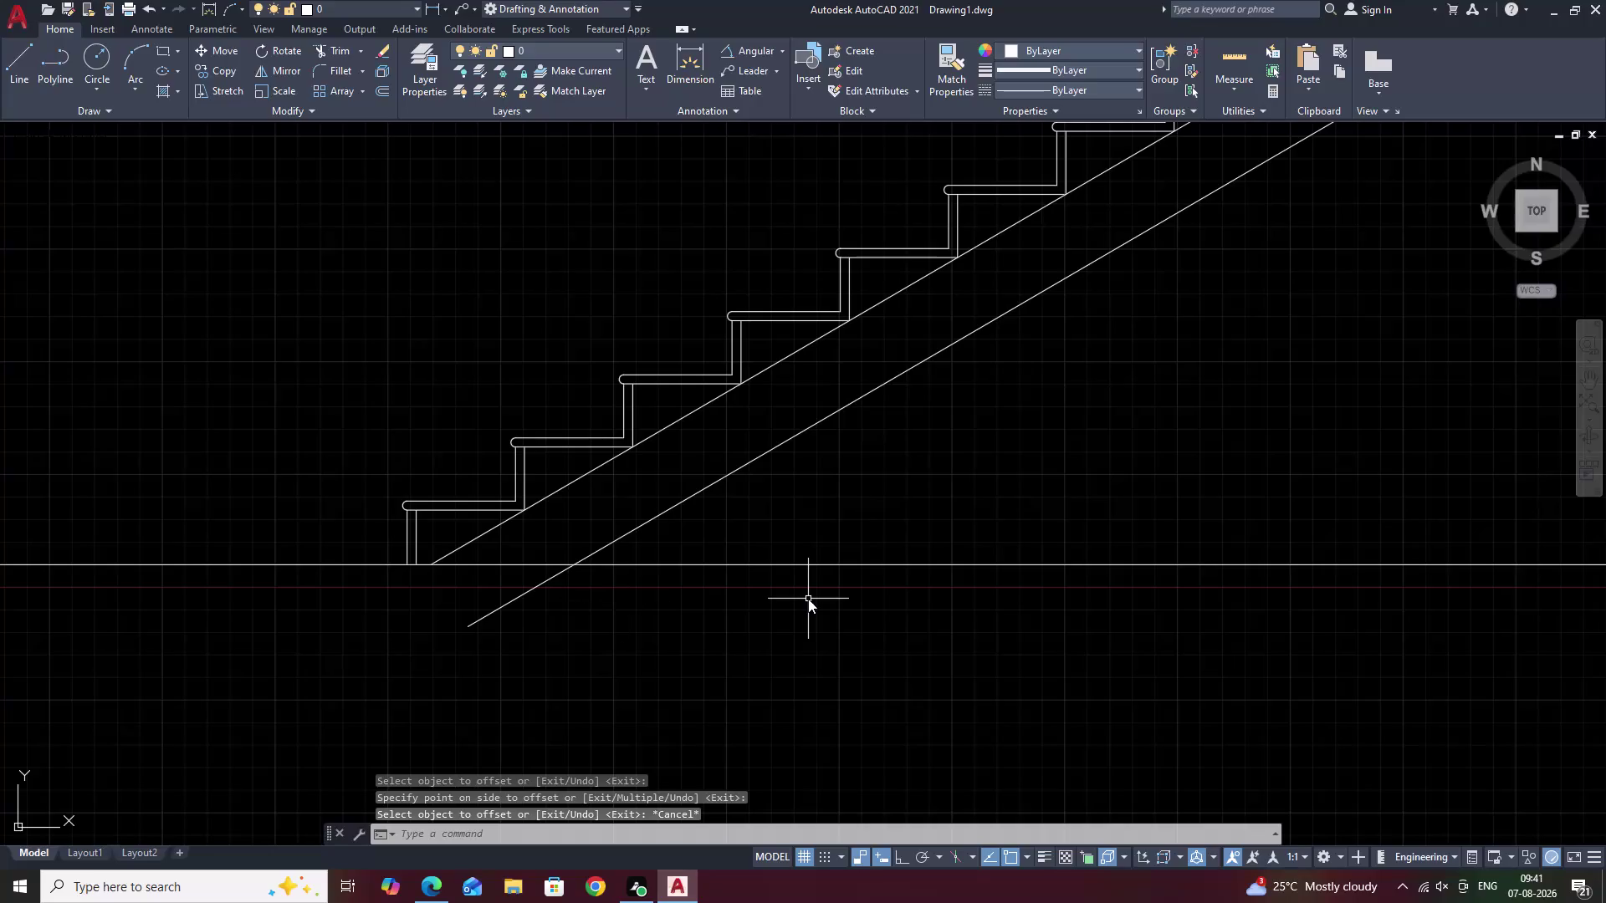
Offset the lower sloped line 0.75 to place a parallel copy below it.
key(space)
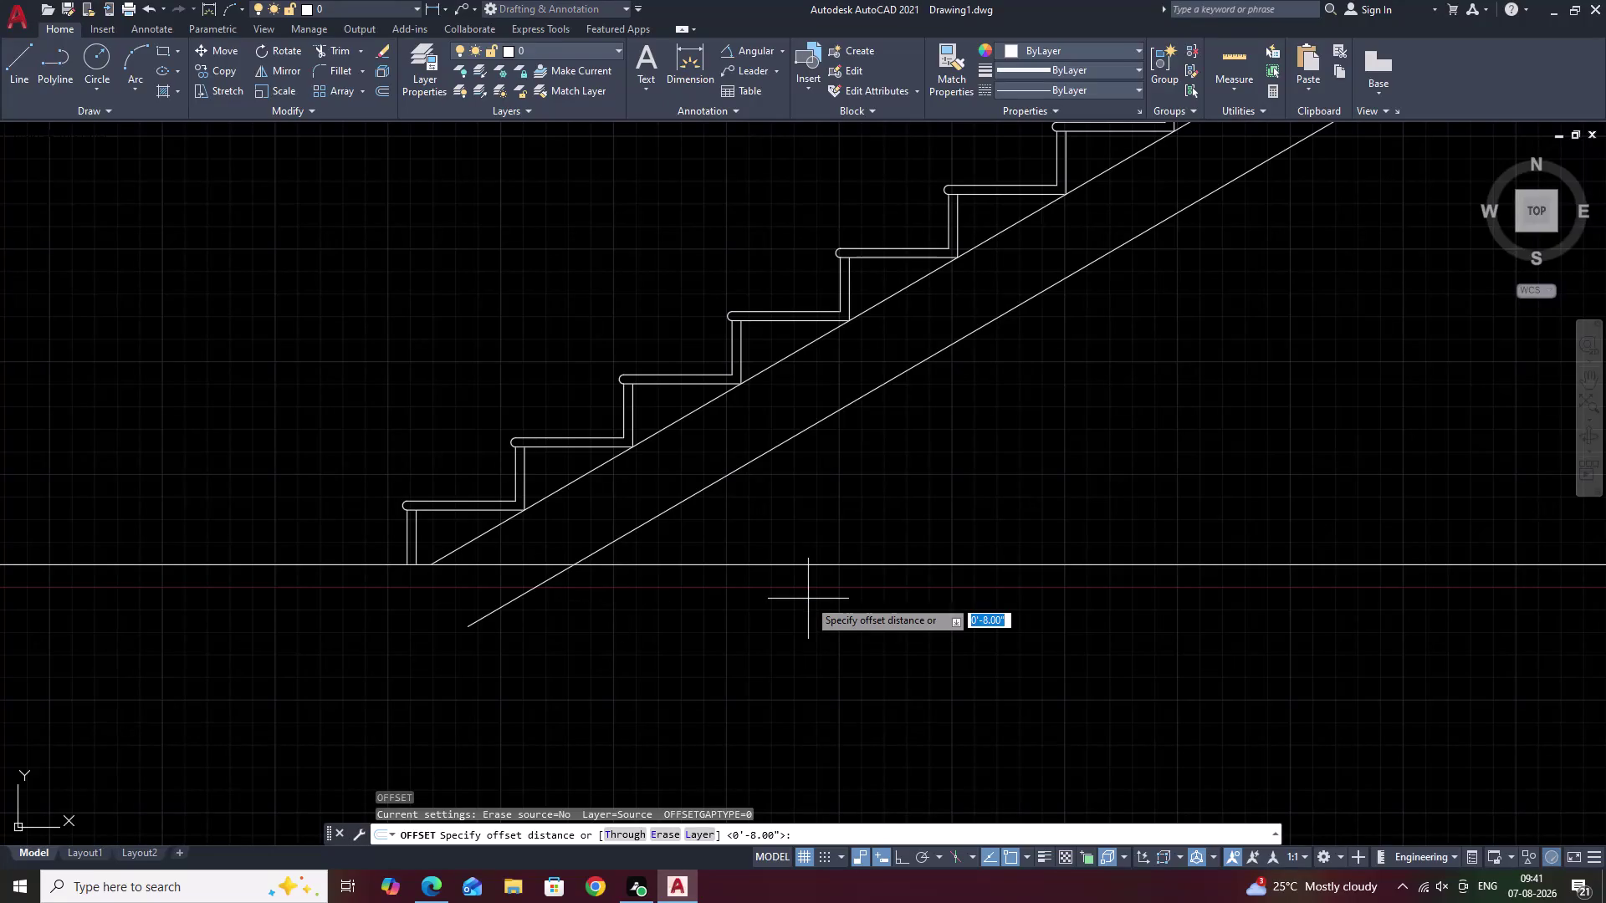
text(.75)
key(space)
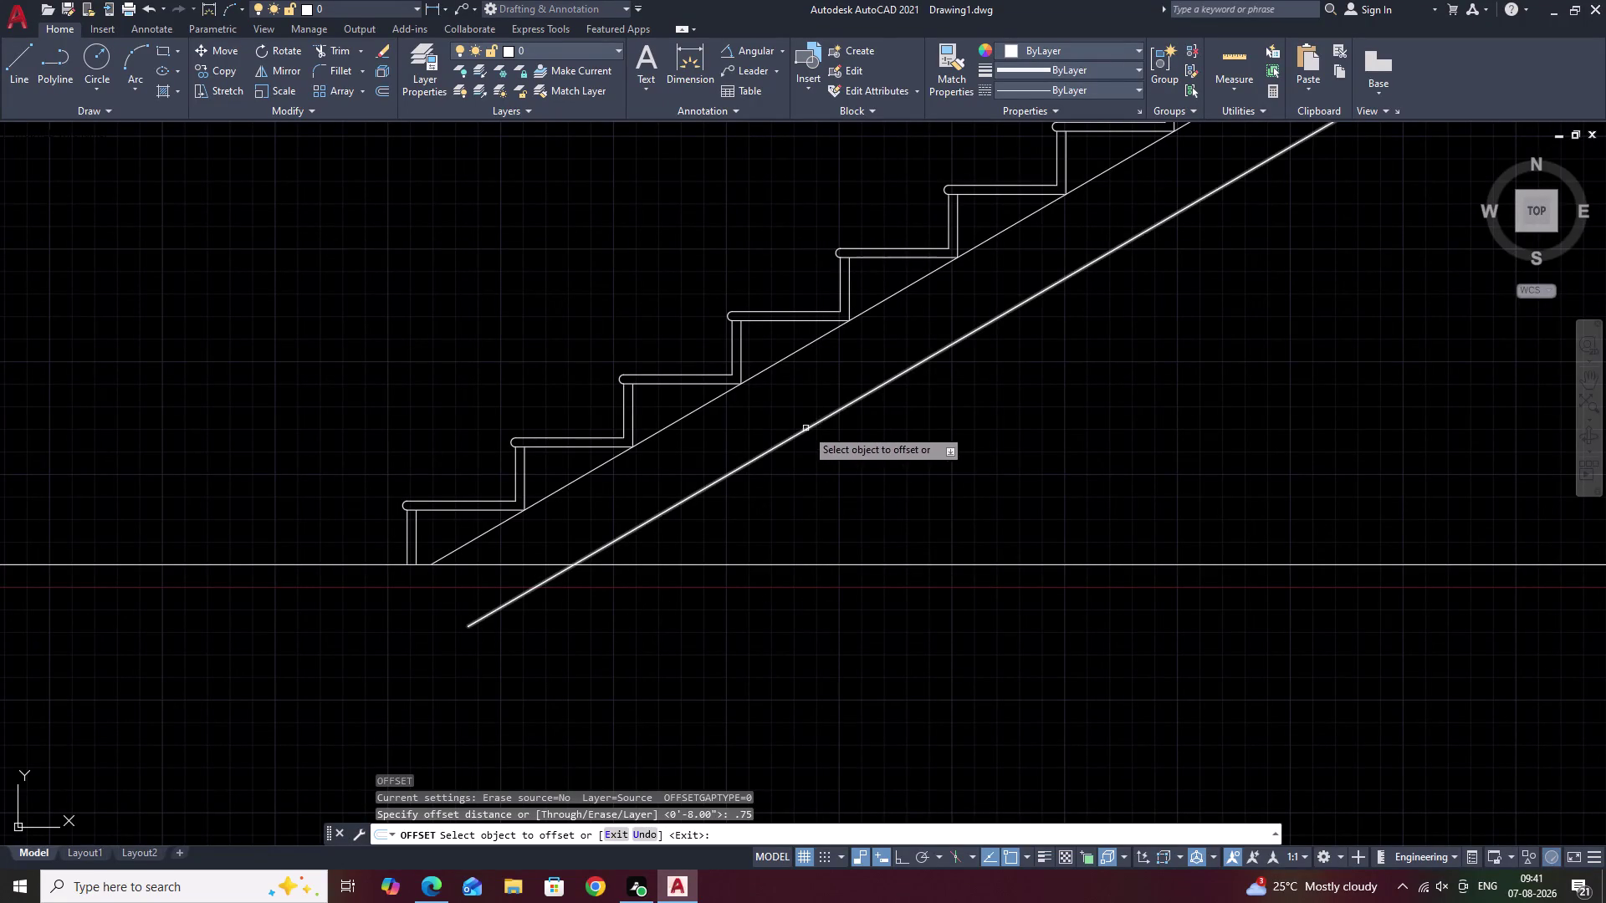
click(805, 428)
click(823, 449)
key(Escape)
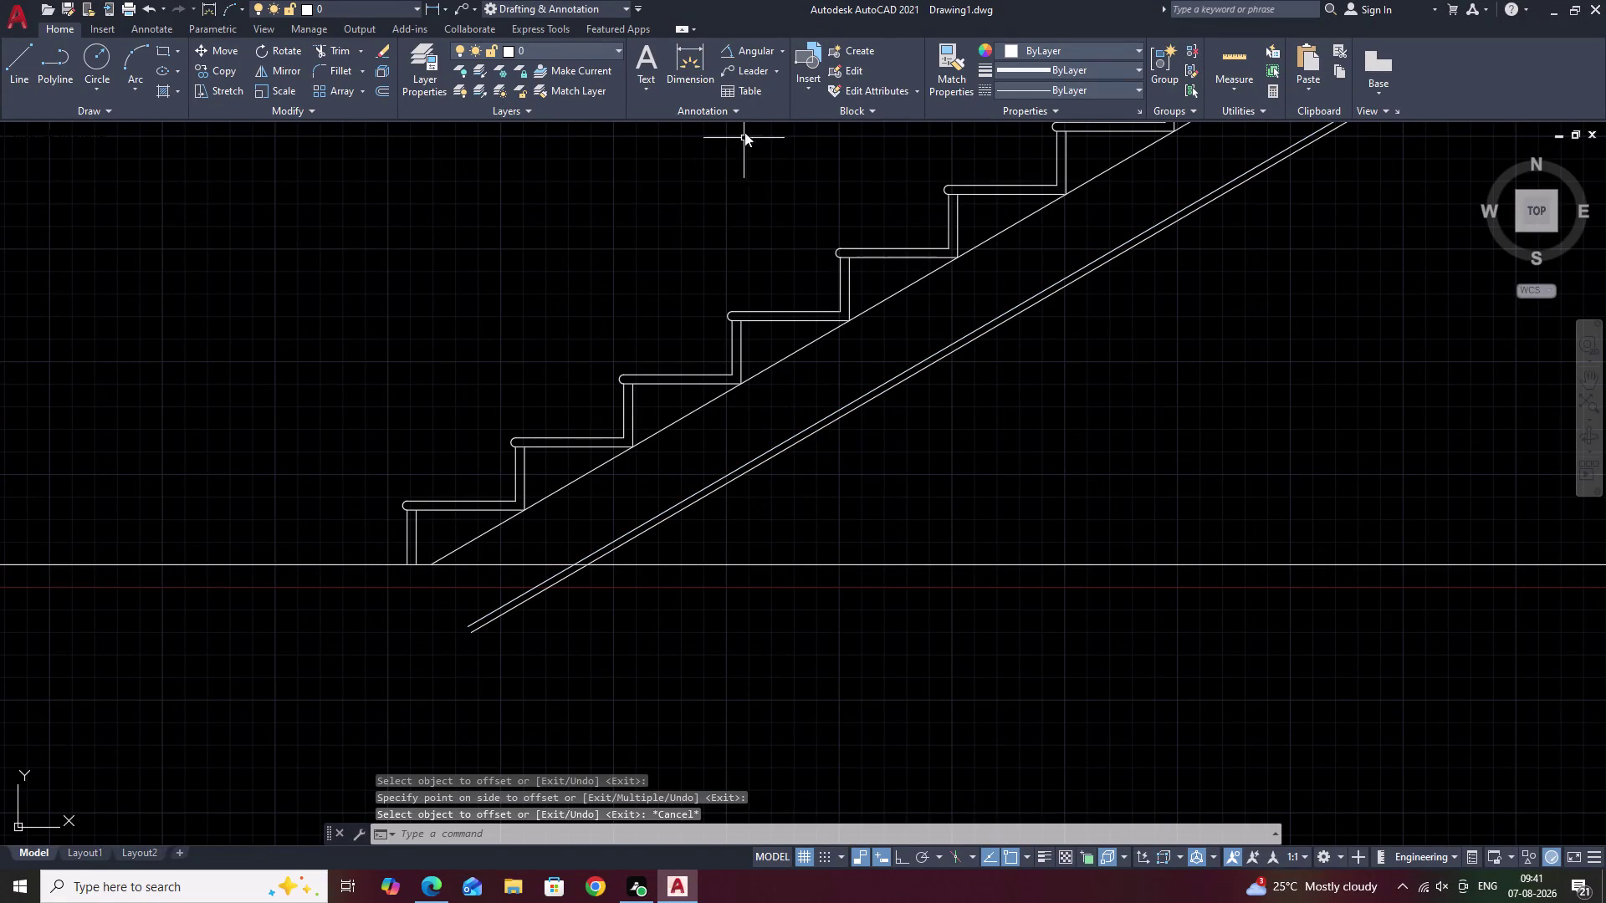
Try a 30° angular dimension between the soffit and ground line, then cancel.
click(752, 46)
click(713, 566)
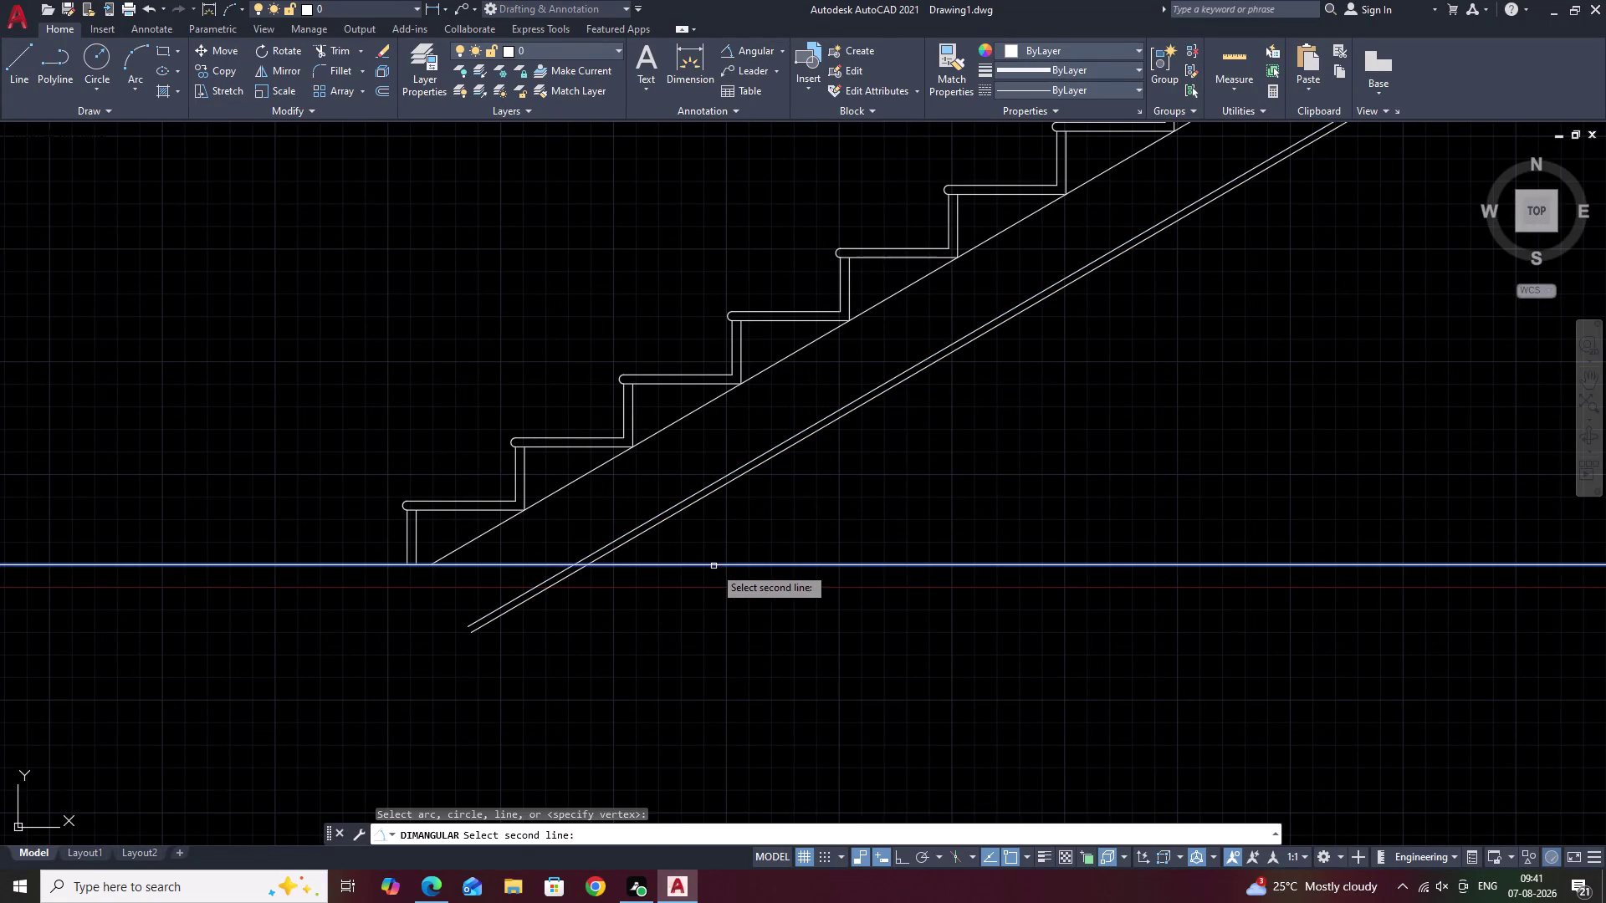
click(717, 488)
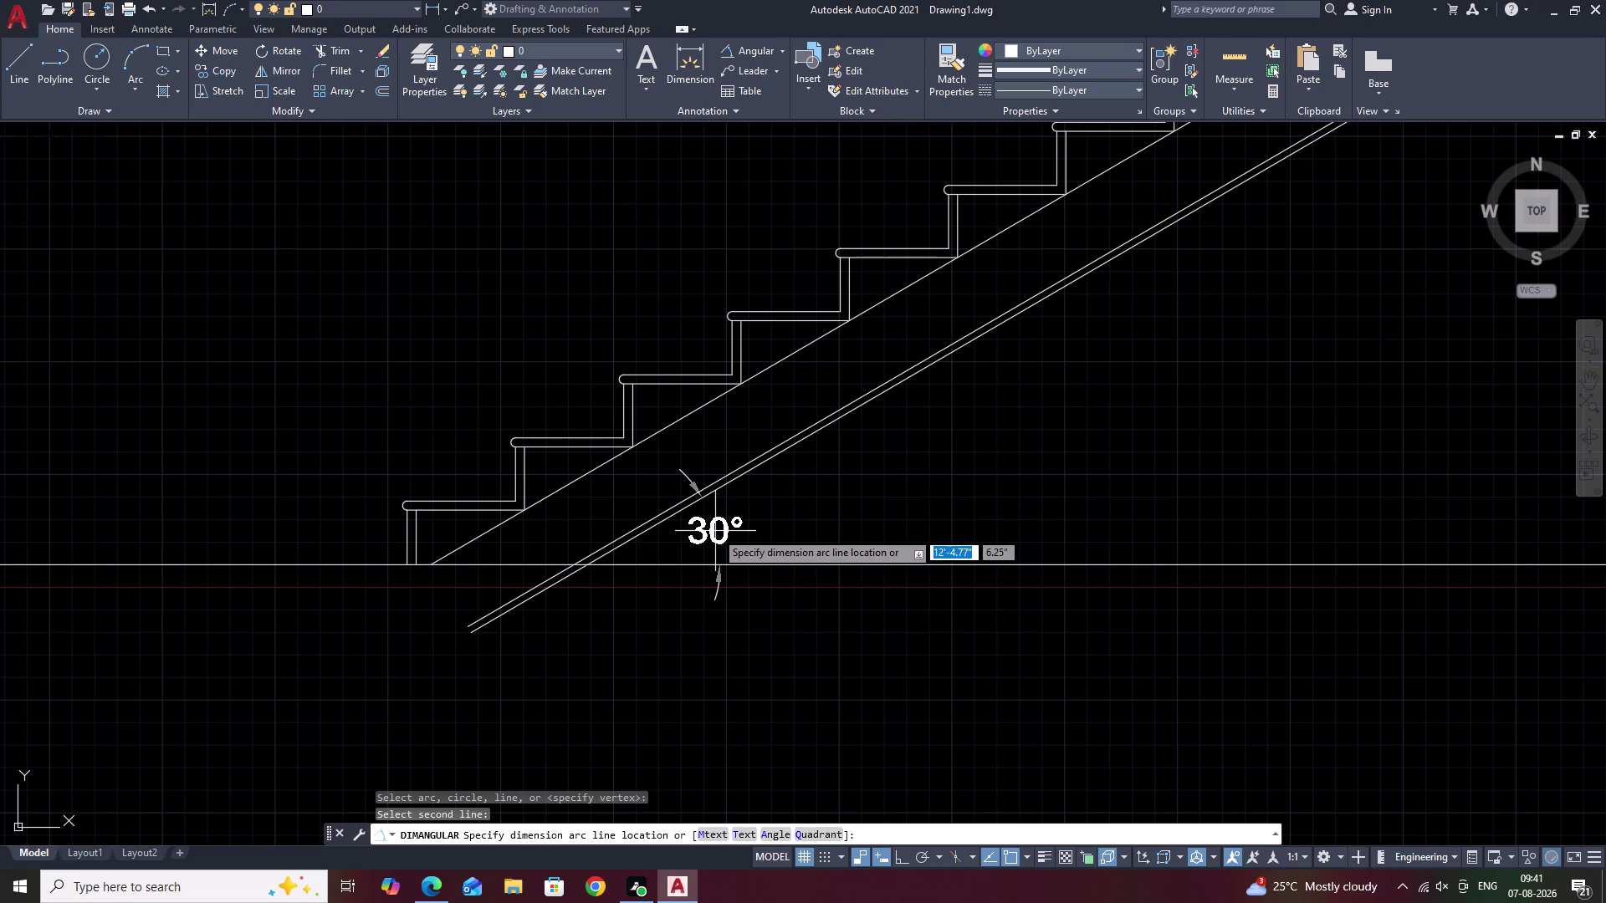
key(ctrl+z)
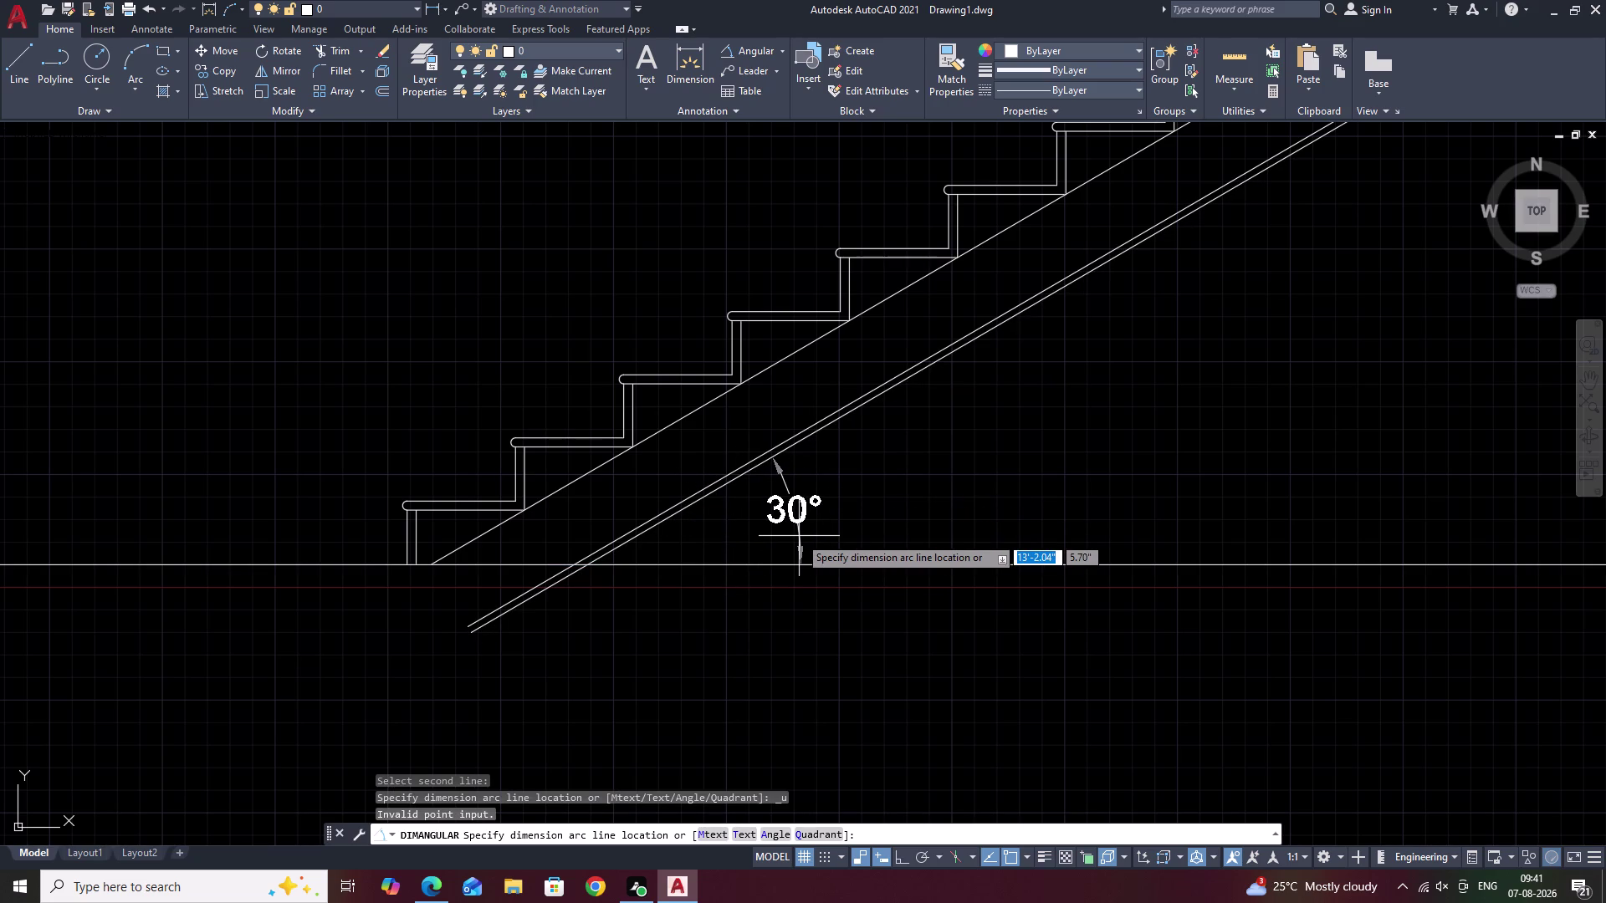
key(Escape)
Undo the dimension and both offset lines, then zoom out.
key(ctrl+z)
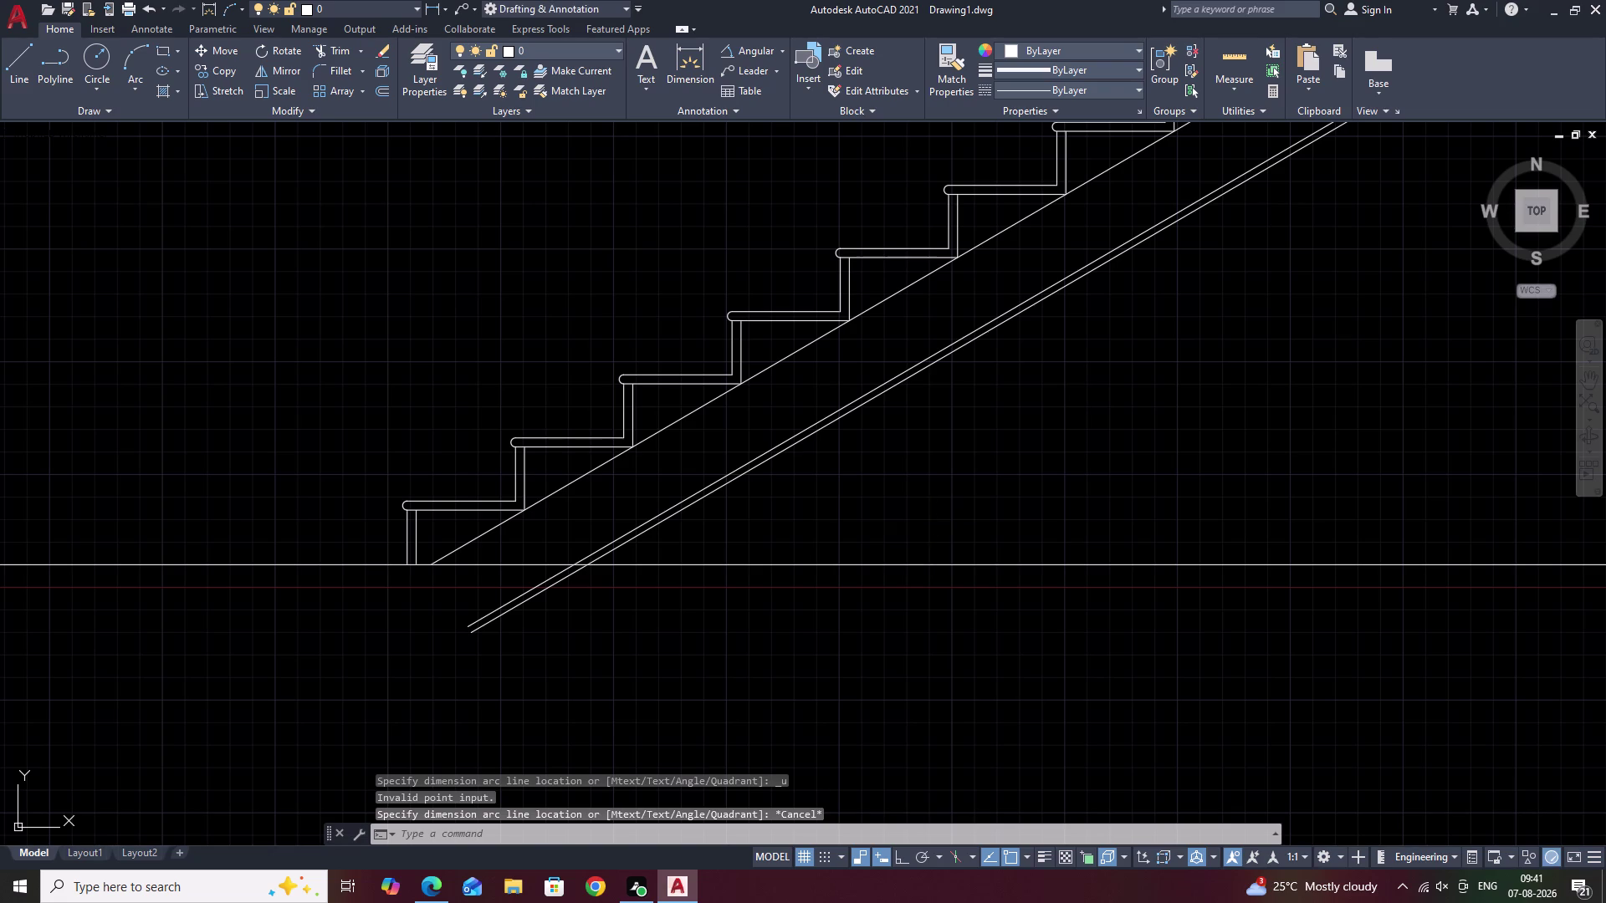
key(ctrl+z)
key(ctrl+z)
scroll(down, 3)
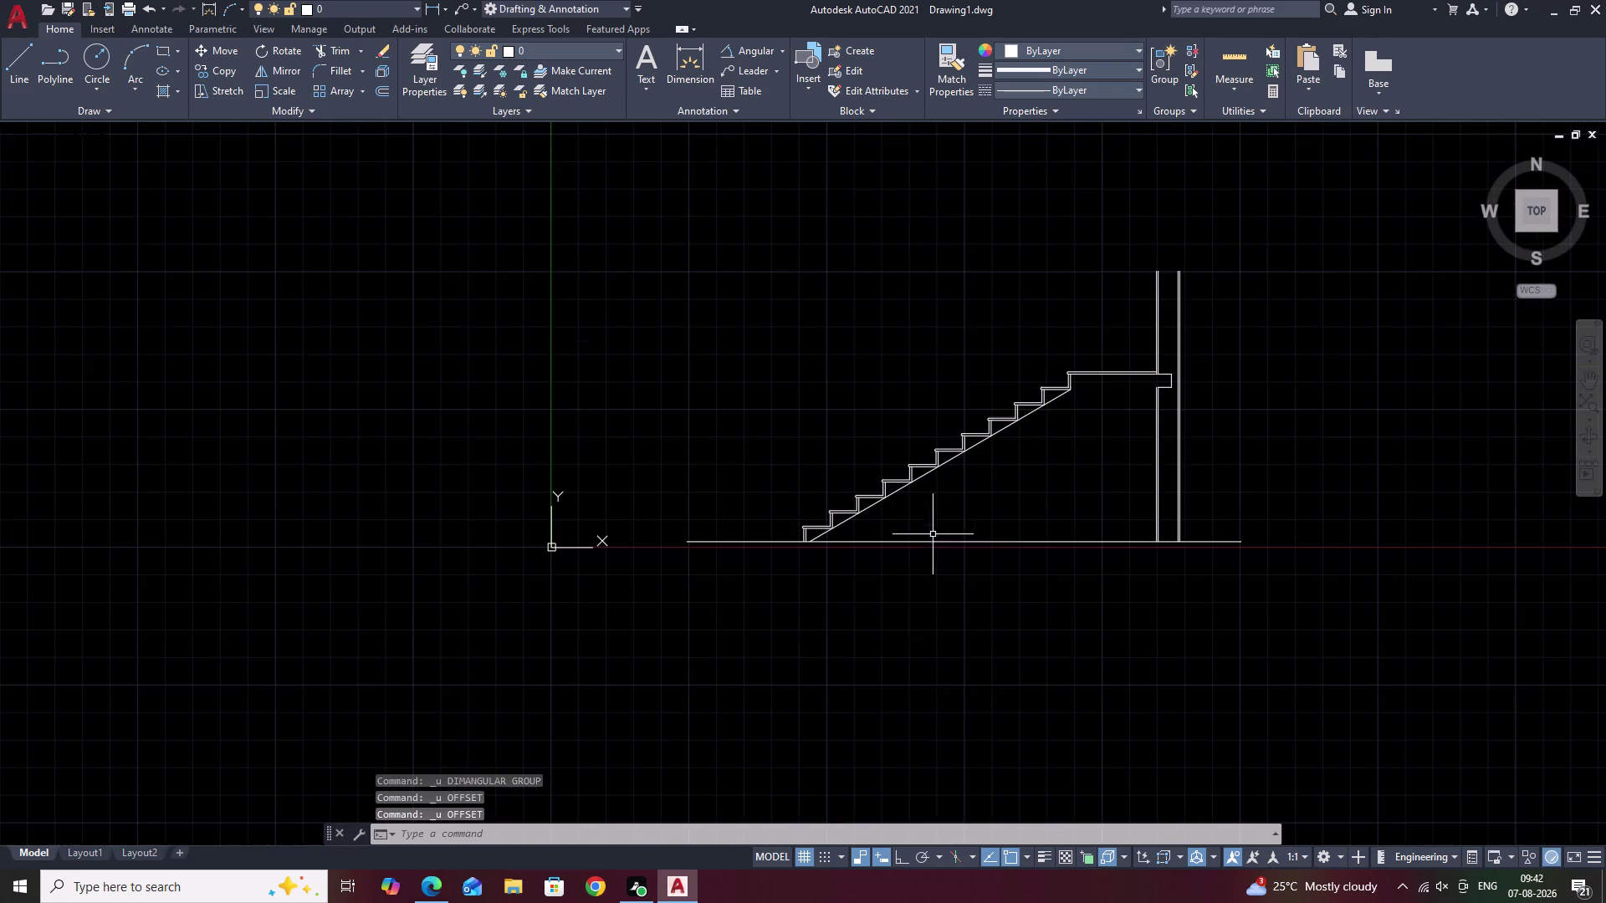
Draw a short line from the ground line, parallel to the stair slope.
middle_drag(1016, 511, 880, 533)
scroll(up, 3)
middle_drag(806, 545, 904, 464)
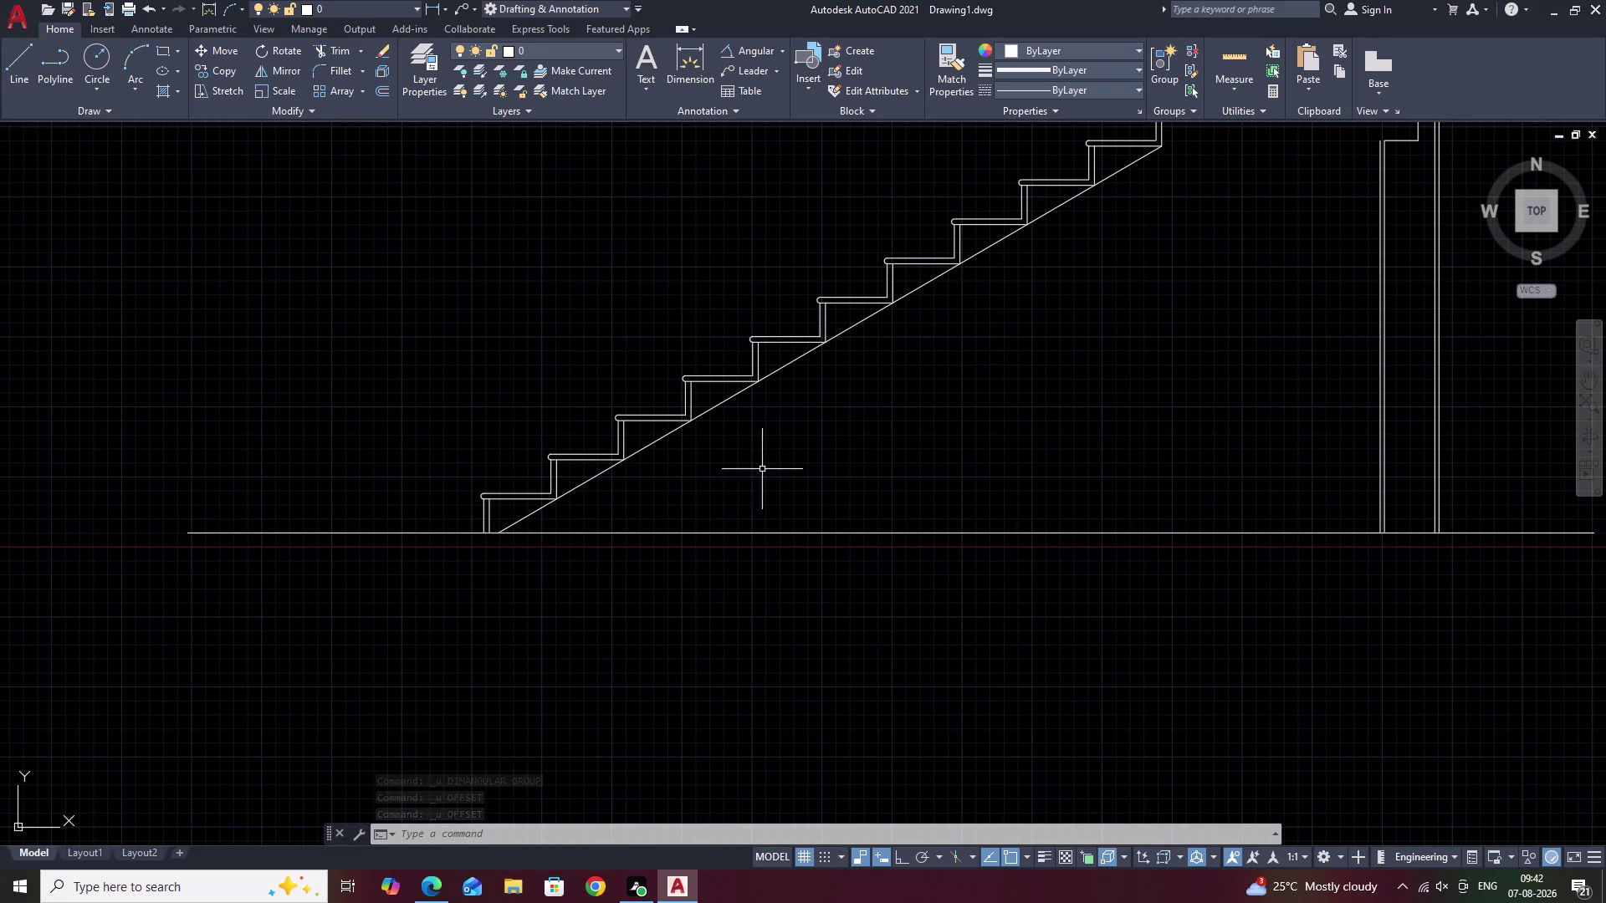
text(L)
key(space)
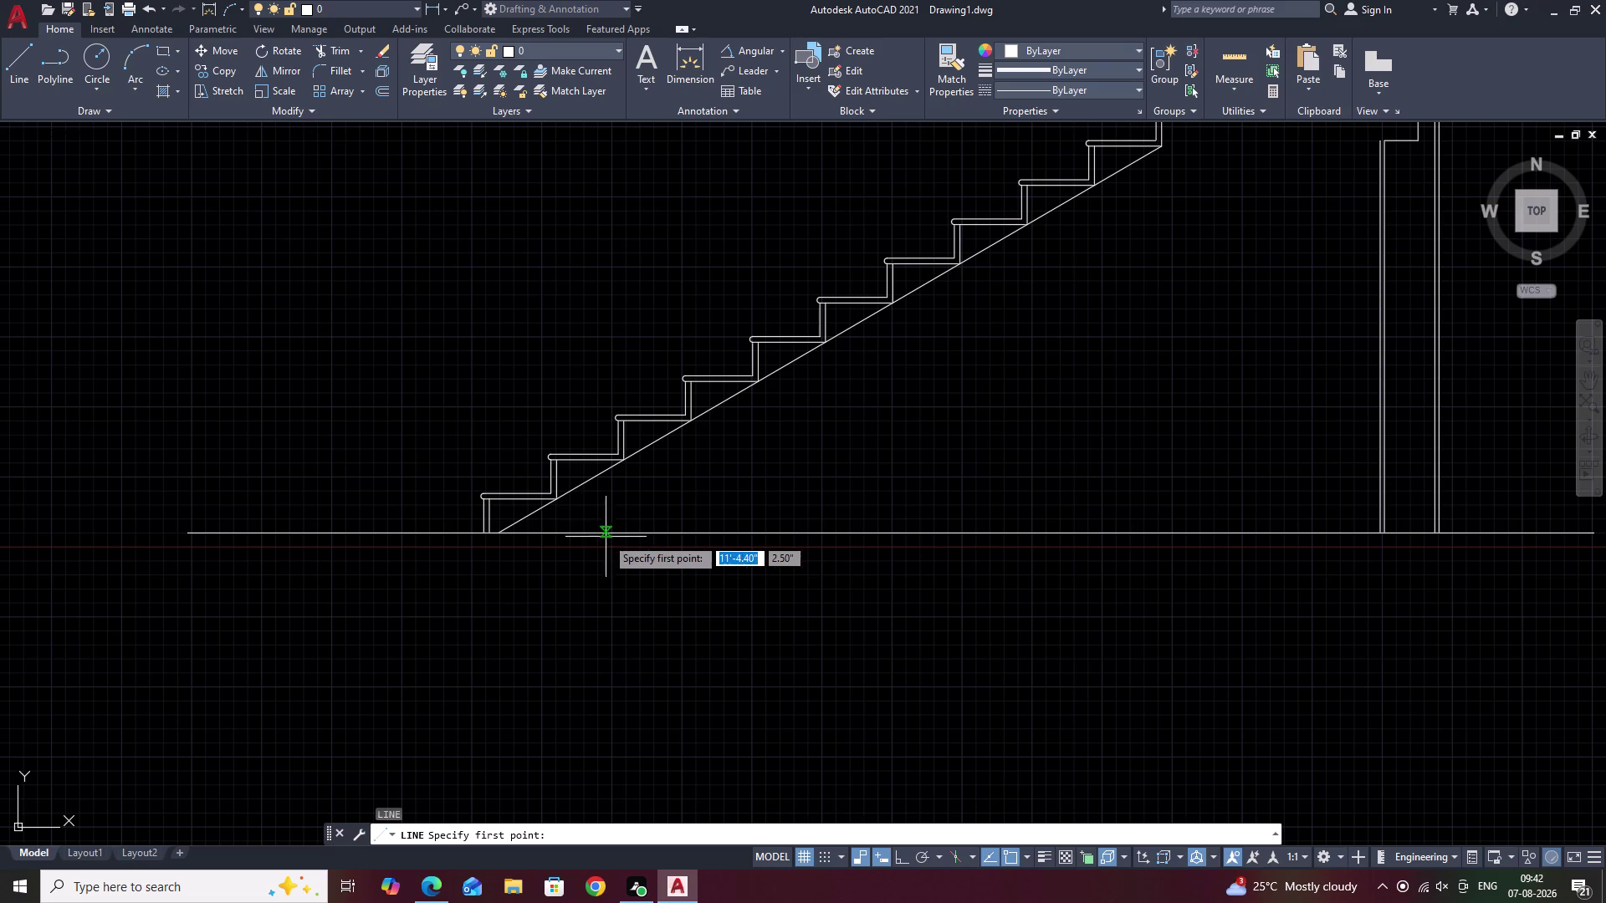
click(587, 536)
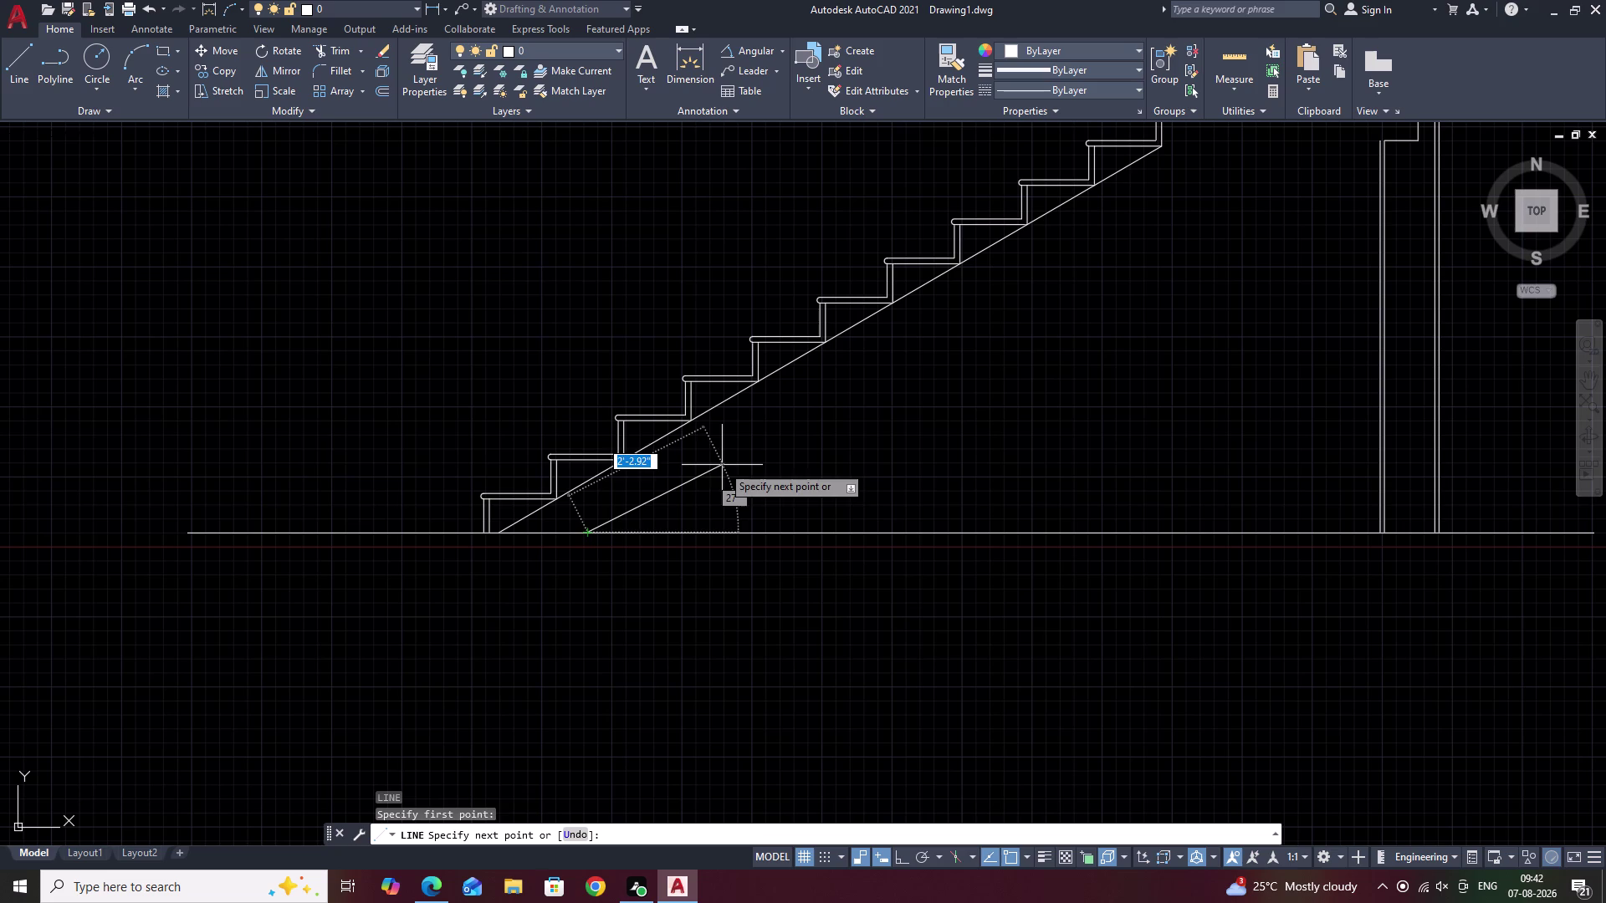
click(722, 465)
key(Escape)
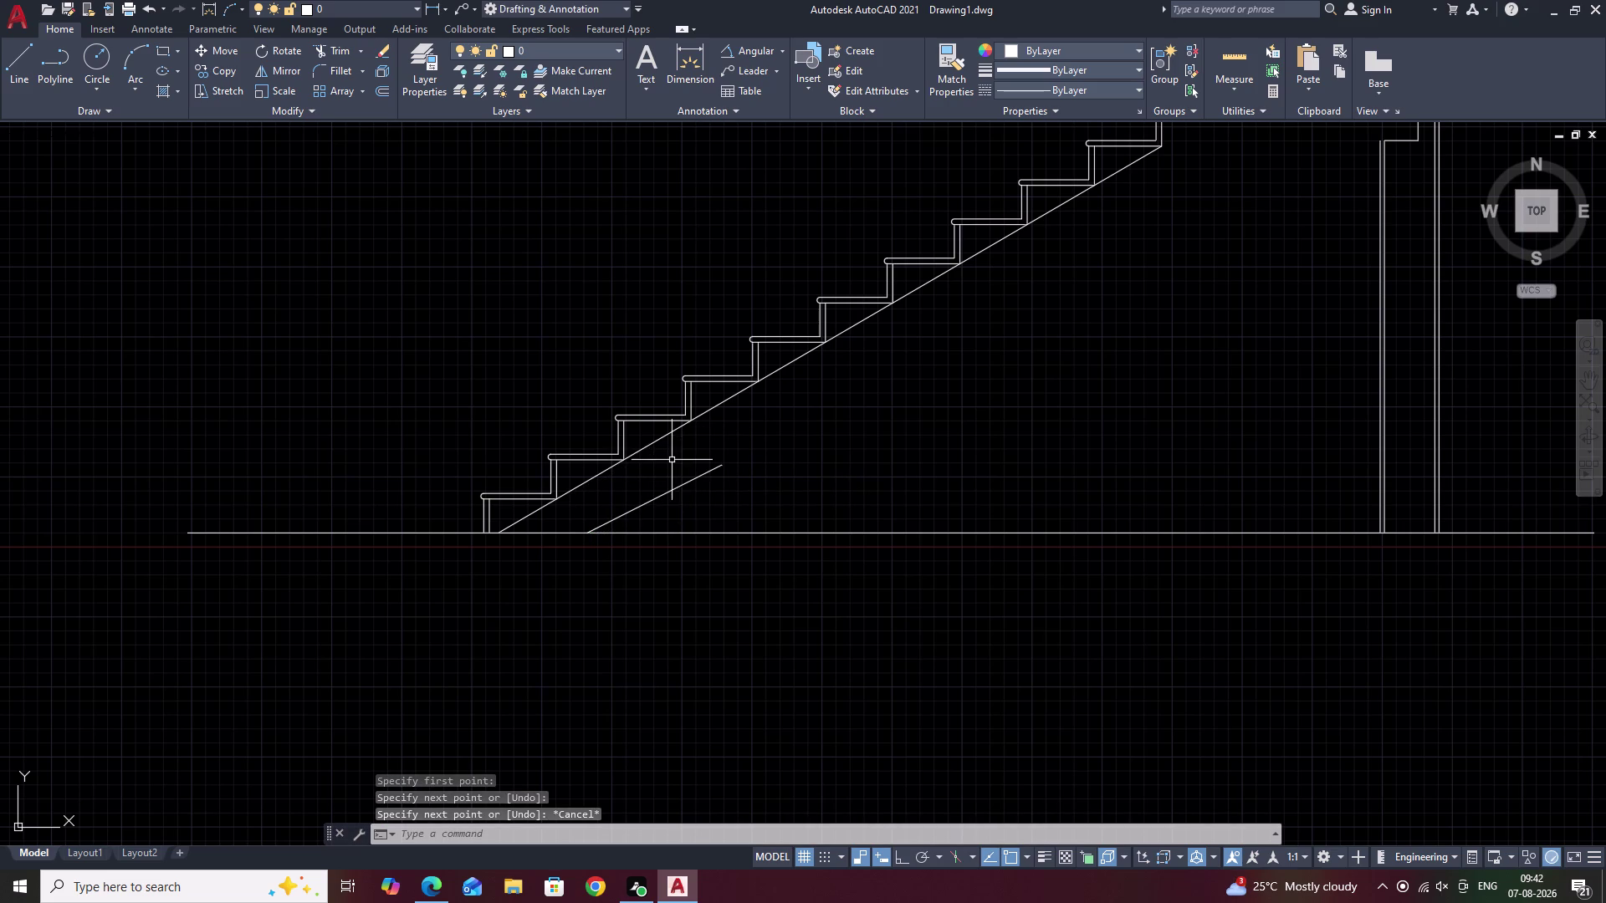
Start a second line on the stair's underside and cancel it.
text(L)
key(space)
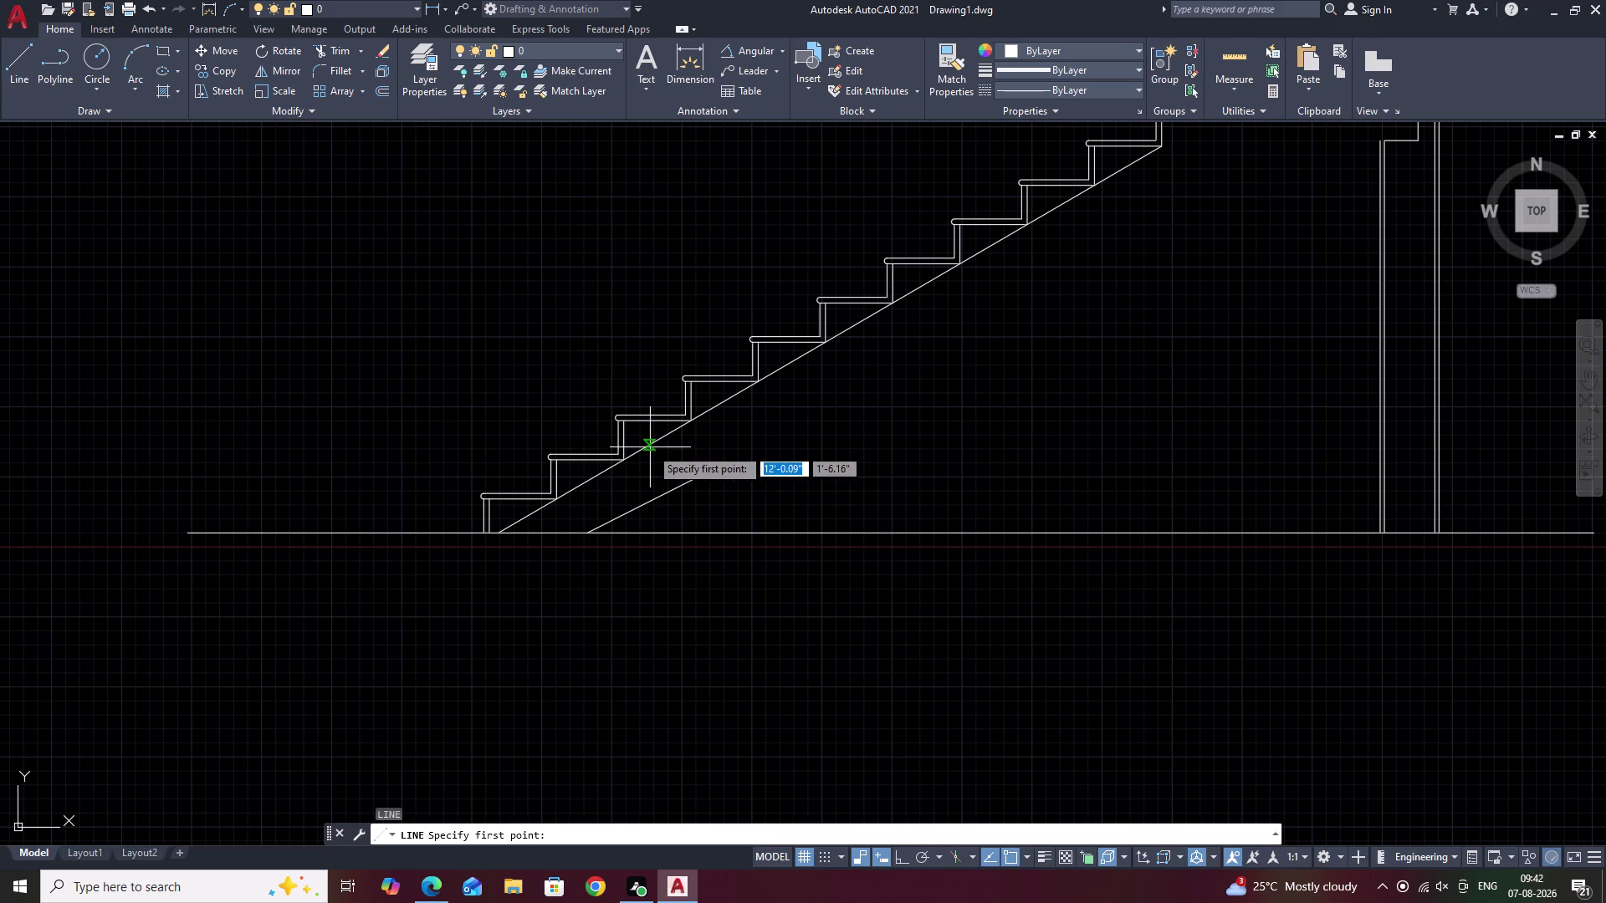
click(649, 447)
key(Escape)
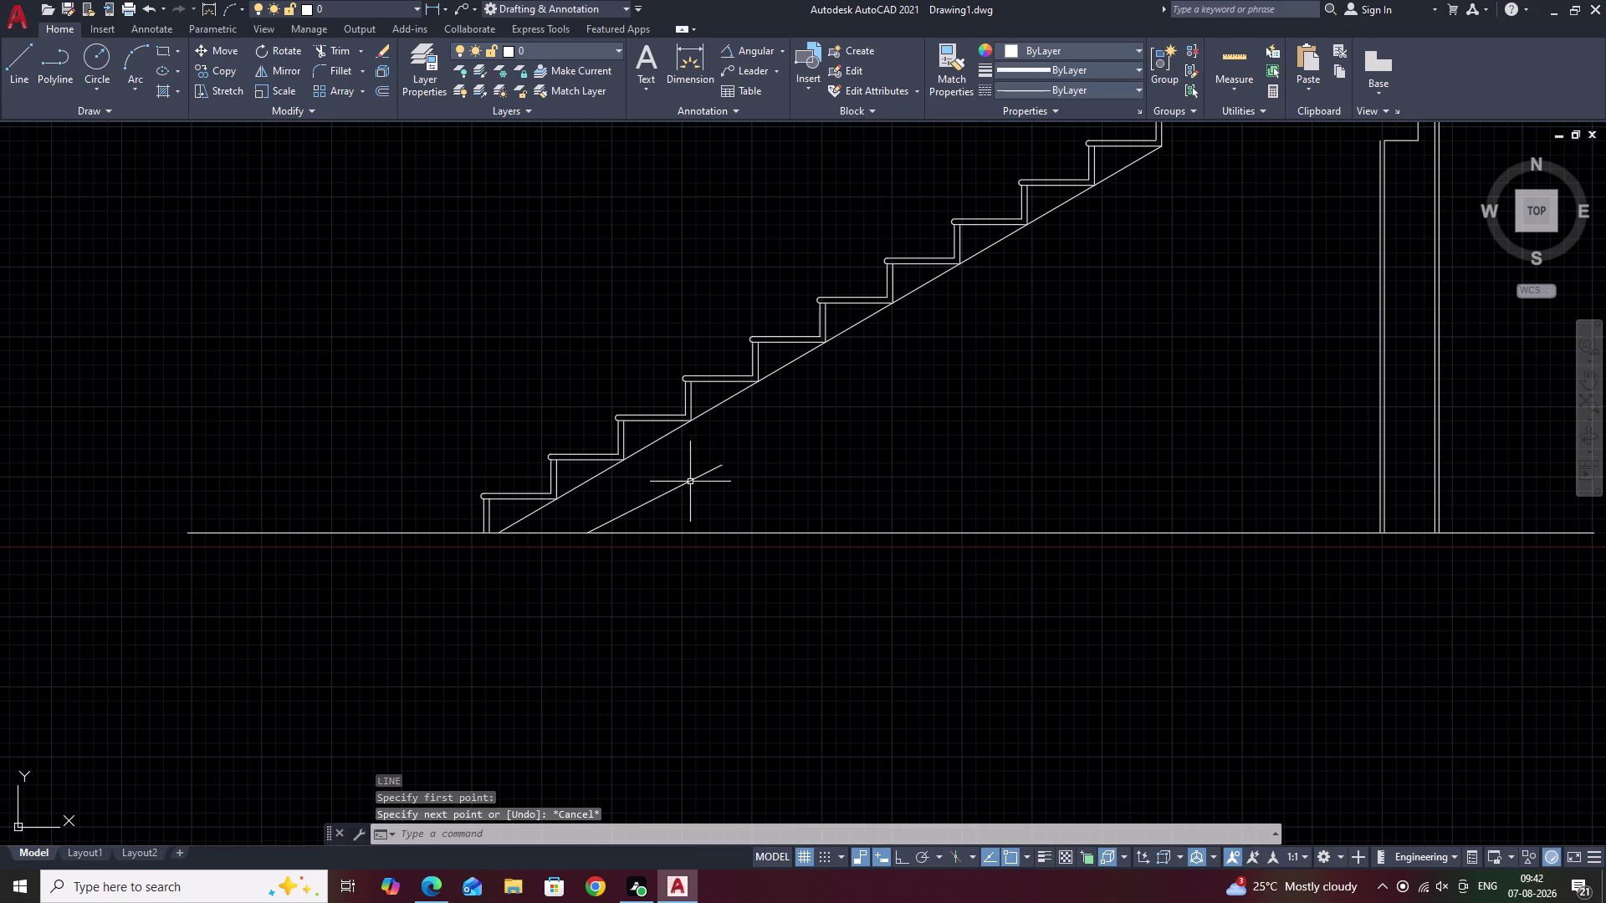
click(672, 52)
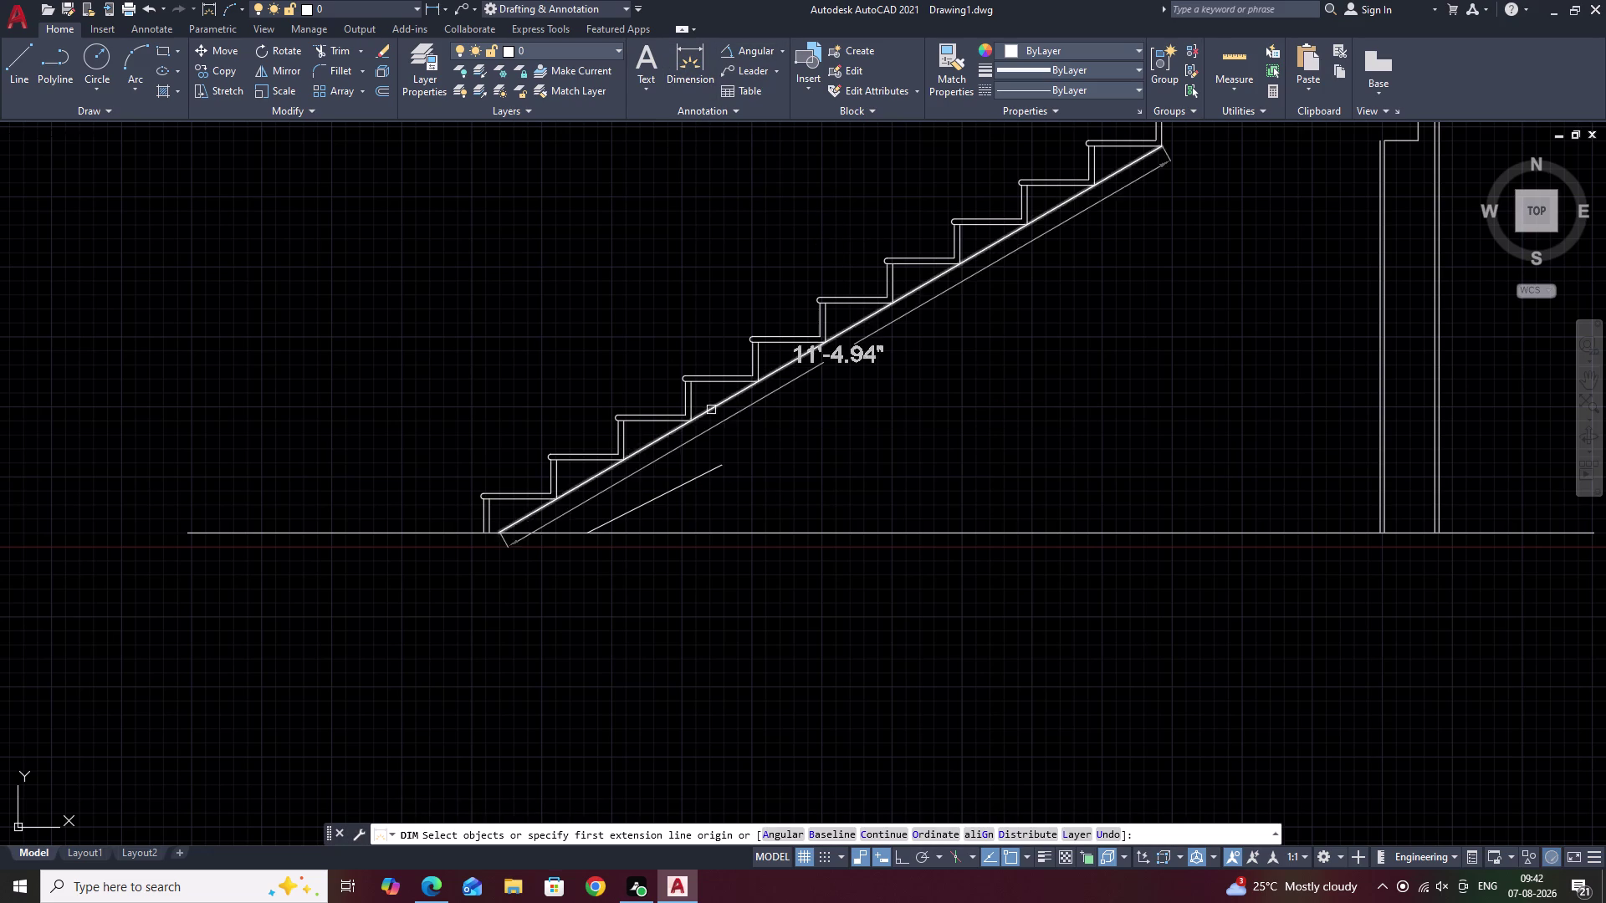
scroll(up, 3)
click(616, 320)
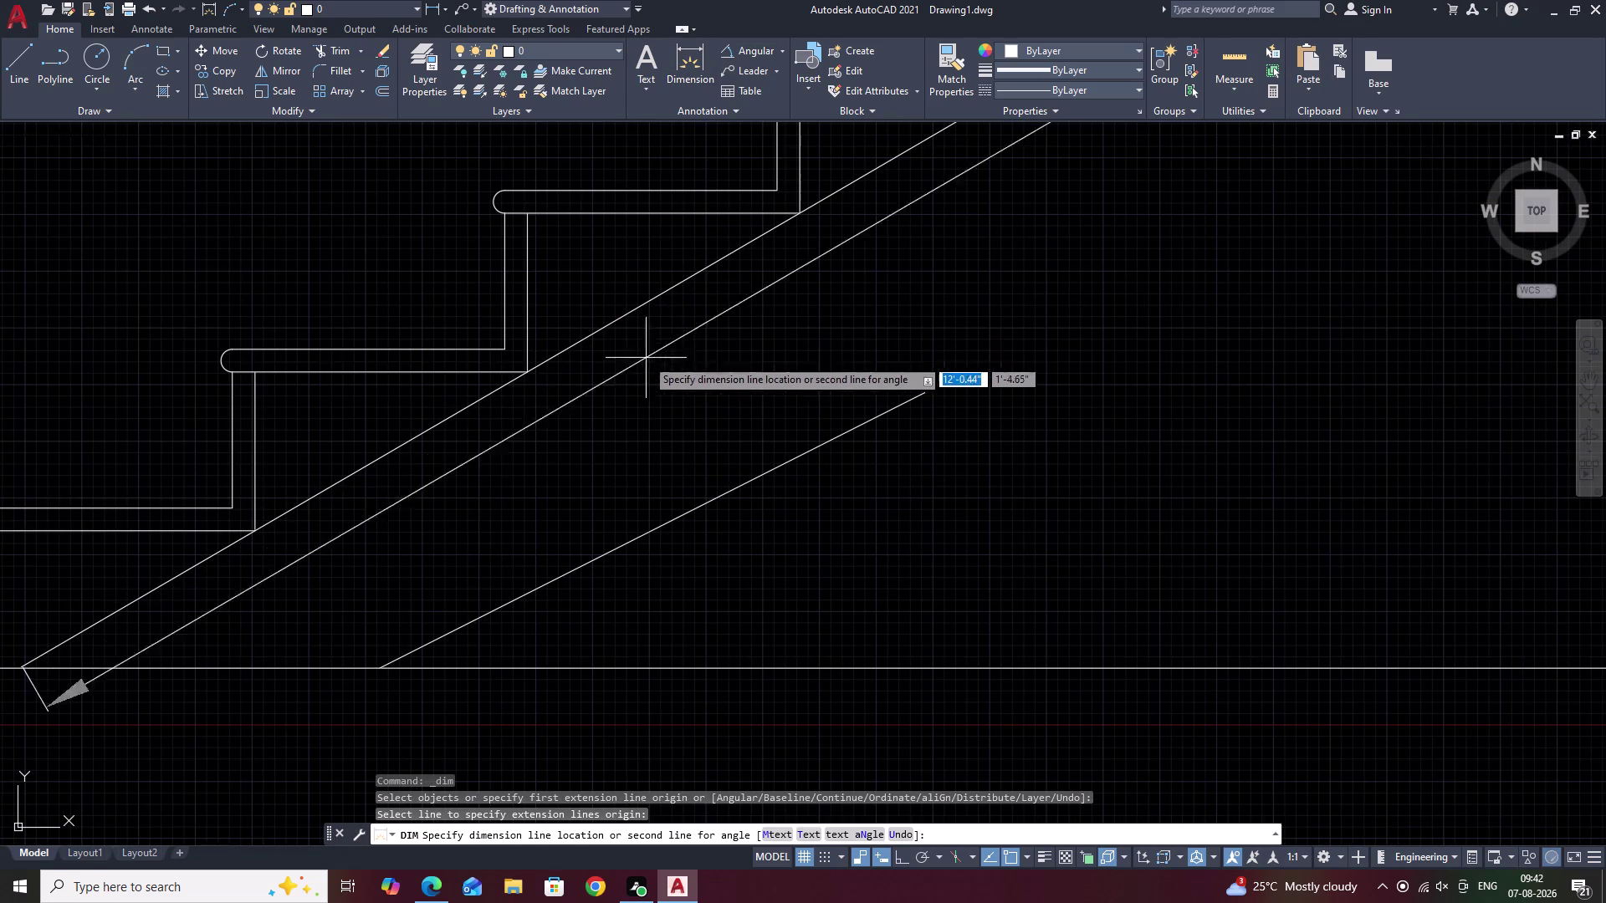
key(Escape)
click(690, 47)
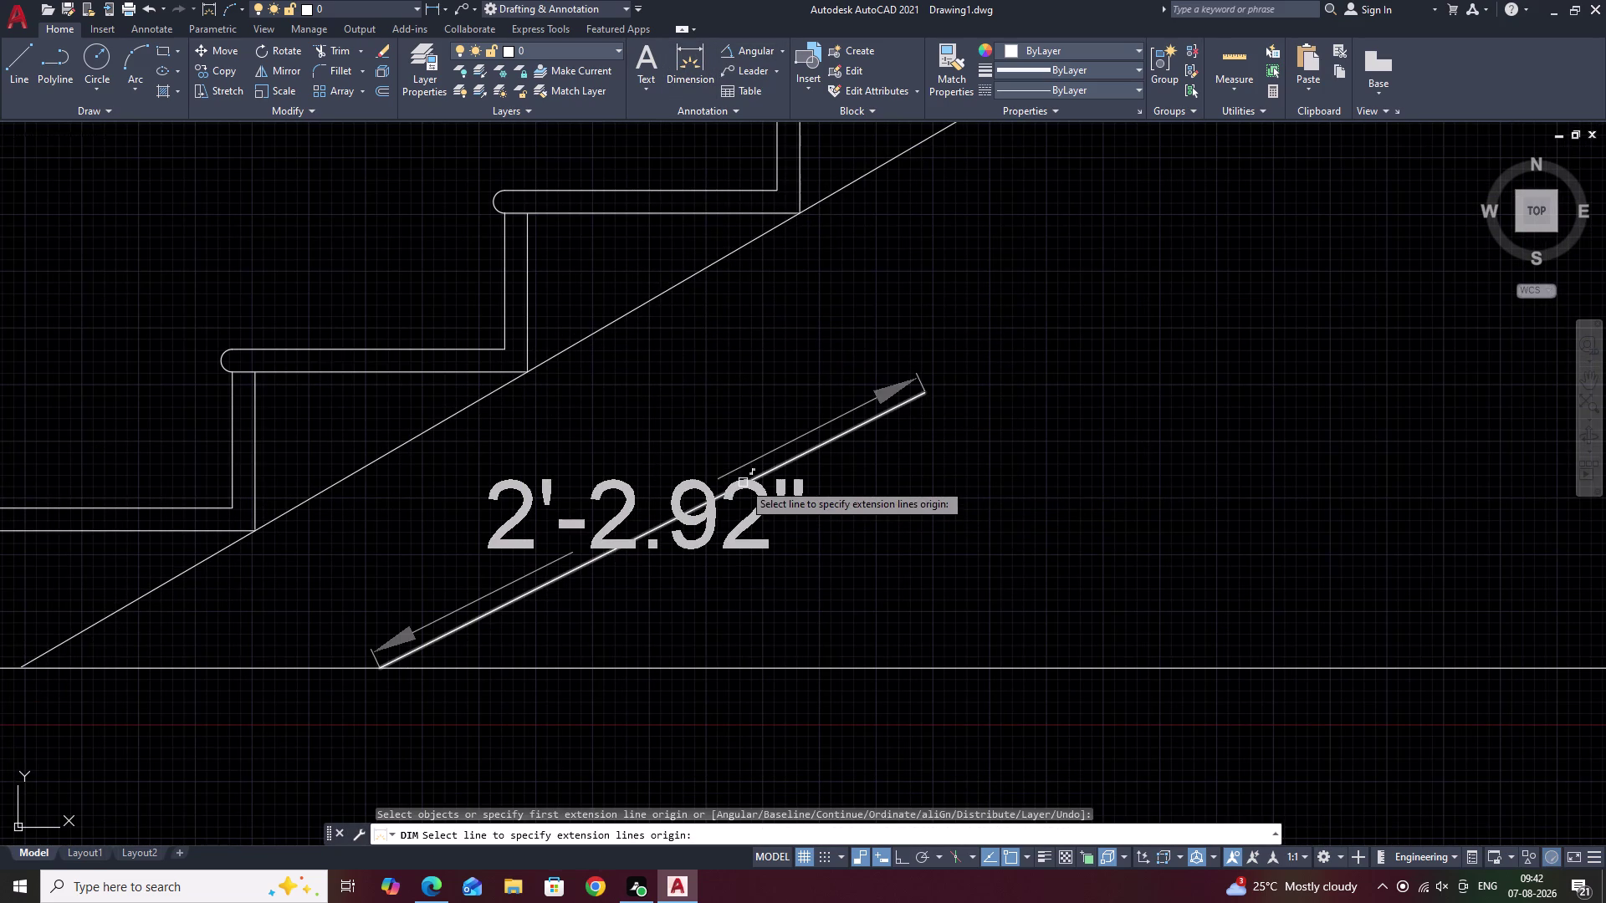
key(Escape)
key(Escape)
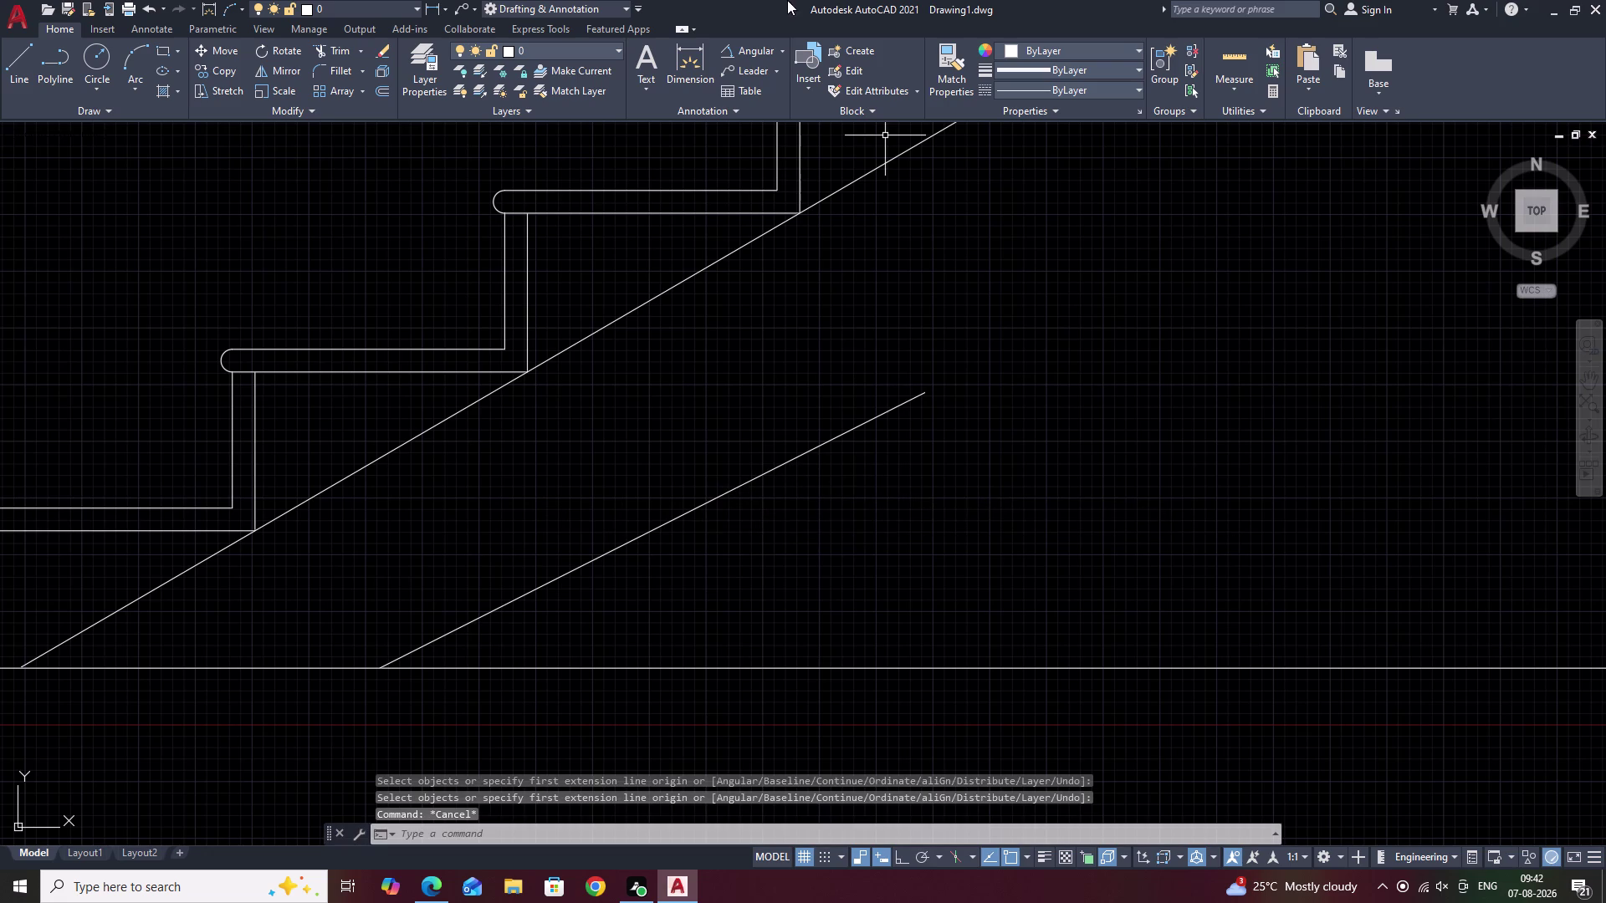
click(779, 50)
click(776, 84)
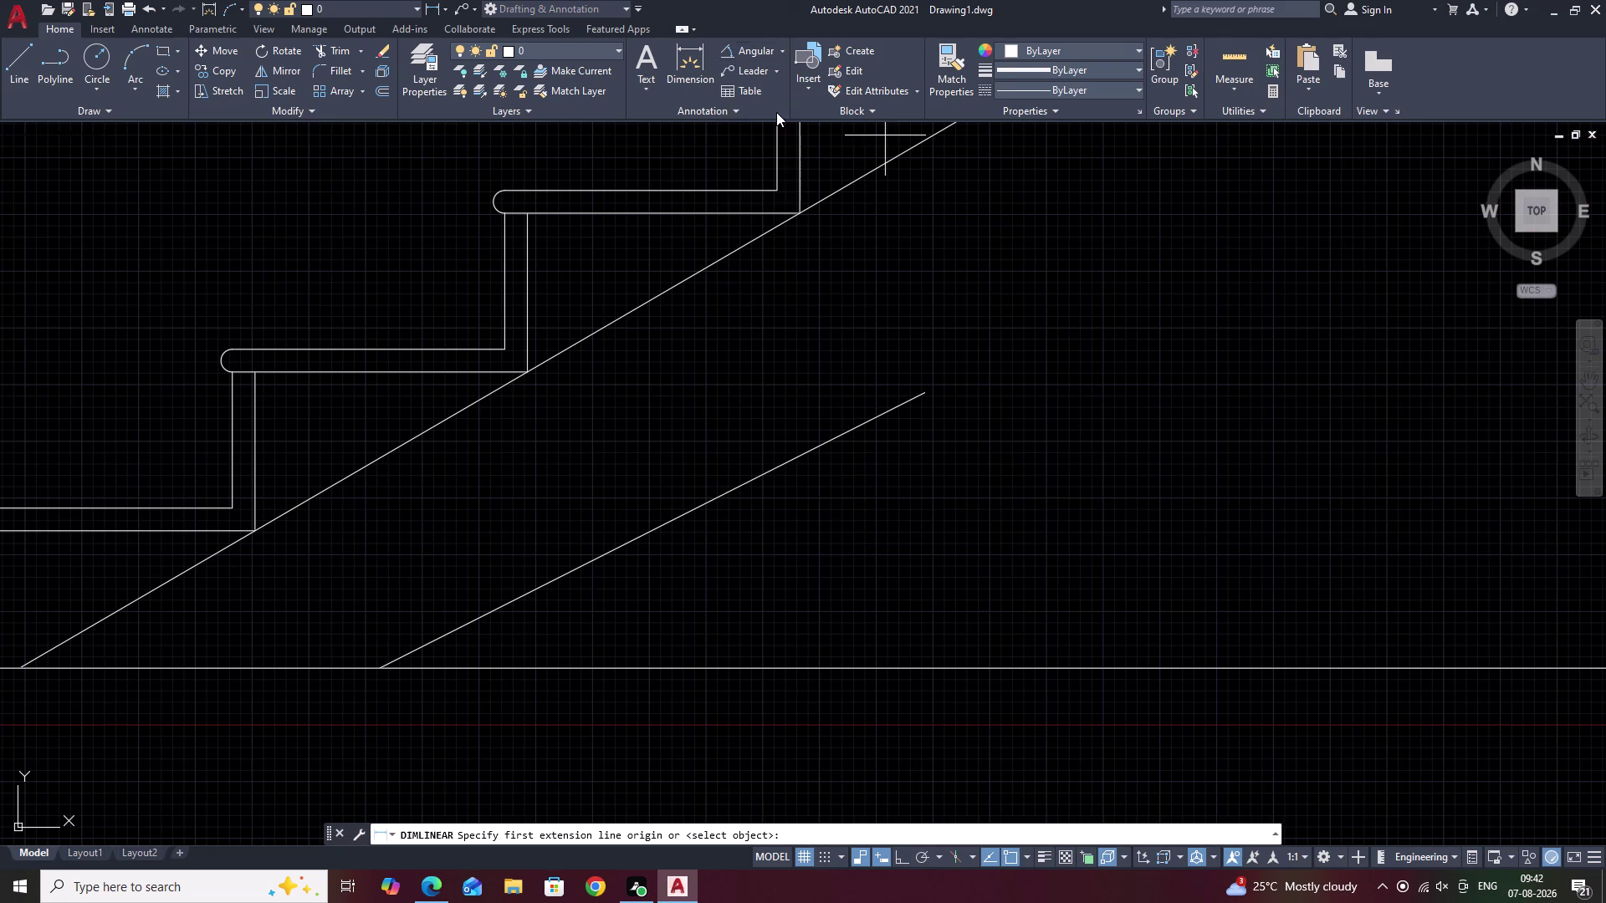
click(765, 474)
click(666, 295)
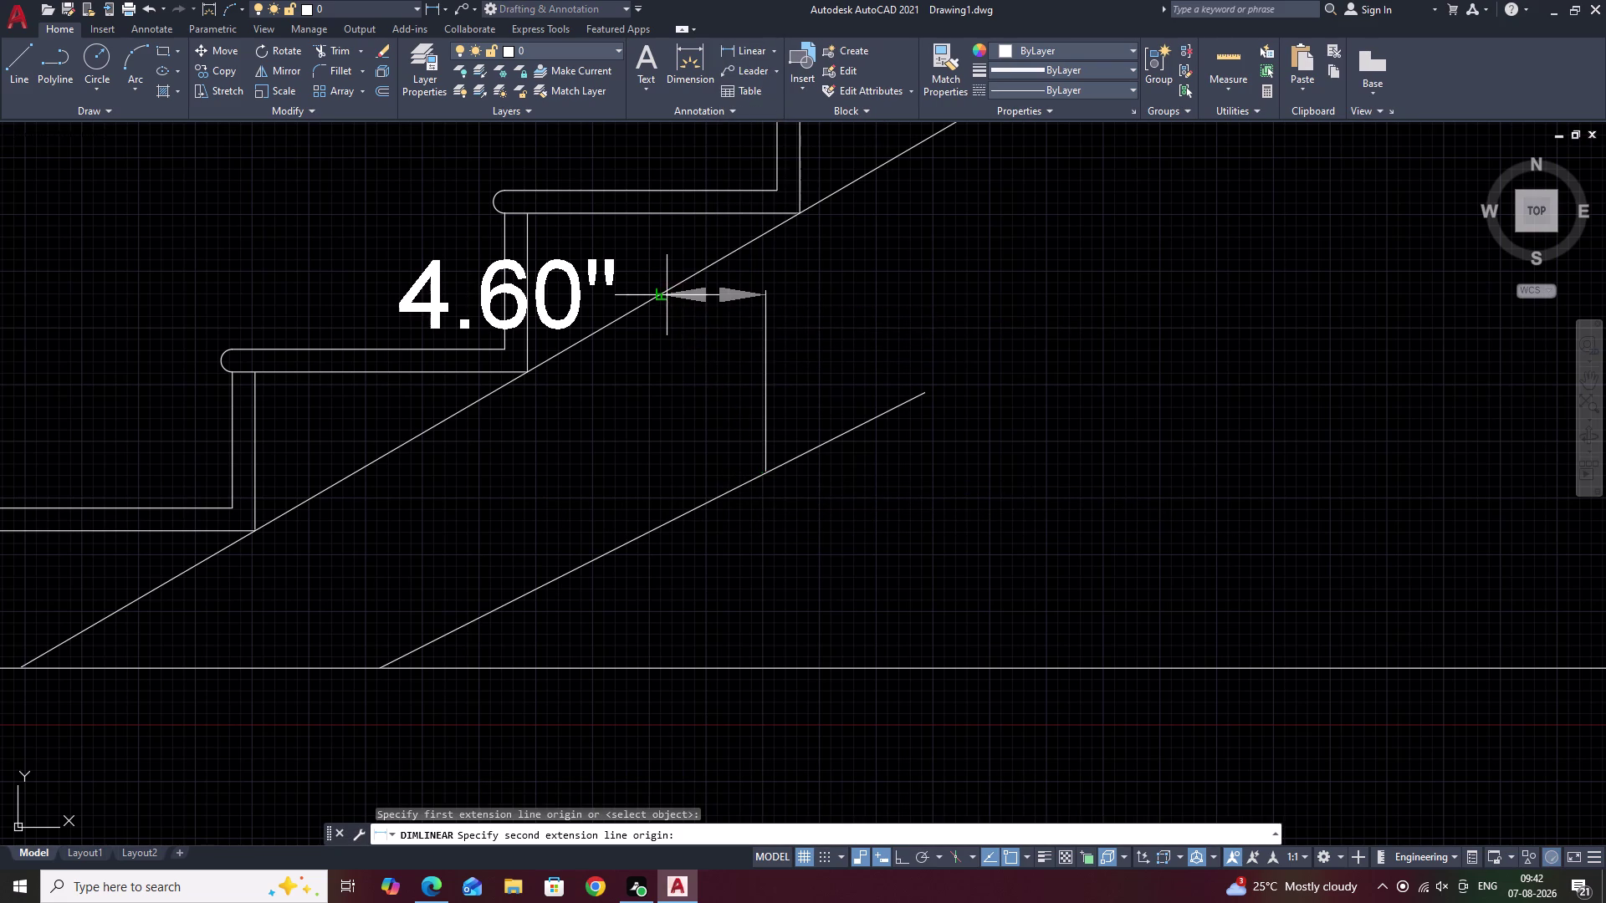
key(Escape)
scroll(down, 3)
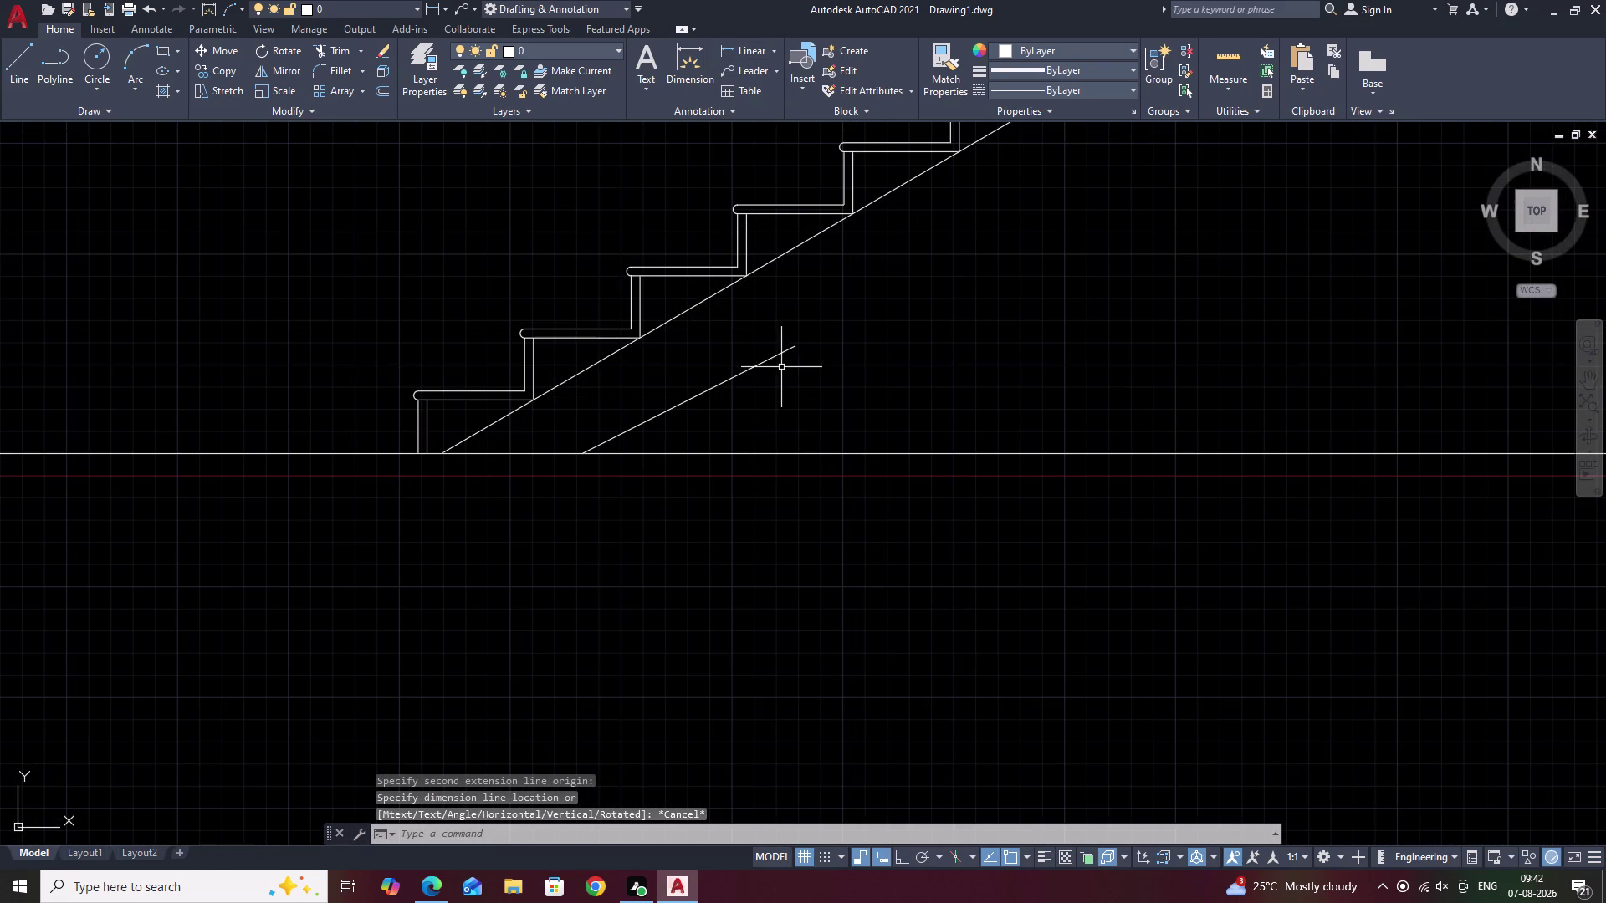
middle_drag(781, 367, 892, 394)
scroll(up, 3)
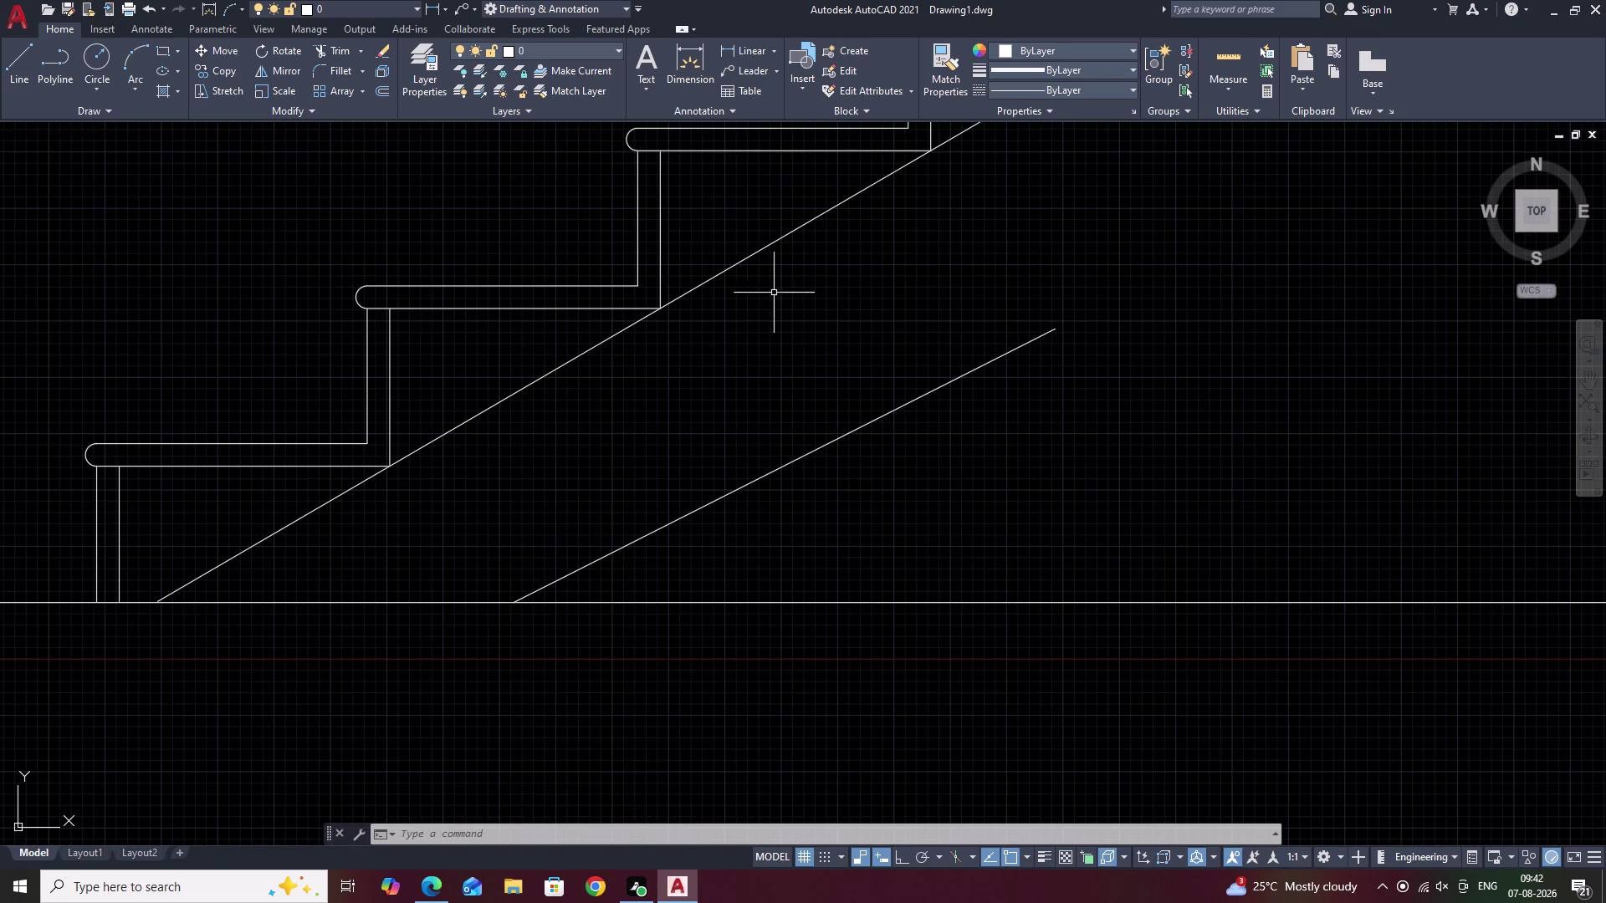
click(890, 412)
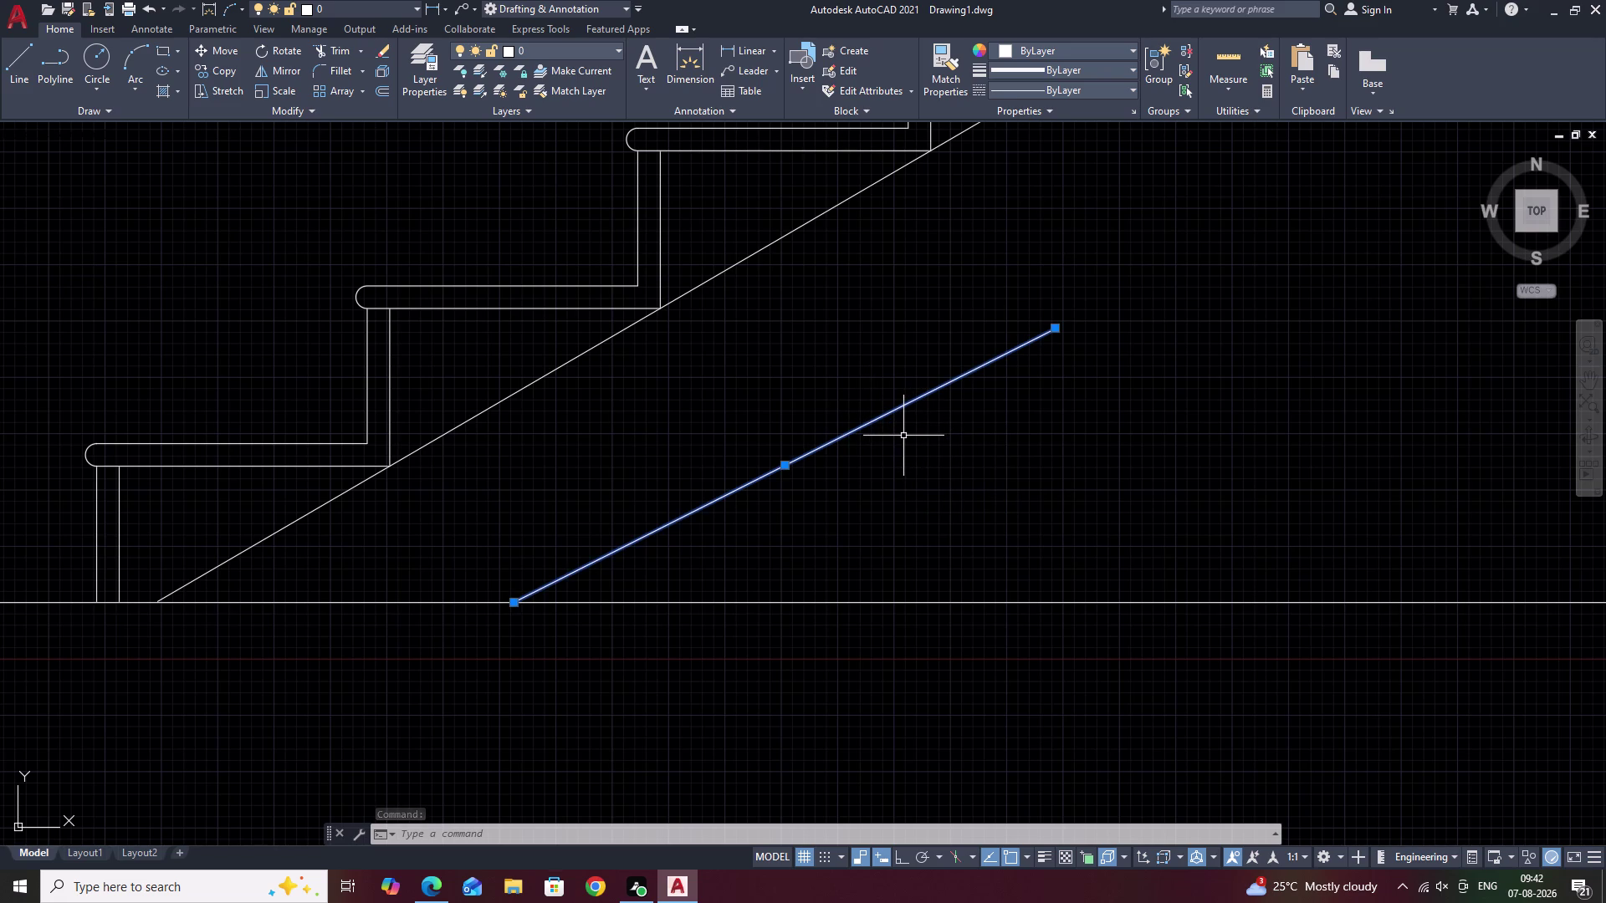
text(M)
key(space)
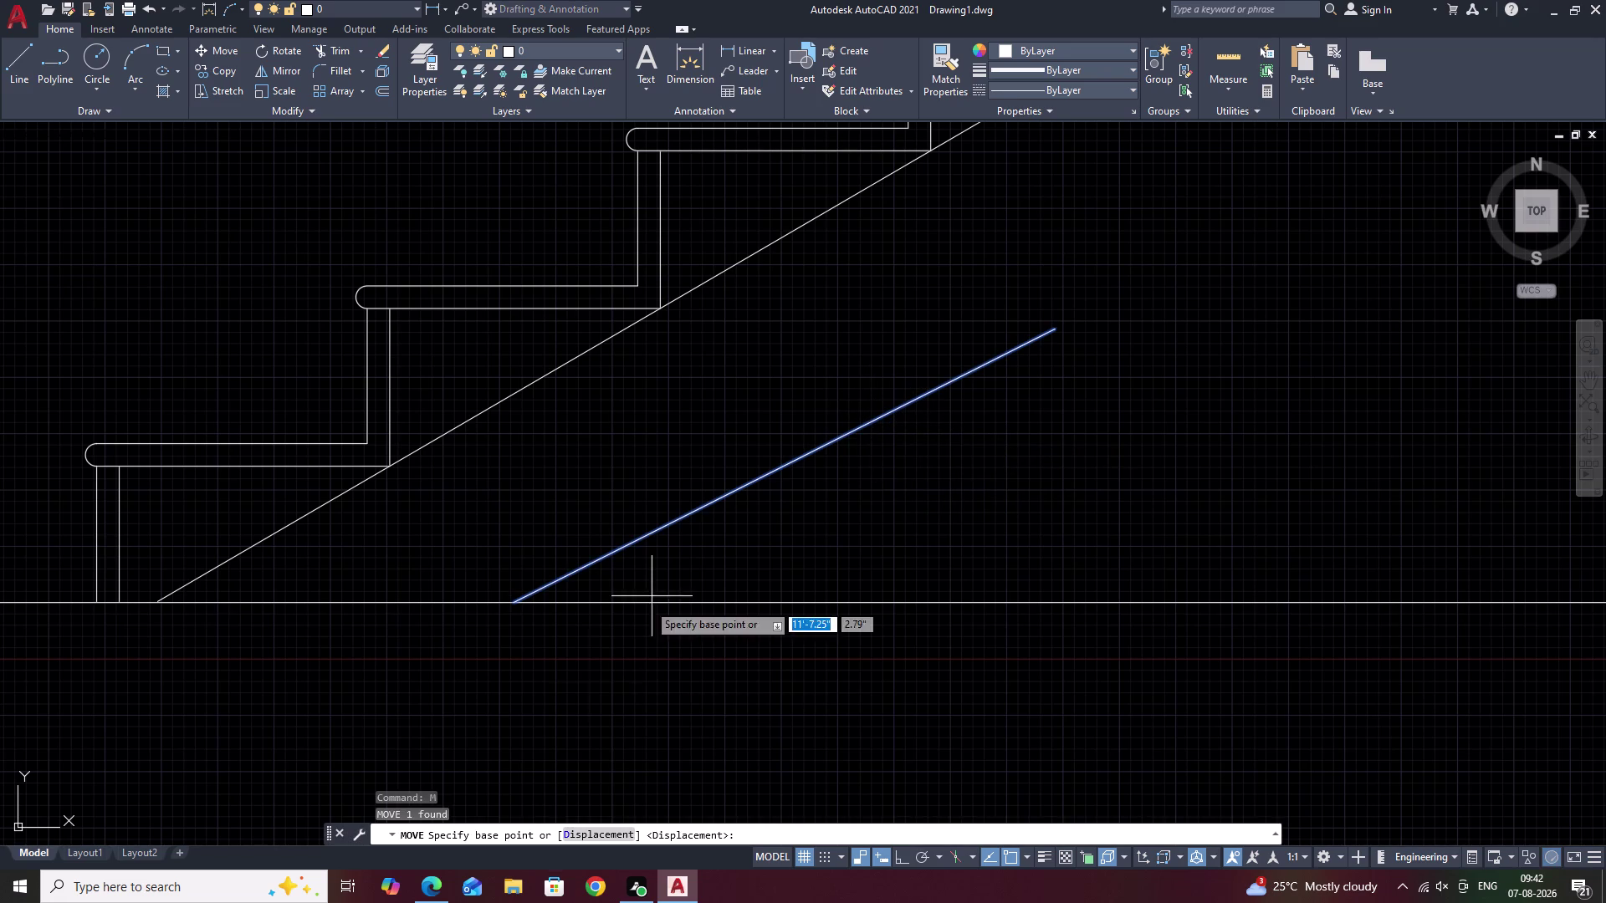
double_click(566, 834)
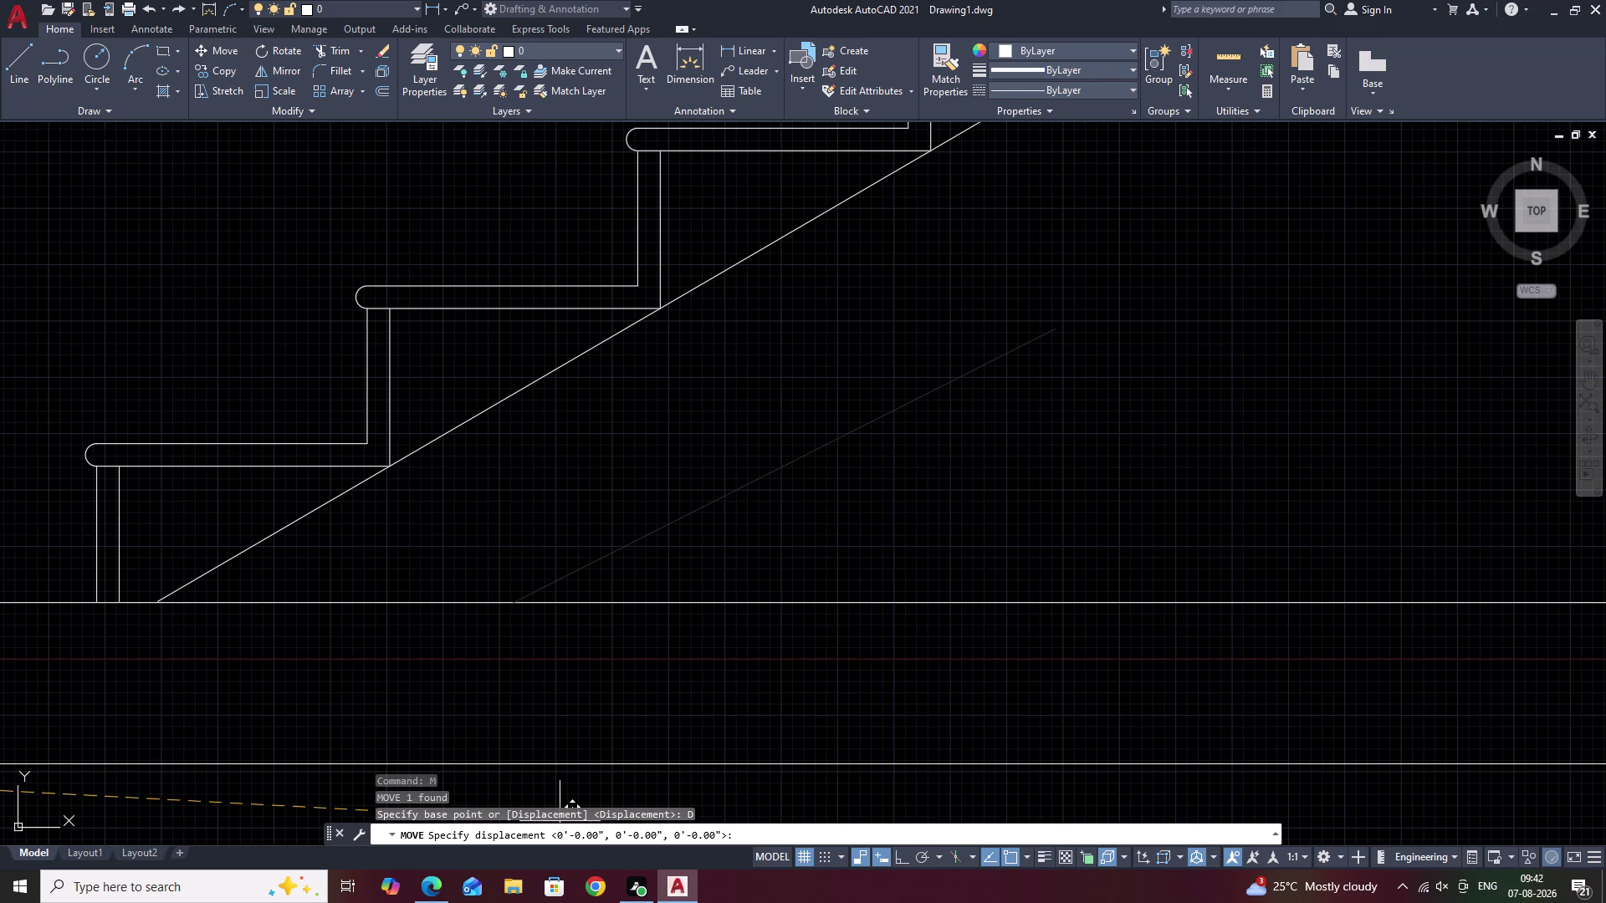
scroll(down, 3)
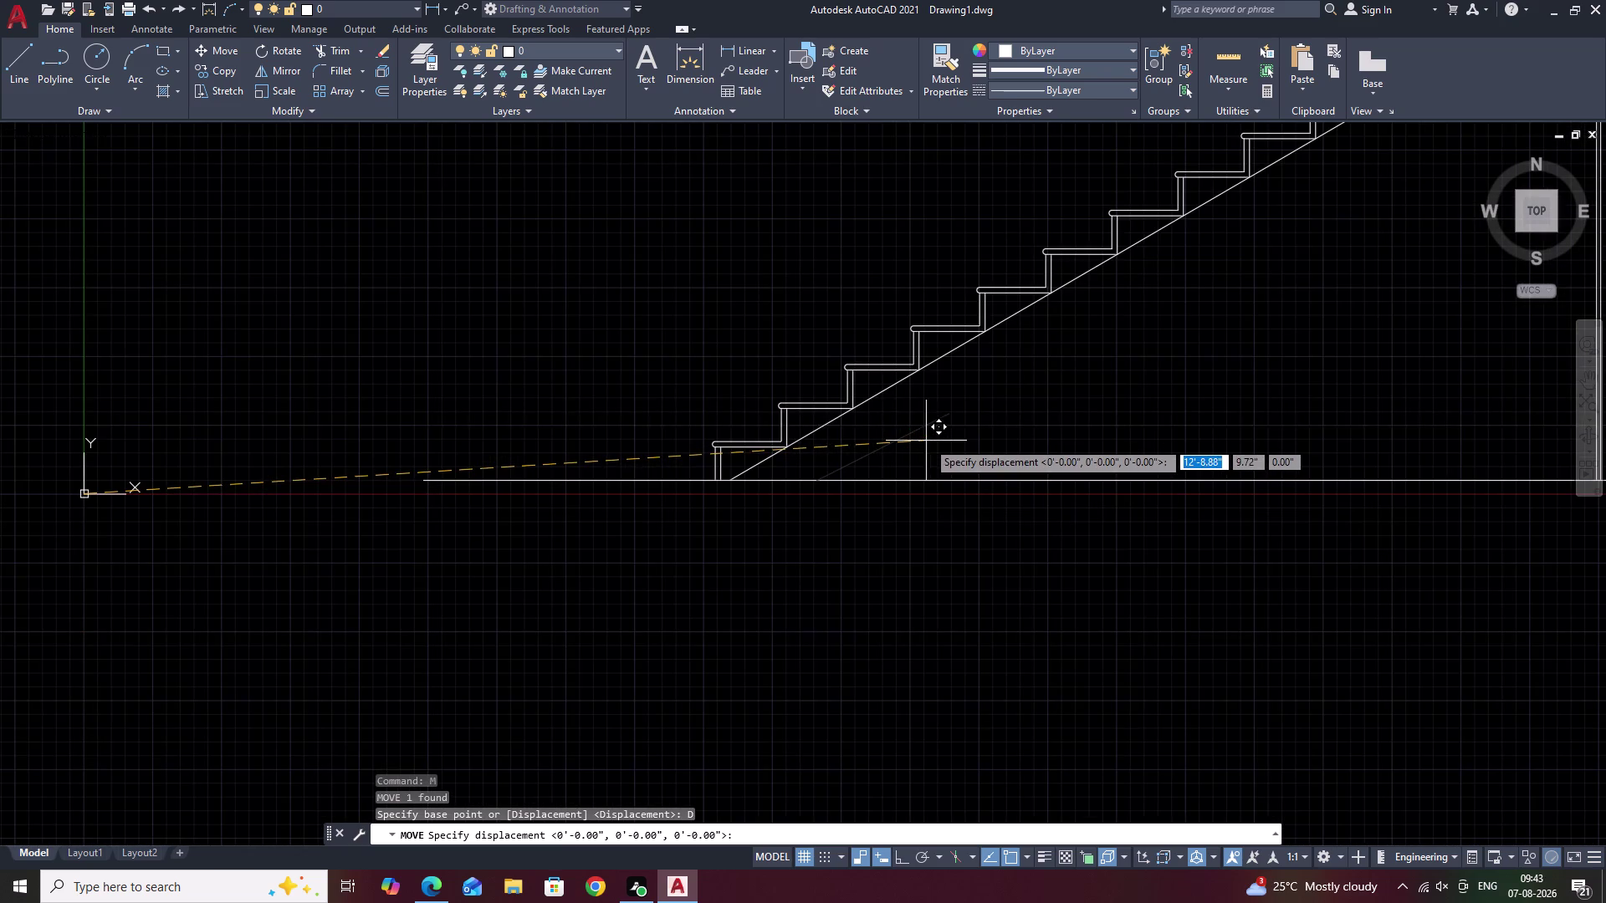
key(Escape)
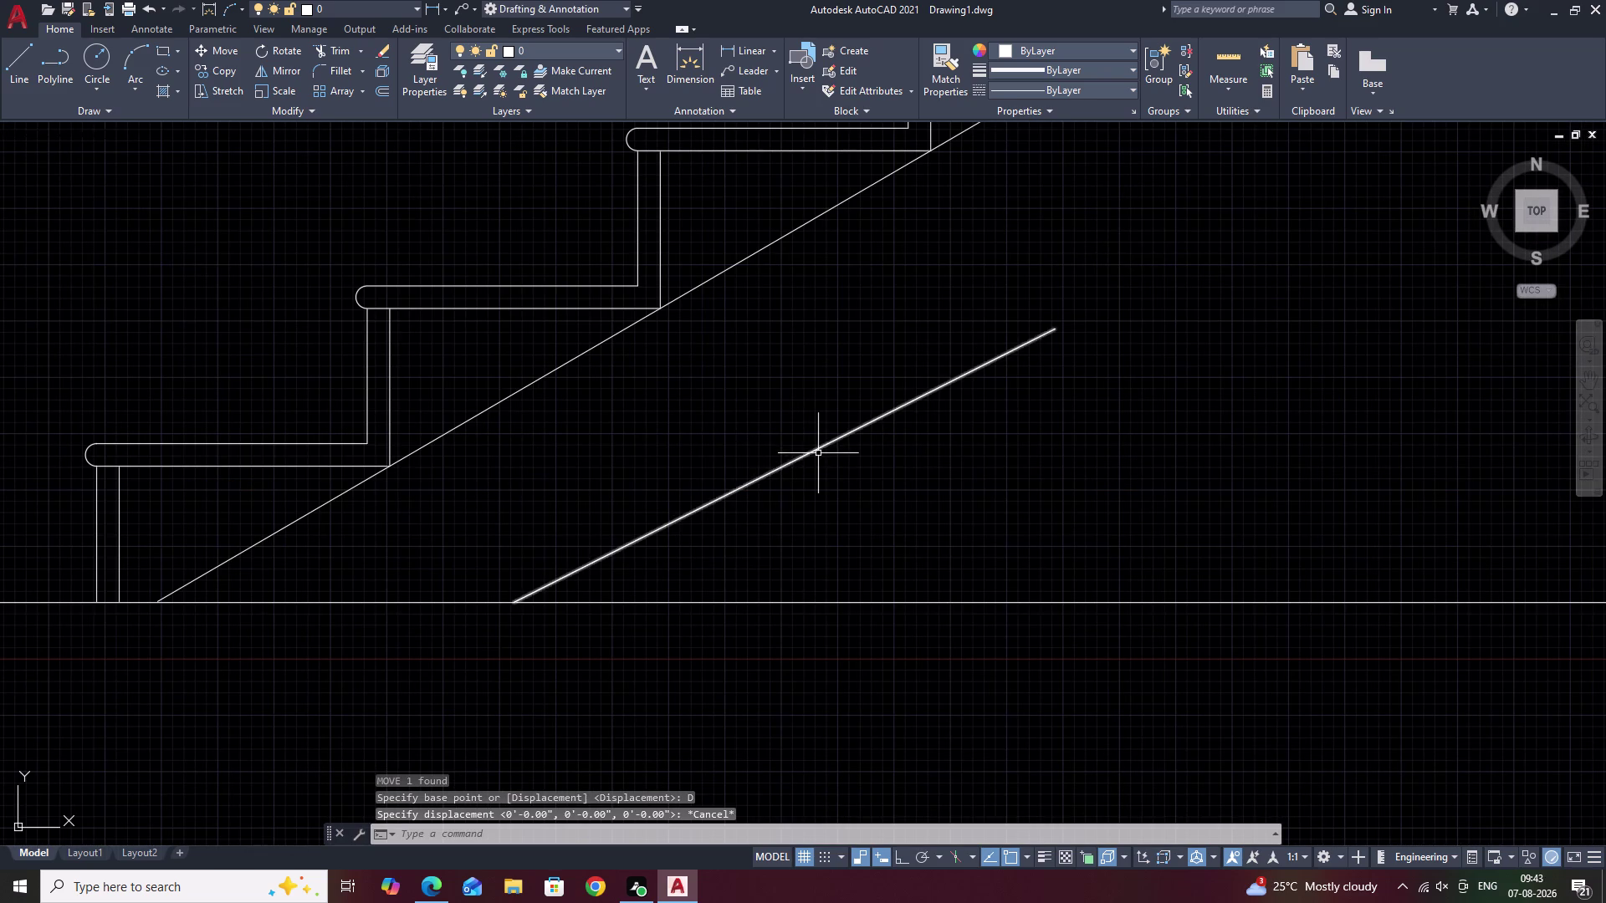
click(812, 451)
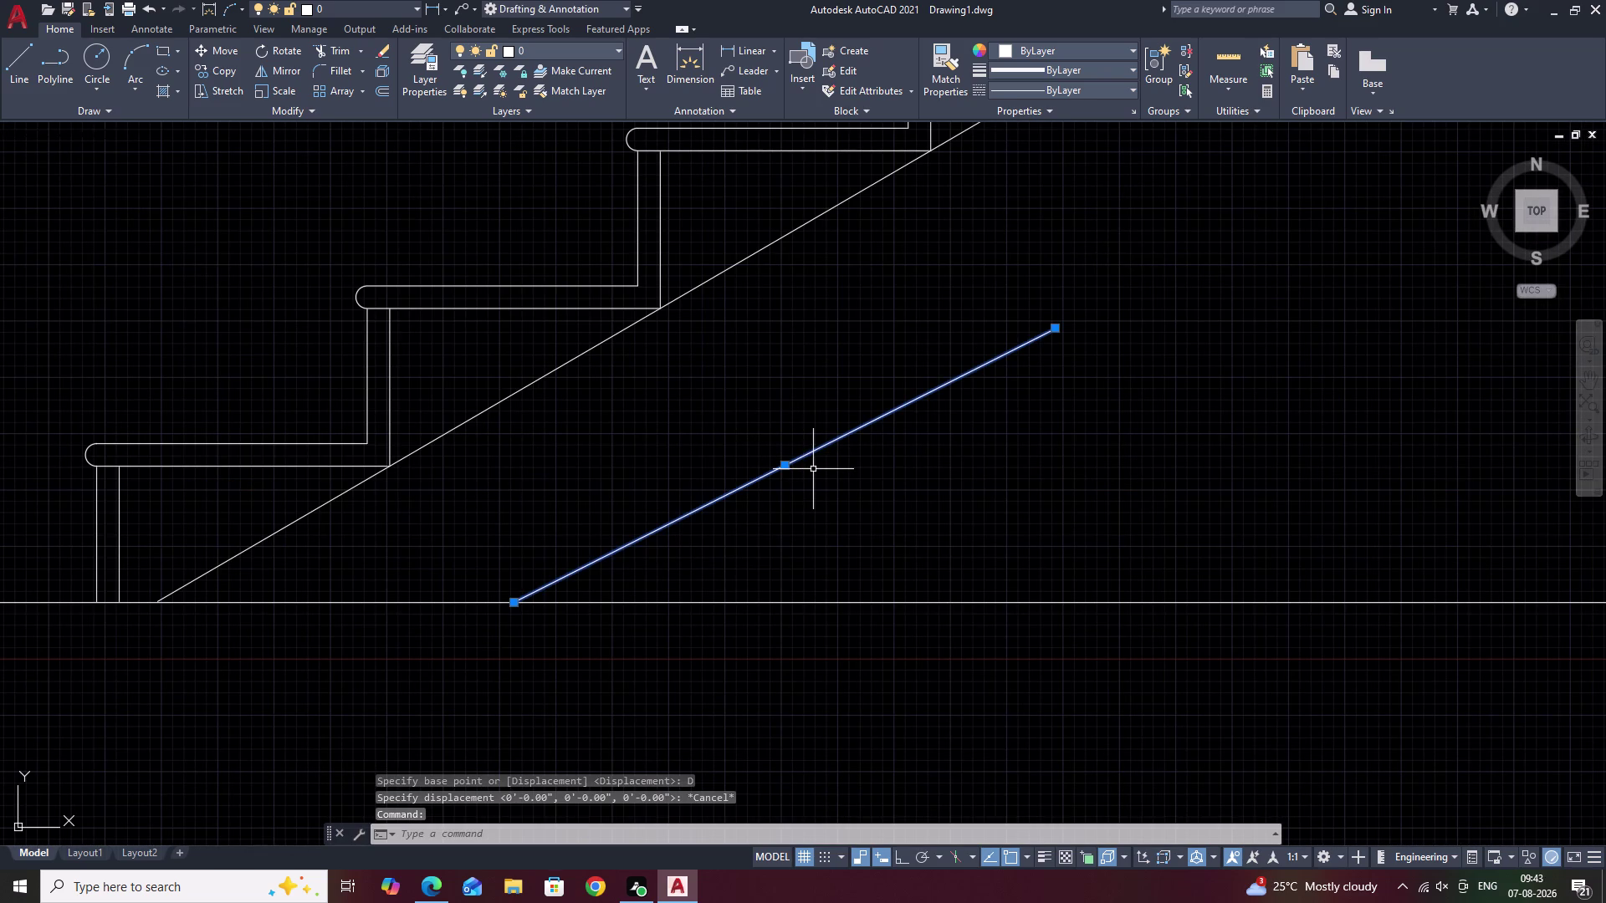
text(M)
key(space)
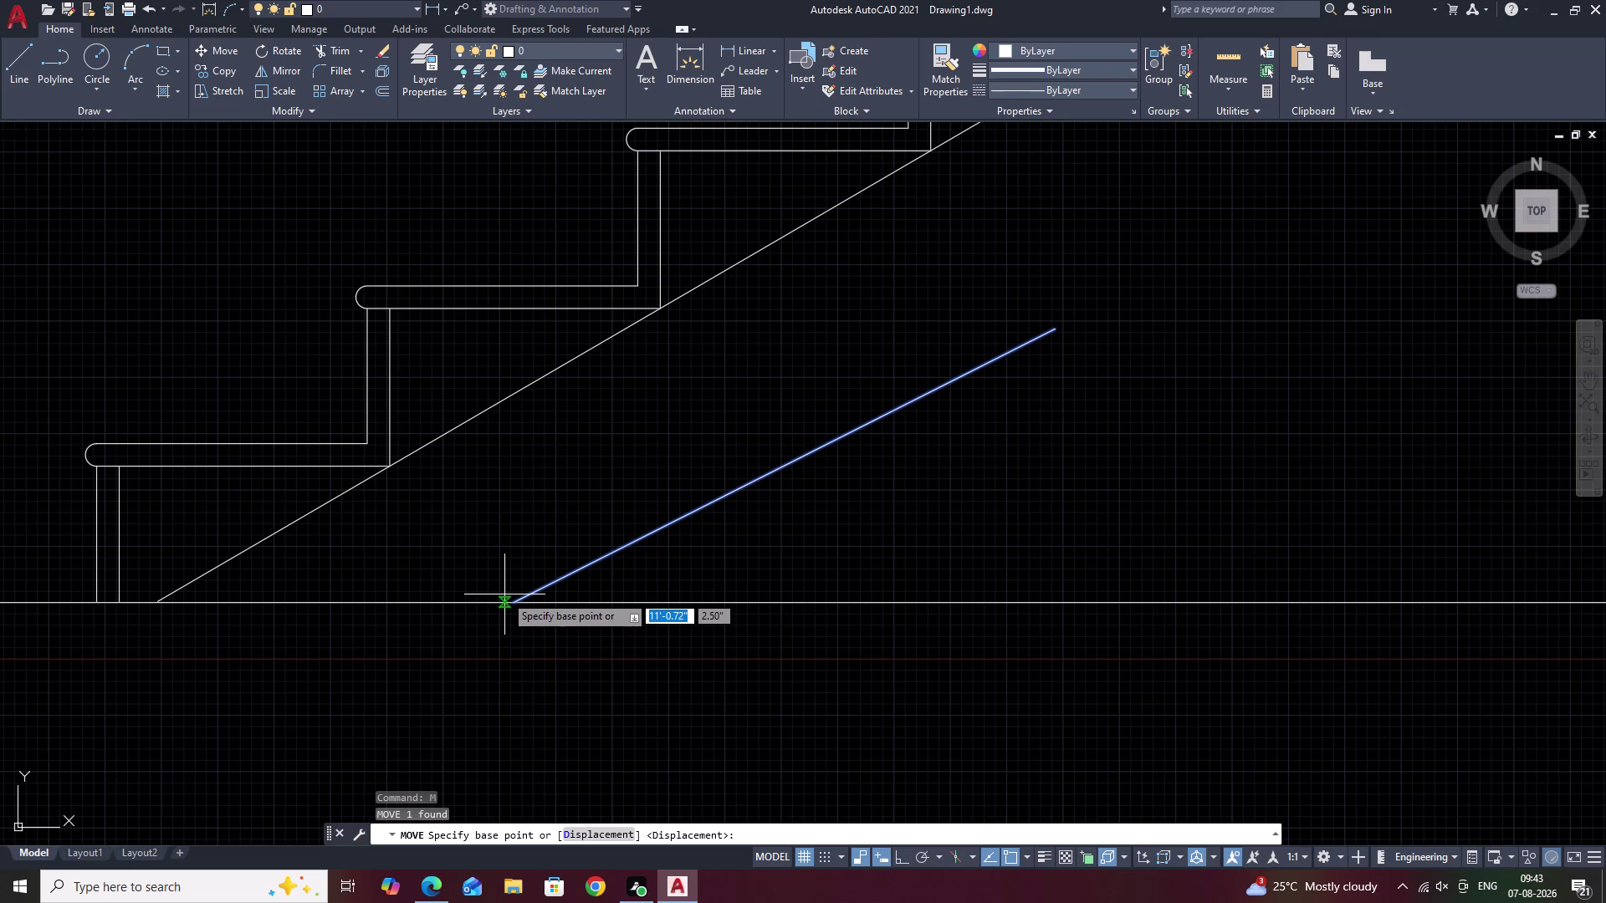
click(513, 600)
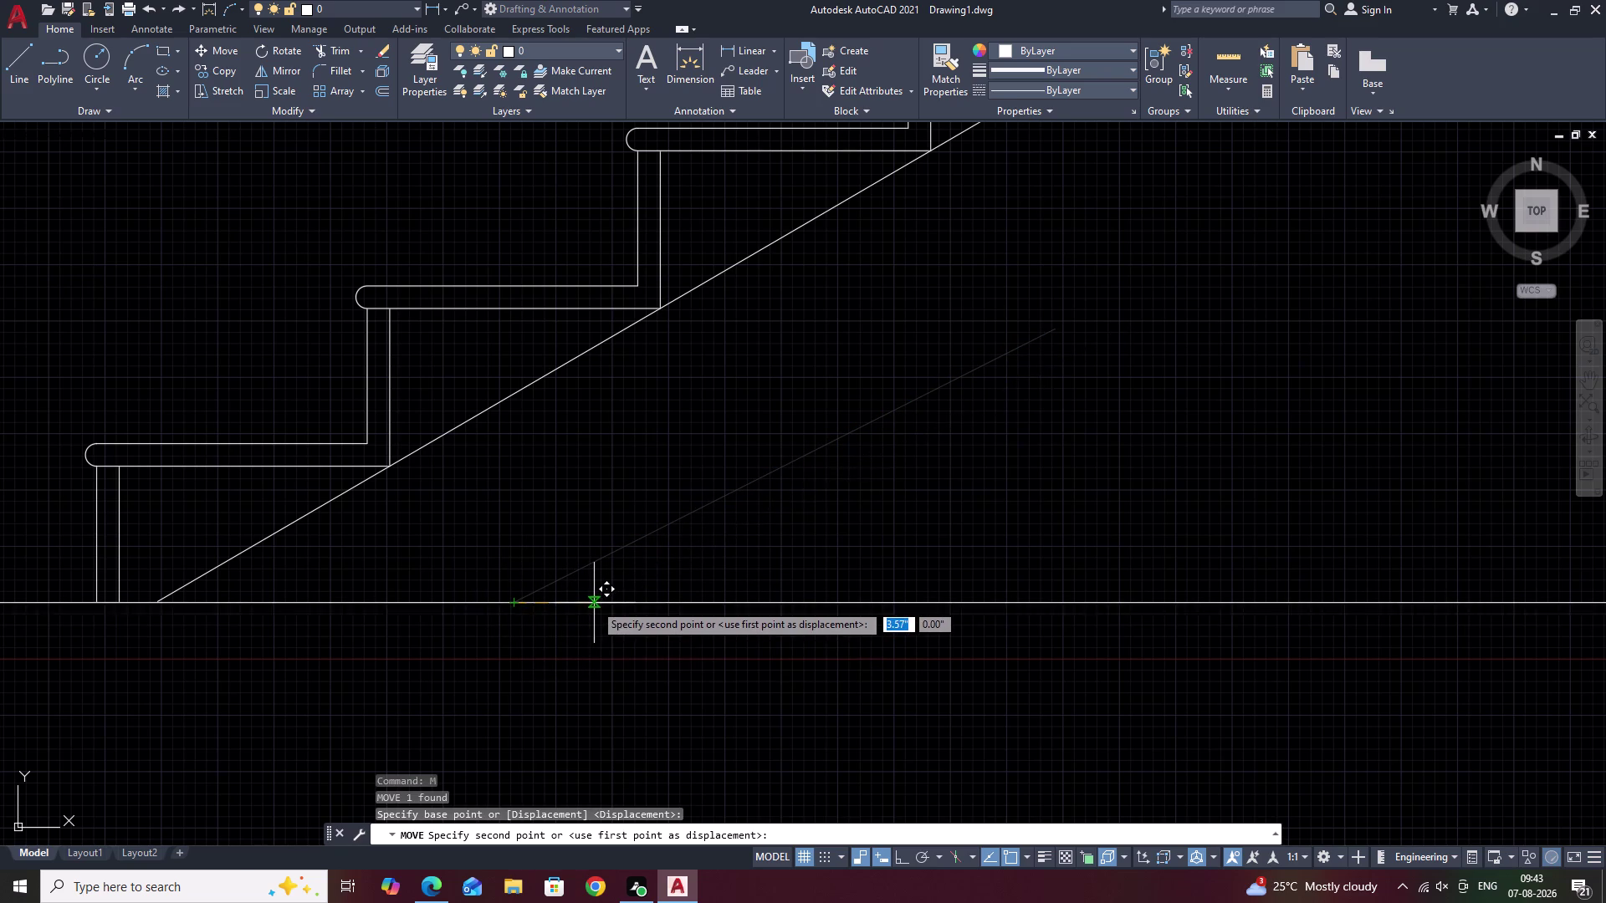
click(593, 603)
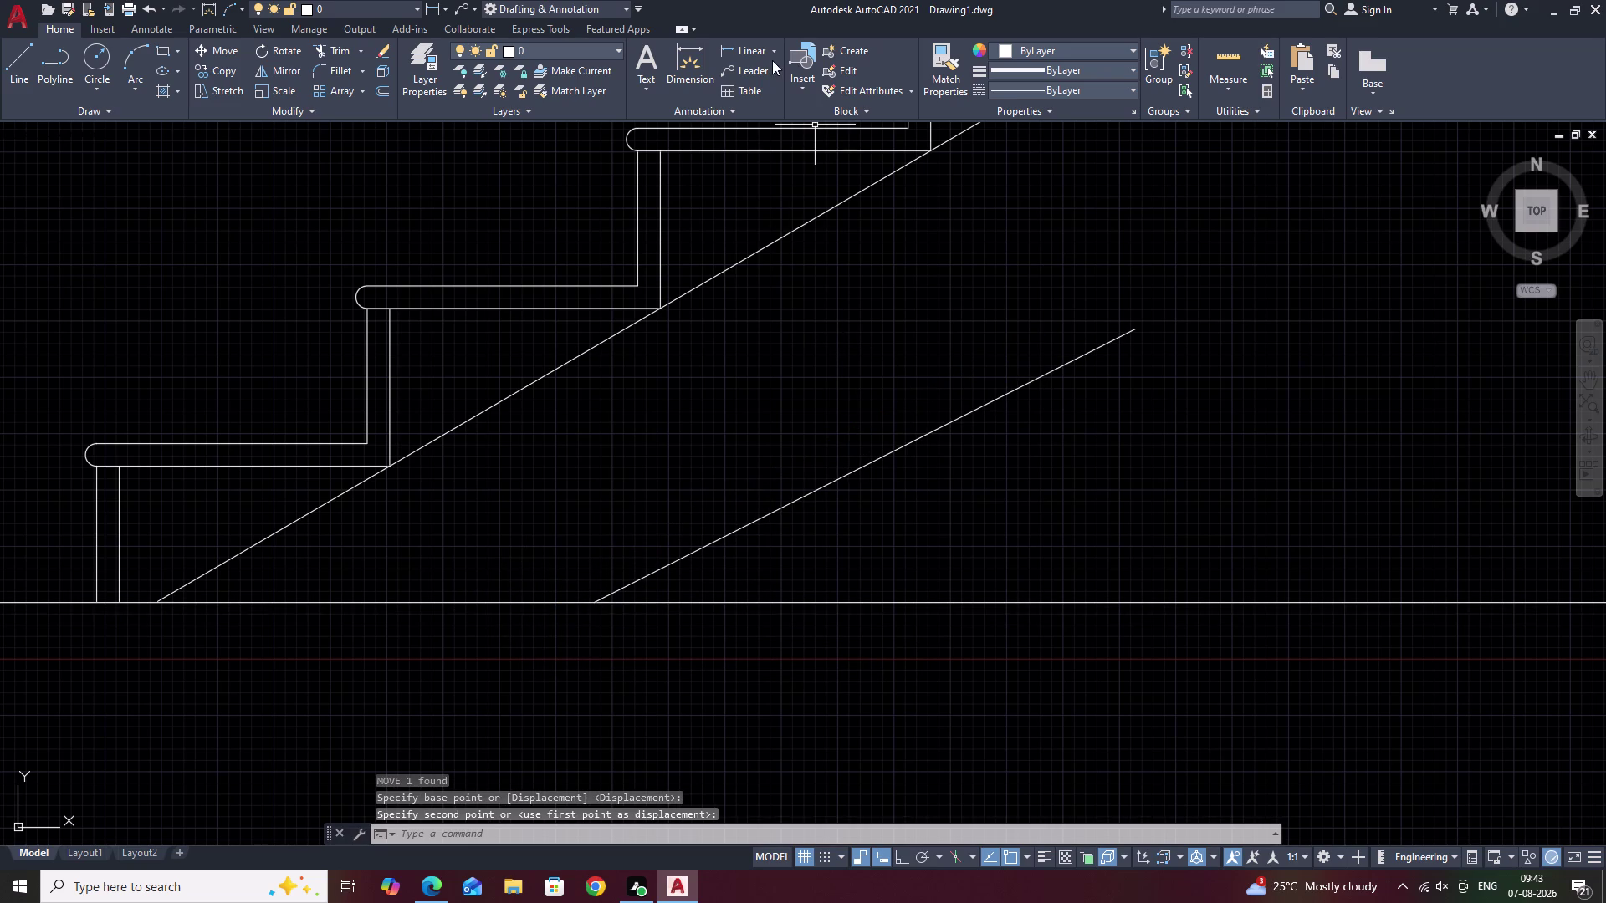
click(730, 52)
click(690, 55)
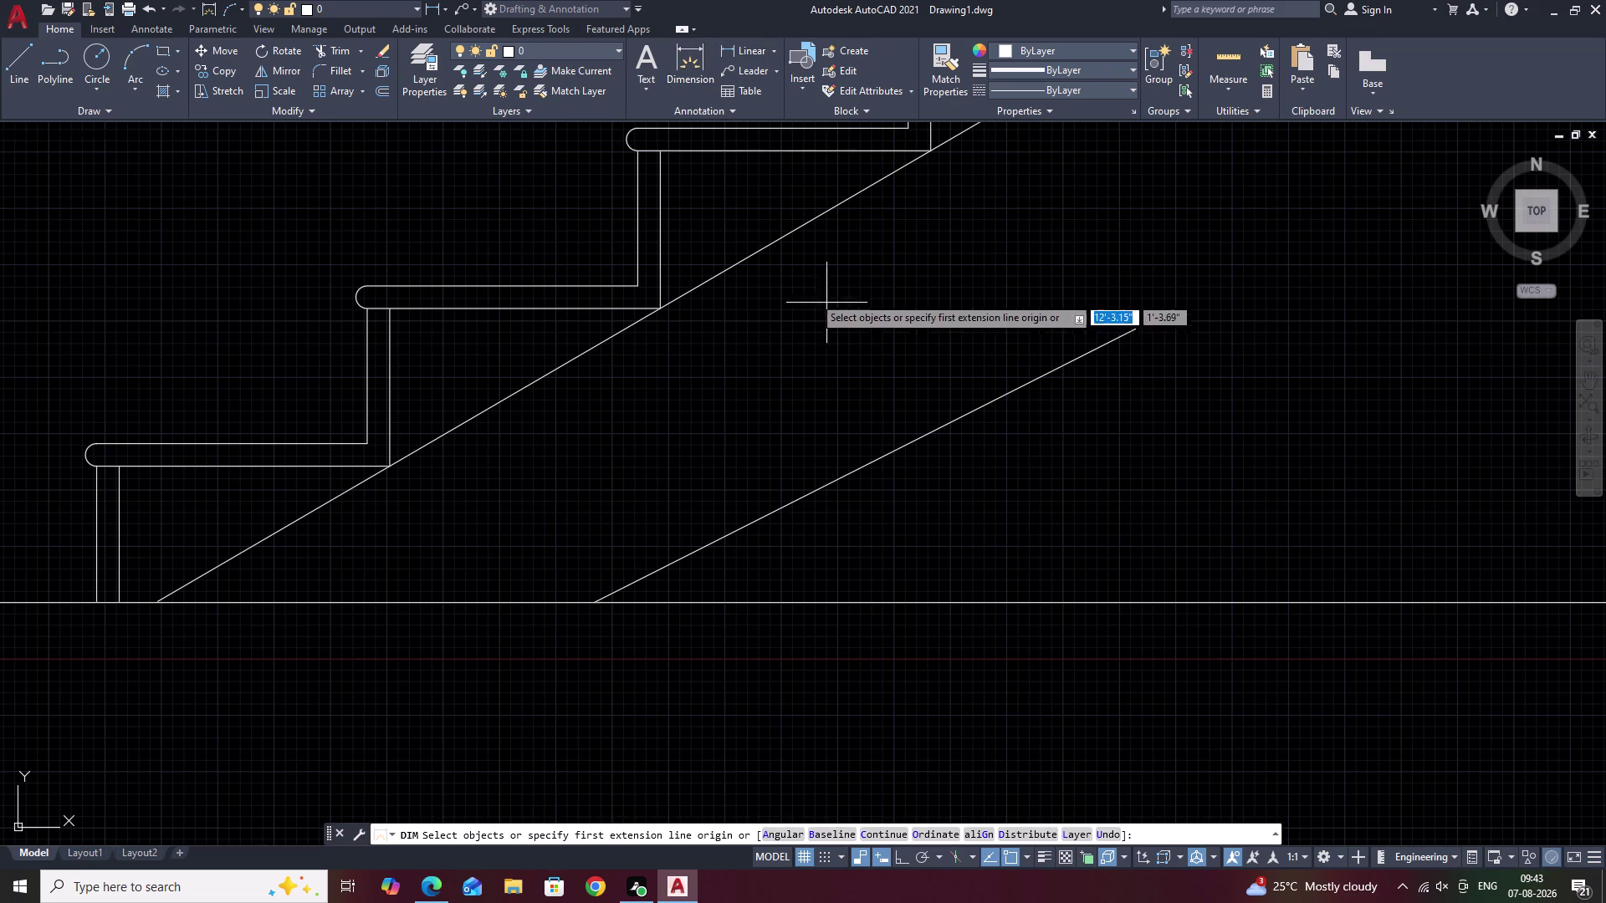
key(Escape)
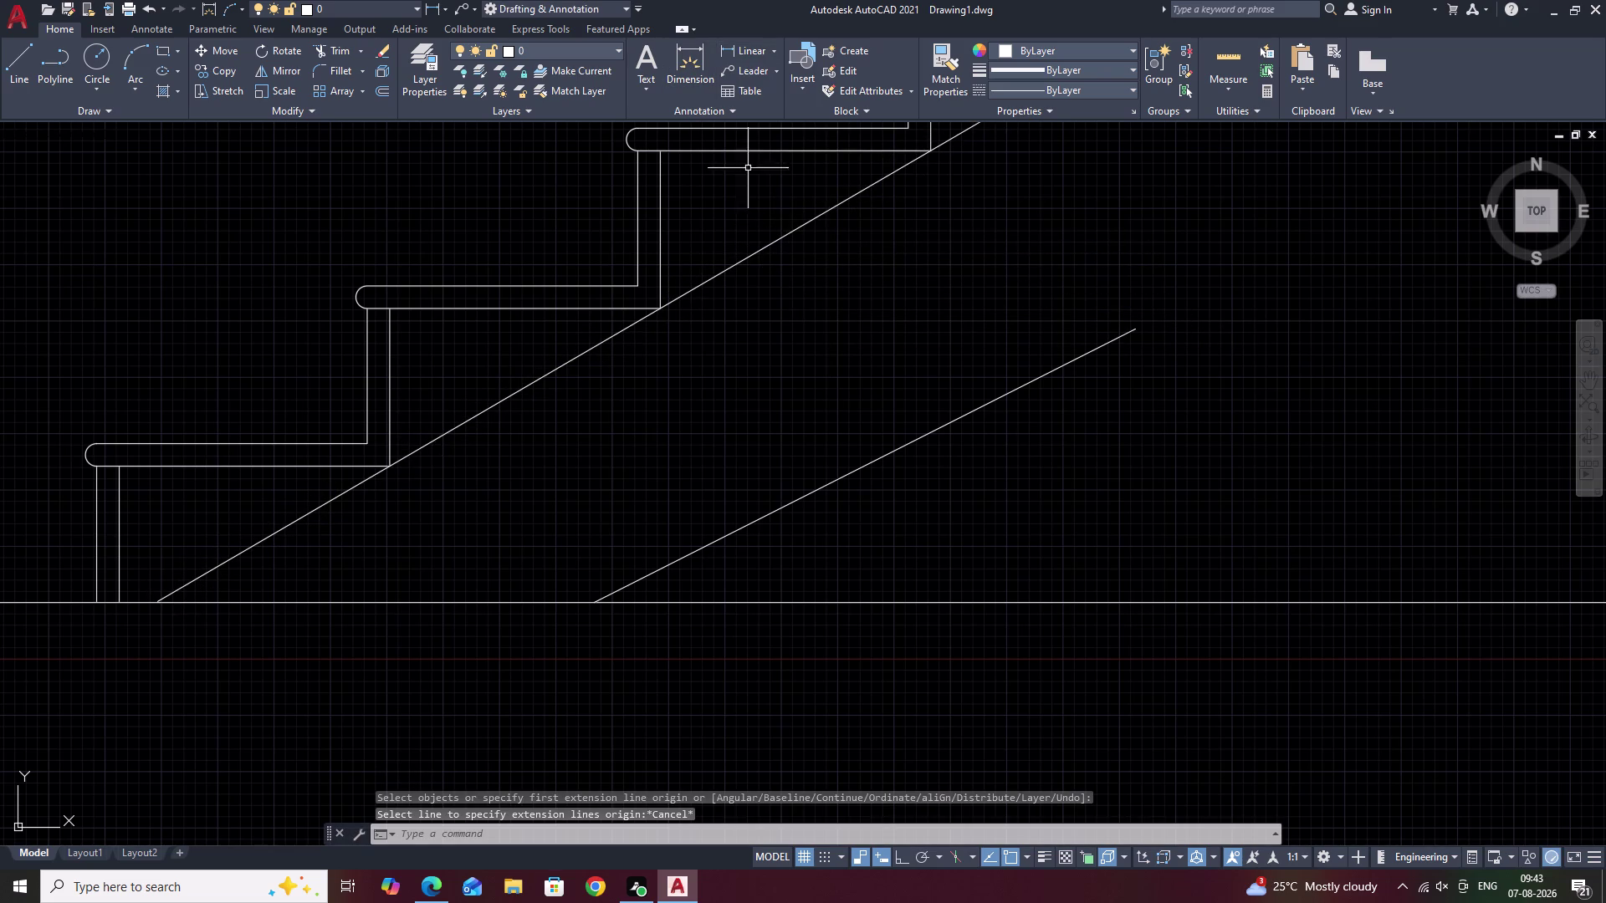
click(741, 53)
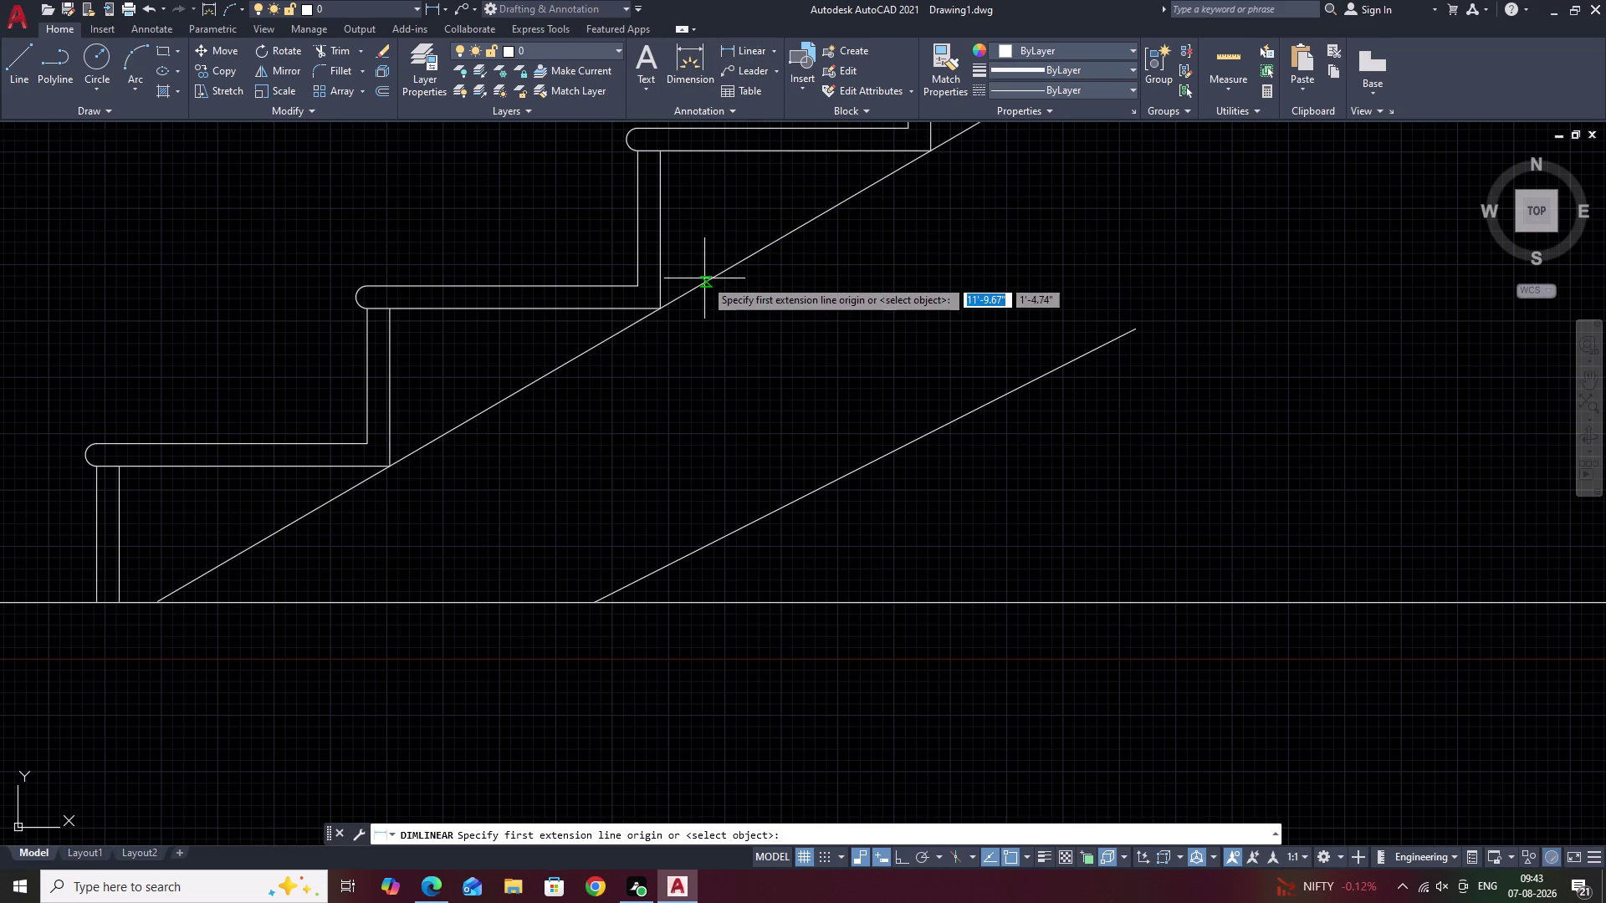
click(704, 279)
click(885, 457)
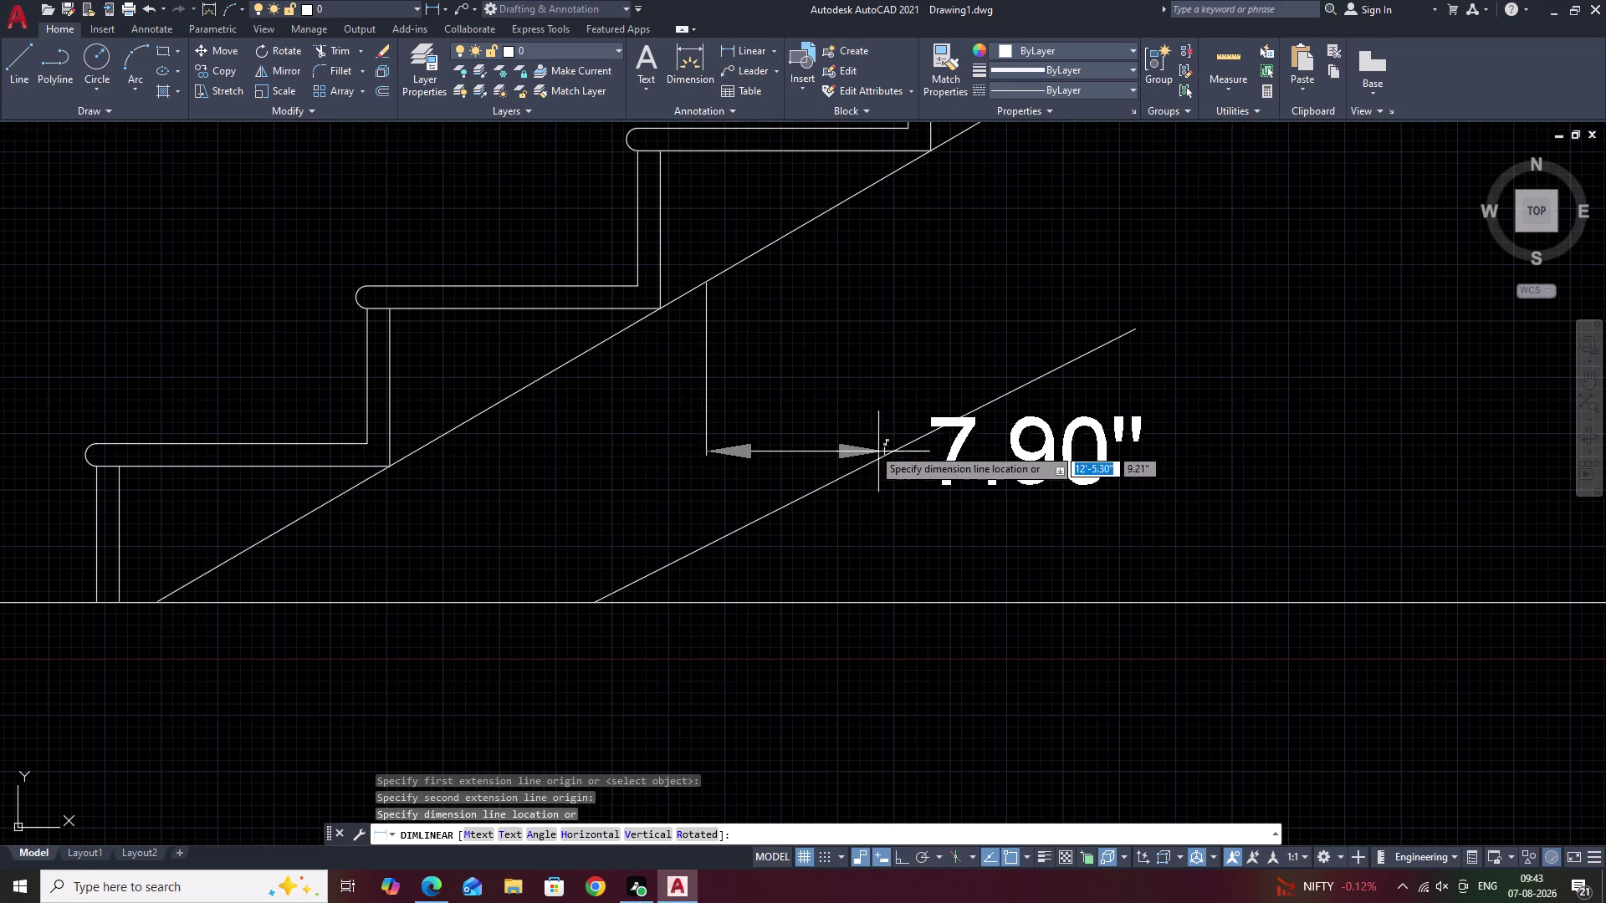
key(Escape)
click(771, 53)
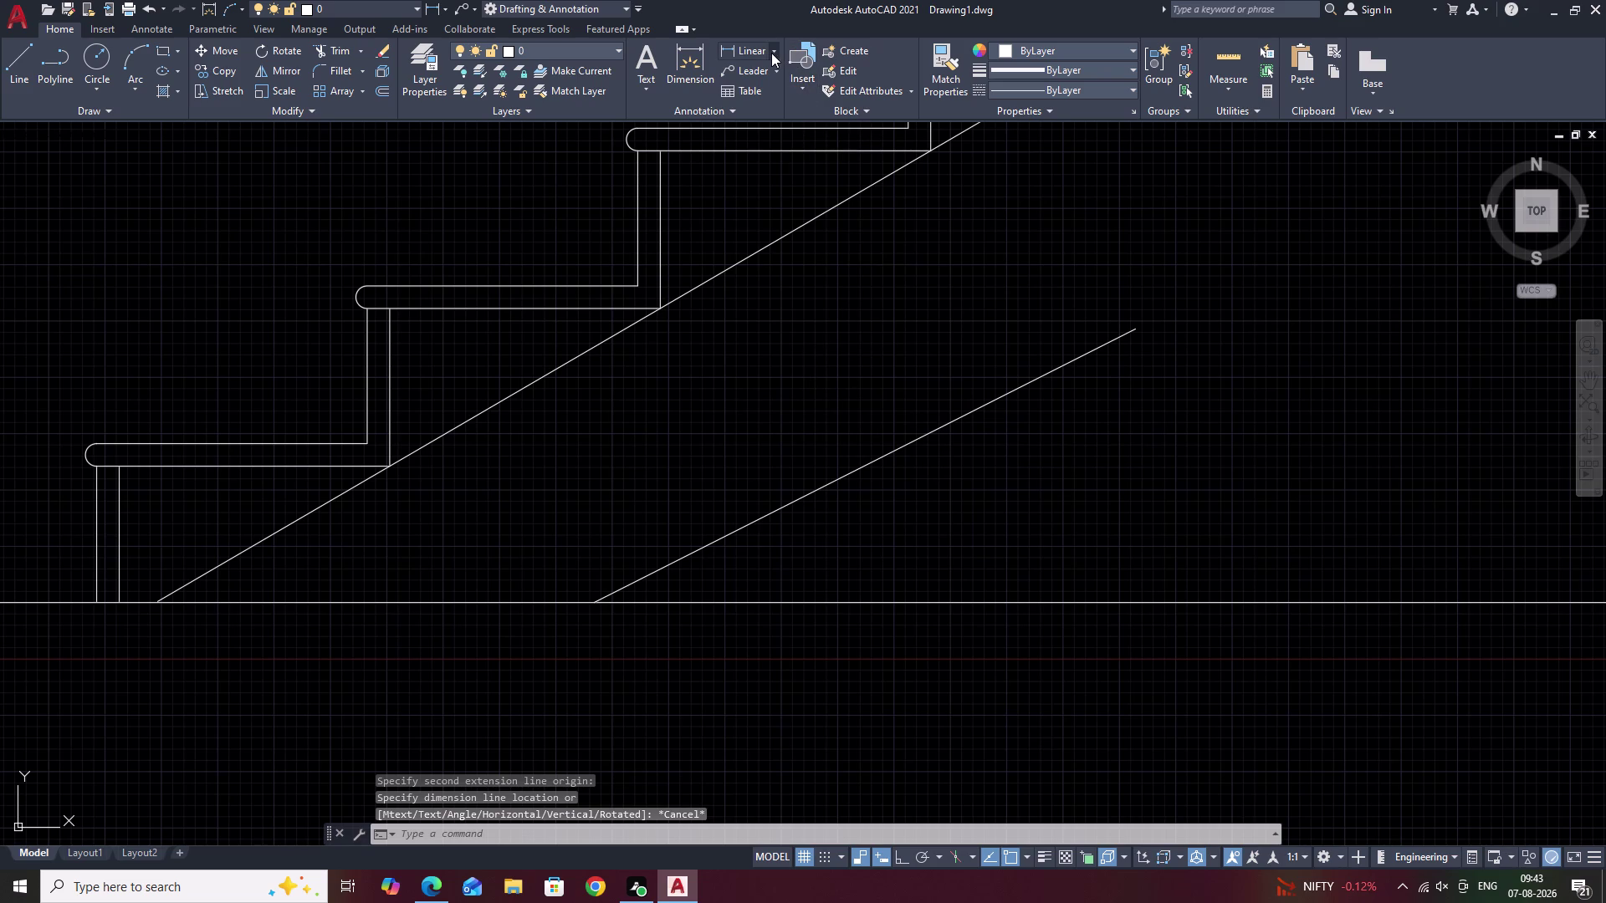
click(767, 107)
click(774, 241)
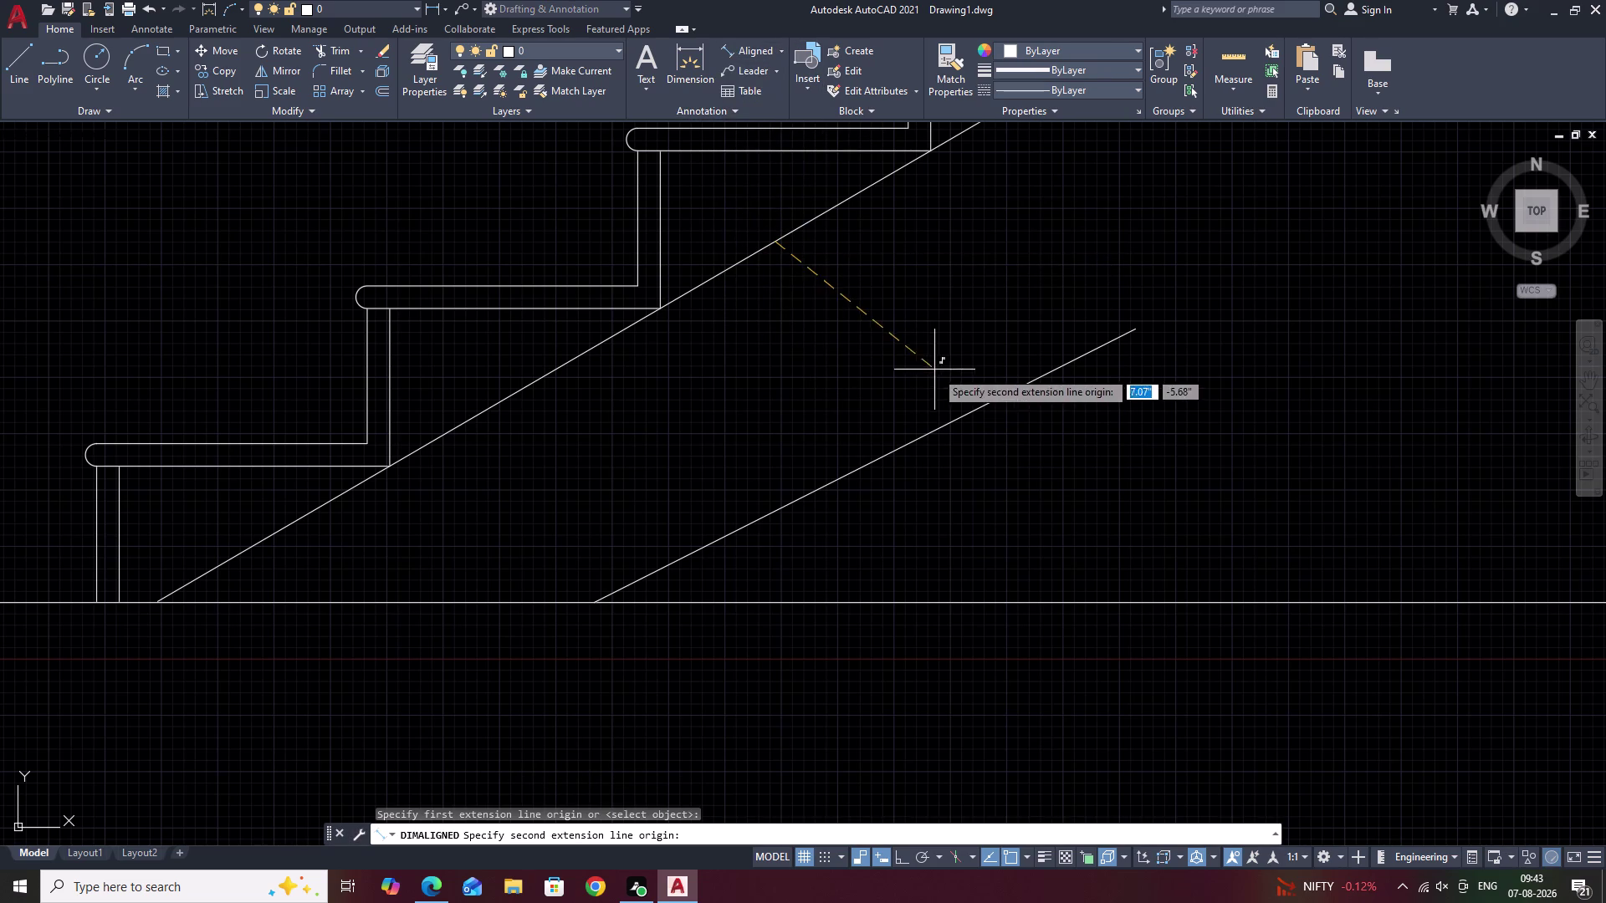
click(957, 419)
key(Escape)
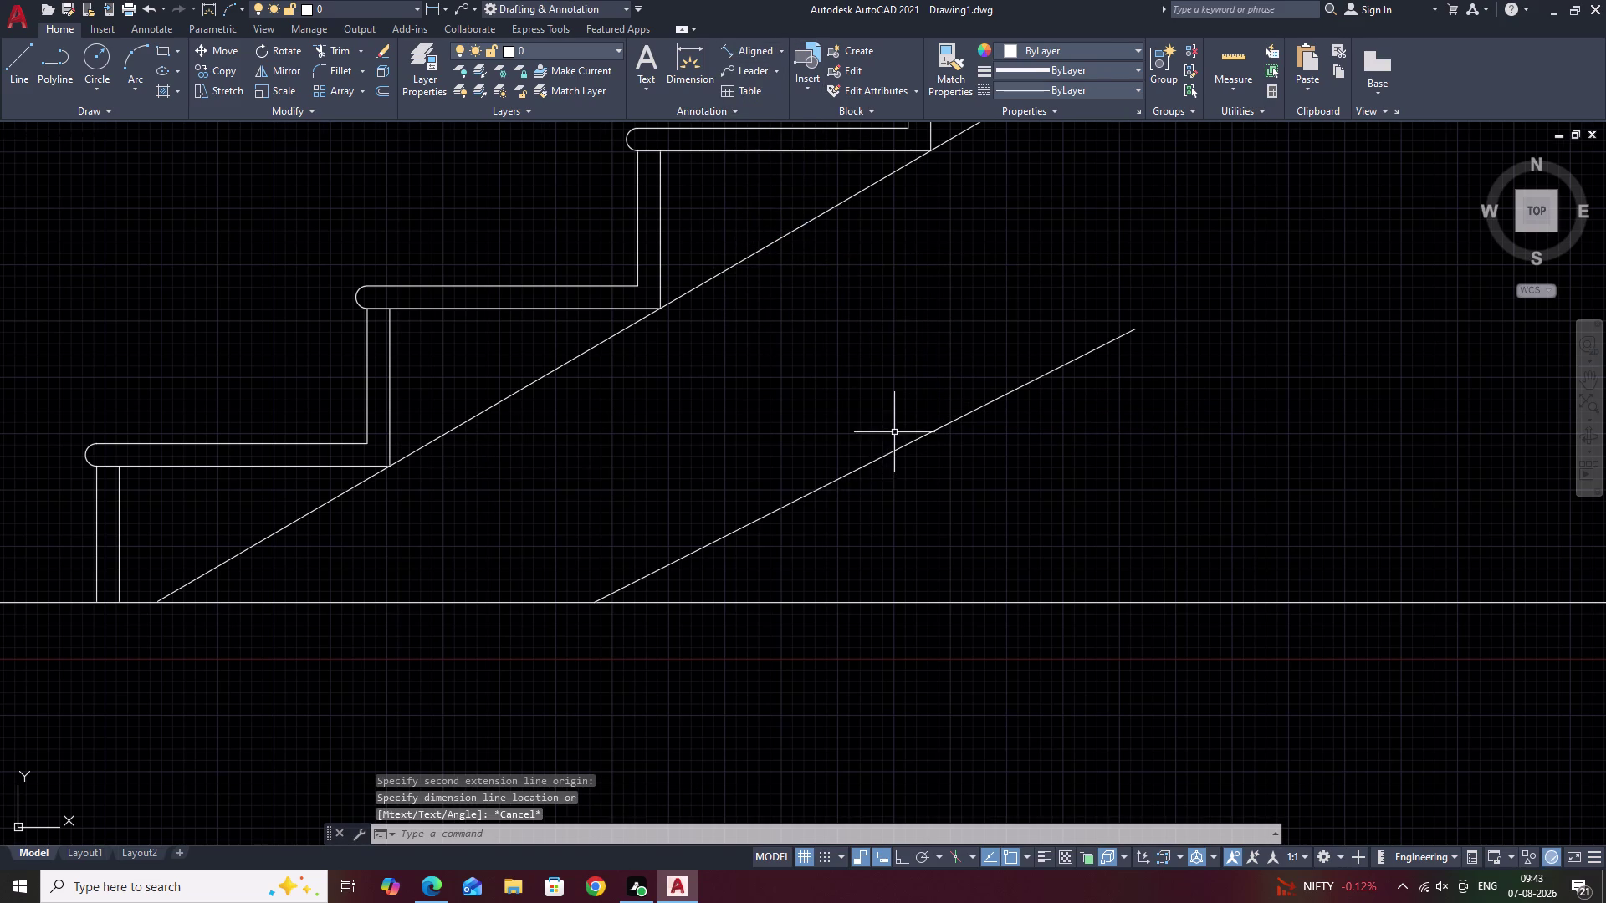
scroll(down, 3)
scroll(down, 3)
middle_drag(1026, 406, 944, 393)
scroll(up, 3)
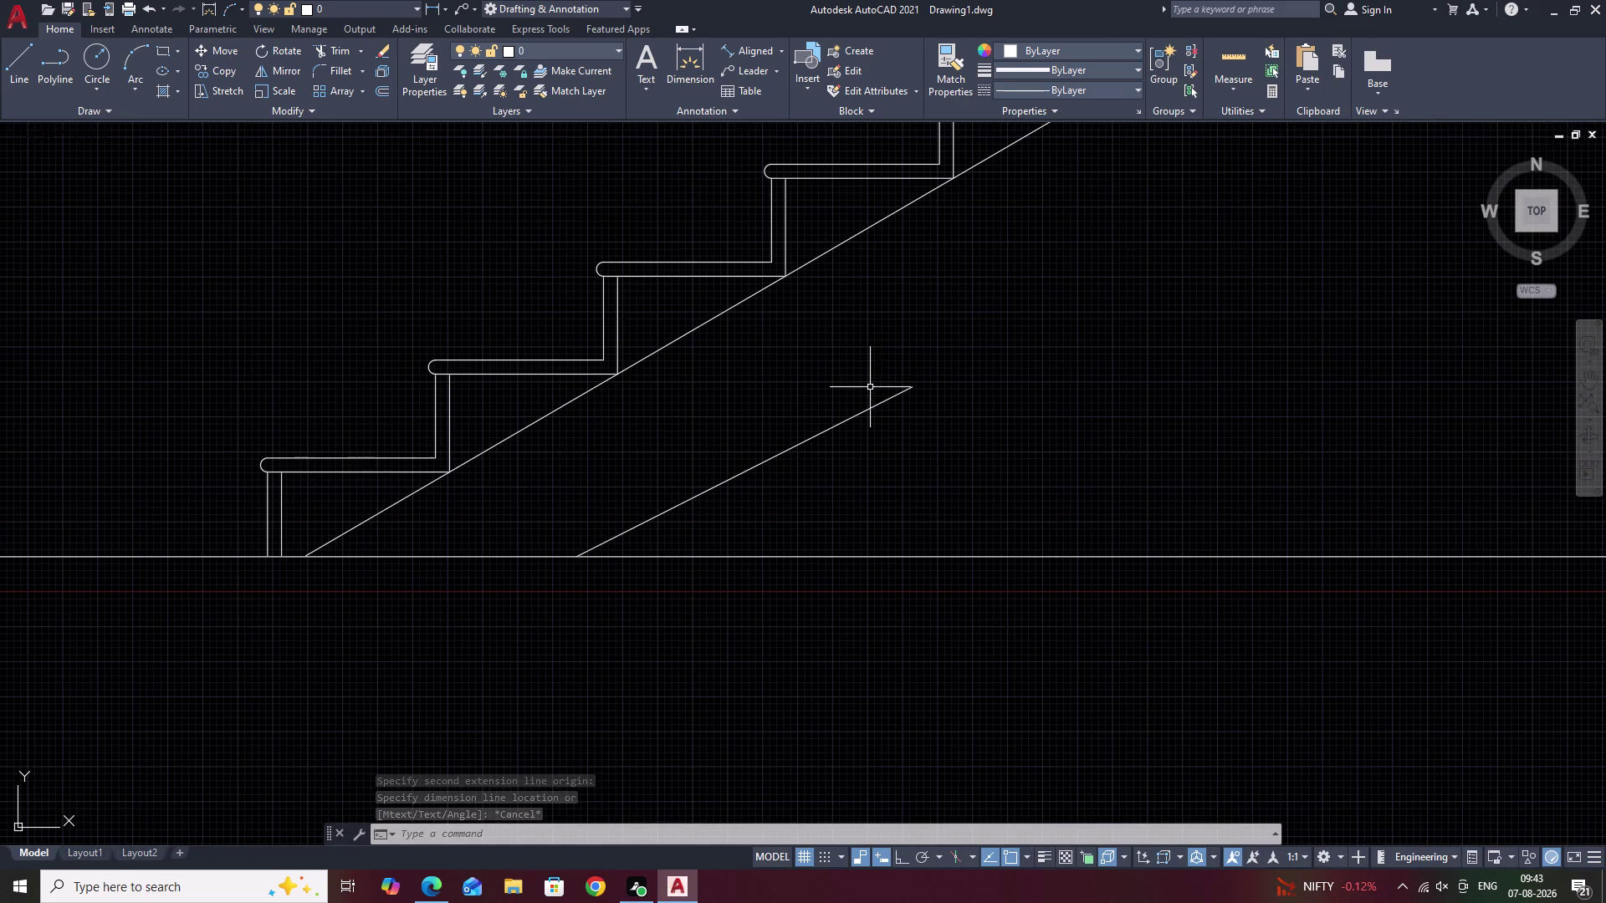
text(O 6)
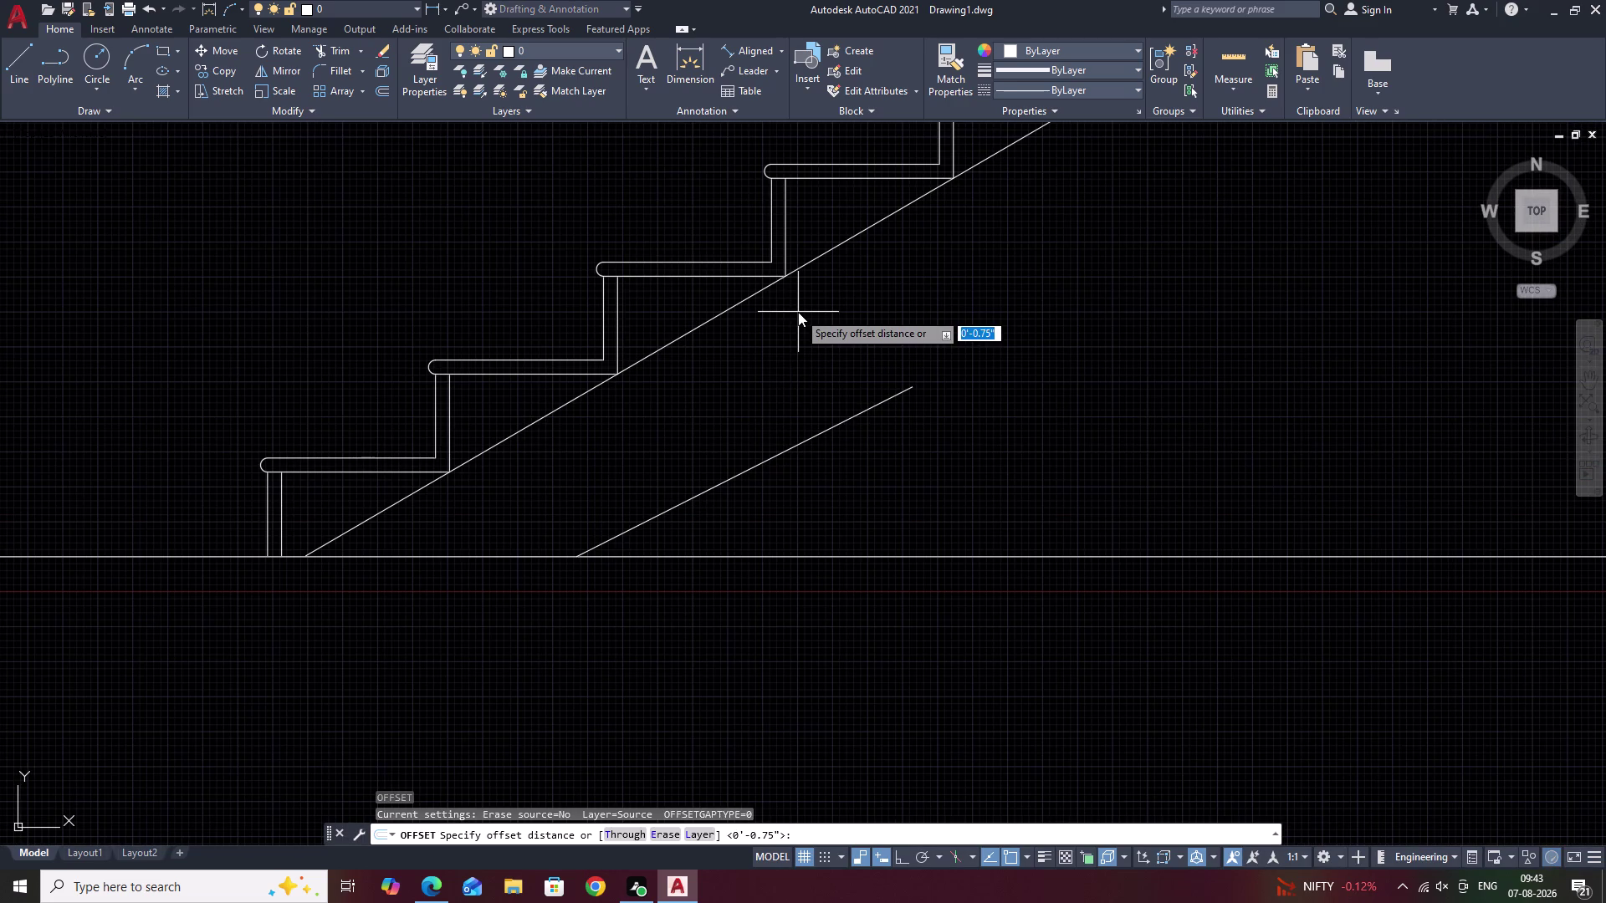
Offset the soffit line 6 inches downward.
key(space)
click(738, 302)
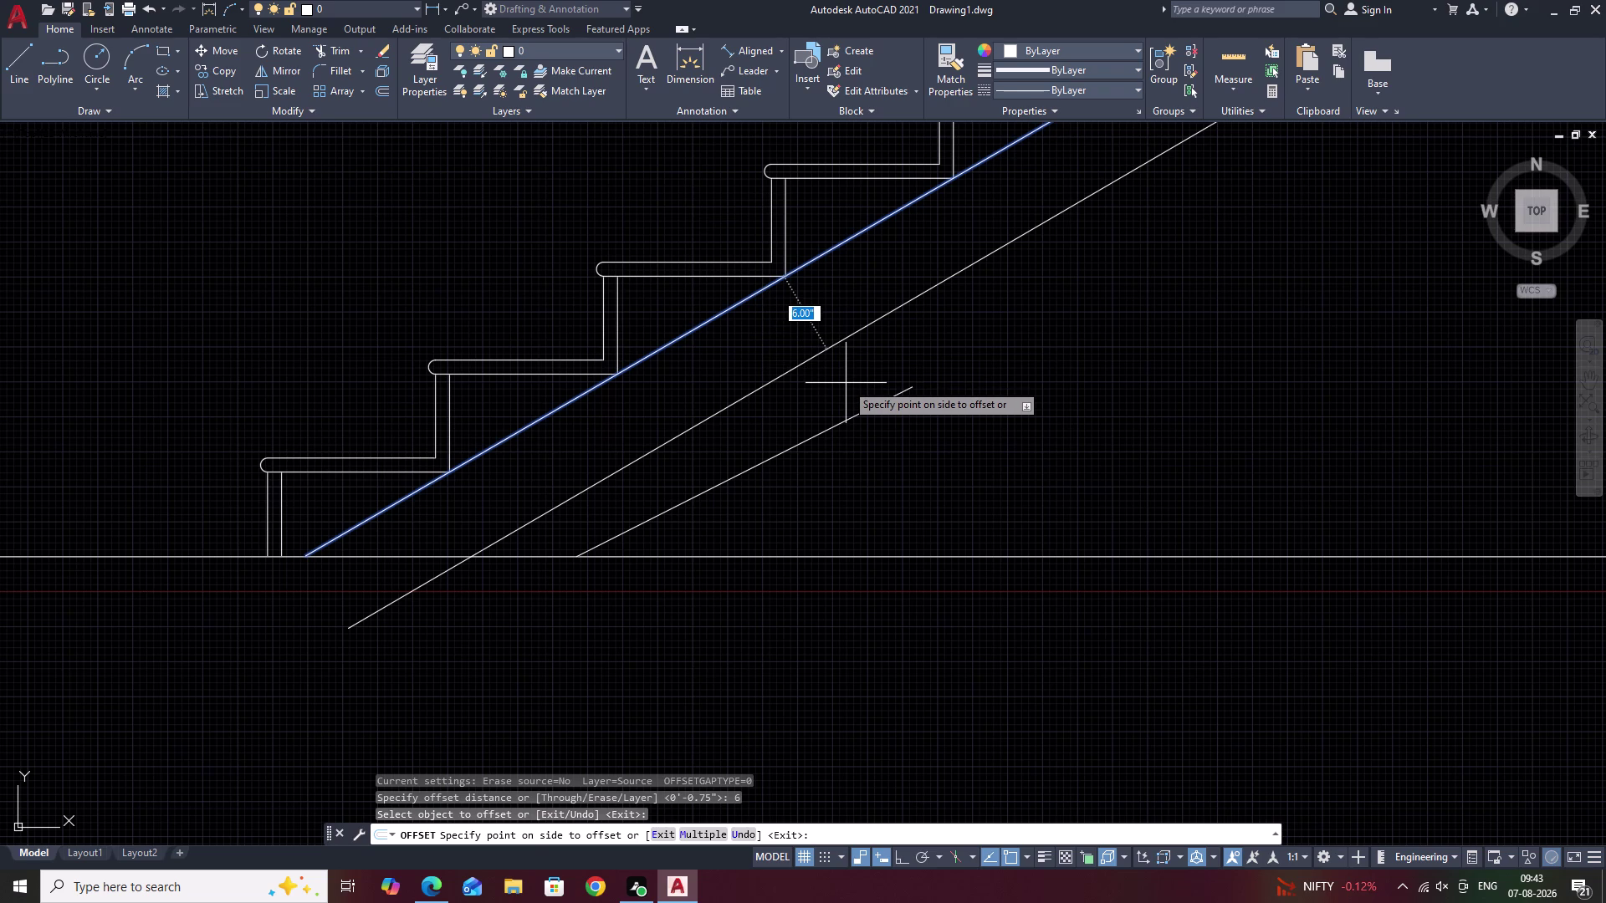
click(845, 383)
key(Escape)
Move the short lower line to where the offset meets the floor.
click(858, 418)
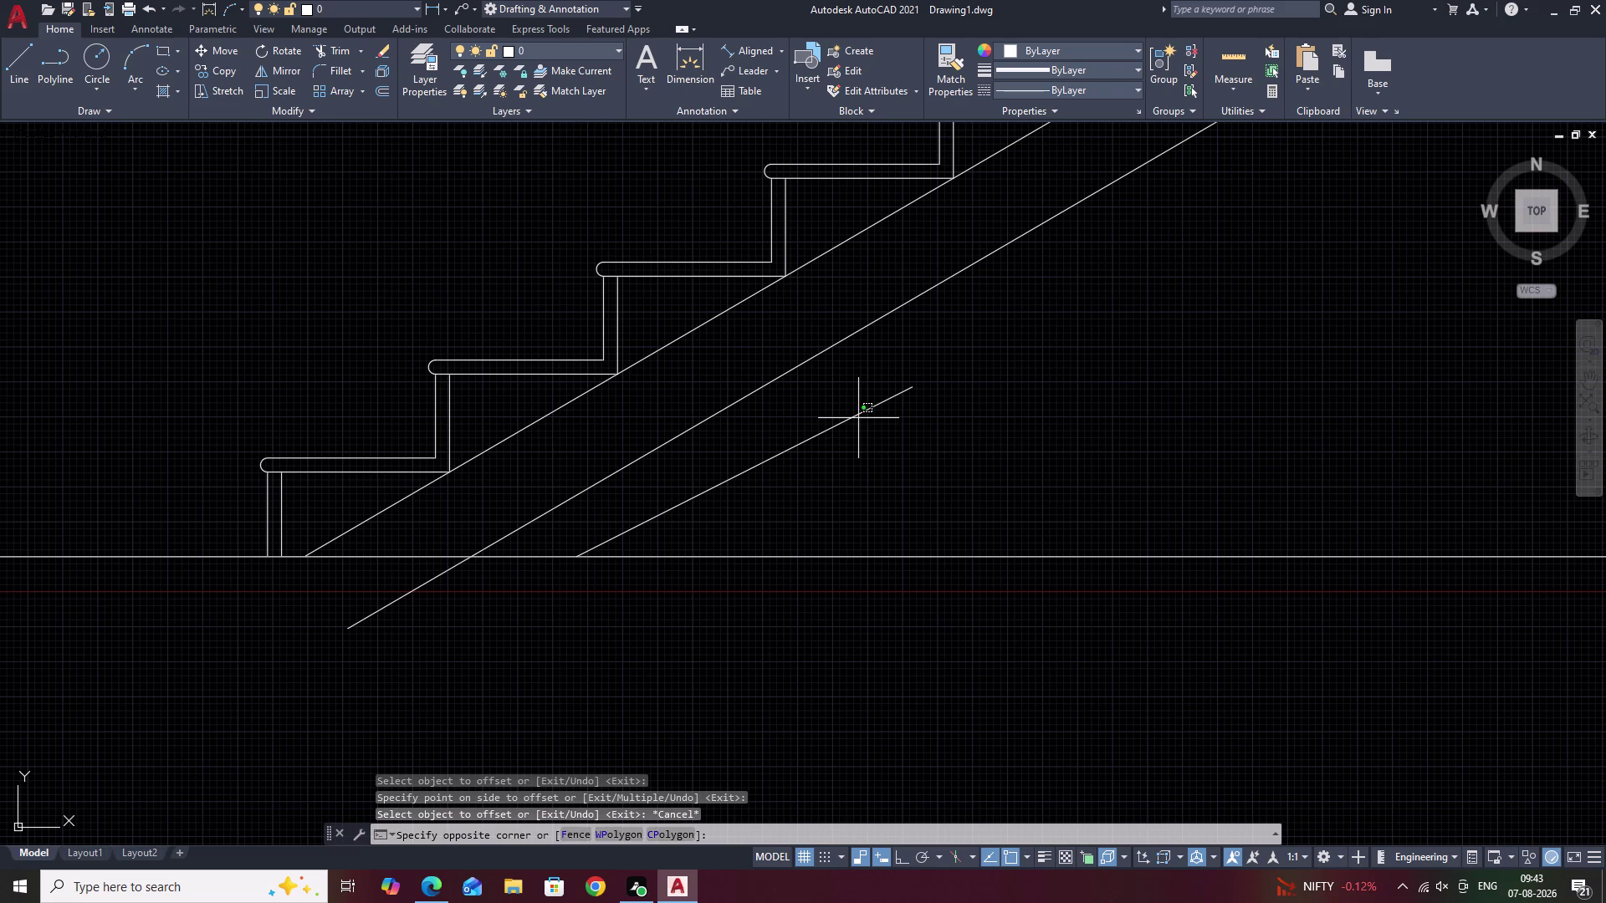
click(848, 420)
text(M)
key(space)
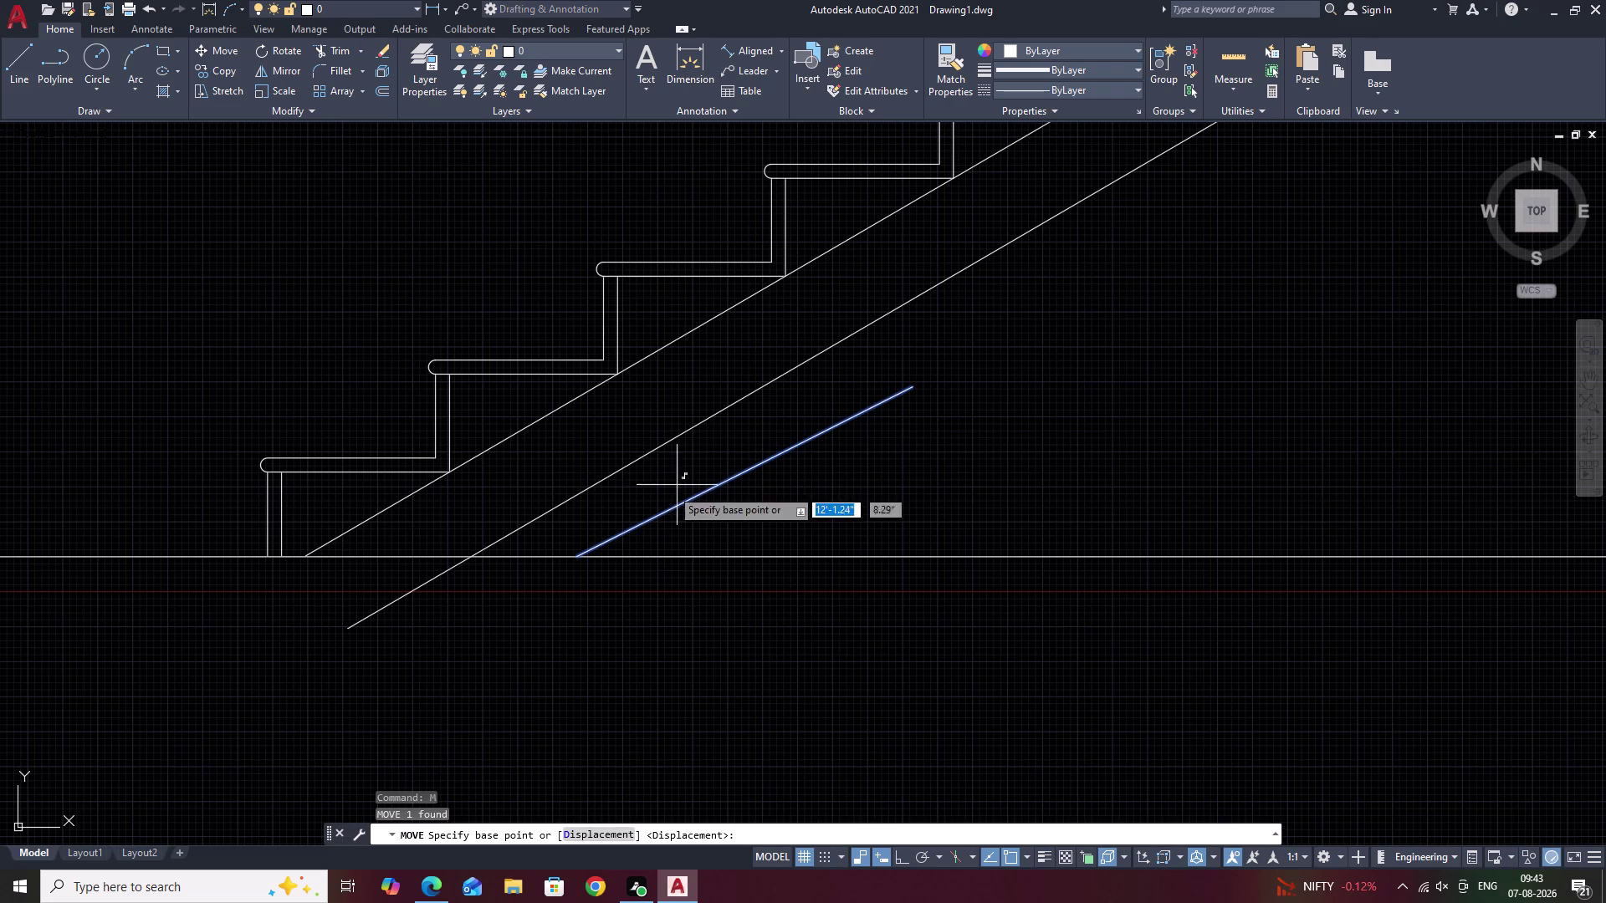
click(576, 559)
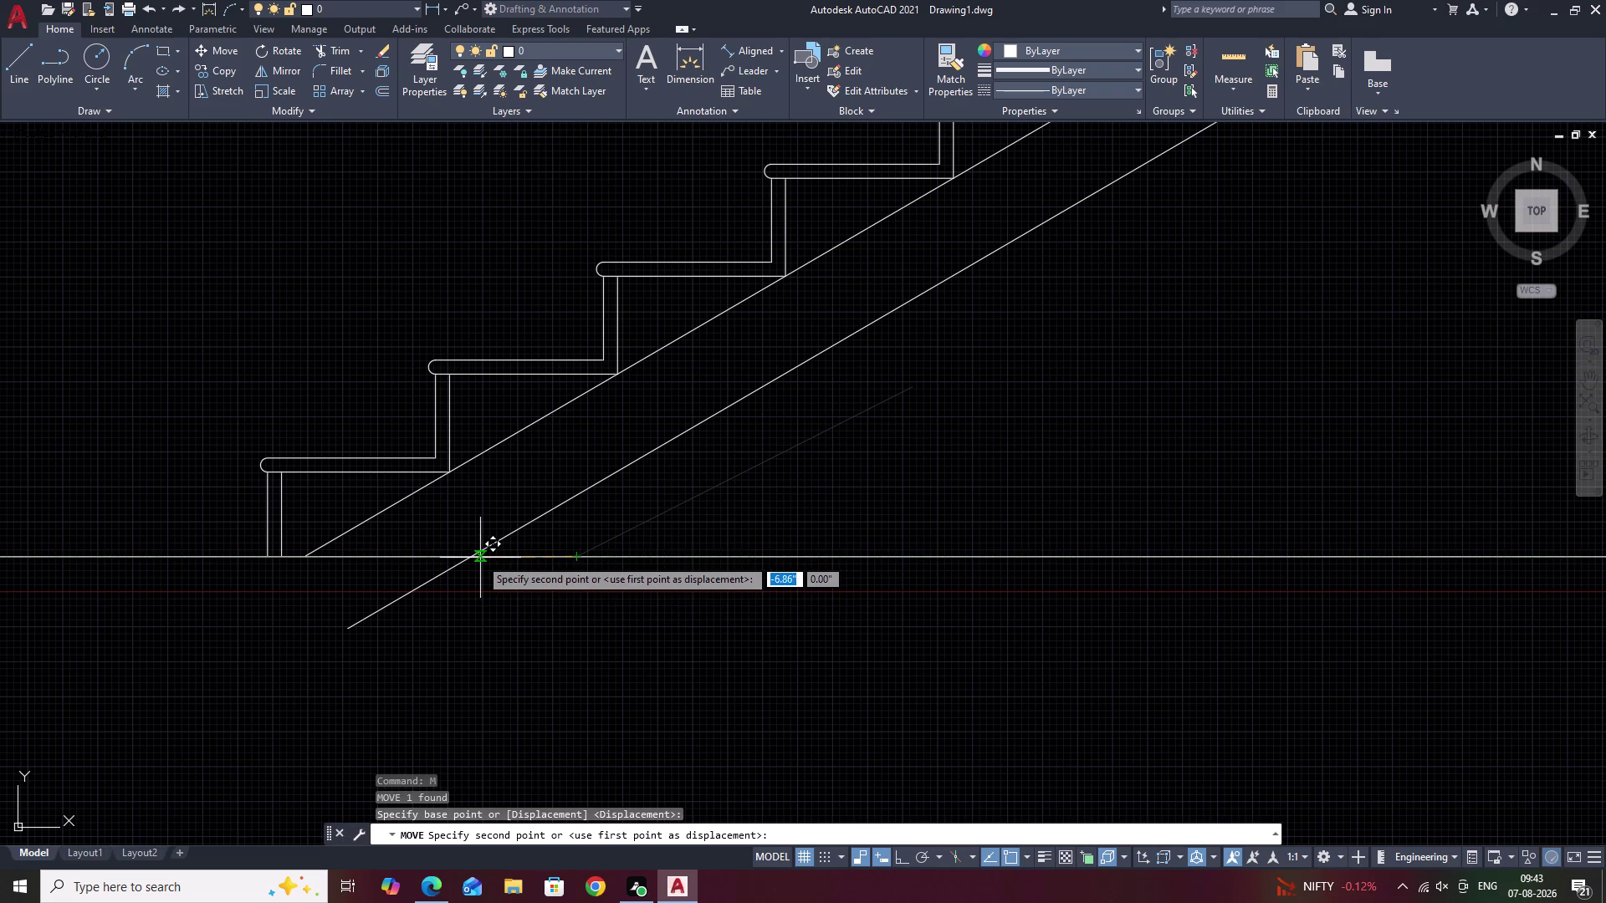
click(467, 557)
key(Escape)
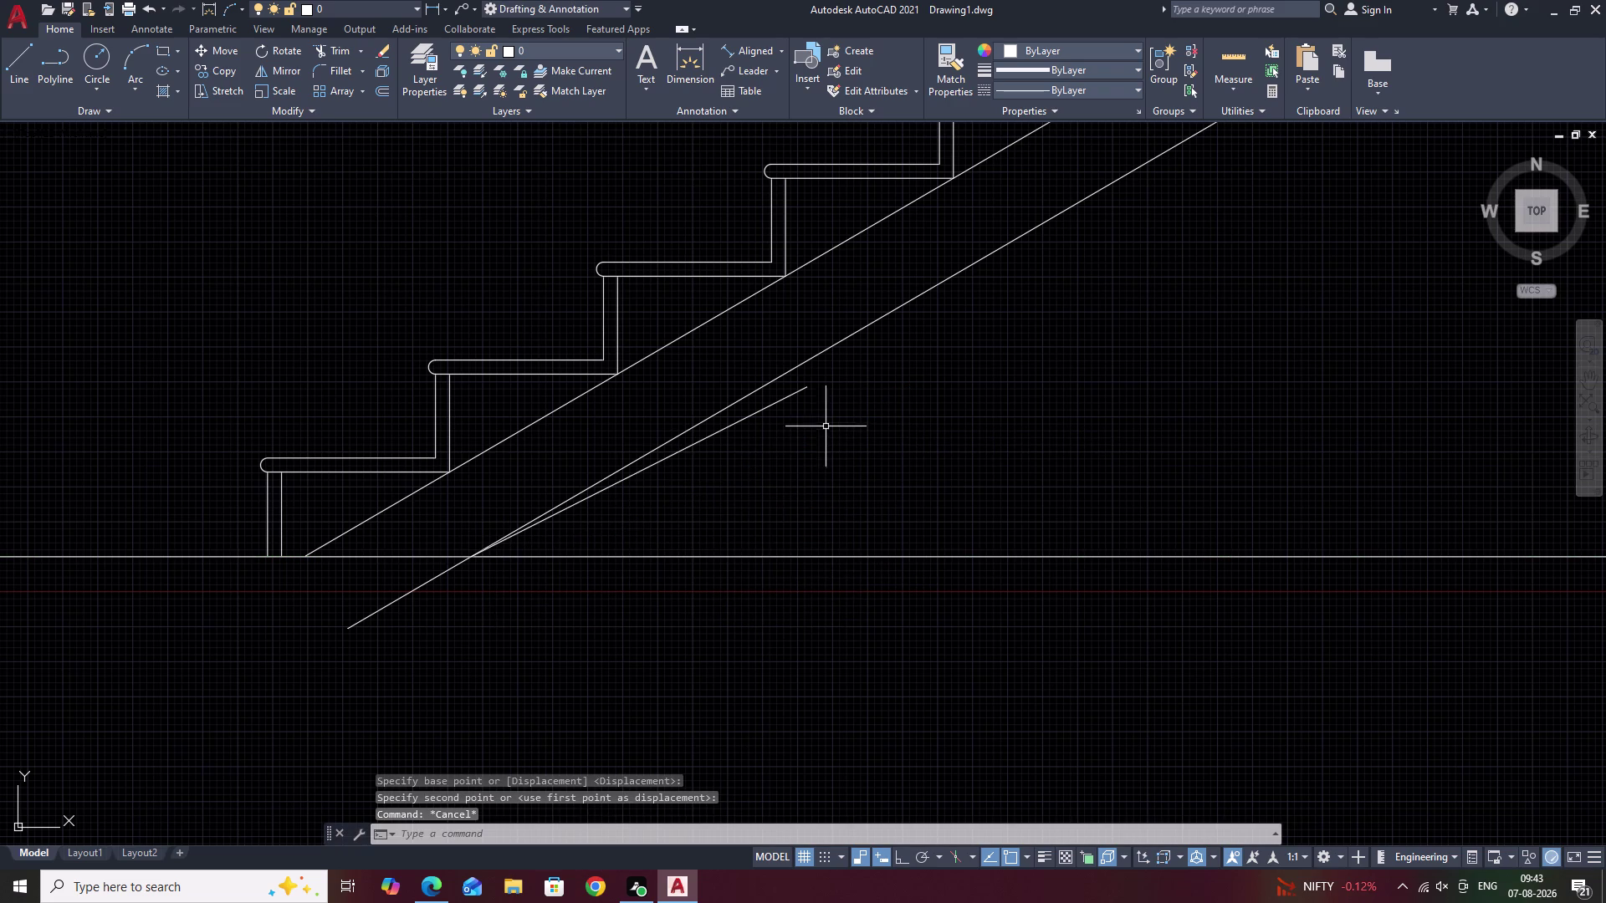
Erase the long offset guide line.
click(842, 340)
text(E)
key(space)
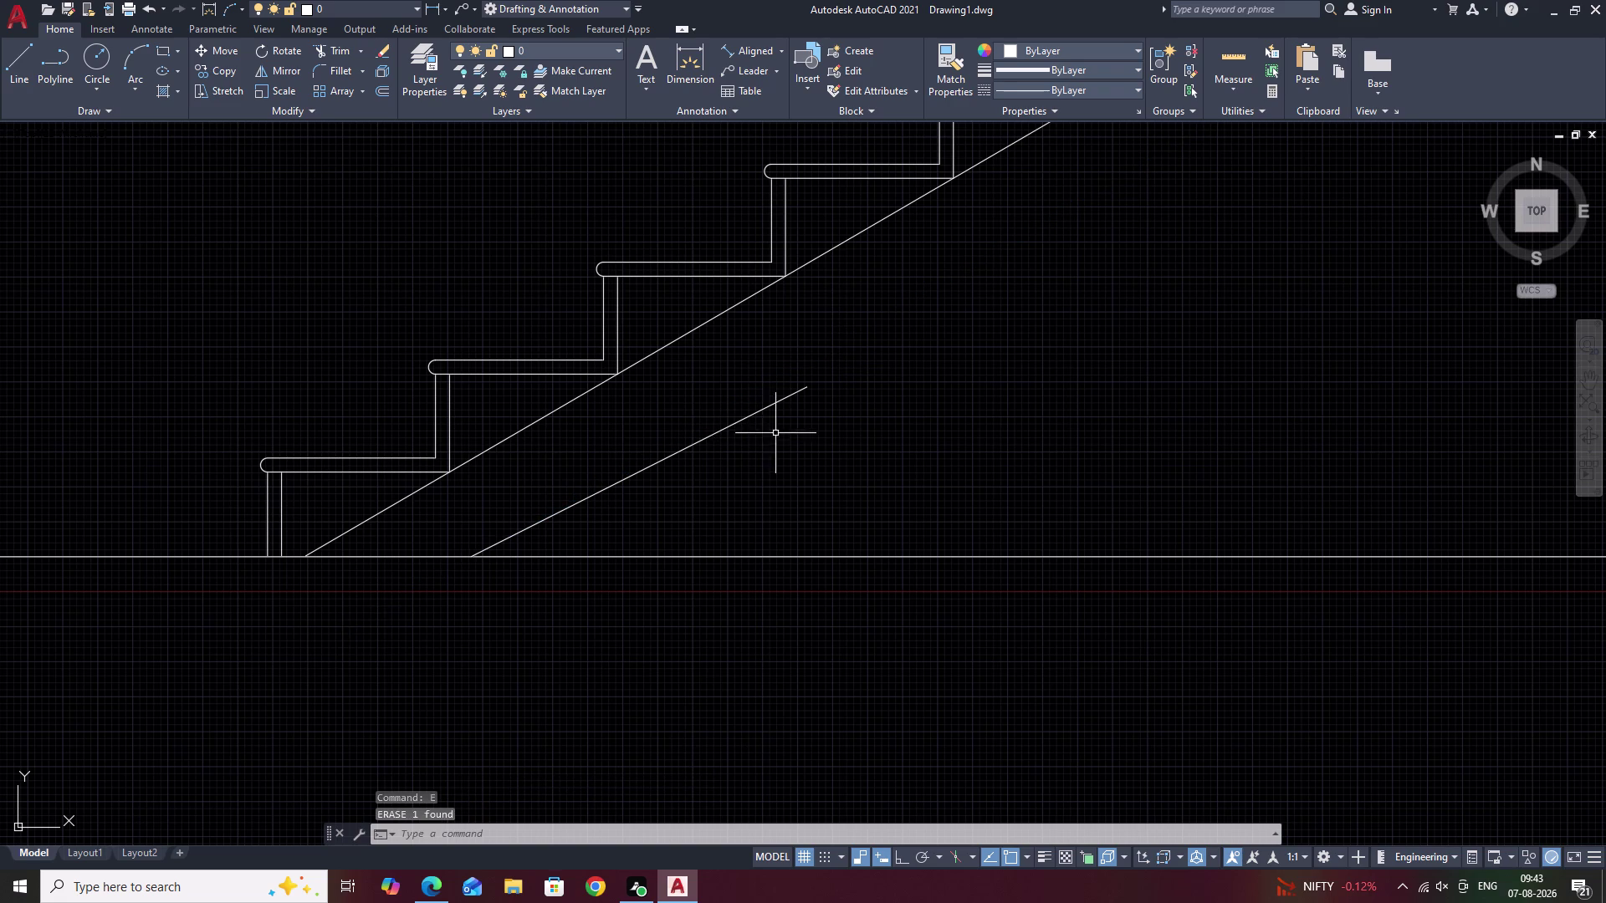
click(762, 405)
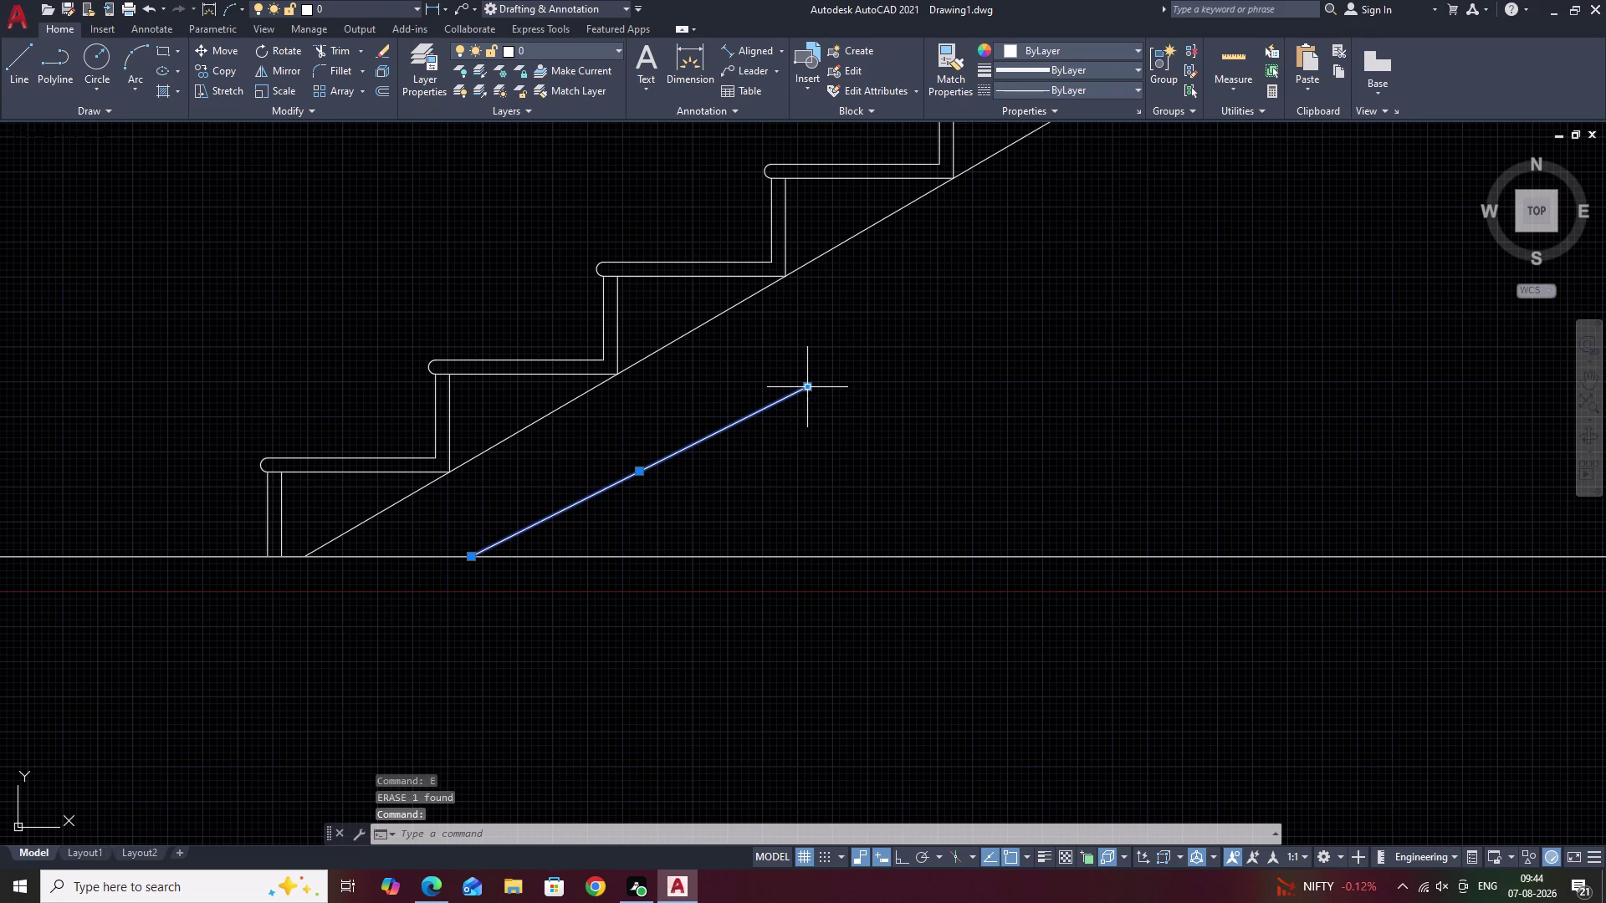
Grip-stretch the short line's upper endpoint further up.
click(811, 387)
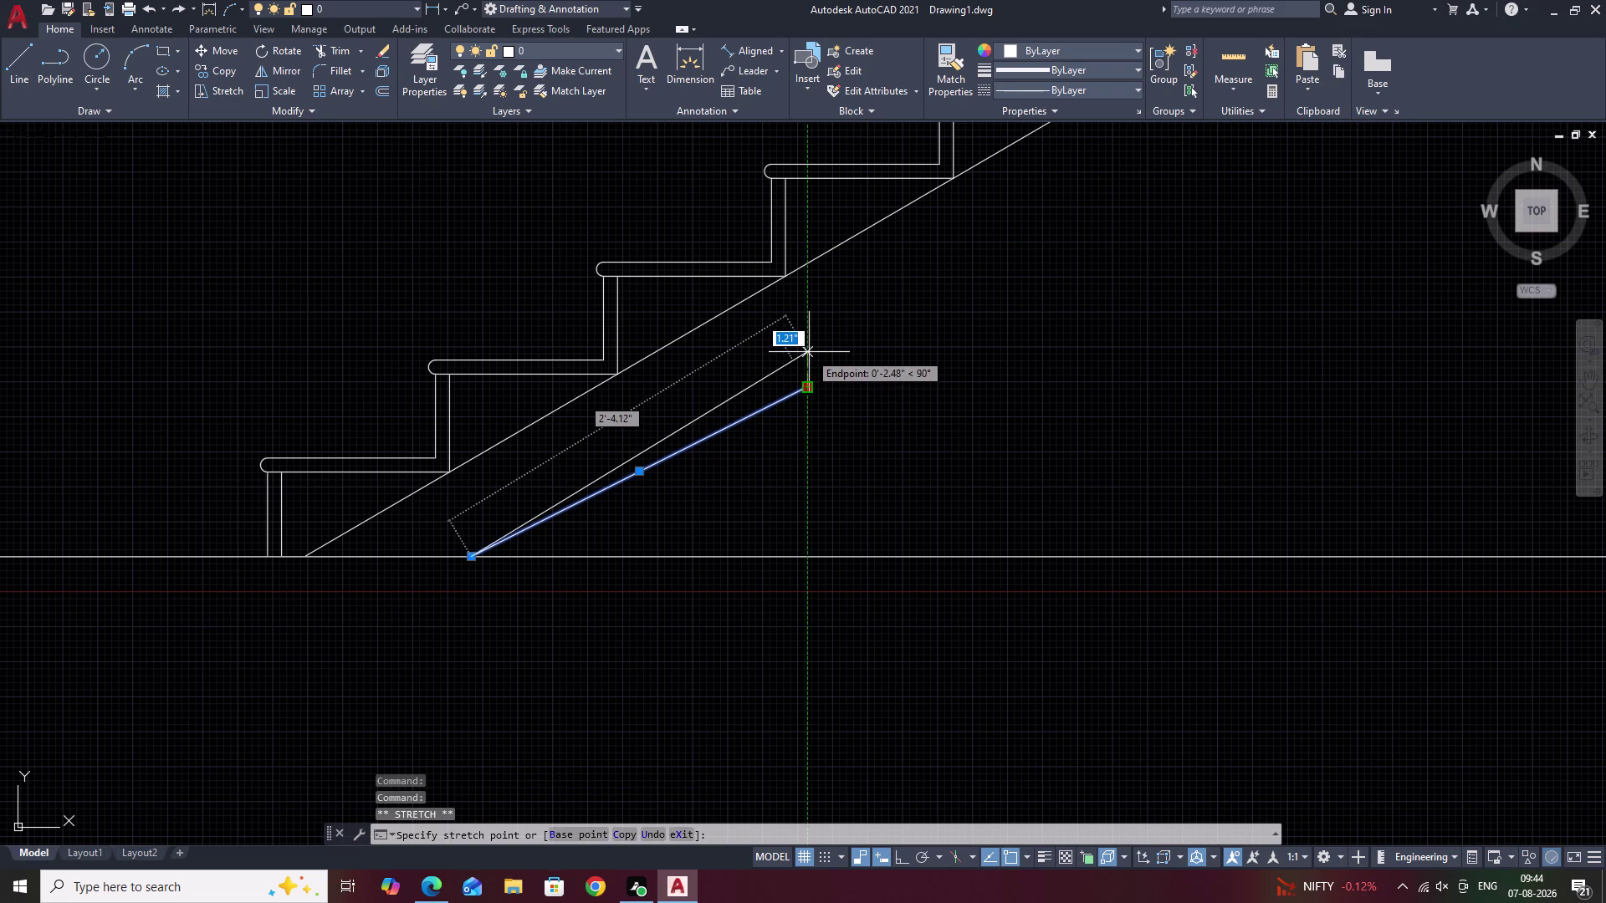
click(809, 352)
key(Escape)
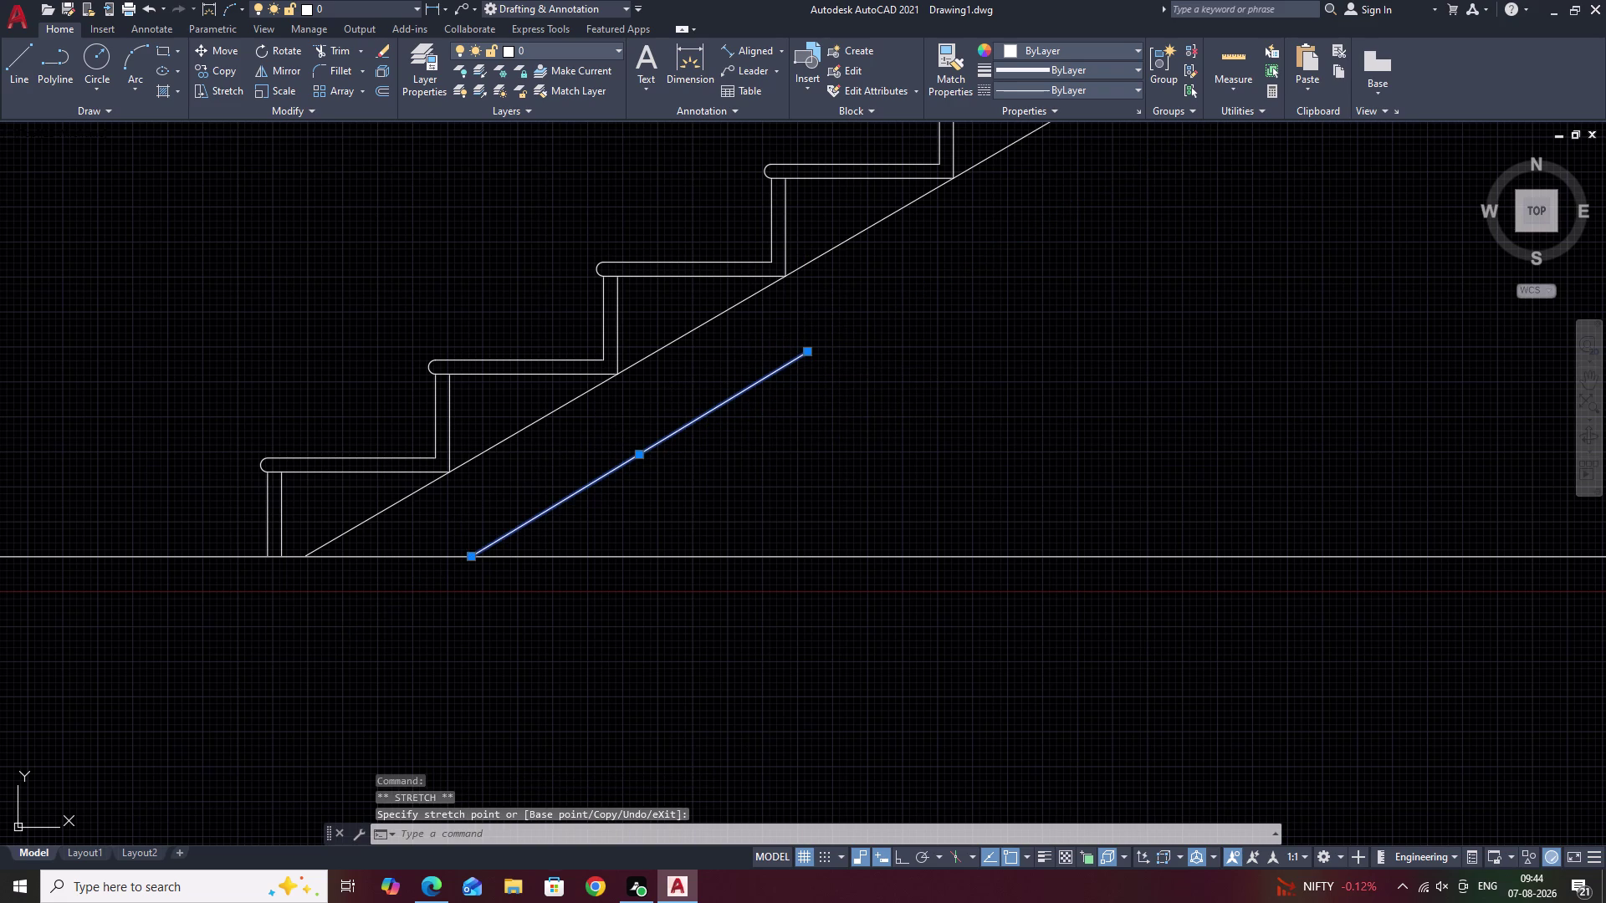
Try an angular dimension between the short line and floor, then cancel.
click(780, 54)
click(753, 142)
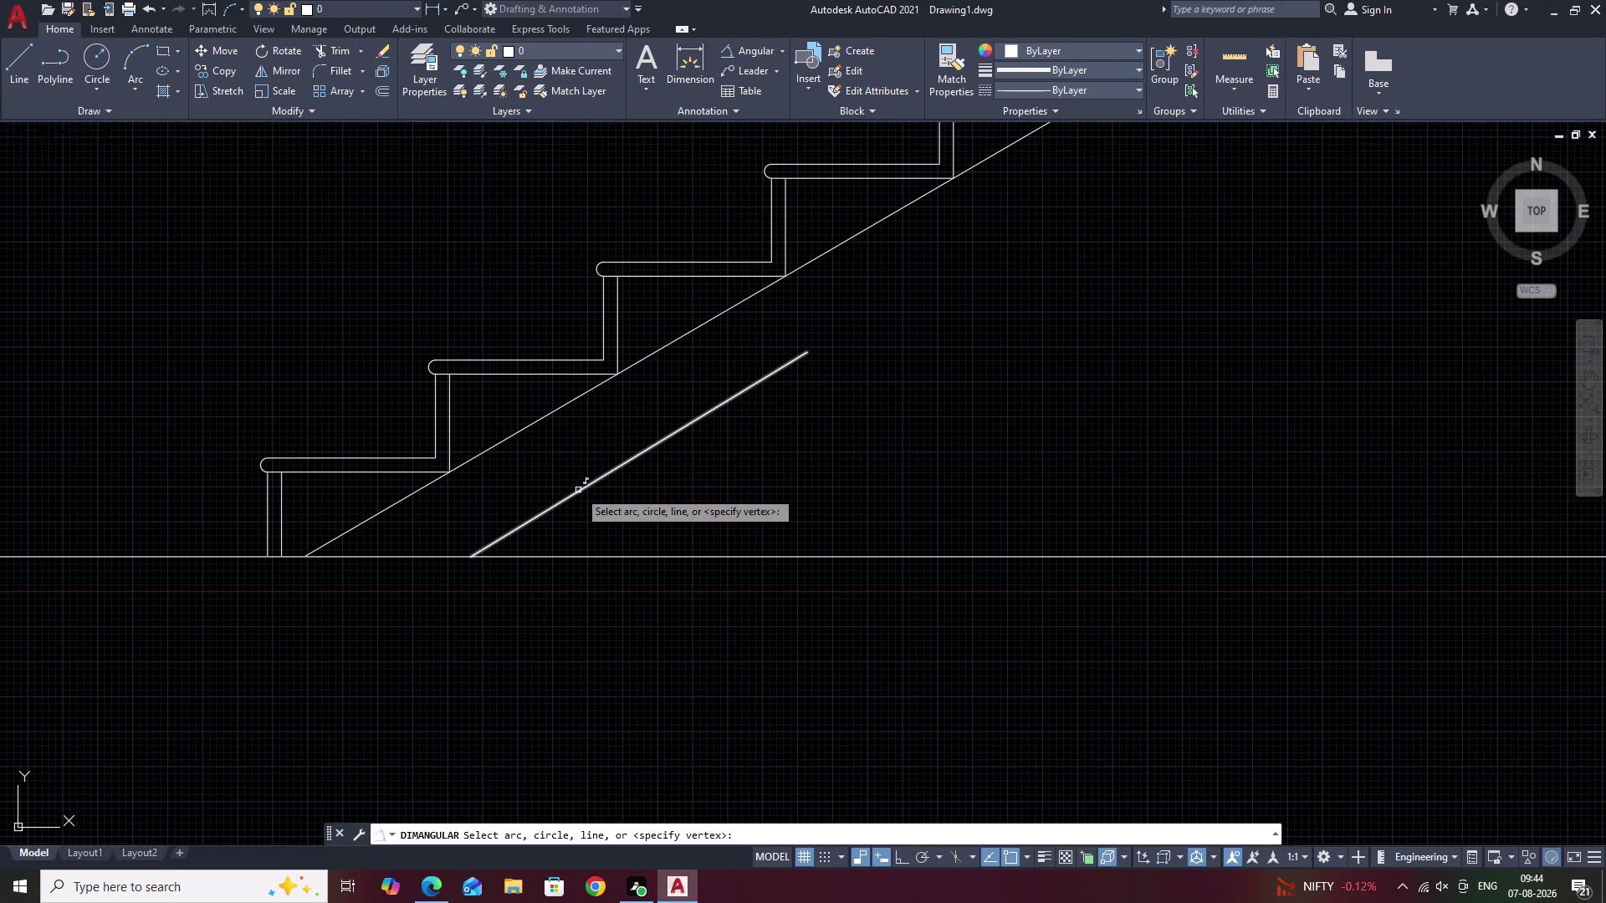
click(578, 489)
click(599, 555)
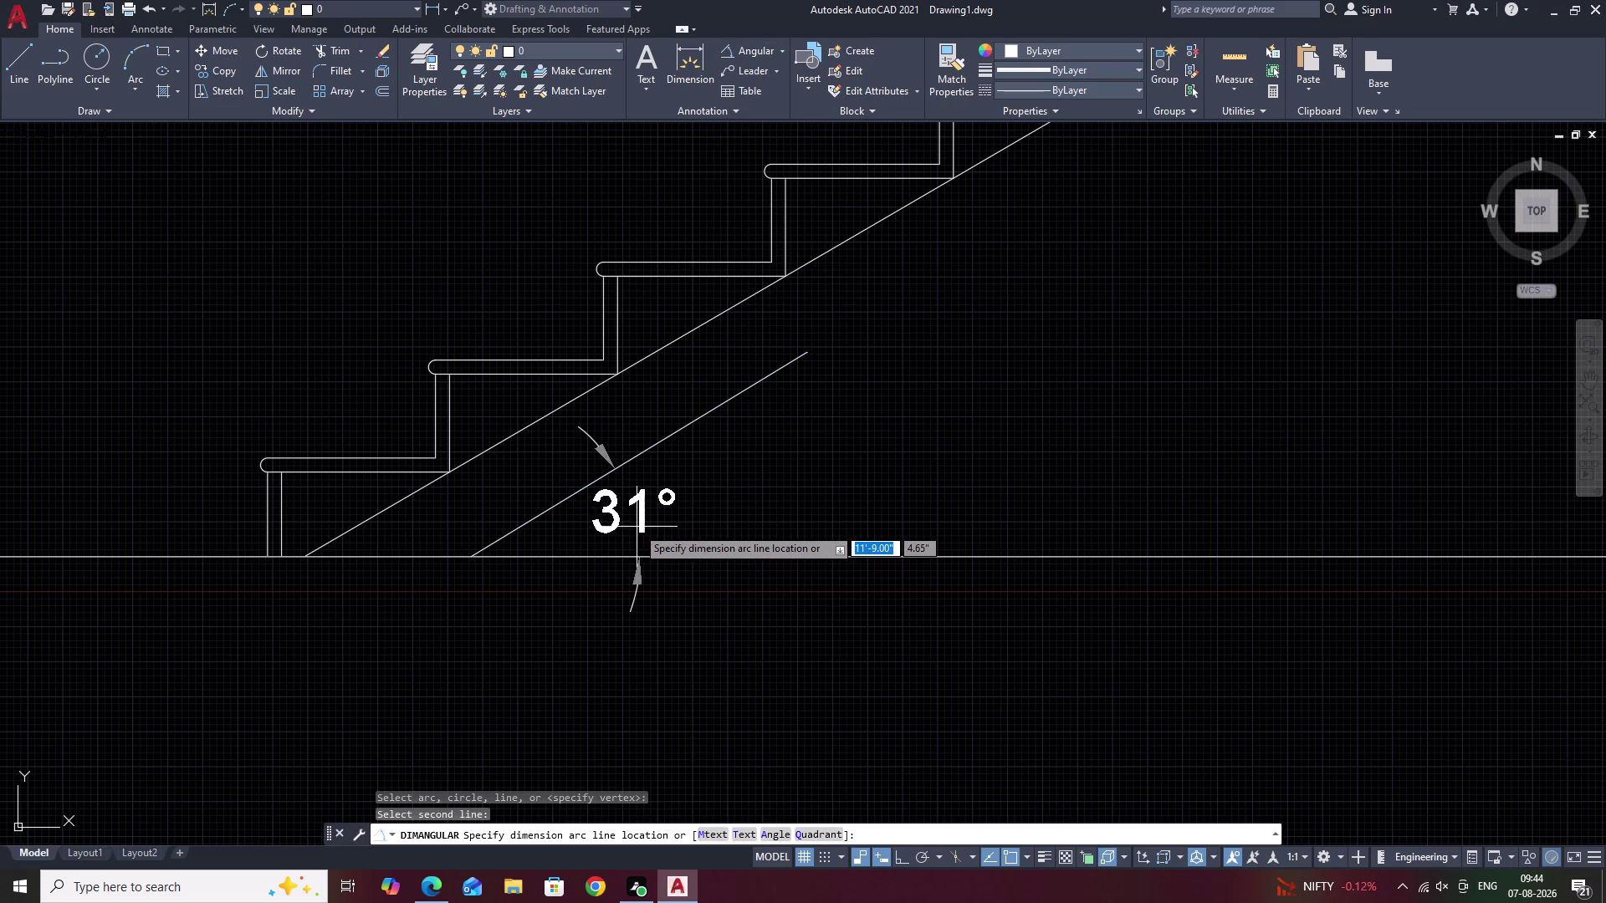
key(Escape)
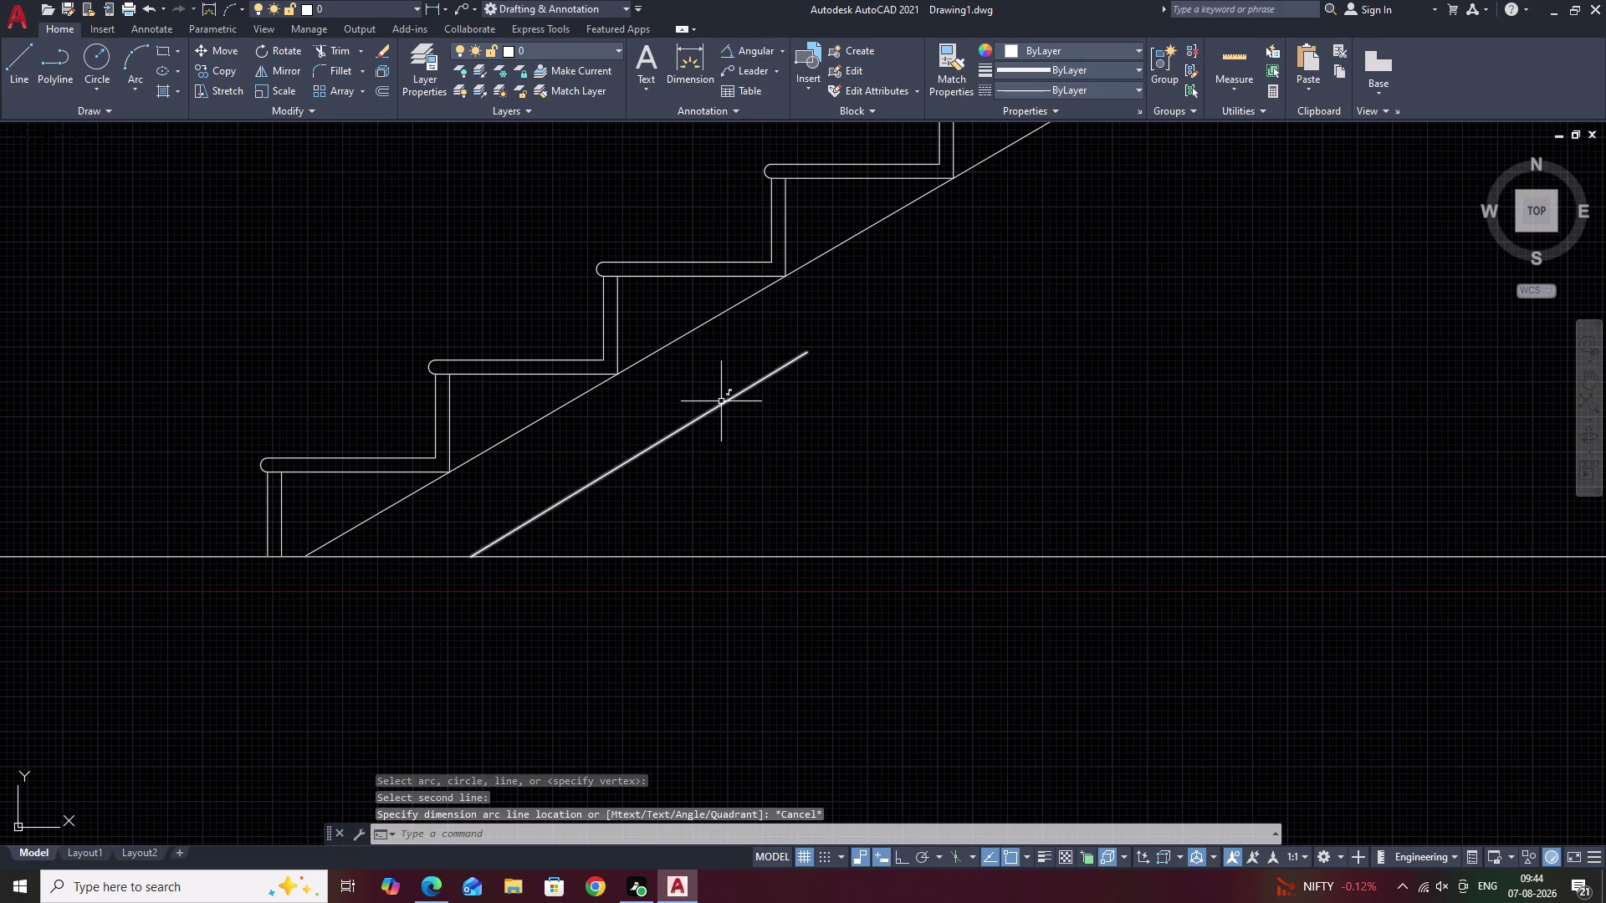
Select the short lower line and erase it.
click(720, 402)
text(L)
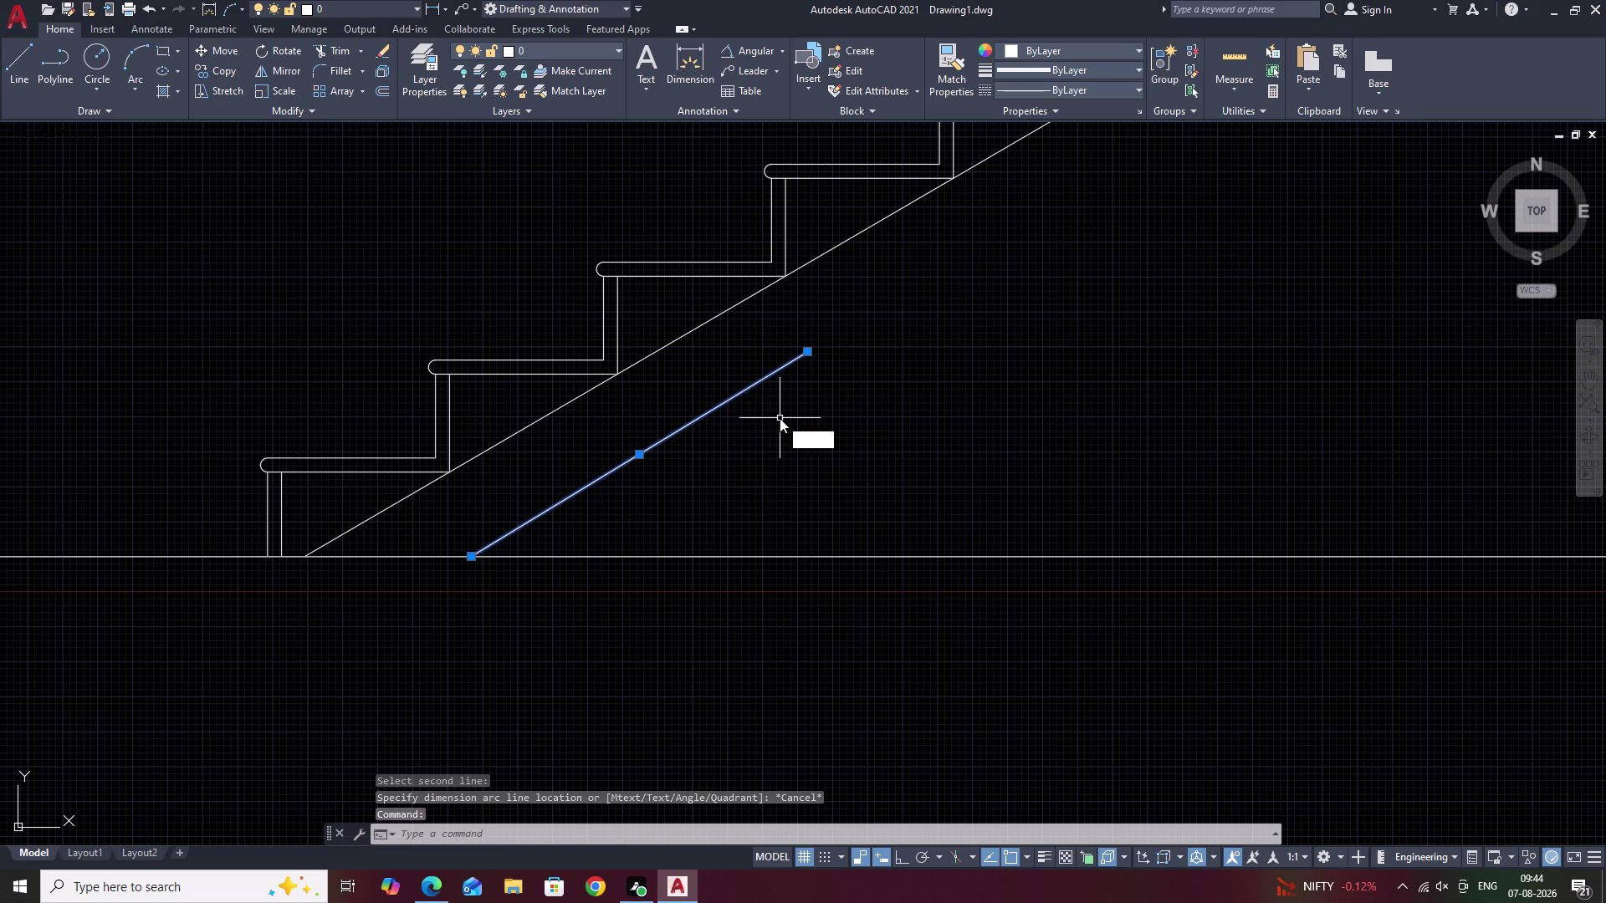
key(space)
key(Escape)
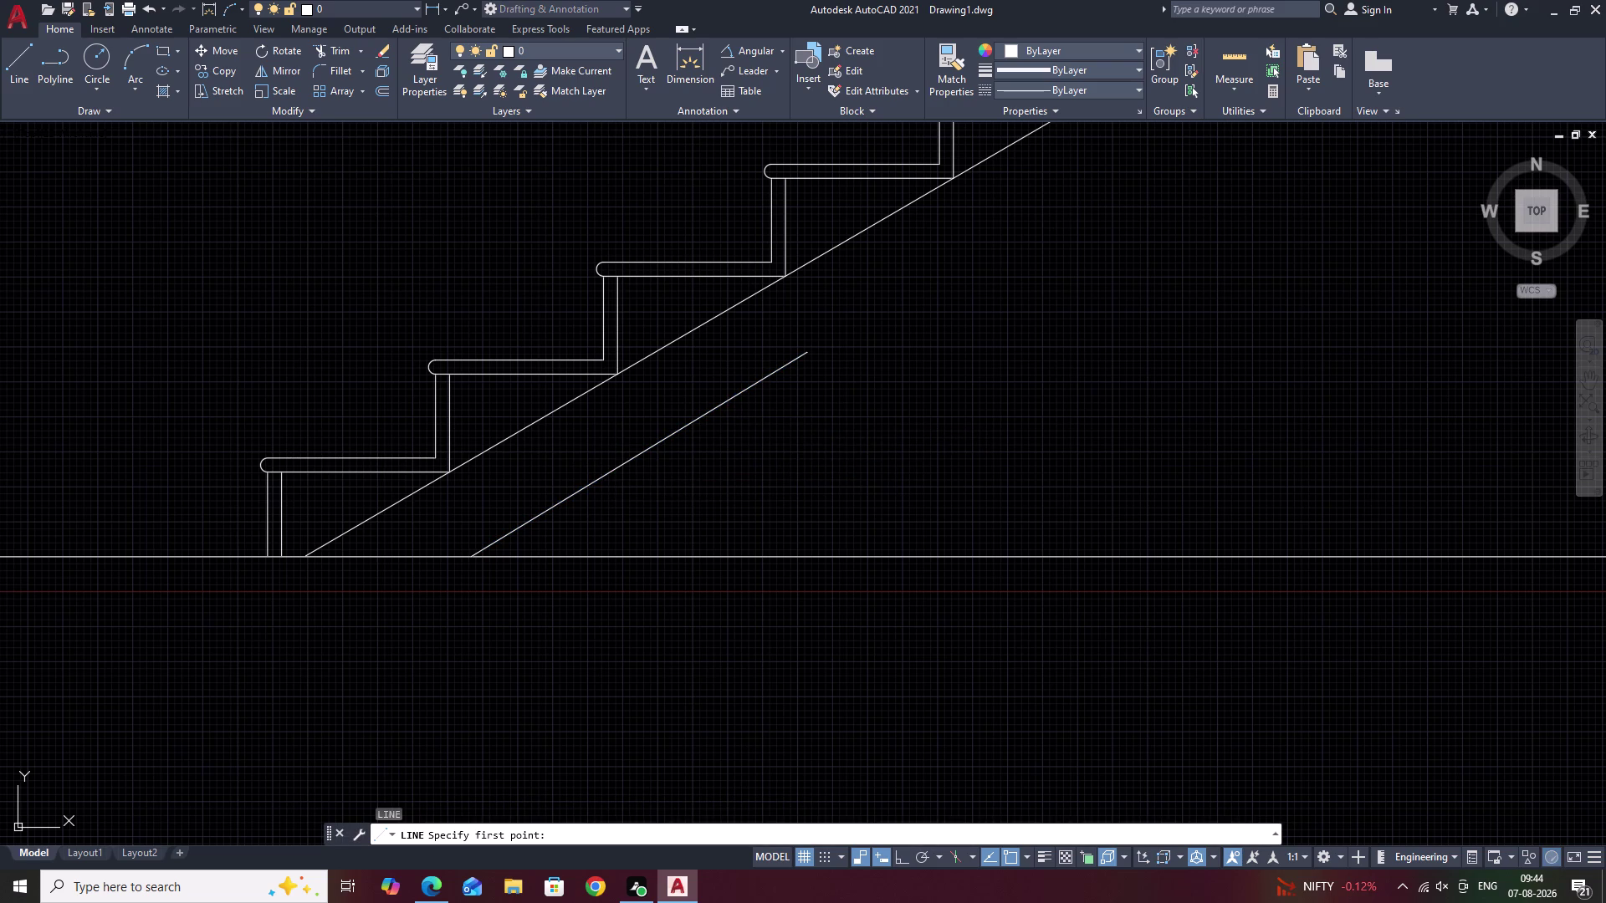
click(645, 452)
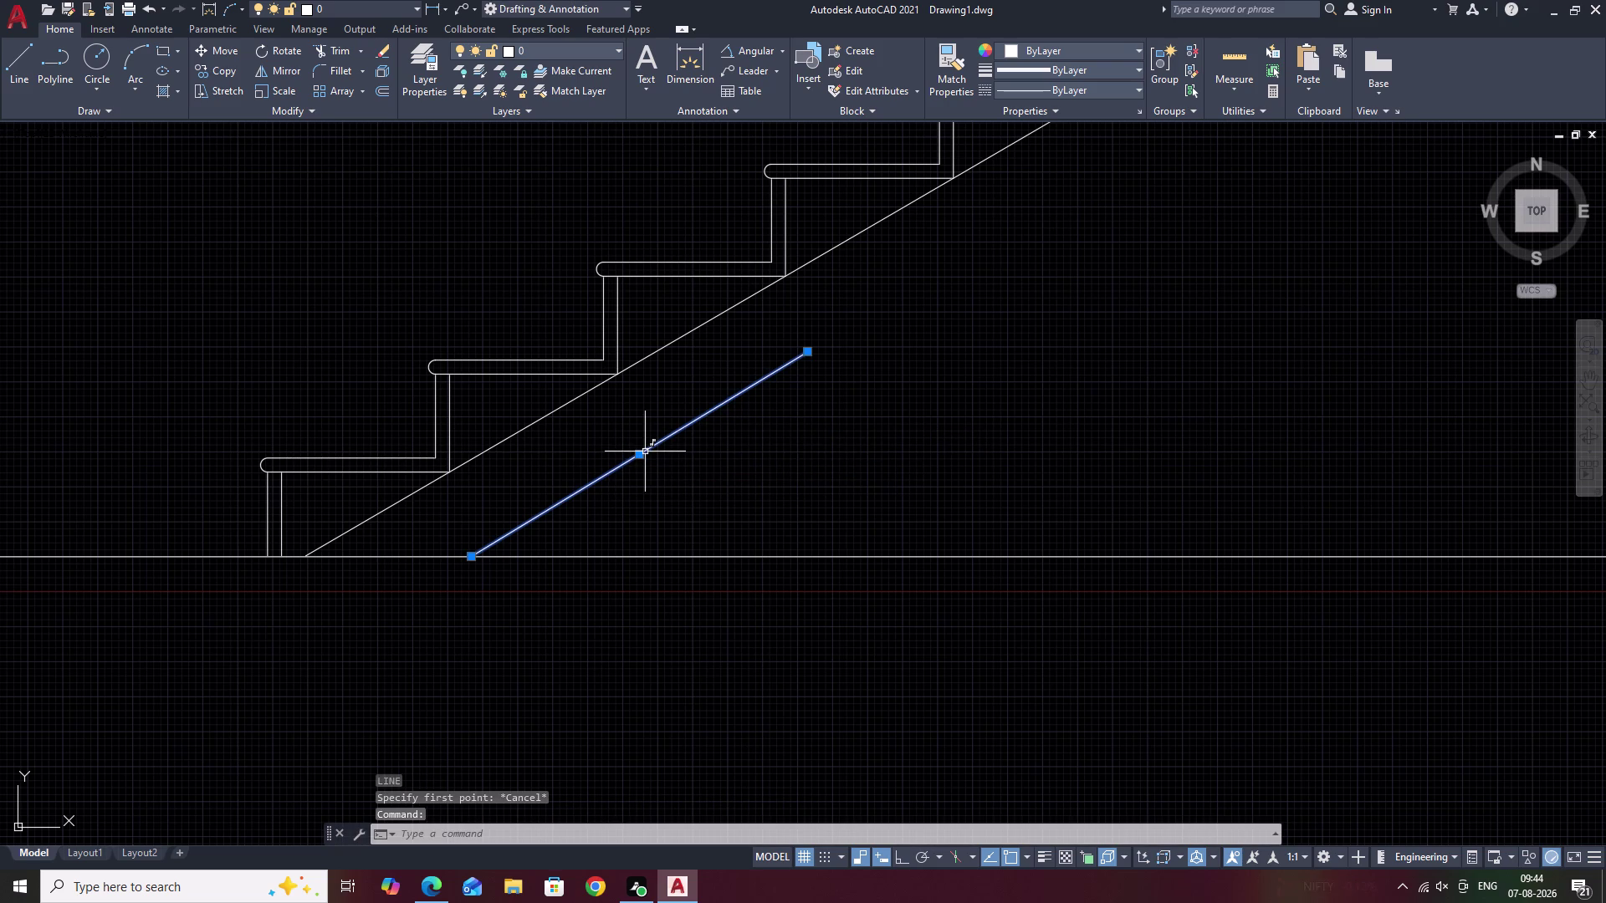
text(E)
key(space)
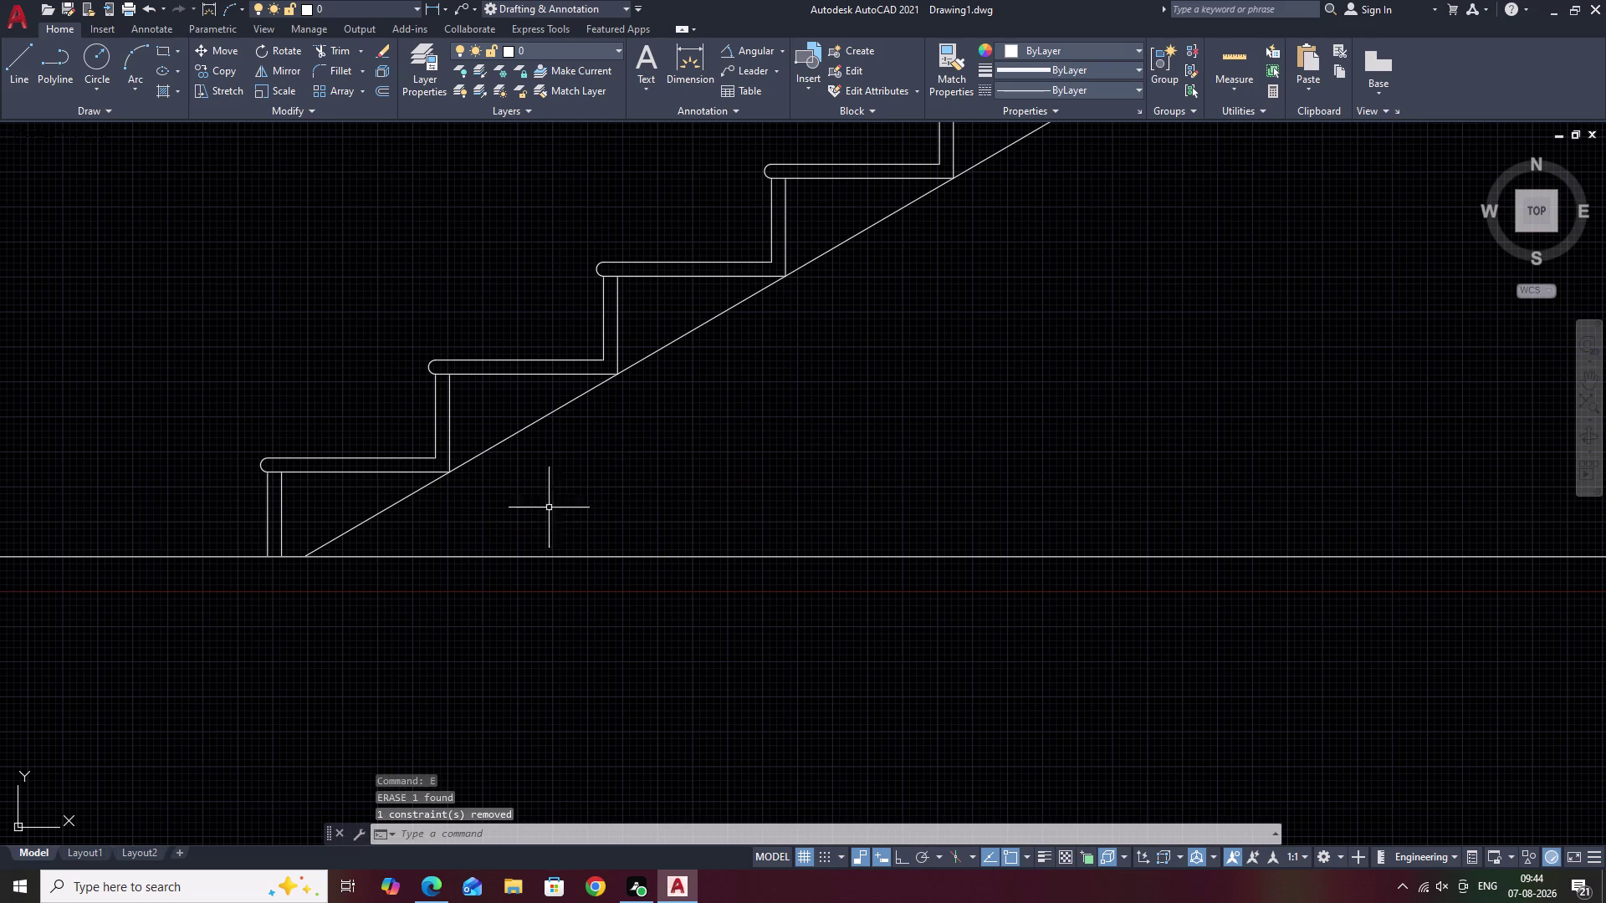
Draw a short line from the floor at @6"<27 beneath the soffit.
text(L)
key(space)
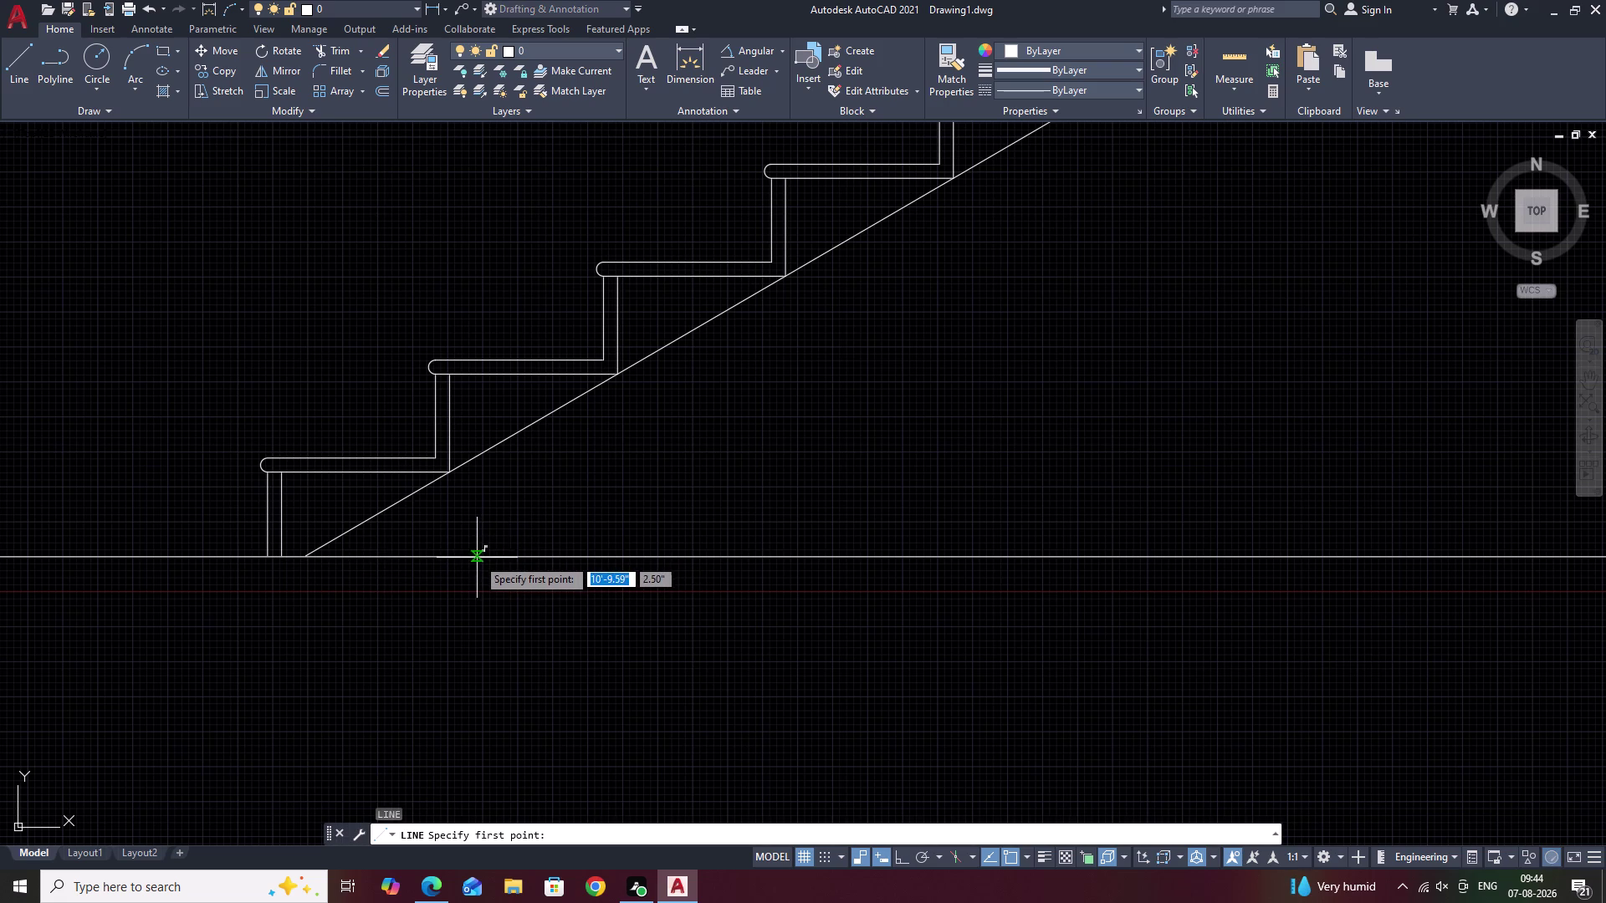
click(481, 557)
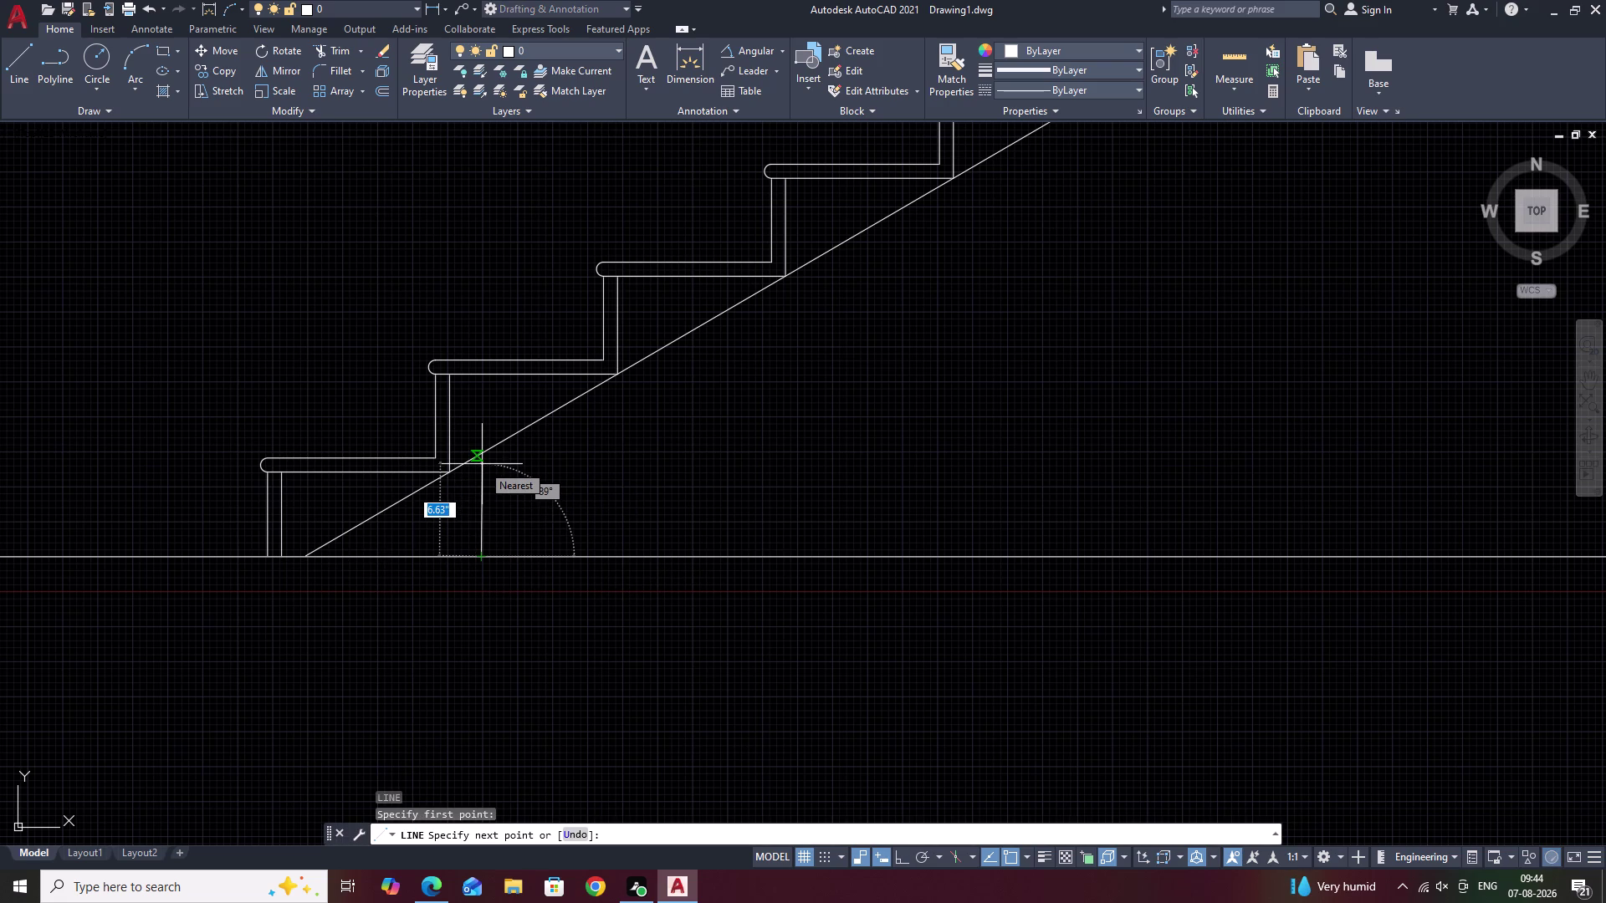
key(shift+at)
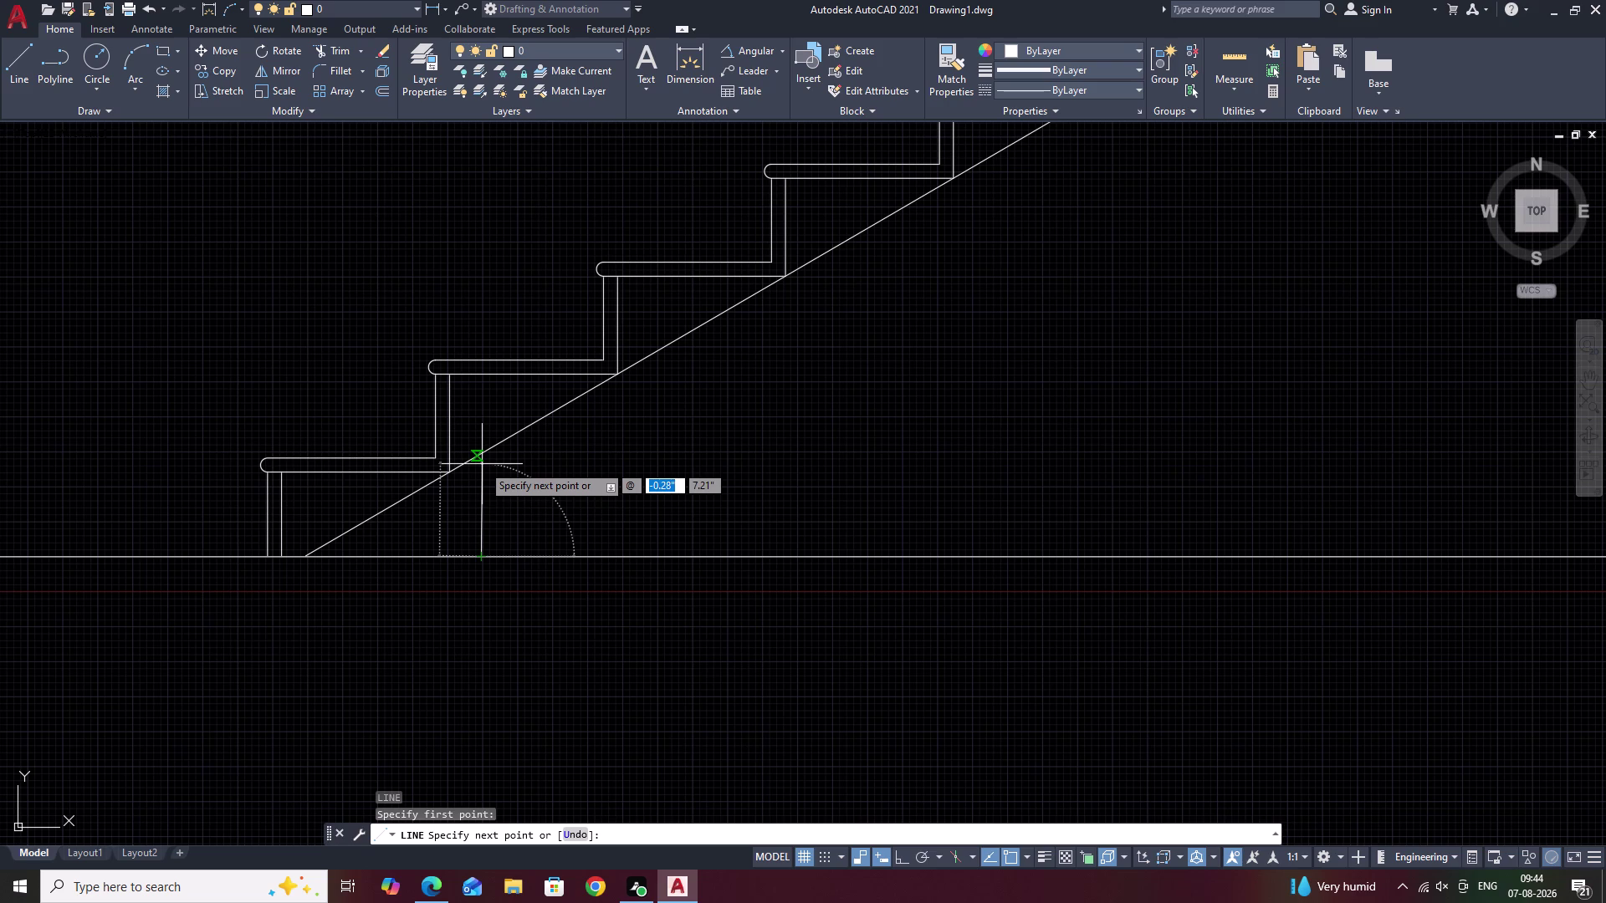
key(6)
key(shift+plus)
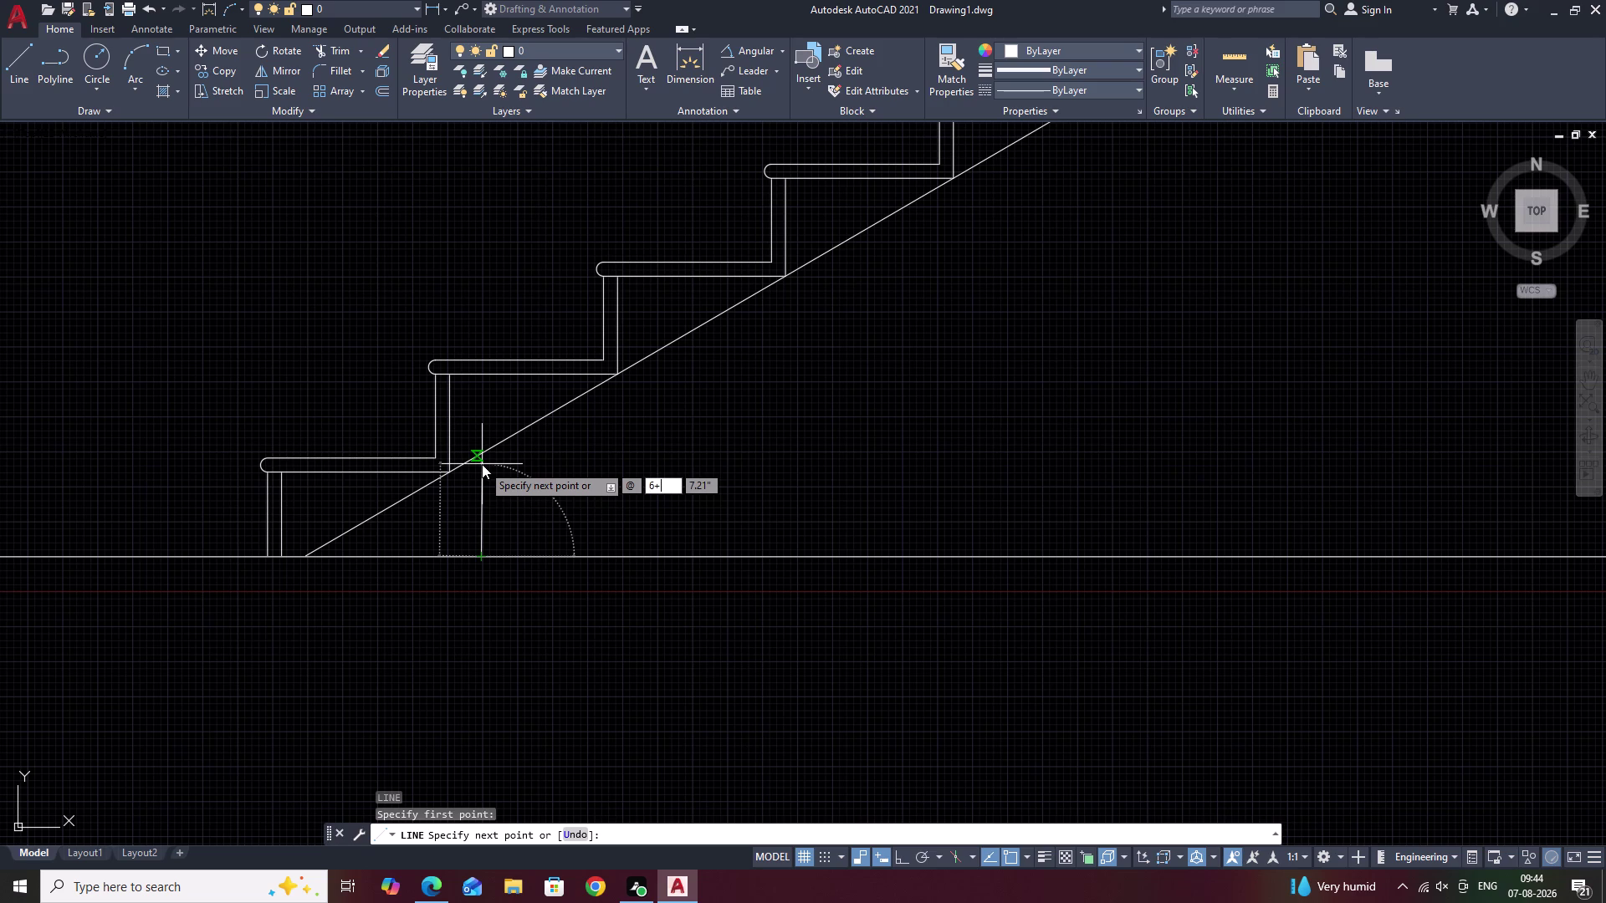
key(BackSpace)
key(shift+quotedbl)
key(shift+less)
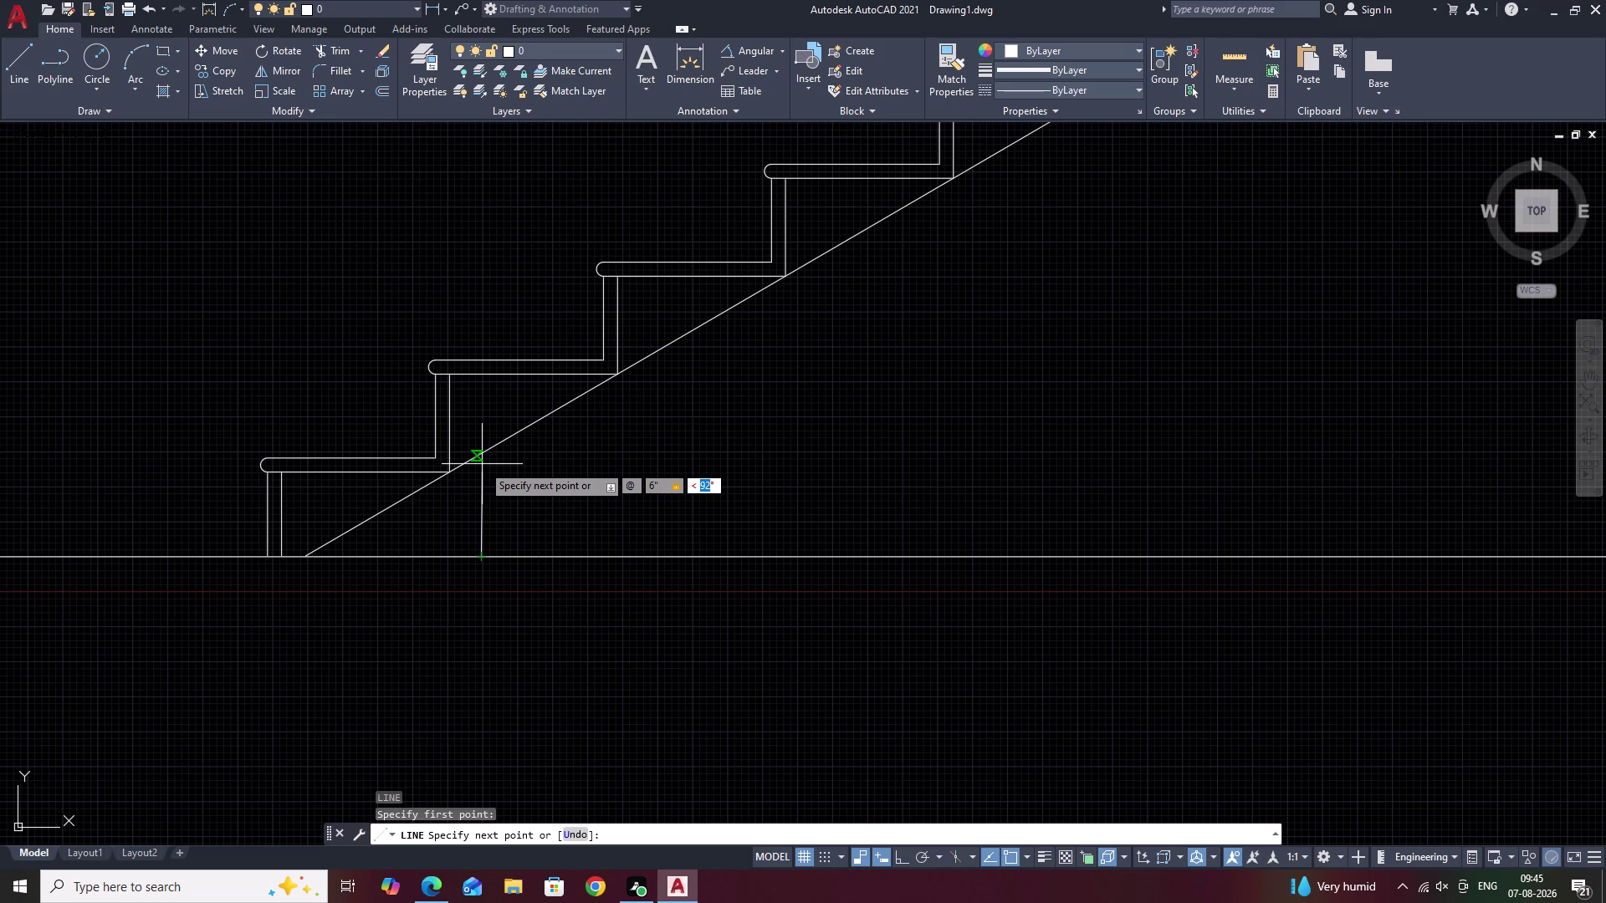
text(2)
text(7)
key(space)
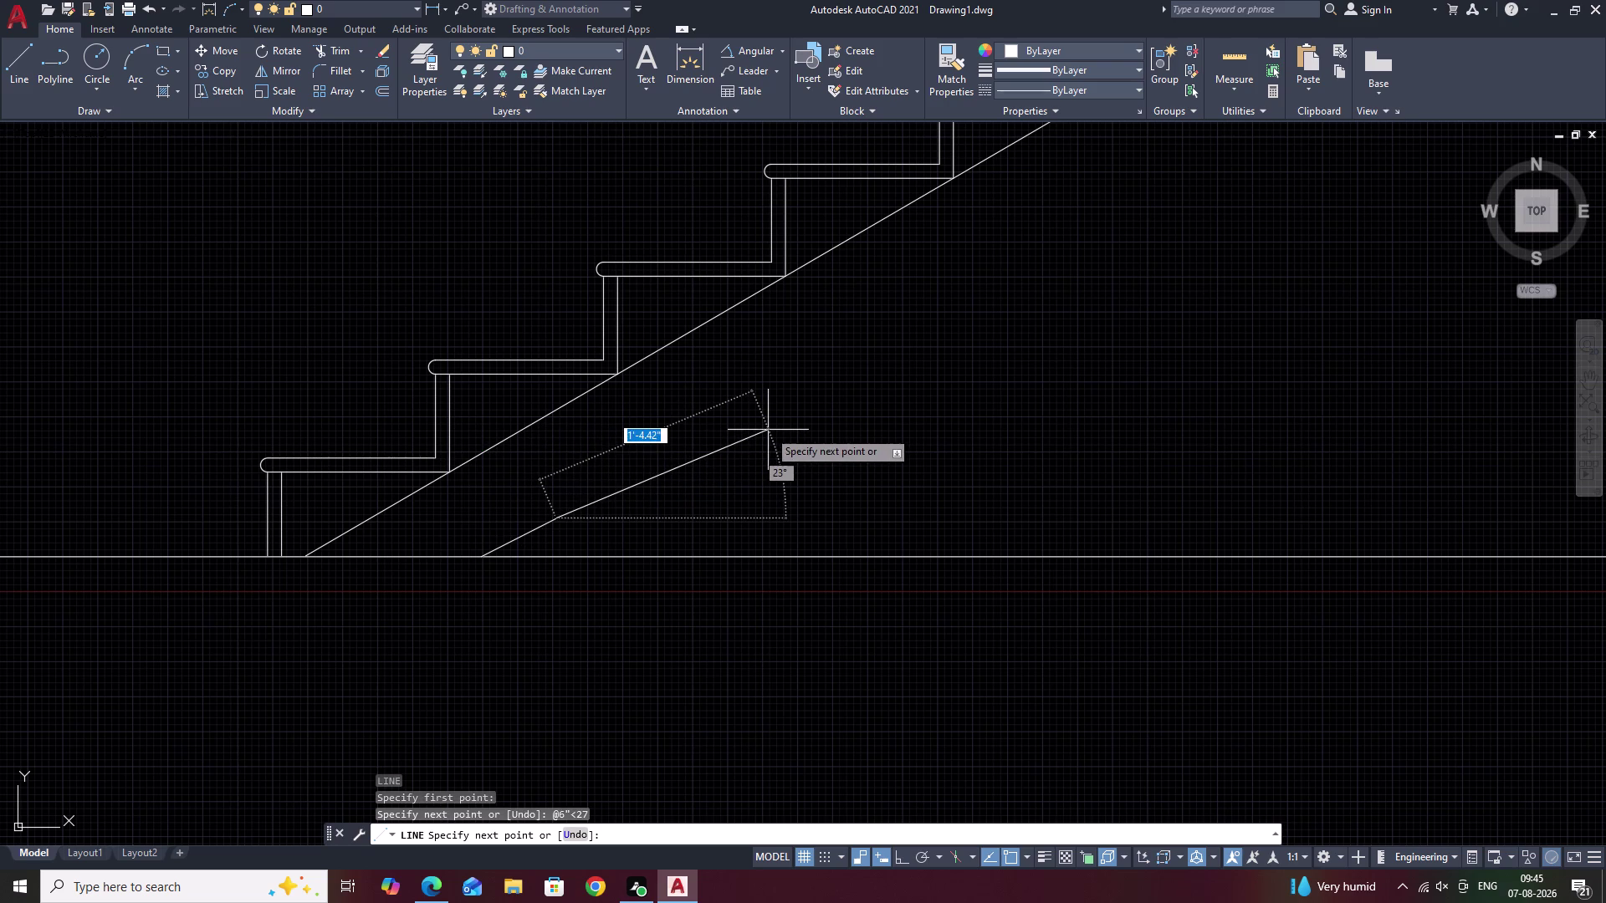
key(Escape)
text(EX)
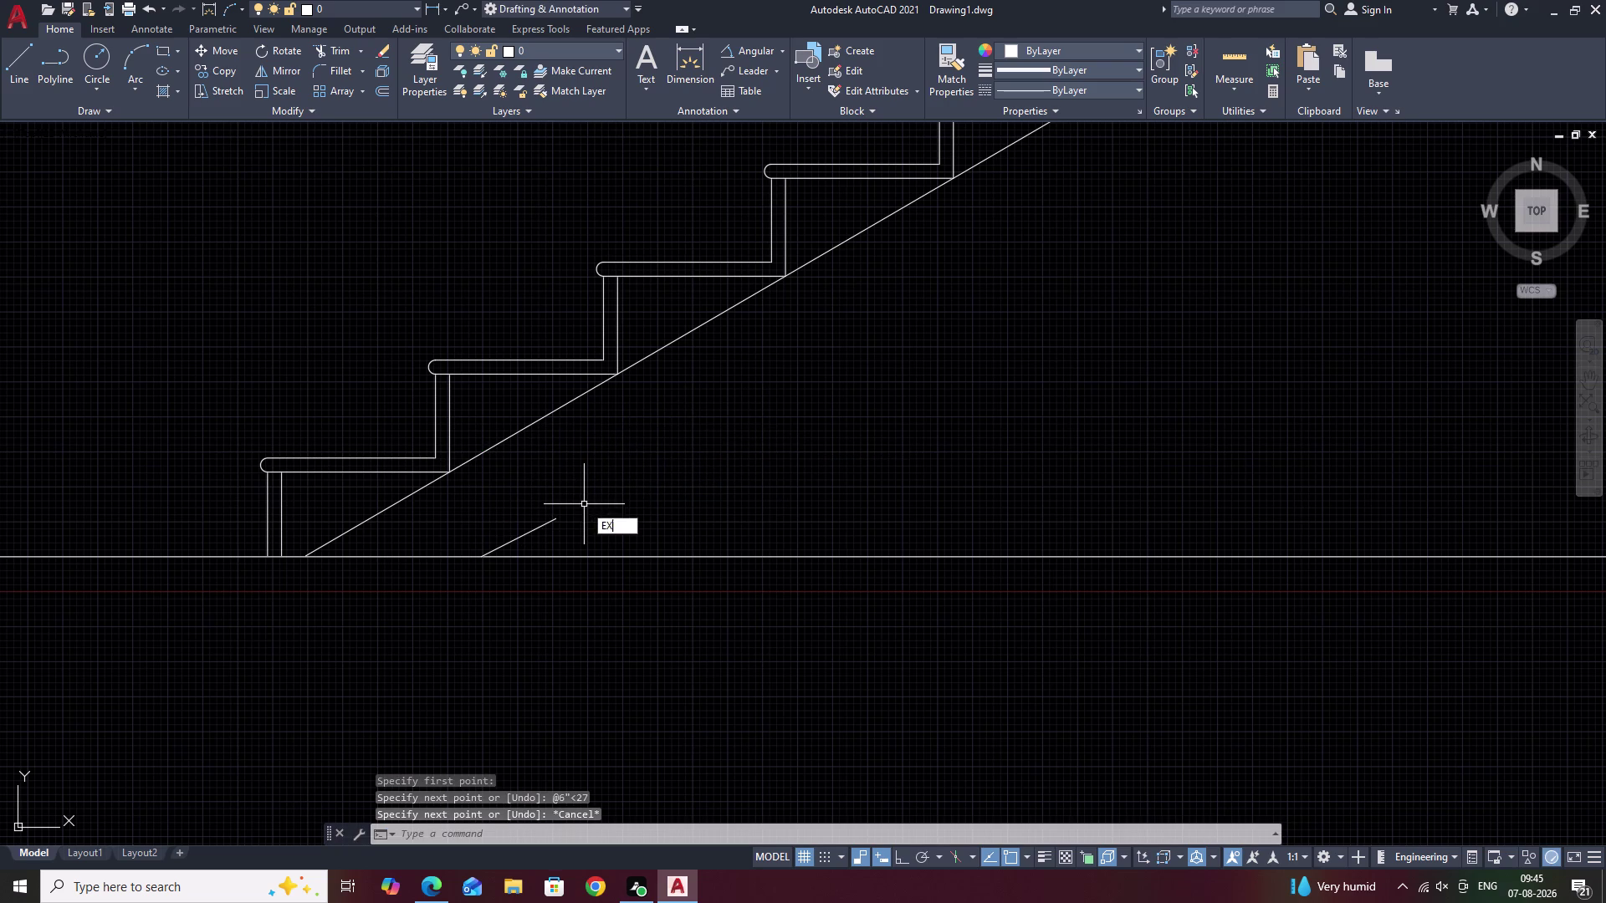
key(space)
scroll(down, 3)
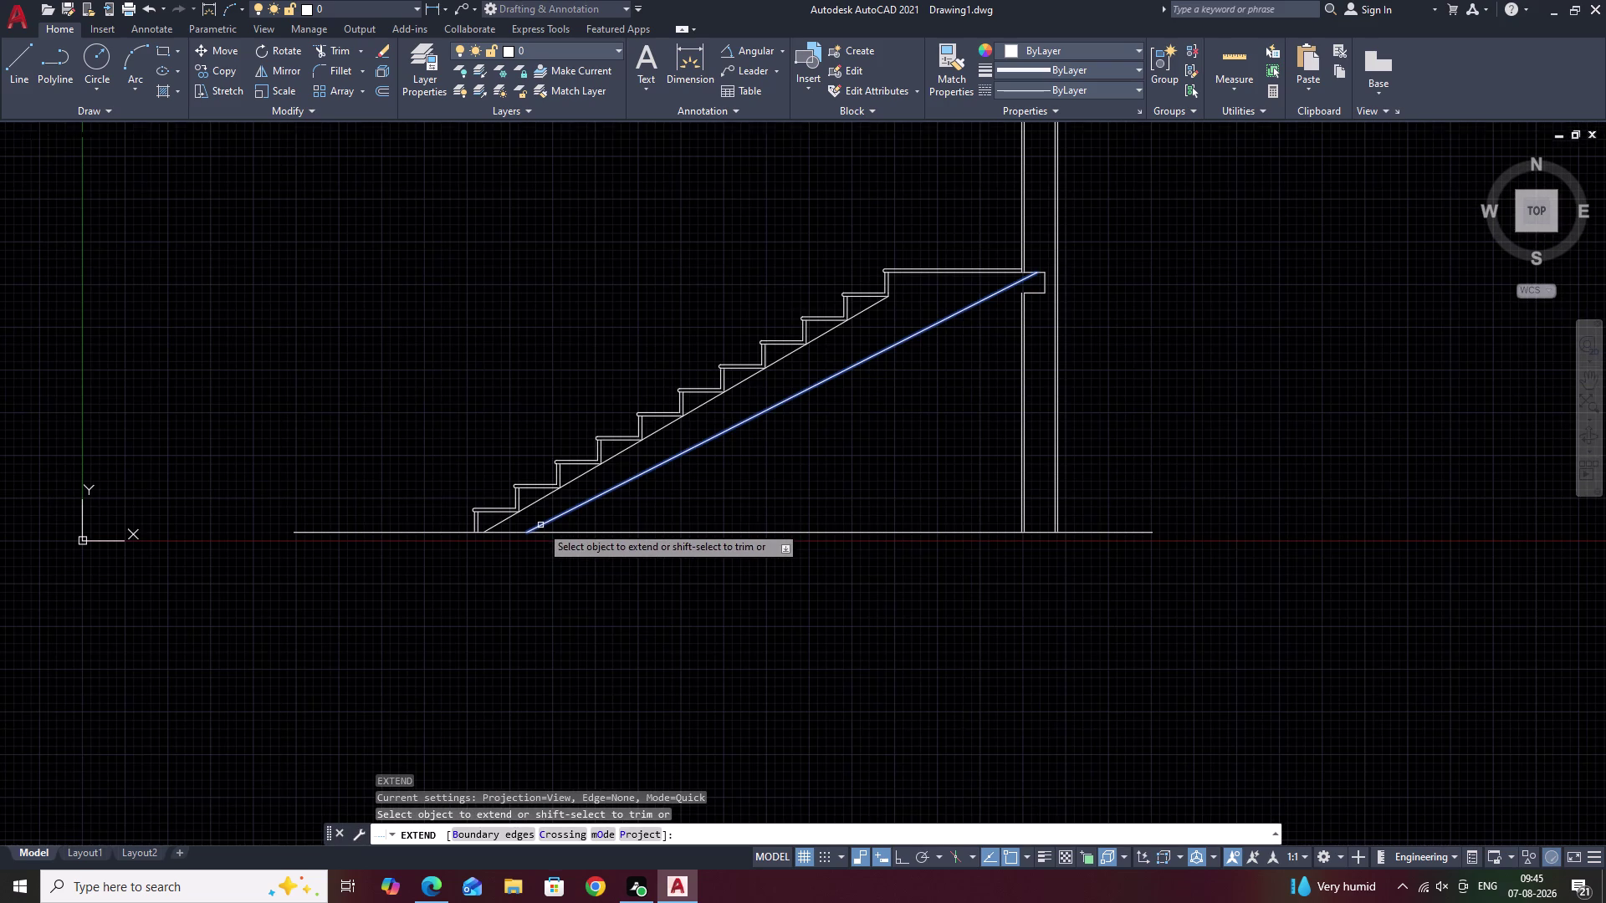
click(540, 525)
key(Escape)
scroll(down, 3)
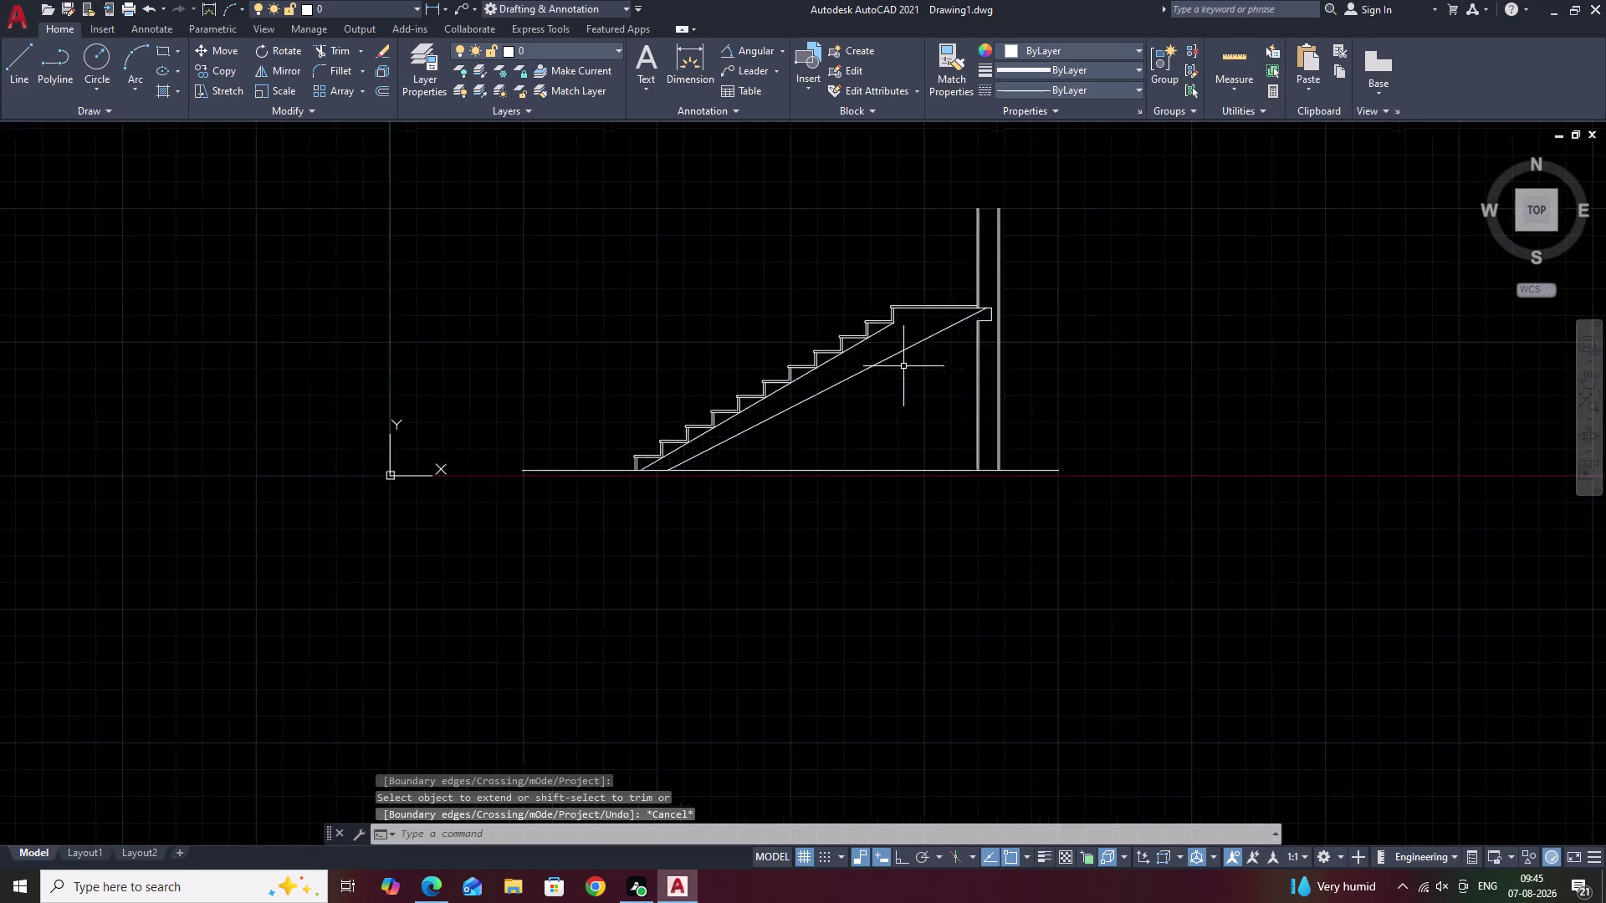
middle_drag(905, 366, 785, 405)
scroll(up, 3)
scroll(up, 3)
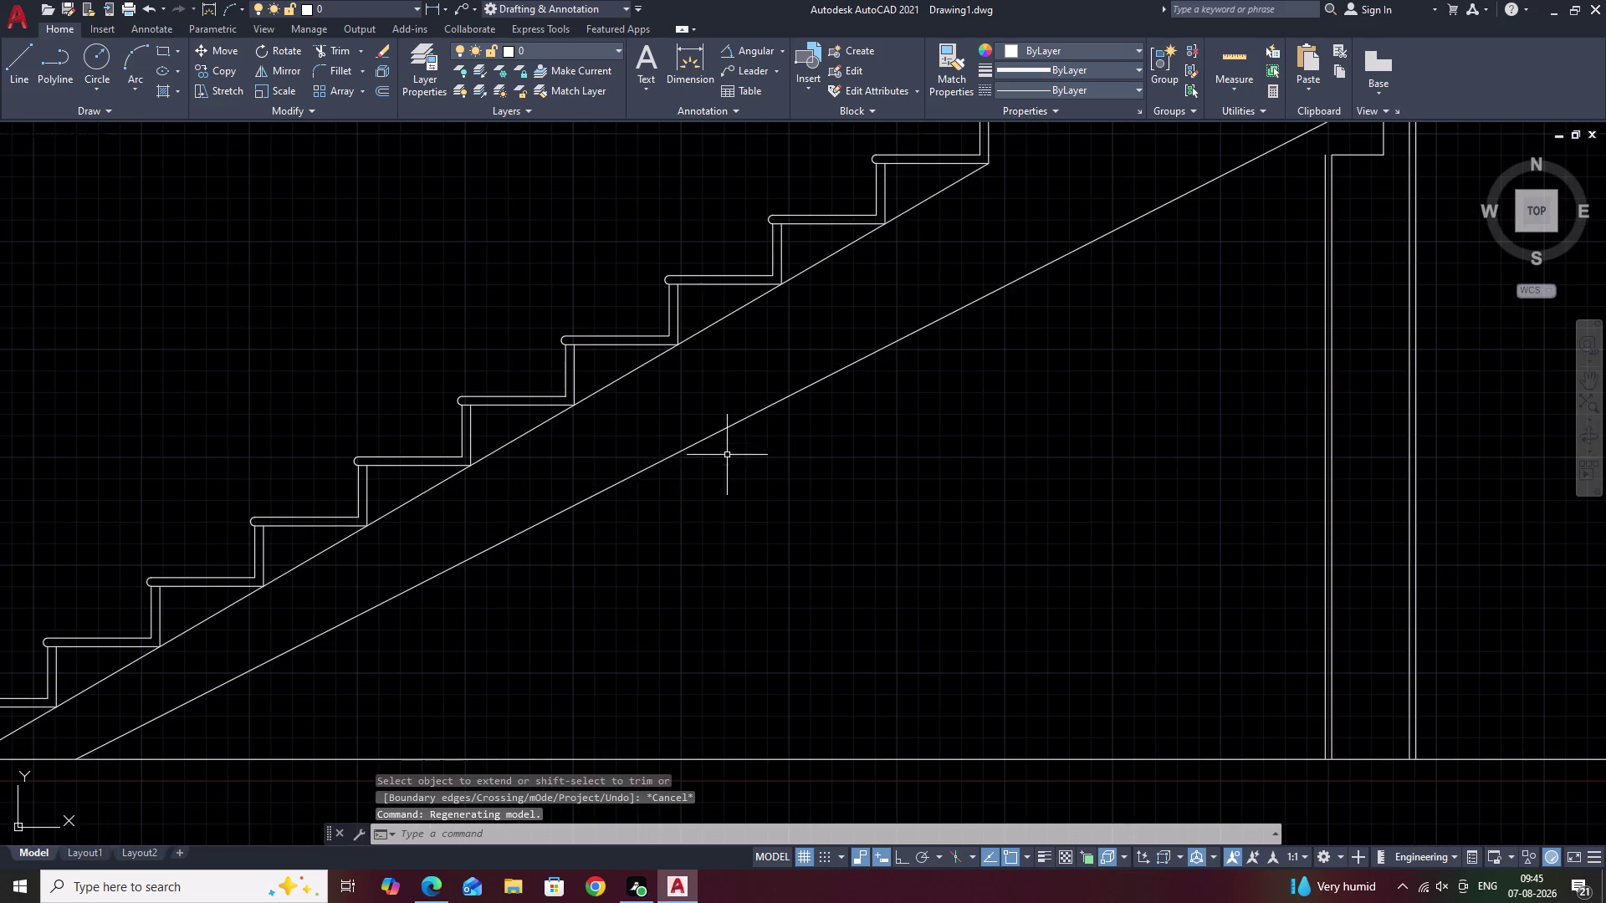
click(888, 344)
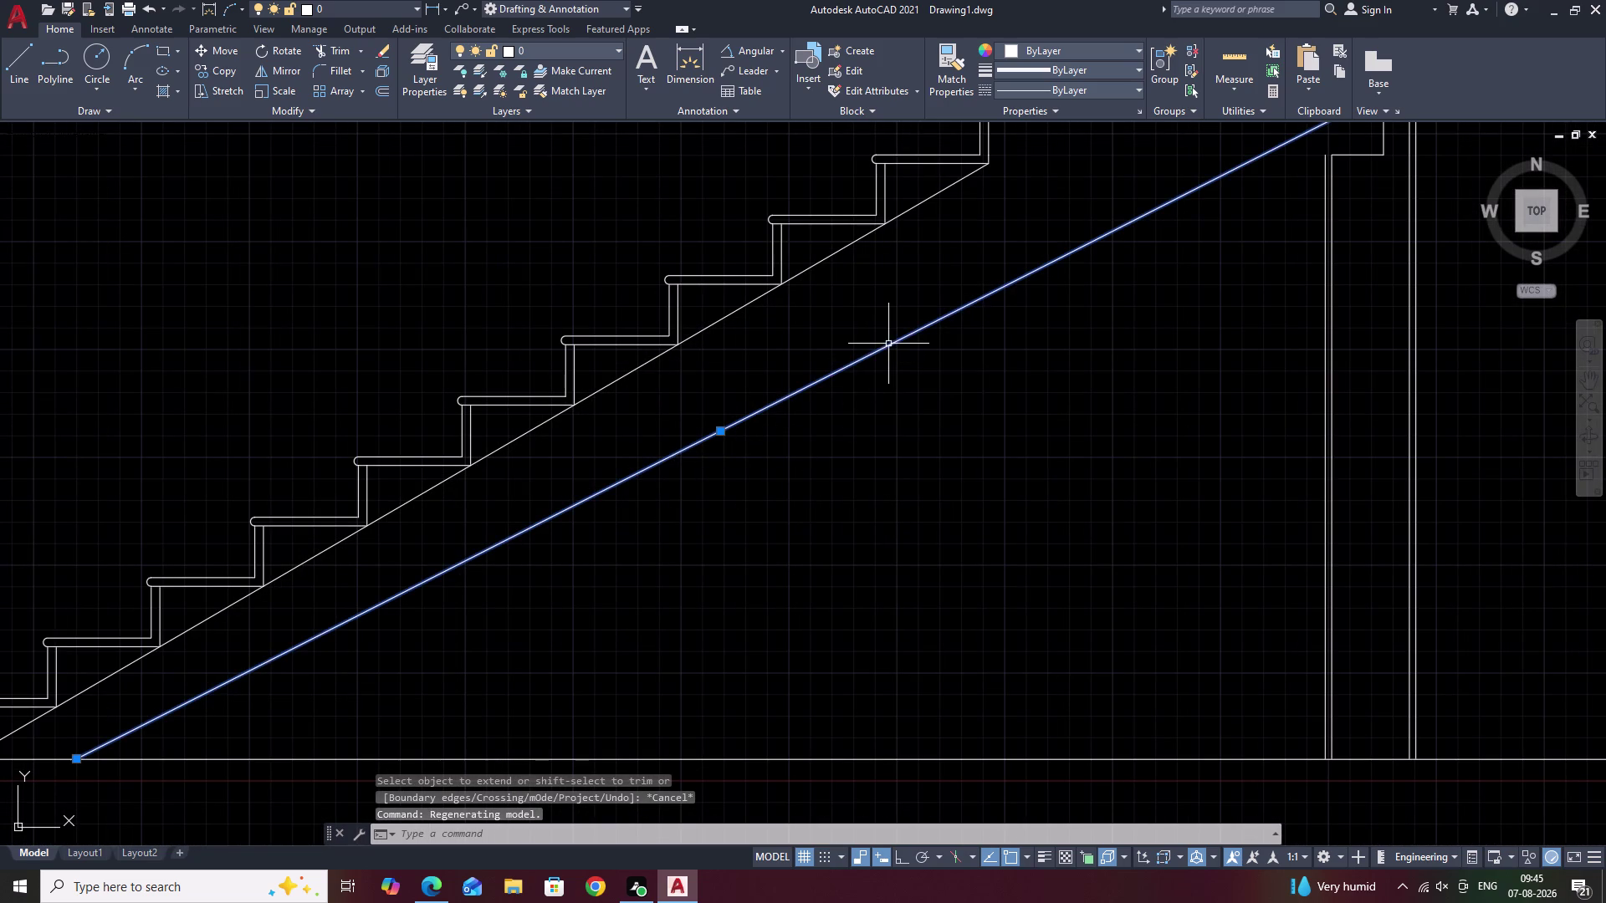
scroll(down, 3)
middle_drag(965, 363, 832, 389)
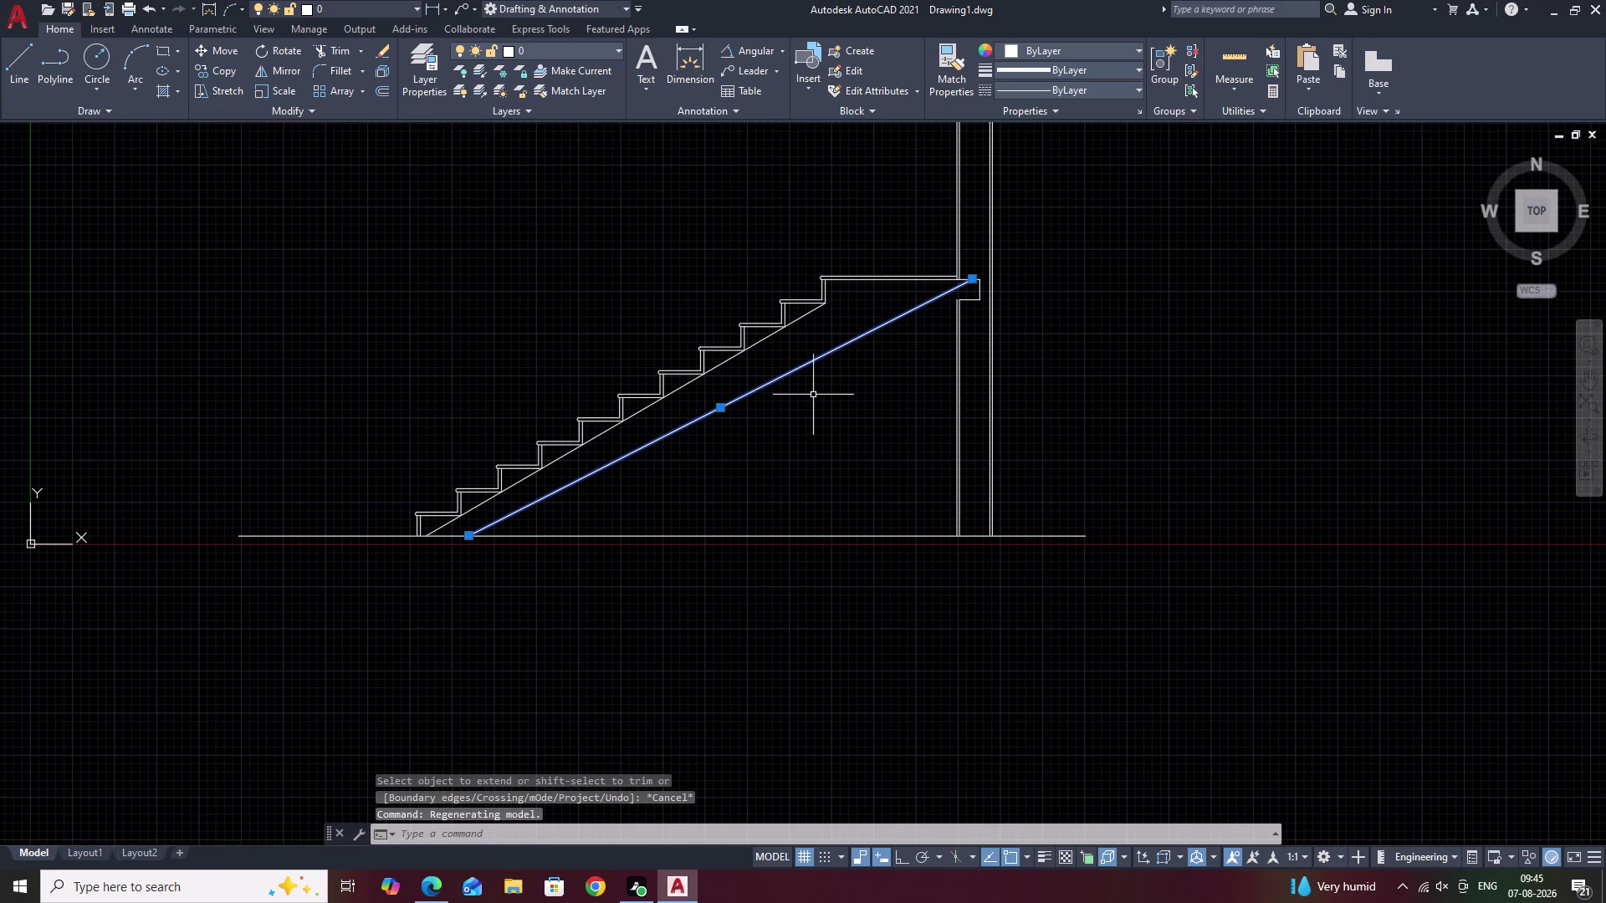
click(975, 280)
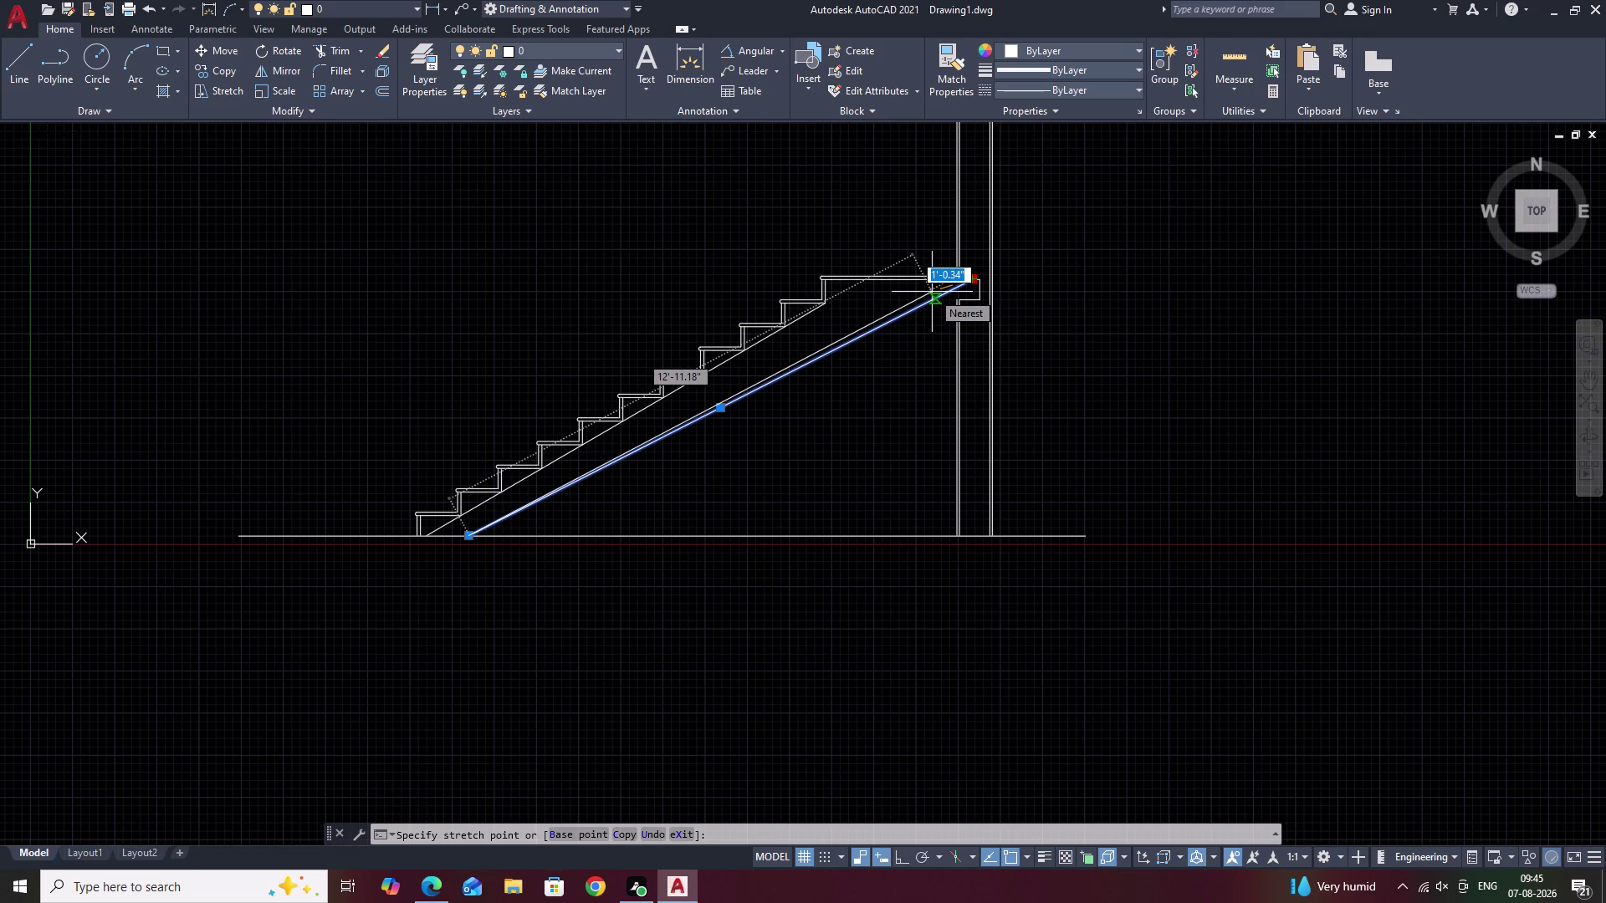
key(Escape)
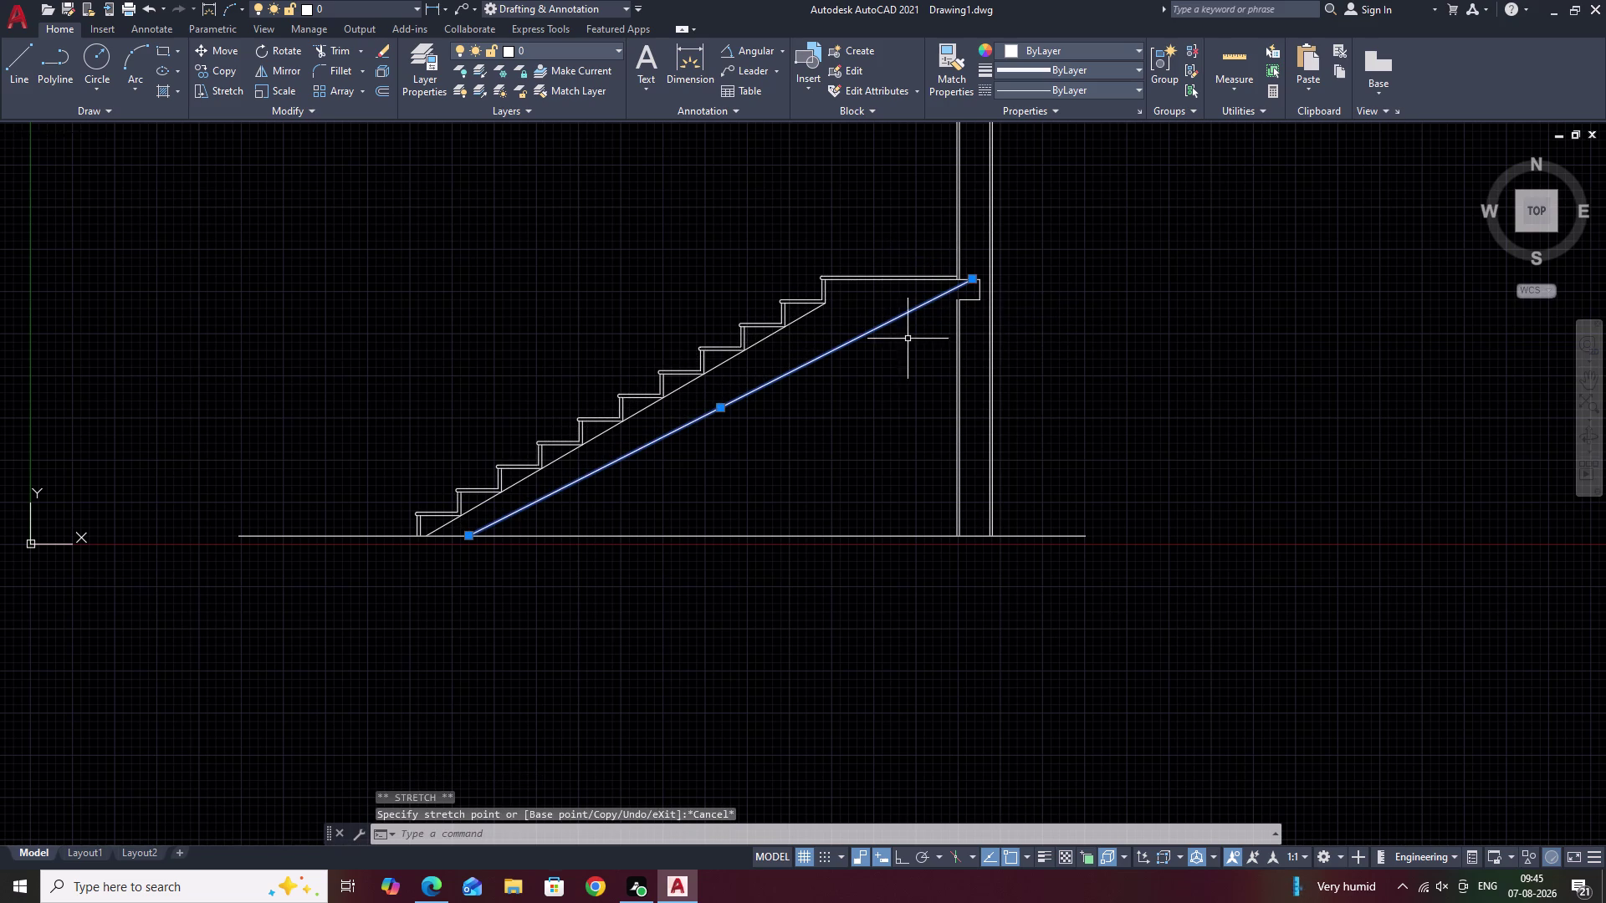
key(ctrl+z)
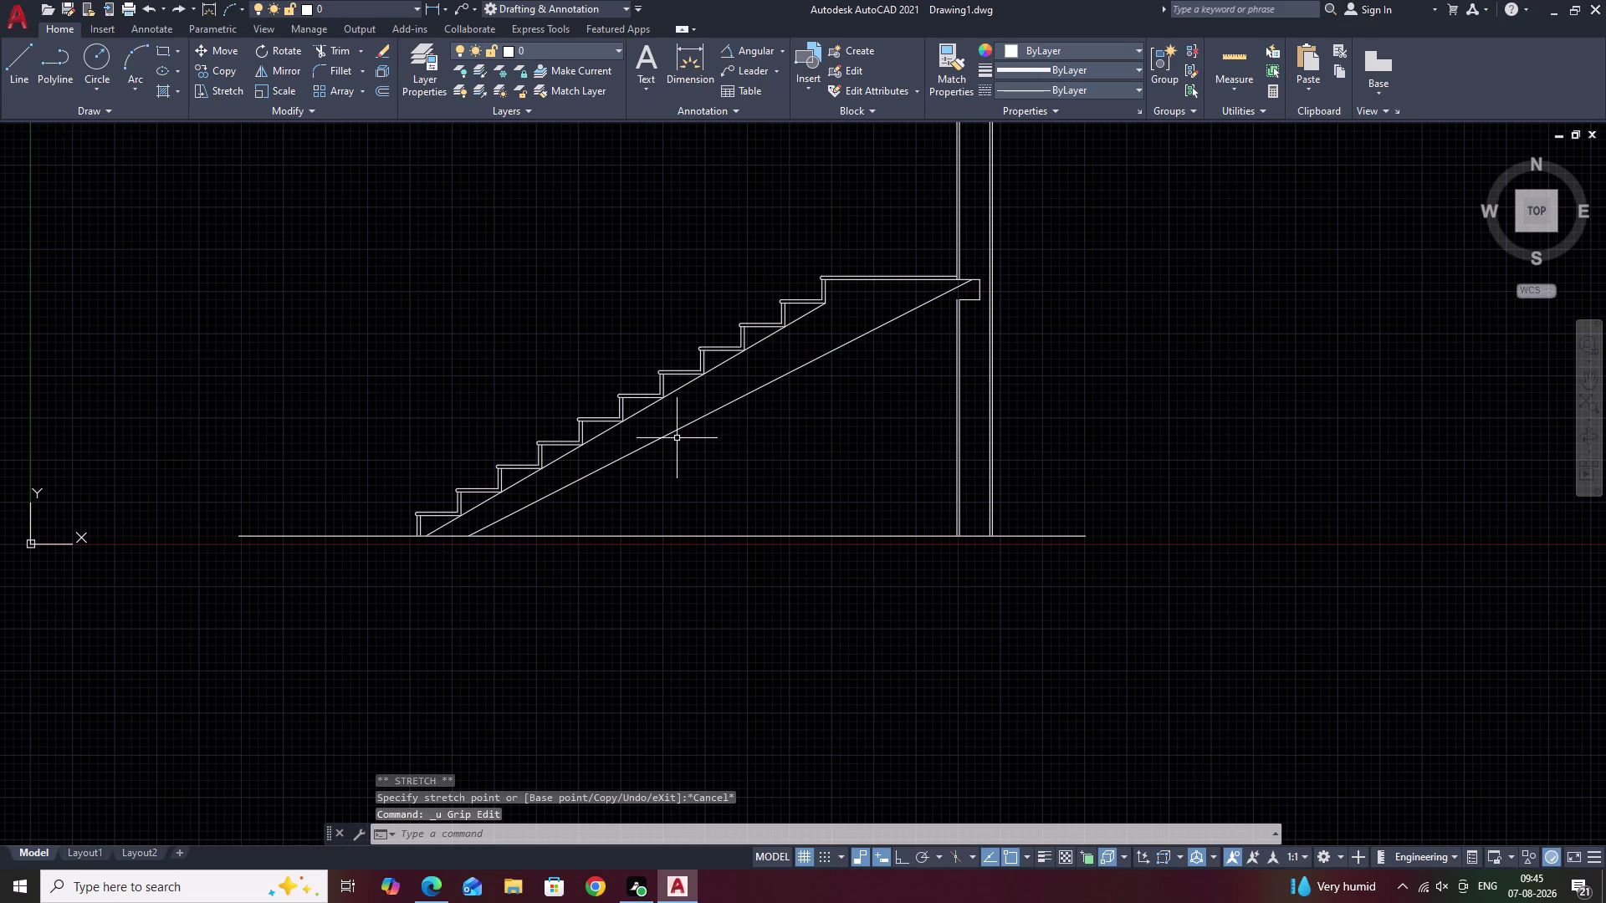
key(ctrl+z)
key(ctrl+z)
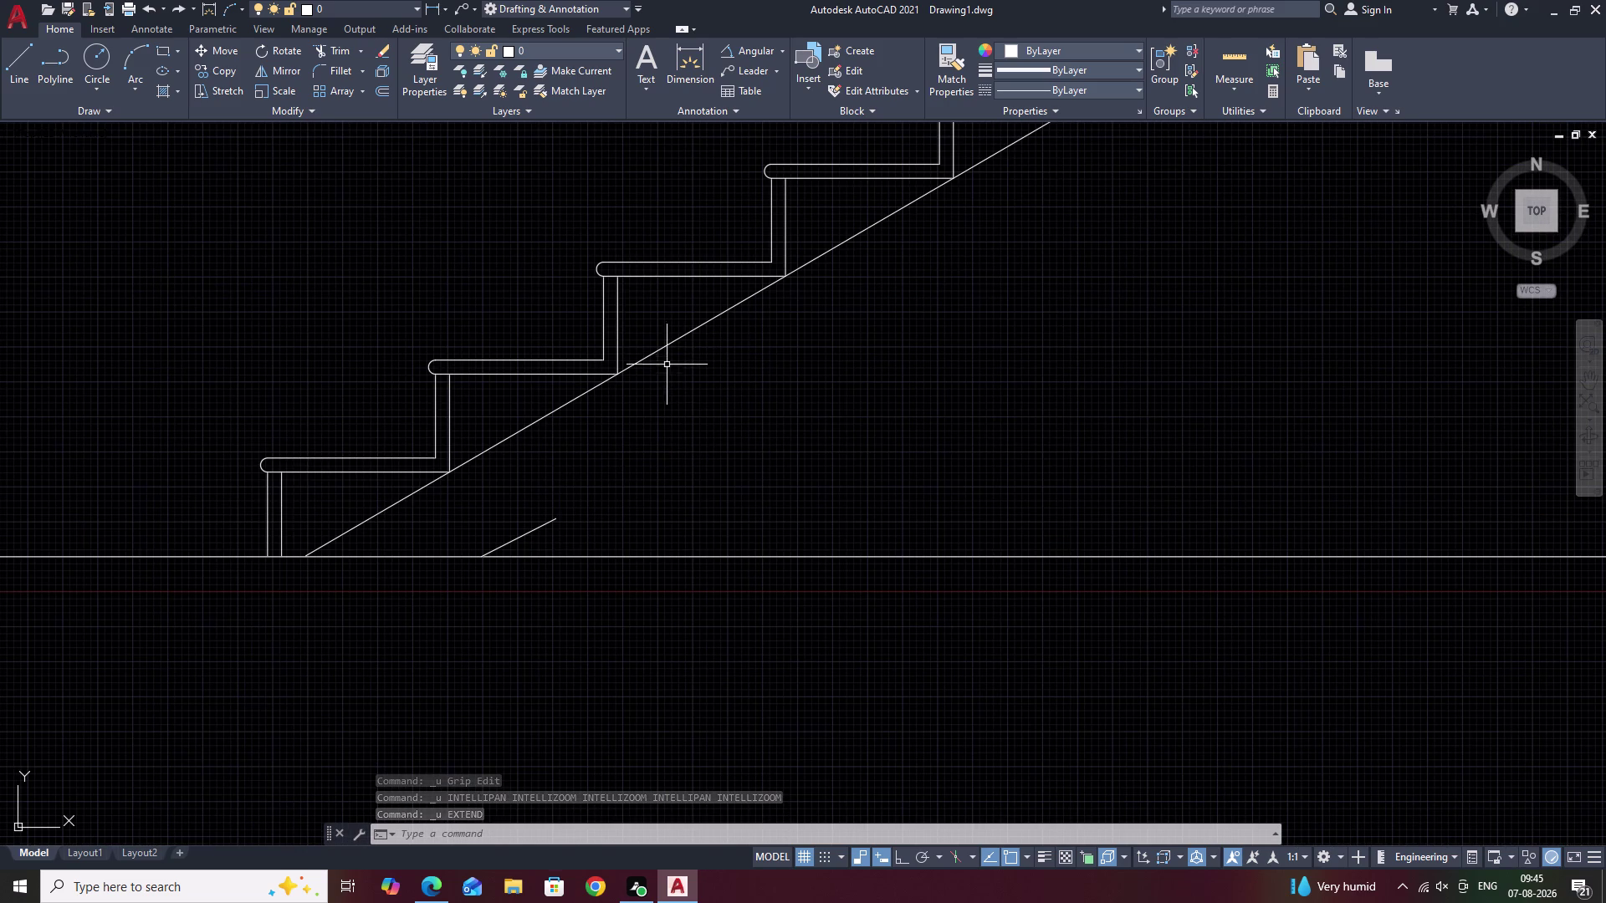
click(784, 49)
click(749, 80)
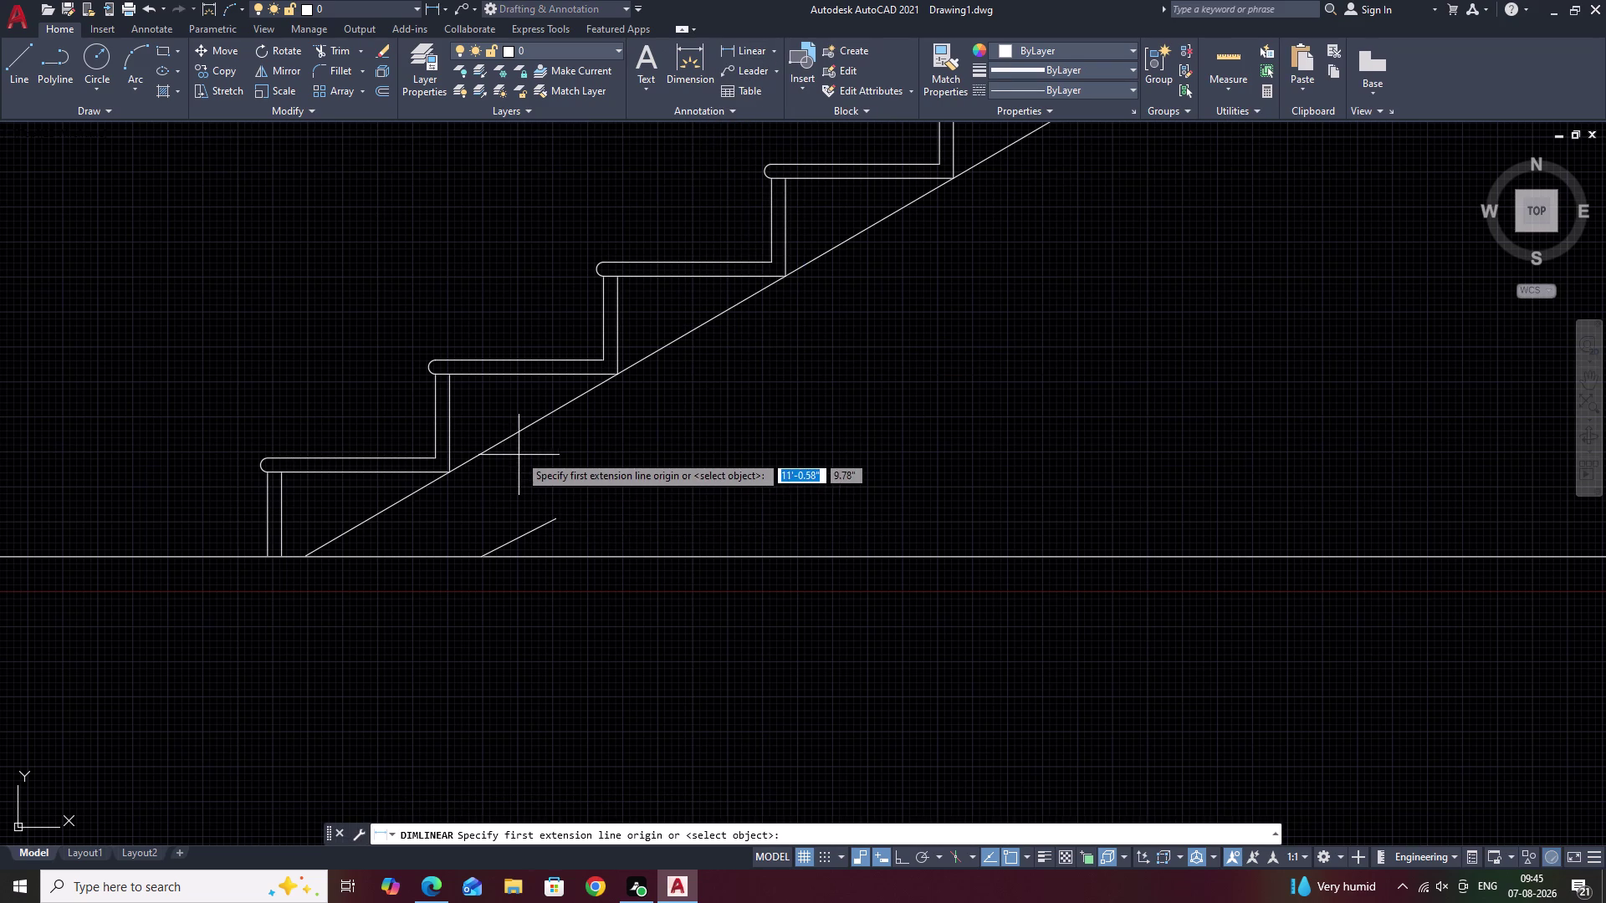
click(520, 437)
click(555, 517)
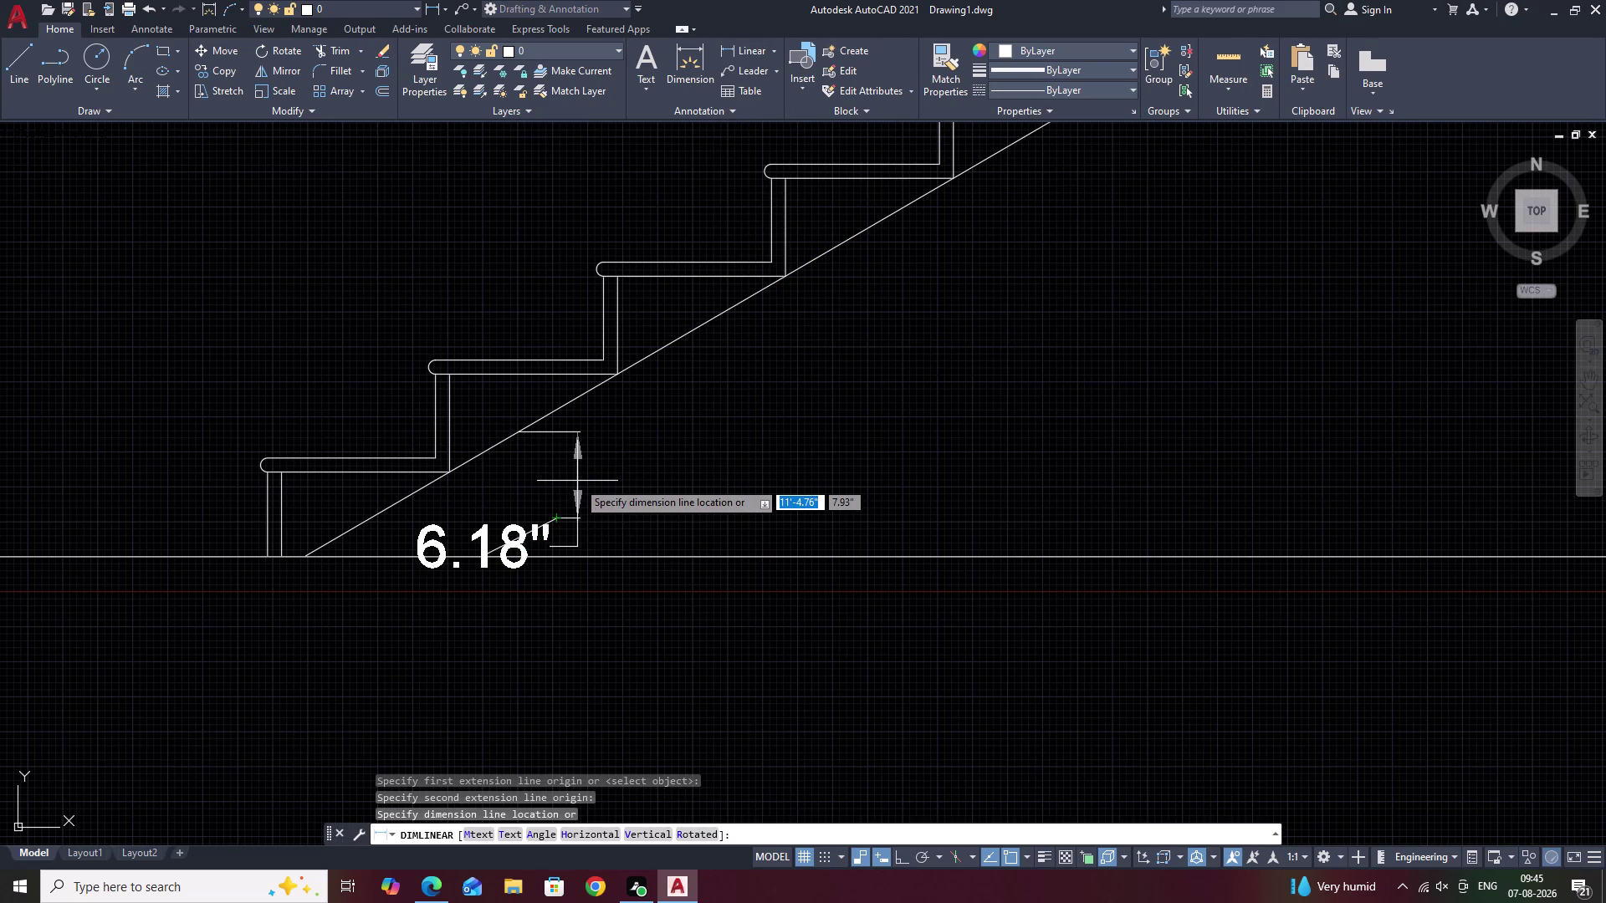
key(Escape)
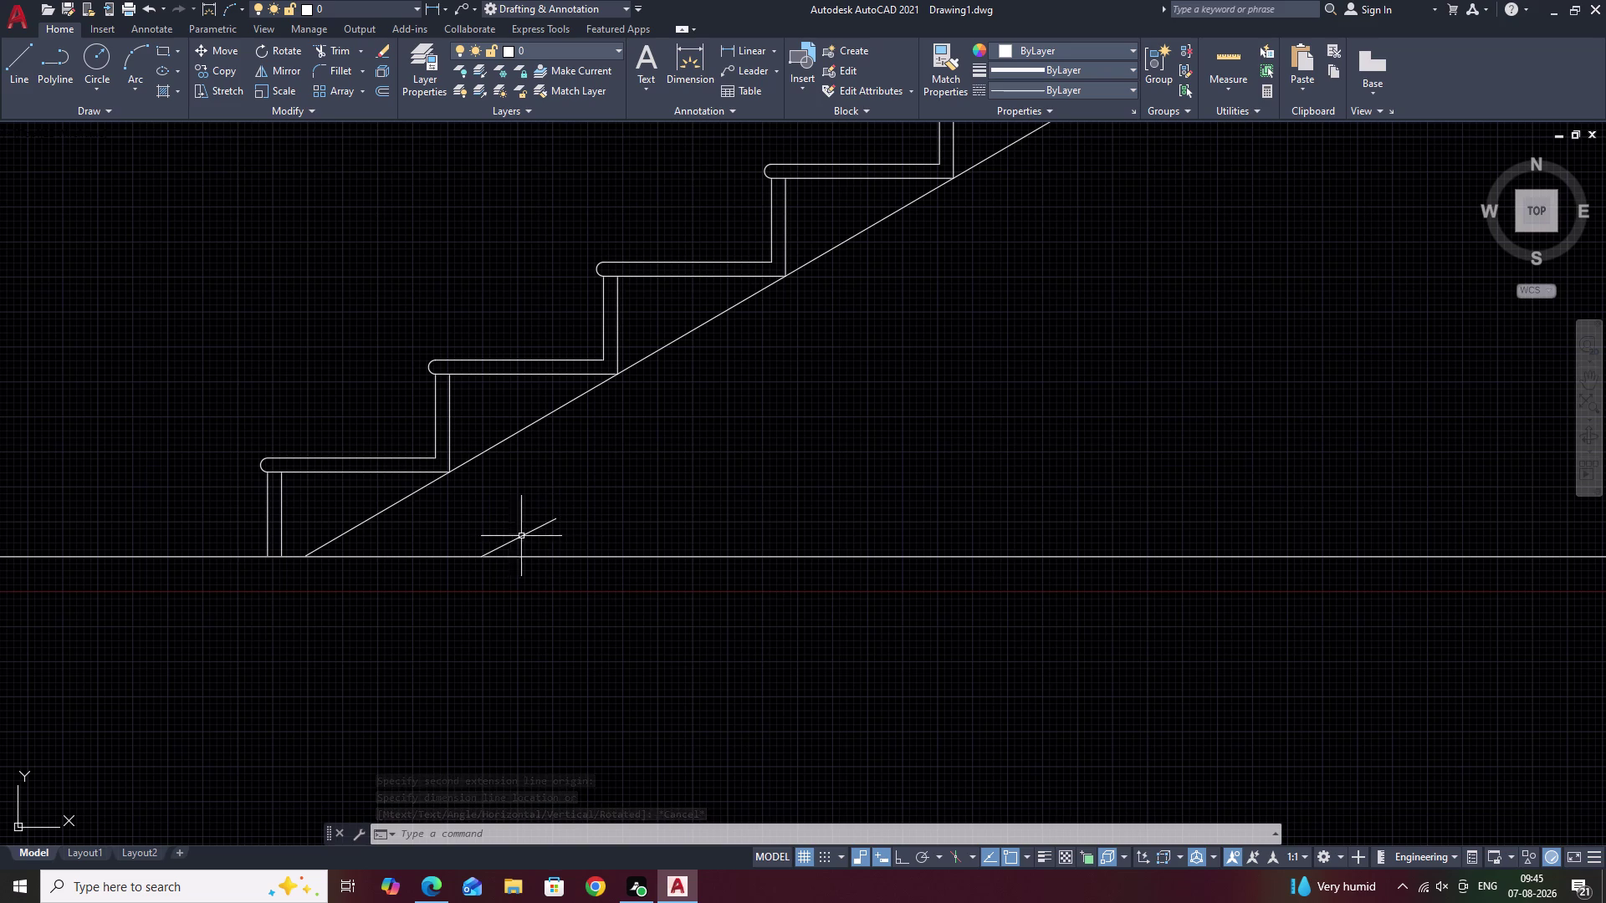
scroll(down, 3)
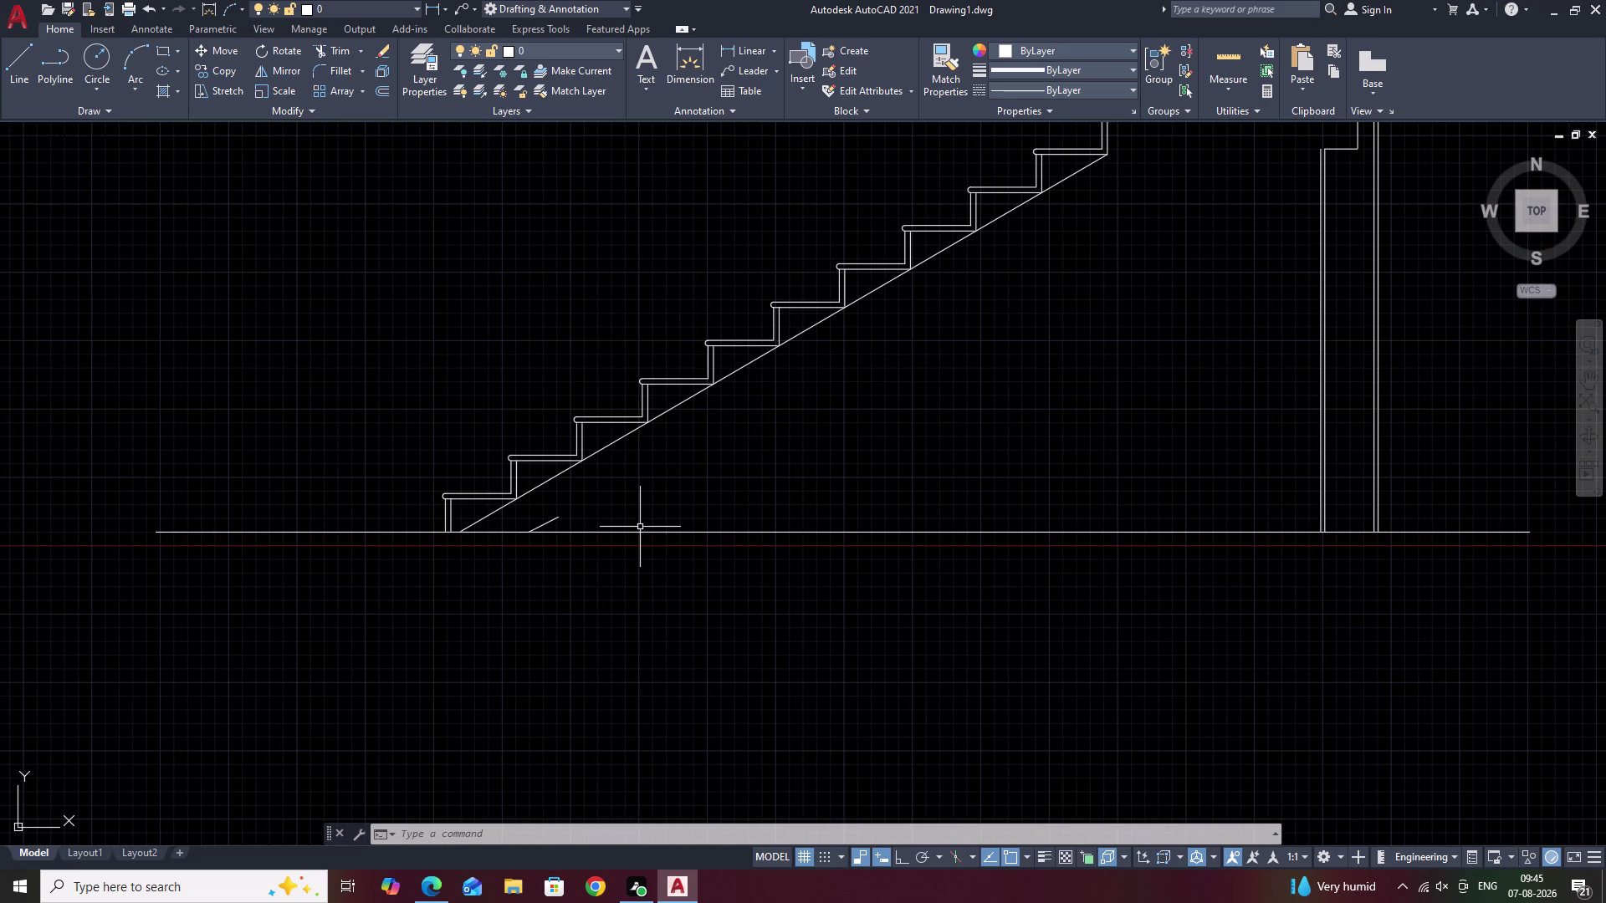
text(L)
key(space)
Abandon a line attempt and erase the short lower sloped line.
click(556, 515)
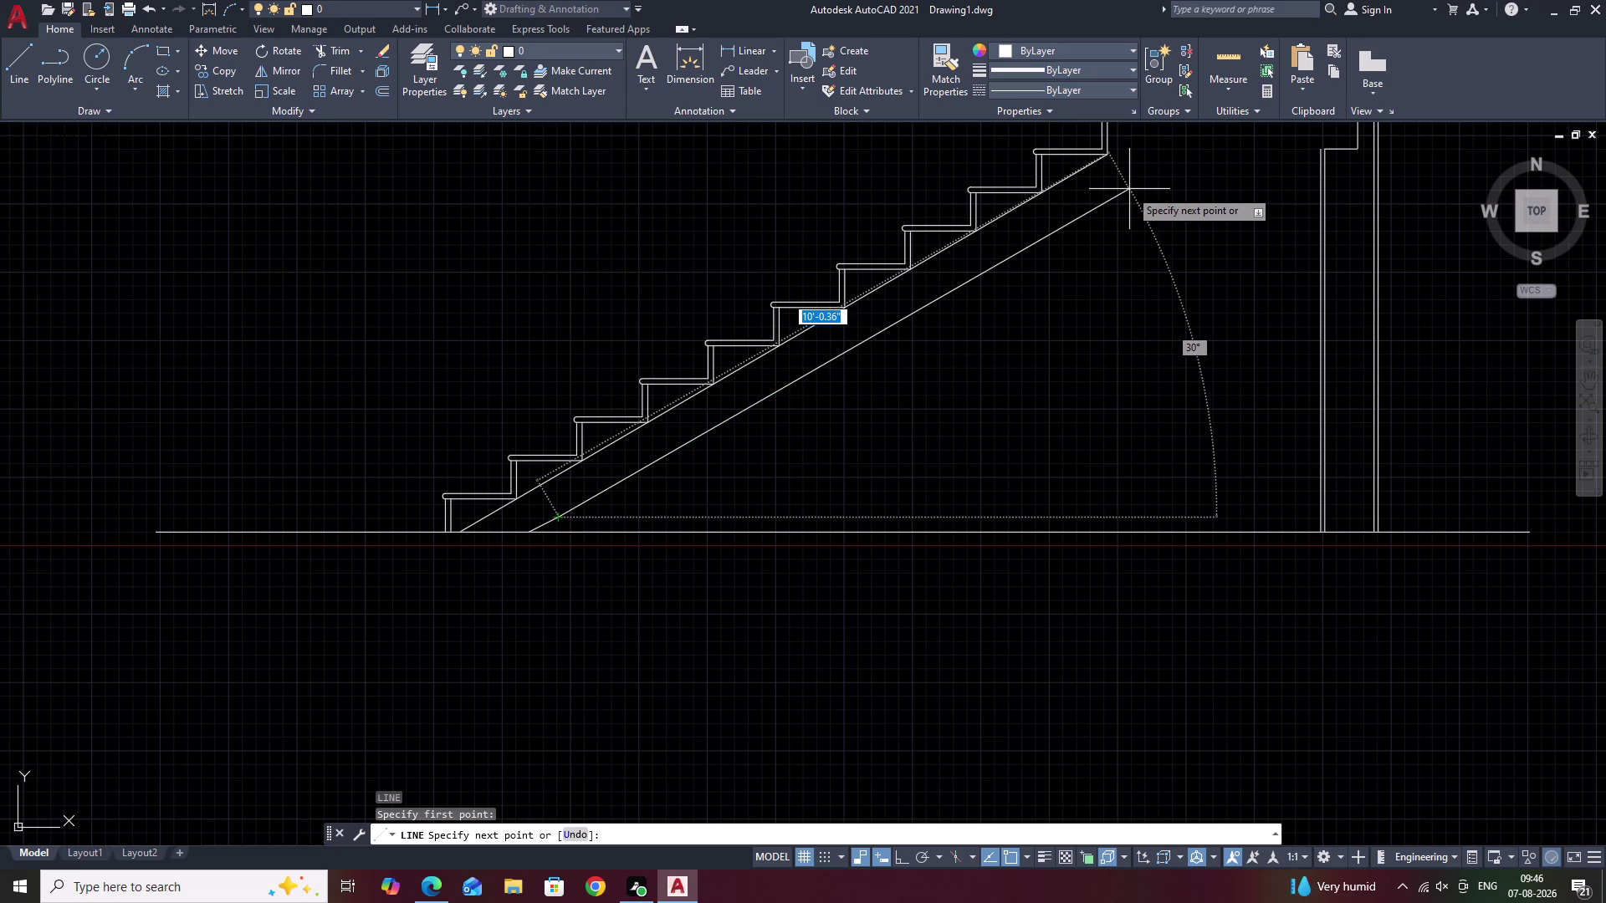
key(Escape)
click(552, 521)
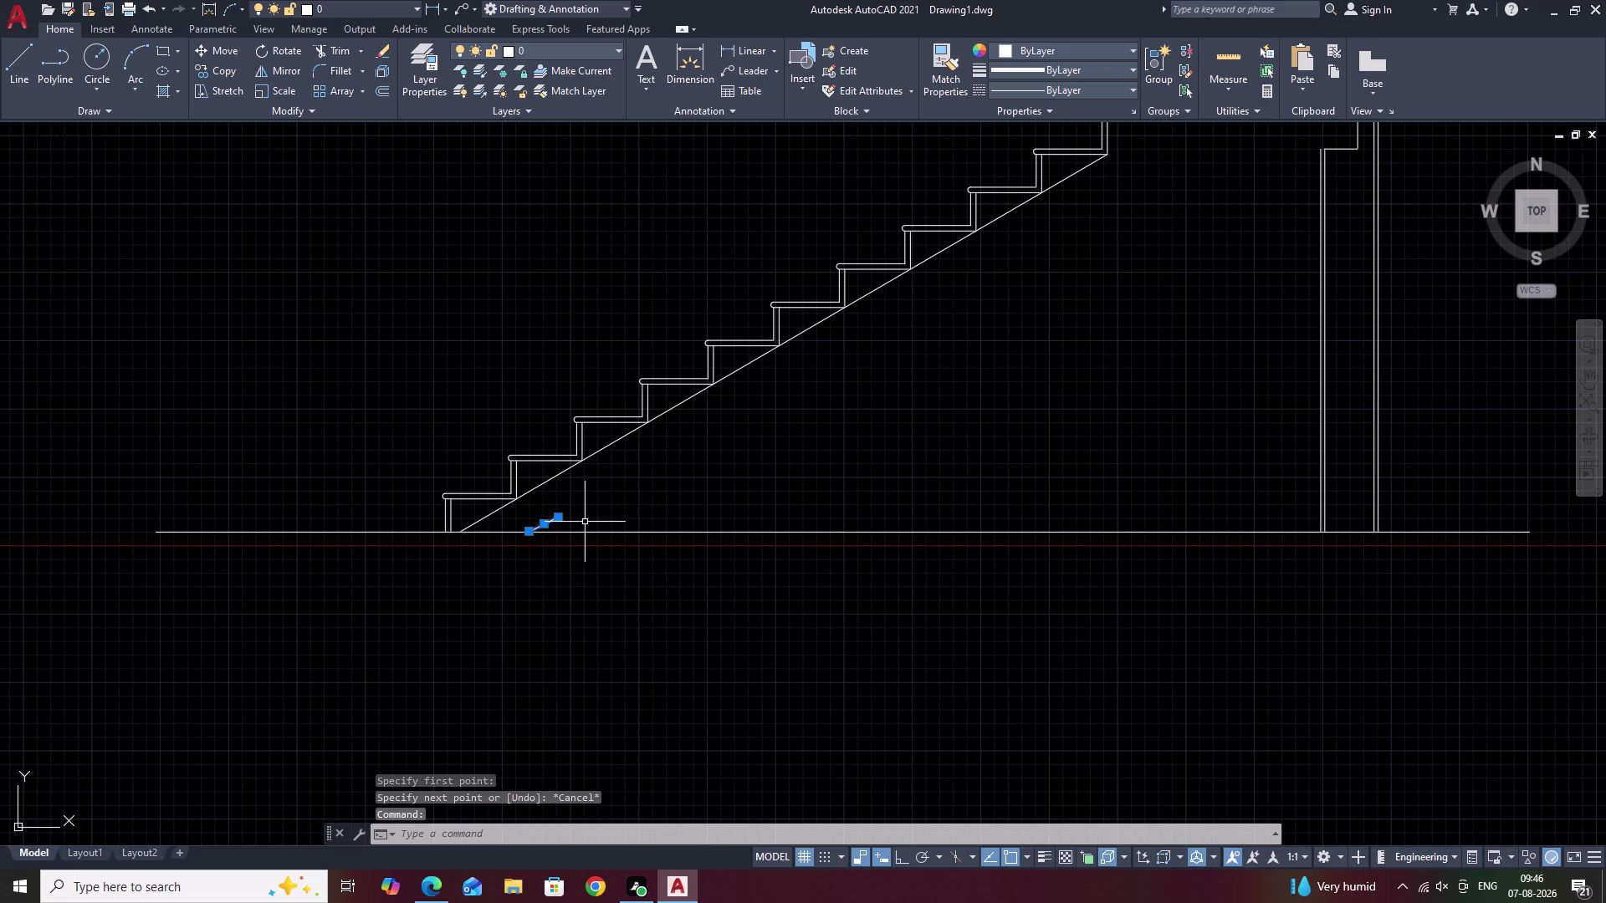
text(E)
key(space)
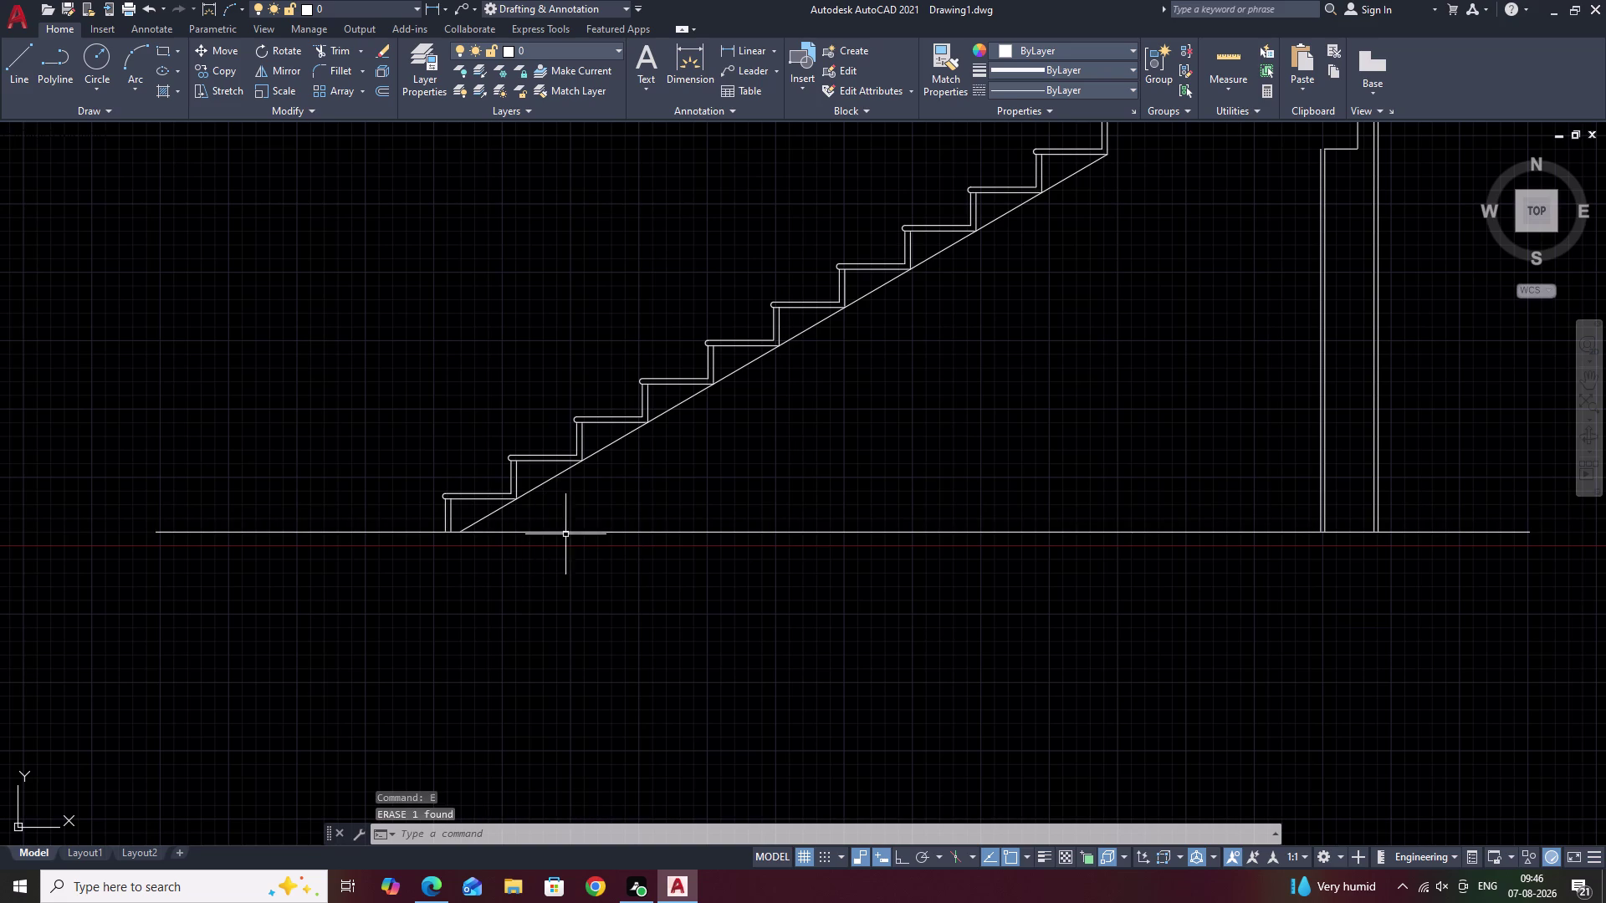
Start a line at the landing's lower corner, then abandon it.
middle_drag(1226, 289, 1058, 409)
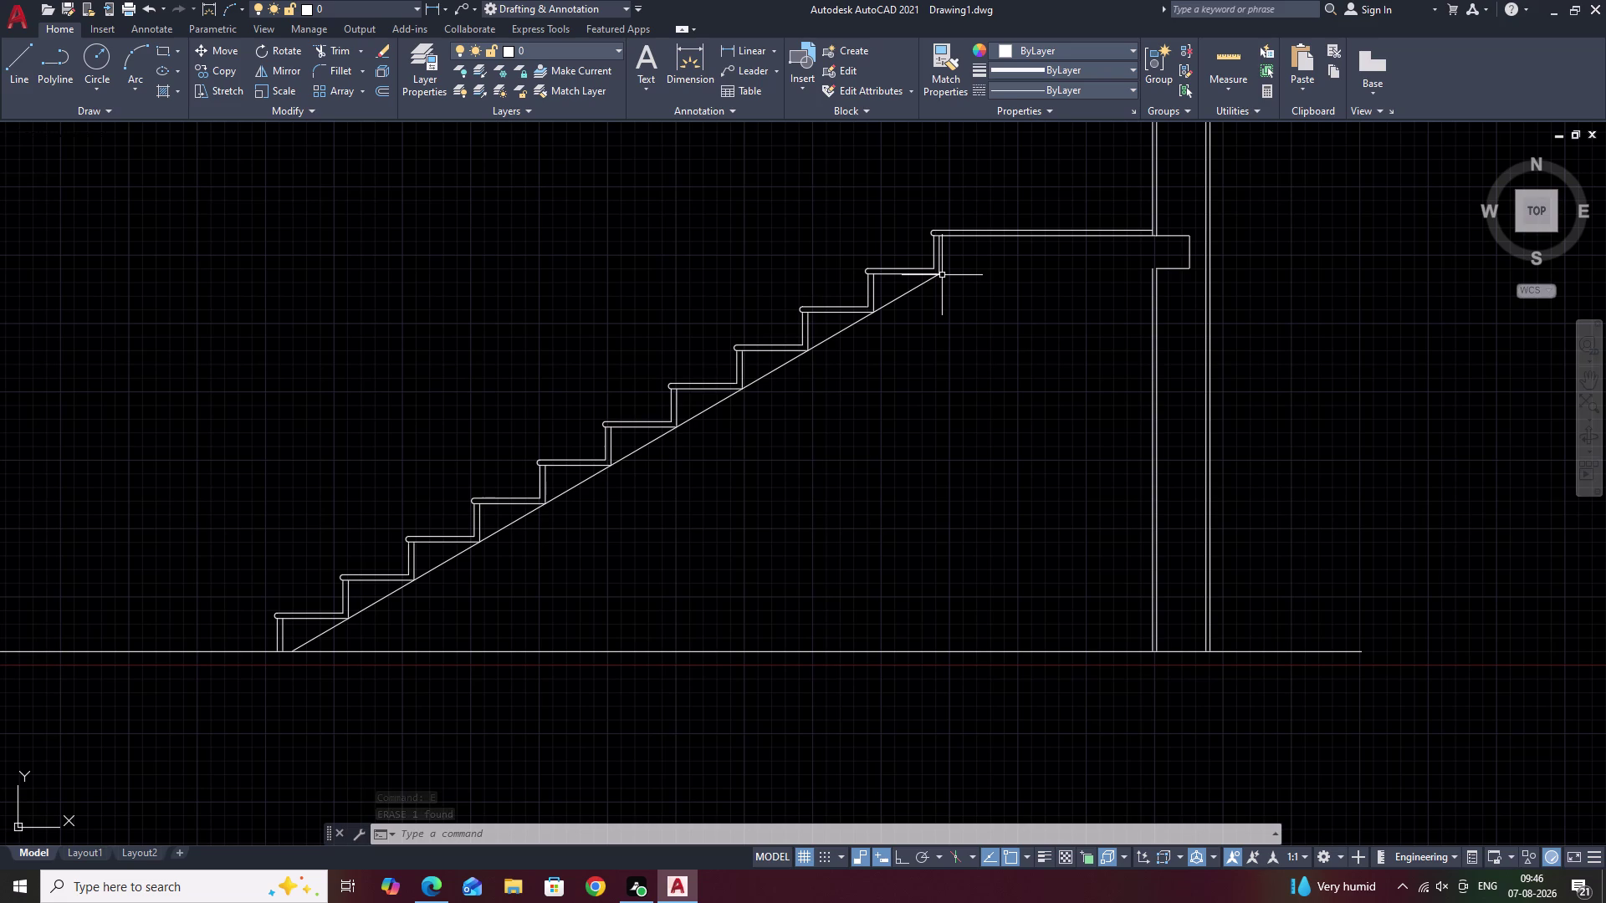
text(L)
key(space)
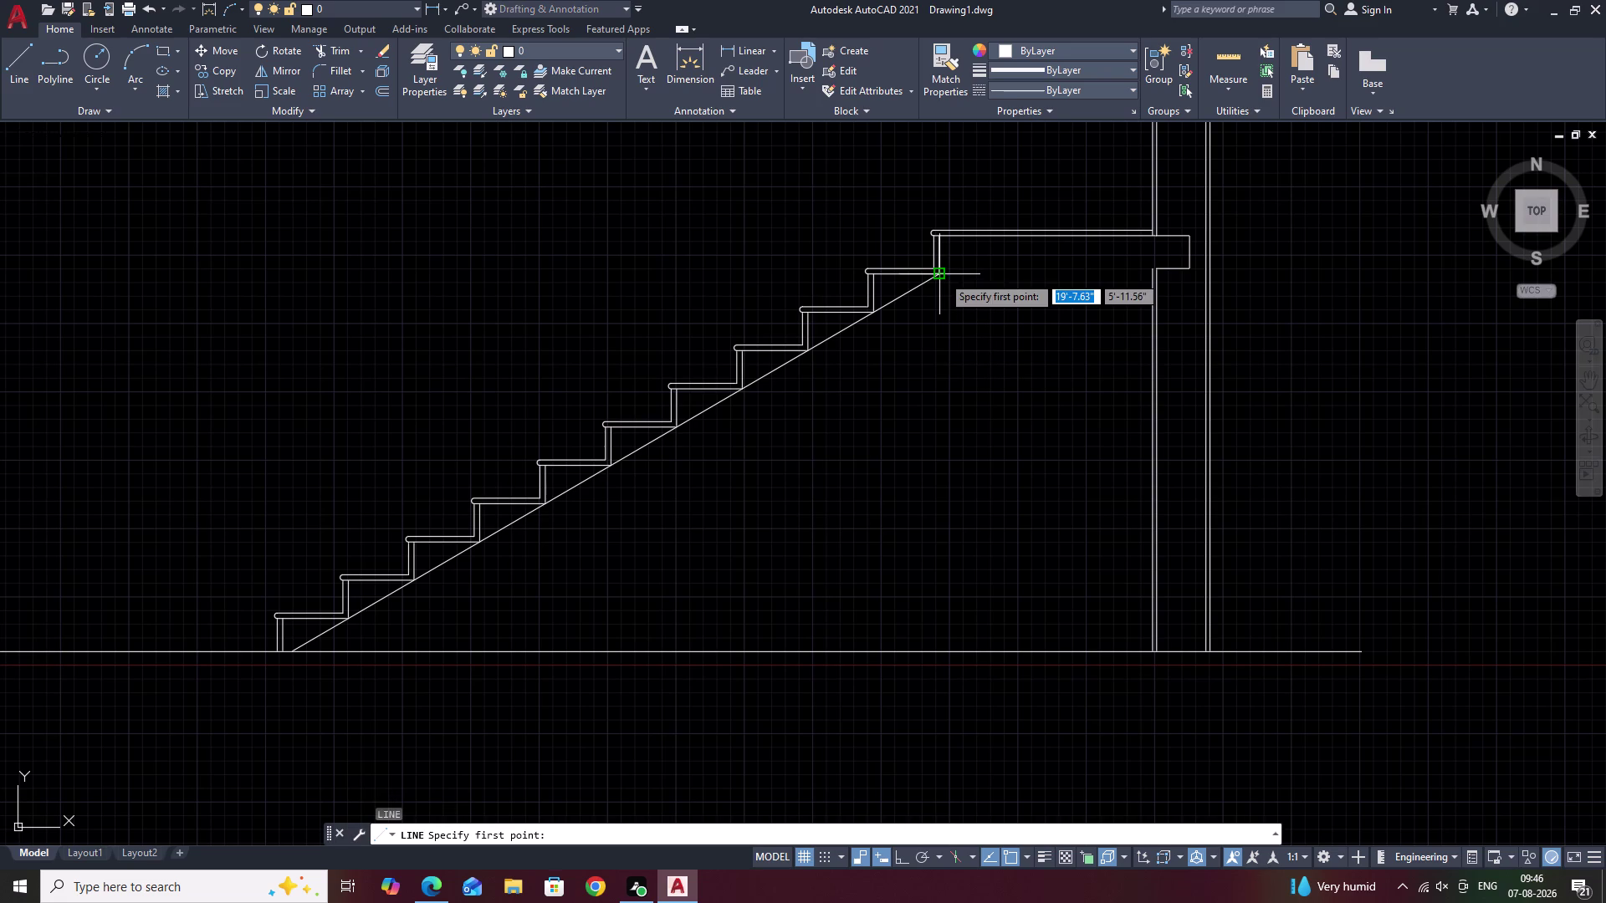
click(941, 275)
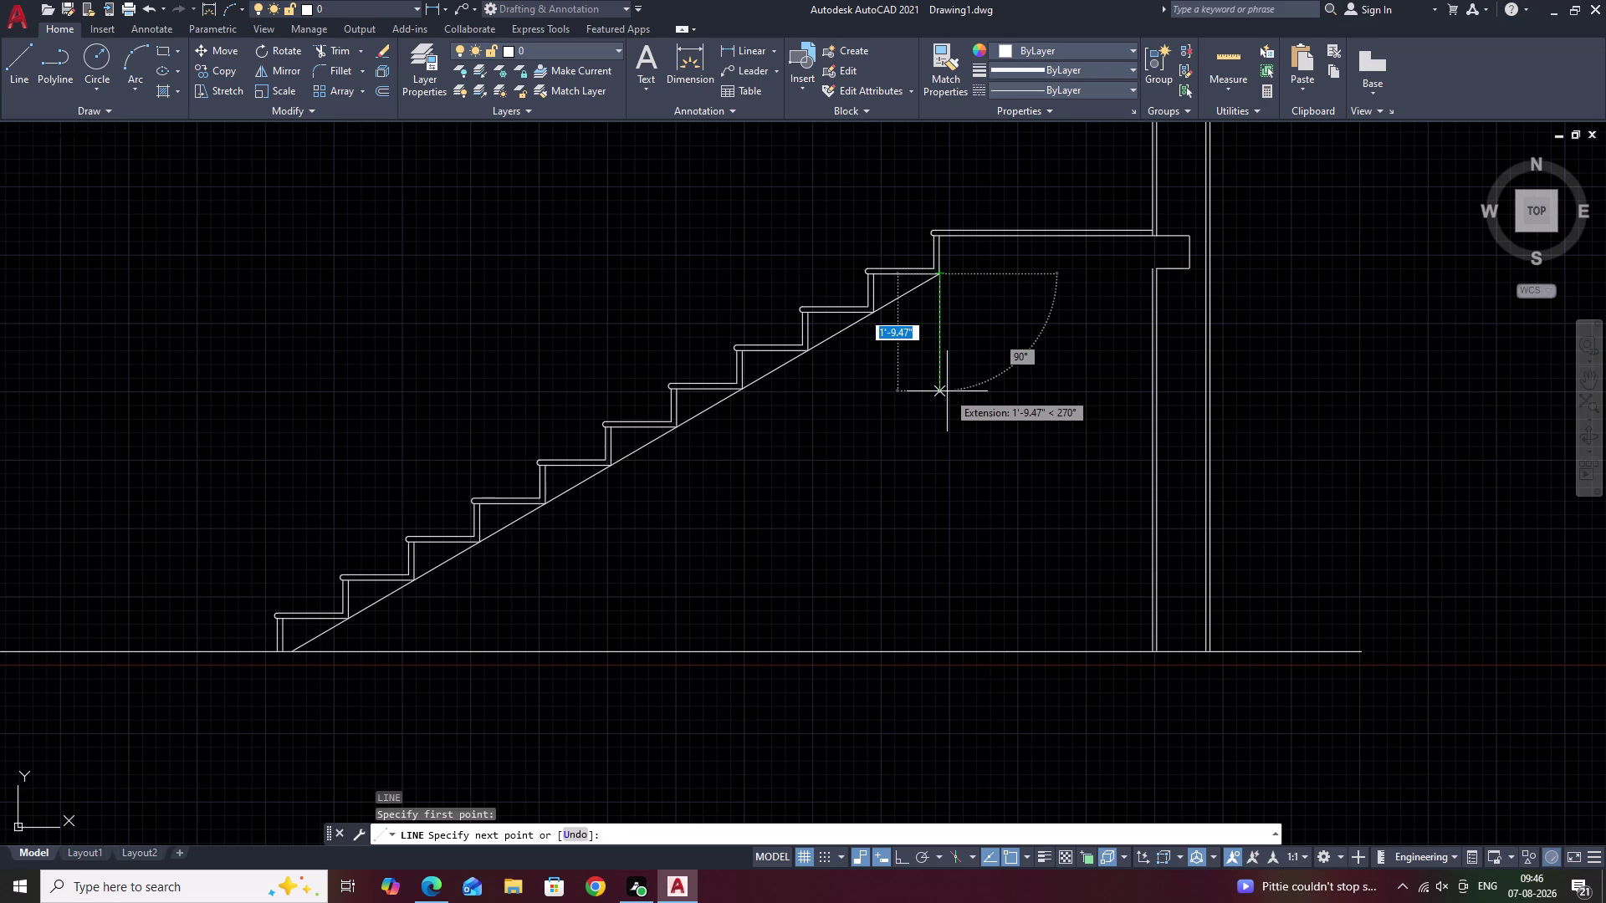
key(Escape)
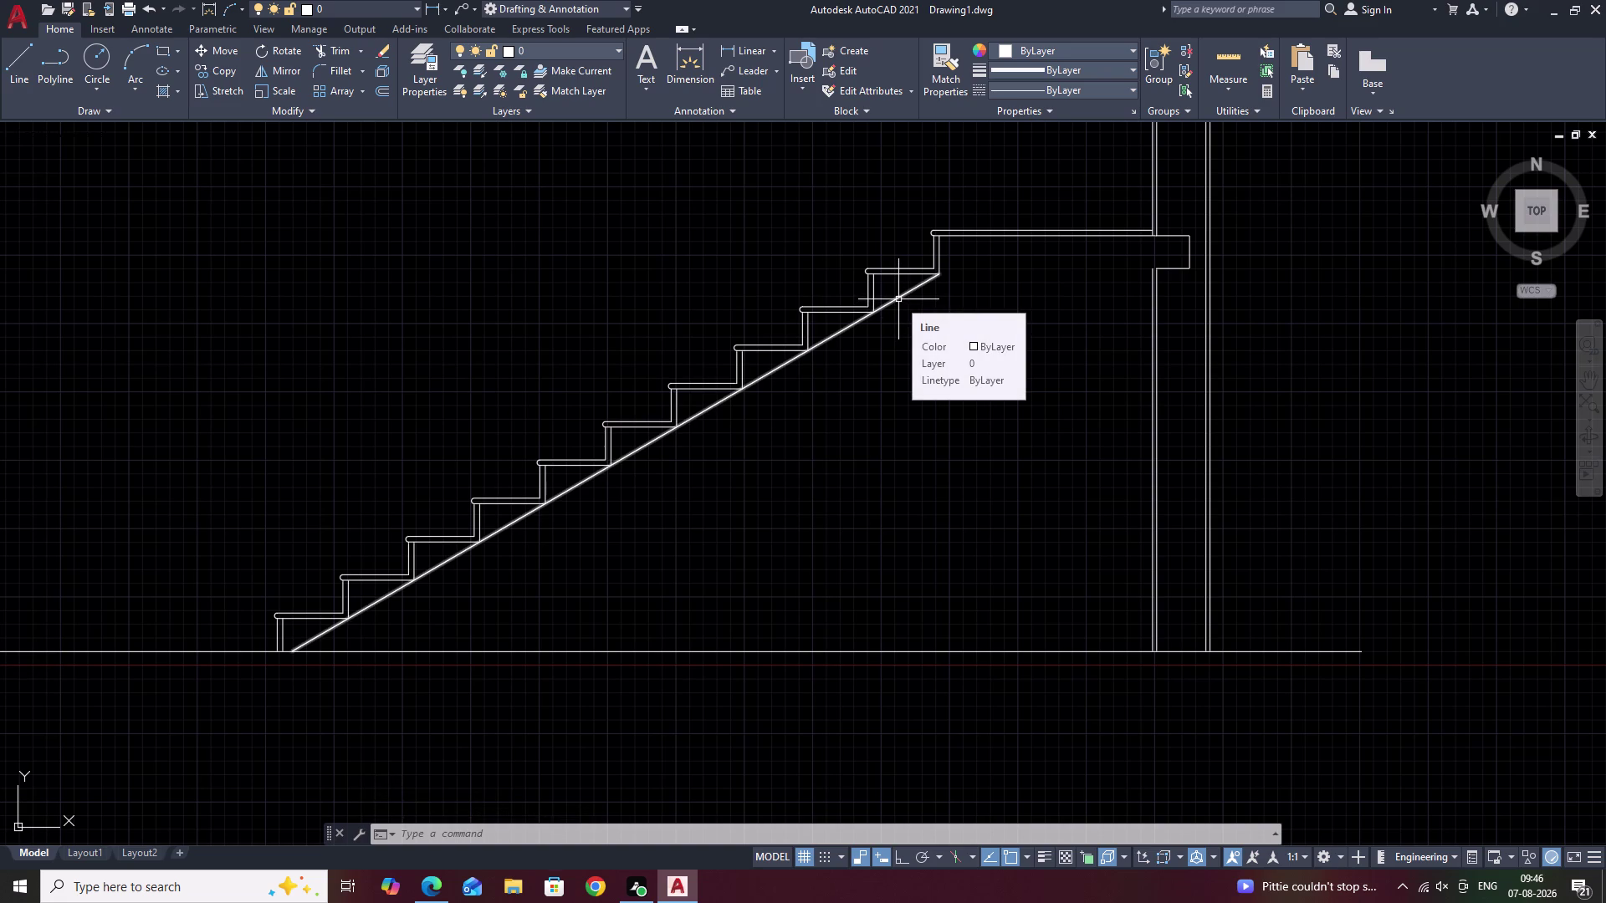
scroll(down, 3)
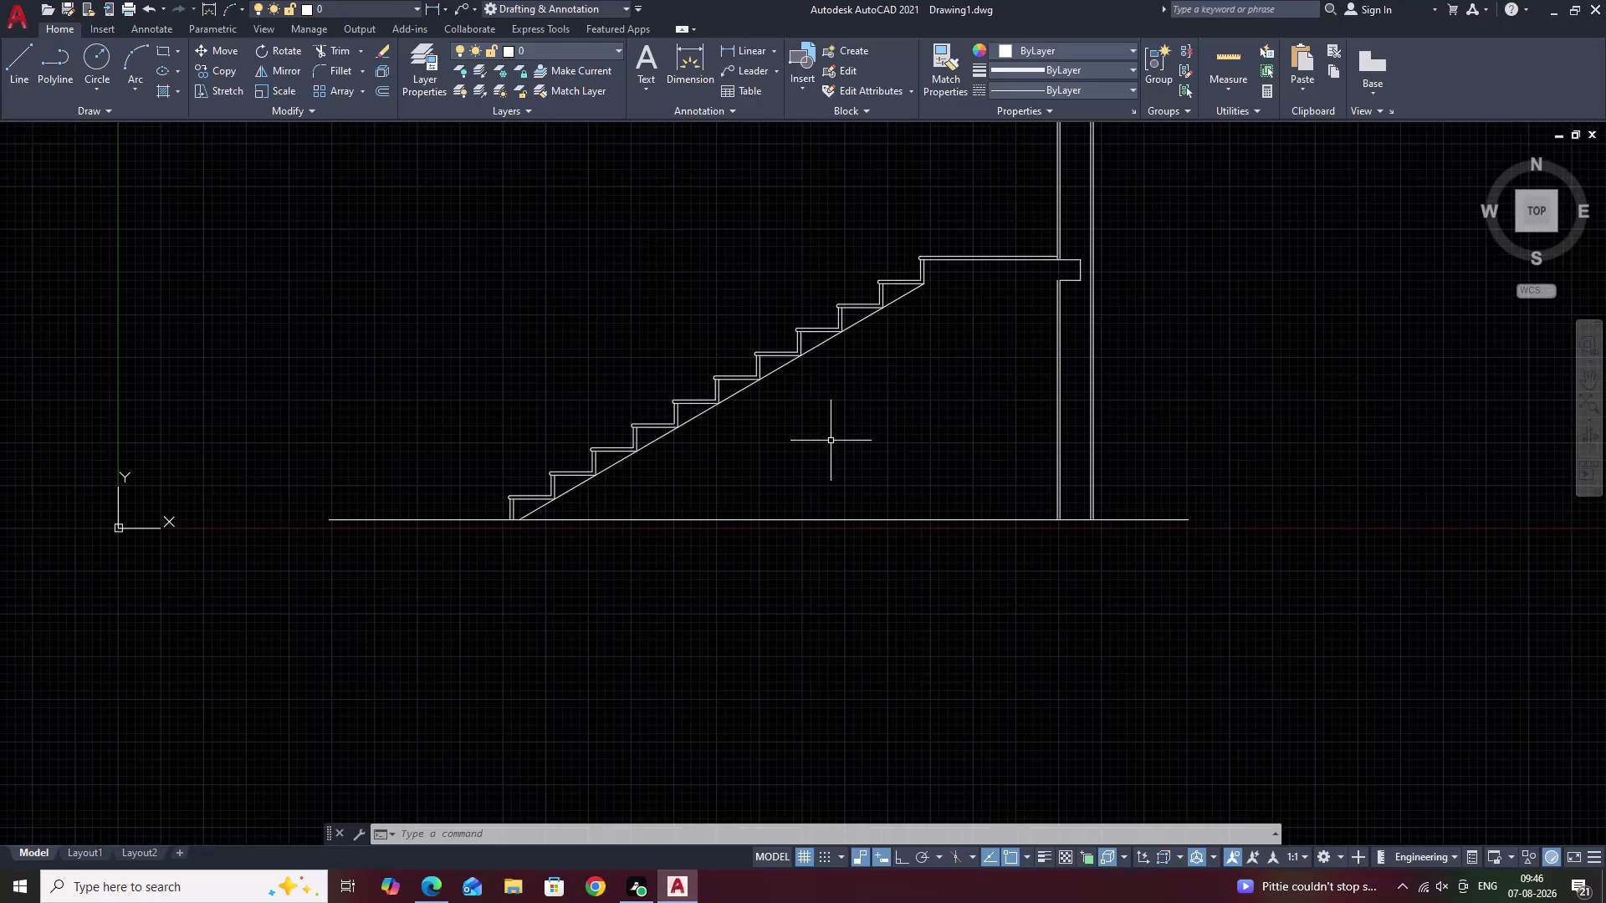
middle_drag(833, 438, 899, 388)
scroll(up, 3)
middle_drag(686, 434, 702, 394)
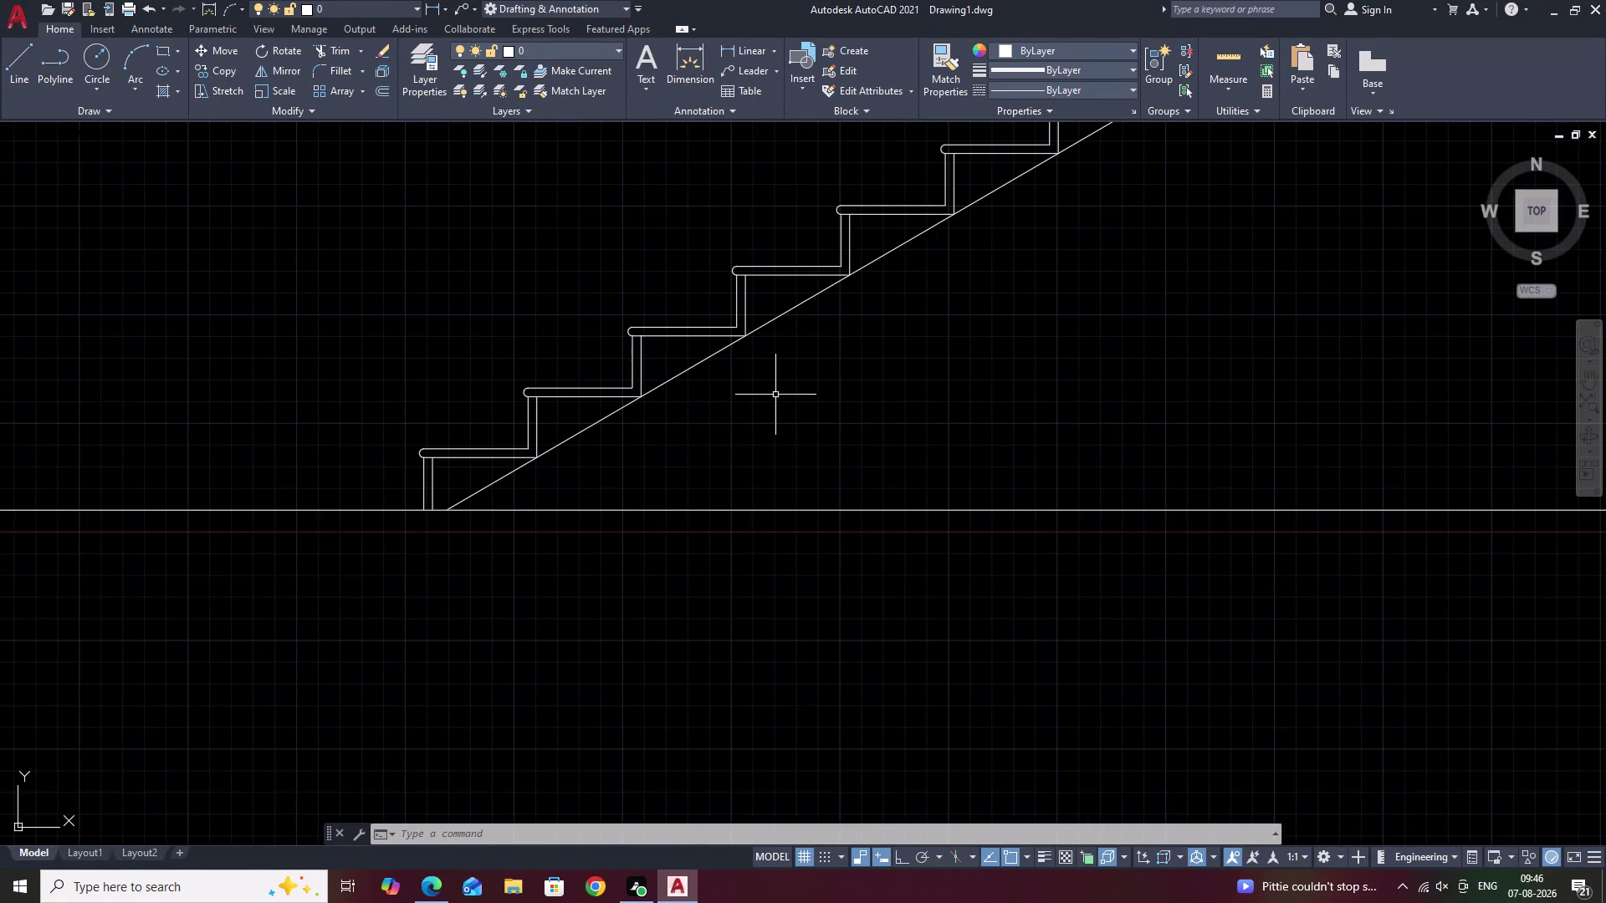
middle_drag(777, 395, 573, 444)
scroll(down, 3)
middle_drag(839, 355, 724, 468)
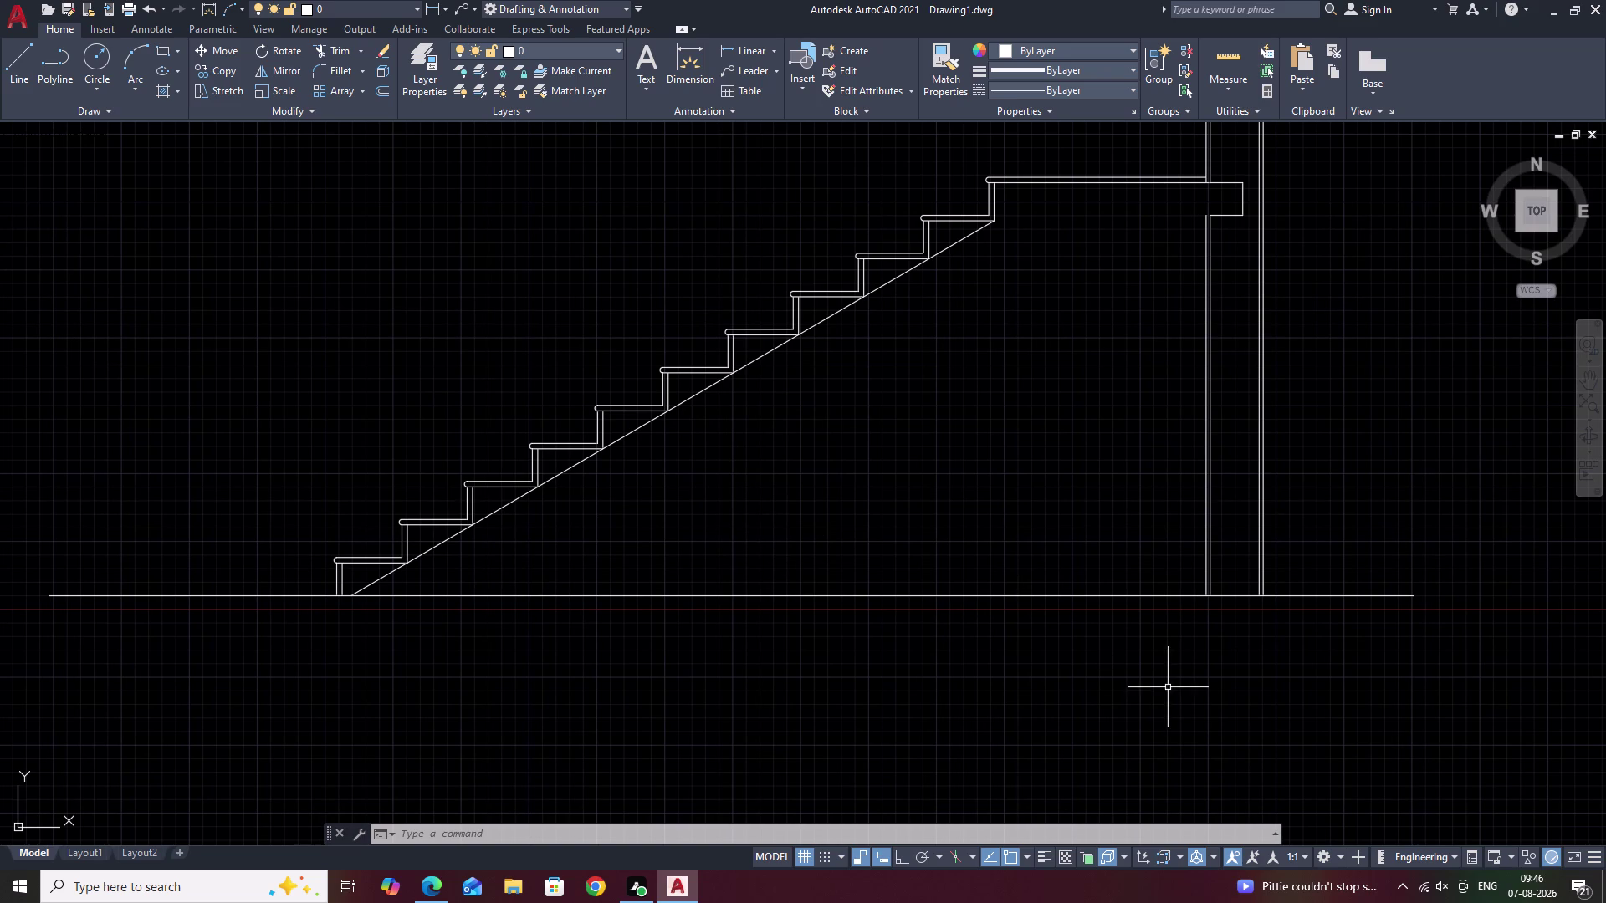
key(Escape)
middle_drag(595, 435, 644, 425)
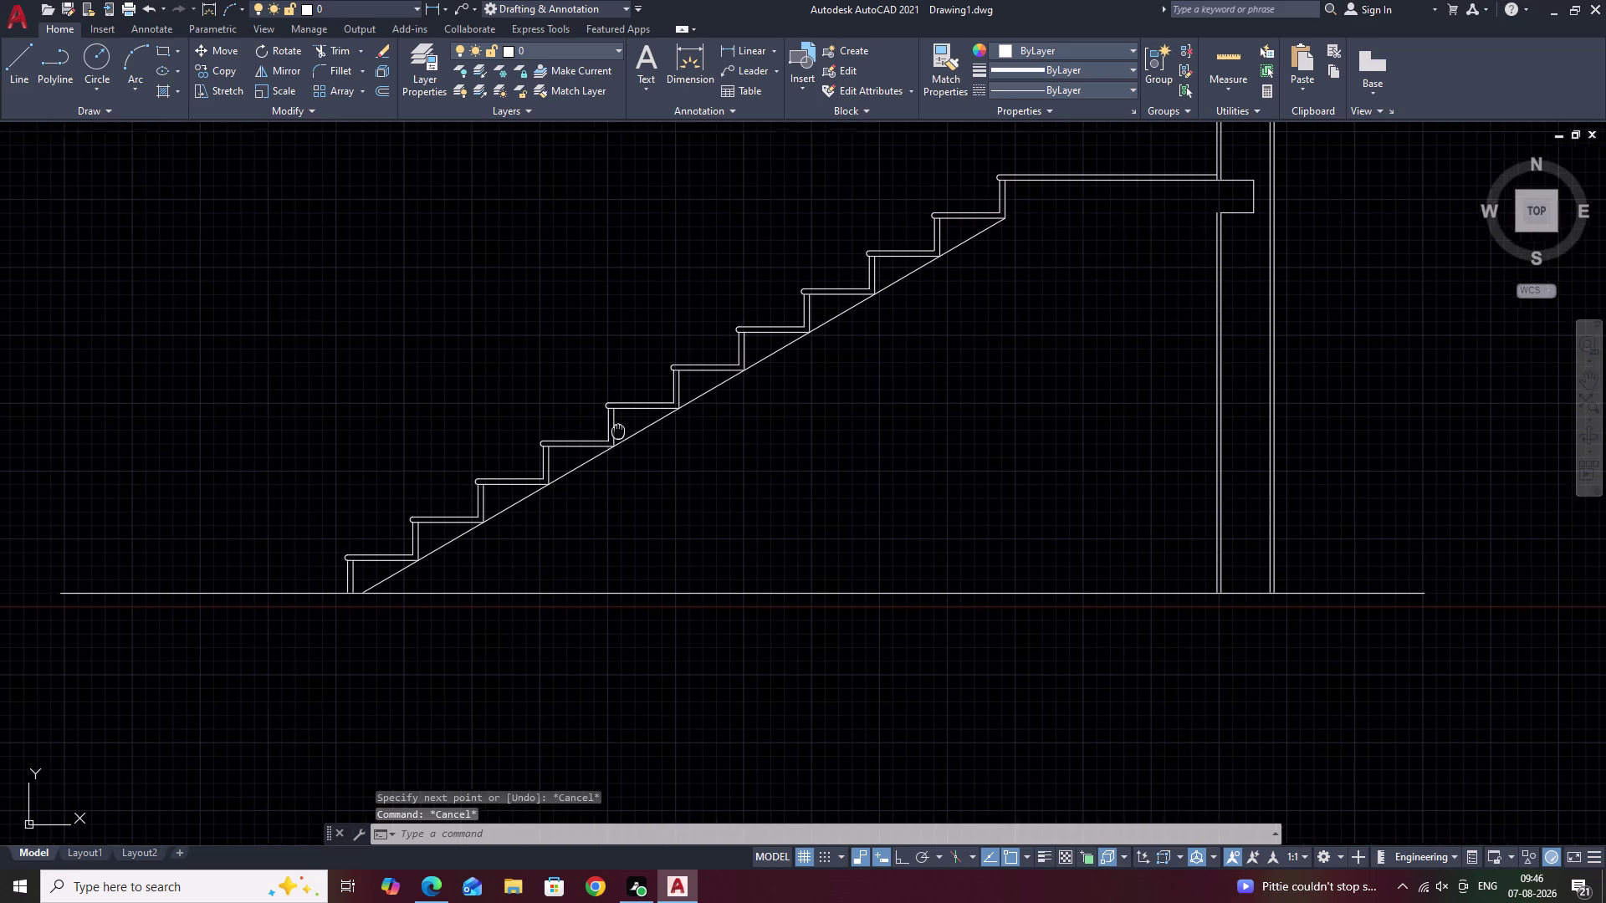
middle_drag(644, 425, 758, 395)
scroll(up, 3)
scroll(down, 3)
middle_drag(679, 494, 696, 457)
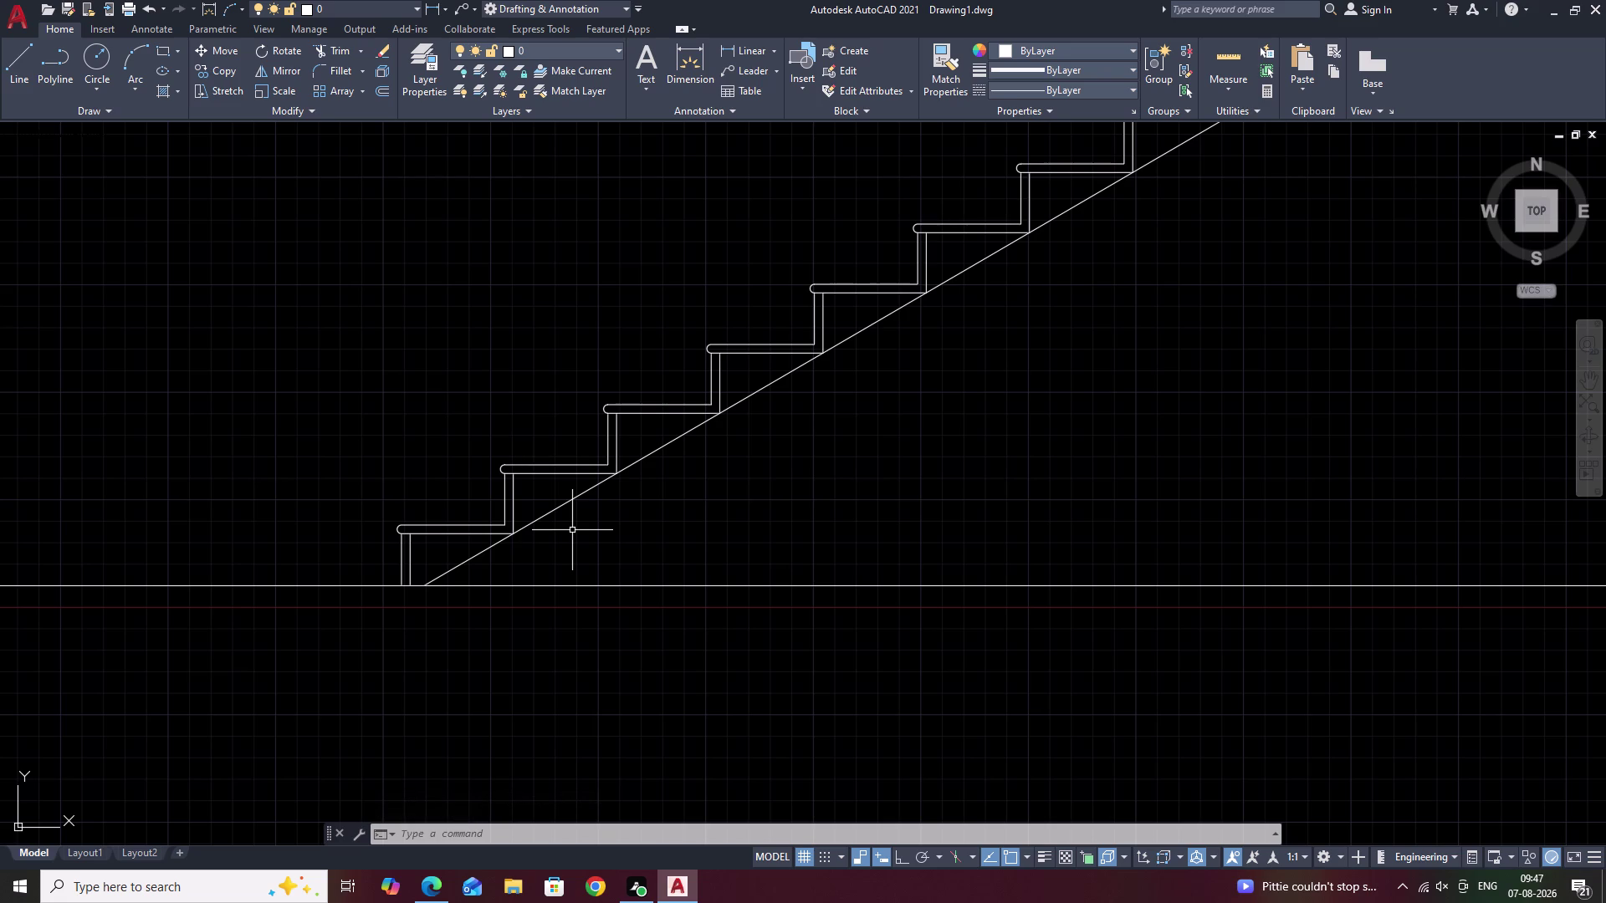
scroll(down, 3)
middle_drag(926, 429, 860, 488)
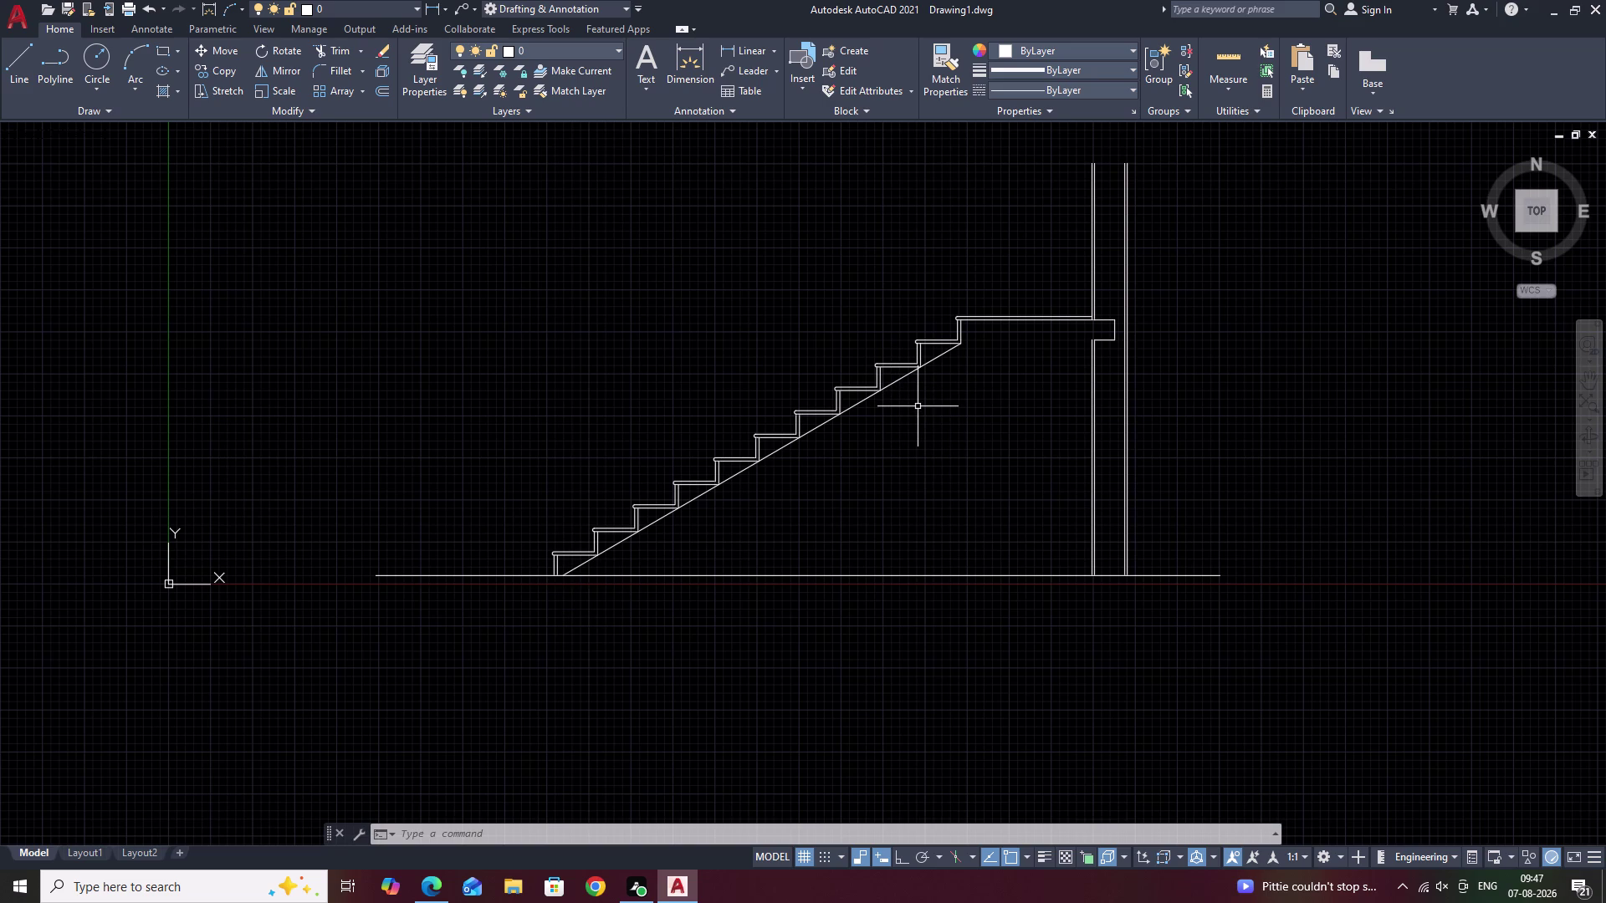
Offset the soffit line 6 units to make a parallel copy below.
text(O 6)
key(space)
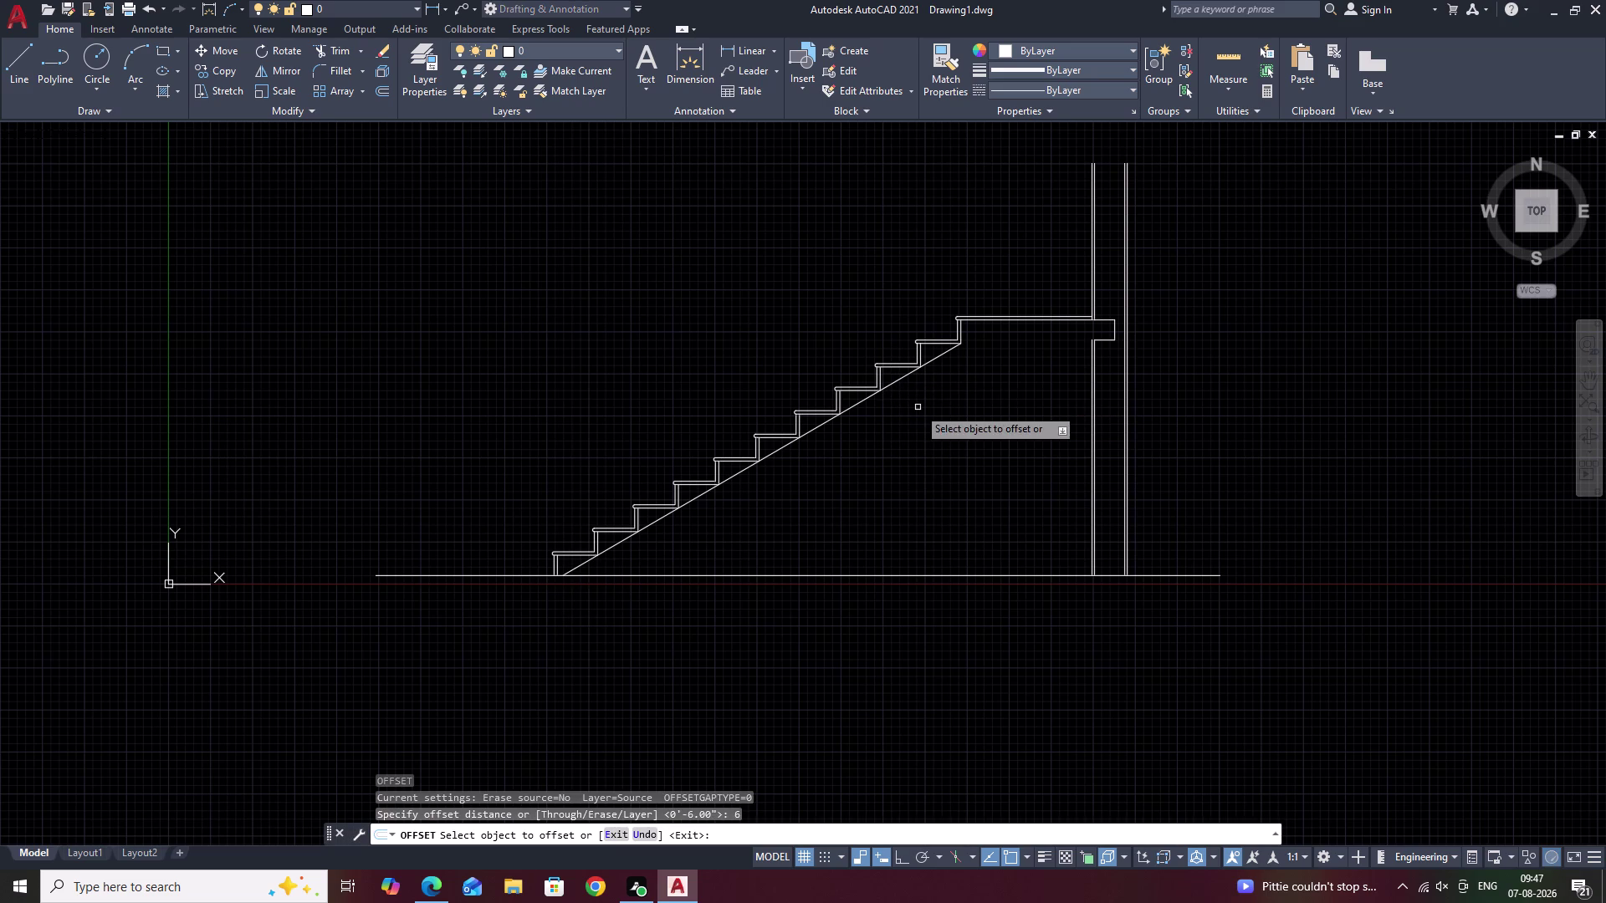
click(864, 402)
click(903, 440)
key(Escape)
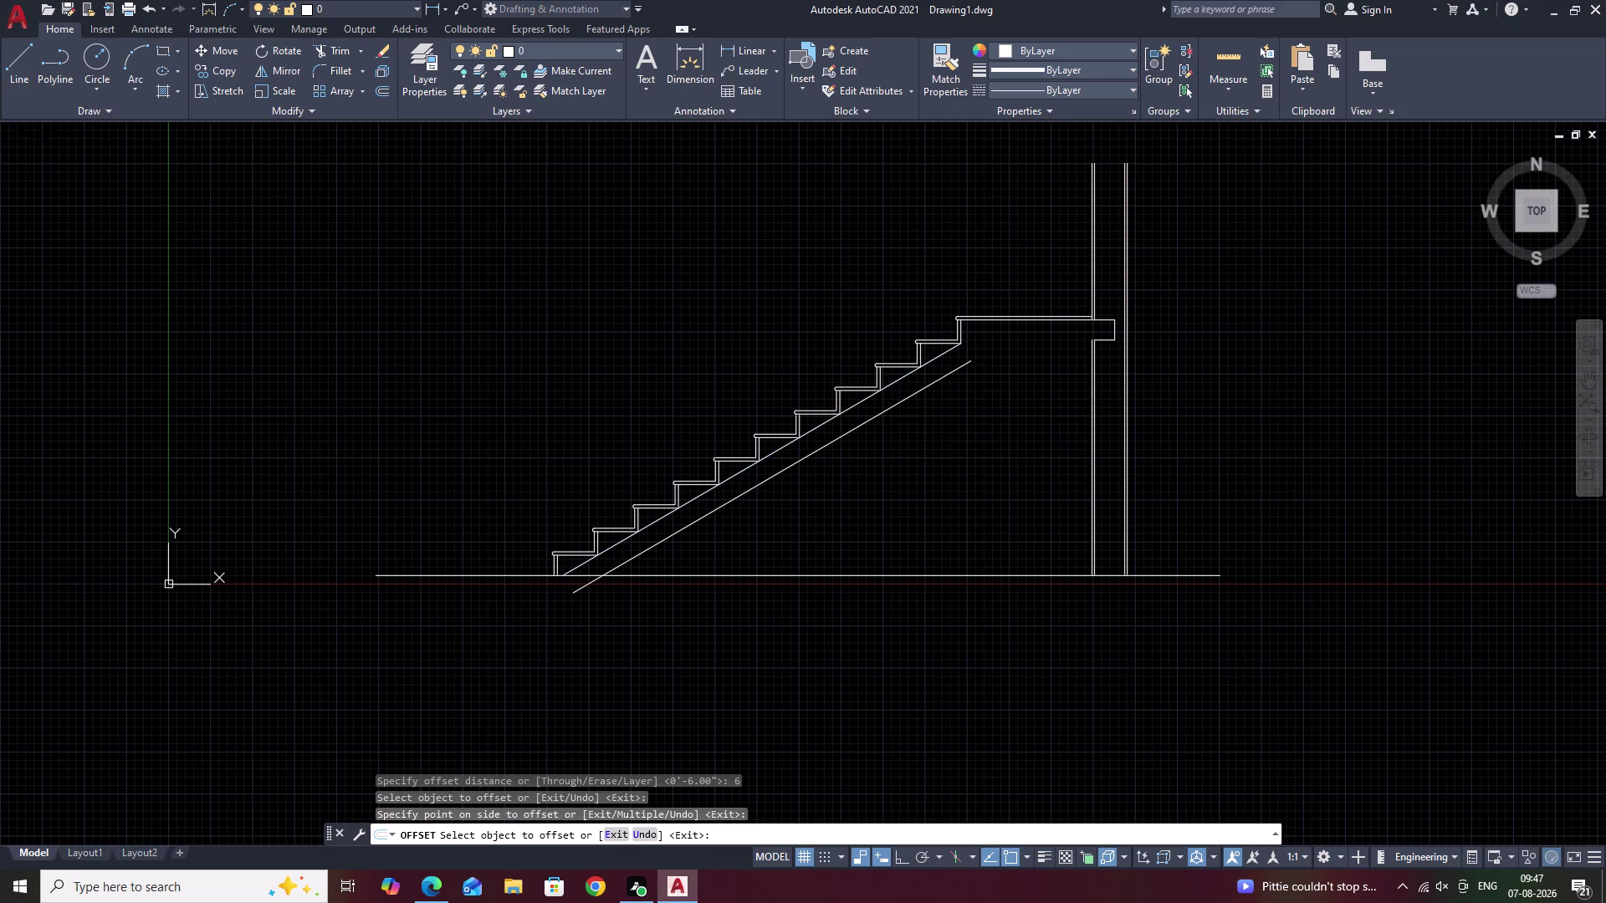
middle_drag(686, 548, 926, 500)
key(Escape)
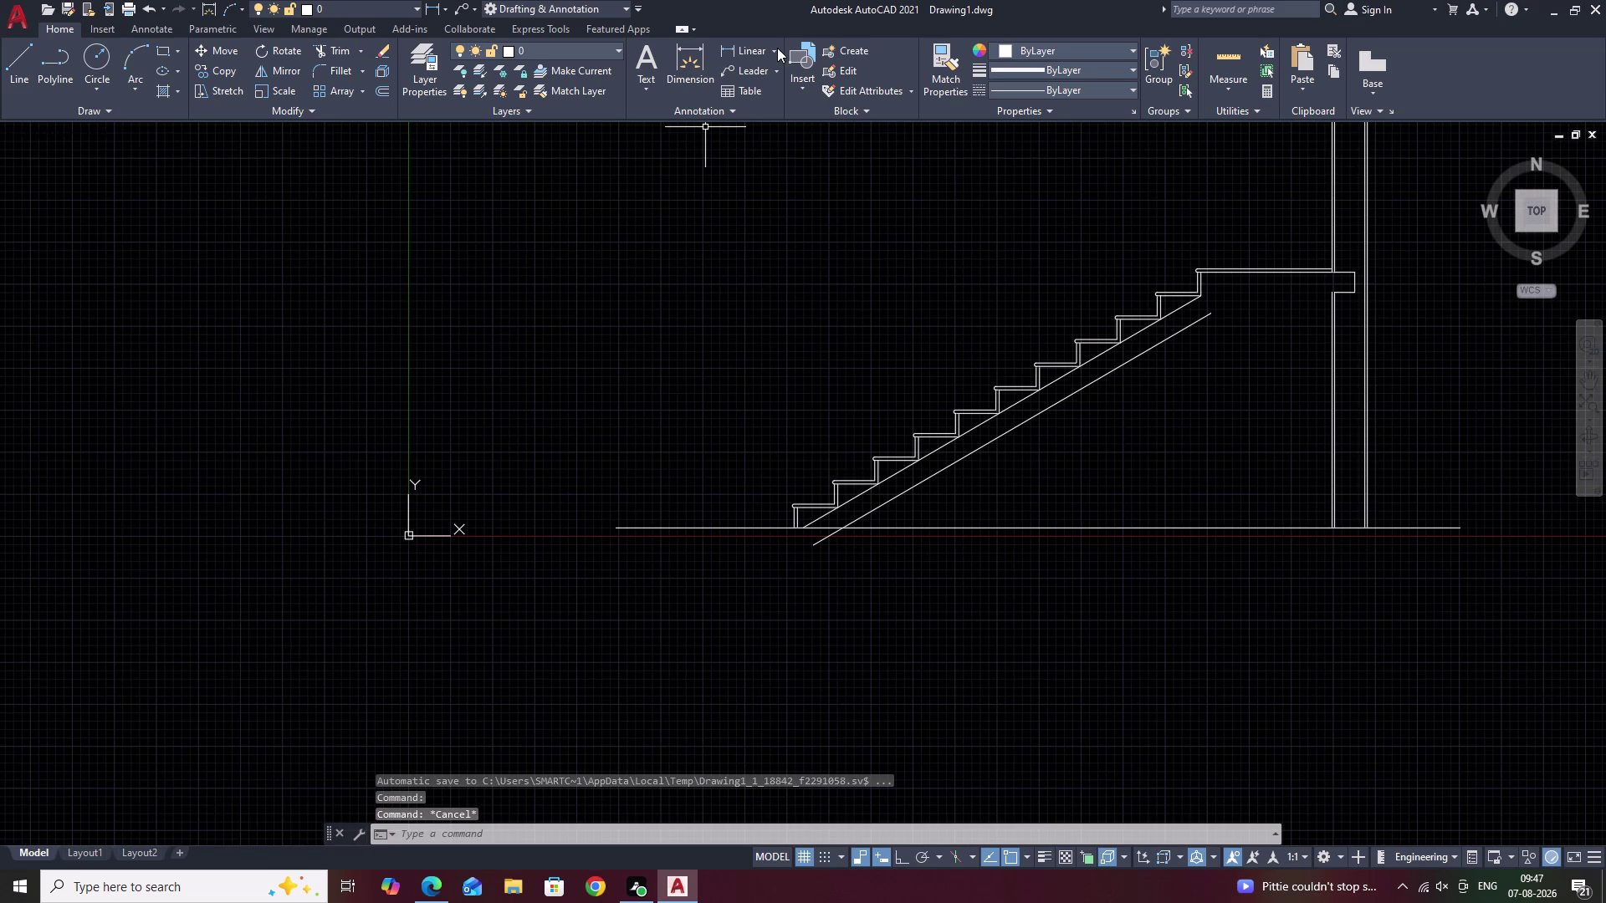
Start a linear dimension from the soffit foot along the floor, then cancel.
click(751, 53)
scroll(up, 3)
scroll(up, 3)
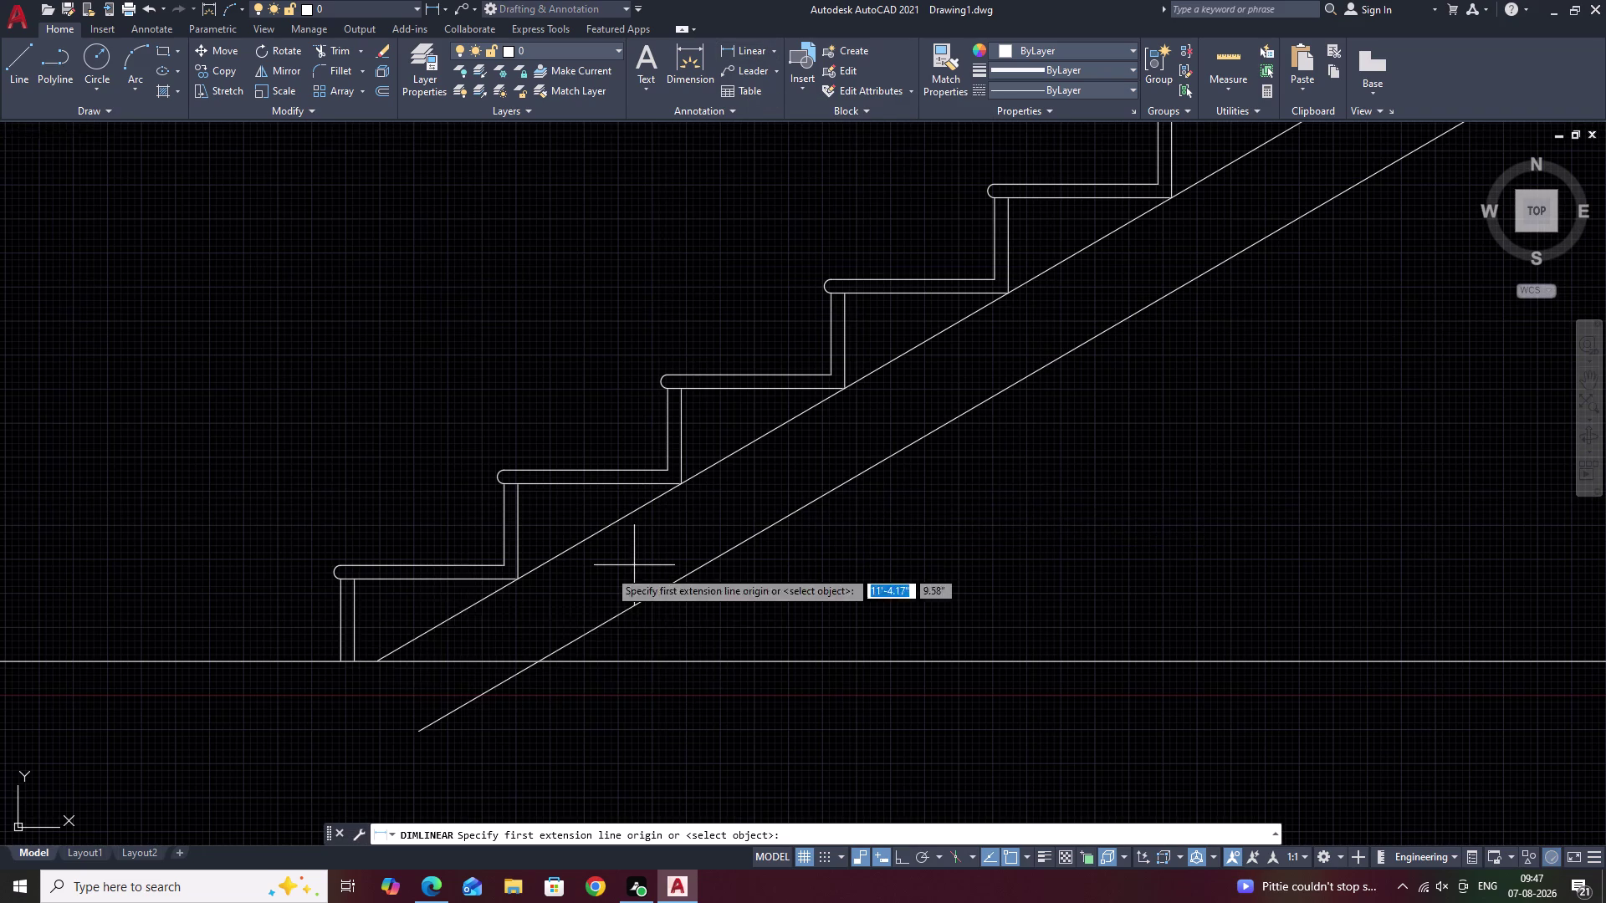
click(379, 659)
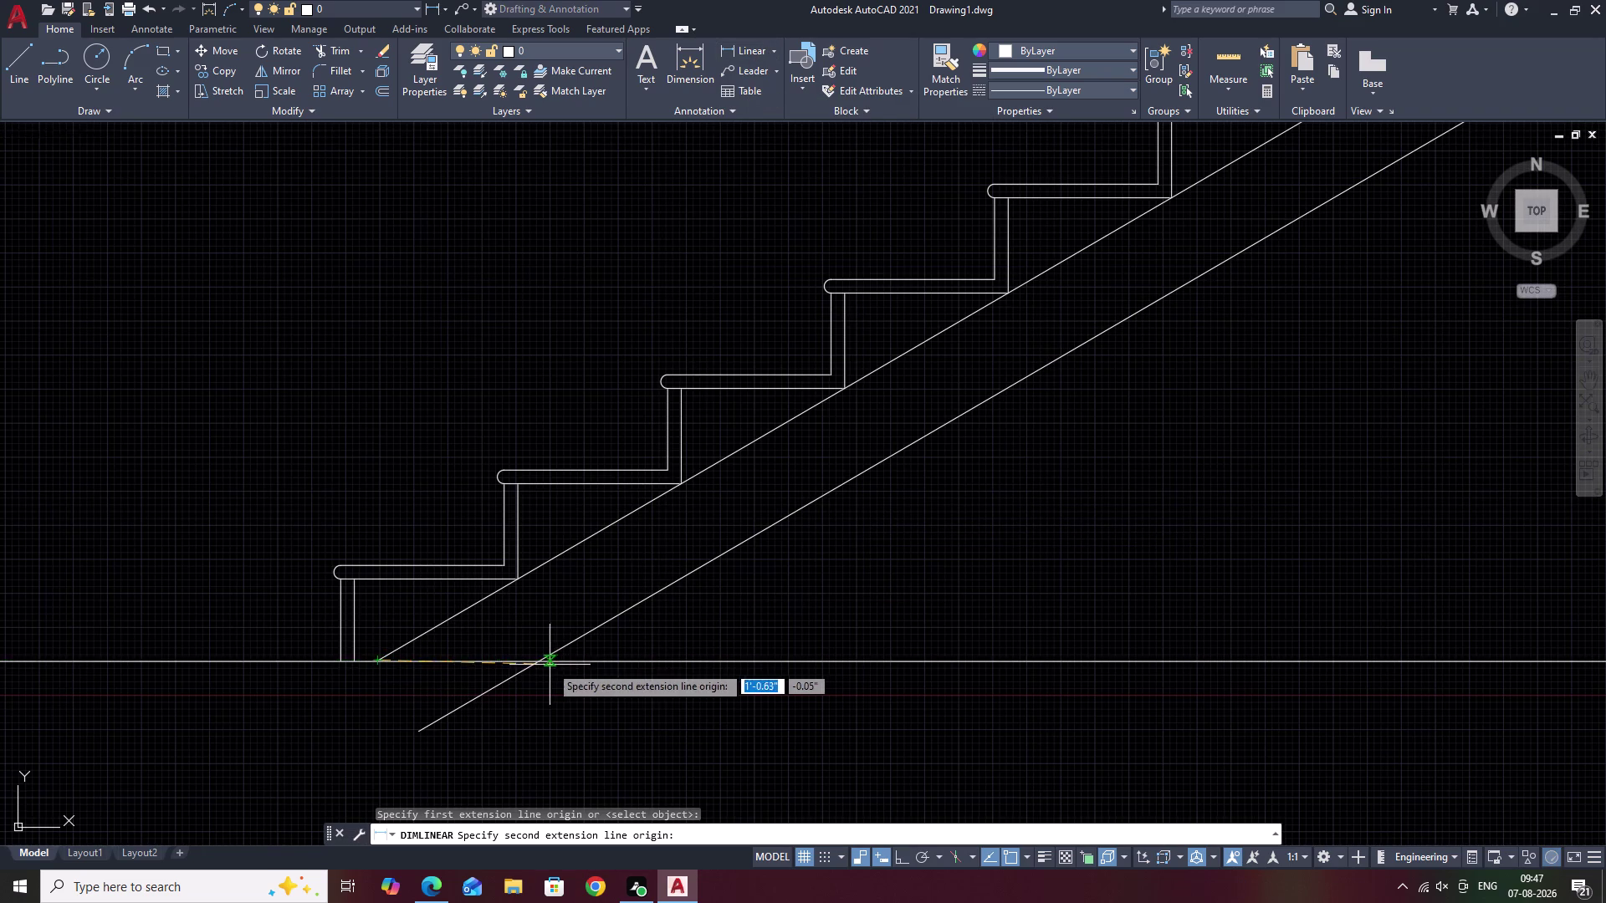
click(534, 665)
key(Escape)
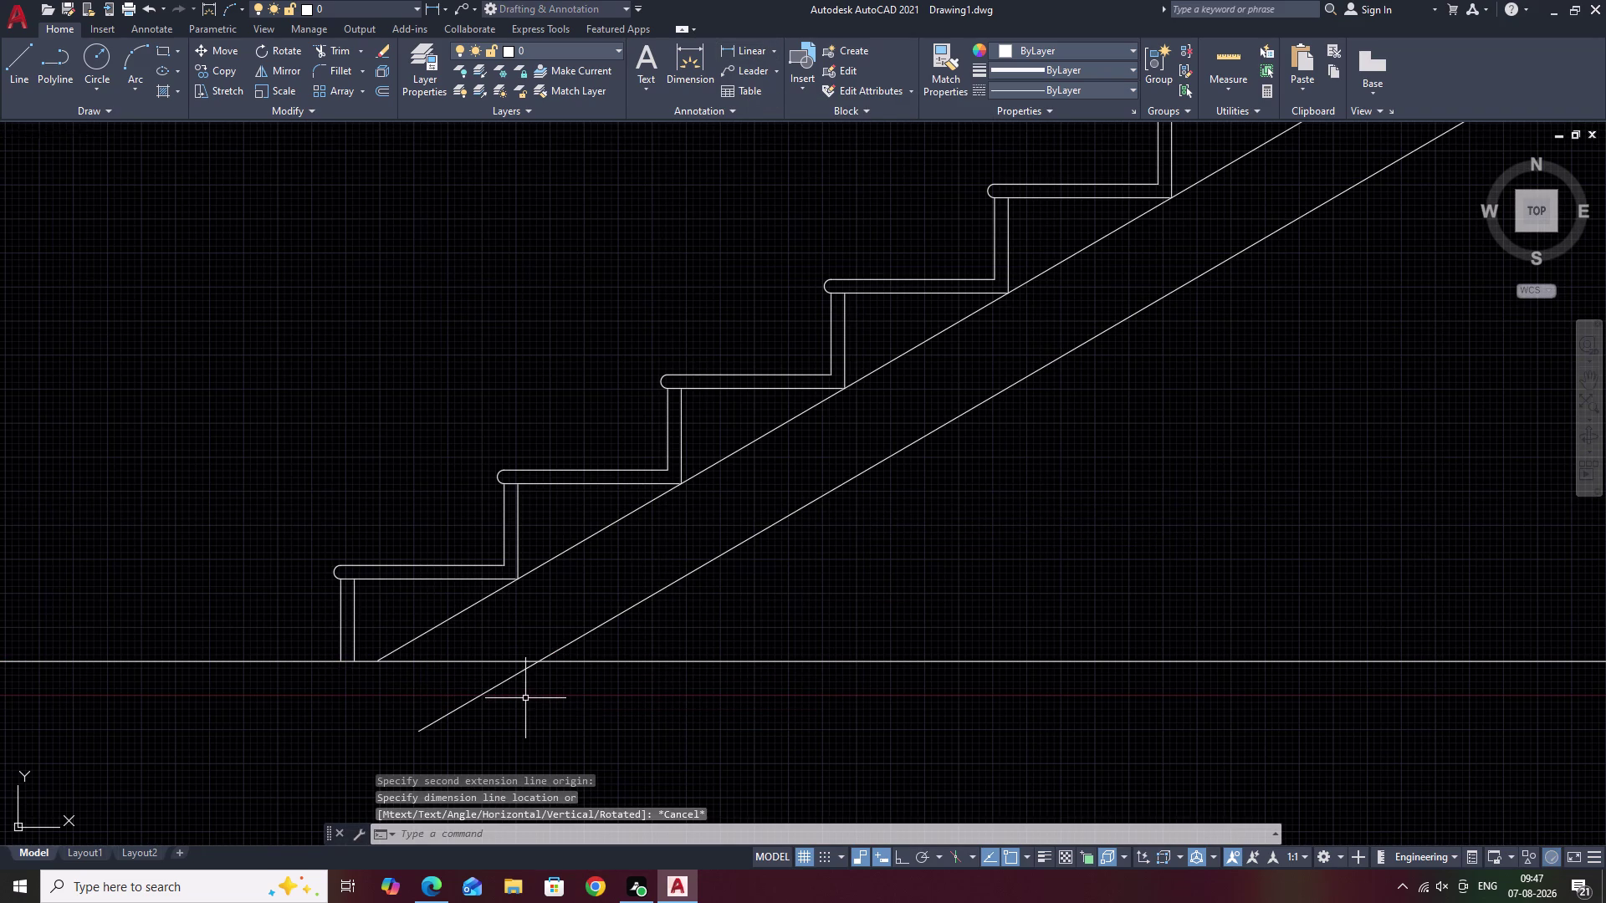
Erase the lower soffit line and pan to the stair's foot.
click(609, 622)
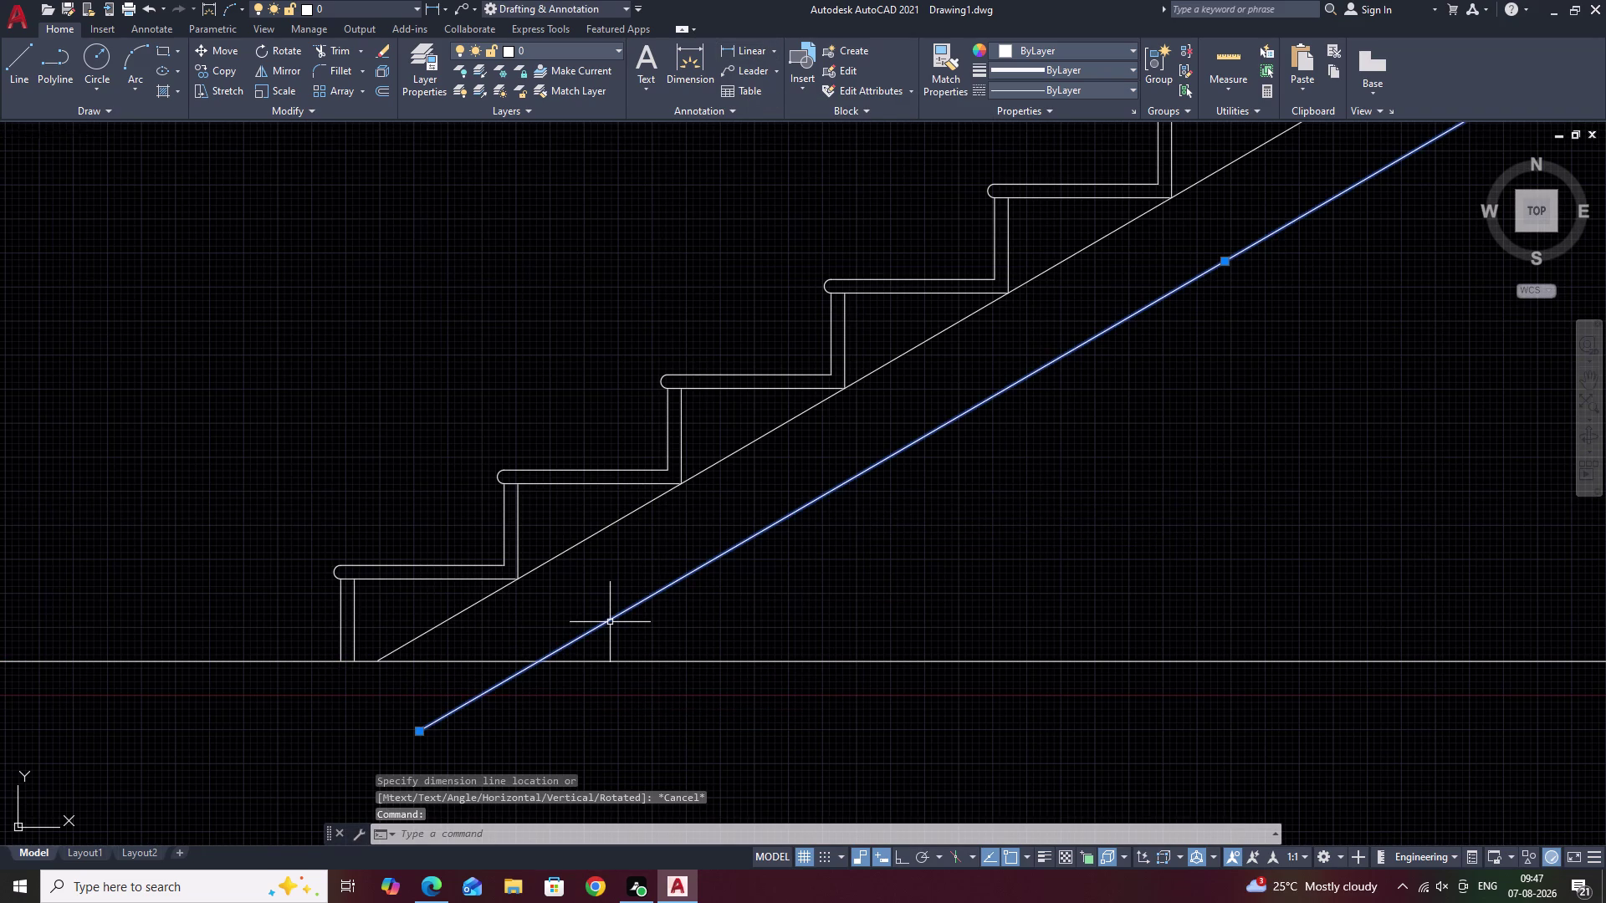
text(E)
key(space)
middle_drag(610, 623, 888, 546)
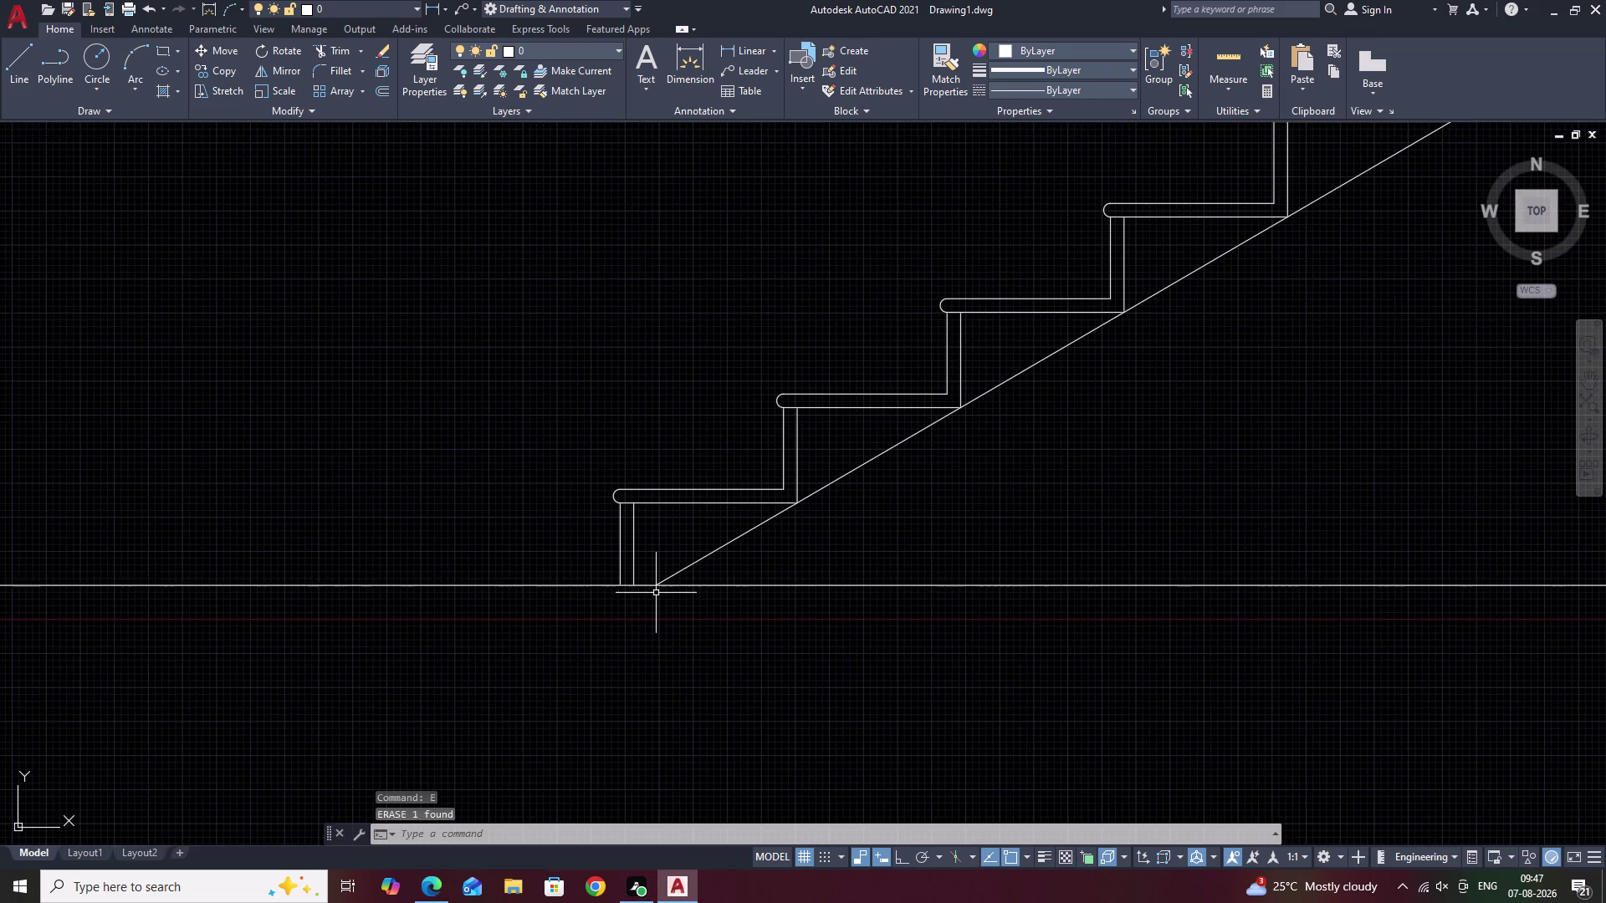
text(L)
key(space)
text(T)
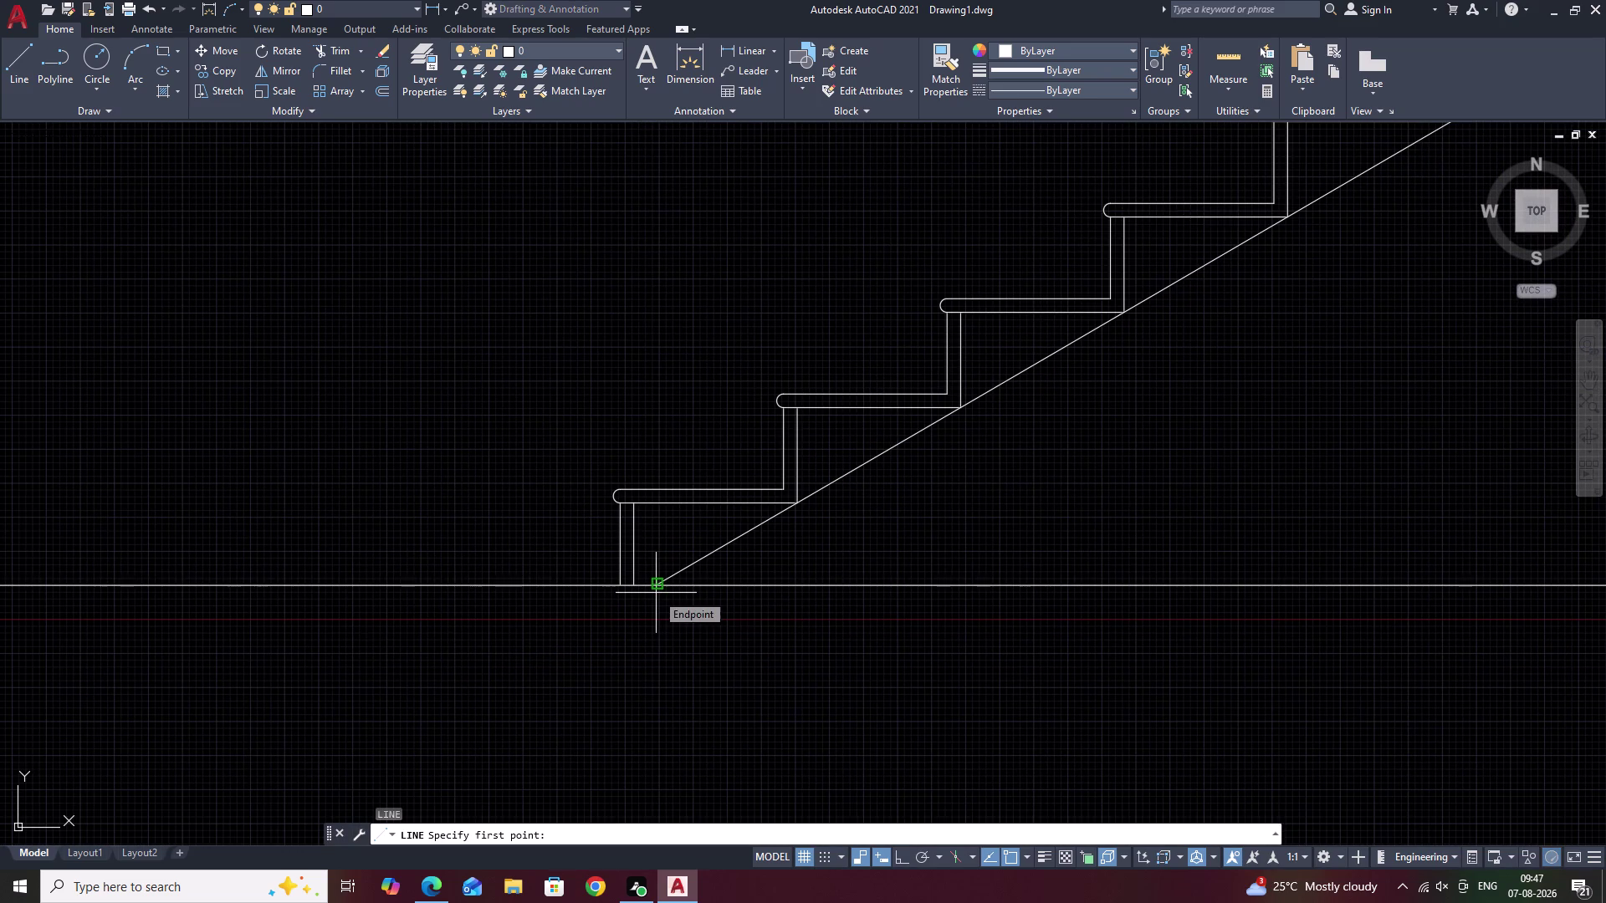
text(K)
key(space)
click(660, 584)
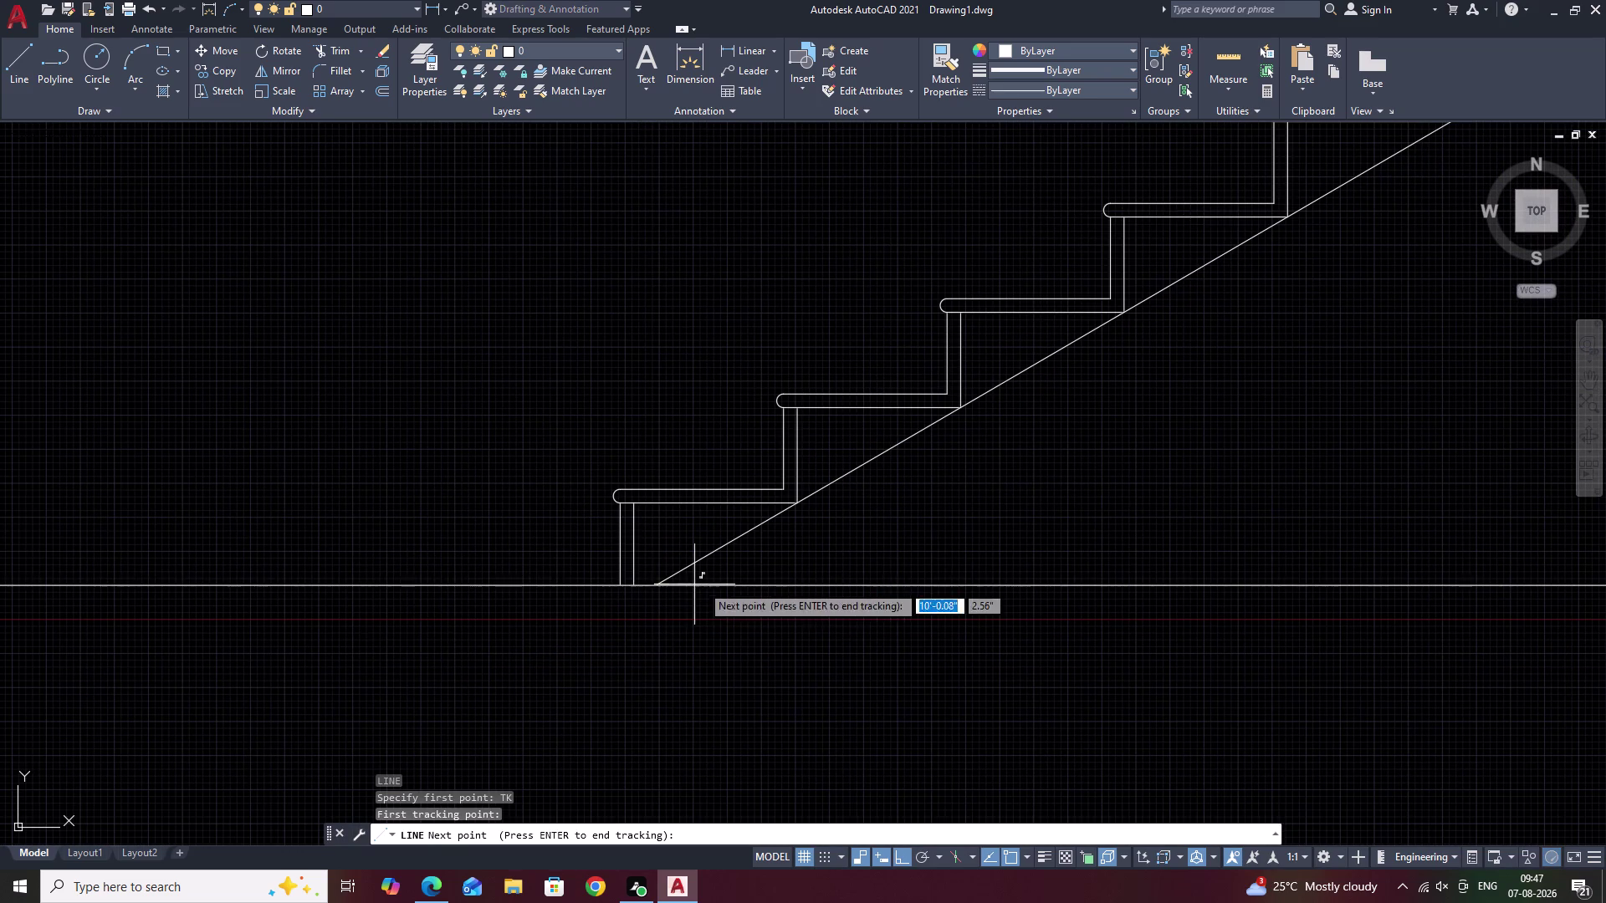
text(11)
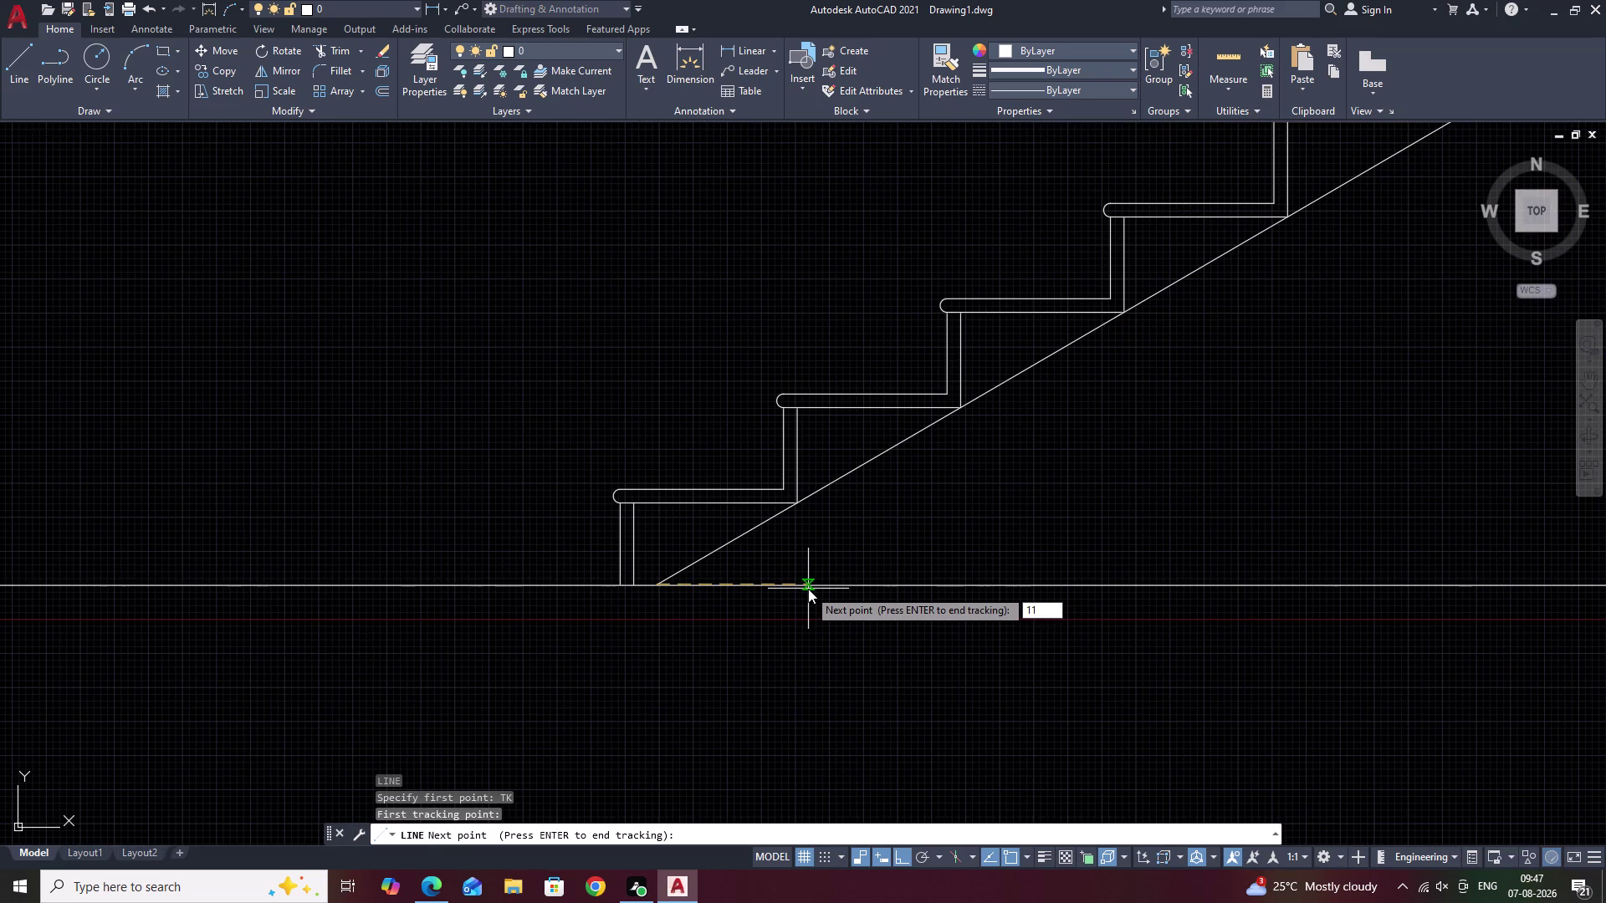
key(space)
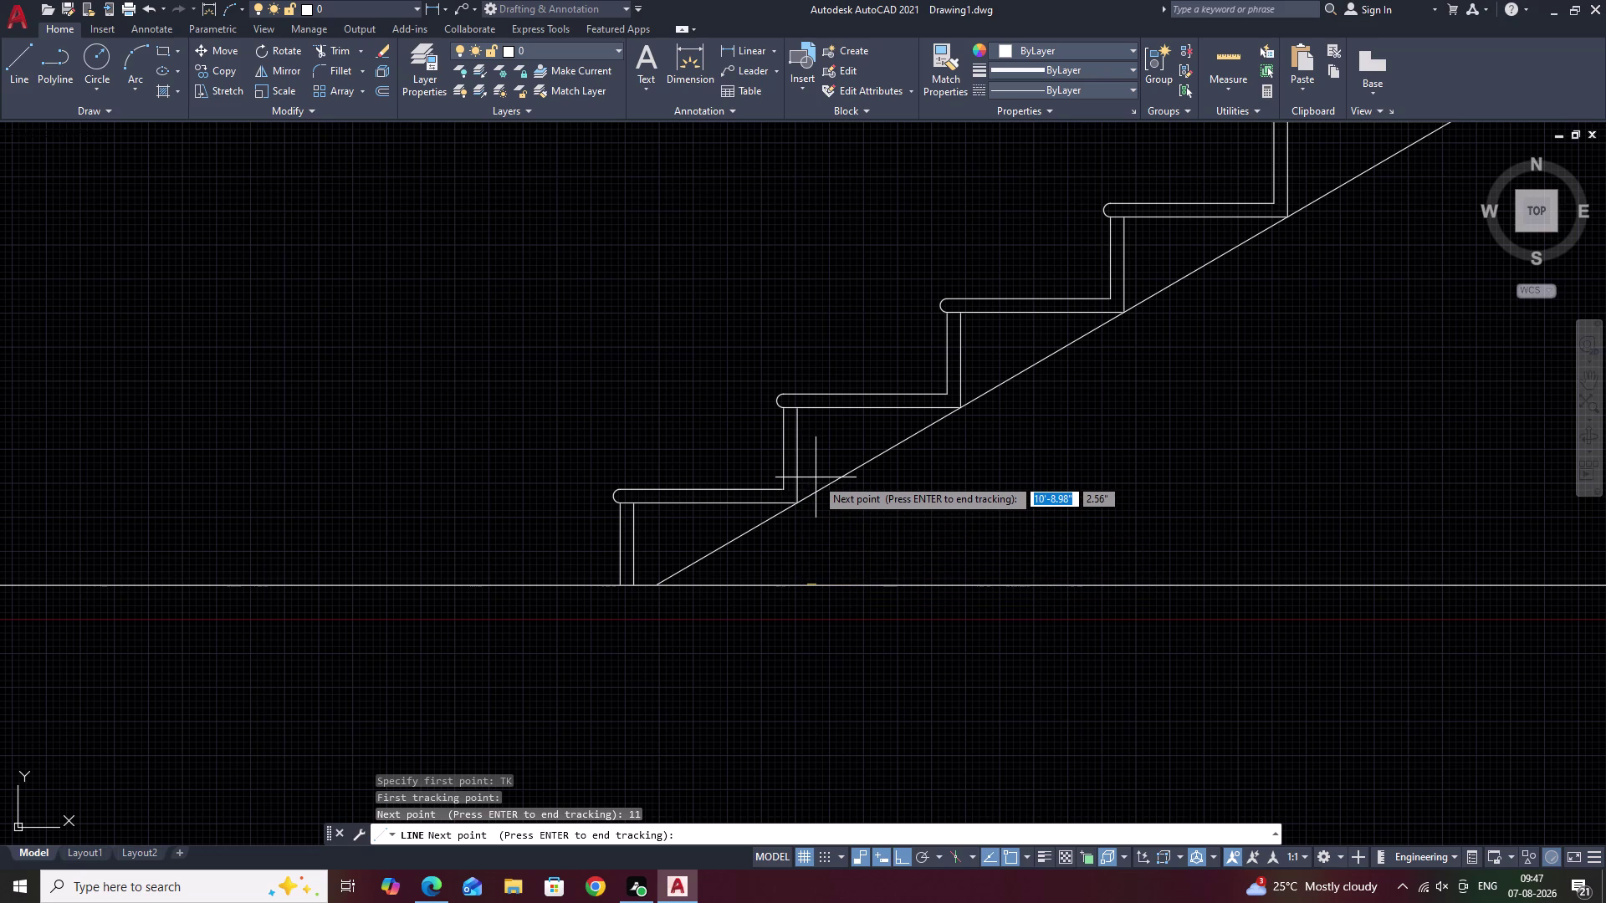
key(F8)
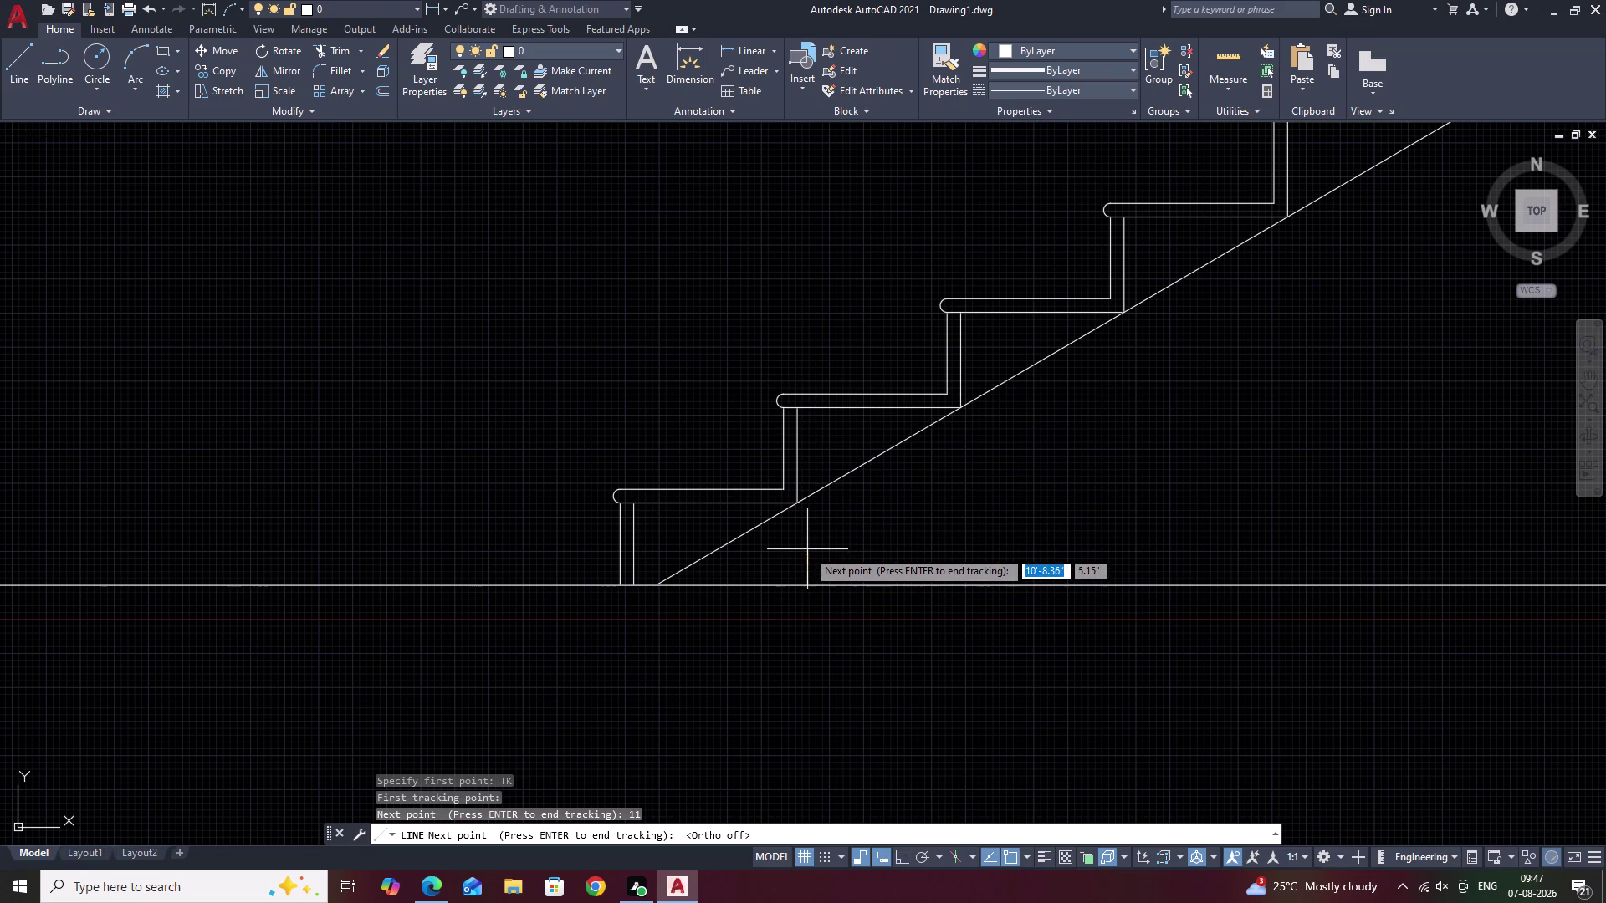
key(space)
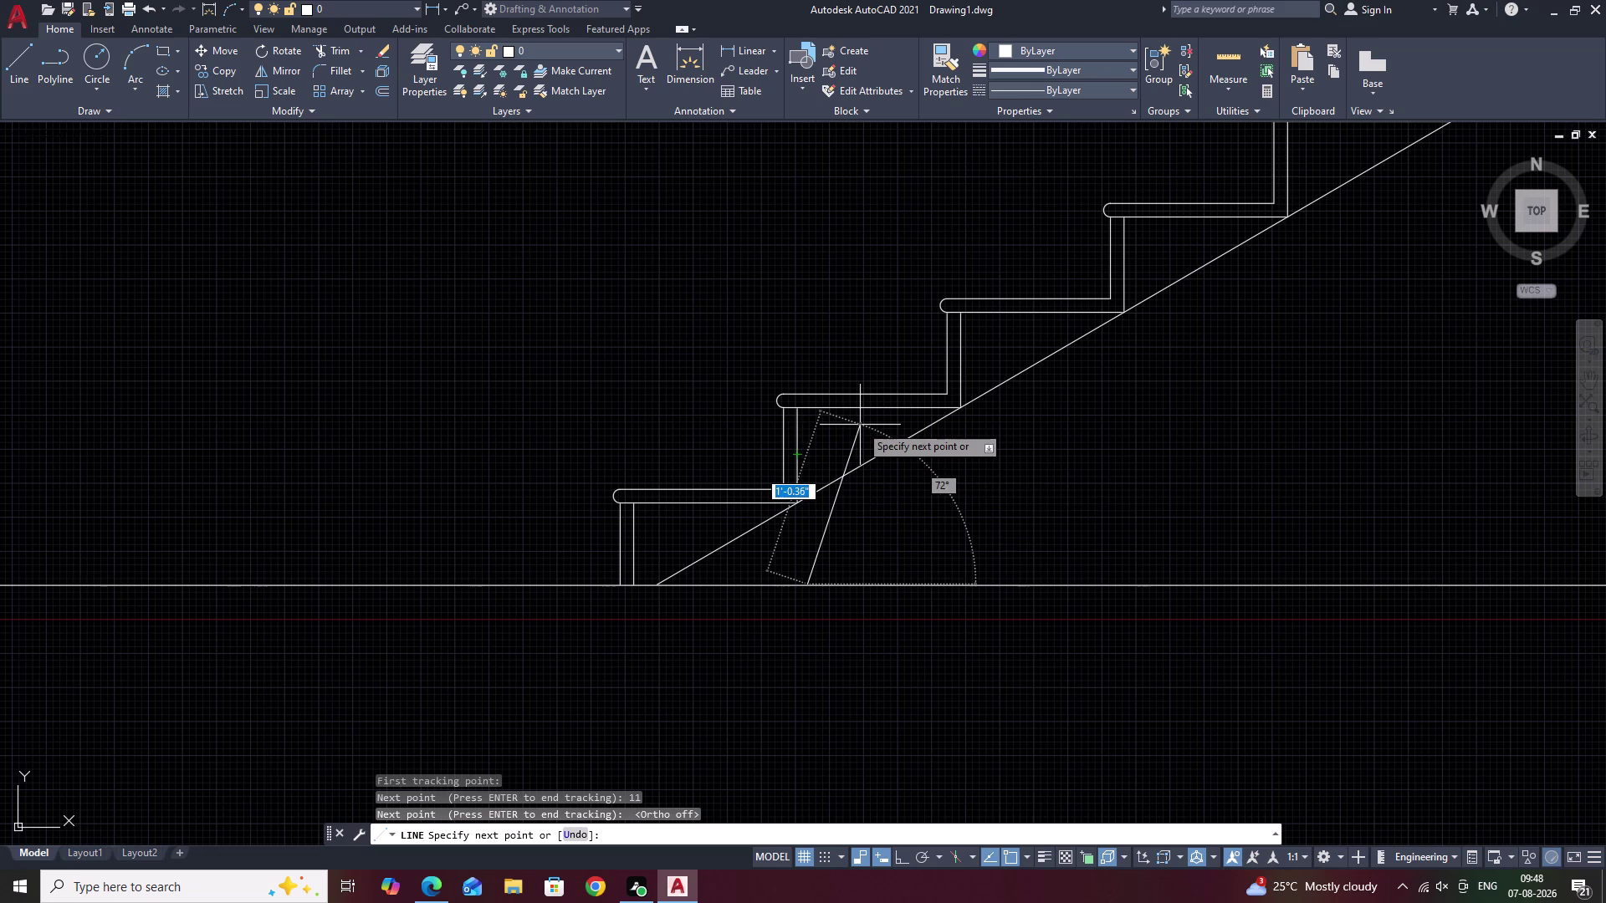
key(shift+at)
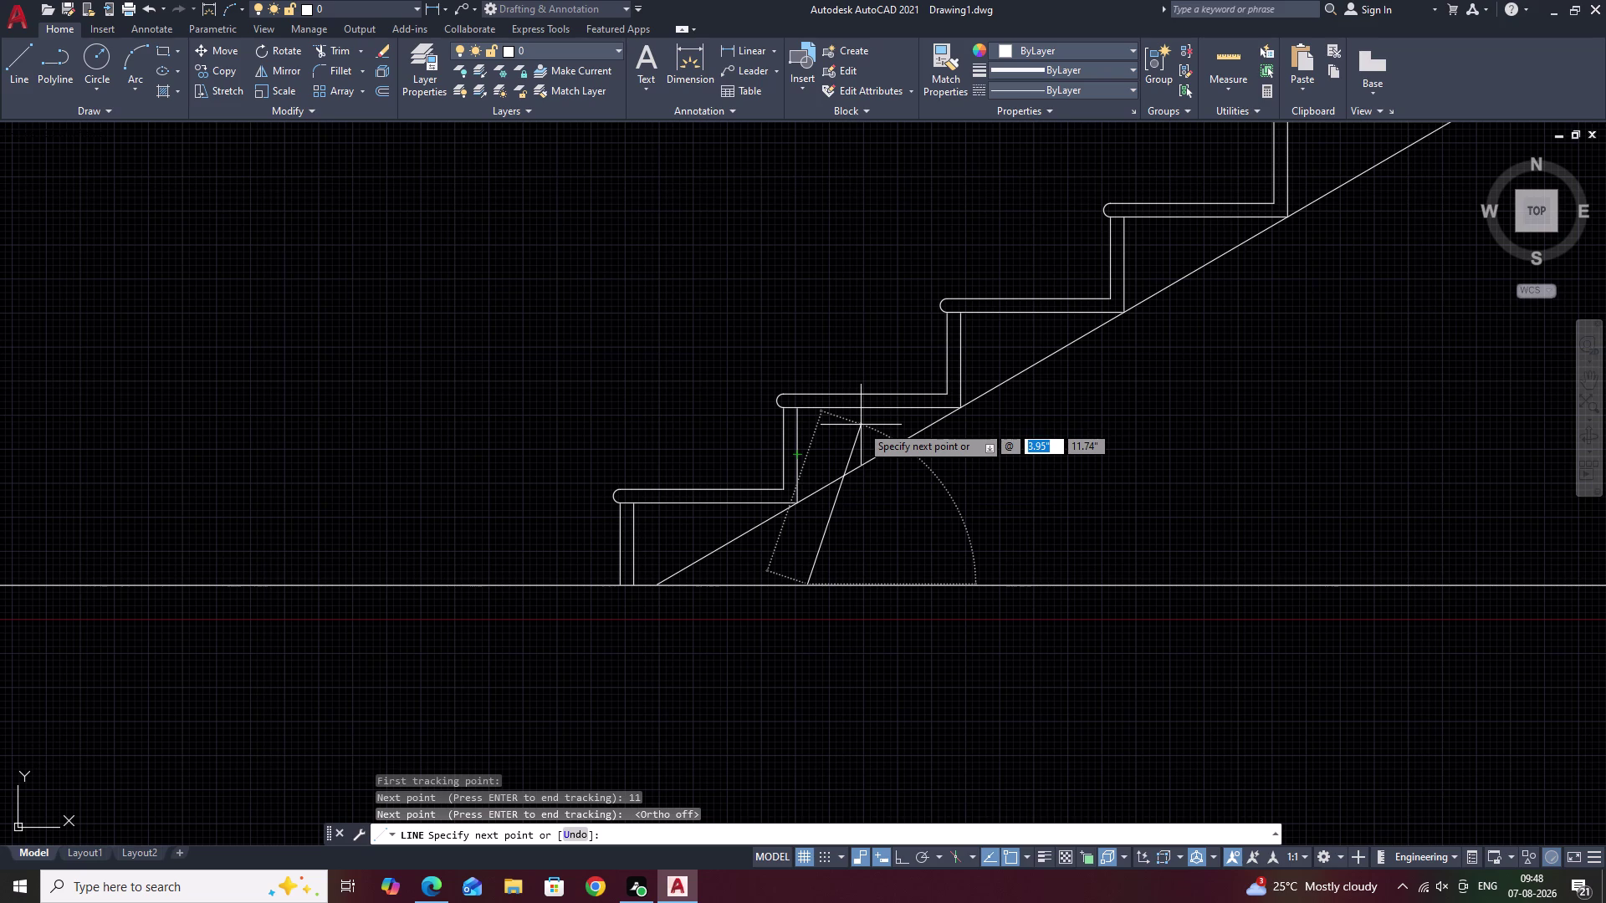
text(11)
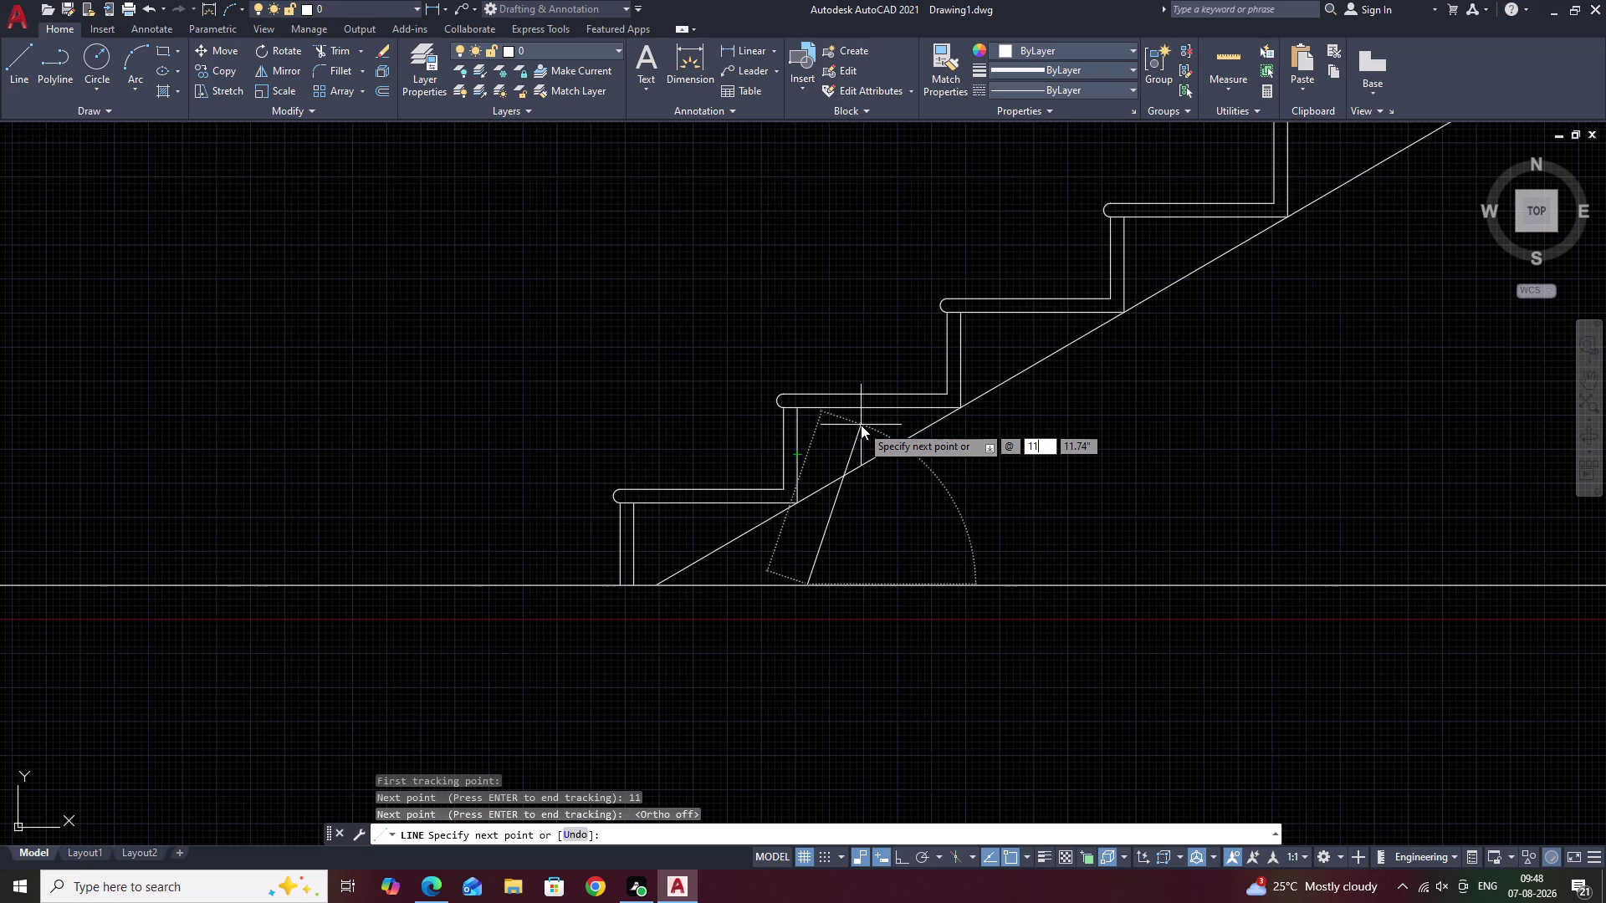
text(,)
key(space)
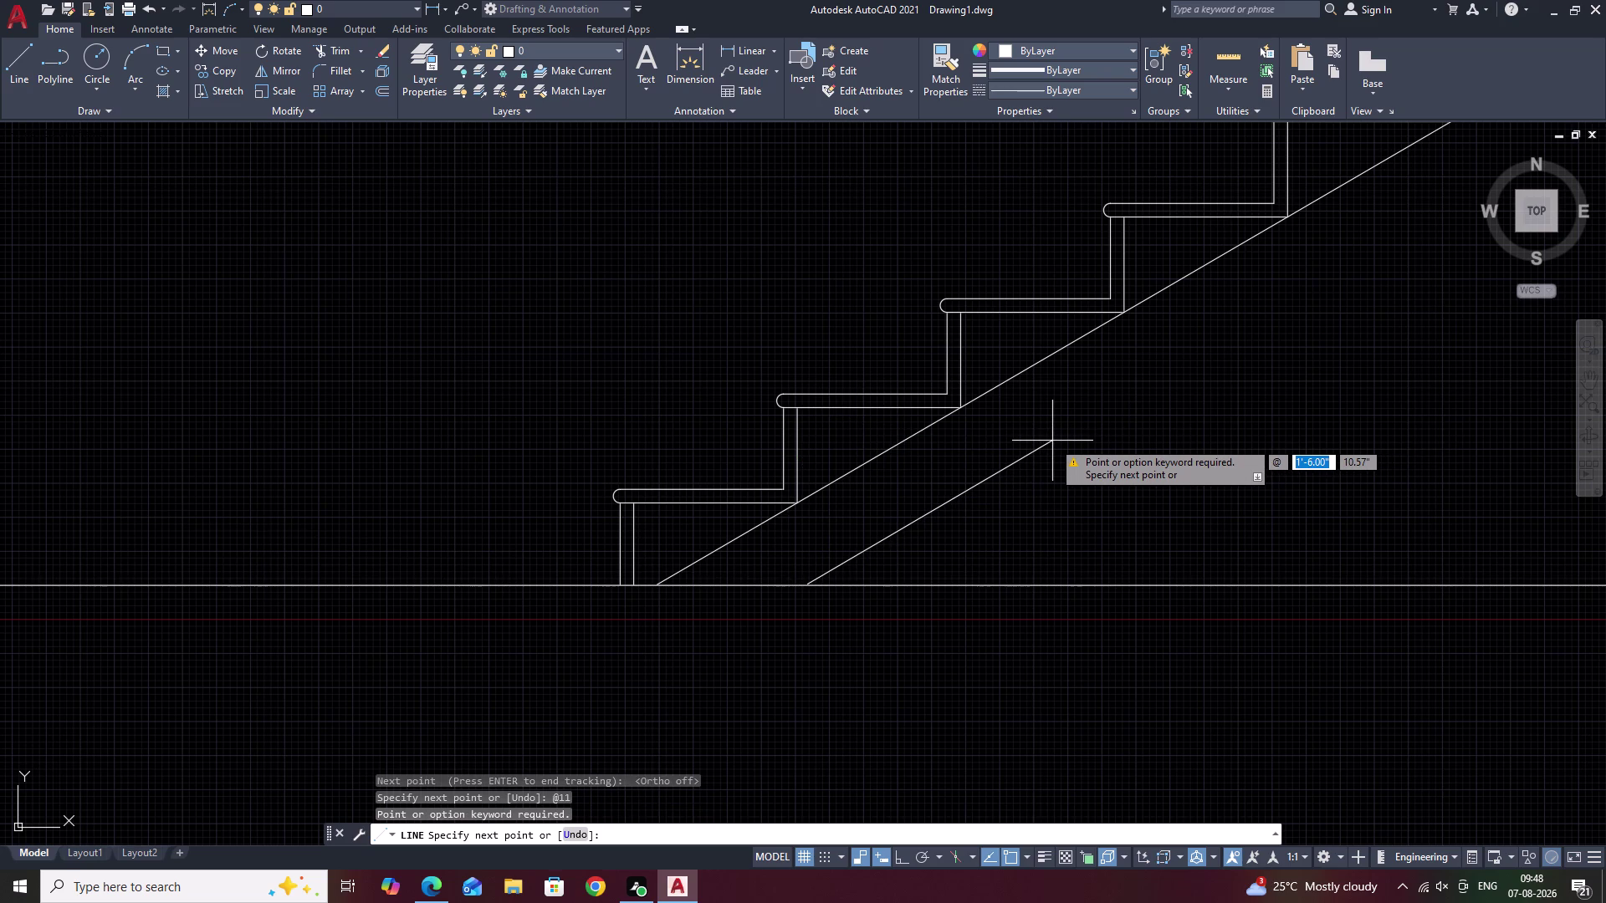
text(11)
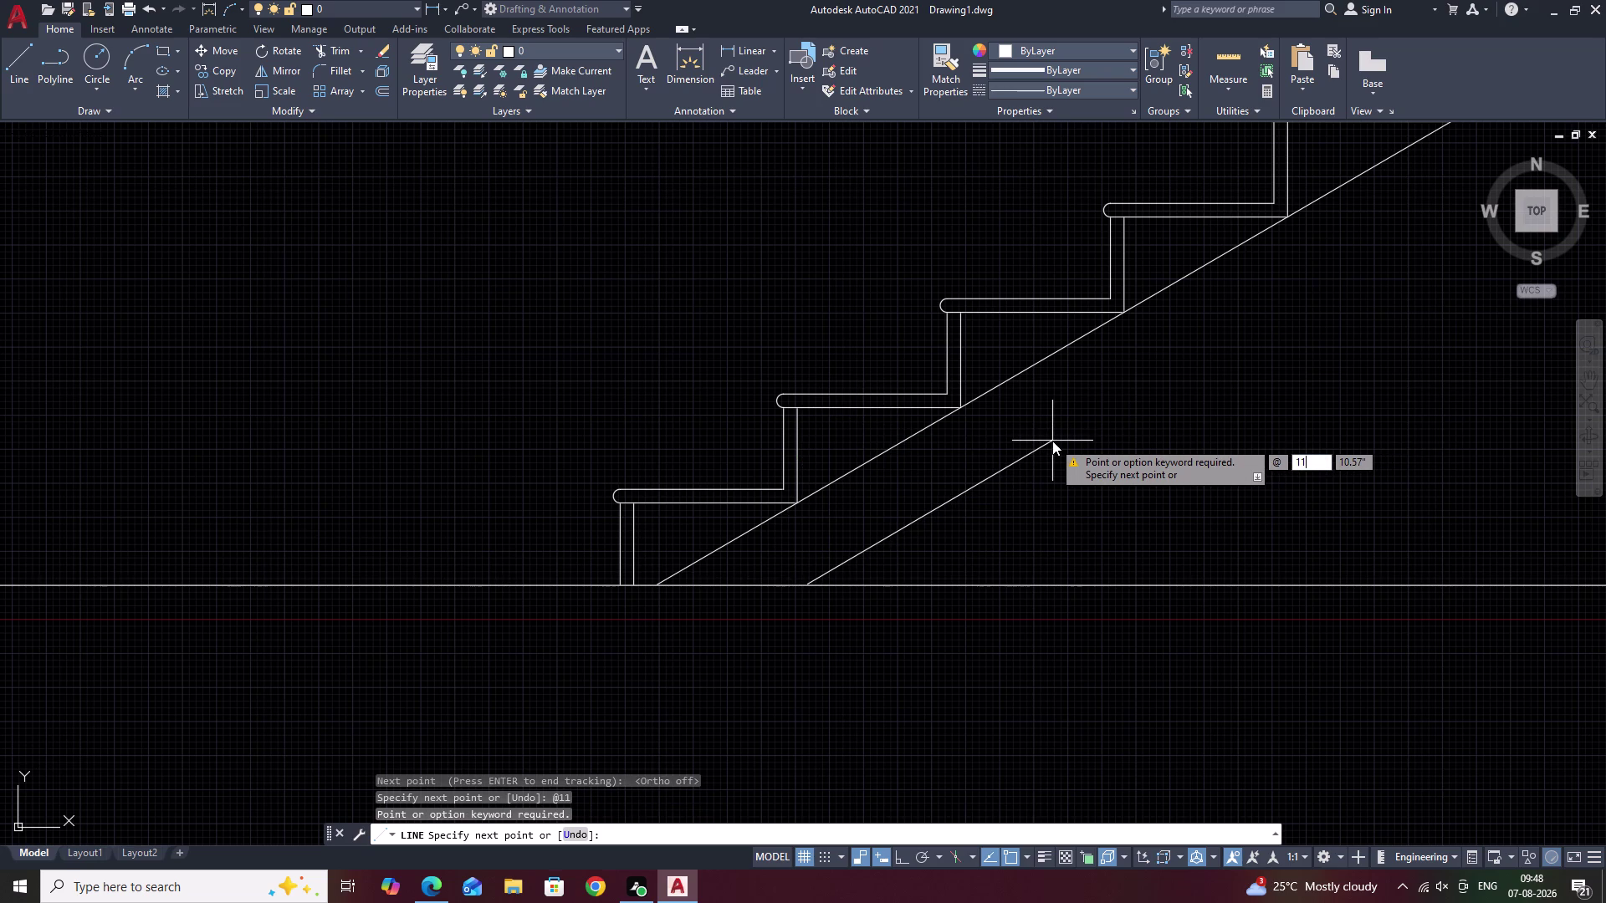
key(space)
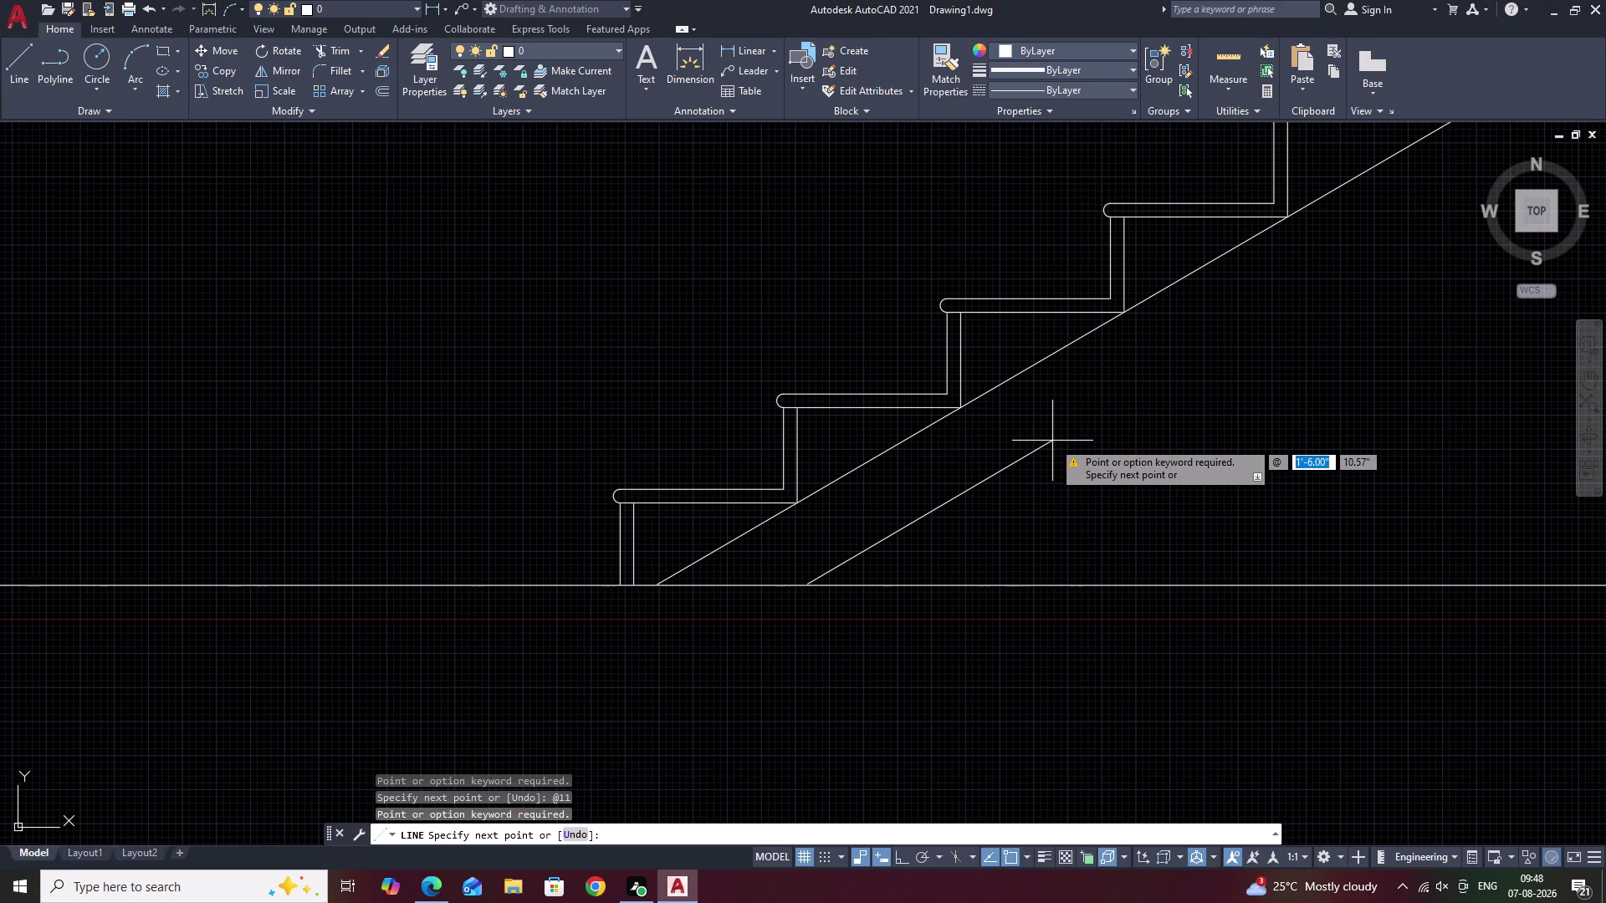
key(Escape)
text(L)
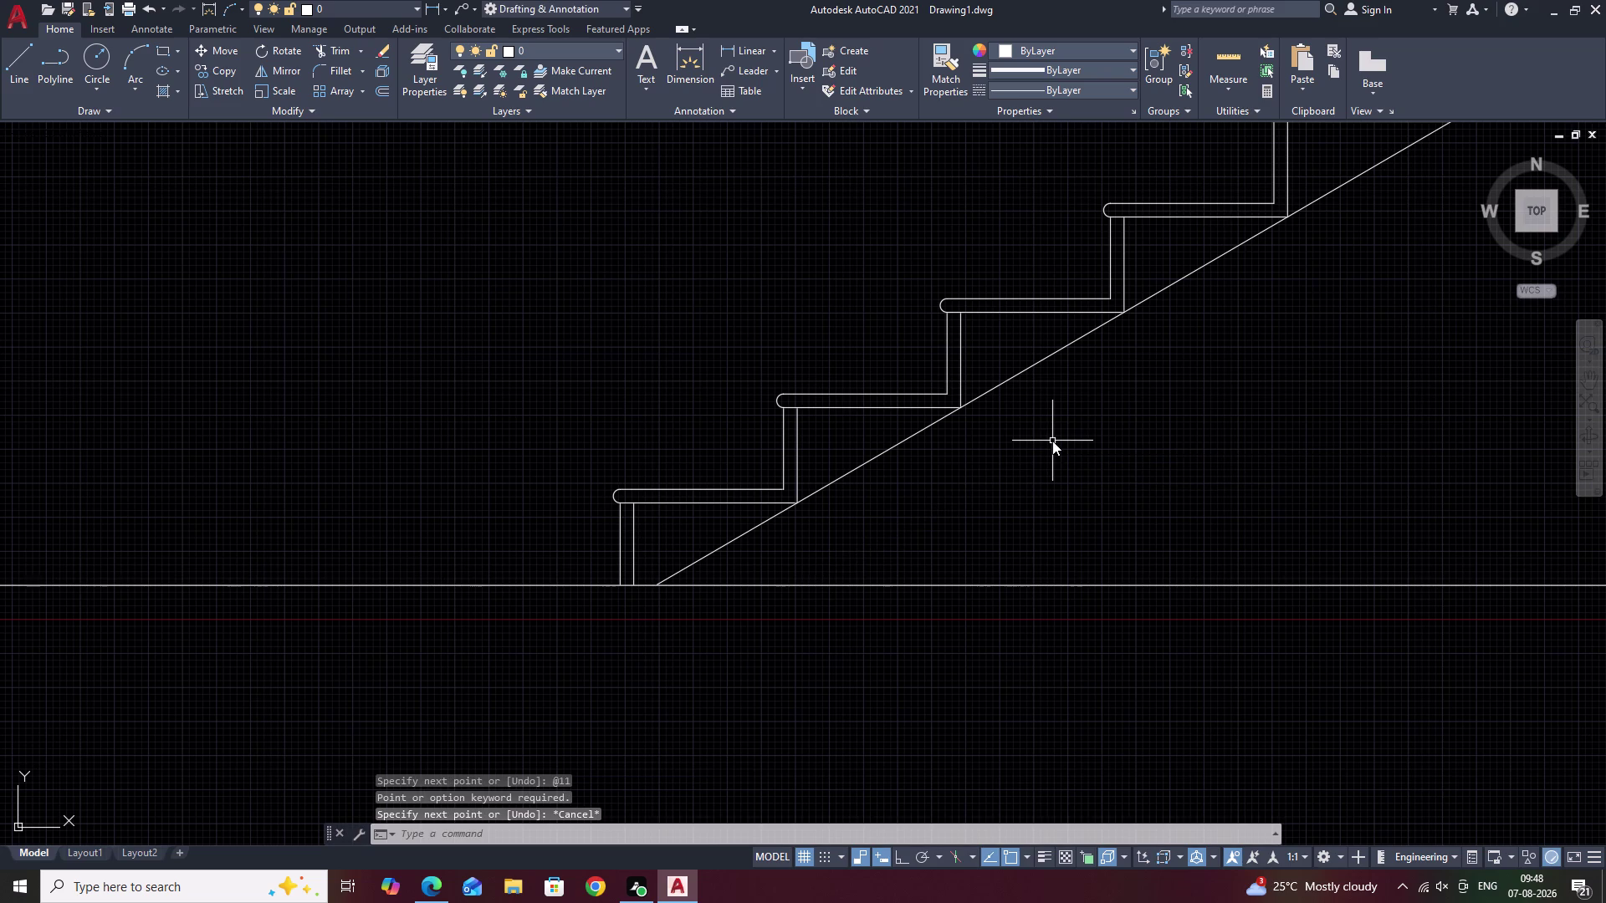
key(space)
Track 11 units along the floor from the soffit foot to start the line.
text(T)
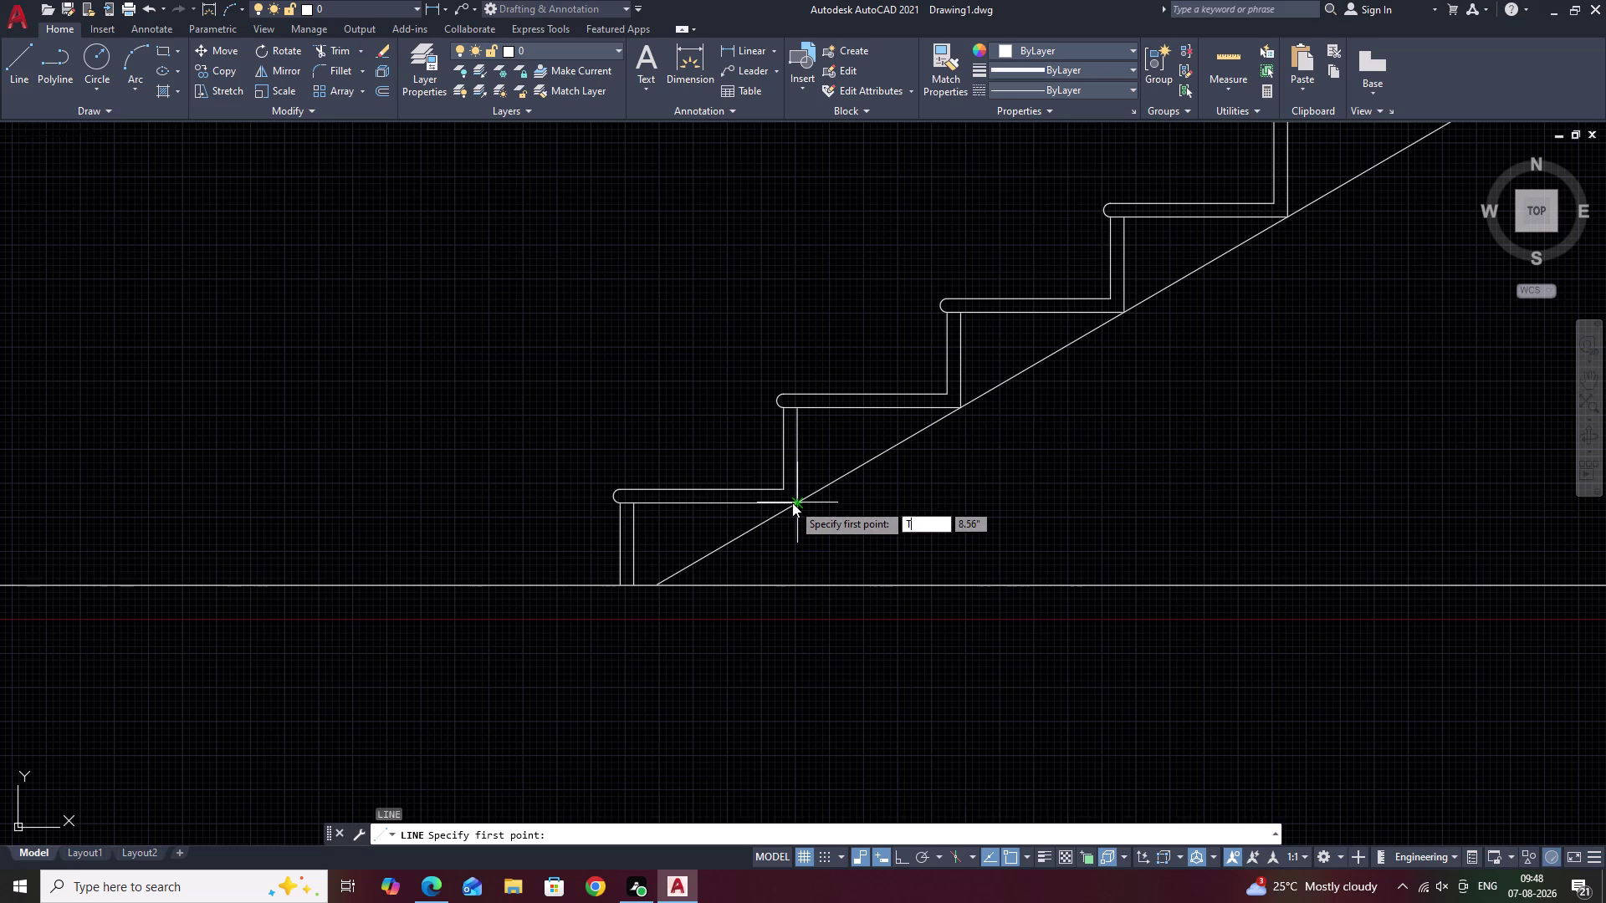
text(K)
key(space)
click(660, 582)
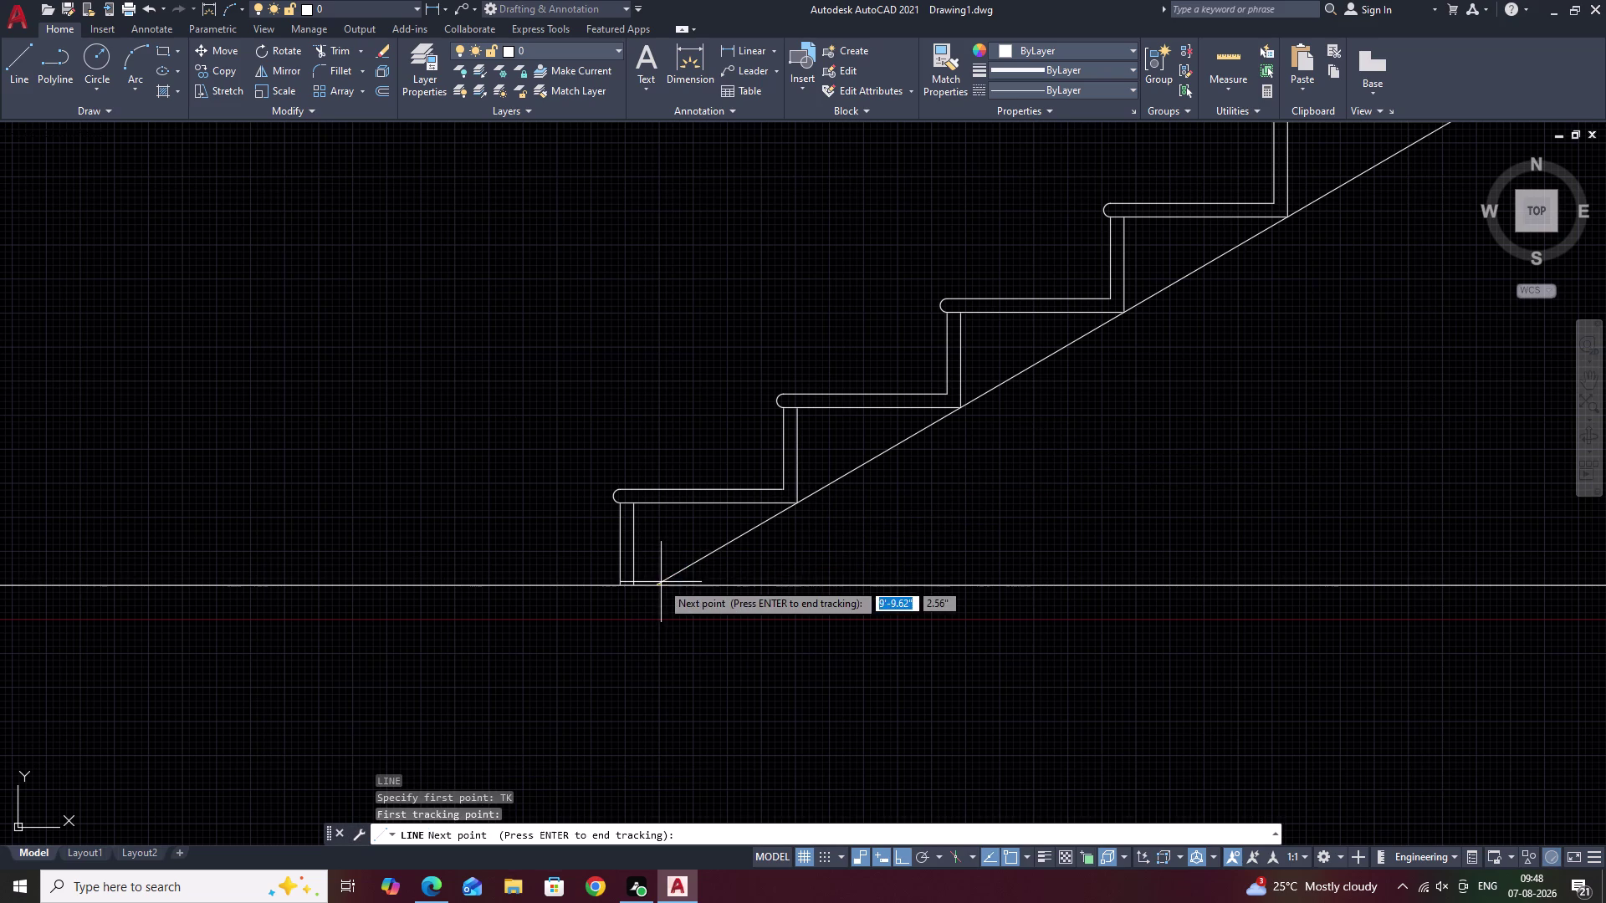
text(11)
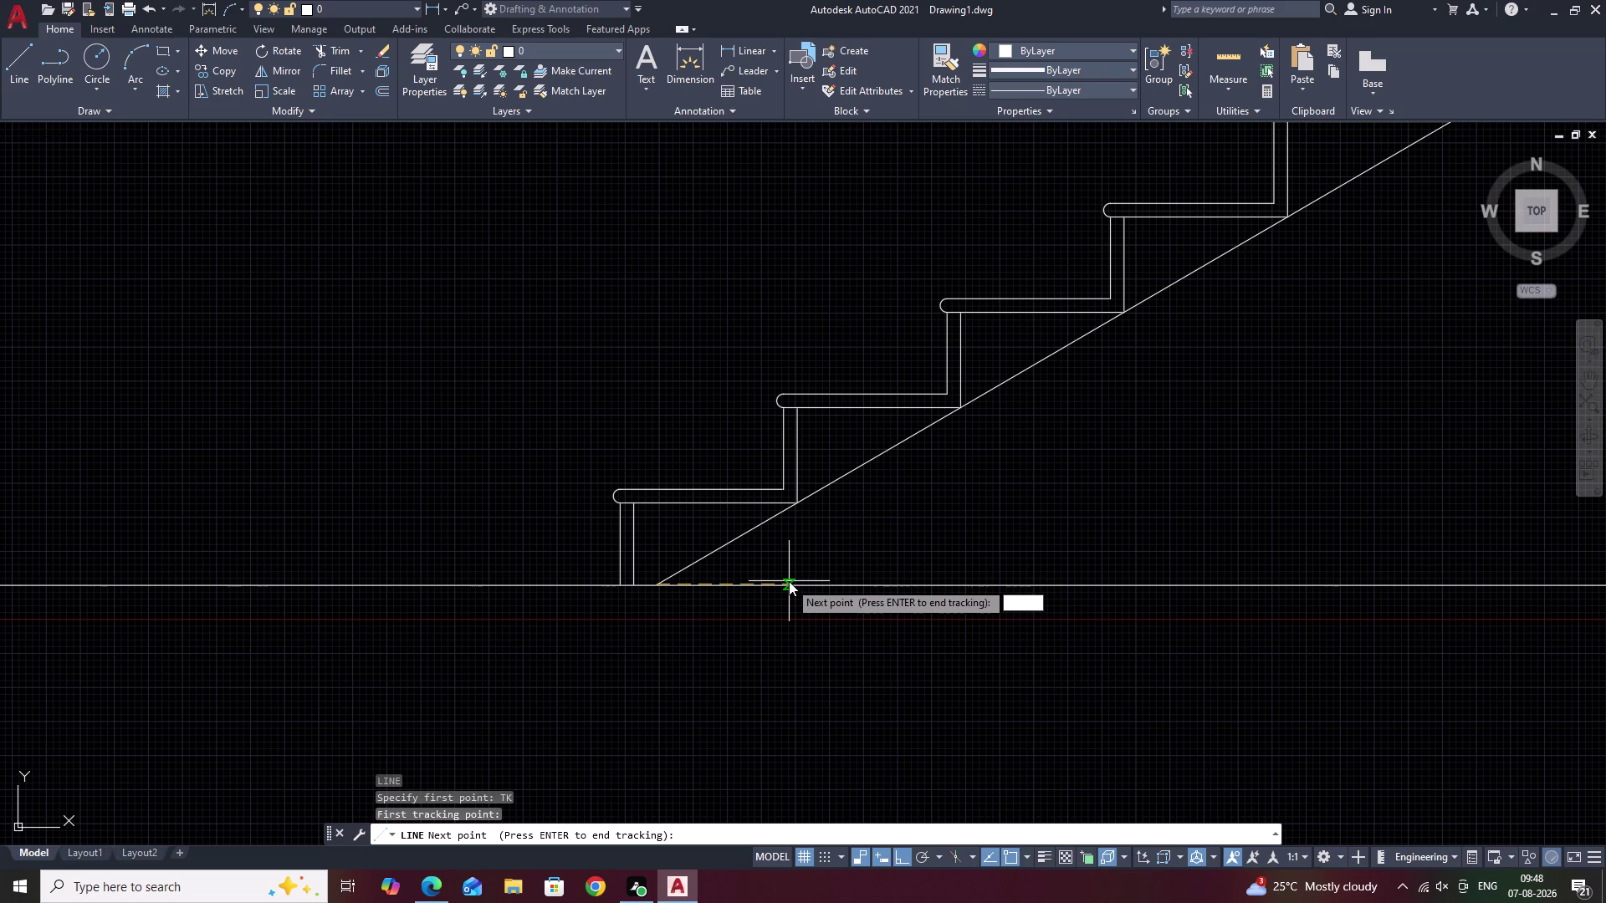
key(space)
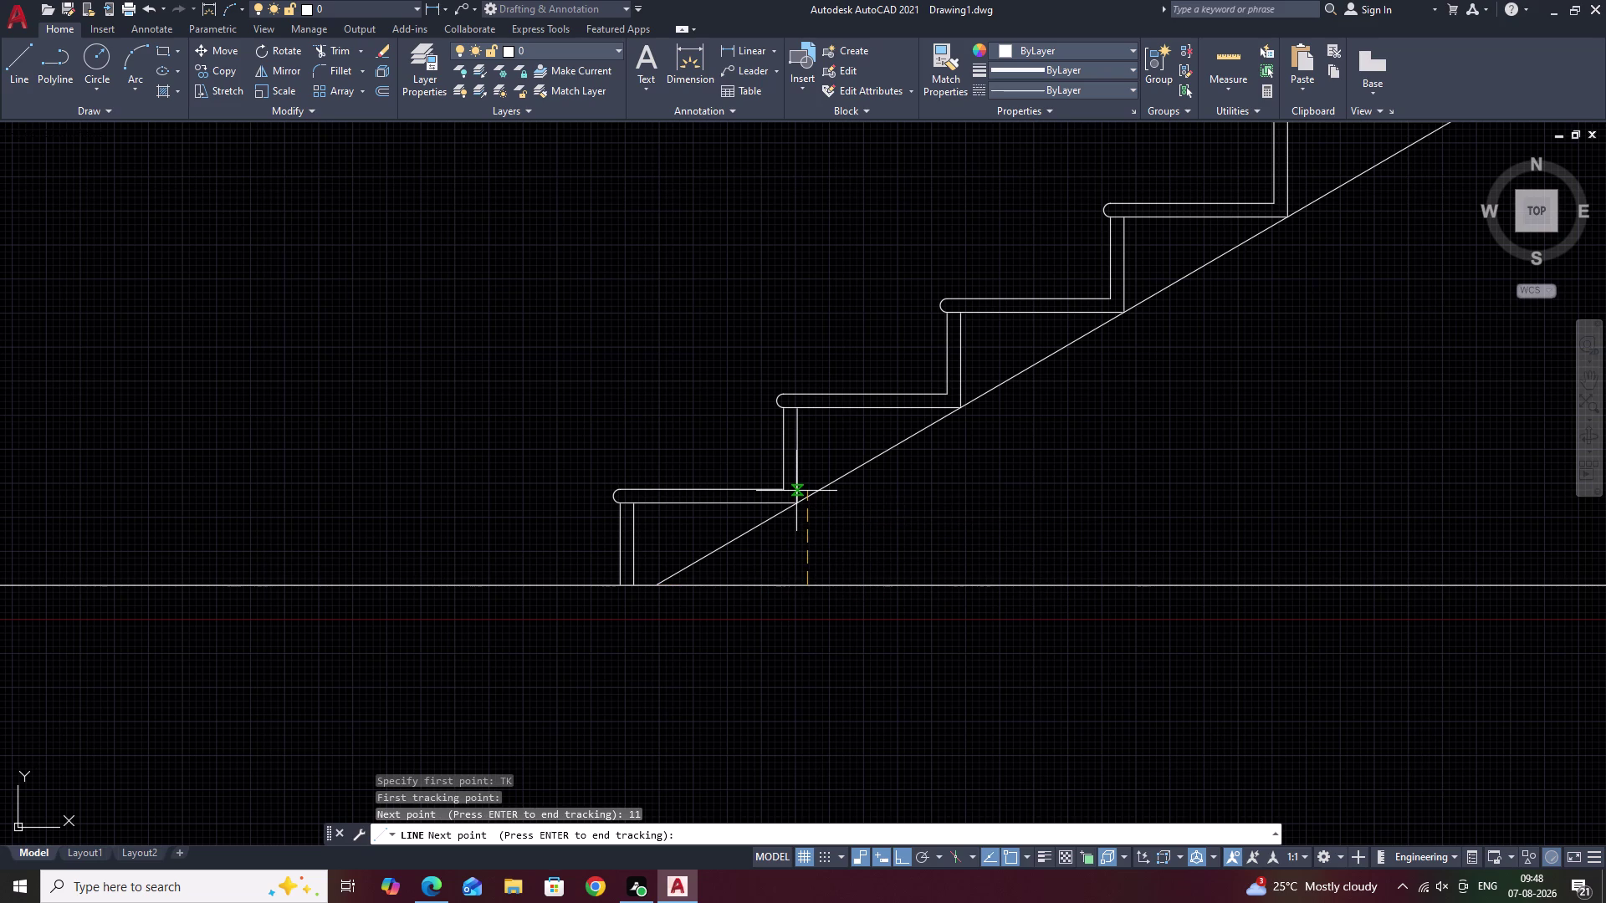
key(space)
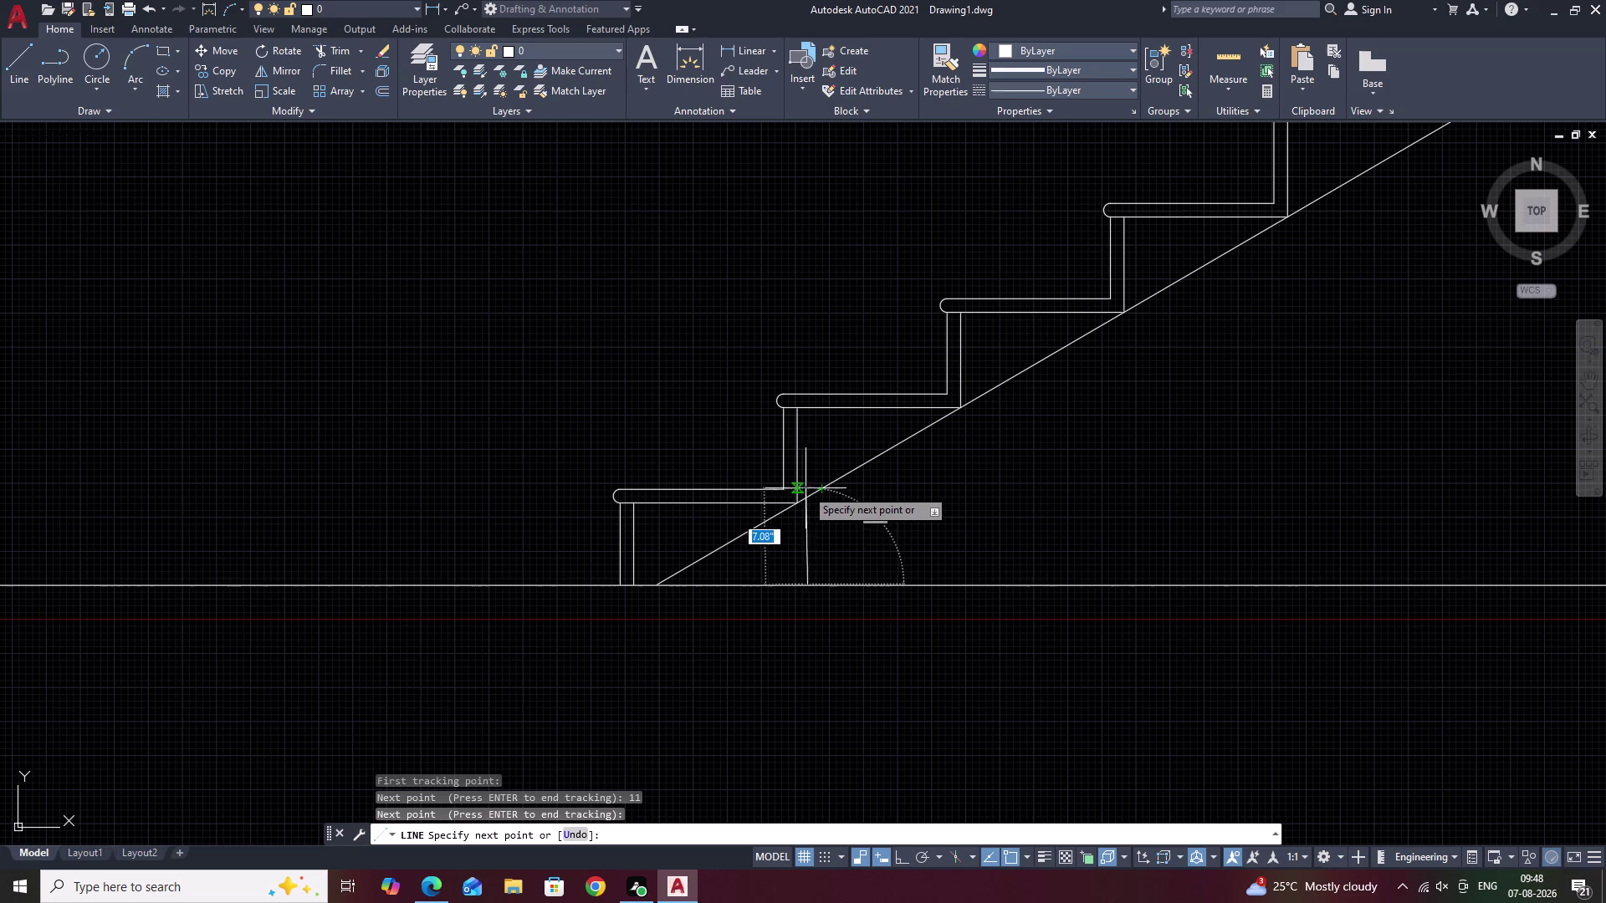
End the line at @3'<27 and pan up along the stair.
key(shift+at)
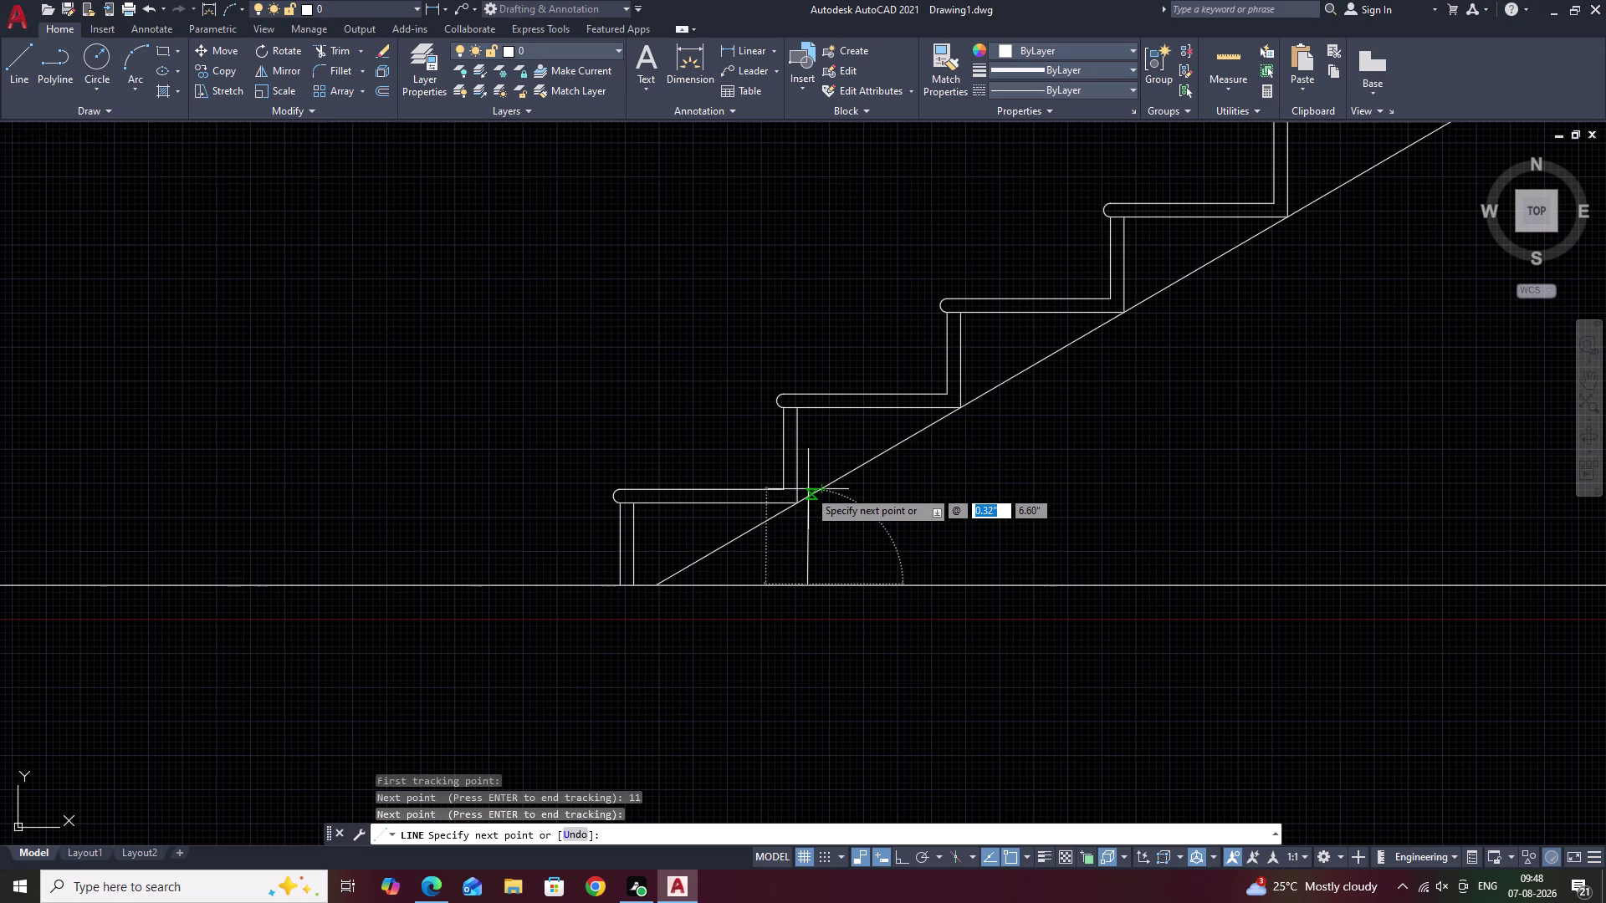
key(3)
key(apostrophe)
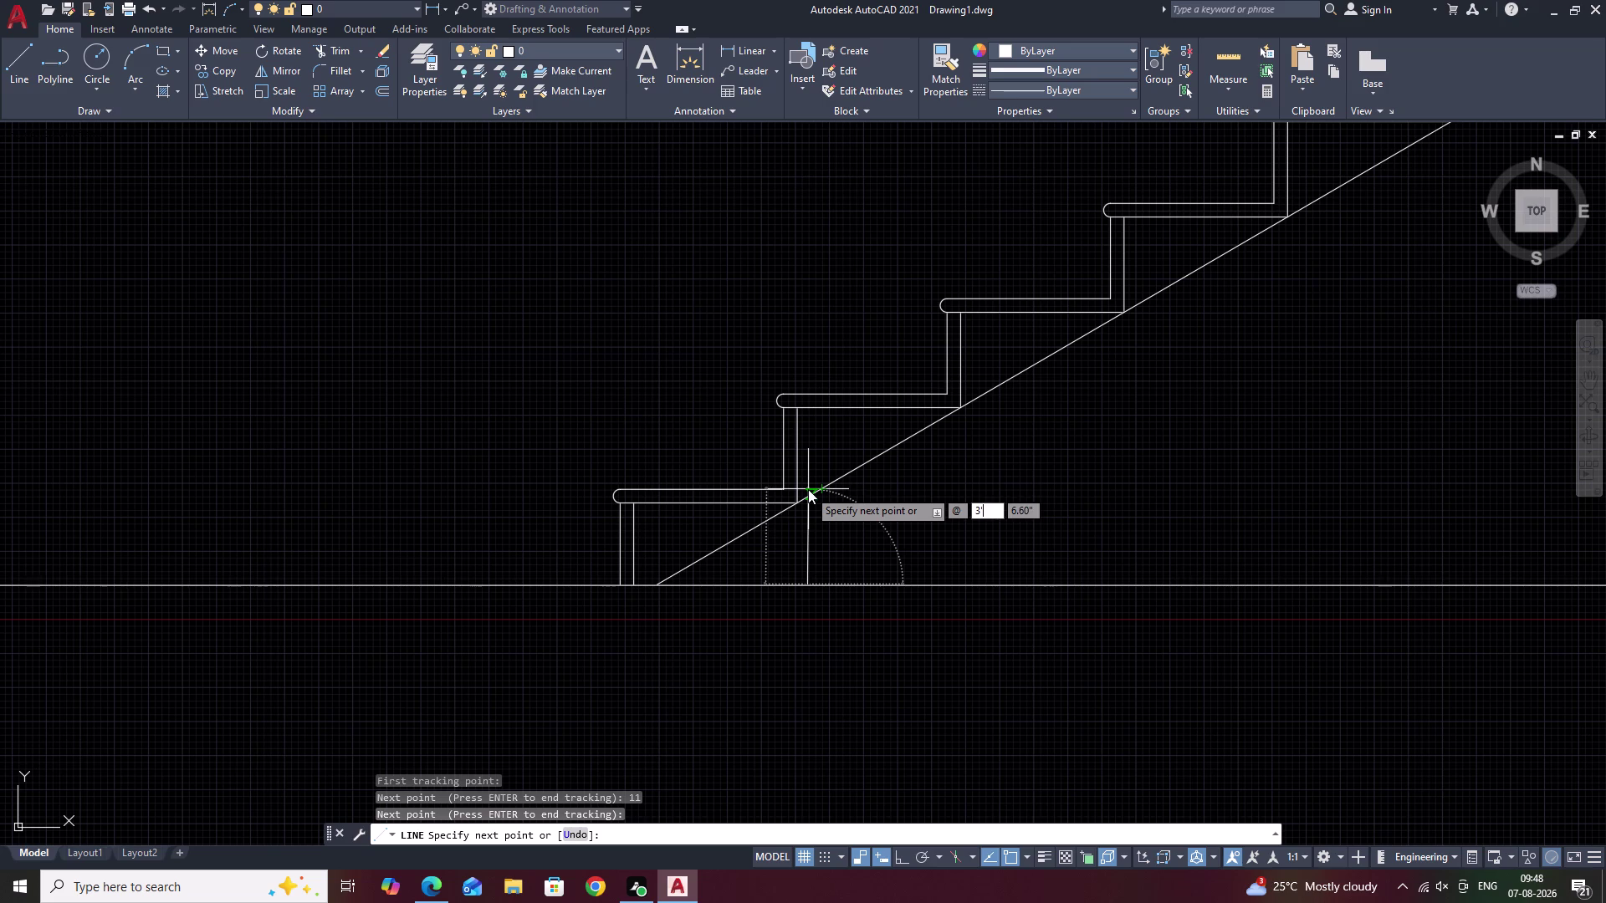
key(shift+less)
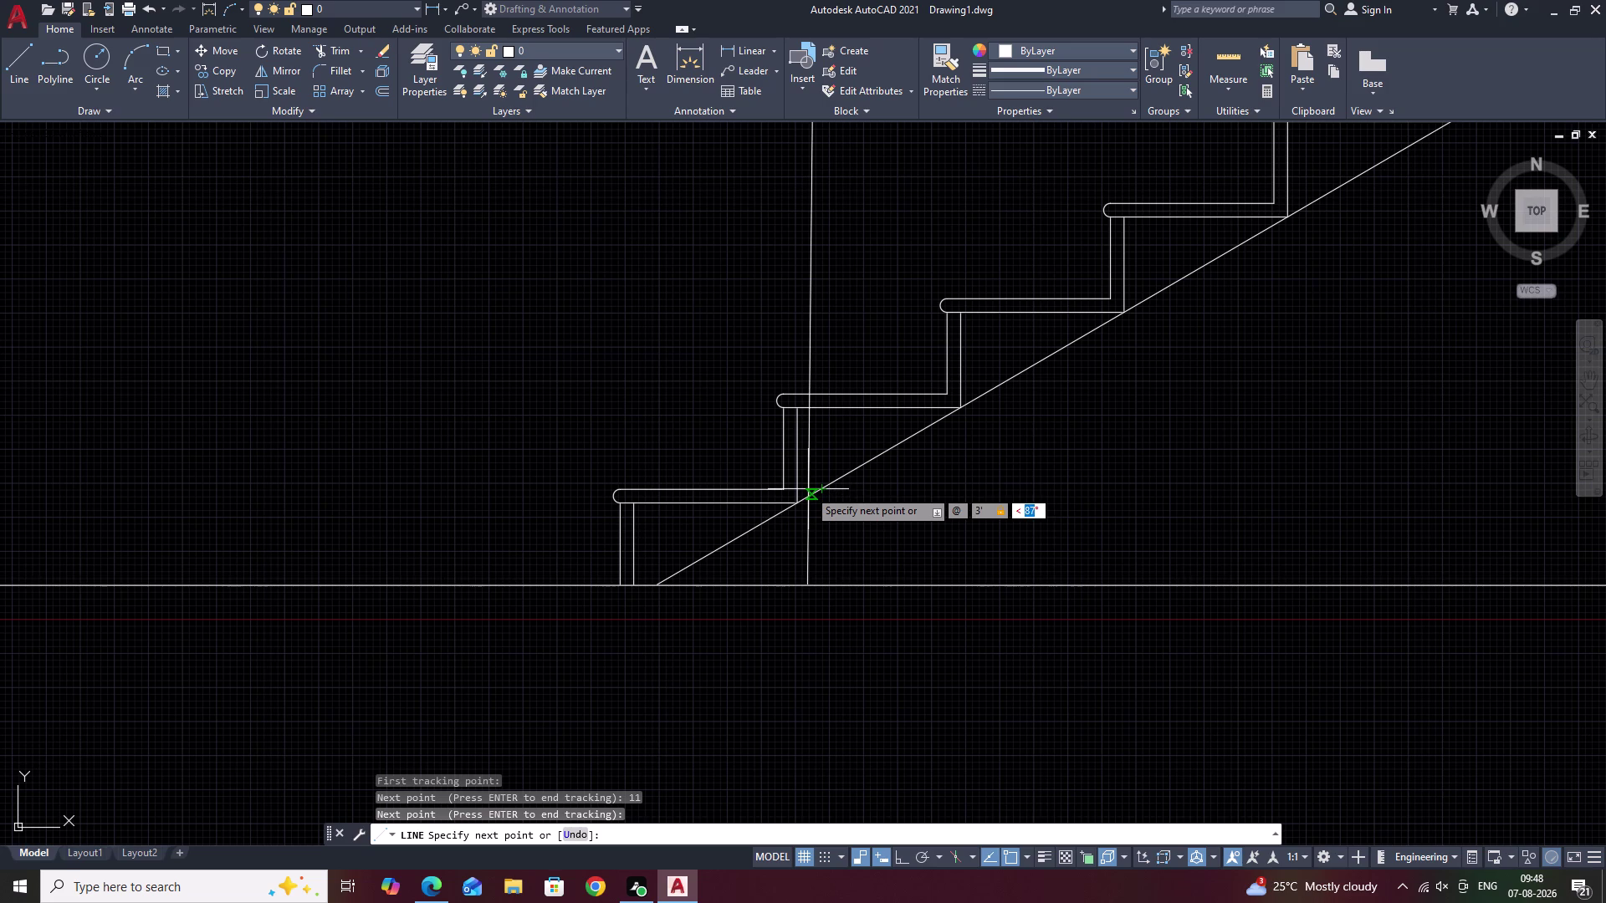
key(2)
text(7)
key(space)
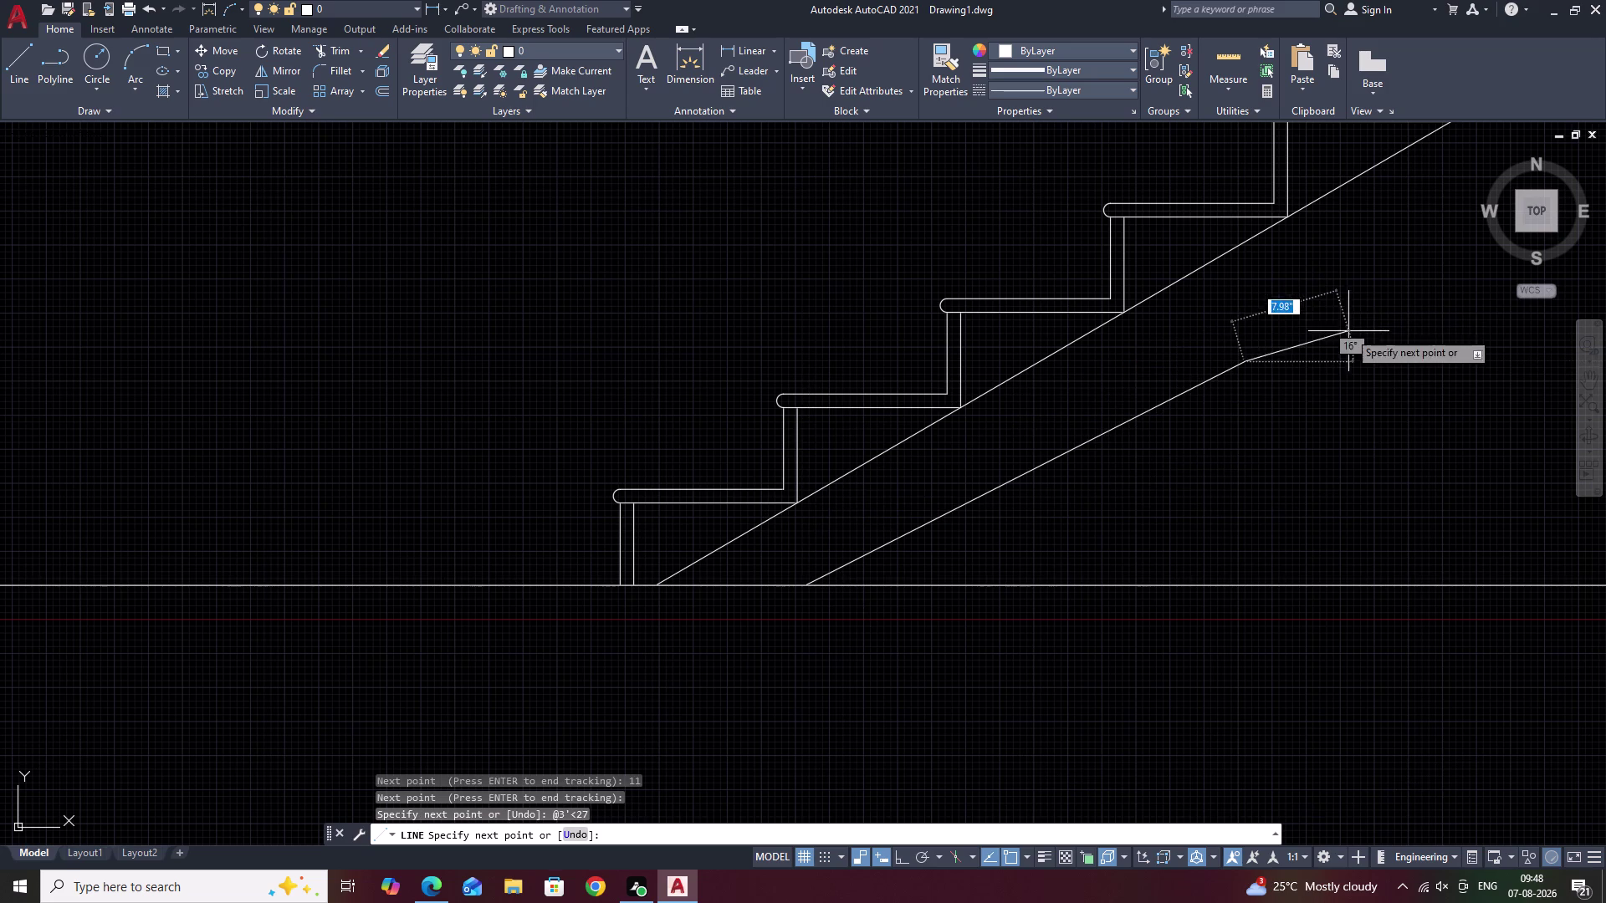
middle_drag(1348, 331, 880, 607)
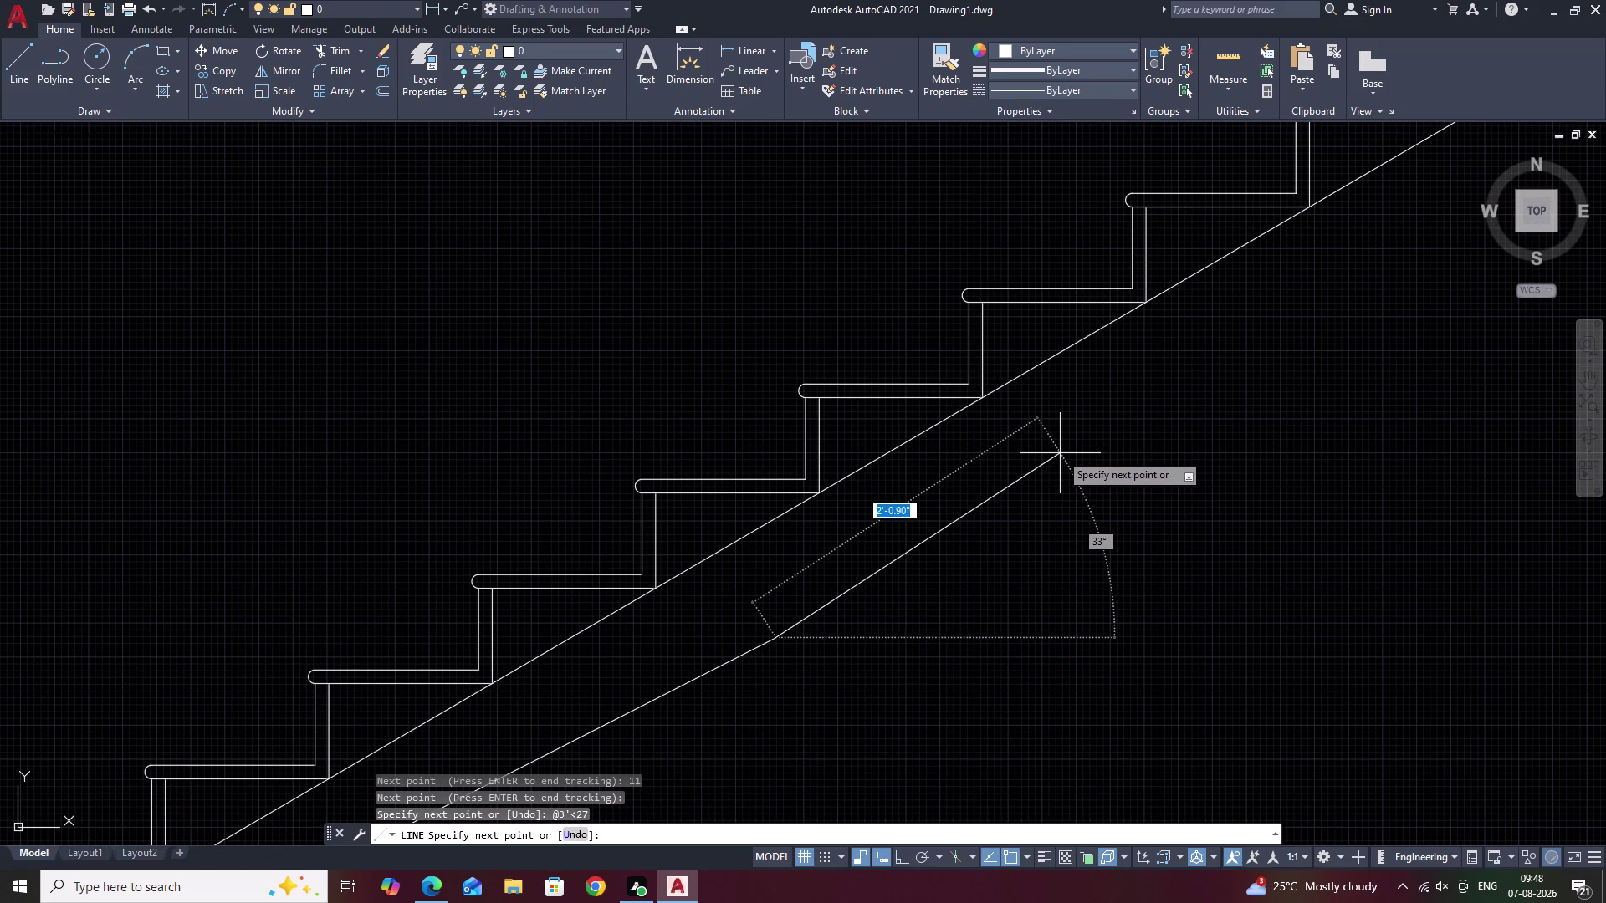
key(Escape)
text(EX)
key(space)
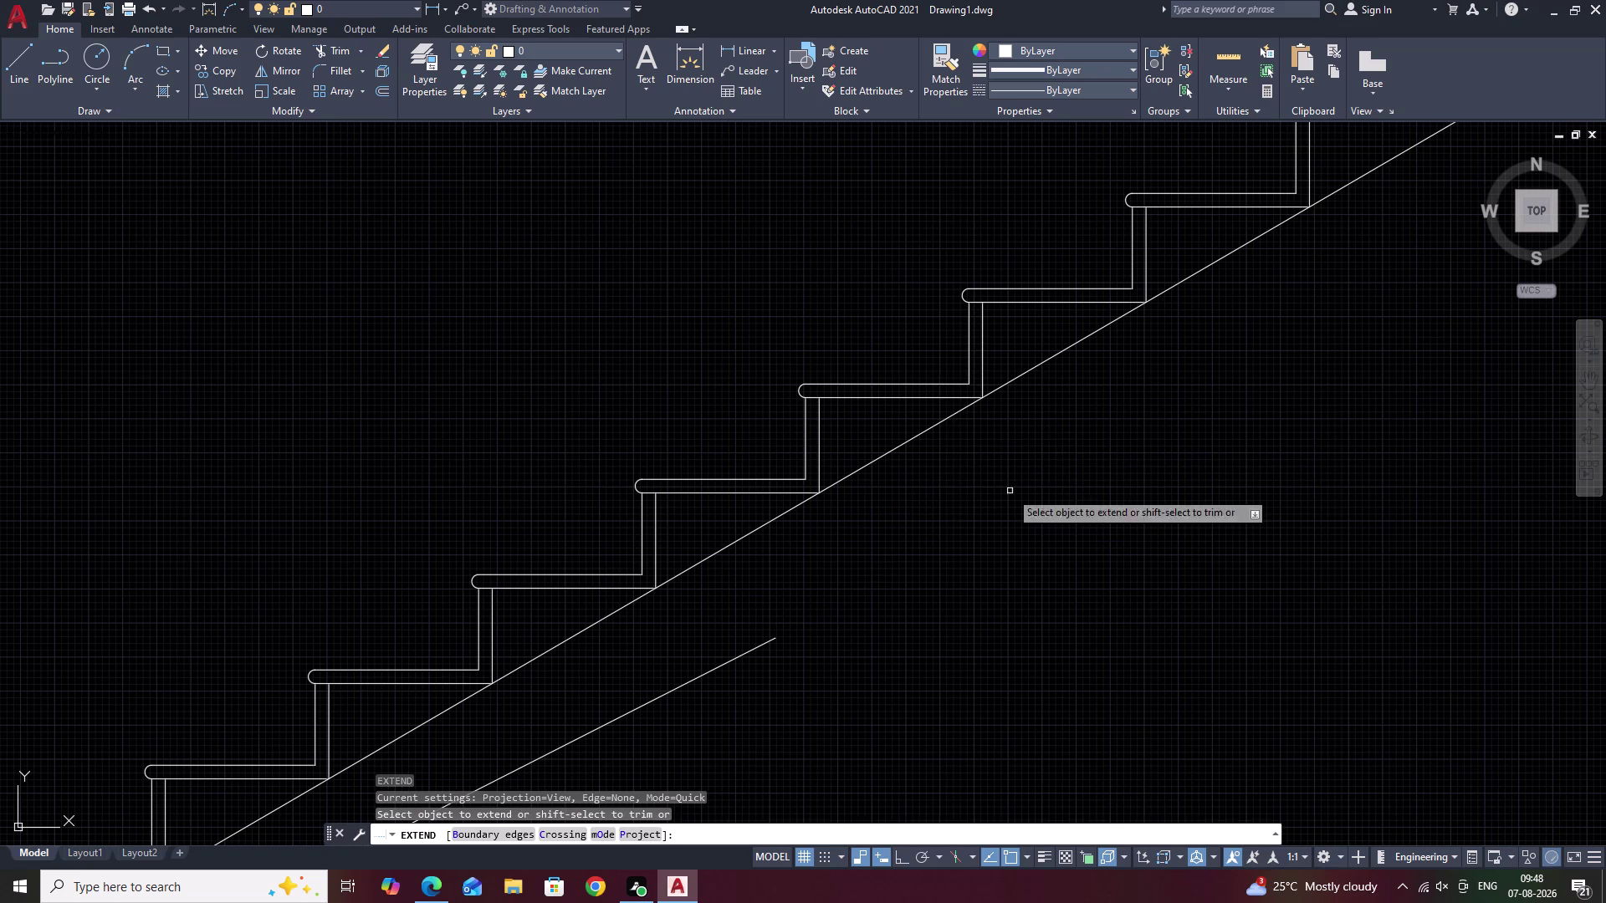
scroll(down, 3)
middle_drag(762, 676, 776, 639)
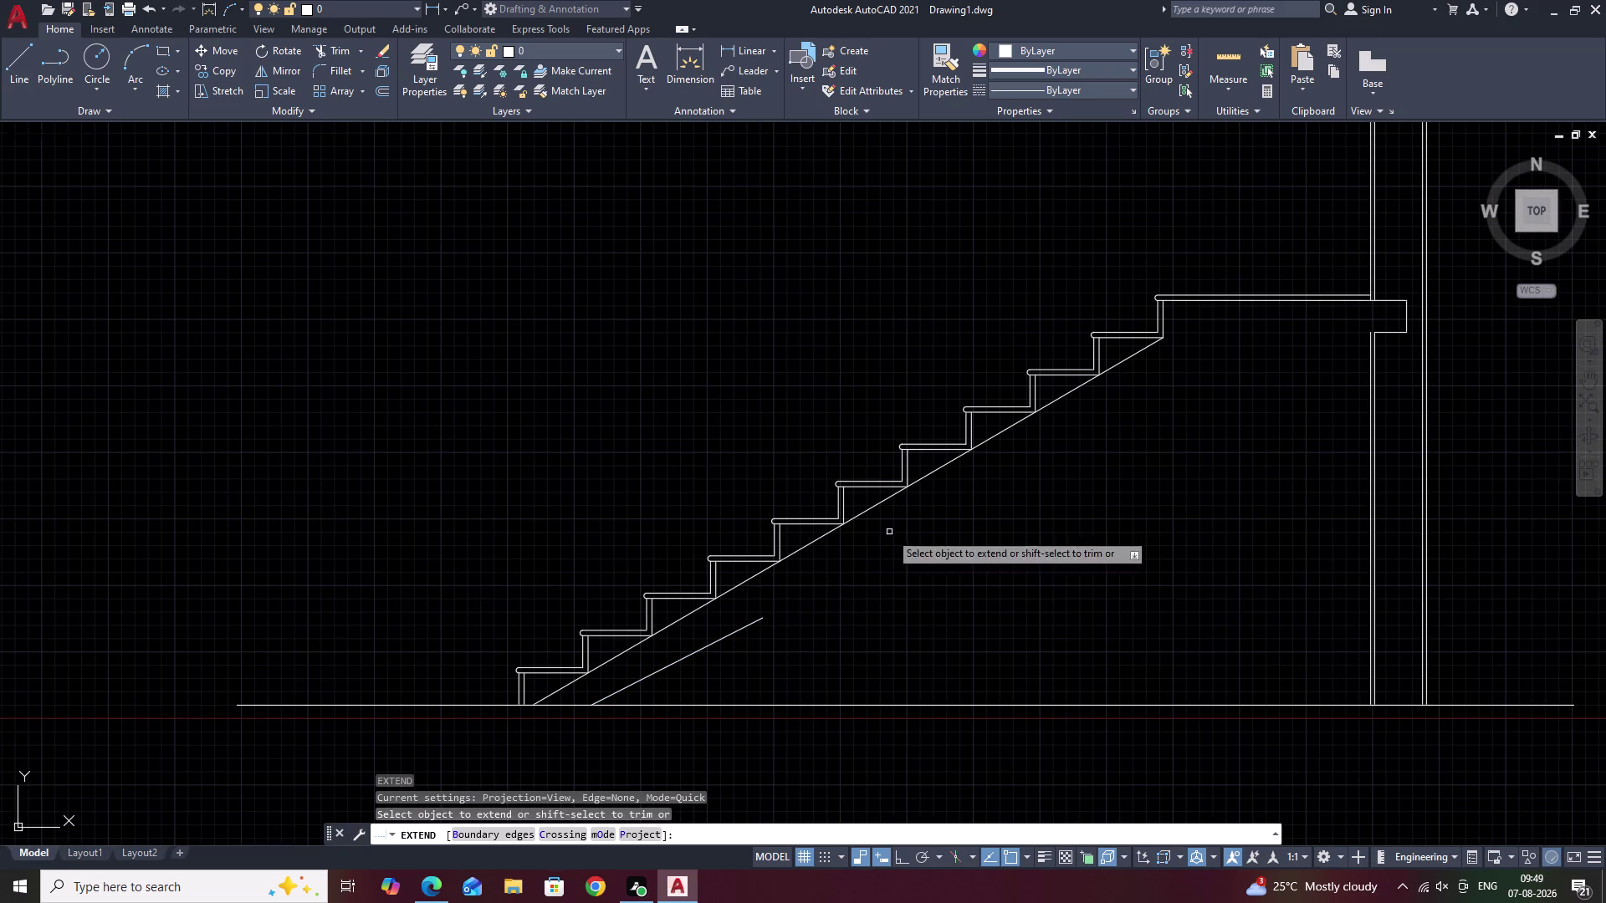
scroll(up, 3)
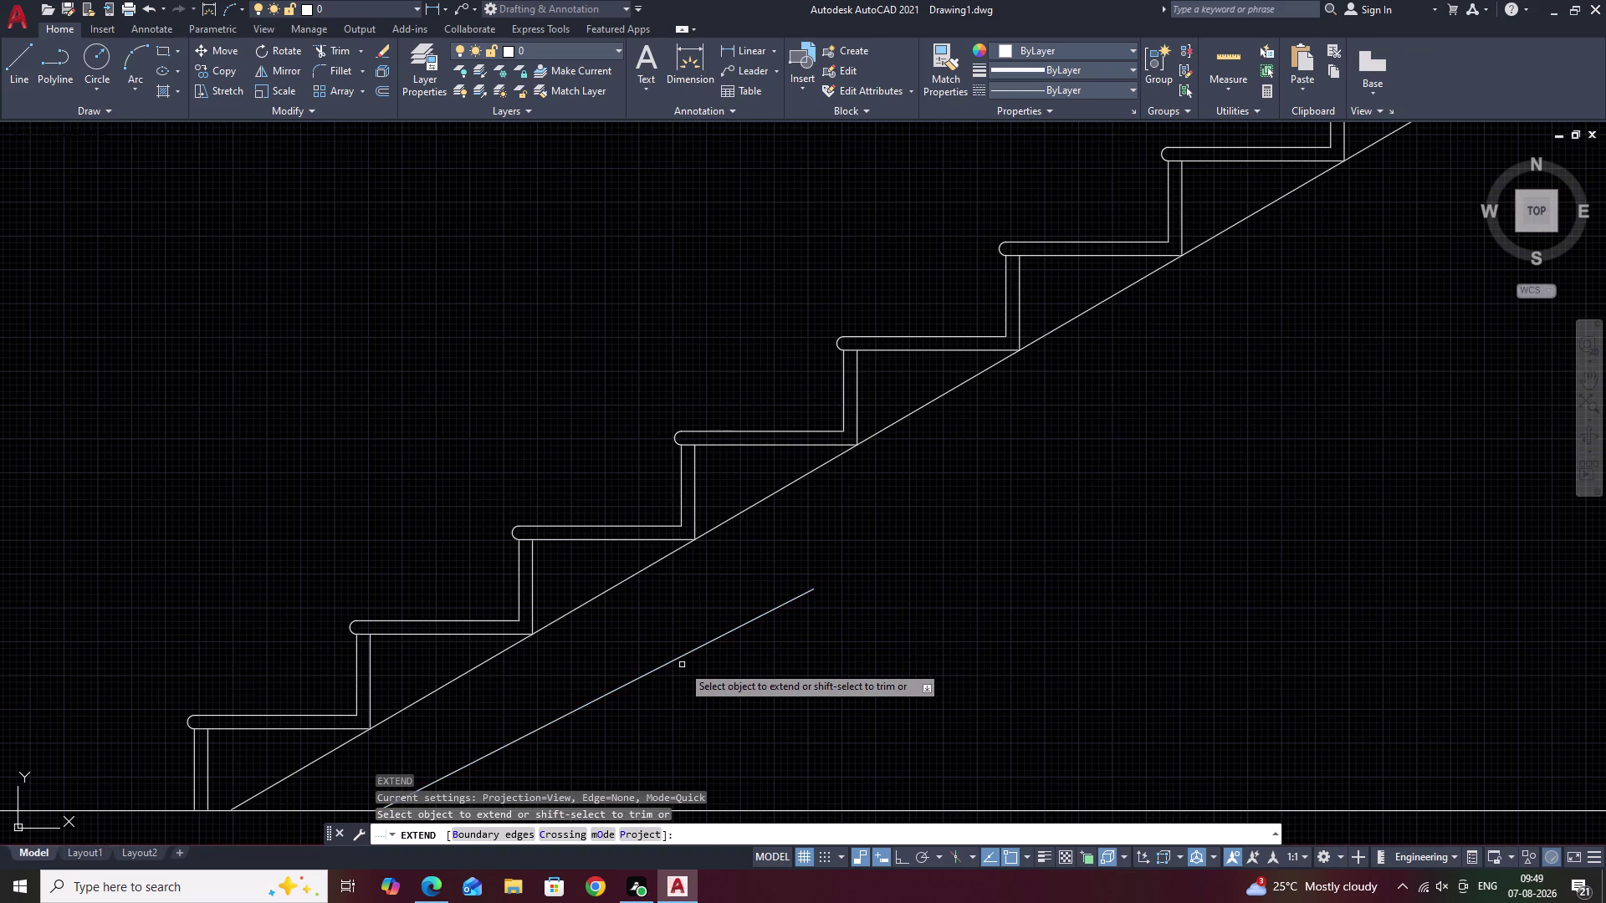
scroll(down, 3)
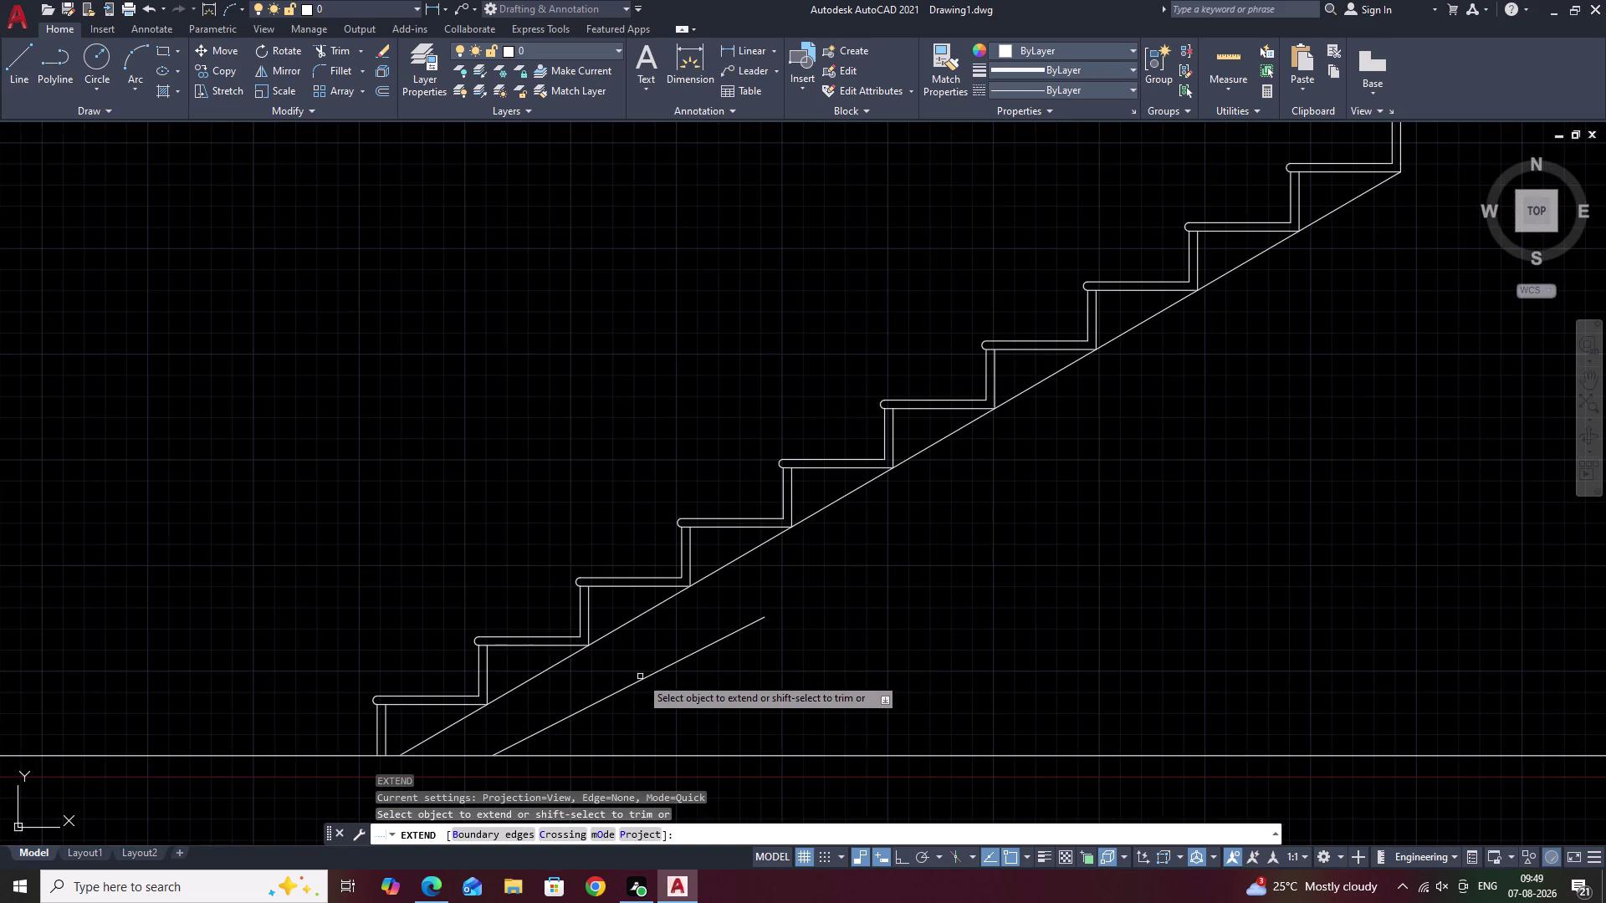
key(Escape)
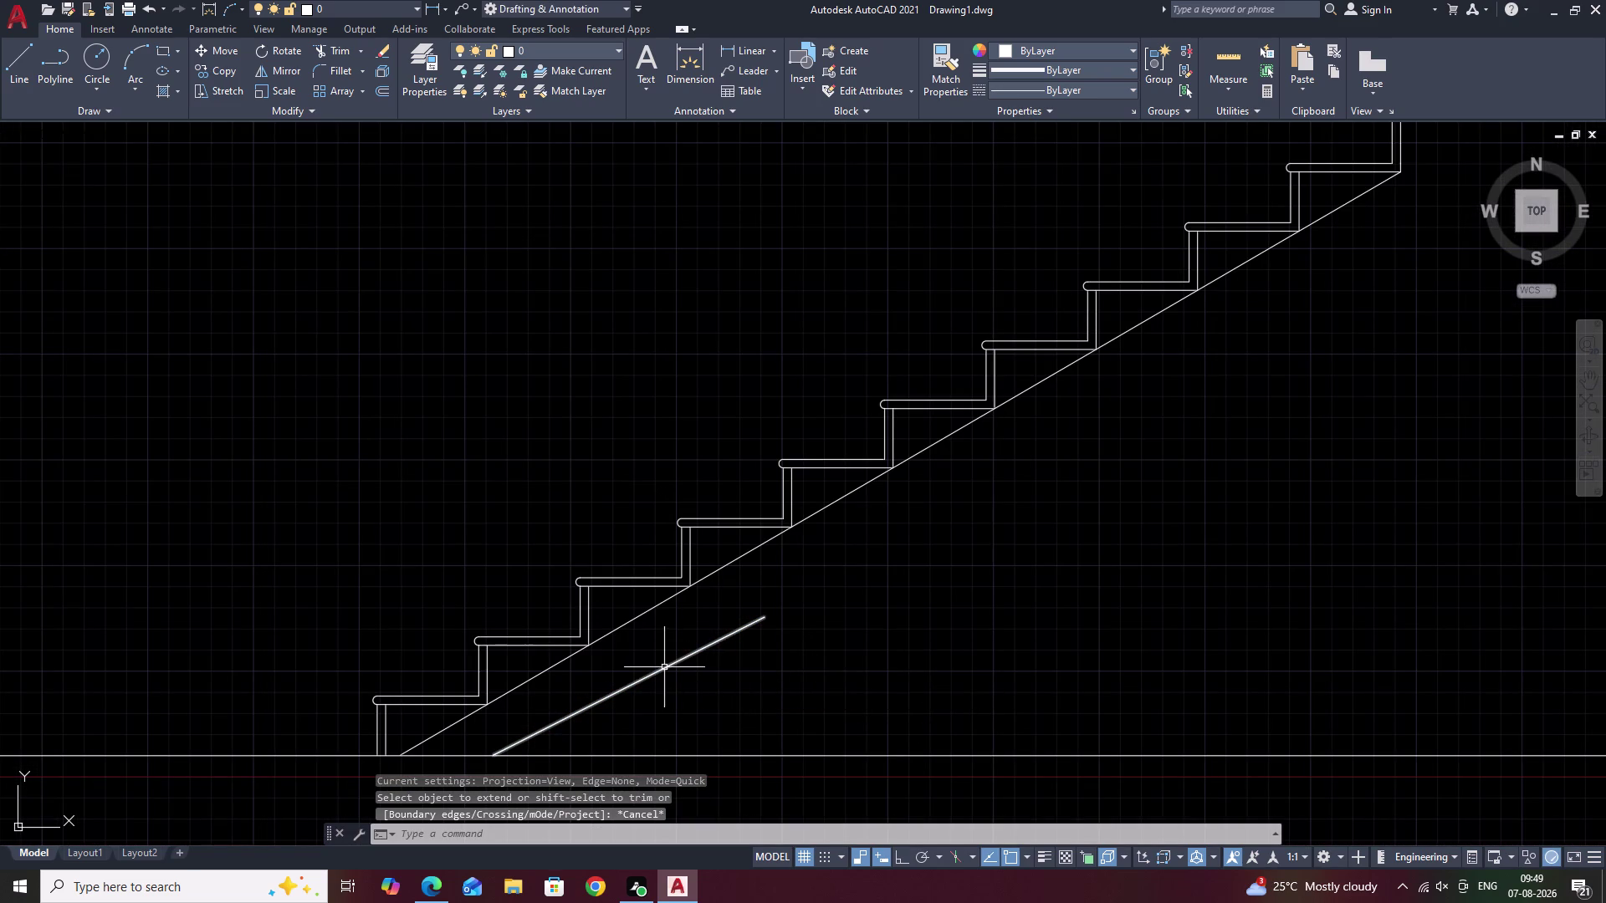
click(664, 667)
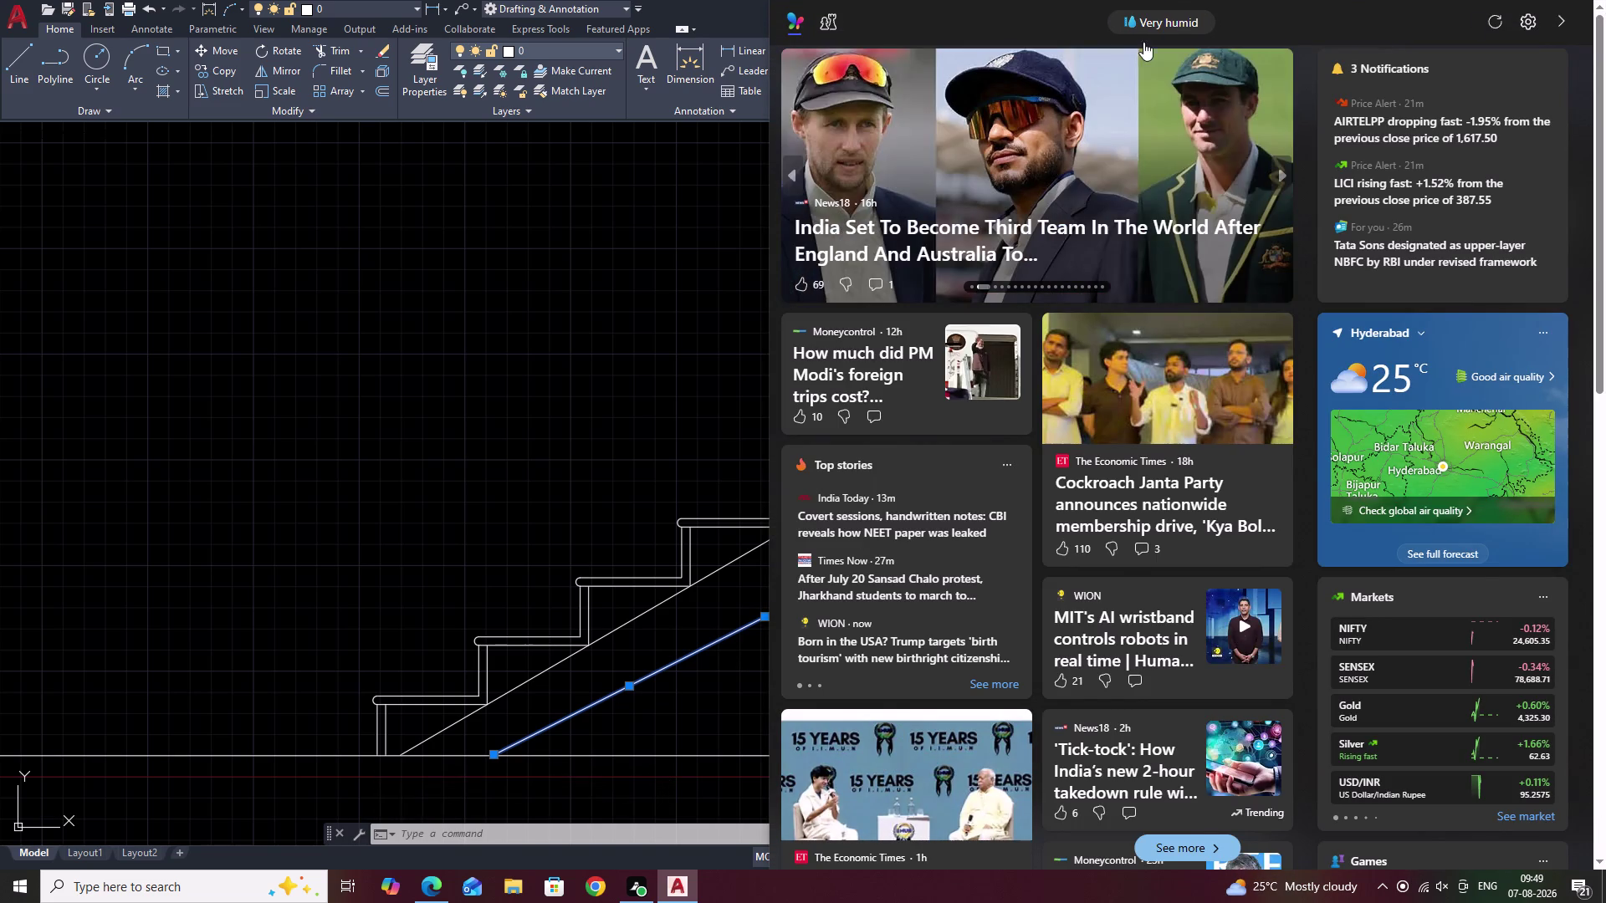
click(633, 209)
key(Escape)
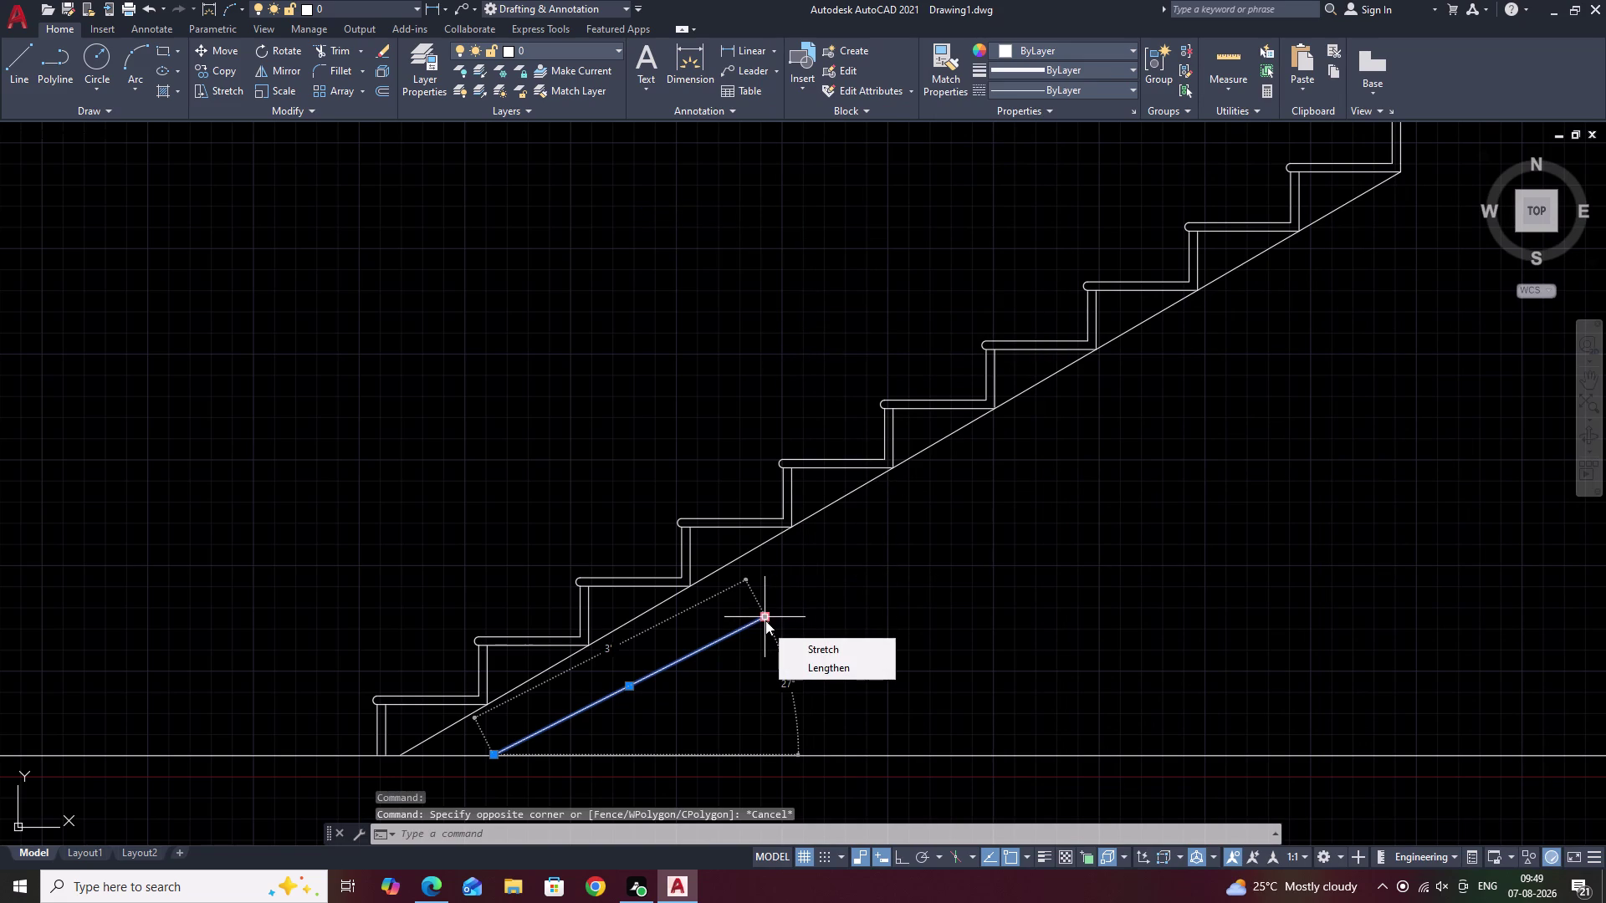
key(Escape)
key(Escape)
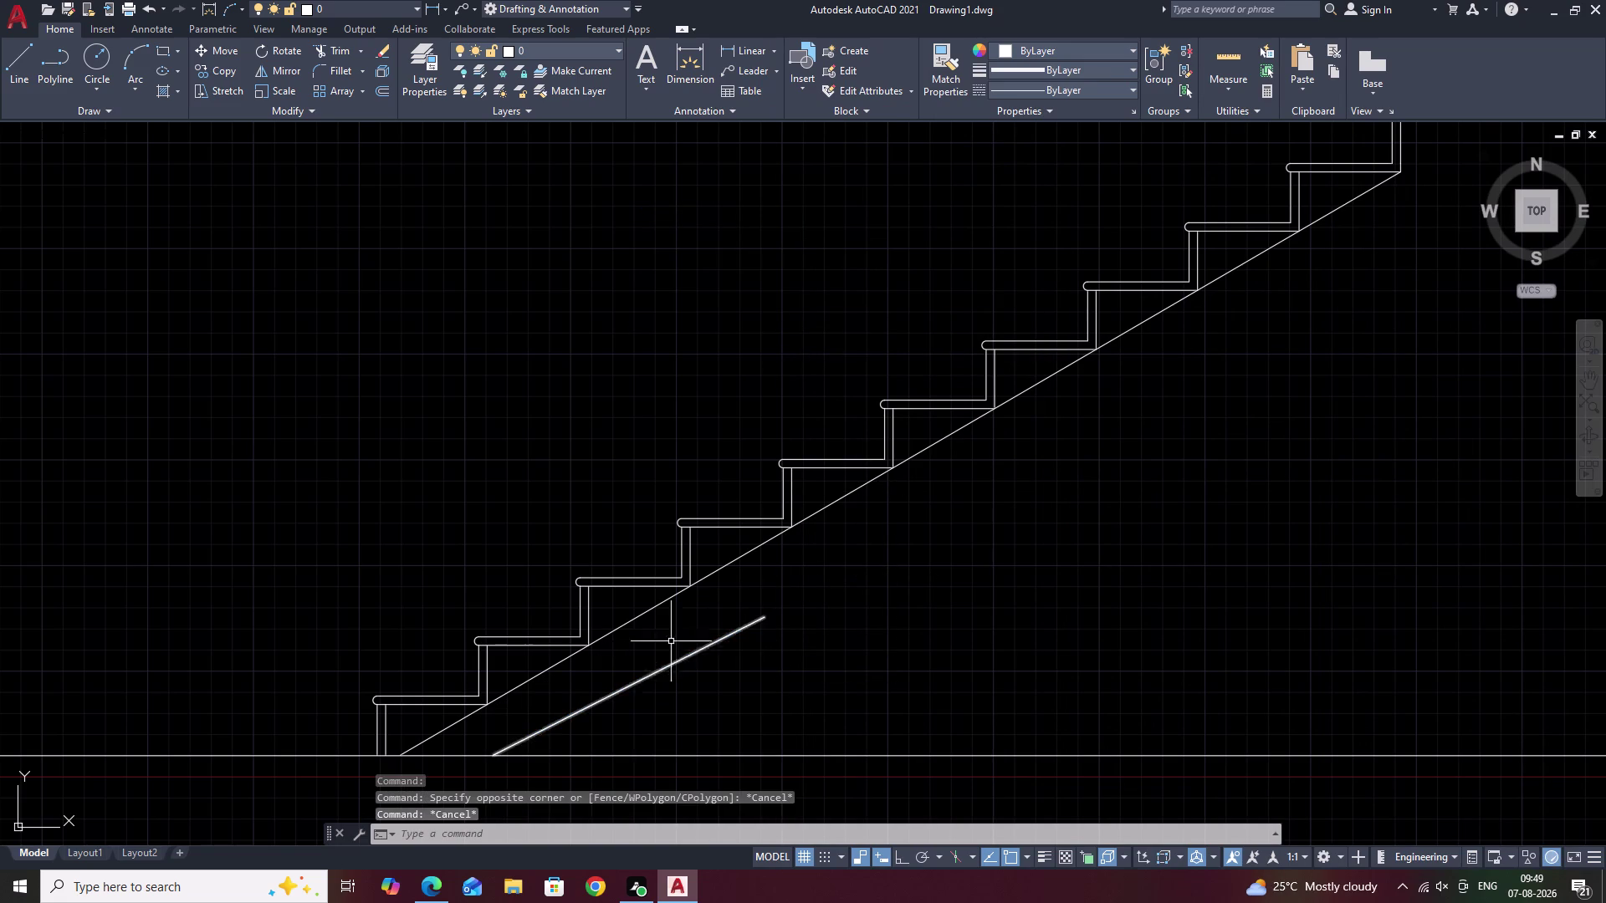
middle_drag(552, 712, 611, 612)
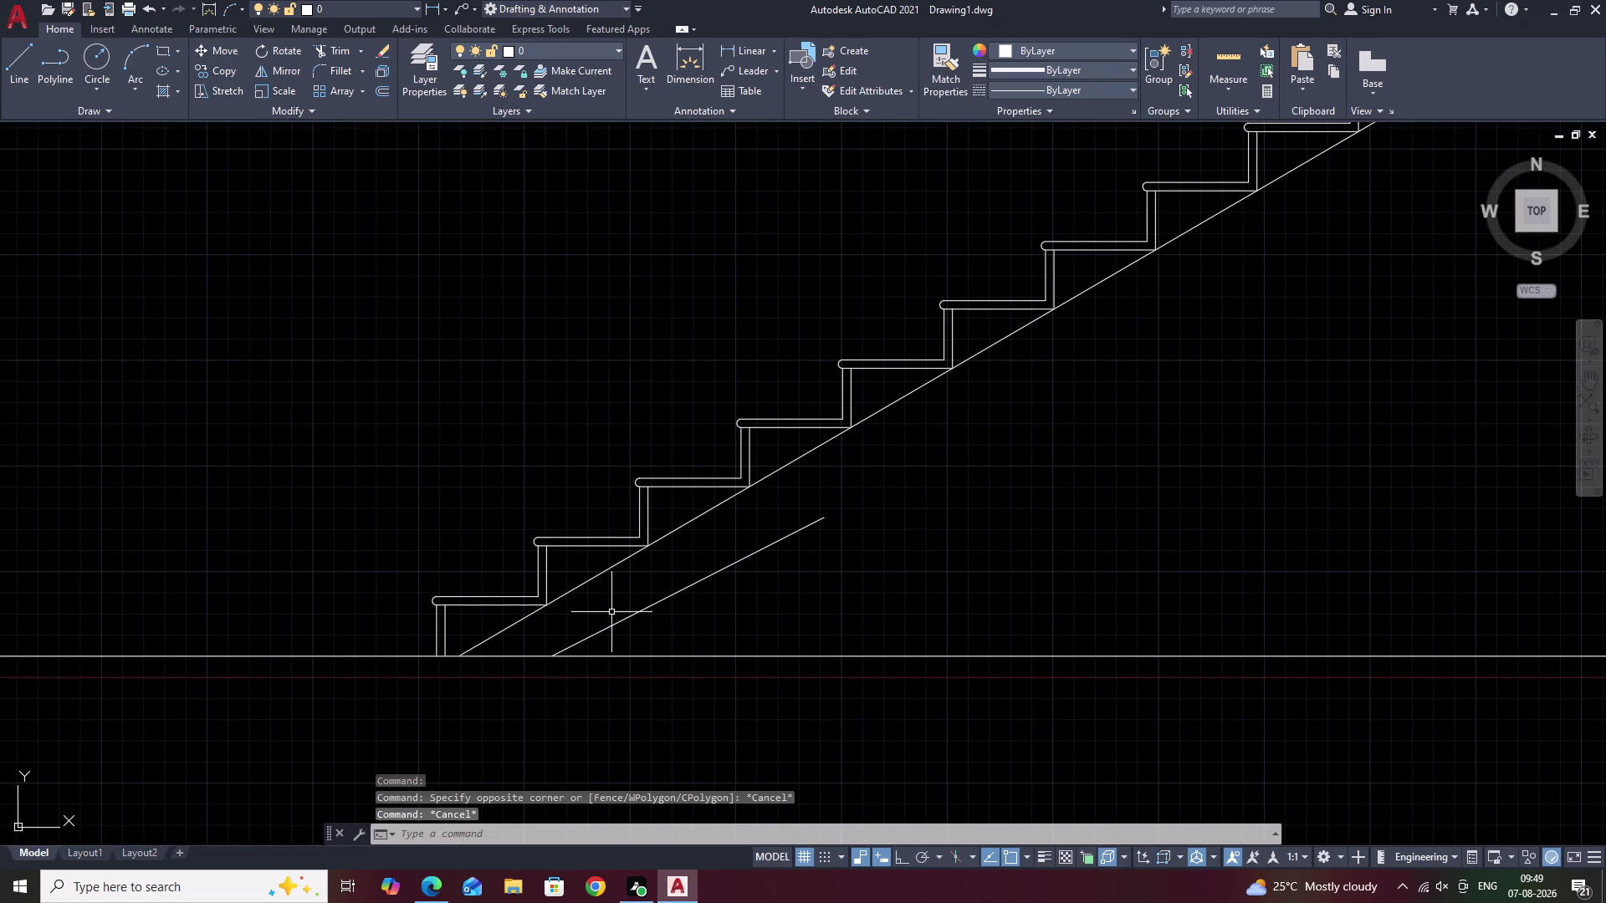
click(742, 50)
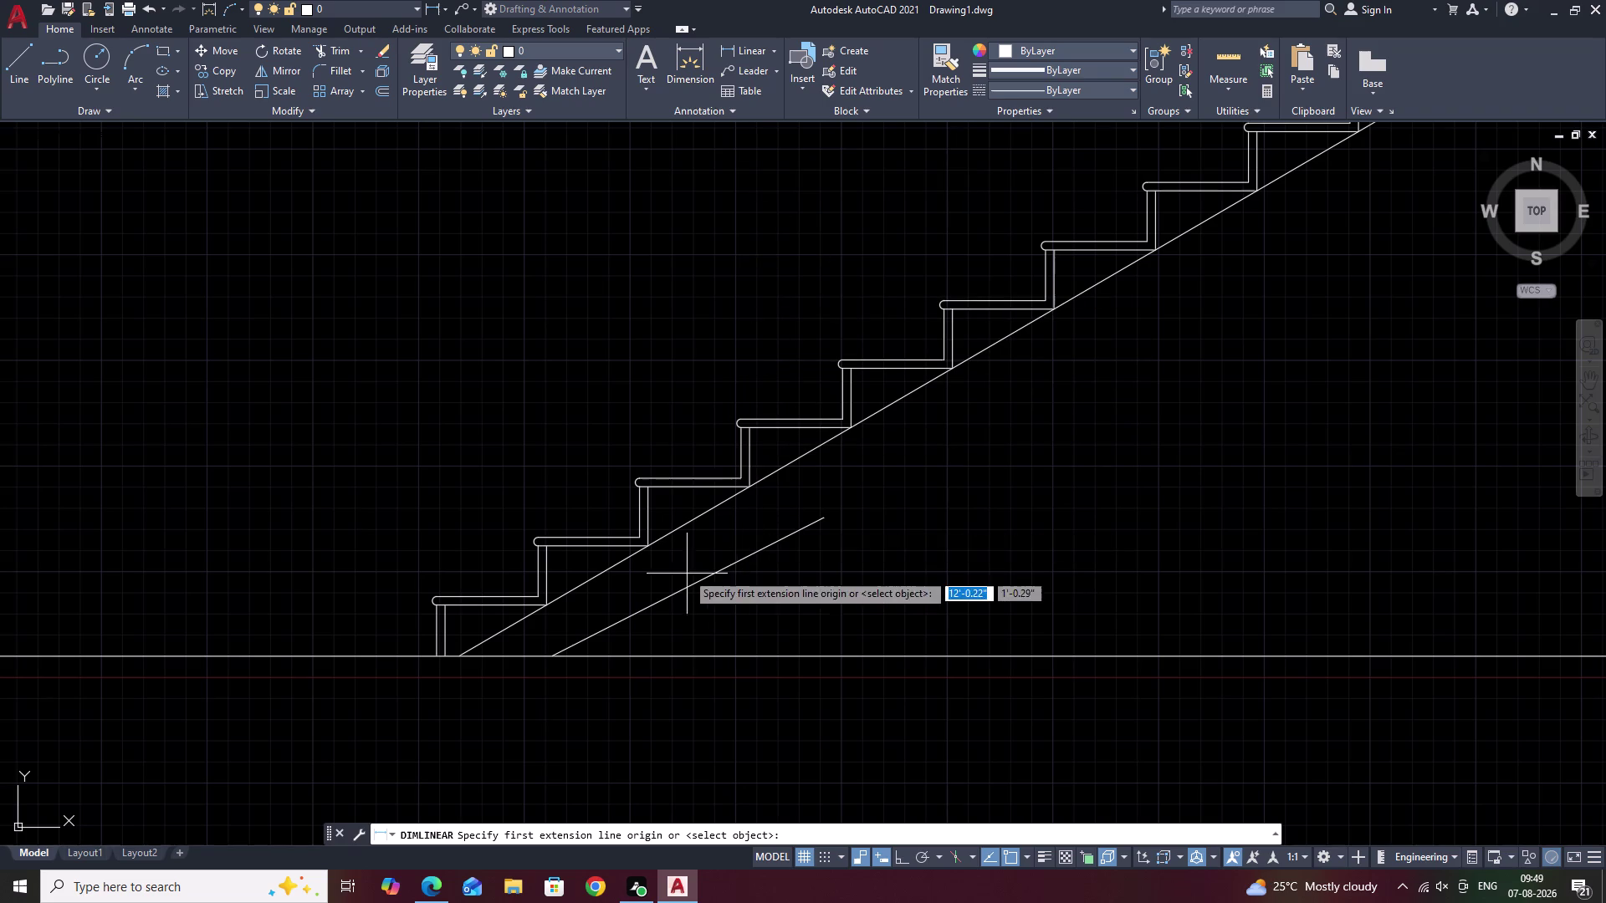
Measure the aligned gap between the soffit and lower line, reading 6.44.
click(773, 50)
click(758, 121)
scroll(up, 3)
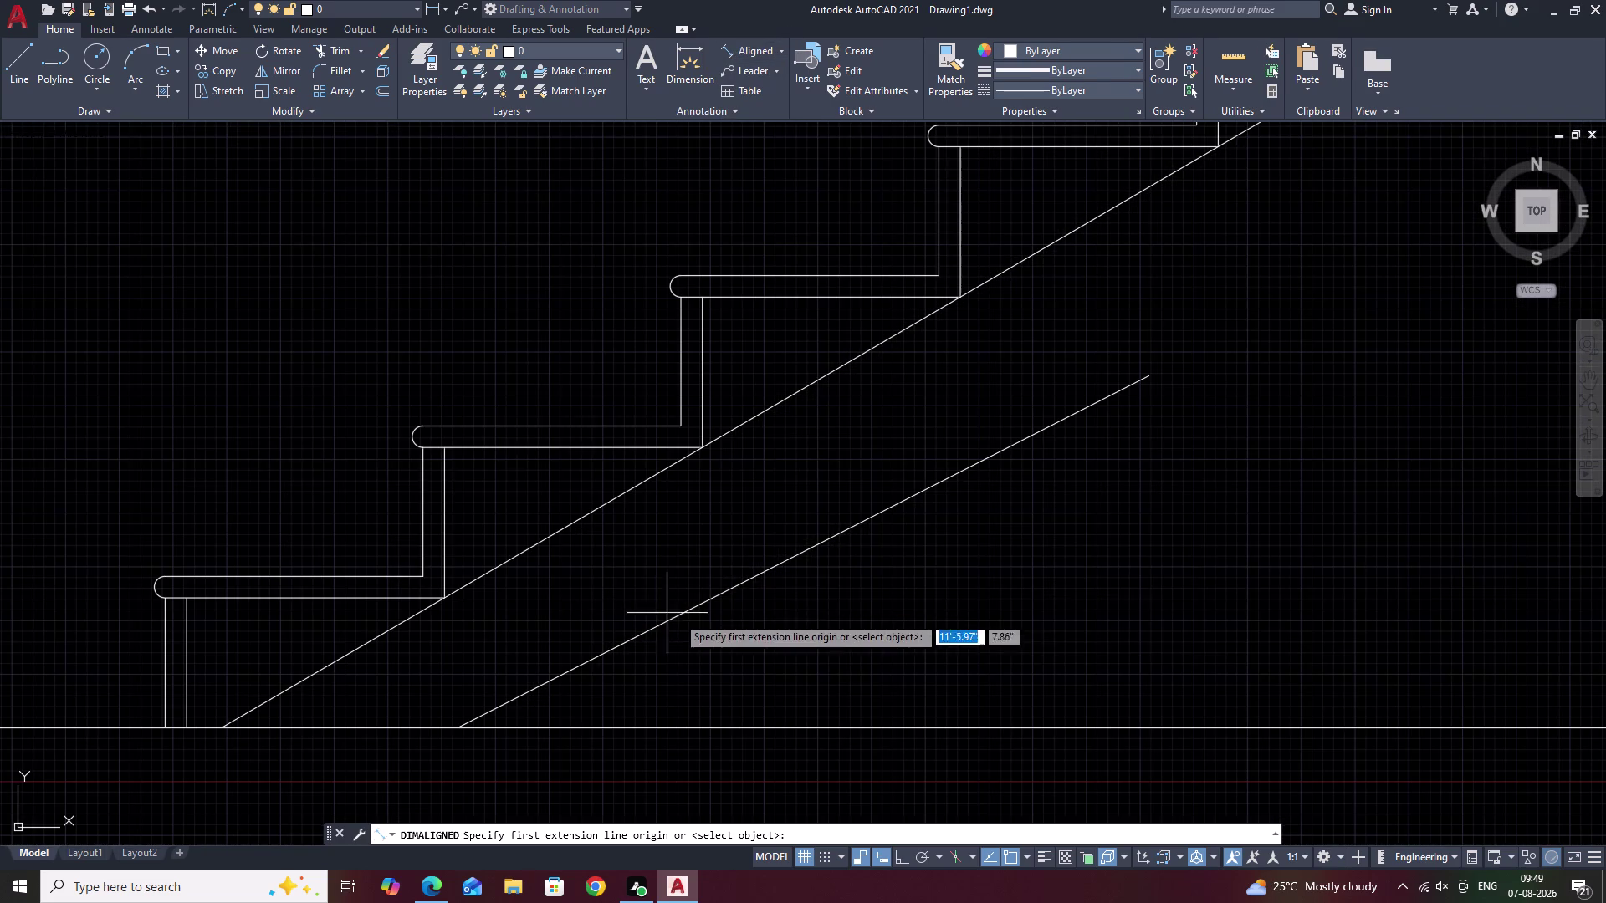
click(617, 497)
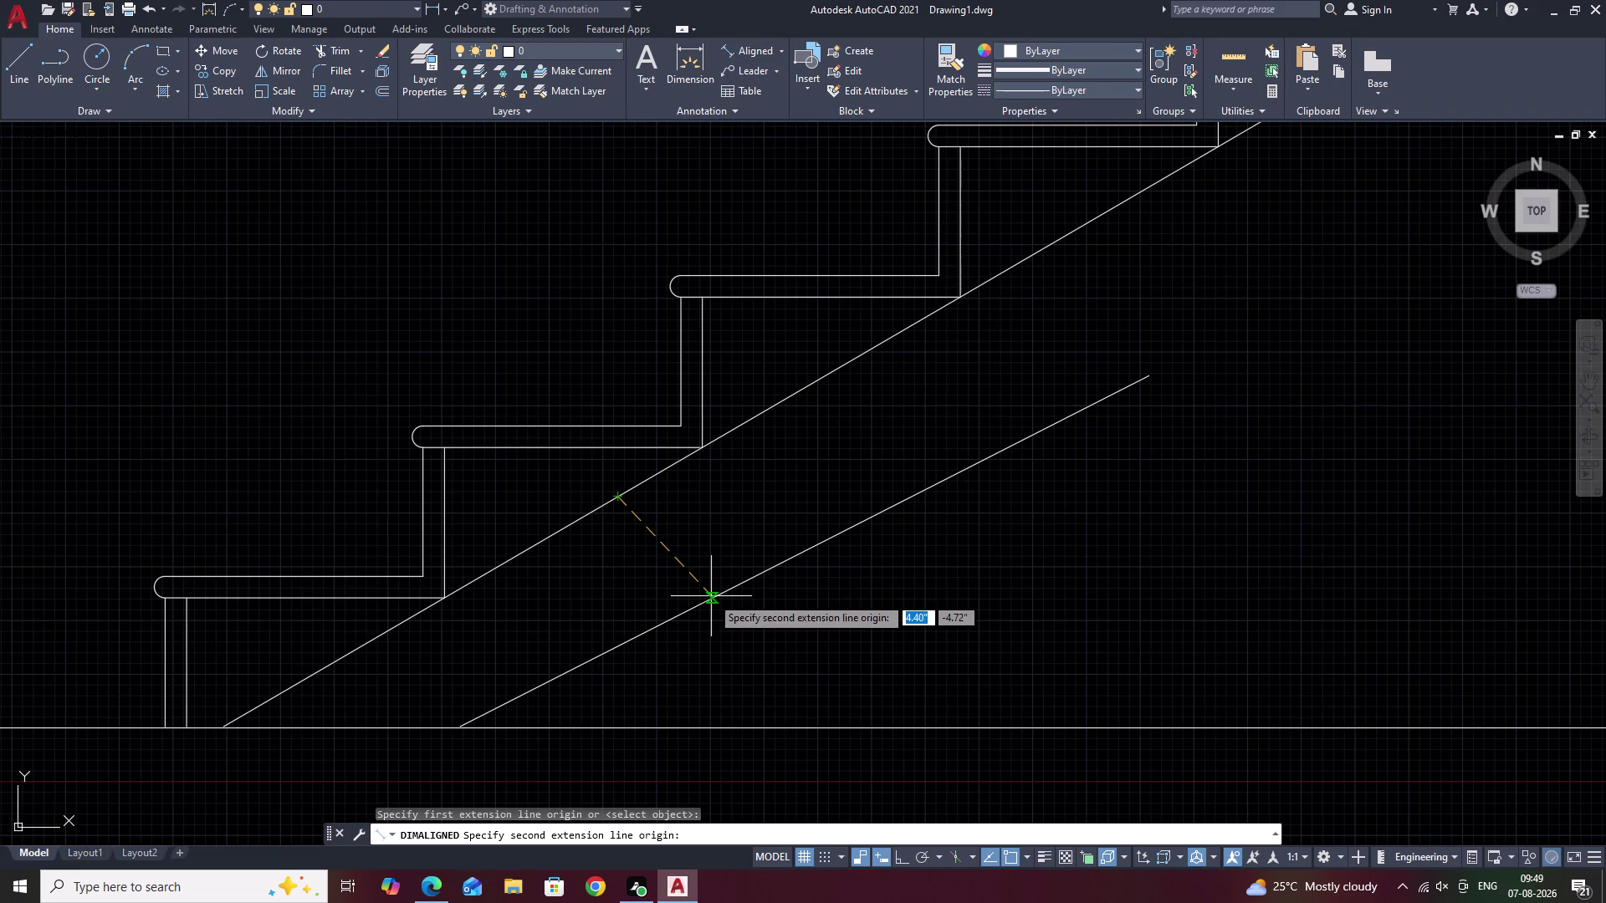
click(709, 595)
key(Escape)
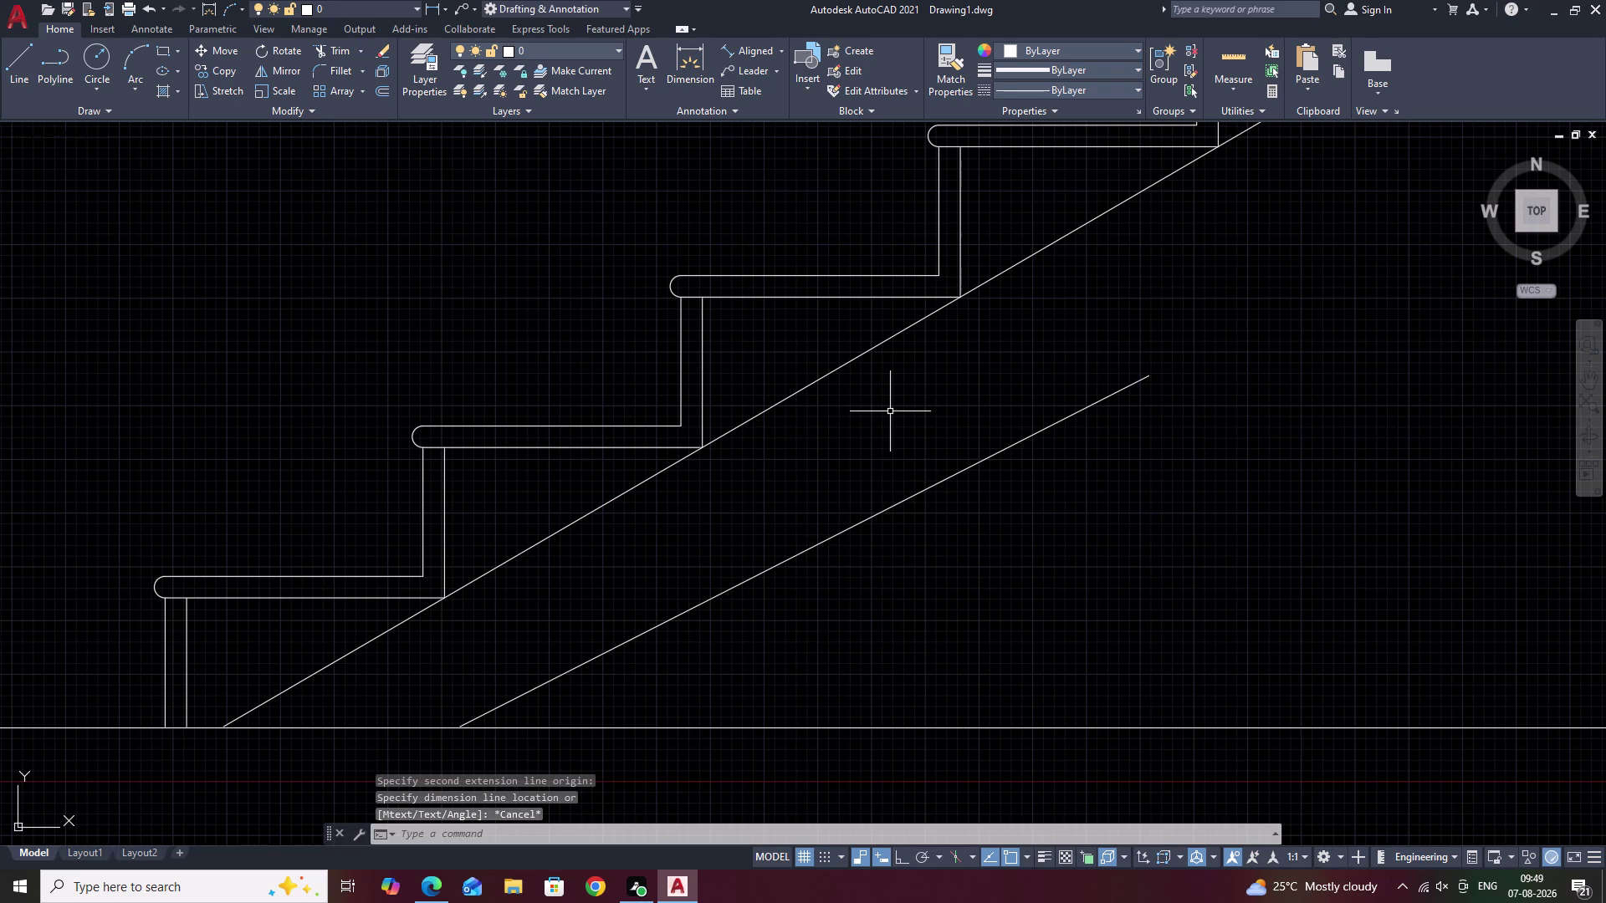
Restart aligned dimensioning, enter 6.44, and cancel it.
key(space)
key(6)
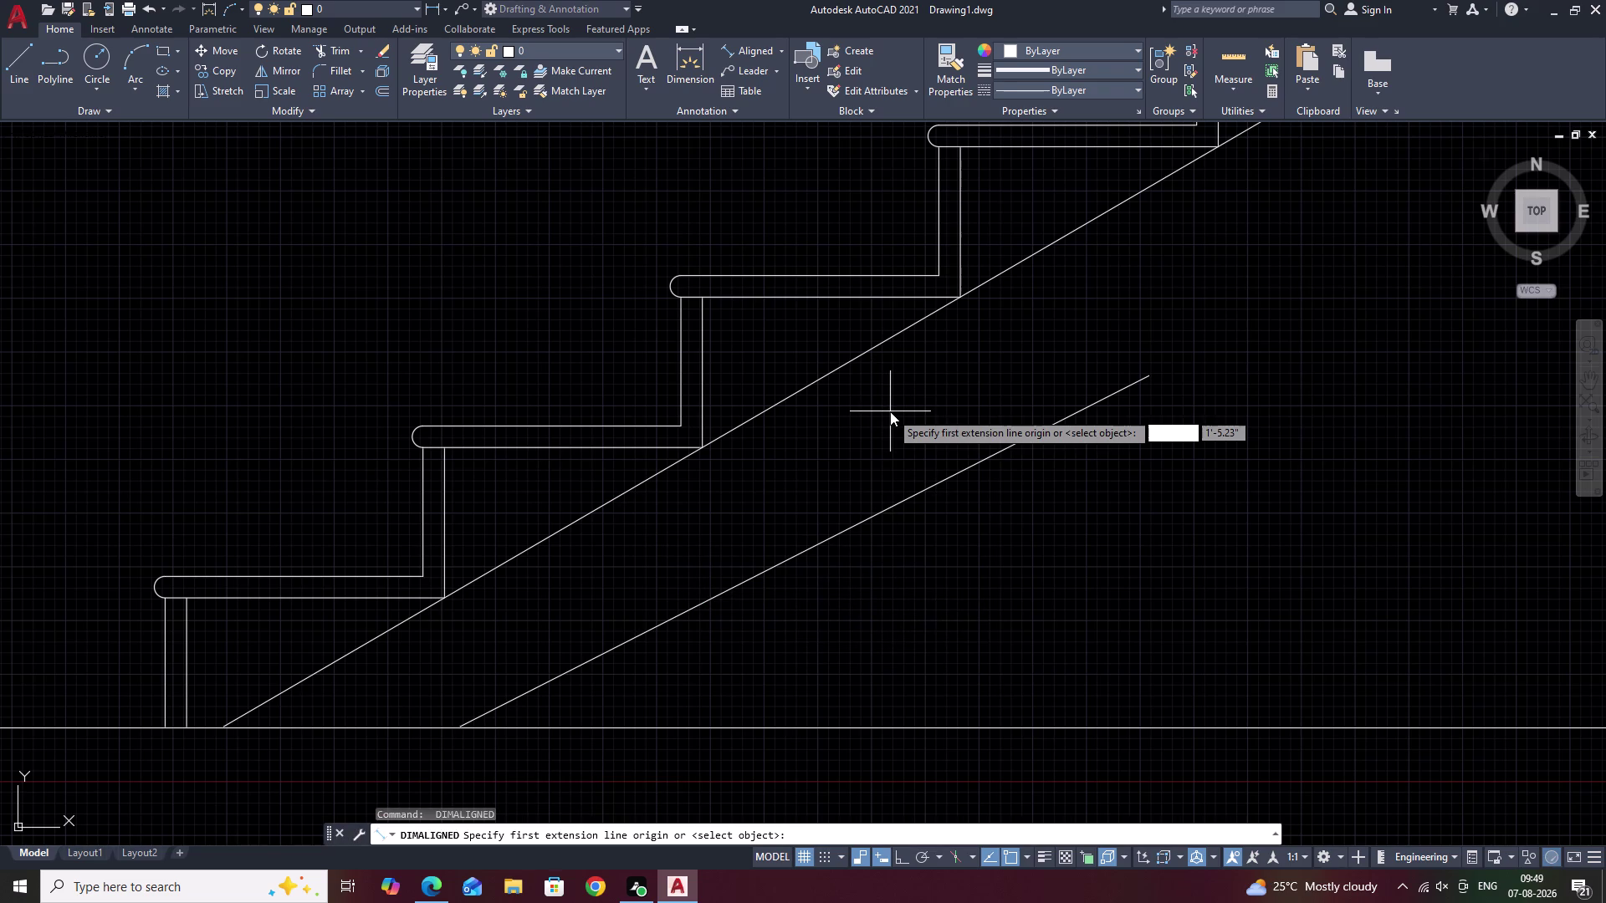
key(period)
text(44)
key(space)
key(Escape)
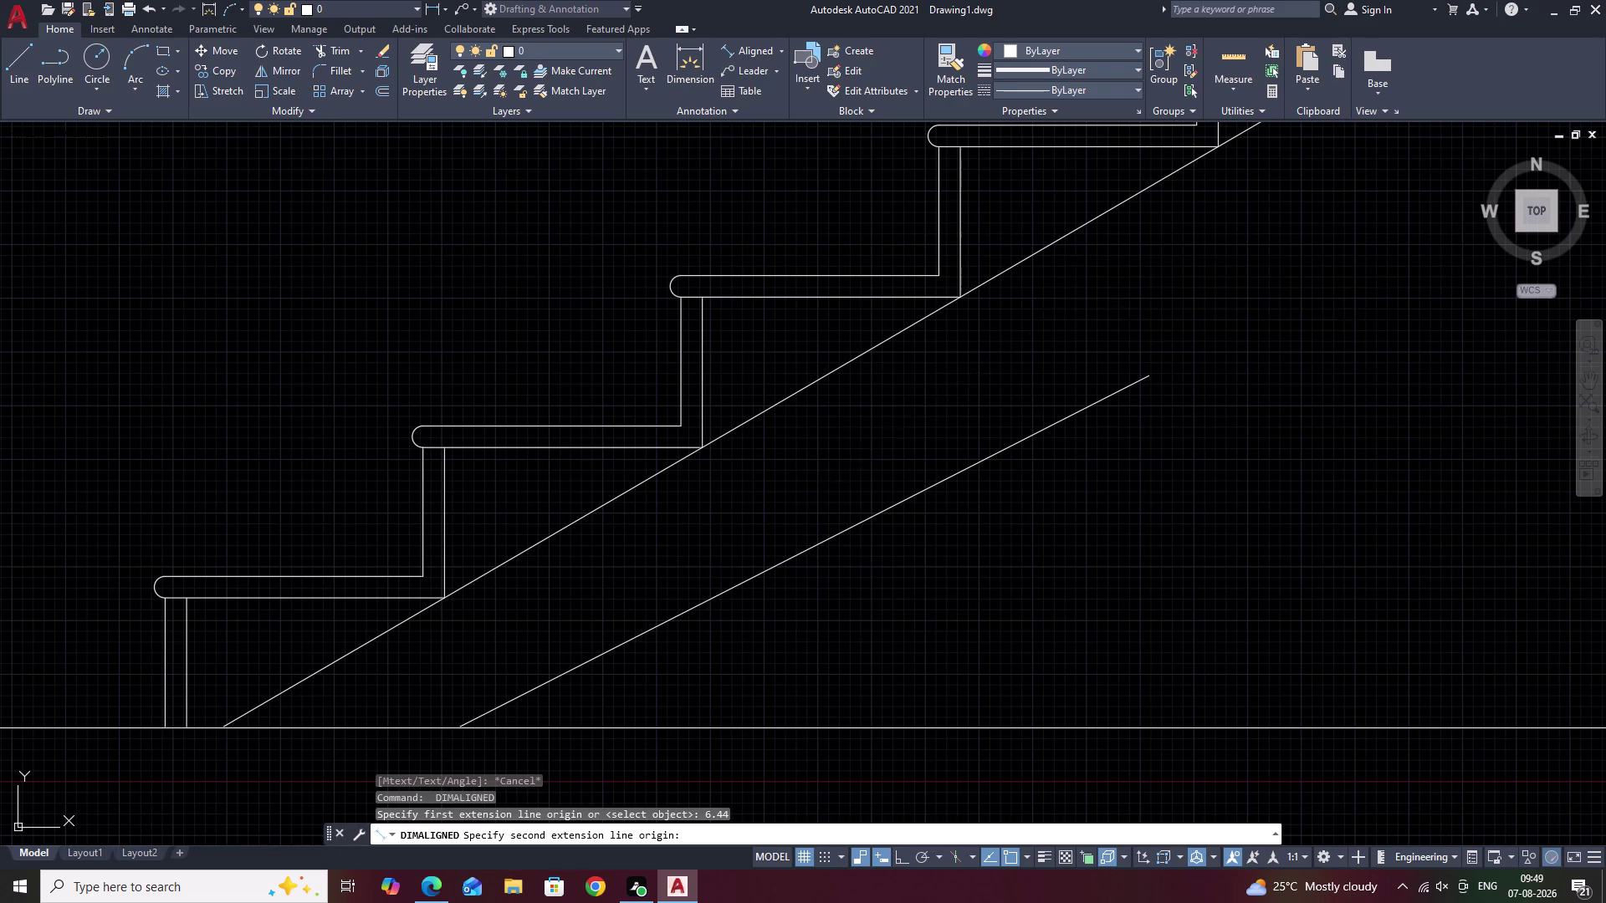
text(O 6)
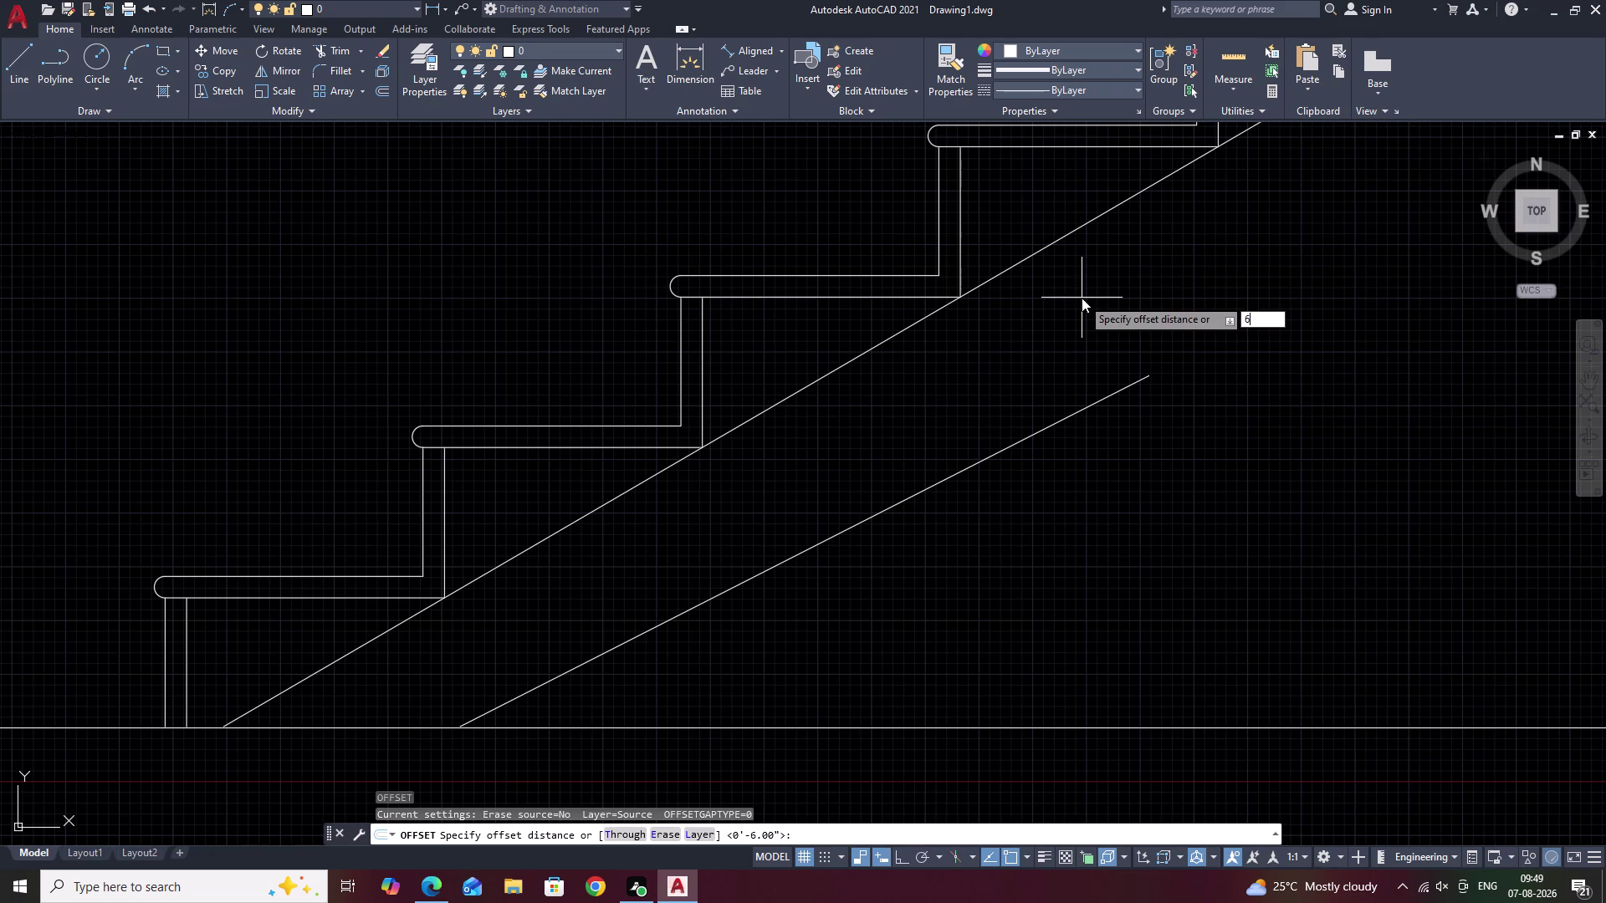
key(period)
key(1)
key(BackSpace)
text(44)
key(space)
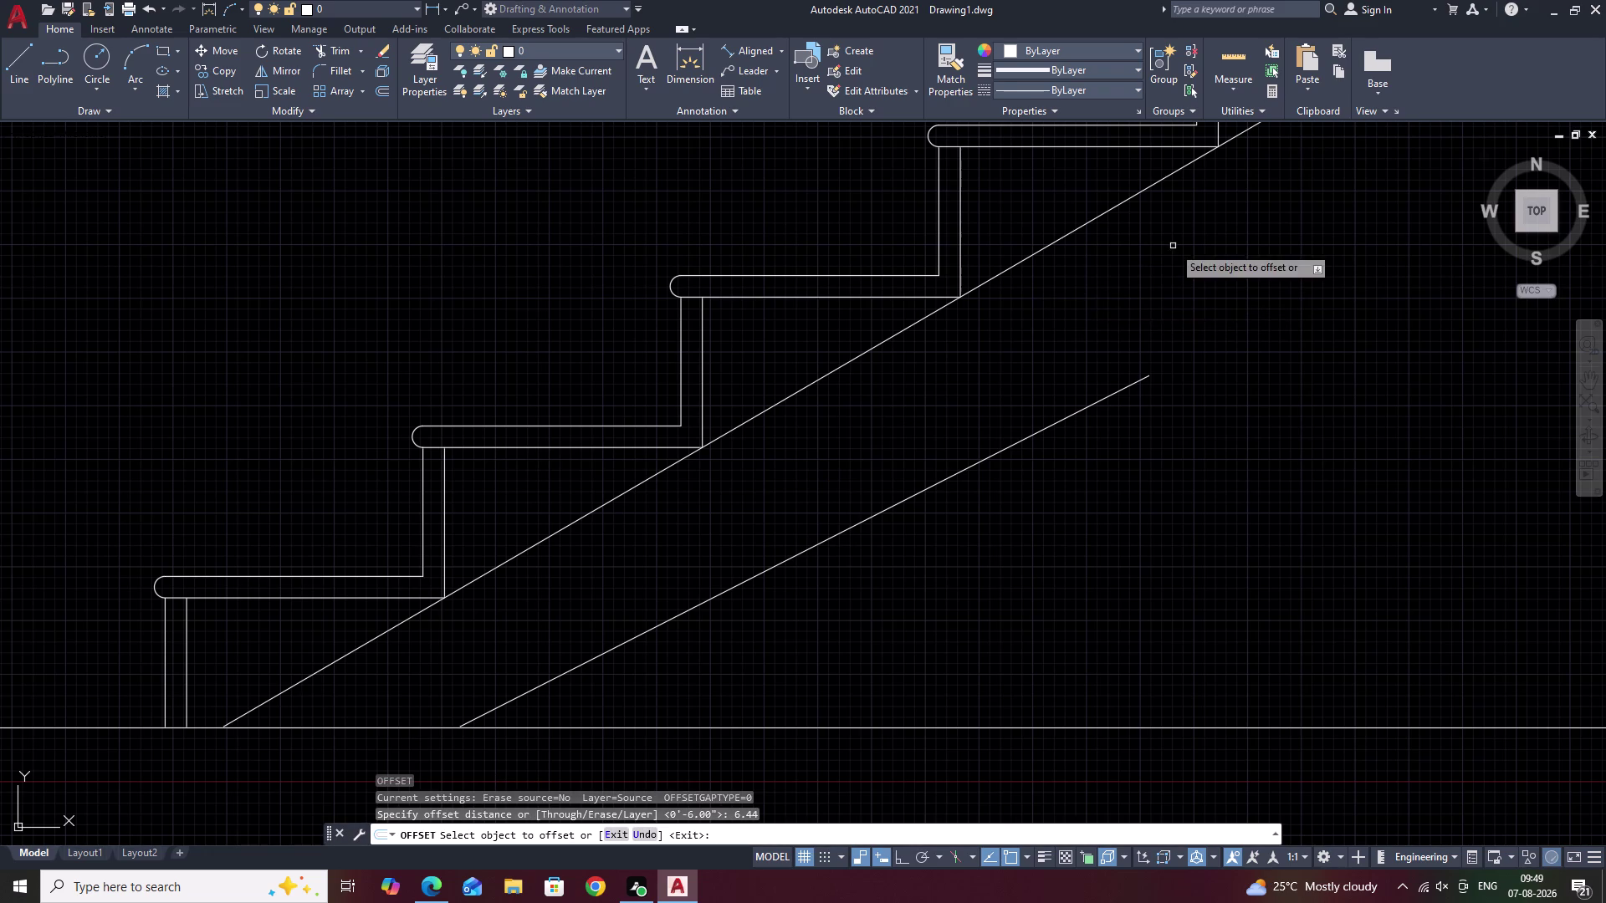
click(1135, 196)
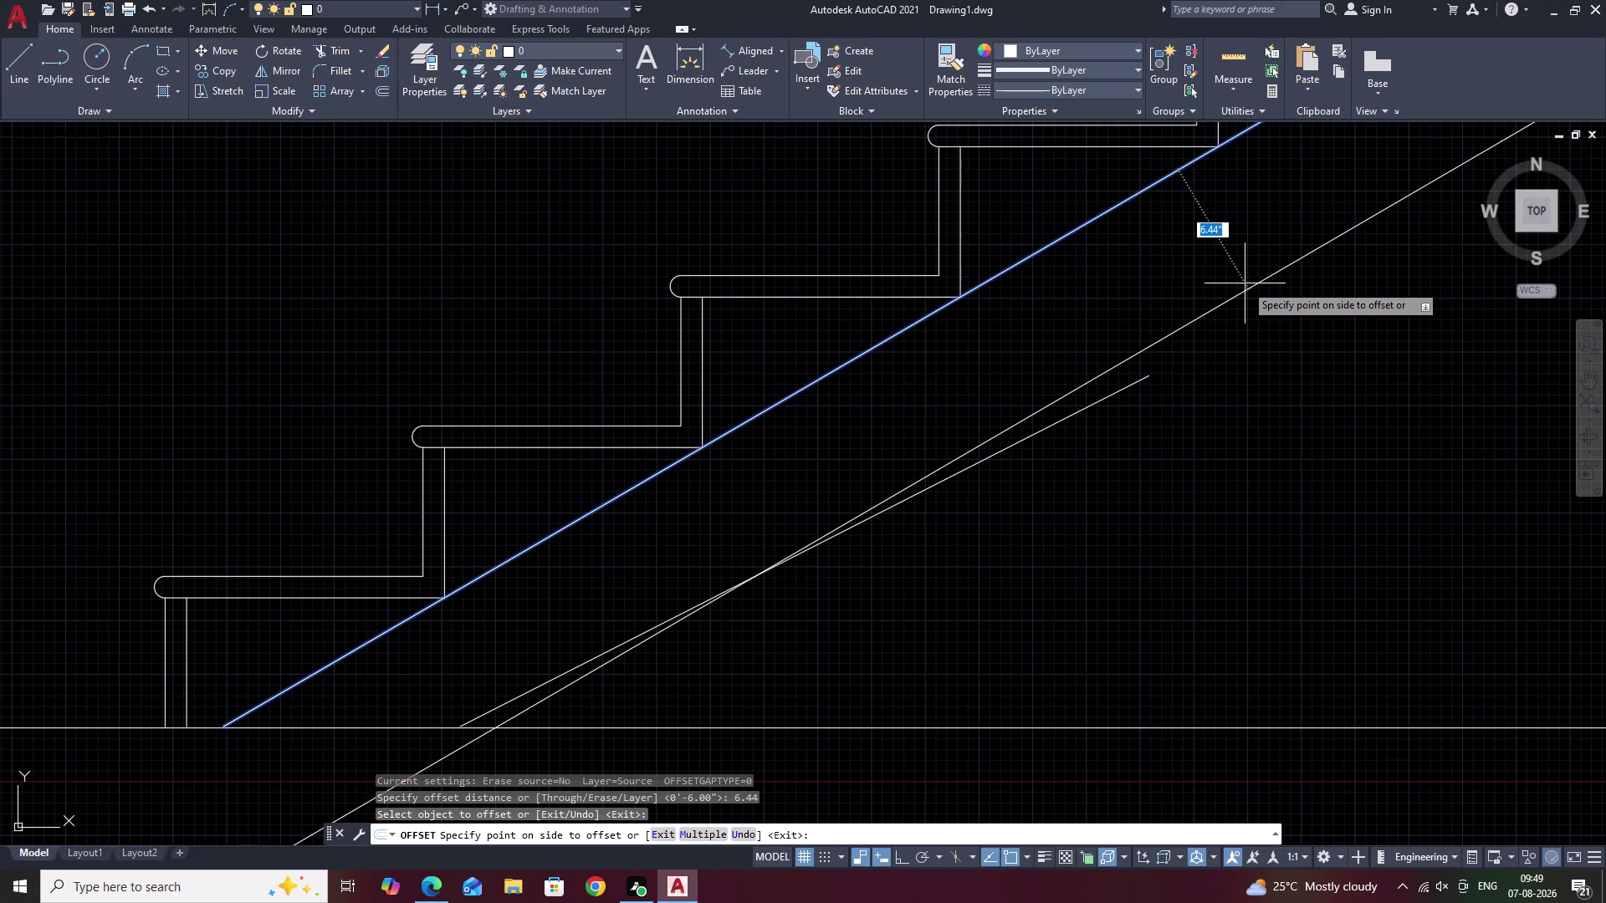
key(Escape)
middle_drag(636, 606, 680, 581)
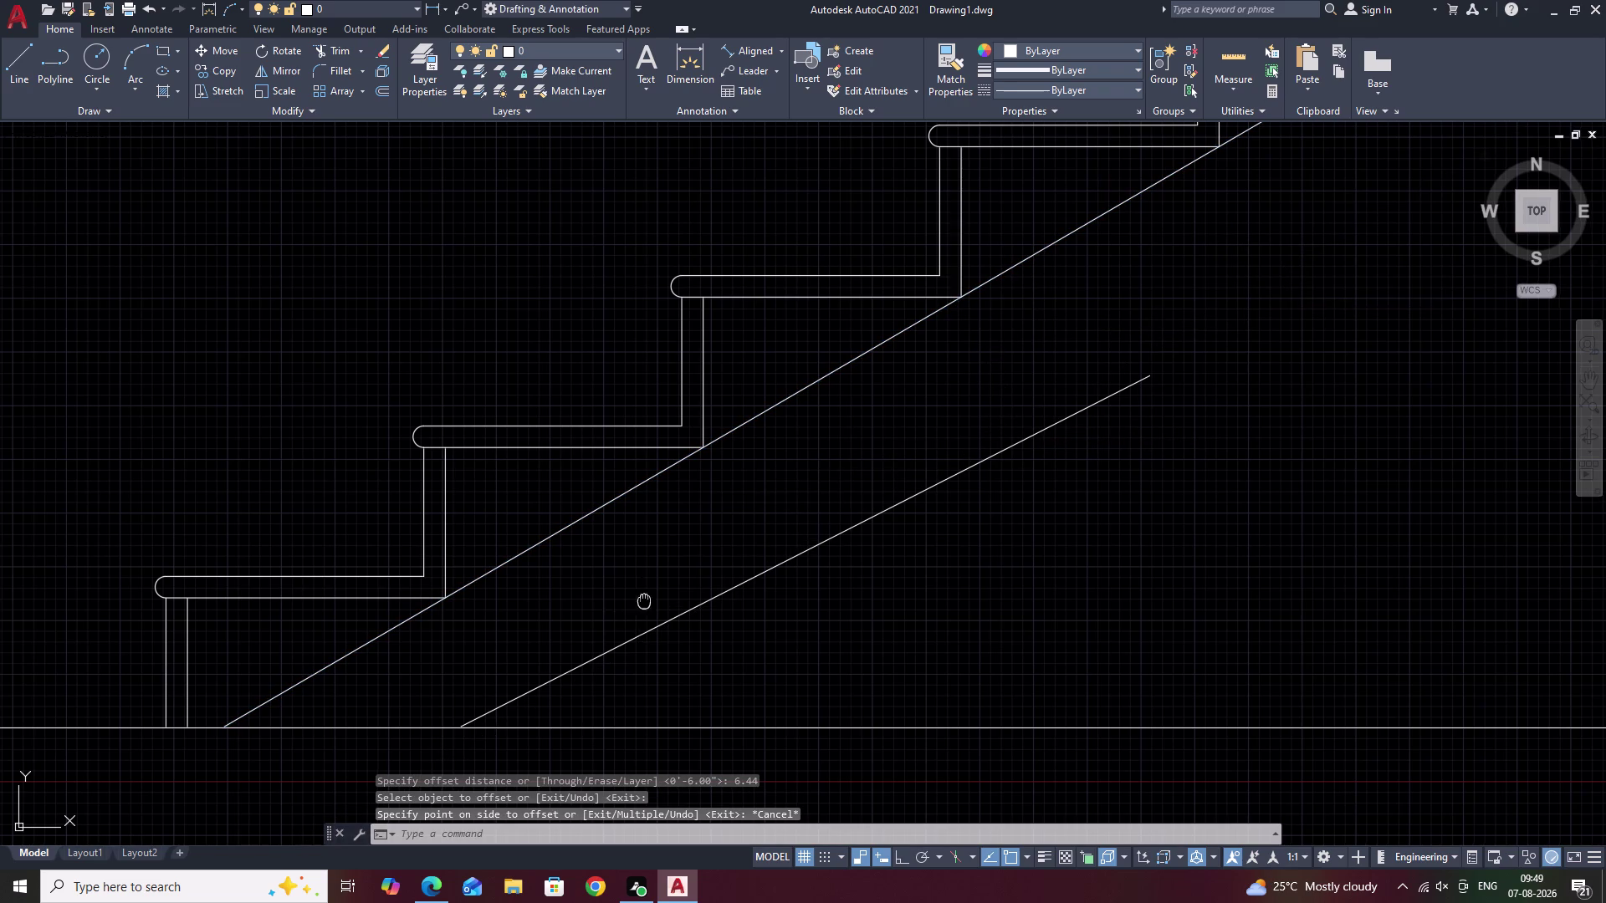
middle_drag(681, 581, 813, 508)
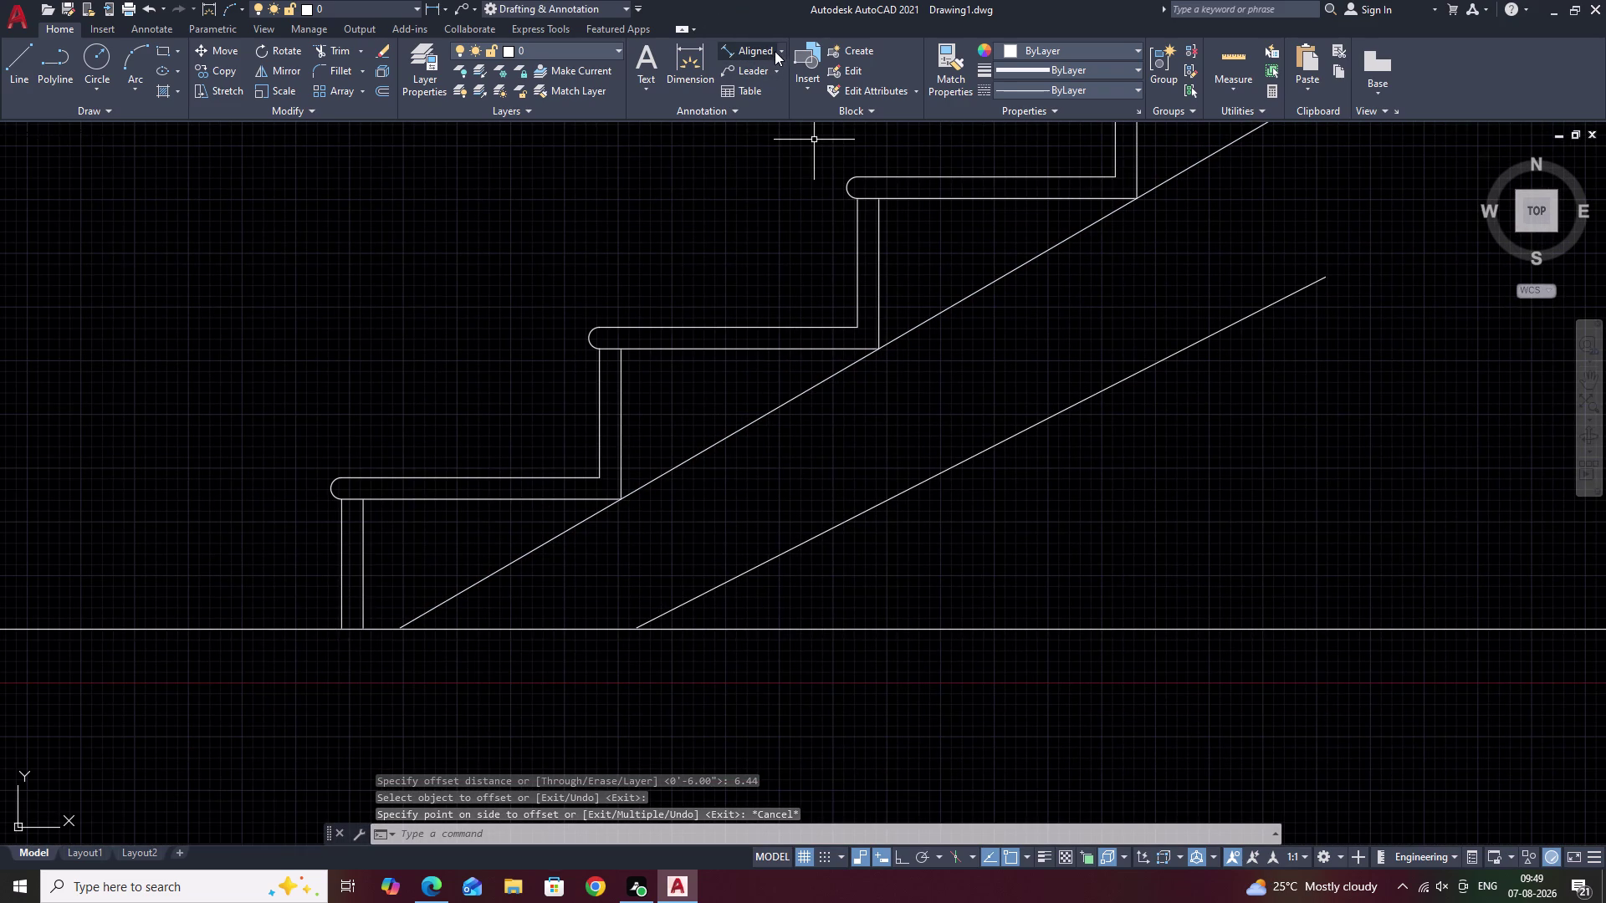
click(776, 51)
click(782, 52)
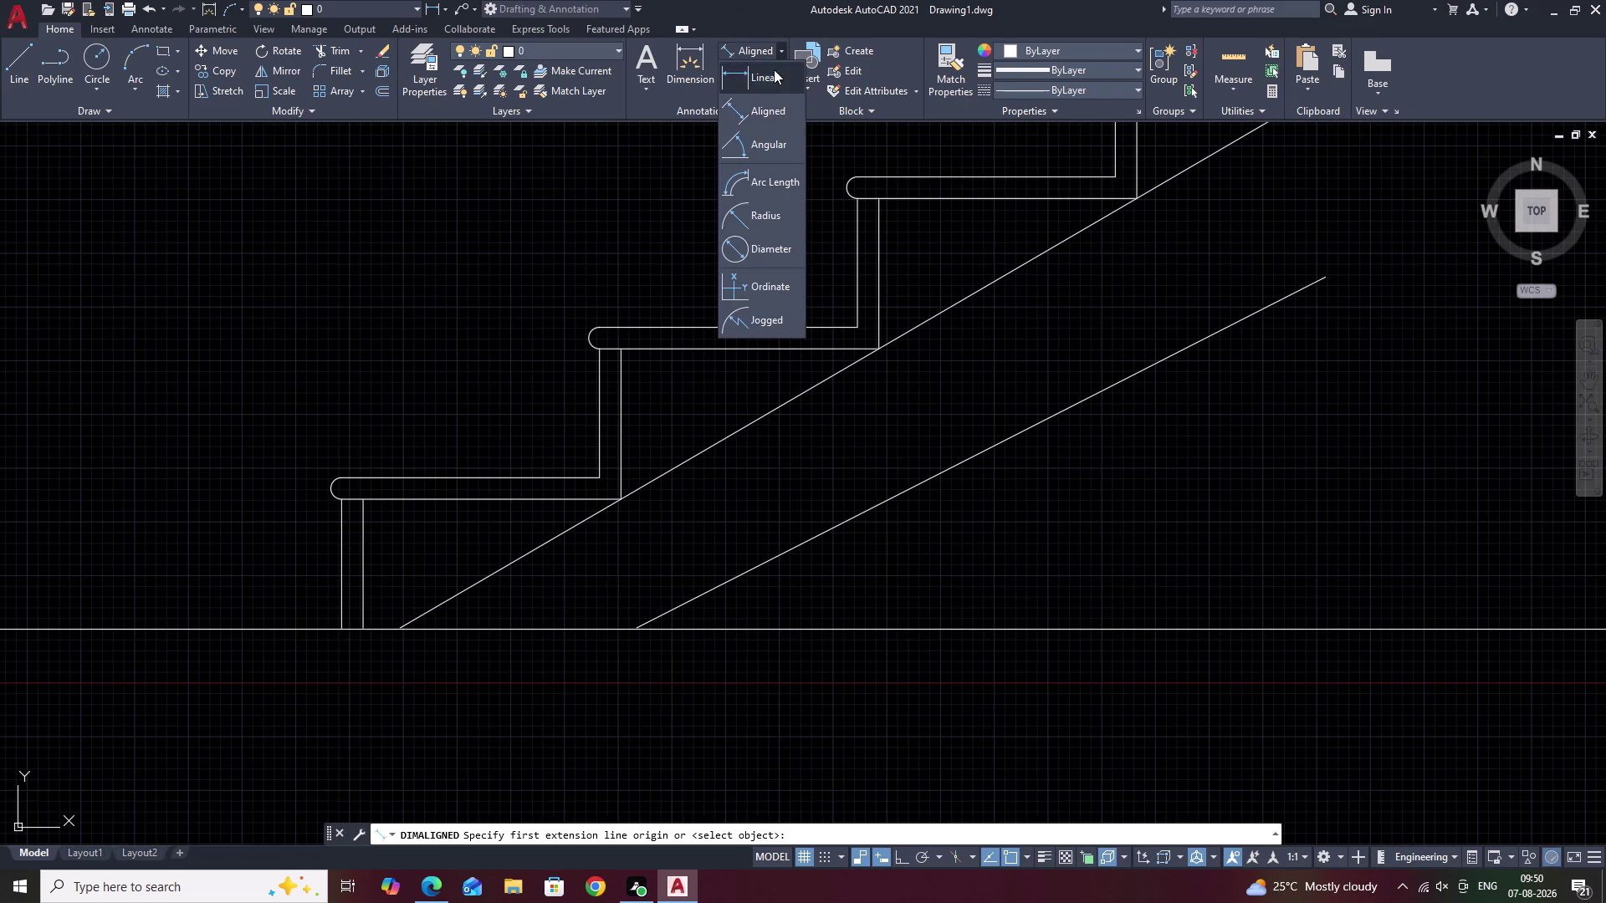
click(774, 69)
Attempt a linear dimension between the lower line and soffit, cancelling the zero-length result.
click(729, 583)
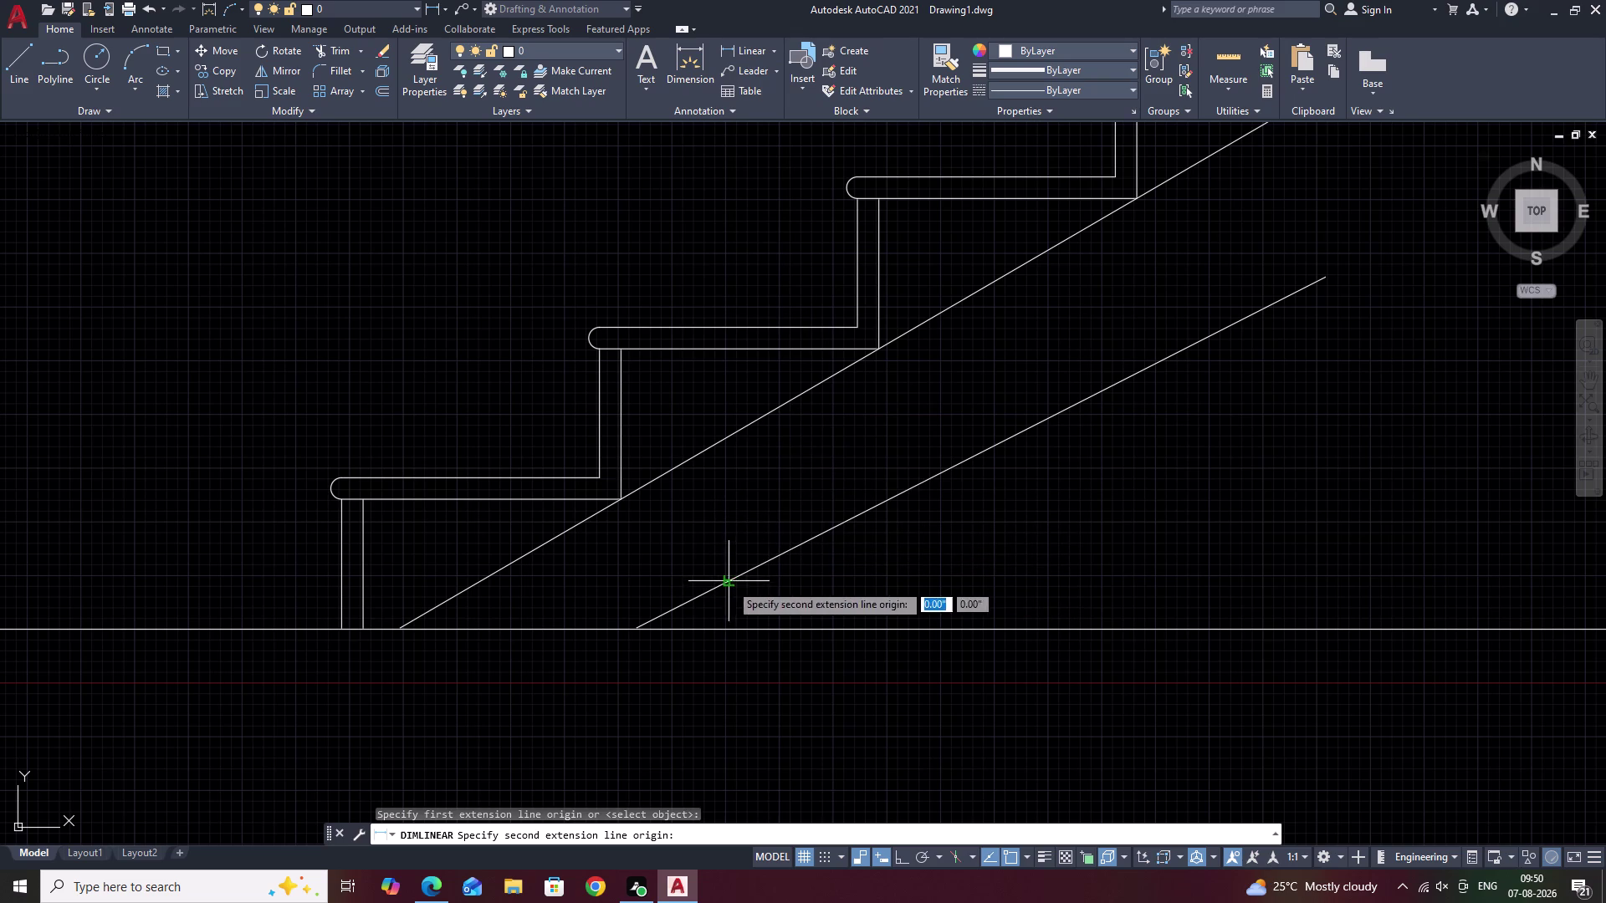
click(729, 437)
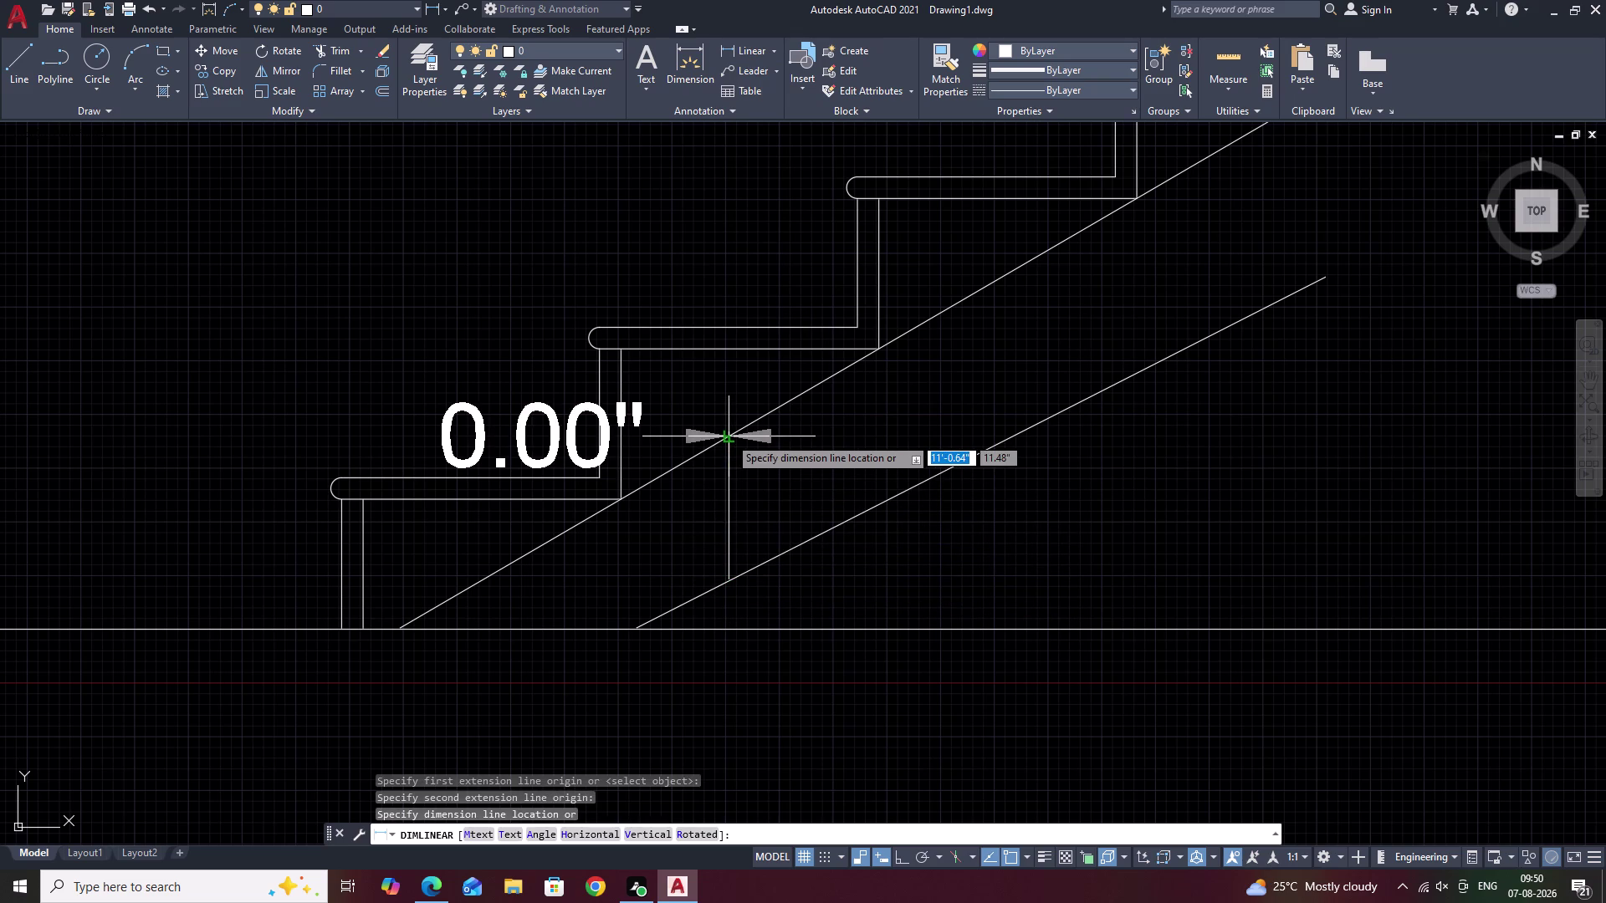
key(Escape)
key(space)
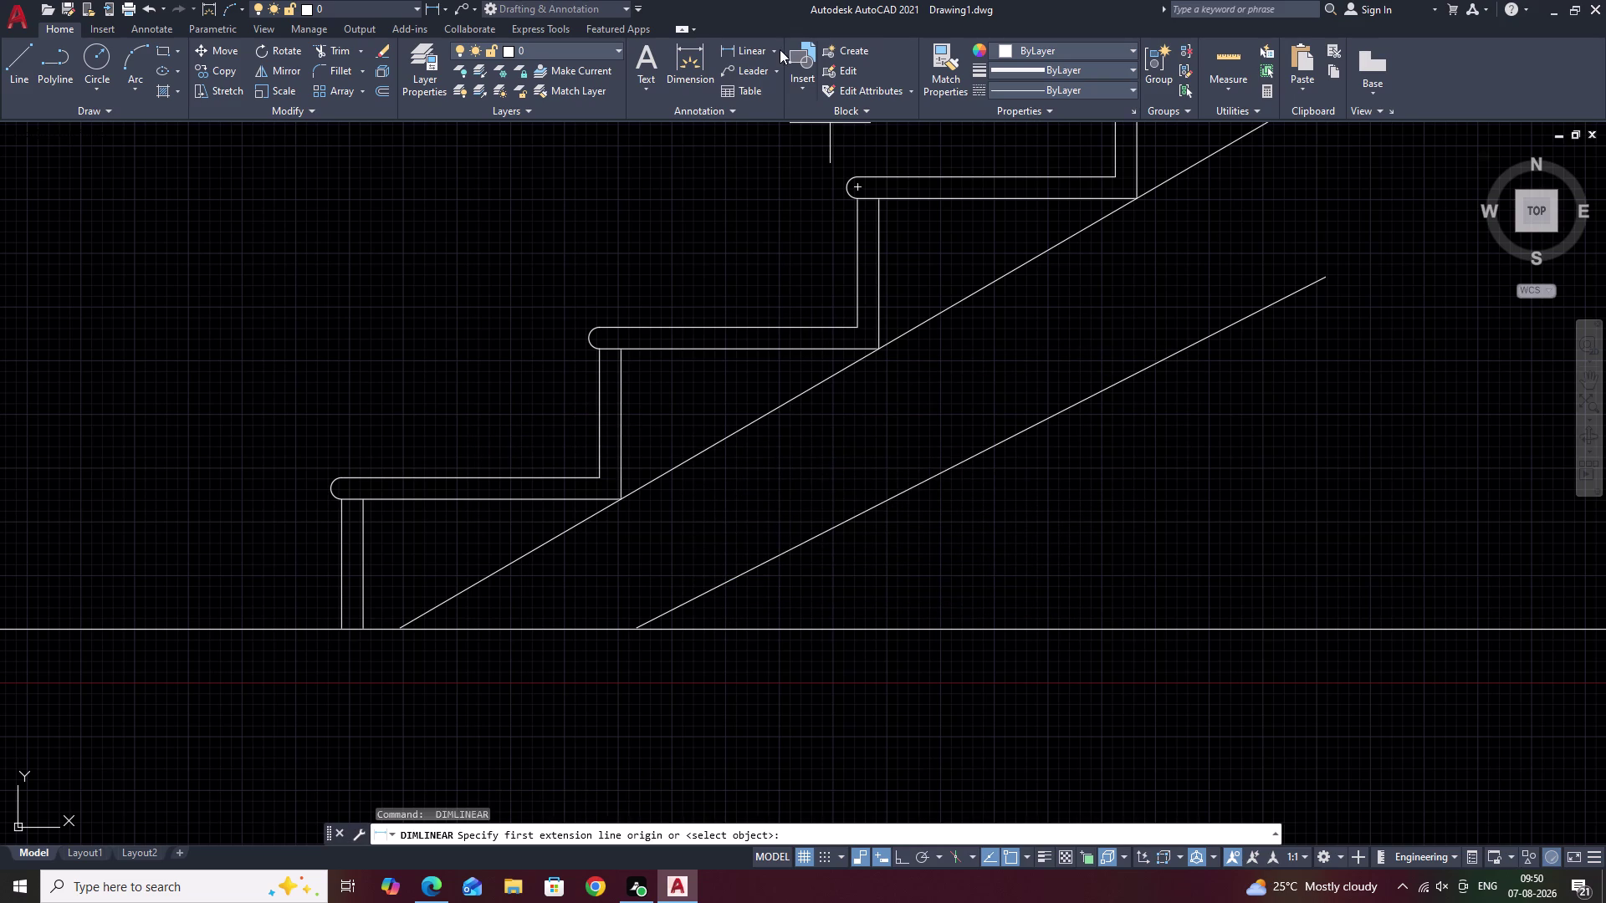
Read the 0.45-inch distance from the soffit line to the line below with Linear dimension.
click(771, 52)
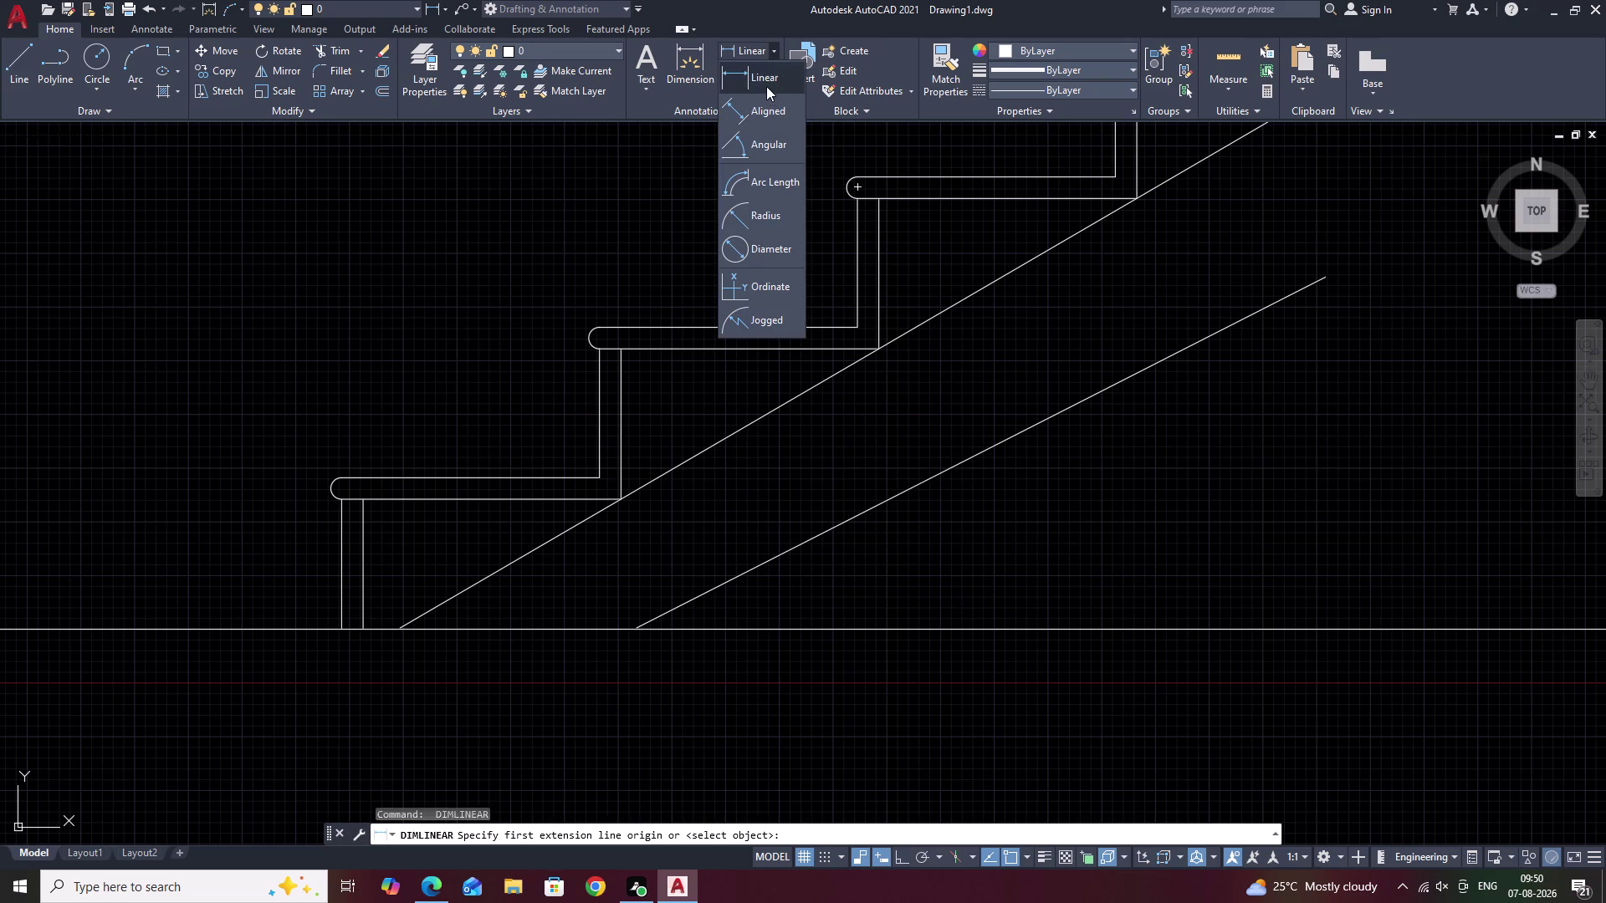
click(766, 86)
click(877, 344)
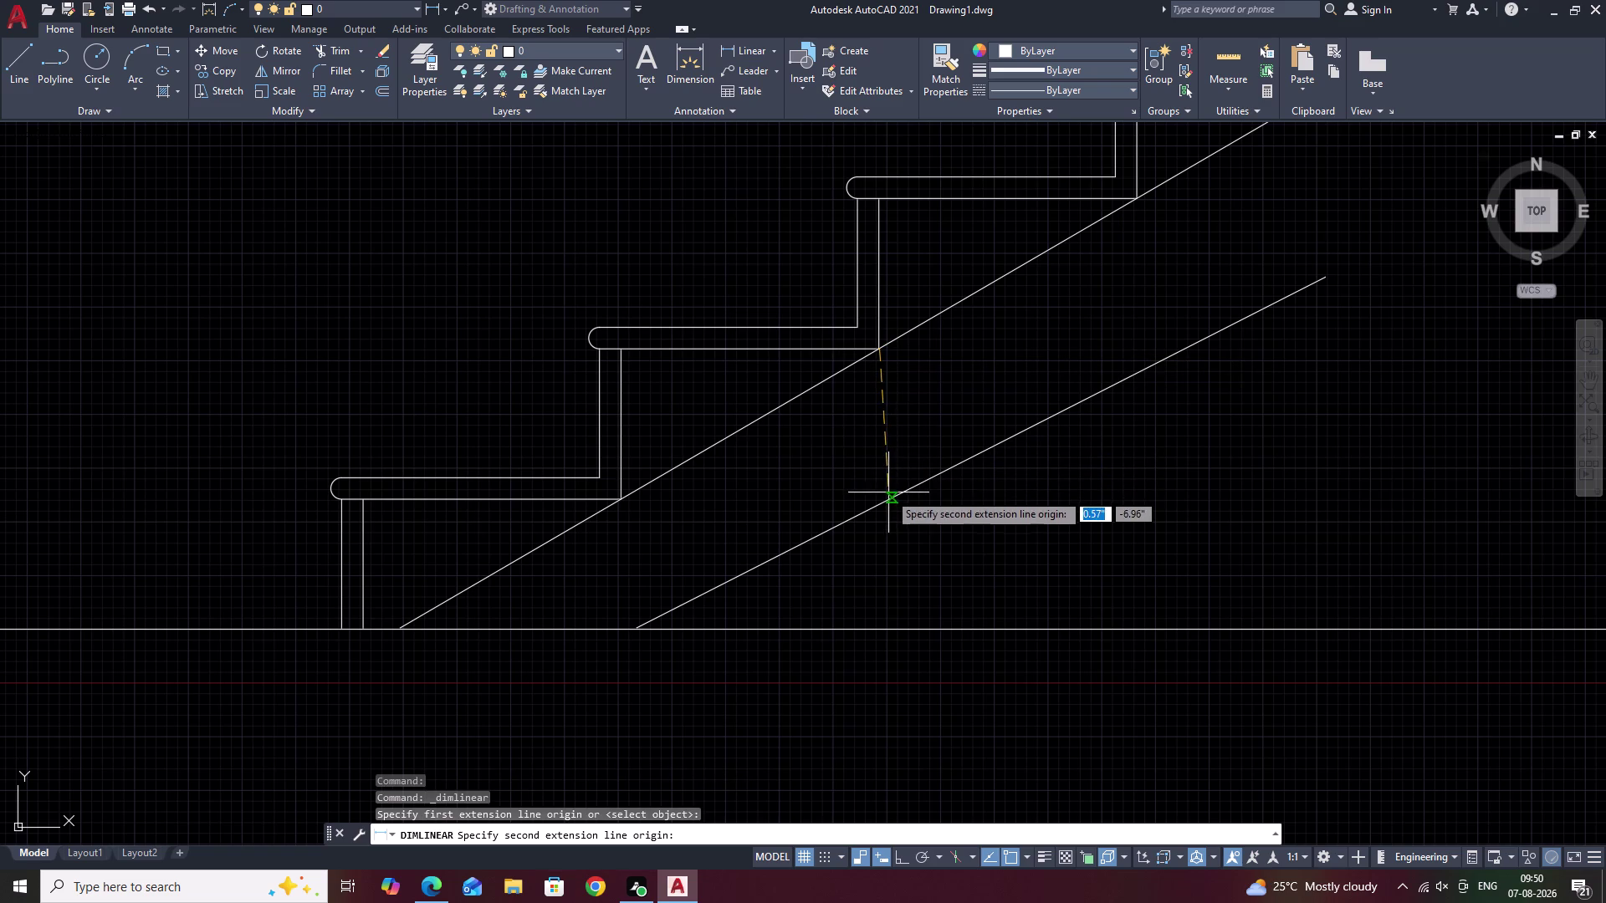
click(888, 499)
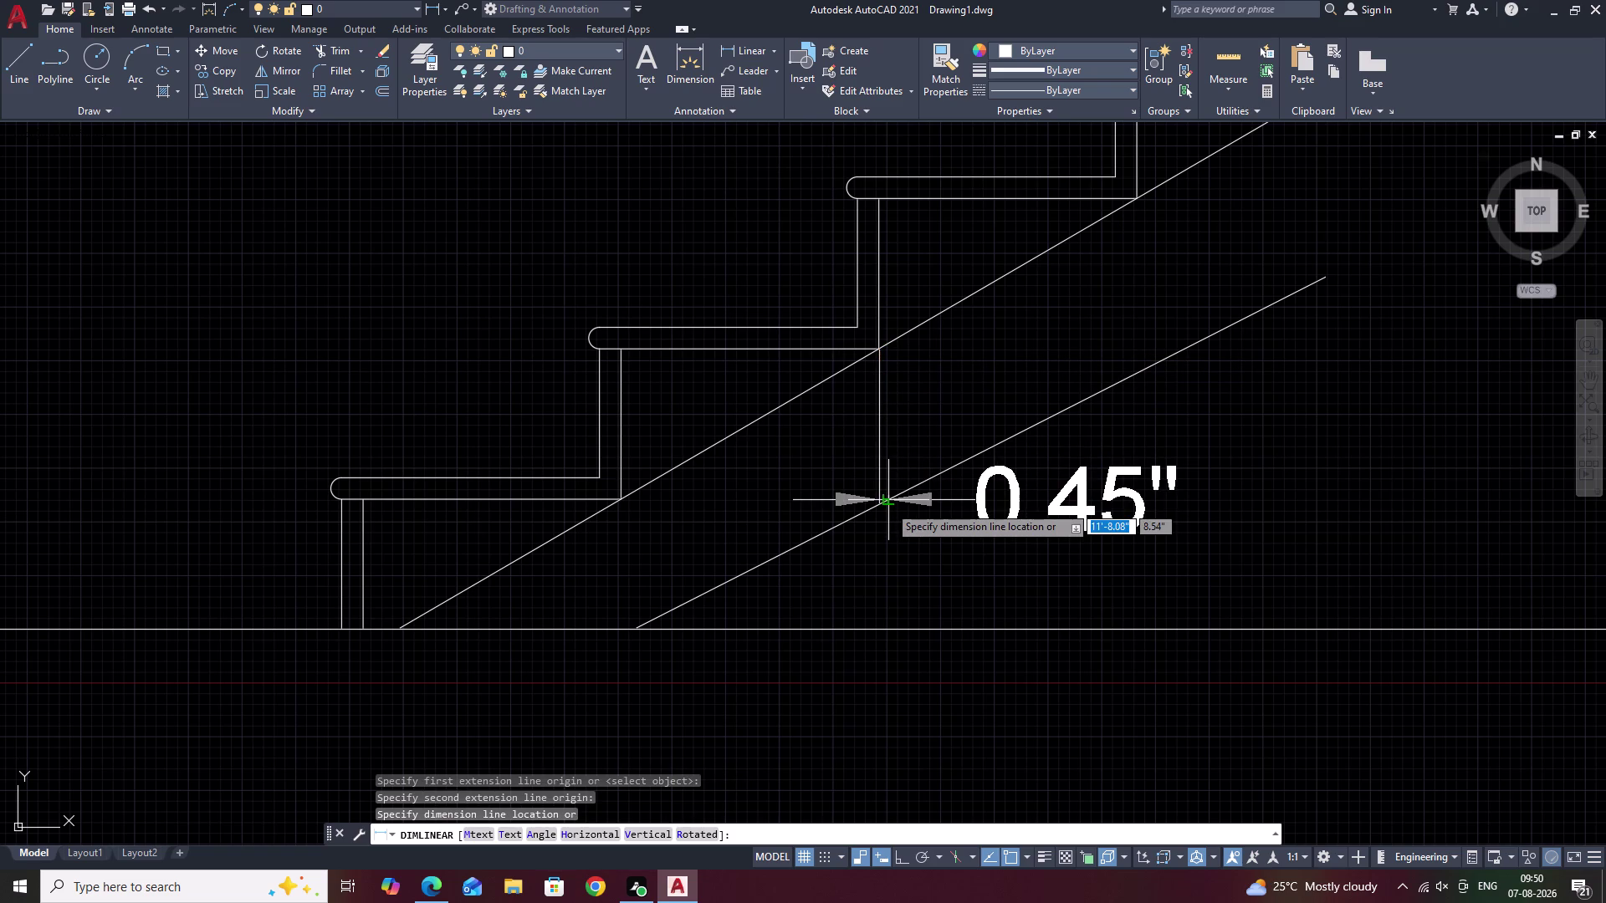
key(Escape)
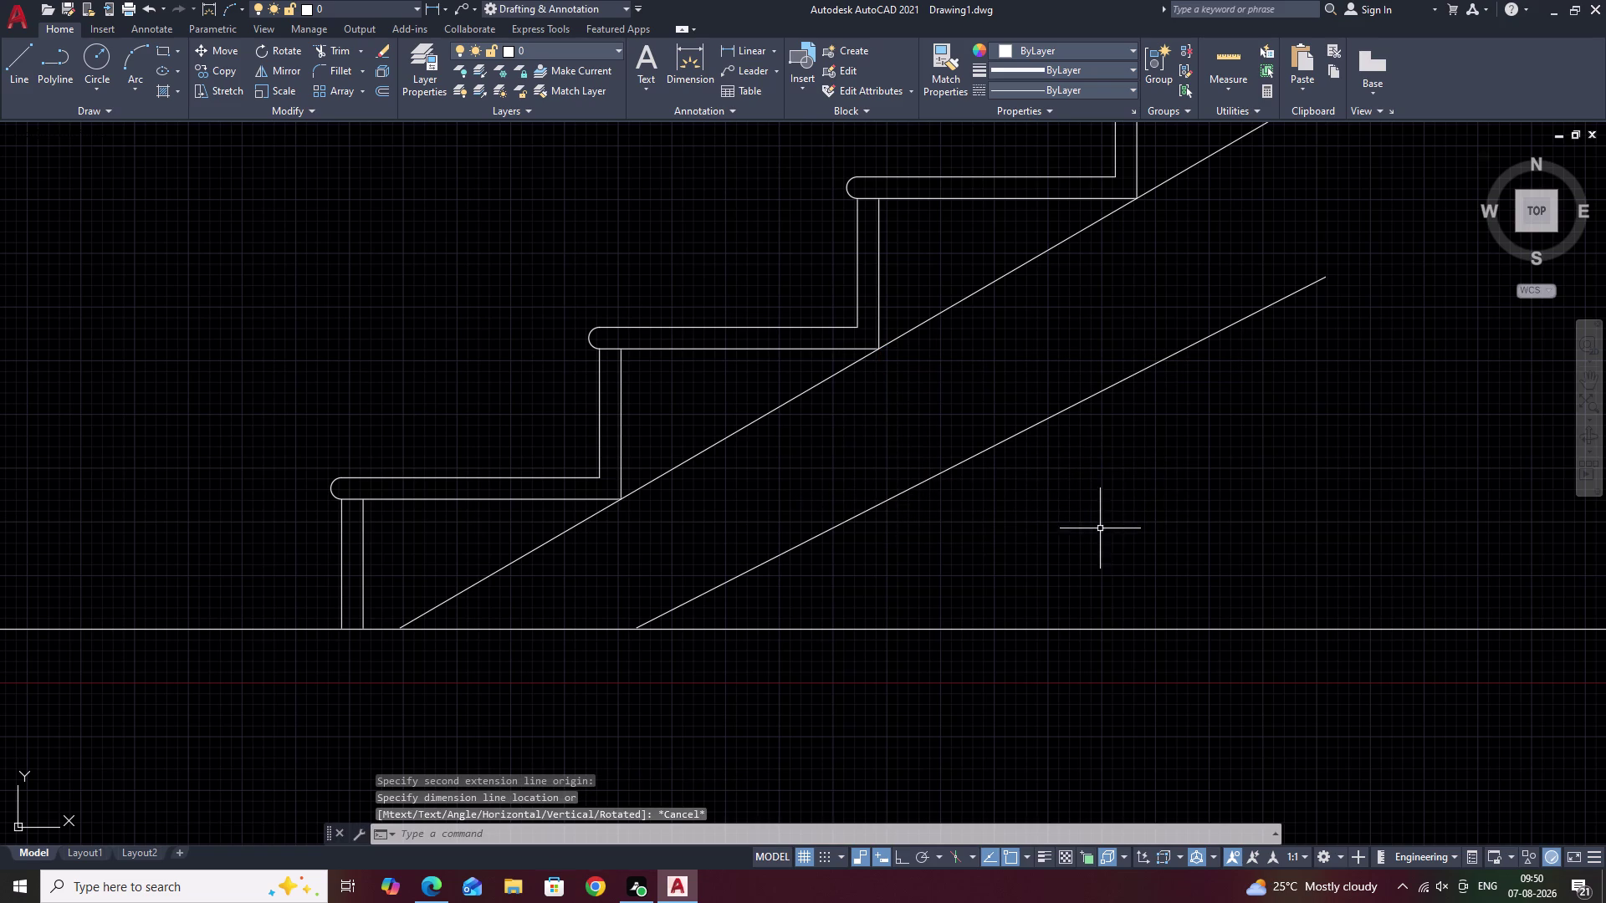
key(space)
text(.)
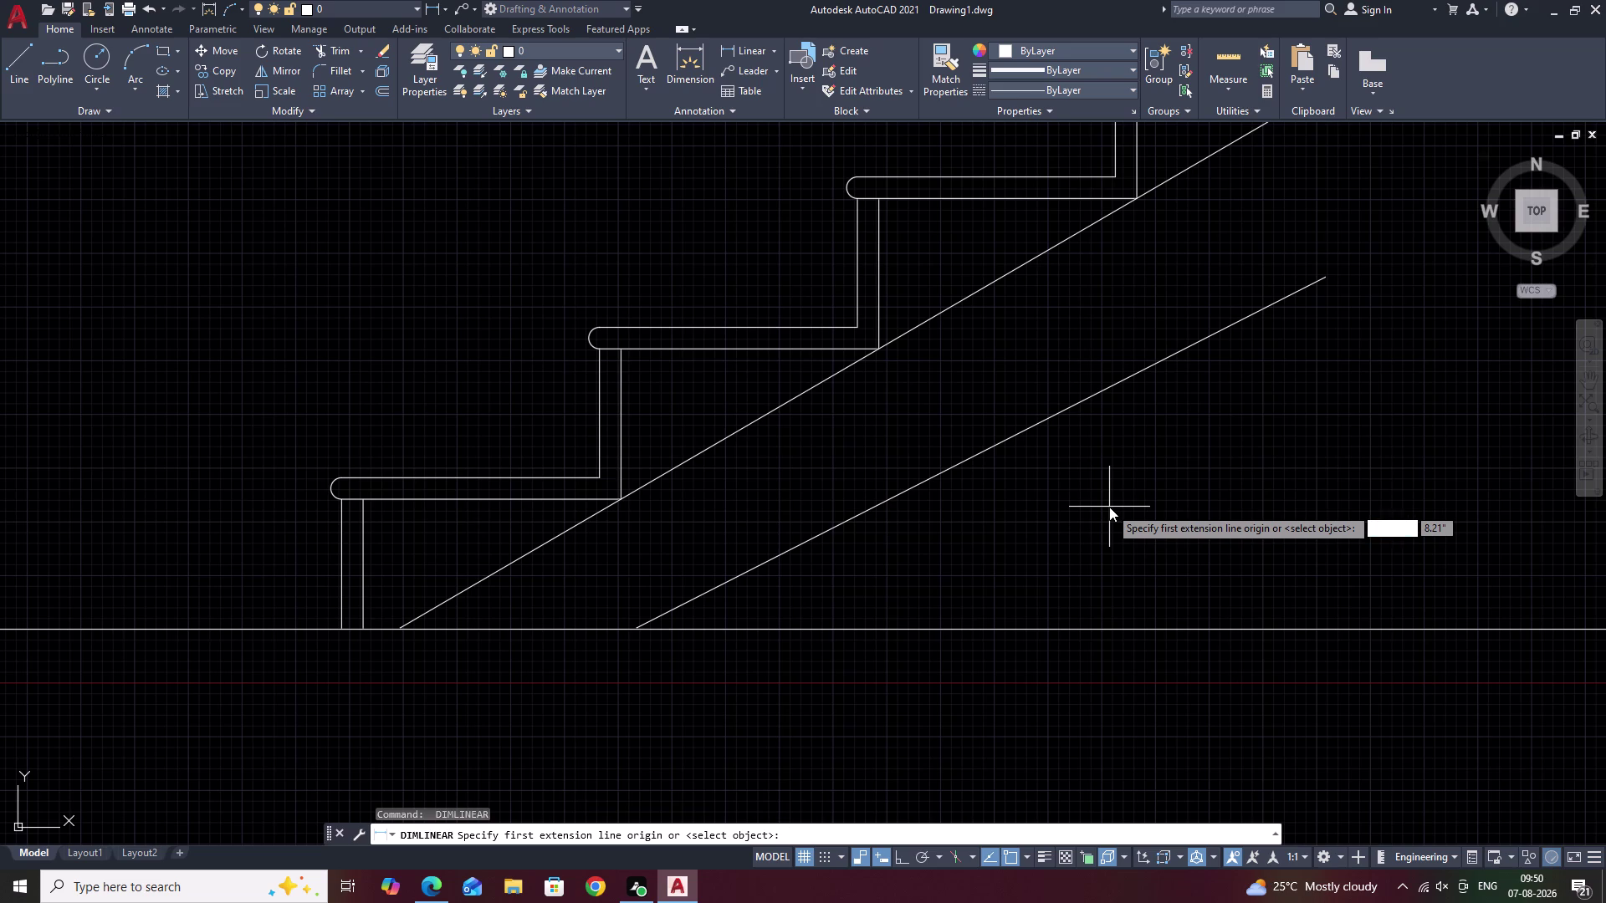
text(45)
key(space)
key(Escape)
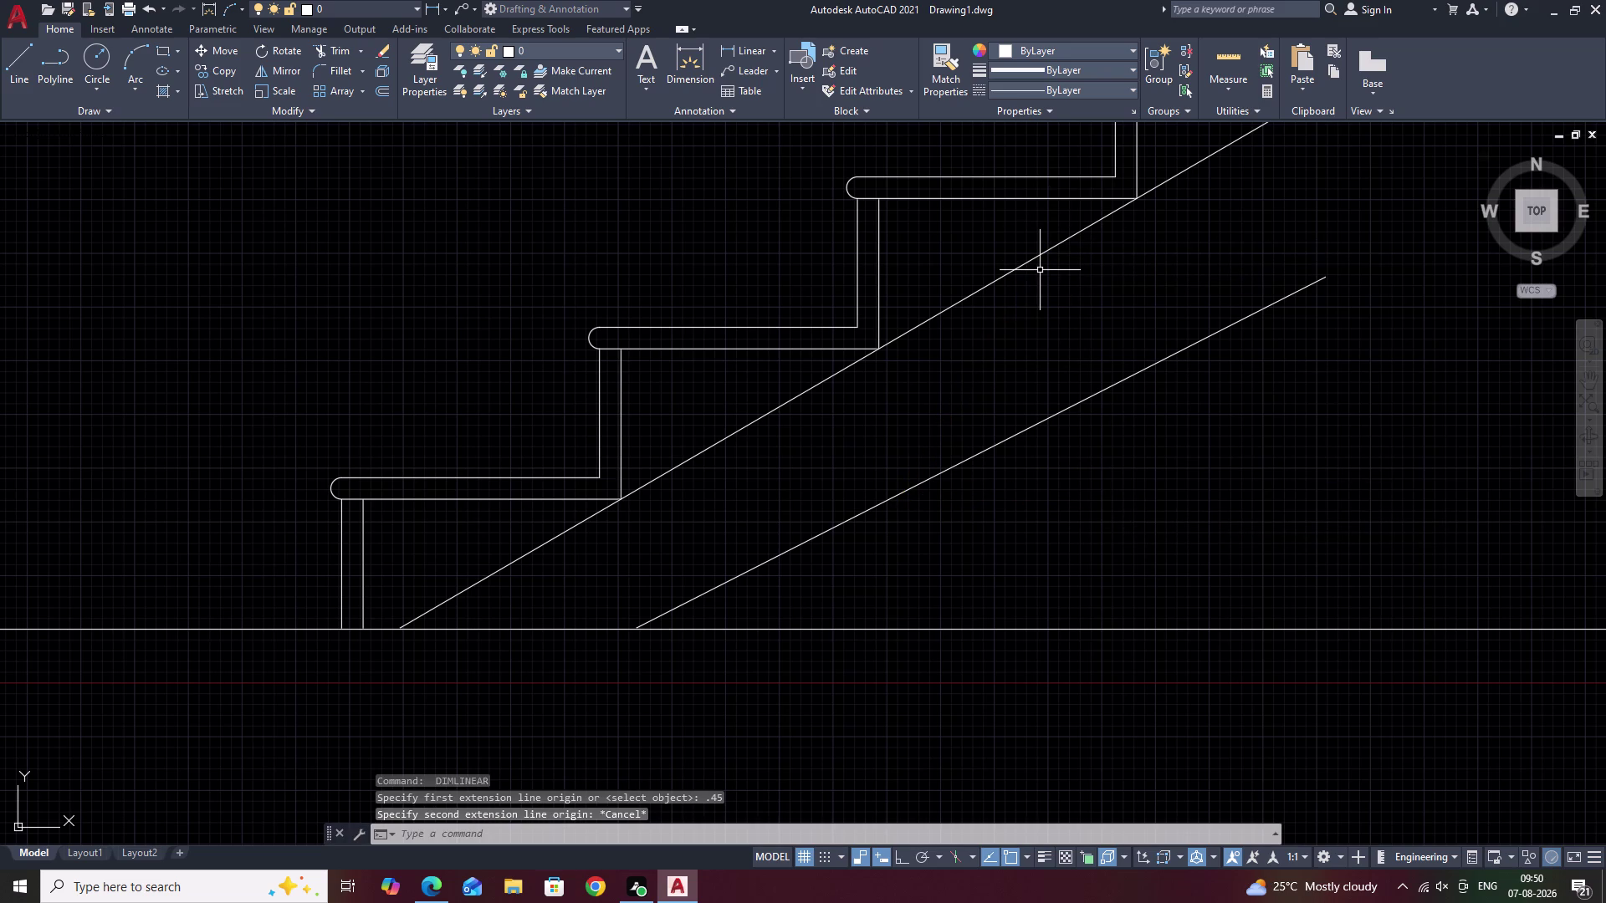
Try a 0.45 offset of the soffit line, cancel it, and pan the stair into view.
text(O .4)
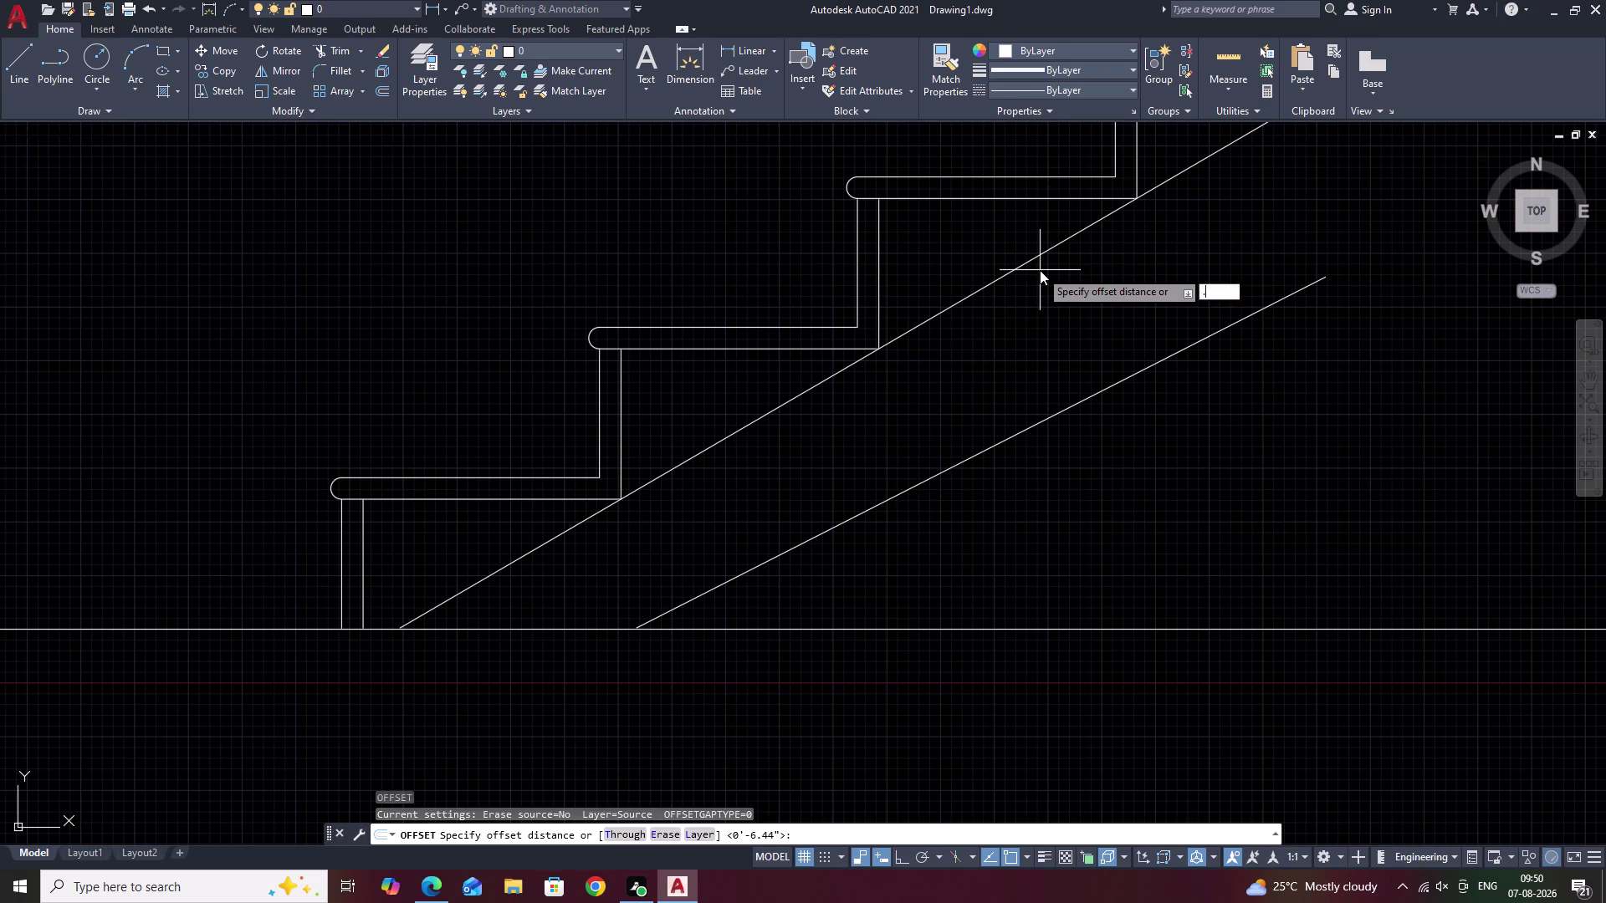
text(5)
key(space)
click(1028, 260)
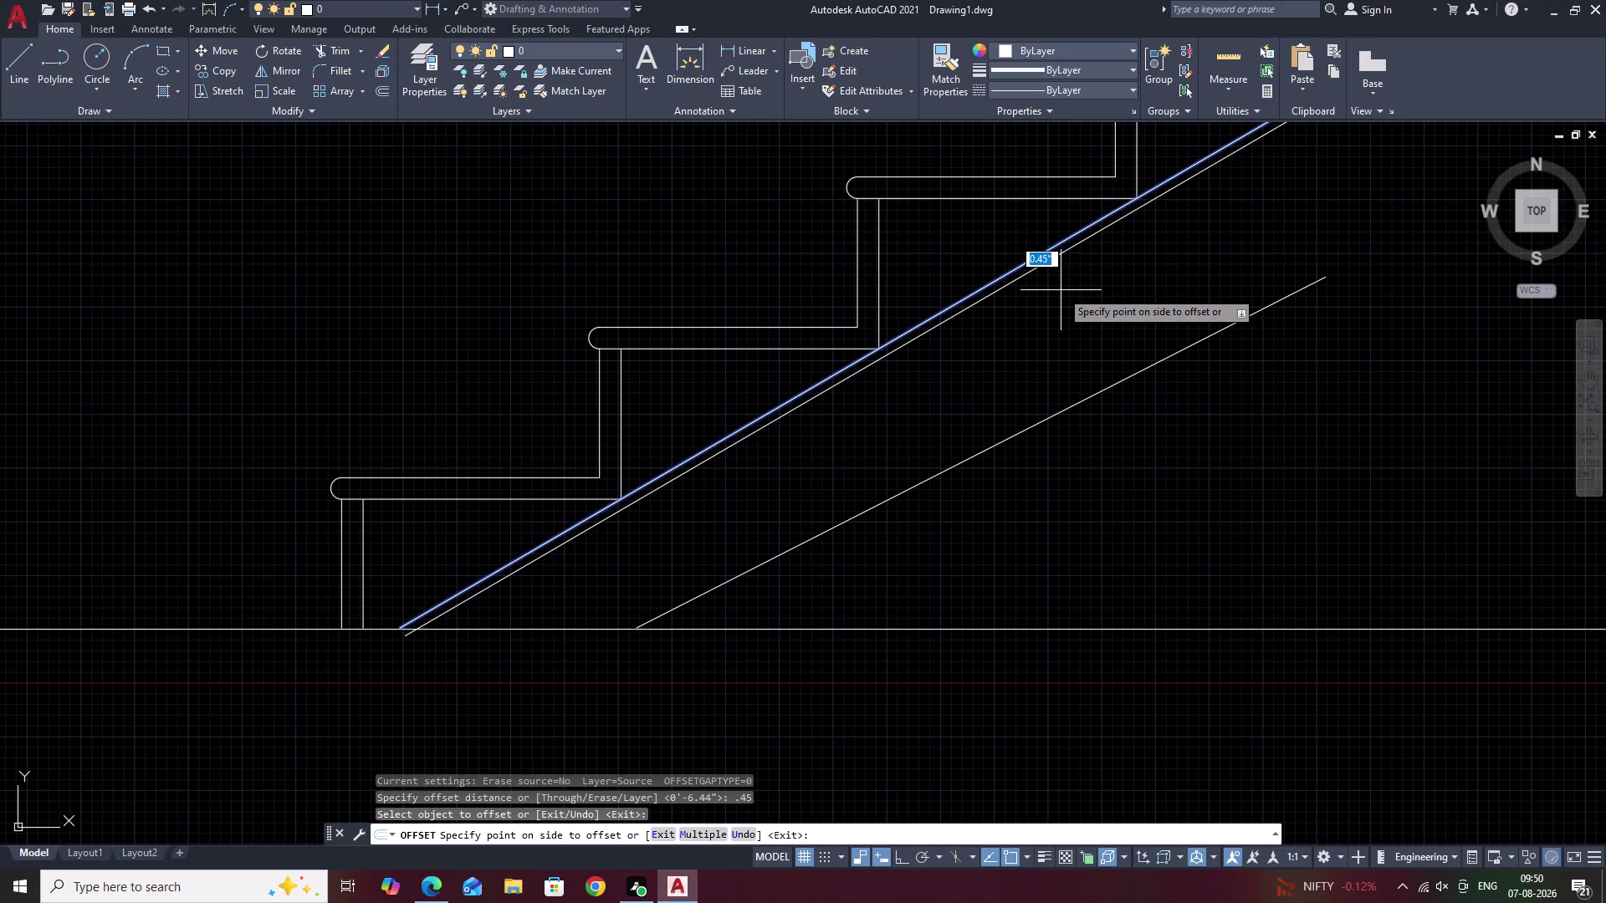
key(Escape)
scroll(down, 3)
middle_drag(1017, 389, 877, 390)
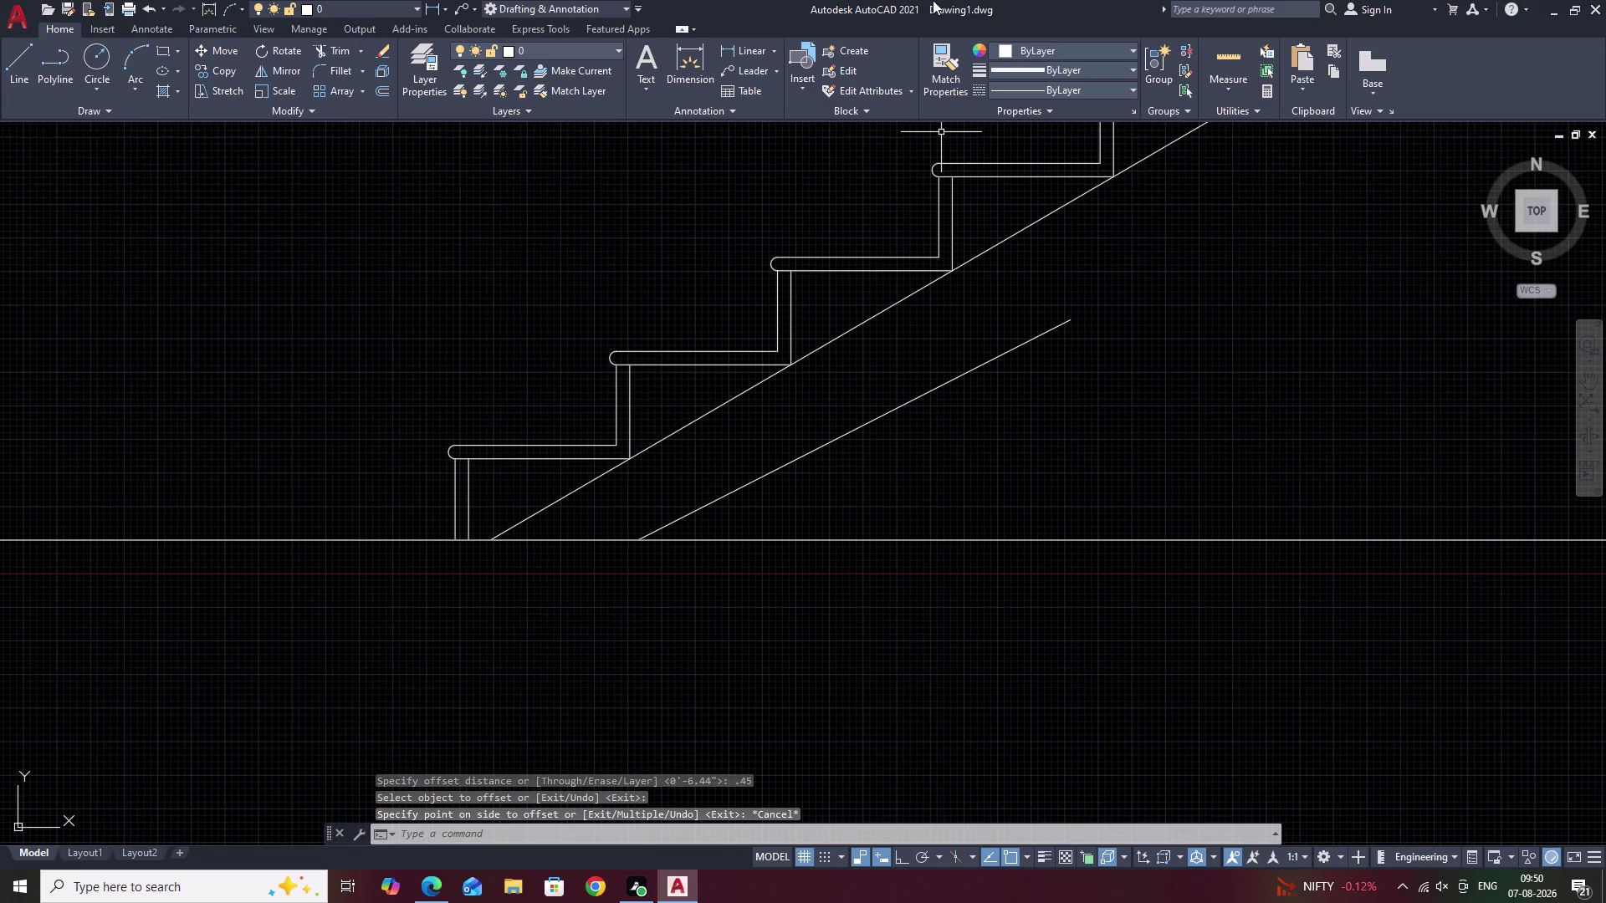
click(777, 47)
click(754, 107)
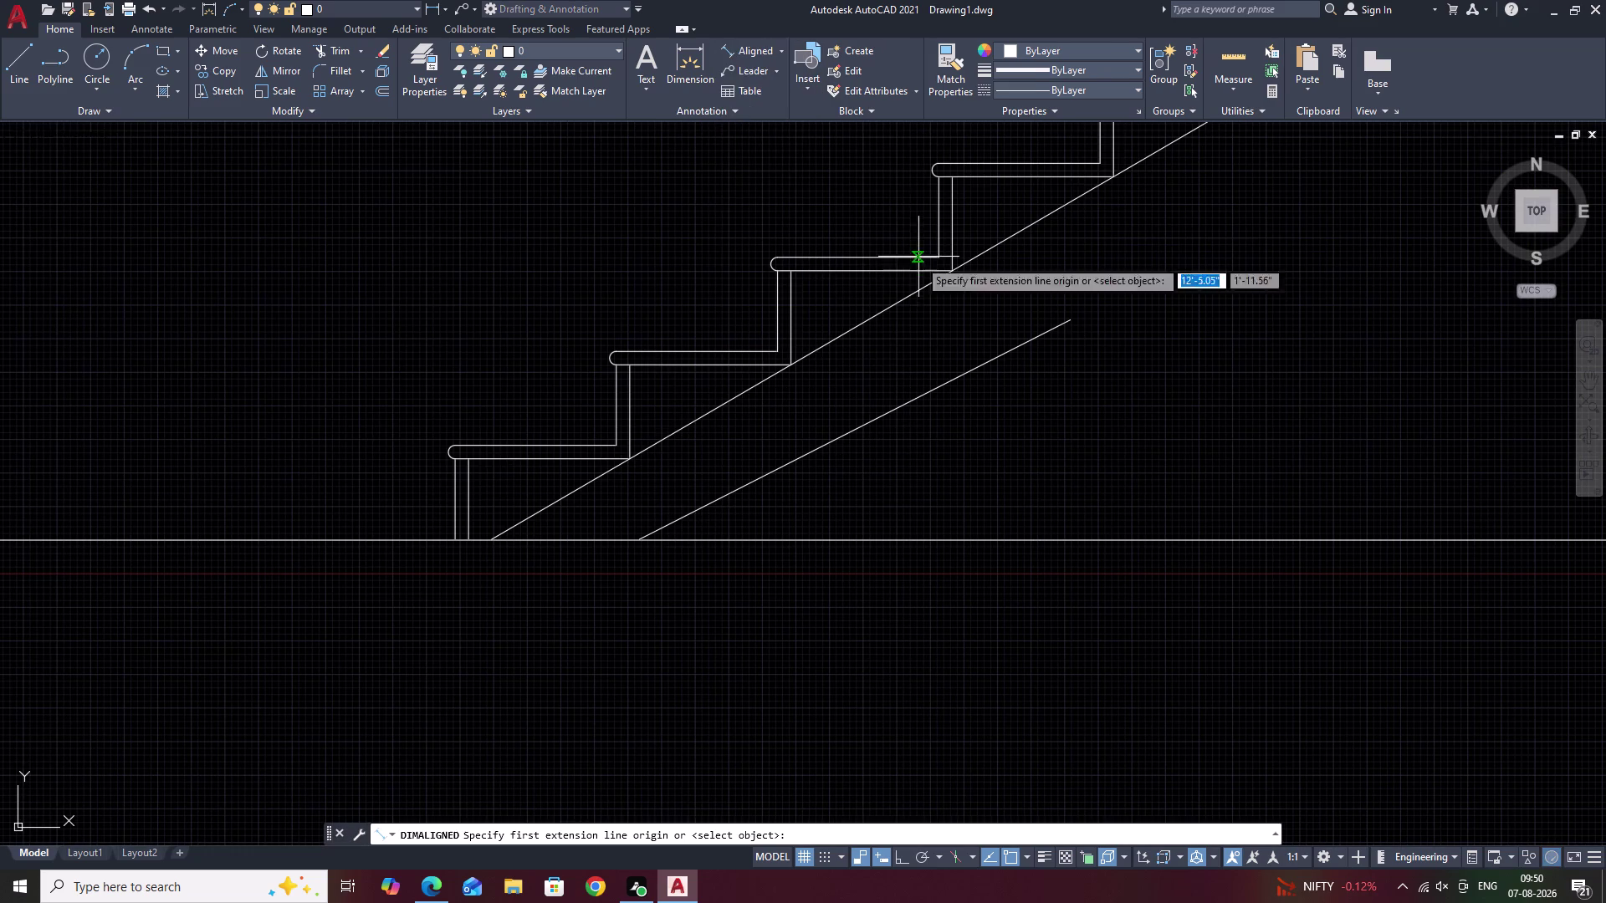
scroll(up, 3)
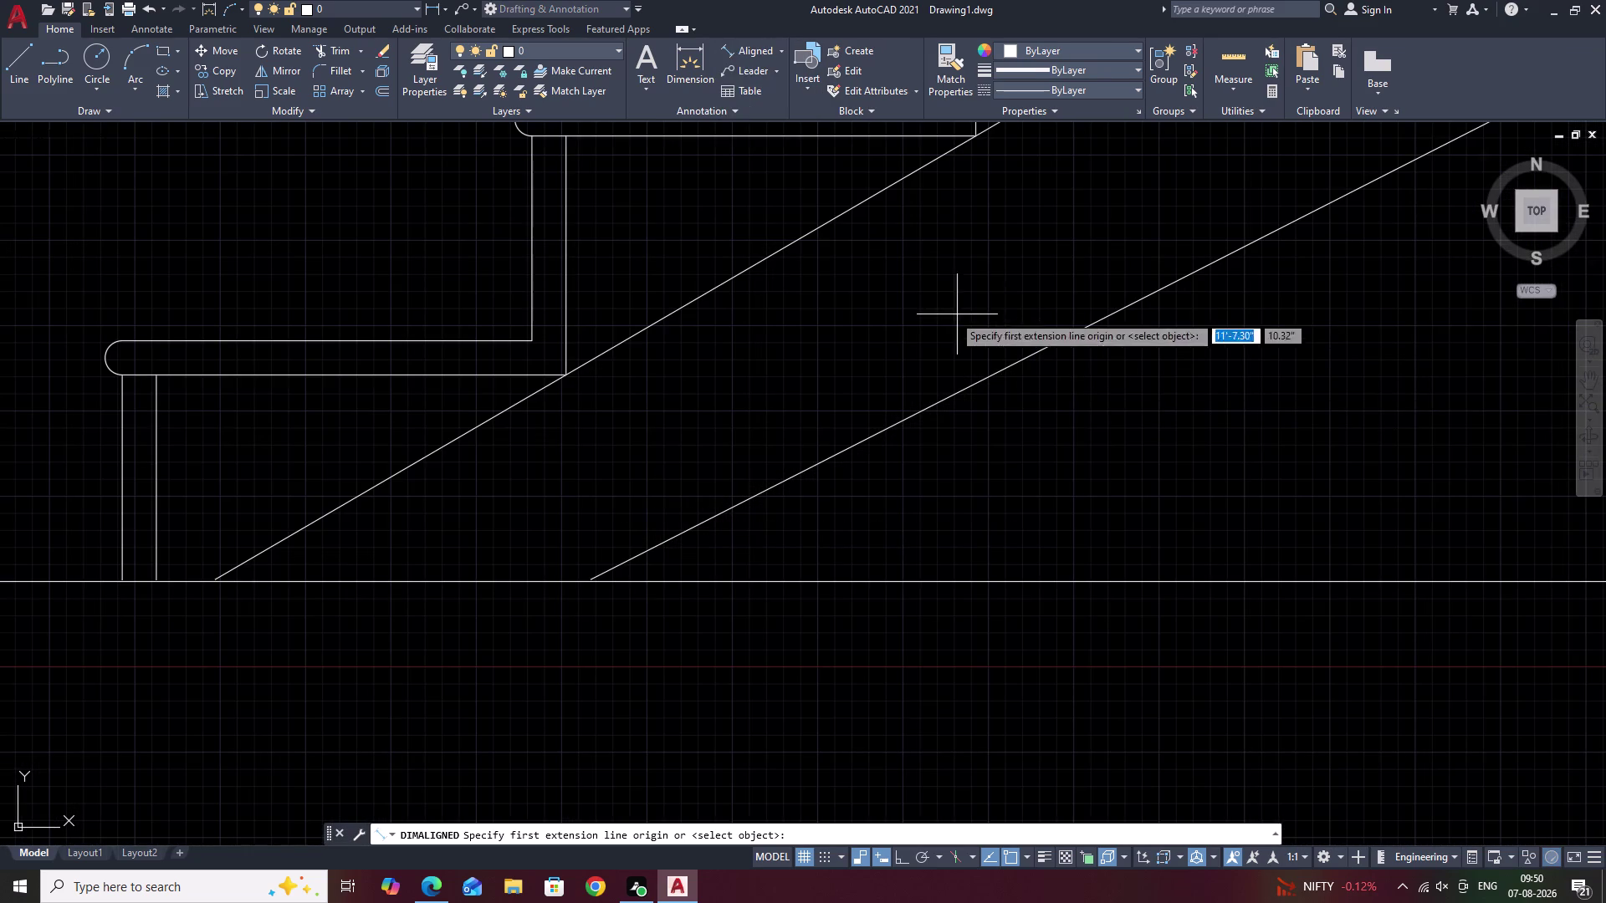
scroll(down, 3)
middle_drag(996, 262, 769, 370)
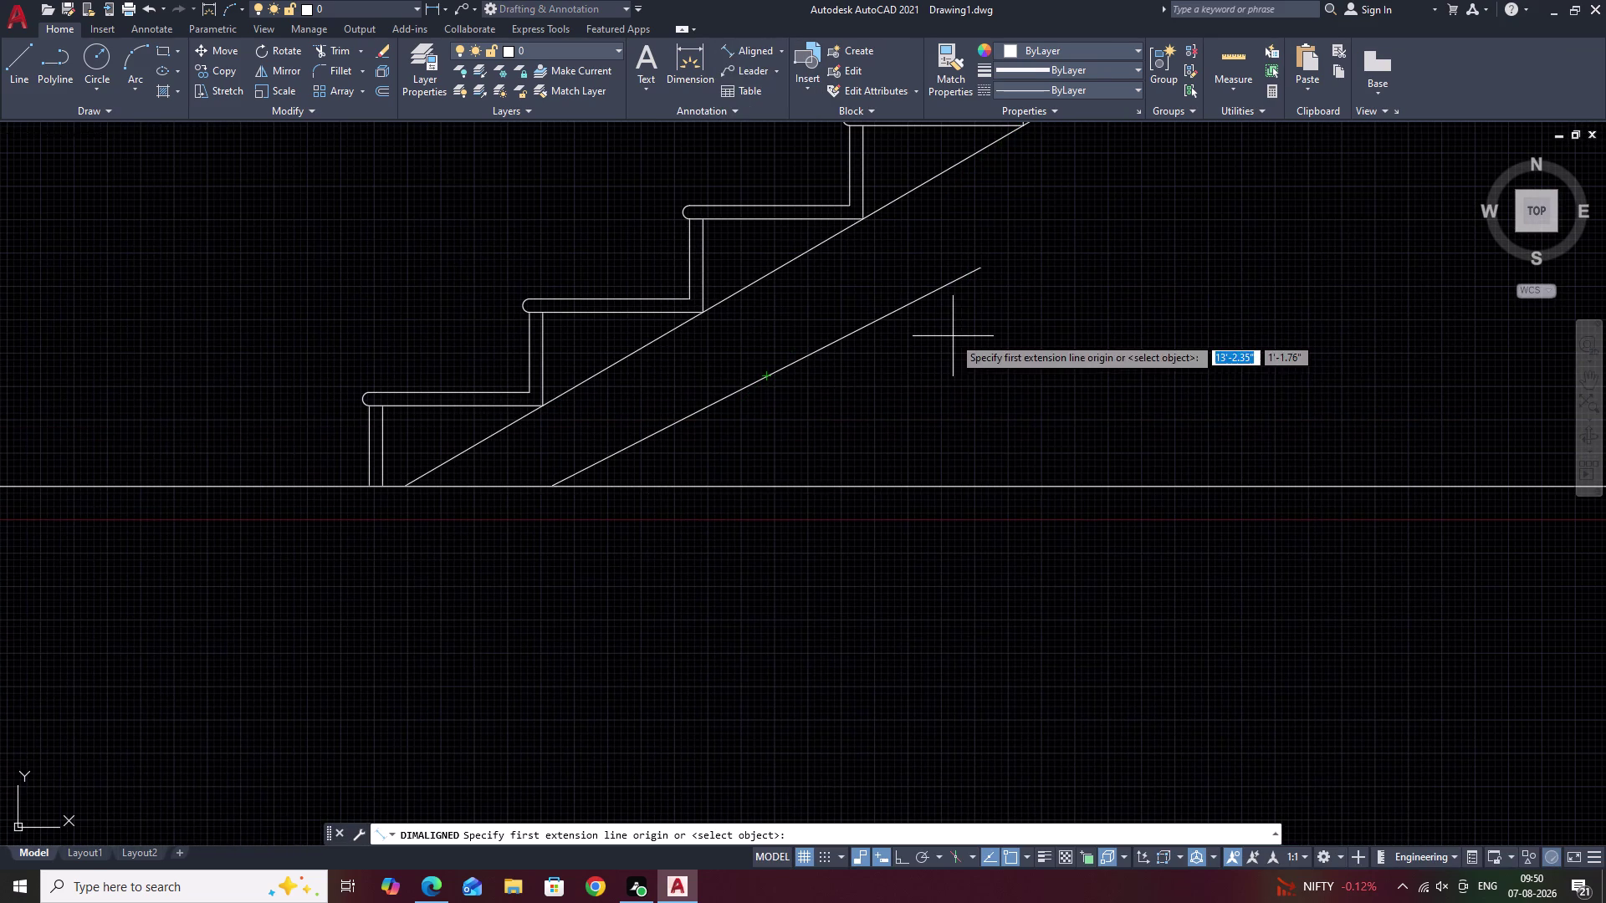
key(Escape)
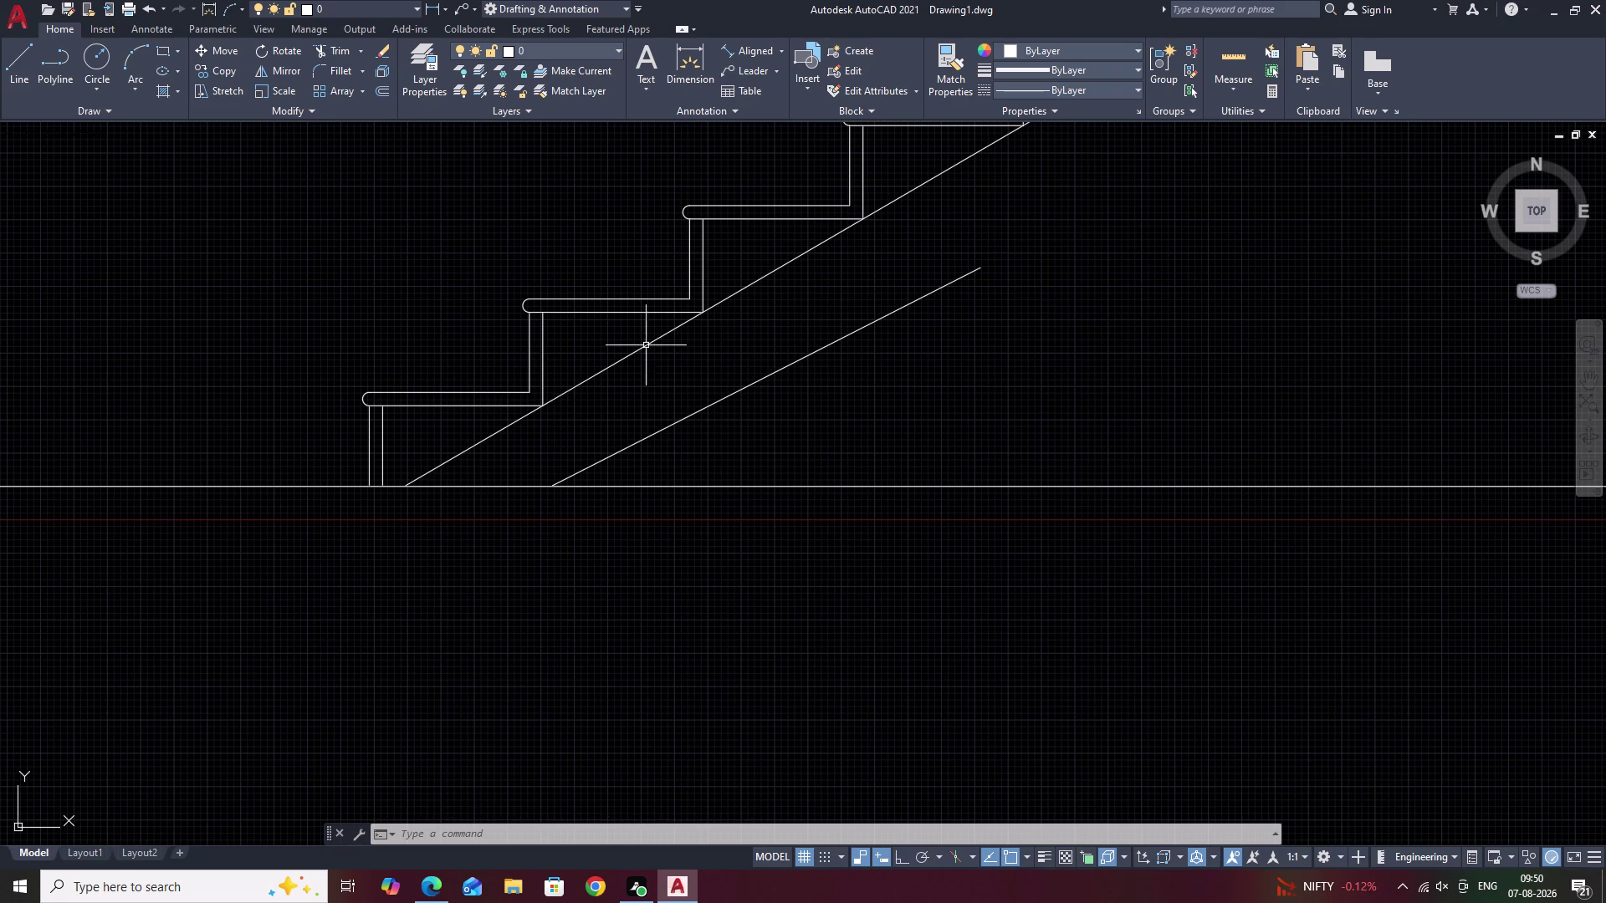
key(space)
click(749, 55)
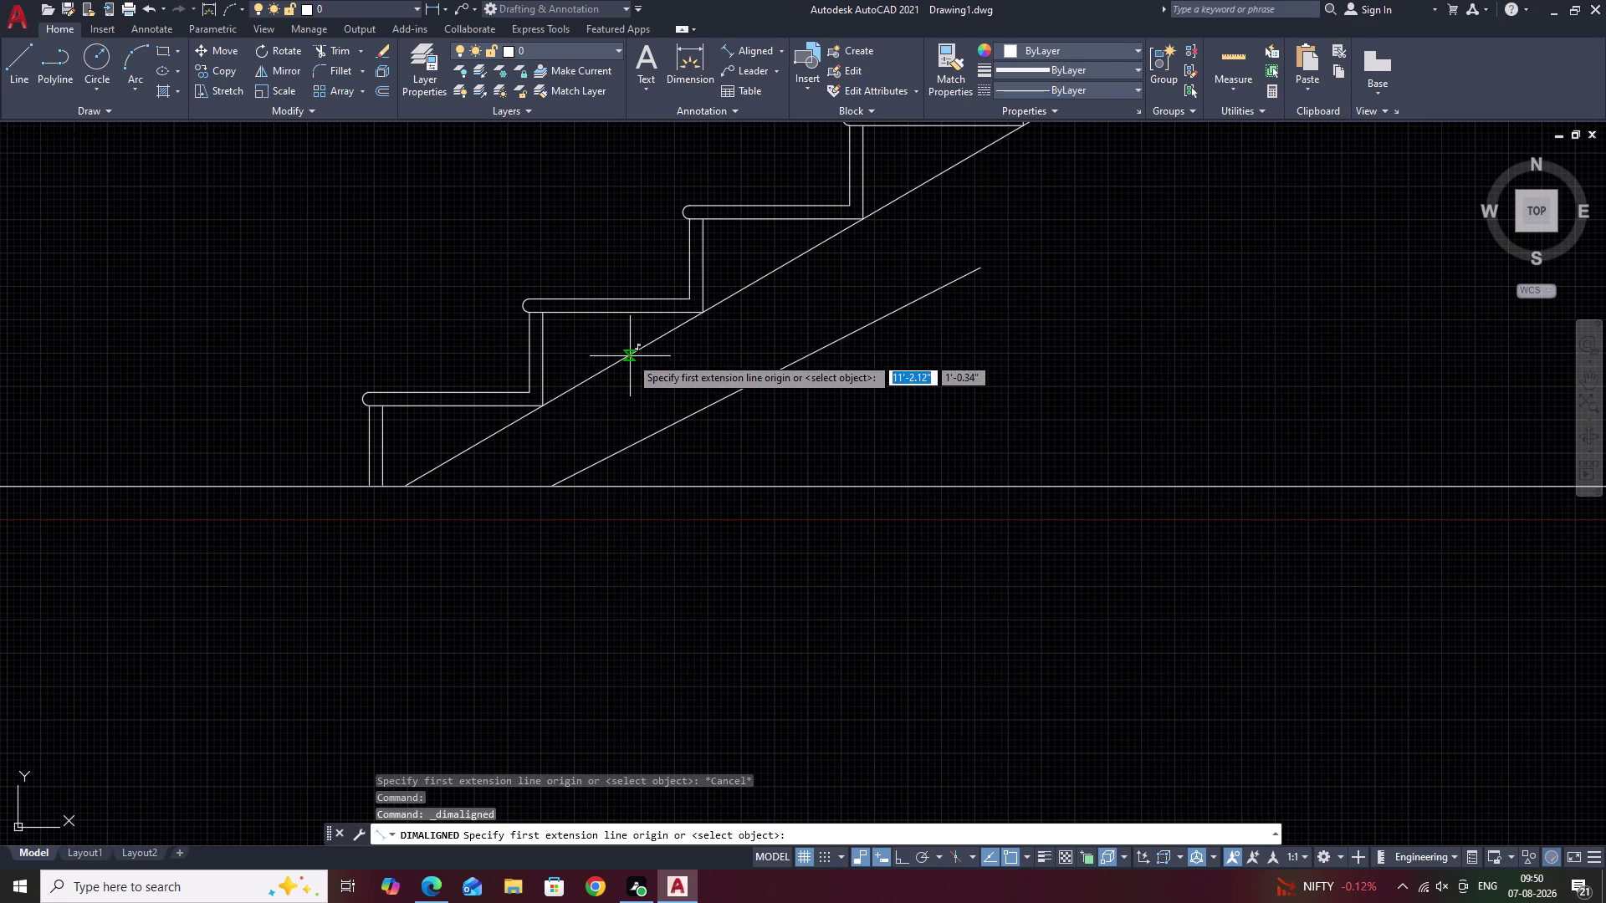
click(628, 357)
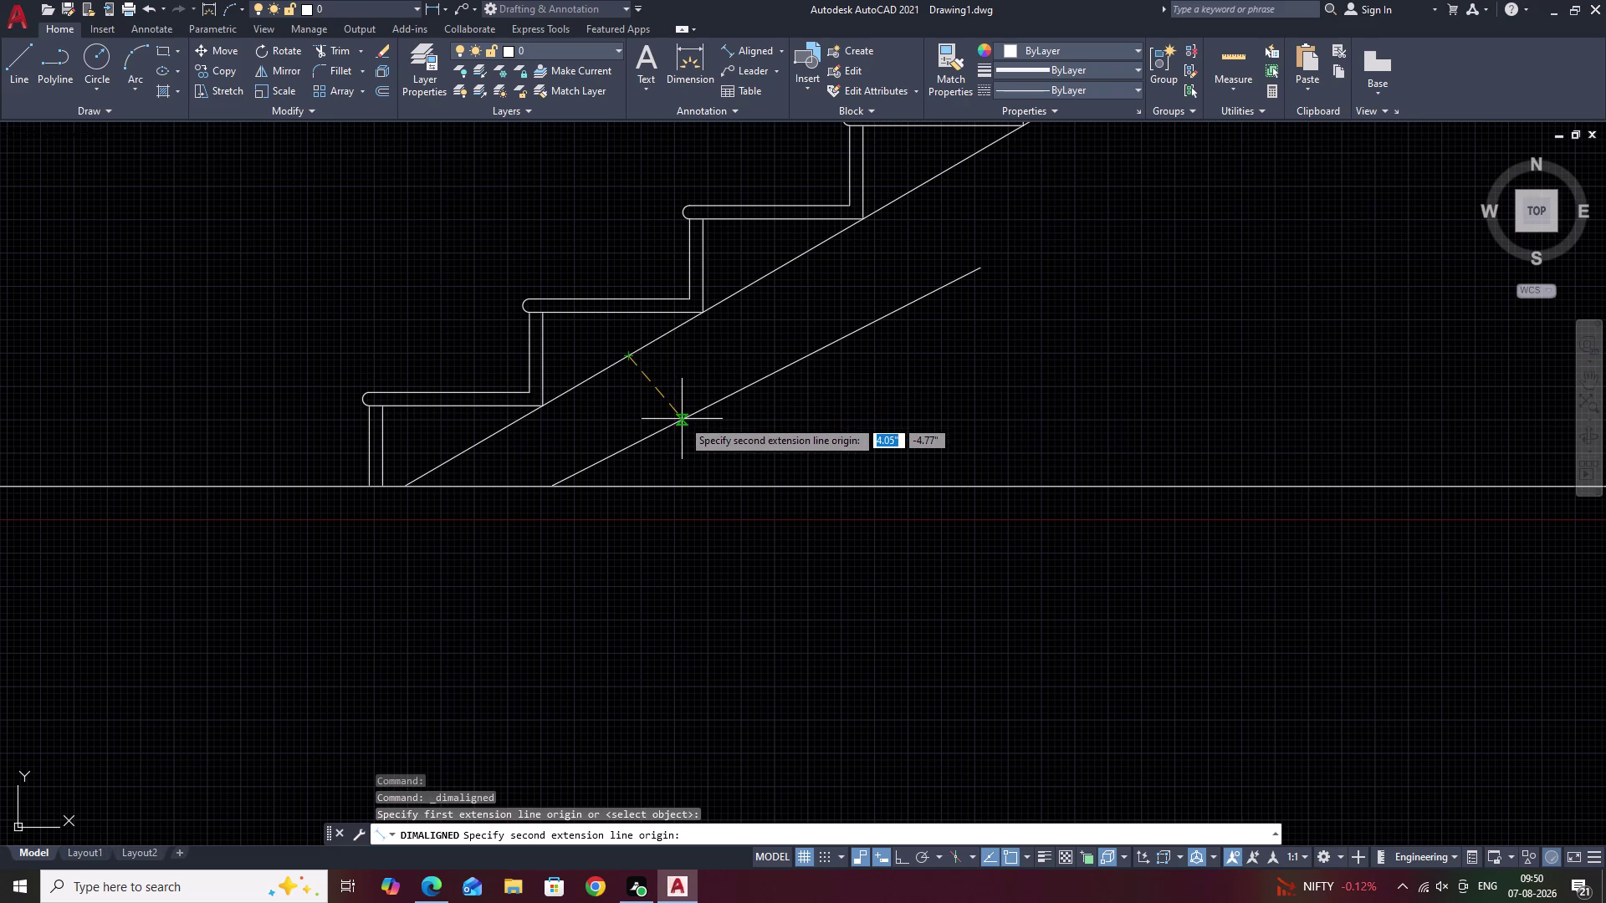
click(682, 420)
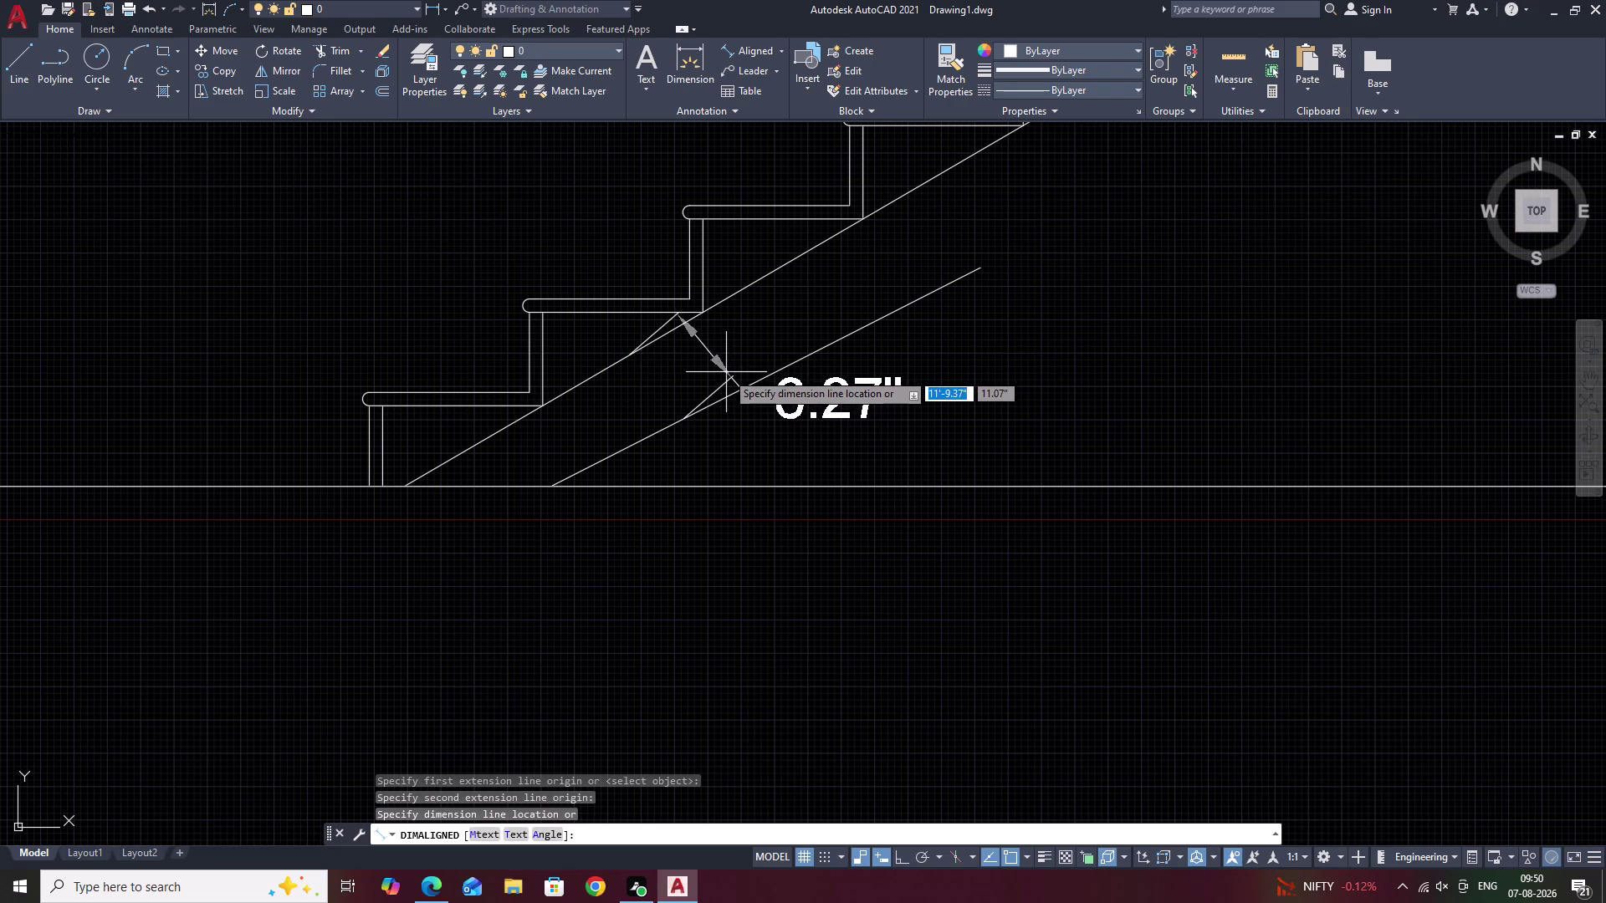
key(Escape)
click(801, 360)
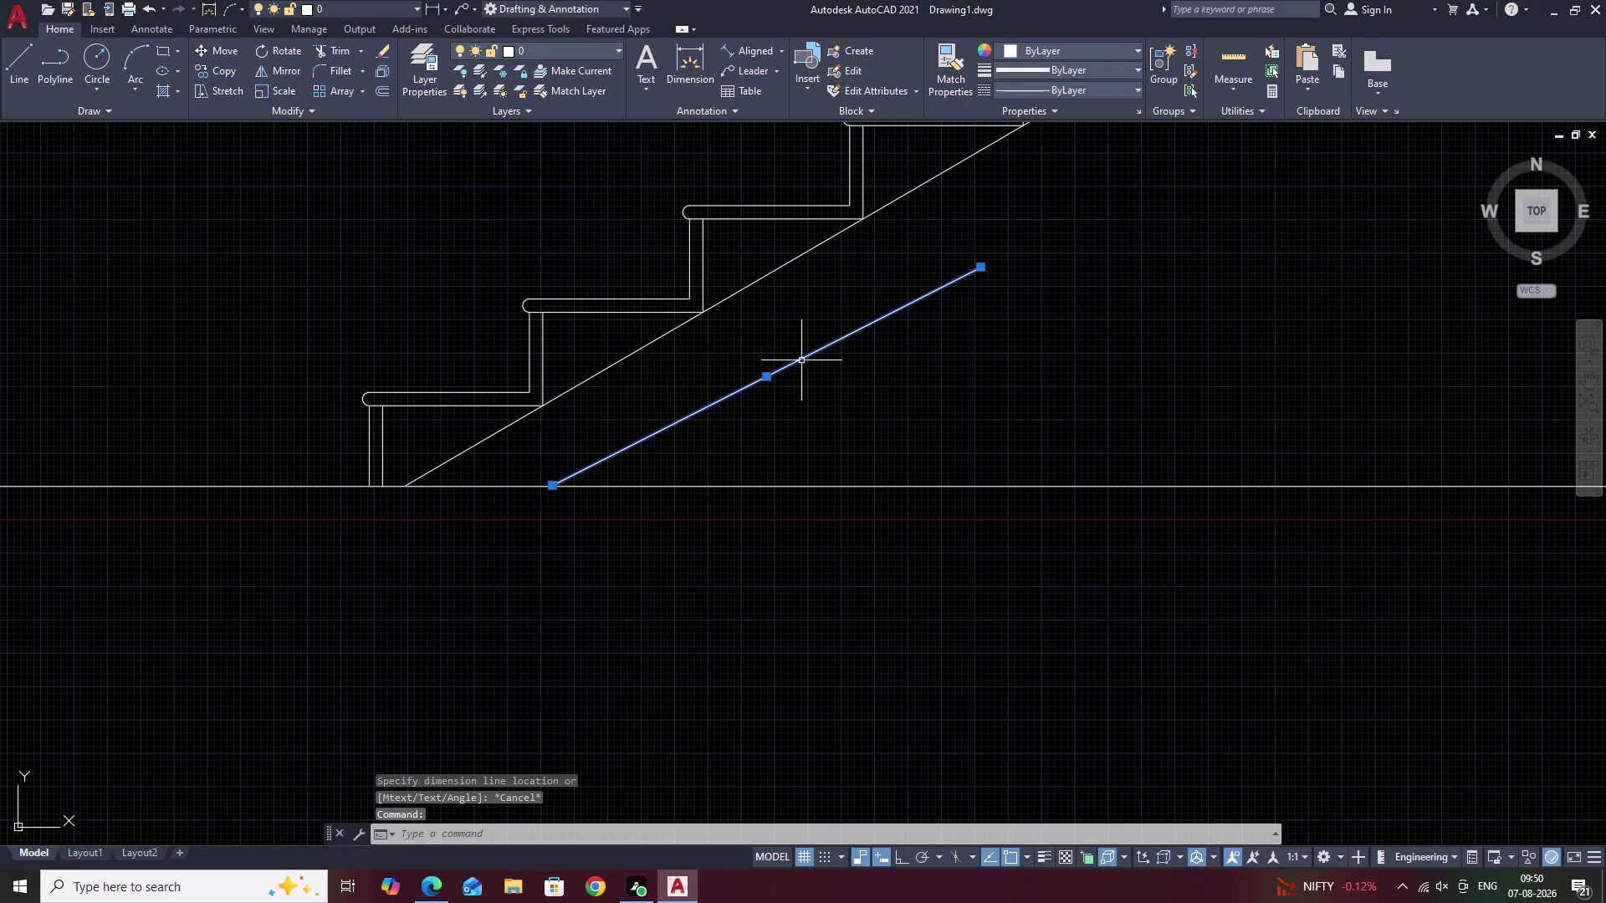
Erase the lower soffit line and begin a 5.27 offset, then cancel it.
text(E)
key(space)
text(O)
key(space)
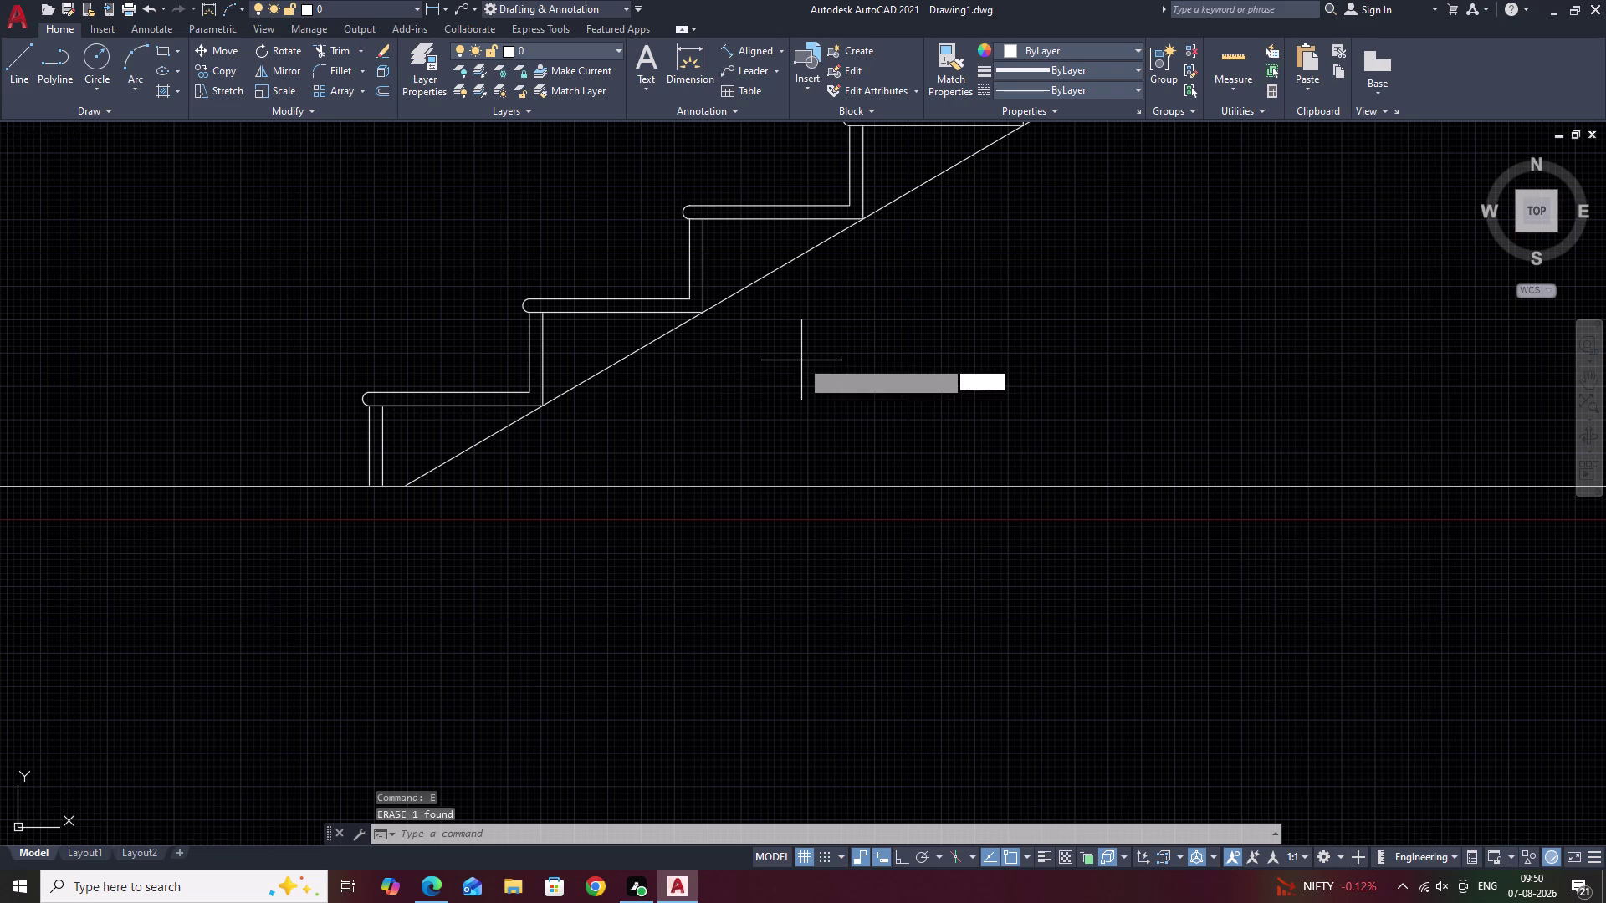
text(5.27)
key(space)
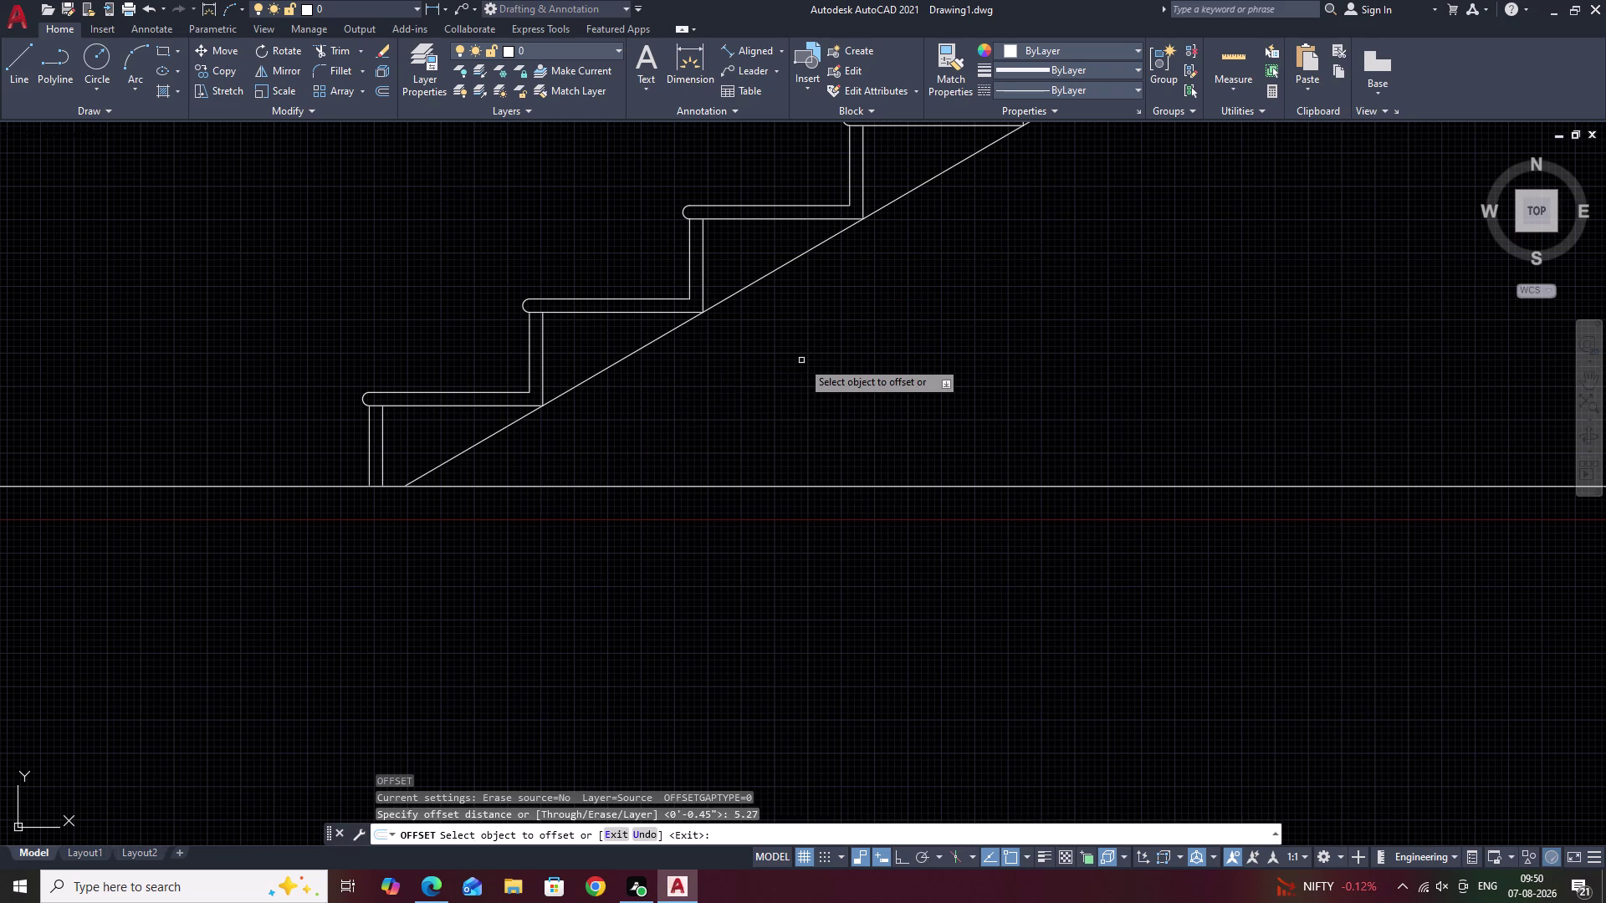
key(Escape)
key(Escape)
Offset the upper sloping line 6.27 inches downward and zoom out to the whole stair.
text(O 6)
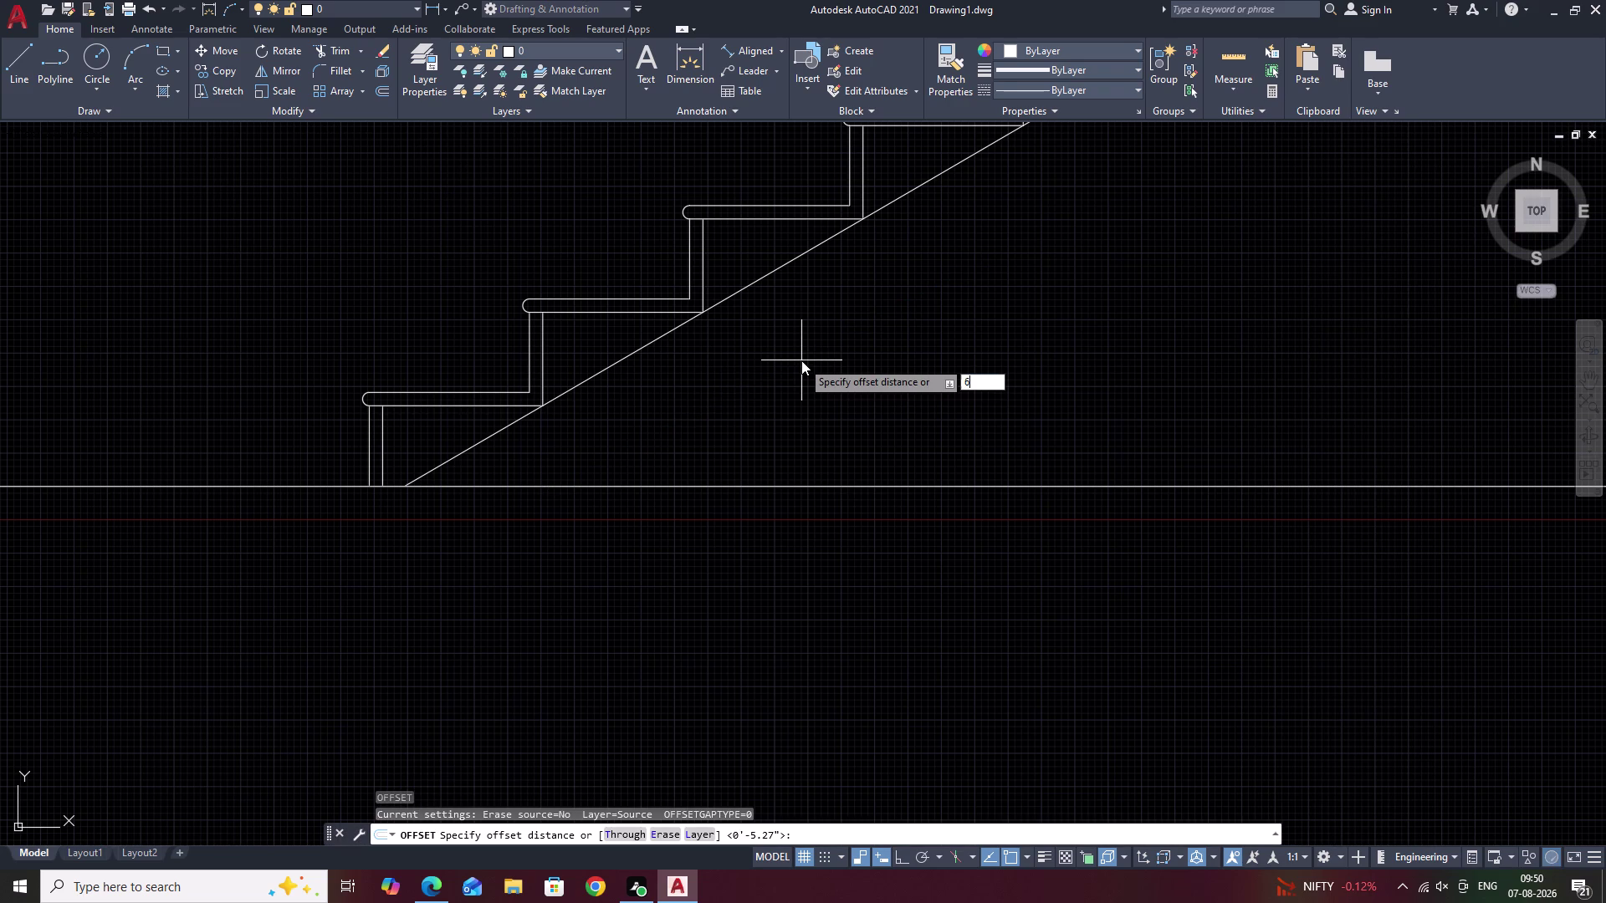
text(.)
text(27)
key(space)
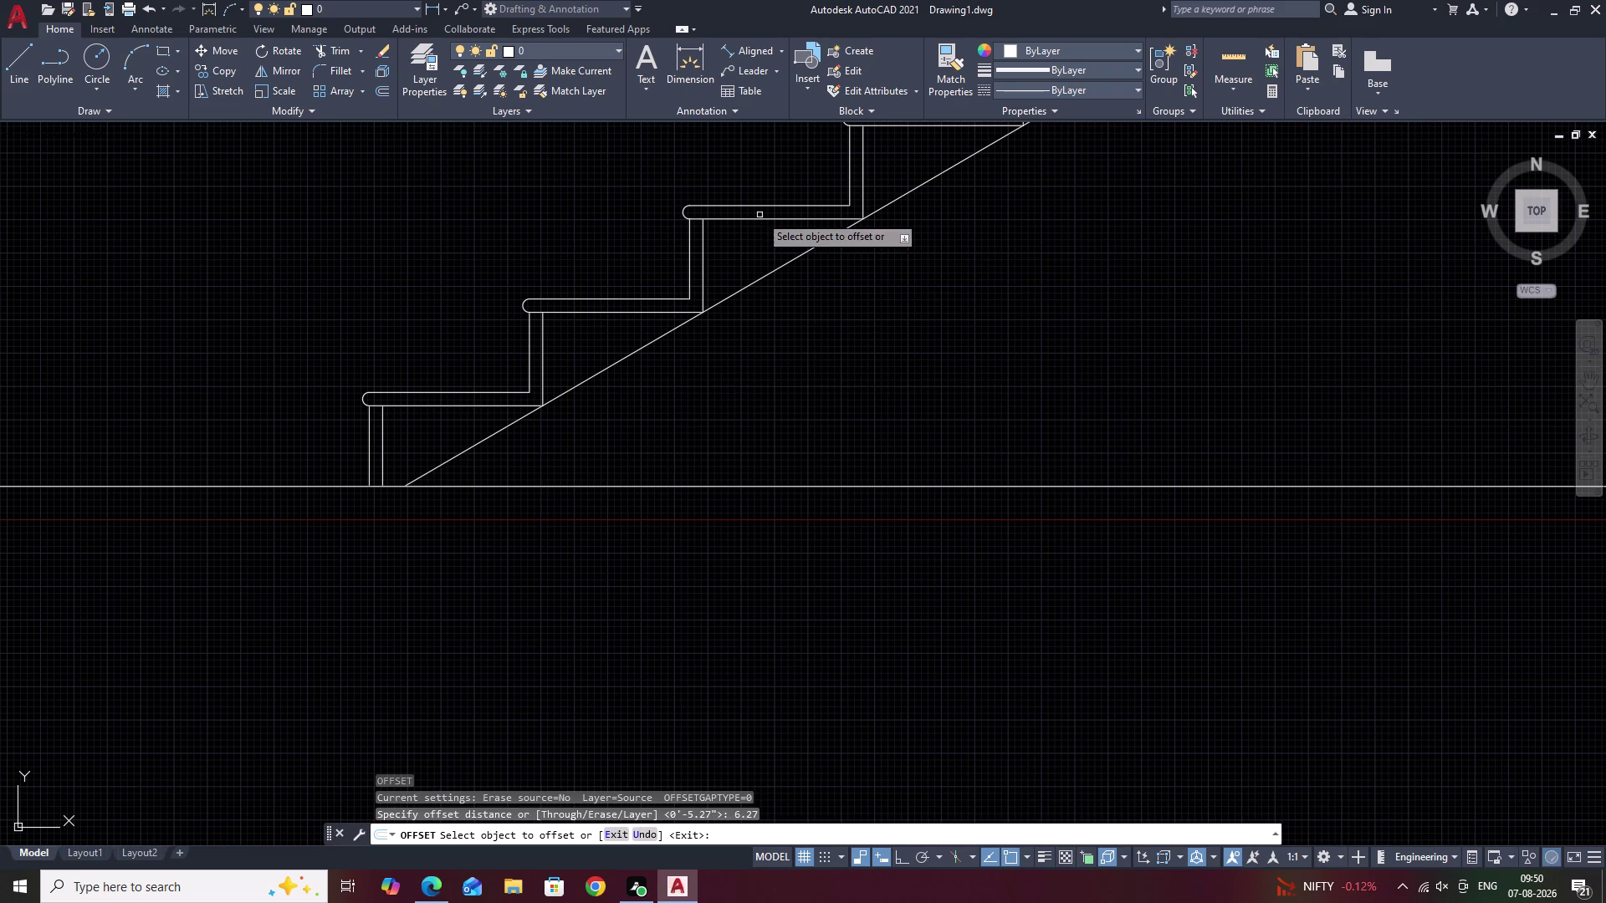
click(803, 254)
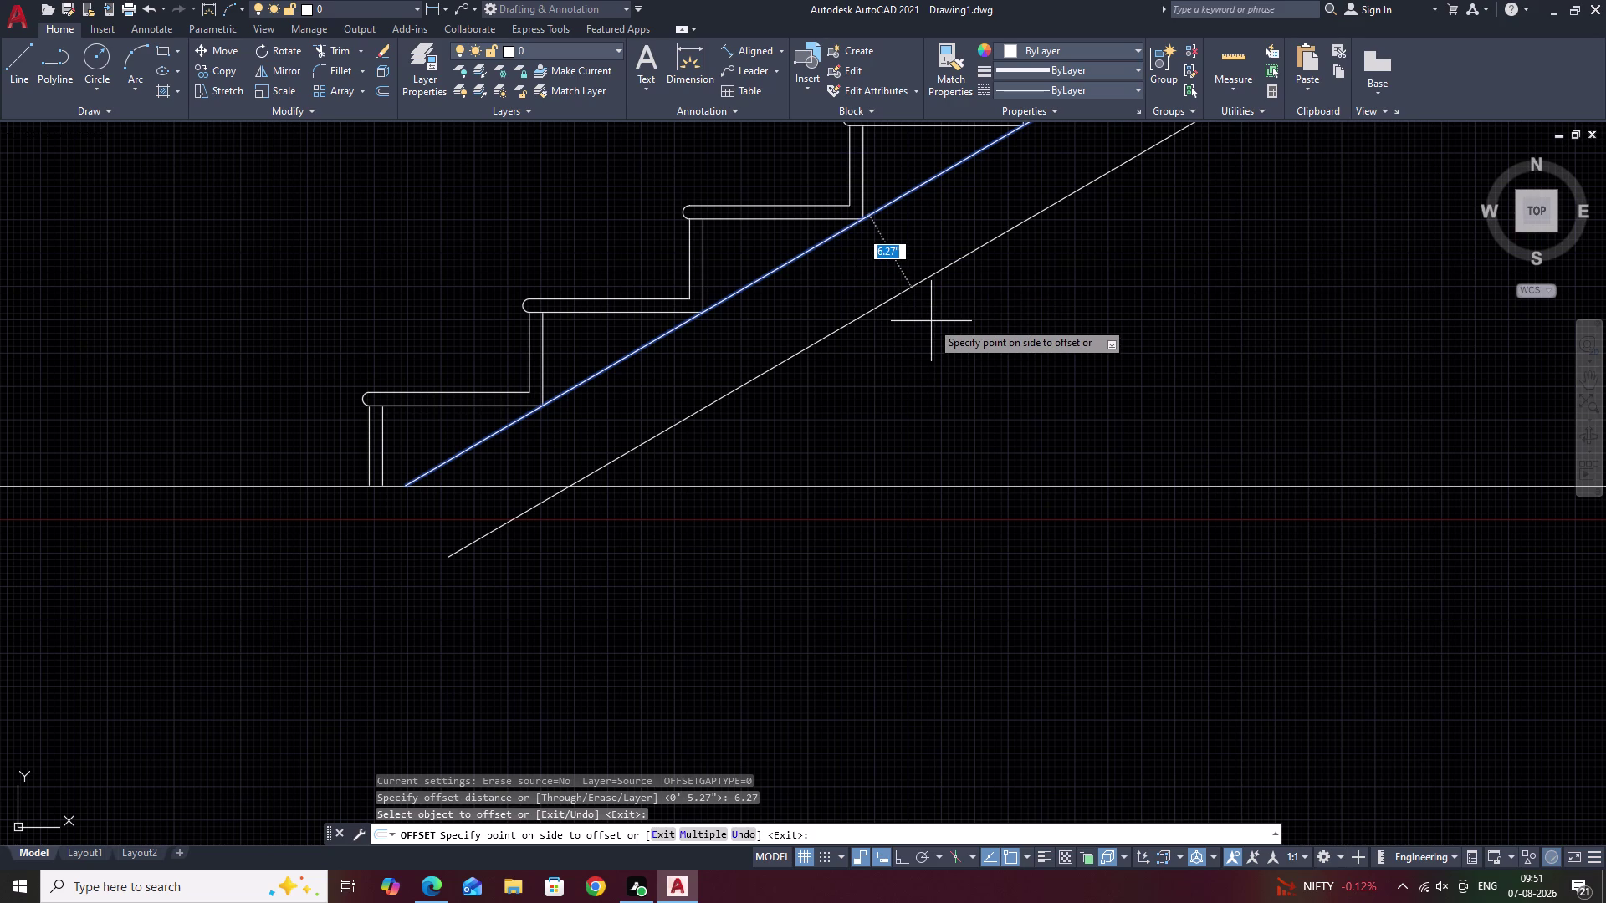
click(931, 321)
scroll(down, 3)
middle_drag(1028, 313, 708, 423)
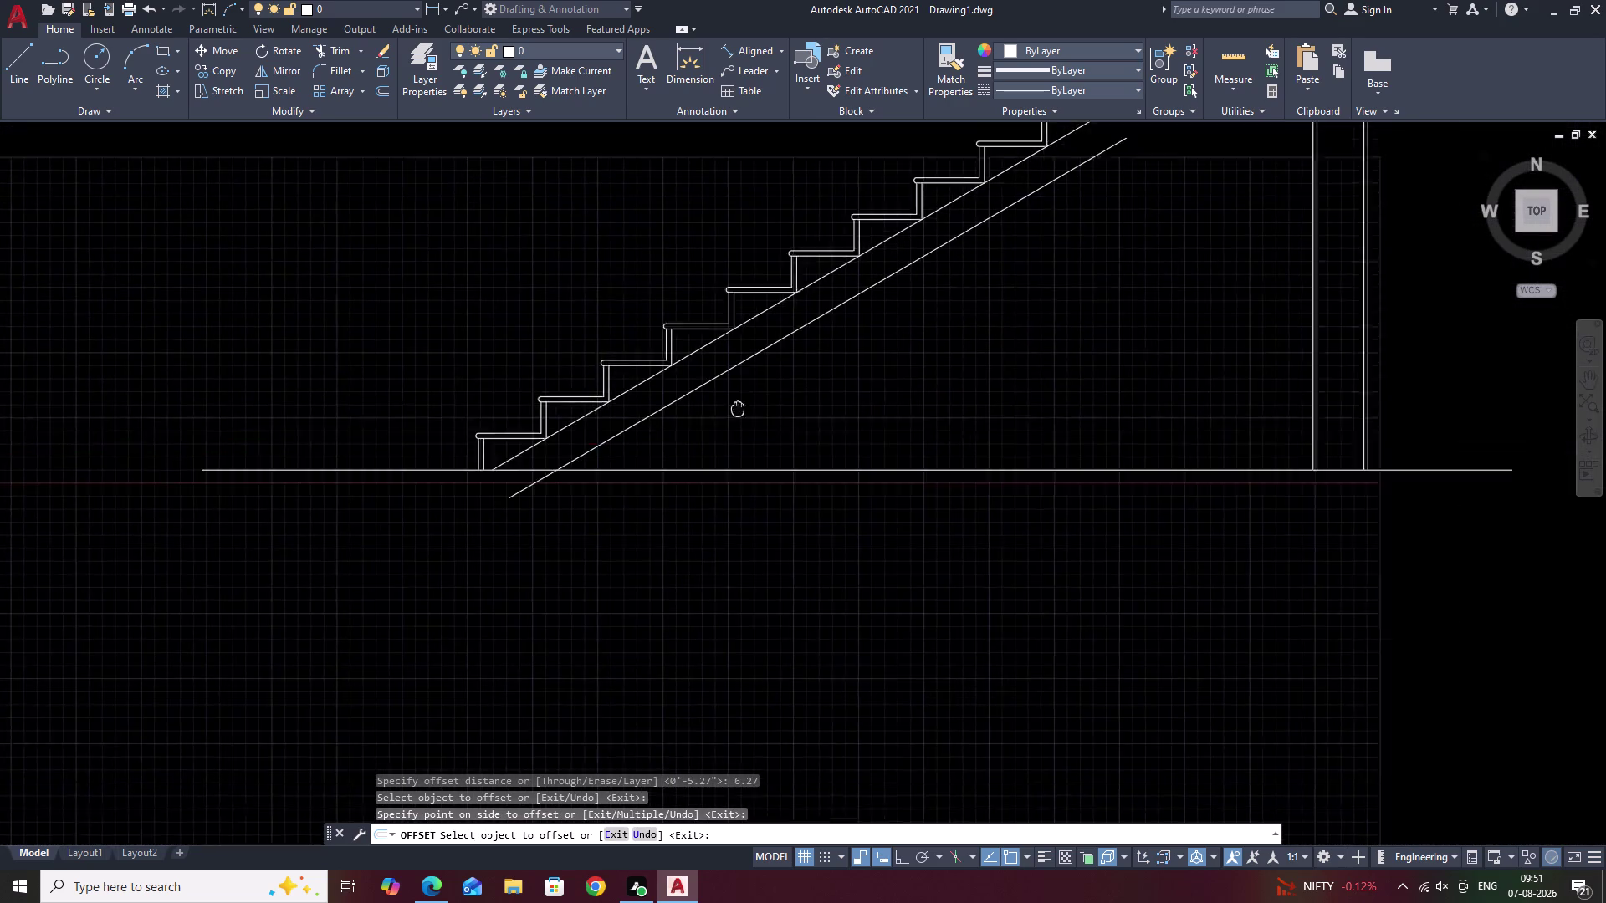
middle_drag(709, 423, 690, 429)
middle_drag(771, 400, 865, 342)
key(space)
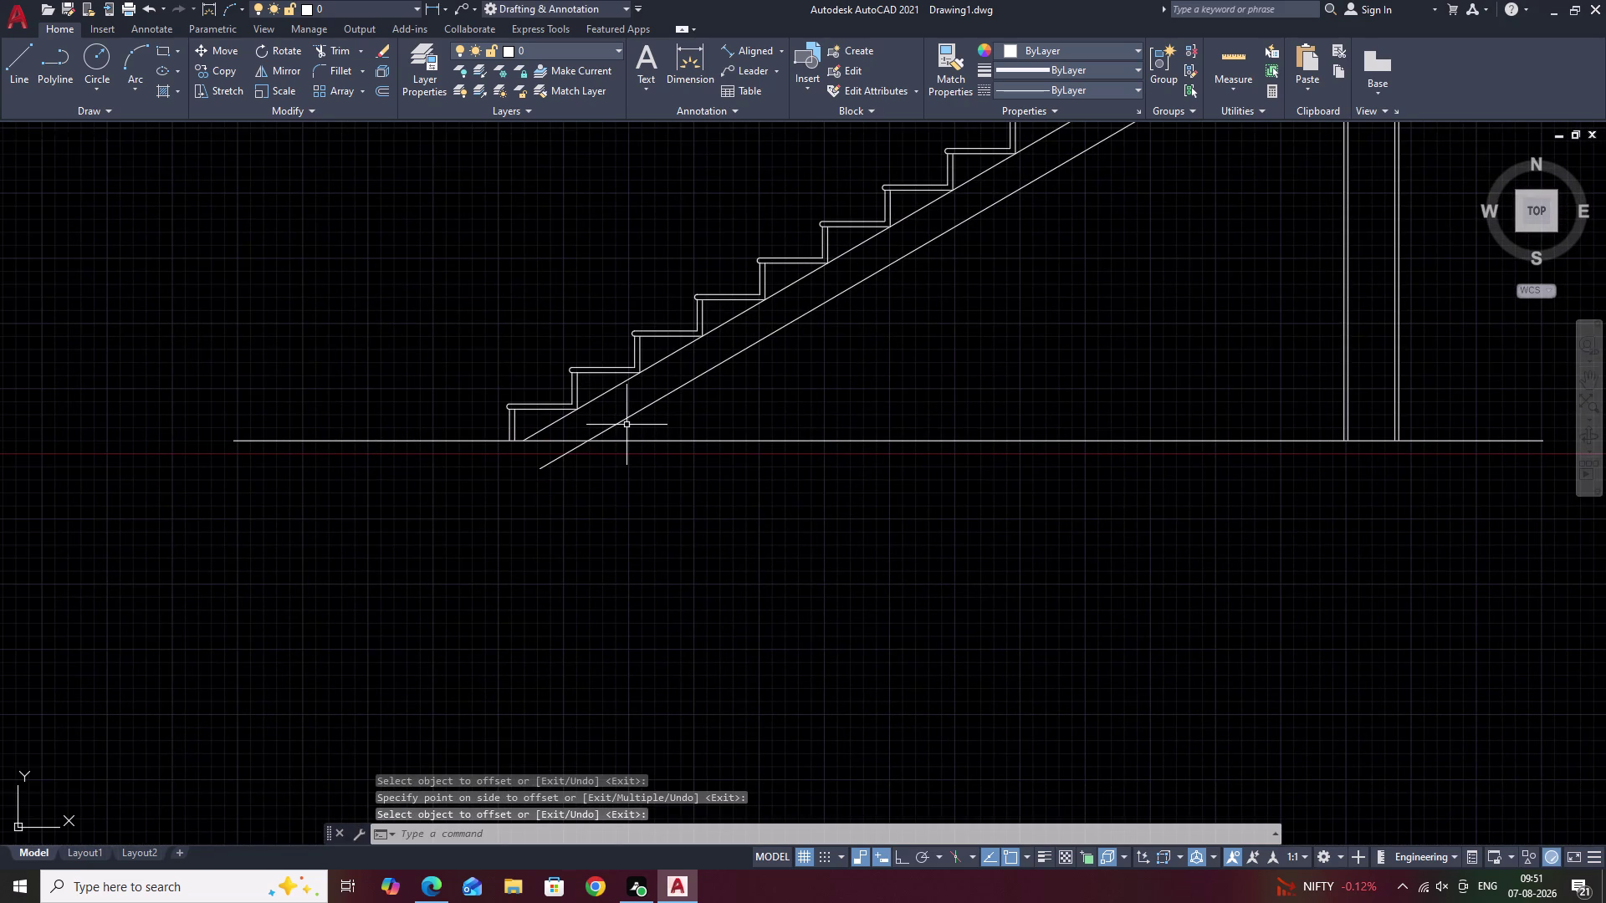
Begin another offset and cancel it.
text(O)
key(space)
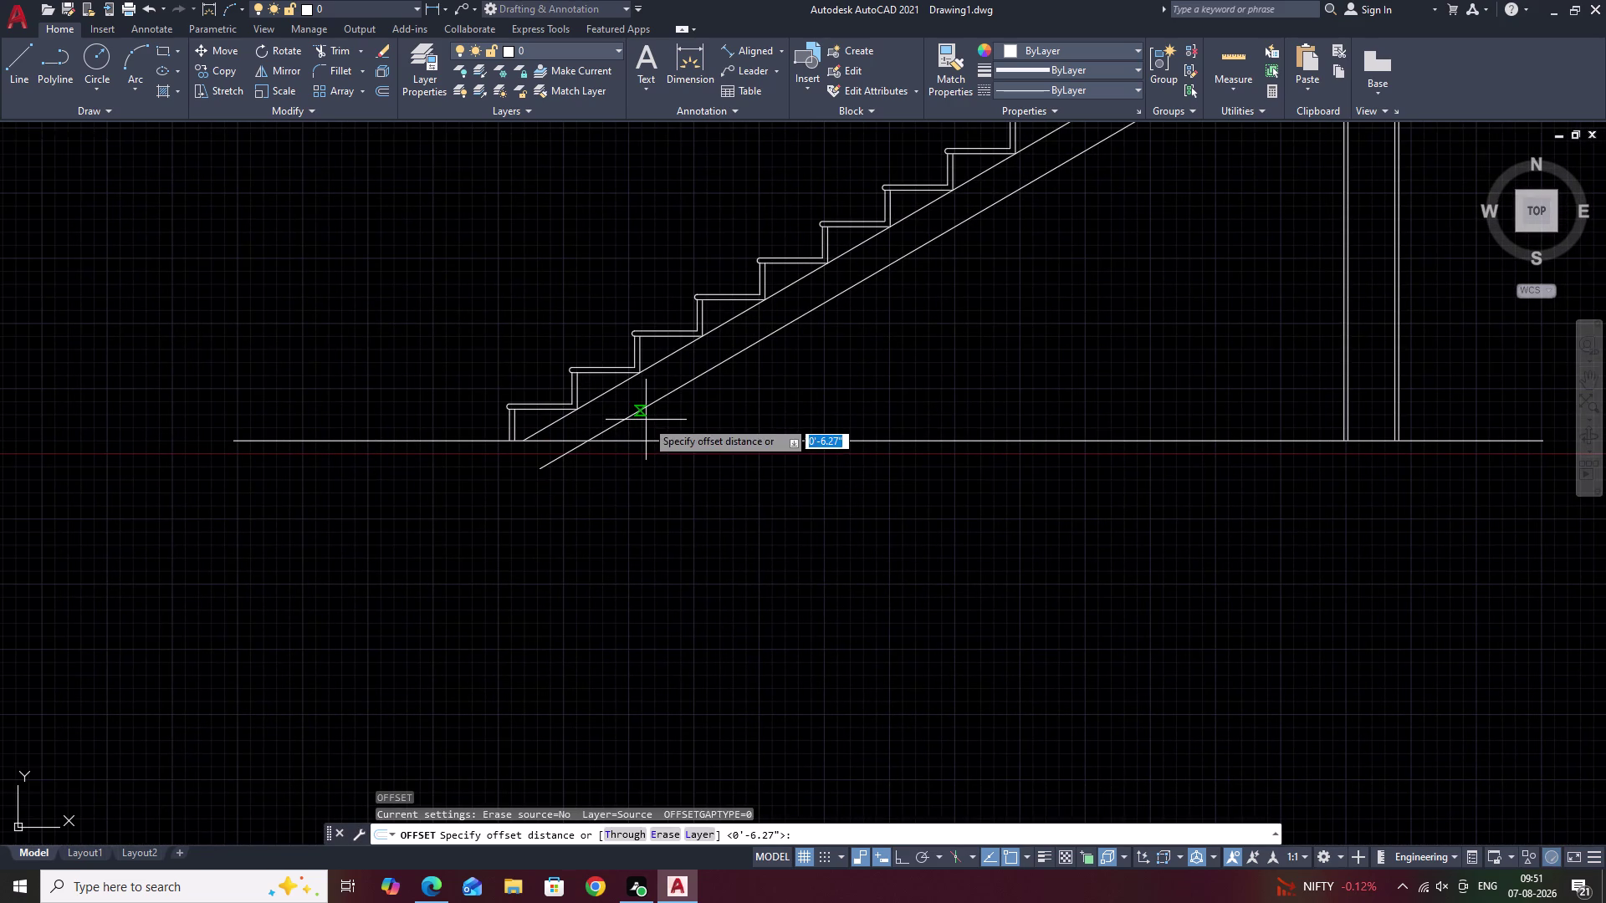
text(.)
key(Escape)
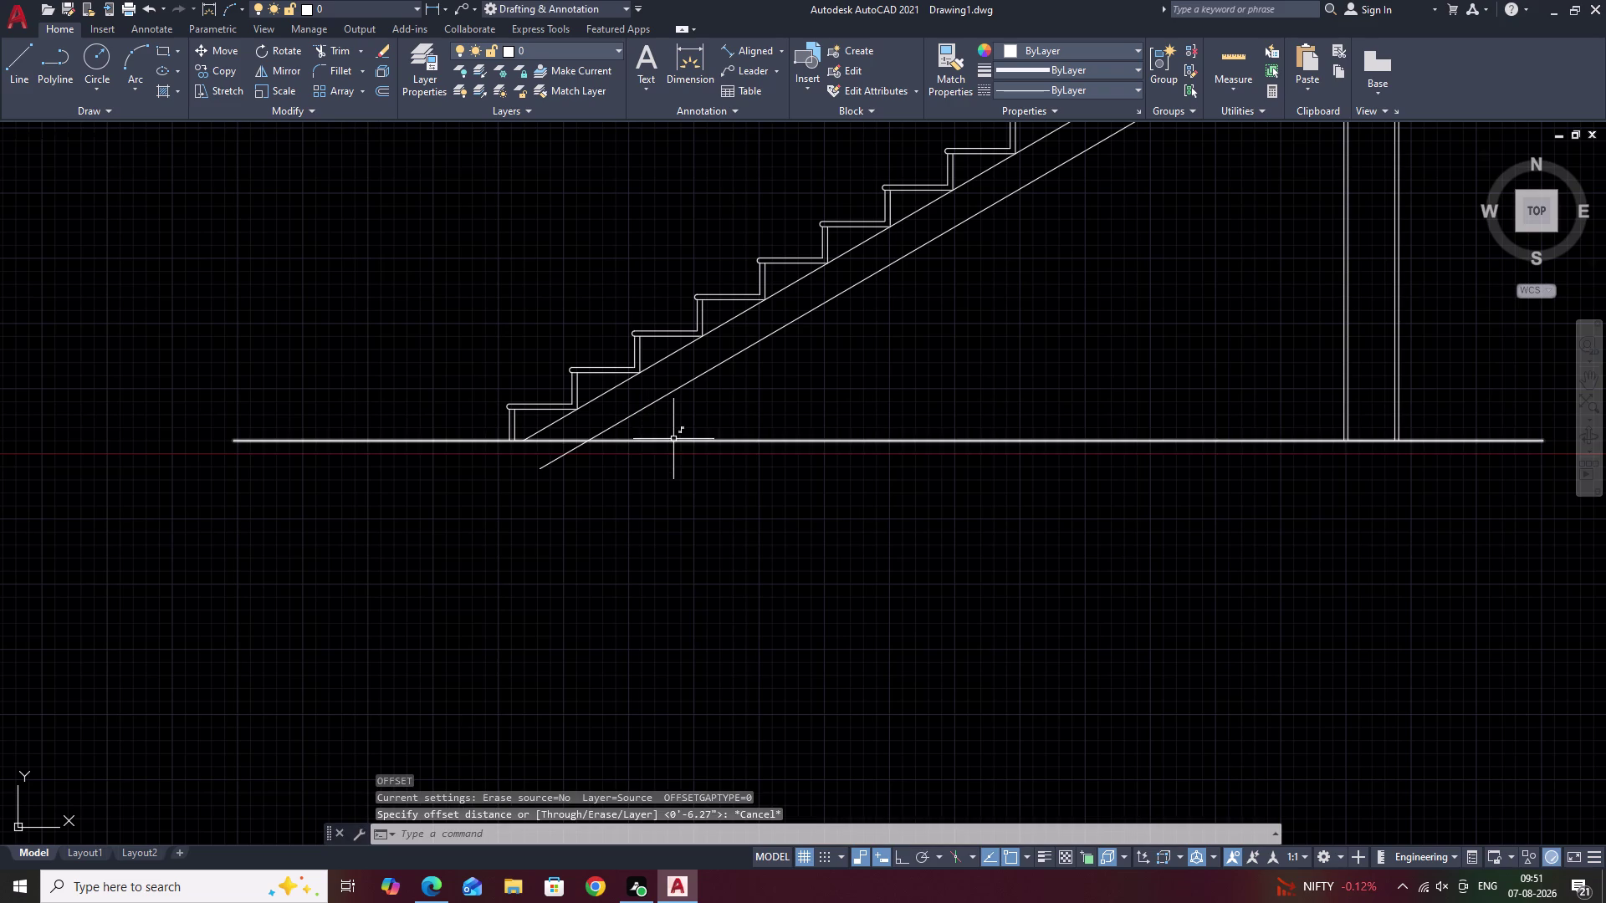
Measure the lower soffit line's angle to the floor with Angular dimension, reading 30°.
scroll(up, 3)
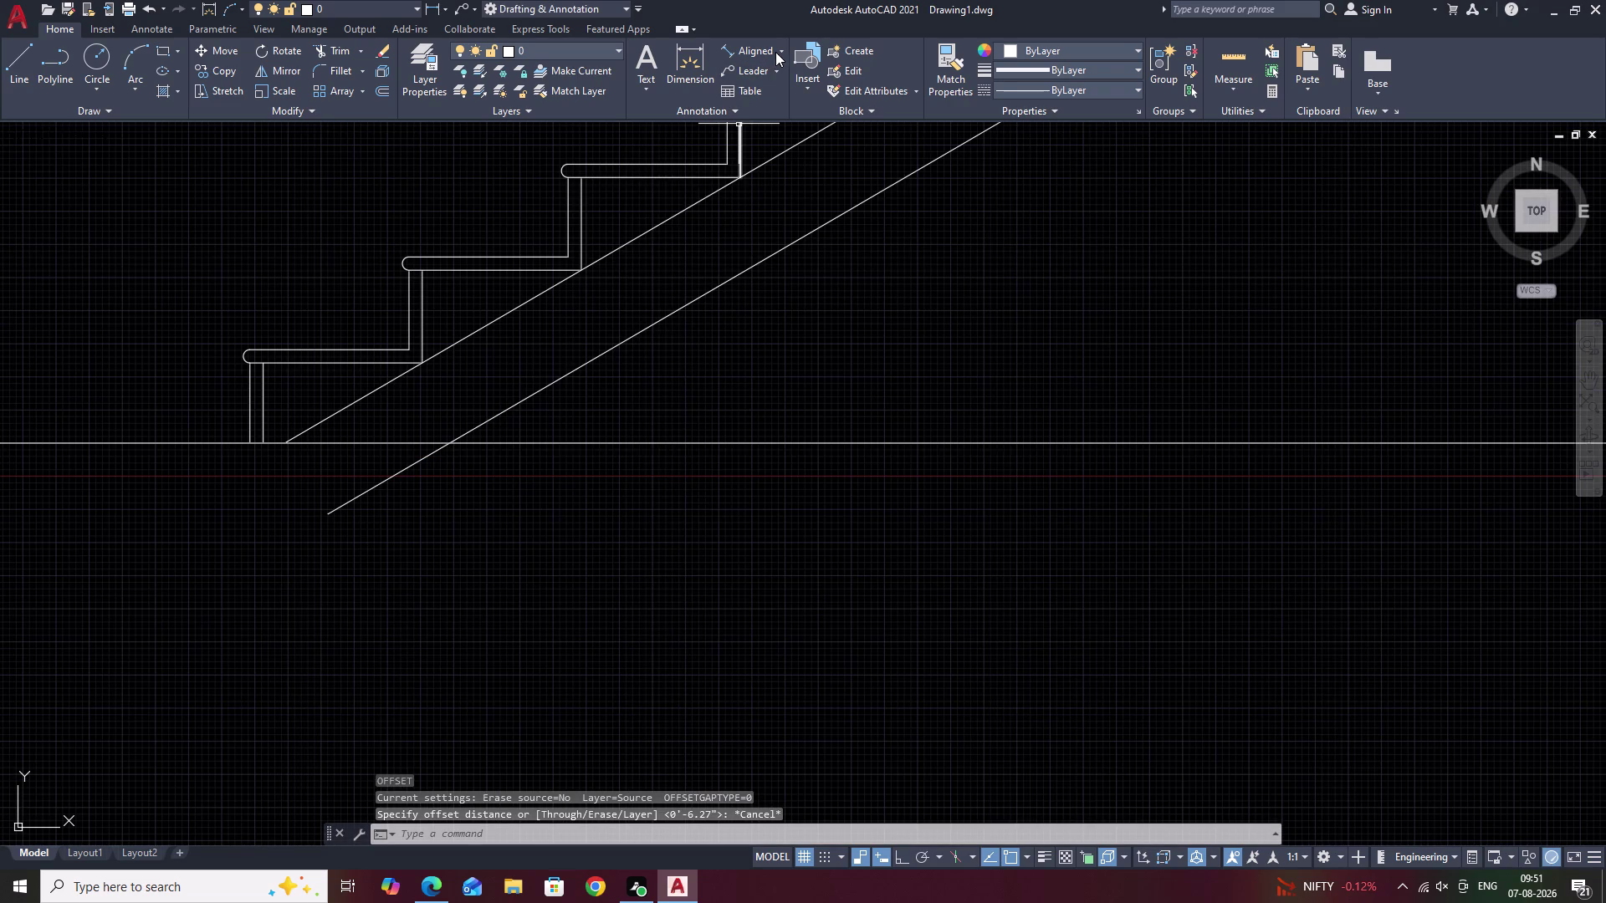
click(776, 52)
click(779, 48)
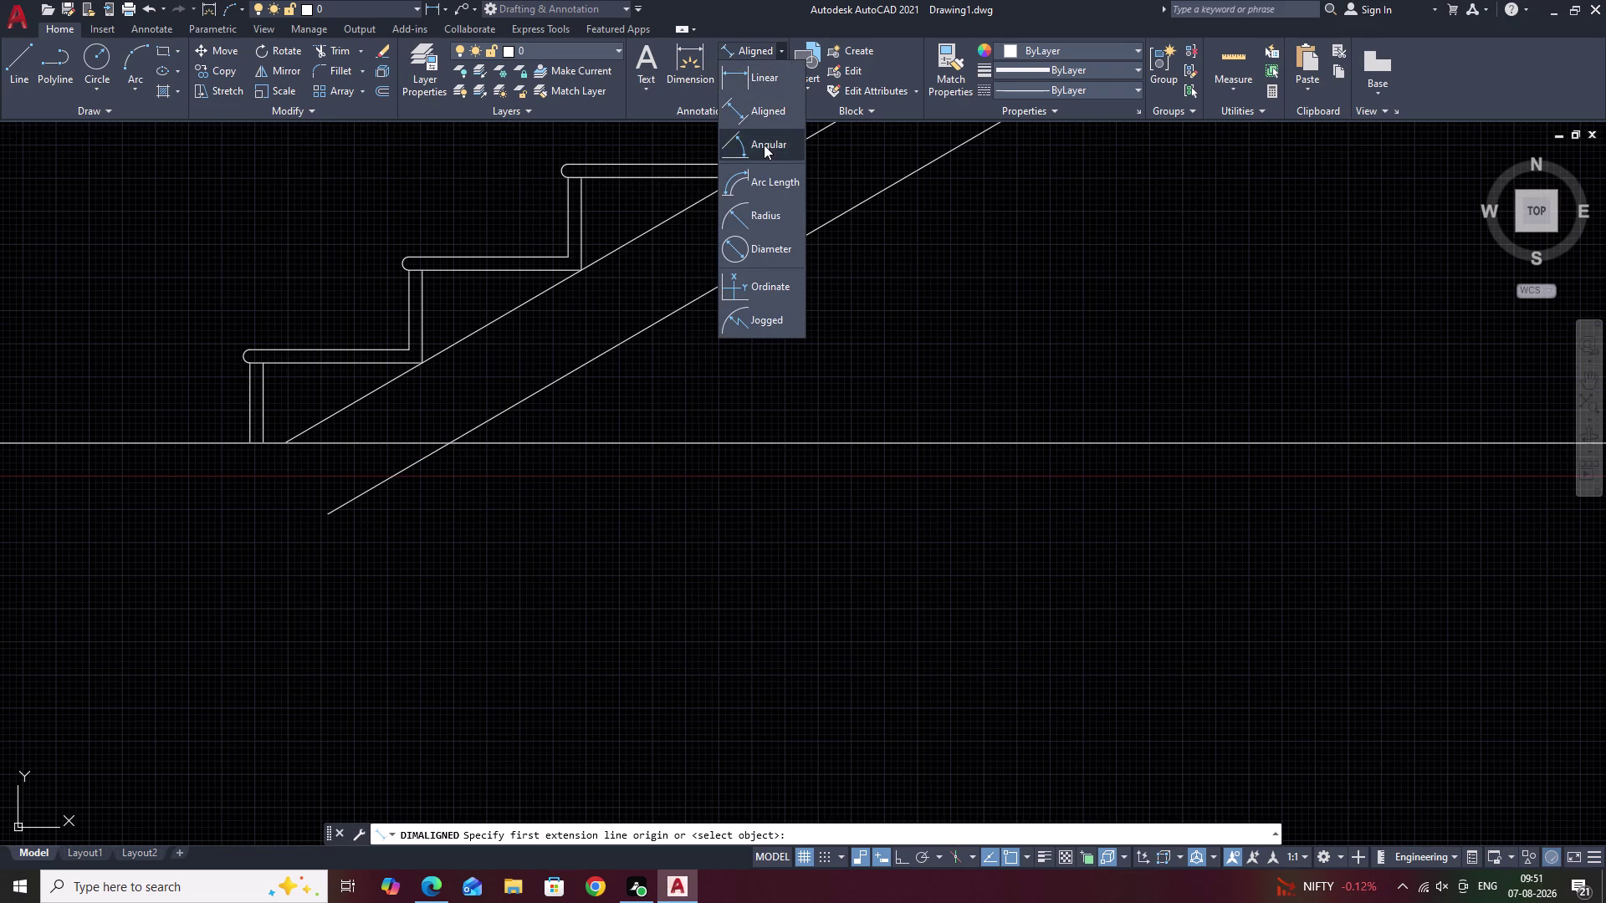
click(763, 145)
click(629, 443)
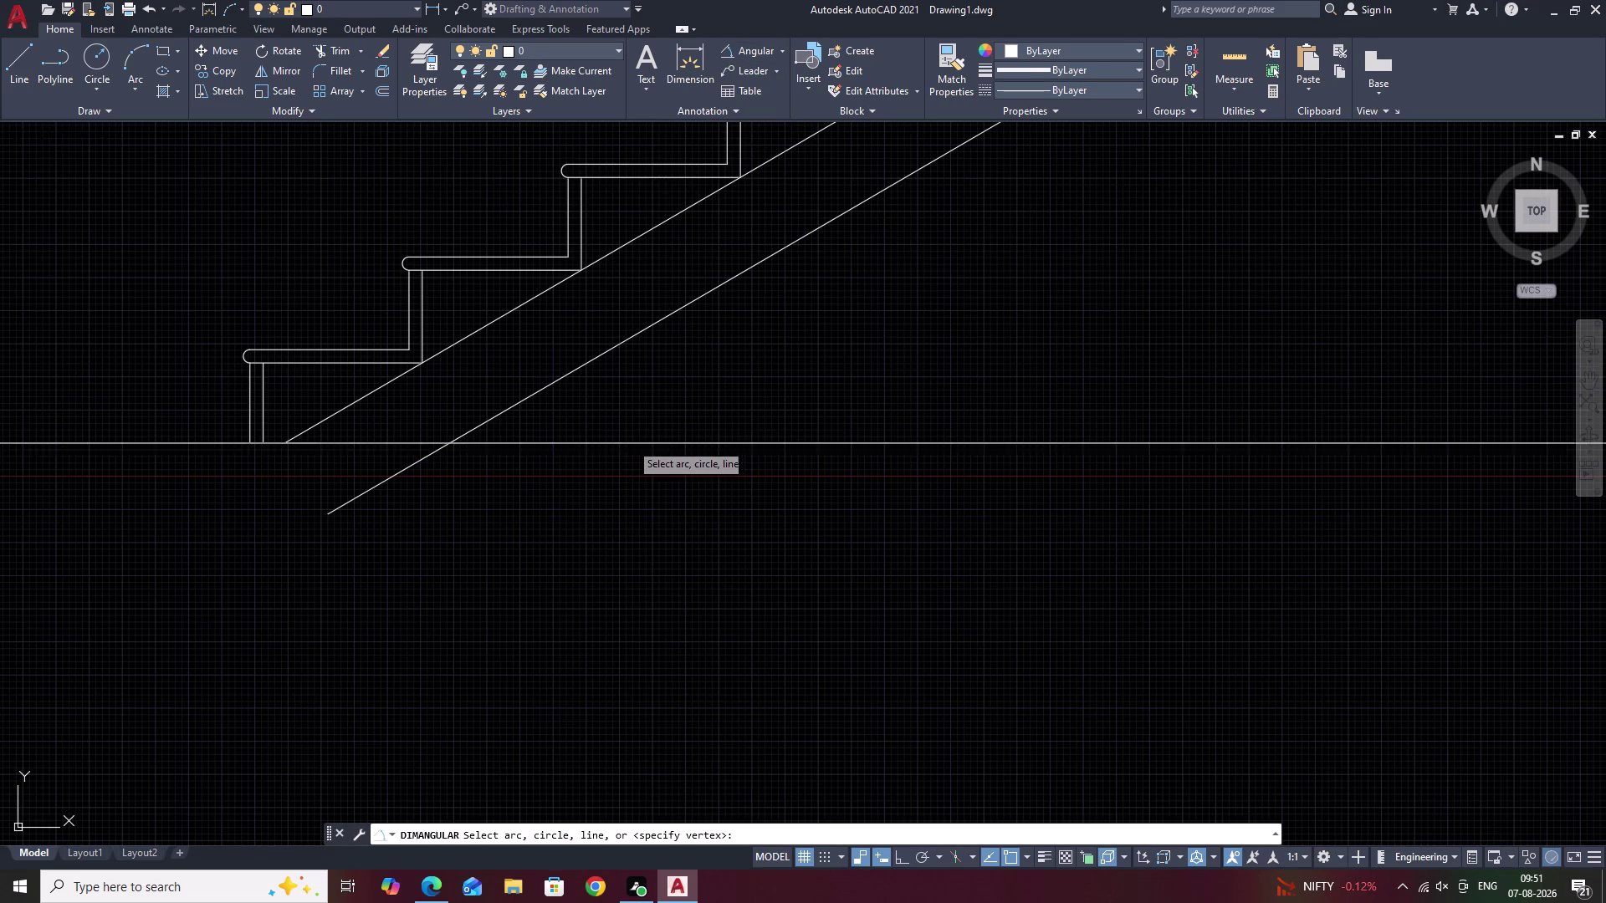
click(615, 343)
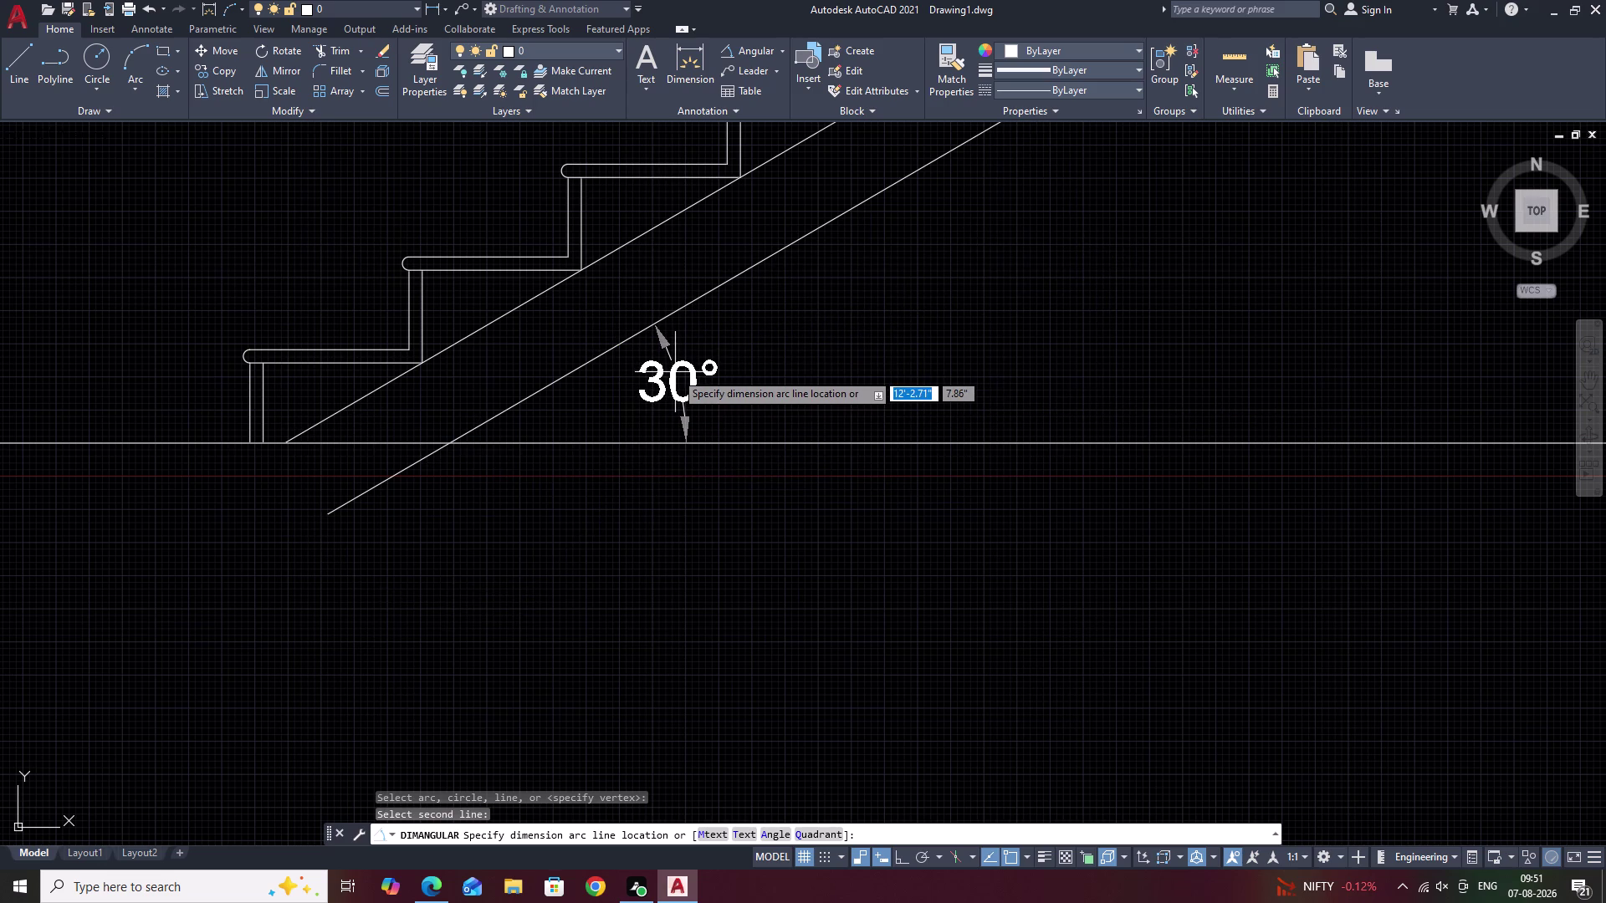
key(Escape)
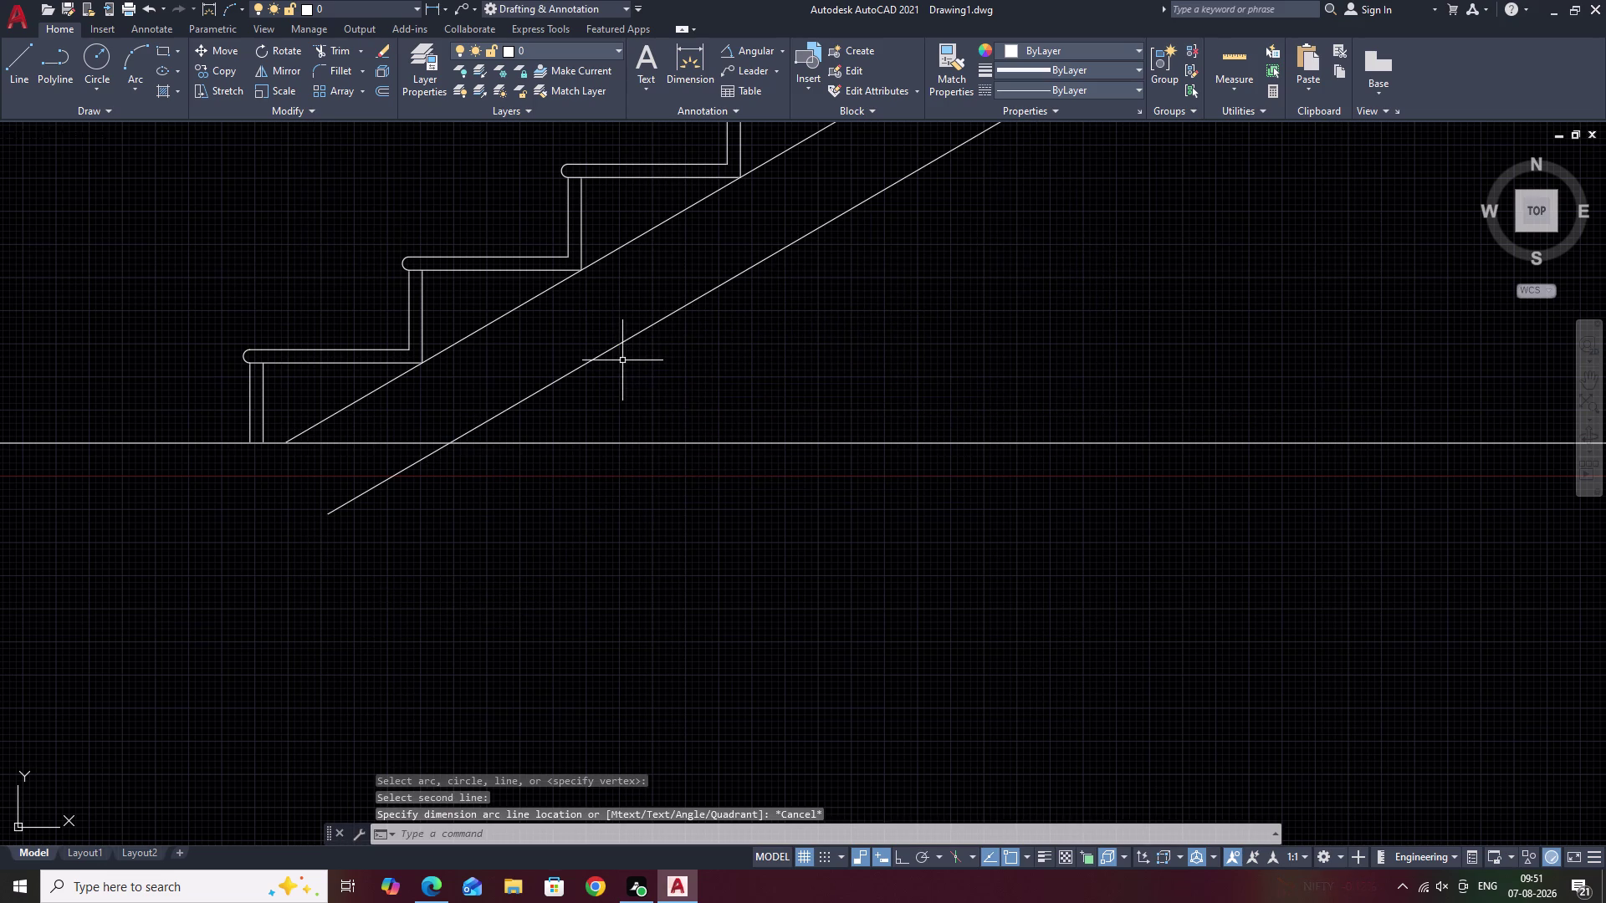
Erase the lower sloping underside line and reframe the stair and walls.
click(605, 357)
click(592, 357)
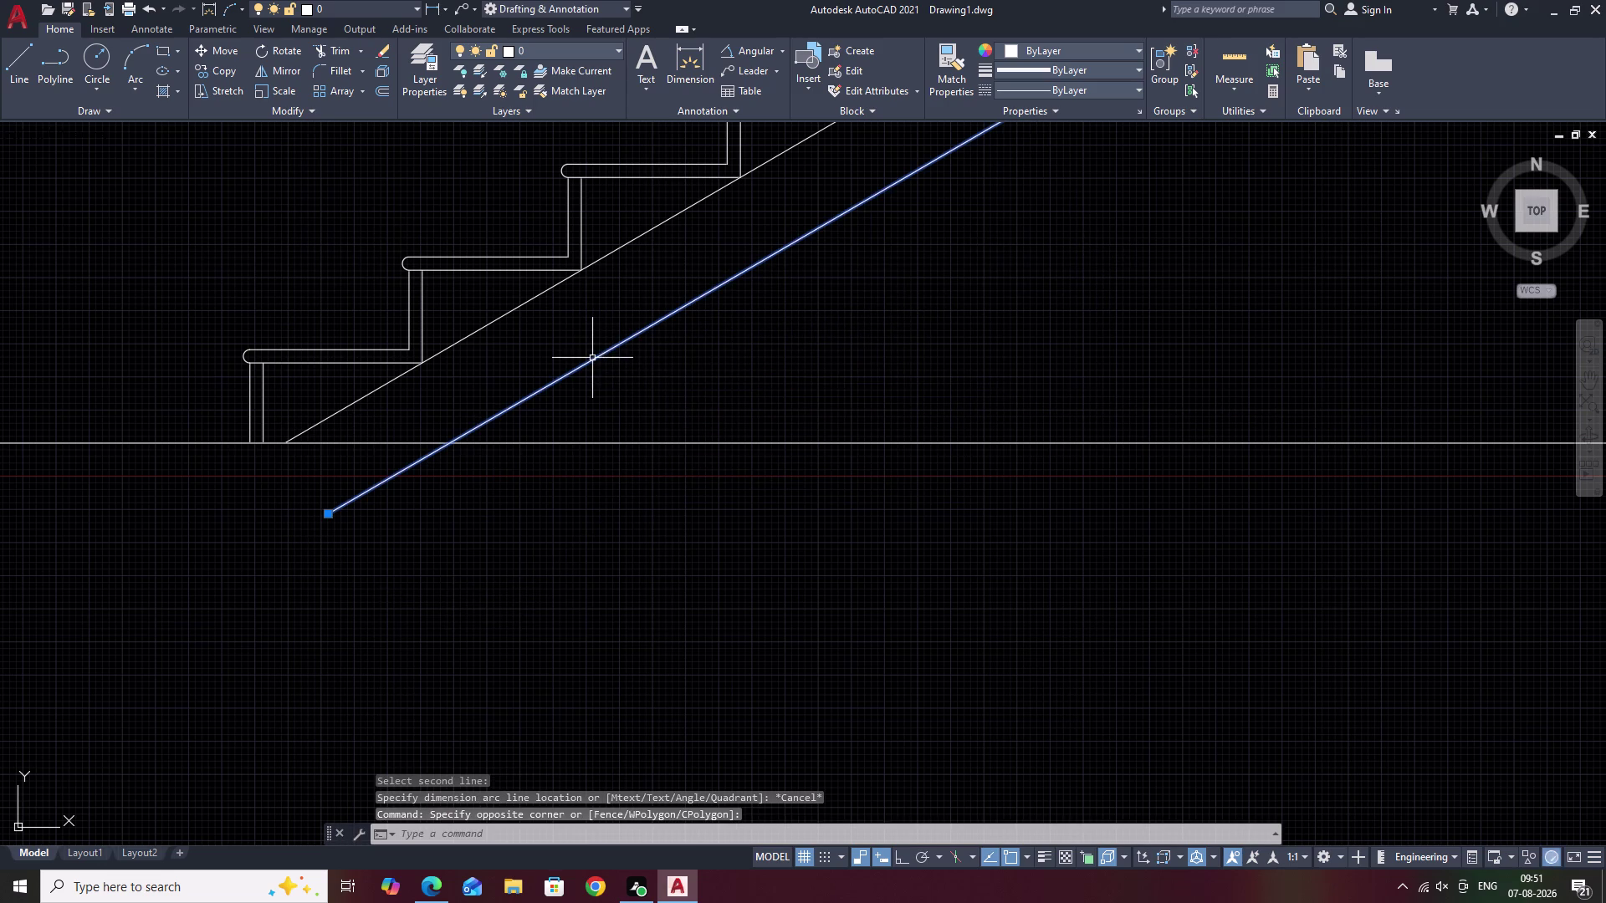
key(o)
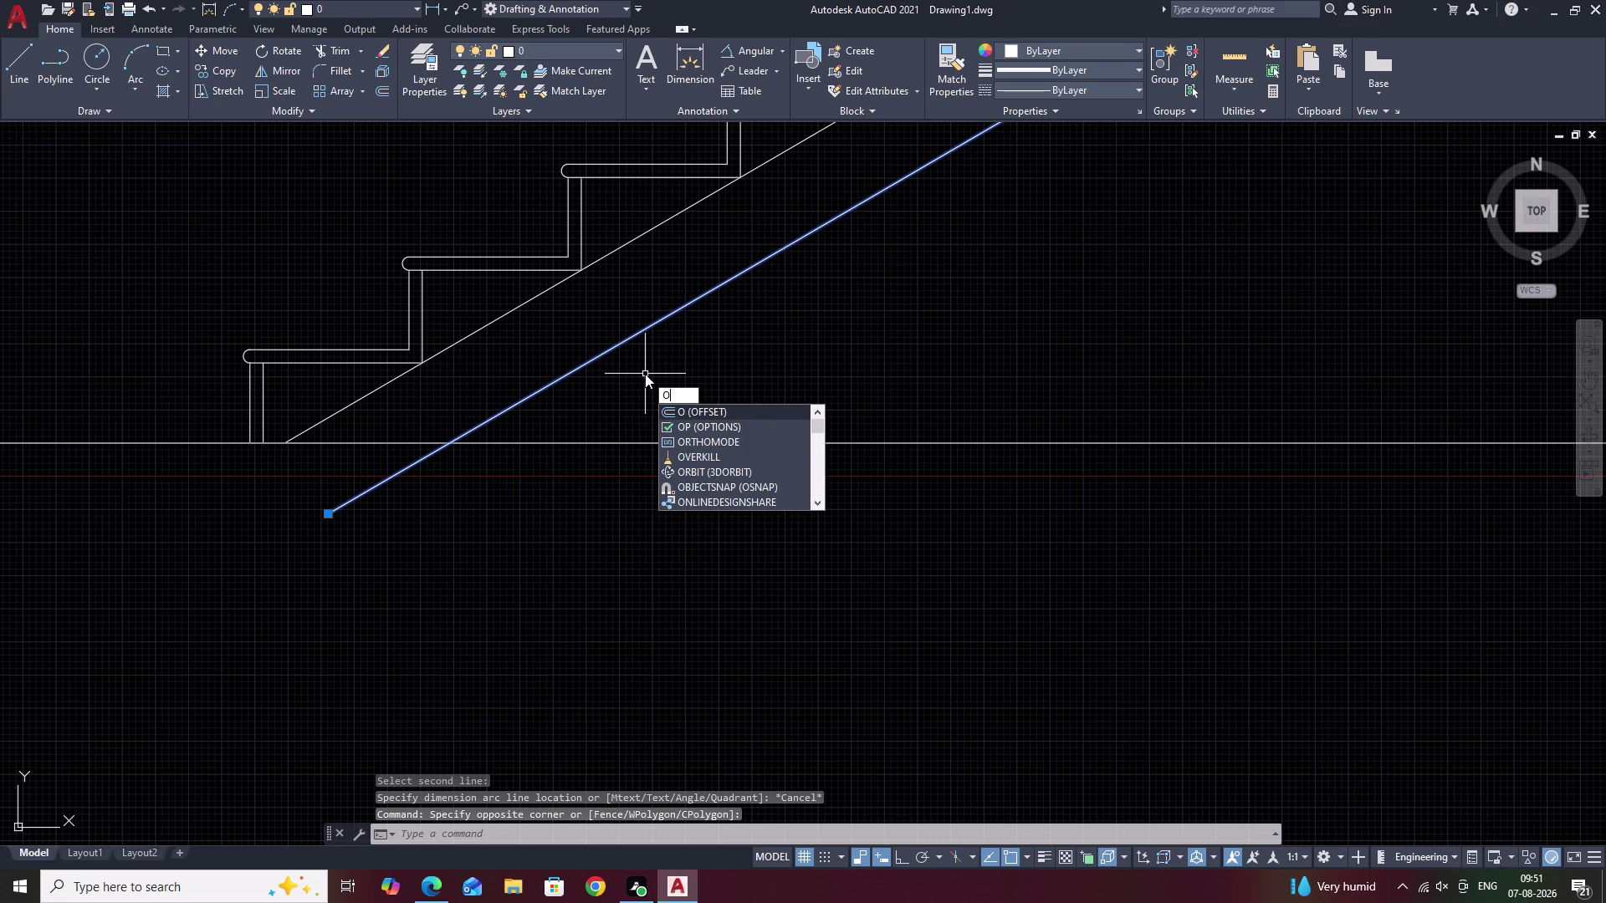
key(Escape)
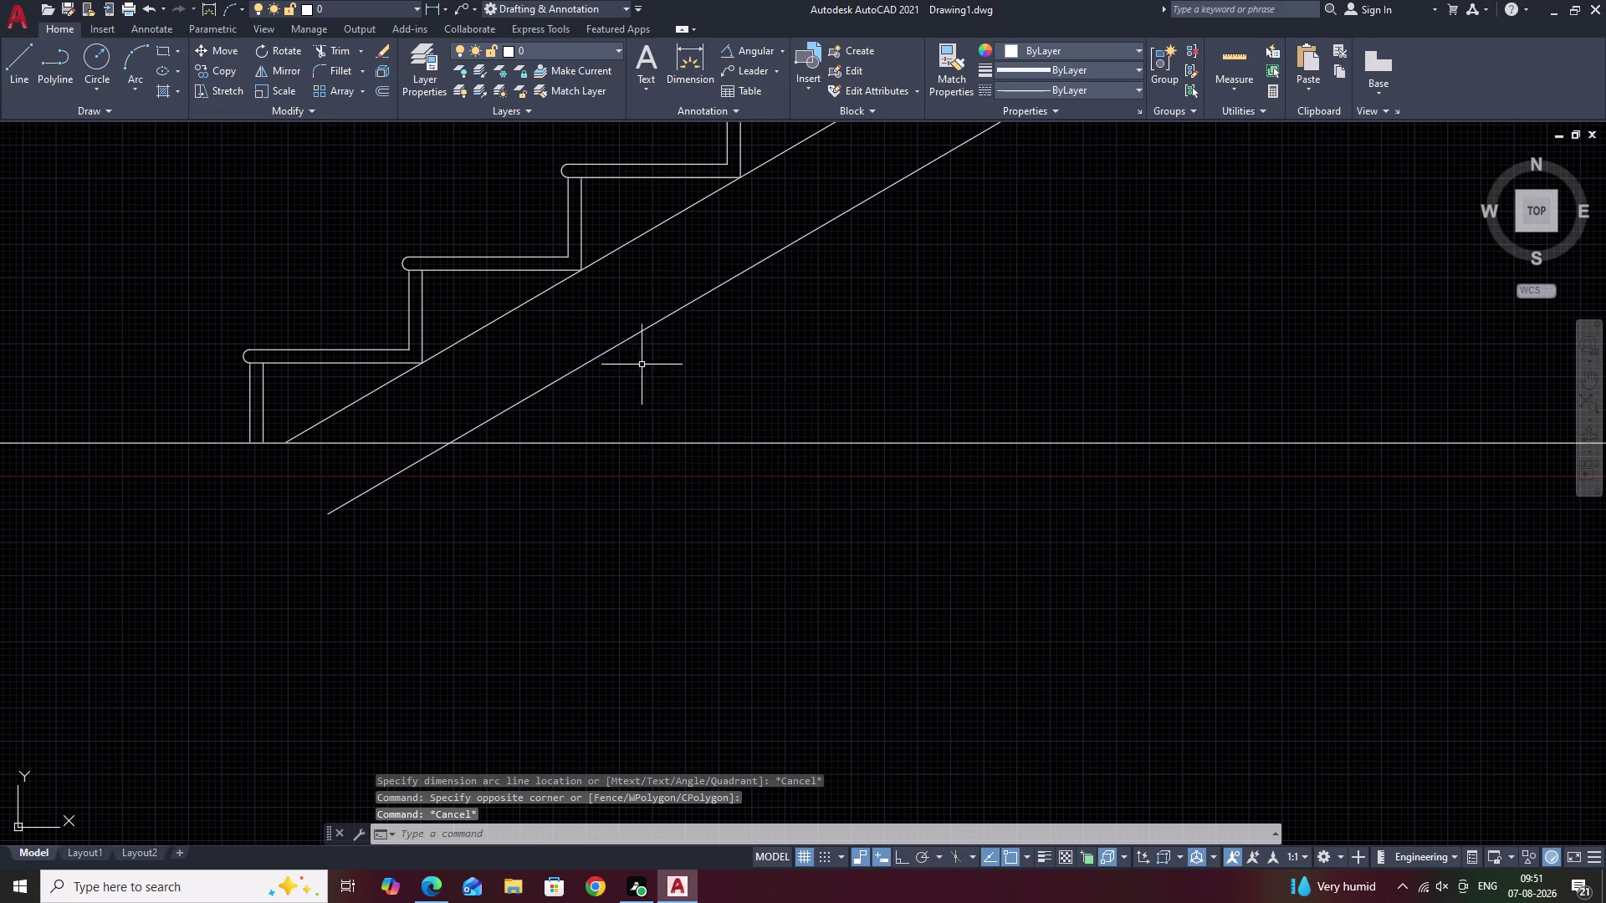
click(634, 333)
text(E)
key(space)
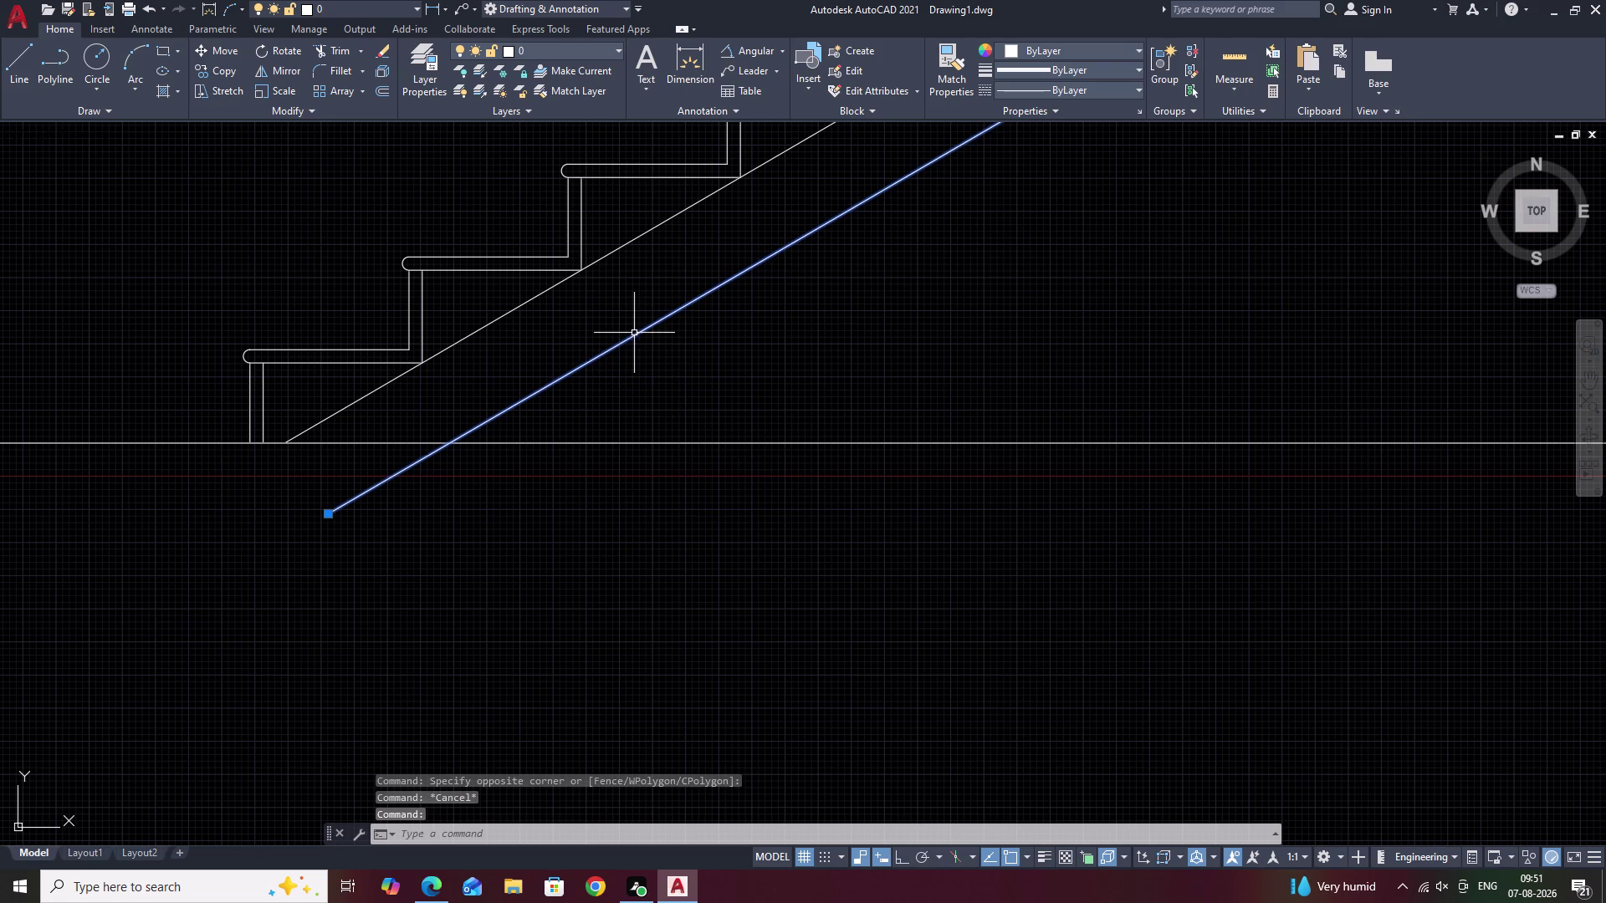
scroll(down, 3)
middle_drag(739, 337, 634, 399)
scroll(up, 3)
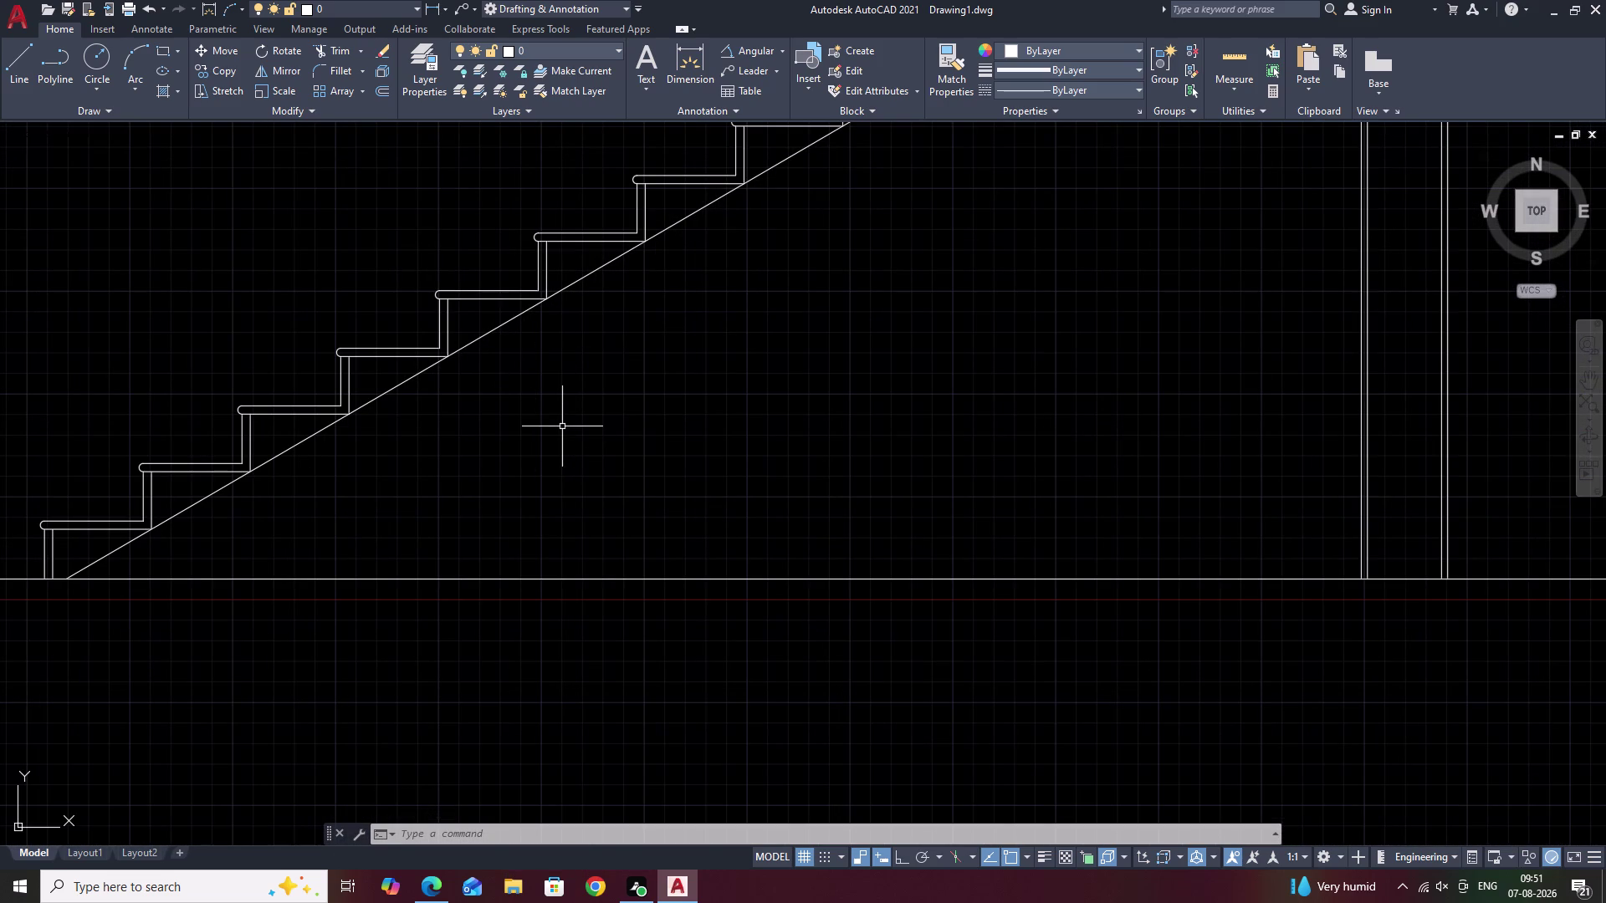
text(L)
key(space)
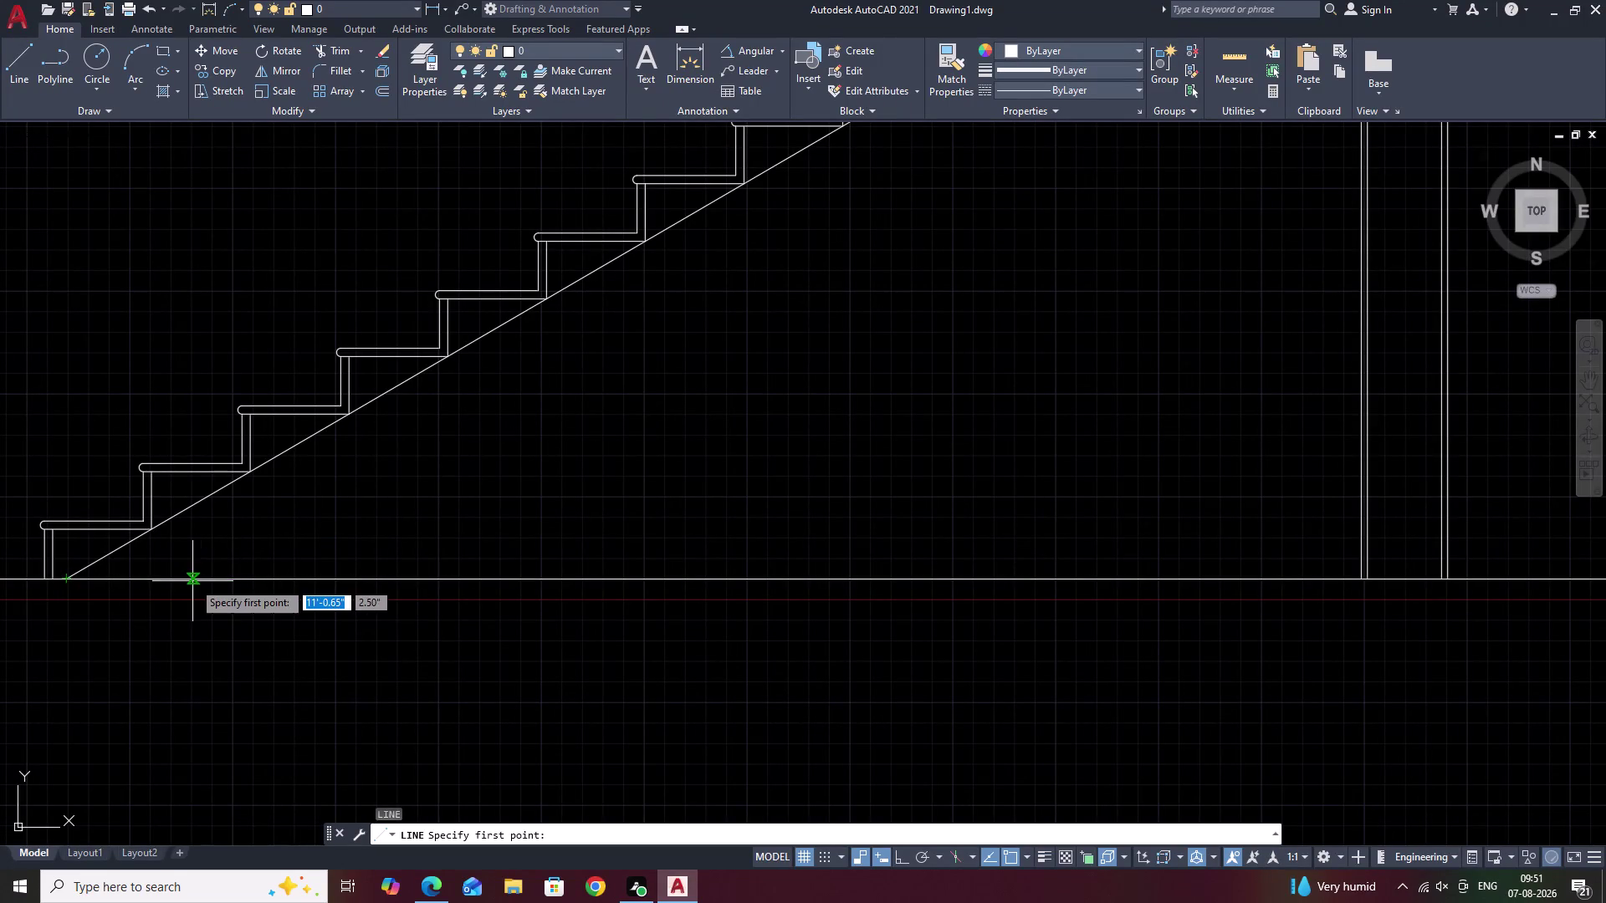
Draw a short line from the floor parallel to the soffit, then reframe the lower stair.
click(195, 581)
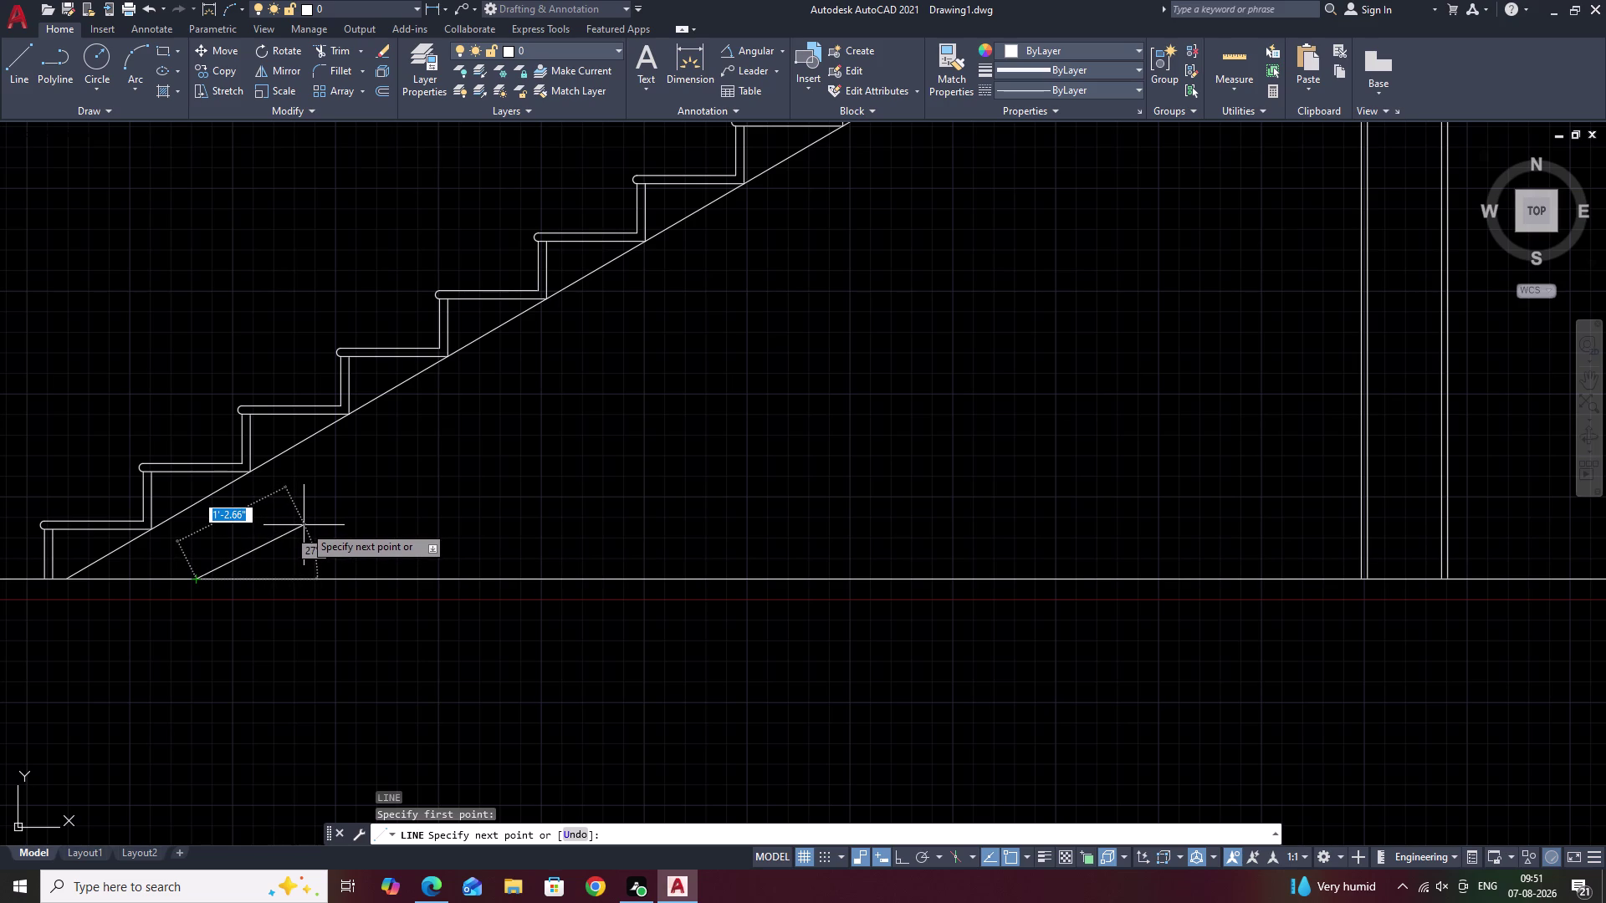
click(303, 525)
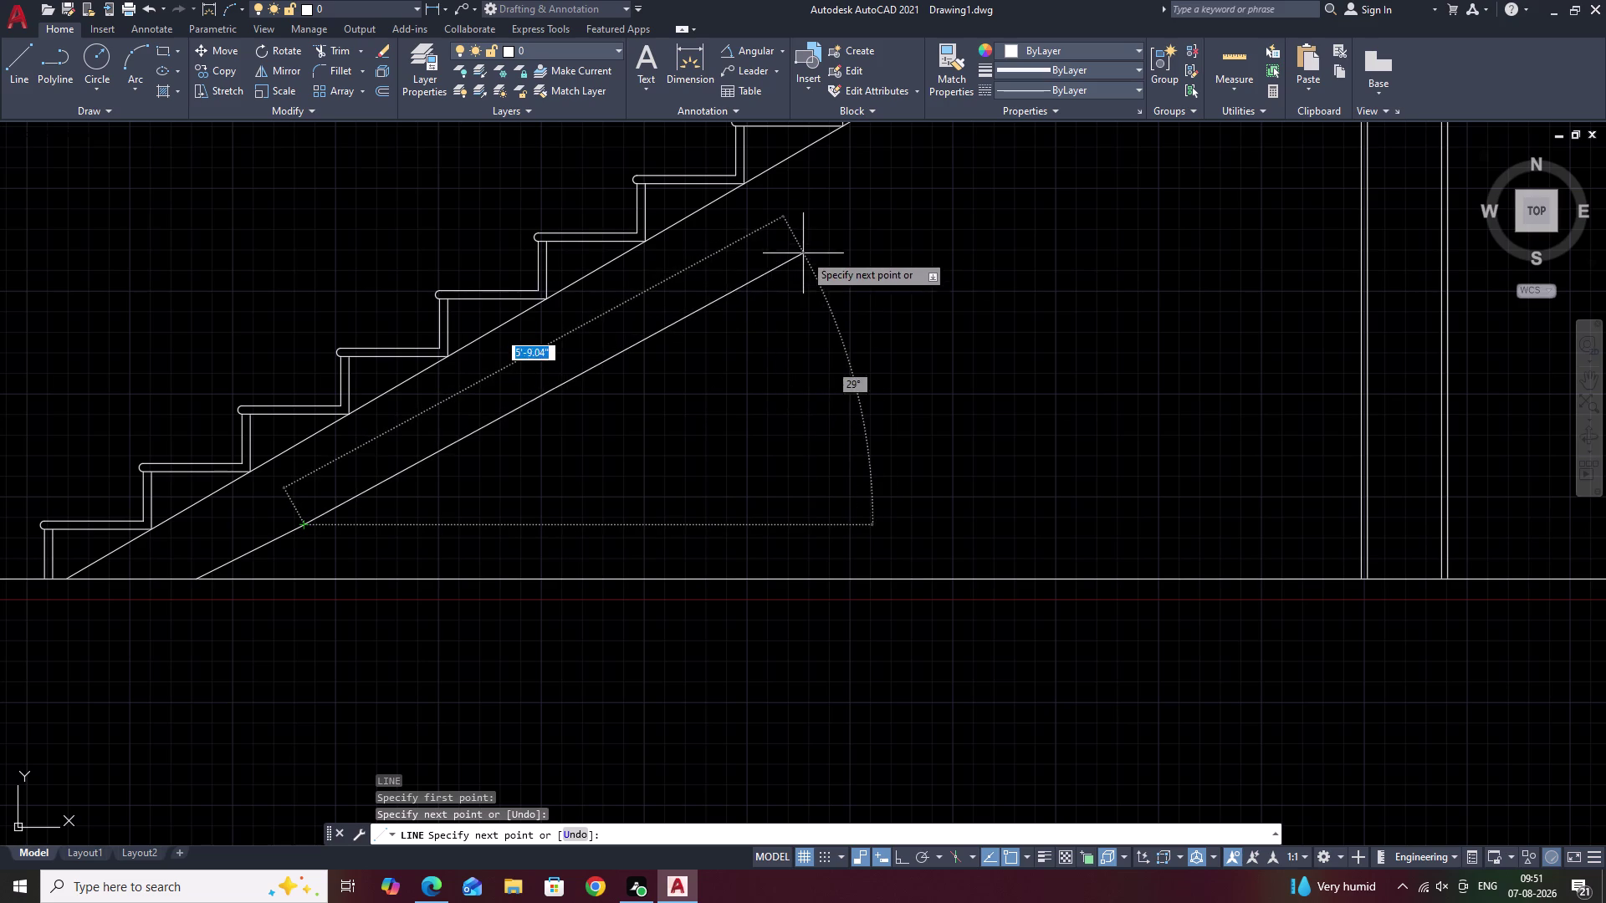
middle_drag(831, 237, 851, 449)
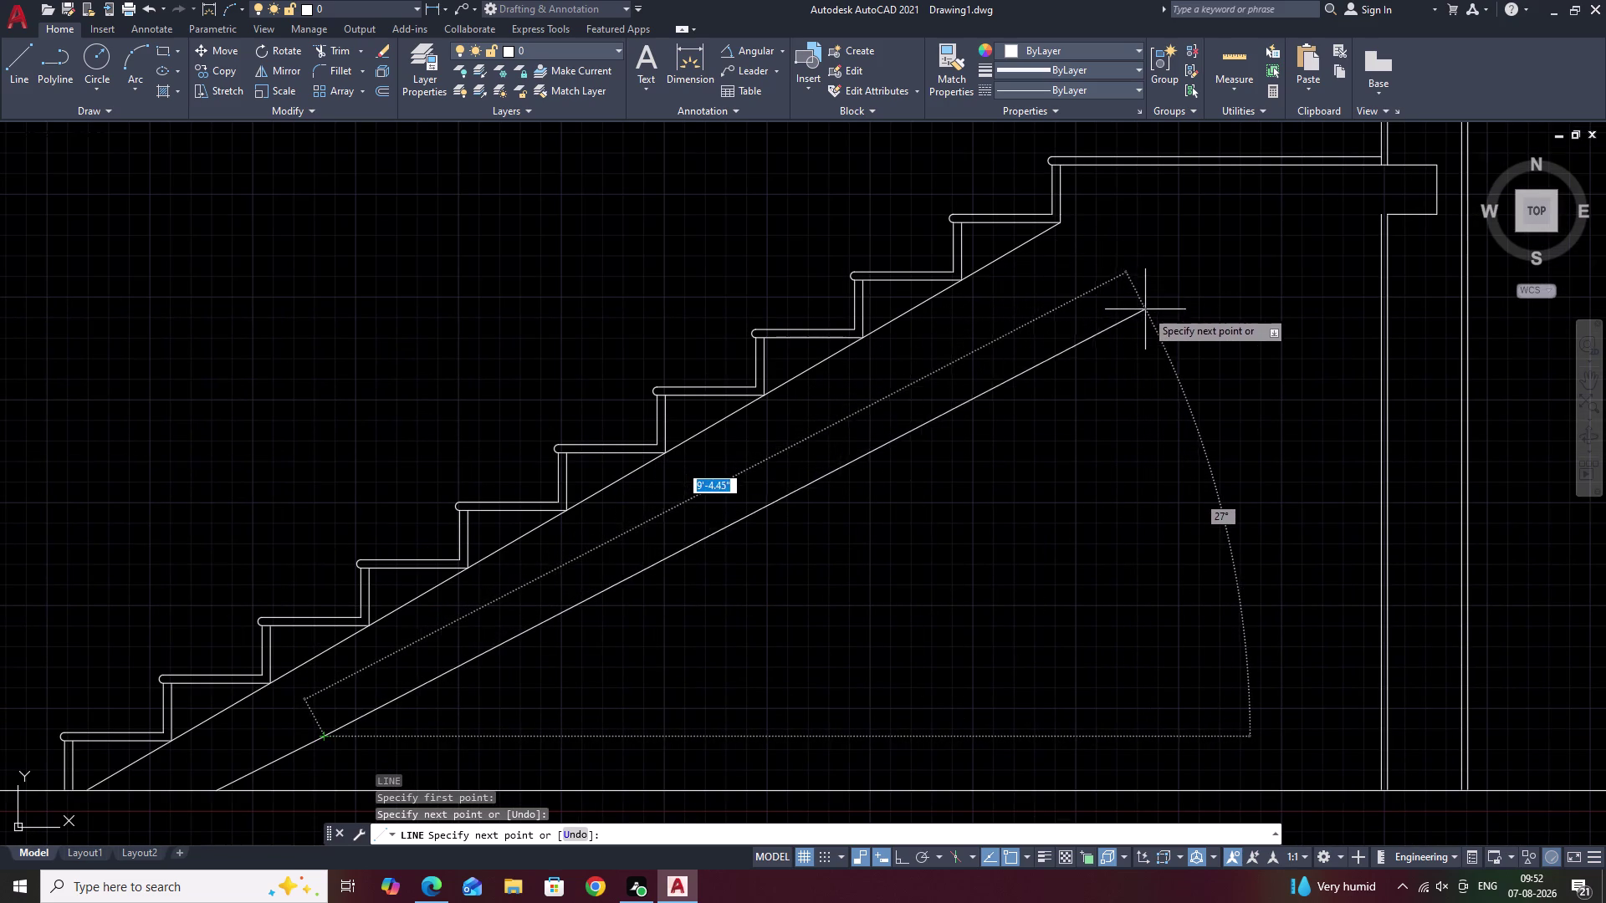
key(Escape)
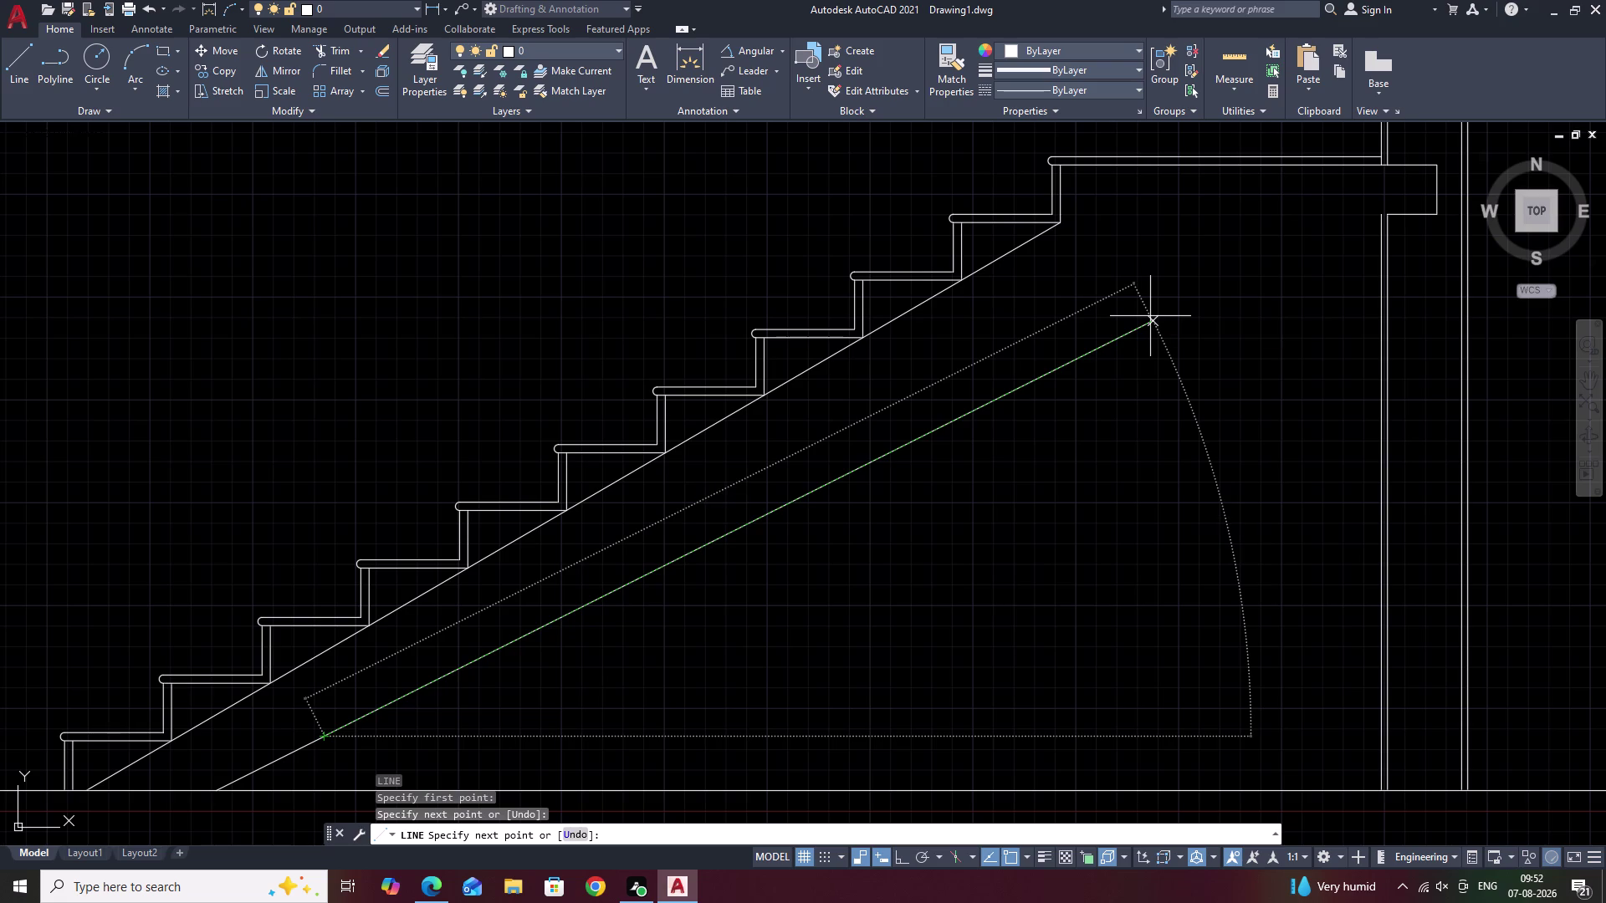
scroll(down, 3)
scroll(up, 3)
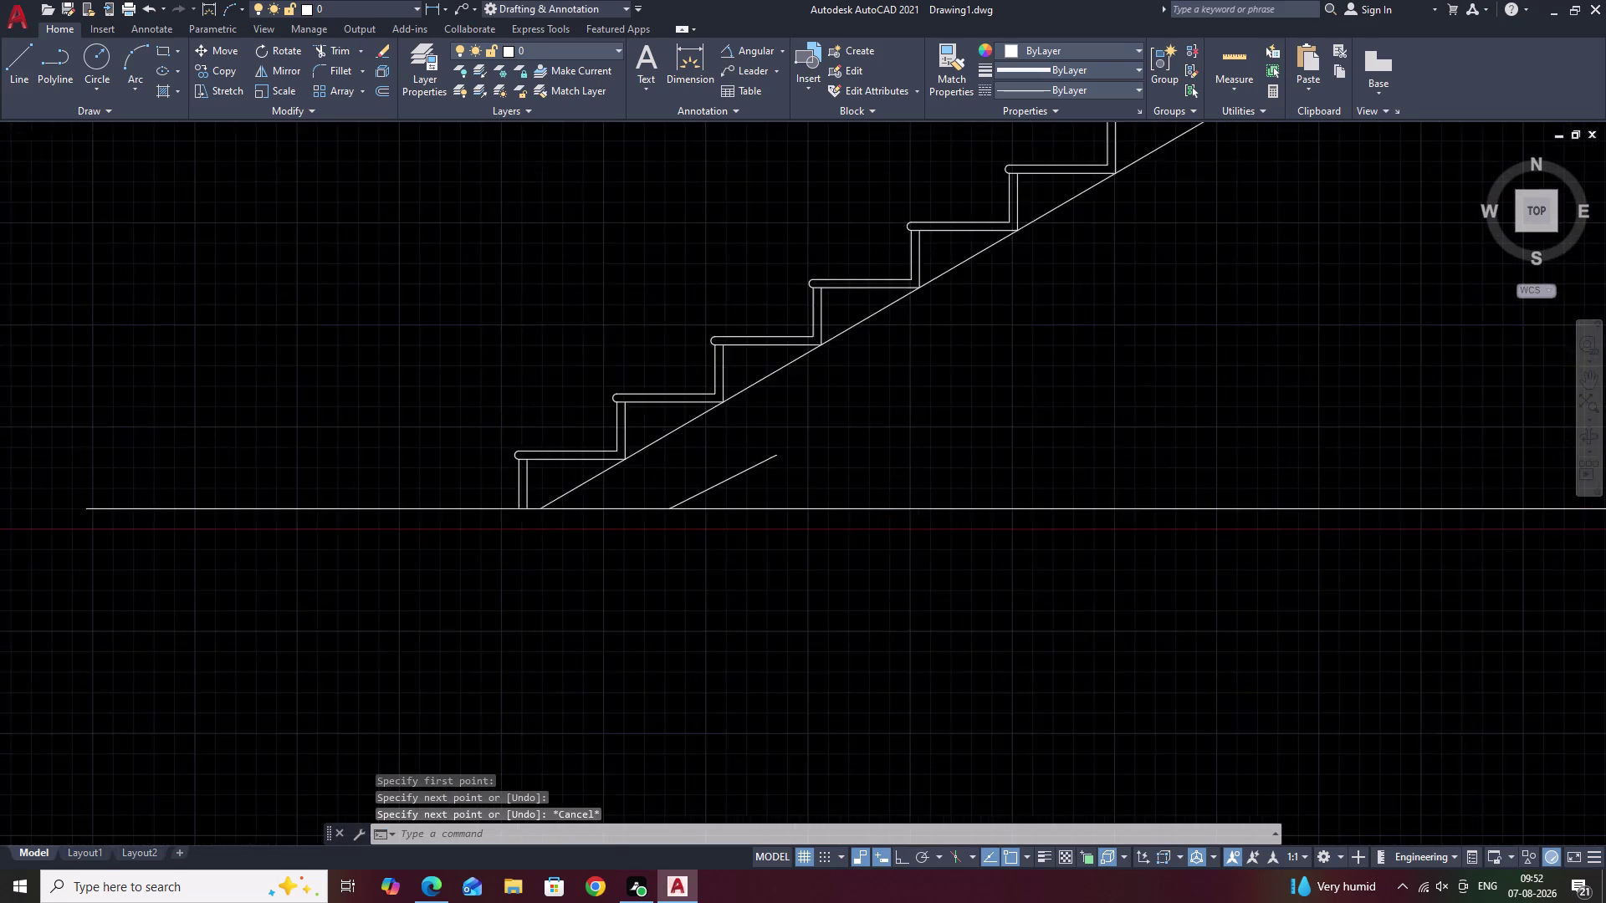
middle_drag(742, 491, 821, 455)
scroll(down, 3)
Select the stepped stair outline, nosings and bottom riser lines with crossing windows.
middle_drag(875, 420, 738, 486)
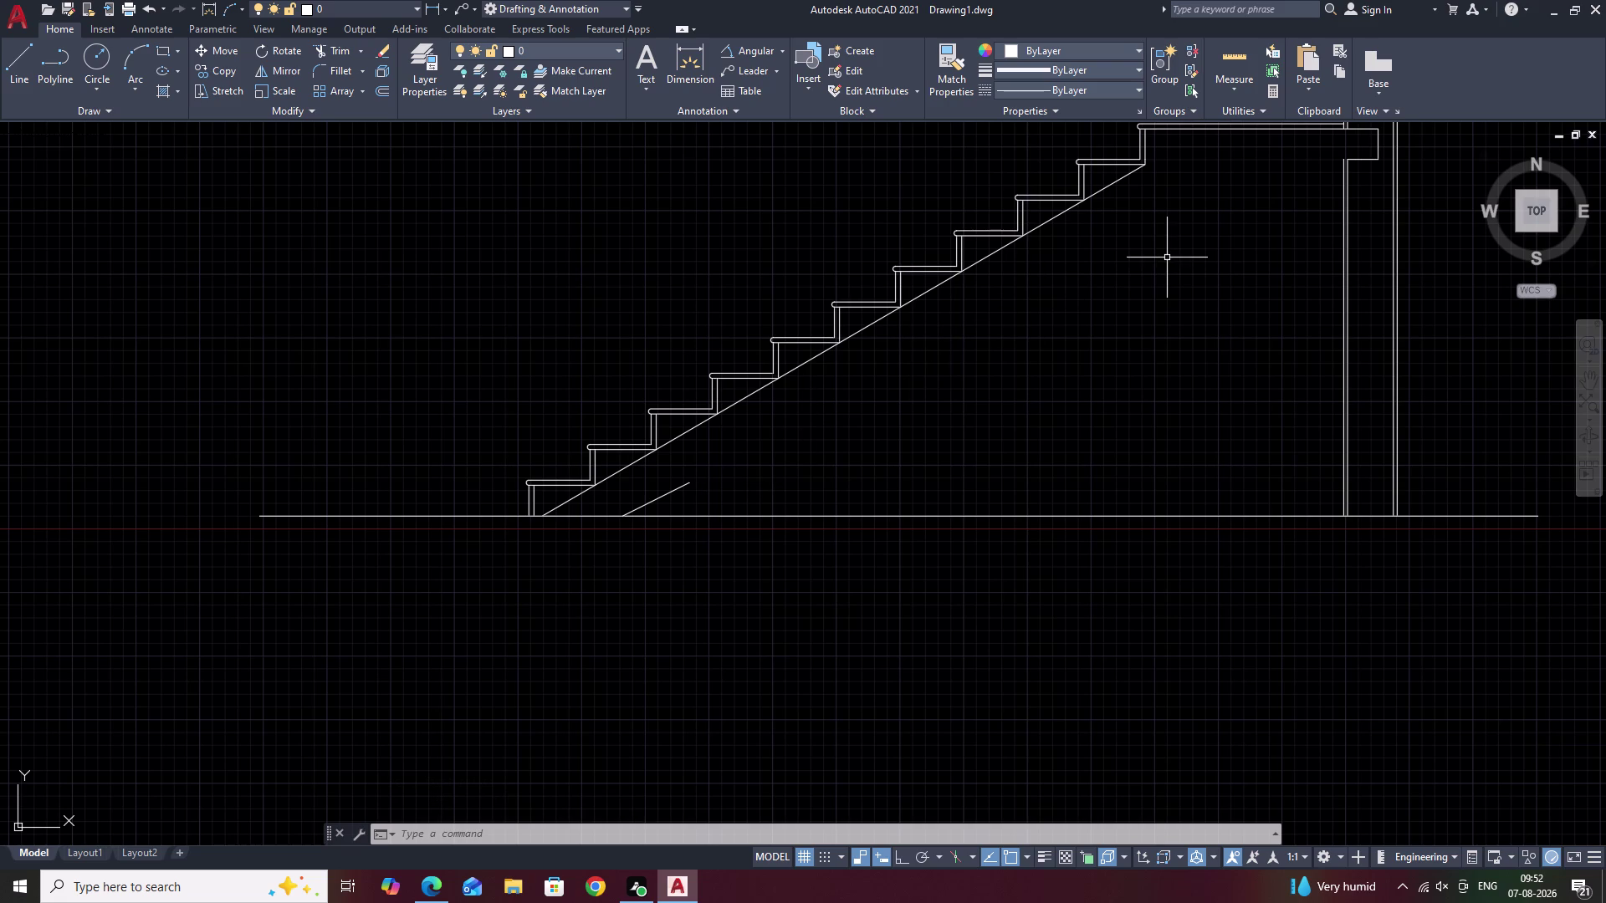
scroll(down, 3)
middle_drag(956, 347, 772, 422)
key(Escape)
drag(833, 288, 619, 475)
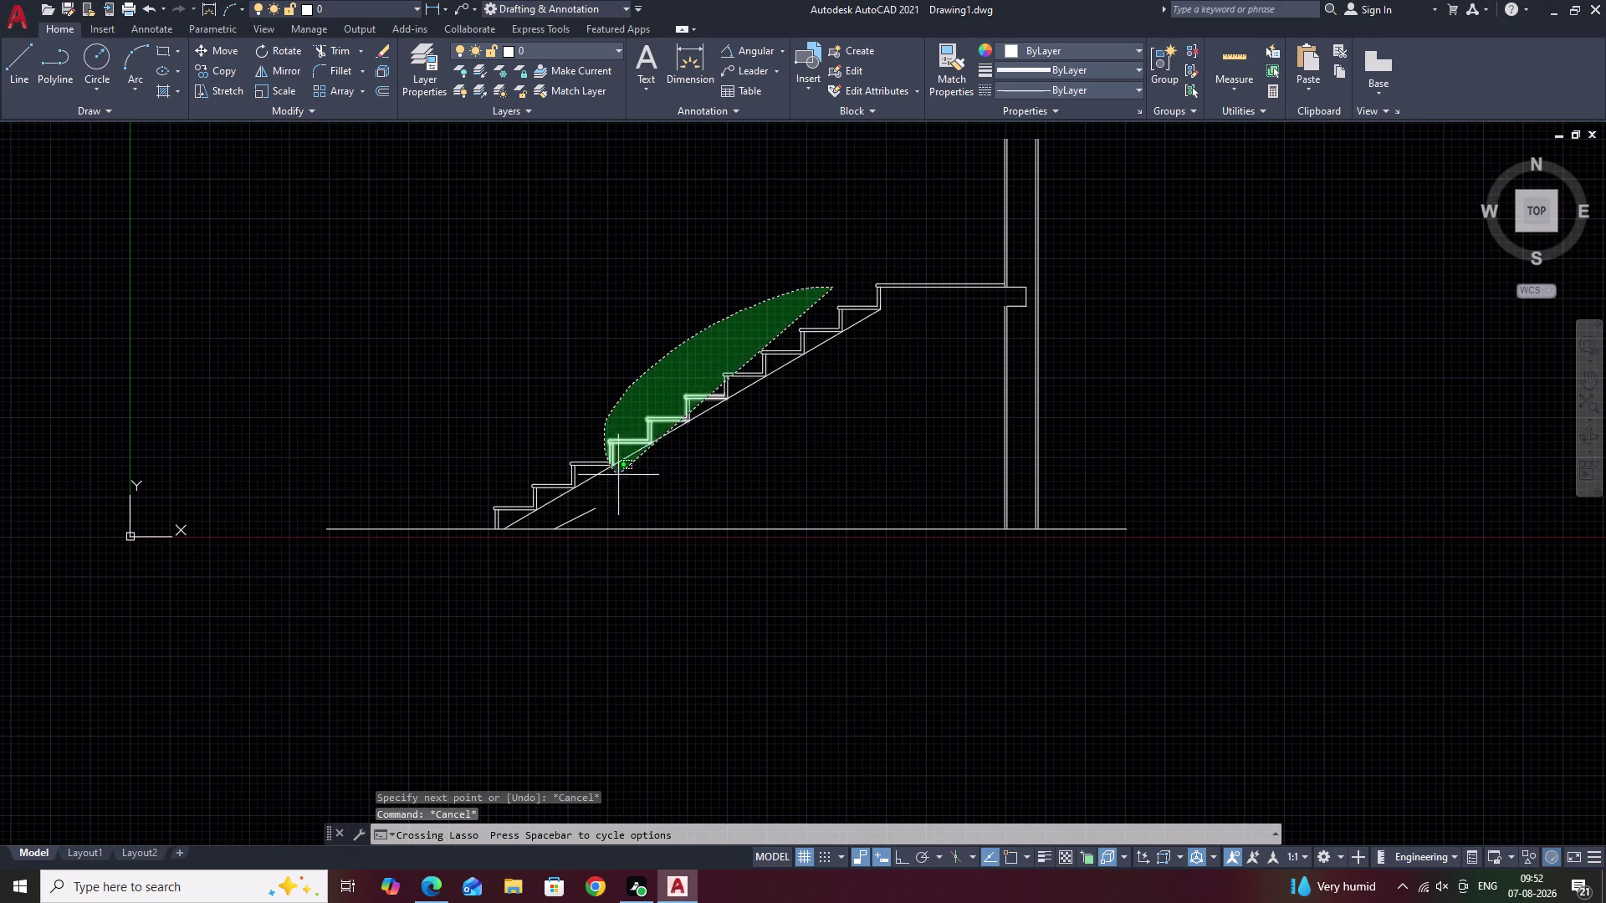
drag(620, 476, 677, 506)
scroll(up, 3)
drag(759, 420, 636, 549)
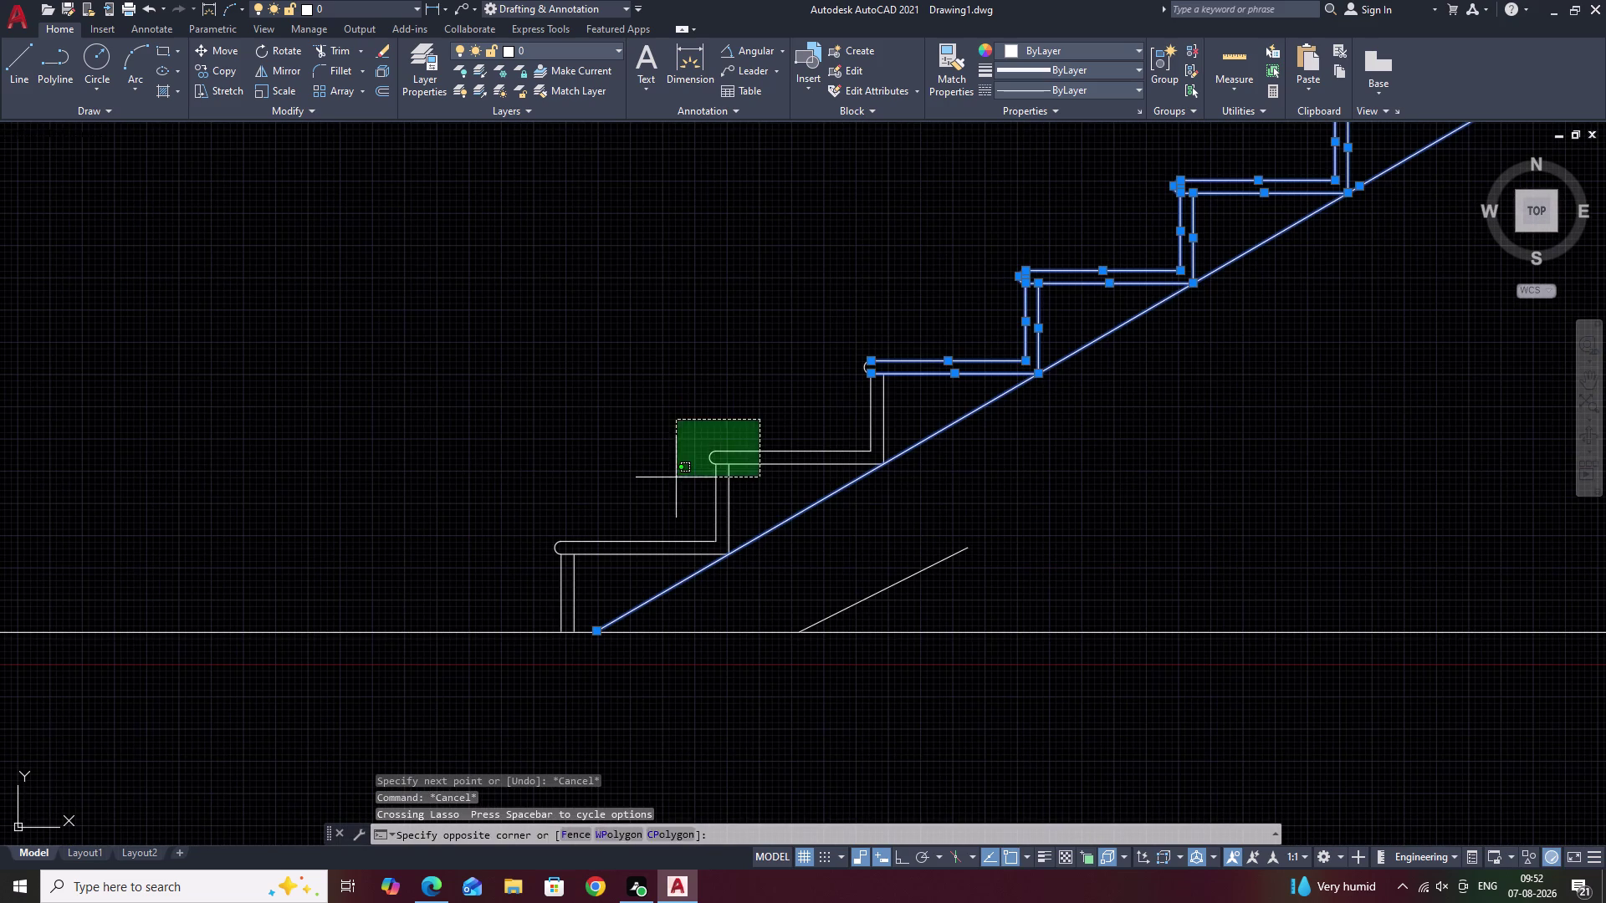
drag(636, 550, 636, 564)
drag(607, 512, 544, 615)
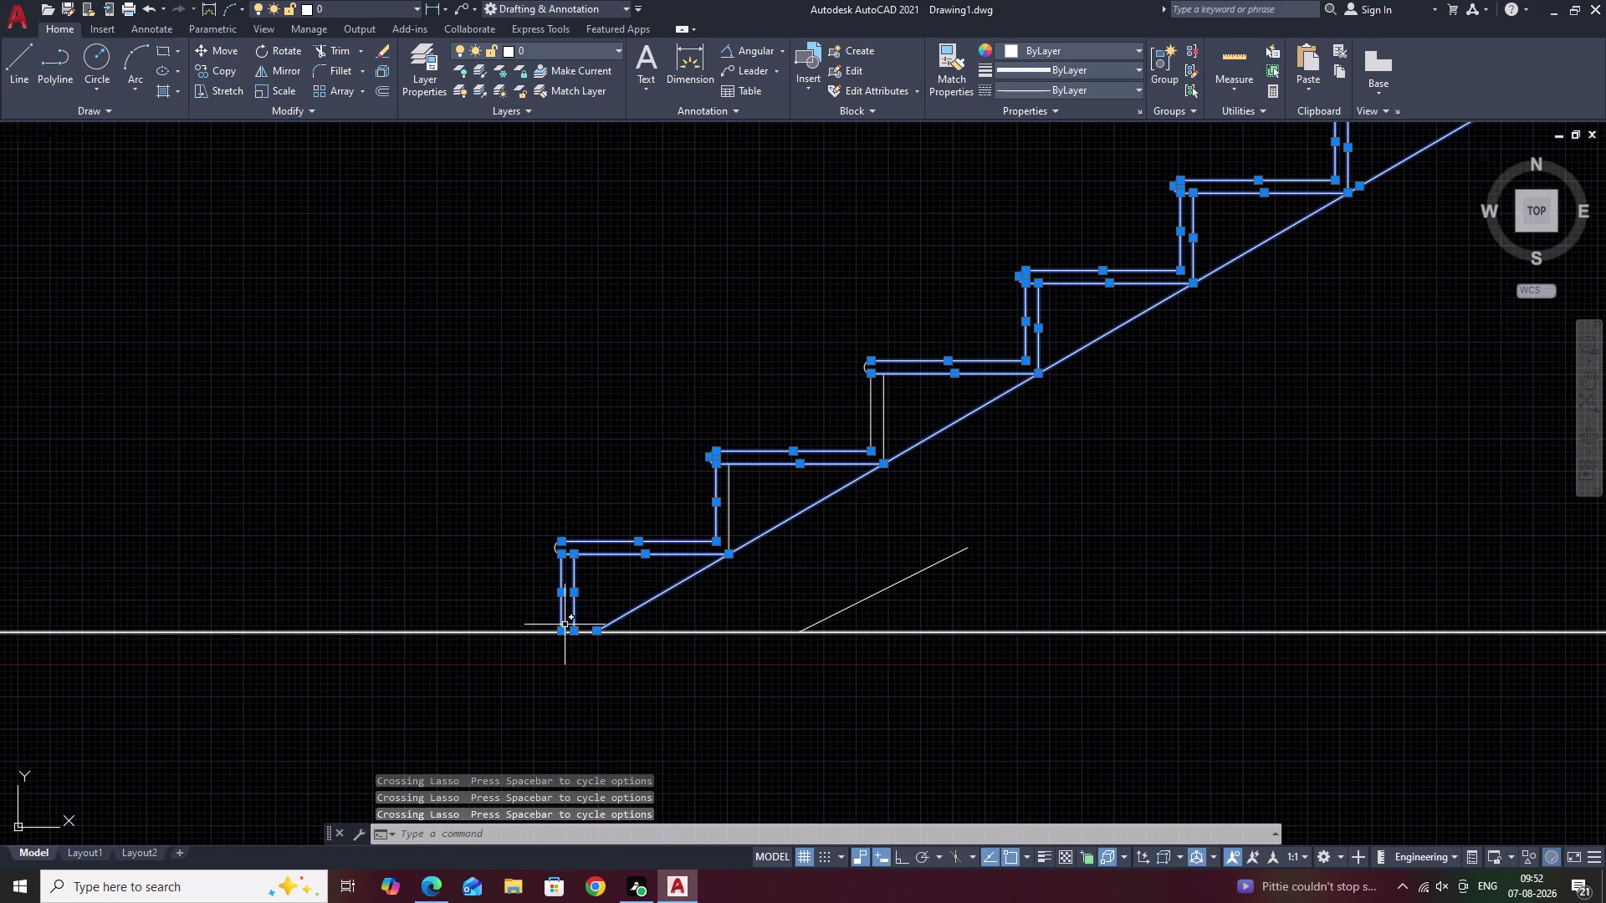
drag(593, 521, 525, 592)
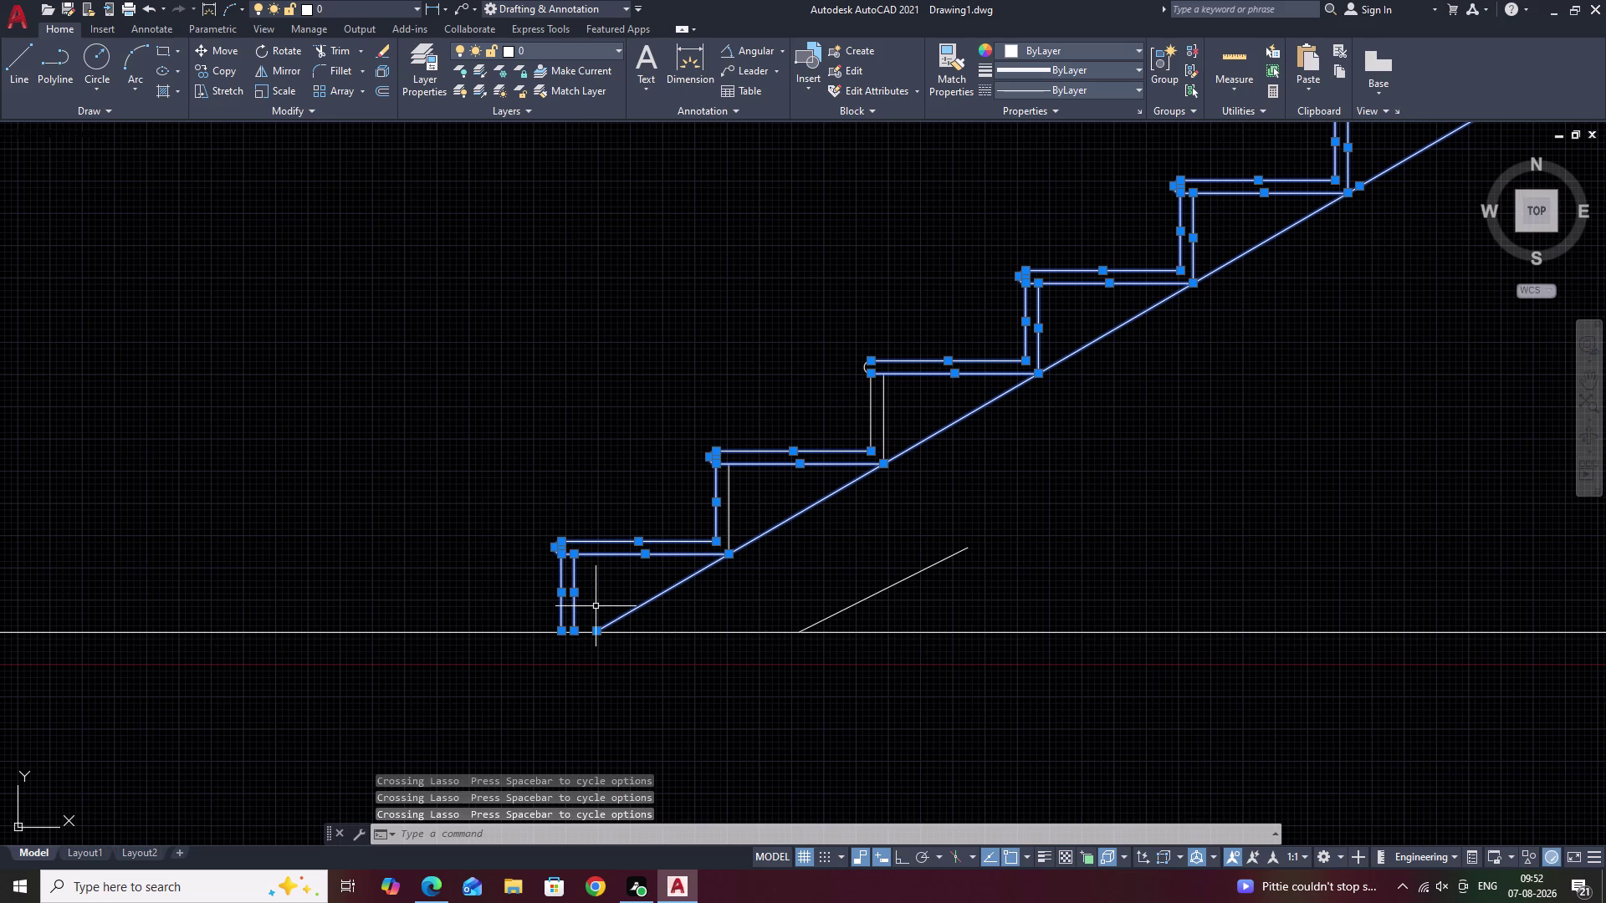
Start moving the selected stair lines from the stair foot, then cancel the move.
text(M)
key(space)
click(560, 631)
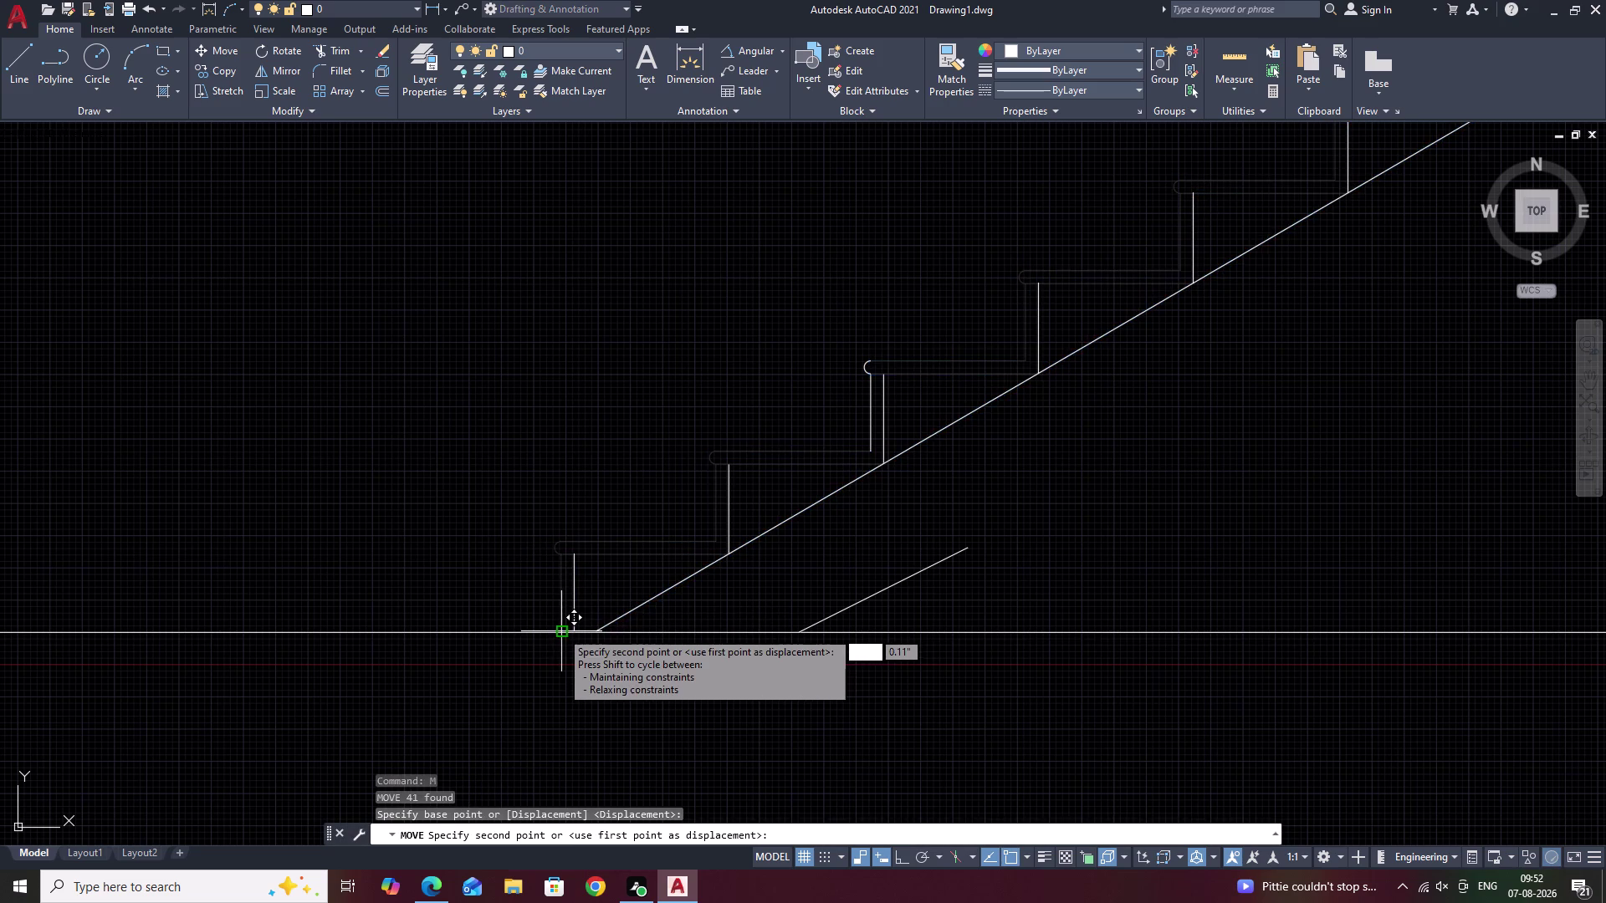
scroll(down, 3)
scroll(down, 3)
middle_drag(473, 280, 607, 529)
click(515, 326)
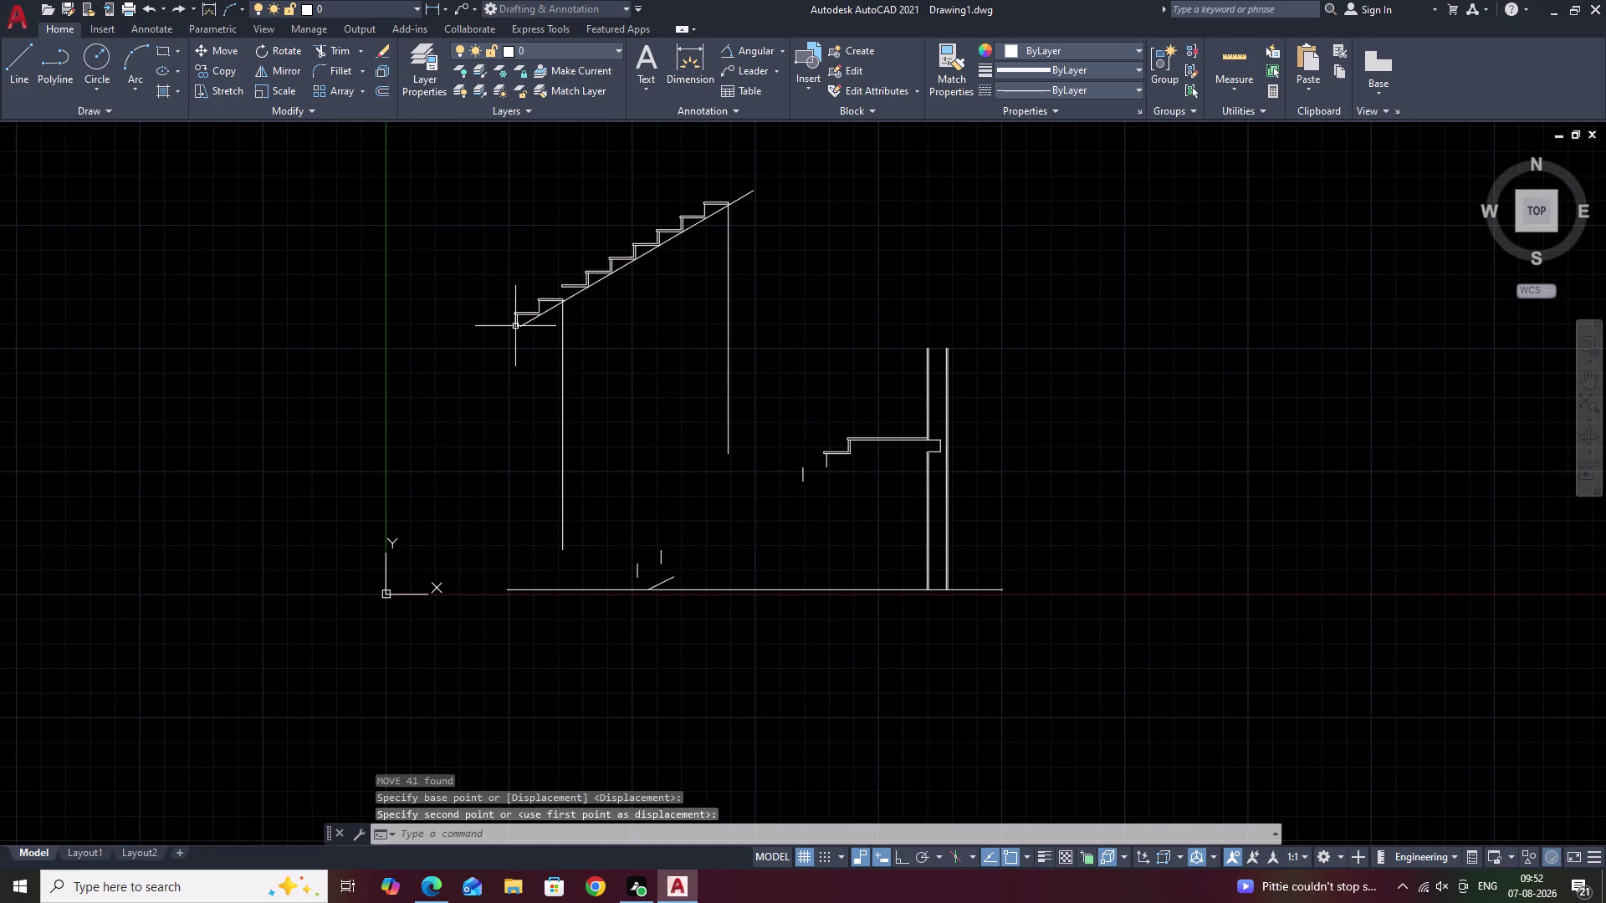
key(Escape)
Erase the landing step lines and the two wall lines.
scroll(up, 3)
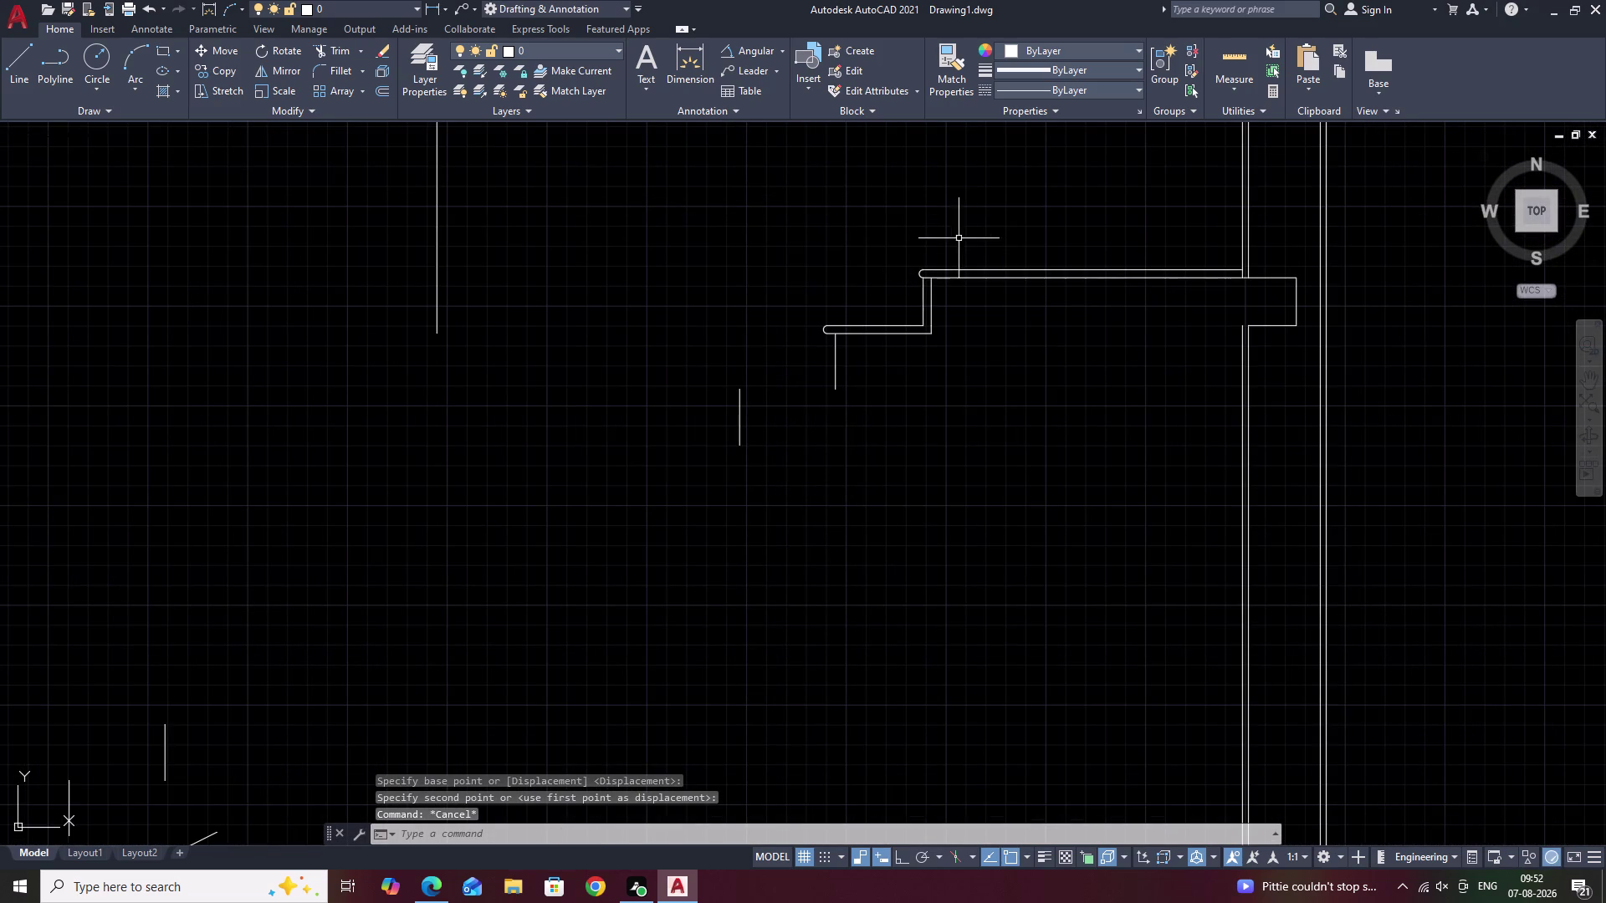
drag(965, 234, 560, 702)
text(E)
key(space)
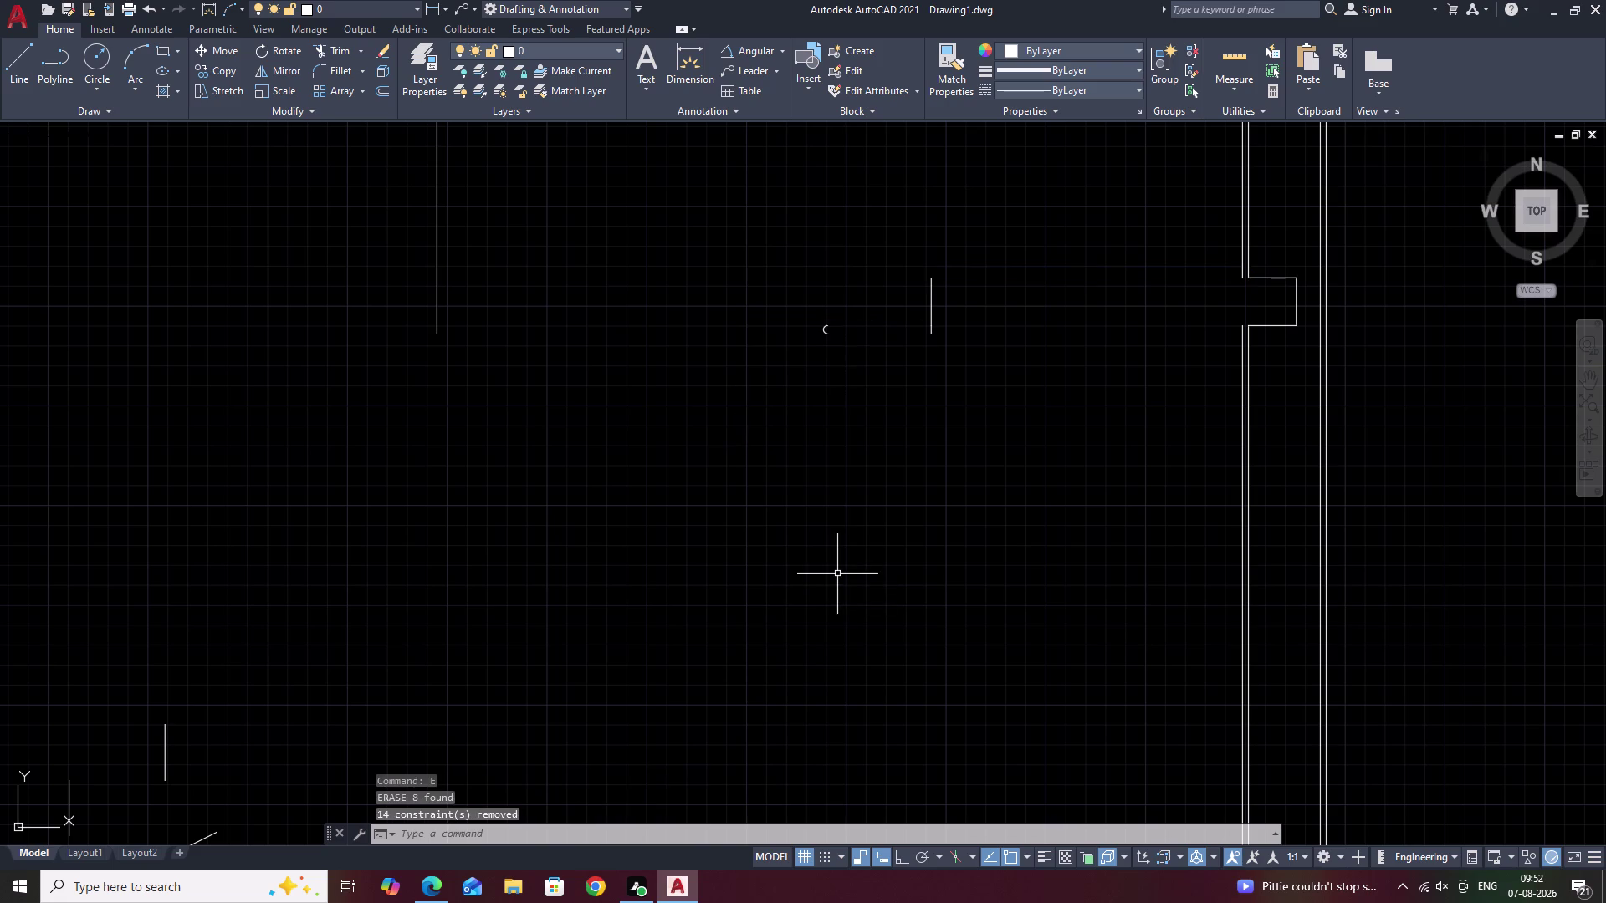
scroll(down, 3)
drag(1140, 342, 1003, 648)
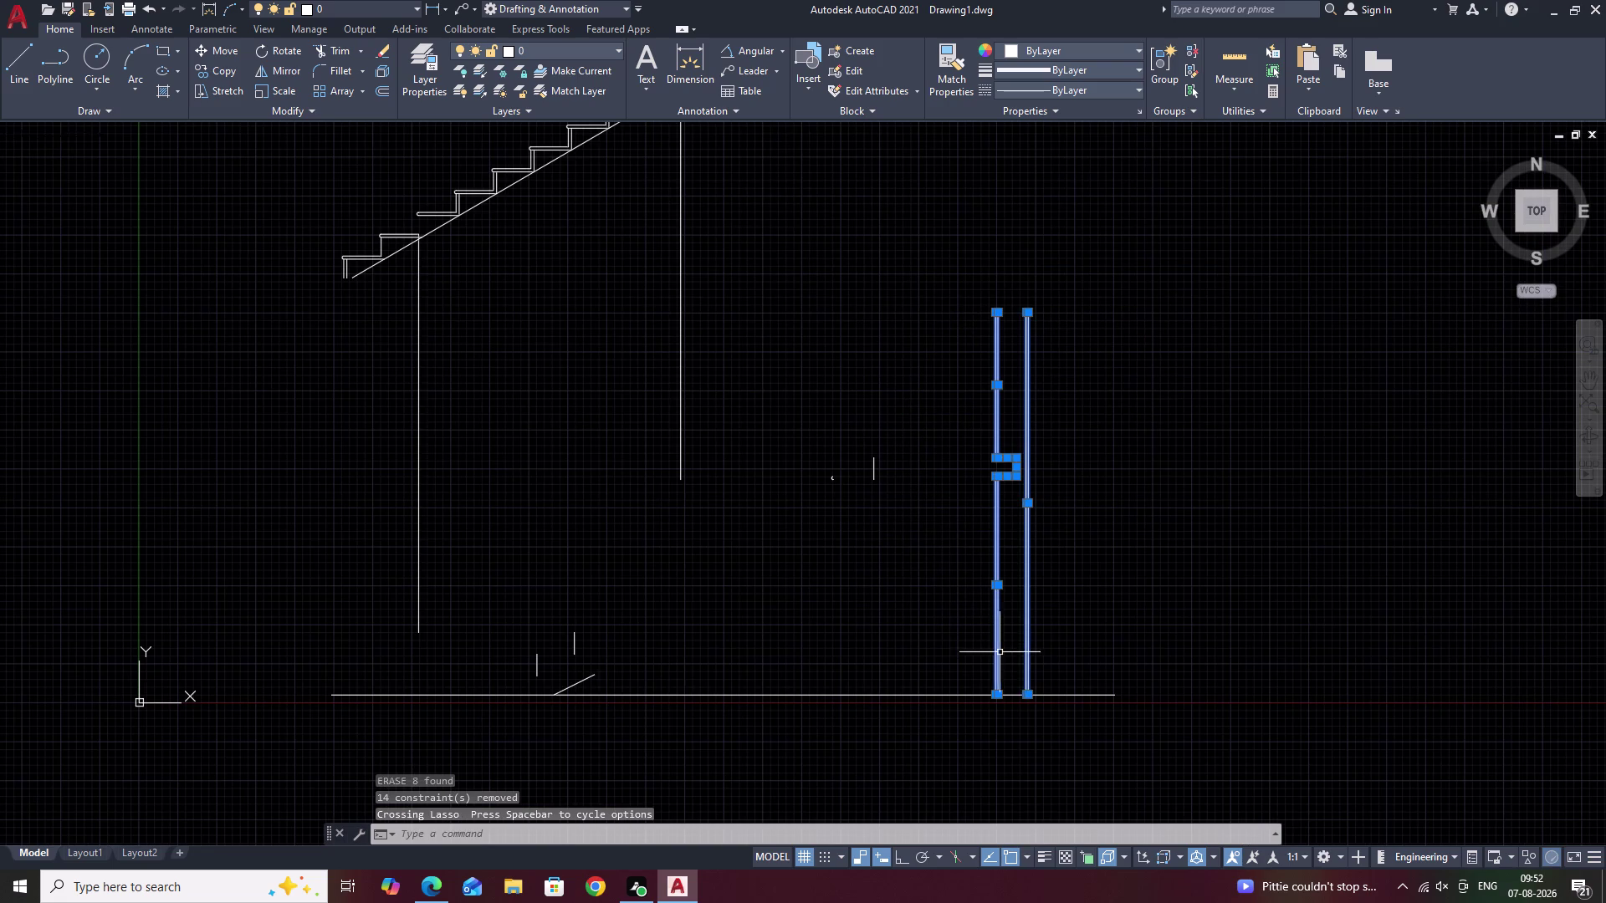
text(E)
key(space)
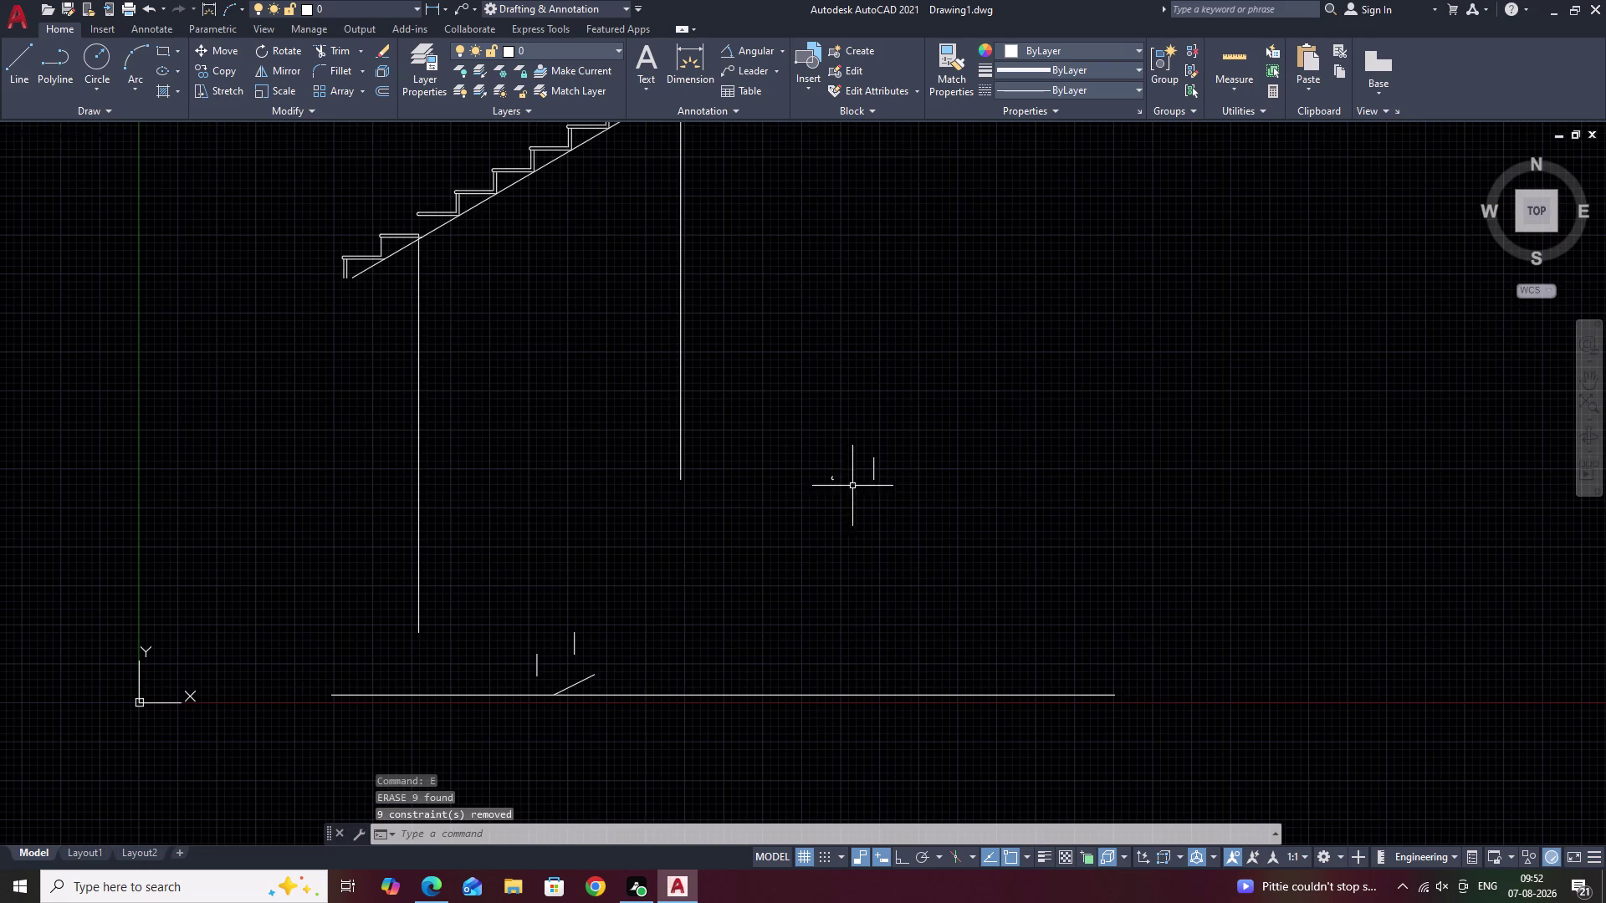
Erase the leftover short fragments in the middle of the drawing.
drag(904, 434, 575, 643)
drag(915, 431, 813, 457)
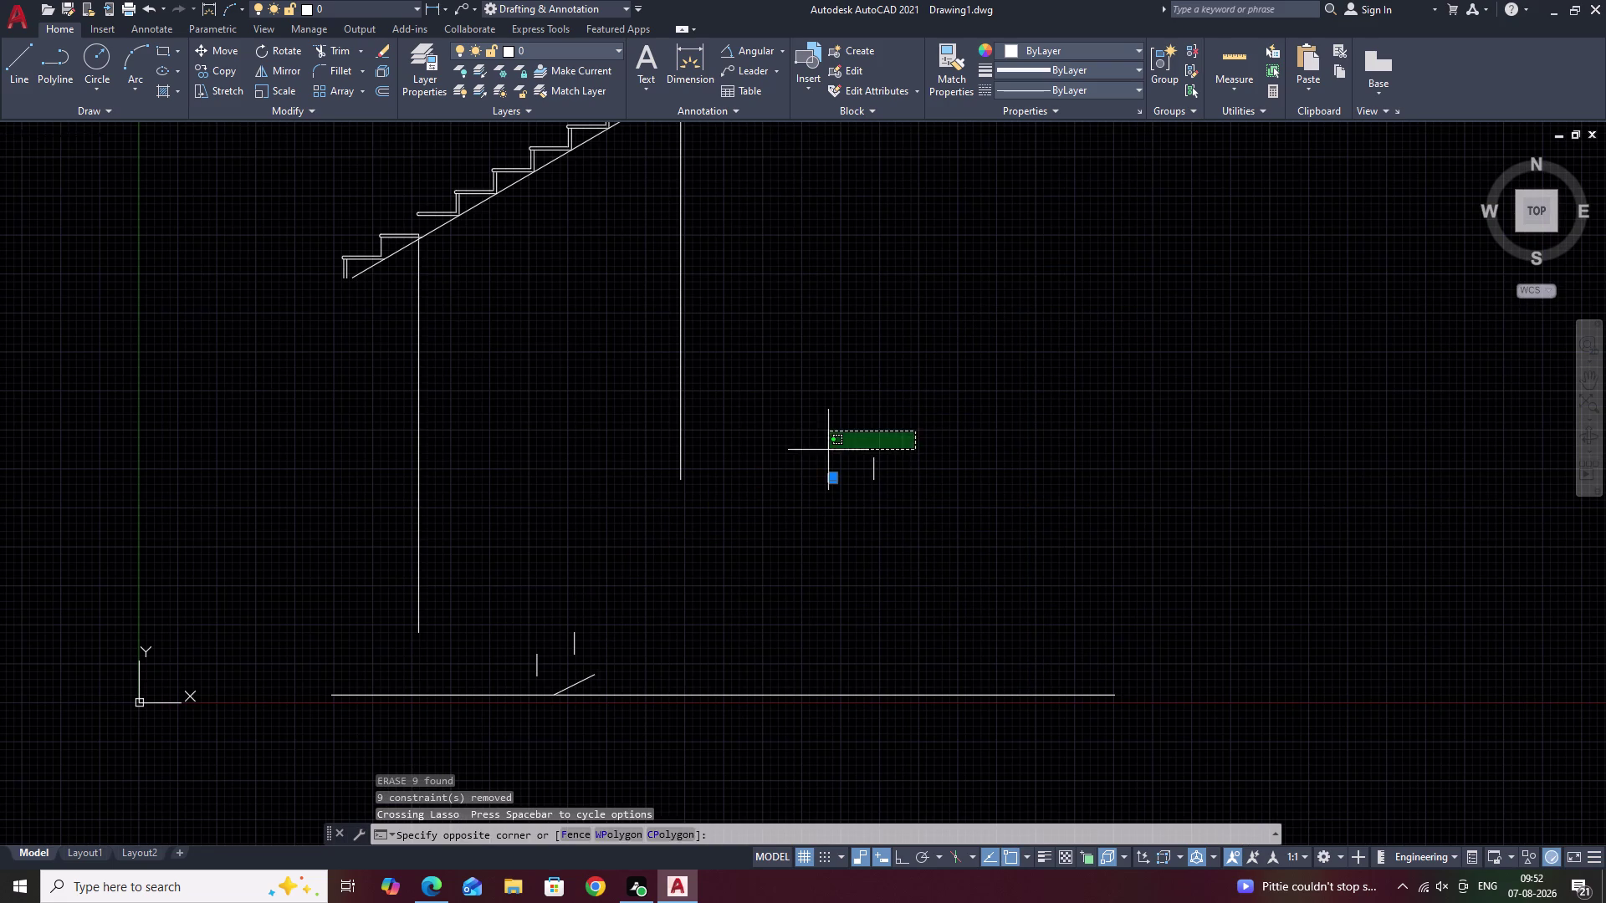
drag(814, 457, 899, 671)
text(E)
key(space)
Erase the ground line and short strokes, then check the drawing for leftovers.
scroll(up, 3)
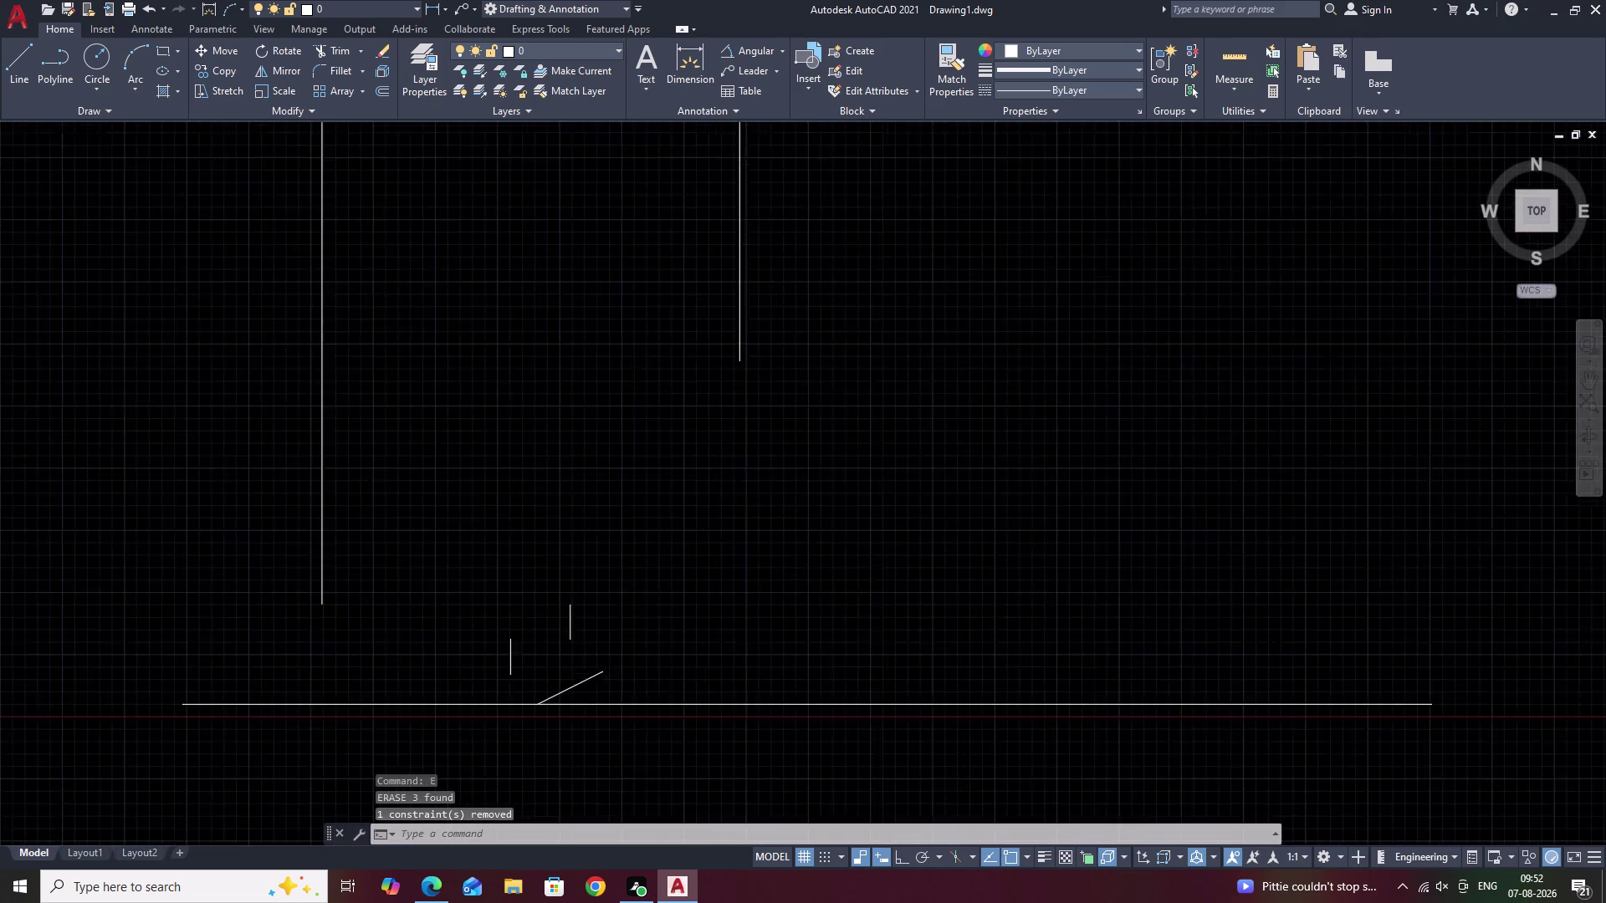
drag(652, 591, 634, 695)
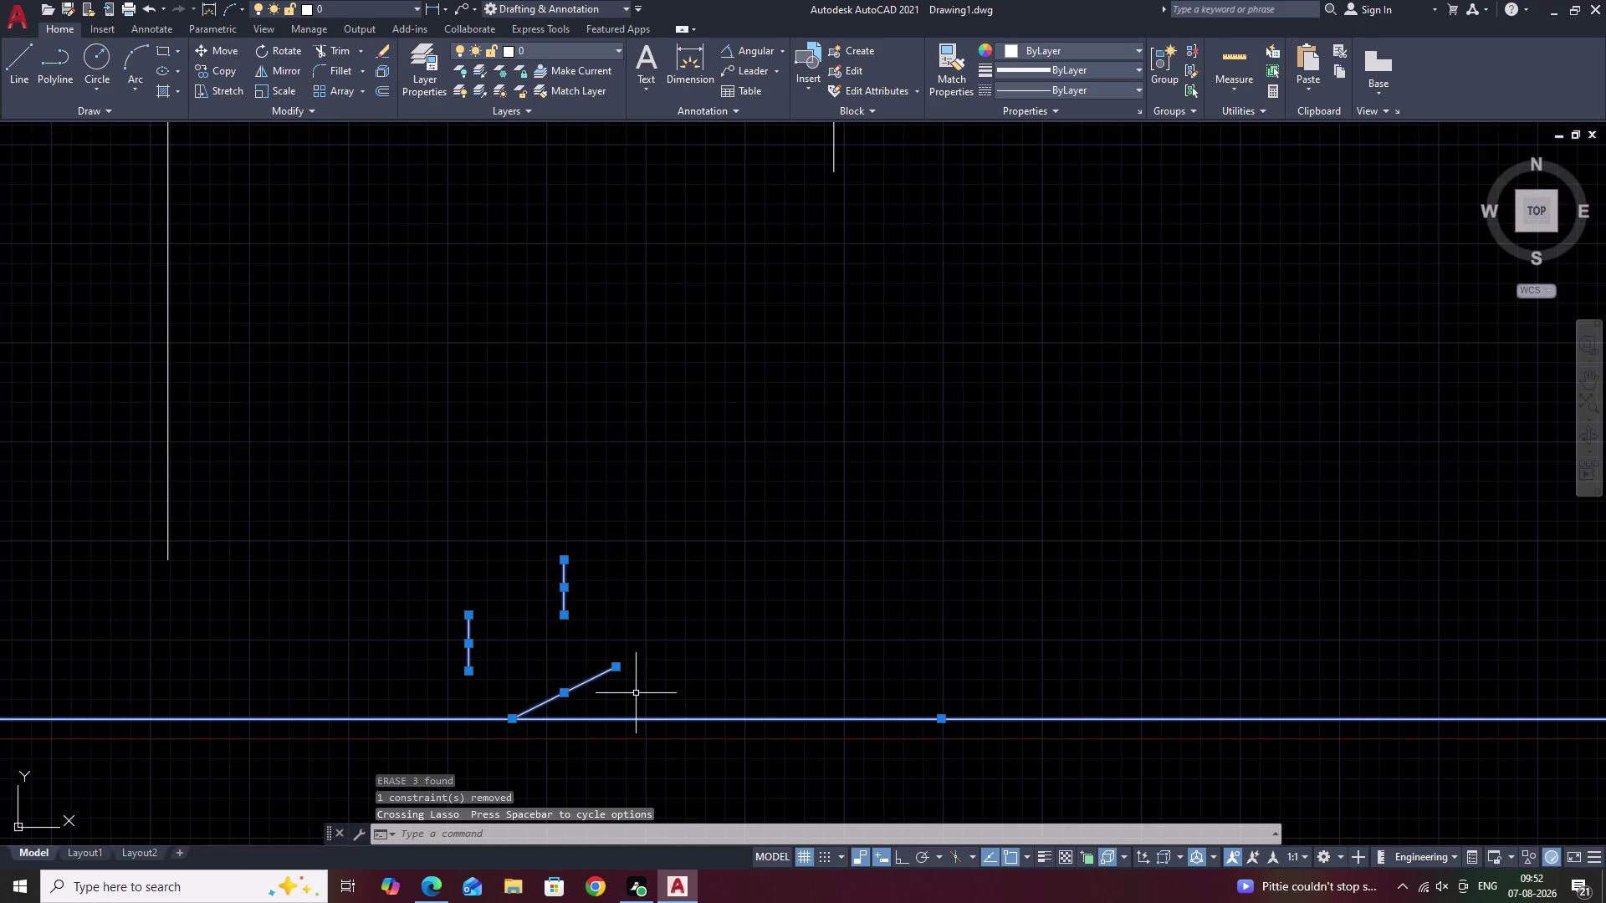
text(E)
key(space)
scroll(down, 3)
middle_drag(689, 668, 502, 681)
scroll(up, 3)
scroll(up, 3)
middle_drag(644, 677, 545, 687)
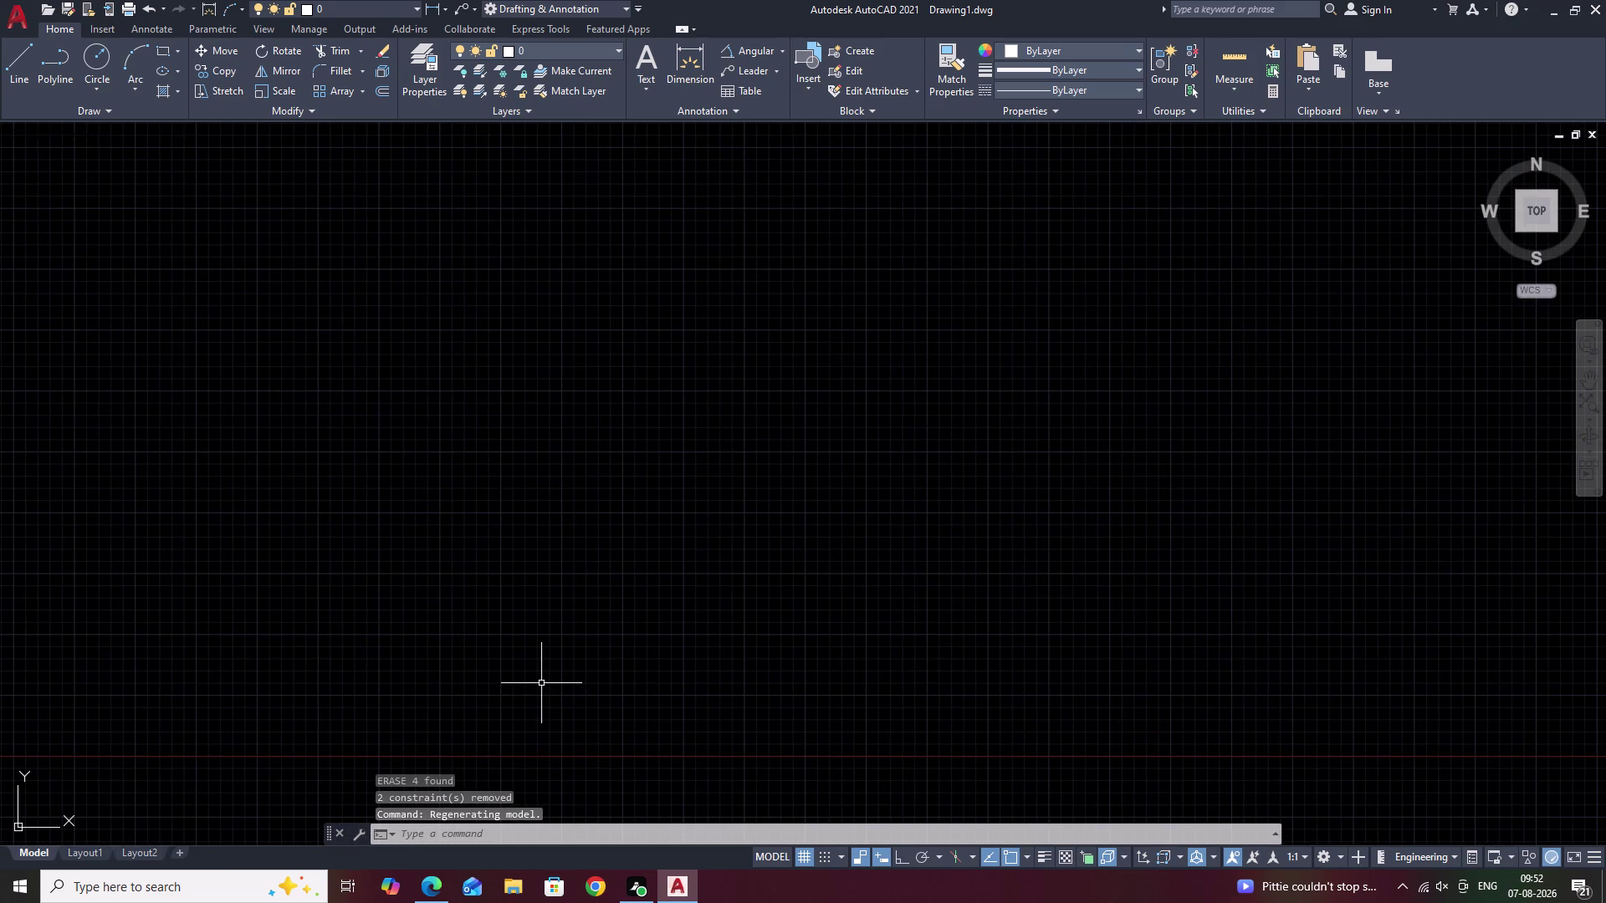
Start and cancel the Line and Hatch commands.
text(L)
key(space)
key(Escape)
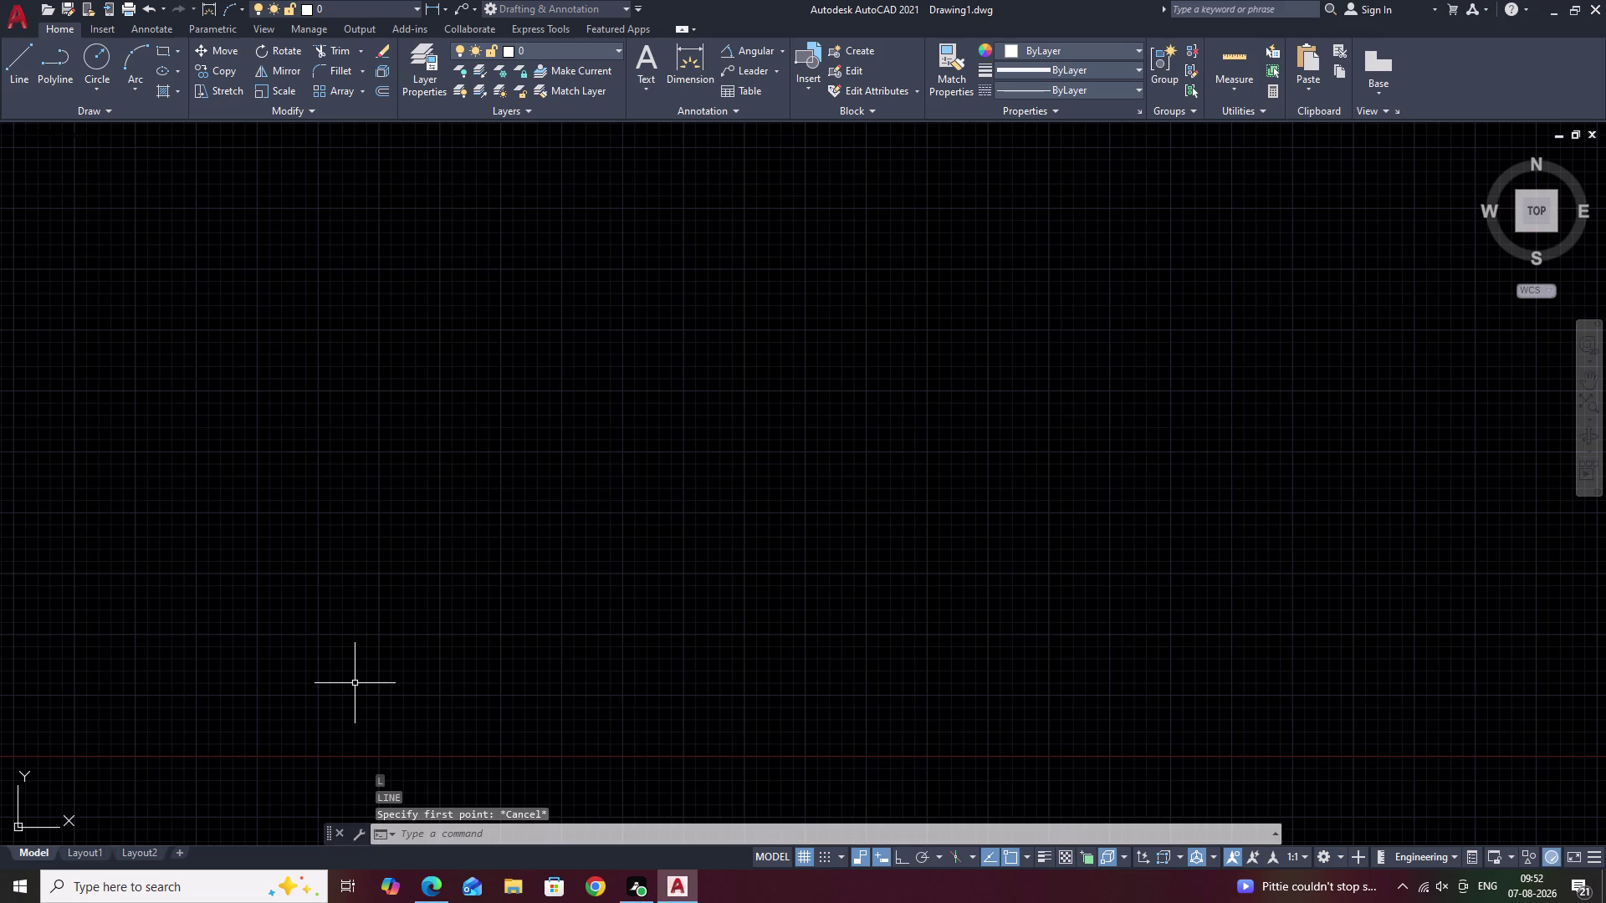
text(H)
key(space)
key(Escape)
key(Escape)
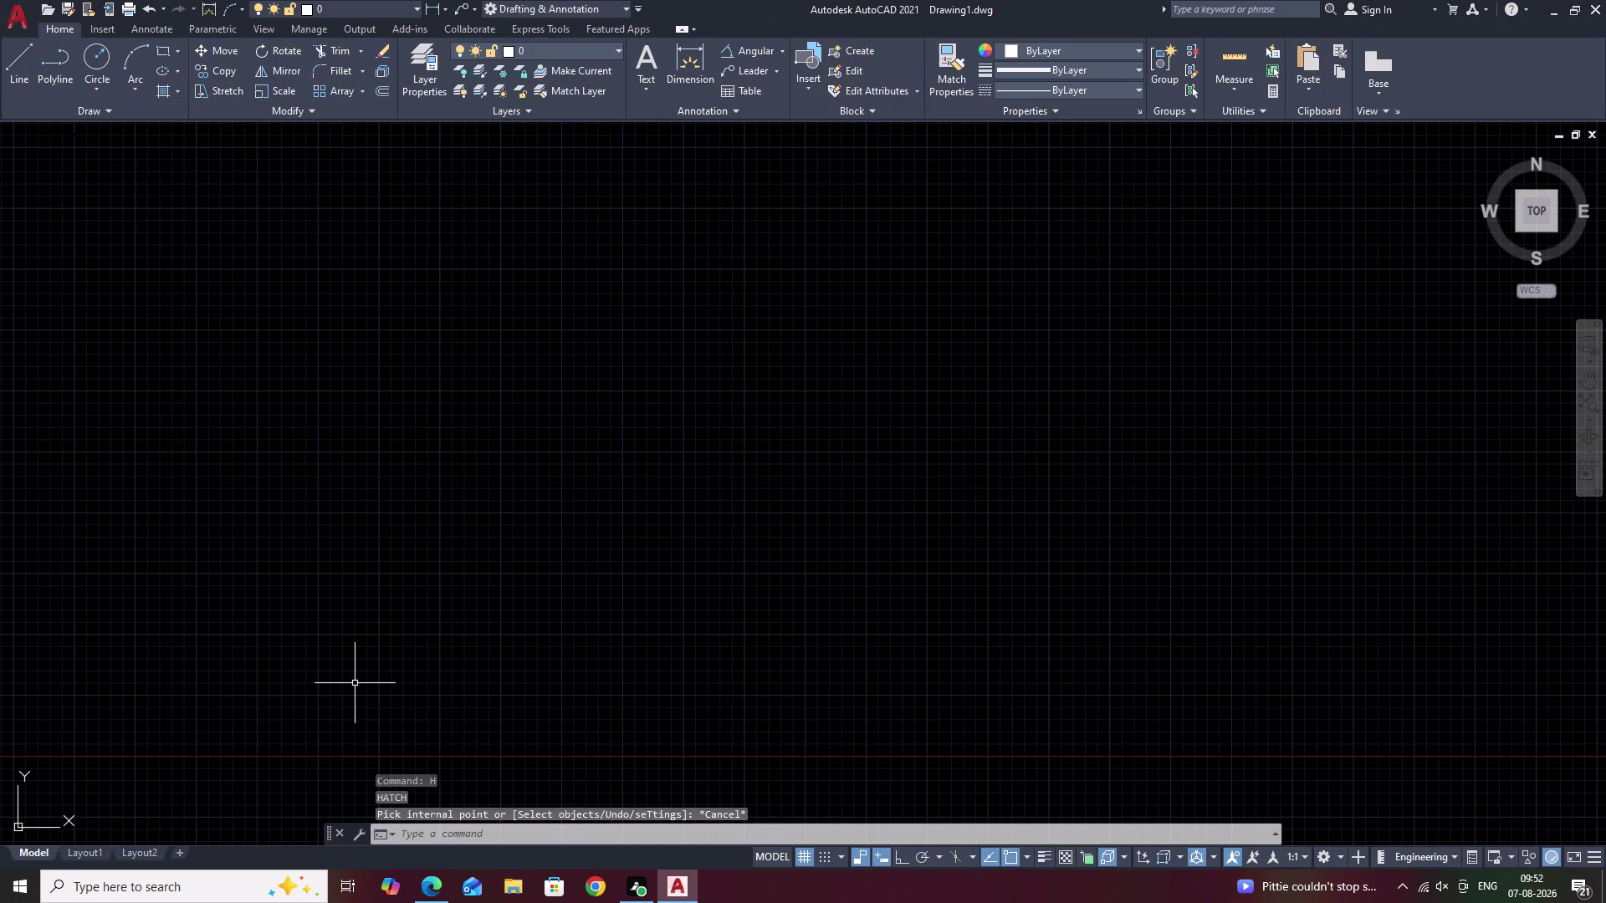
Place a horizontal construction line (XL, Hor) near the bottom of the canvas.
text(XL)
key(space)
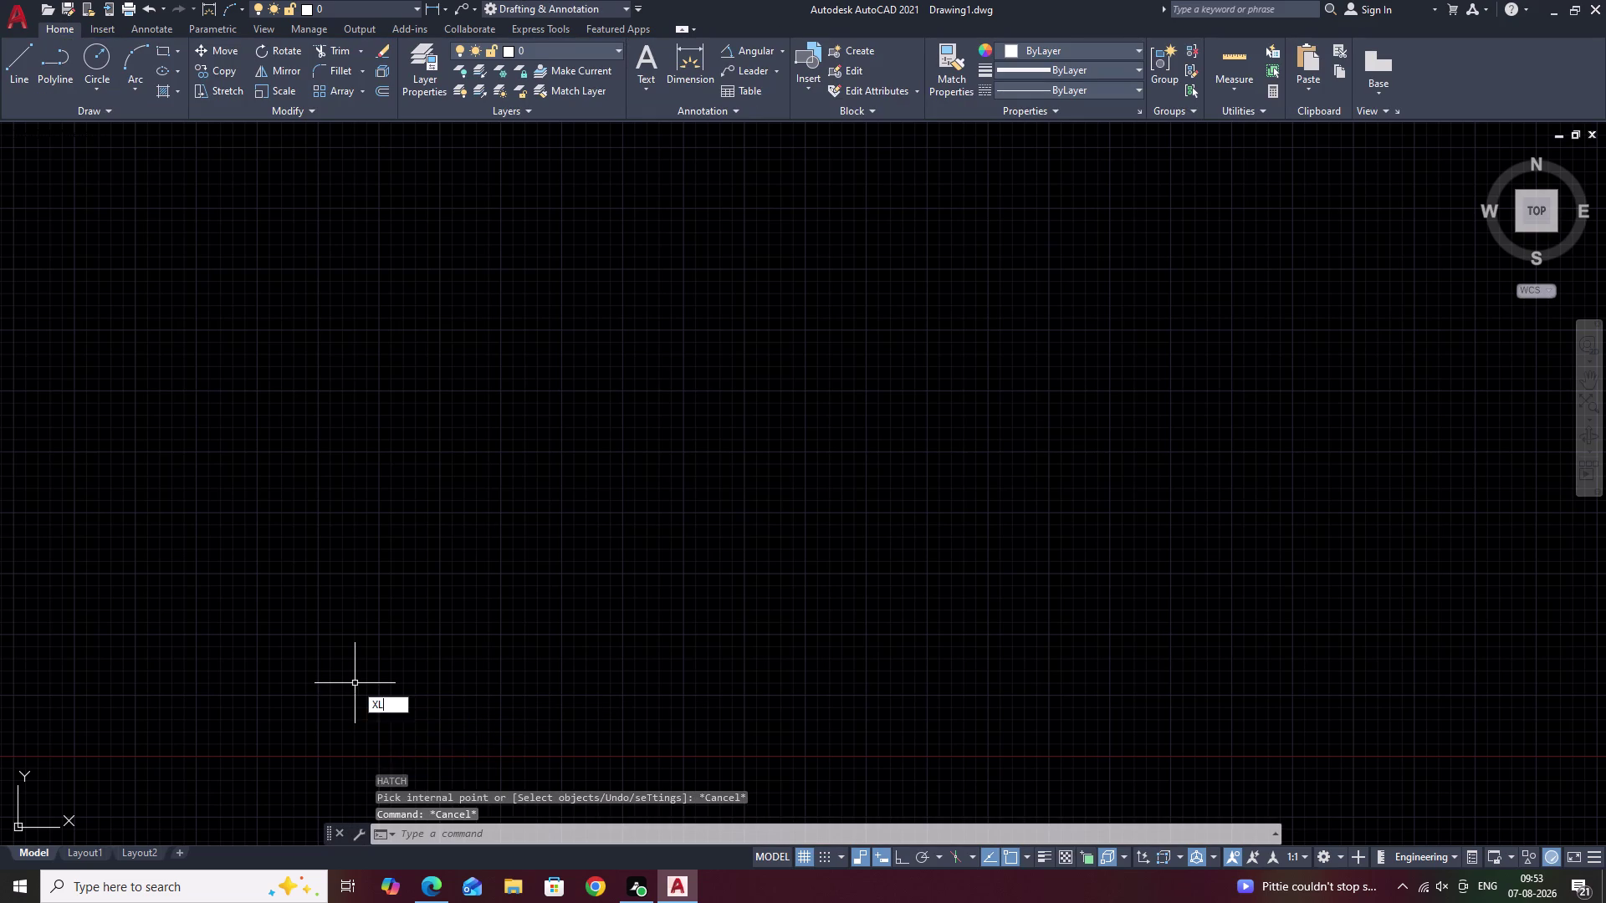
text(H)
key(space)
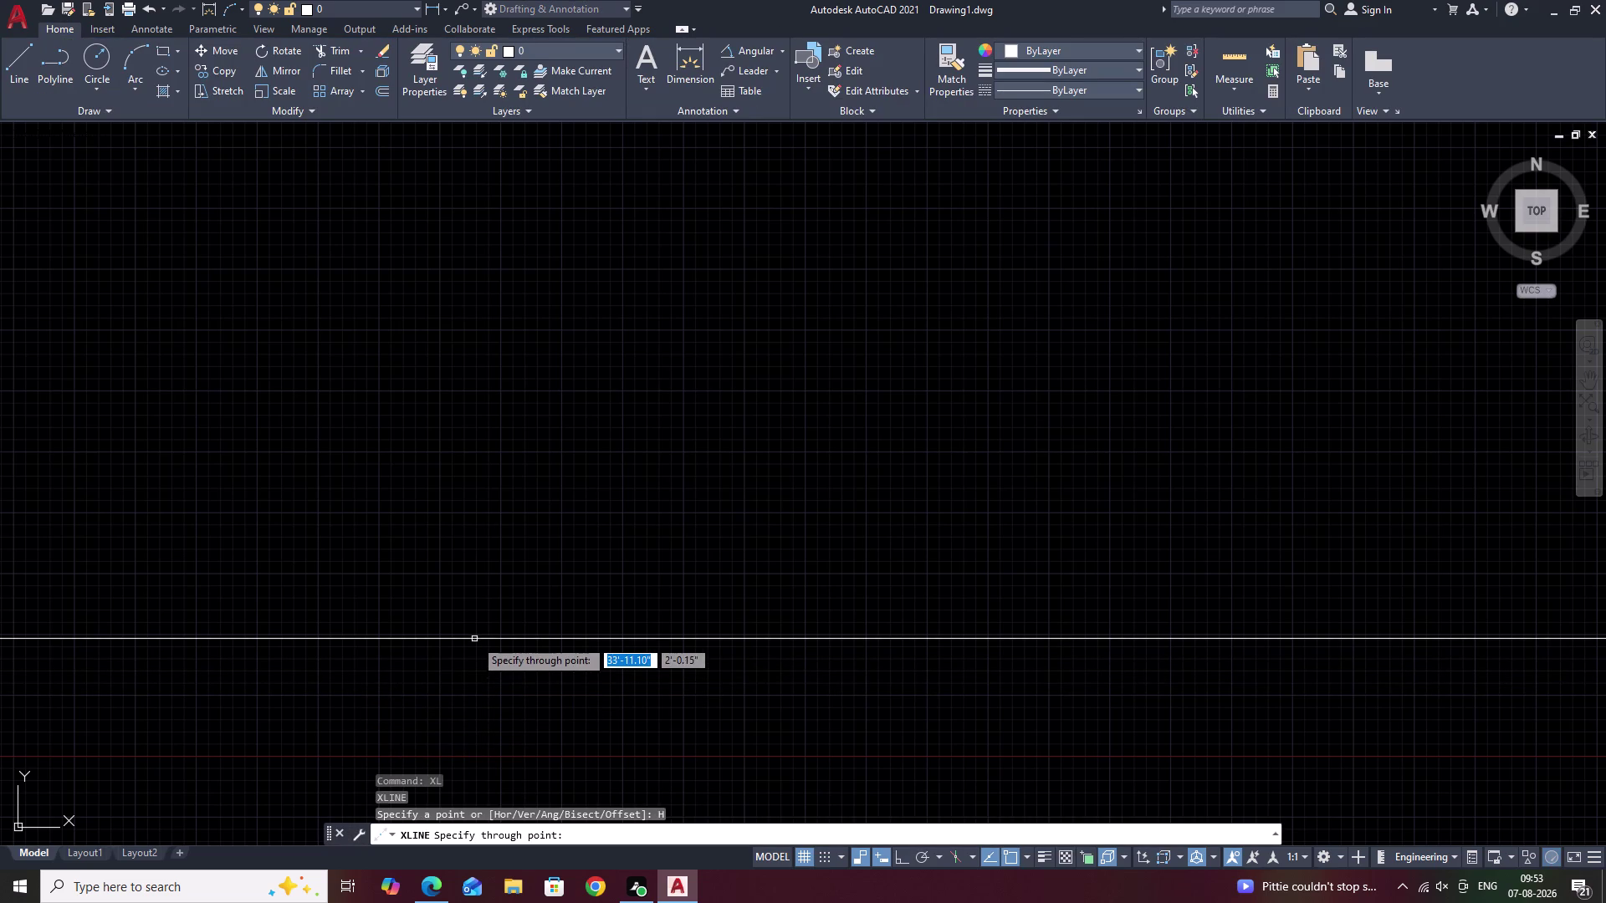
click(492, 638)
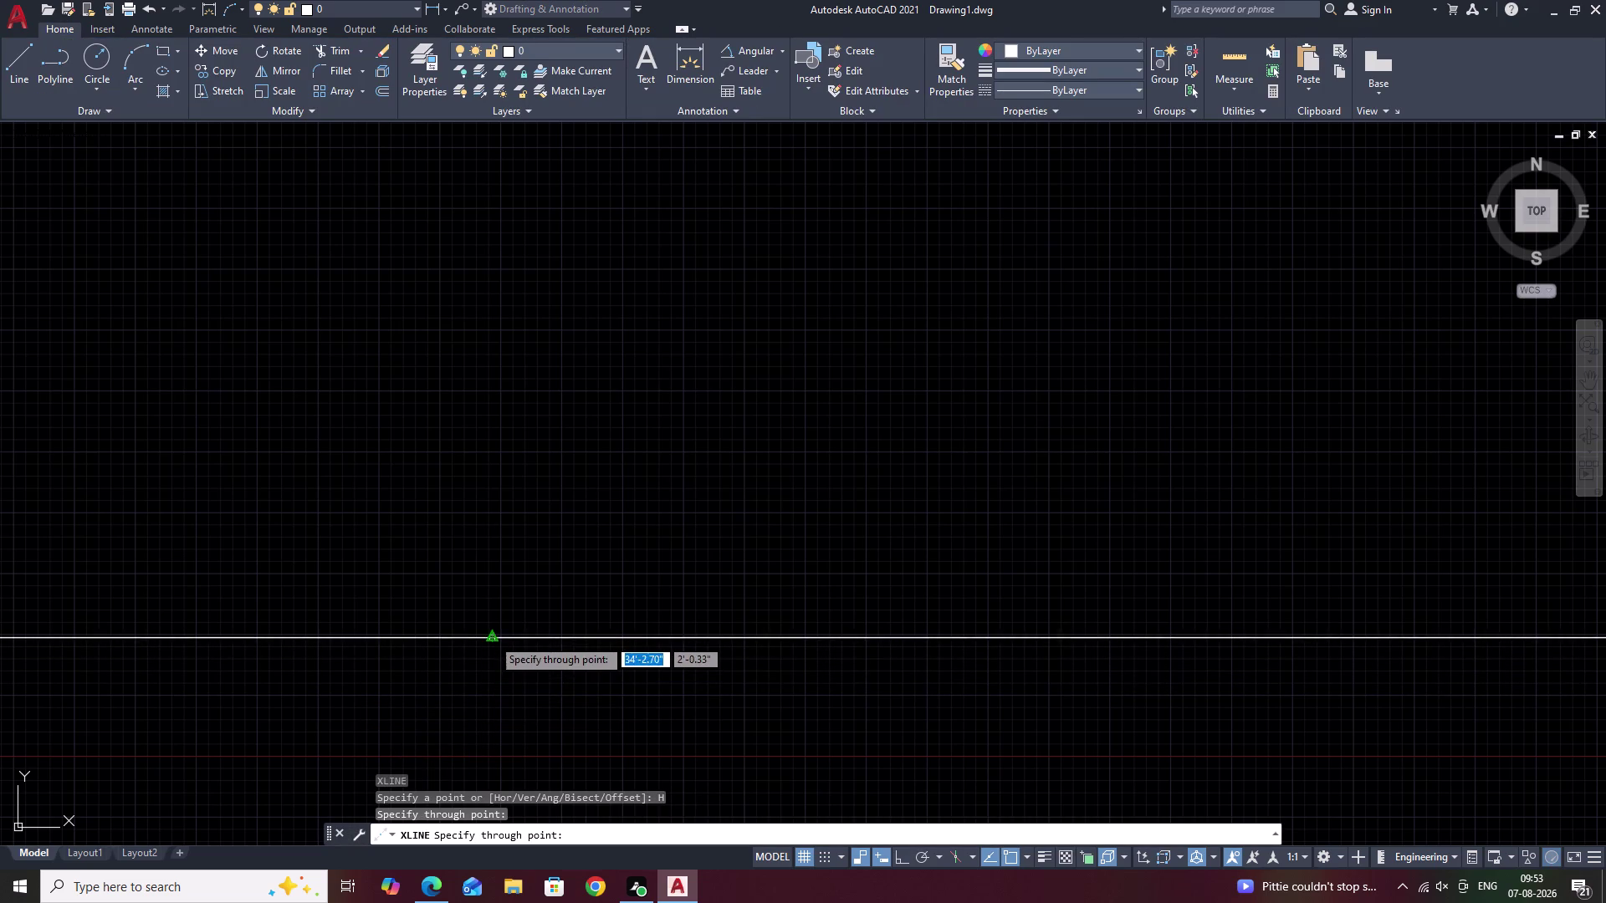
scroll(down, 3)
key(Escape)
middle_drag(520, 693, 603, 669)
scroll(up, 3)
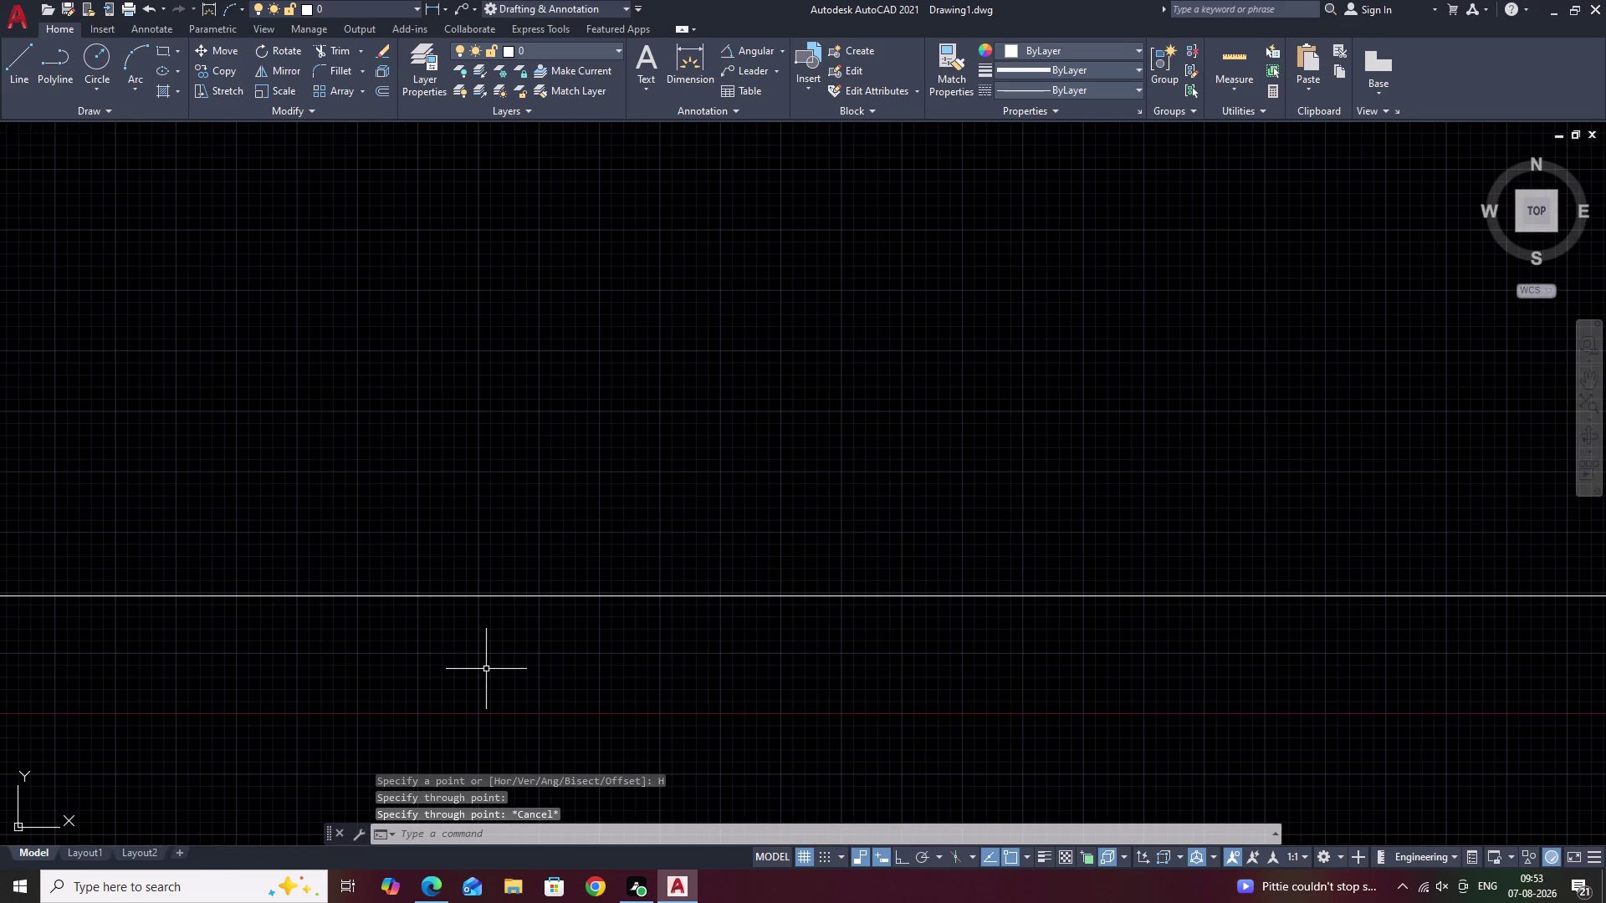
middle_drag(486, 669, 490, 660)
key(l)
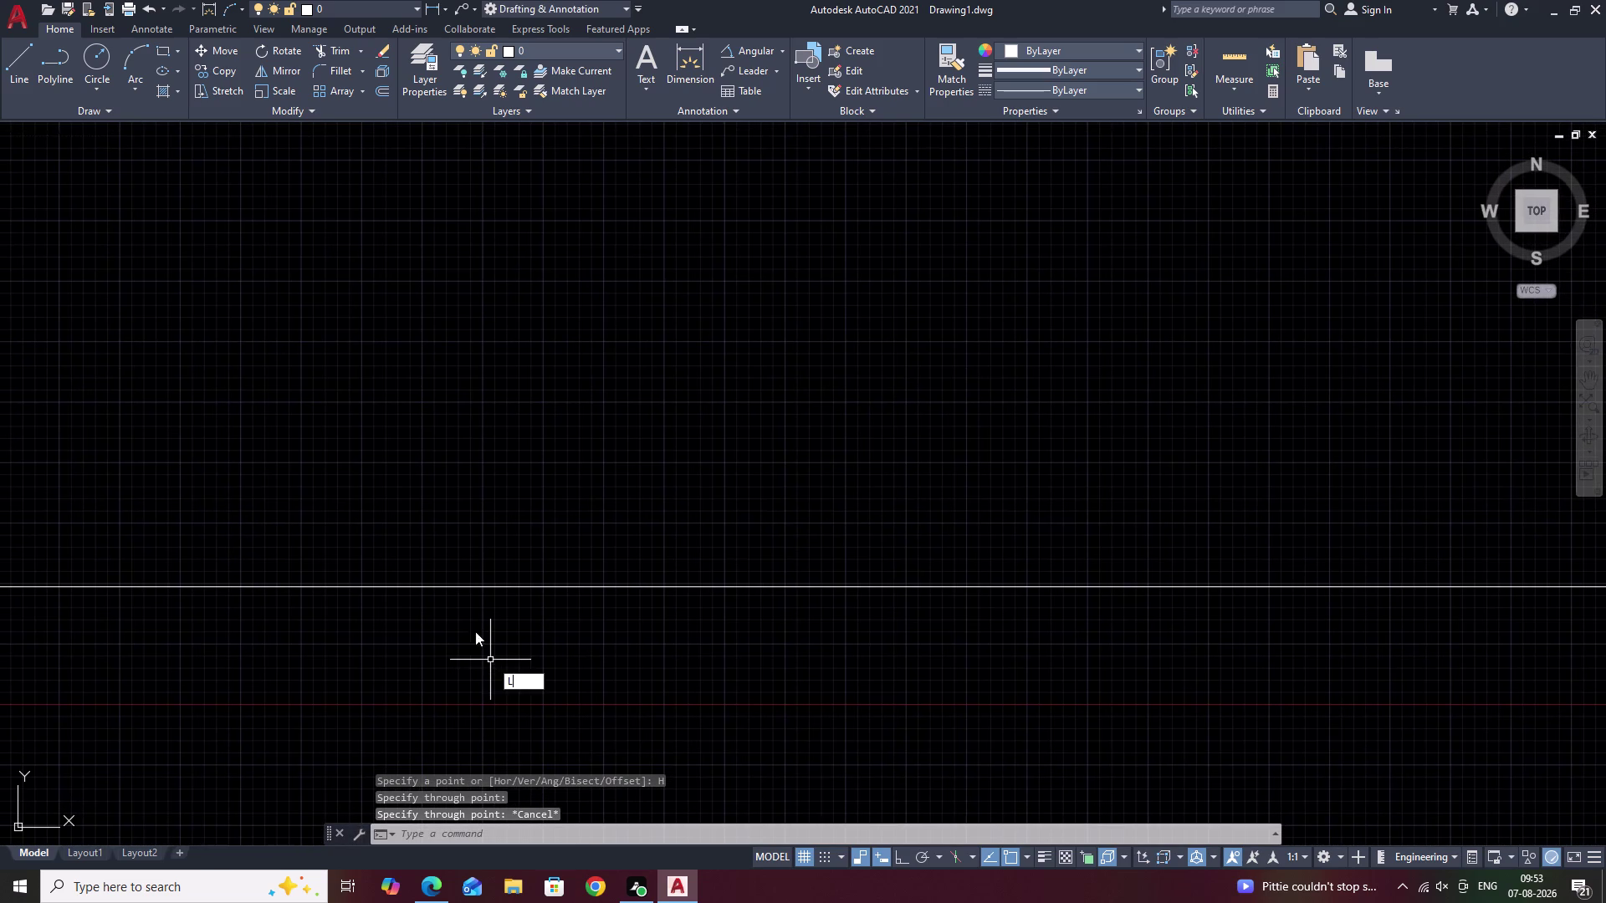
key(space)
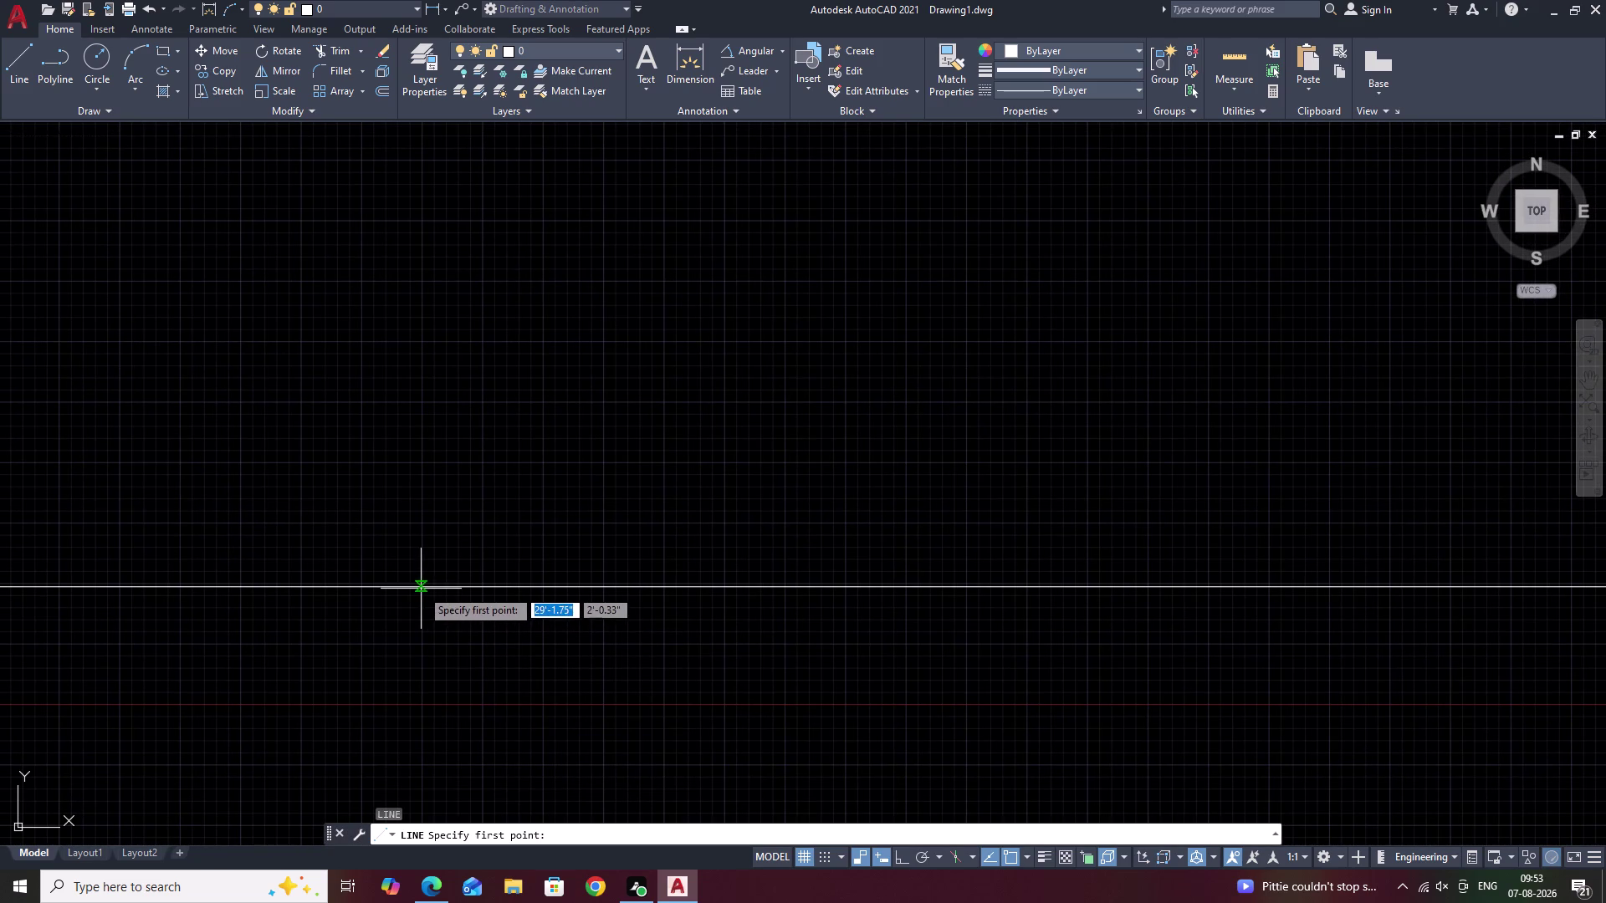
click(420, 588)
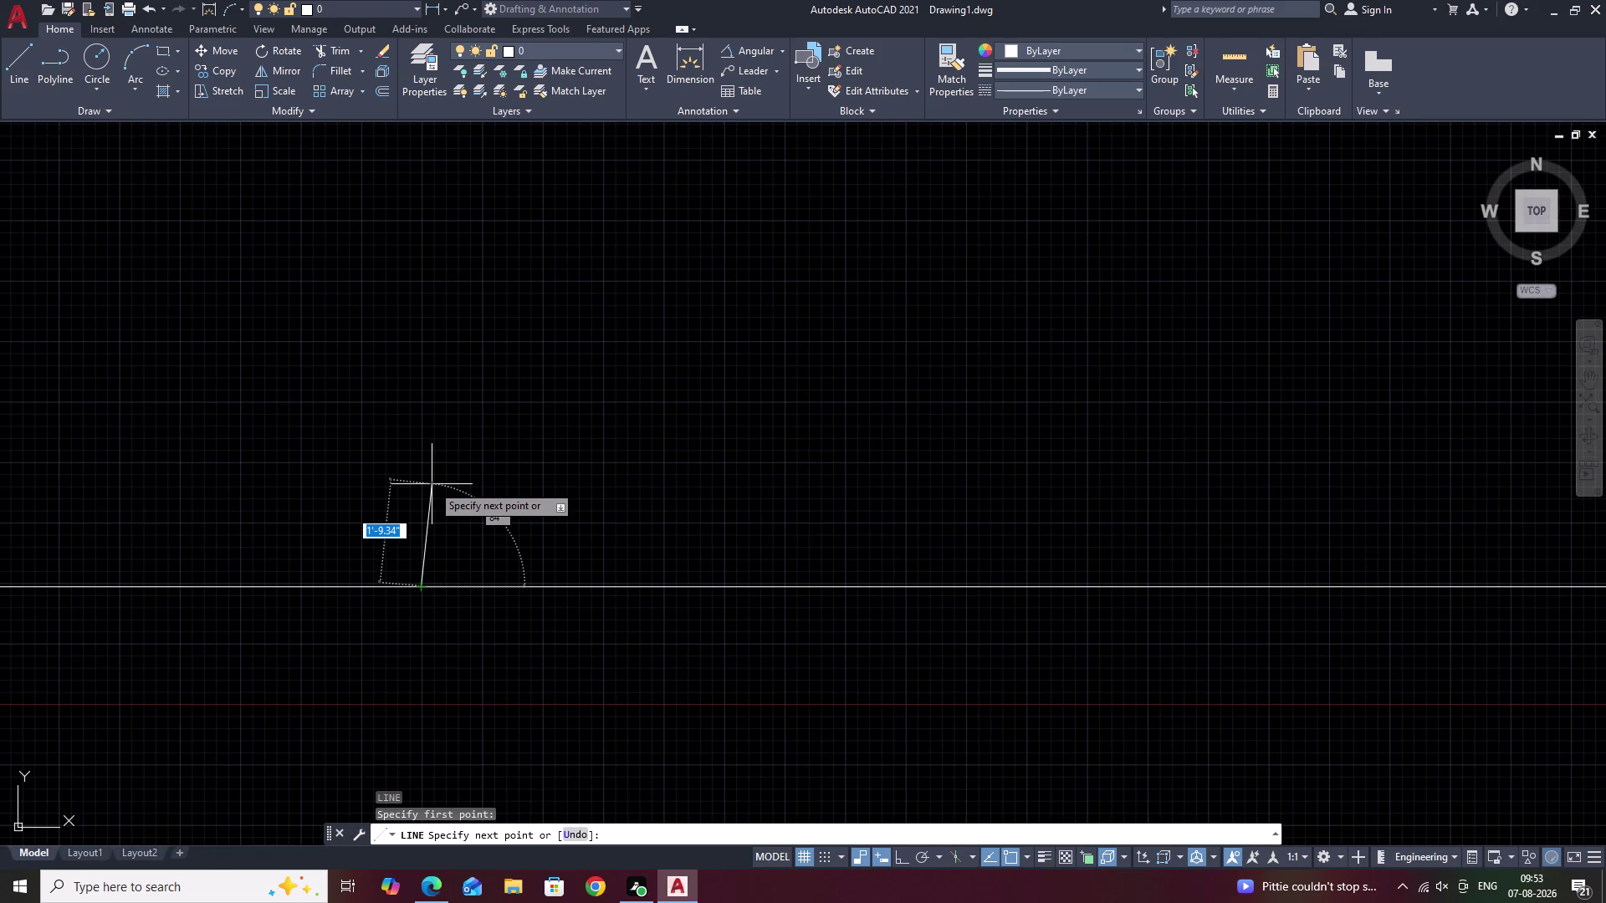
key(shift+at)
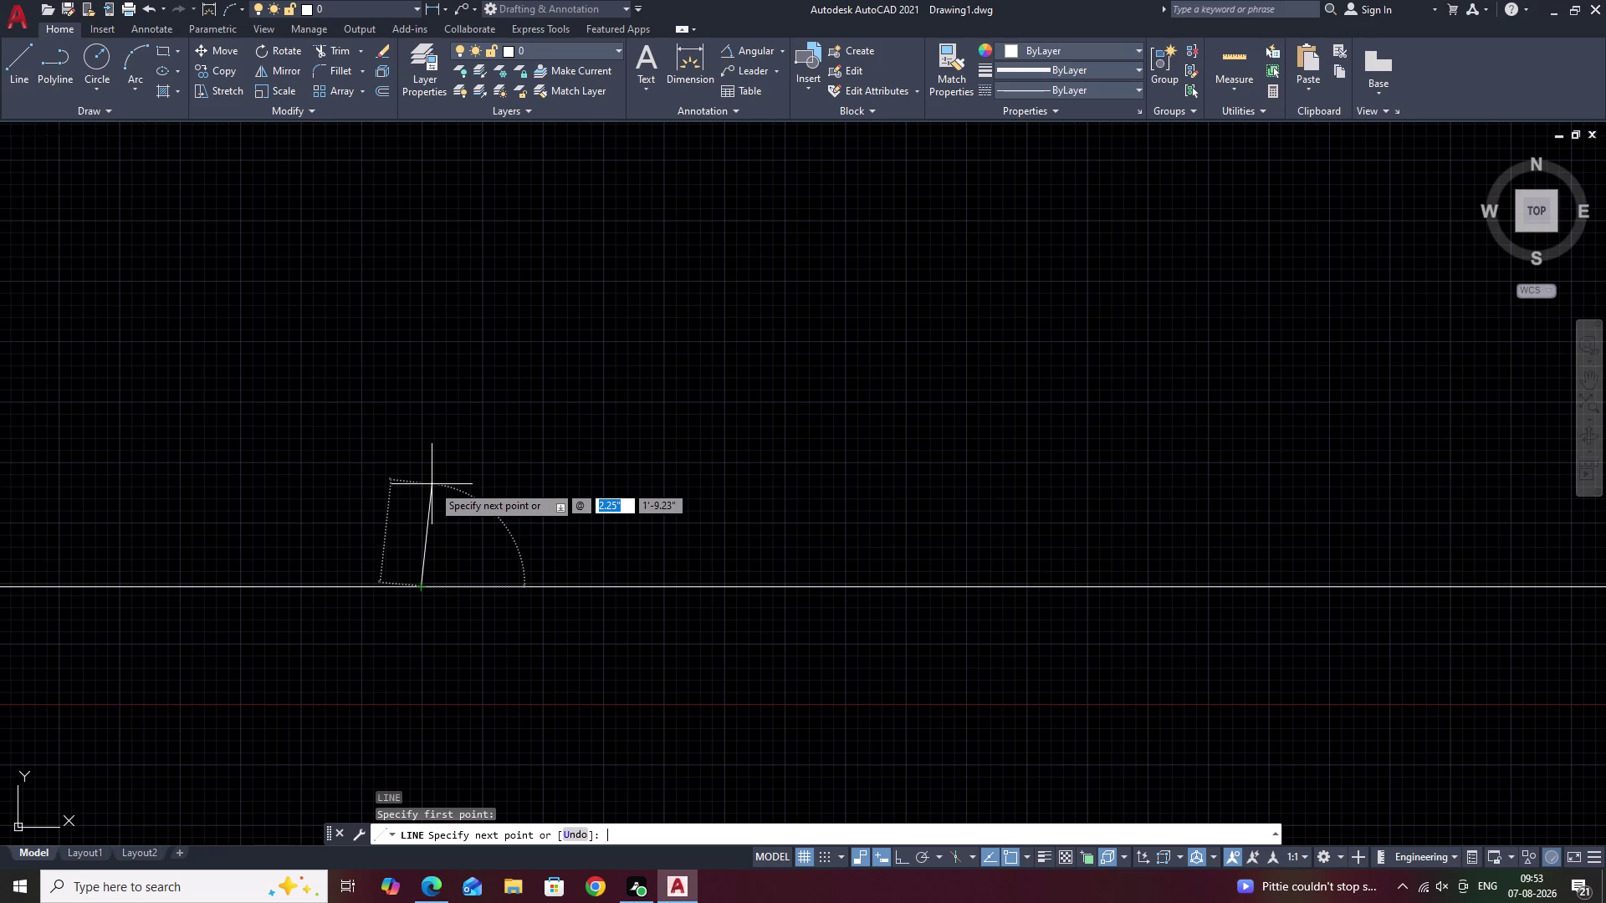
key(6)
key(space)
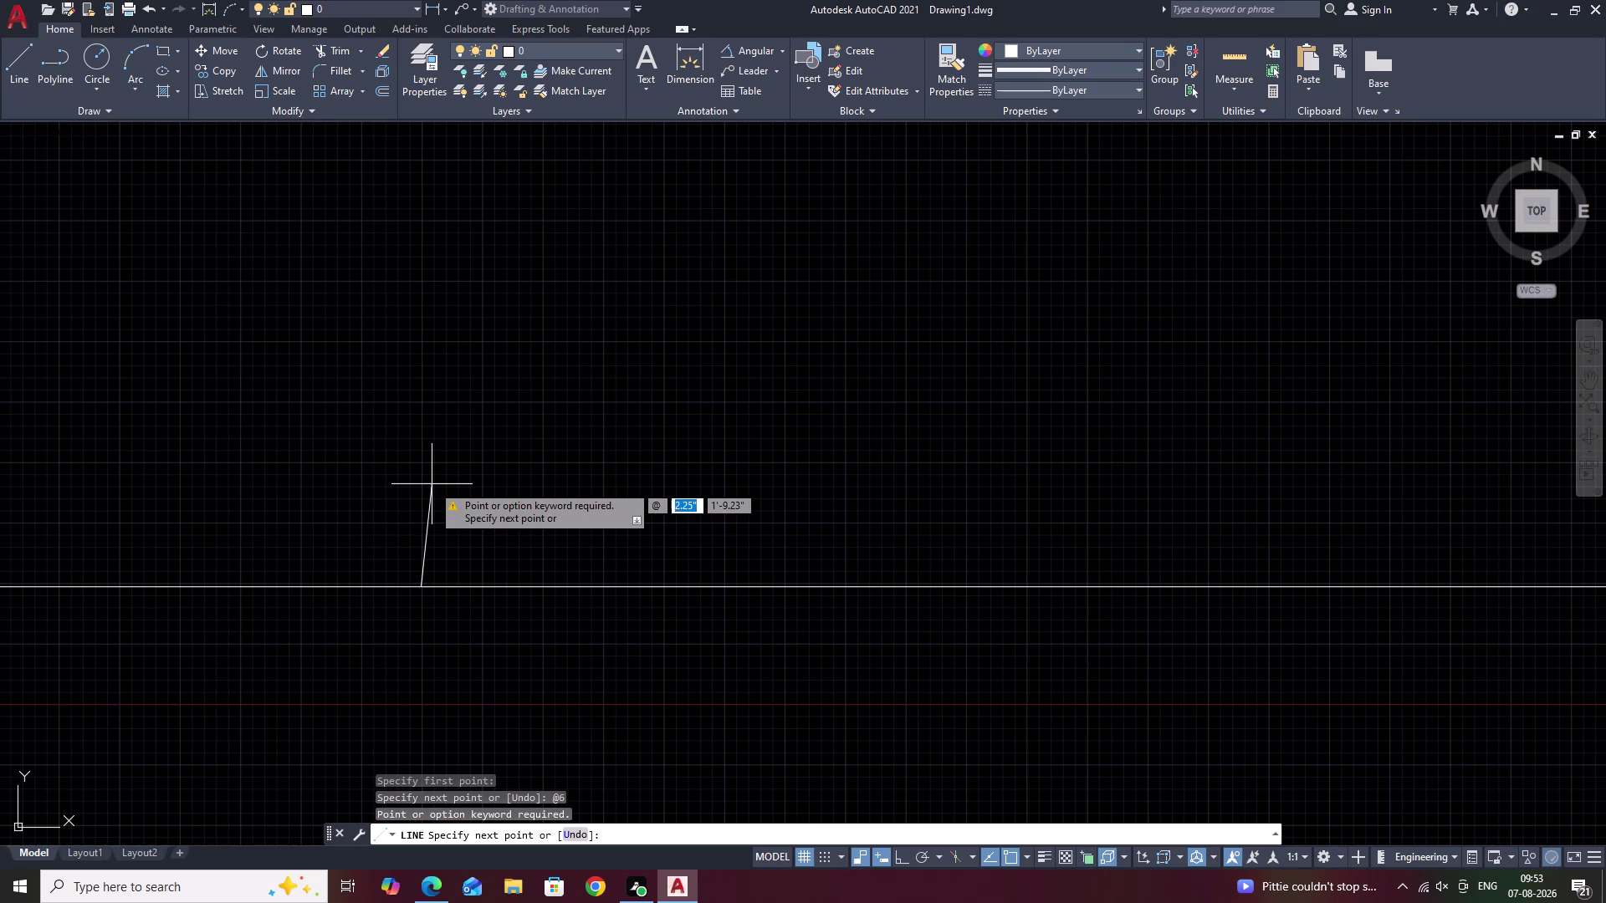
key(comma)
key(BackSpace)
key(shift+less)
key(BackSpace)
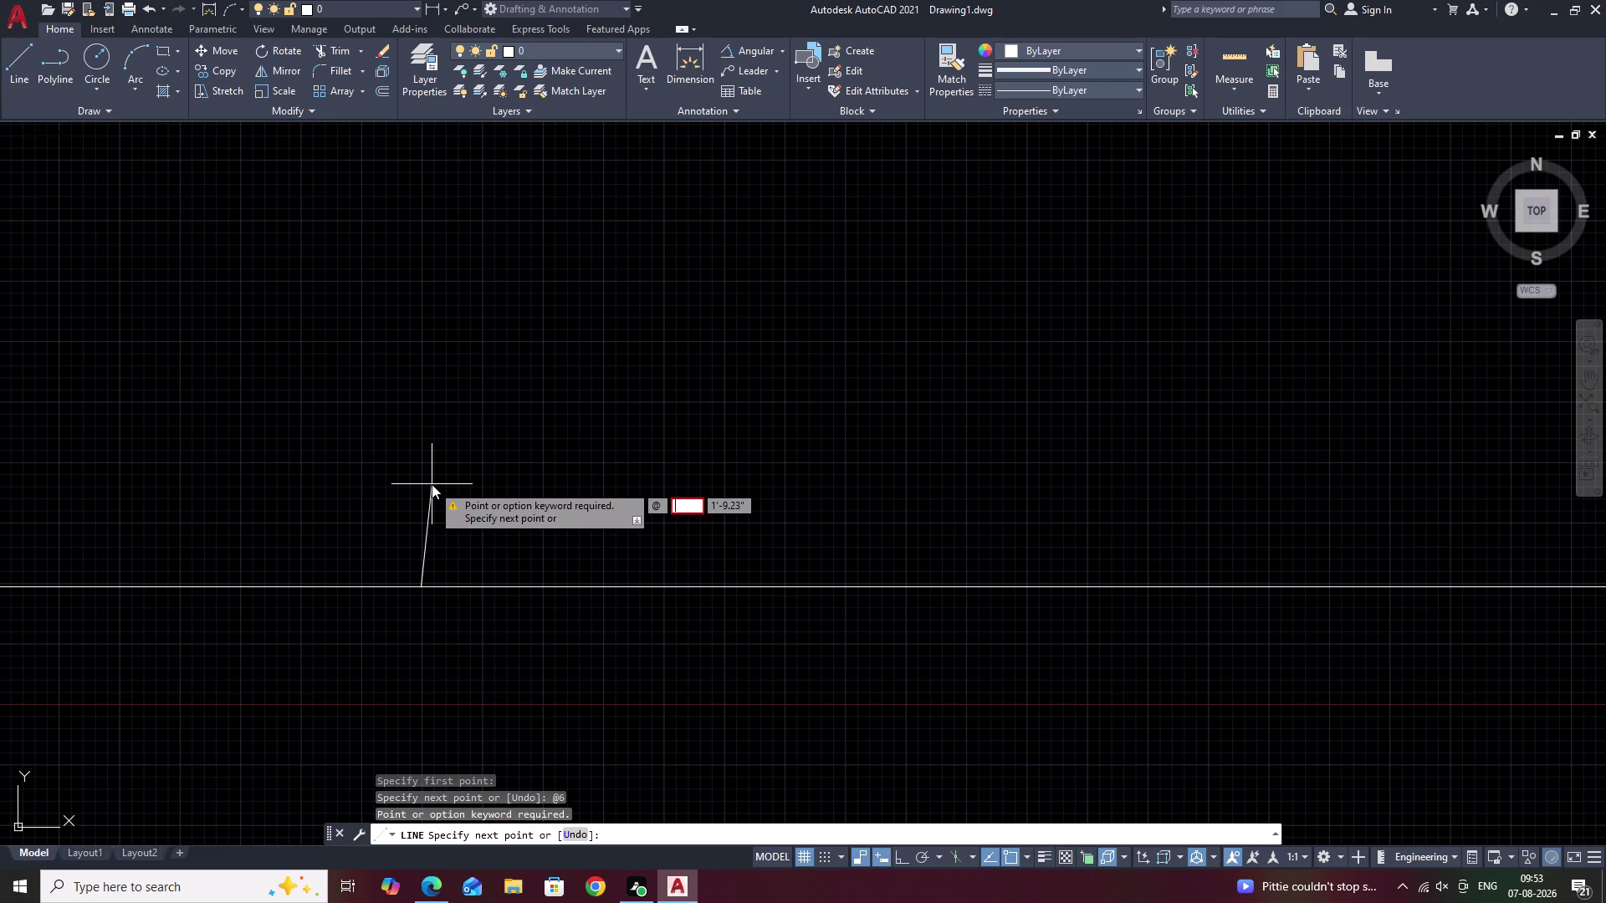
text(6)
key(space)
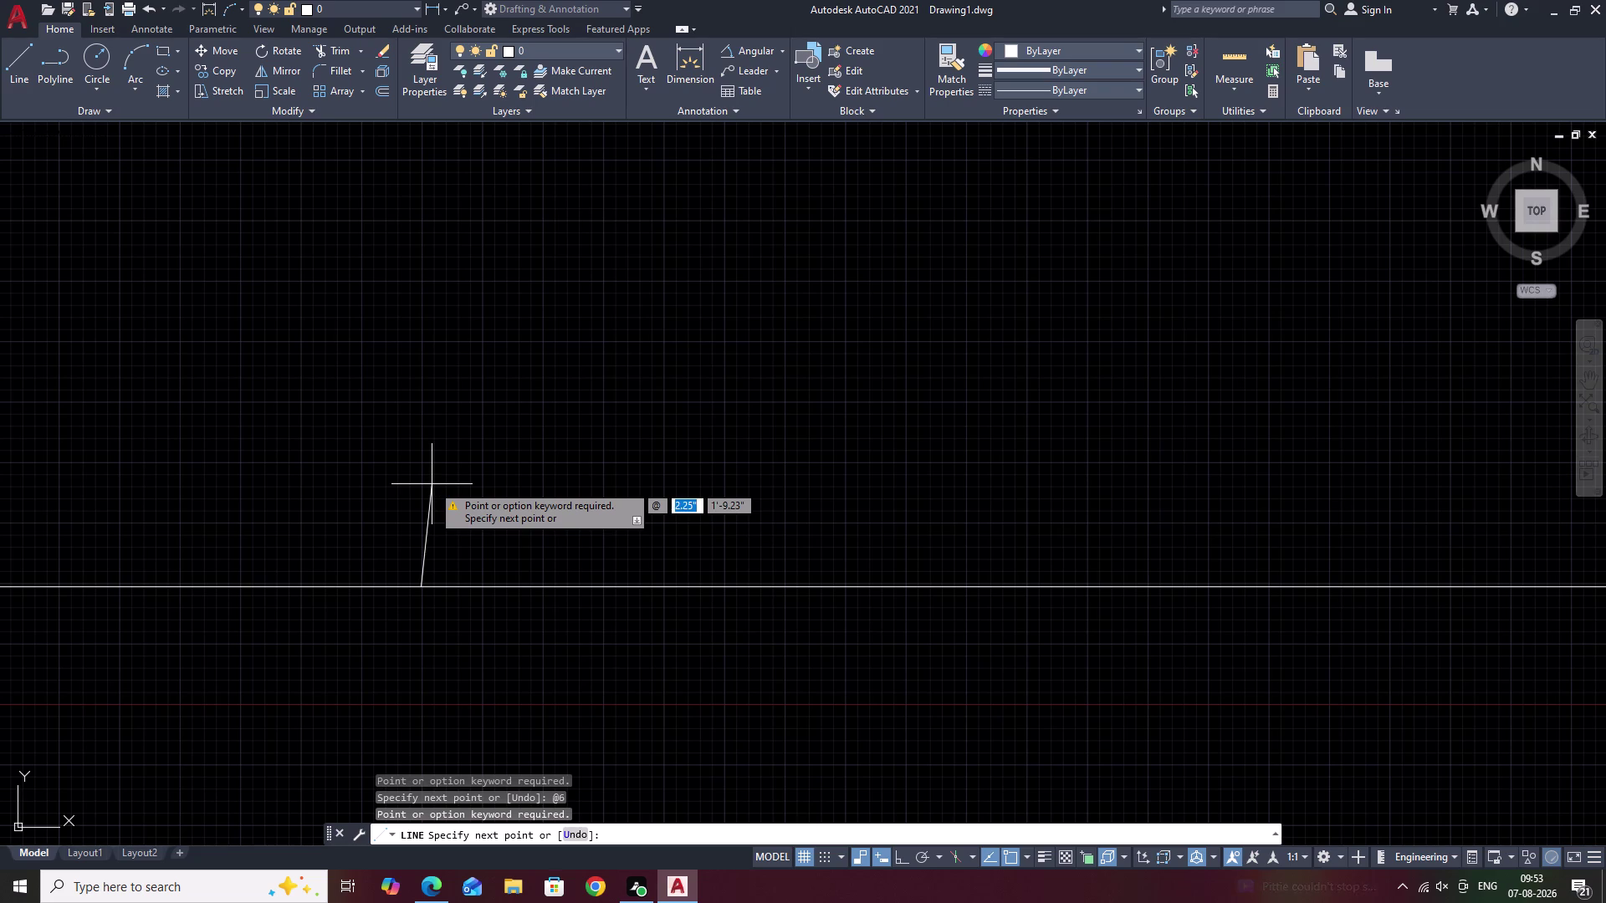
key(shift+less)
text(27)
key(space)
key(Escape)
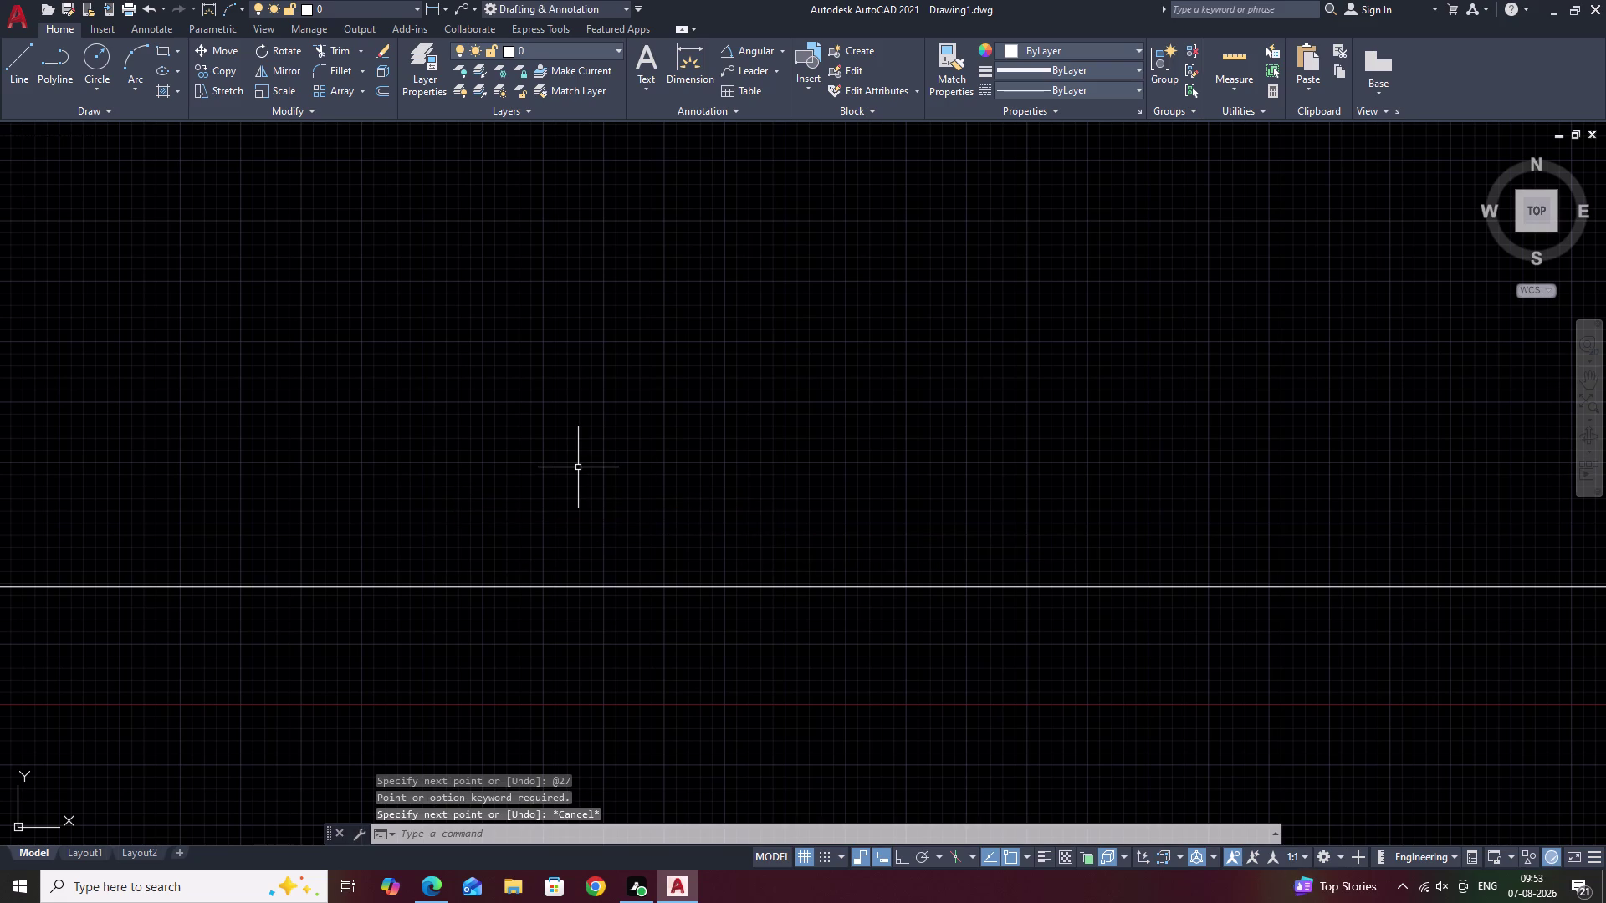
Start a trial line at 27° from the construction line, then cancel it.
text(L)
key(space)
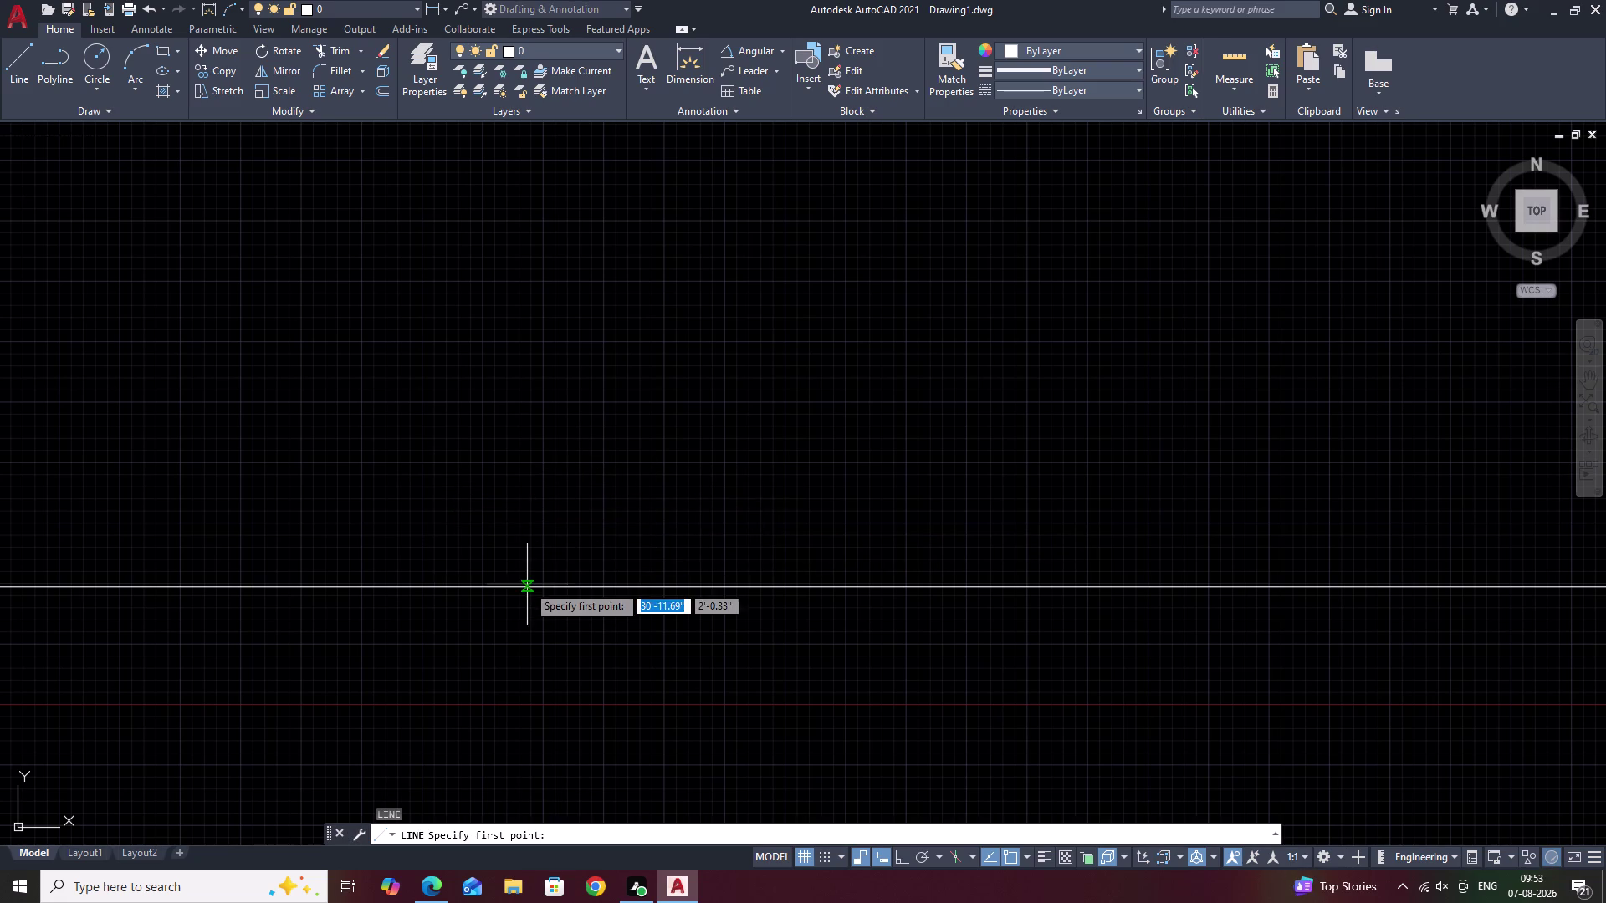
click(527, 584)
key(shift+at)
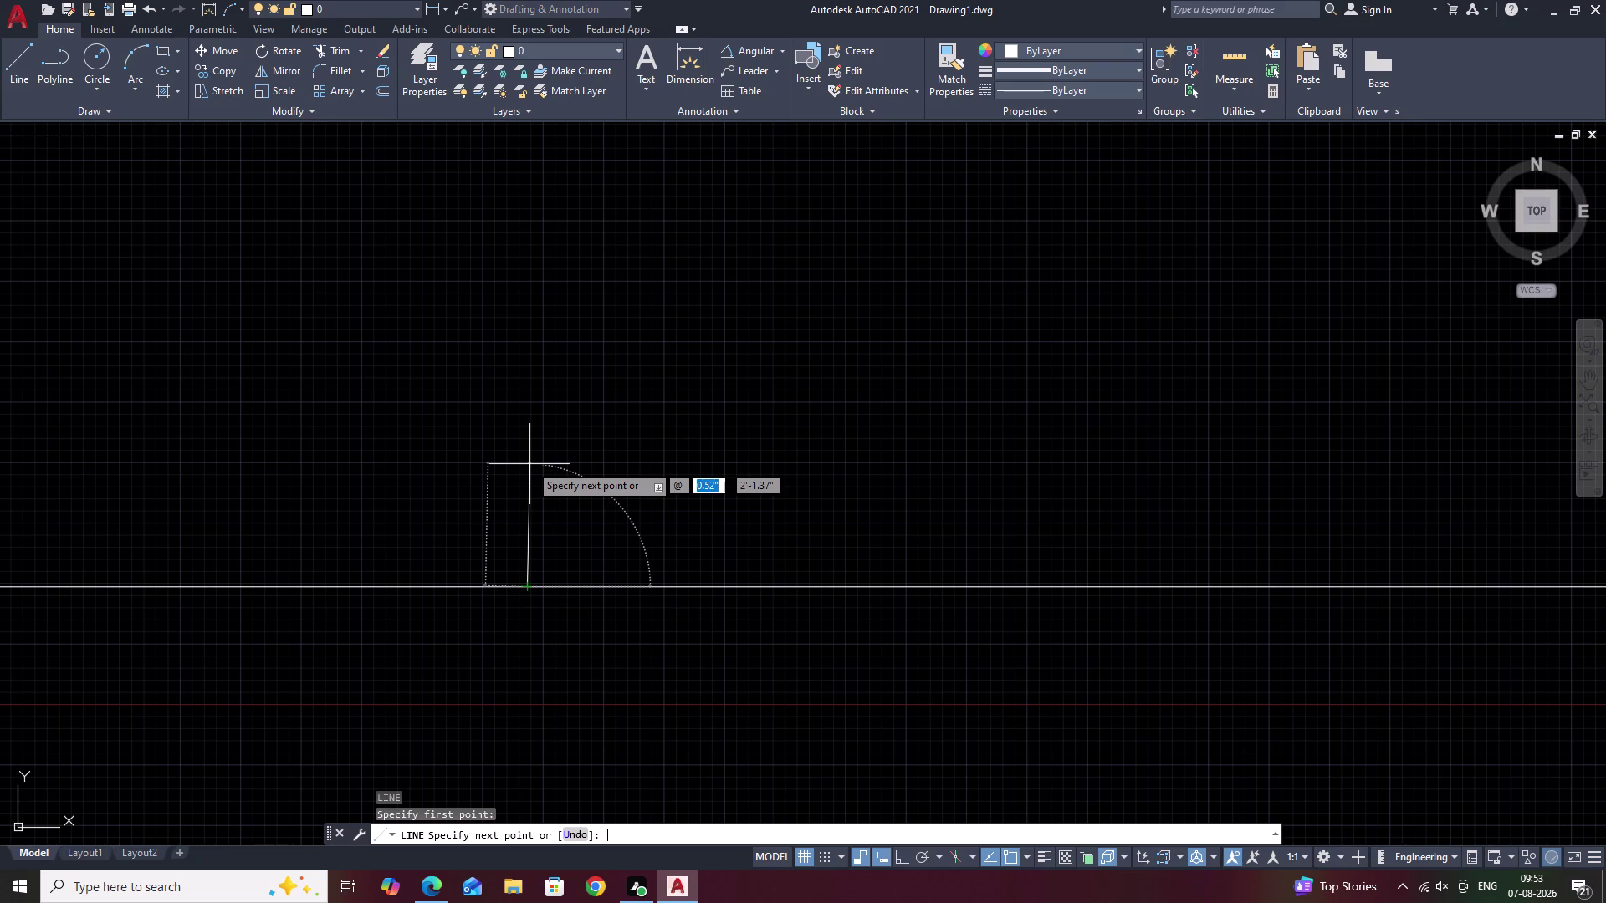
key(6)
key(shift+less)
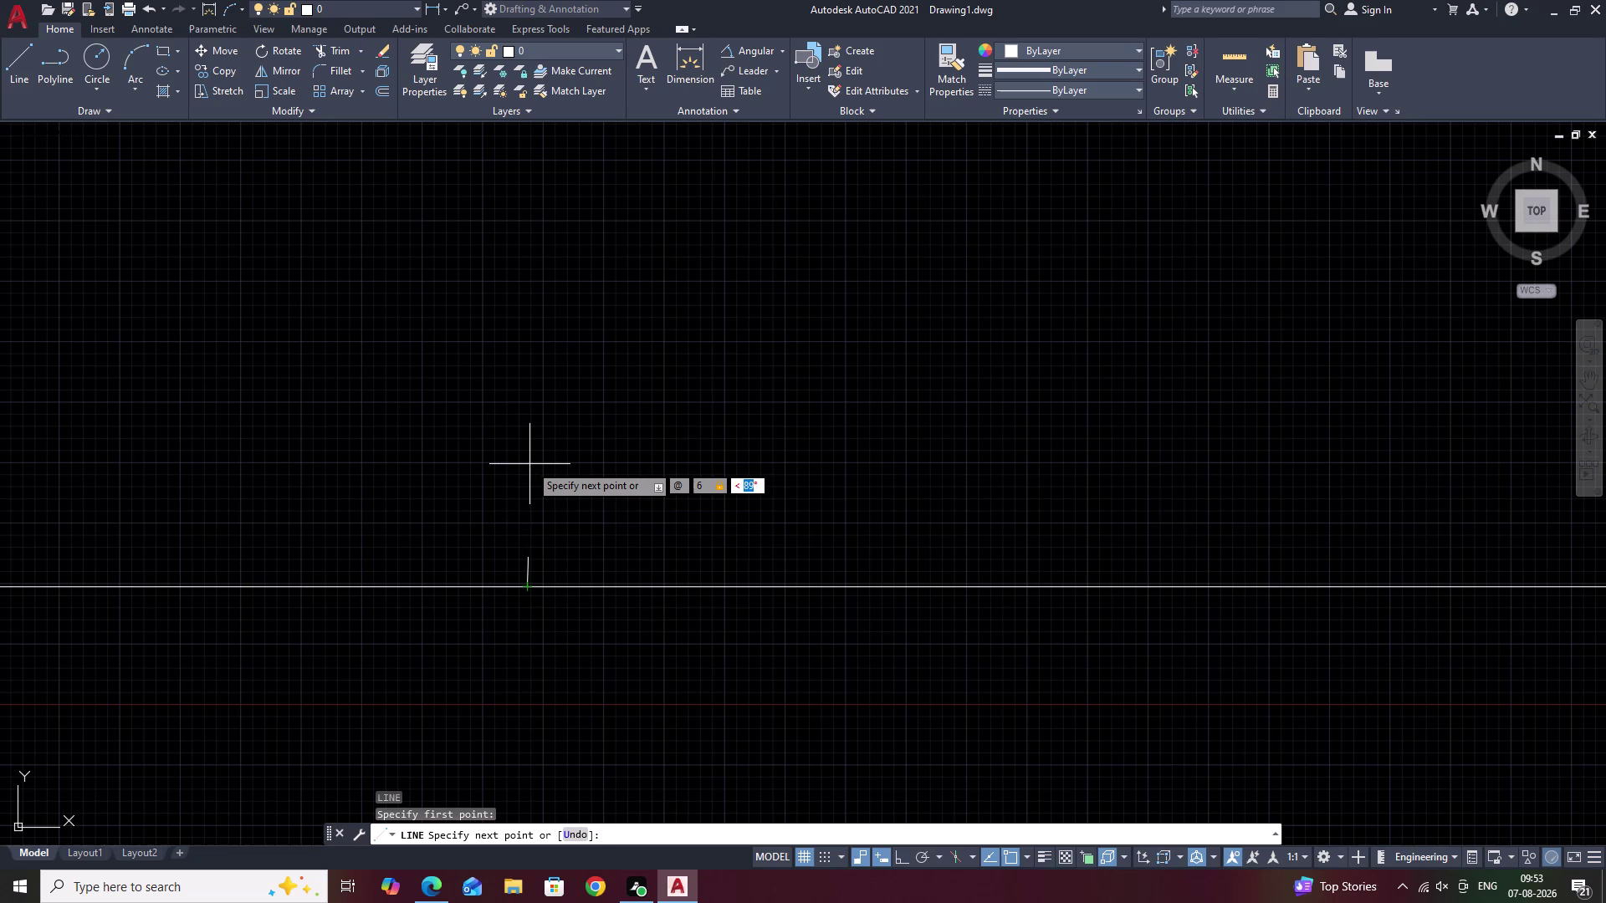
text(27)
key(space)
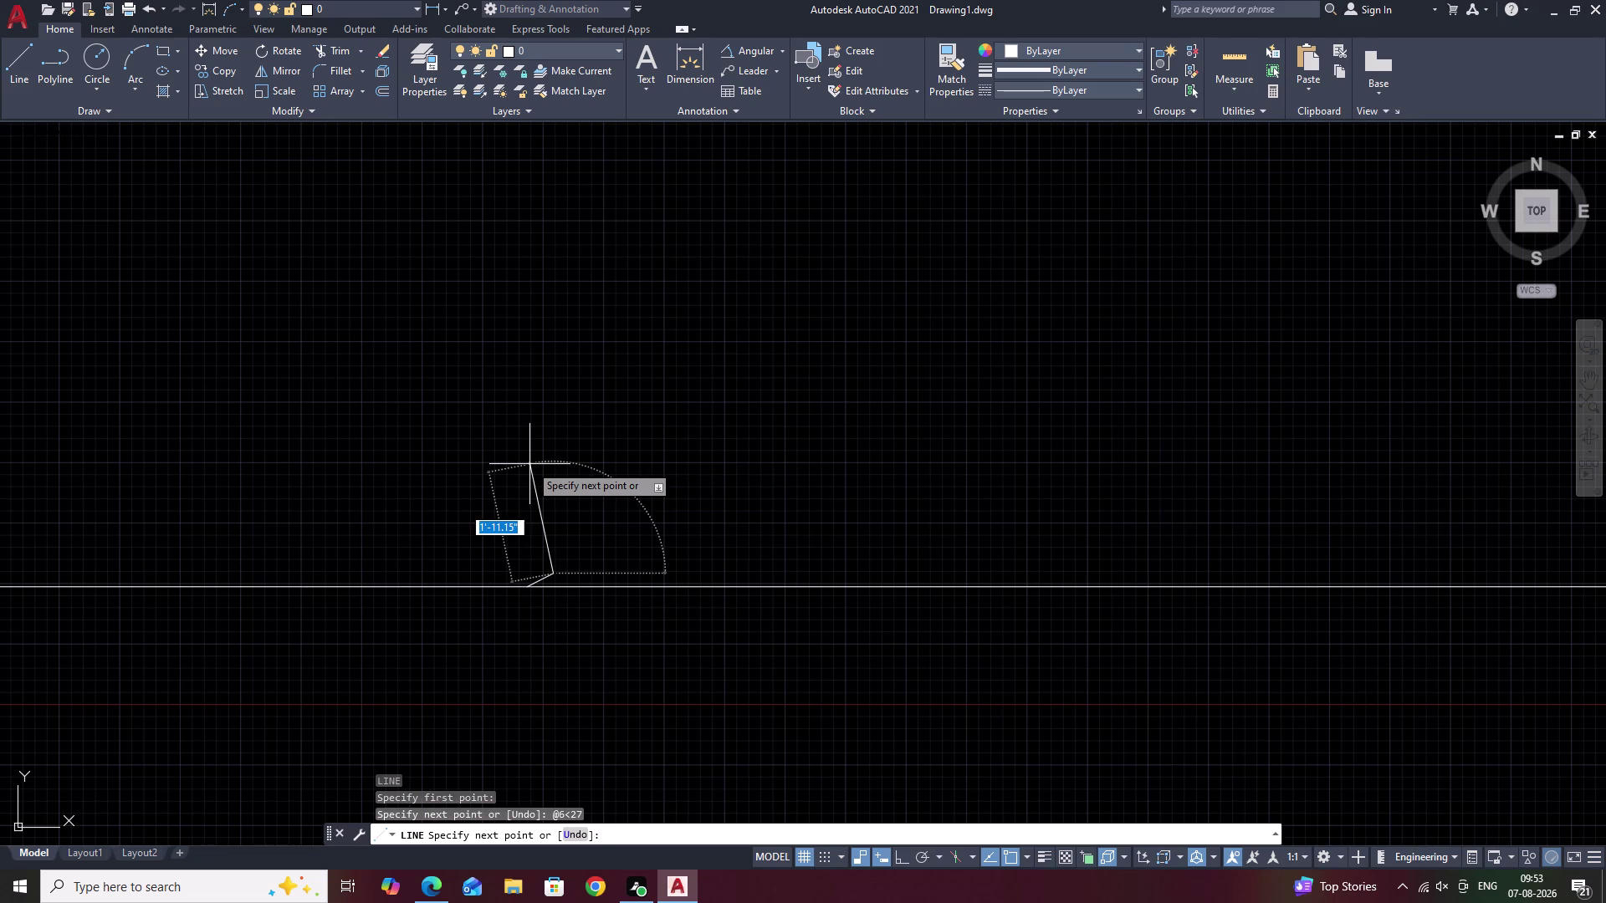
key(Escape)
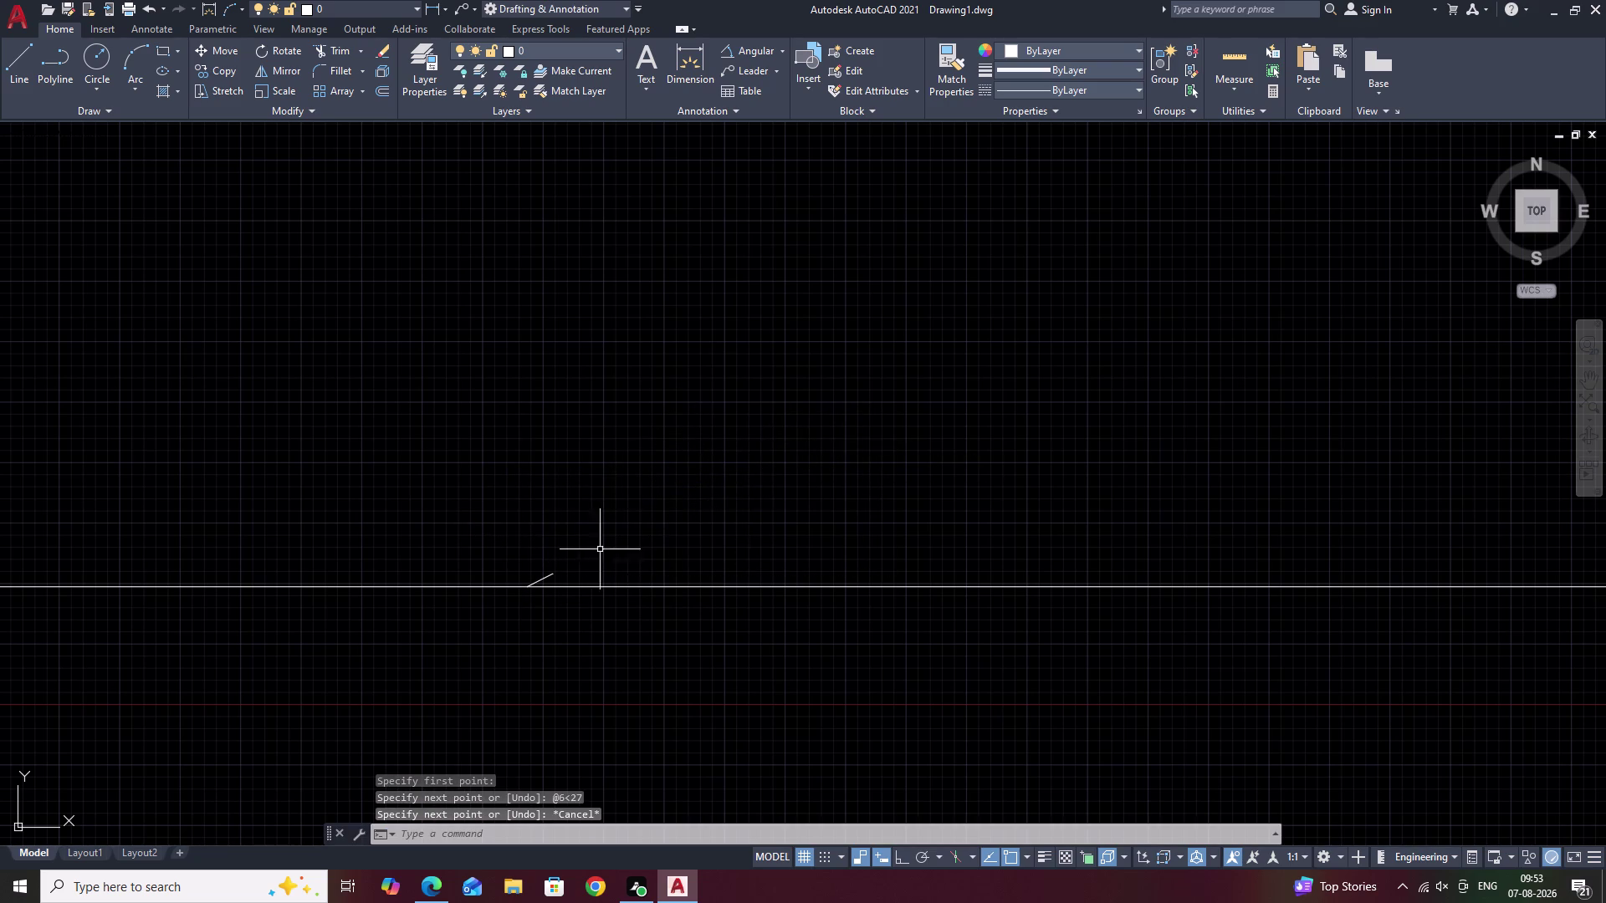
Erase the short trial sloped line.
scroll(up, 3)
scroll(down, 3)
middle_drag(651, 564, 512, 583)
scroll(up, 3)
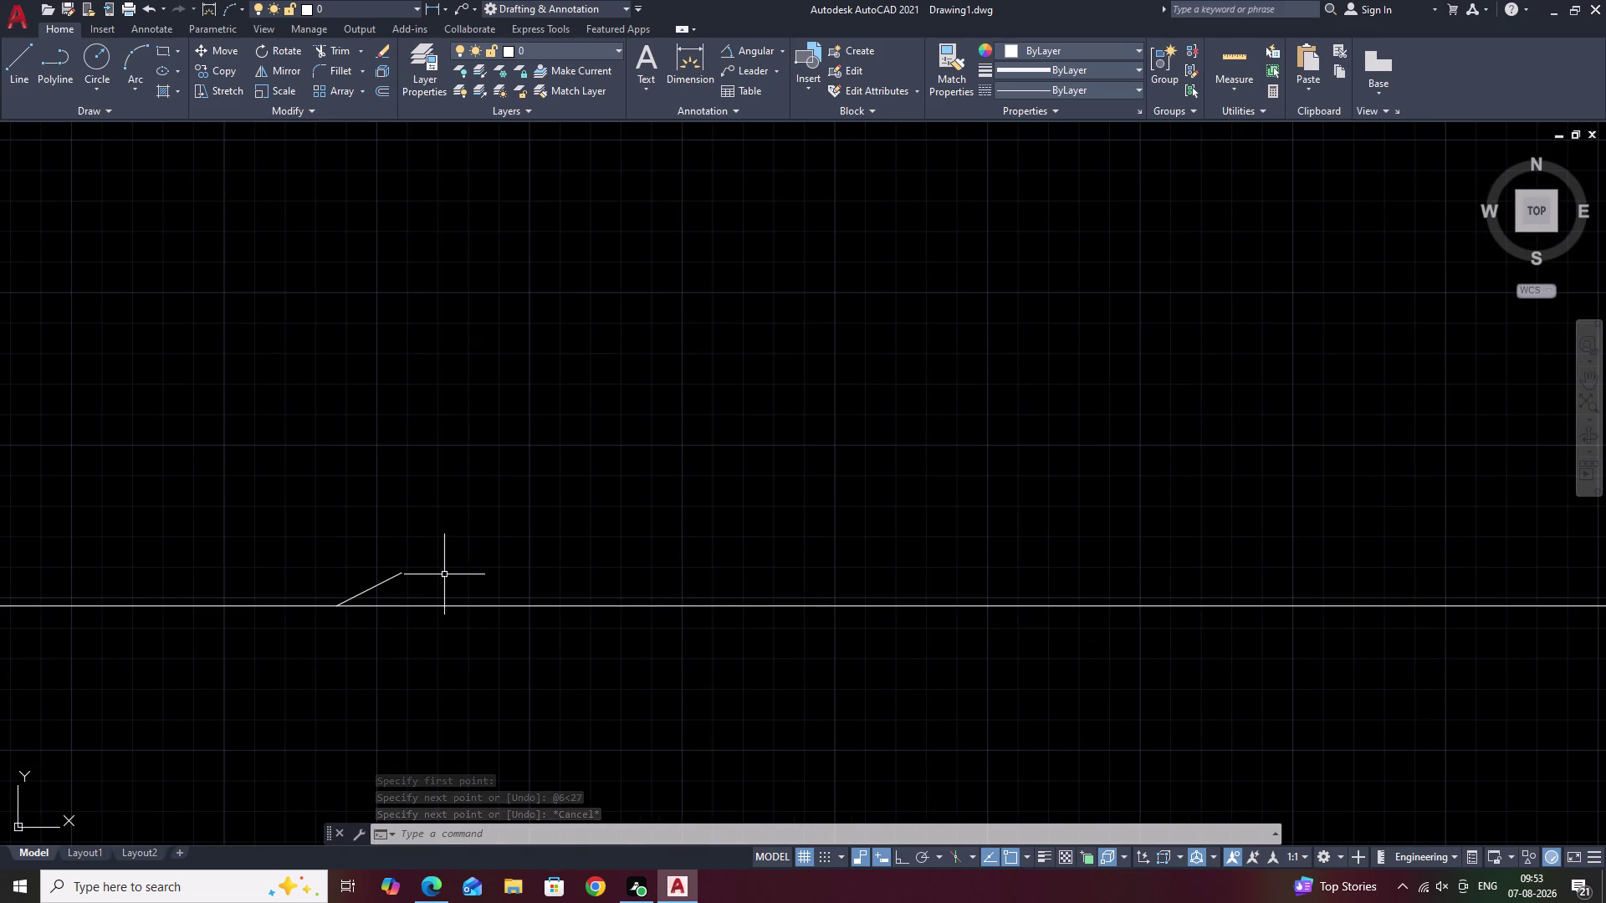
click(386, 581)
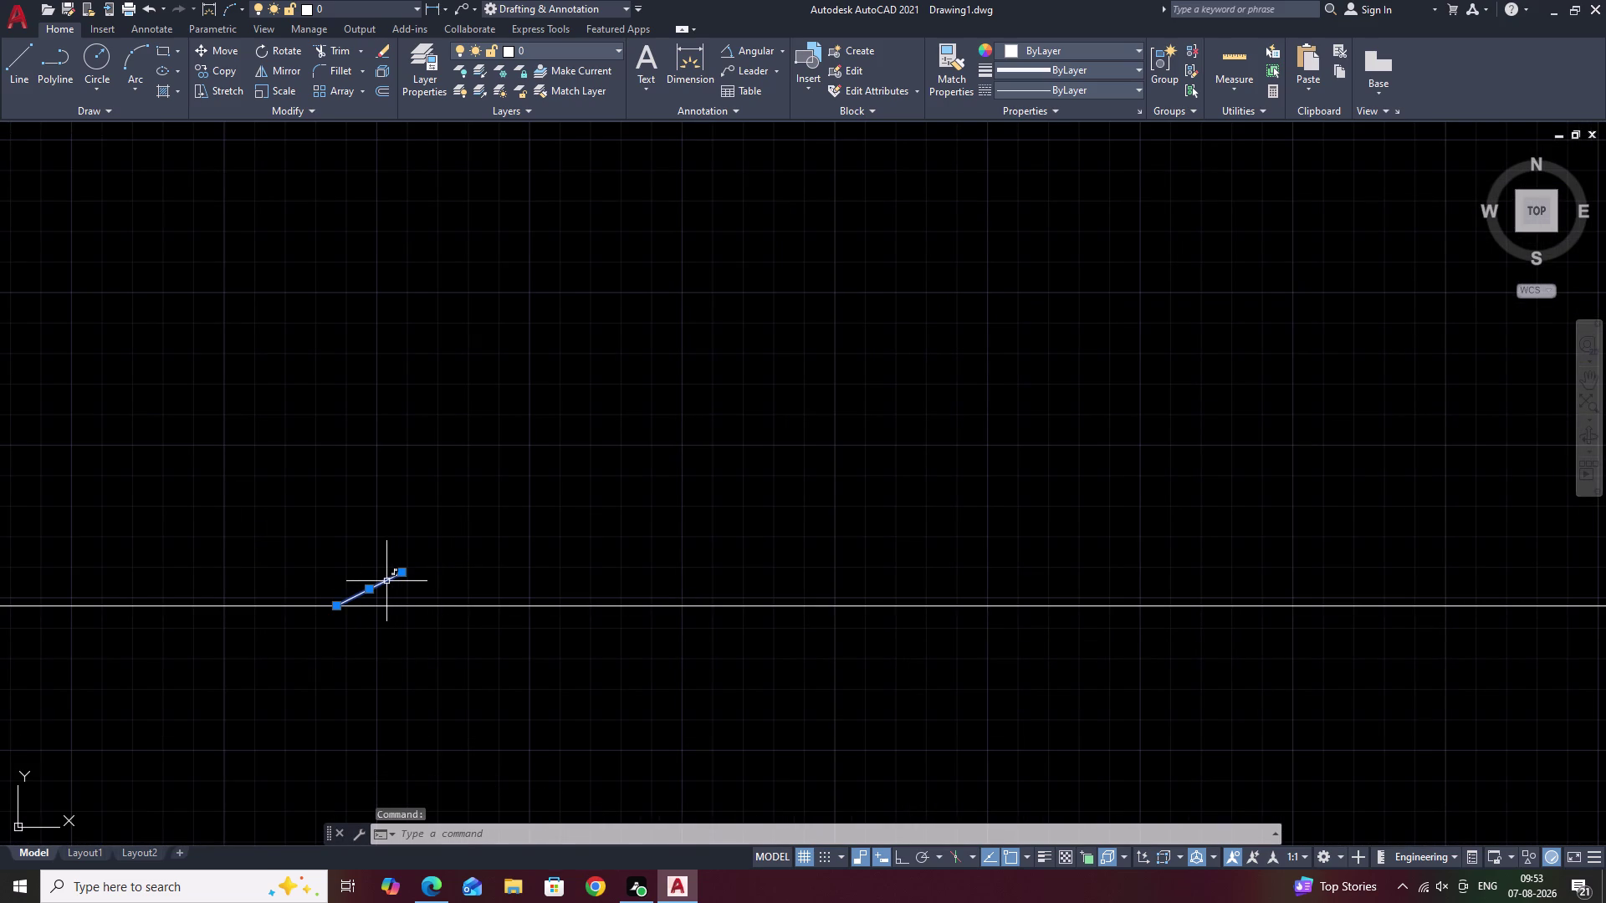
text(E)
key(space)
Draw an 11' line rising at 27° from the floor line.
text(L)
key(space)
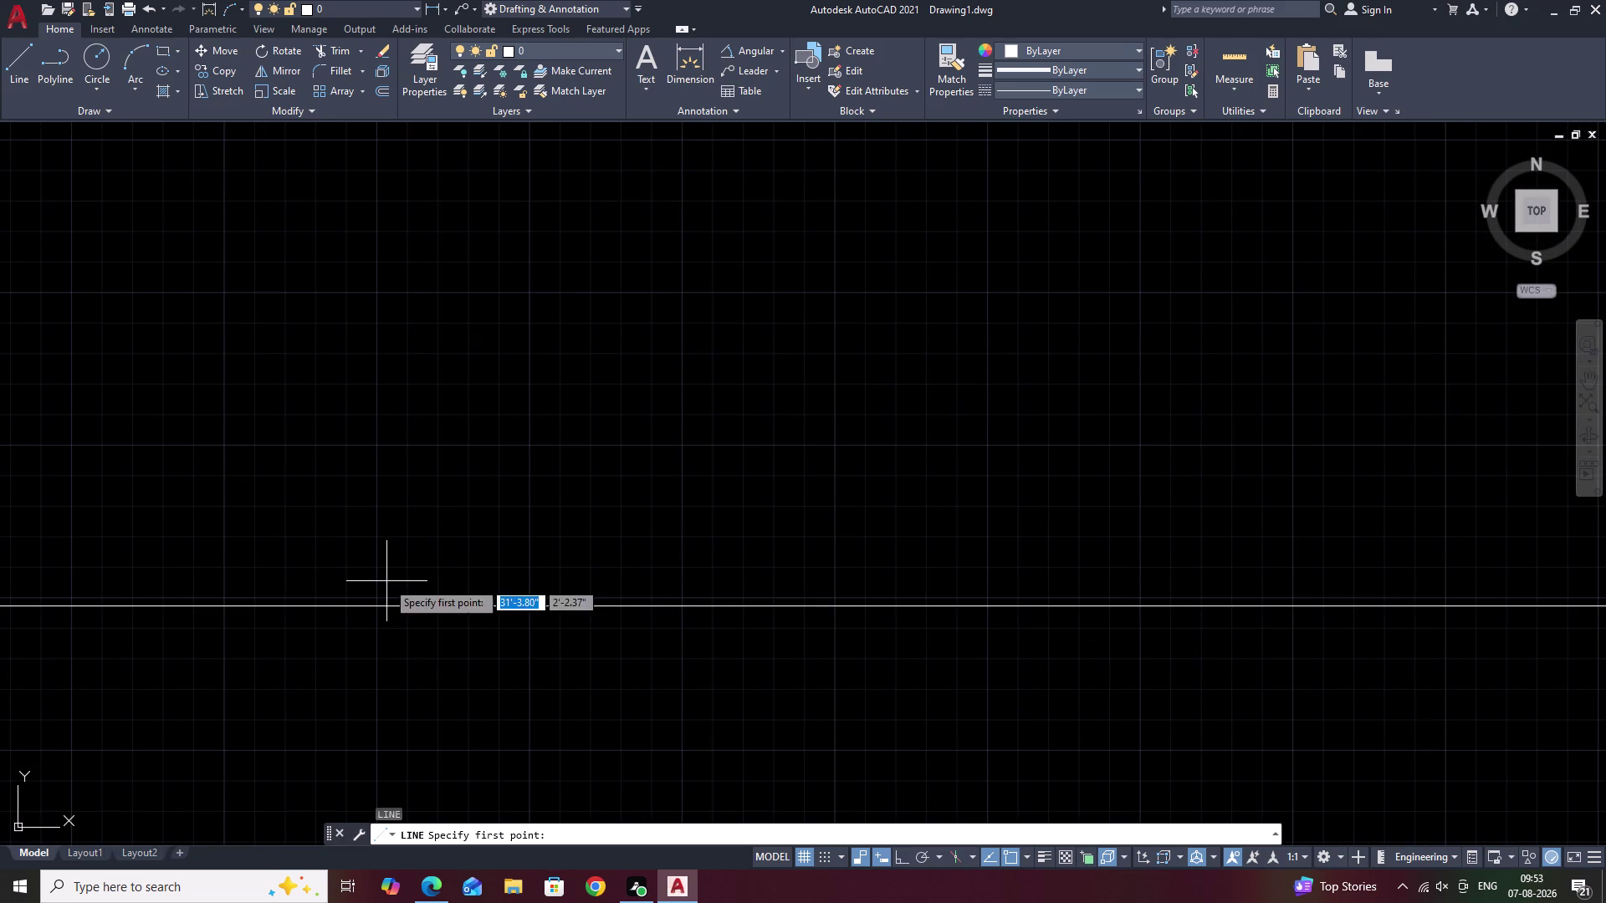
click(375, 604)
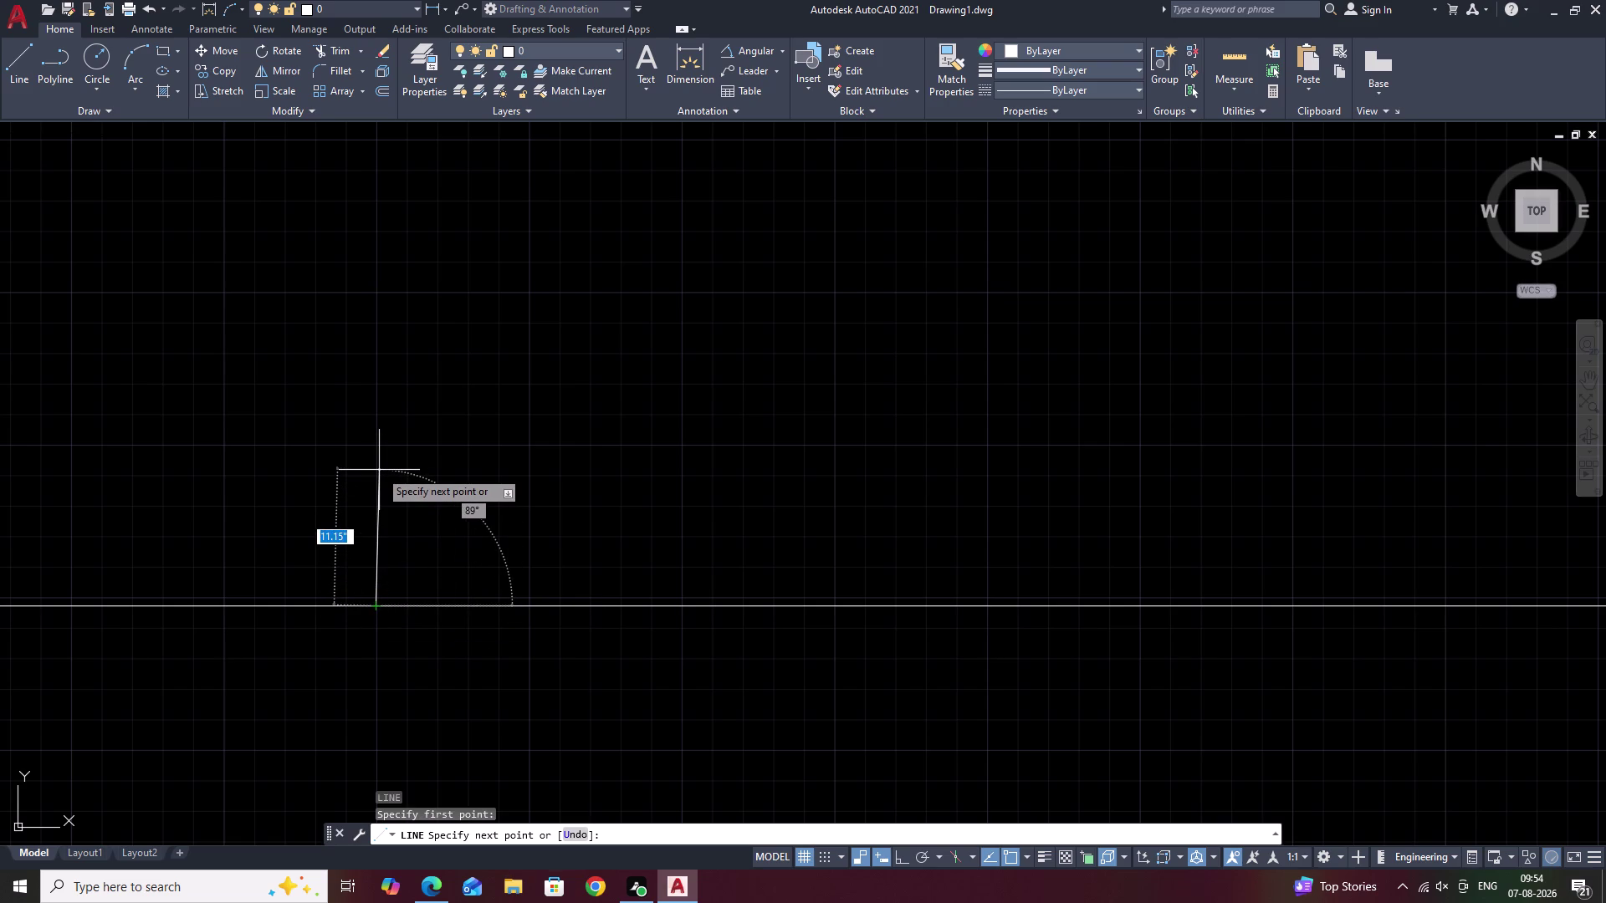
key(shift+at)
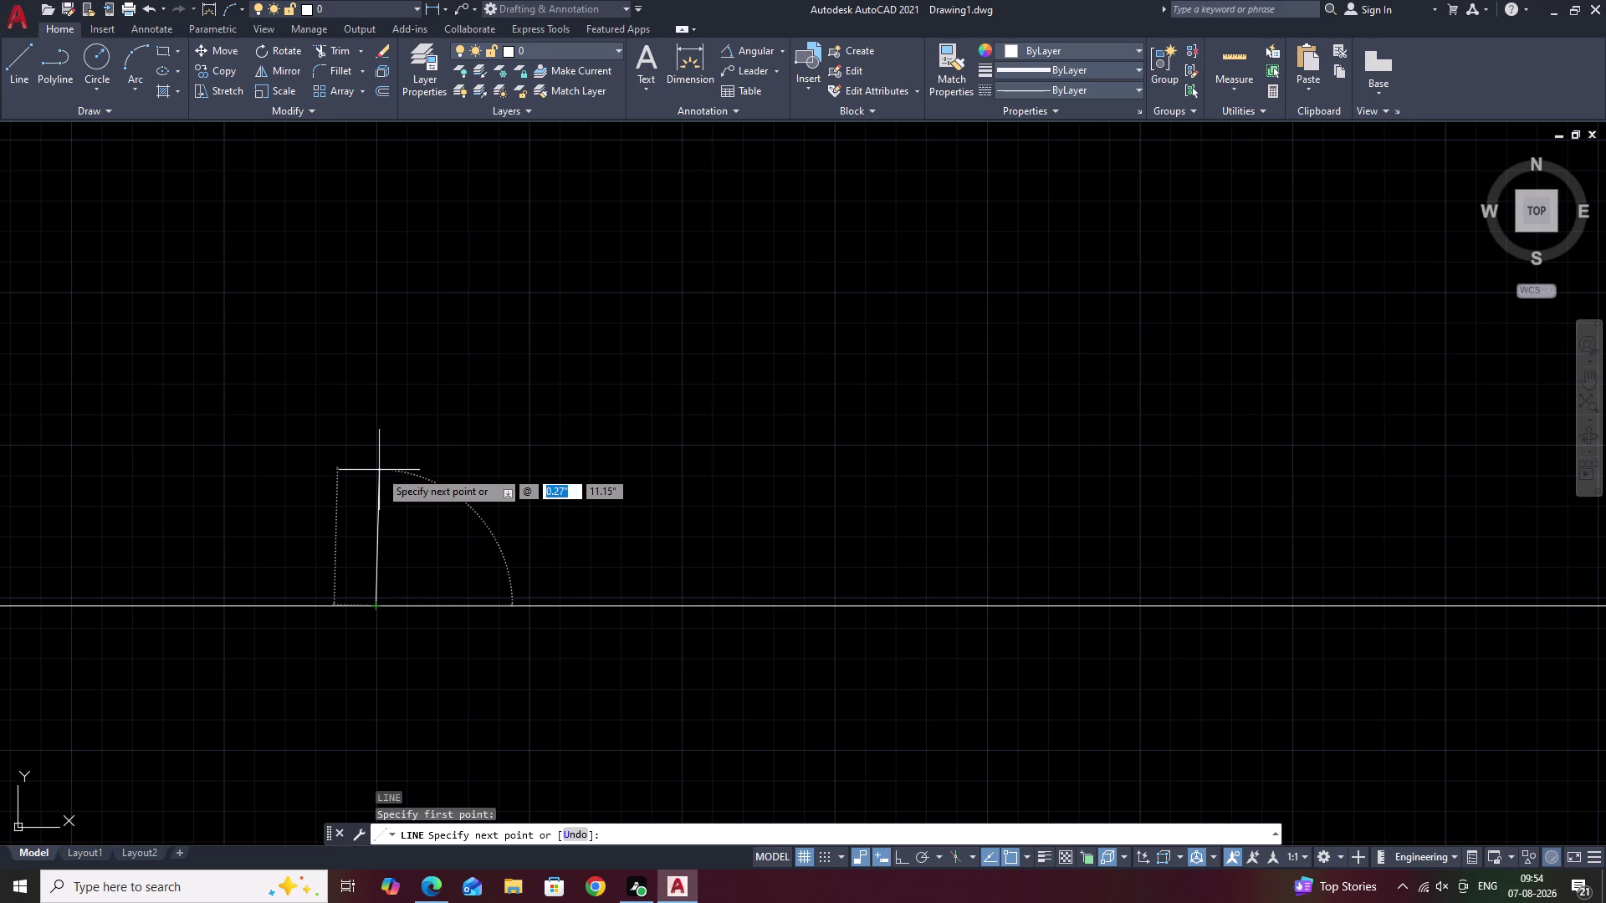
text(11)
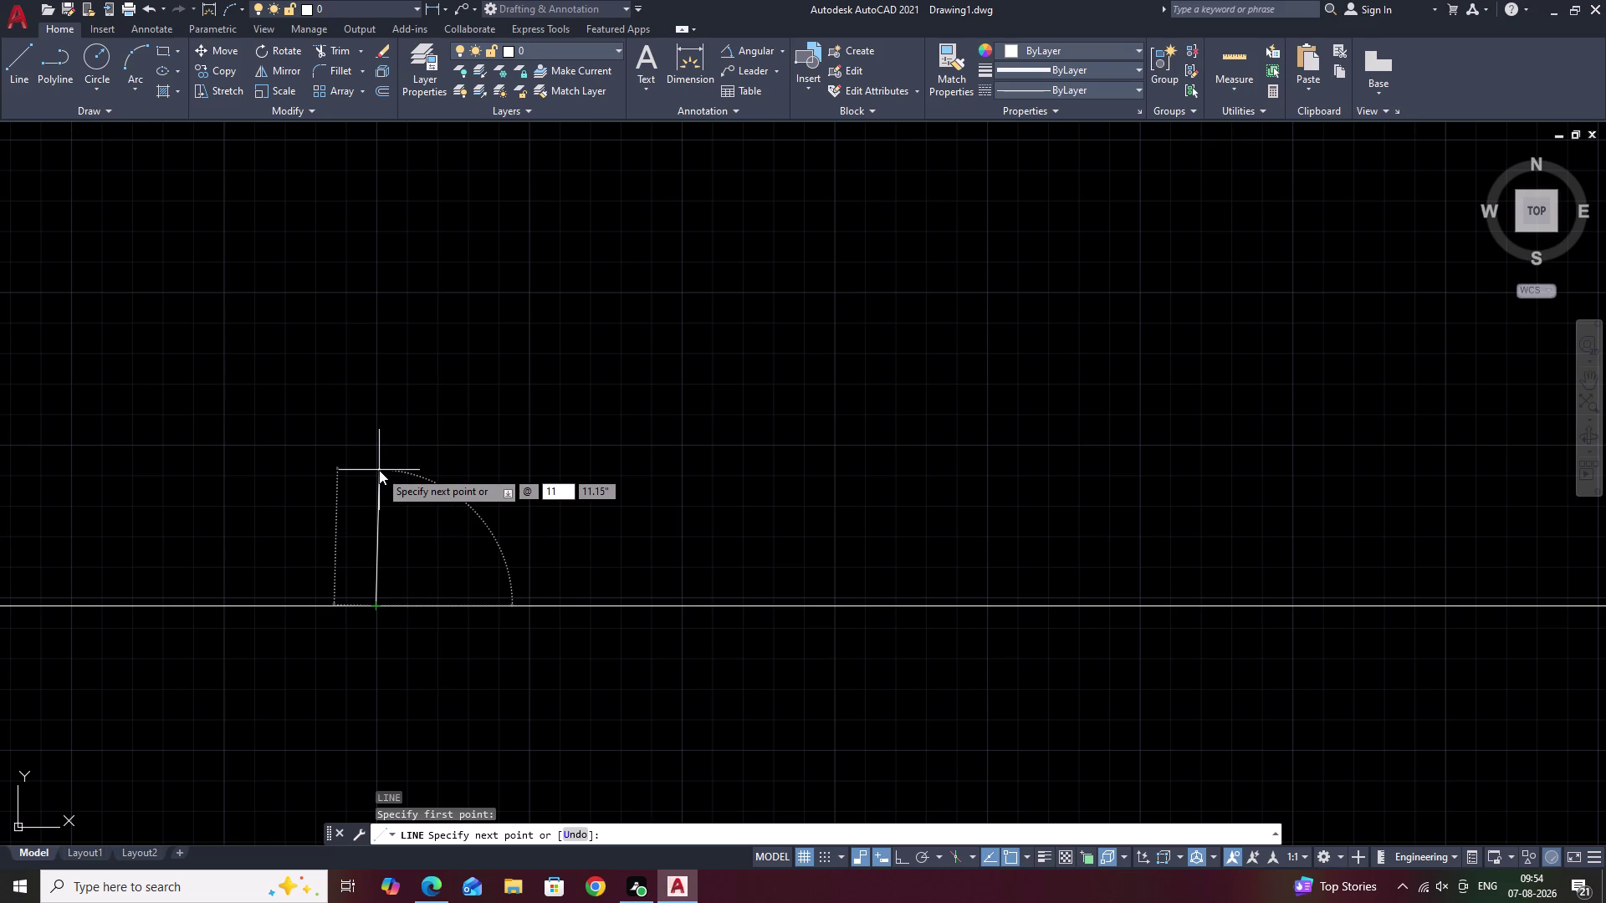
key(apostrophe)
key(shift+less)
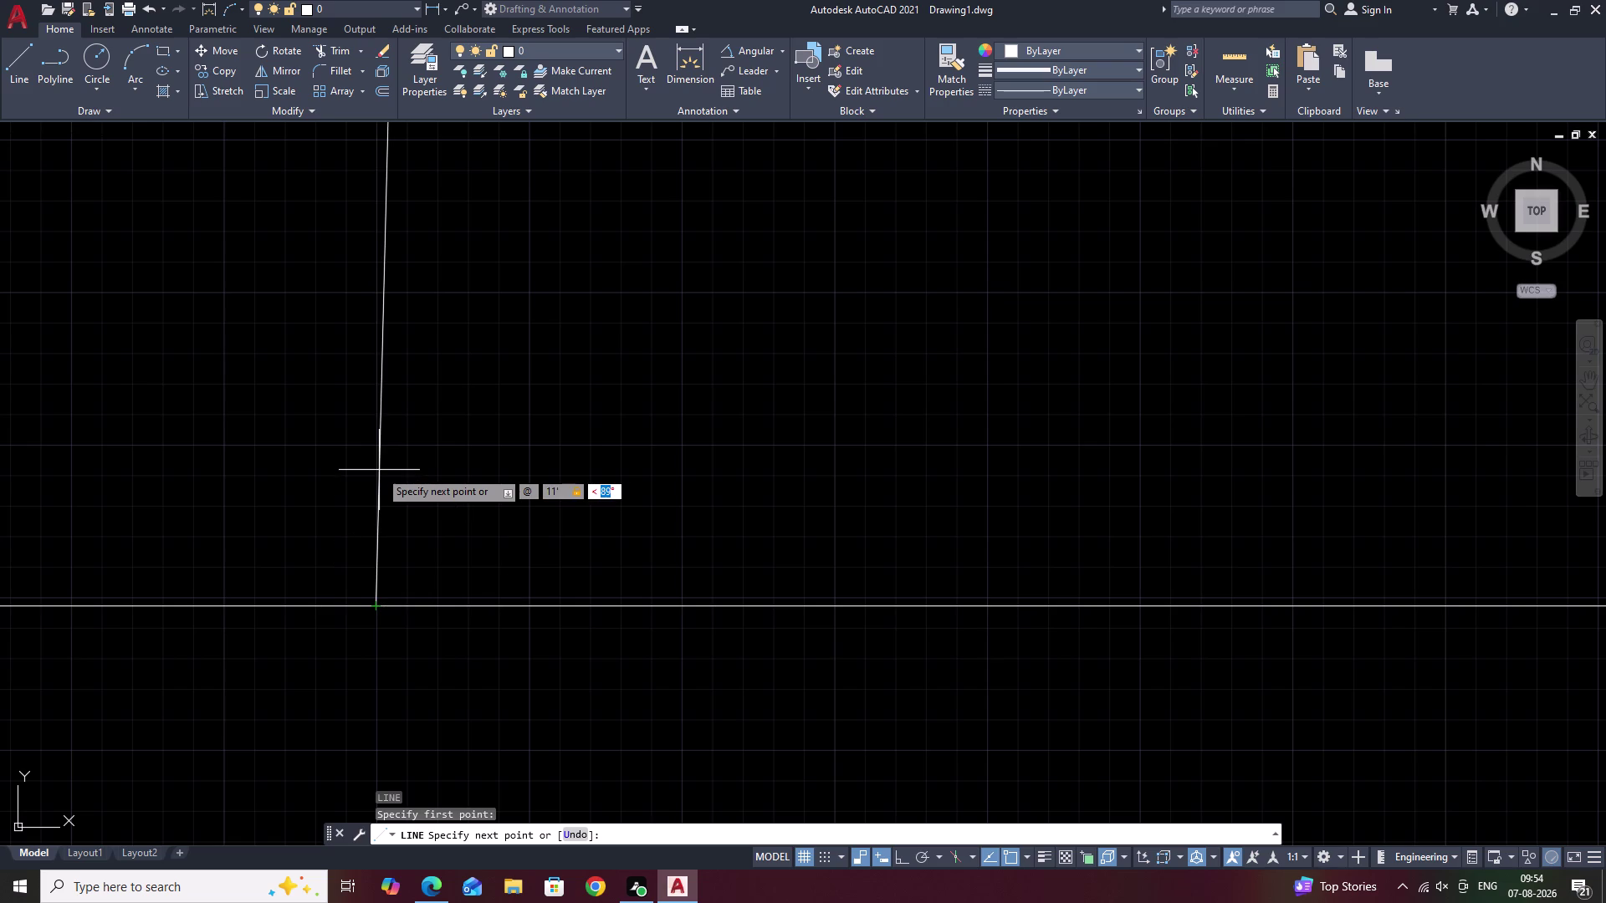
text(27)
key(space)
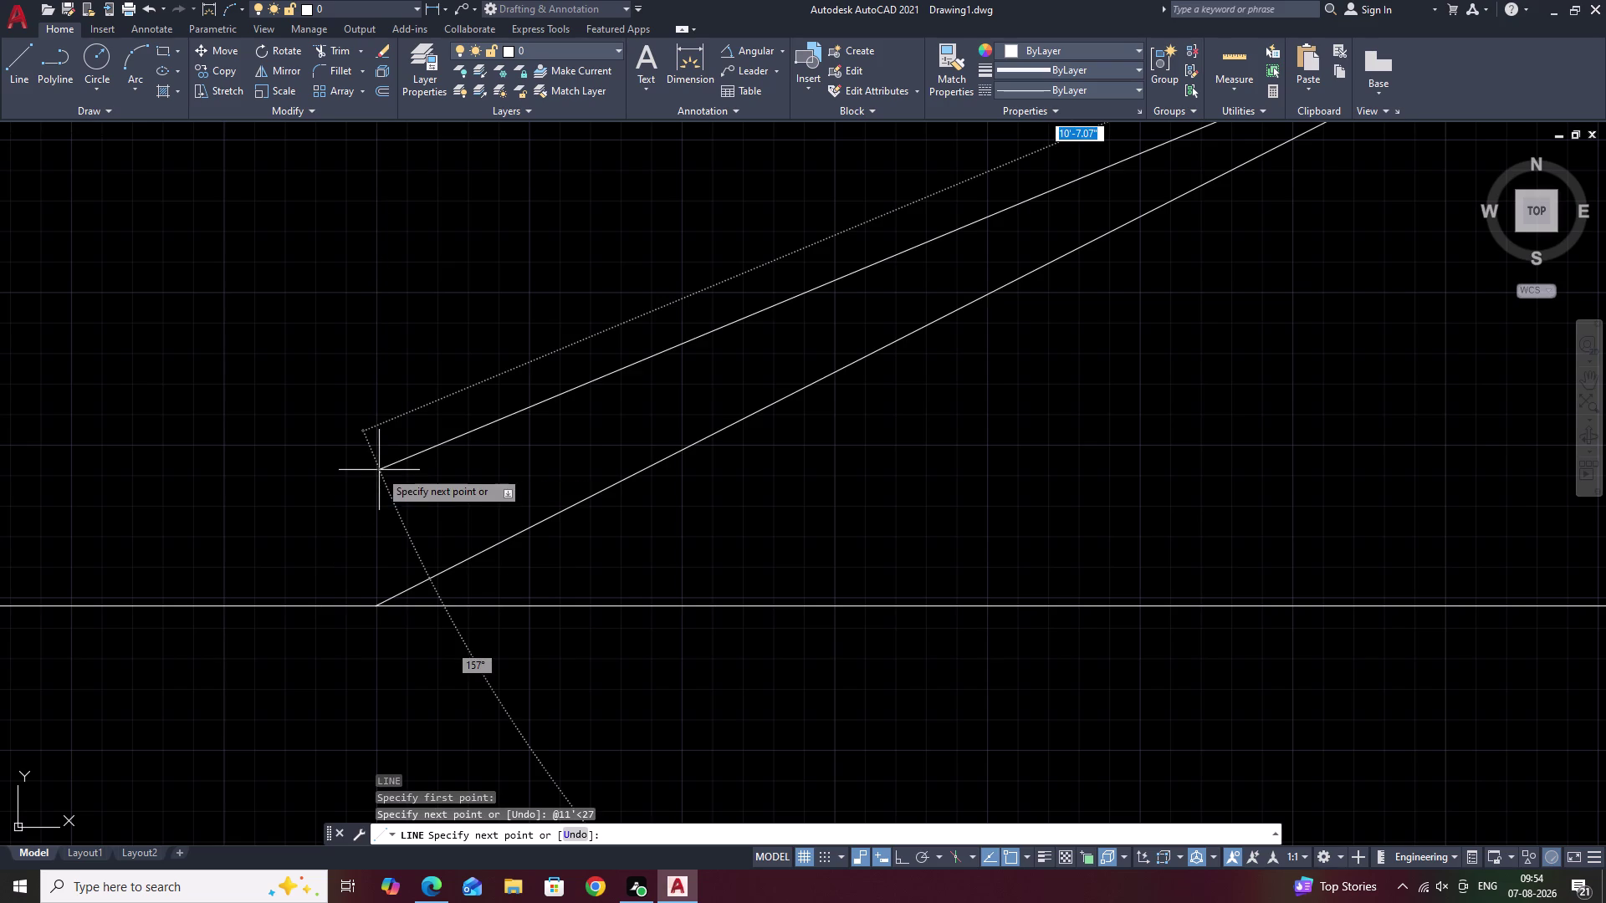
key(Escape)
scroll(down, 3)
middle_drag(970, 322, 762, 507)
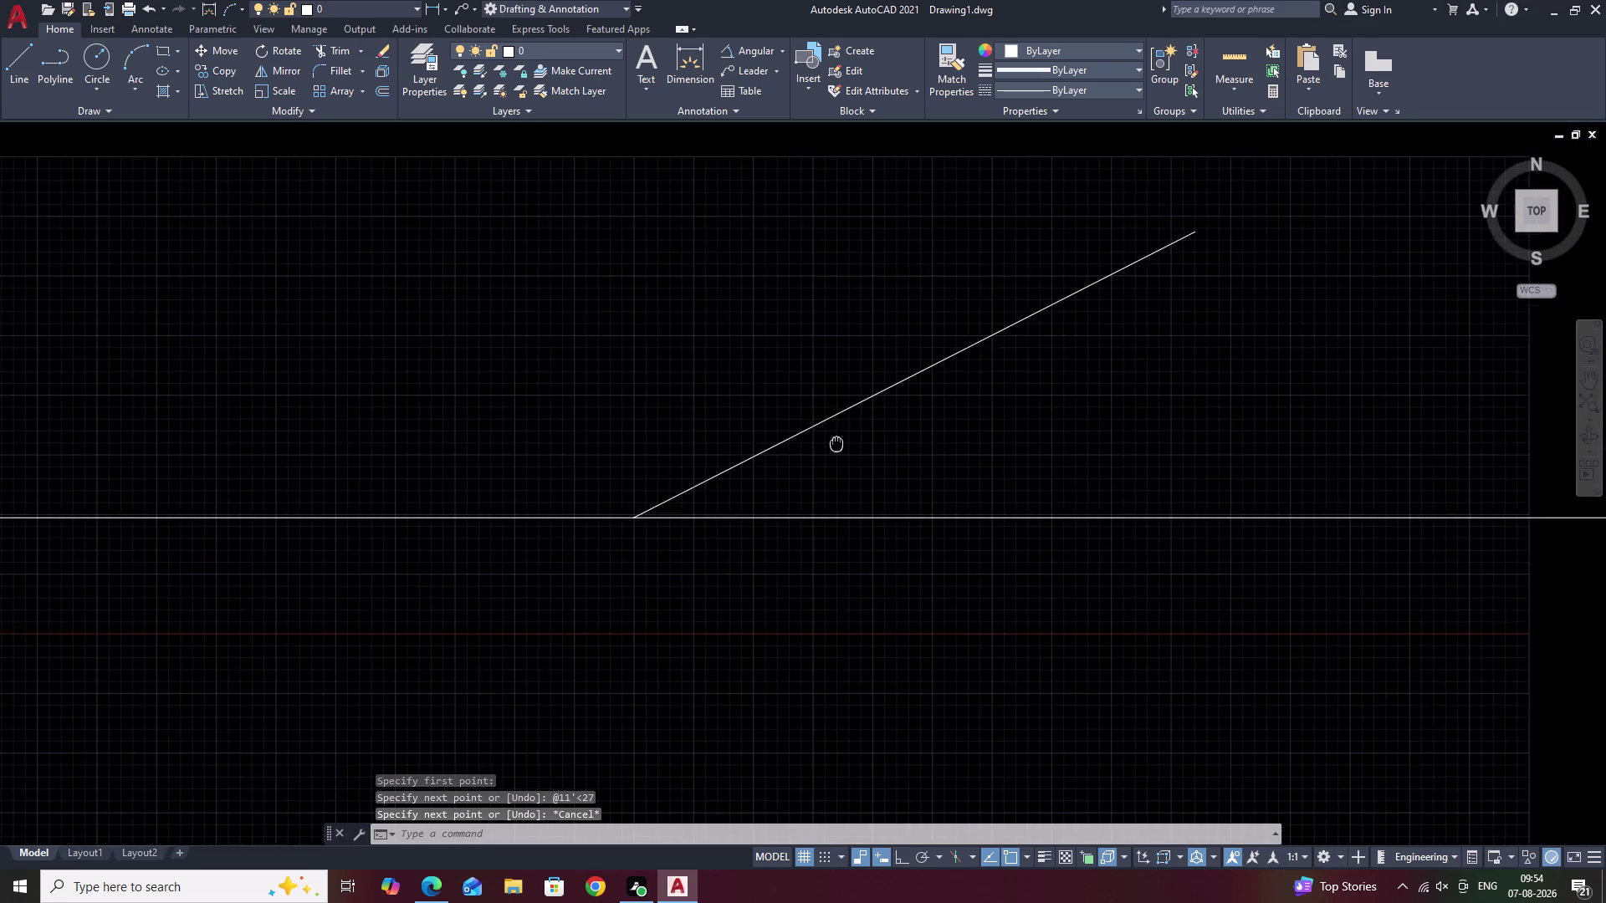
middle_drag(762, 507, 762, 508)
scroll(up, 3)
middle_drag(856, 460, 1045, 498)
key(Escape)
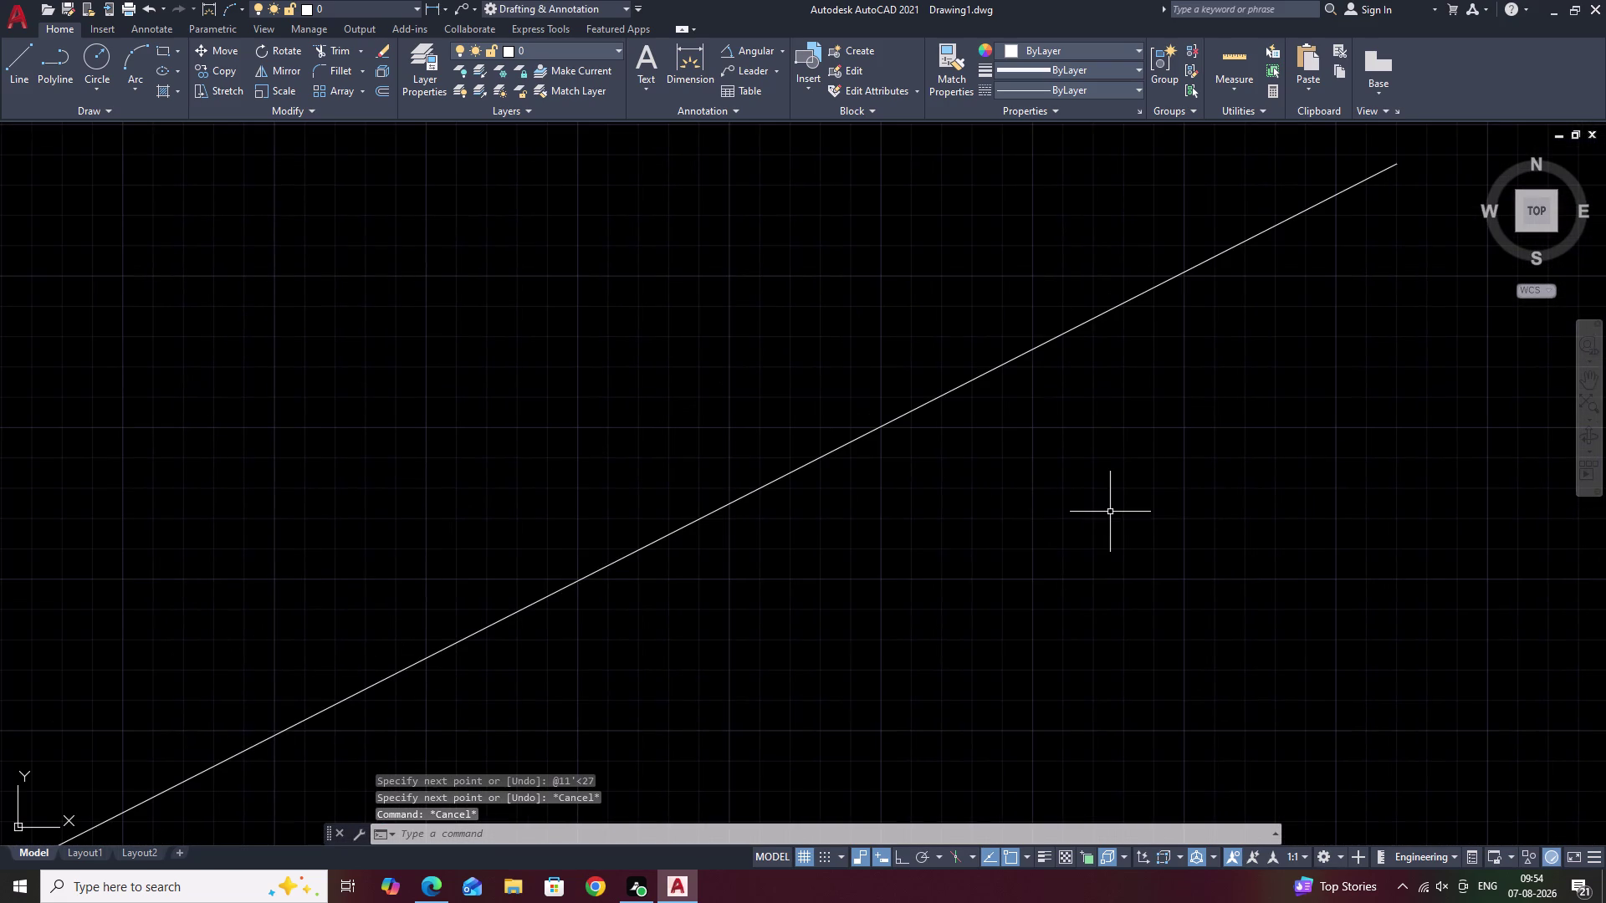
Offset the sloped line by .72 to create the second soffit line.
text(O)
key(space)
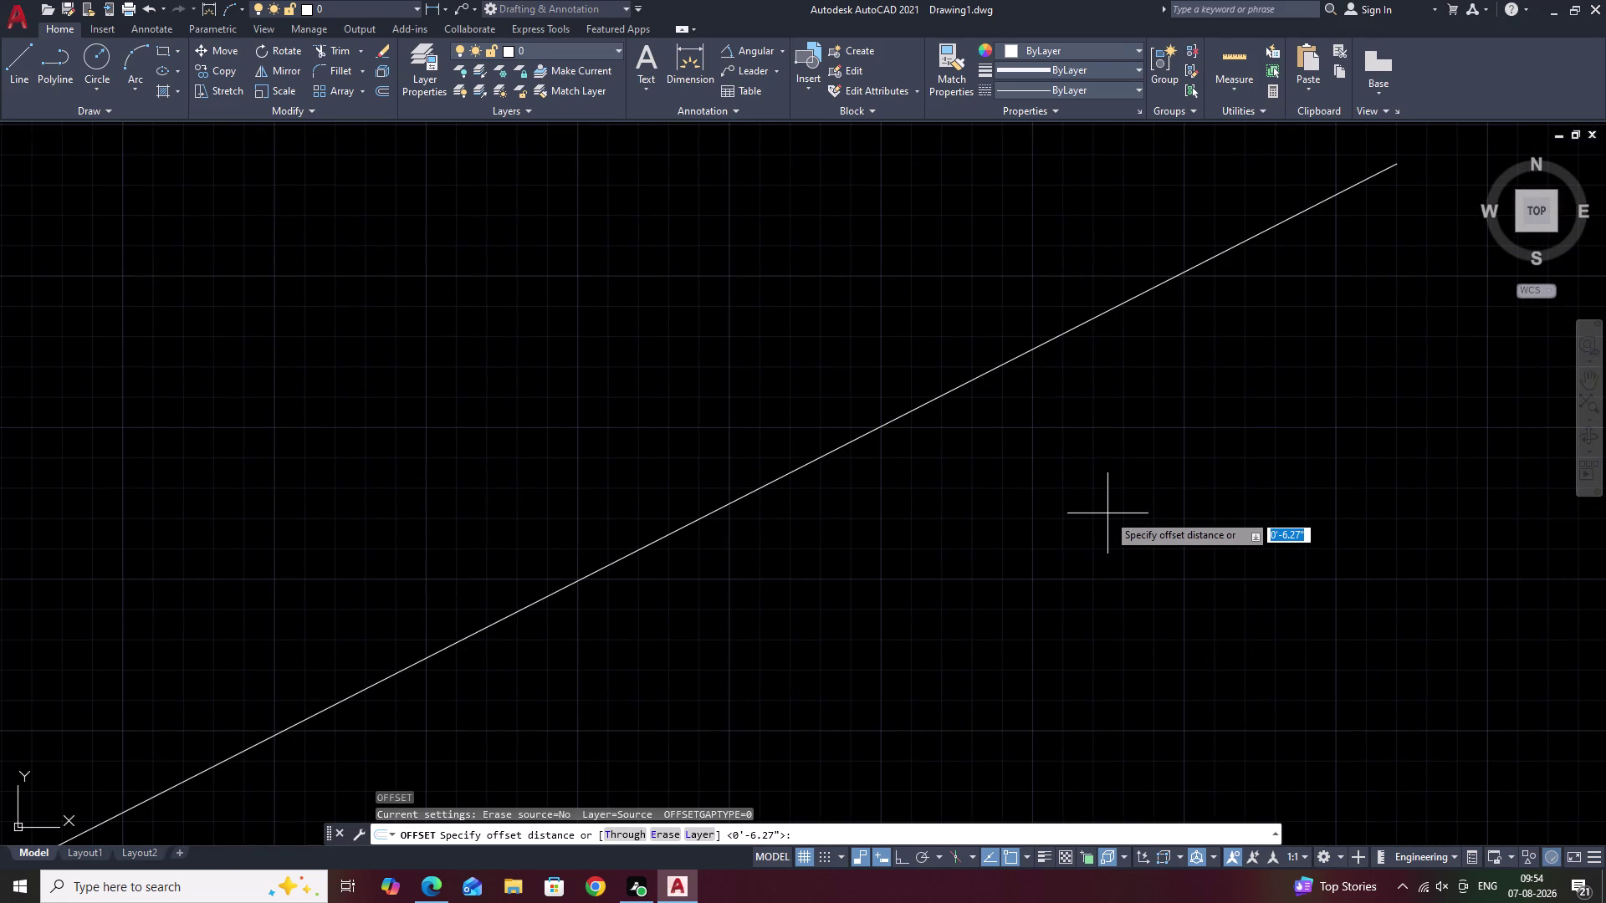
key(period)
text(72)
key(space)
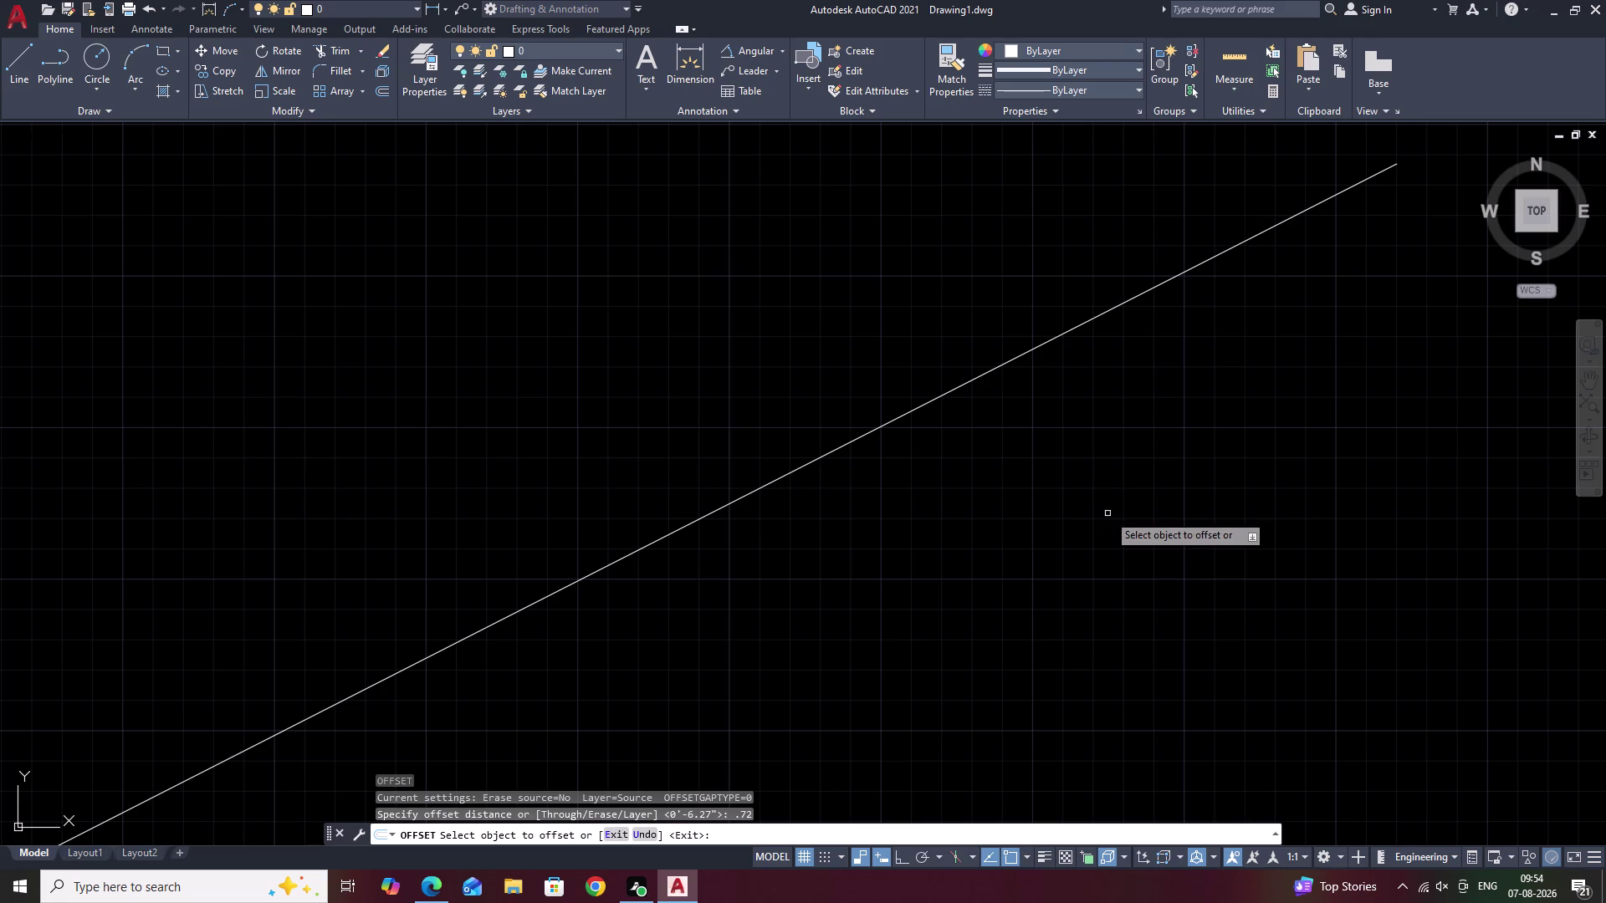
click(881, 427)
click(900, 451)
scroll(down, 3)
middle_drag(910, 541, 940, 505)
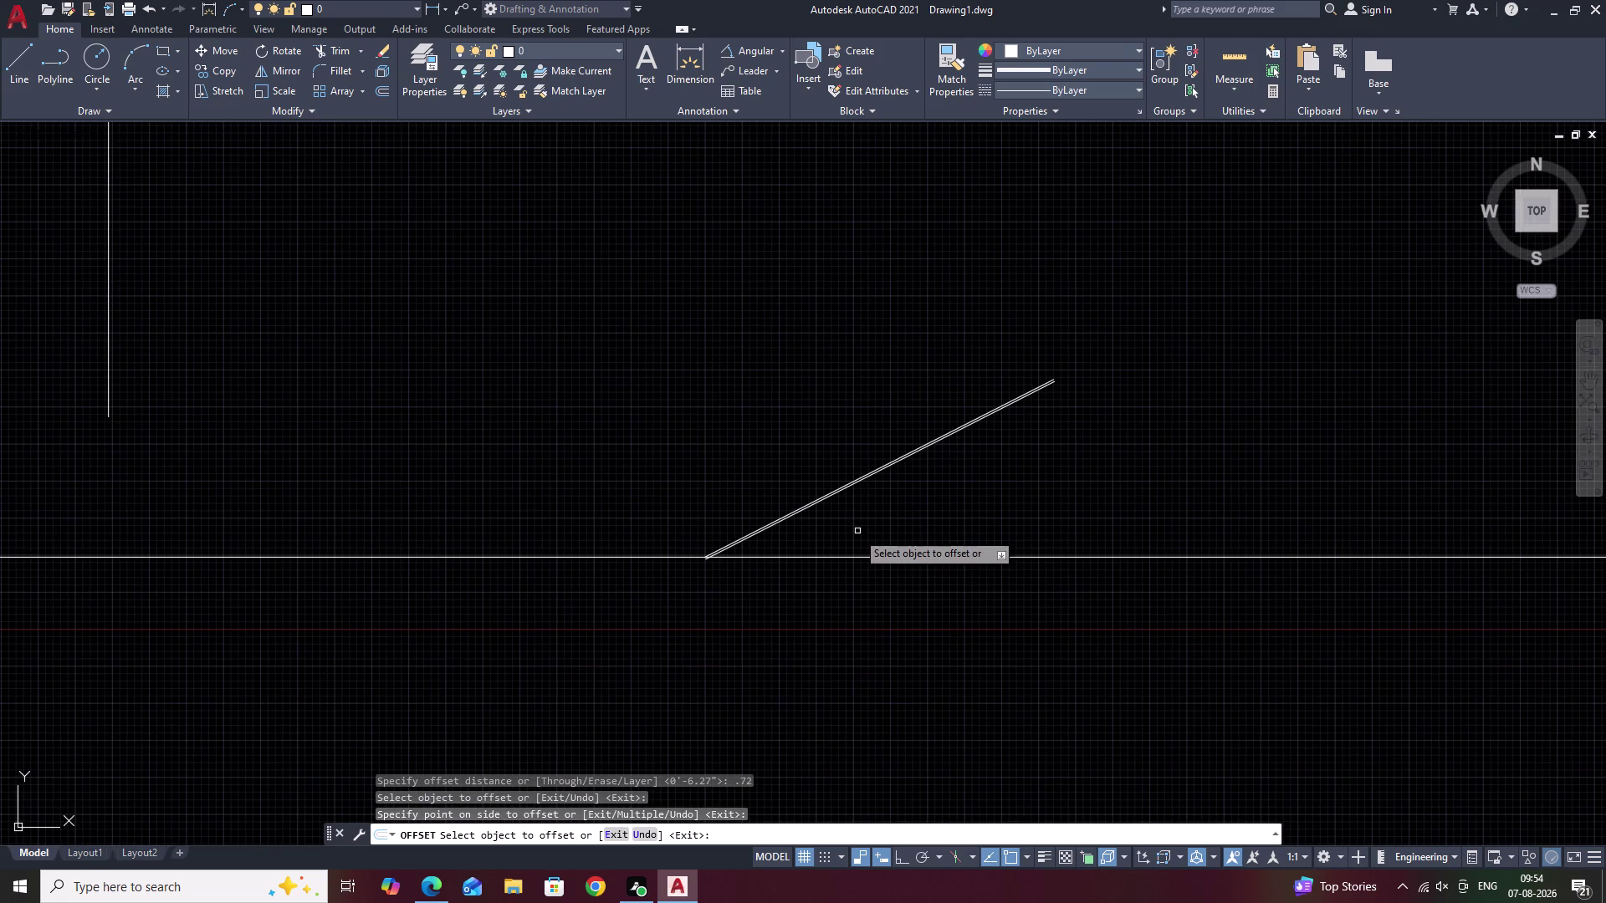
Cancel an accidental property match and start an angular dimension.
click(959, 65)
key(Escape)
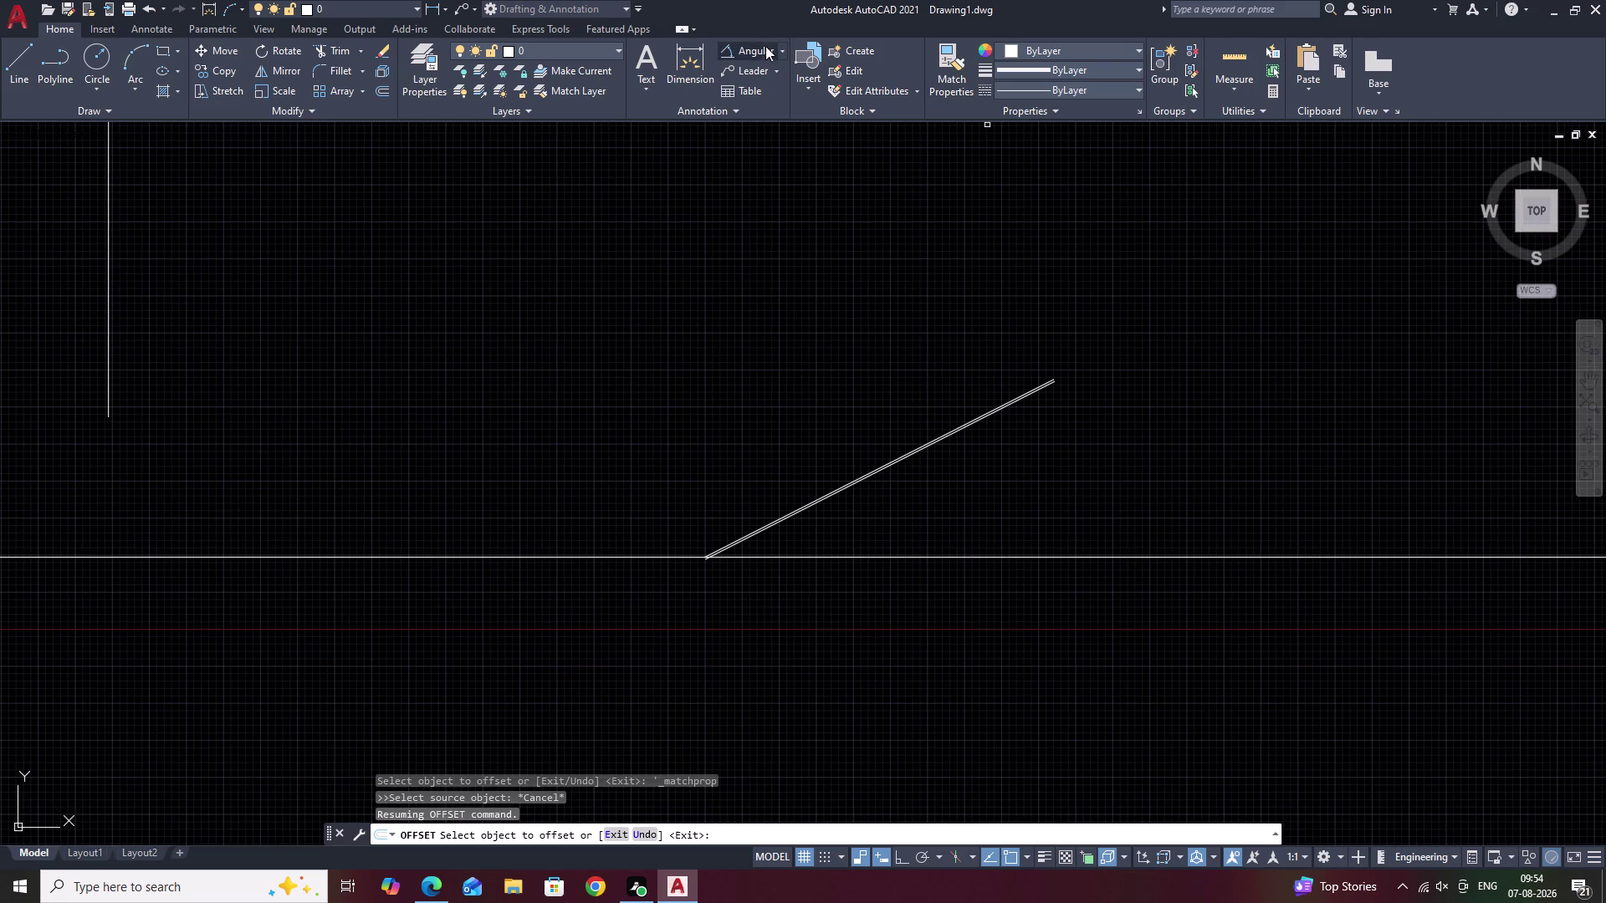
click(763, 48)
scroll(up, 3)
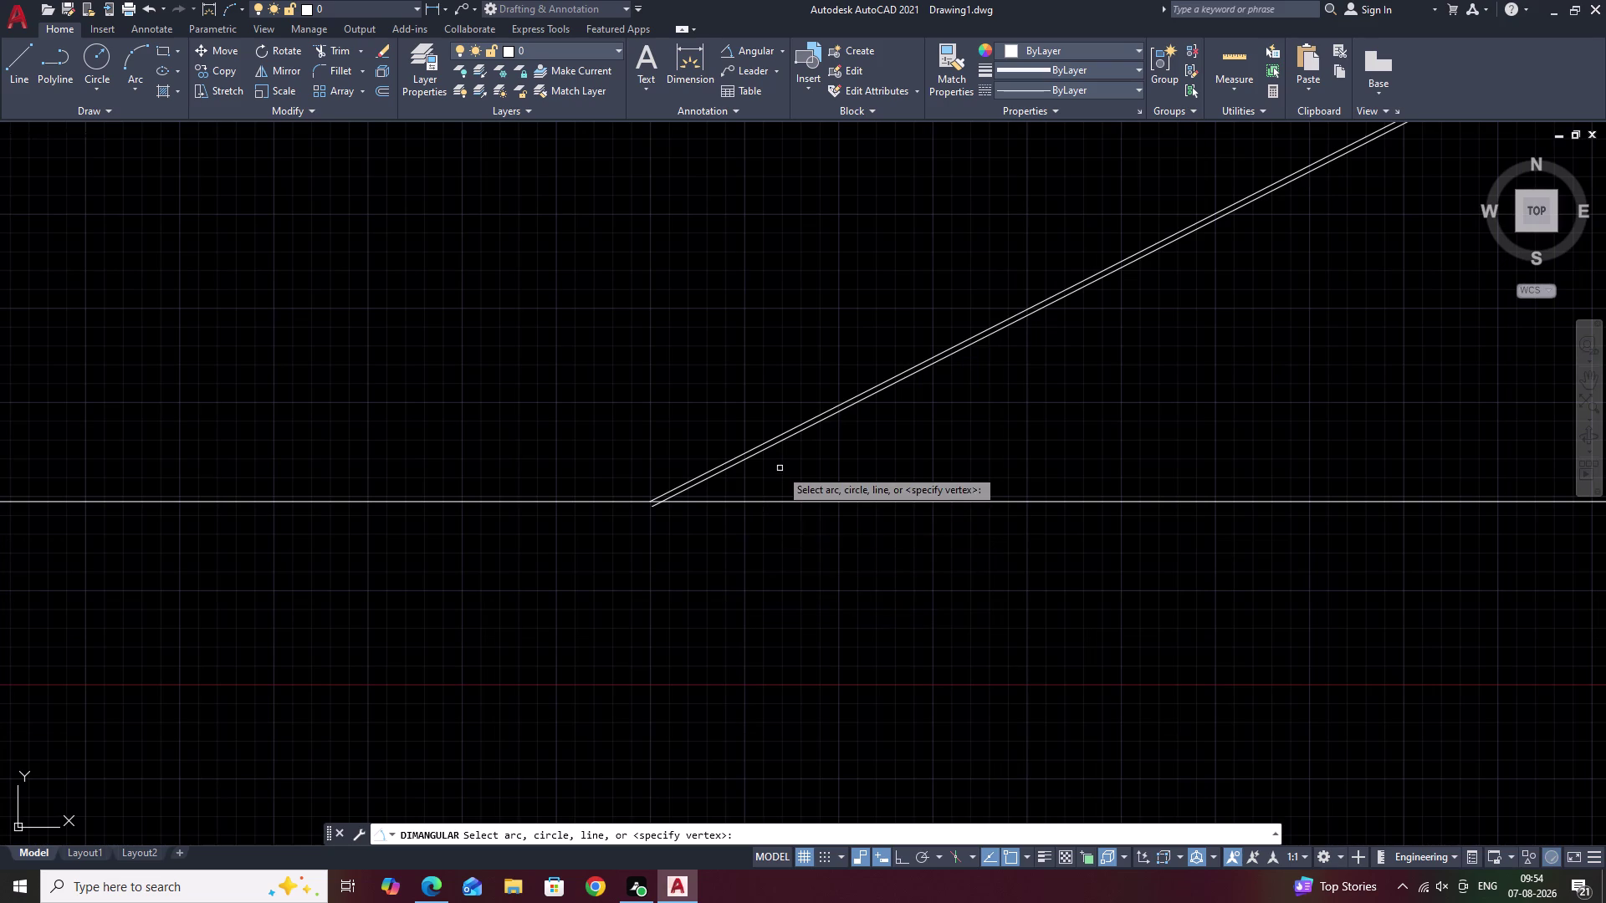
scroll(up, 3)
Abandon the angle pick and erase the old floor line.
click(759, 405)
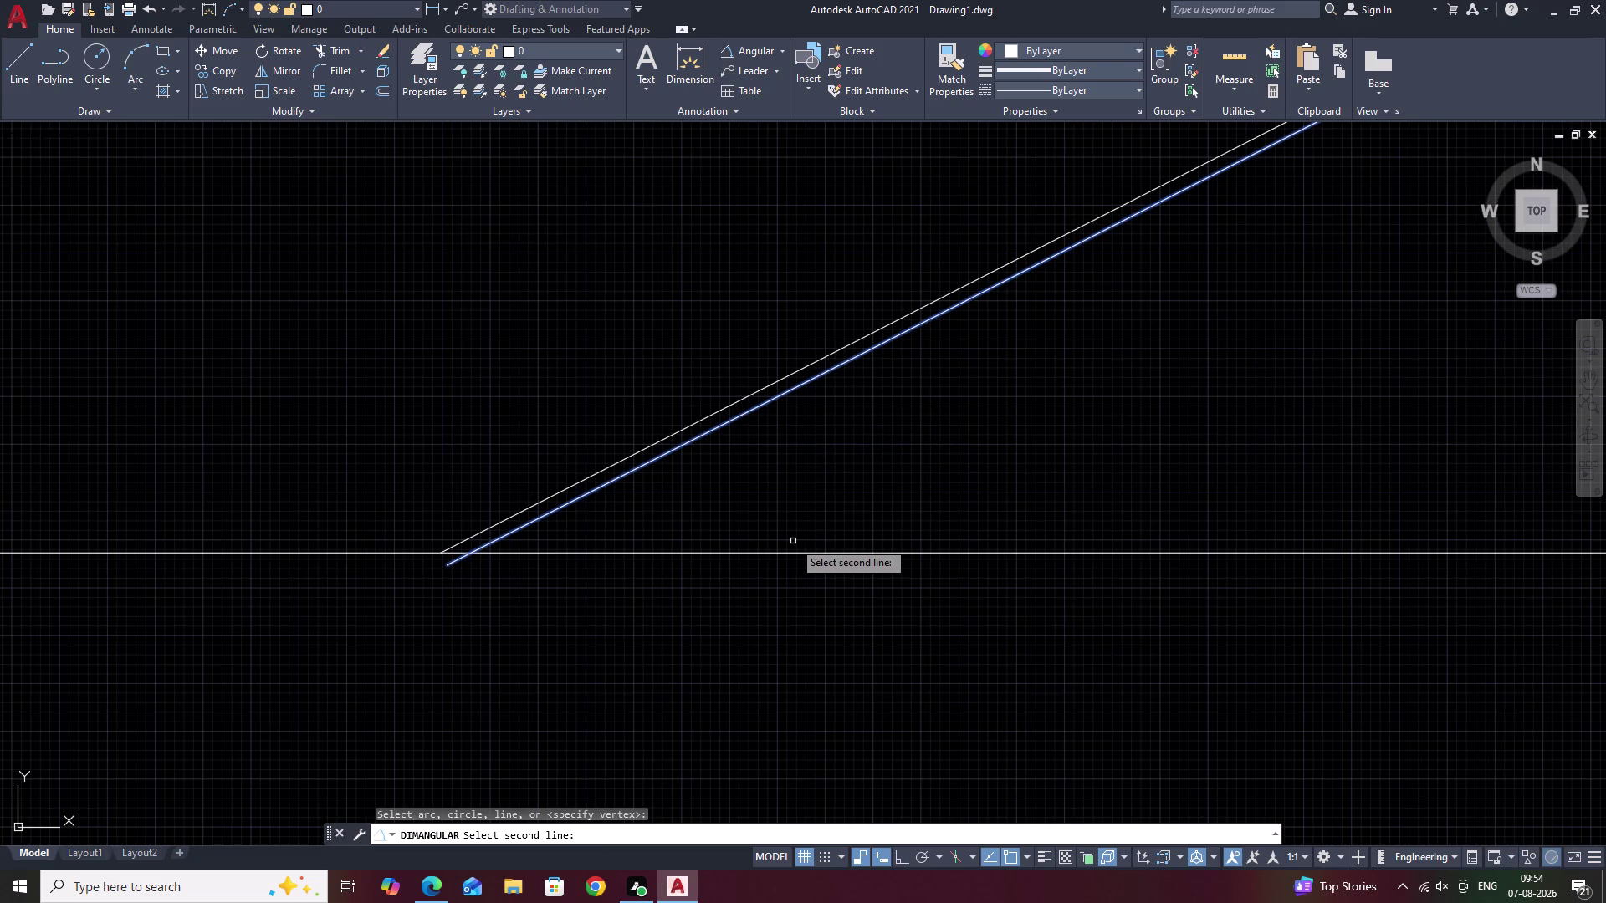
click(793, 554)
click(800, 554)
key(Escape)
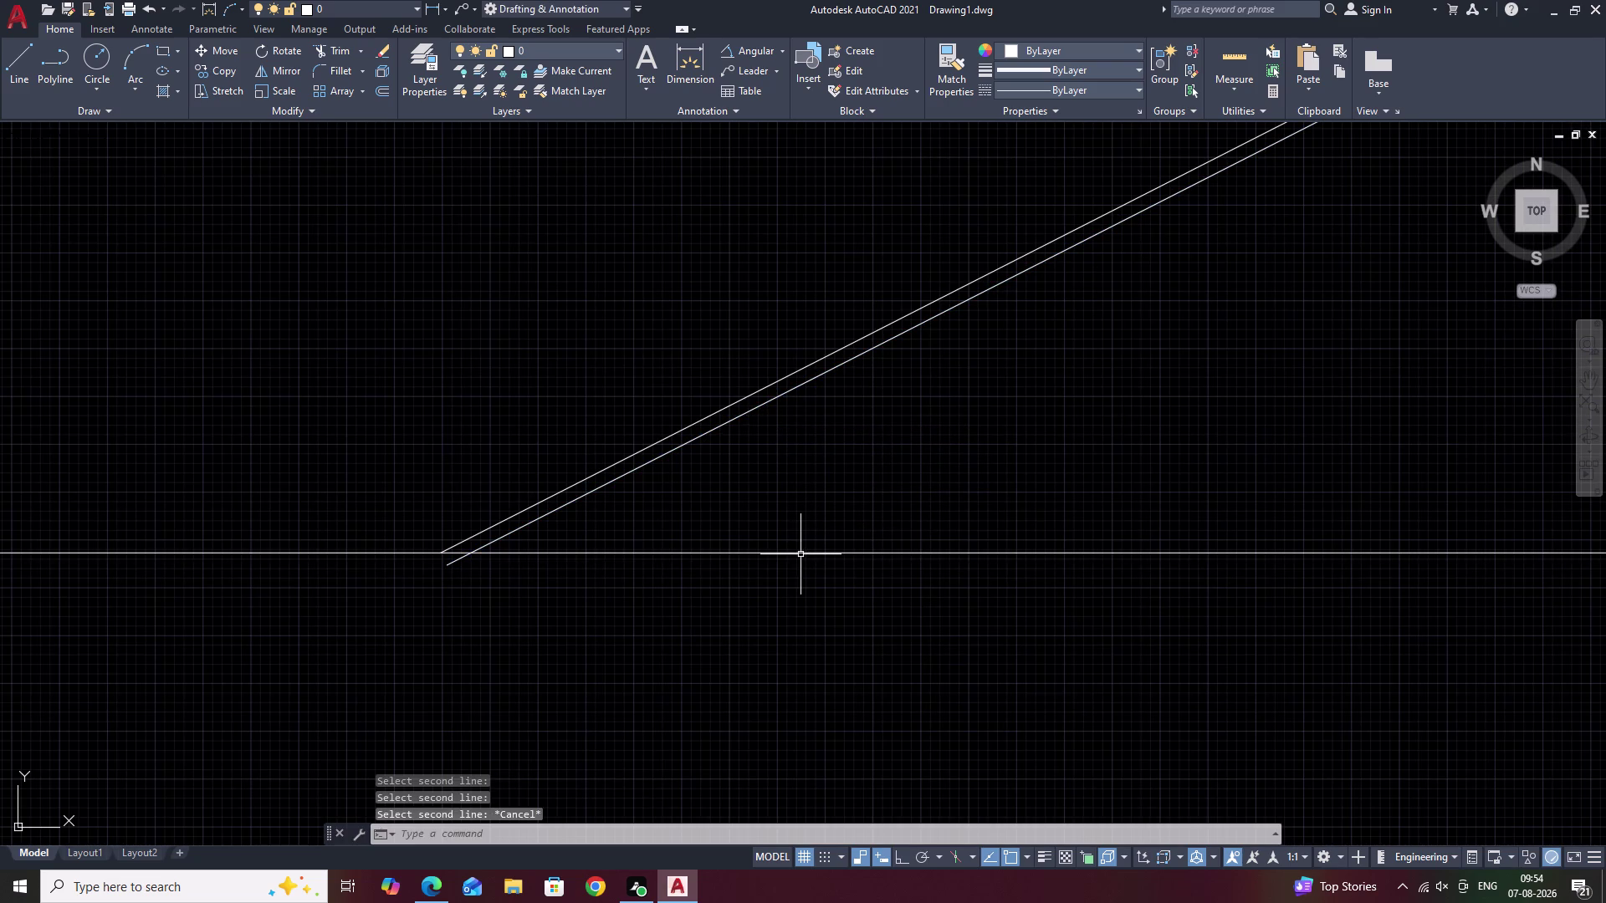
click(794, 554)
text(E)
key(space)
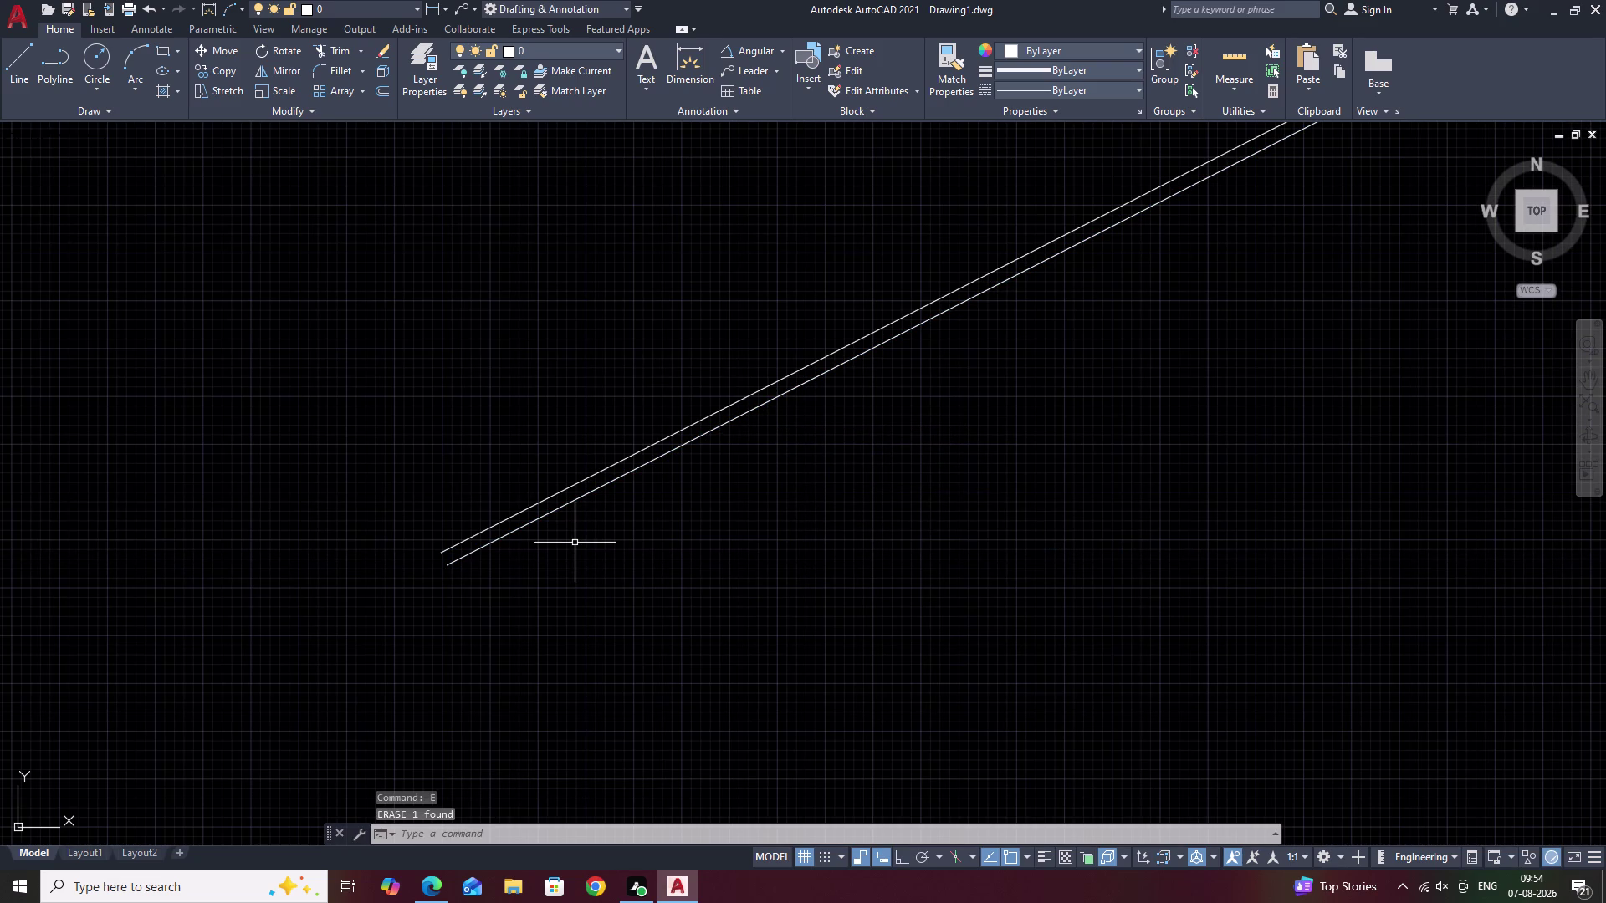
Draw the left floor segment from the foot of the slope.
text(L)
key(space)
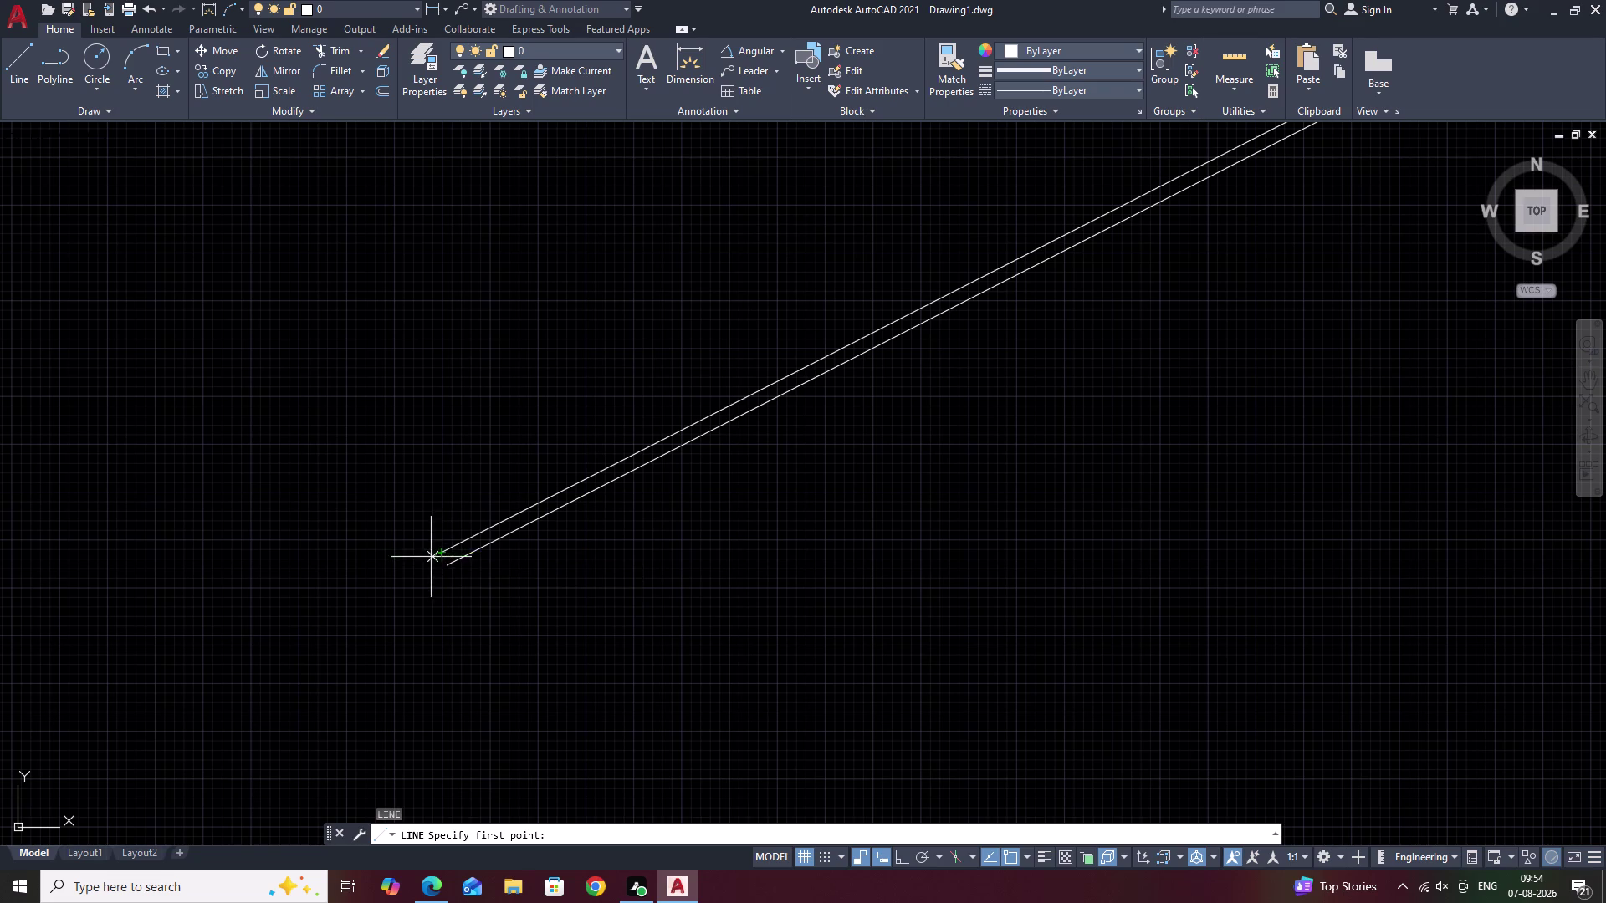
click(447, 571)
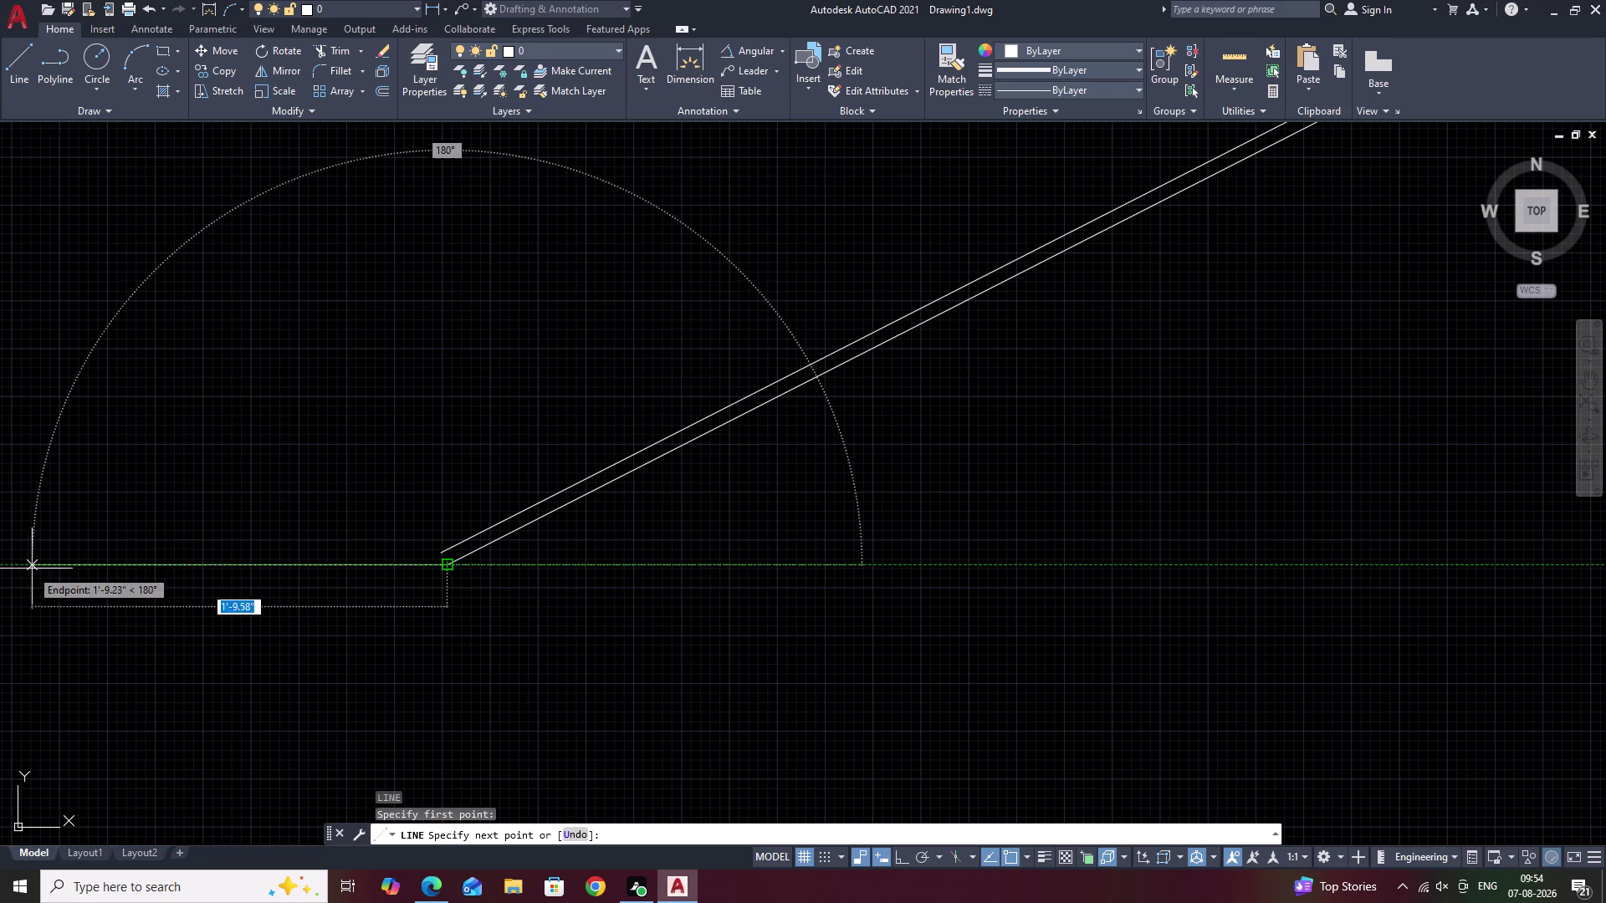
click(25, 571)
key(space)
Draw the right horizontal floor segment with Ortho on, then begin an angular dimension.
key(space)
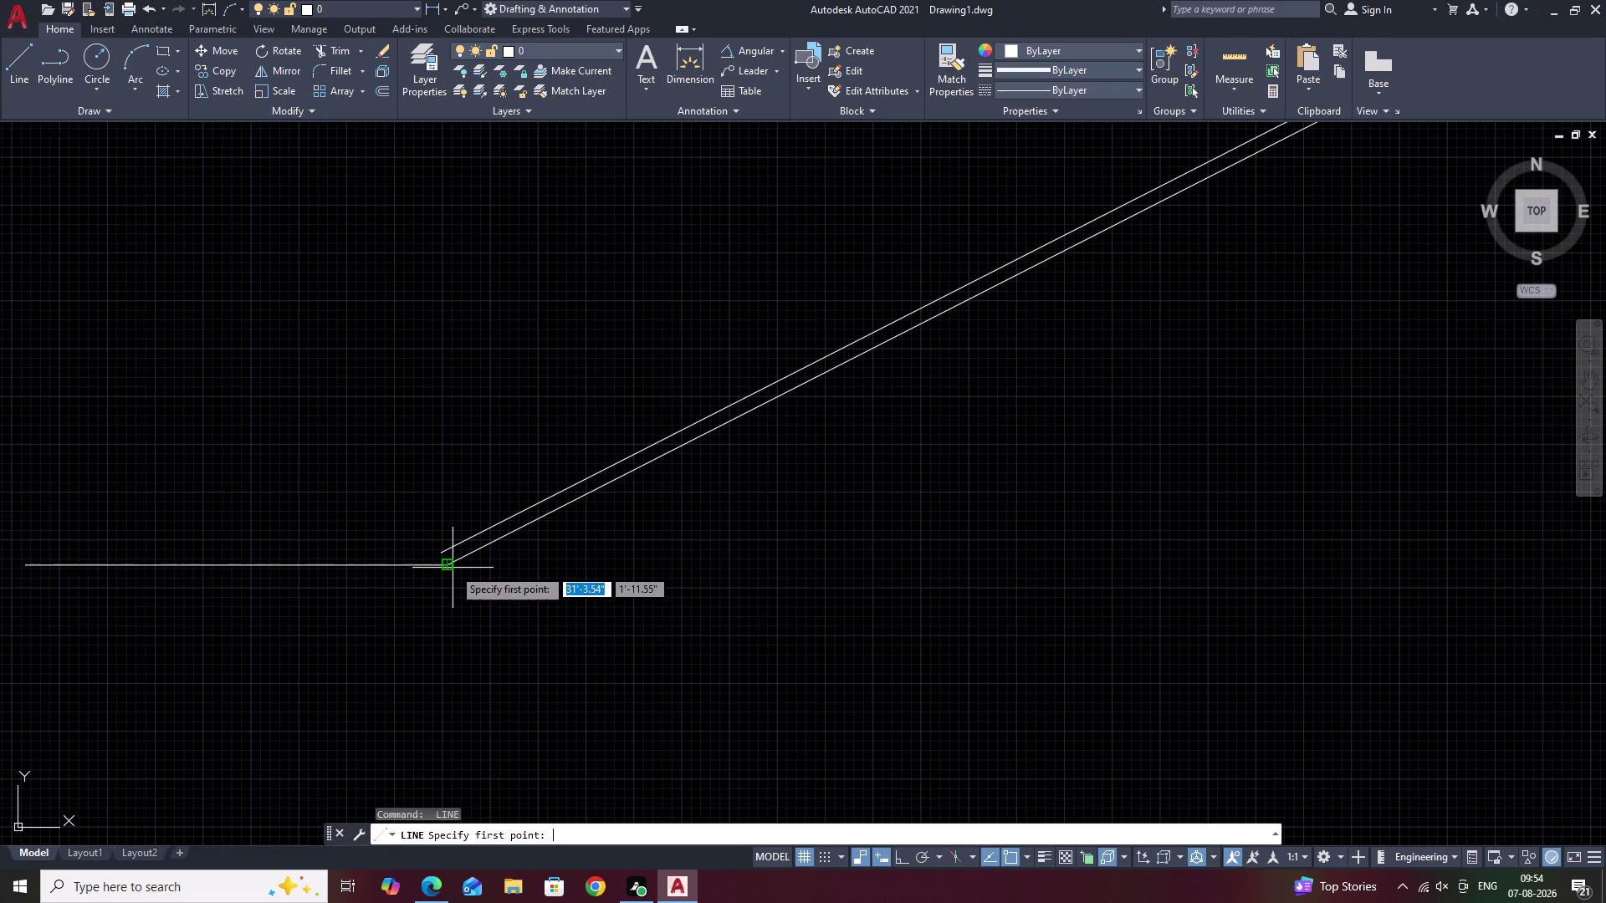
click(449, 567)
scroll(down, 3)
middle_drag(1482, 588, 1024, 597)
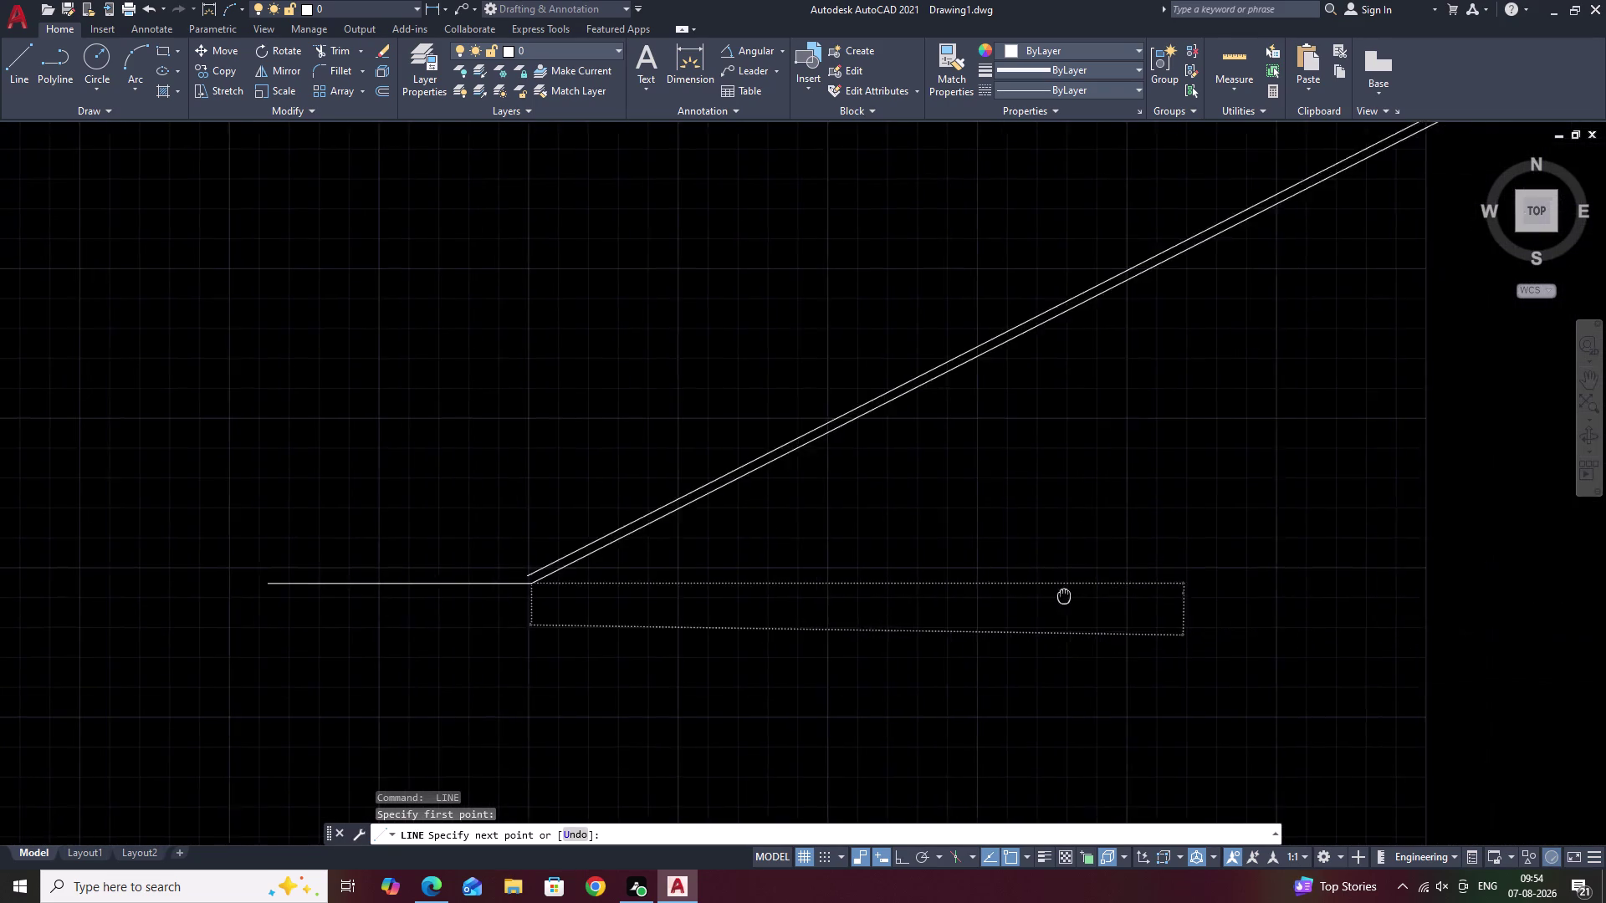
middle_drag(1024, 597, 986, 599)
key(F8)
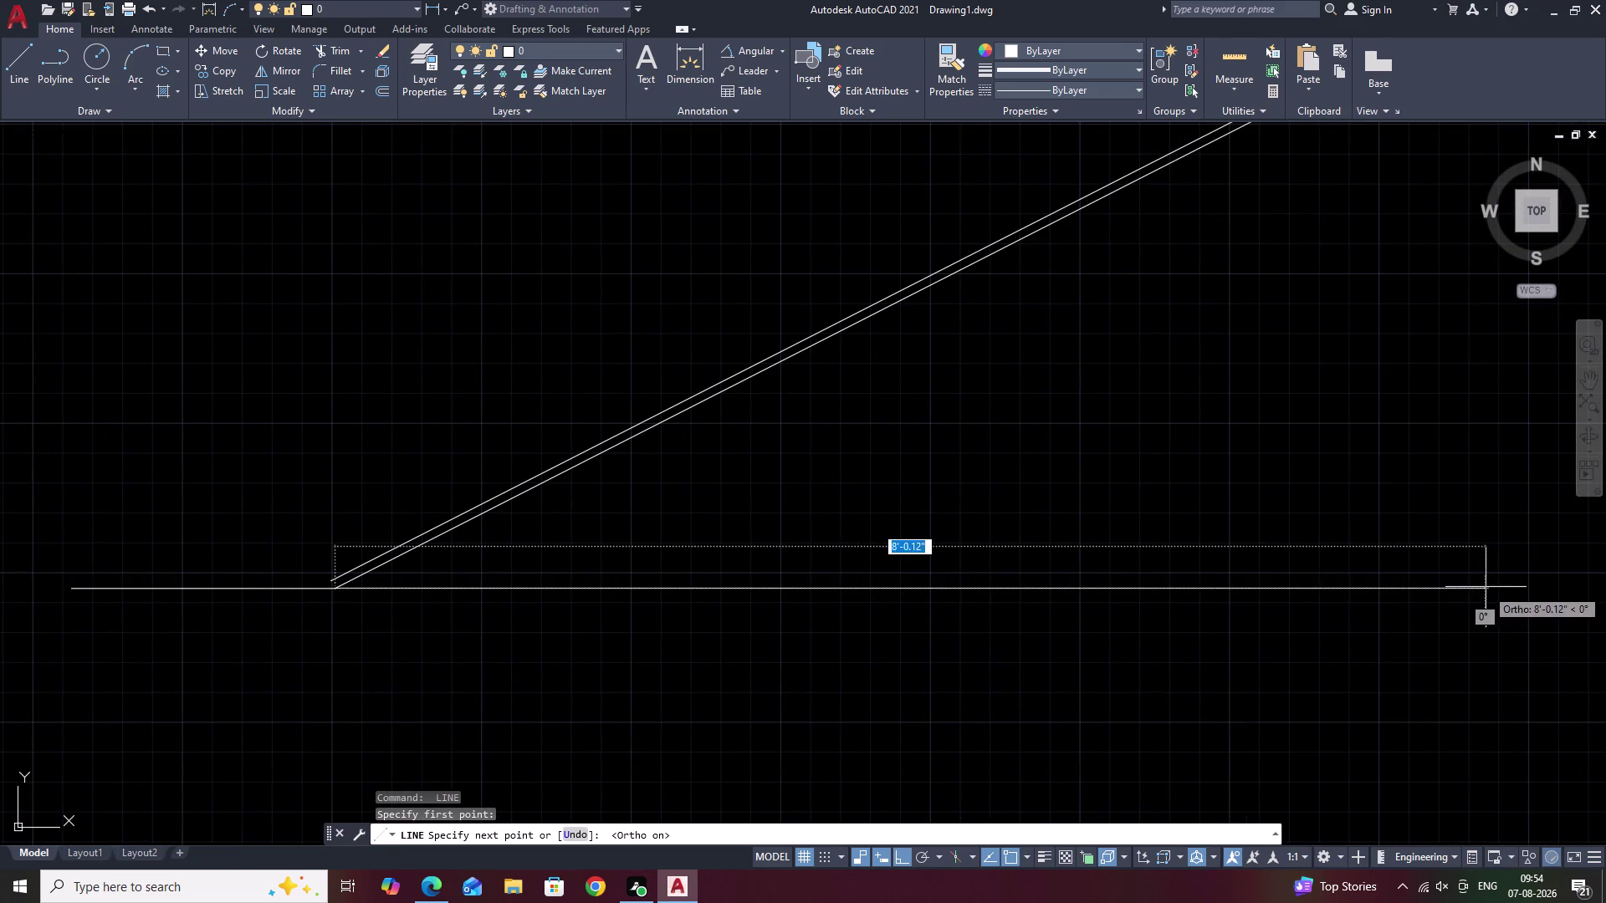
click(1485, 587)
key(grave)
key(Escape)
key(Escape)
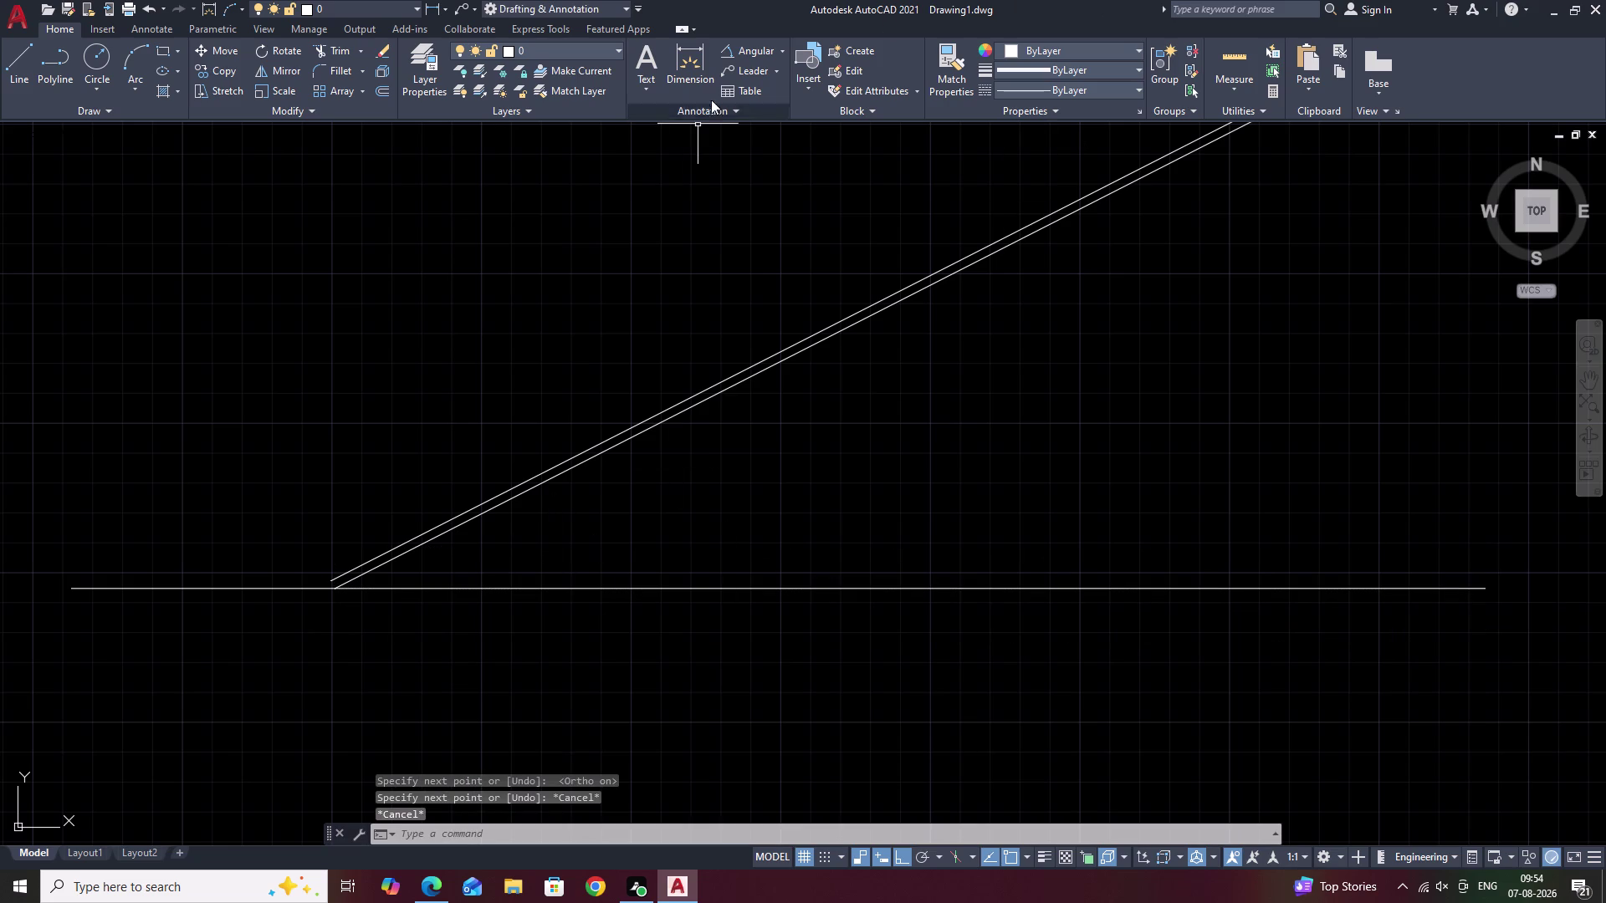
click(743, 59)
middle_drag(617, 517, 831, 440)
scroll(up, 3)
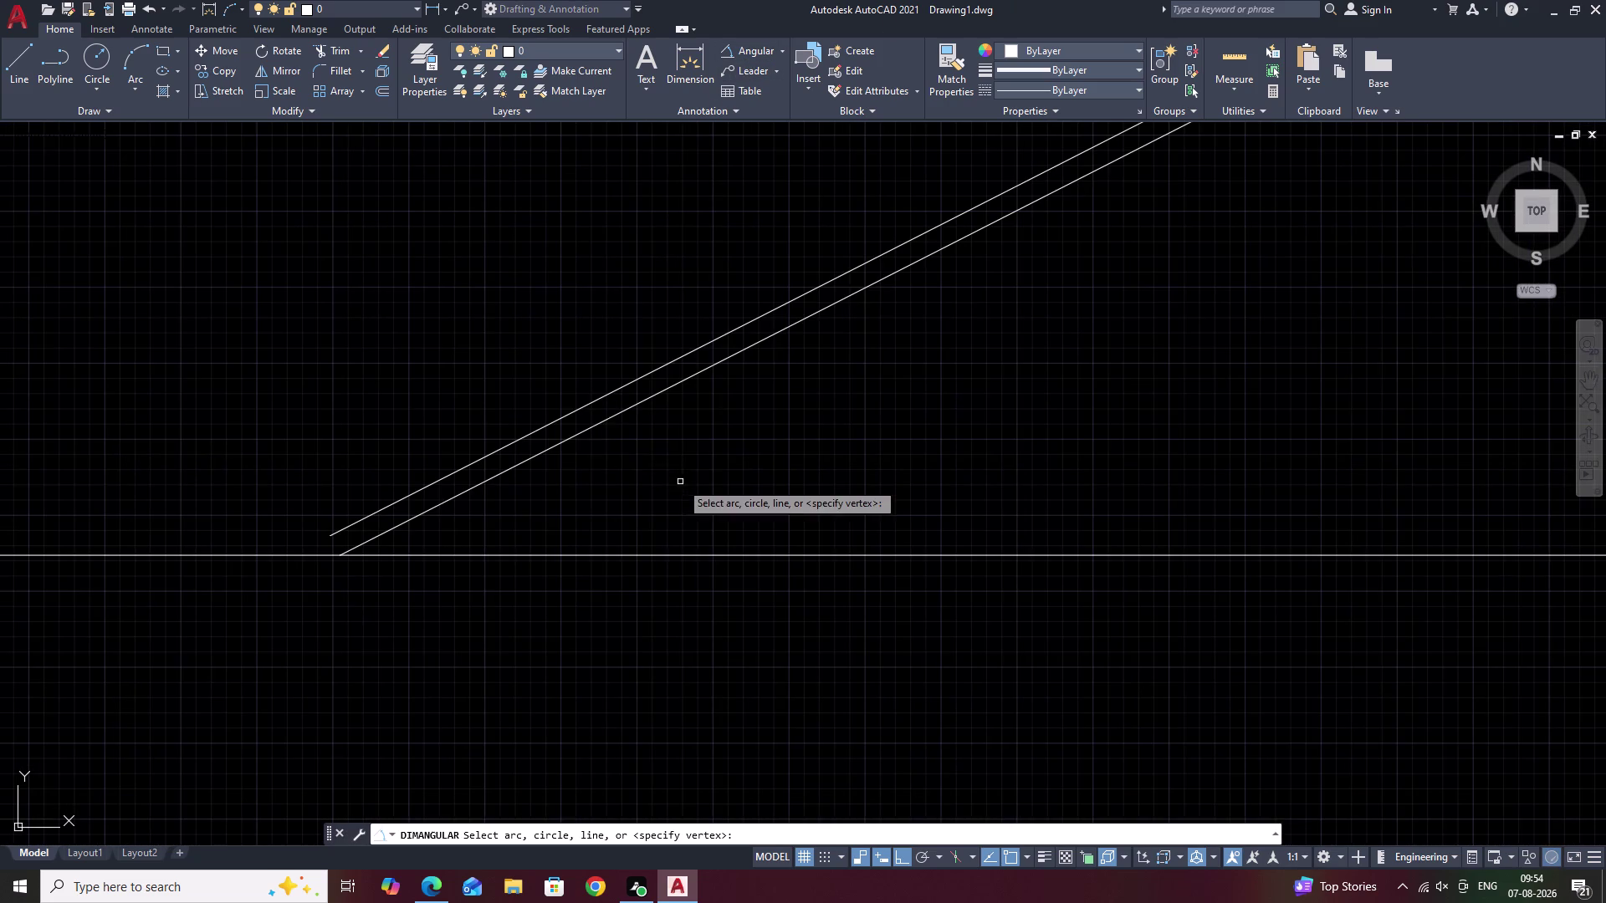
Check the angle between sloped line and floor reads 27°, then cancel.
click(552, 447)
click(556, 553)
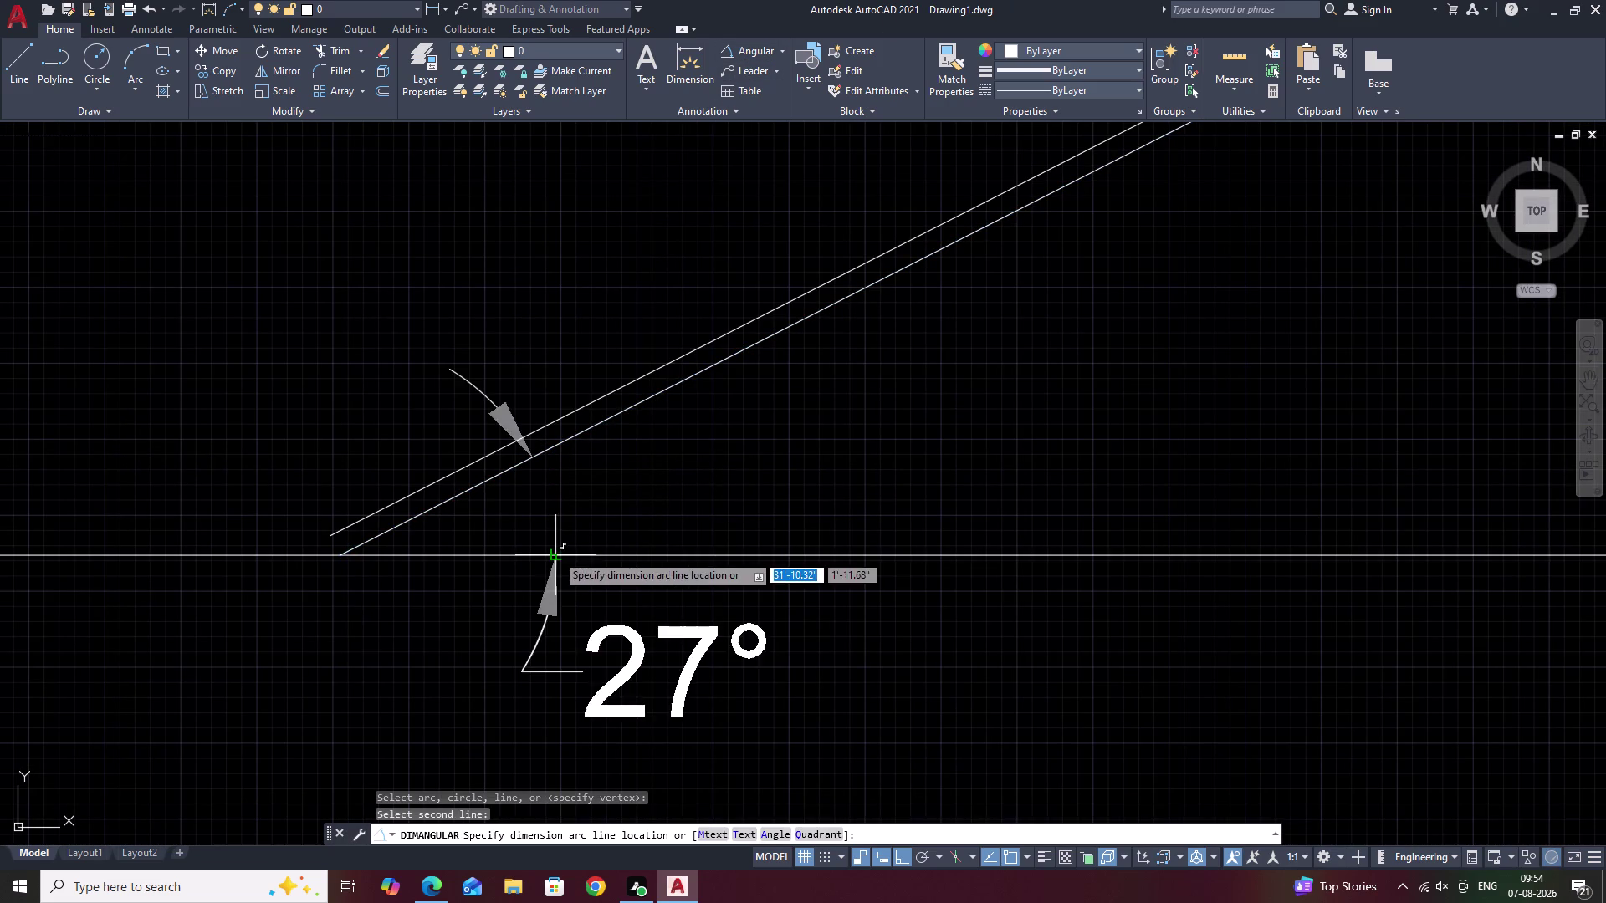
key(Escape)
middle_drag(485, 500, 691, 460)
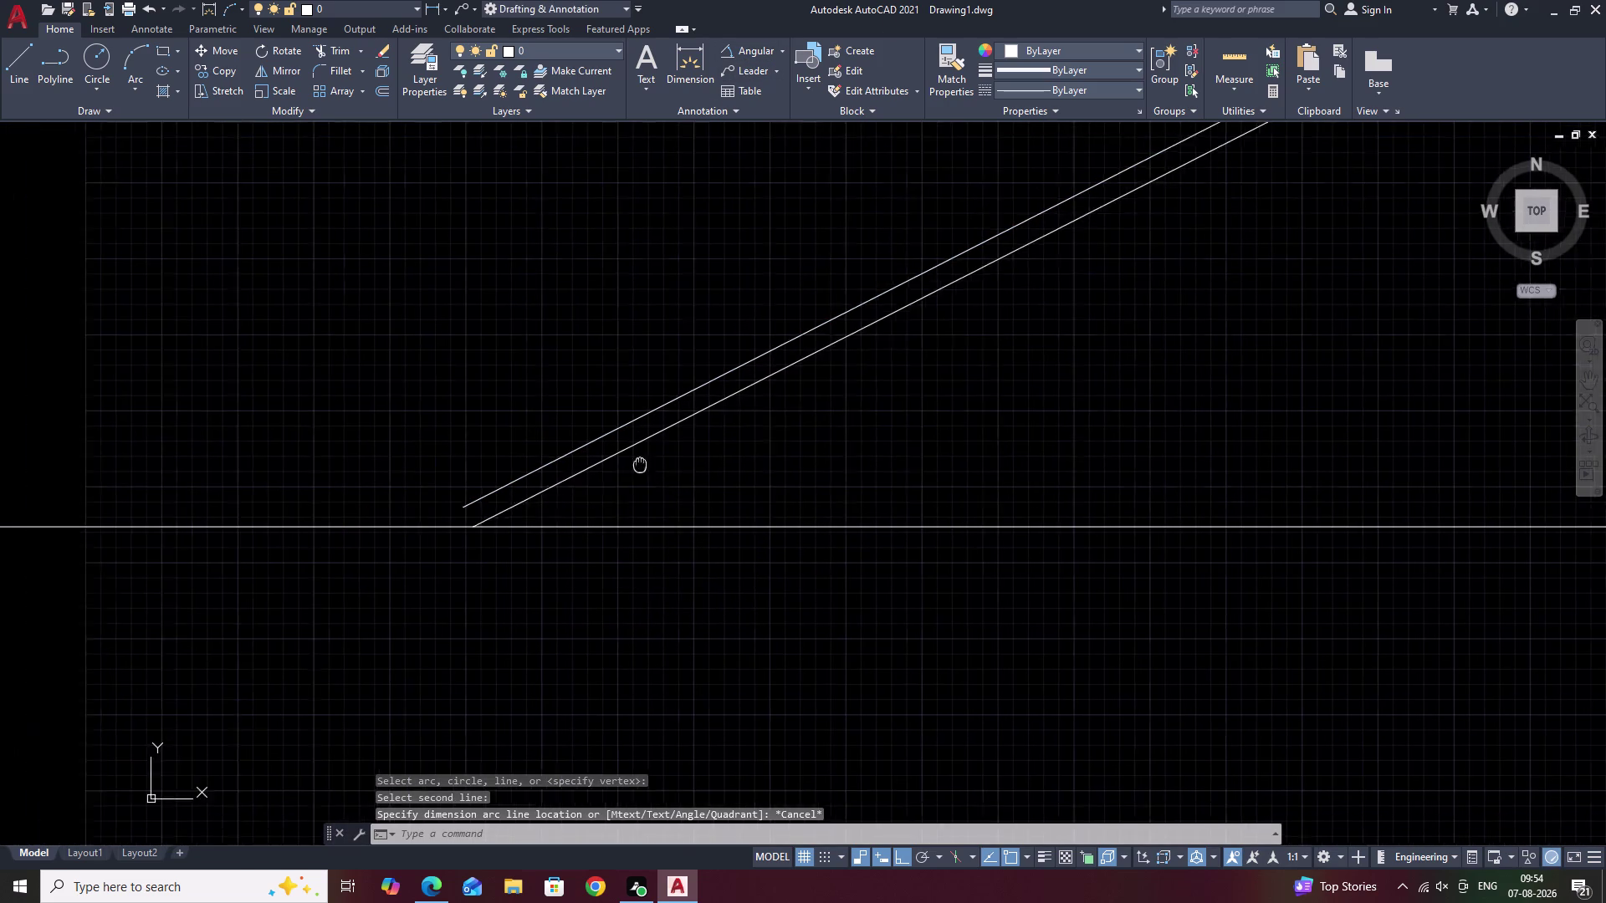
middle_drag(692, 460, 693, 459)
Extend the upper sloped line down to the floor line.
text(EX)
key(space)
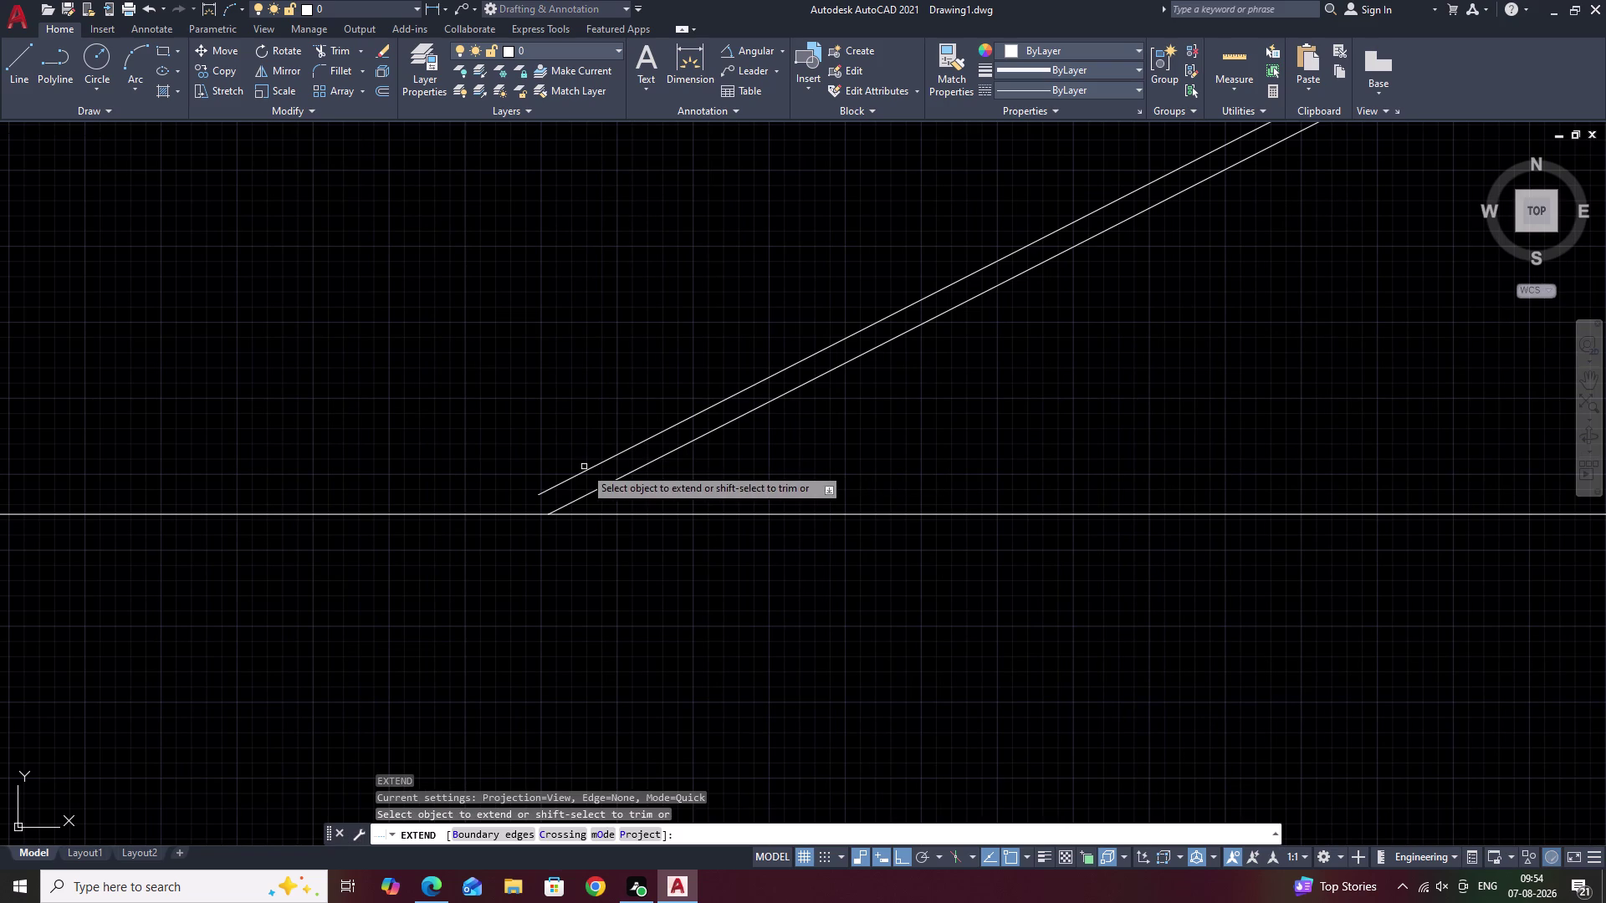
click(574, 476)
scroll(down, 3)
middle_drag(936, 438, 780, 527)
middle_drag(908, 497, 849, 528)
scroll(up, 3)
scroll(down, 3)
middle_drag(849, 529, 920, 520)
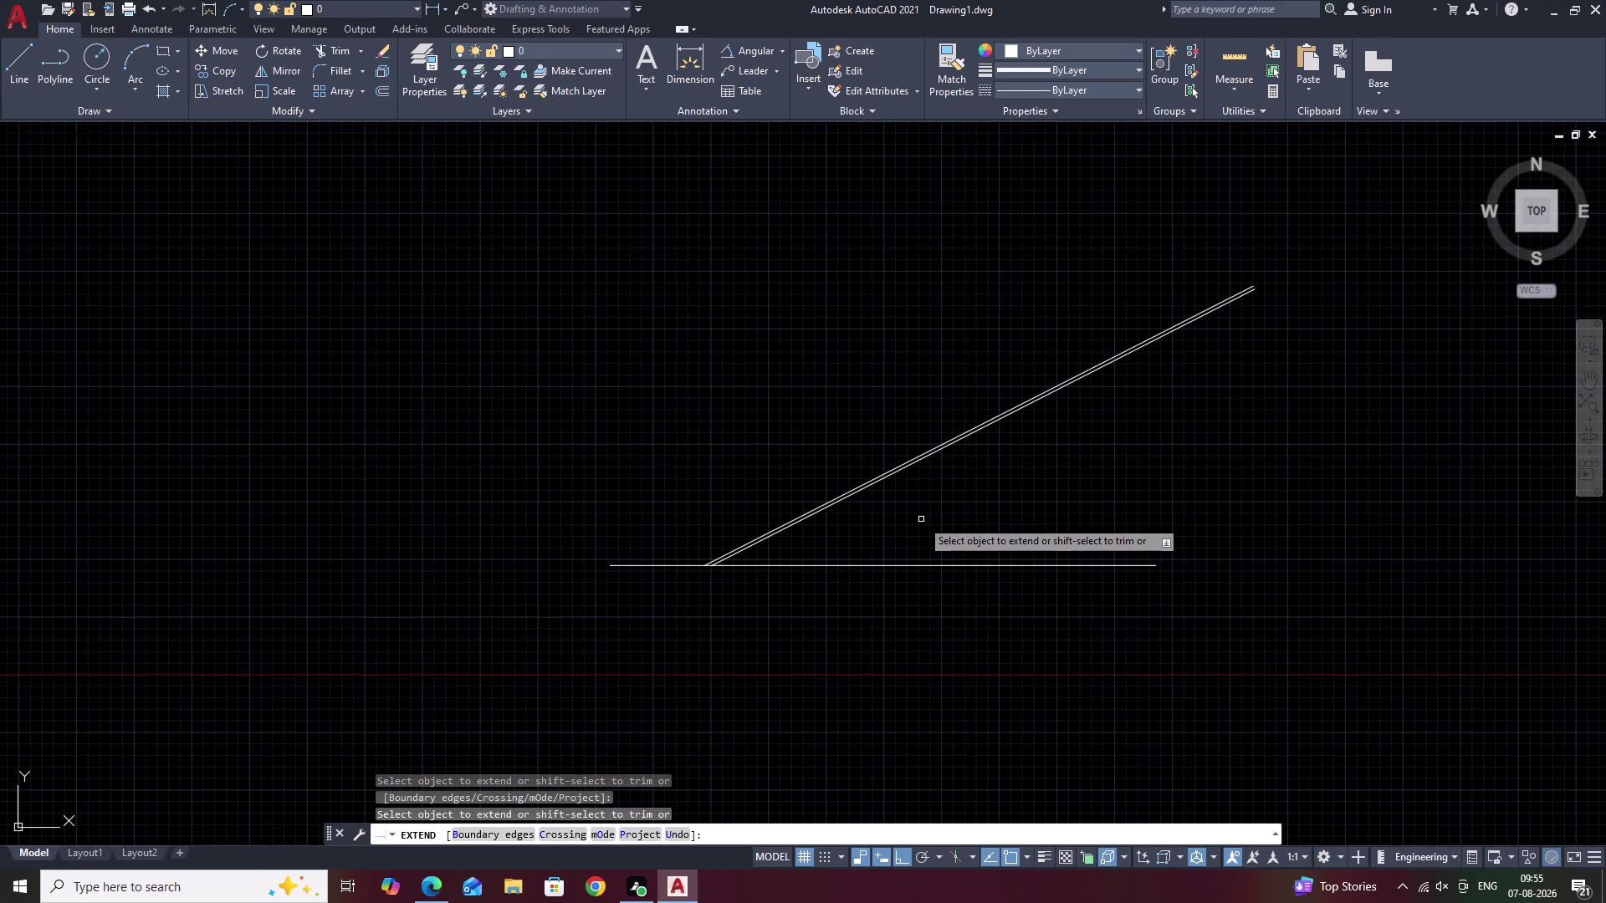
Try the Extend mOde option with value 6, then cancel Extend.
key(o)
key(space)
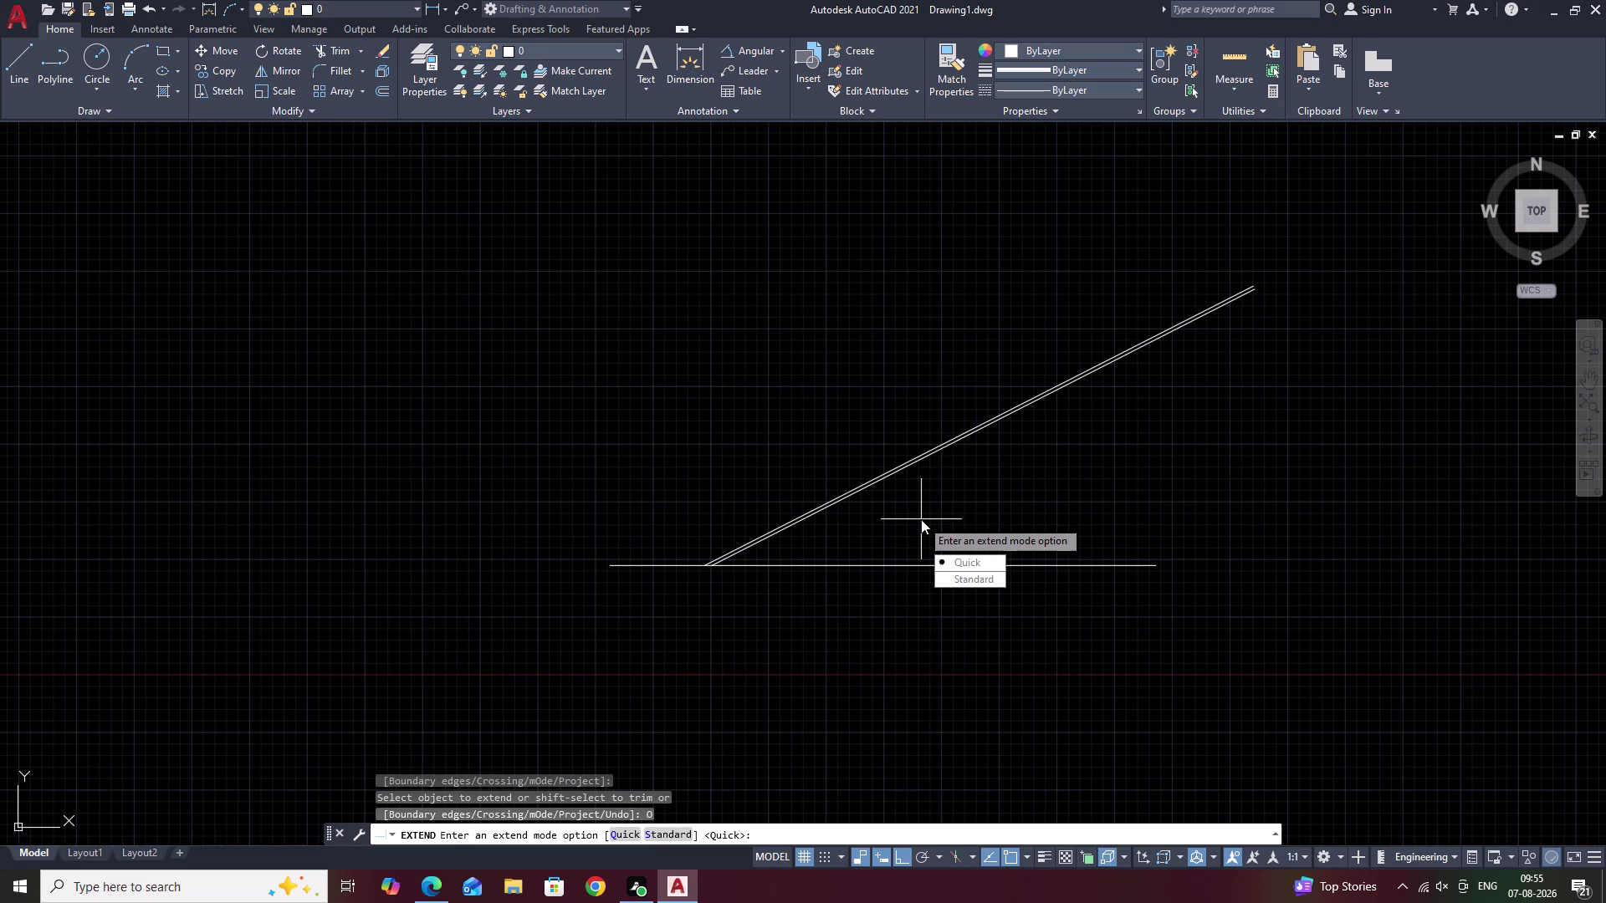
text(6)
key(space)
key(space)
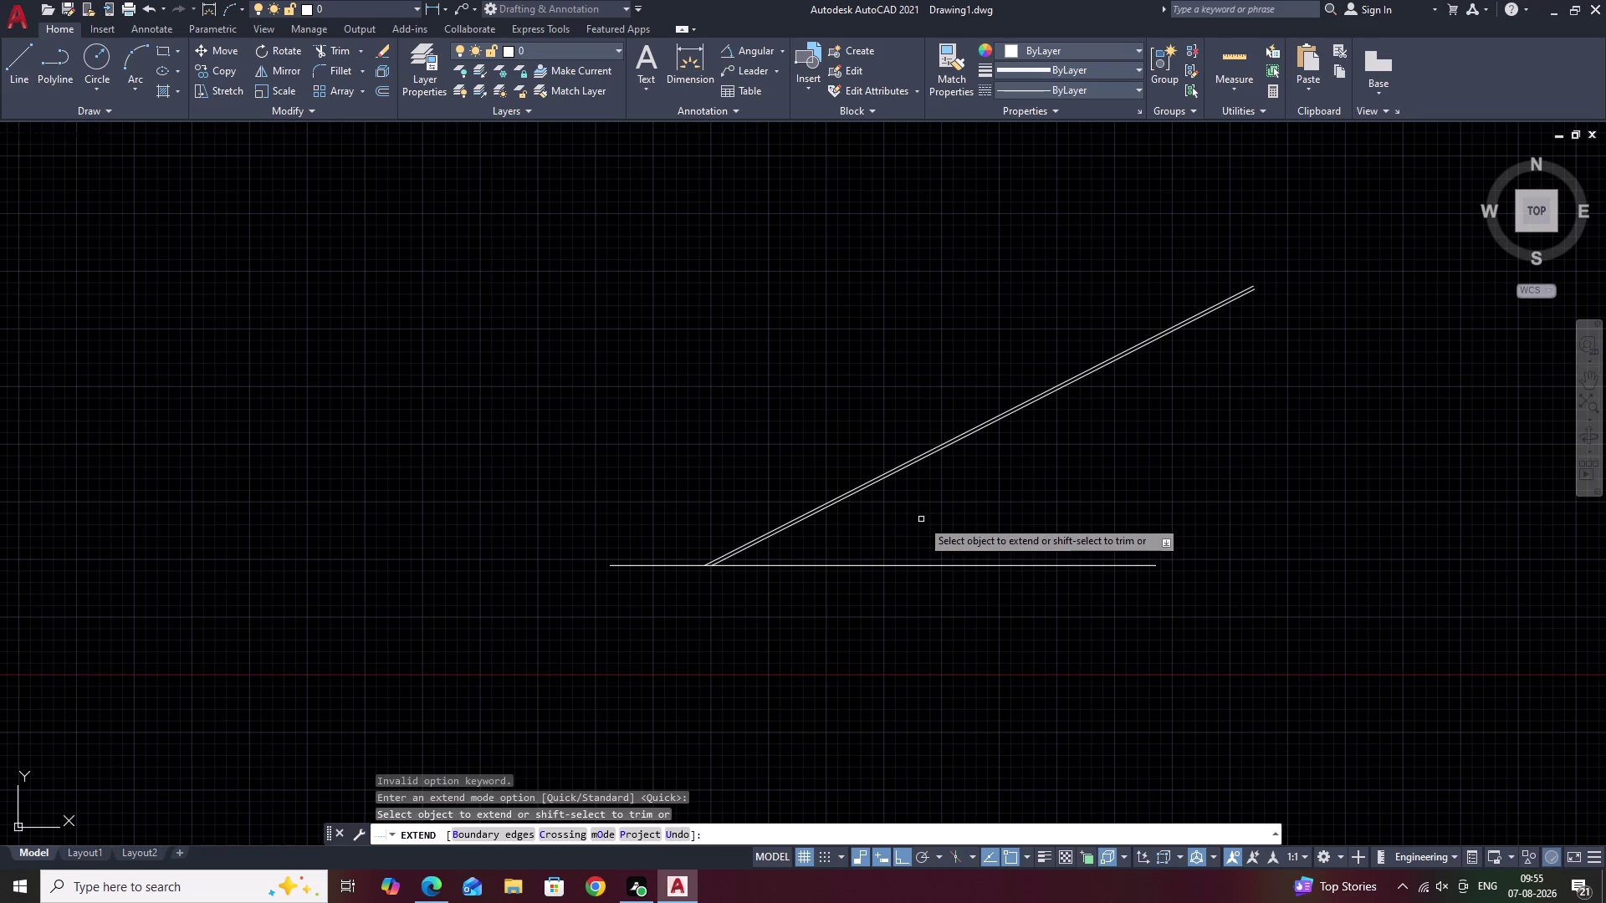
key(Escape)
key(Escape)
Offset the sloping line 6 upward to create a parallel line above it.
text(O 6)
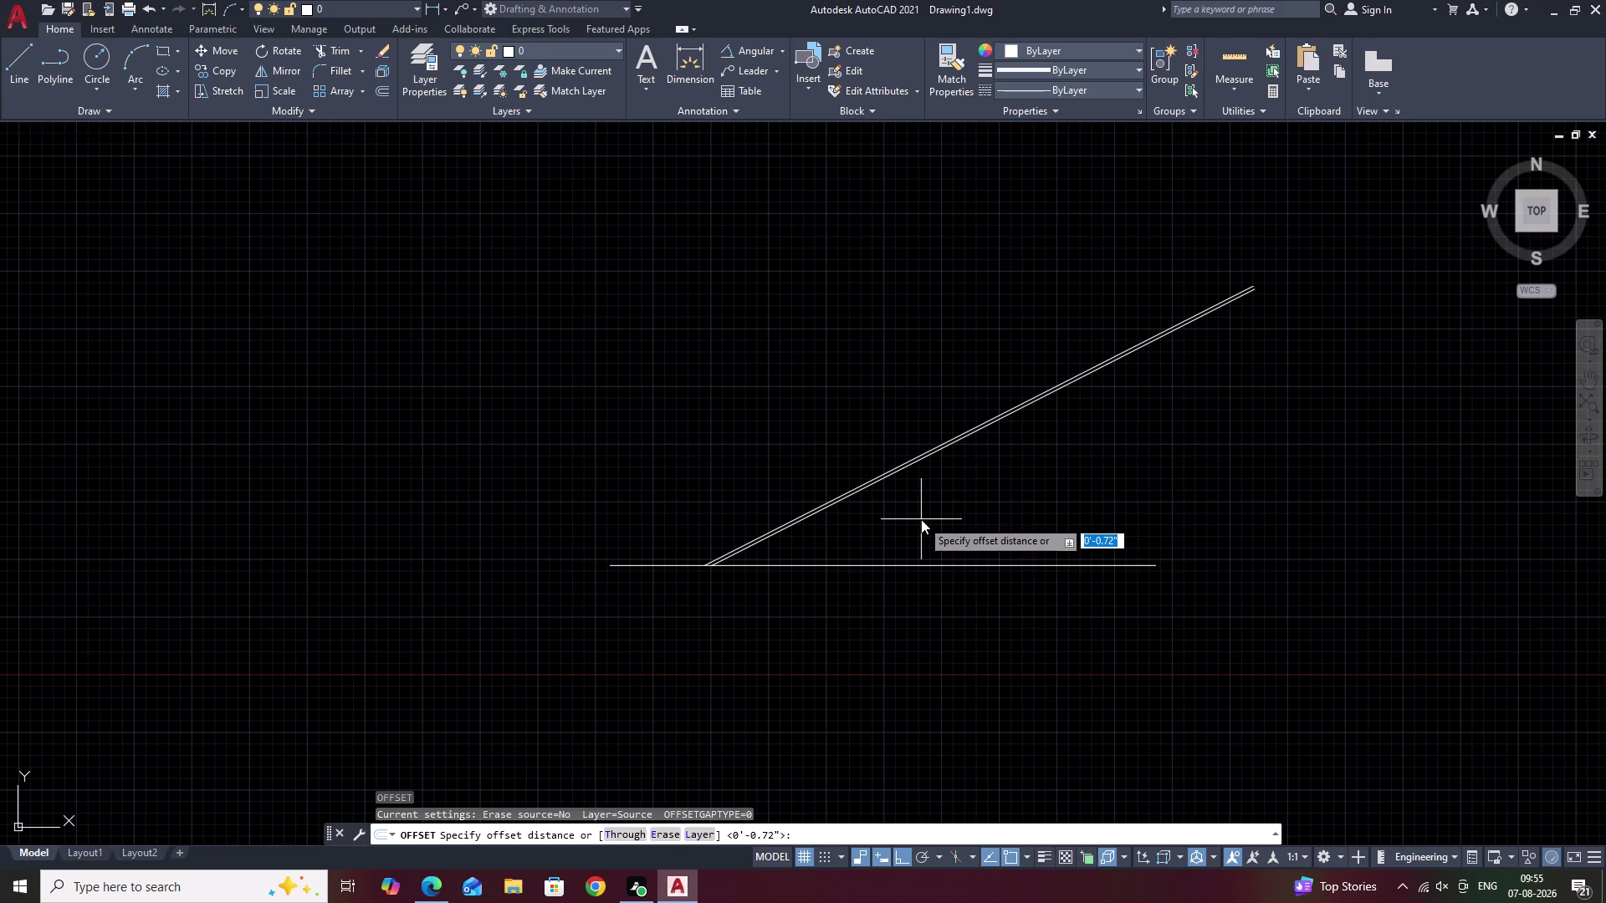
key(space)
scroll(up, 3)
click(898, 425)
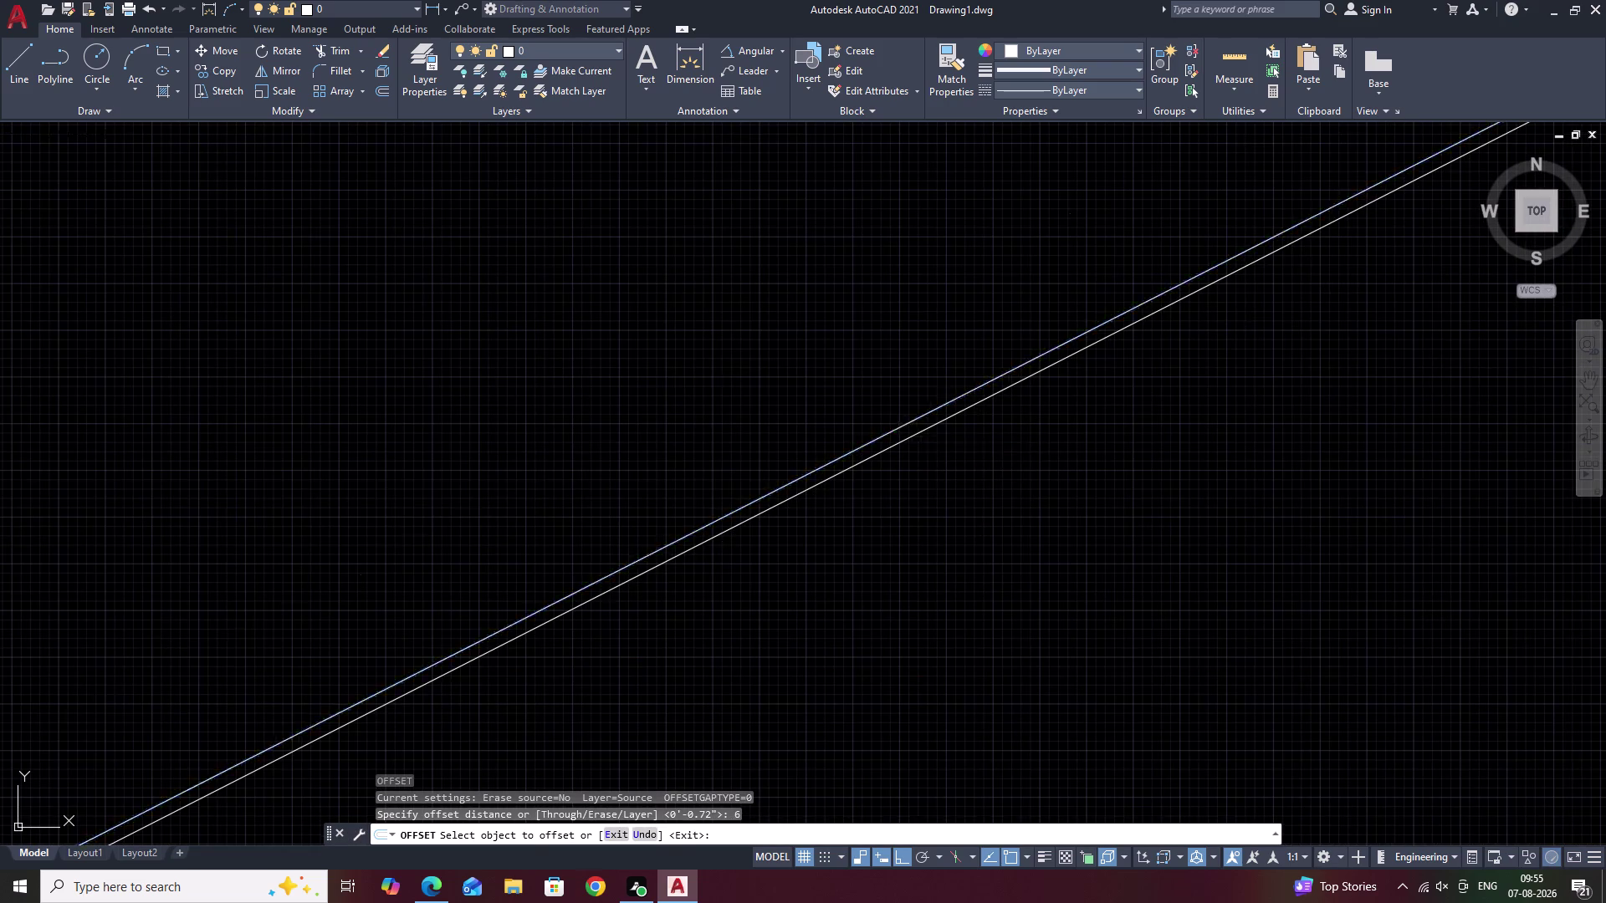
click(838, 361)
scroll(down, 3)
middle_drag(841, 375, 994, 424)
middle_drag(964, 429, 995, 460)
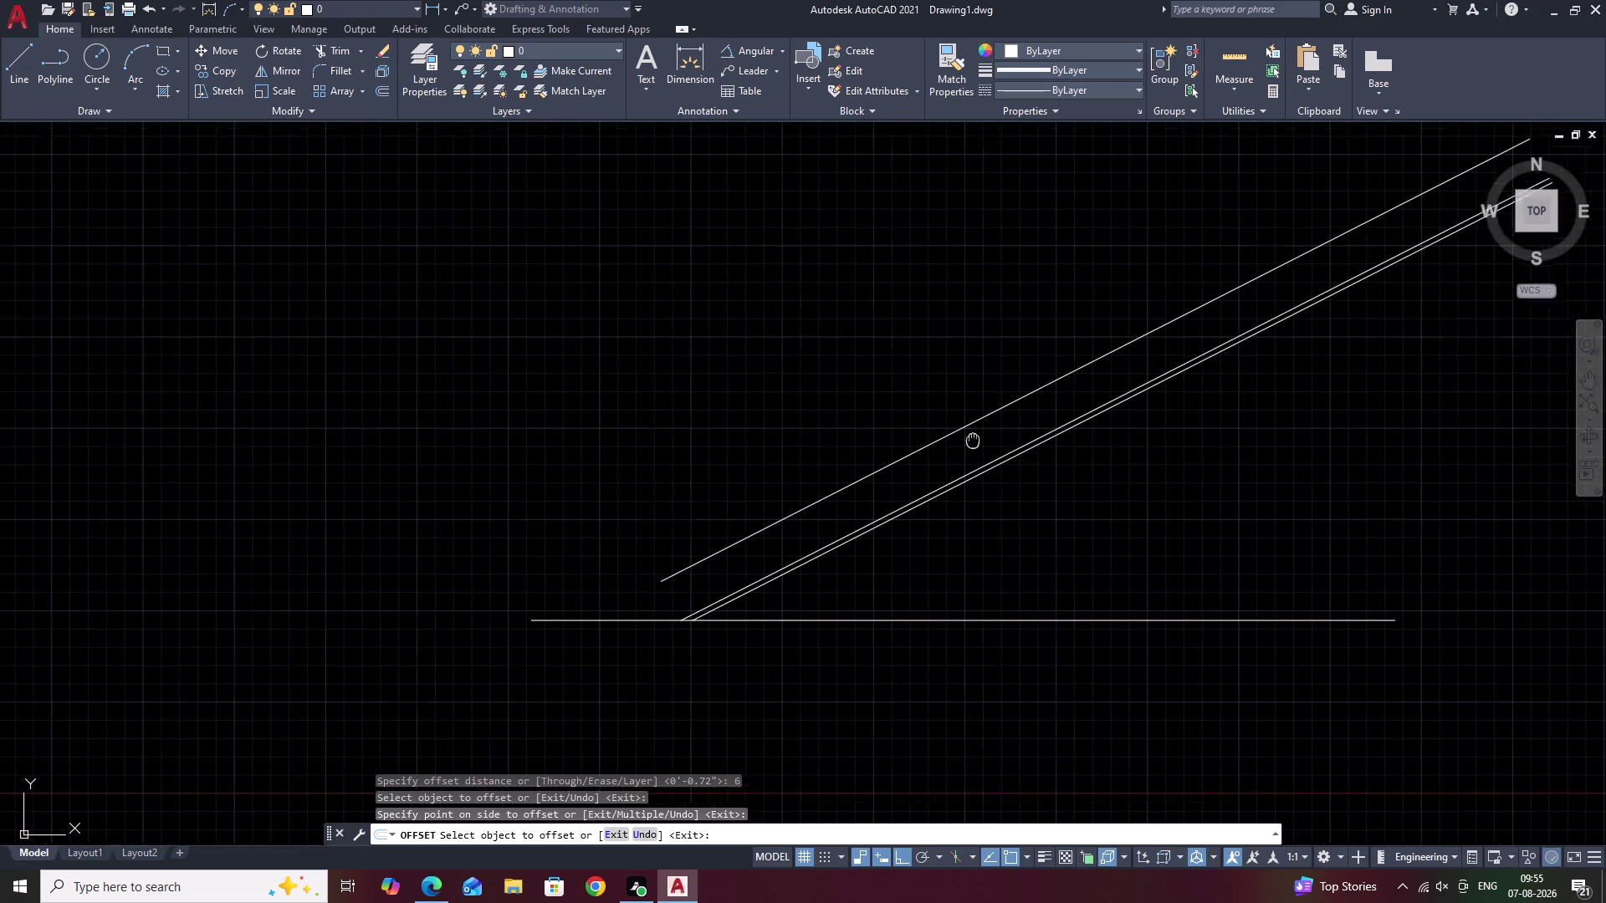
middle_drag(995, 459, 1003, 472)
key(Escape)
Start Extend on the lines, cancel it, and pan to the stepped staircase.
text(EX)
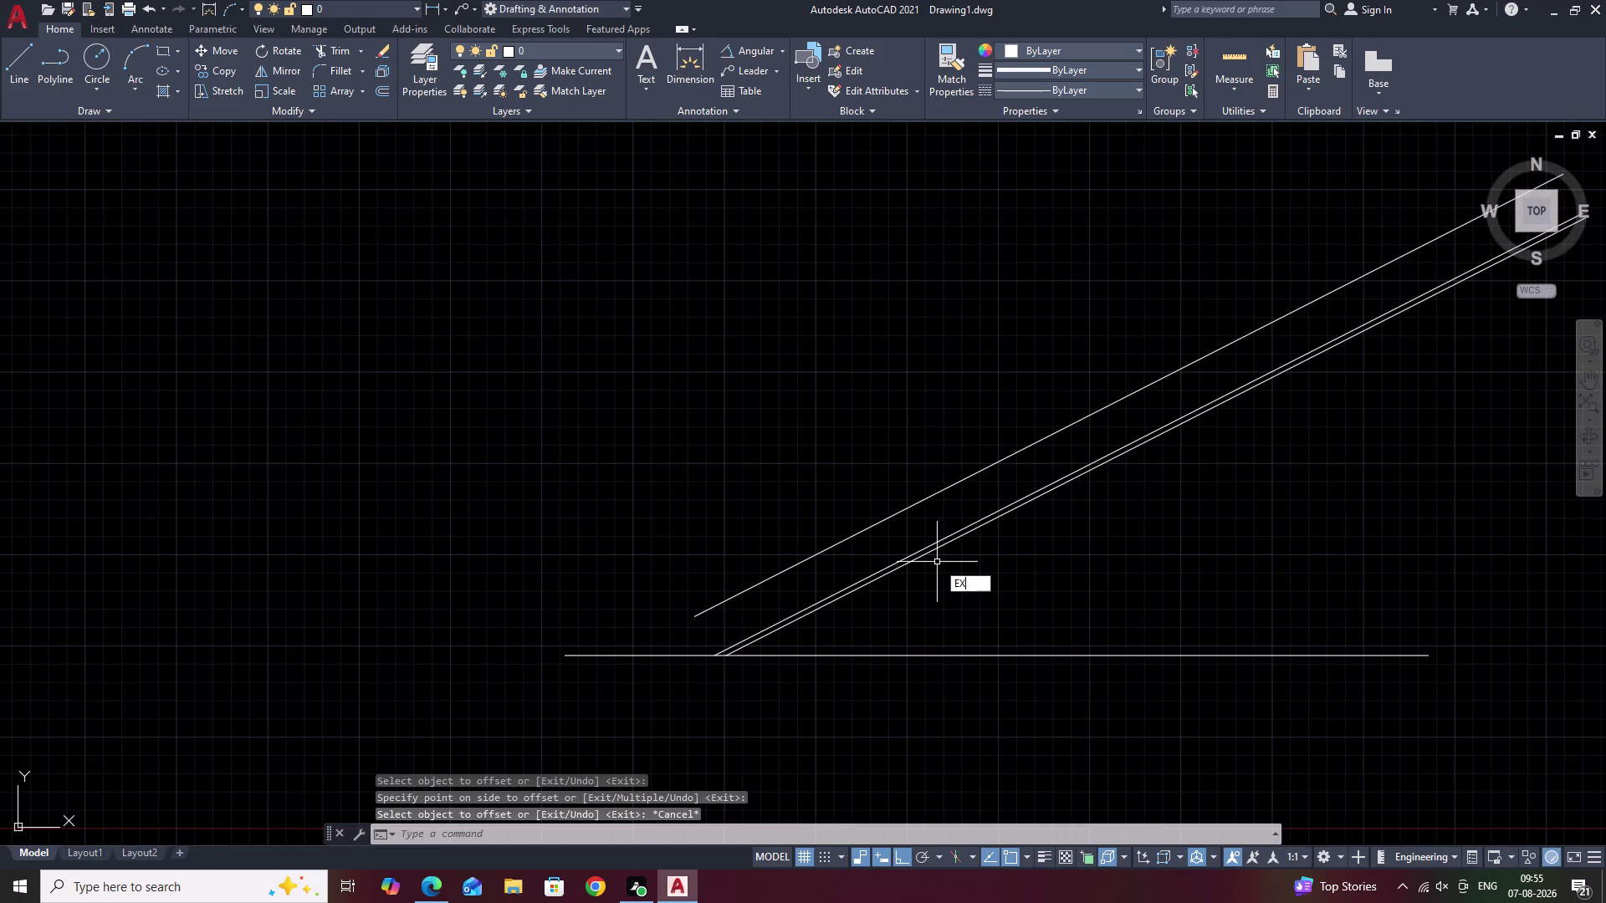
key(space)
click(824, 552)
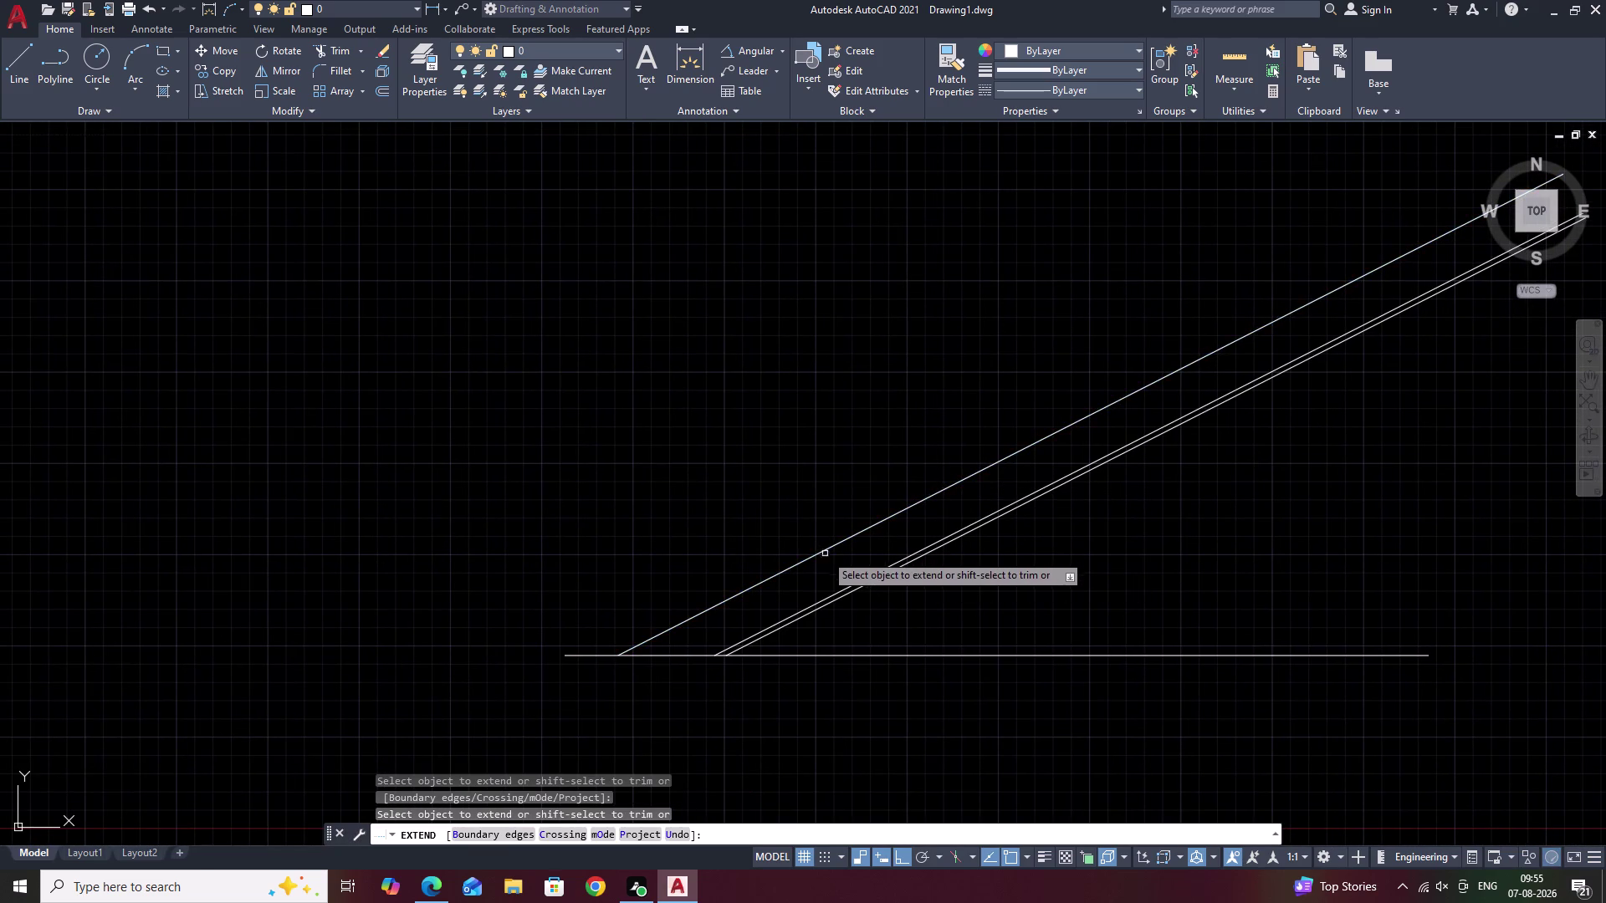
scroll(down, 3)
middle_drag(1047, 579, 960, 604)
scroll(up, 3)
middle_drag(962, 597, 1037, 579)
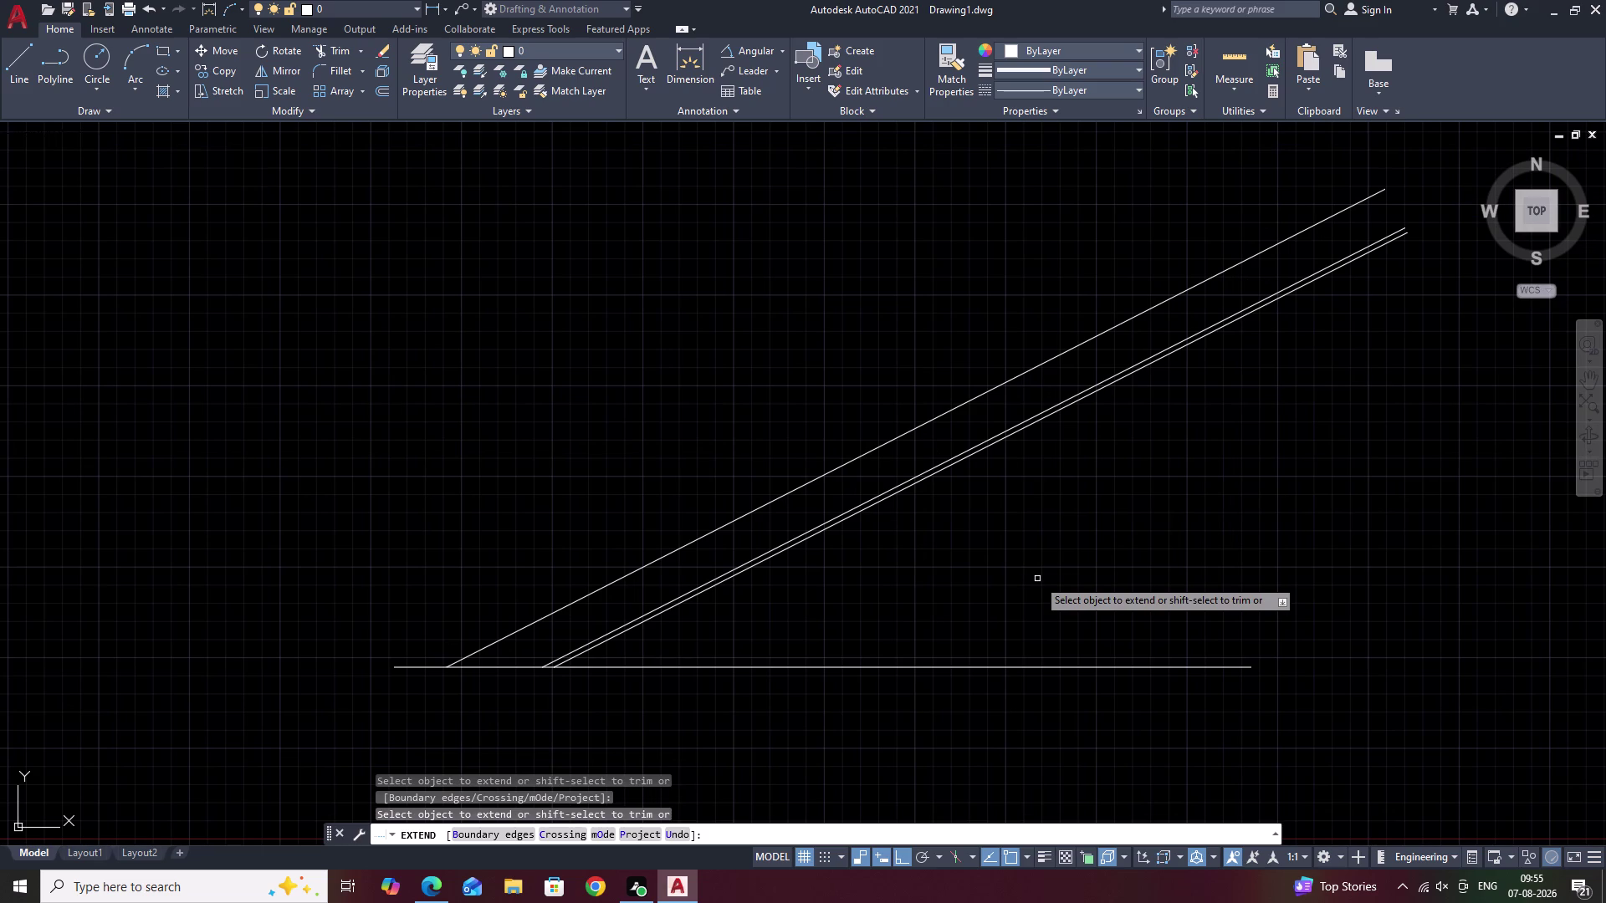
key(Escape)
scroll(down, 3)
middle_drag(401, 499, 847, 484)
scroll(up, 3)
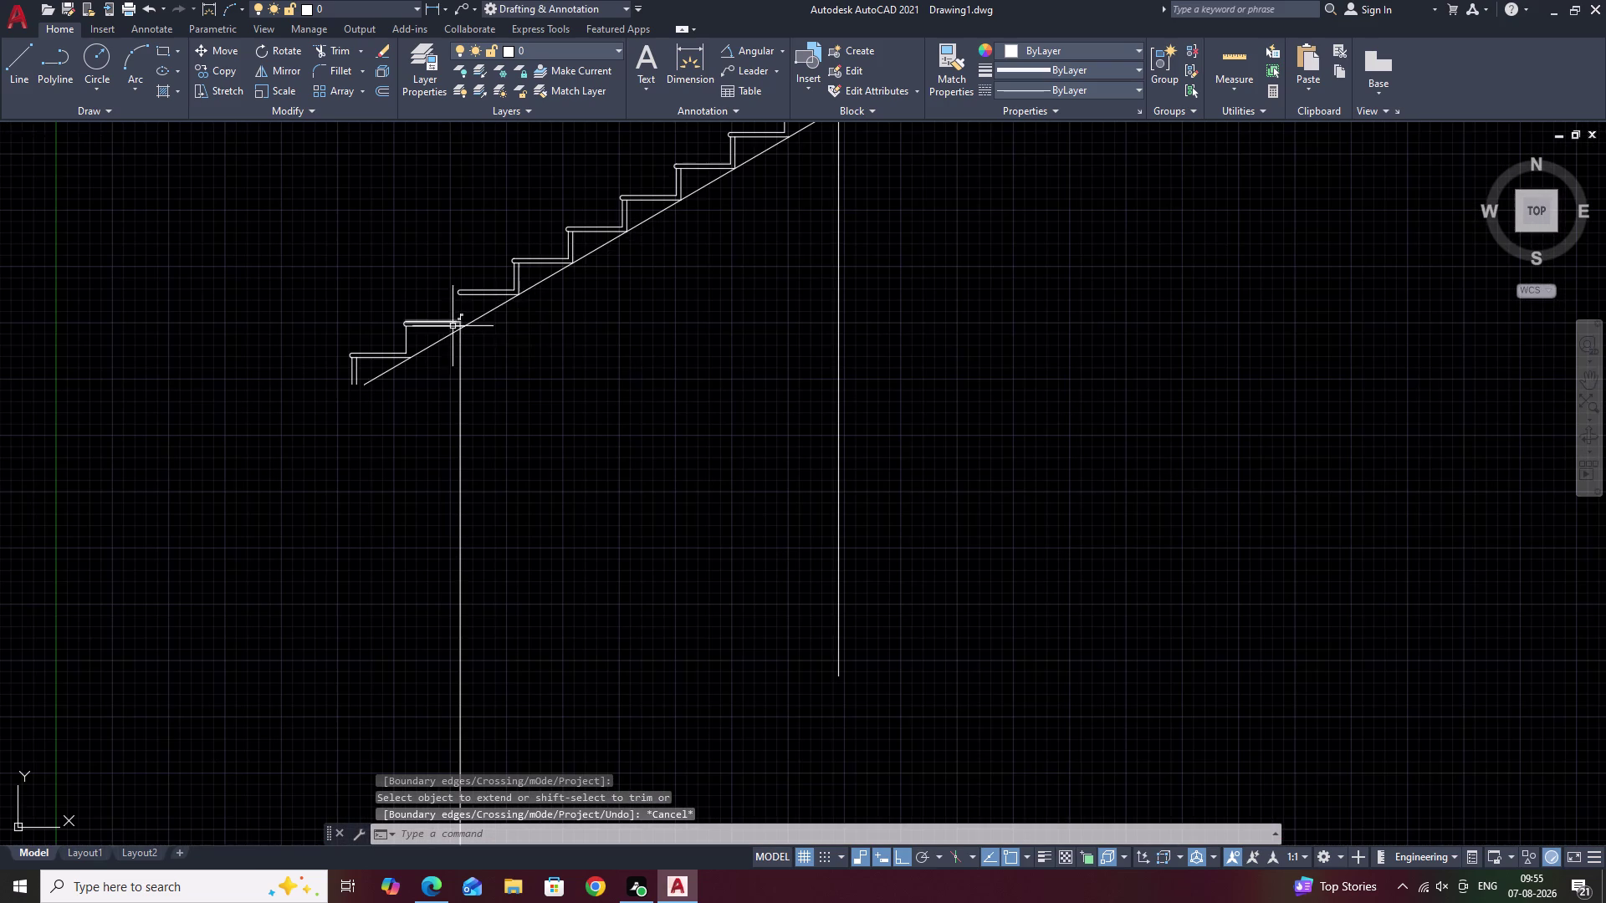
Erase the old stepped staircase using a crossing-lasso selection.
click(1041, 164)
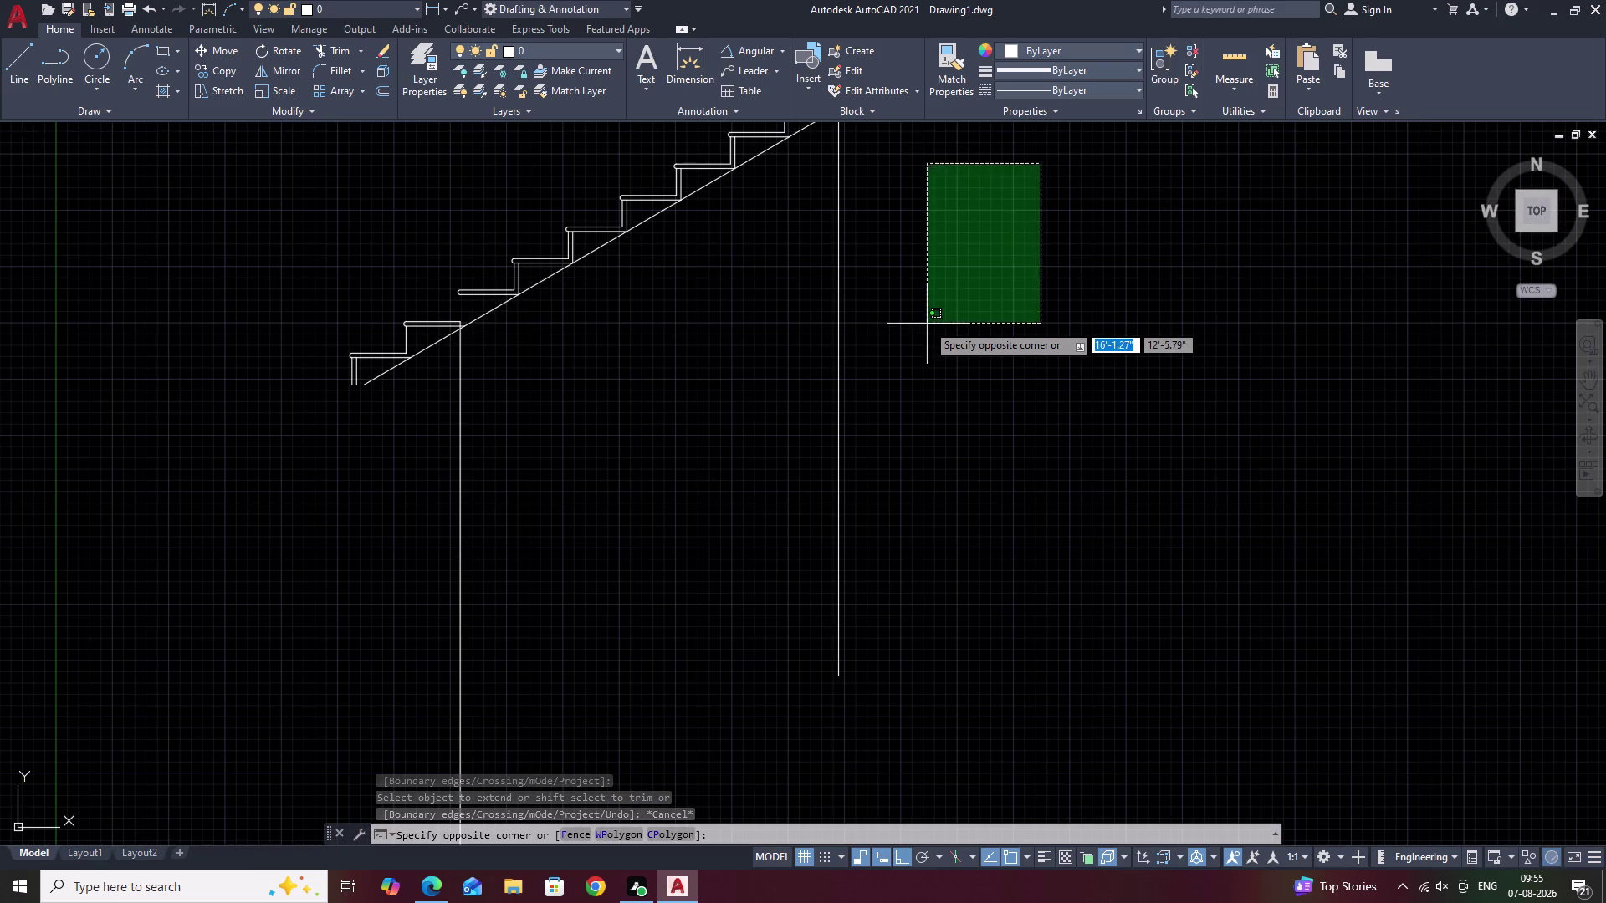
scroll(down, 3)
drag(959, 261, 739, 260)
key(Escape)
drag(965, 209, 627, 388)
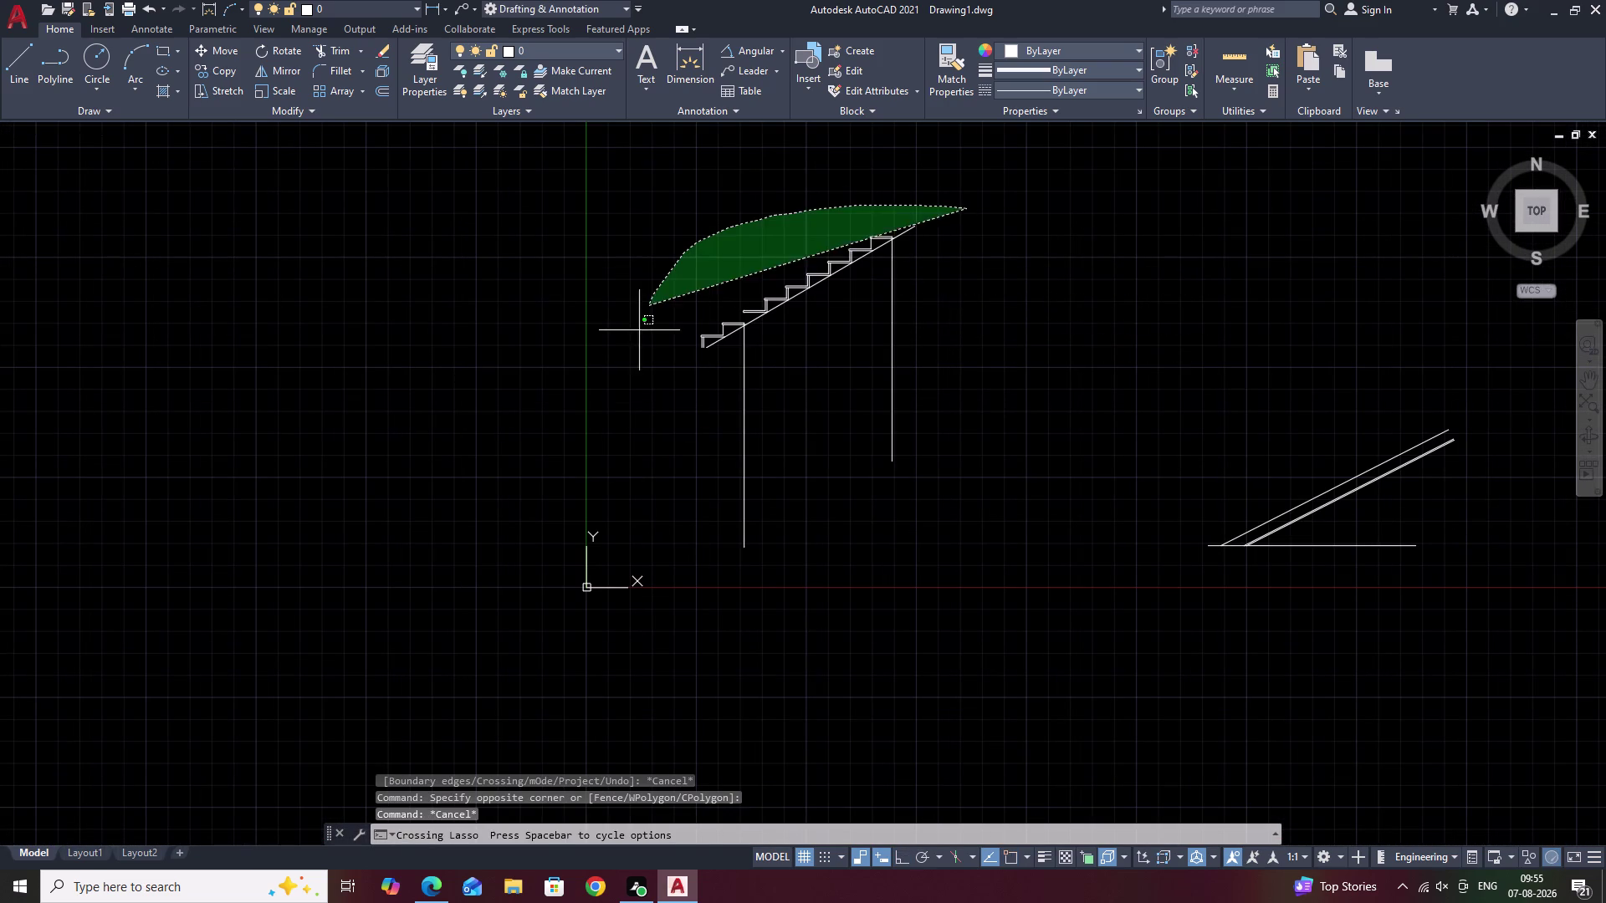
drag(627, 388, 915, 512)
text(E)
key(space)
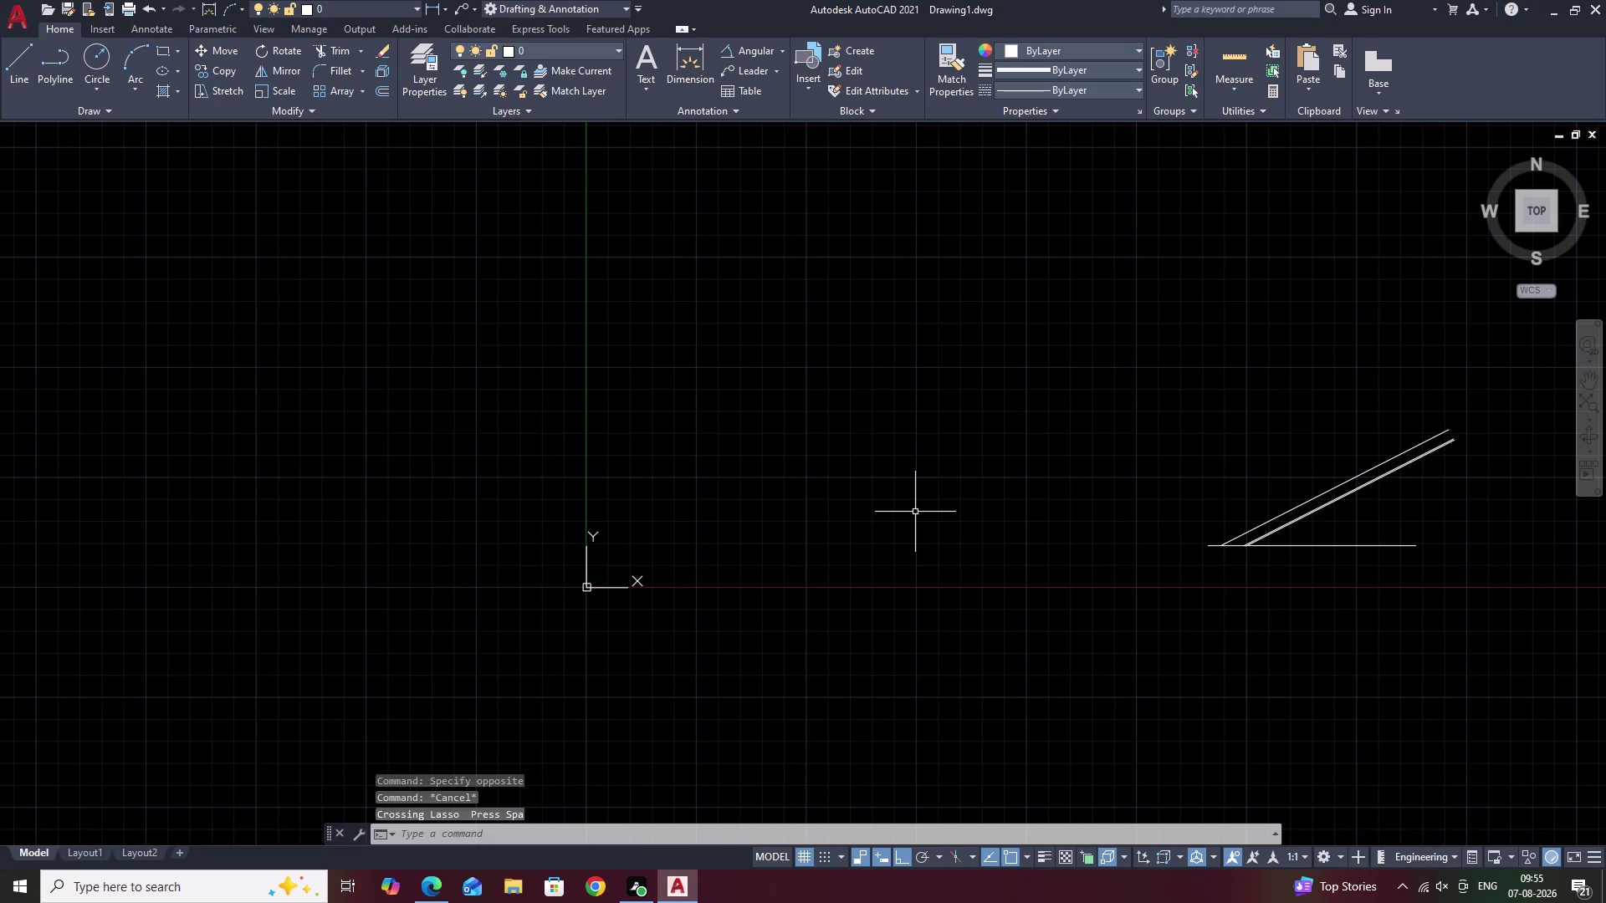
Grip-stretch the horizontal base line's left end farther to the left.
scroll(down, 3)
middle_drag(958, 500, 772, 539)
scroll(up, 3)
scroll(up, 3)
middle_drag(828, 559, 866, 501)
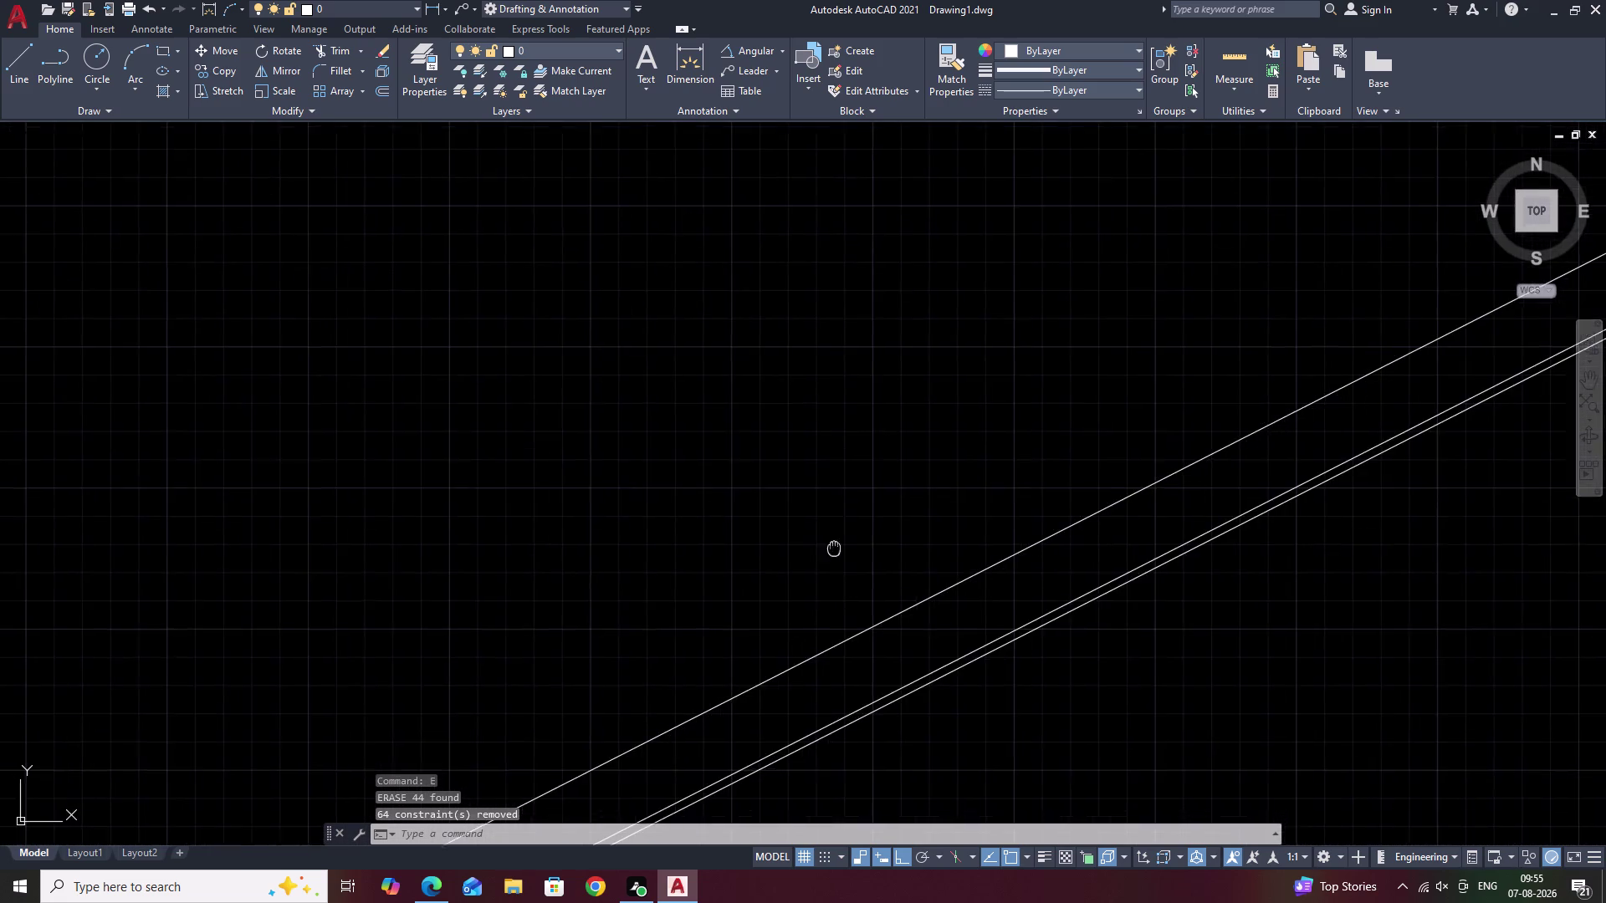
middle_drag(866, 501, 968, 352)
middle_drag(779, 544, 943, 408)
scroll(up, 3)
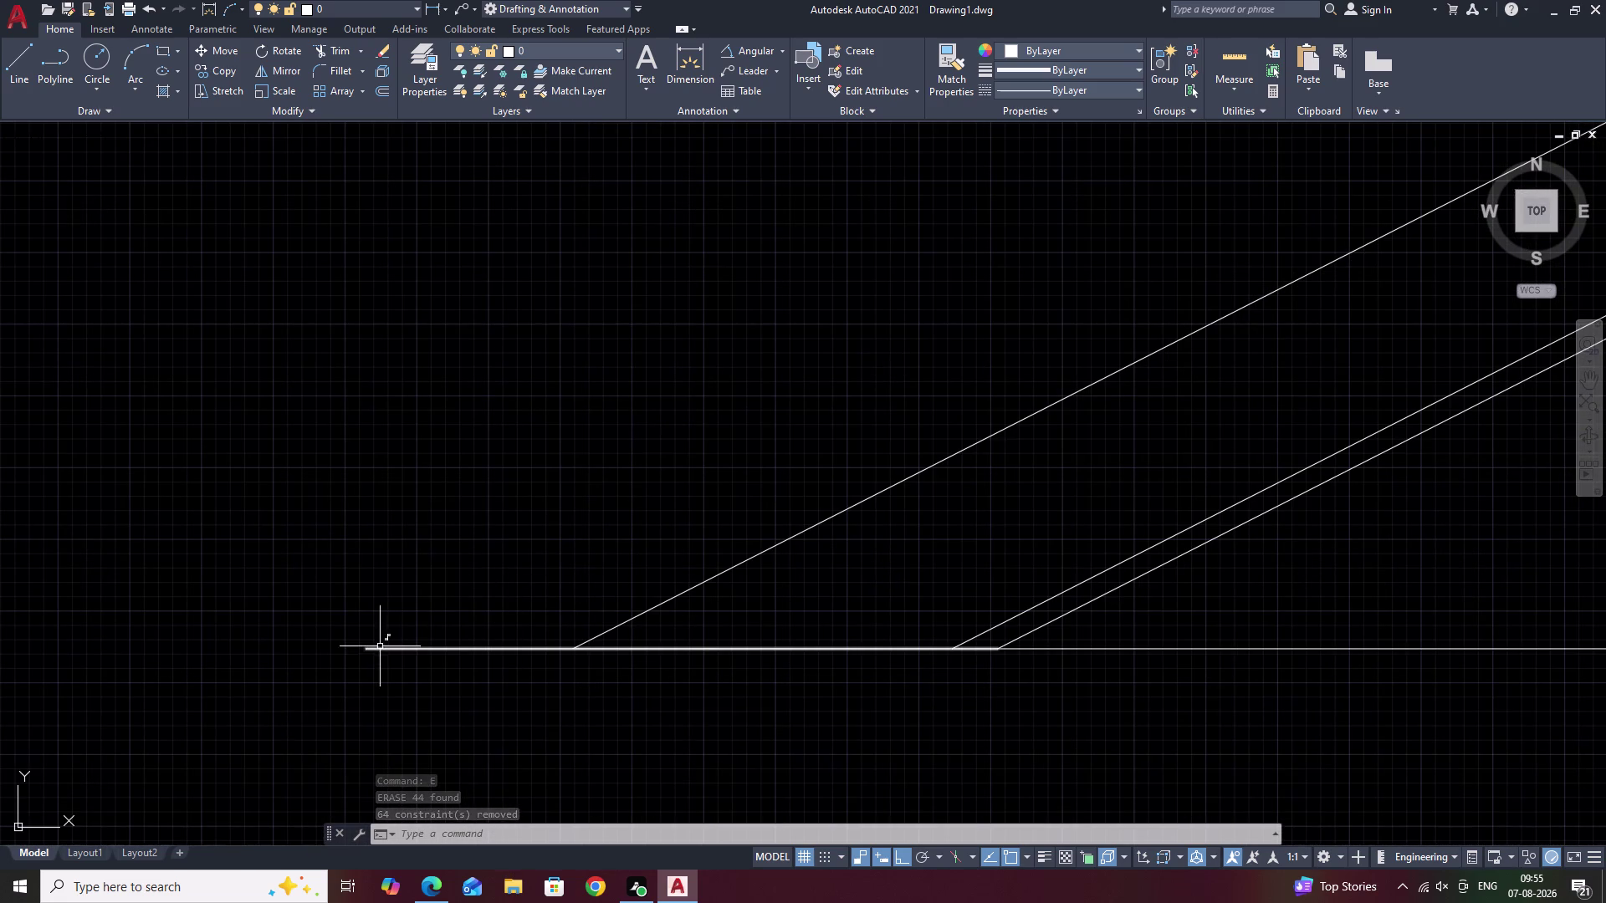
click(370, 649)
drag(366, 649, 33, 652)
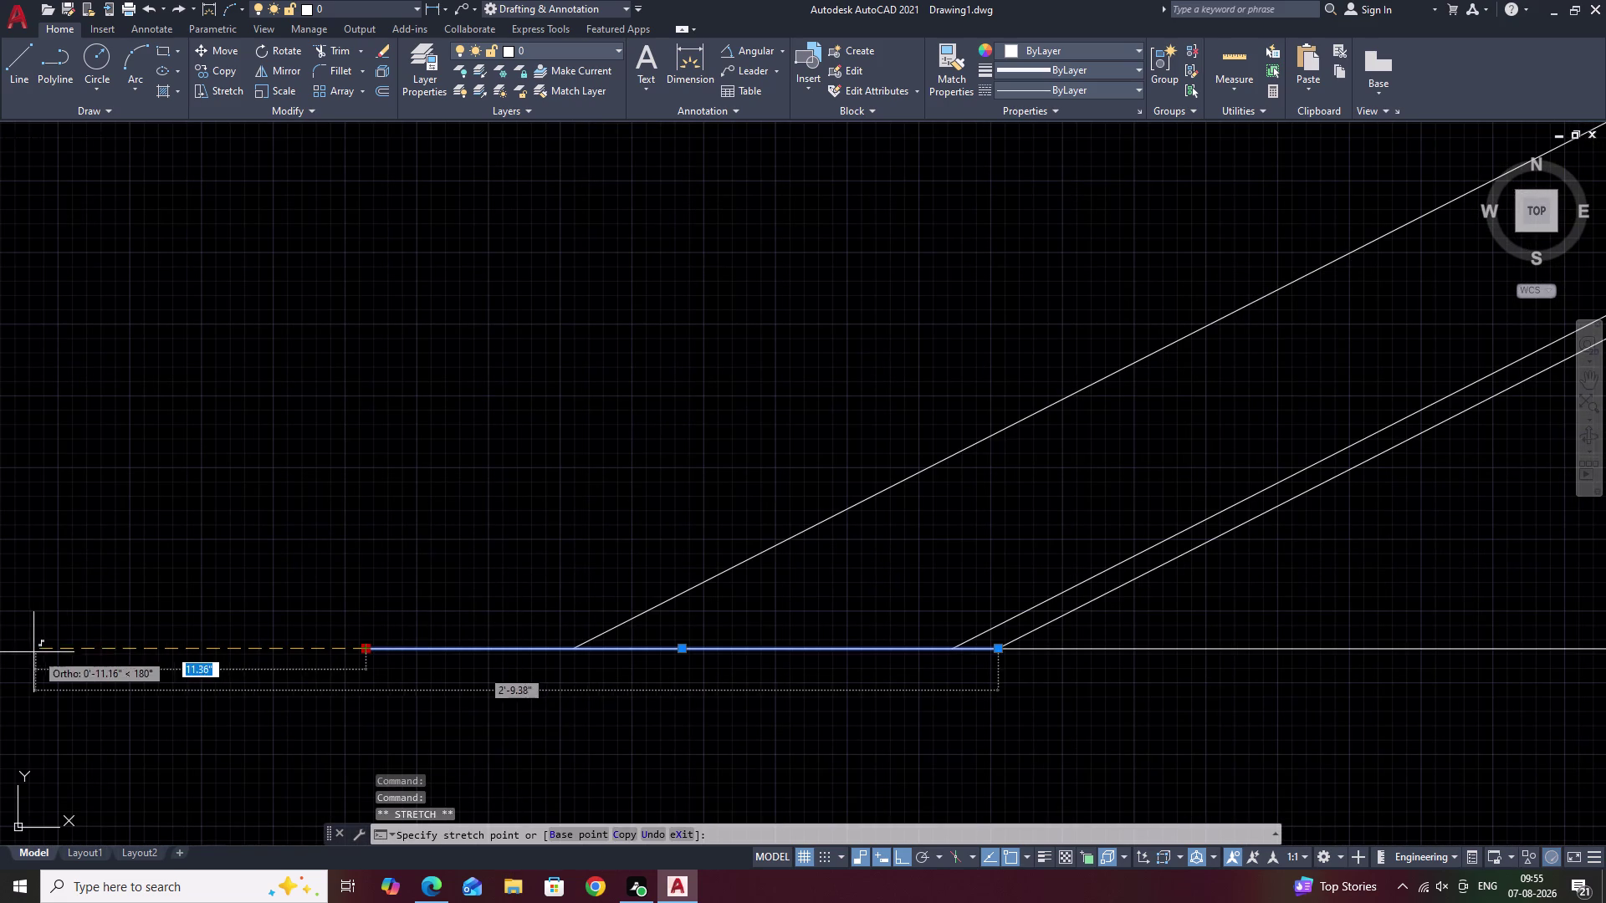
drag(34, 652, 33, 652)
click(32, 652)
scroll(down, 3)
middle_drag(262, 649, 268, 598)
key(Escape)
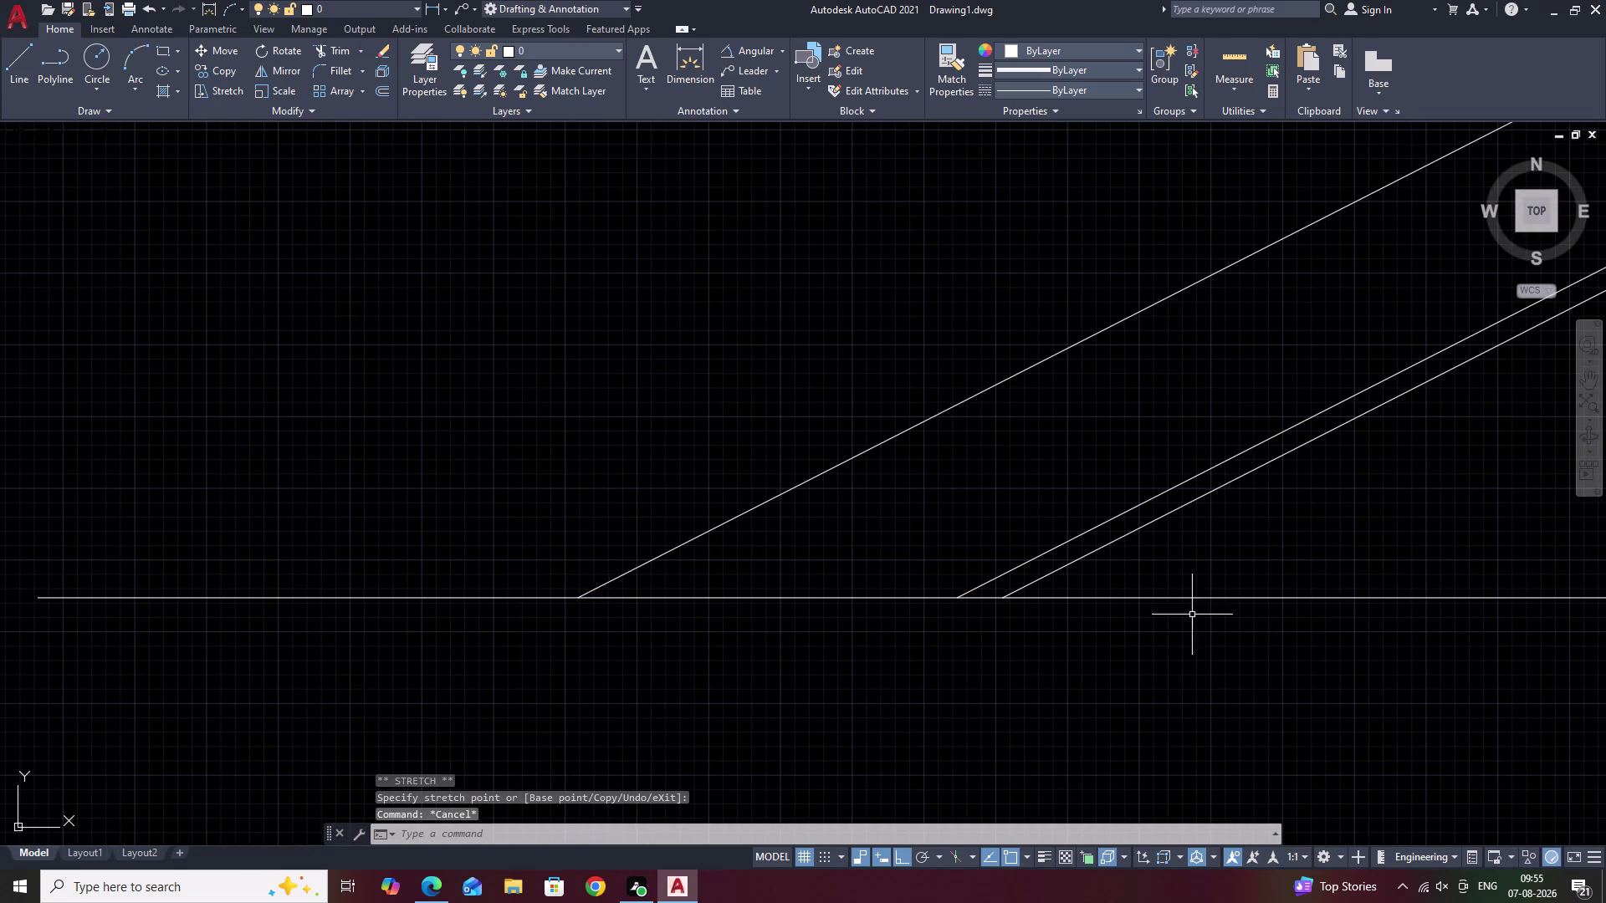
Join the right and left base line pieces into one line.
click(1149, 596)
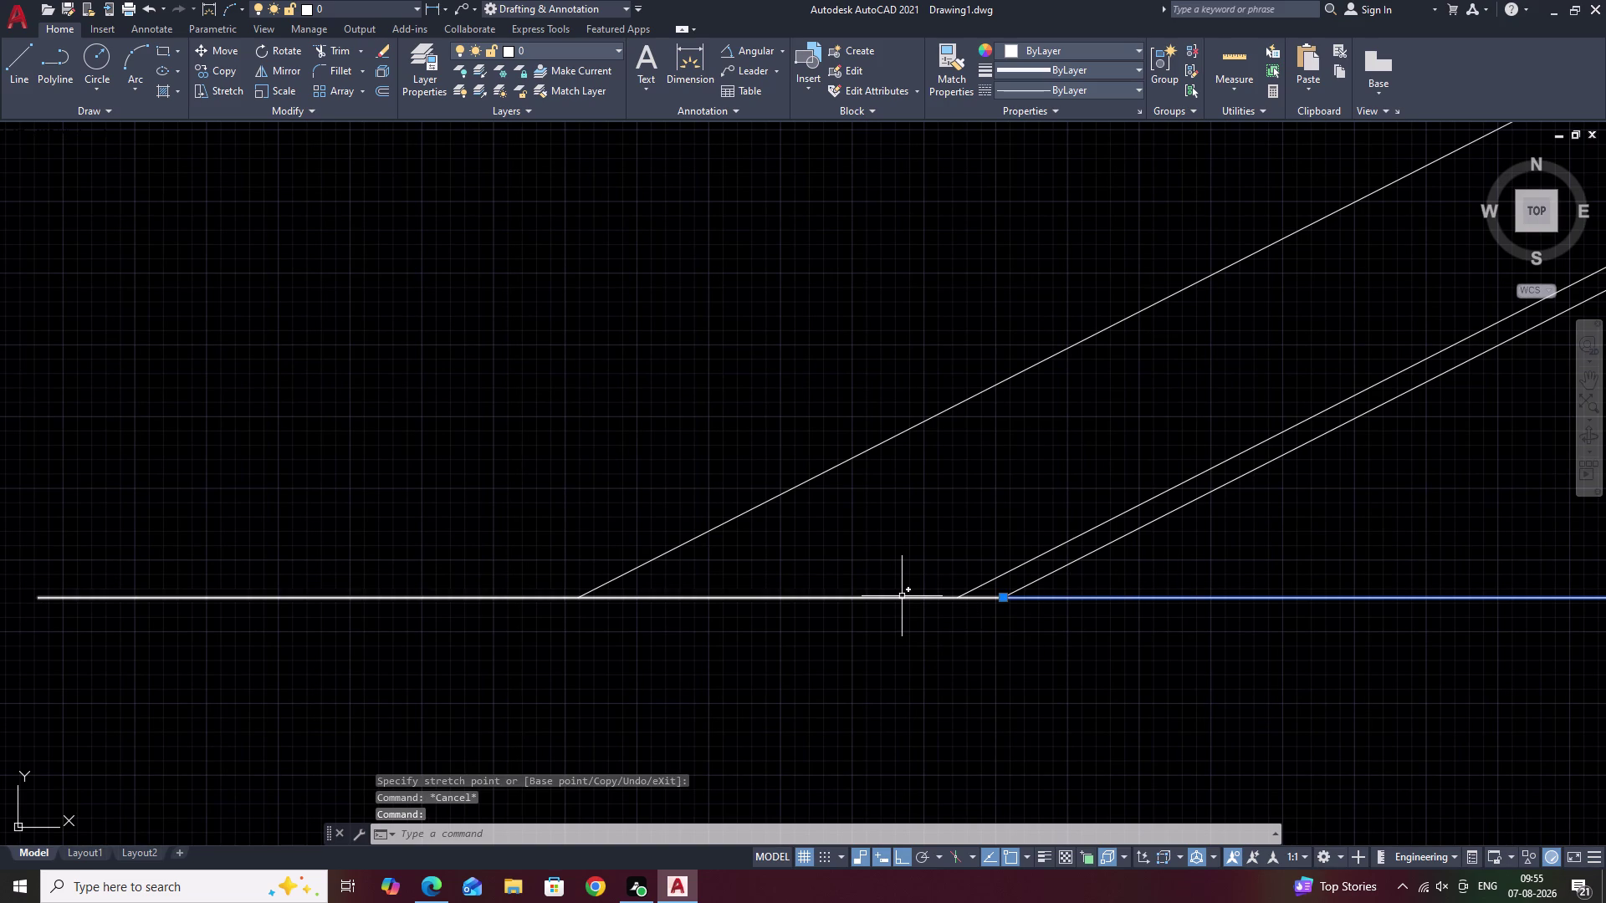
click(901, 597)
text(MN)
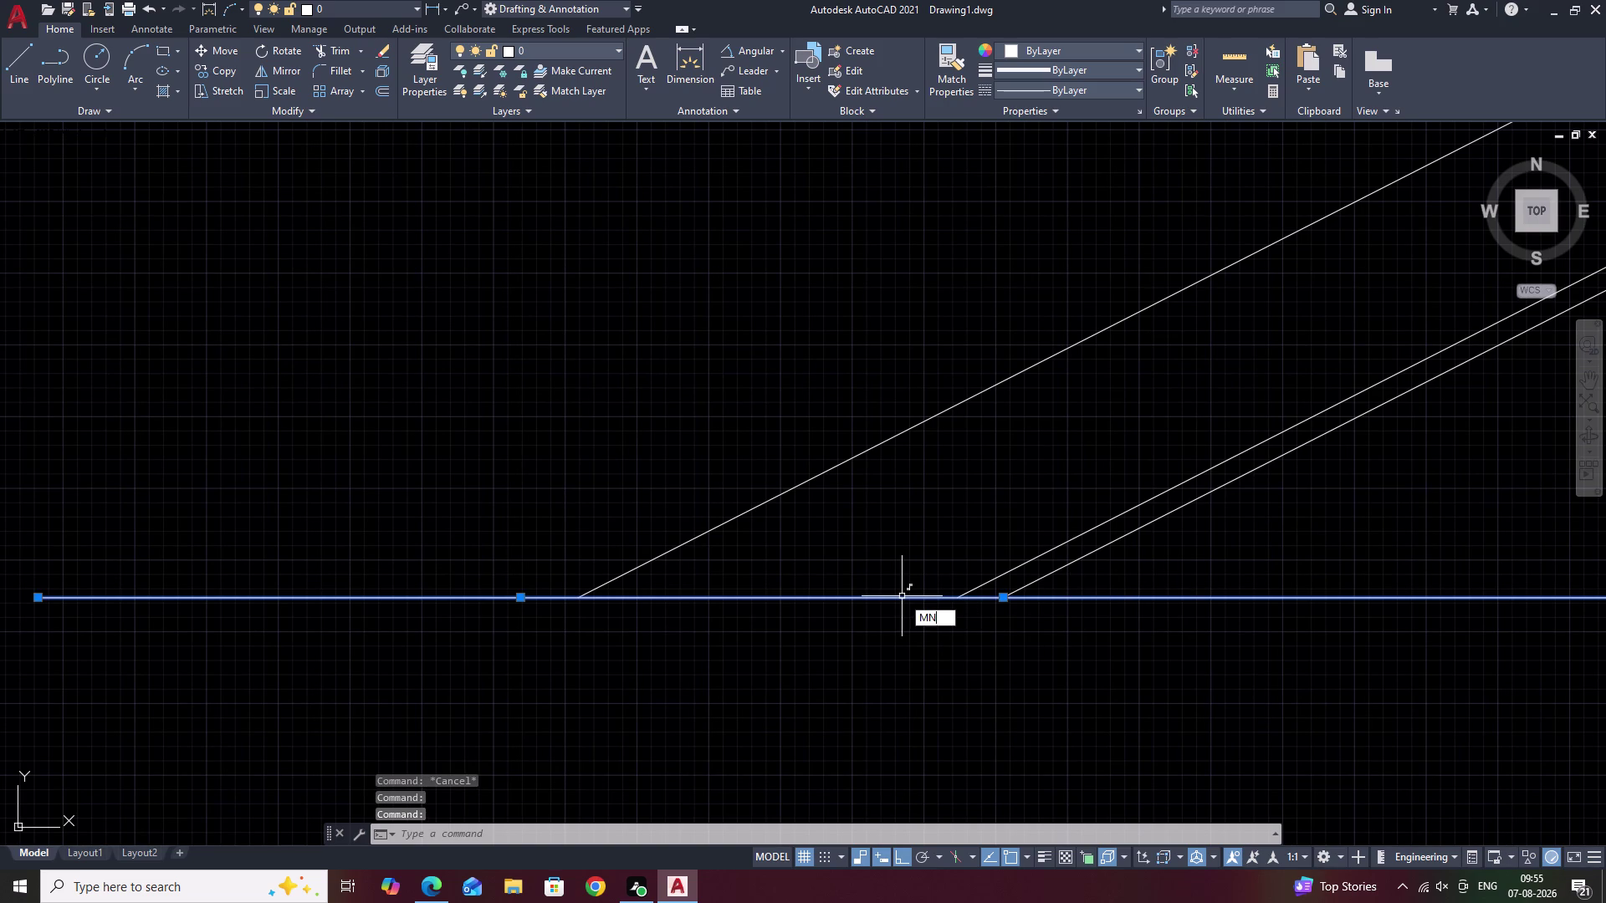
key(BackSpace)
key(BackSpace)
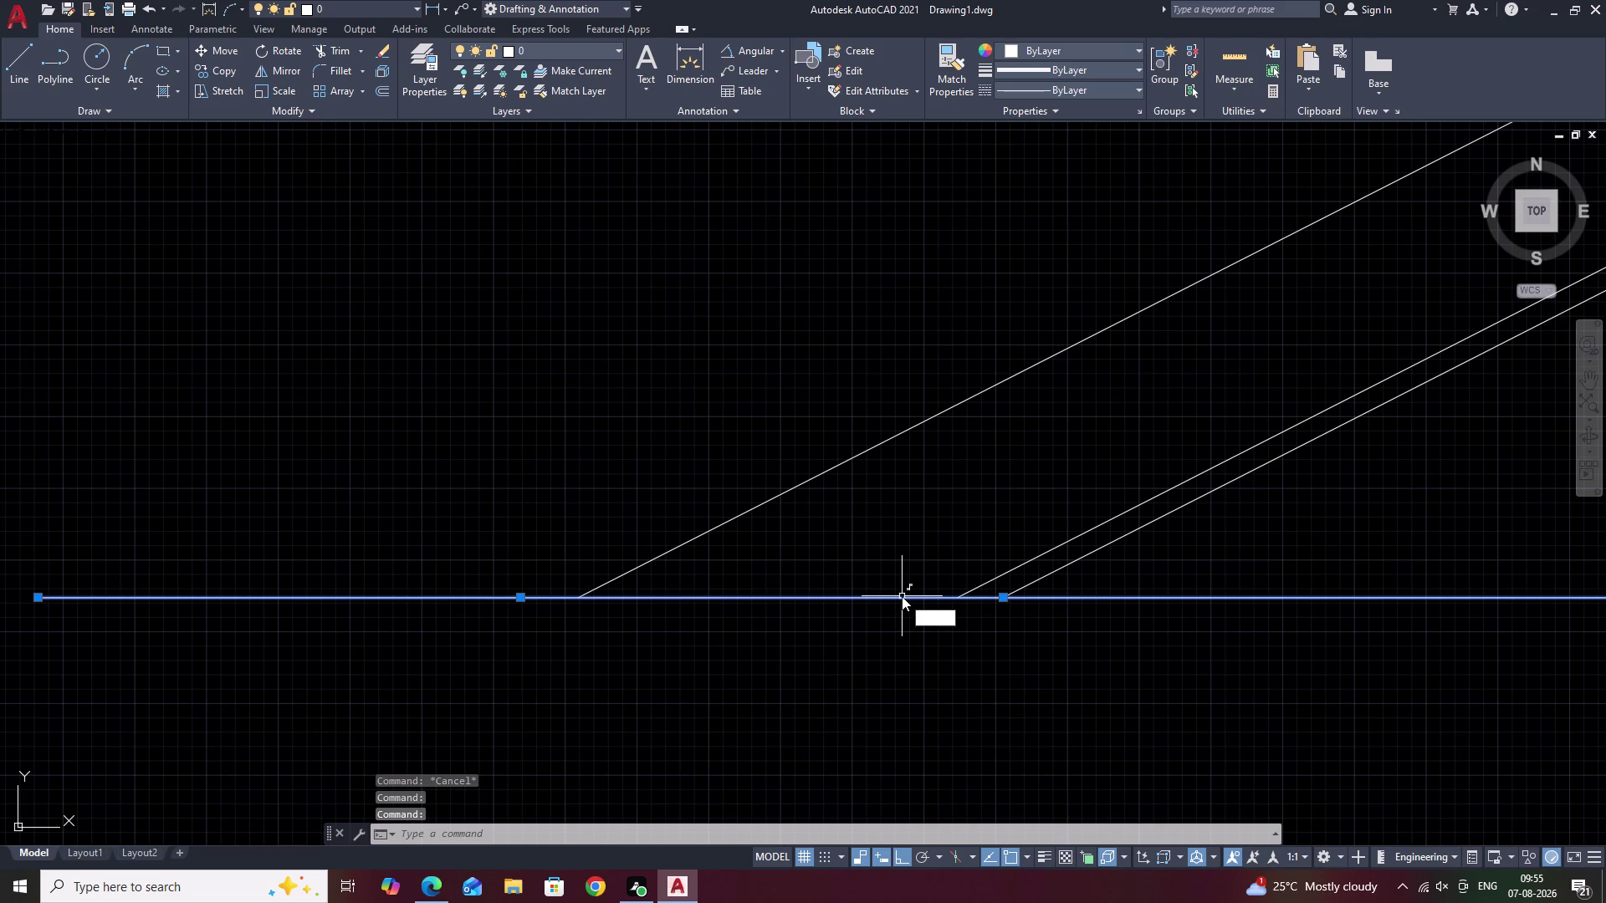
text(J)
key(space)
Start a new LINE command near the upper slope's foot.
scroll(down, 3)
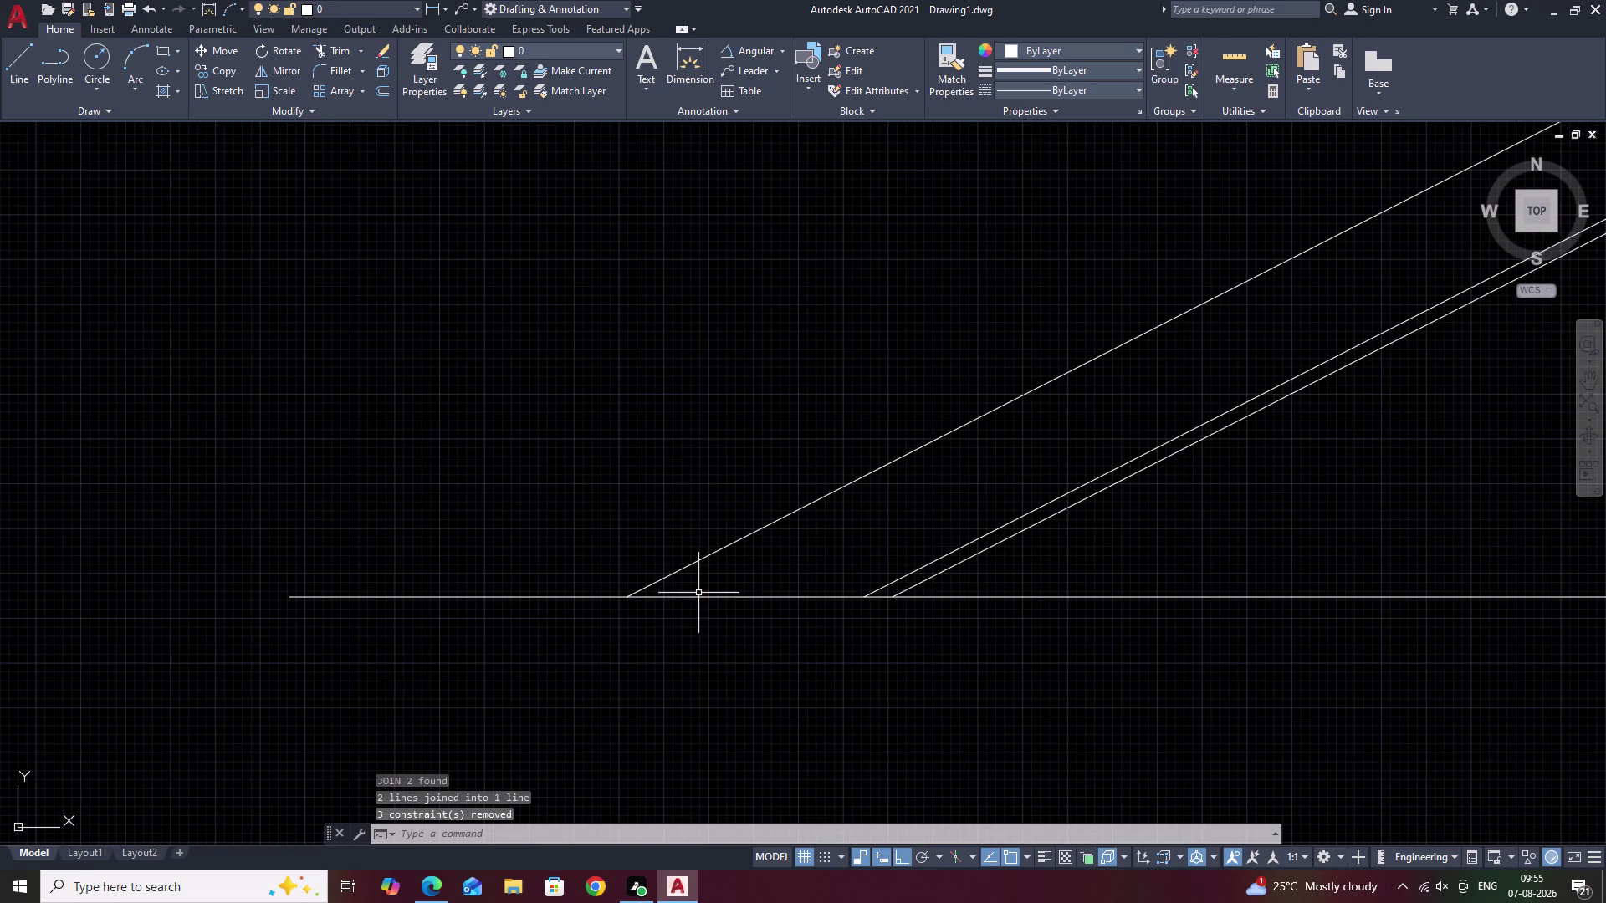
middle_drag(680, 588, 798, 584)
scroll(up, 3)
scroll(up, 3)
scroll(down, 3)
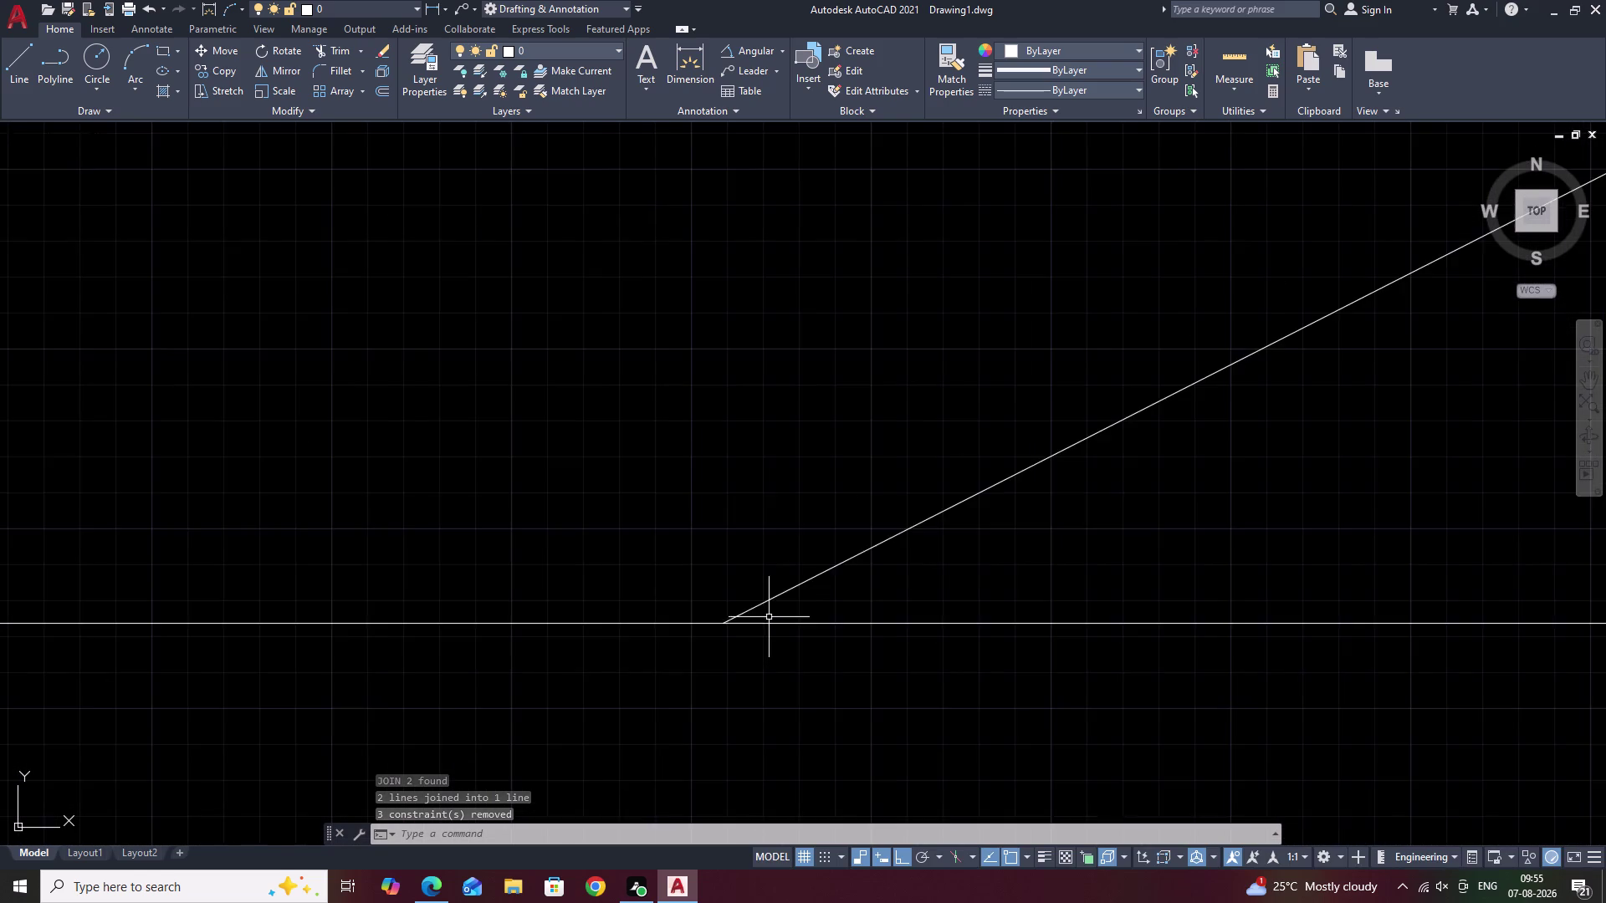
scroll(down, 3)
scroll(down, 3)
key(l)
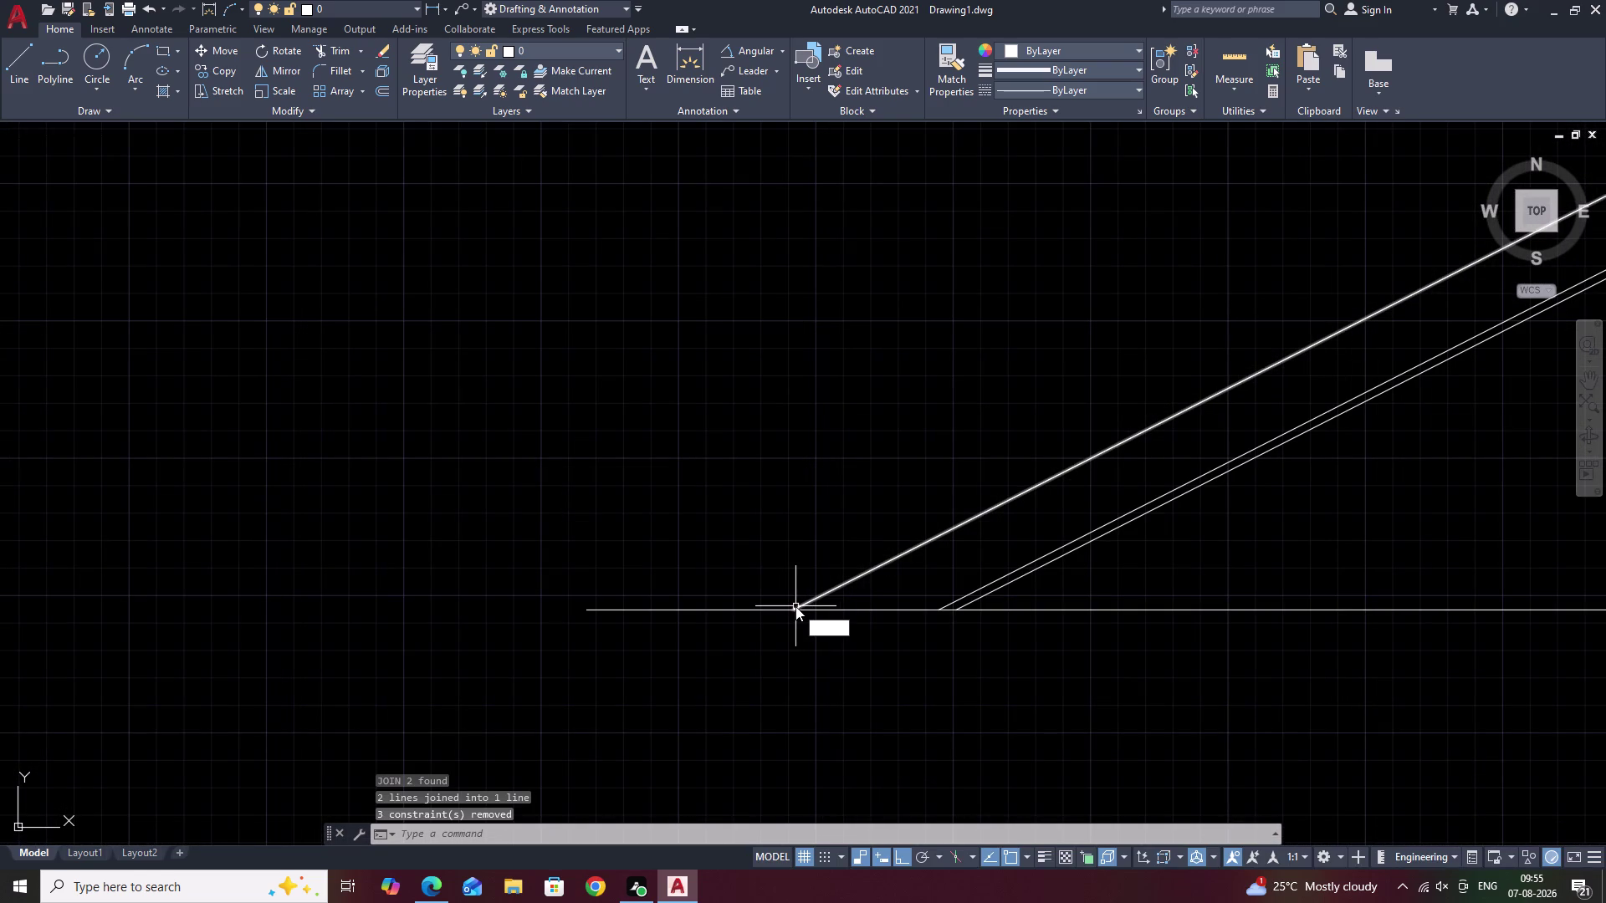
key(space)
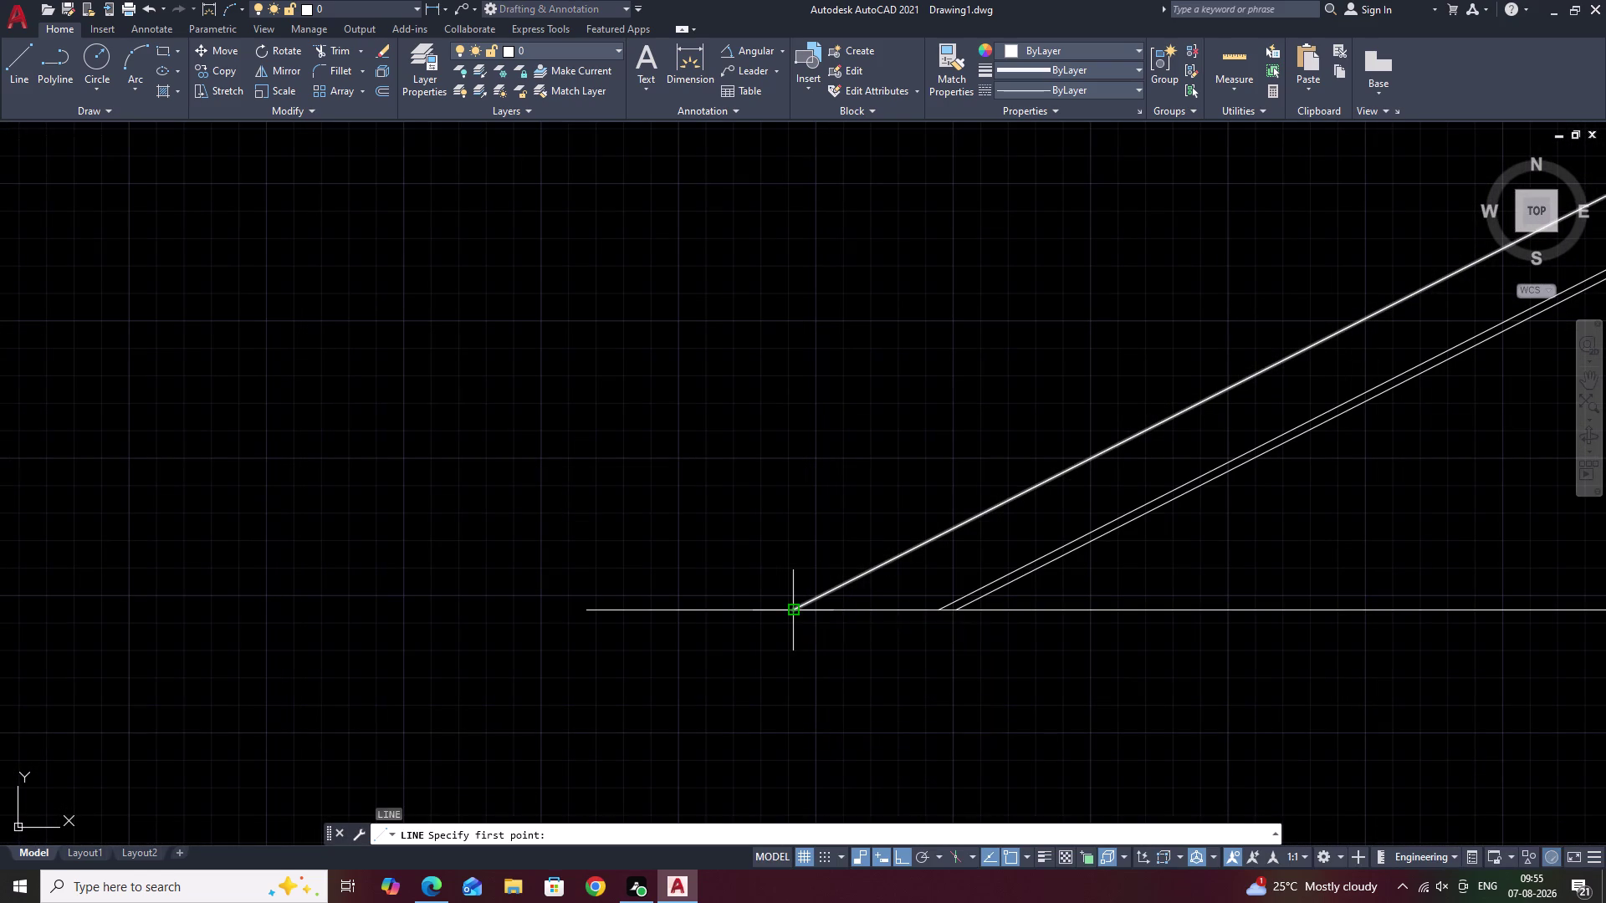
Draw the first step from the slope's foot: a 7 riser and 1' tread.
click(795, 607)
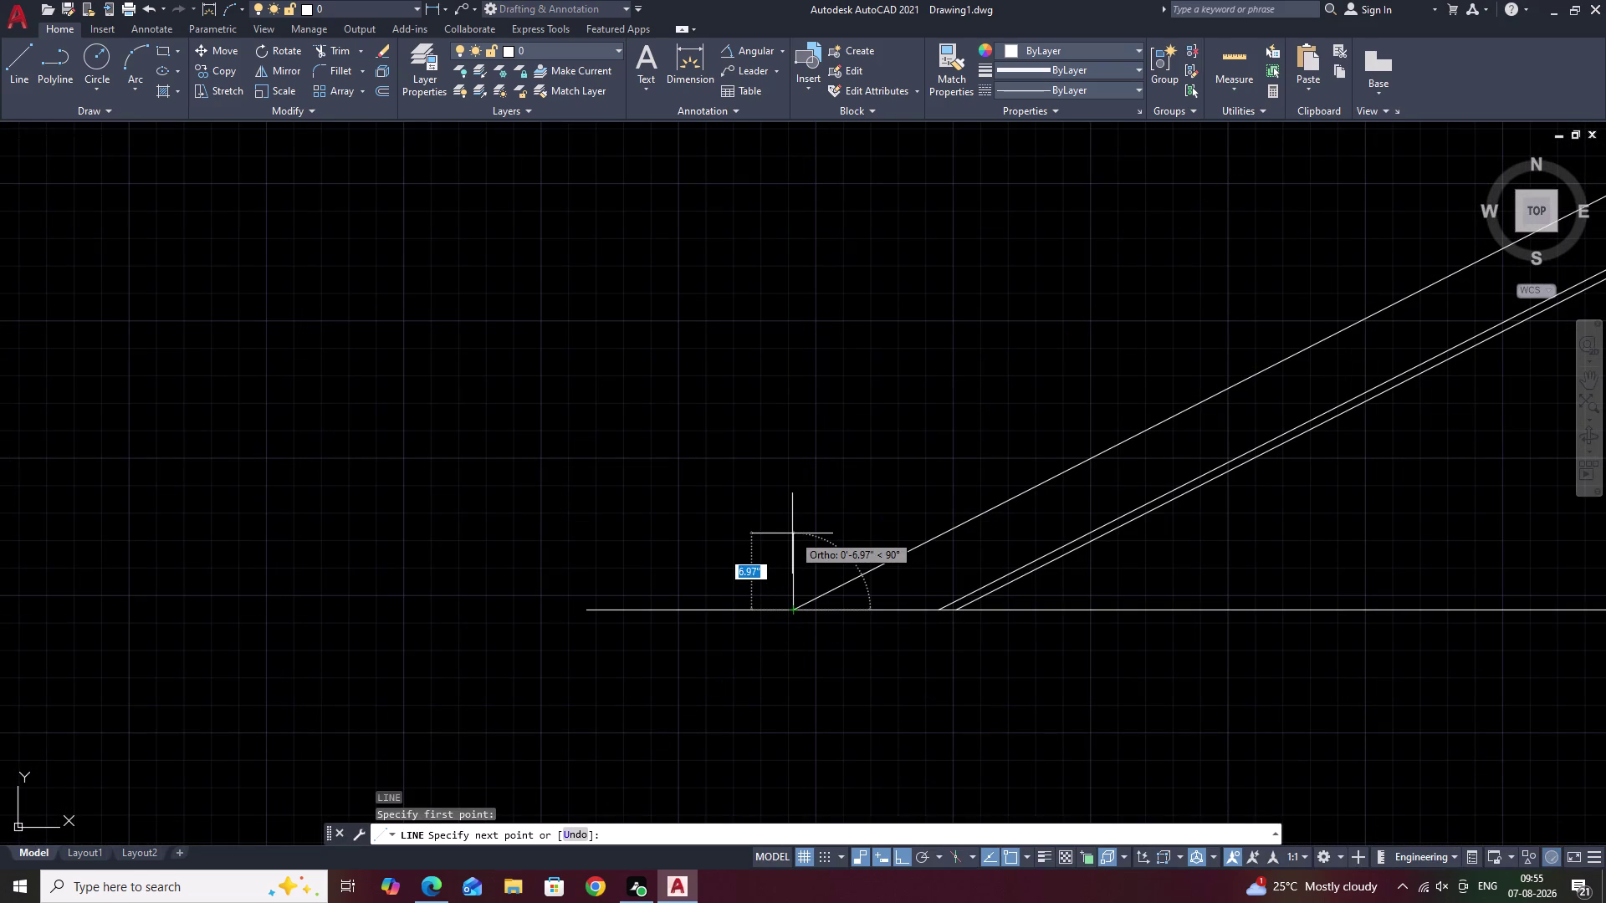
text(7)
key(space)
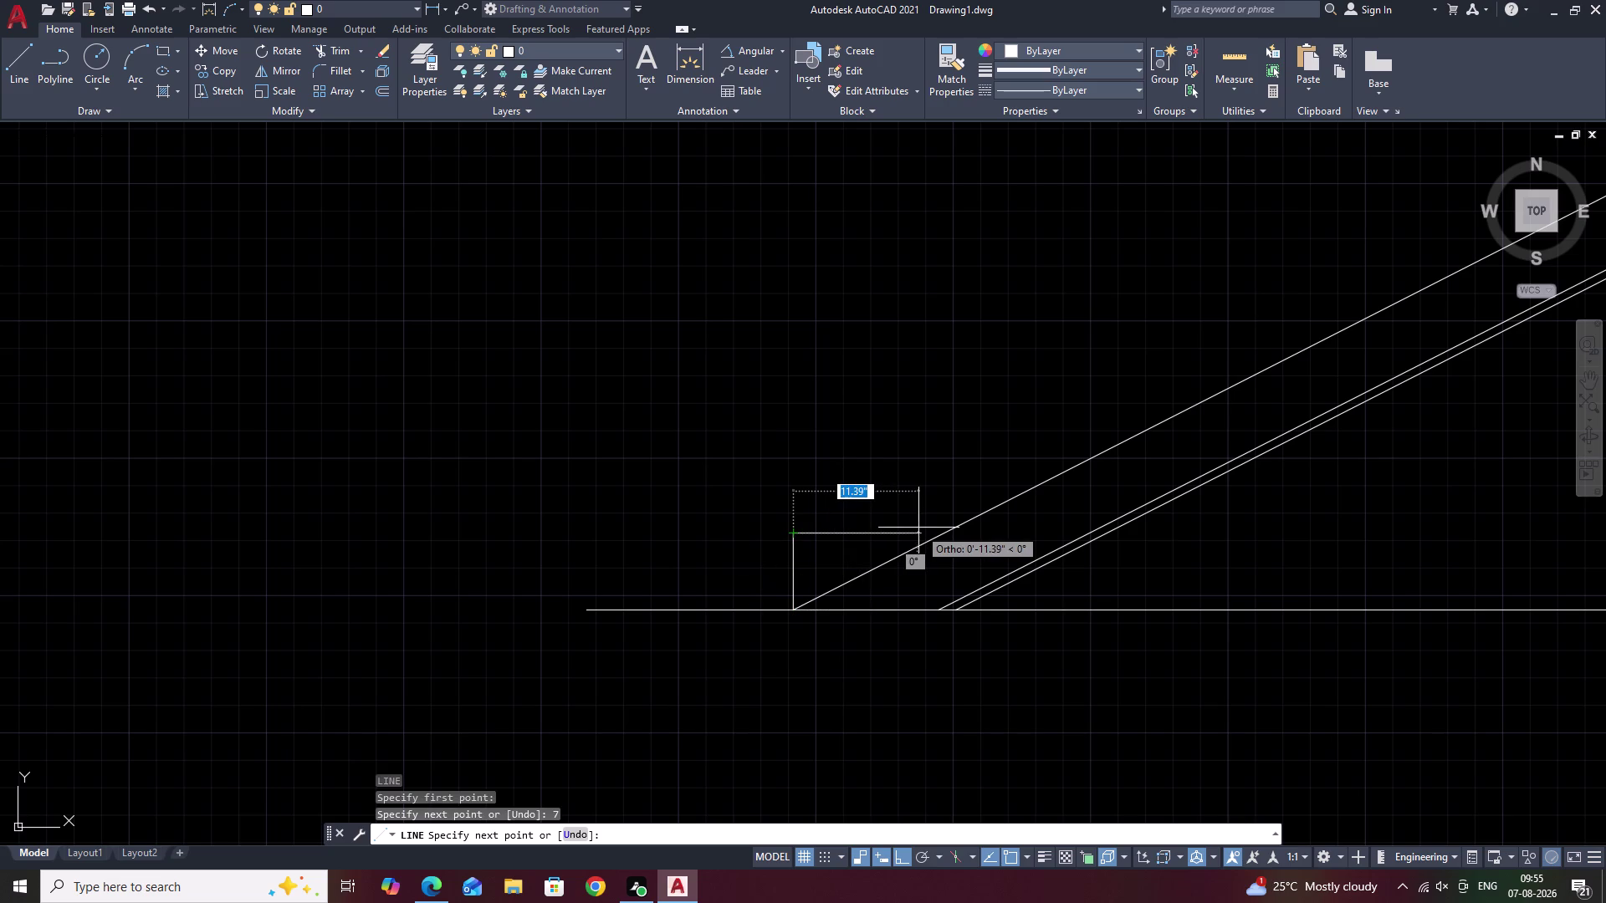
key(1)
text(')
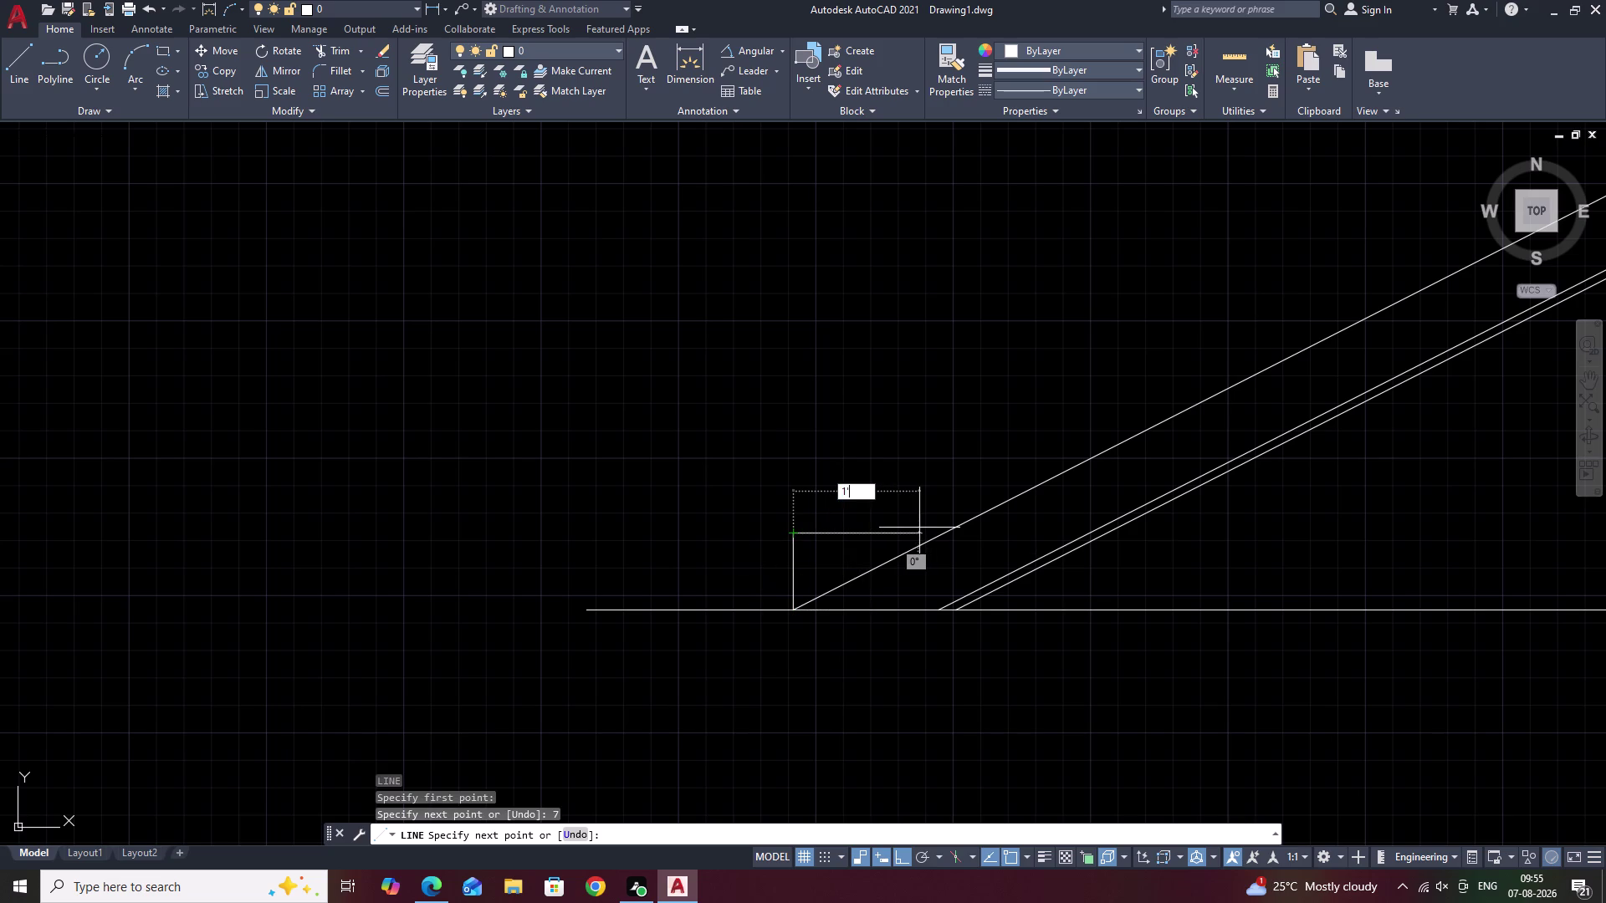
key(space)
key(Escape)
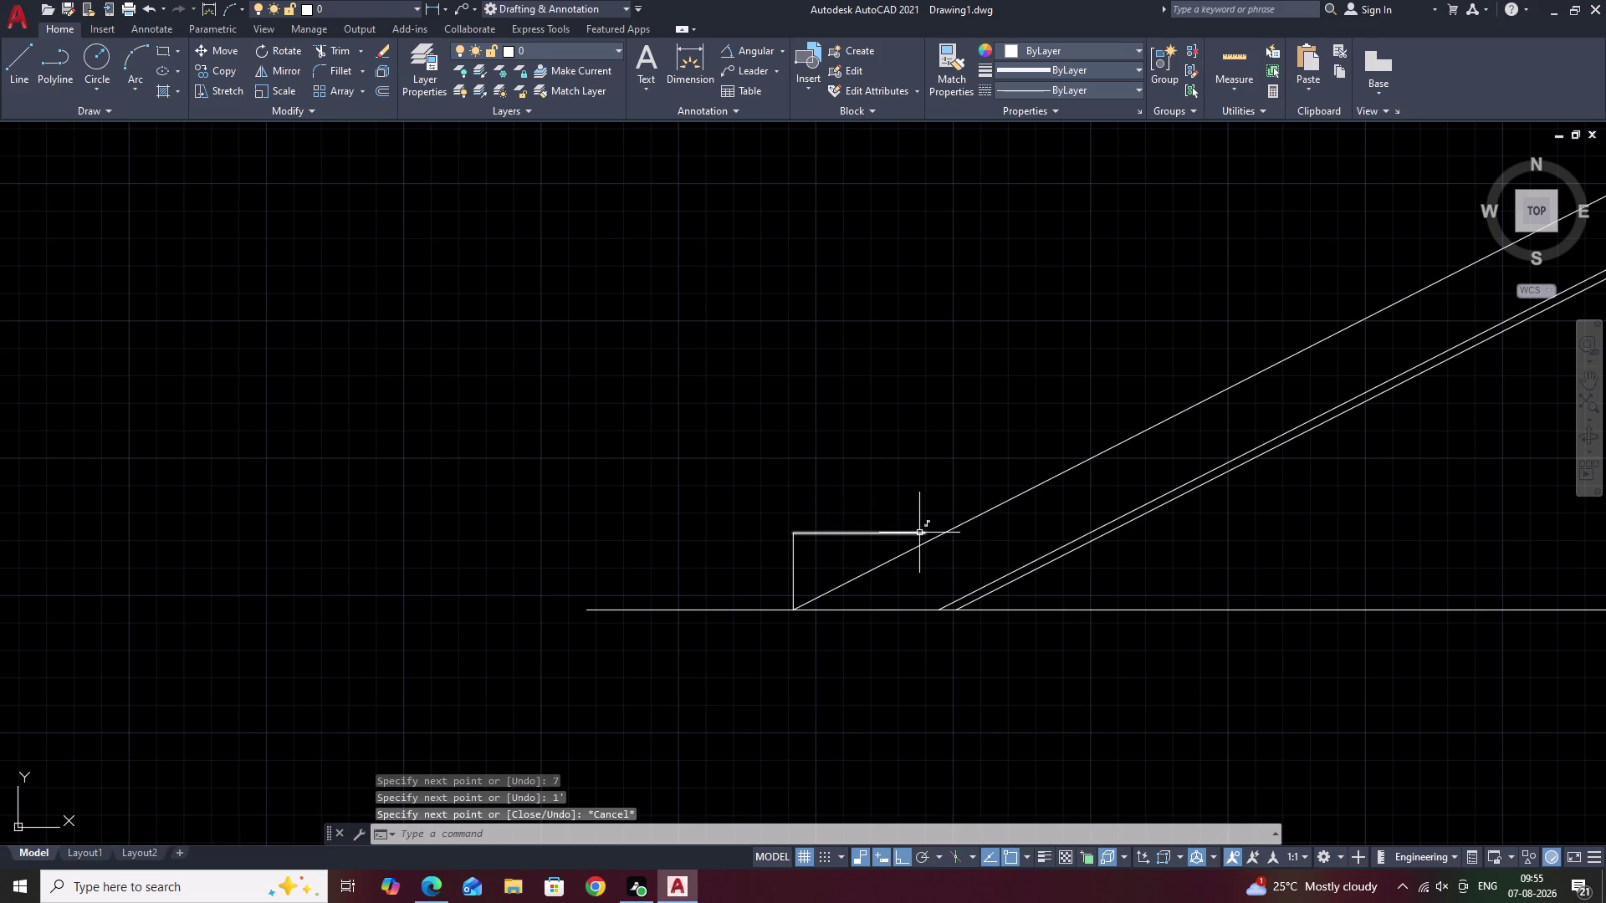
Select the upper sloping line and begin, then cancel, an Offset.
scroll(up, 3)
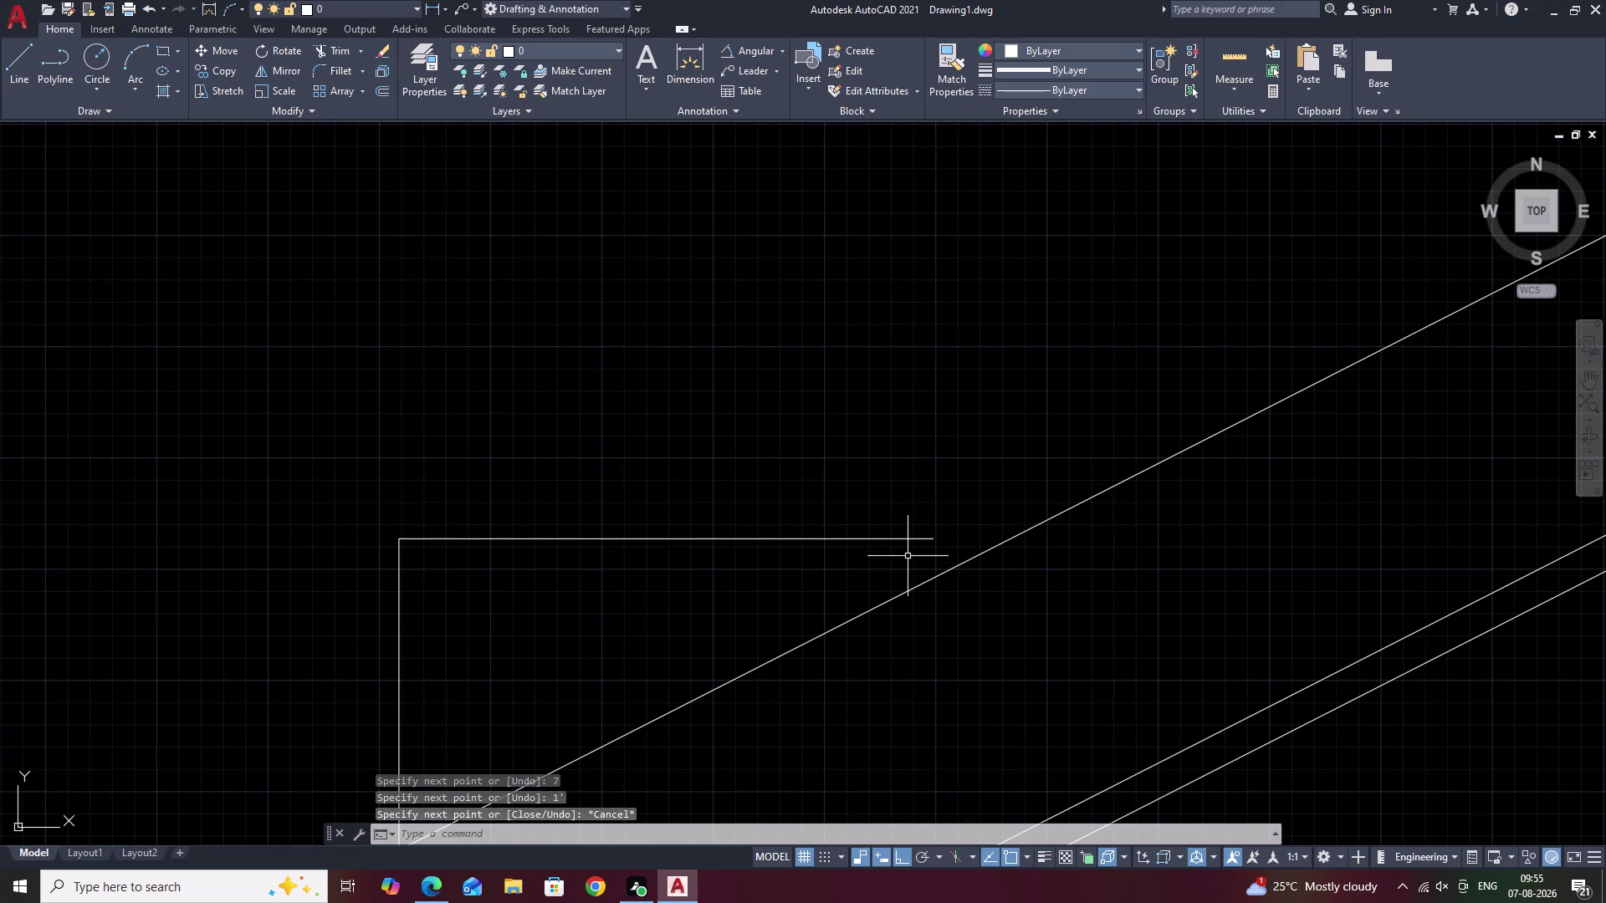
scroll(down, 3)
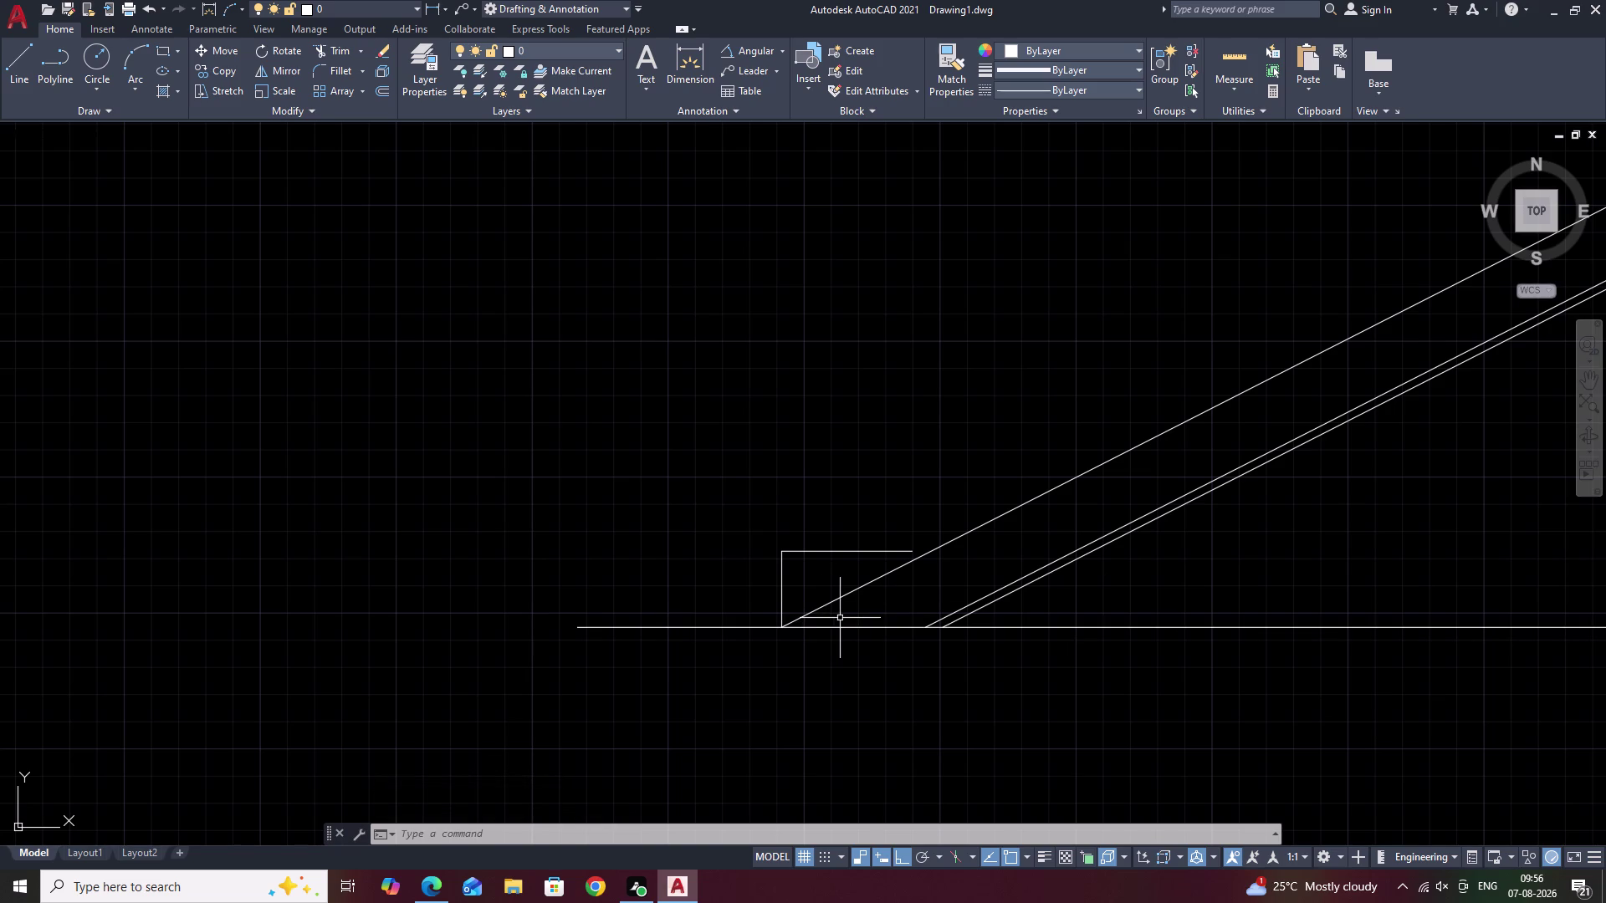
click(975, 529)
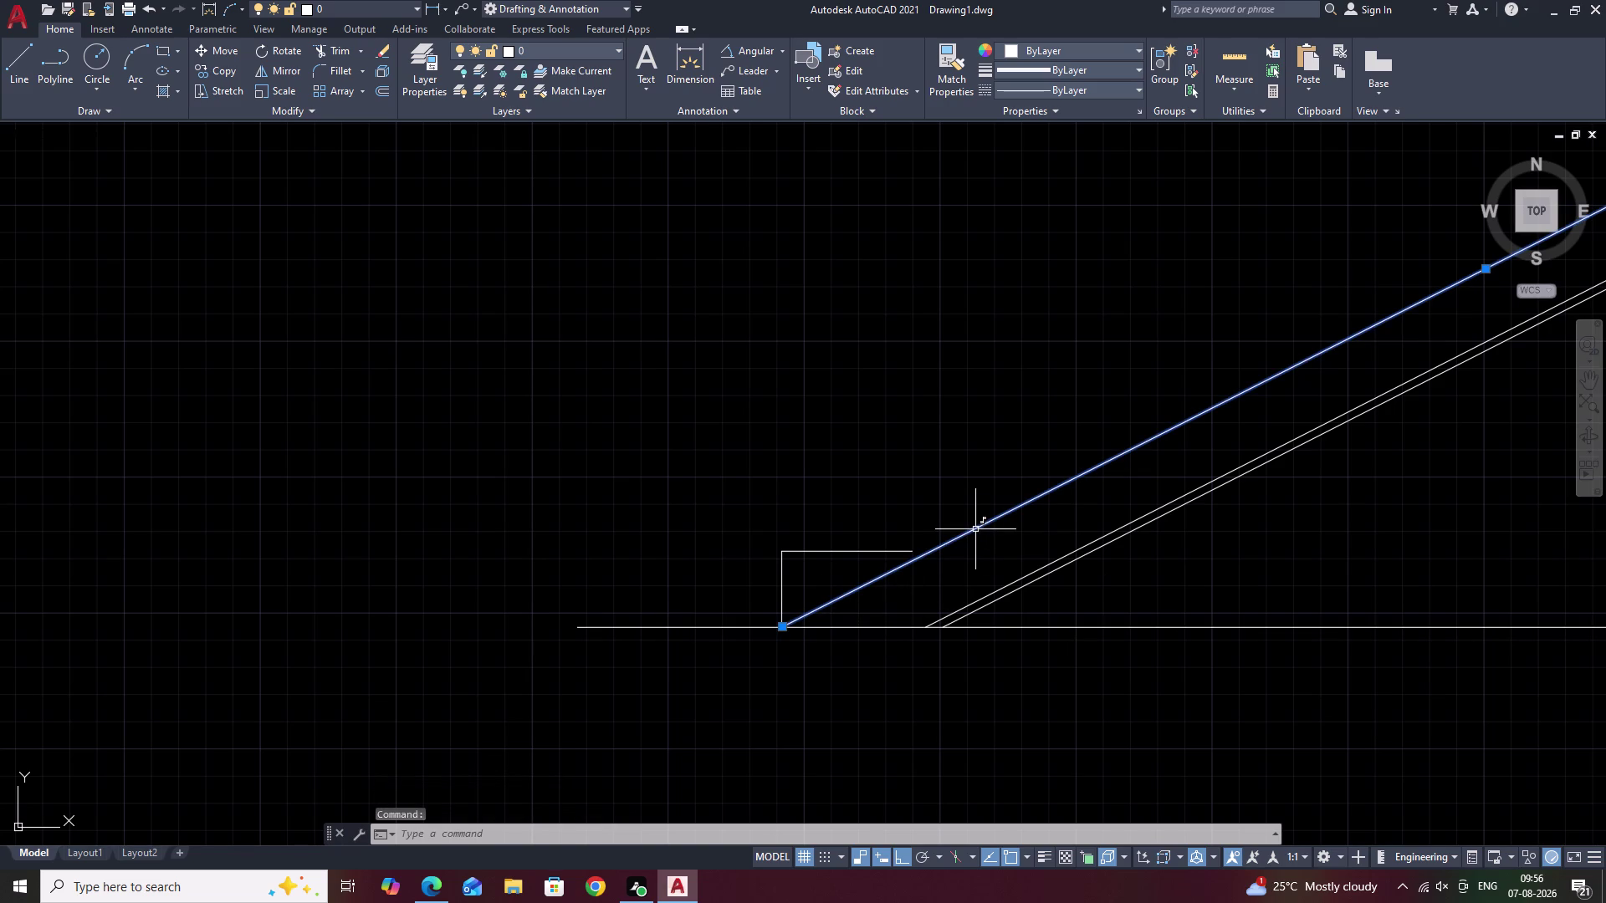
key(o)
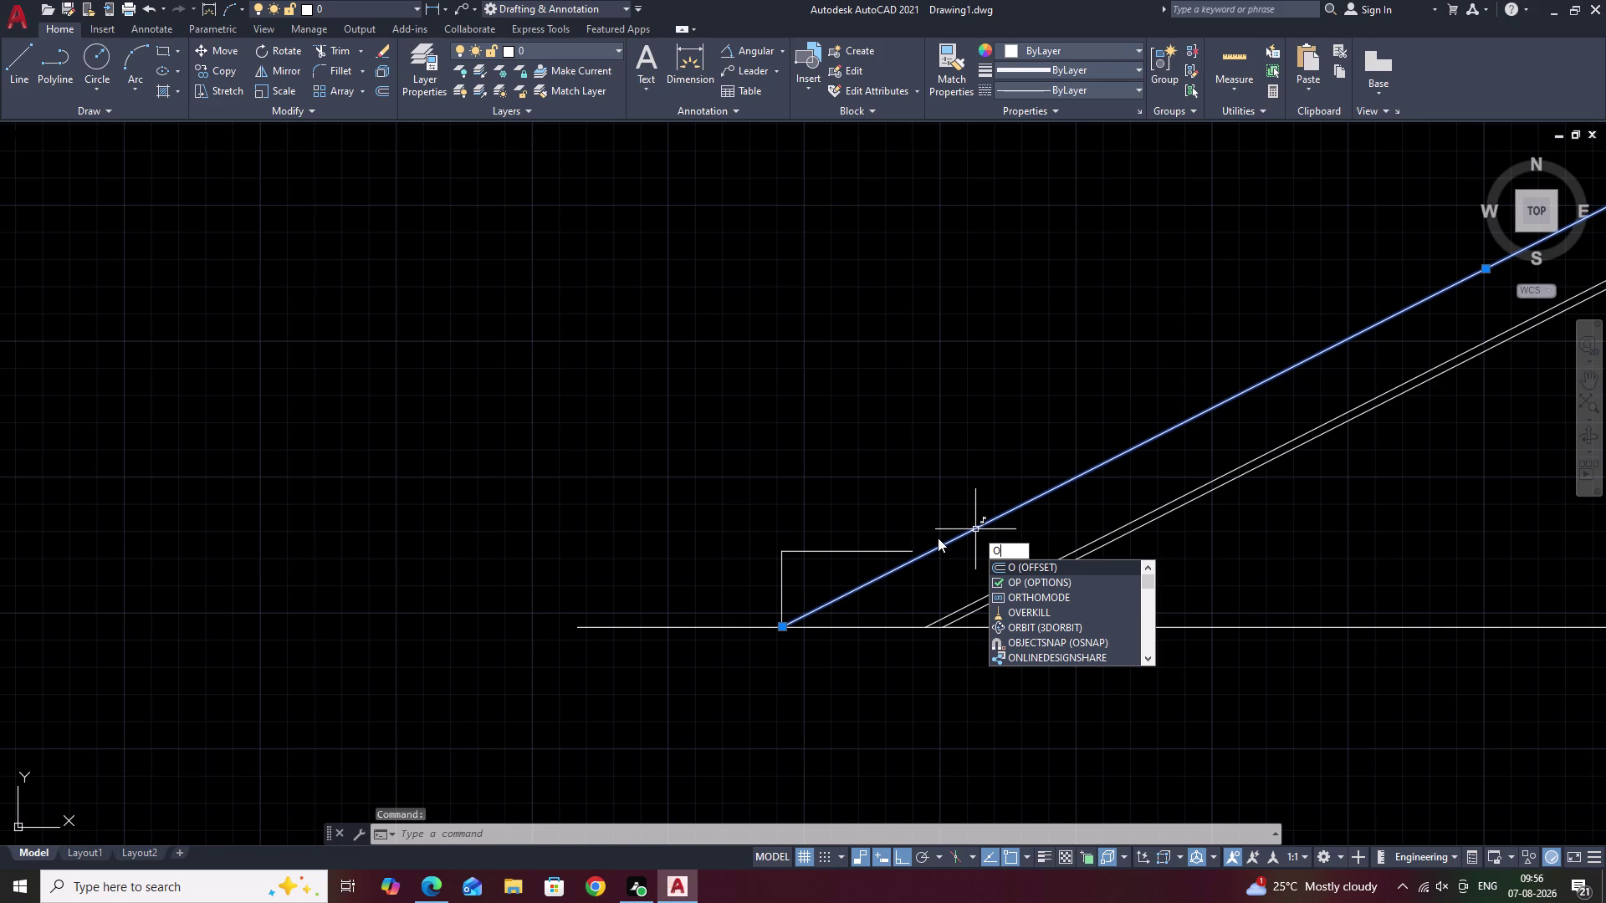
key(Escape)
Frame the sloped line and choose Linear from the dimension dropdown.
click(705, 47)
scroll(up, 3)
scroll(up, 3)
middle_drag(778, 208, 1003, 645)
key(Escape)
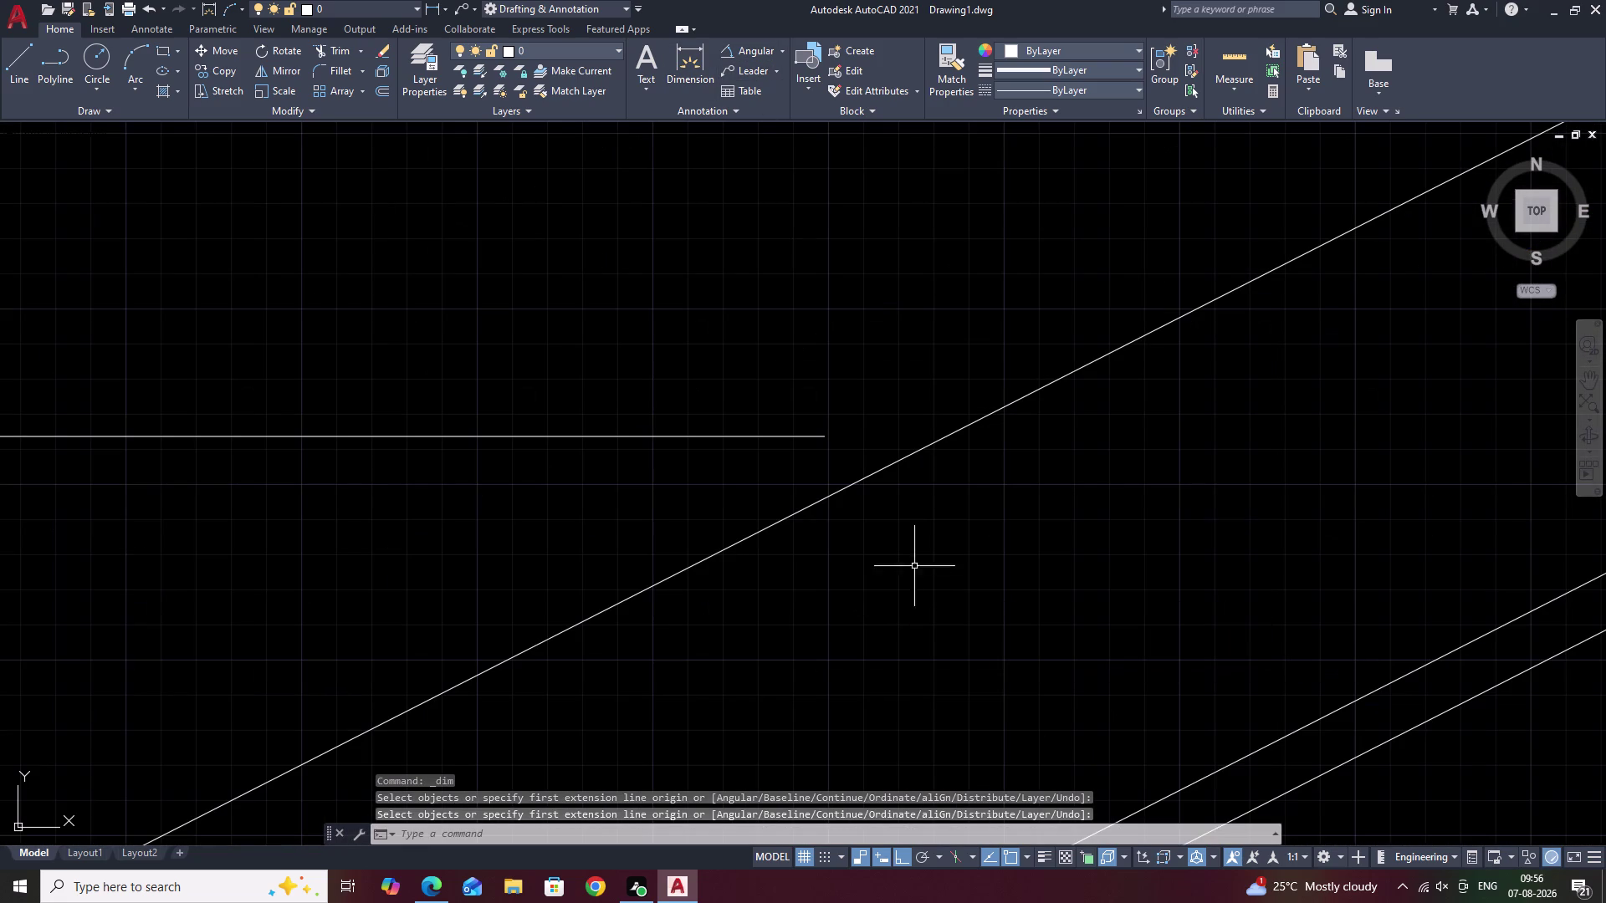
click(783, 49)
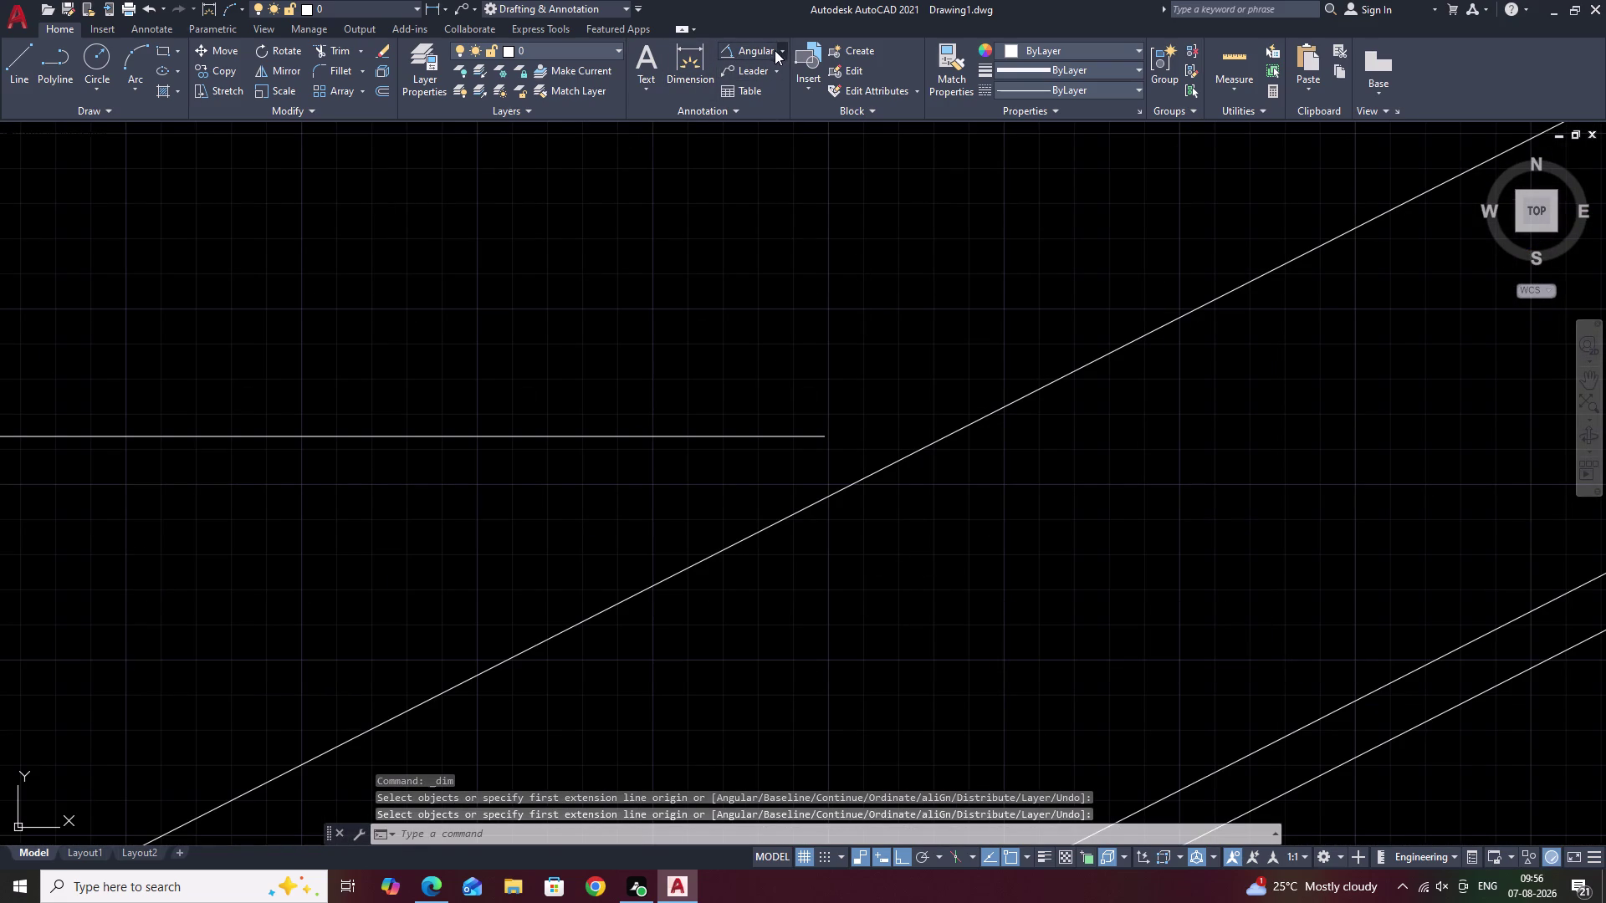
click(767, 67)
scroll(up, 3)
Measure the 0.89" distance from the landing line's end to the sloped line.
middle_drag(806, 311, 956, 653)
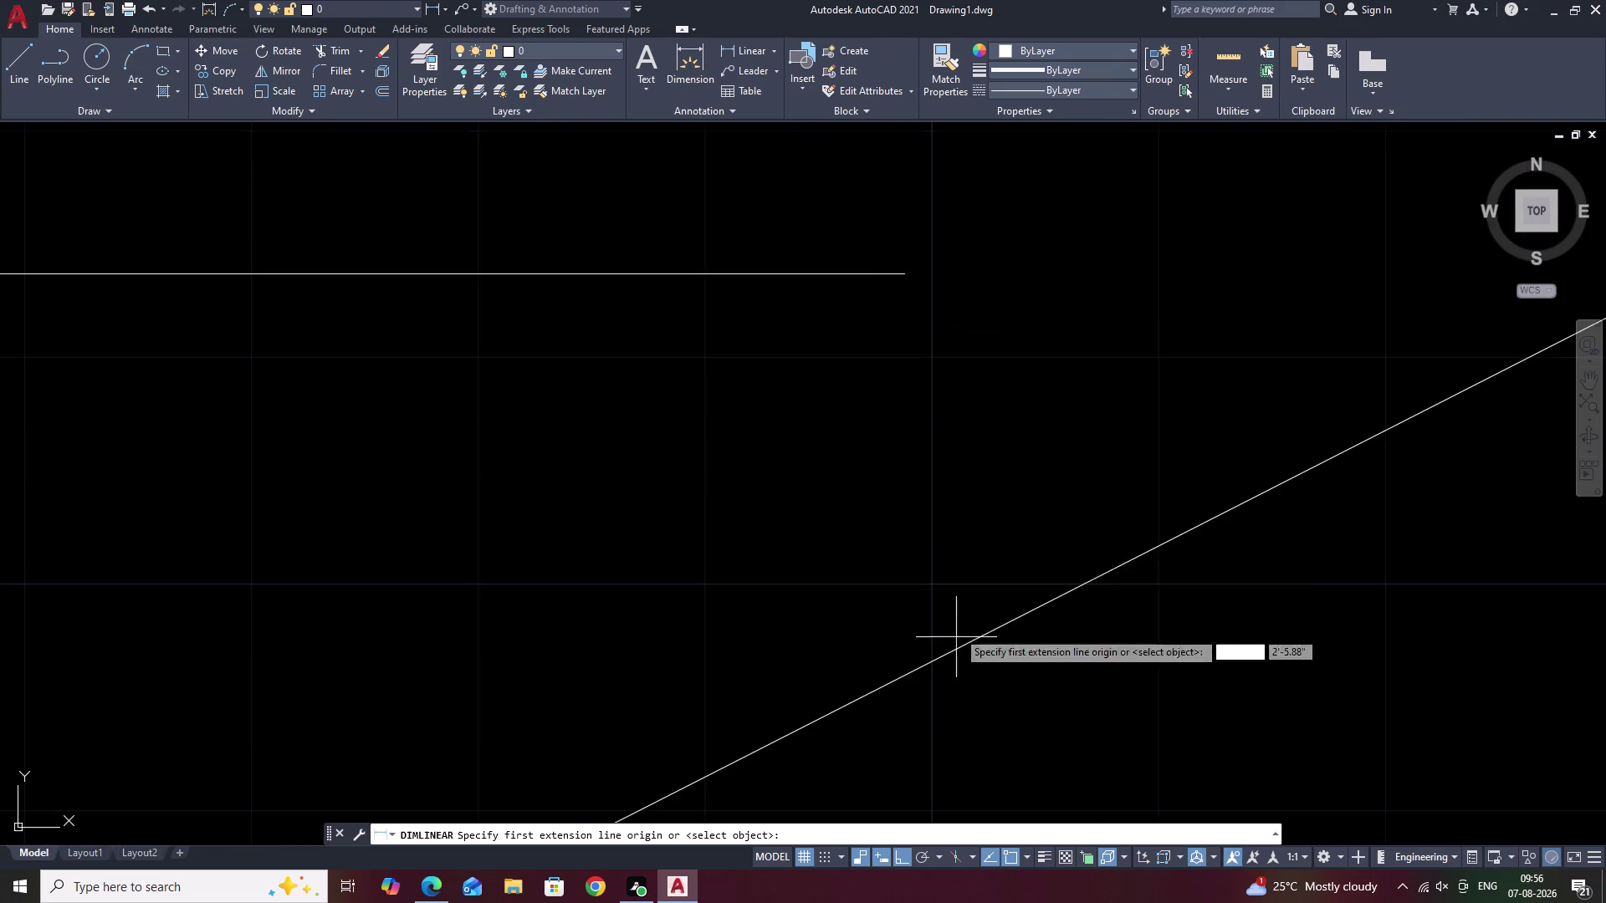
click(901, 280)
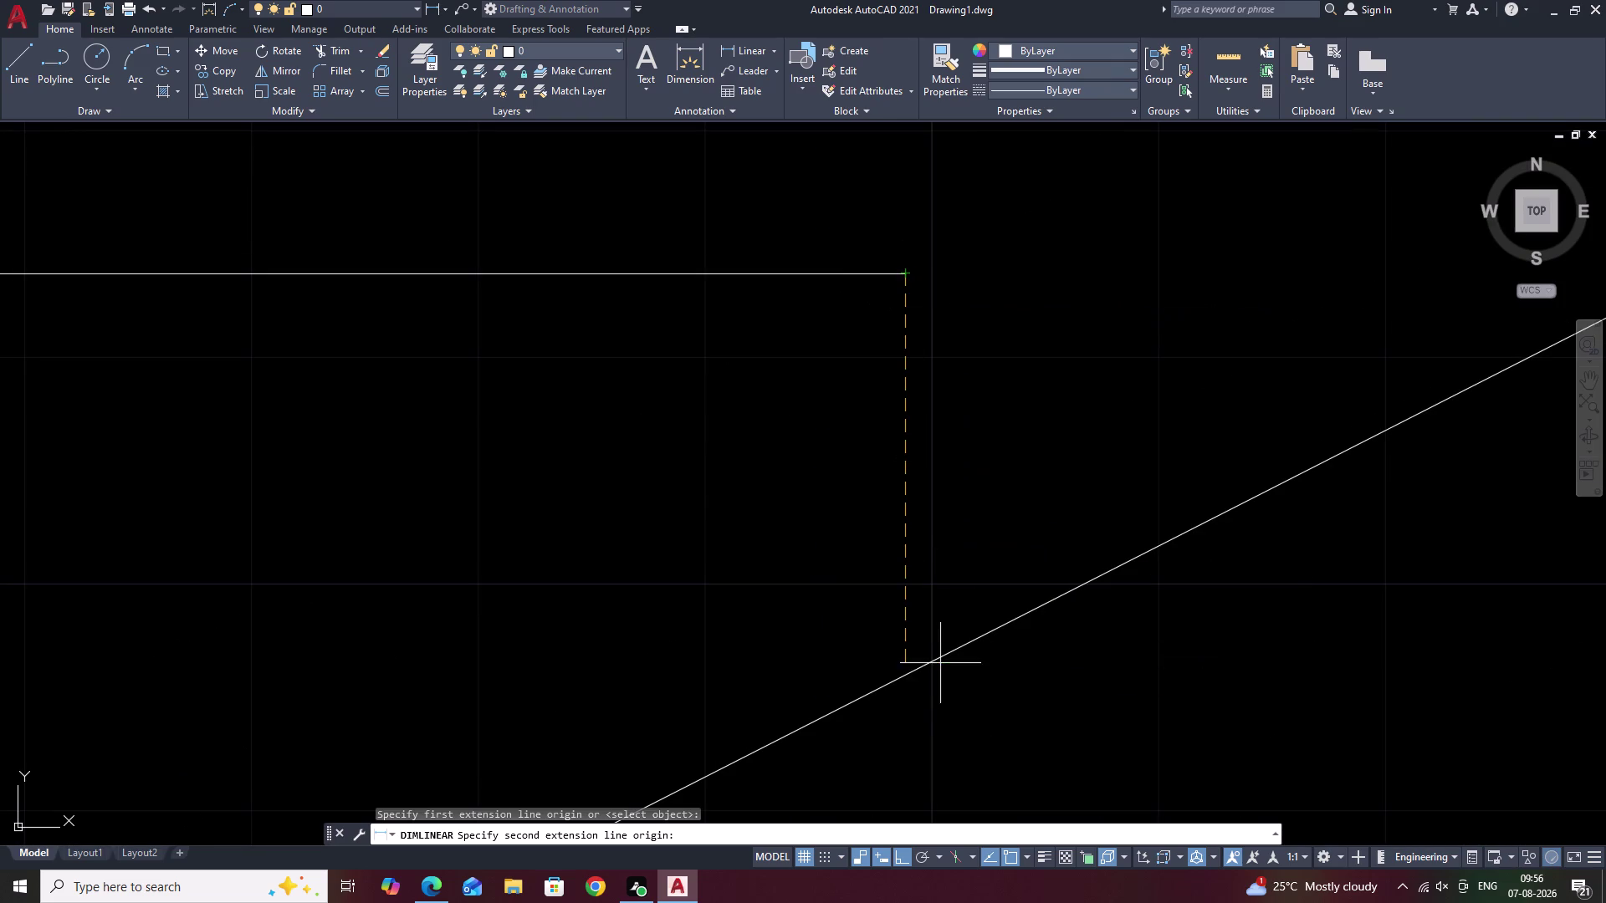
click(903, 676)
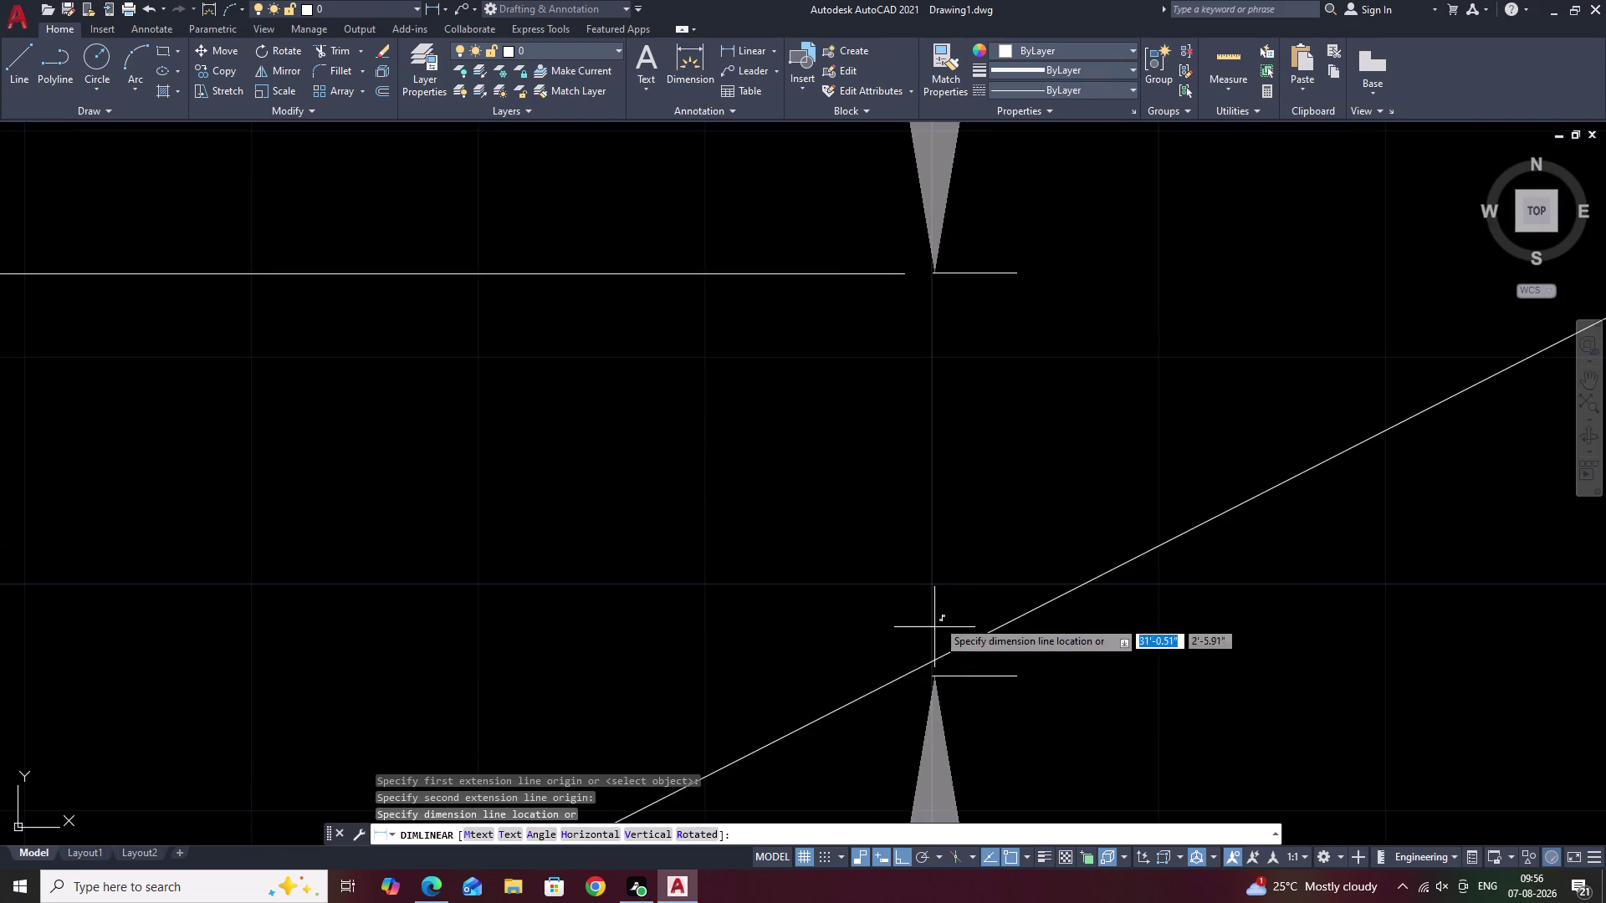
scroll(down, 3)
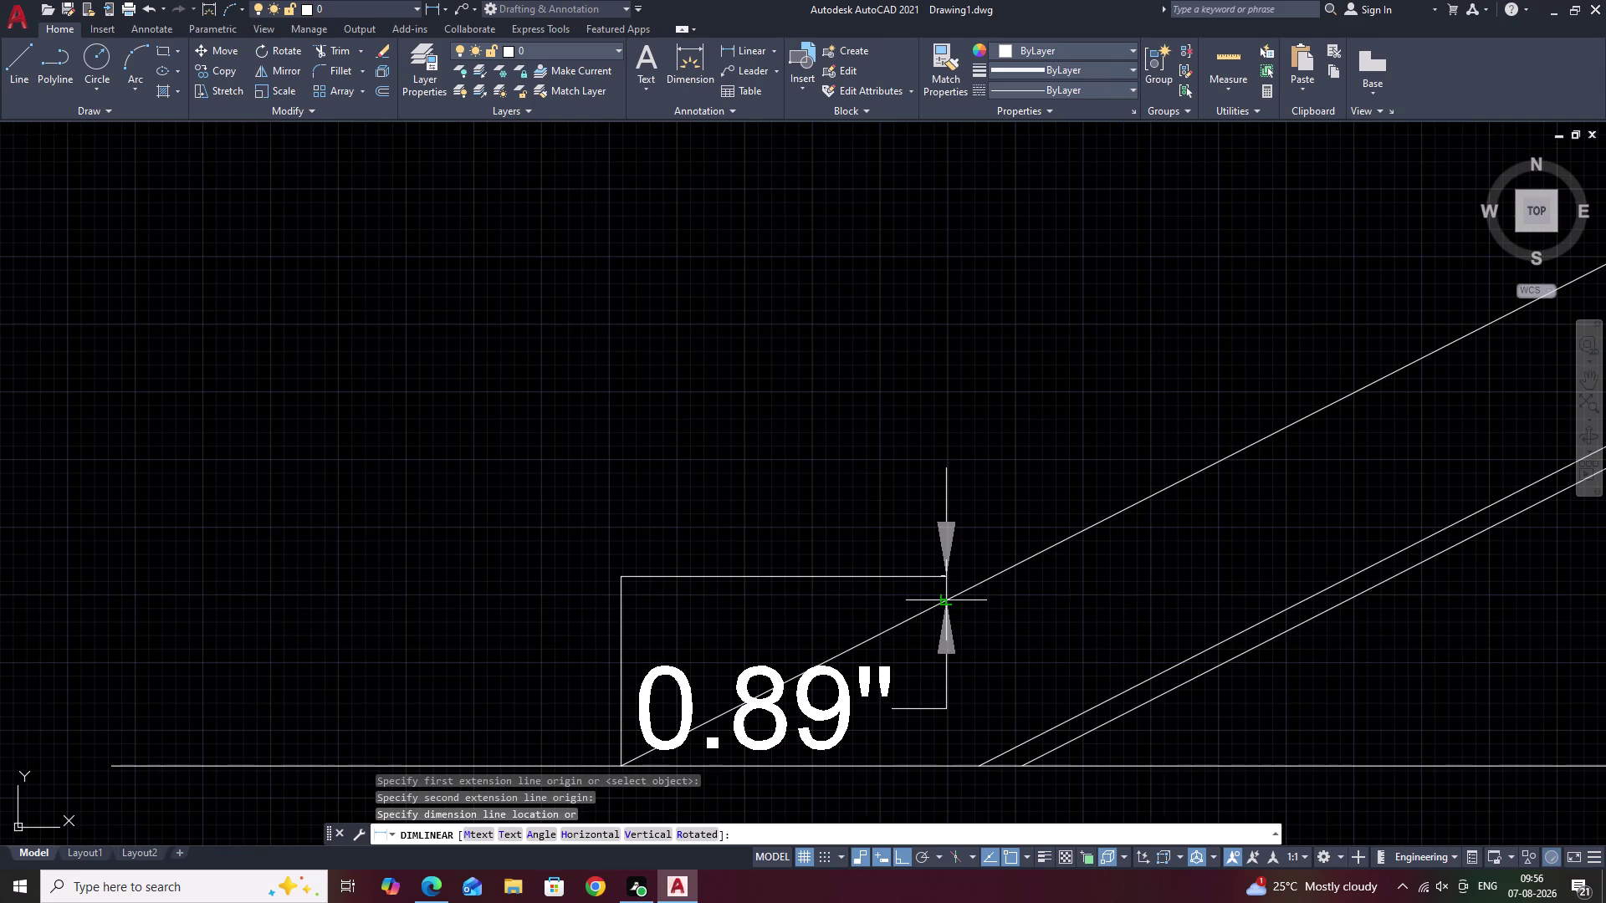
key(Escape)
Erase the long sloped line, then attempt and cancel an offset of the lower line.
click(968, 587)
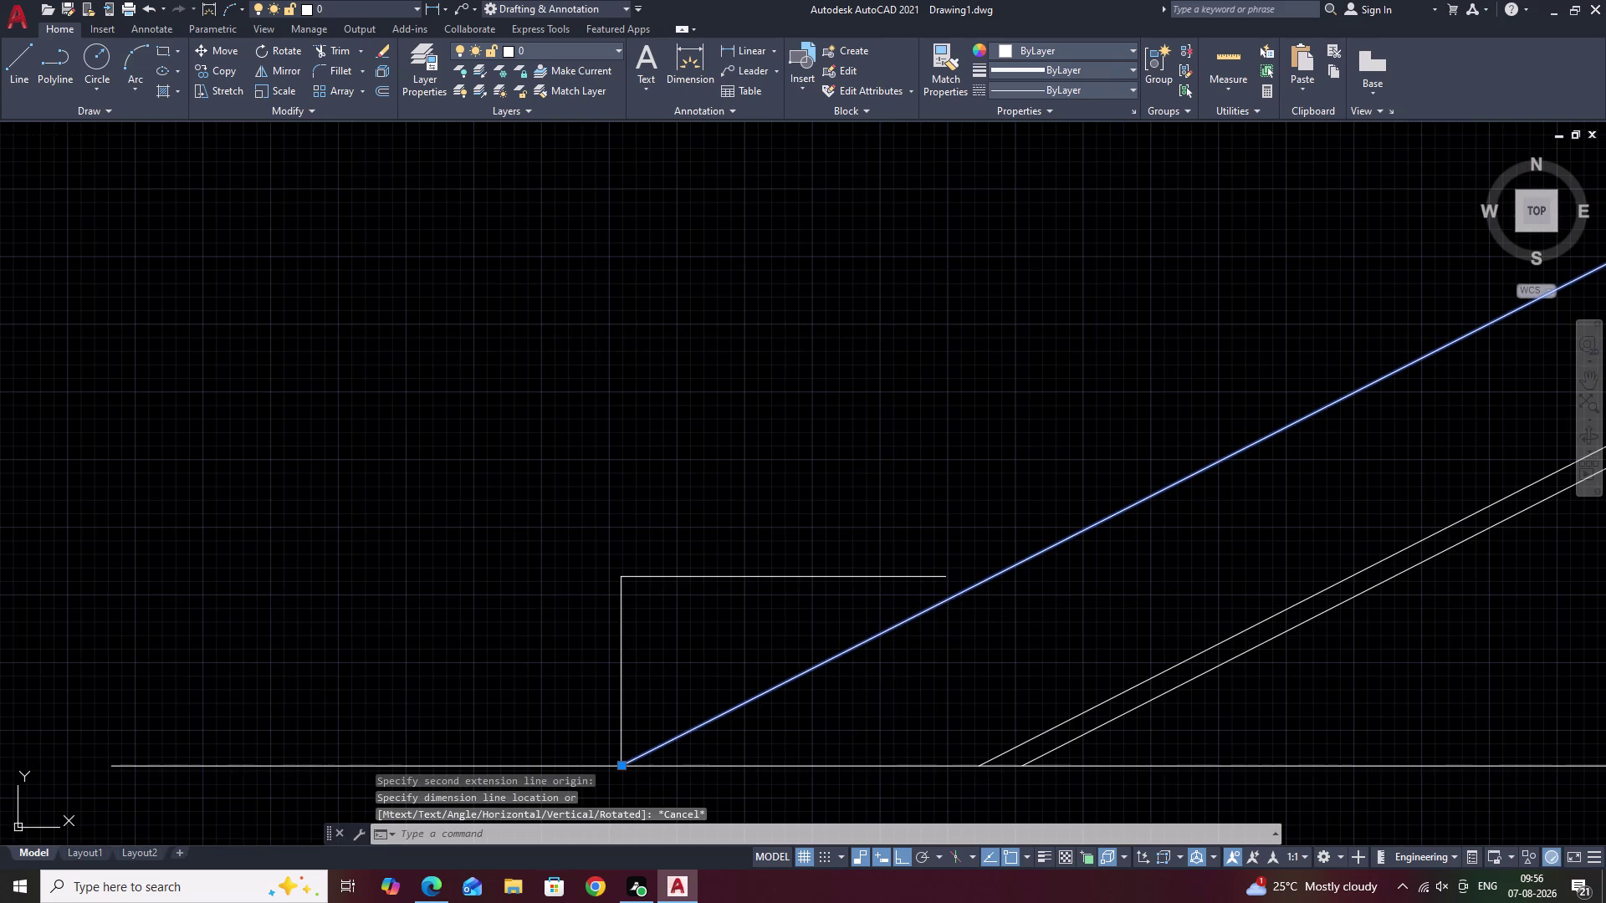
text(E)
key(space)
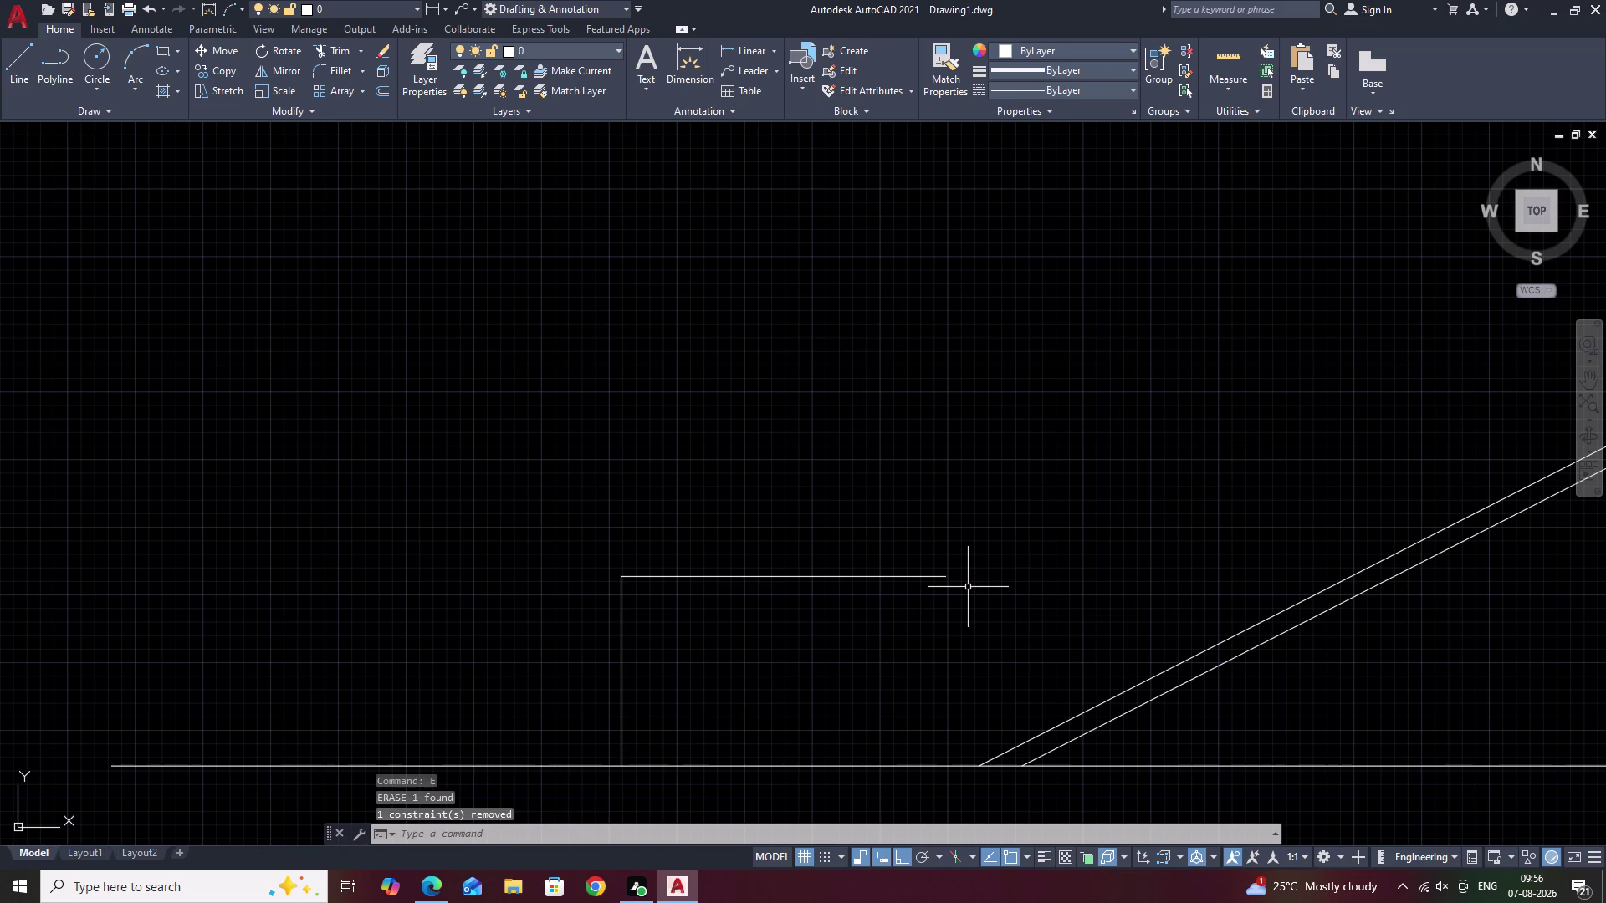
text(O)
key(space)
key(6)
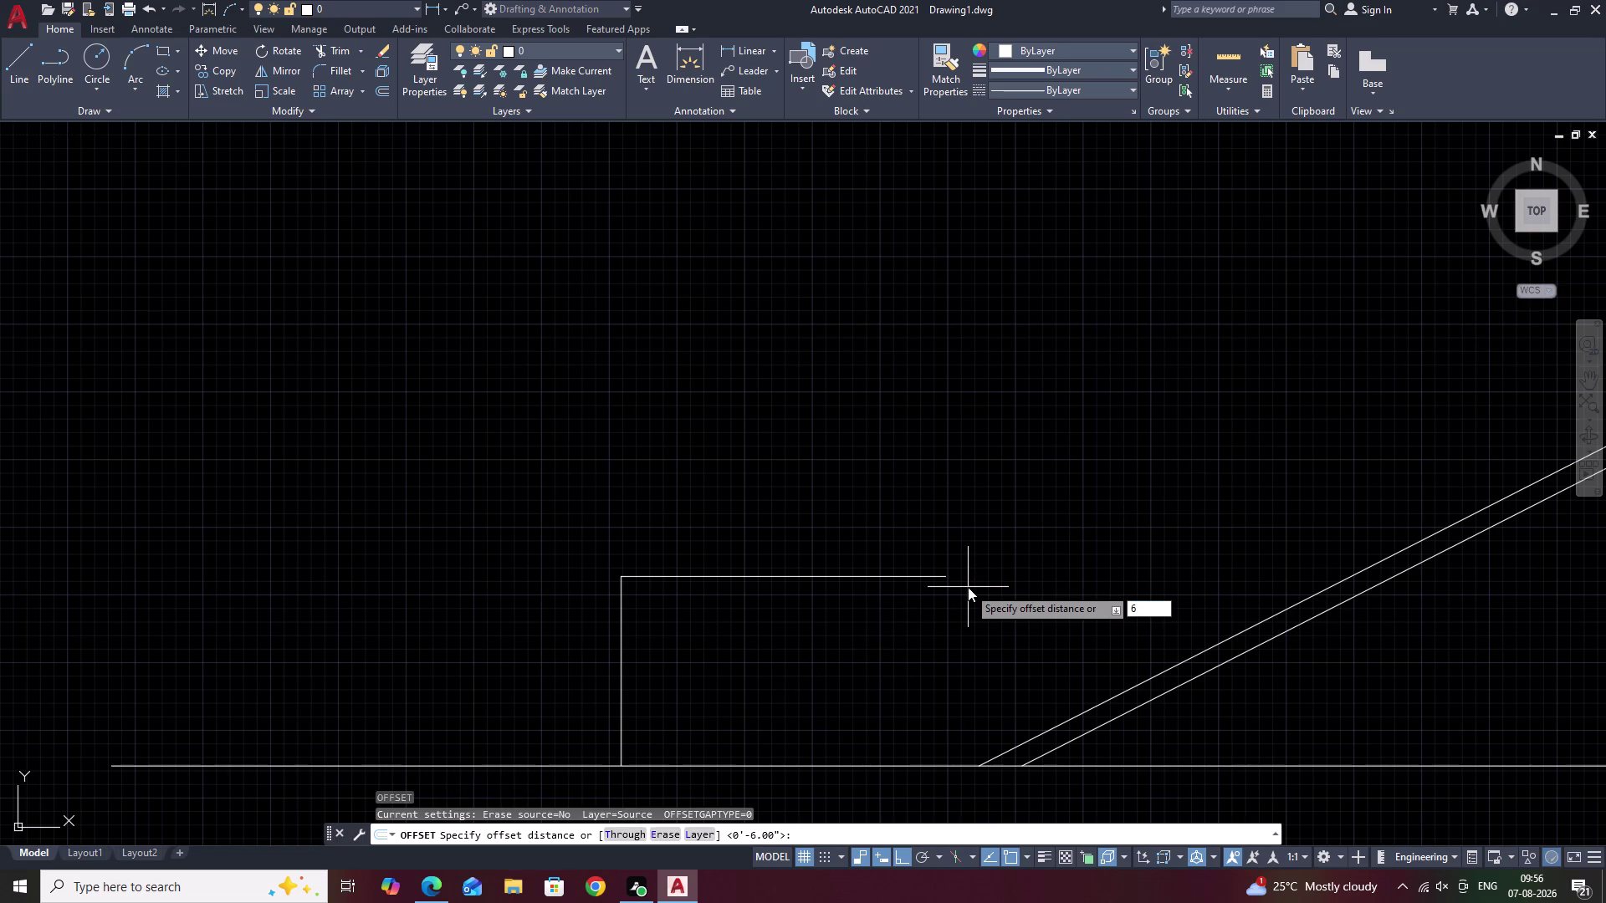
text(.89)
key(space)
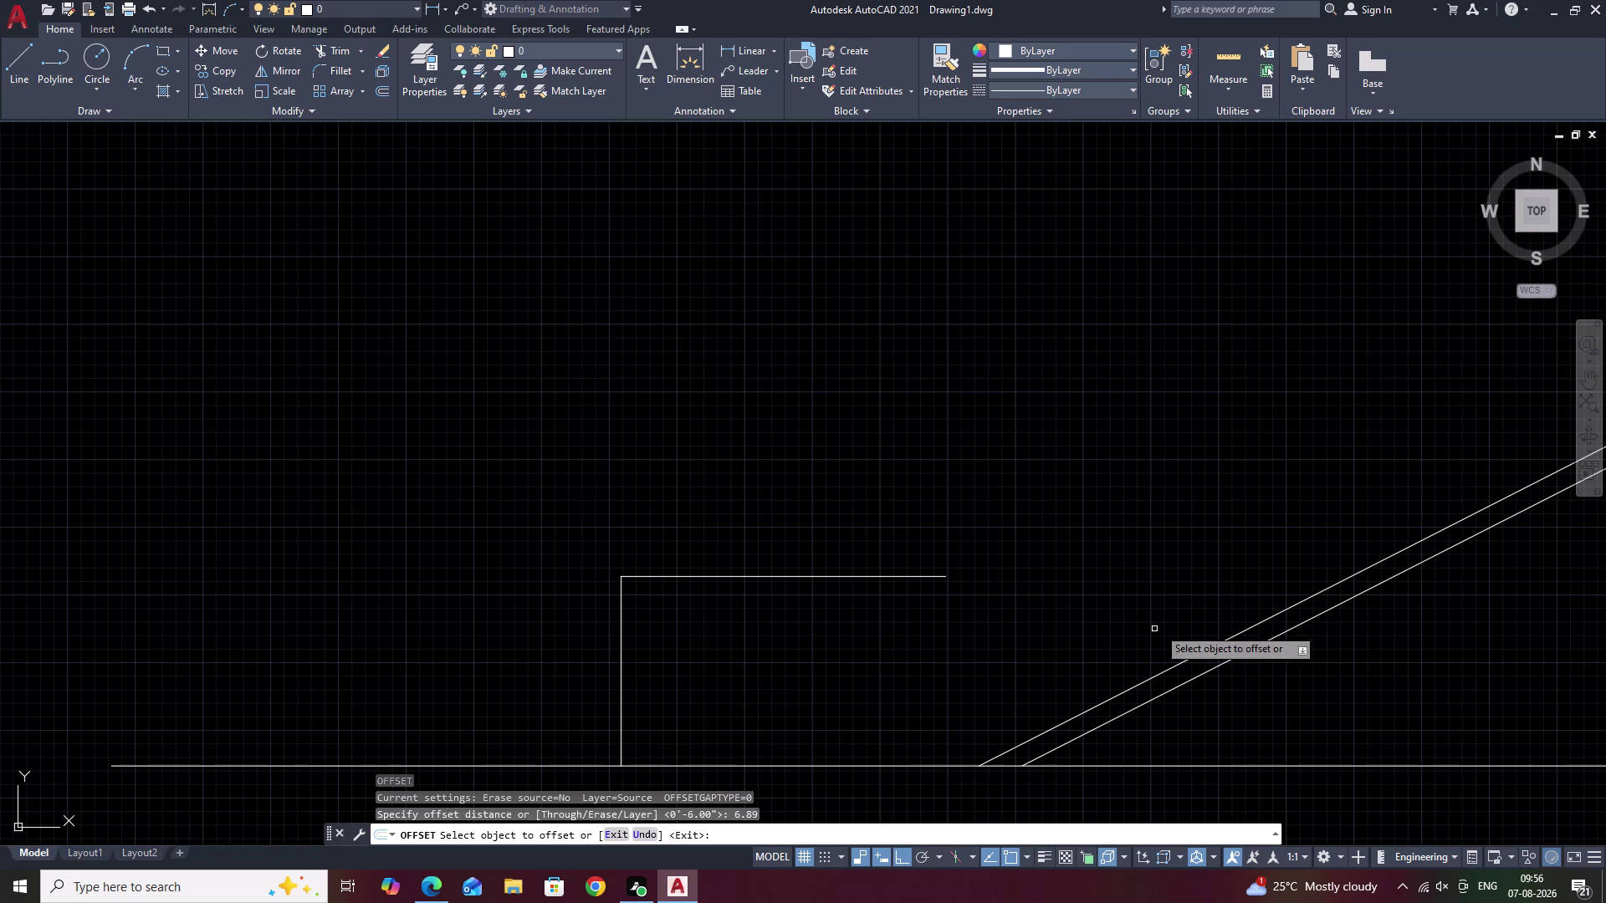
click(1229, 636)
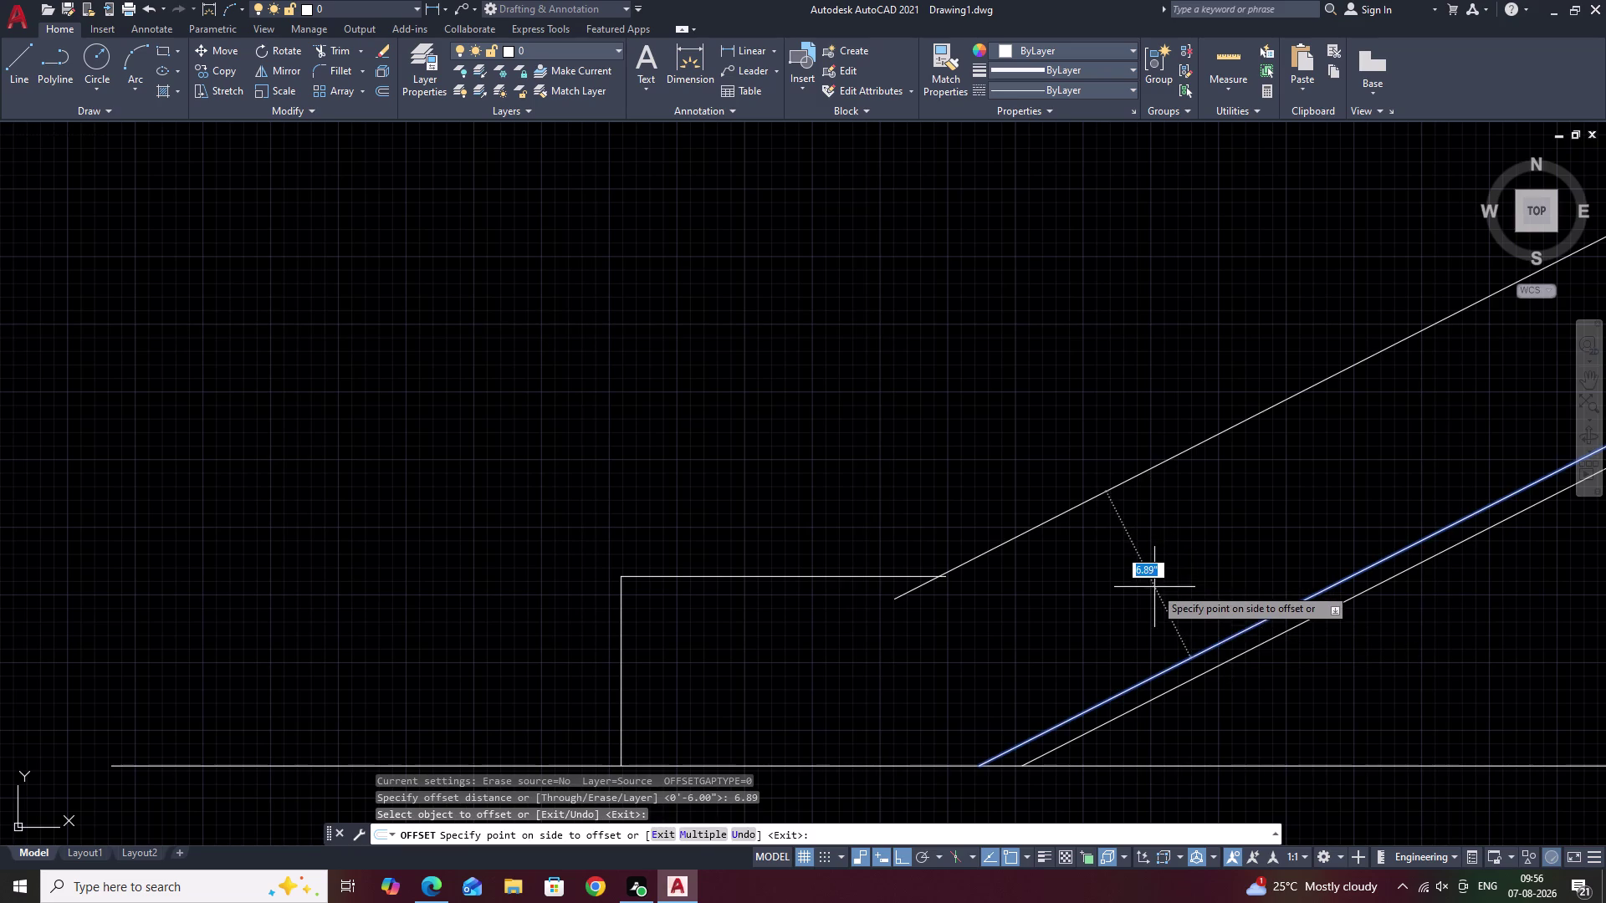
key(Escape)
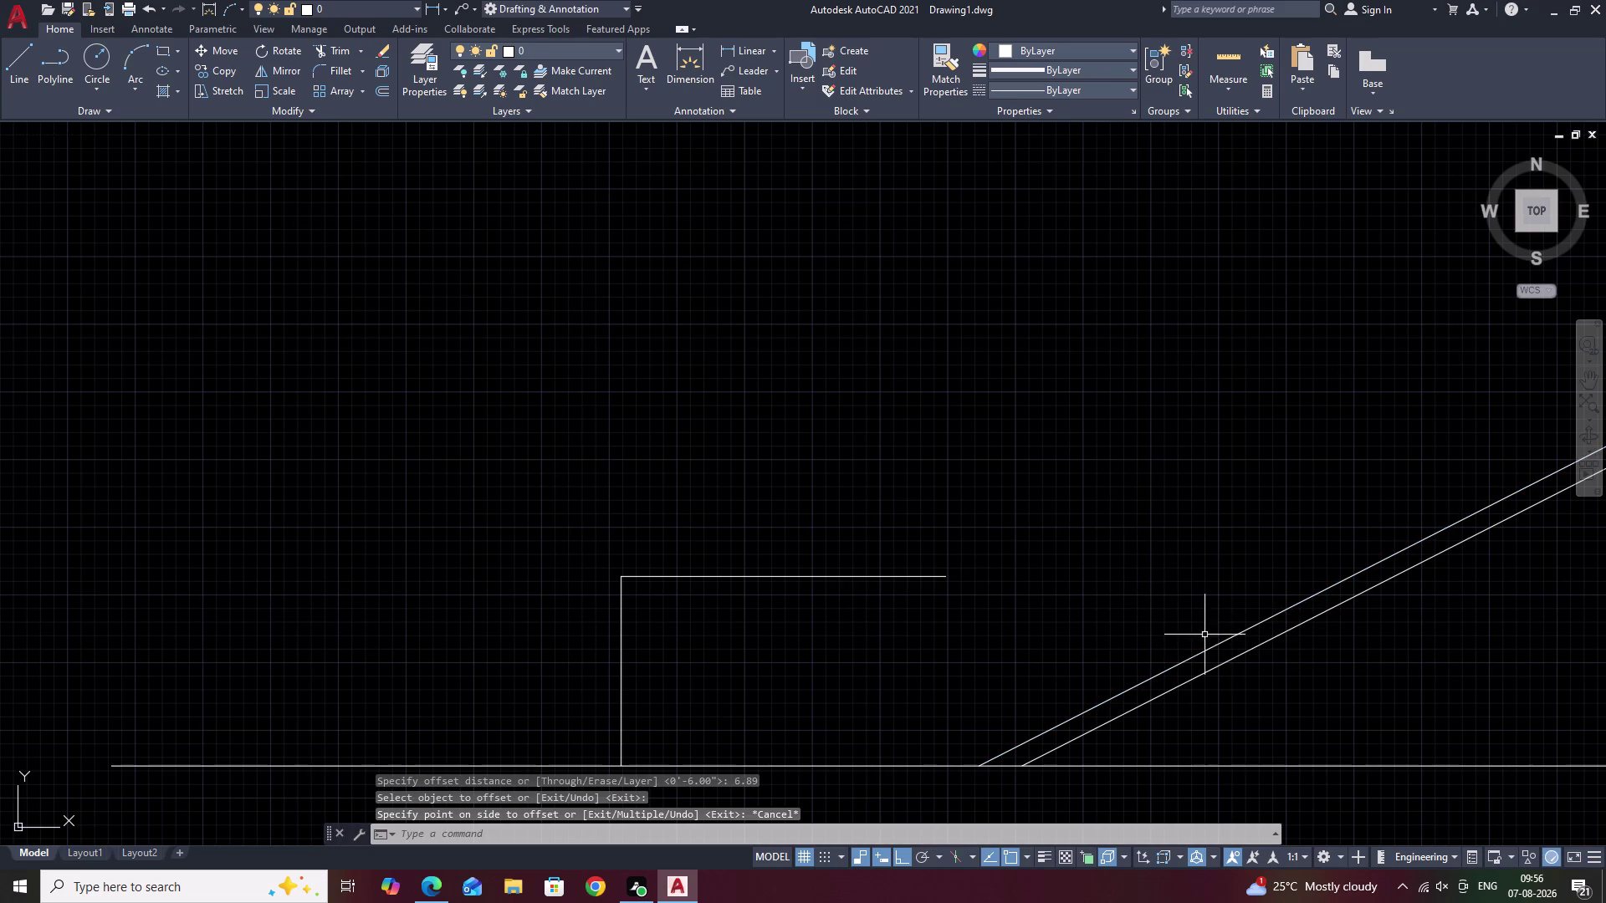
Copy the lower sloped stair line from its bottom end to the landing corner.
click(1215, 645)
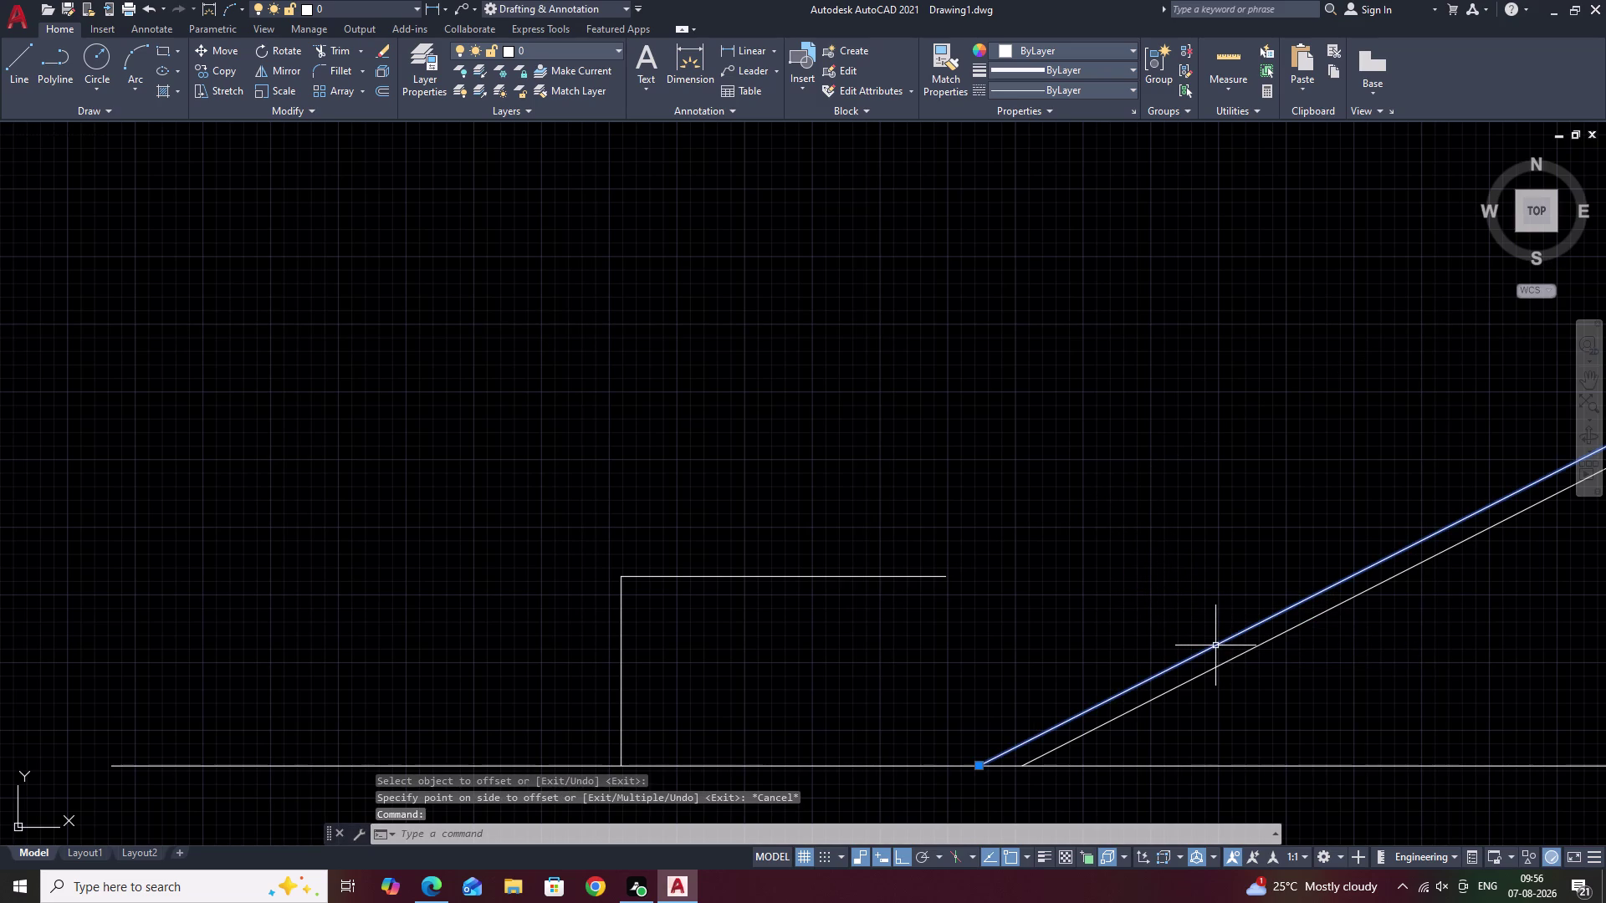
text(CO)
key(space)
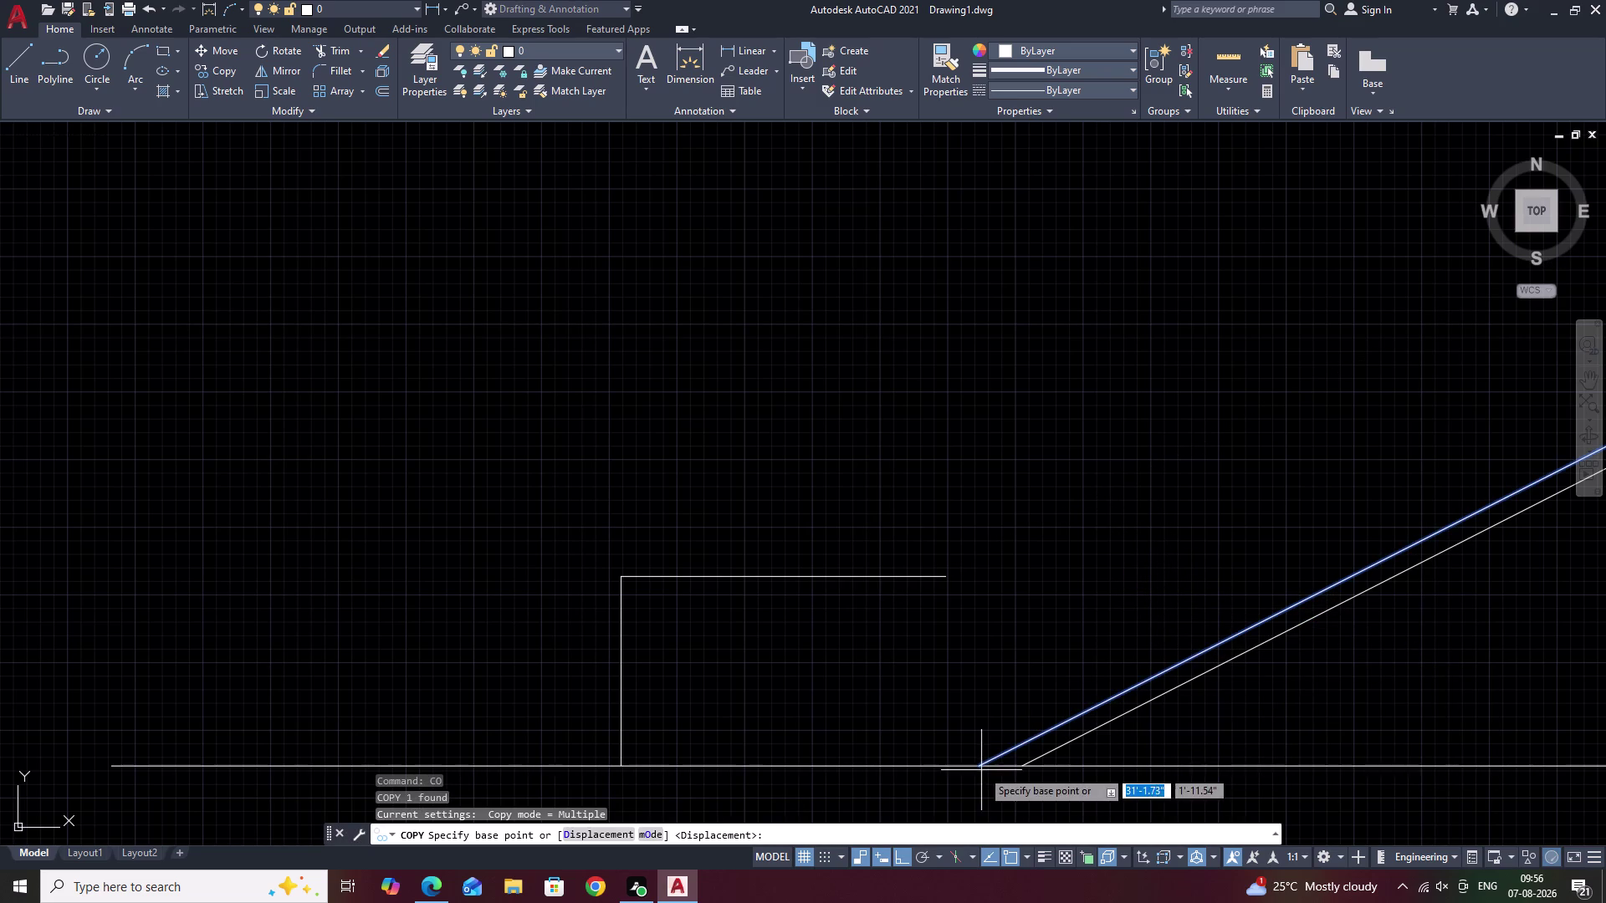
click(982, 768)
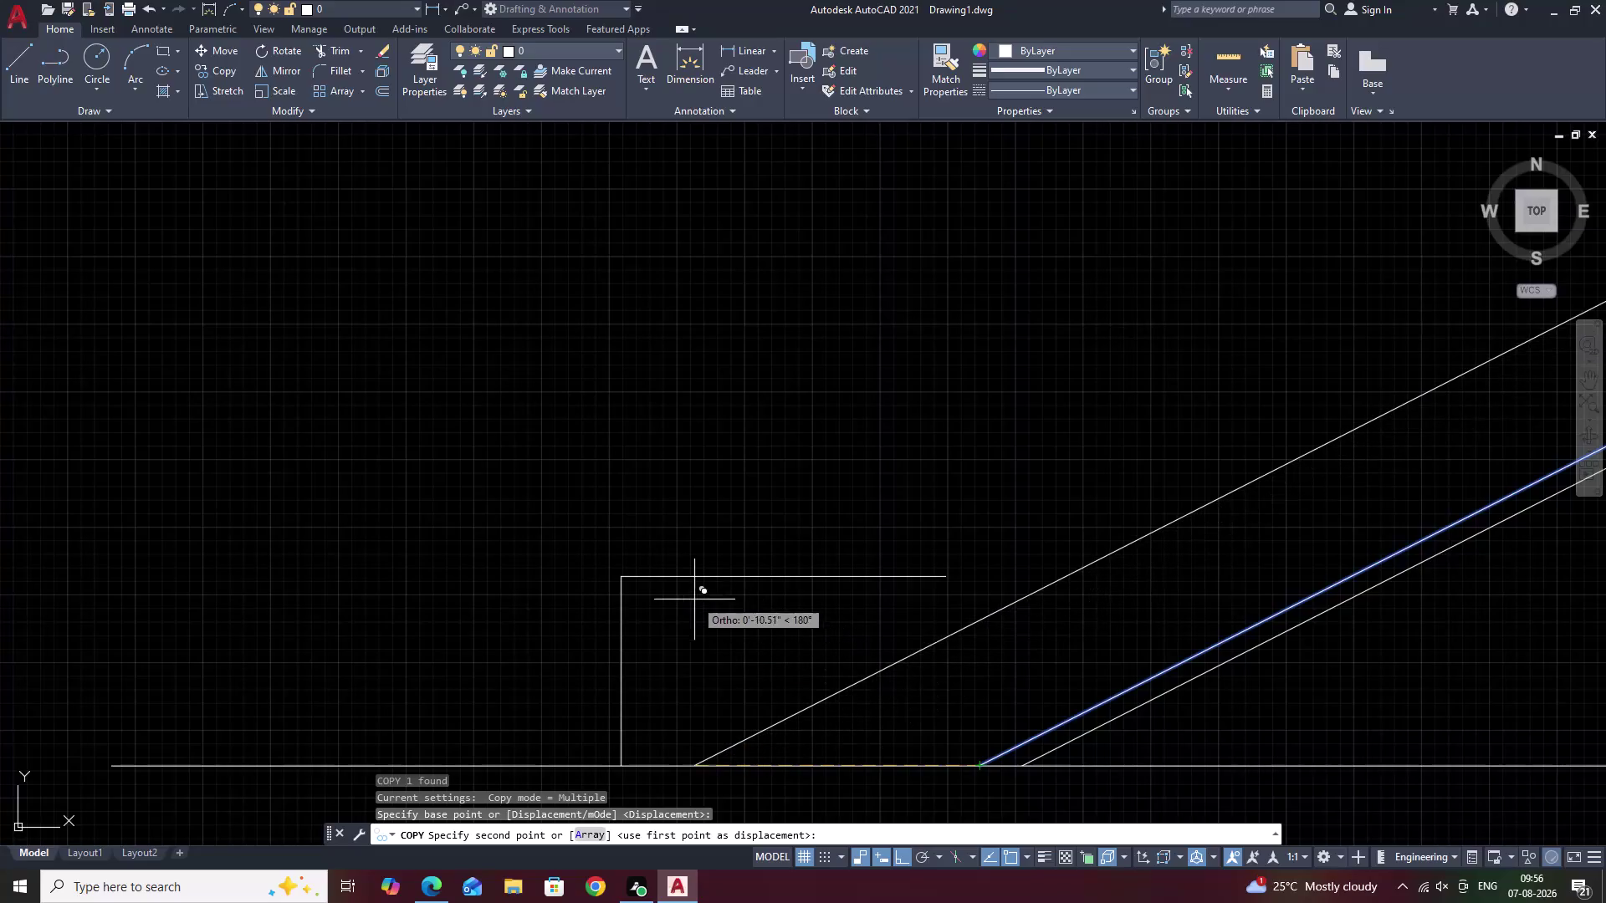
click(575, 541)
key(Escape)
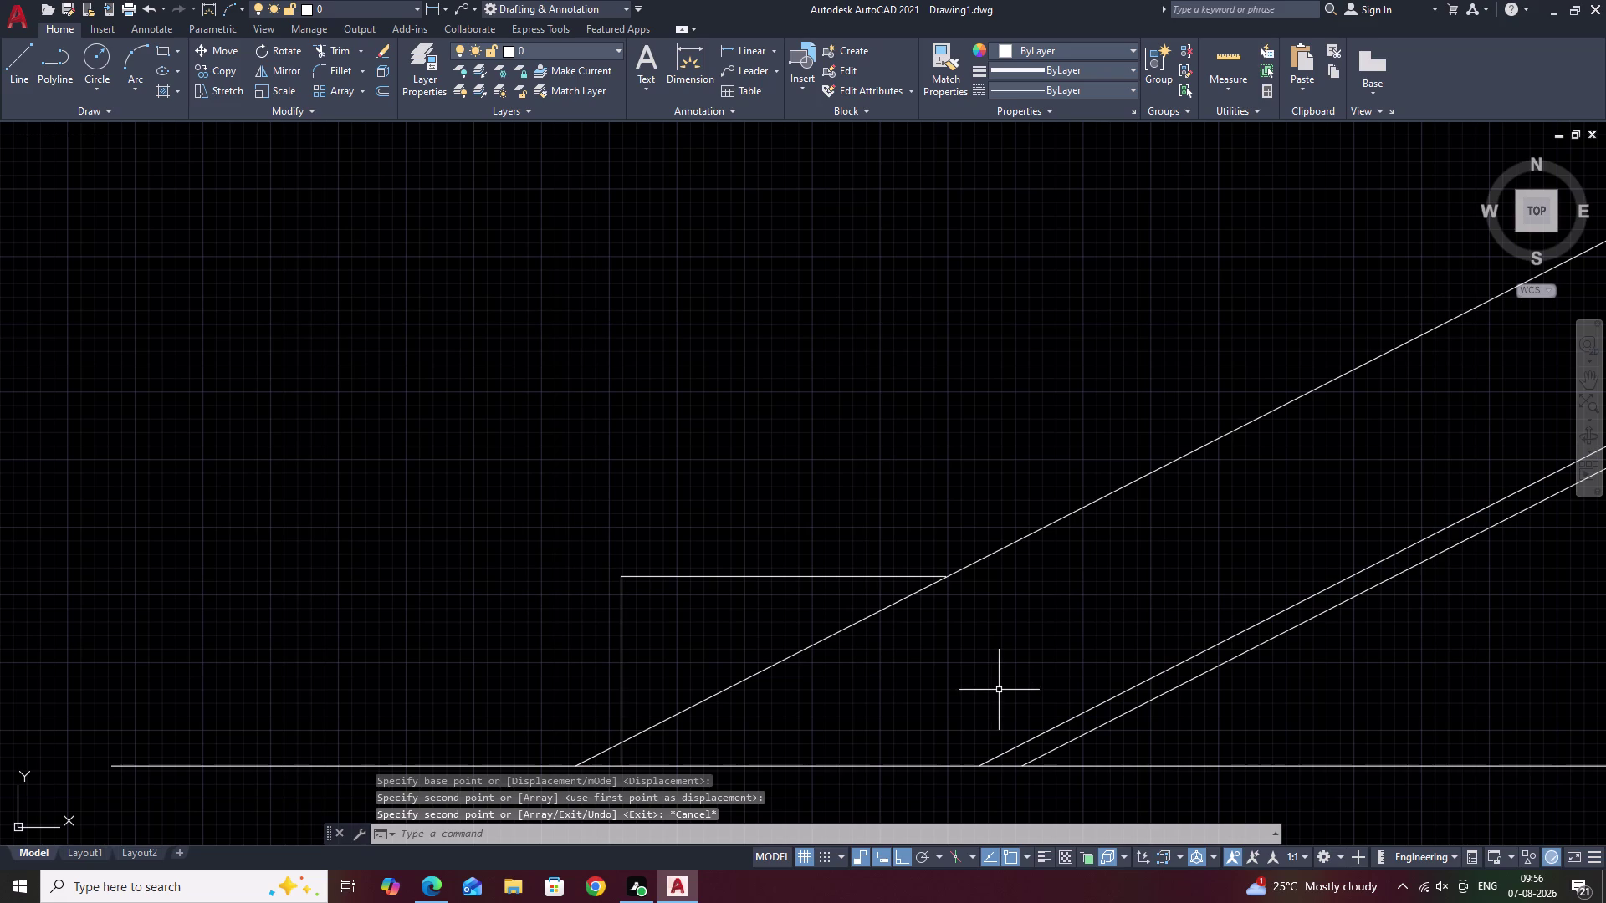
Trim the copied line back to the wall with a crossing trim.
text(TR)
key(space)
drag(748, 597, 835, 688)
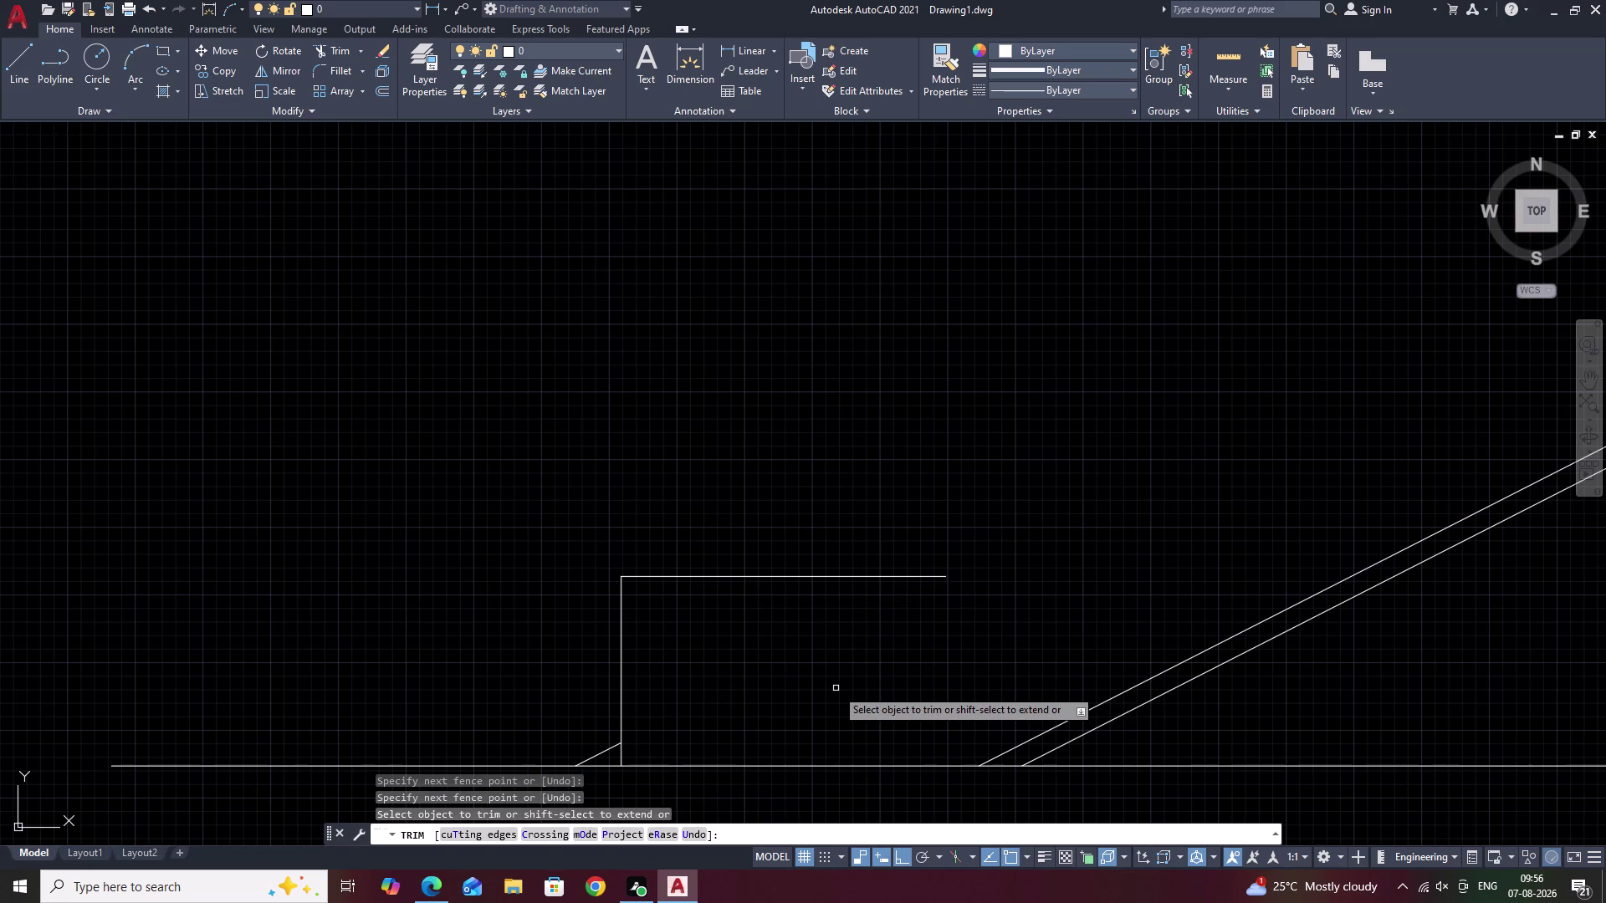
scroll(down, 3)
key(Escape)
scroll(up, 3)
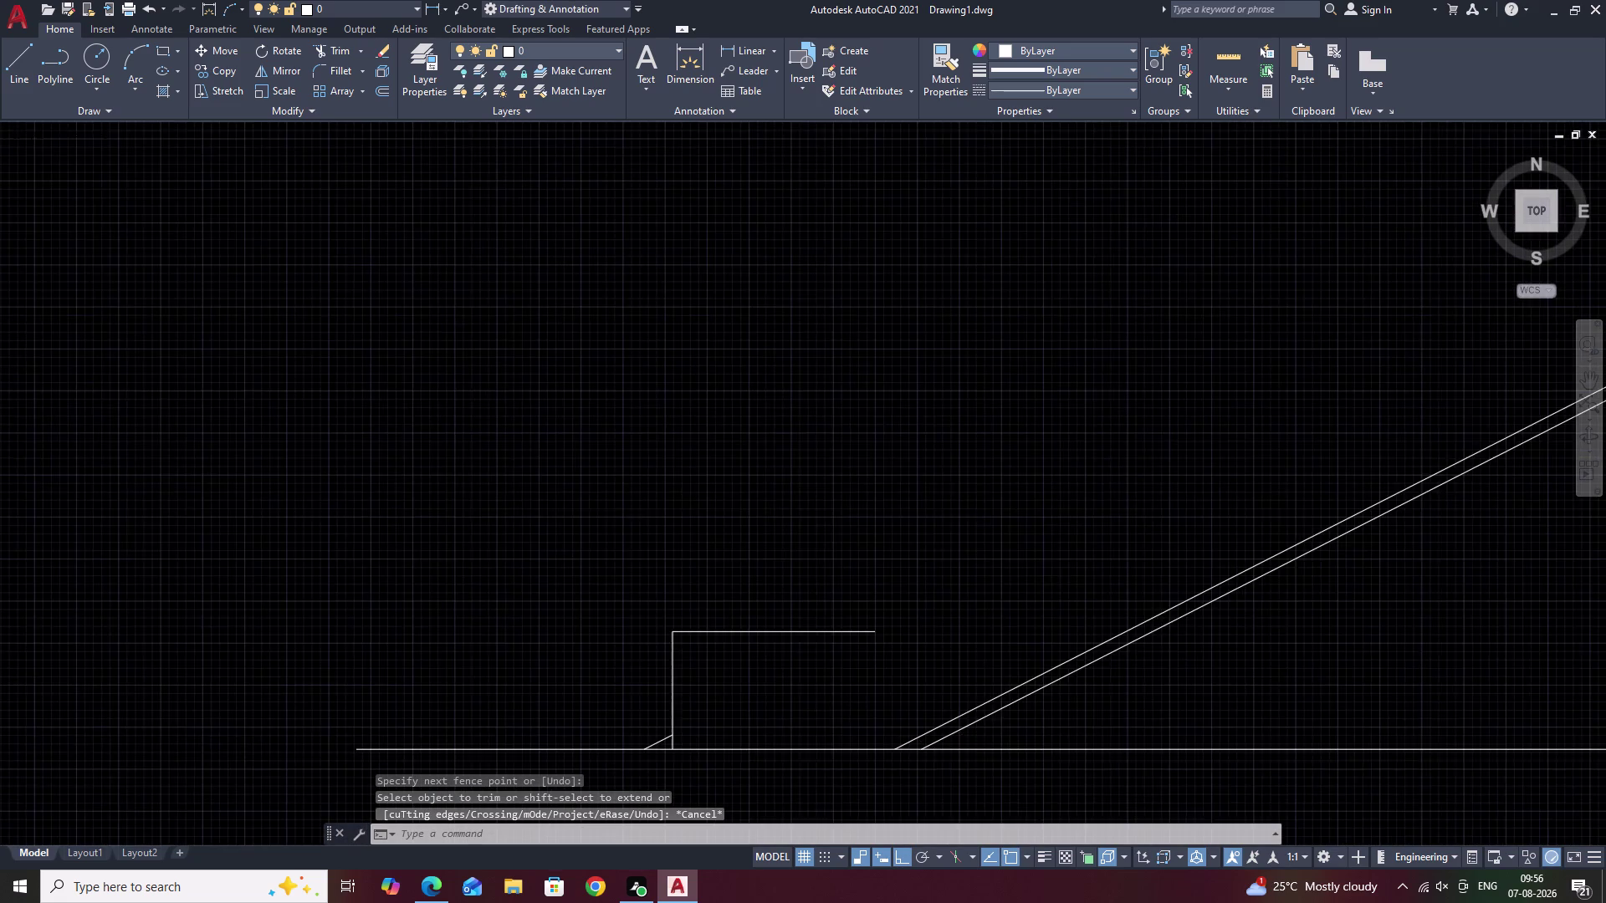
key(Escape)
scroll(down, 3)
middle_drag(774, 703, 920, 628)
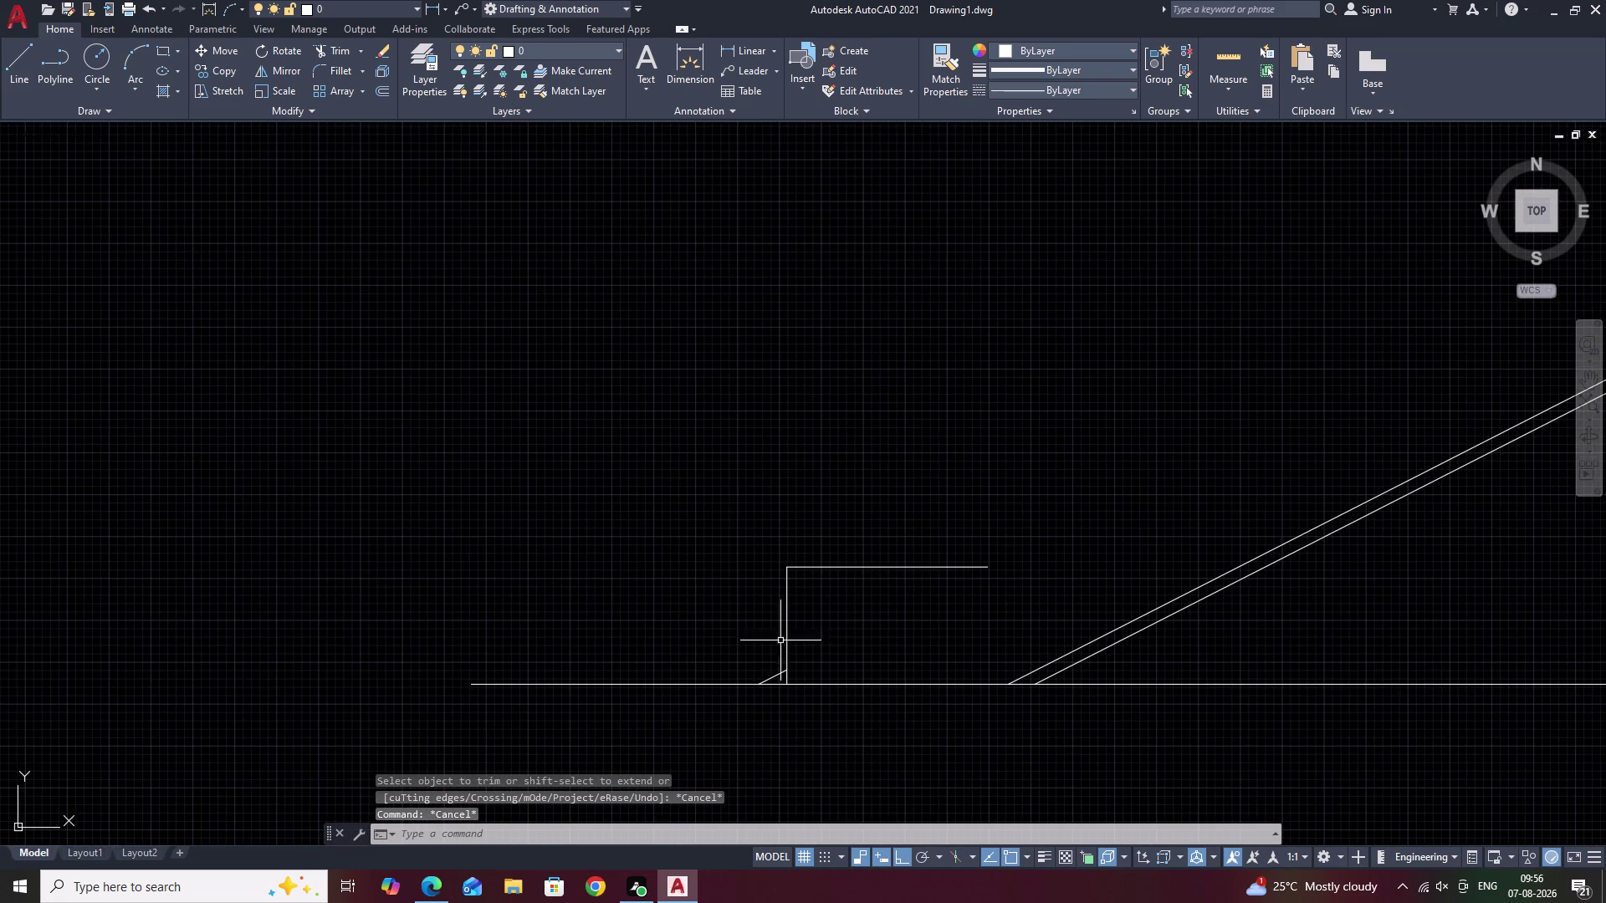
Erase the short leftover line segment.
click(776, 673)
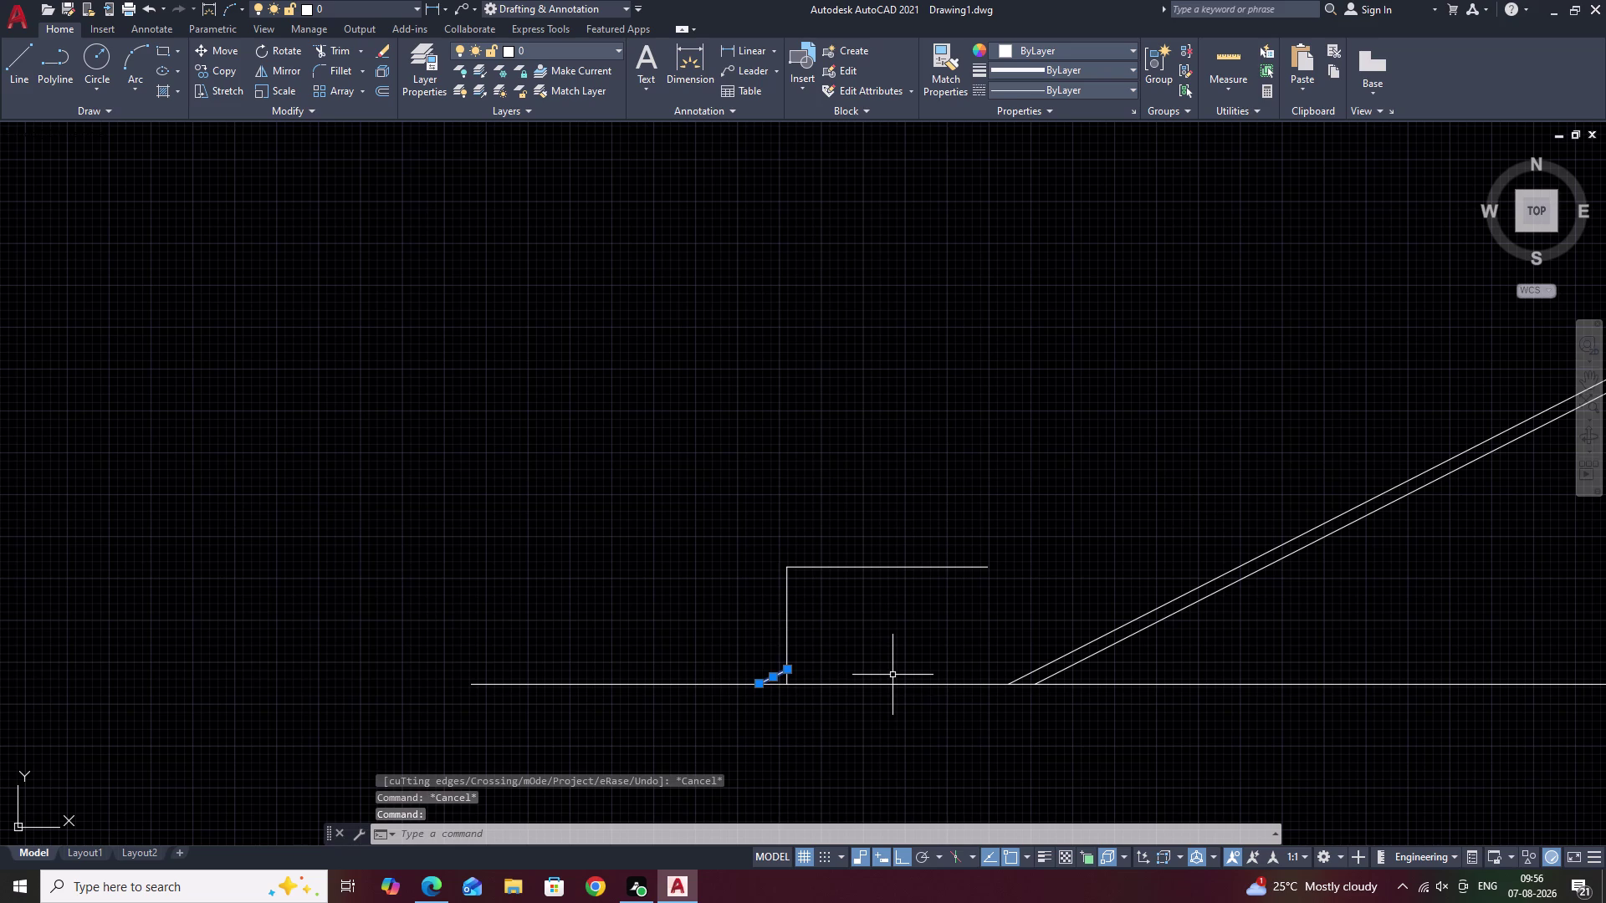
text(E)
key(space)
scroll(up, 3)
scroll(down, 3)
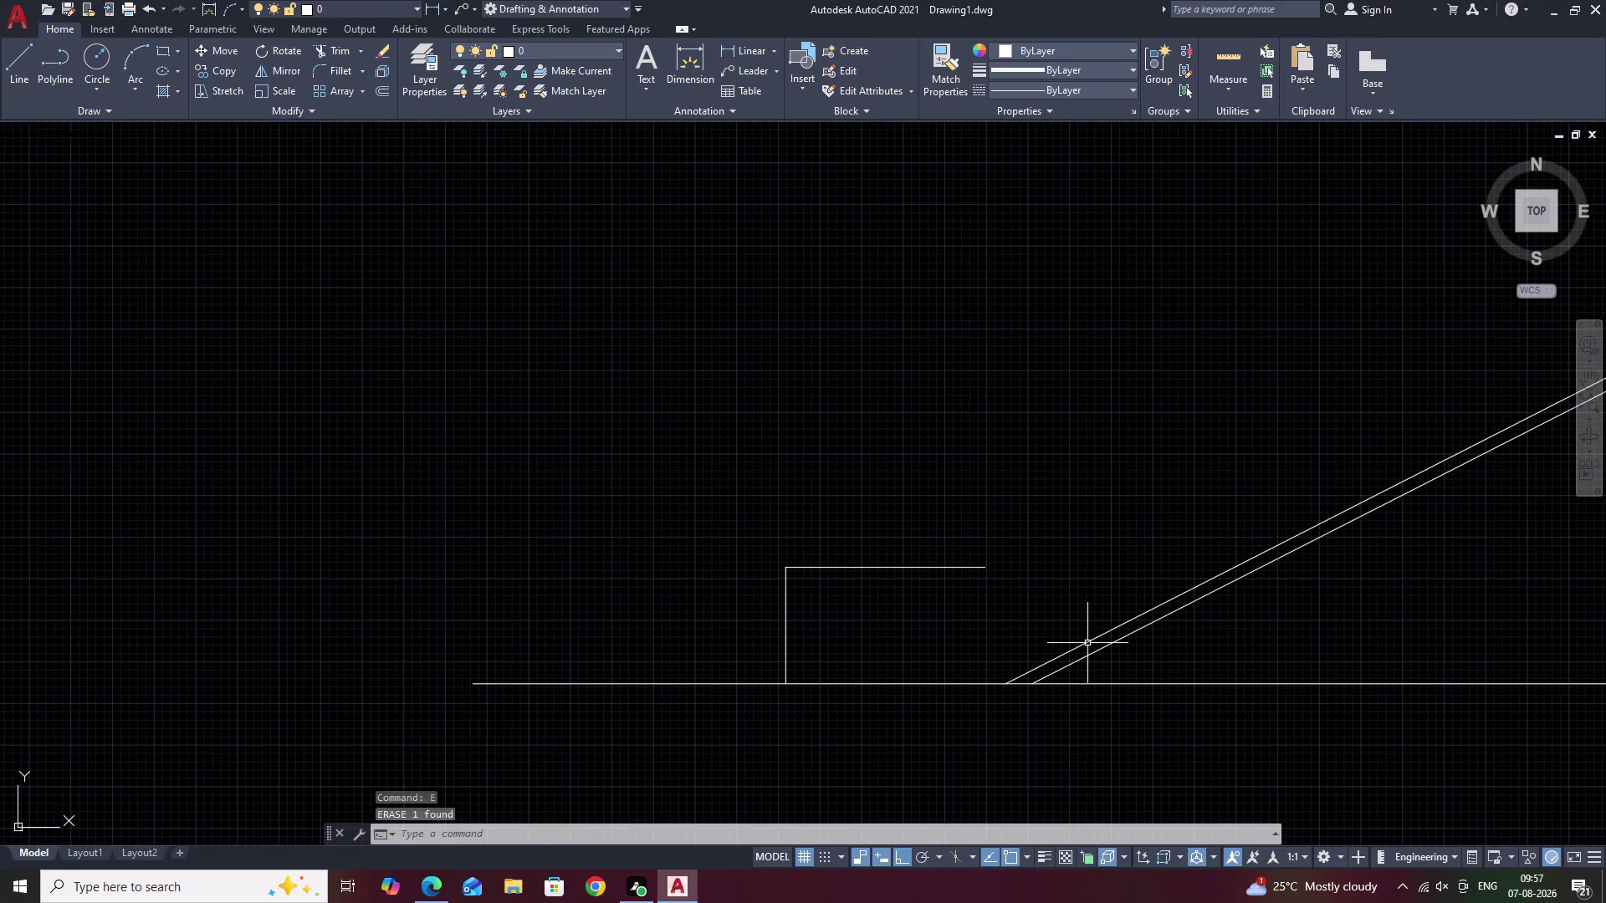
Copy the lower sloped stair line again from its lower end to the landing corner.
click(1089, 637)
click(1087, 641)
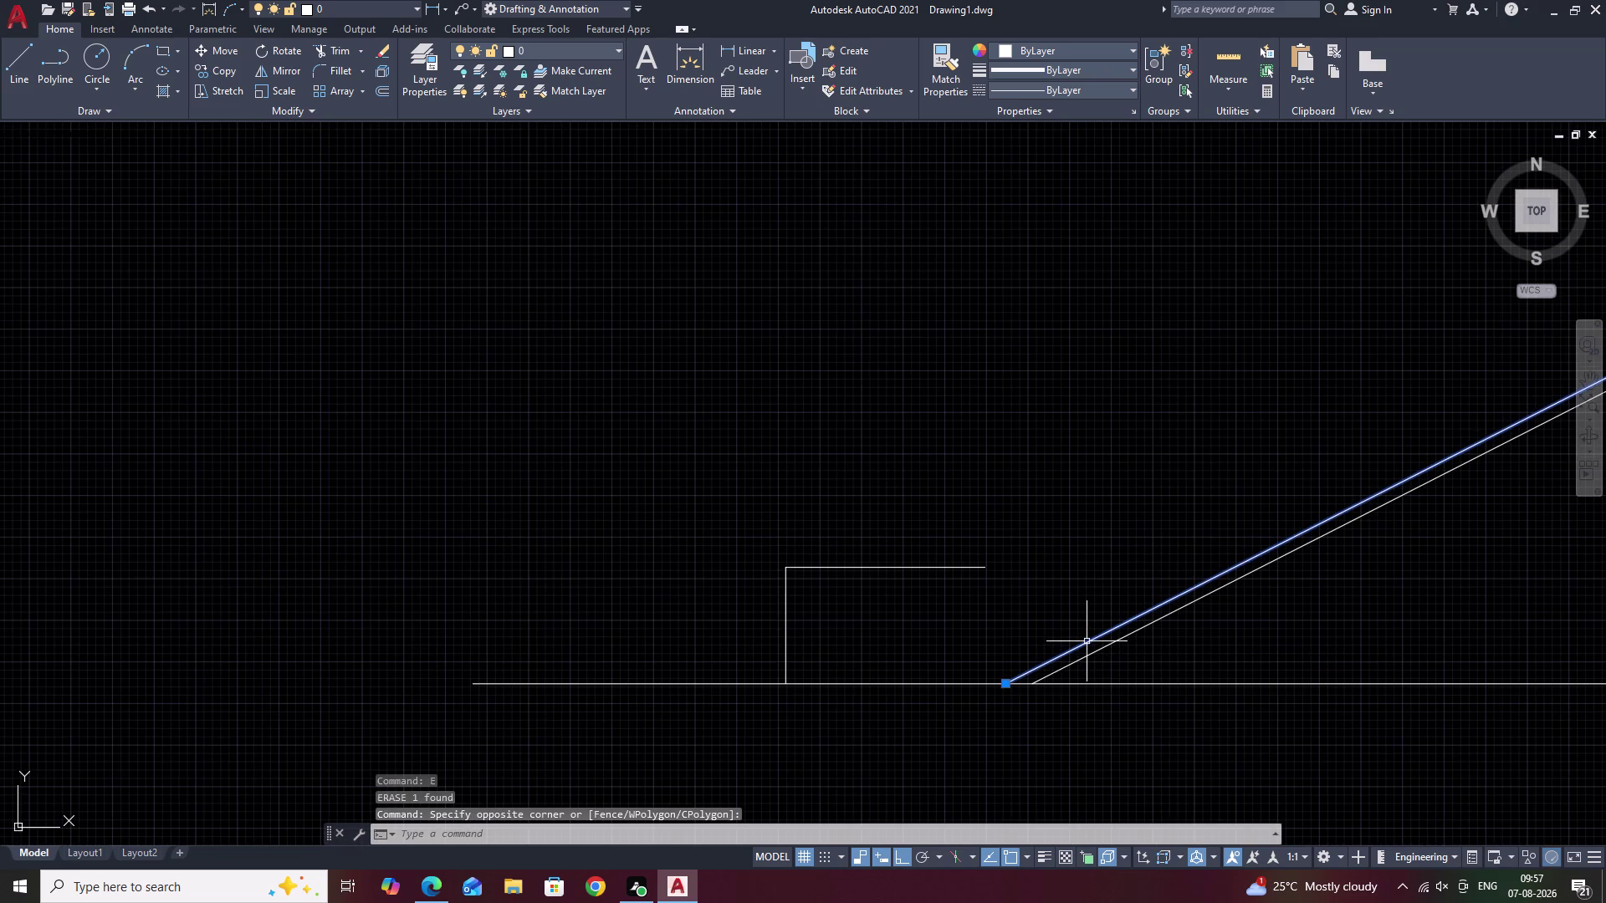
key(m)
key(BackSpace)
text(C)
text(O)
key(space)
click(1012, 684)
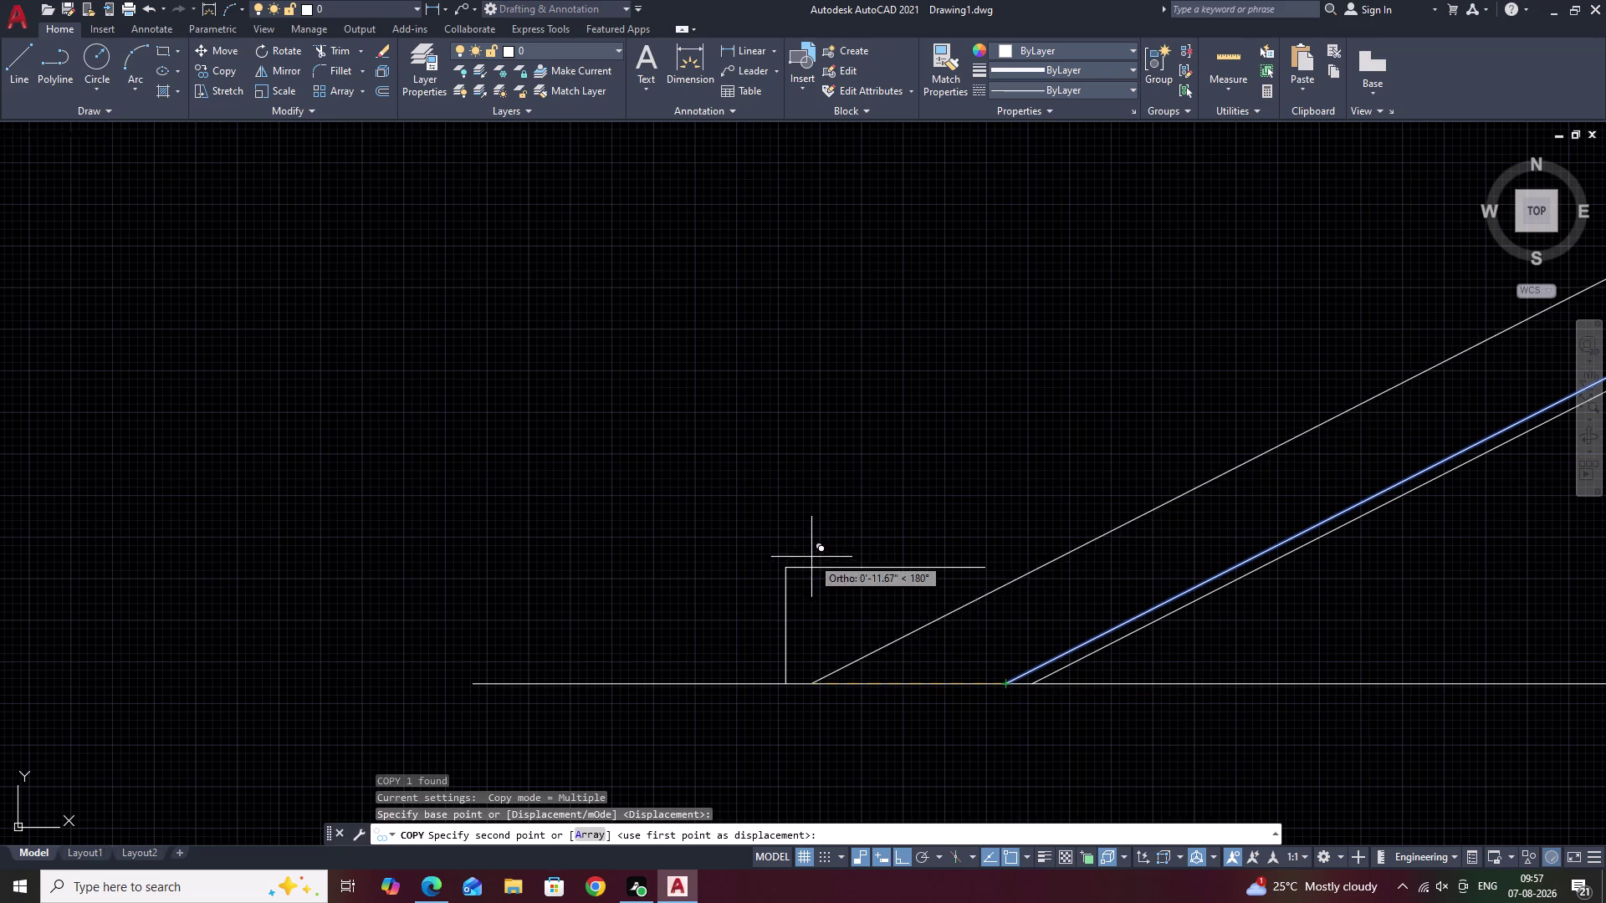
click(758, 548)
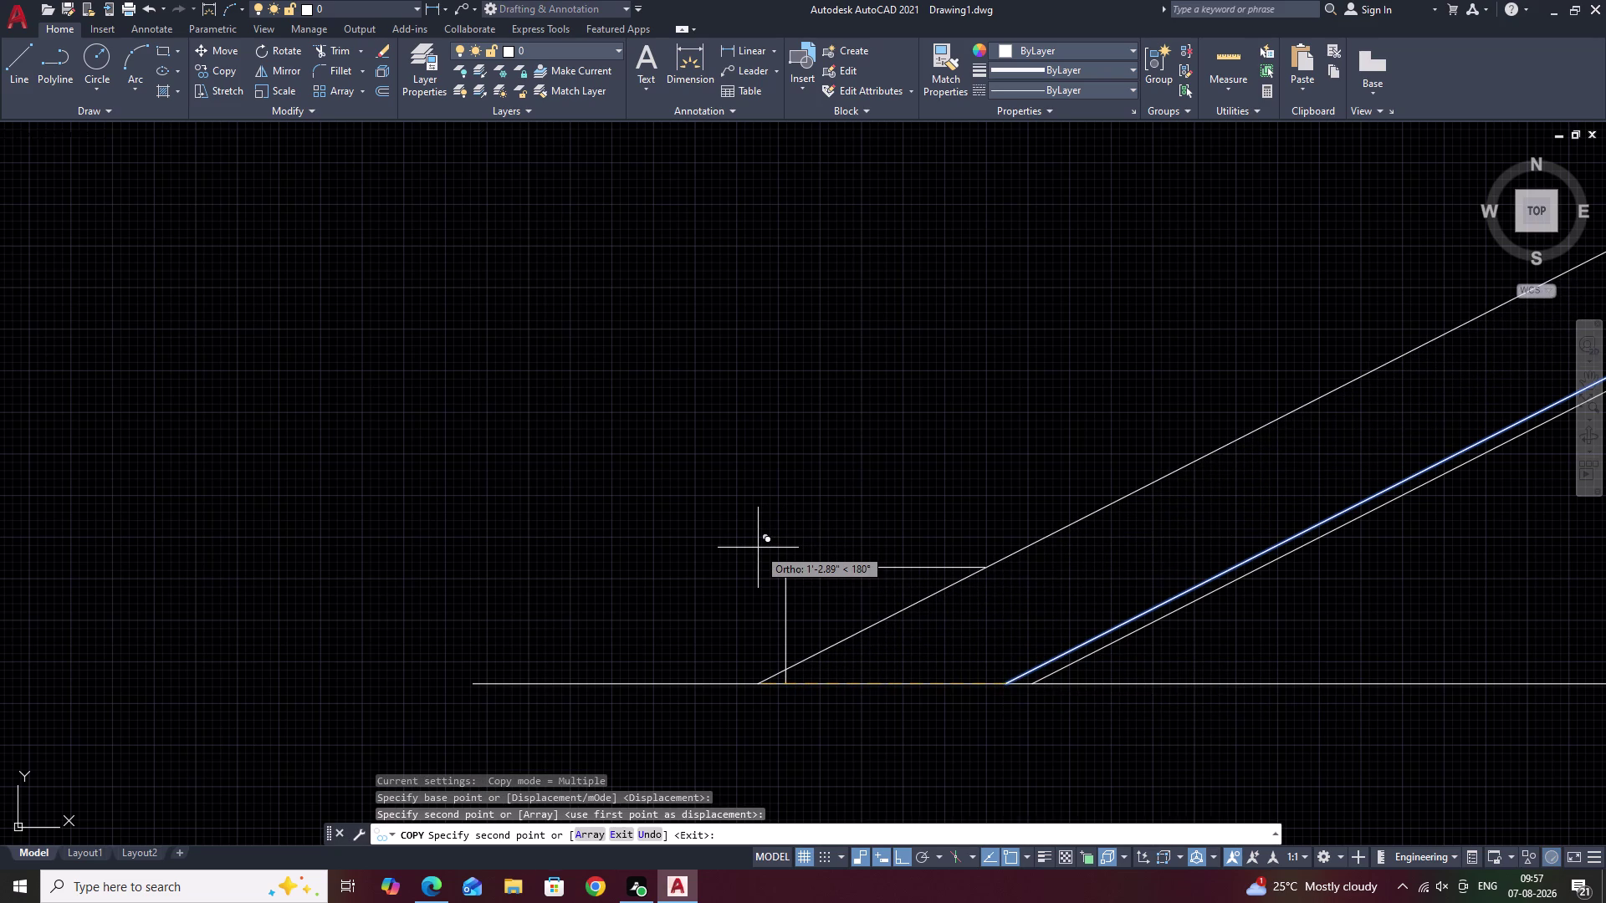
key(Escape)
Trim off the copy's end that runs past the wall.
scroll(down, 3)
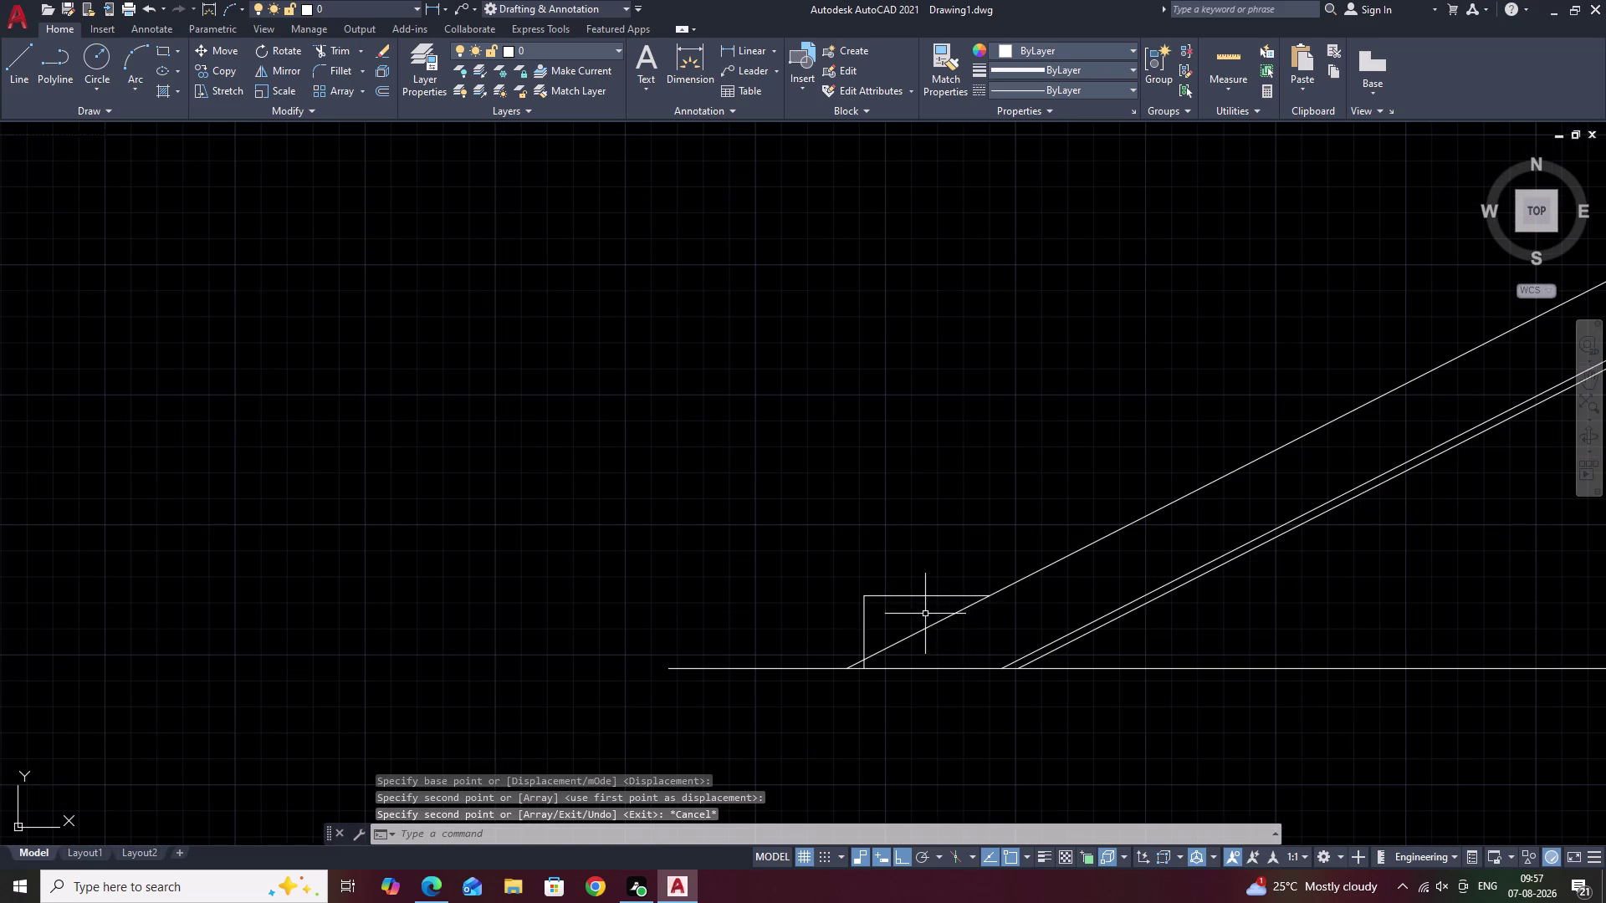
text(TR)
key(space)
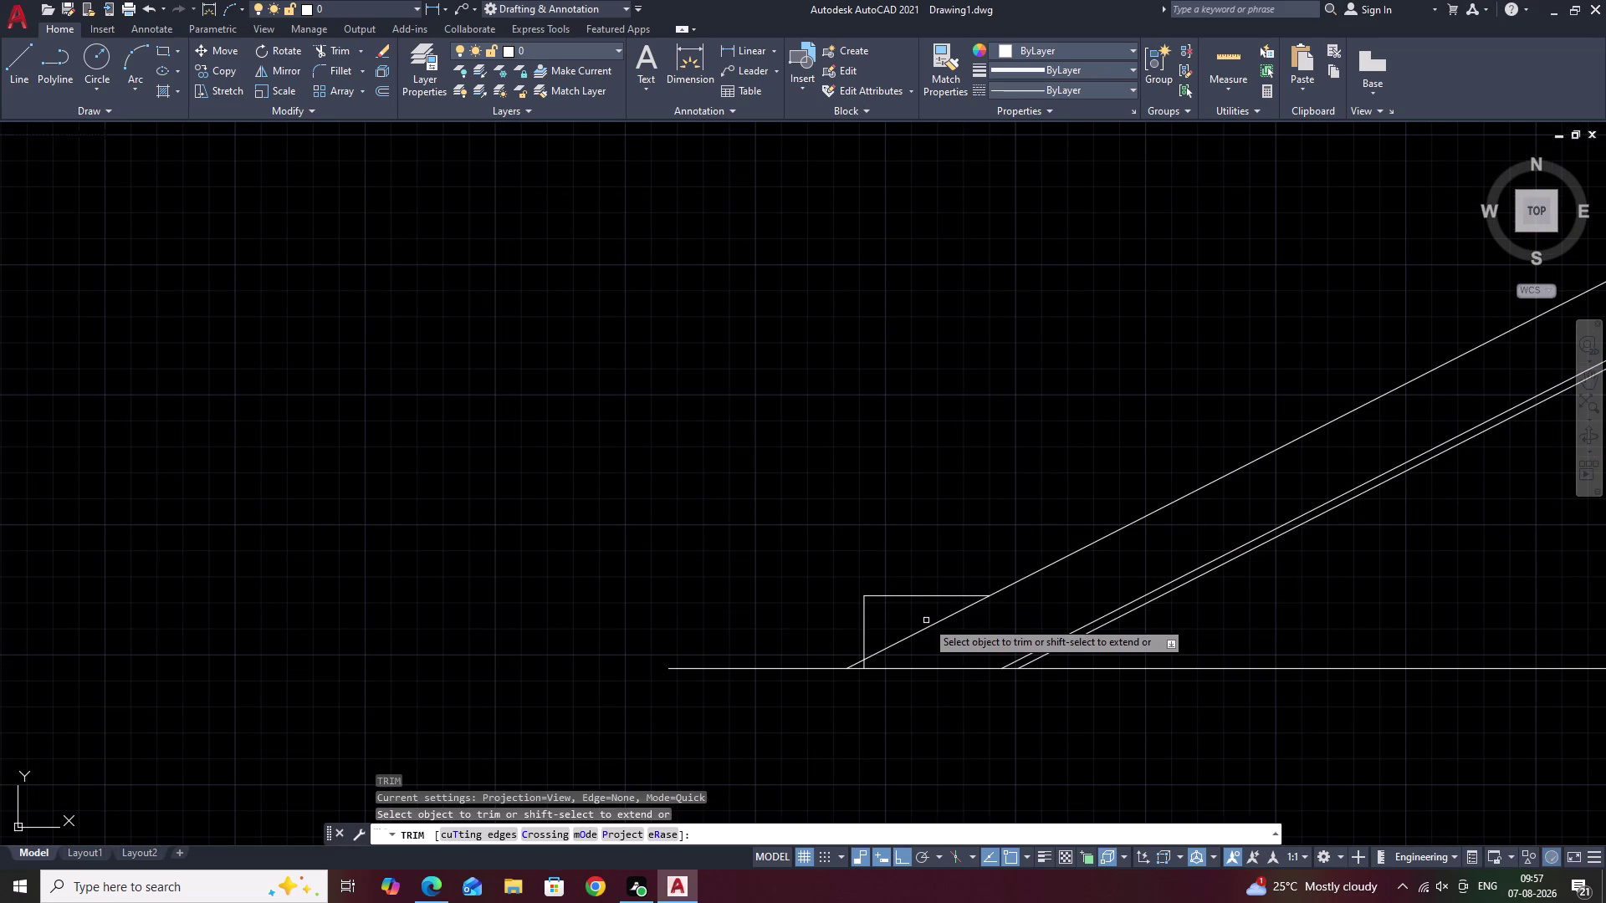
key(space)
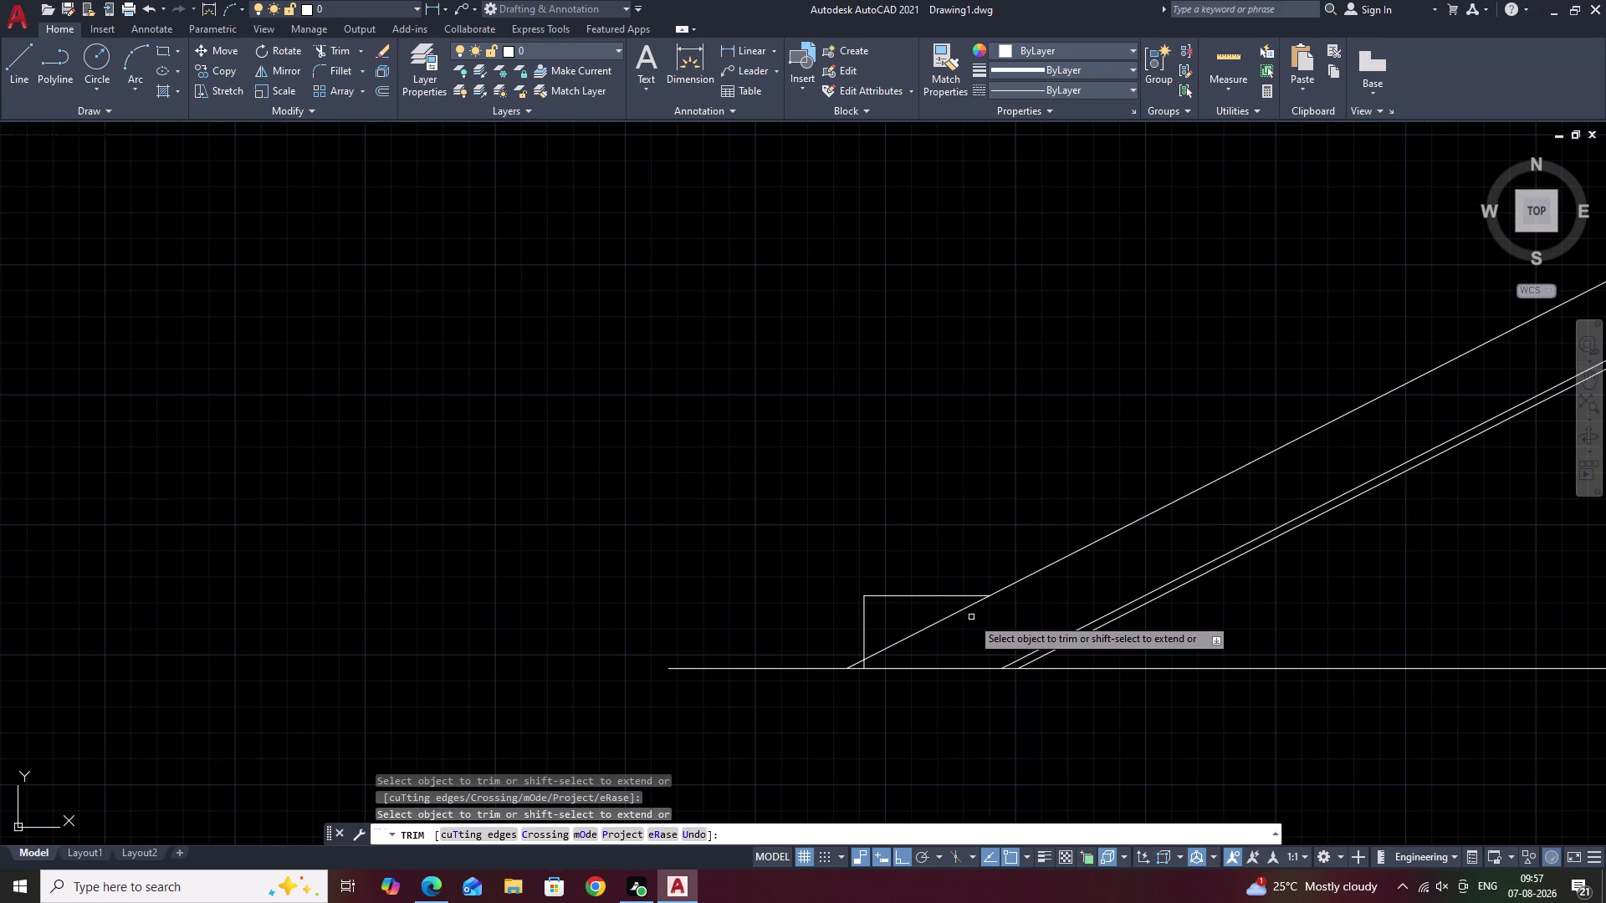
scroll(up, 3)
key(Escape)
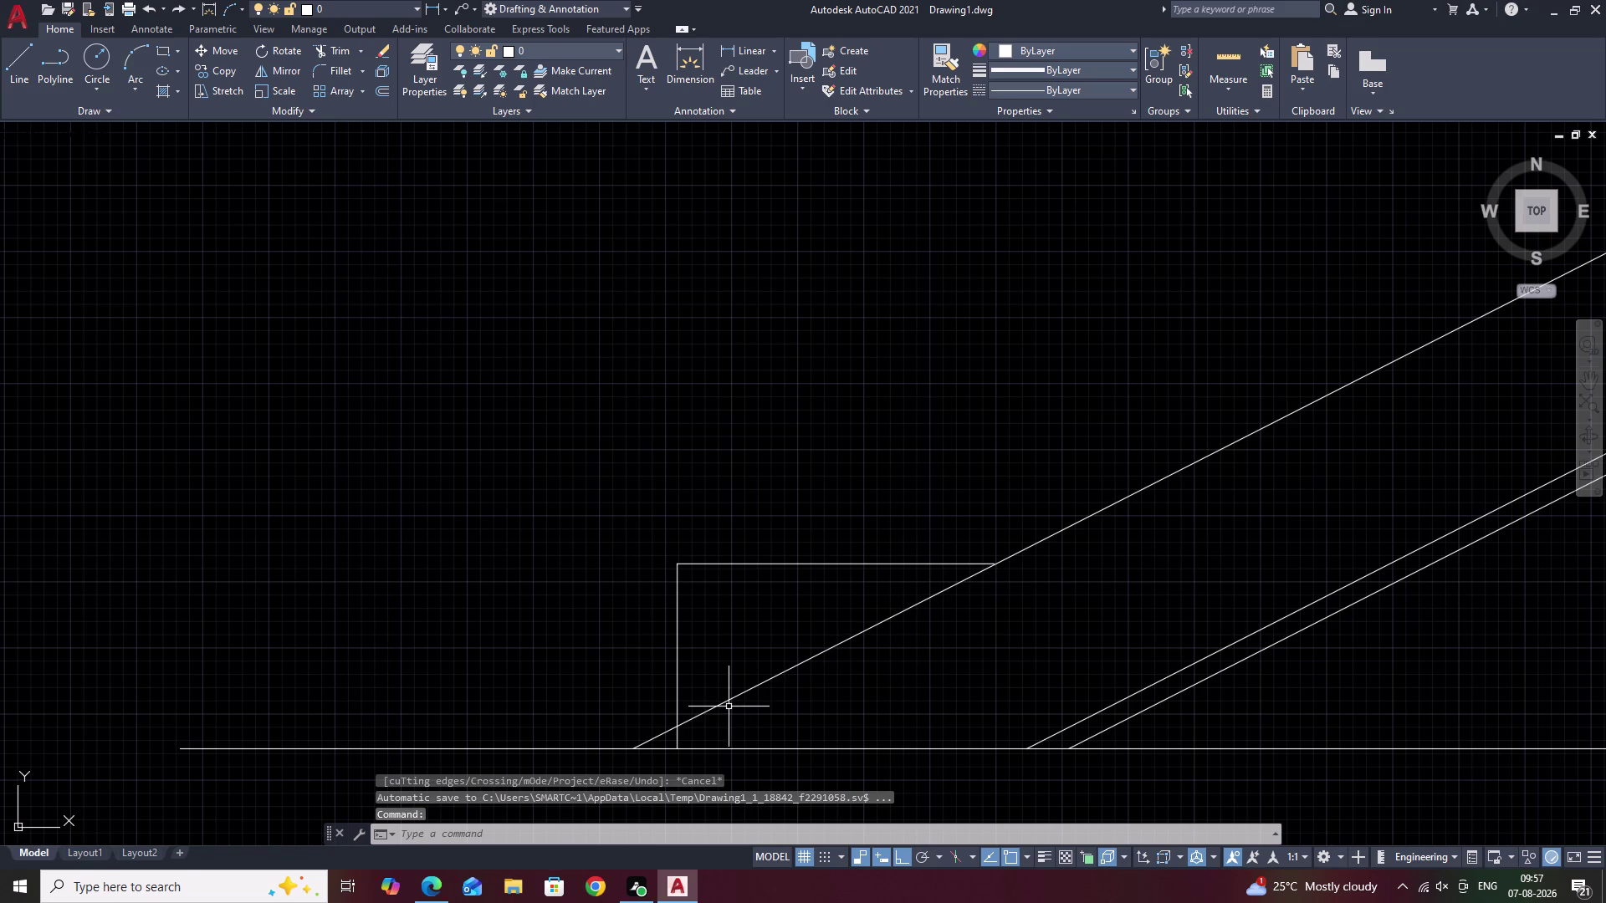
text(TR)
key(space)
click(660, 736)
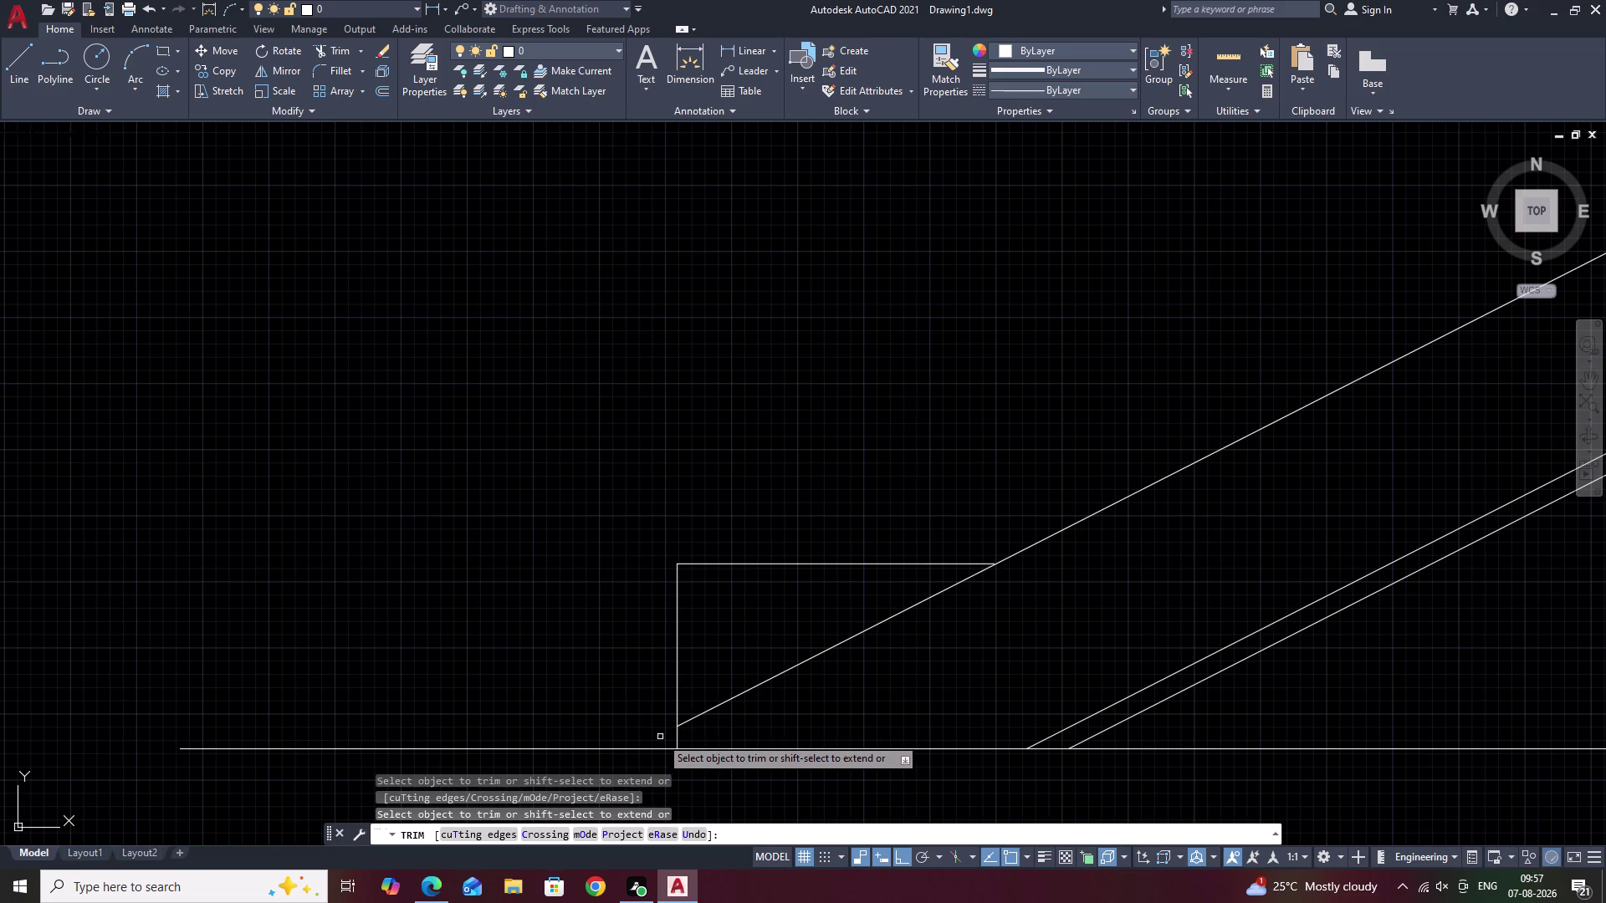
scroll(down, 3)
middle_drag(943, 677, 873, 723)
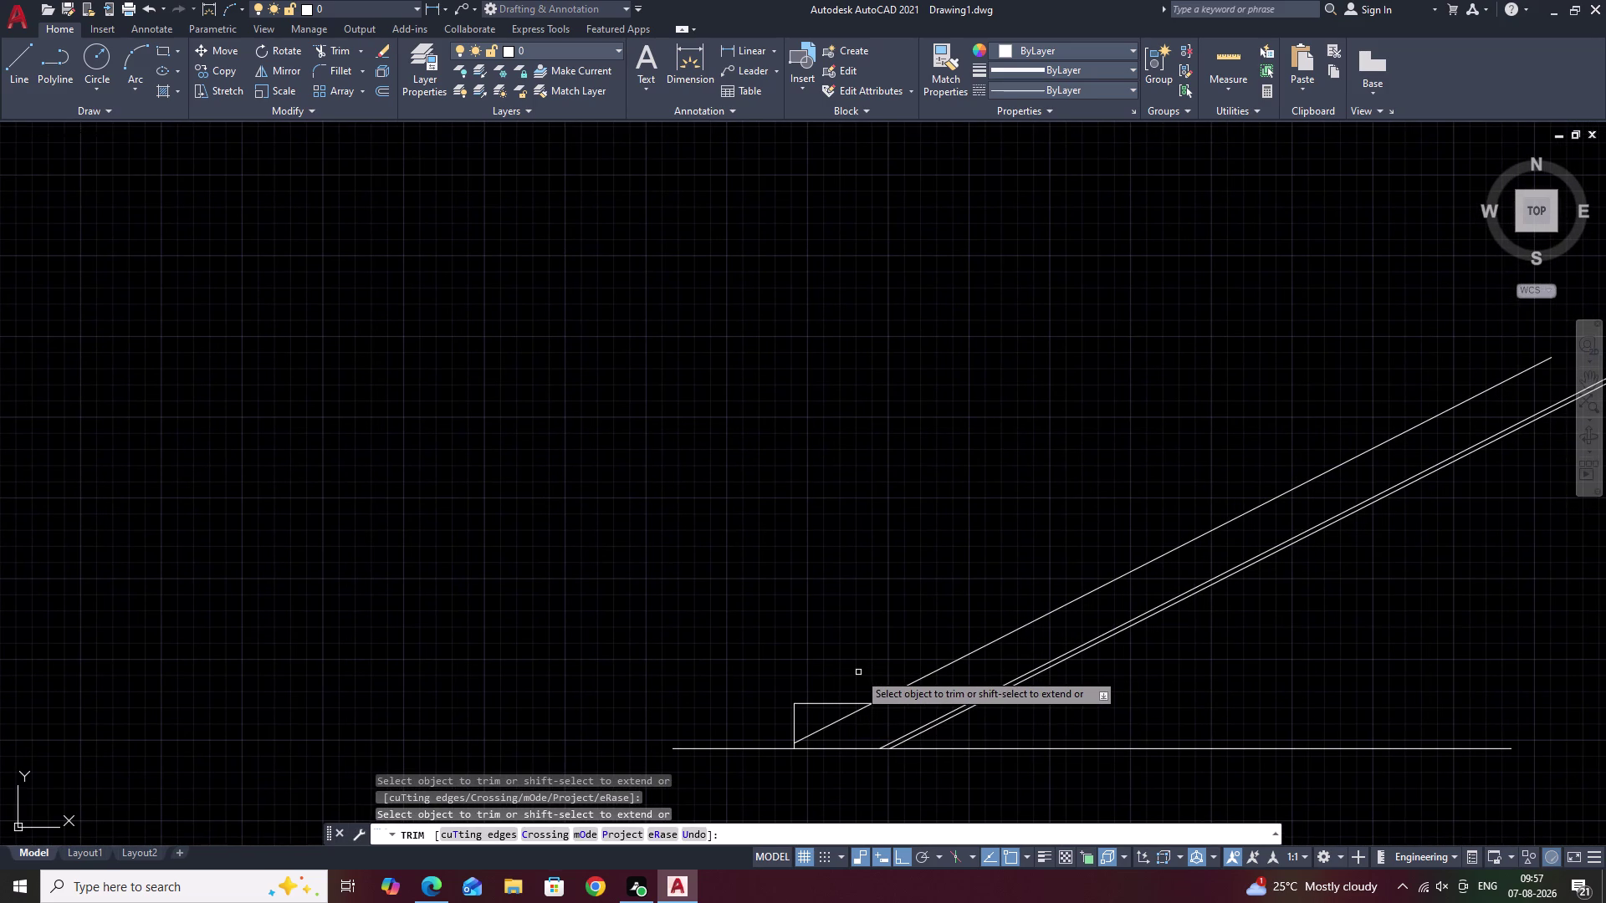
key(Escape)
scroll(up, 3)
middle_drag(853, 689, 904, 575)
Offset the landing's top and left edges 1 inch inward.
text(O)
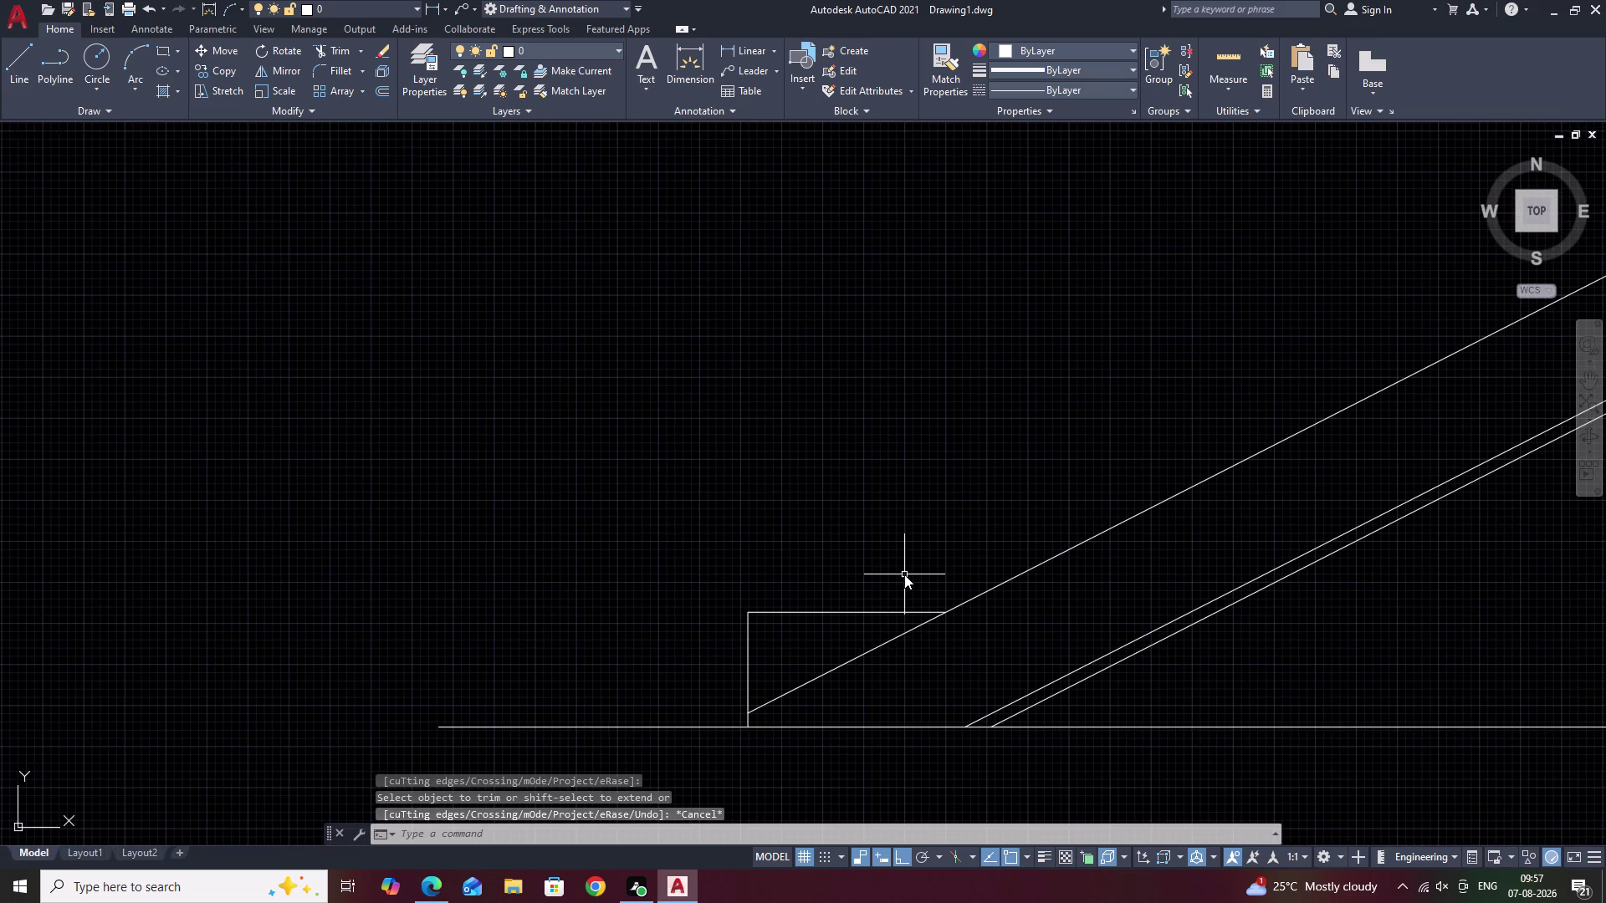
key(space)
text(1)
key(space)
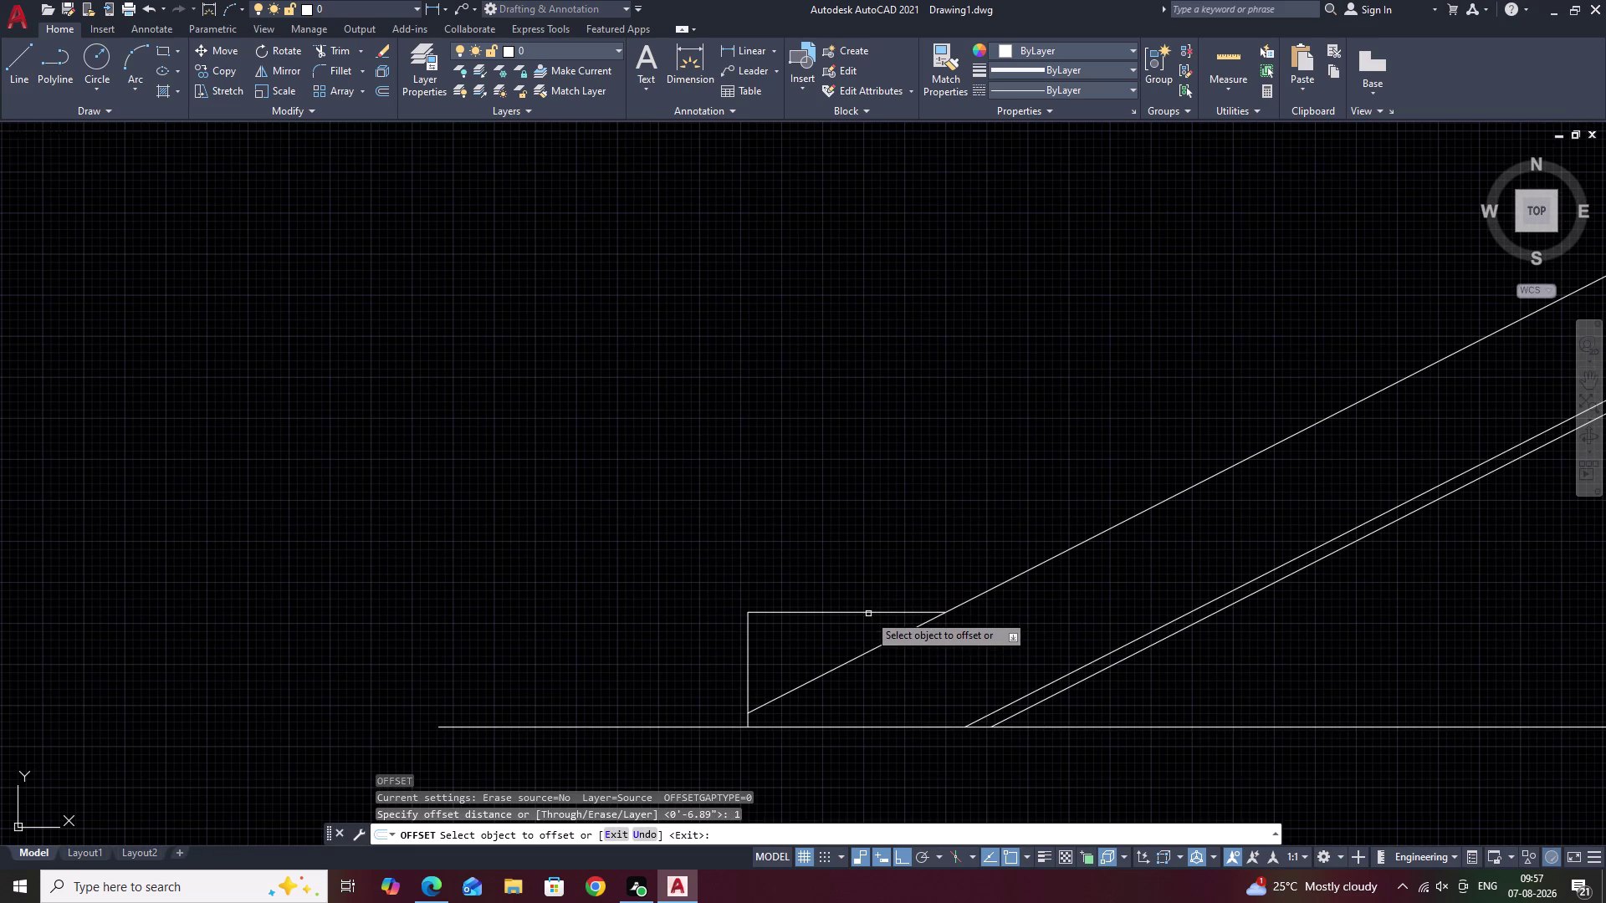
click(868, 614)
click(864, 630)
click(750, 651)
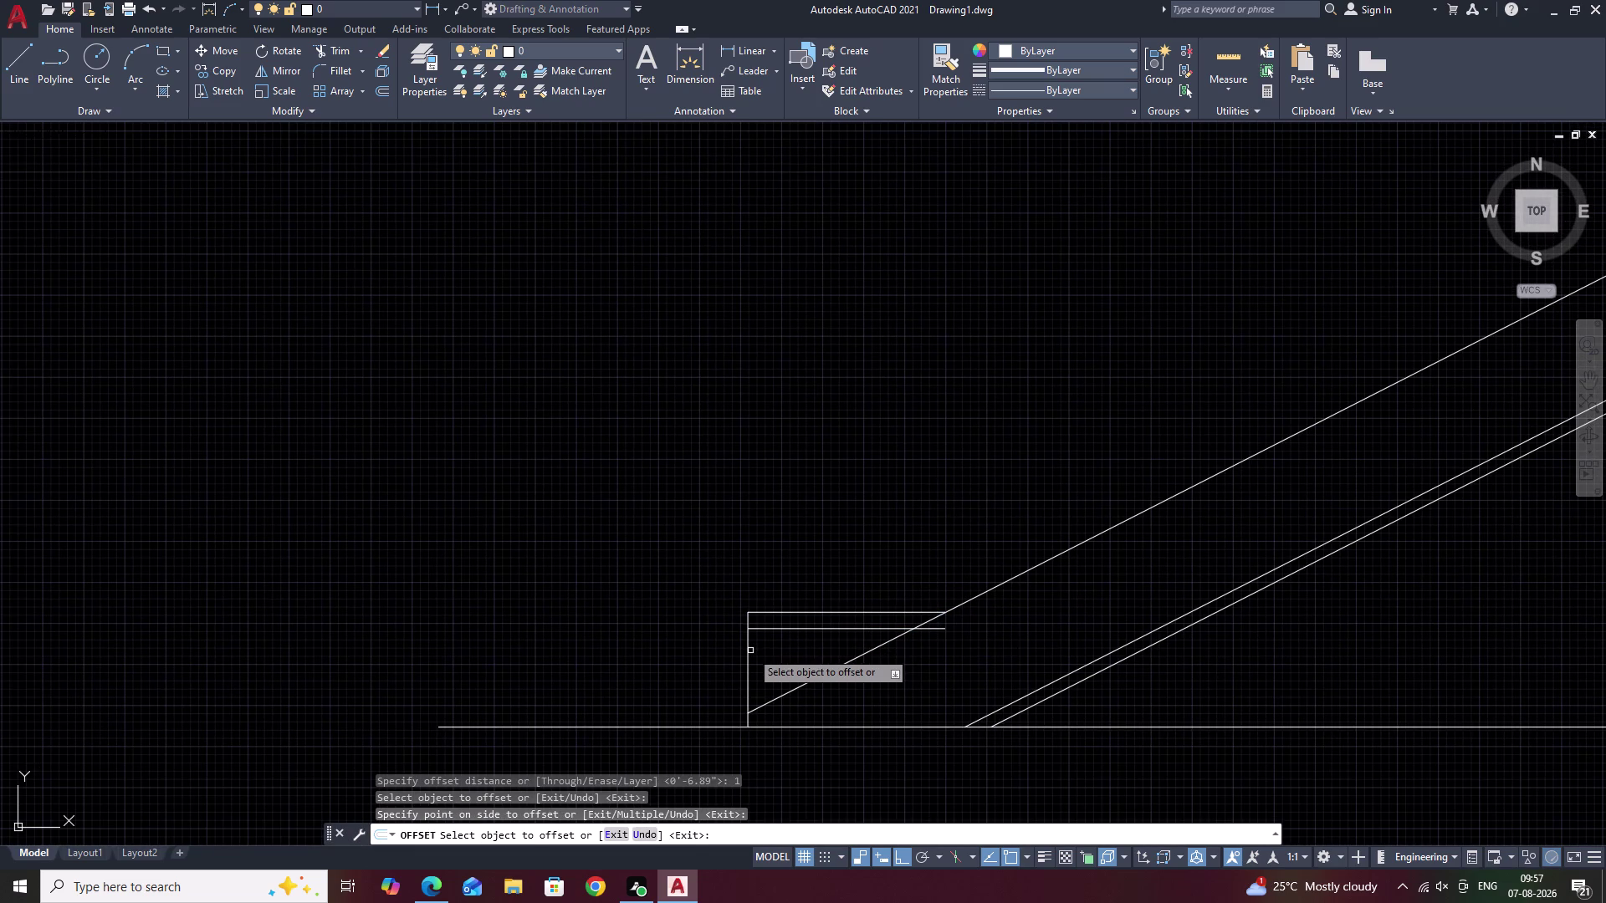
click(750, 655)
click(817, 659)
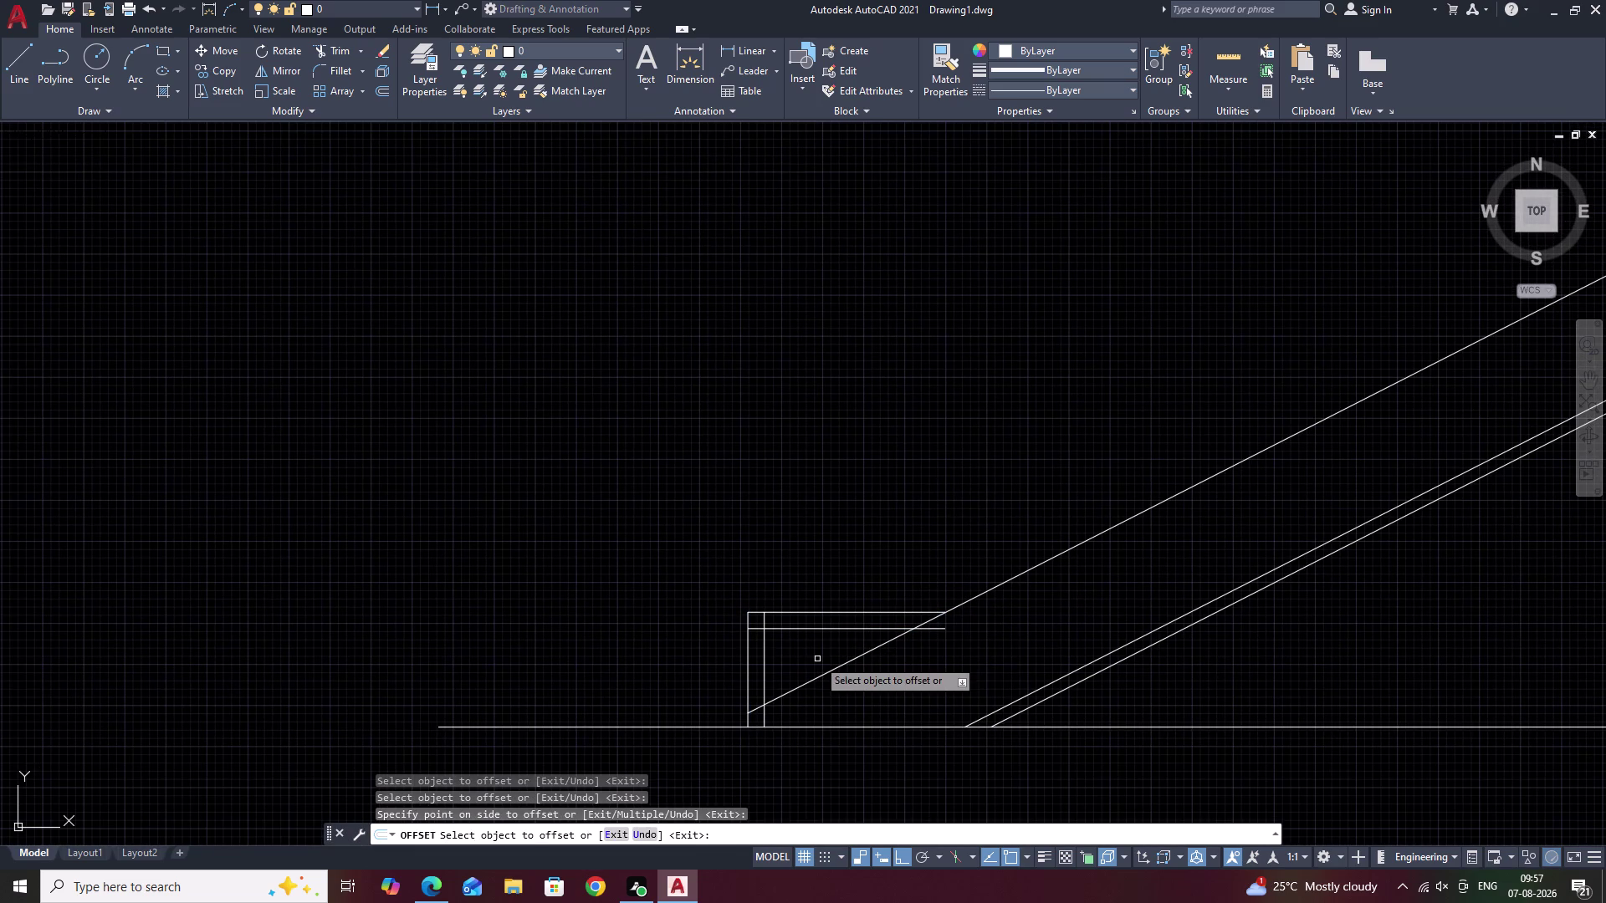
key(Escape)
Erase the upper sloping stair line.
middle_drag(827, 672, 802, 684)
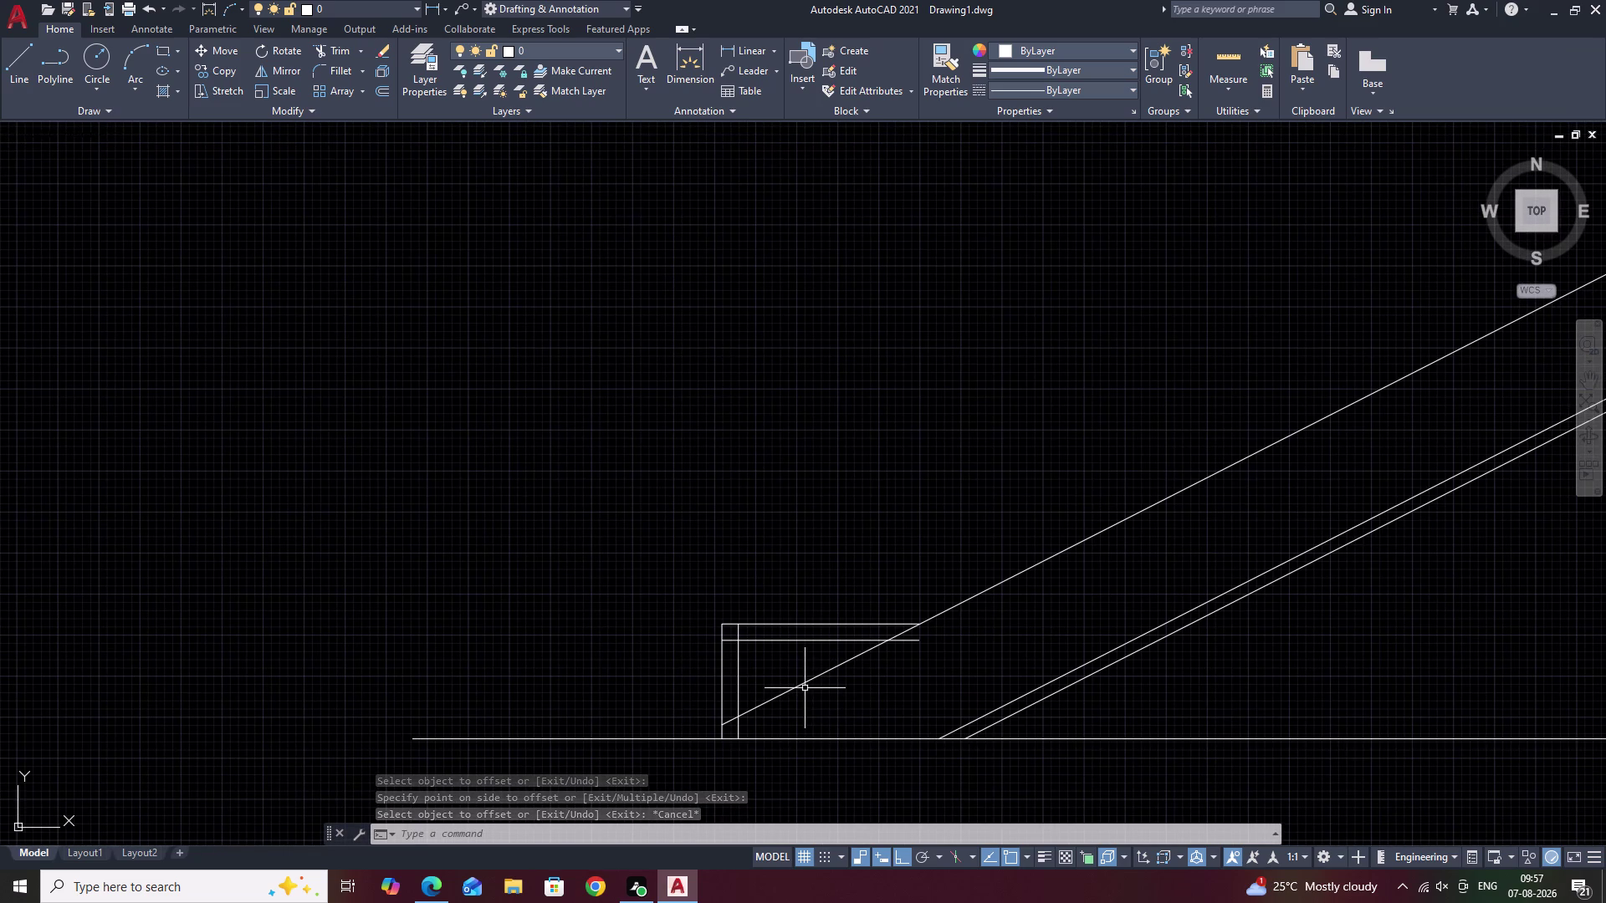
click(799, 688)
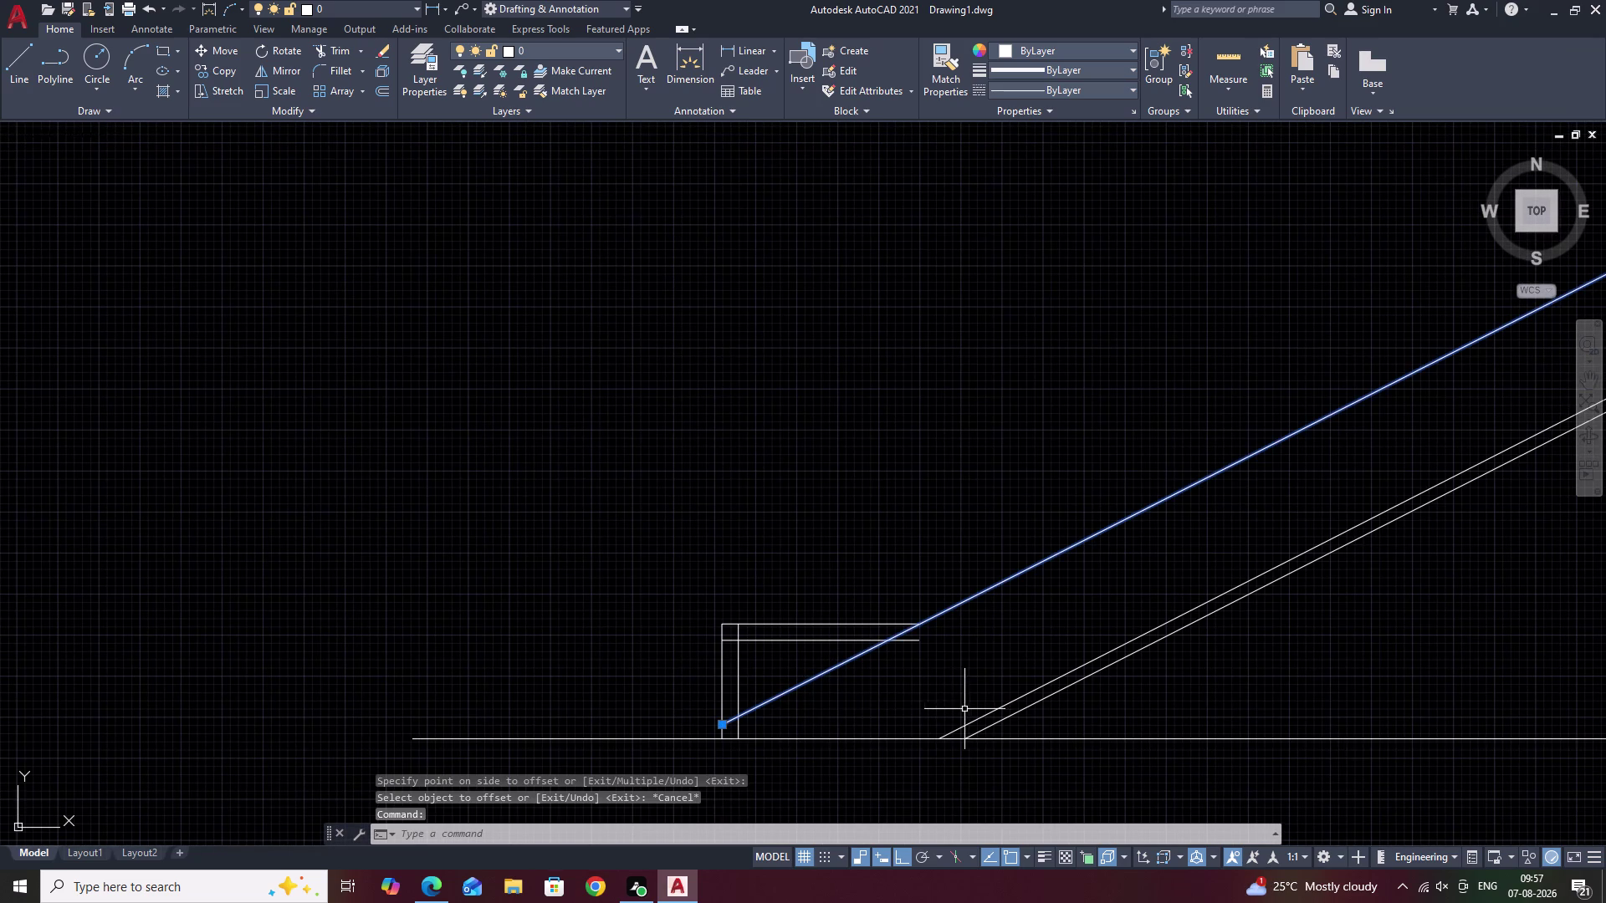
text(E)
key(space)
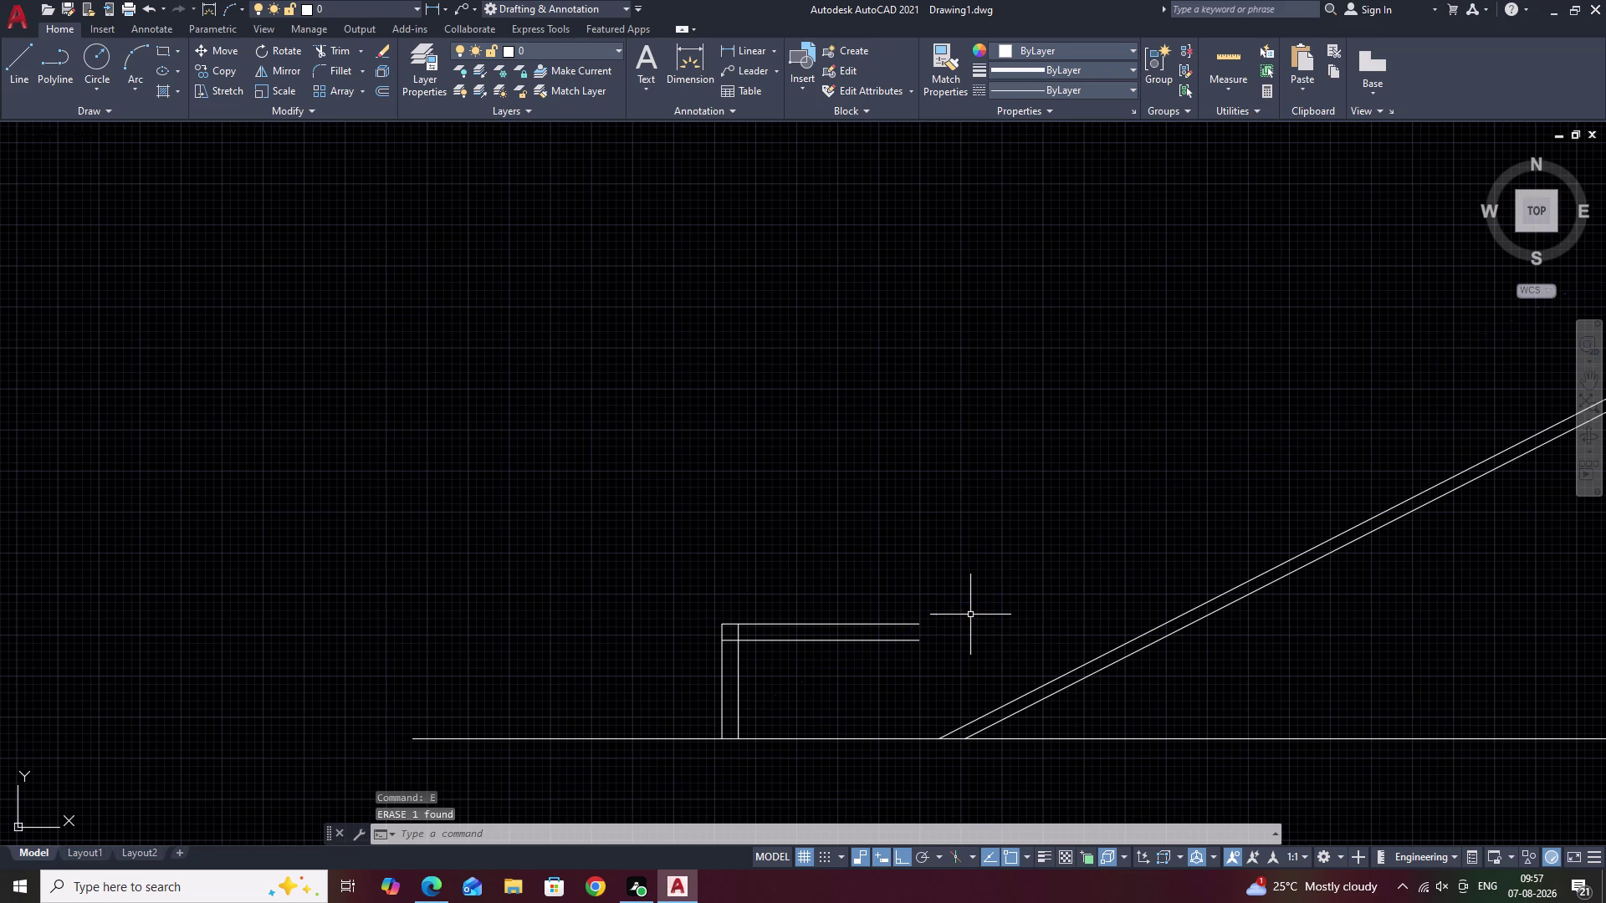
Offset the soffit line 6 inches upward to redraw the upper sloping line.
text(O)
key(space)
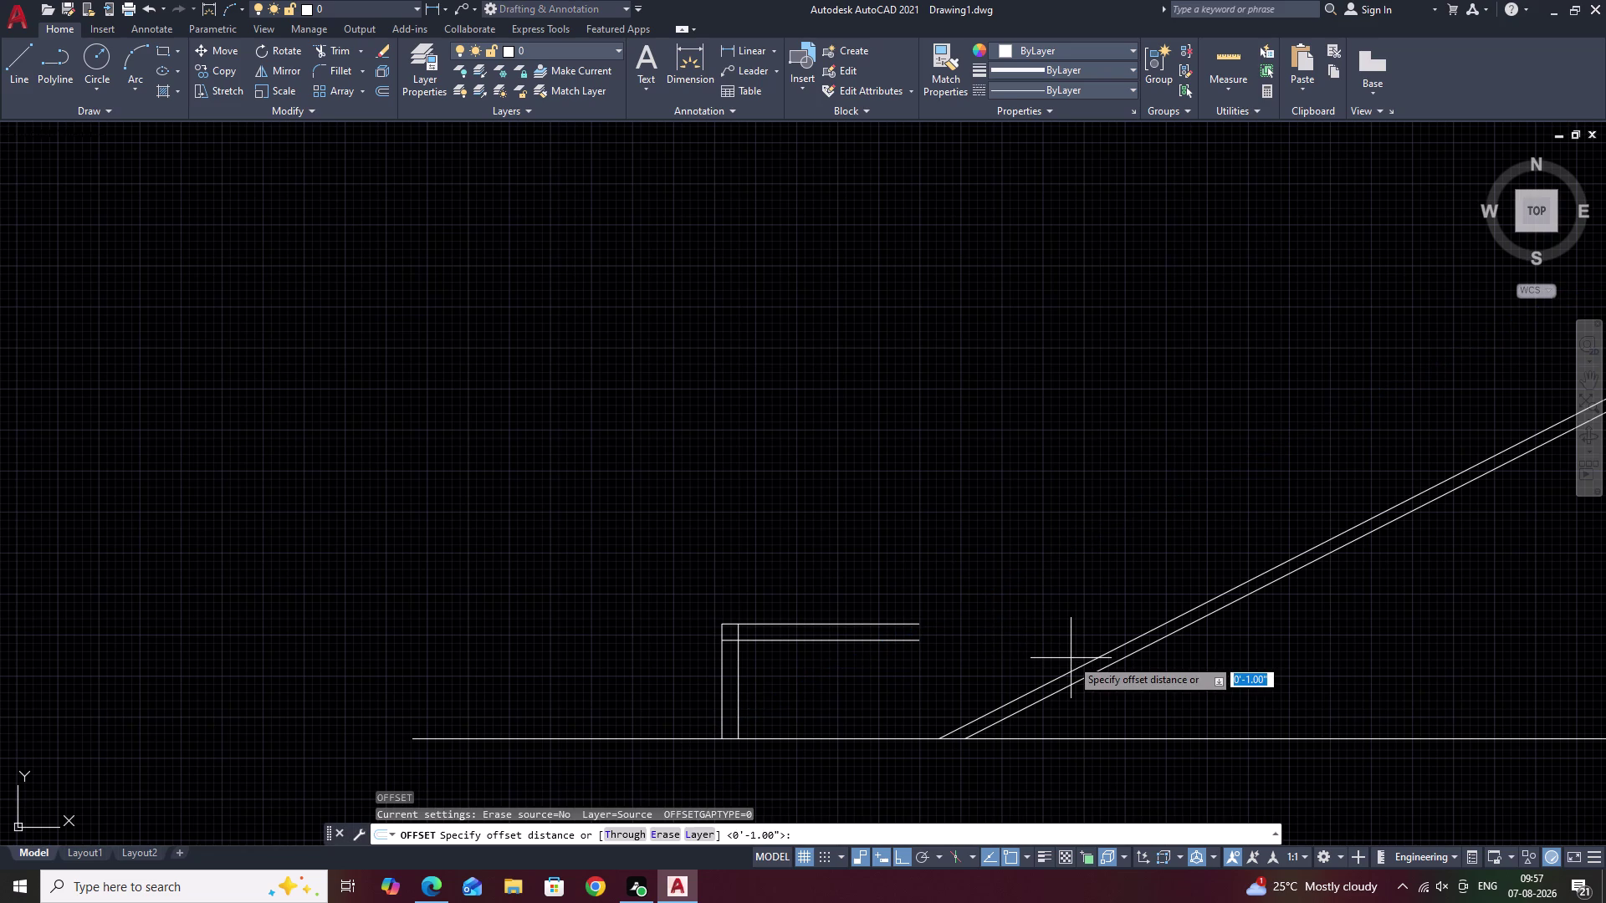
text(6)
key(space)
click(1071, 672)
click(1049, 647)
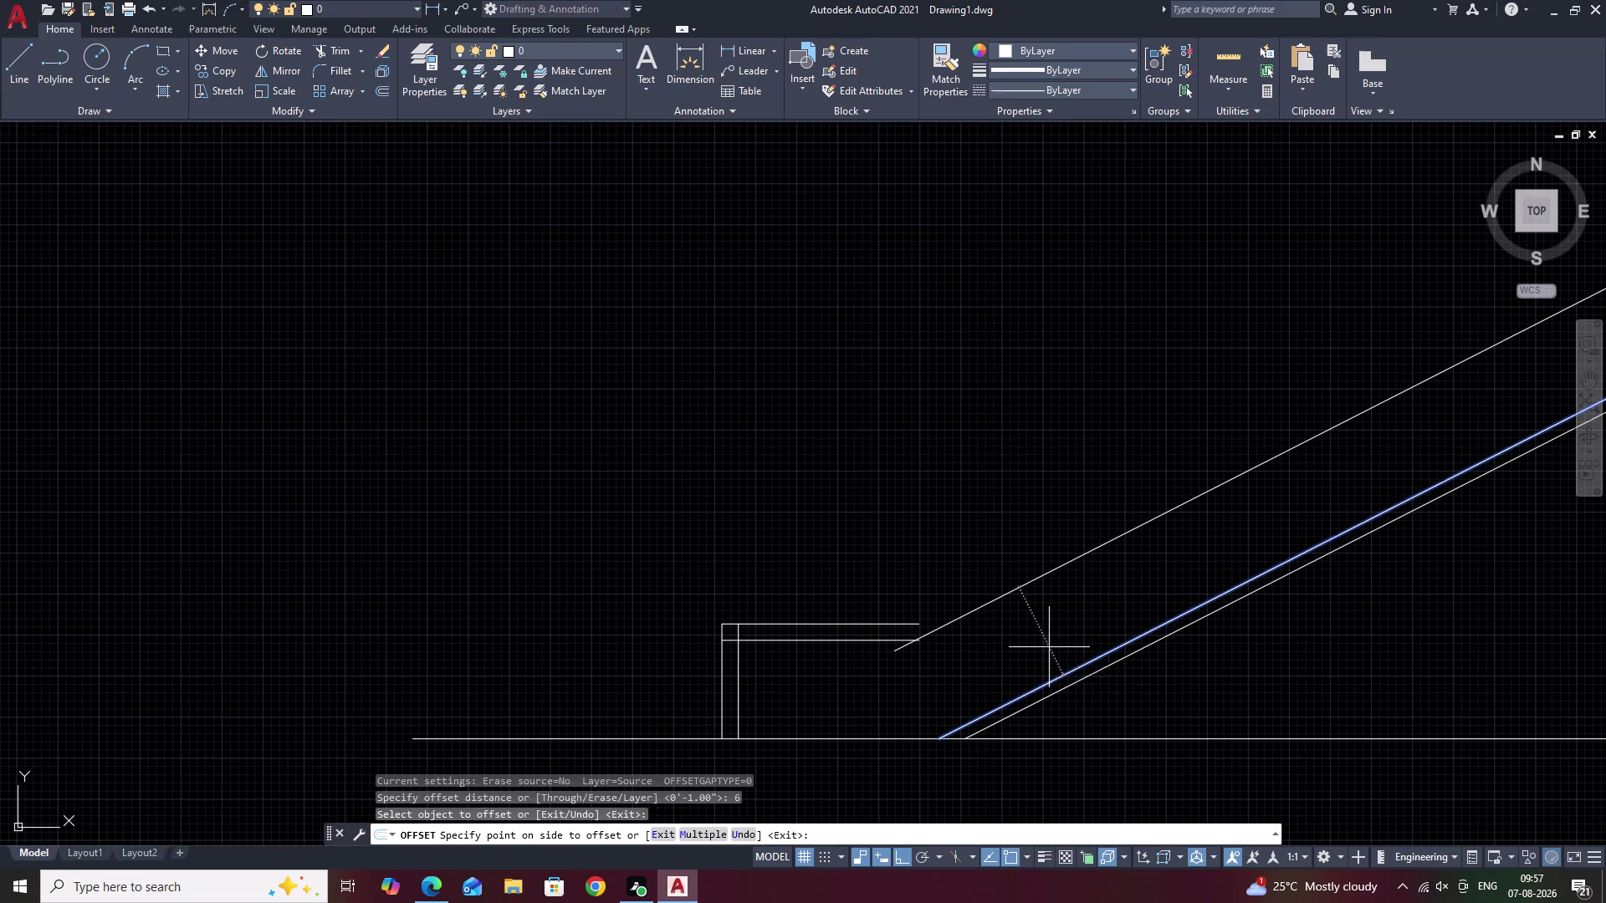
scroll(down, 3)
middle_drag(1051, 621, 975, 669)
middle_drag(1084, 613, 988, 662)
scroll(down, 3)
middle_drag(957, 673, 991, 633)
scroll(up, 3)
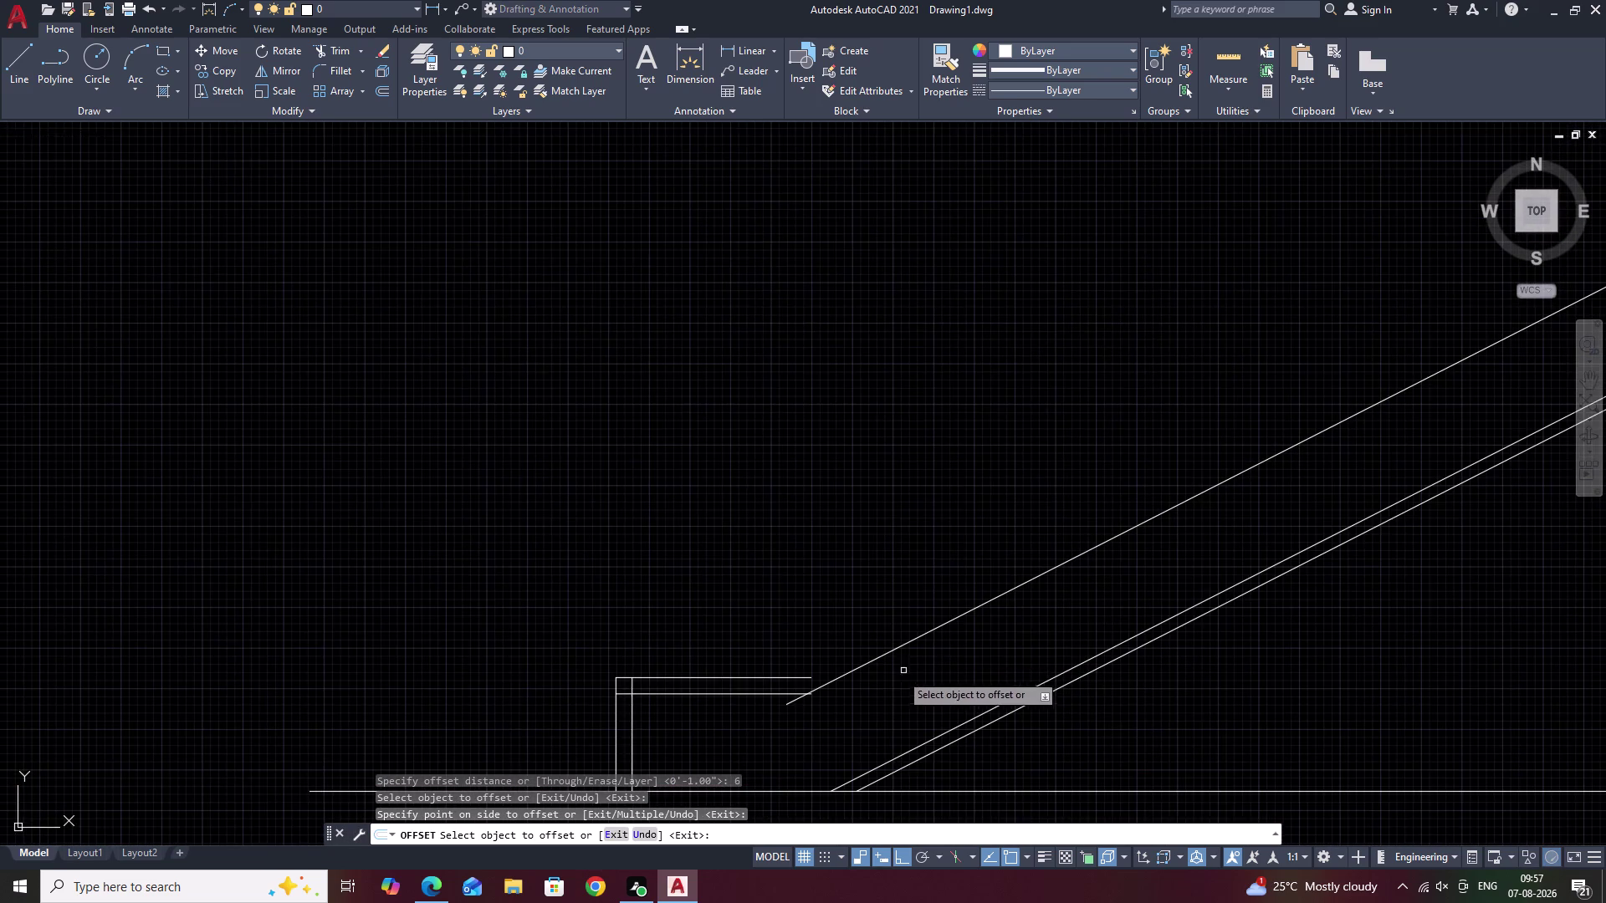
middle_drag(896, 676, 942, 629)
scroll(up, 3)
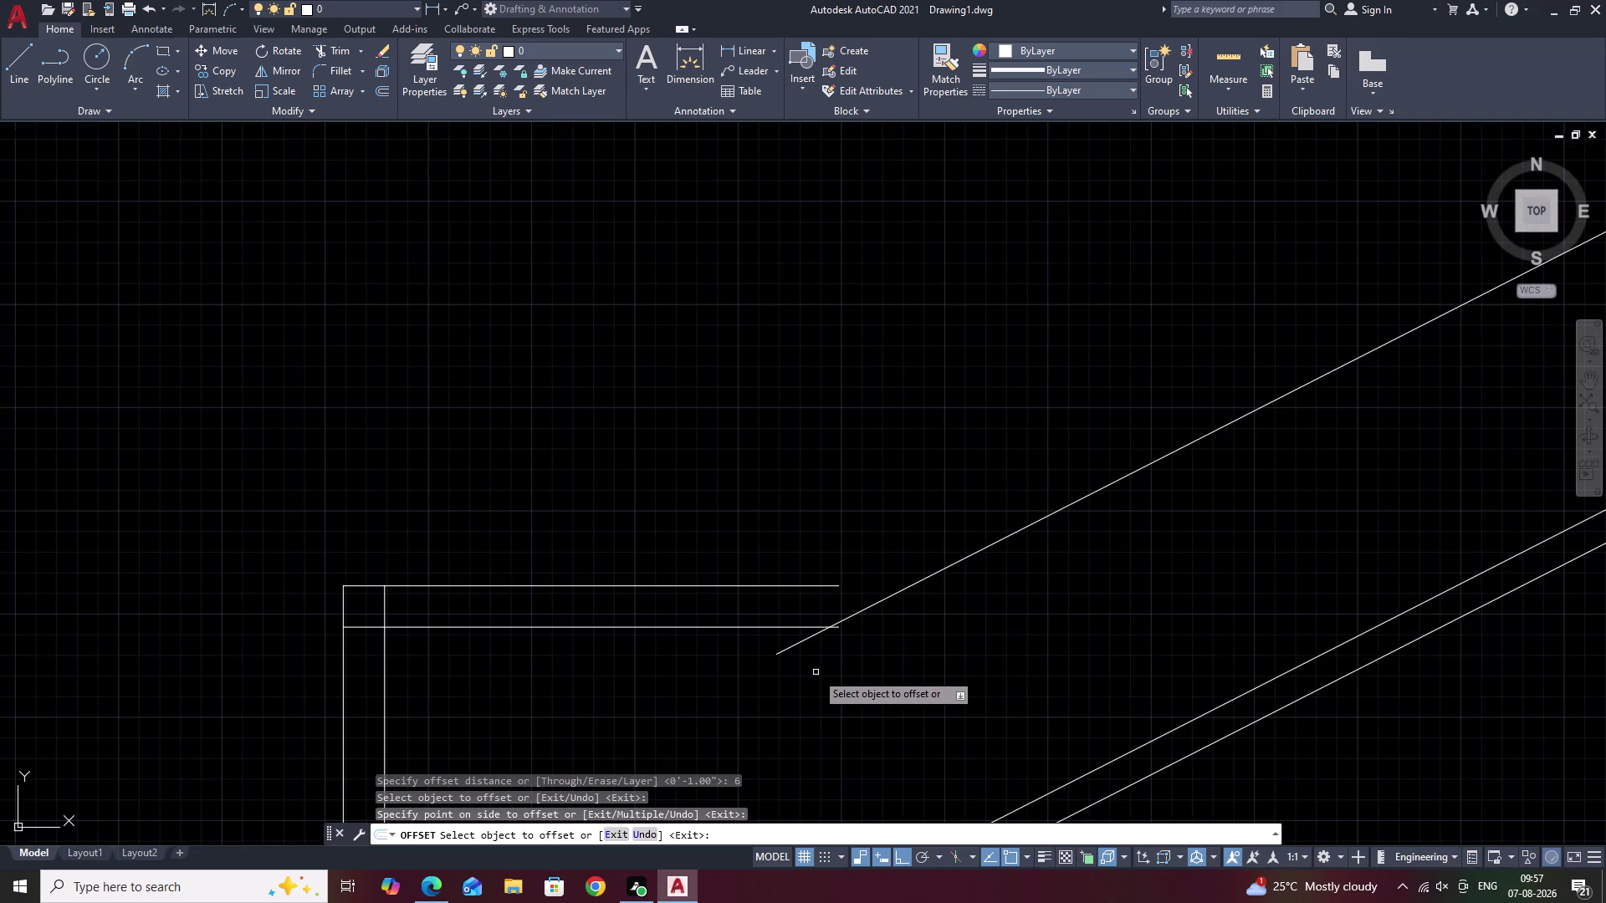
scroll(down, 3)
middle_drag(822, 669, 921, 617)
key(Escape)
scroll(up, 3)
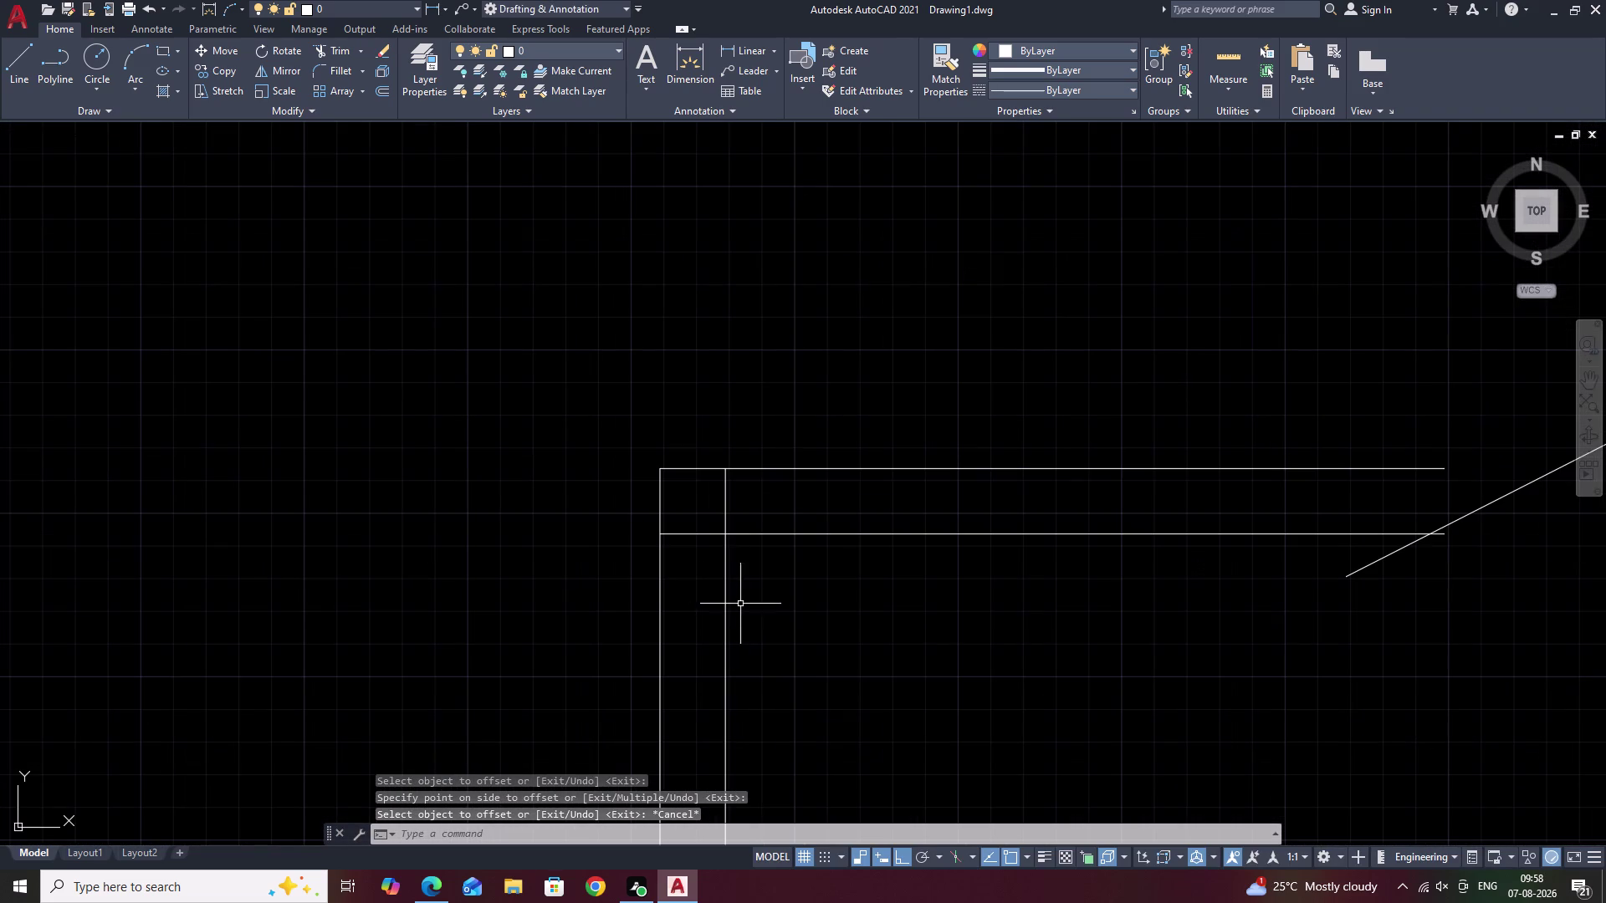
Try trimming line ends near the landing corner, then undo the trims.
text(TR)
key(space)
drag(703, 515, 699, 560)
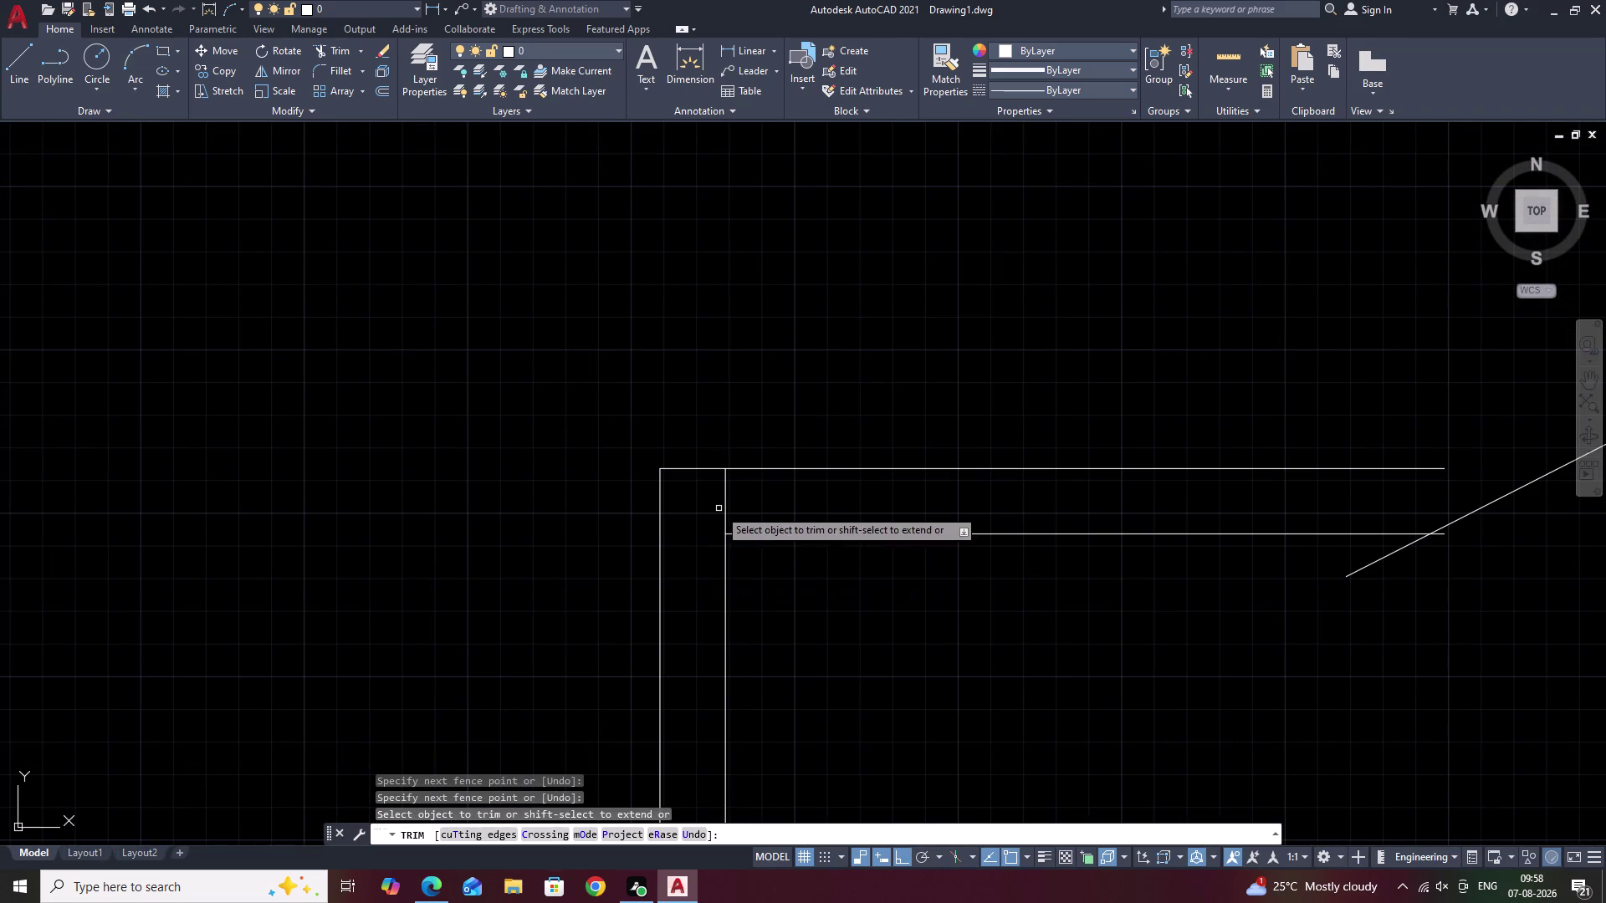
drag(716, 508, 835, 509)
scroll(down, 3)
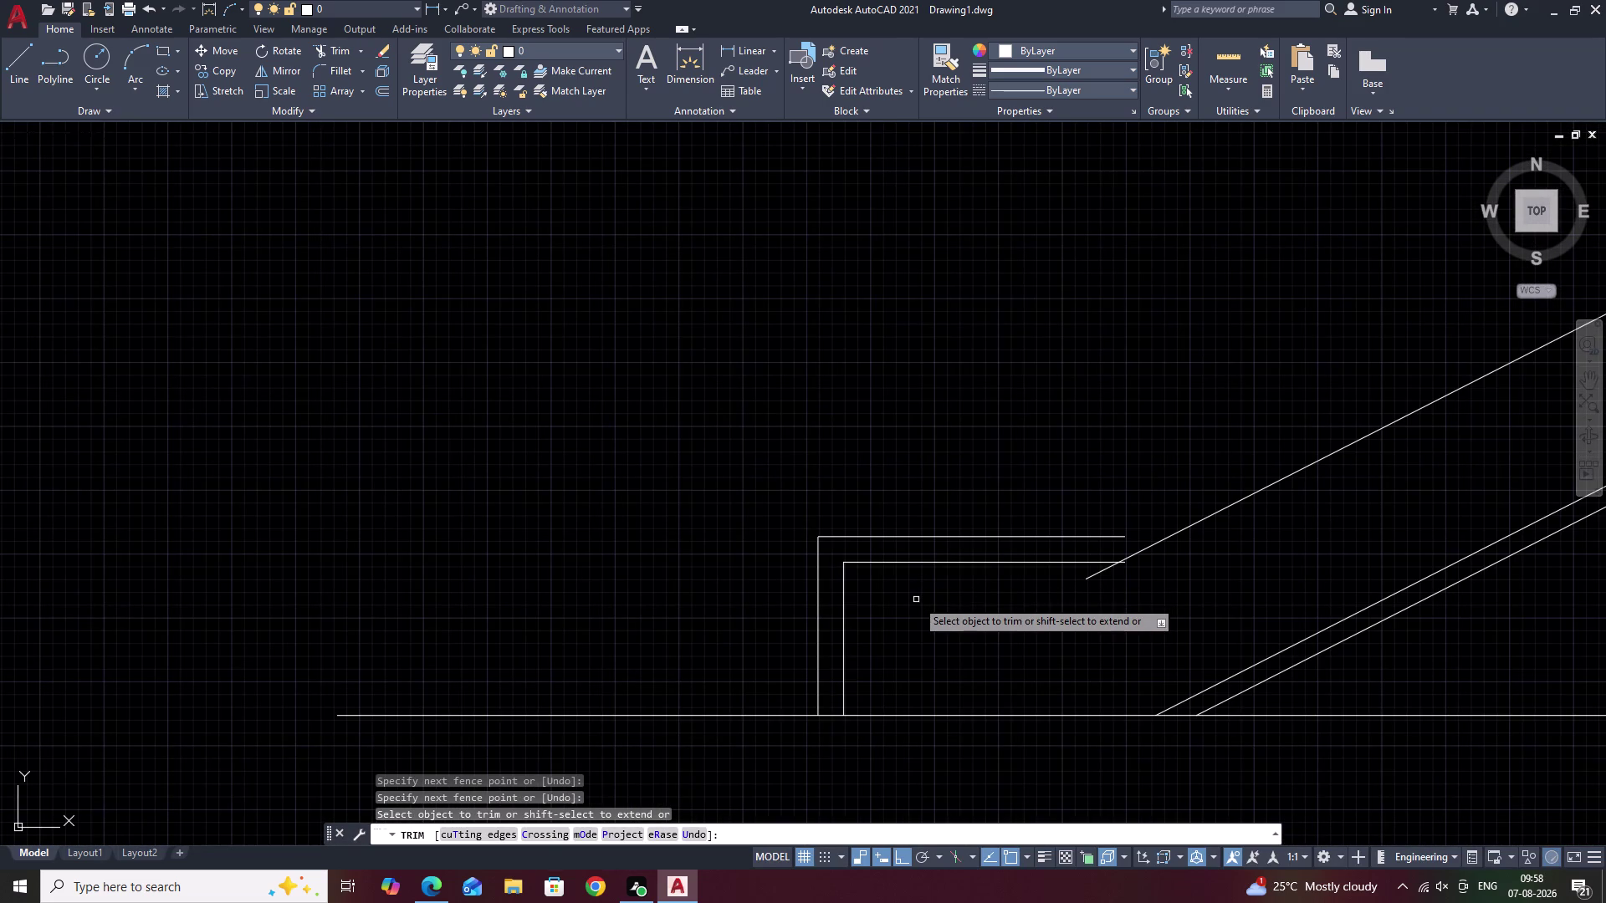
key(ctrl+z)
key(ctrl+z)
scroll(down, 3)
middle_drag(1029, 604, 1023, 609)
key(Escape)
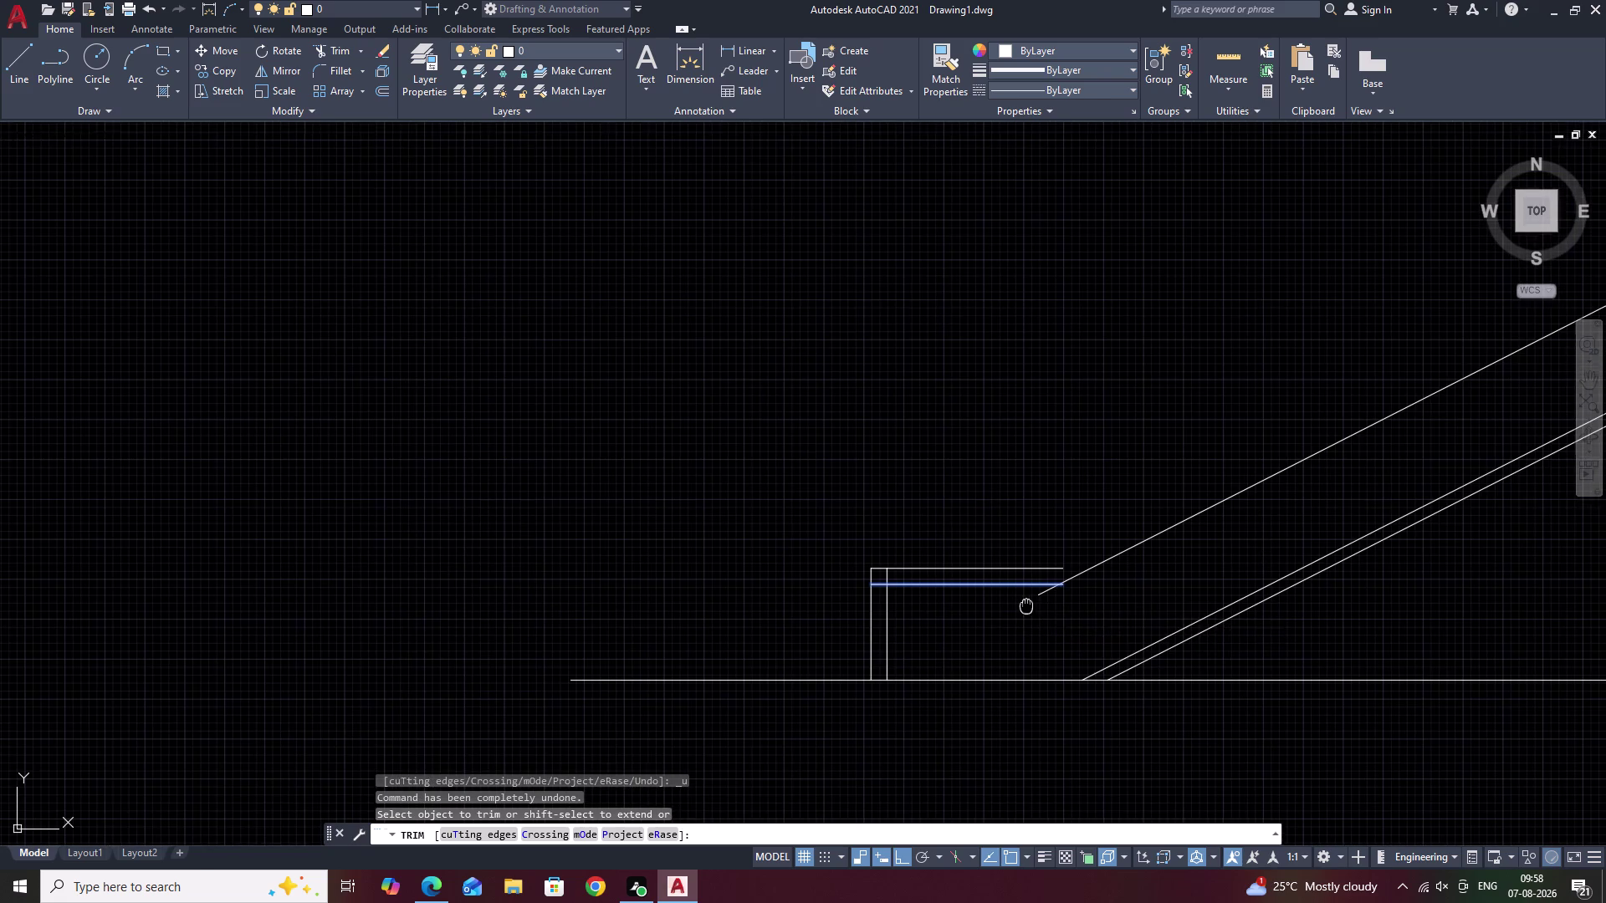
middle_drag(1024, 608, 1021, 610)
Extend the landing's inner top line to the upper sloping stair line.
text(EX)
key(space)
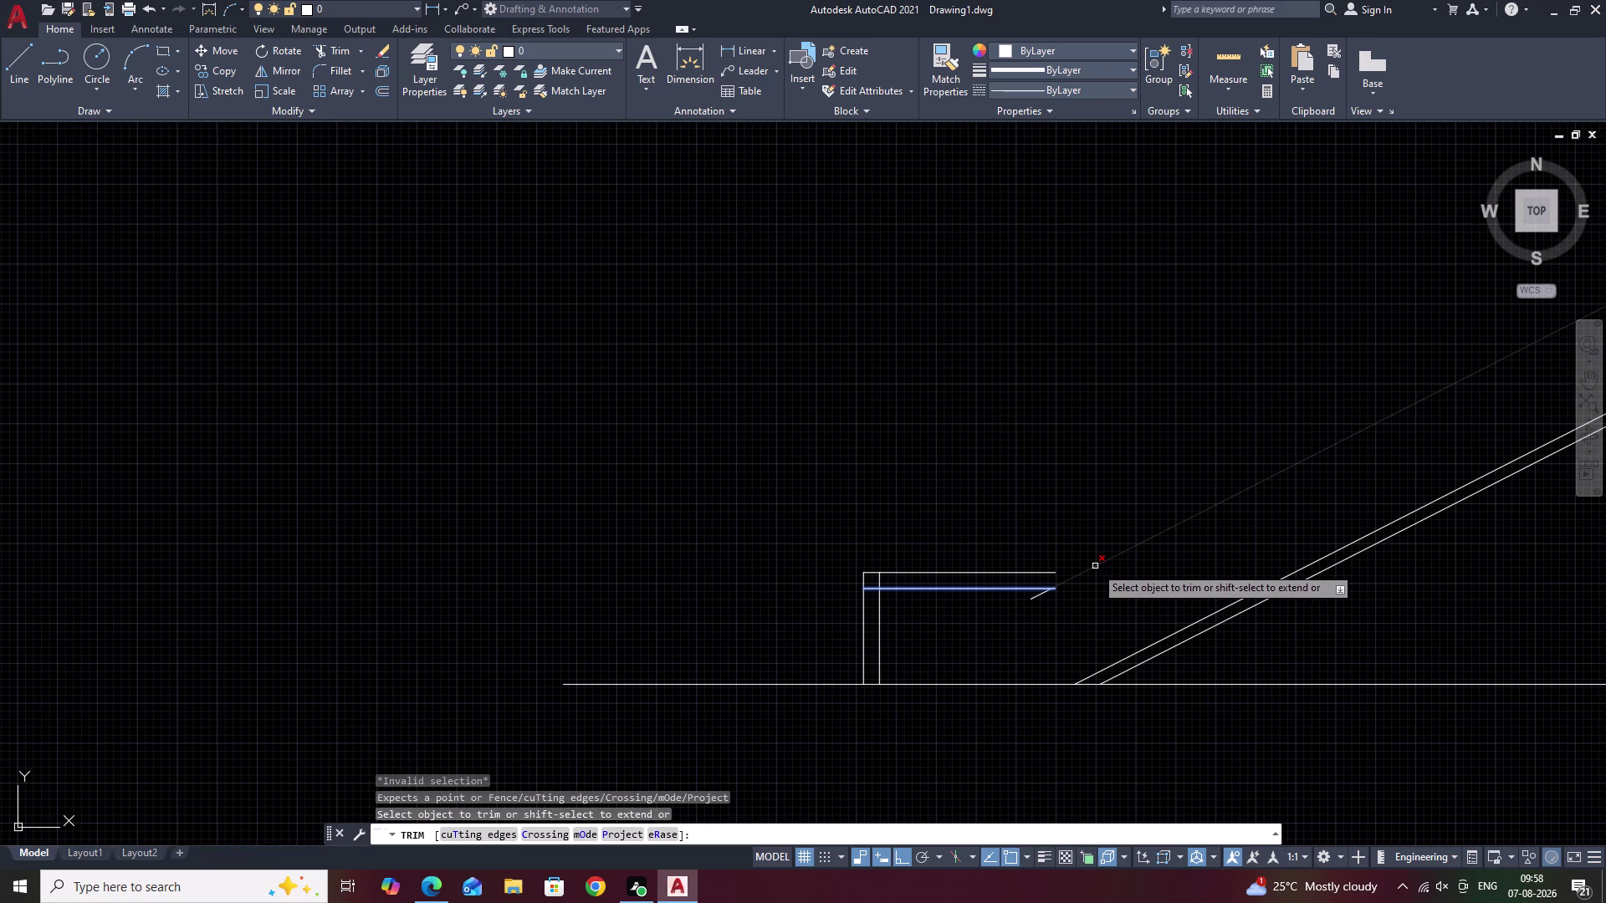
key(Escape)
key(Escape)
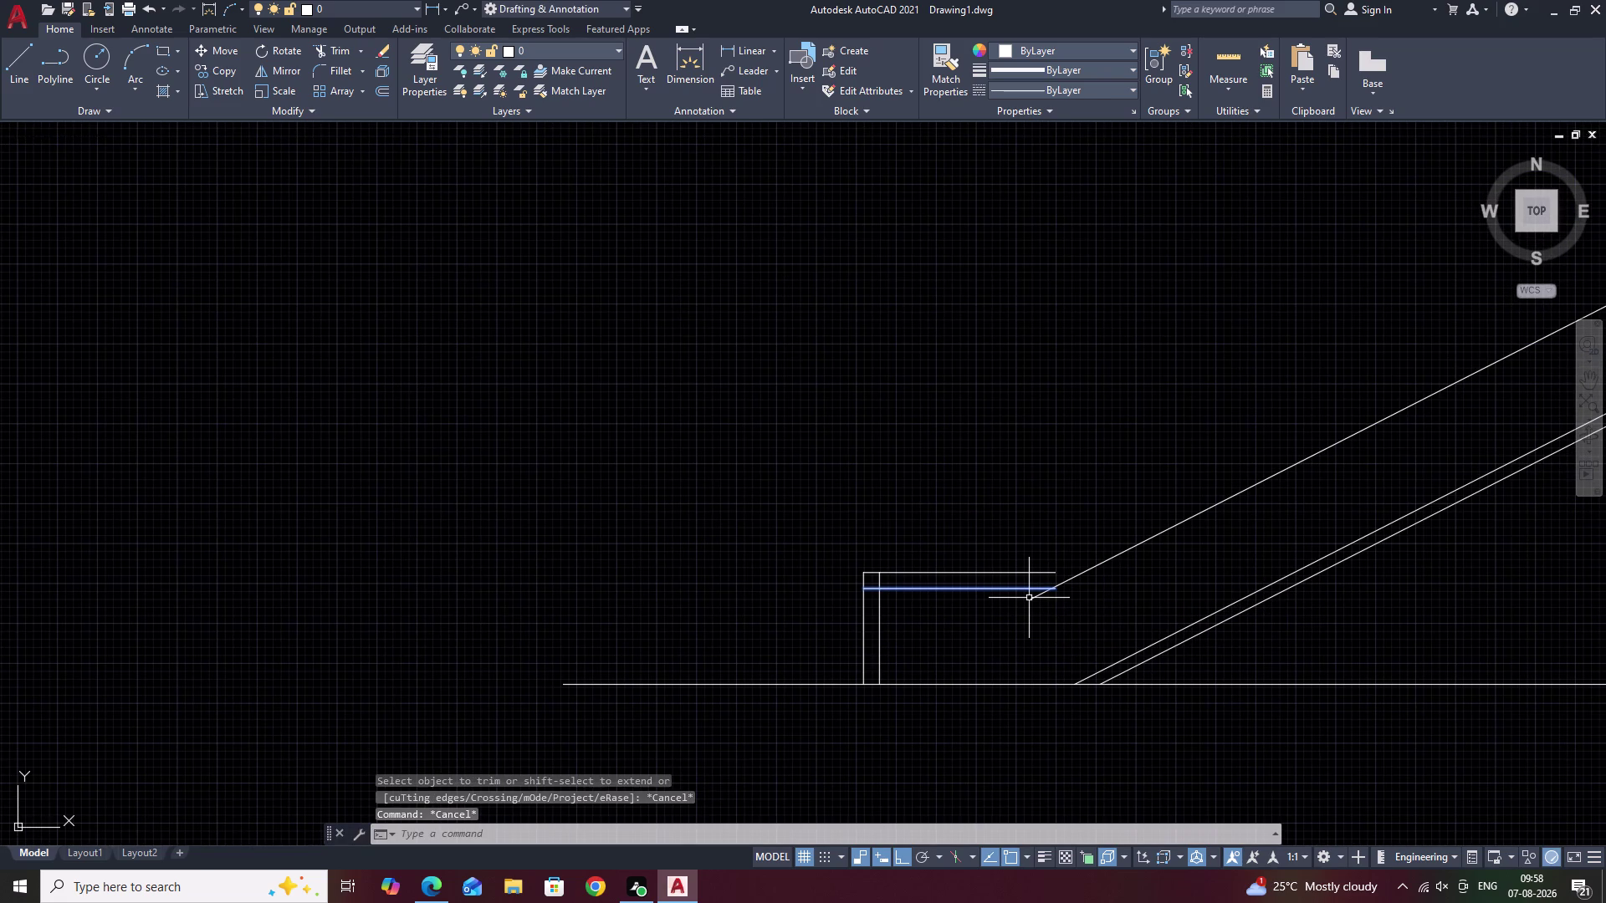
text(EX)
key(space)
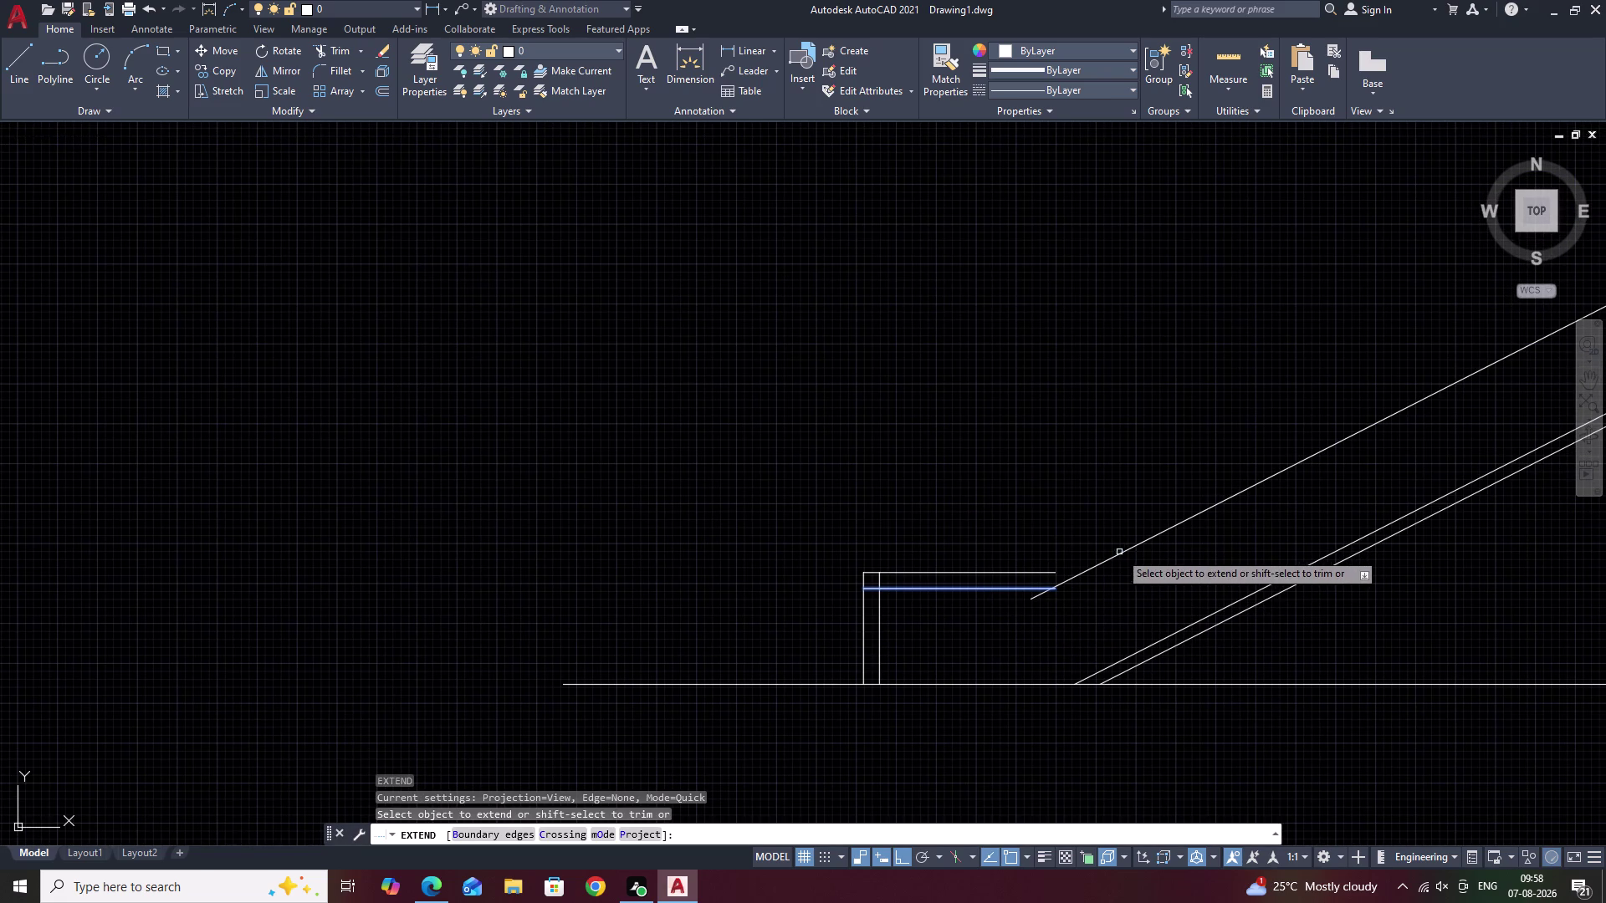
click(1116, 555)
scroll(down, 3)
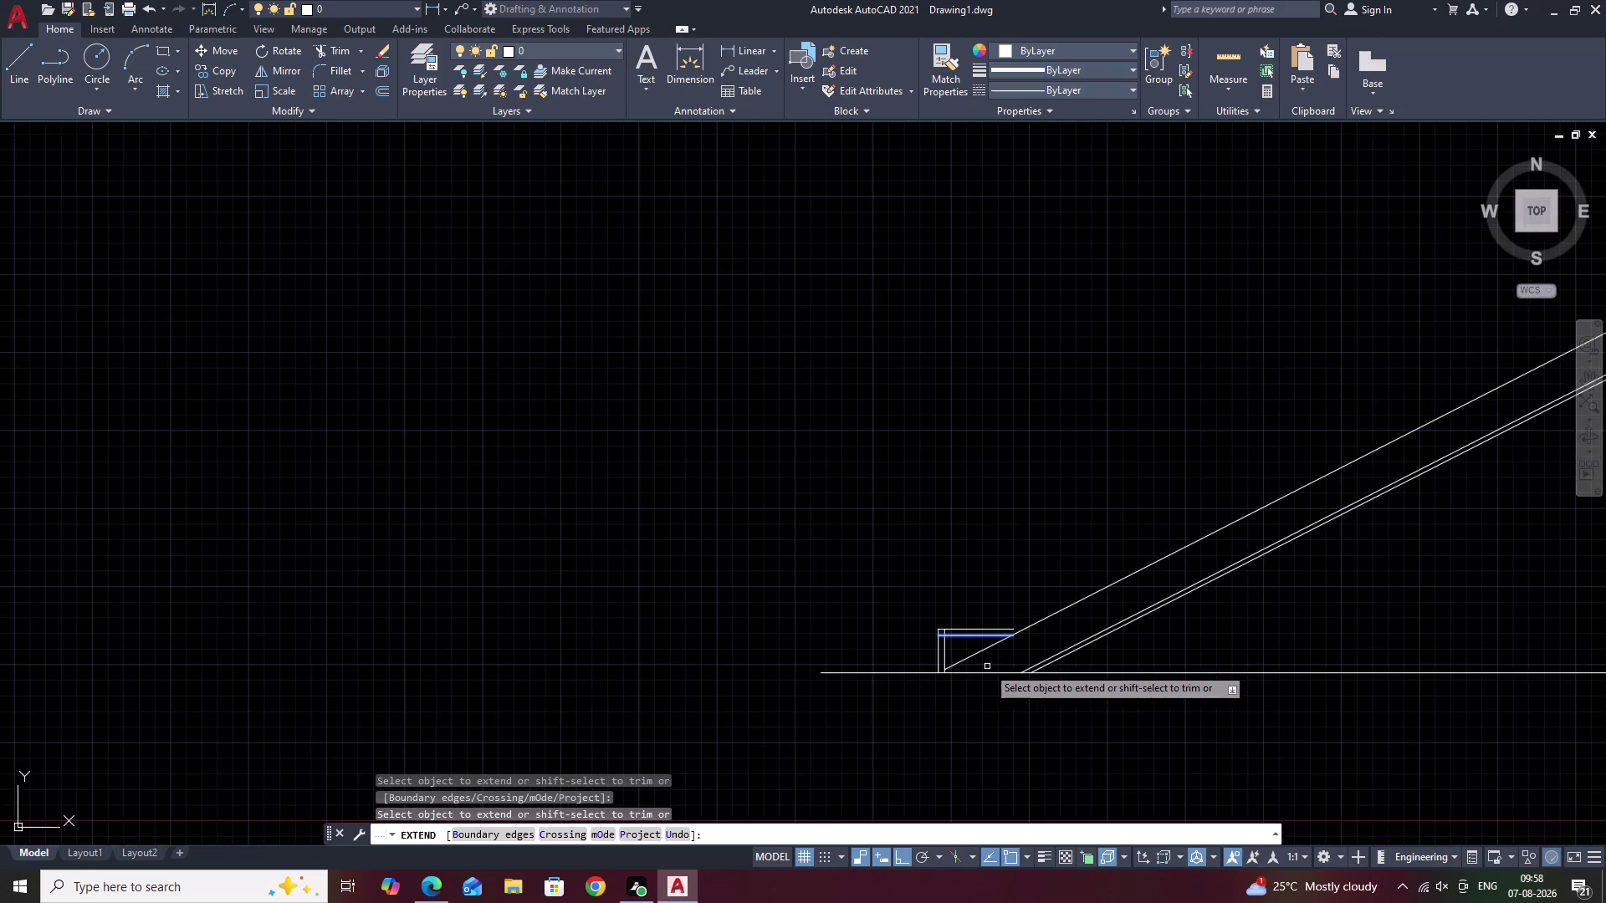
middle_drag(987, 666, 1012, 637)
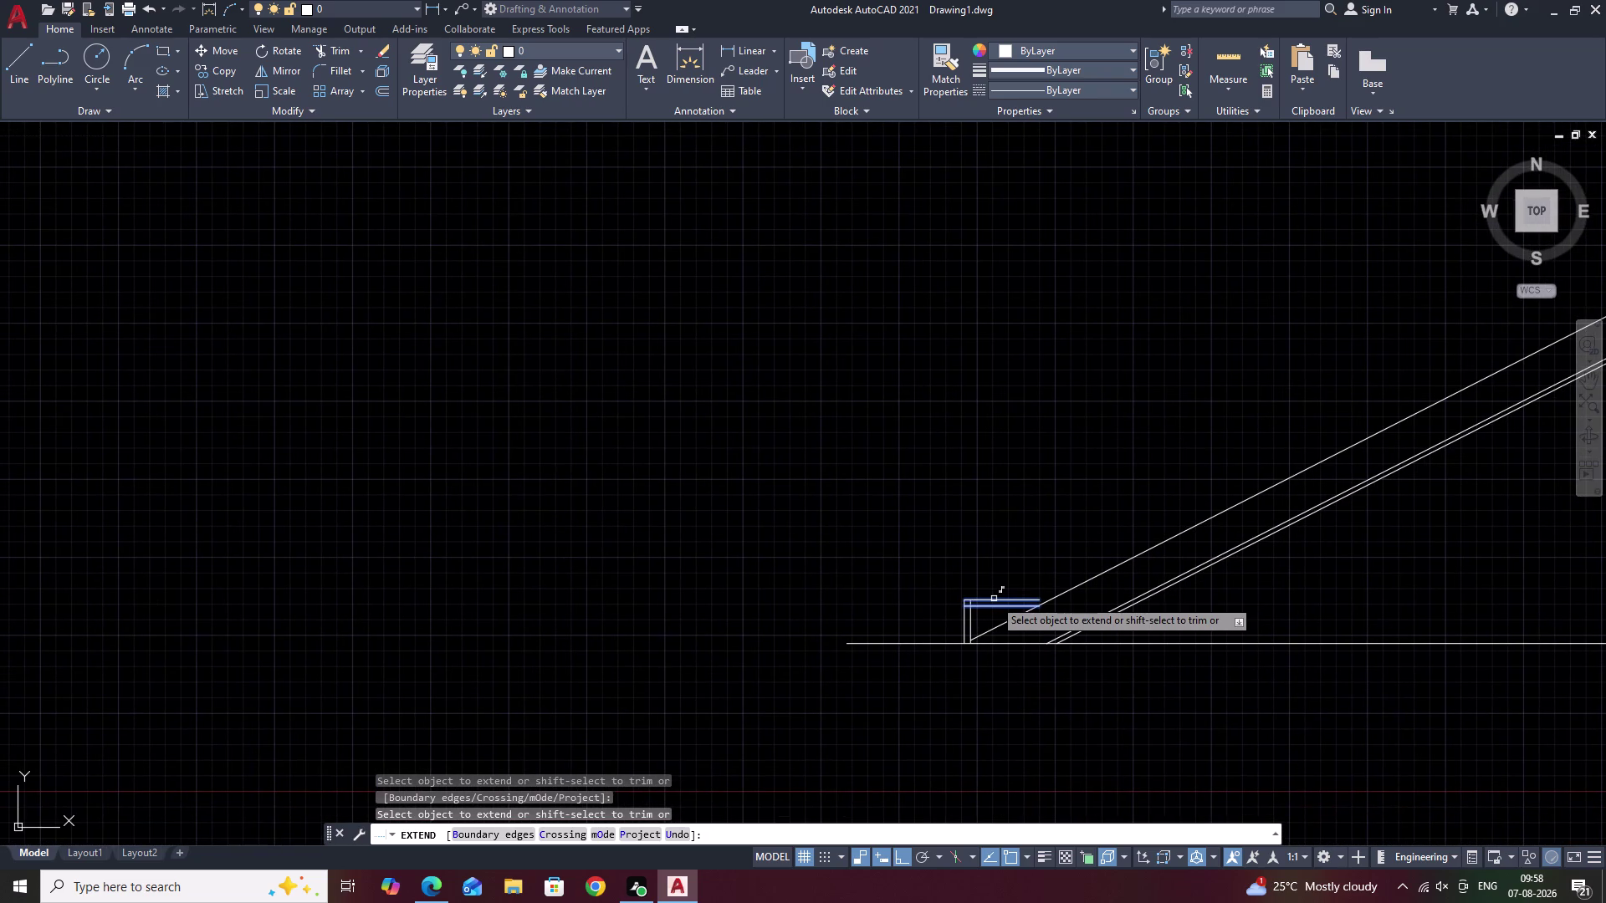
key(Escape)
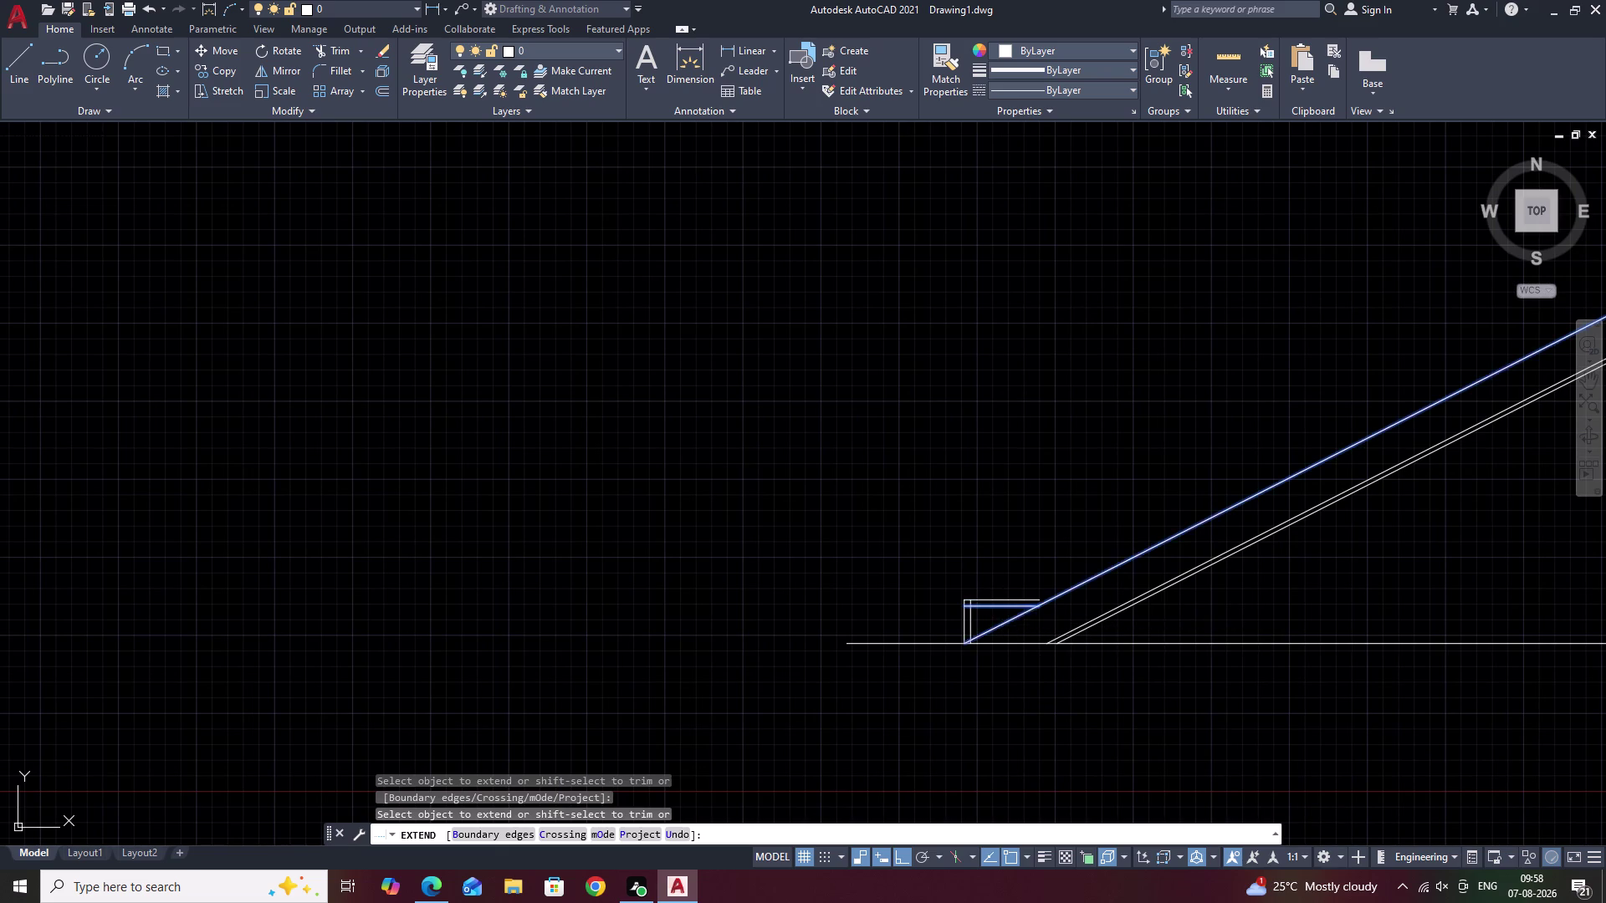
Fence-trim the overhanging line ends at the landing corner, then undo that trim.
scroll(up, 3)
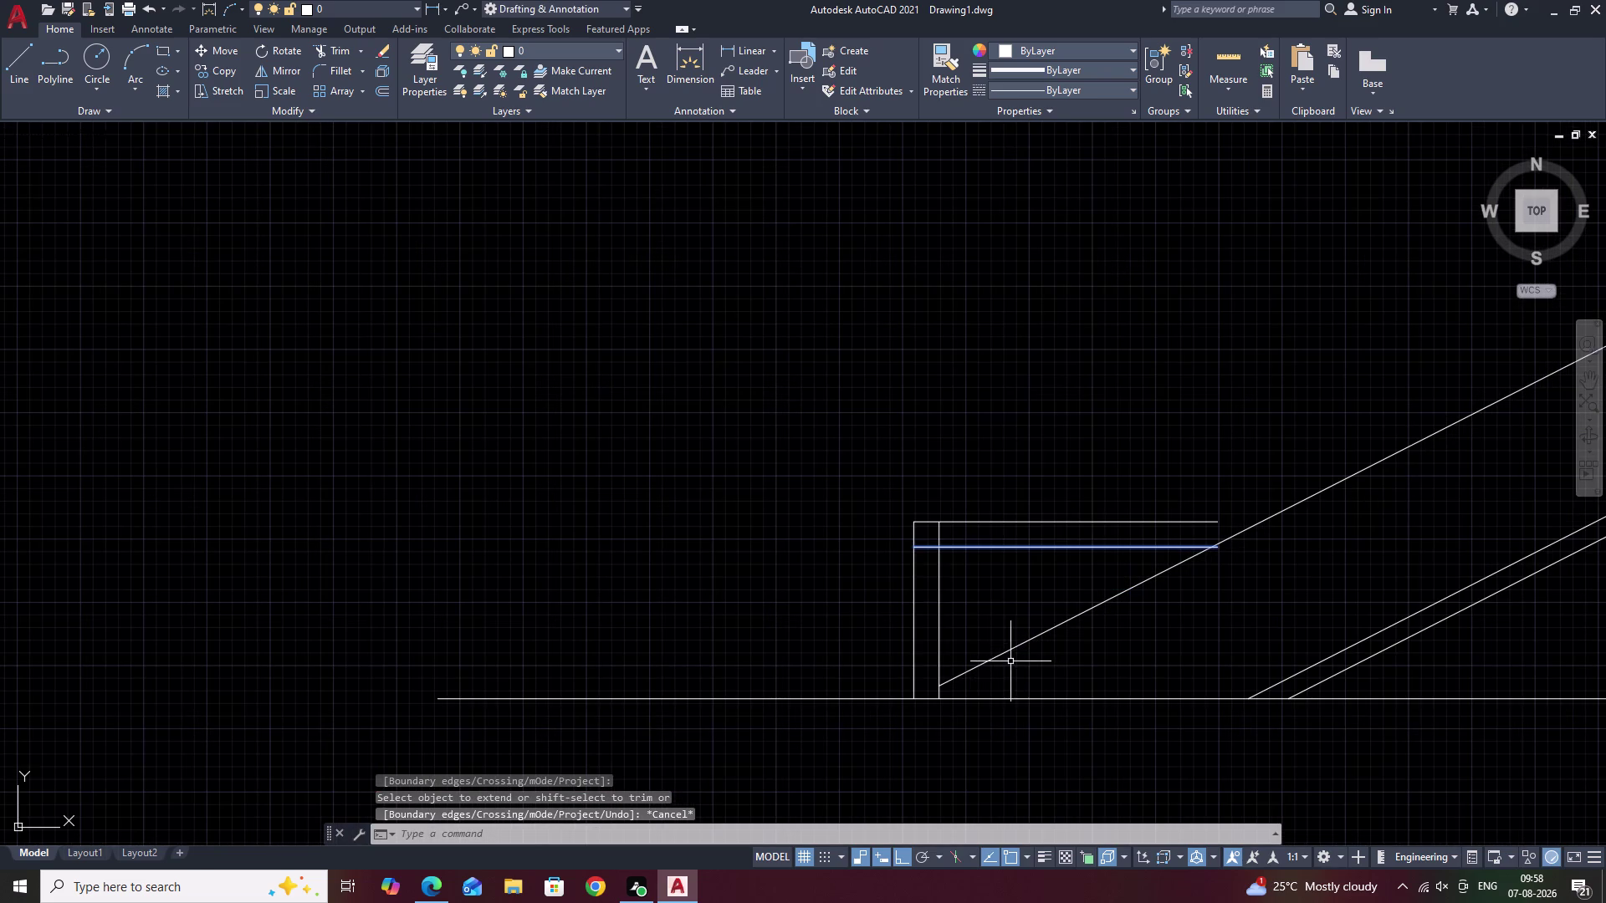
scroll(down, 3)
scroll(down, 3)
middle_drag(1205, 602, 1146, 630)
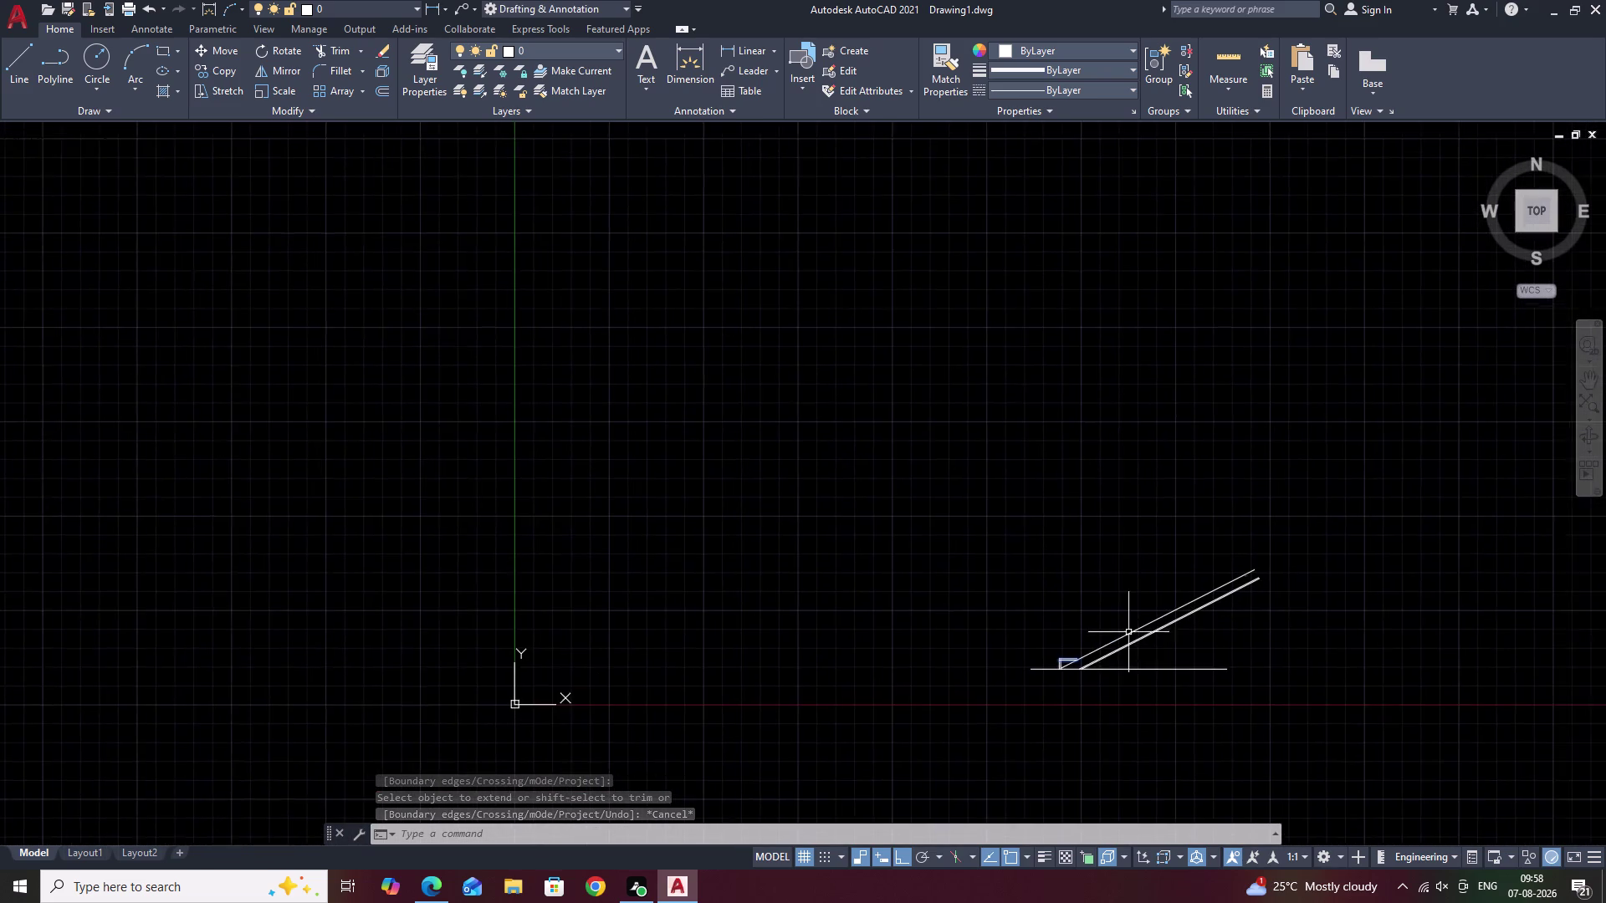
scroll(up, 3)
middle_drag(1088, 658, 1127, 609)
scroll(up, 3)
scroll(up, 3)
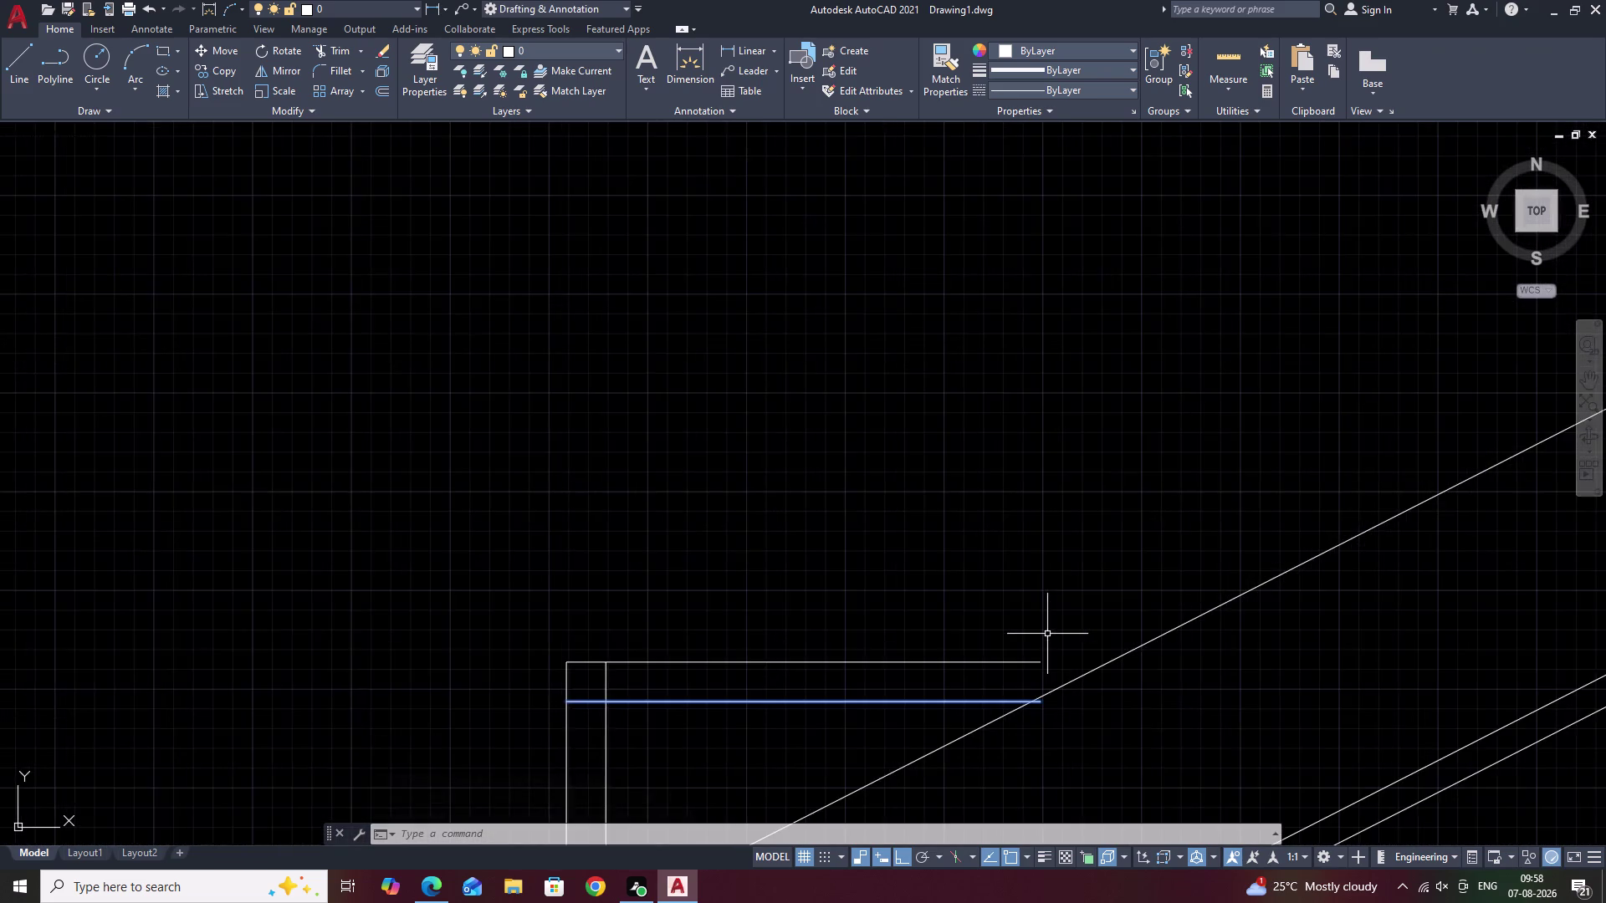
middle_drag(1048, 633, 1088, 567)
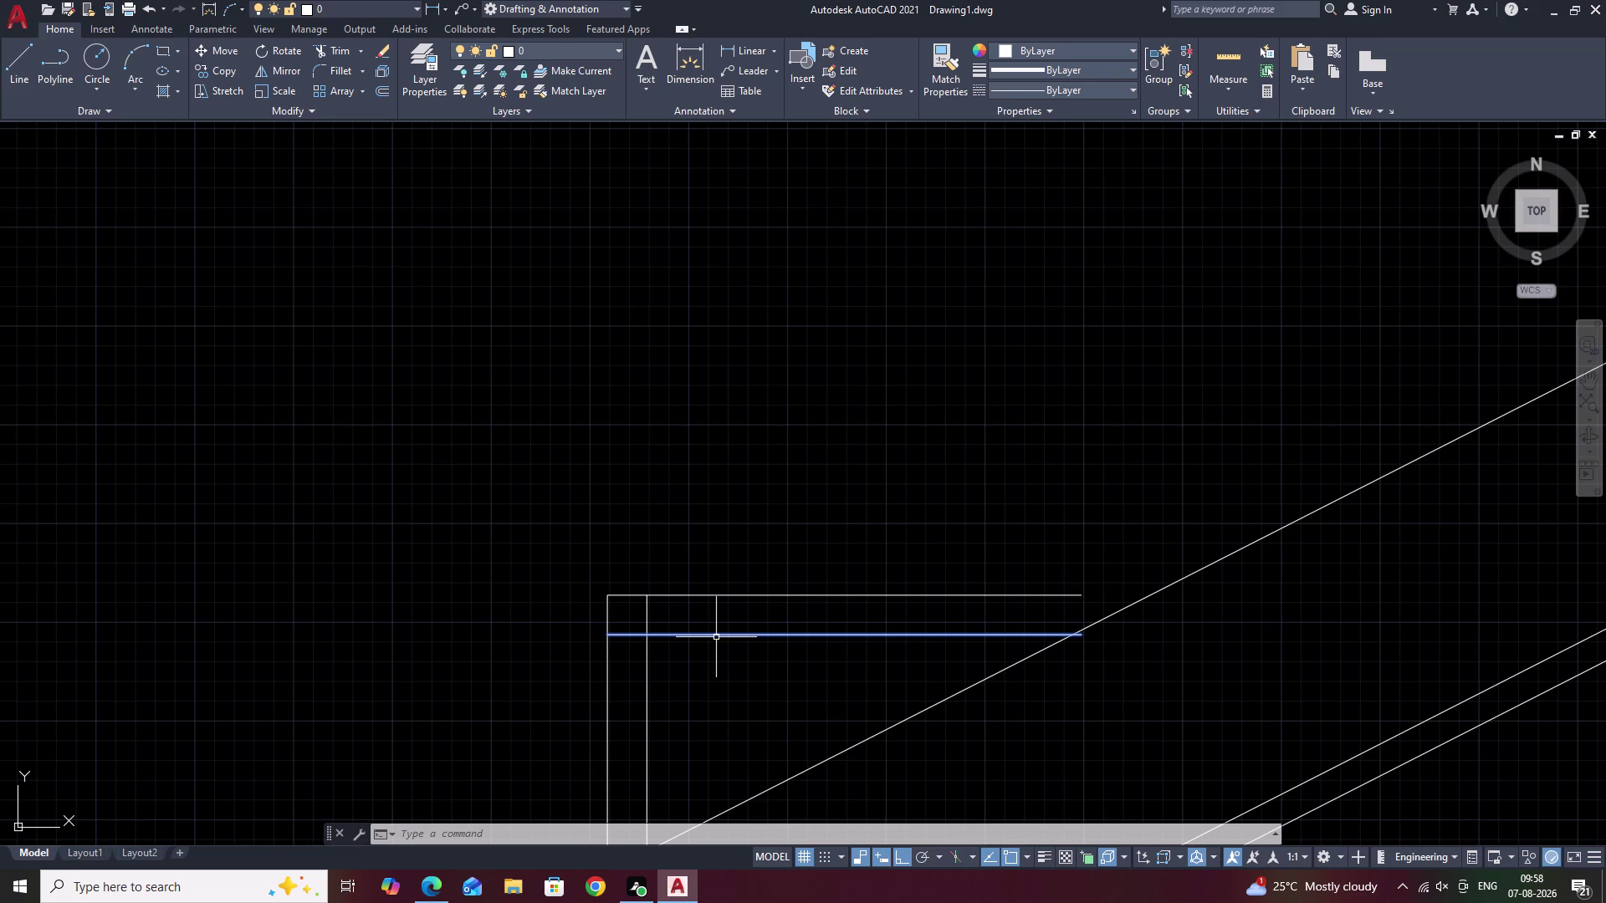
text(TR)
key(space)
click(641, 612)
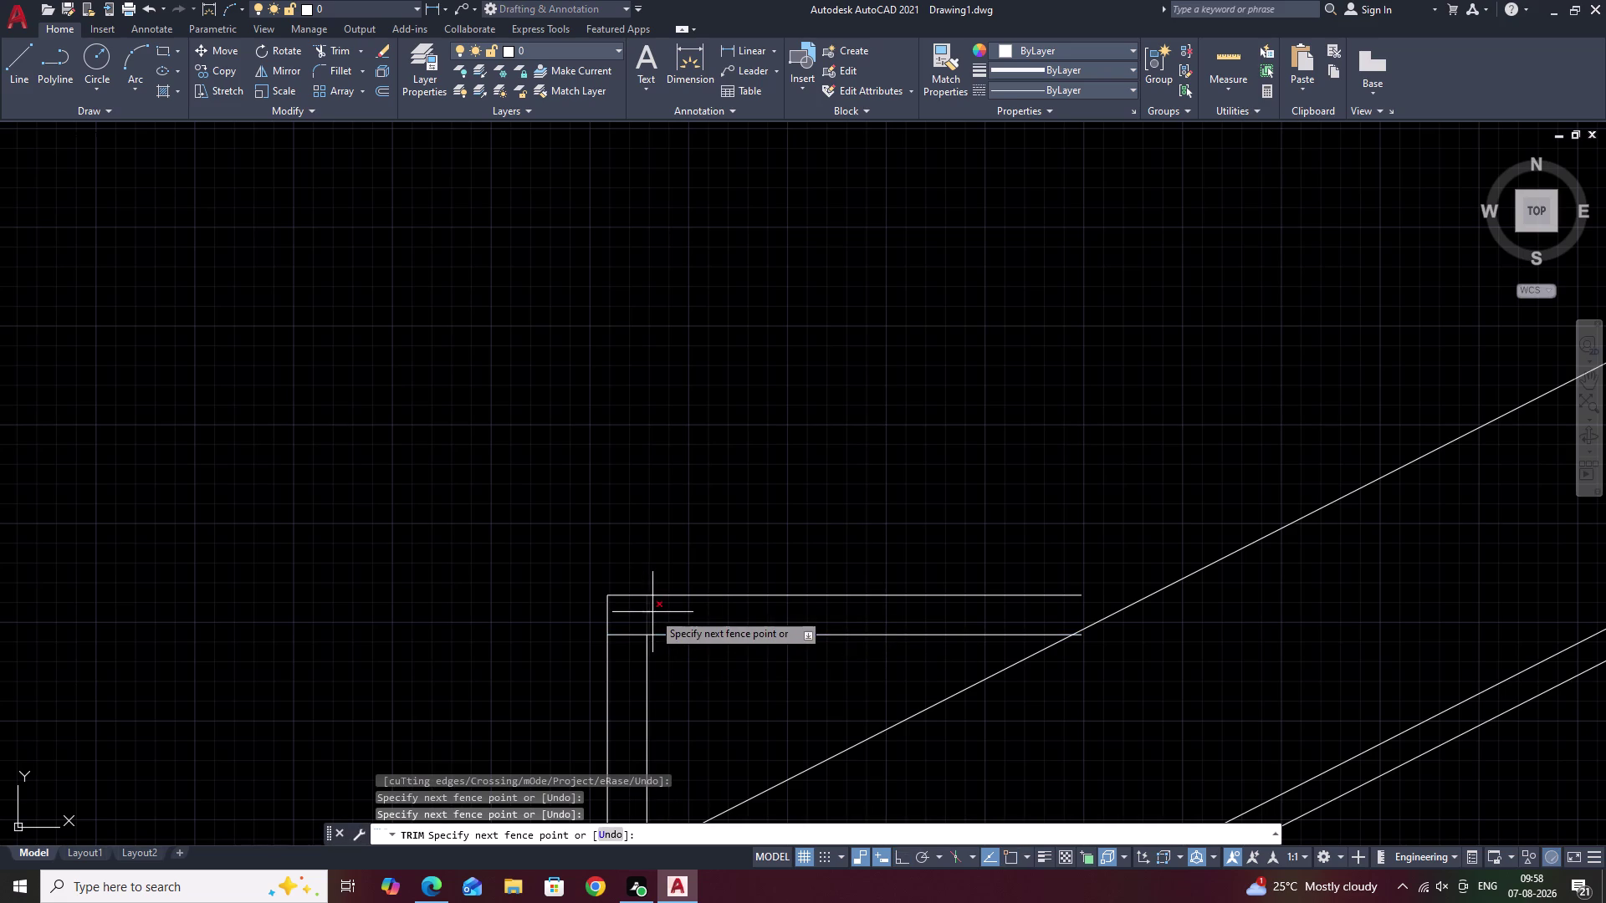
click(649, 617)
click(629, 634)
key(Escape)
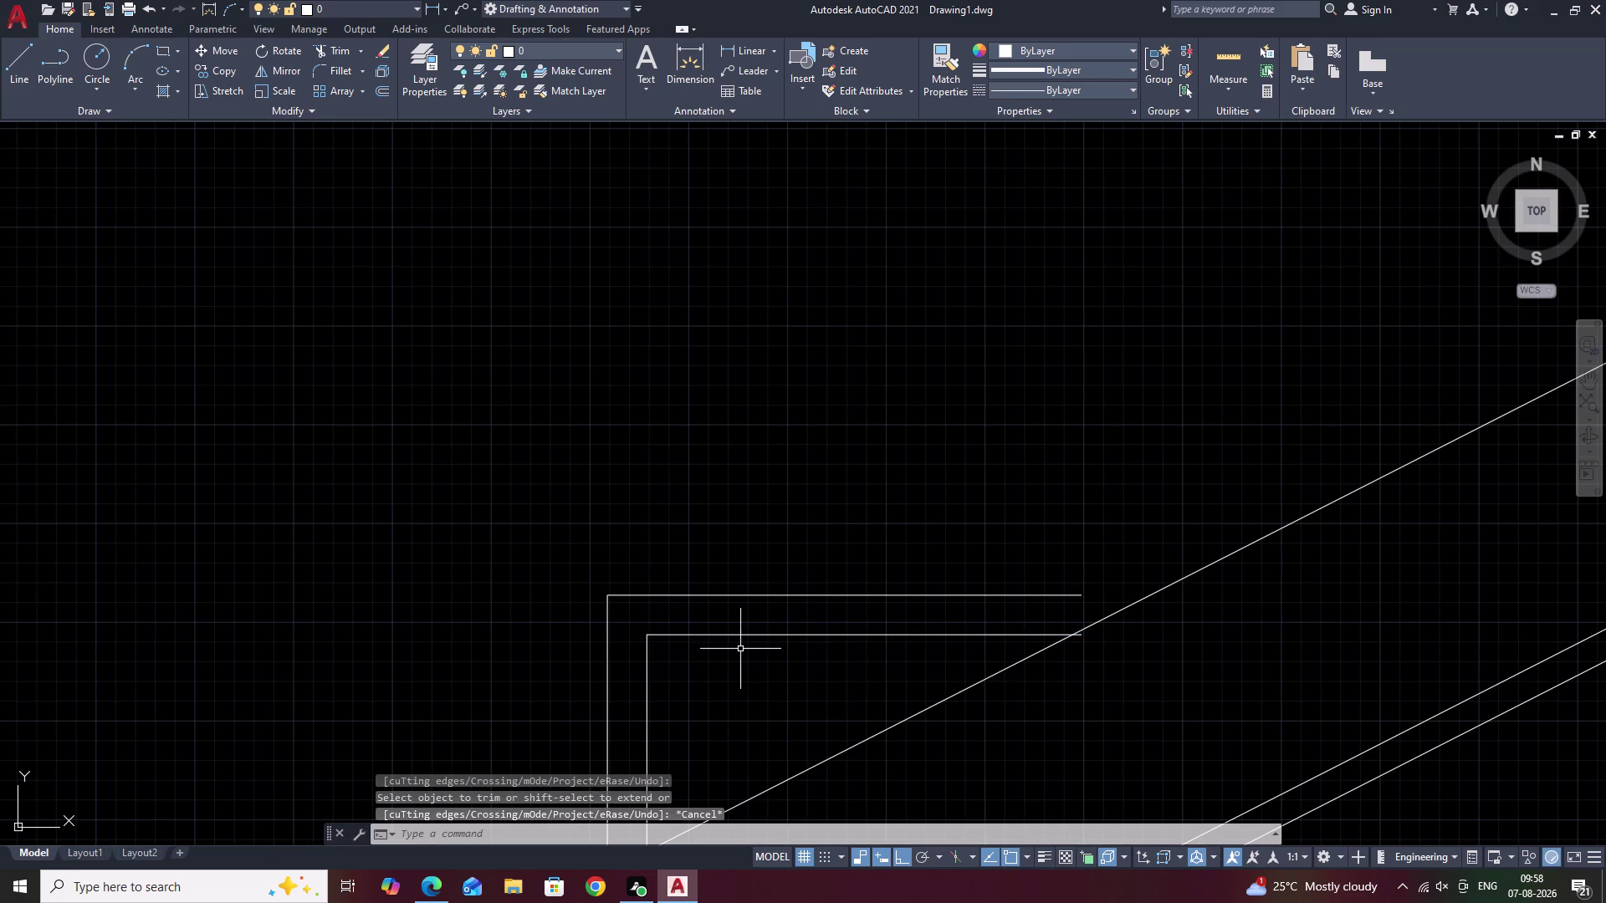
key(ctrl+z)
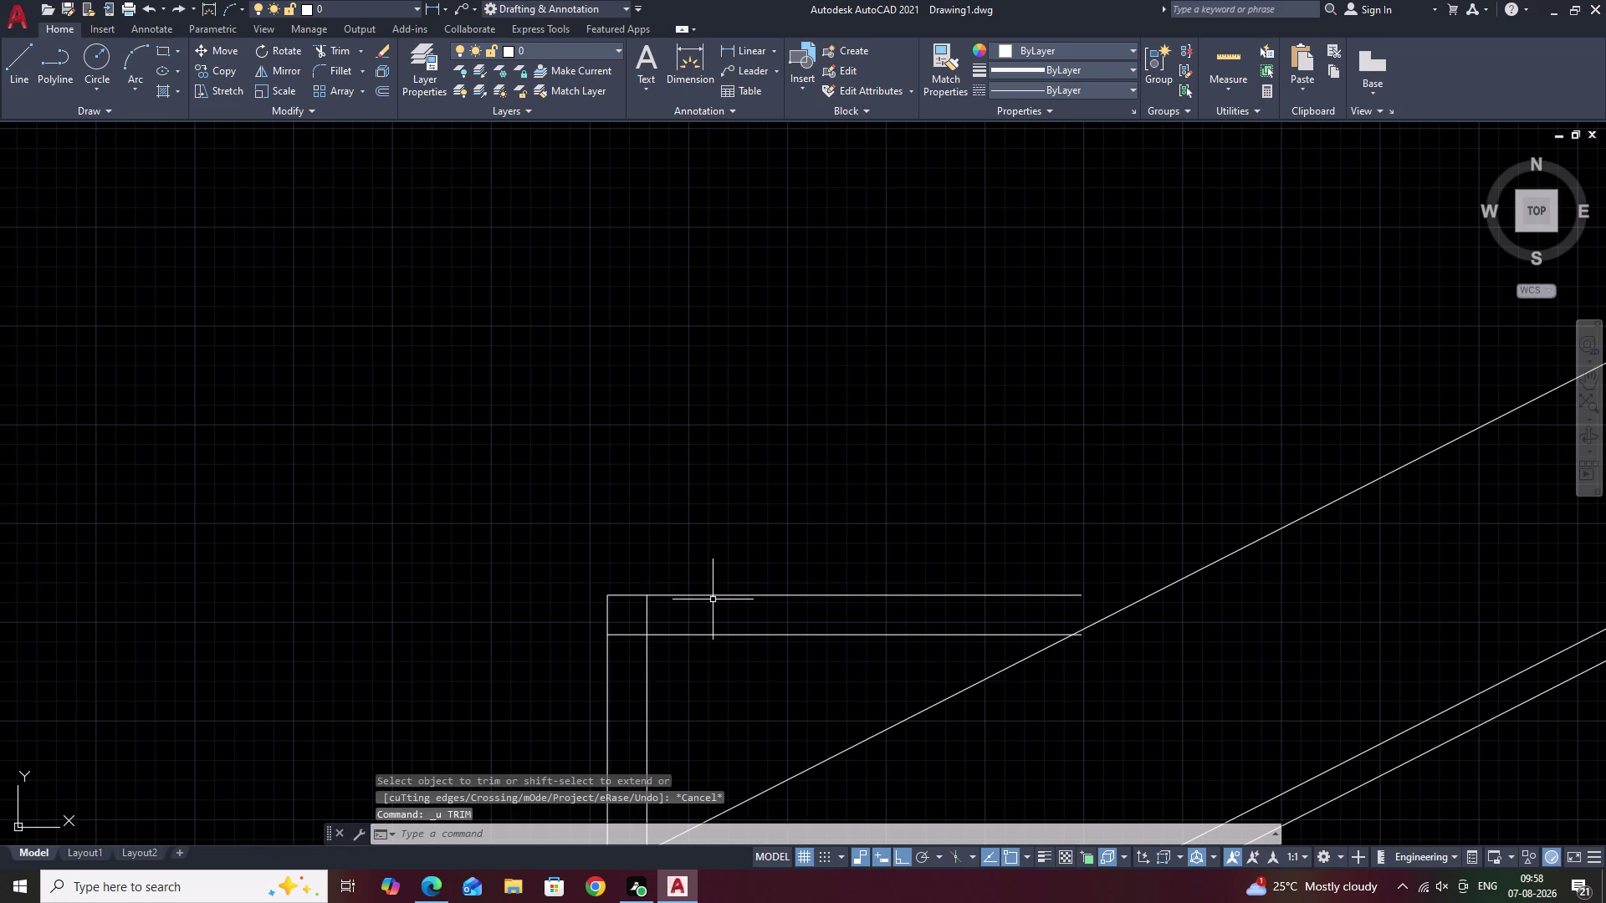
text(F)
key(space)
Fillet the landing's two top lines into a rounded end and trim stray nosing ends.
click(635, 637)
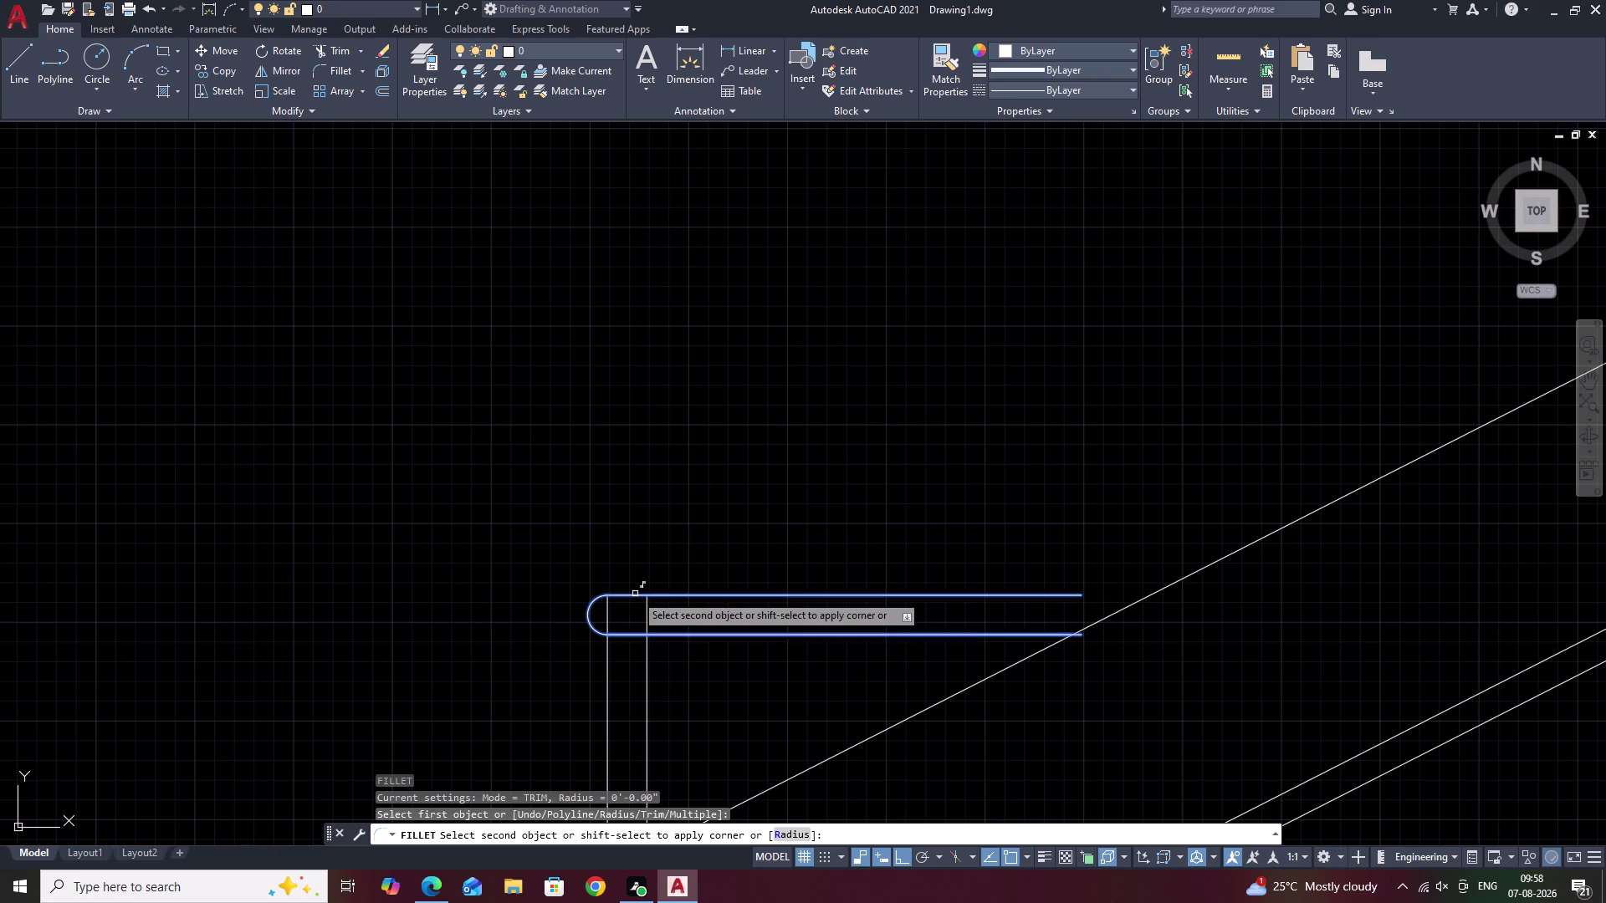
click(634, 594)
key(Escape)
text(TR)
key(space)
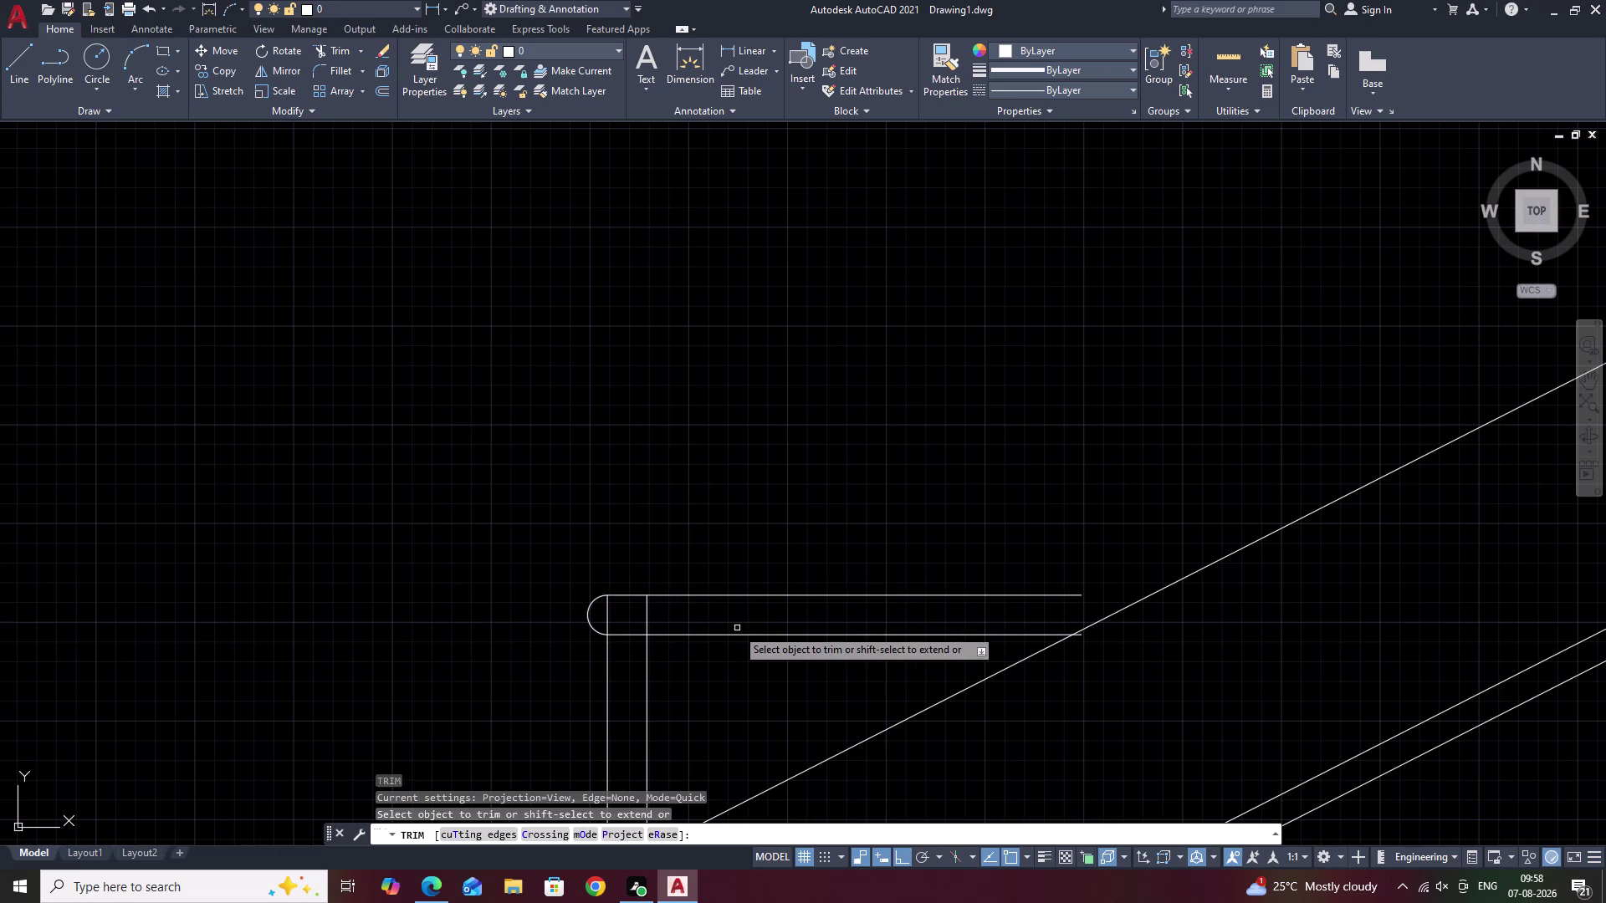
drag(679, 621, 619, 622)
click(617, 622)
drag(615, 622, 600, 622)
click(601, 623)
Select the bottom step's rounded nosing and riser lines.
scroll(down, 3)
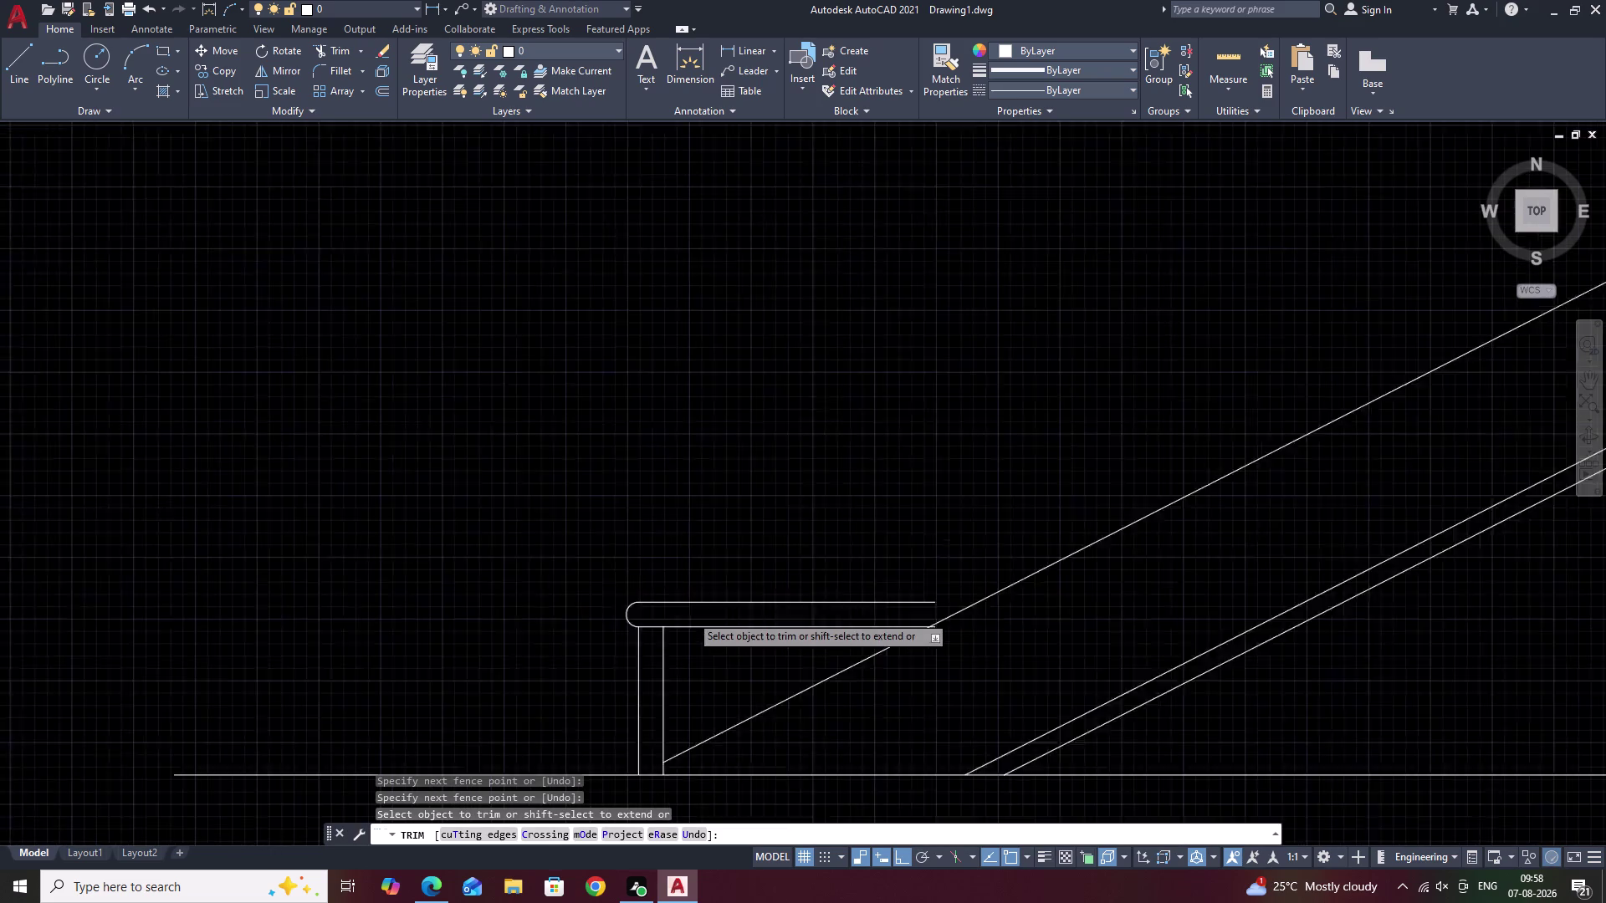
middle_drag(795, 566, 809, 544)
key(Escape)
drag(778, 558, 651, 613)
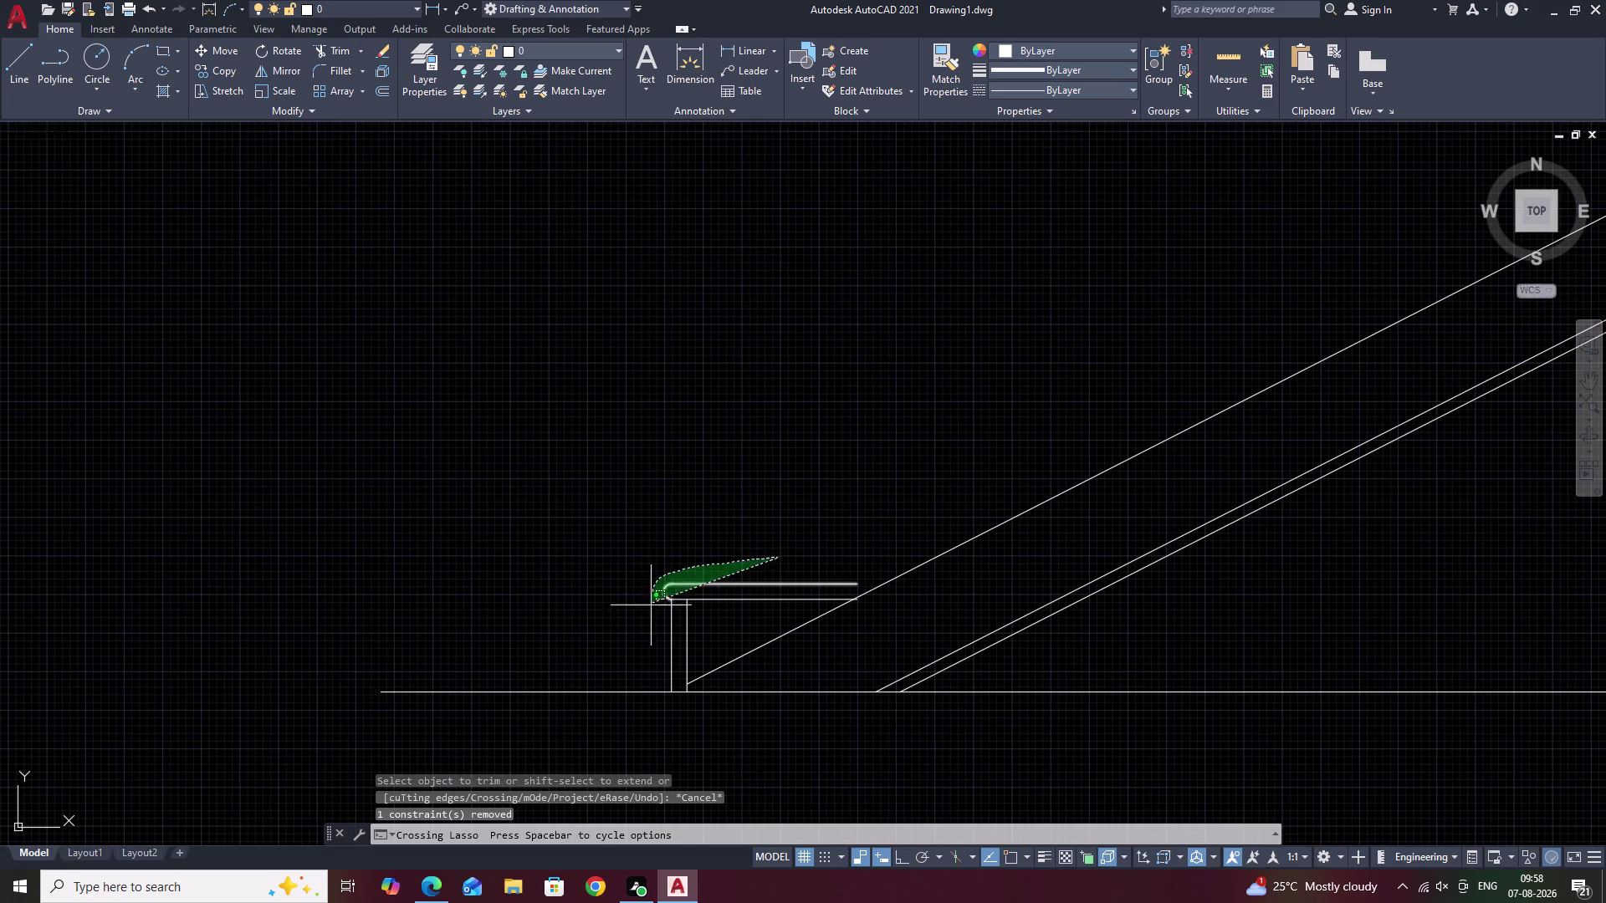
drag(651, 612, 664, 635)
Copy the bottom step from its riser base, Ortho off, placing the second step at its corner.
text(CO)
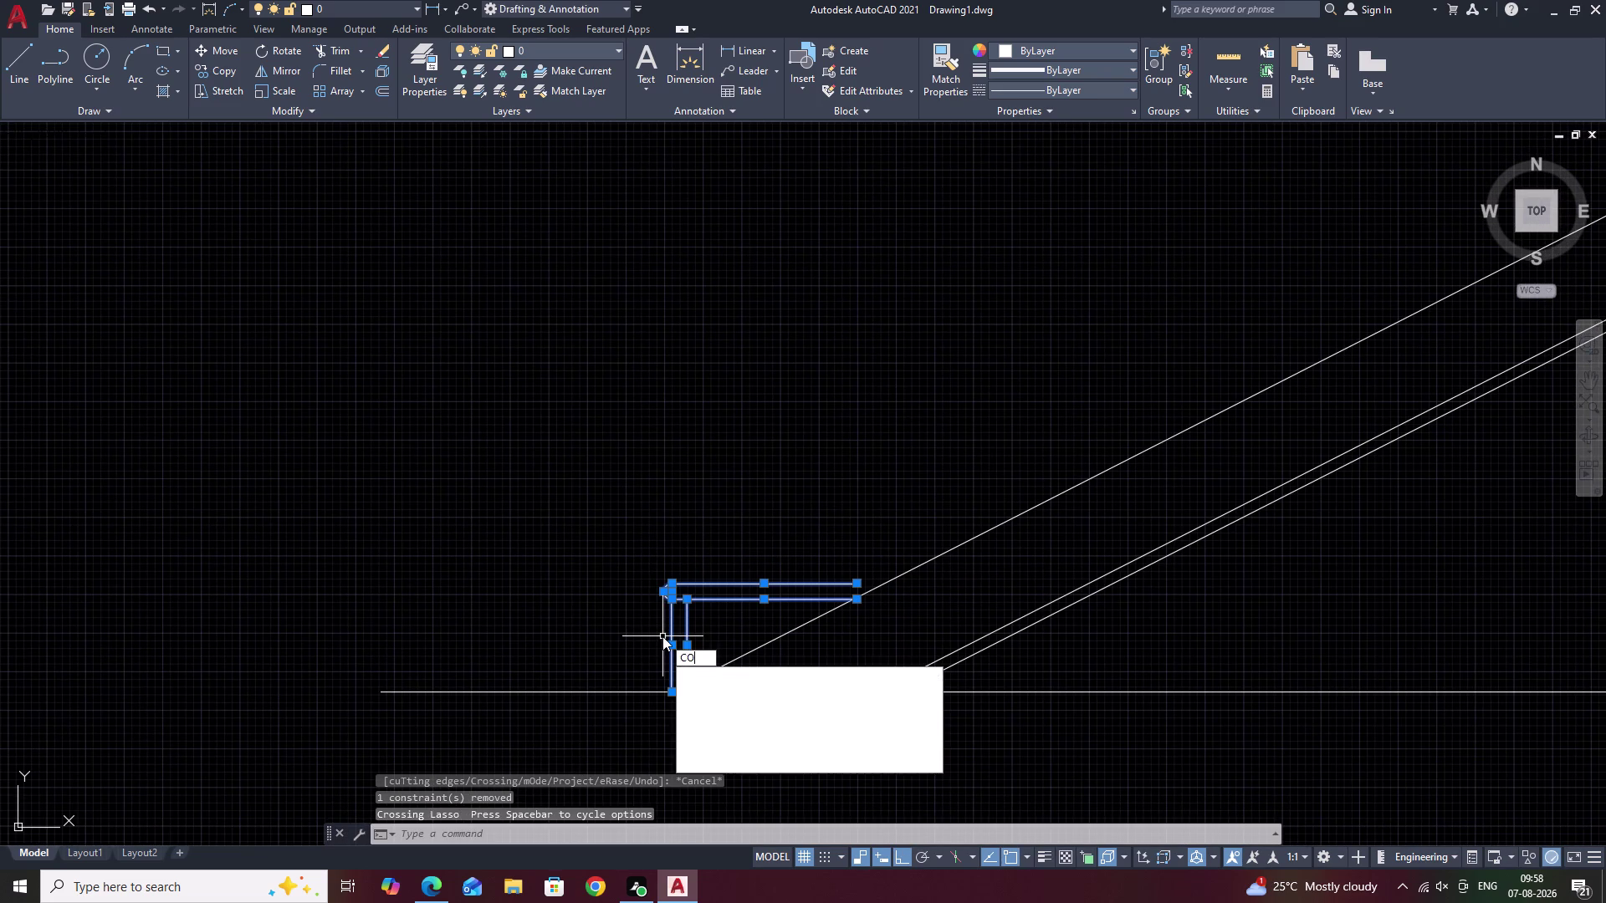
key(space)
scroll(up, 3)
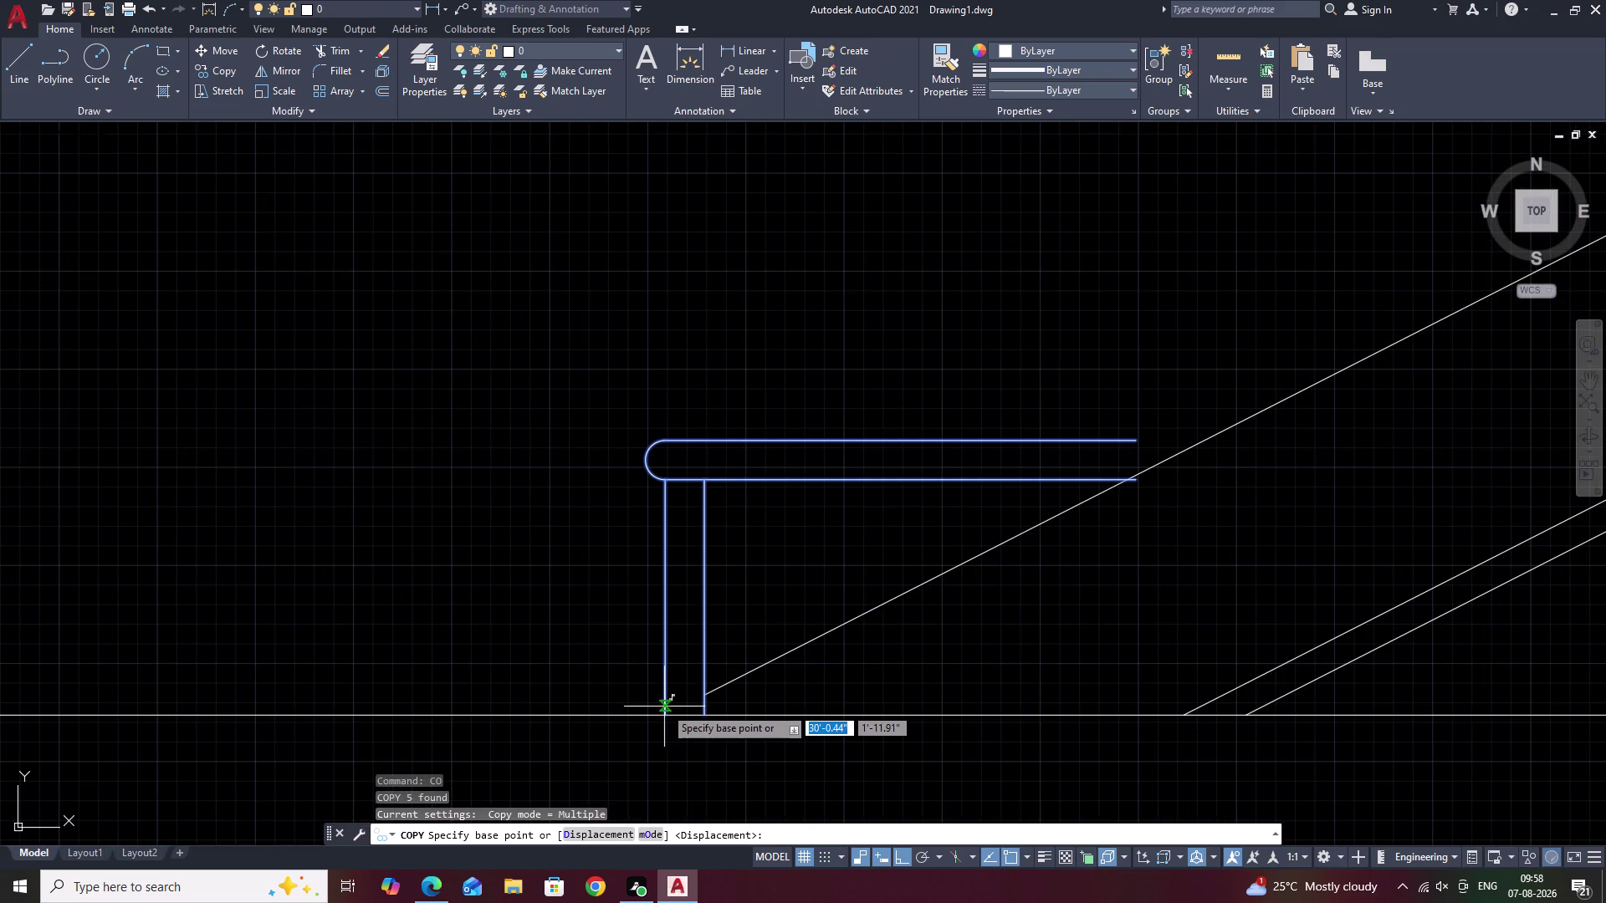
click(662, 715)
middle_drag(920, 515, 810, 634)
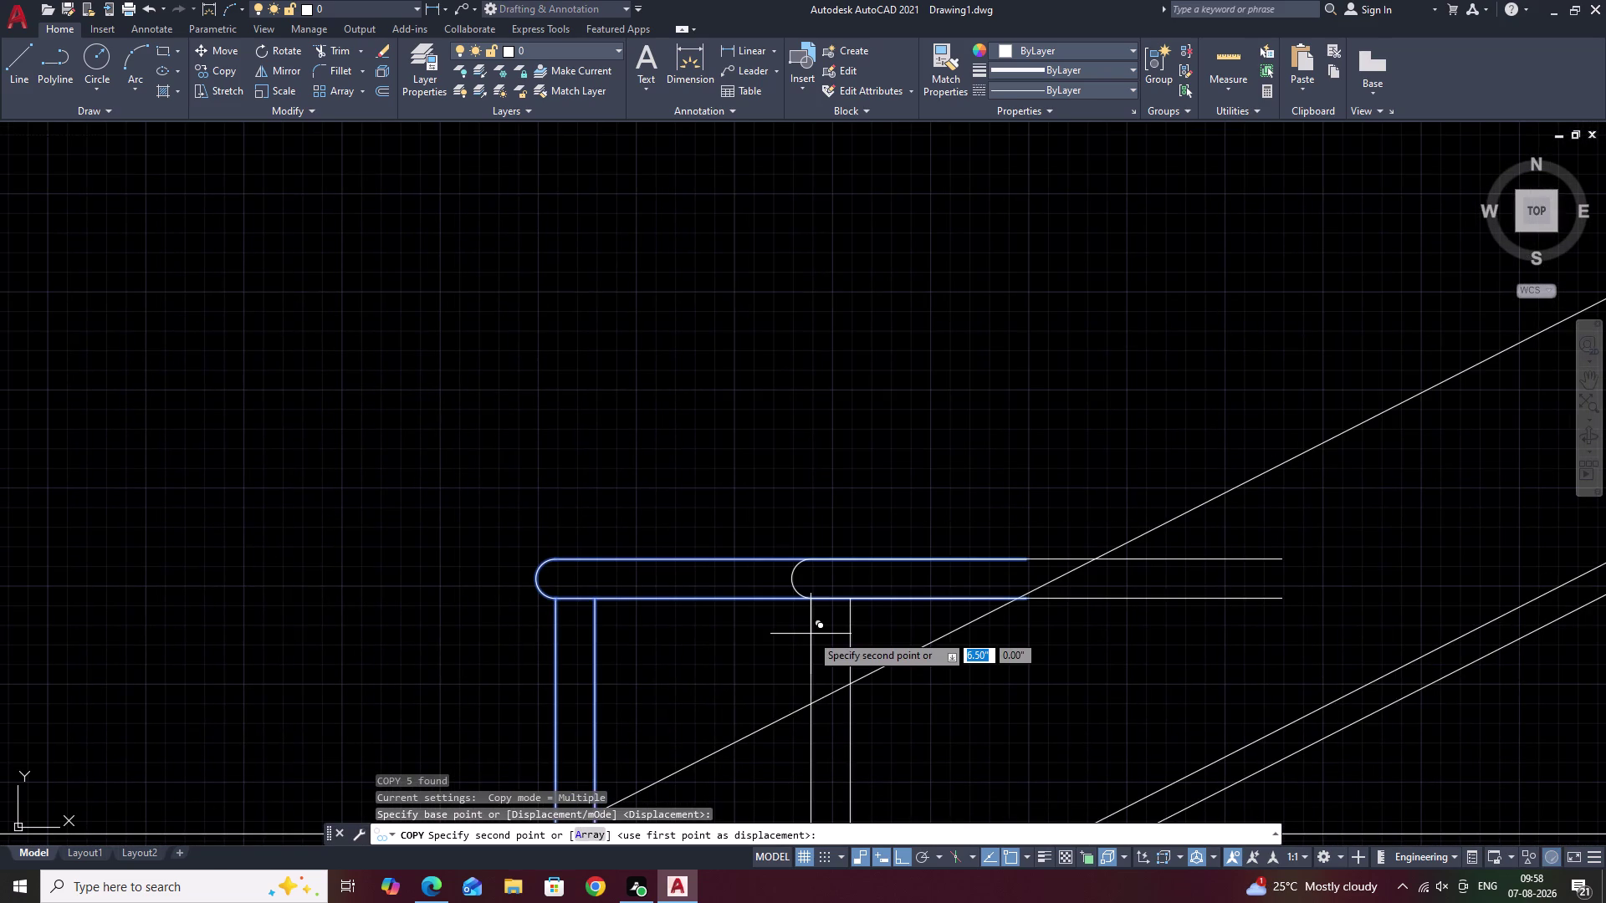
key(F8)
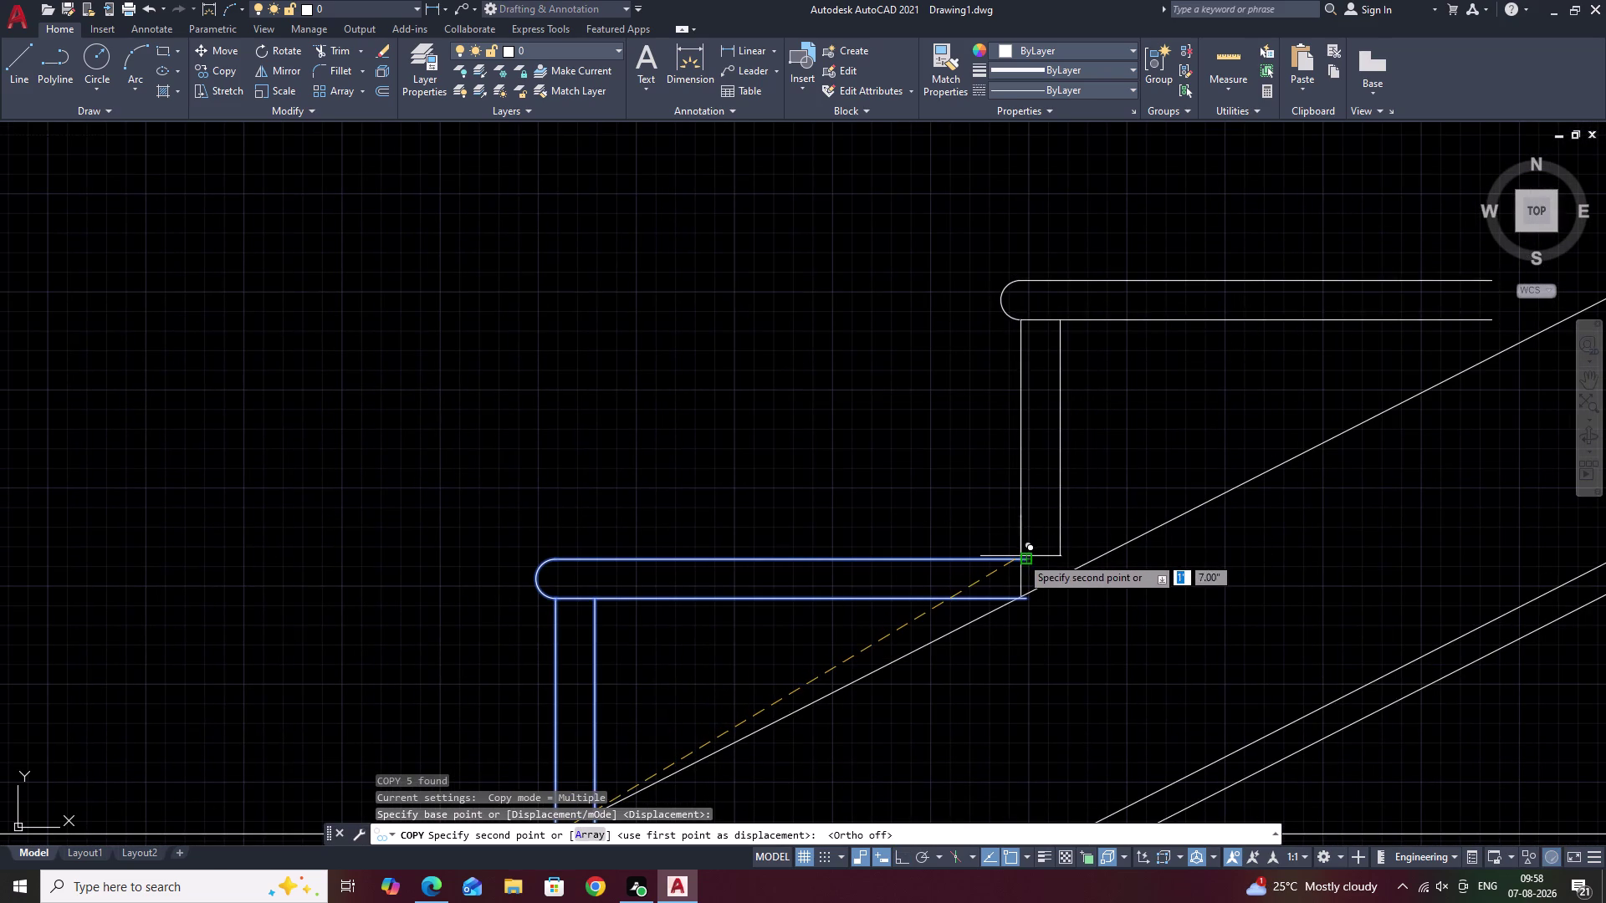
click(1020, 556)
scroll(down, 3)
scroll(down, 3)
middle_drag(1101, 561, 981, 609)
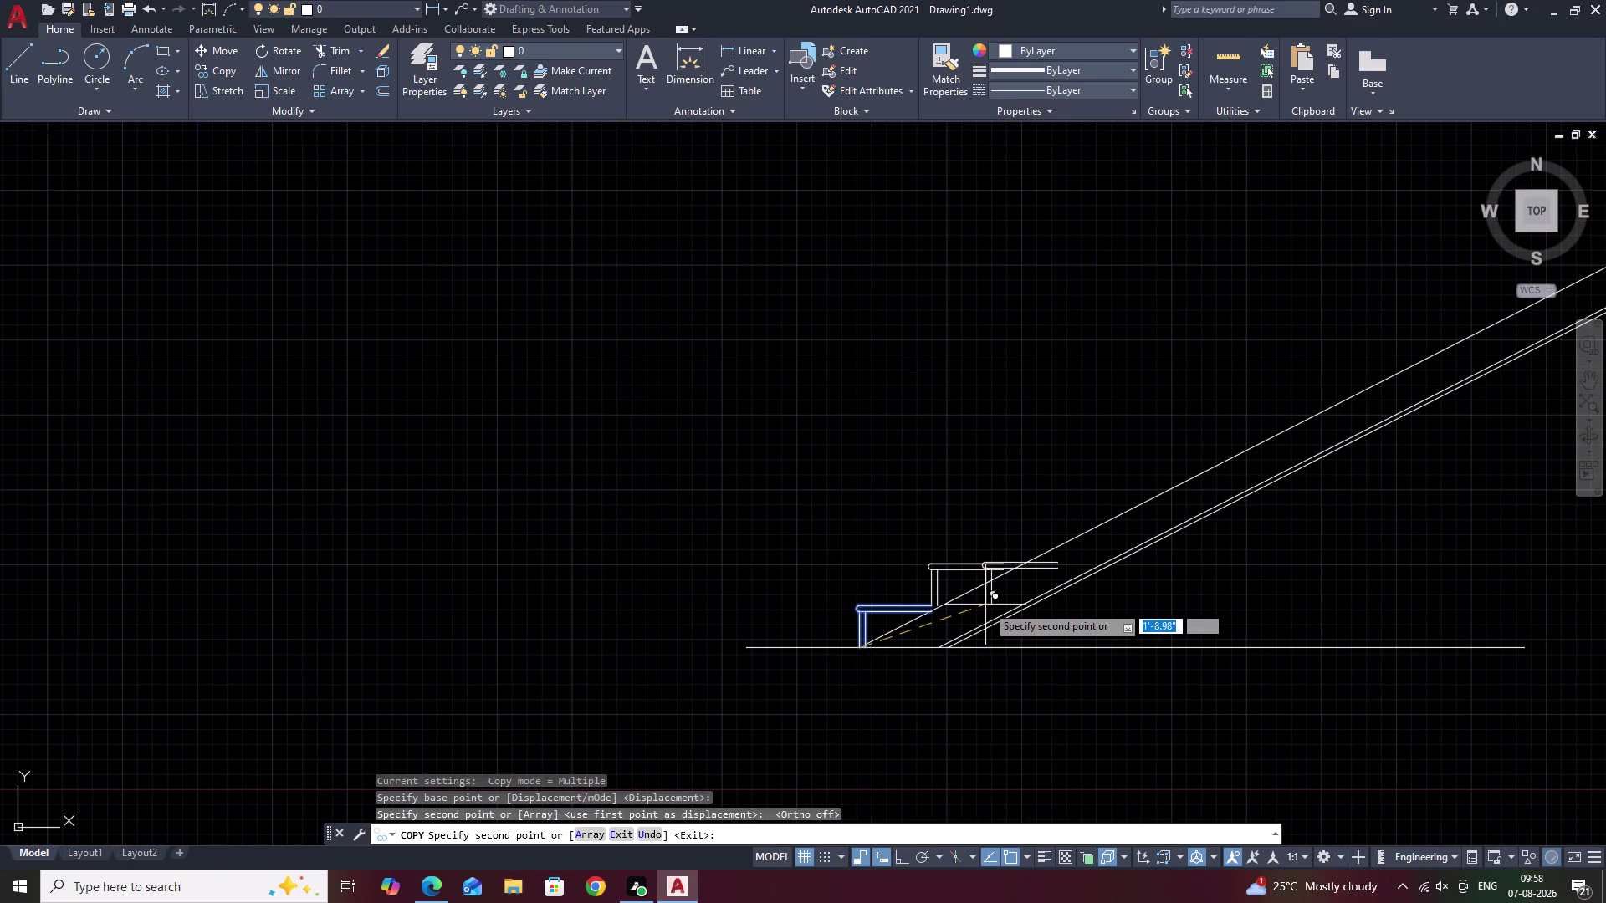
scroll(up, 3)
scroll(down, 3)
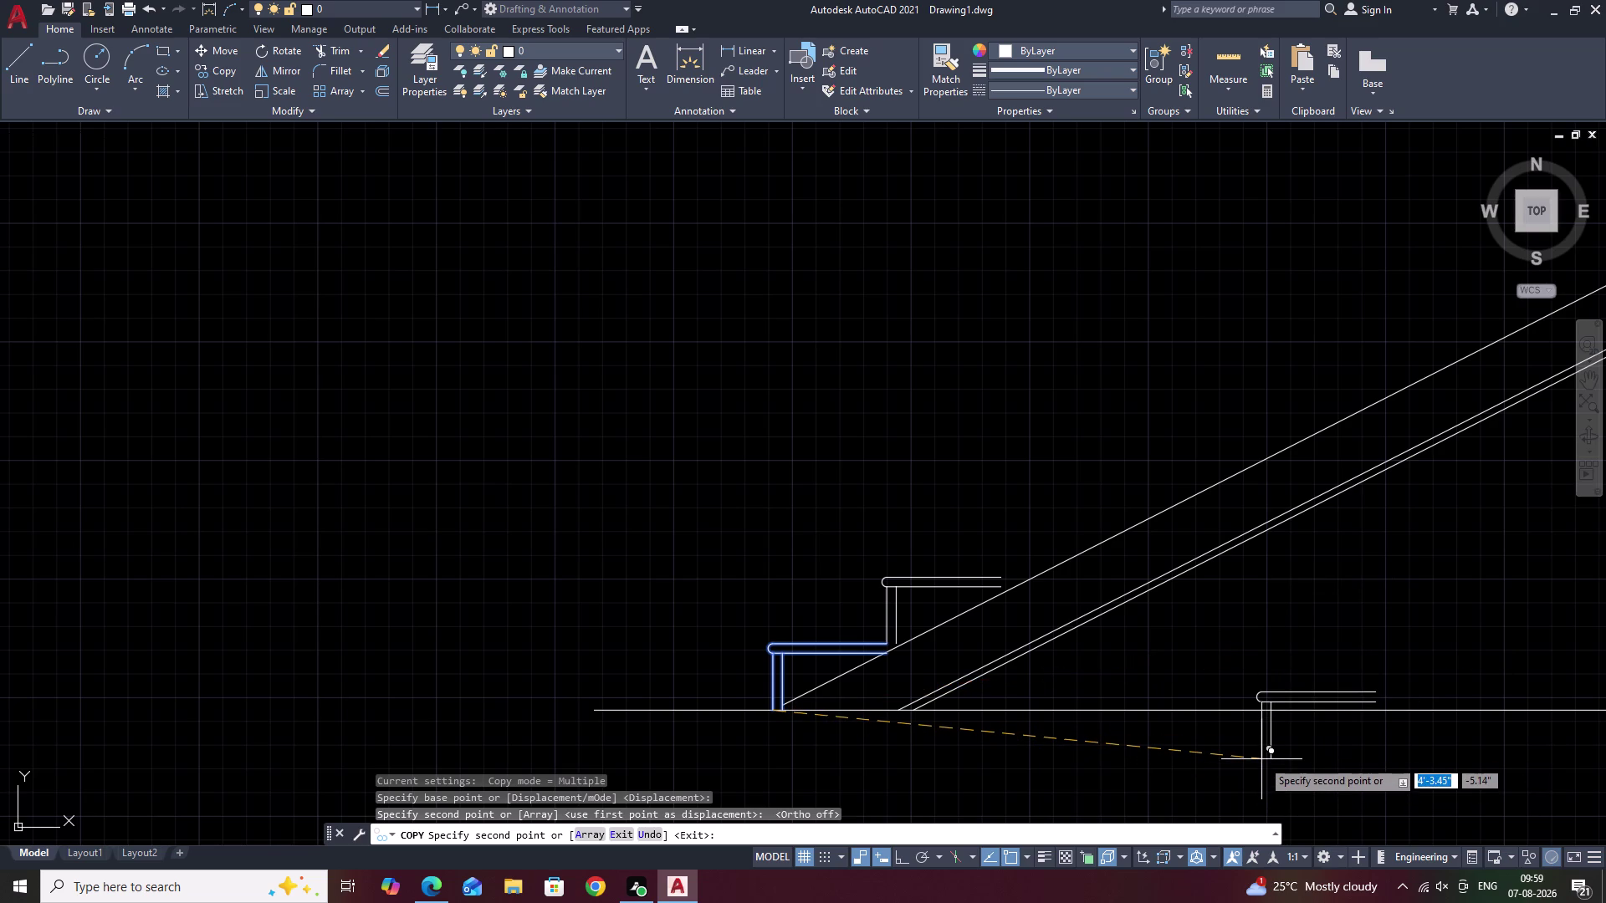
Place three more step copies, each at the previous step's corner.
scroll(up, 3)
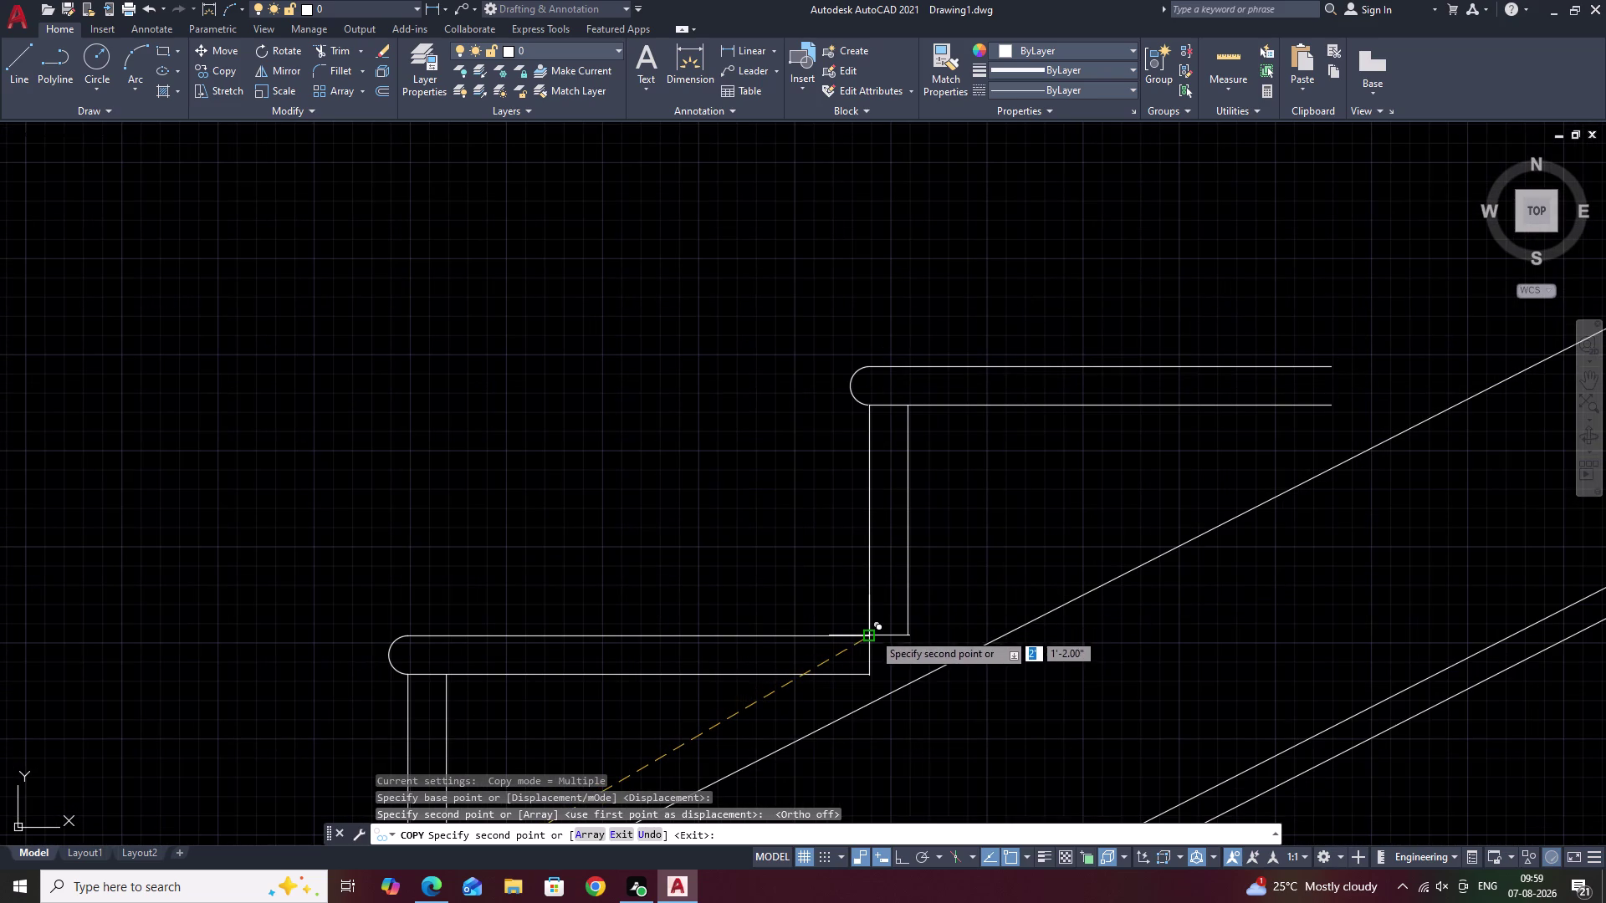
click(871, 635)
scroll(down, 3)
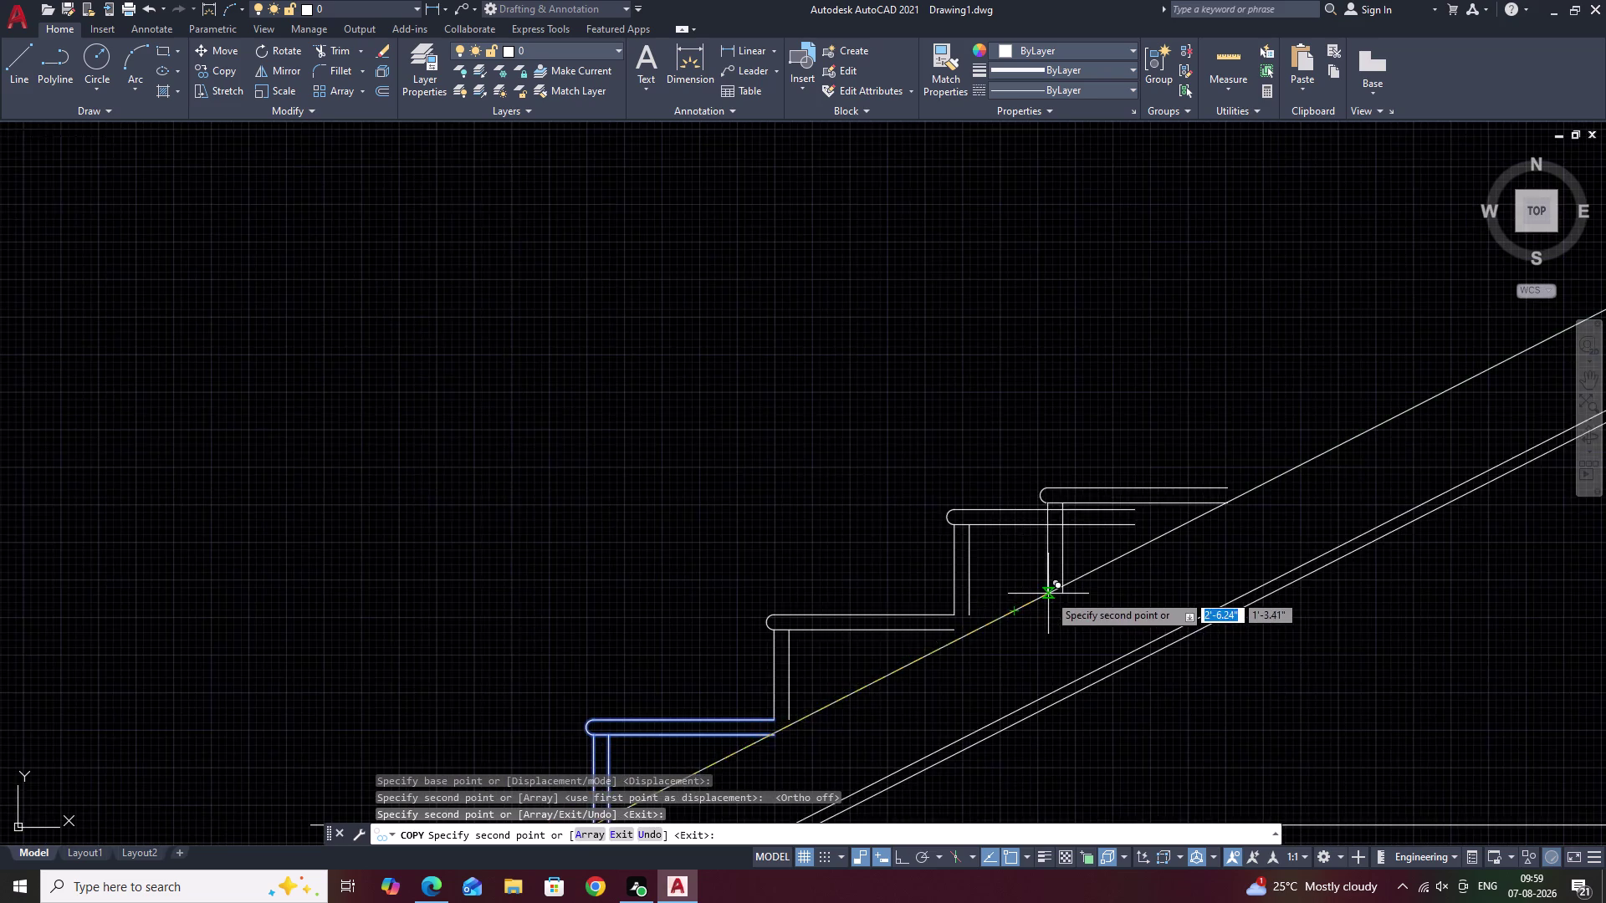
scroll(down, 3)
middle_drag(1048, 593, 926, 672)
scroll(up, 3)
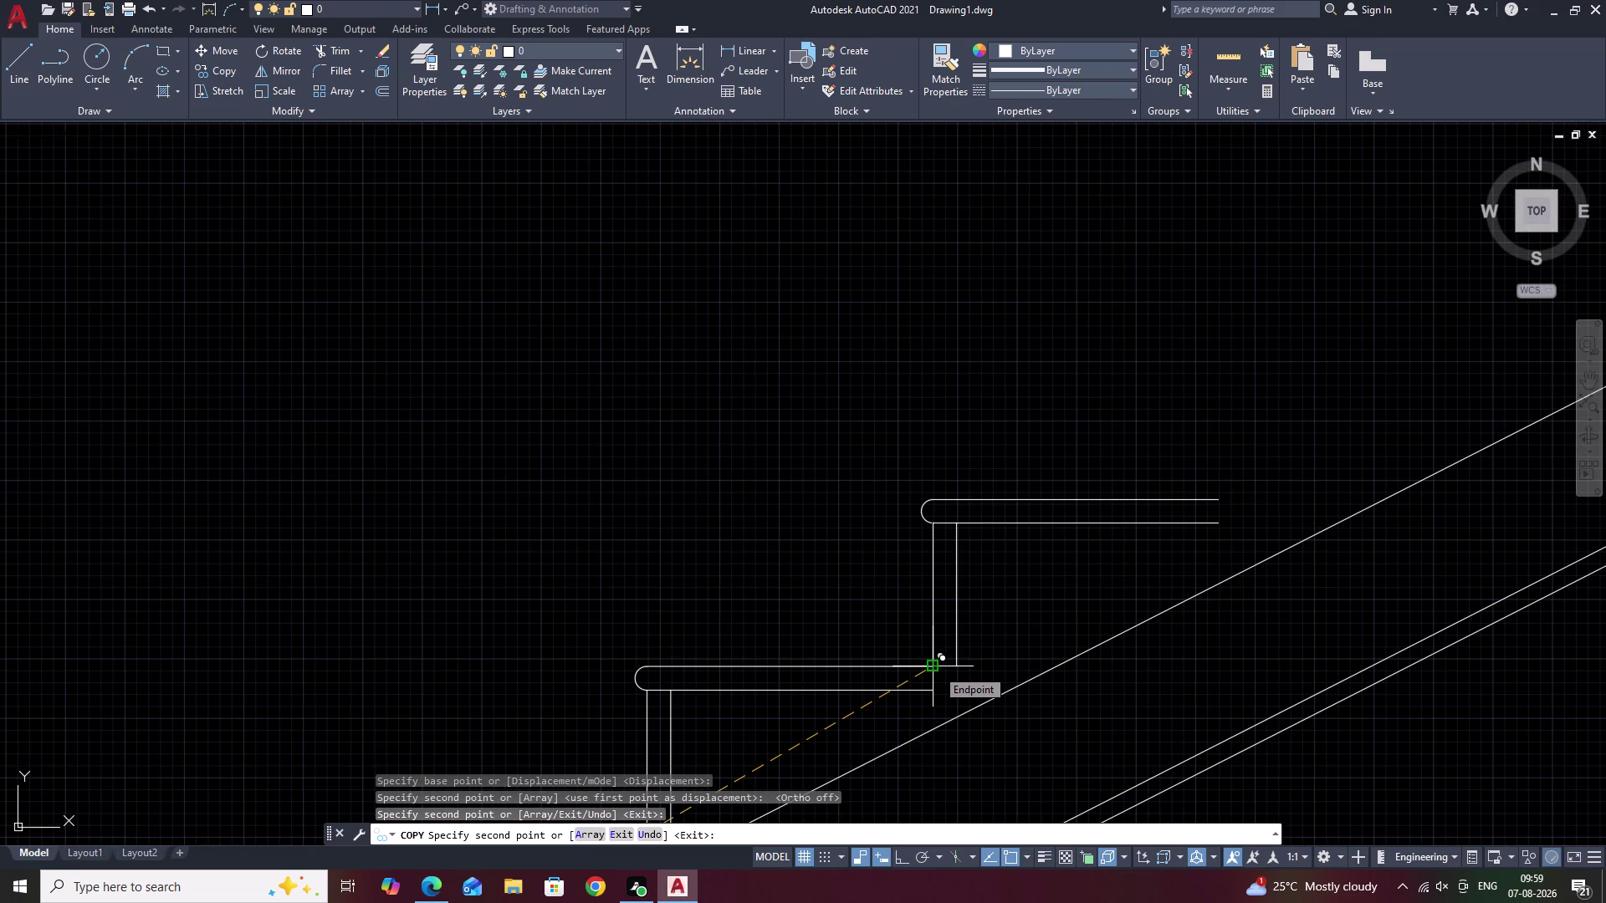
click(936, 668)
scroll(down, 3)
middle_drag(1071, 623, 942, 679)
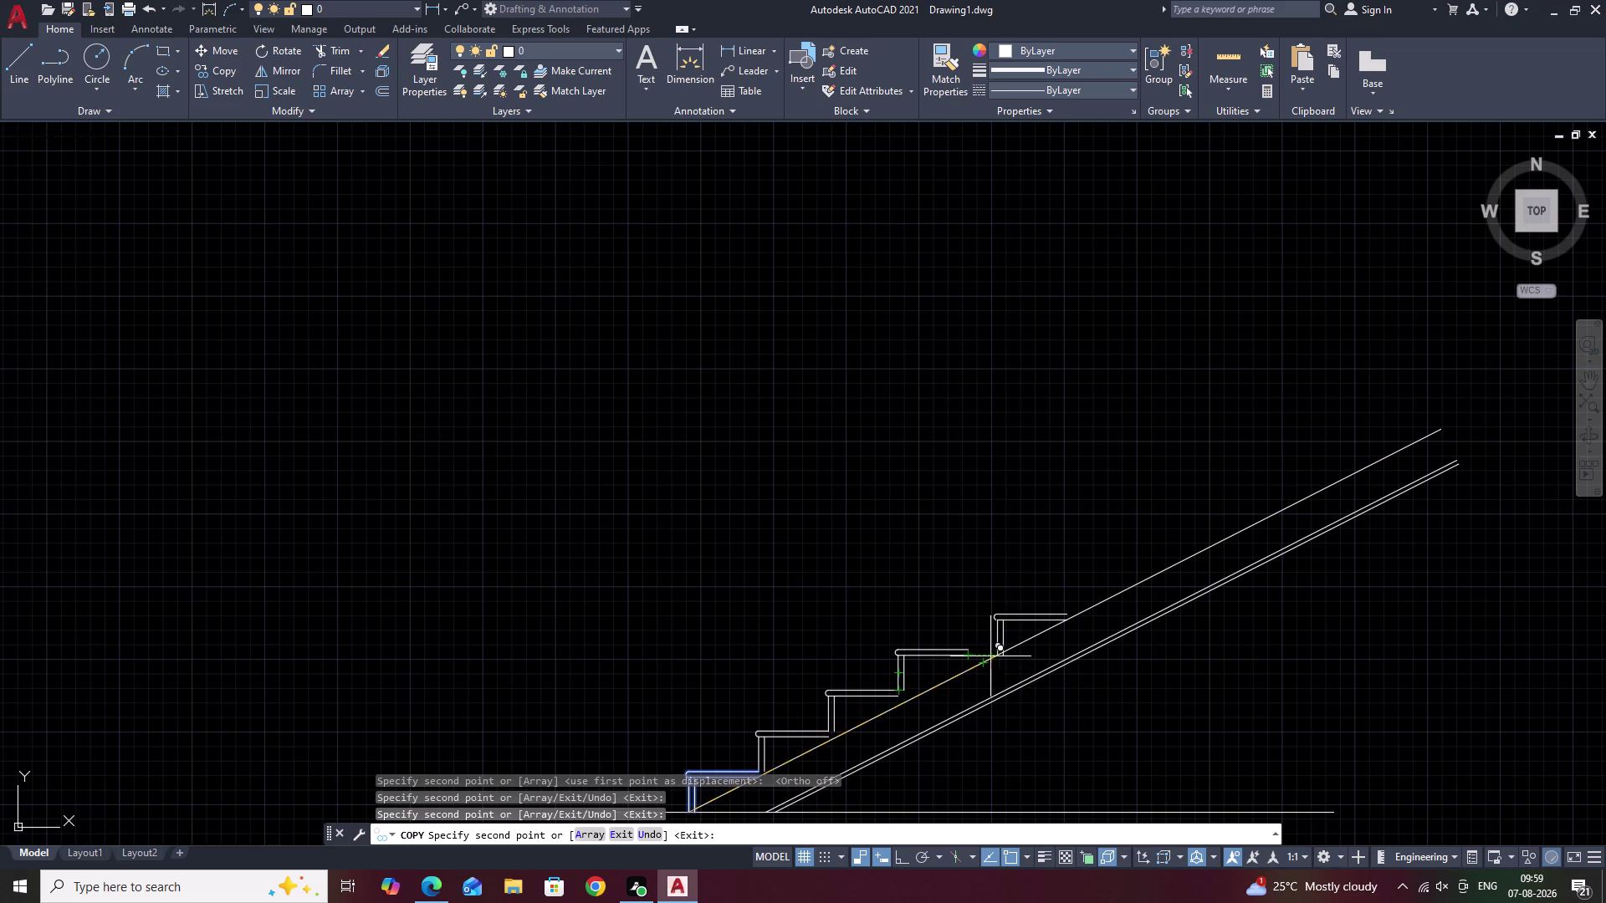
scroll(up, 3)
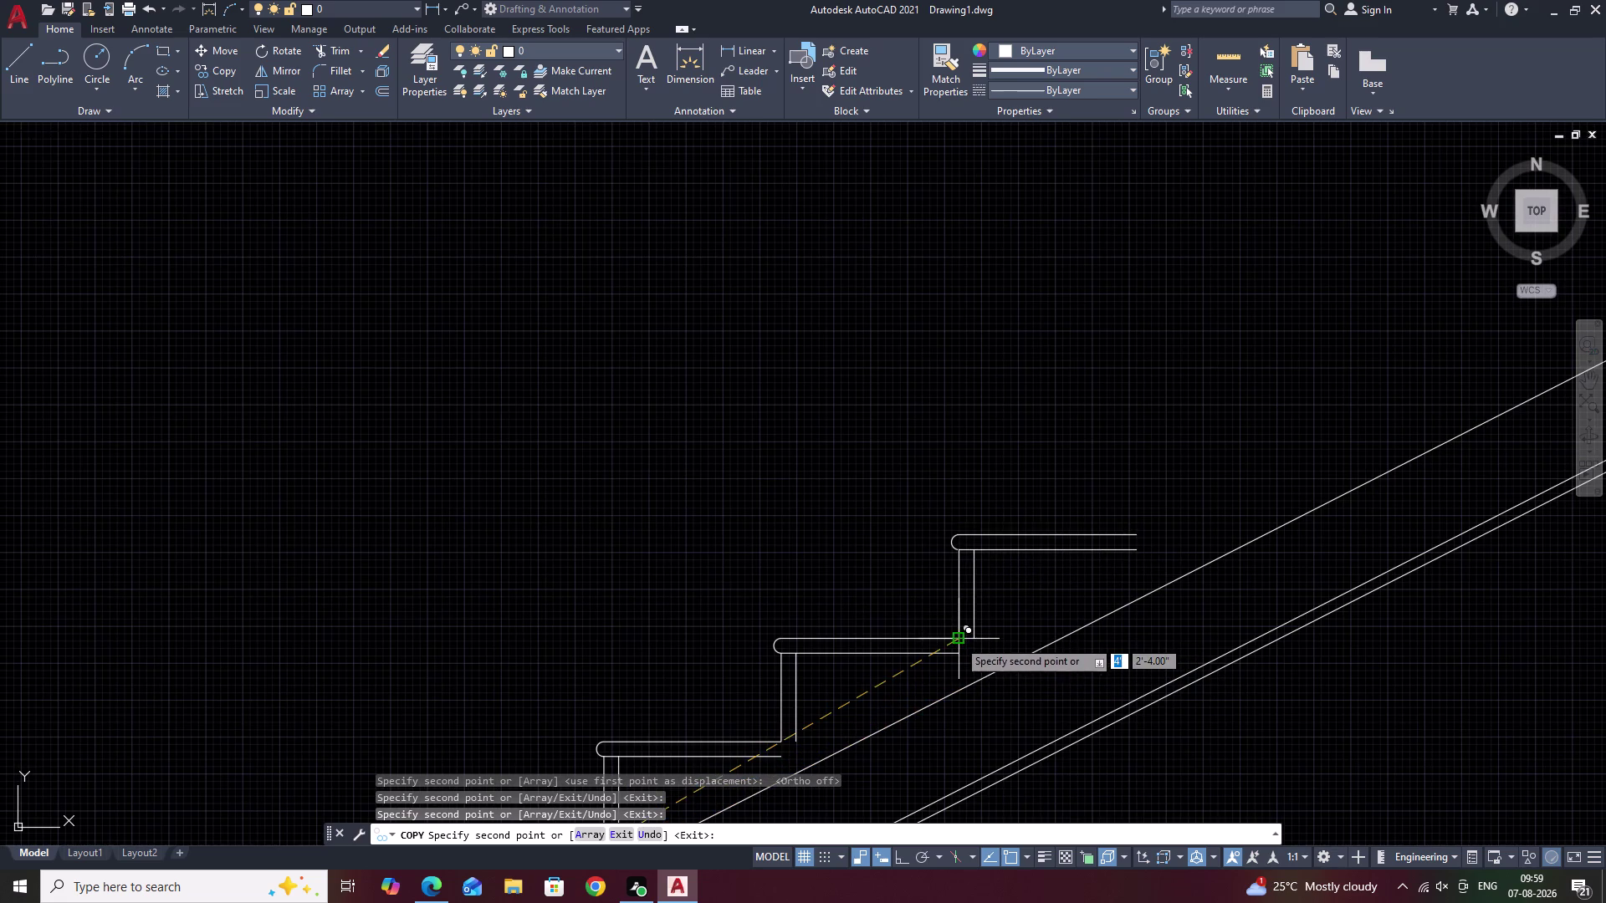
click(957, 640)
scroll(down, 3)
middle_drag(1072, 637, 1003, 678)
scroll(up, 3)
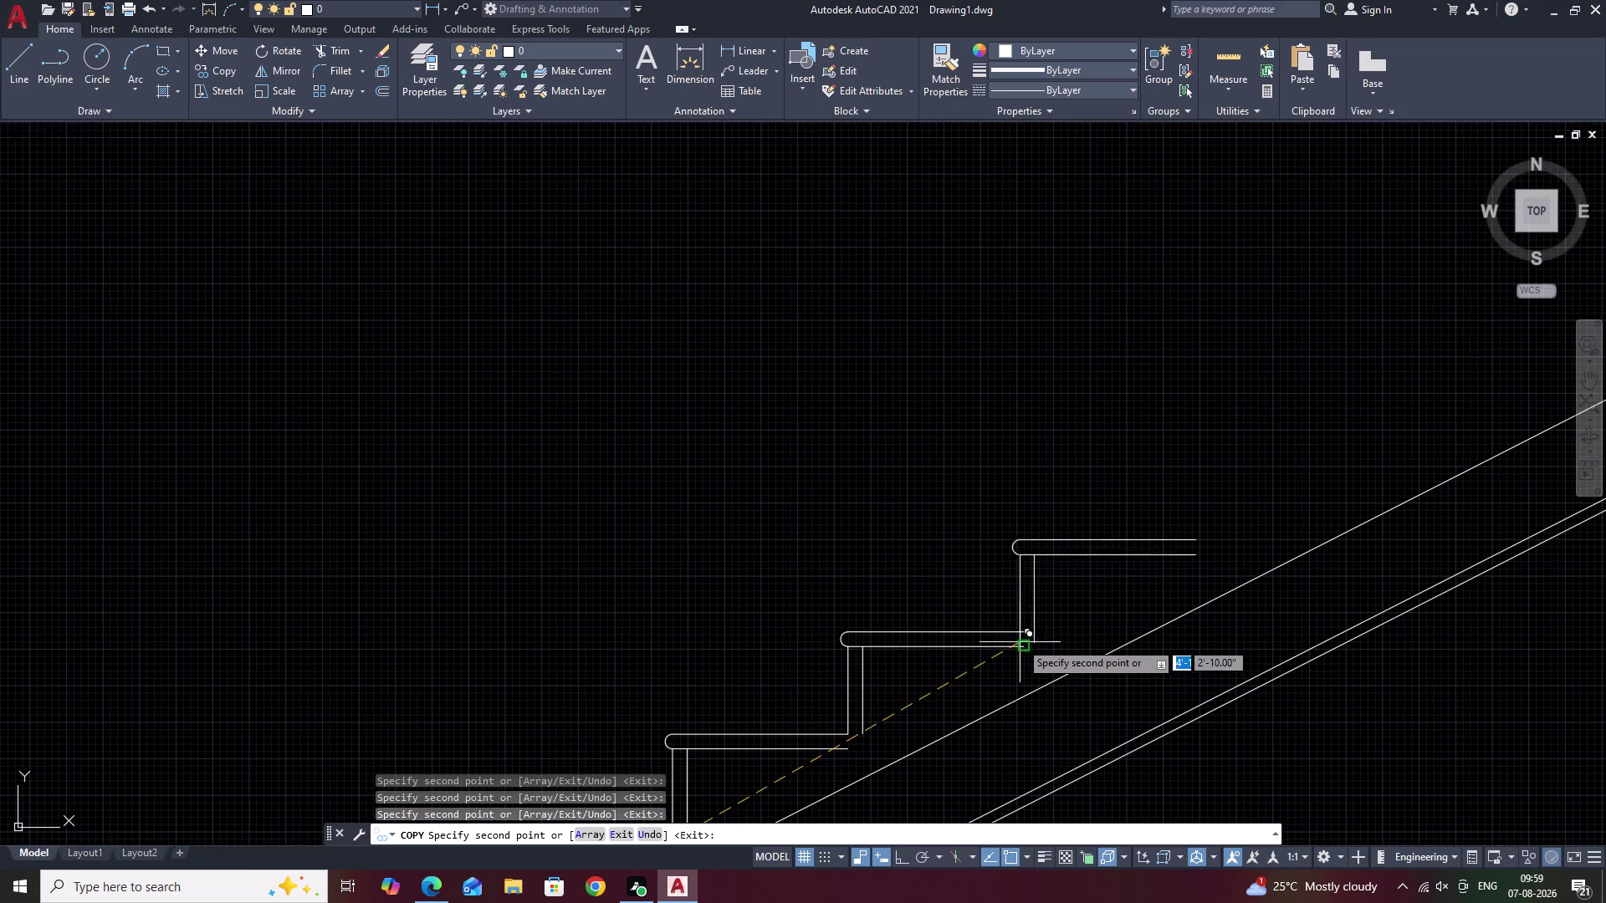
Place five more step copies up to the stair's upper end and finish copying.
click(1023, 636)
scroll(down, 3)
middle_drag(1118, 635, 964, 732)
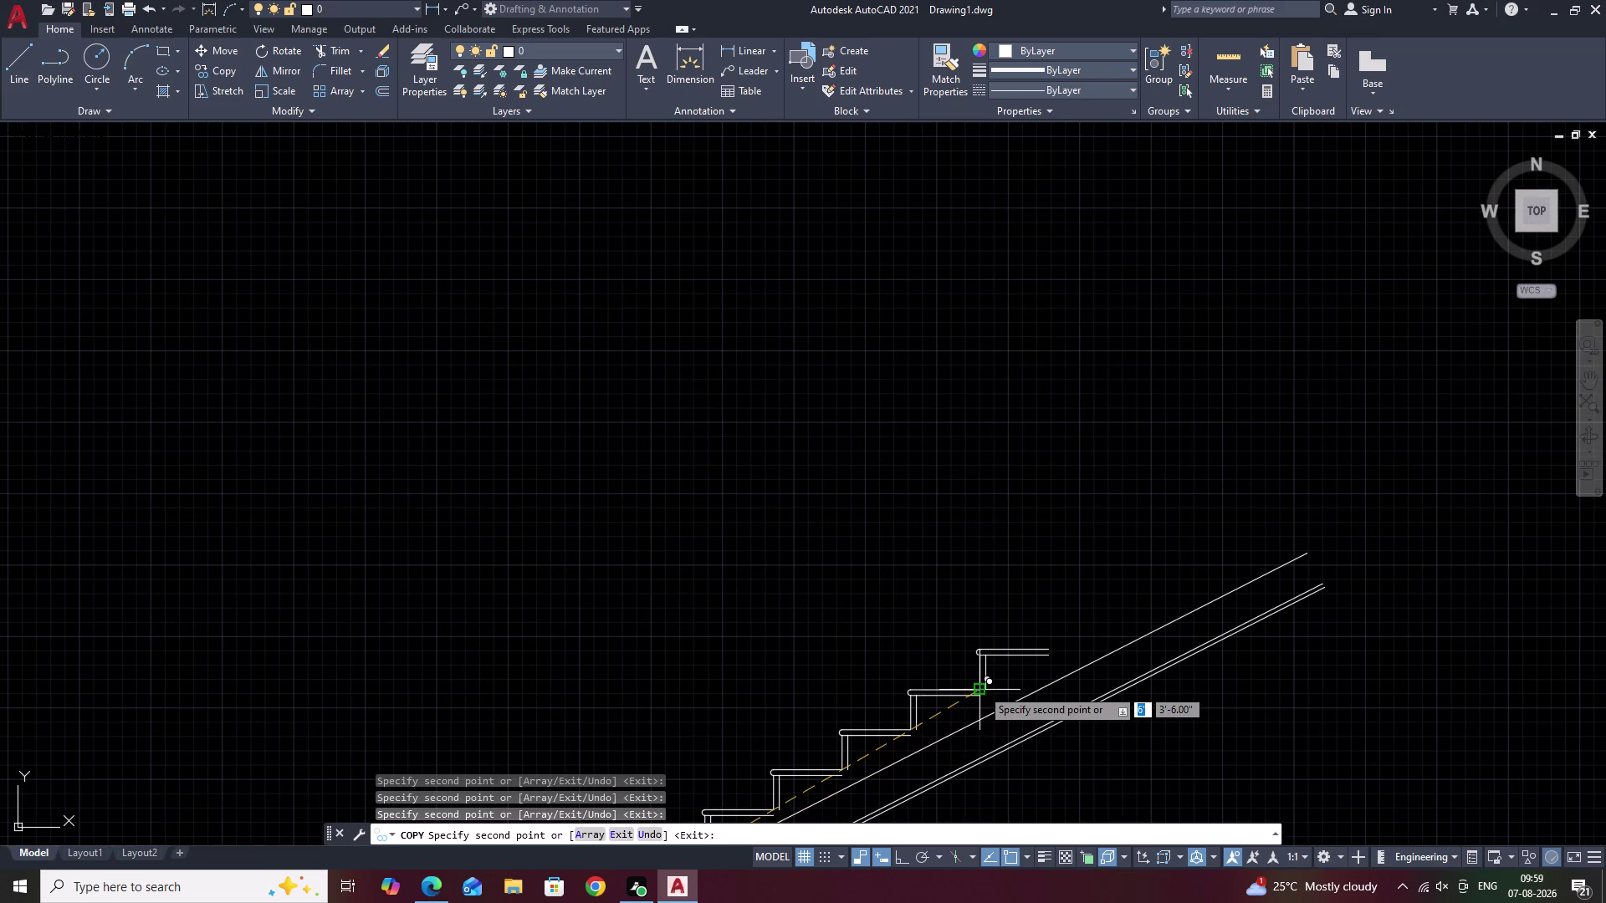
click(982, 687)
click(1051, 650)
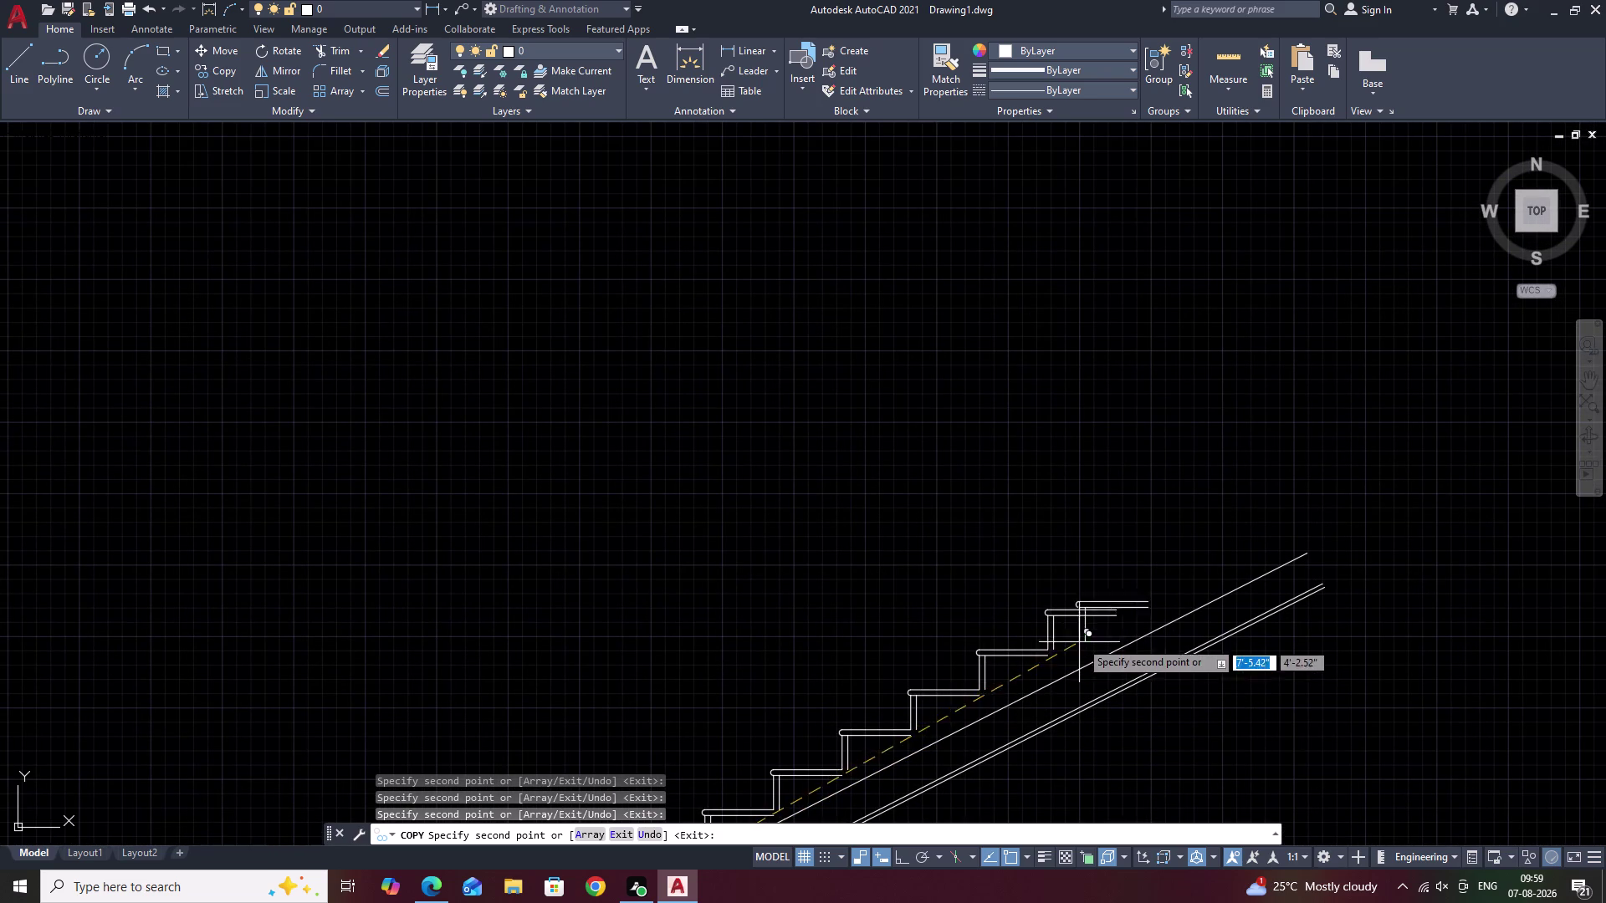
click(1116, 611)
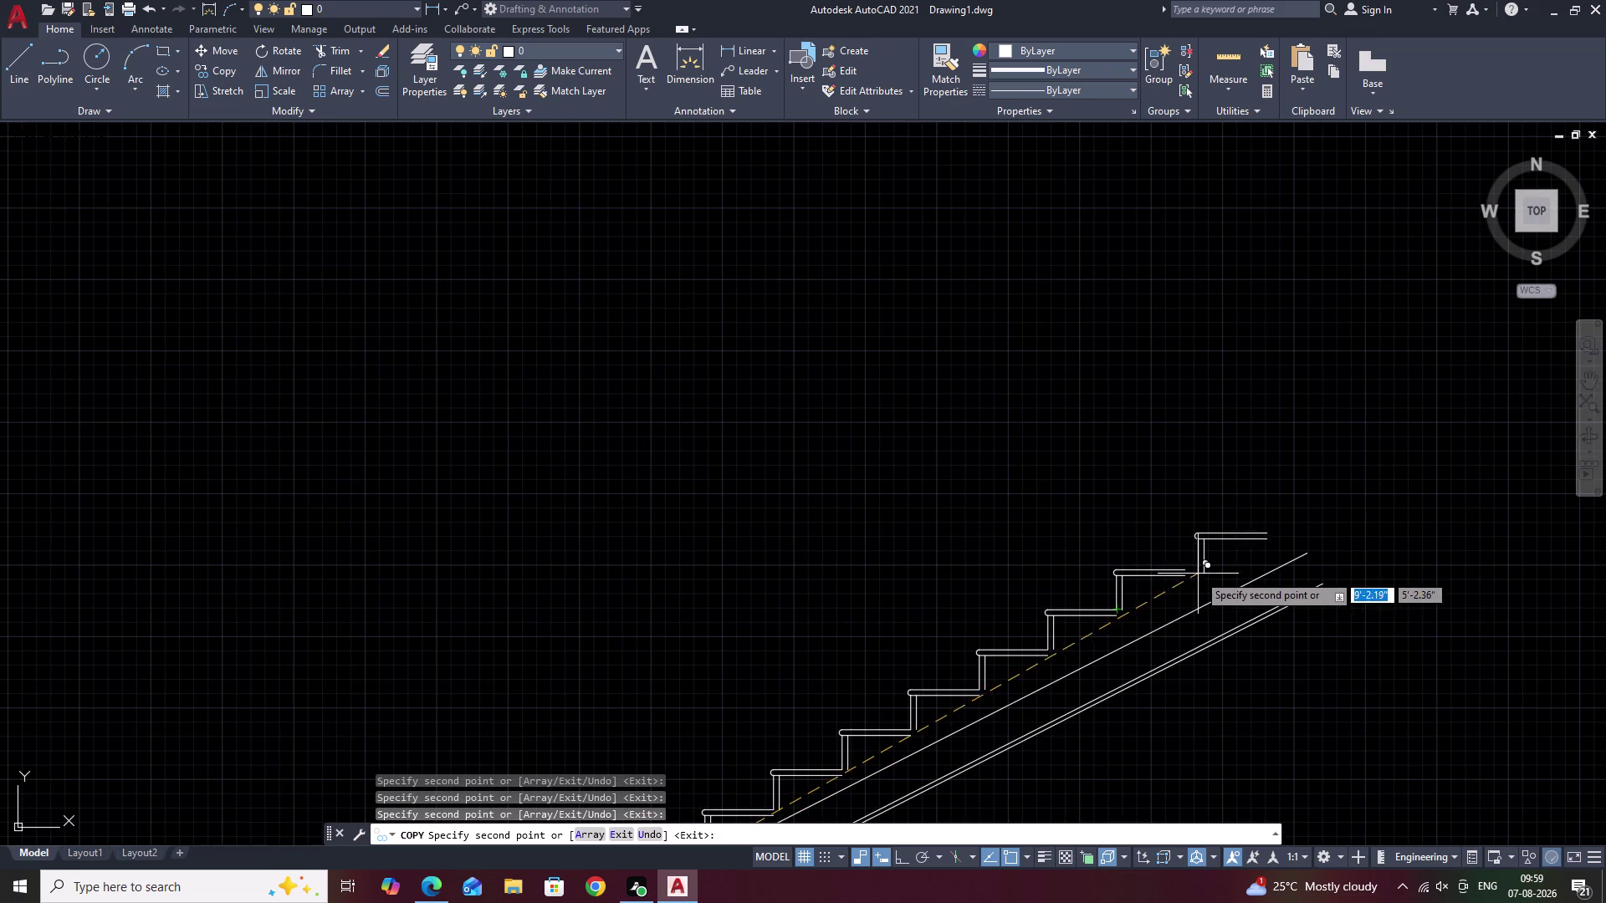
scroll(down, 3)
middle_drag(1185, 610, 1229, 565)
scroll(up, 3)
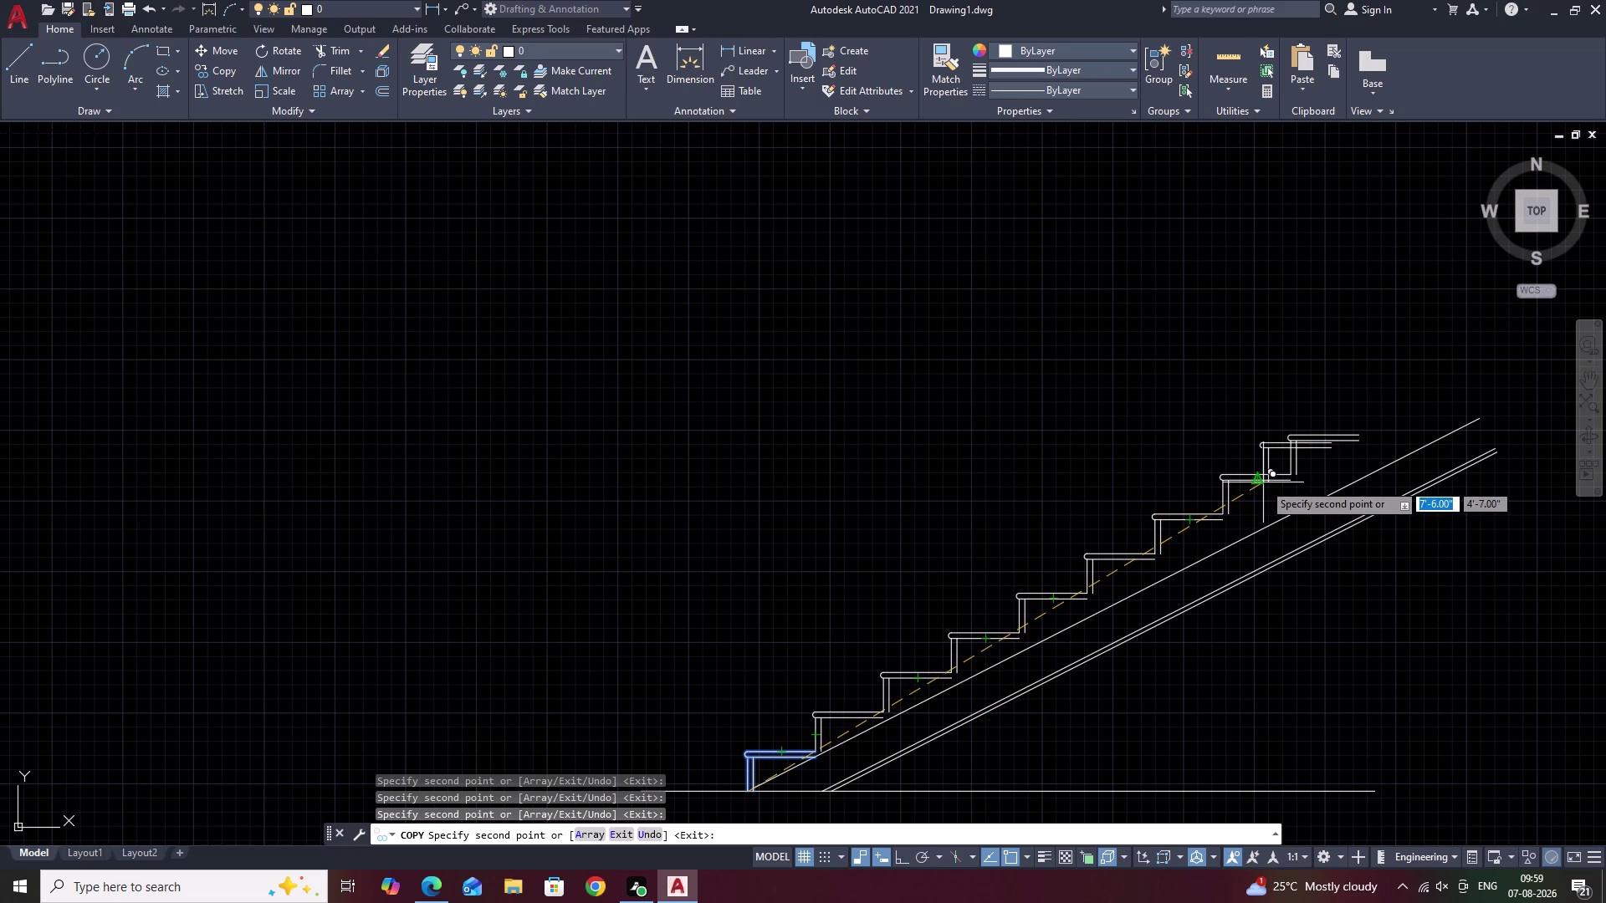
middle_drag(1408, 436, 1227, 573)
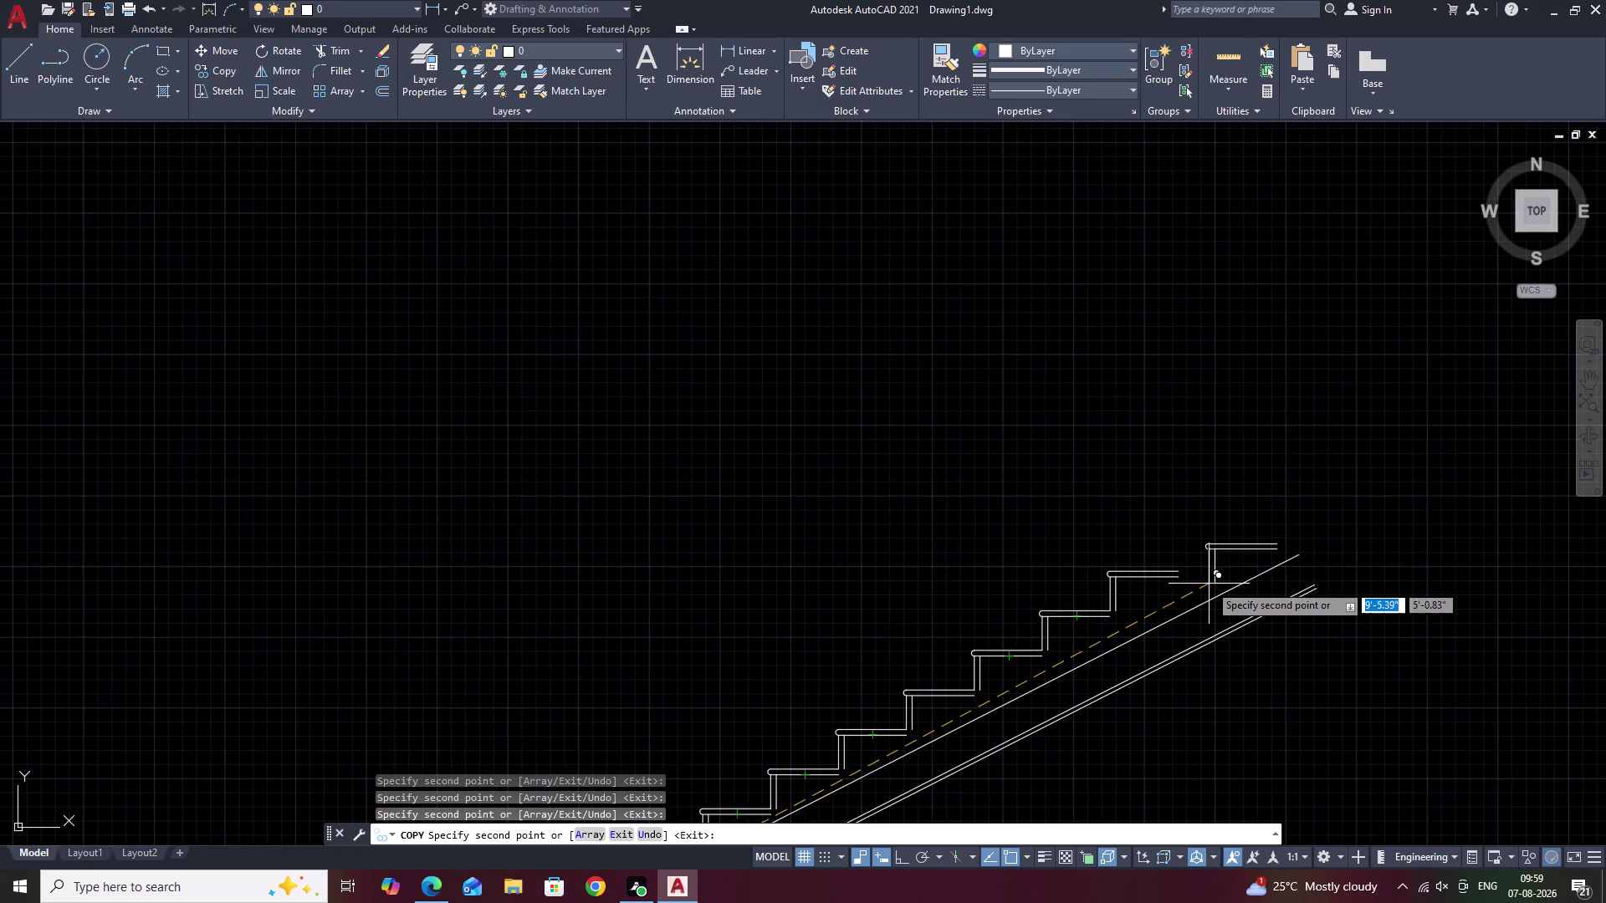
scroll(up, 3)
click(1123, 554)
scroll(down, 3)
key(Escape)
scroll(up, 3)
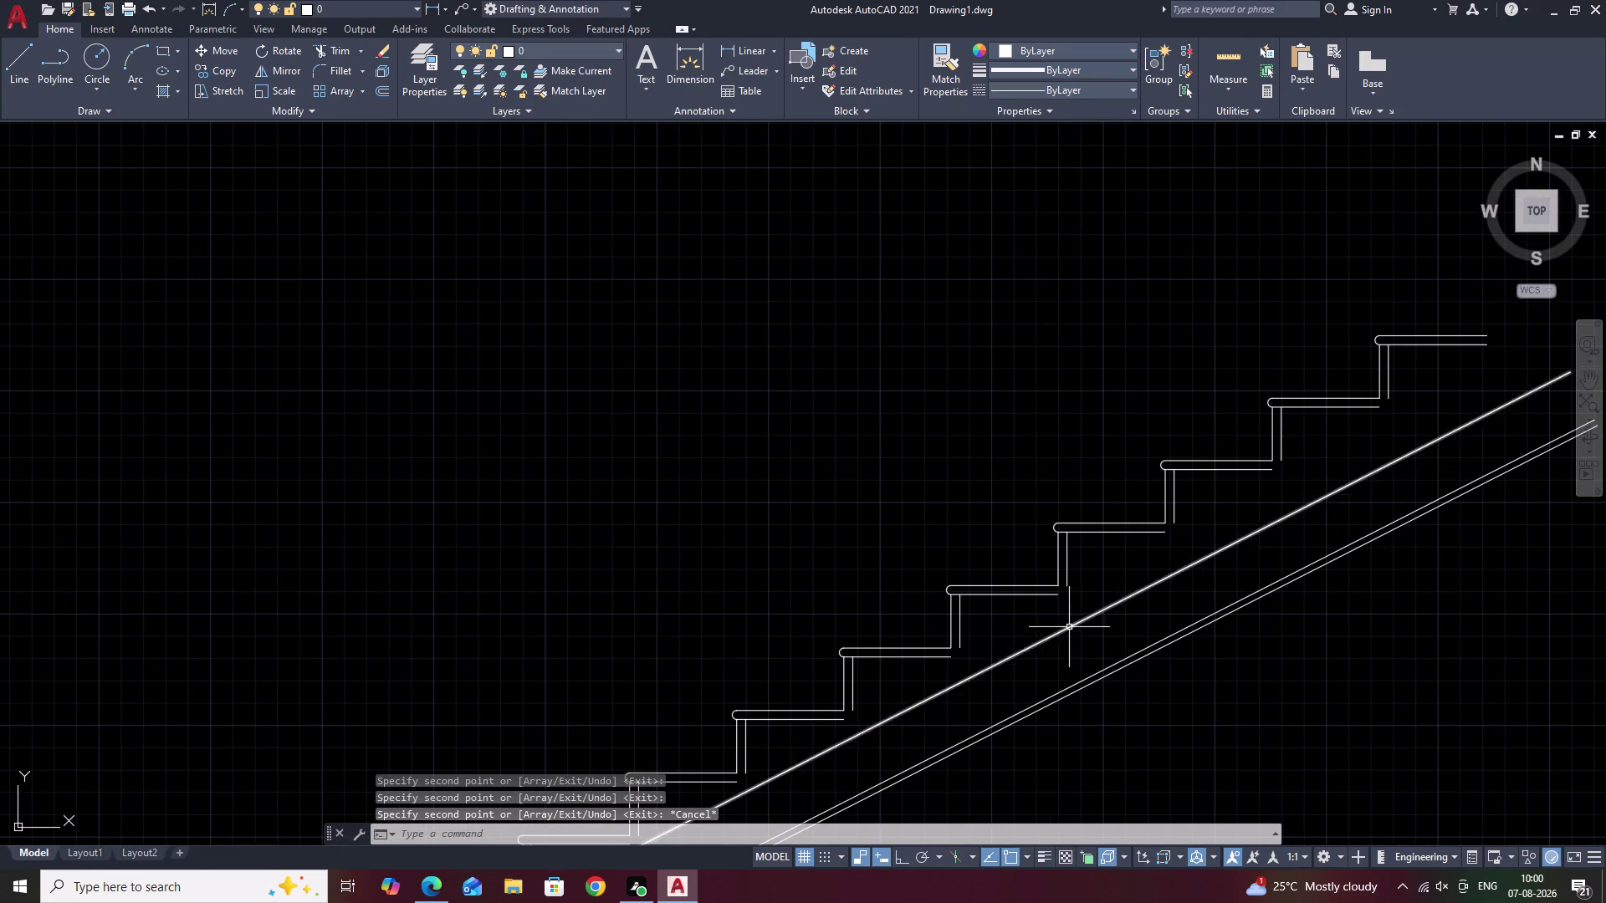
Erase the upper slope line and pan to frame the whole staircase.
click(1069, 626)
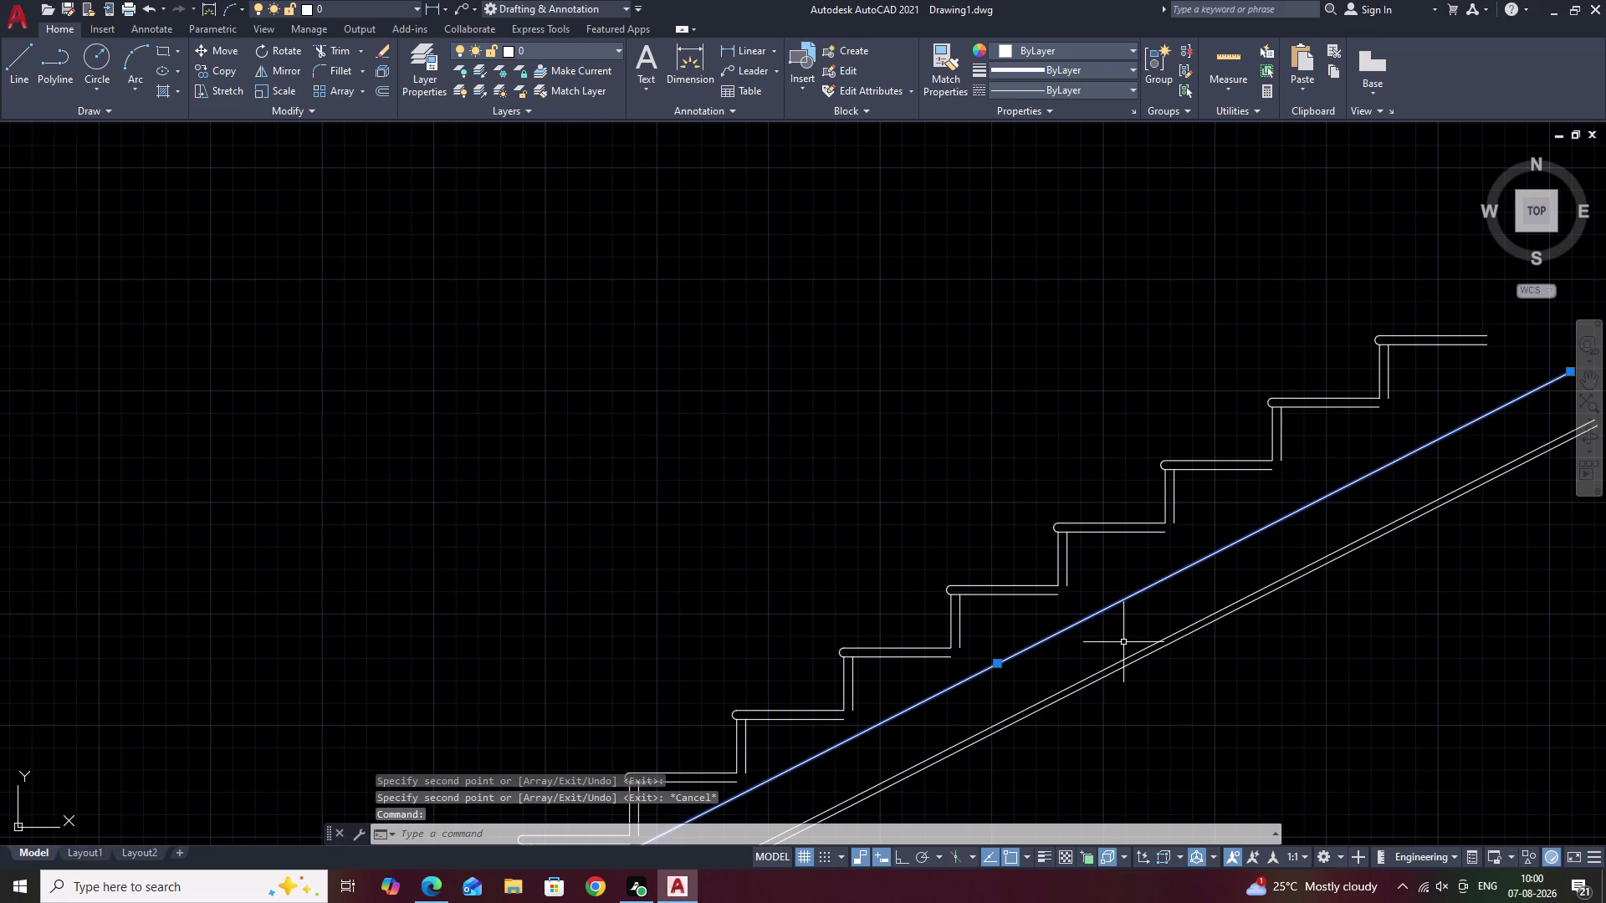
text(E)
key(space)
scroll(down, 3)
middle_drag(1162, 634, 1139, 704)
scroll(up, 3)
scroll(down, 3)
middle_drag(1120, 706, 1165, 654)
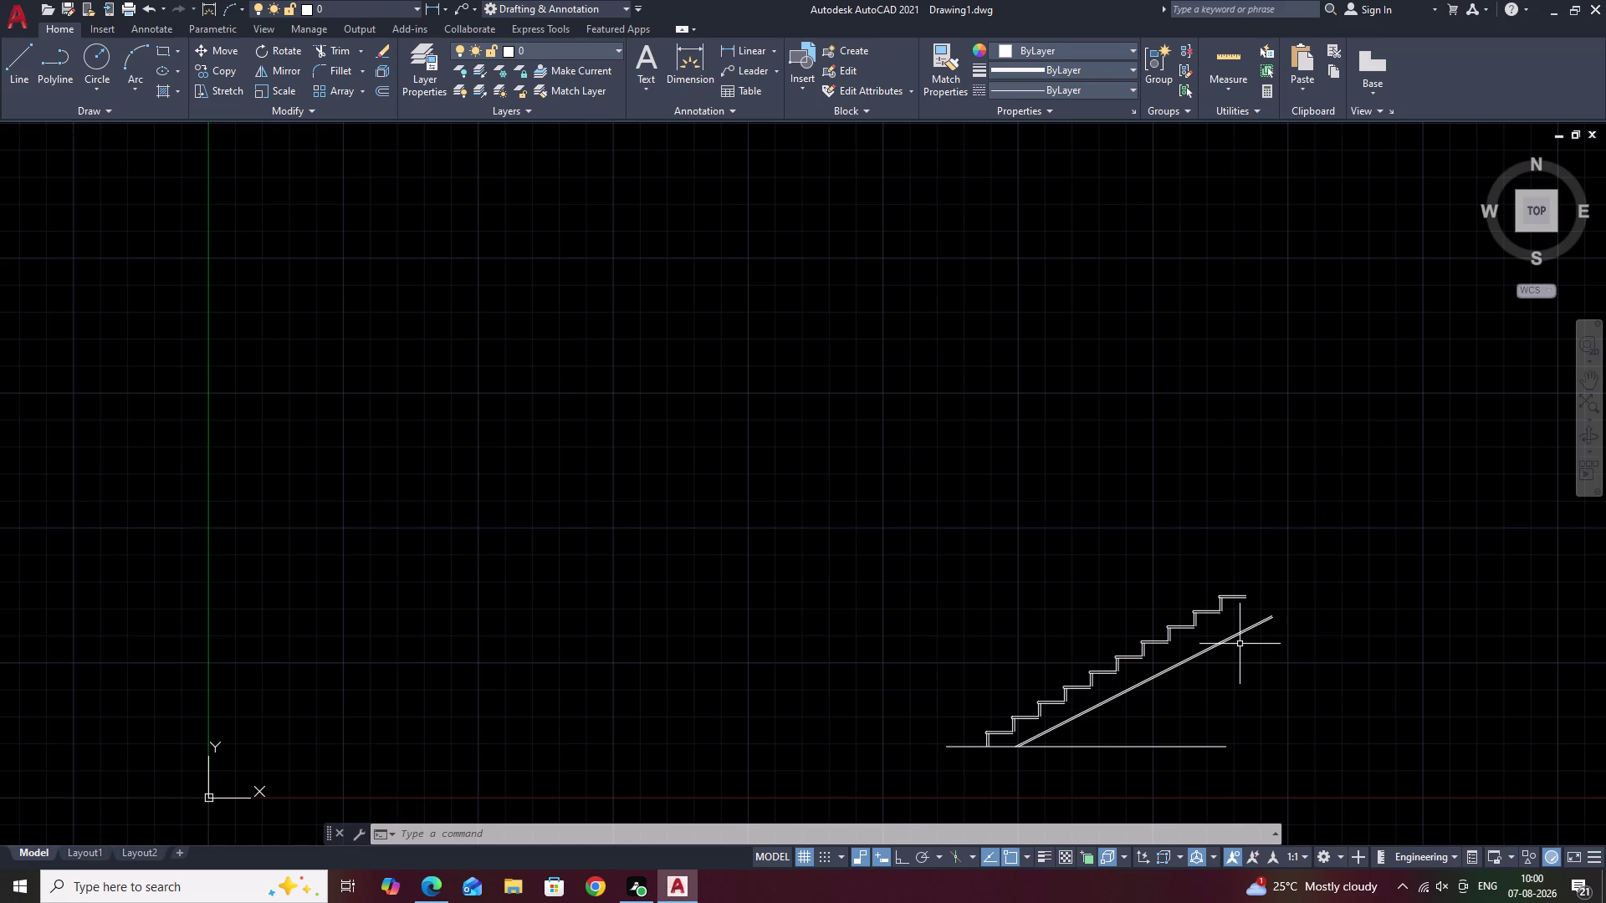
scroll(up, 3)
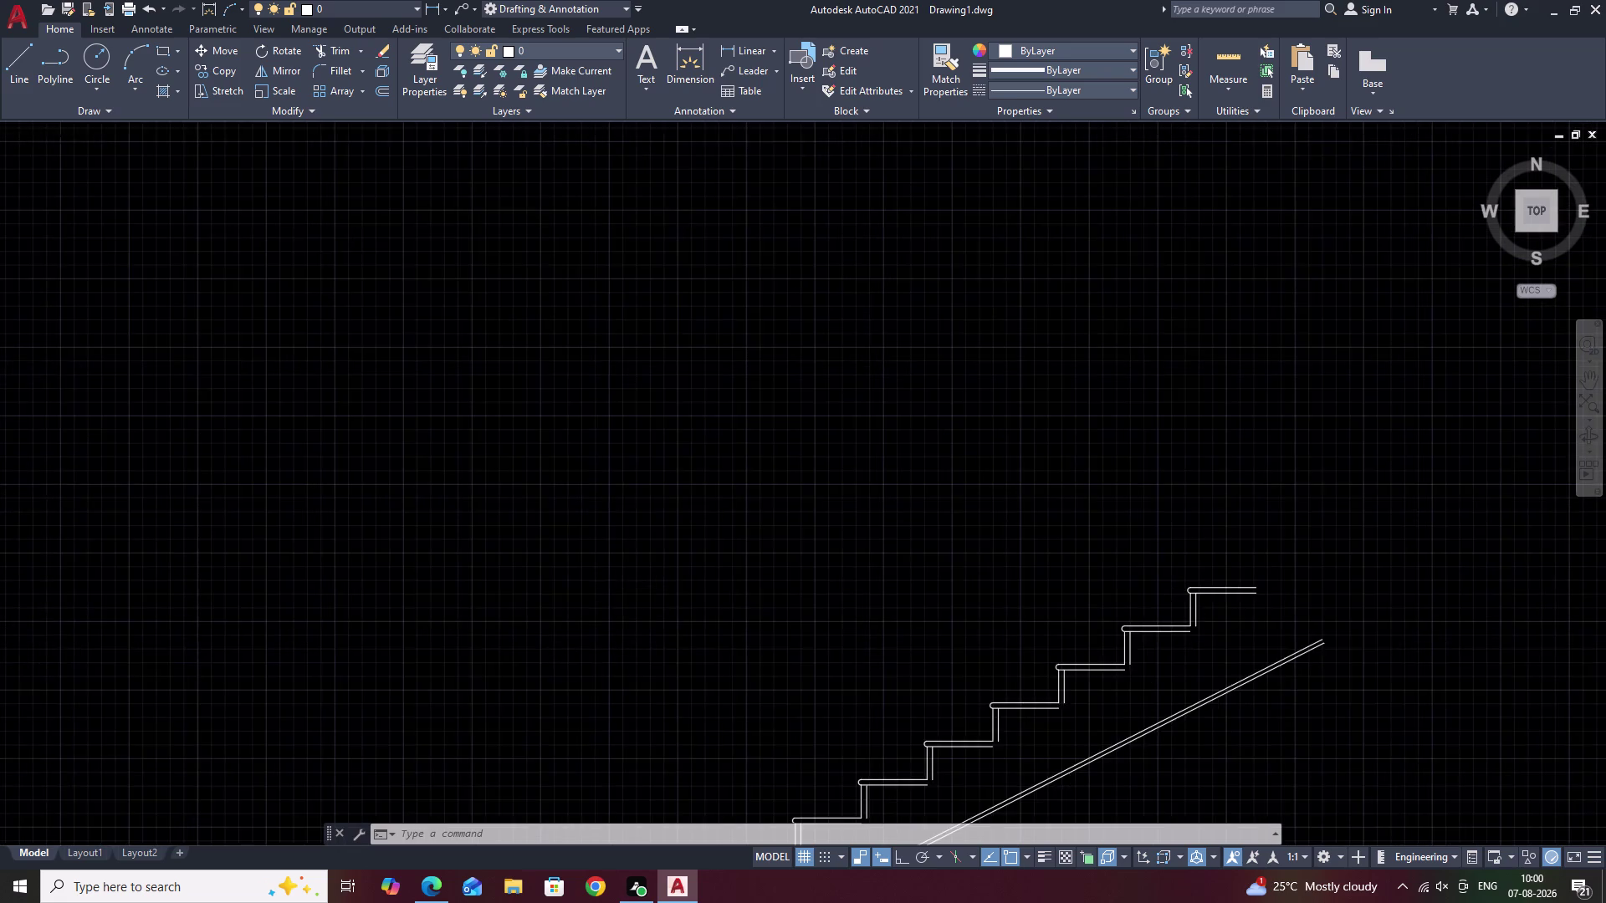
scroll(down, 3)
middle_drag(1134, 725, 1268, 604)
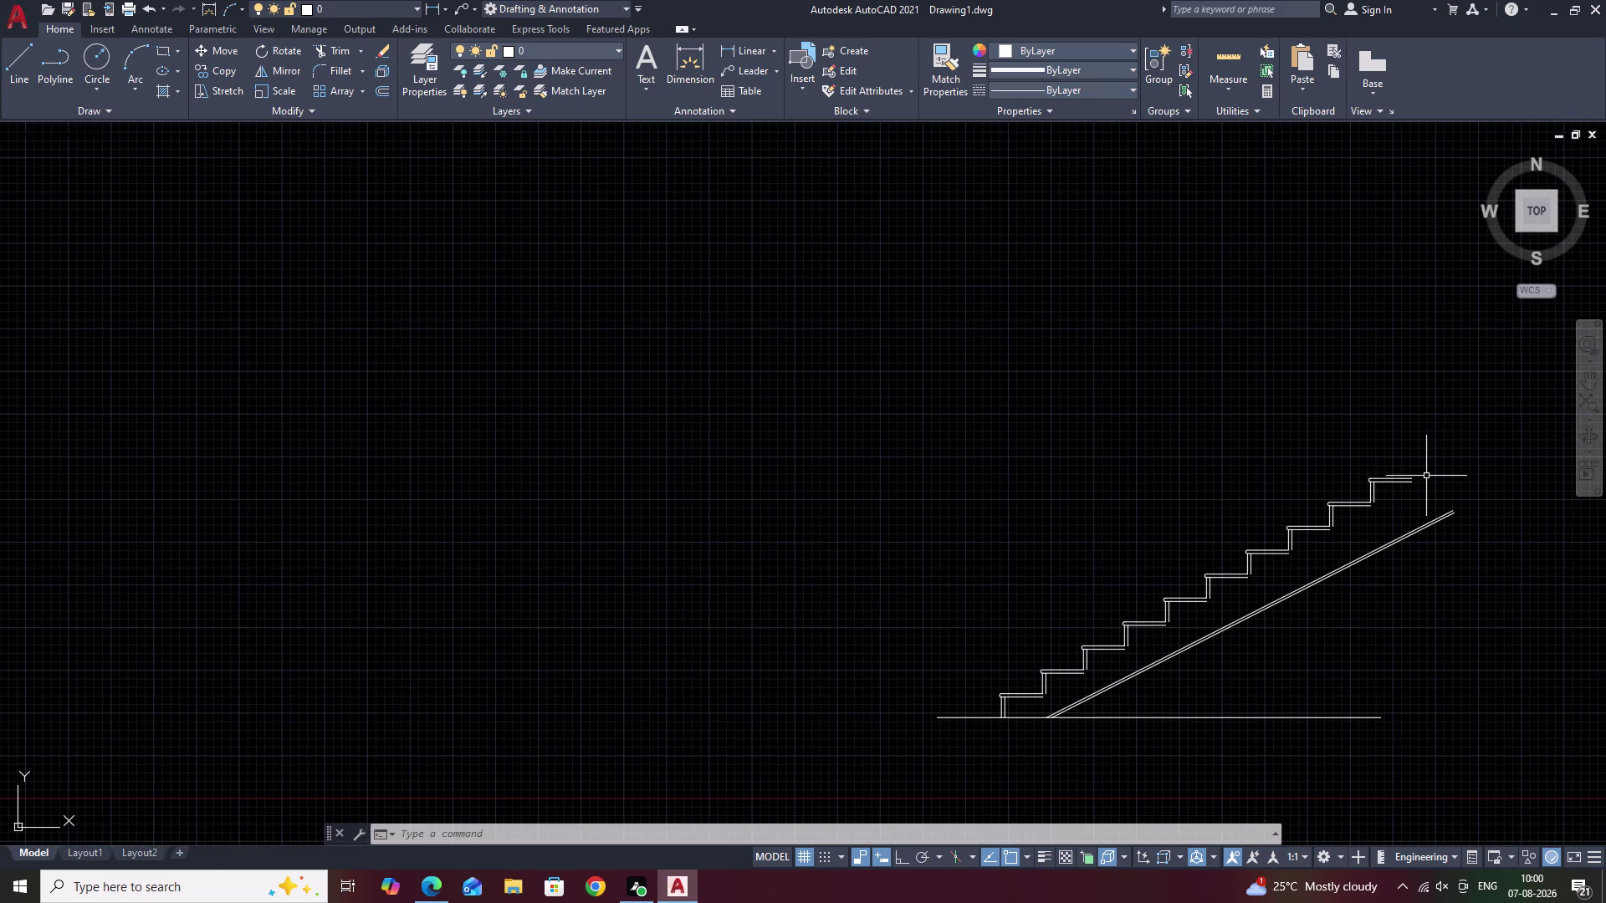
Try window-selecting the lower steps of the stair, then clear the selection.
drag(1429, 467, 1362, 468)
drag(1359, 469, 1032, 669)
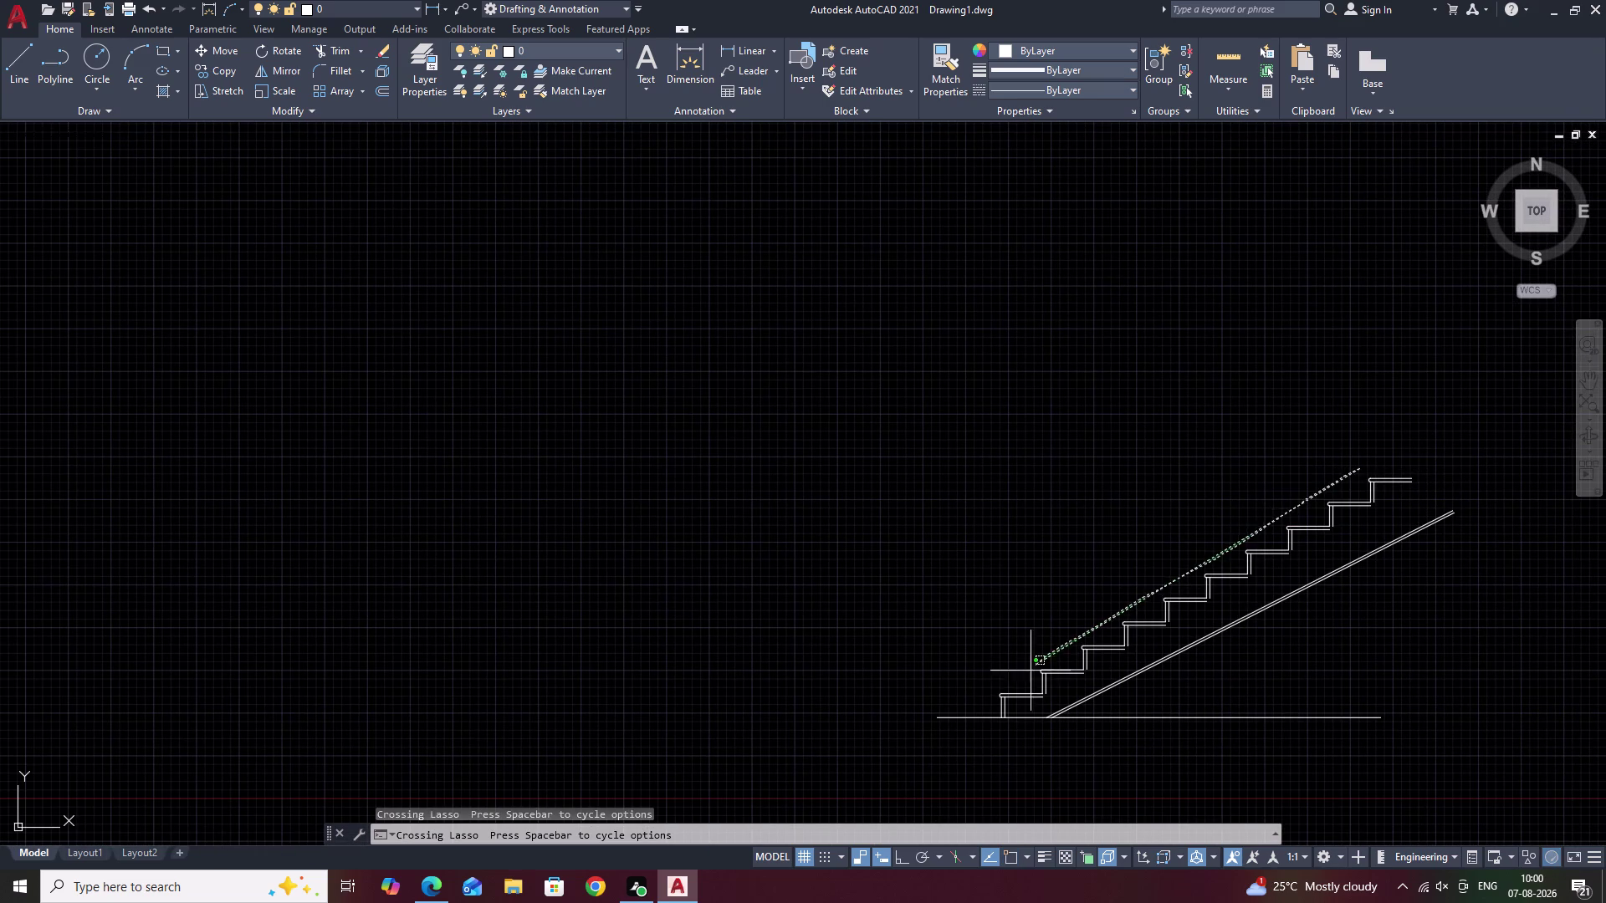
drag(1032, 669, 1012, 715)
right_click(1010, 705)
click(1012, 715)
key(Escape)
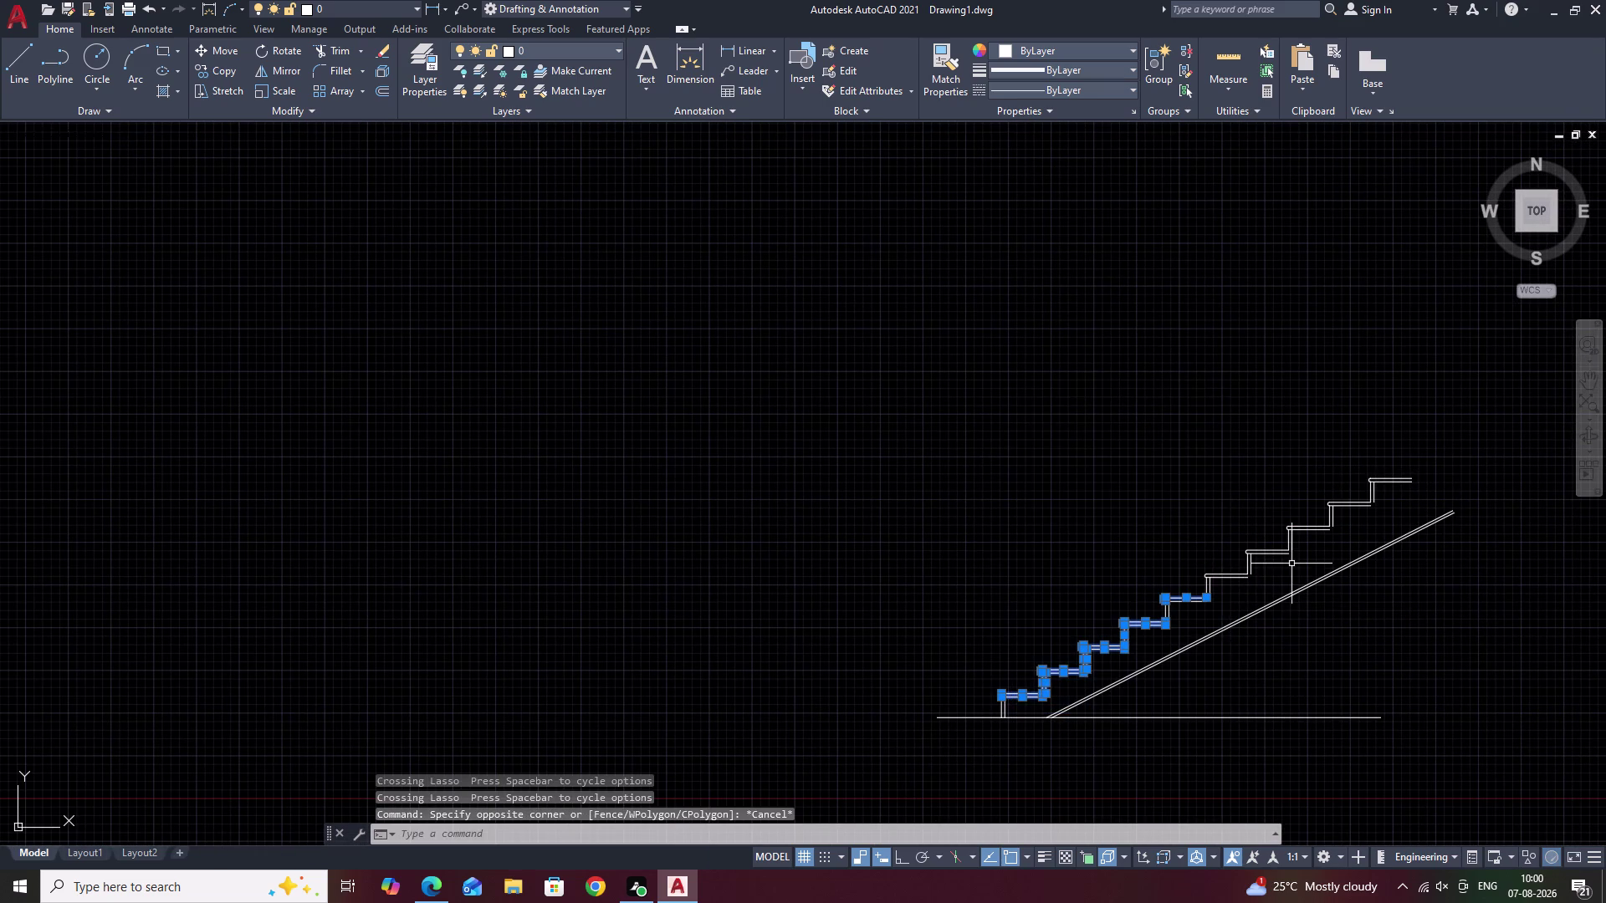
drag(1471, 441, 1449, 443)
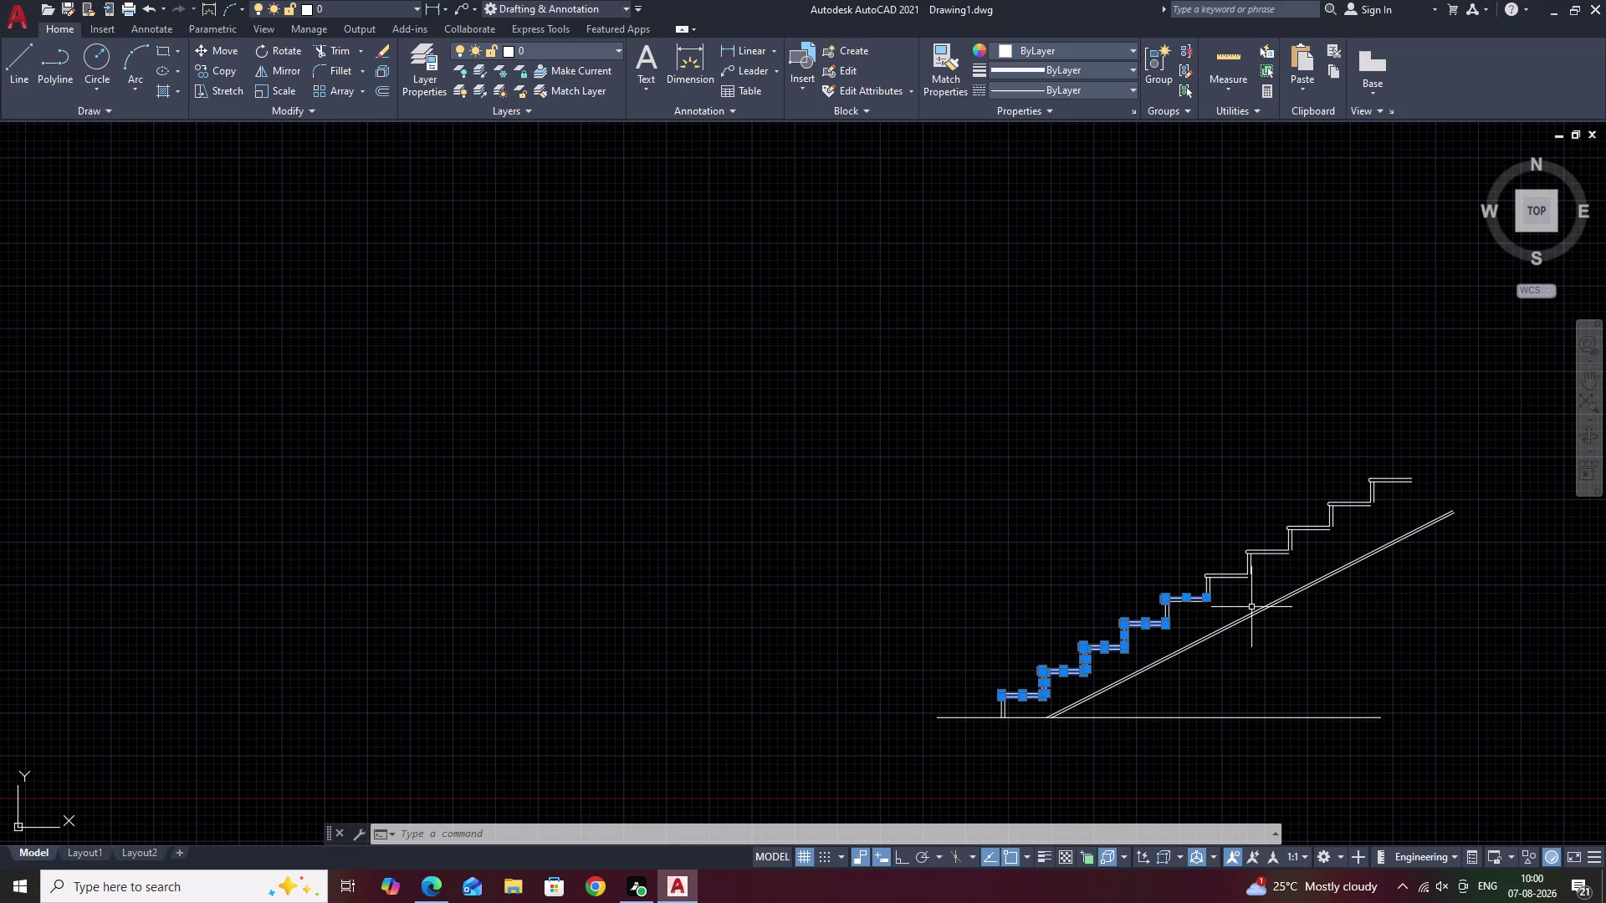
key(Escape)
scroll(up, 3)
scroll(down, 3)
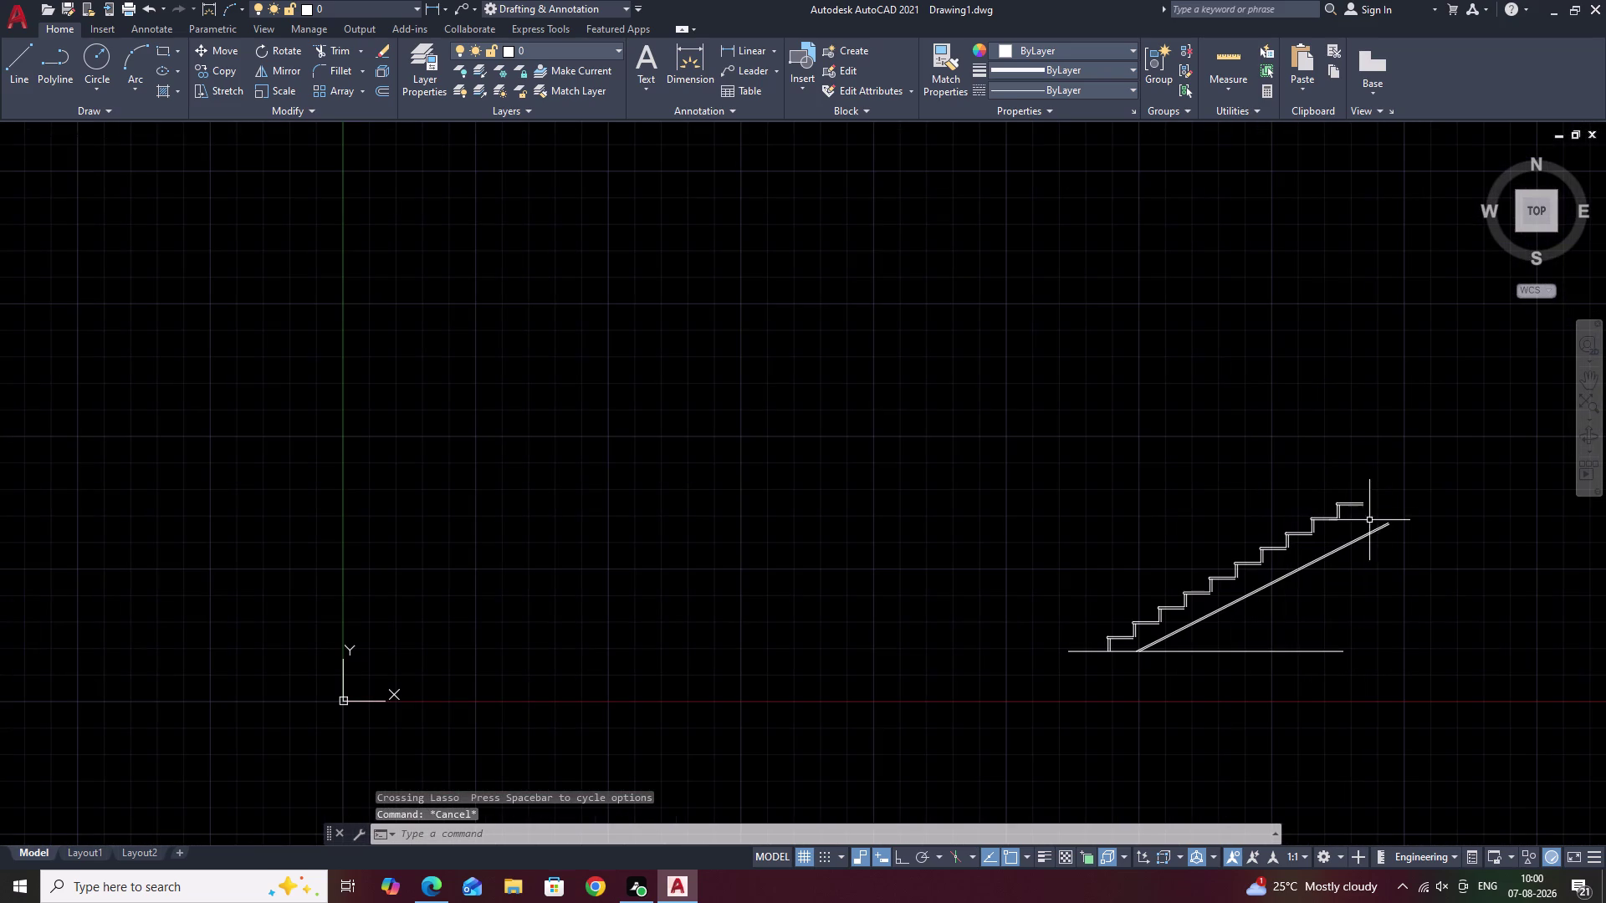
drag(1391, 490, 1340, 496)
drag(1324, 503, 1118, 615)
key(Escape)
scroll(up, 3)
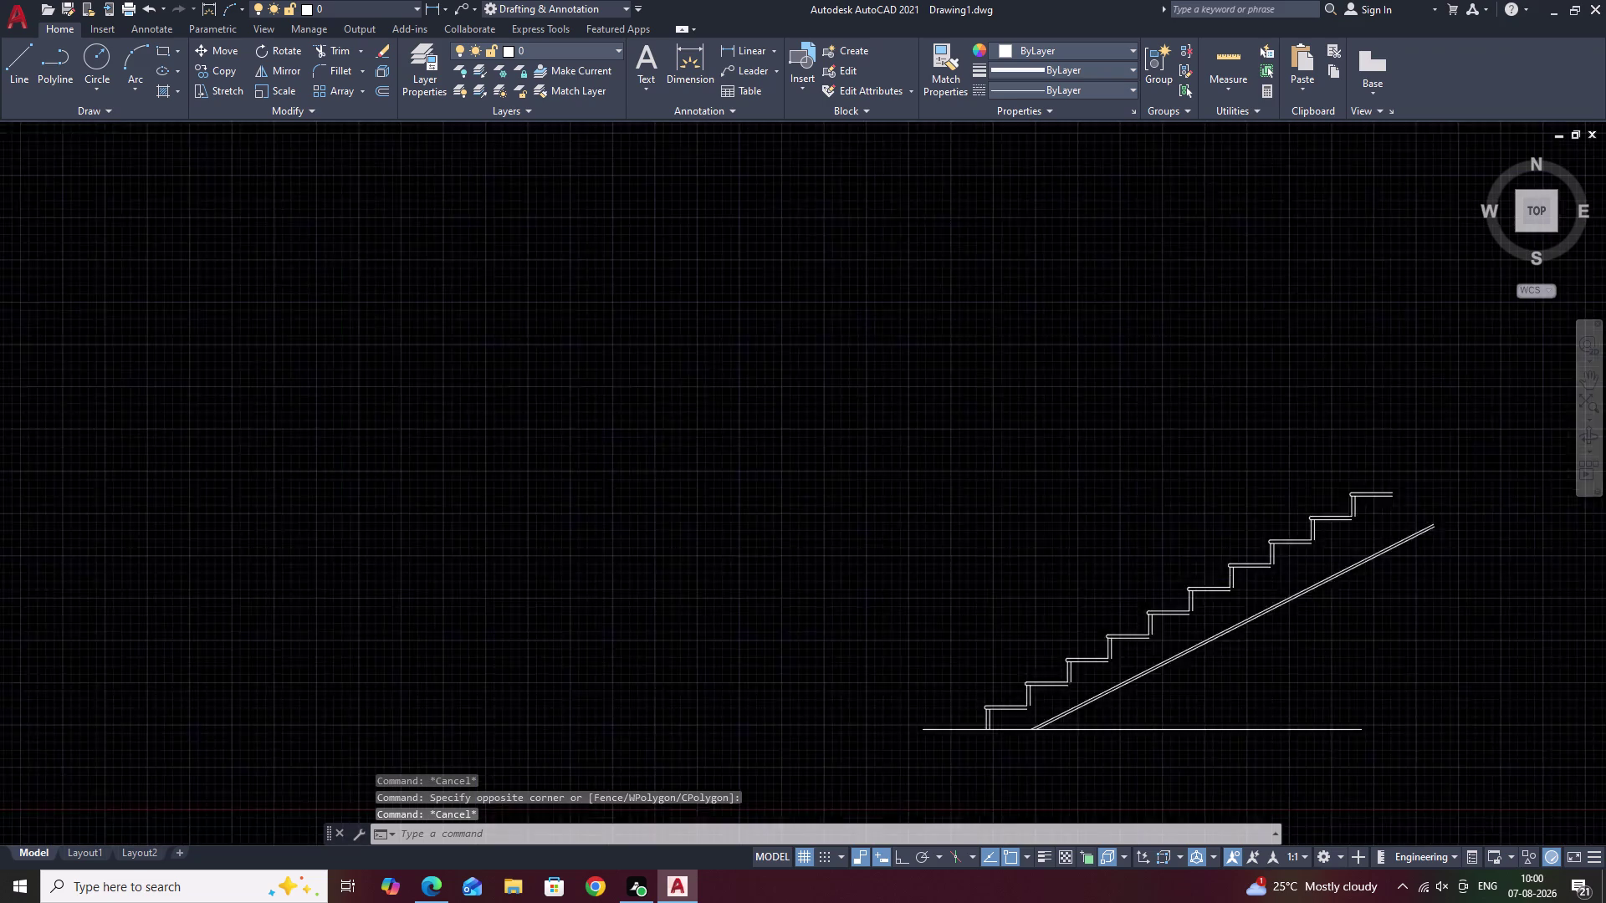
Select the upper steps, add the lower steps and ground line, then deselect.
drag(1471, 458, 1035, 707)
click(1035, 708)
middle_drag(1036, 707, 1174, 570)
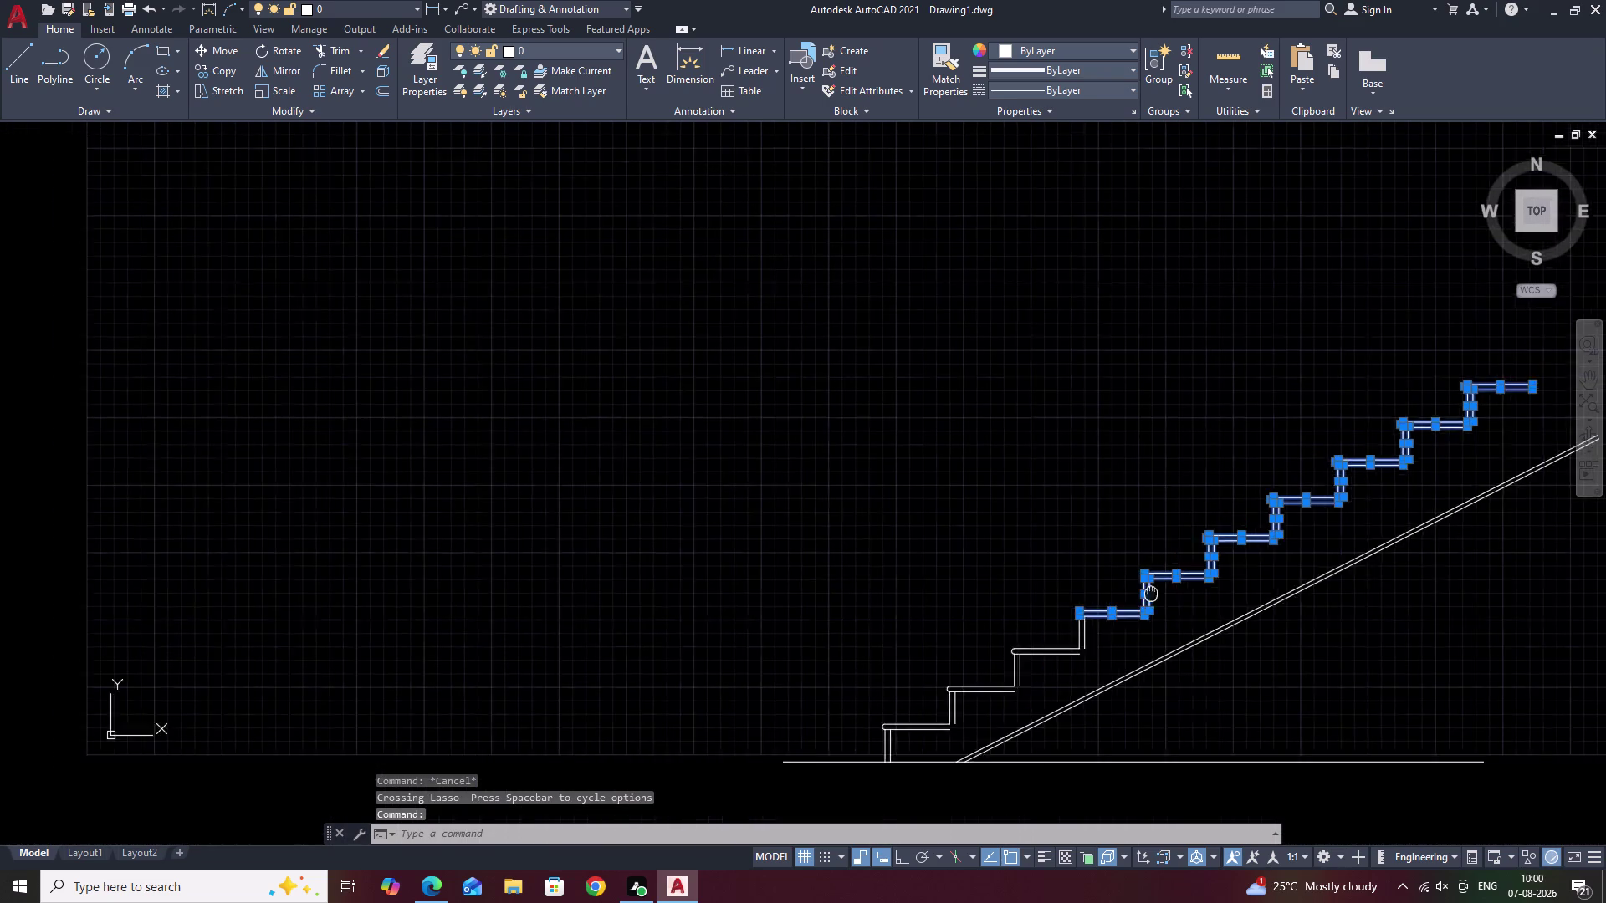
middle_drag(1174, 569, 1176, 569)
drag(1137, 555, 928, 717)
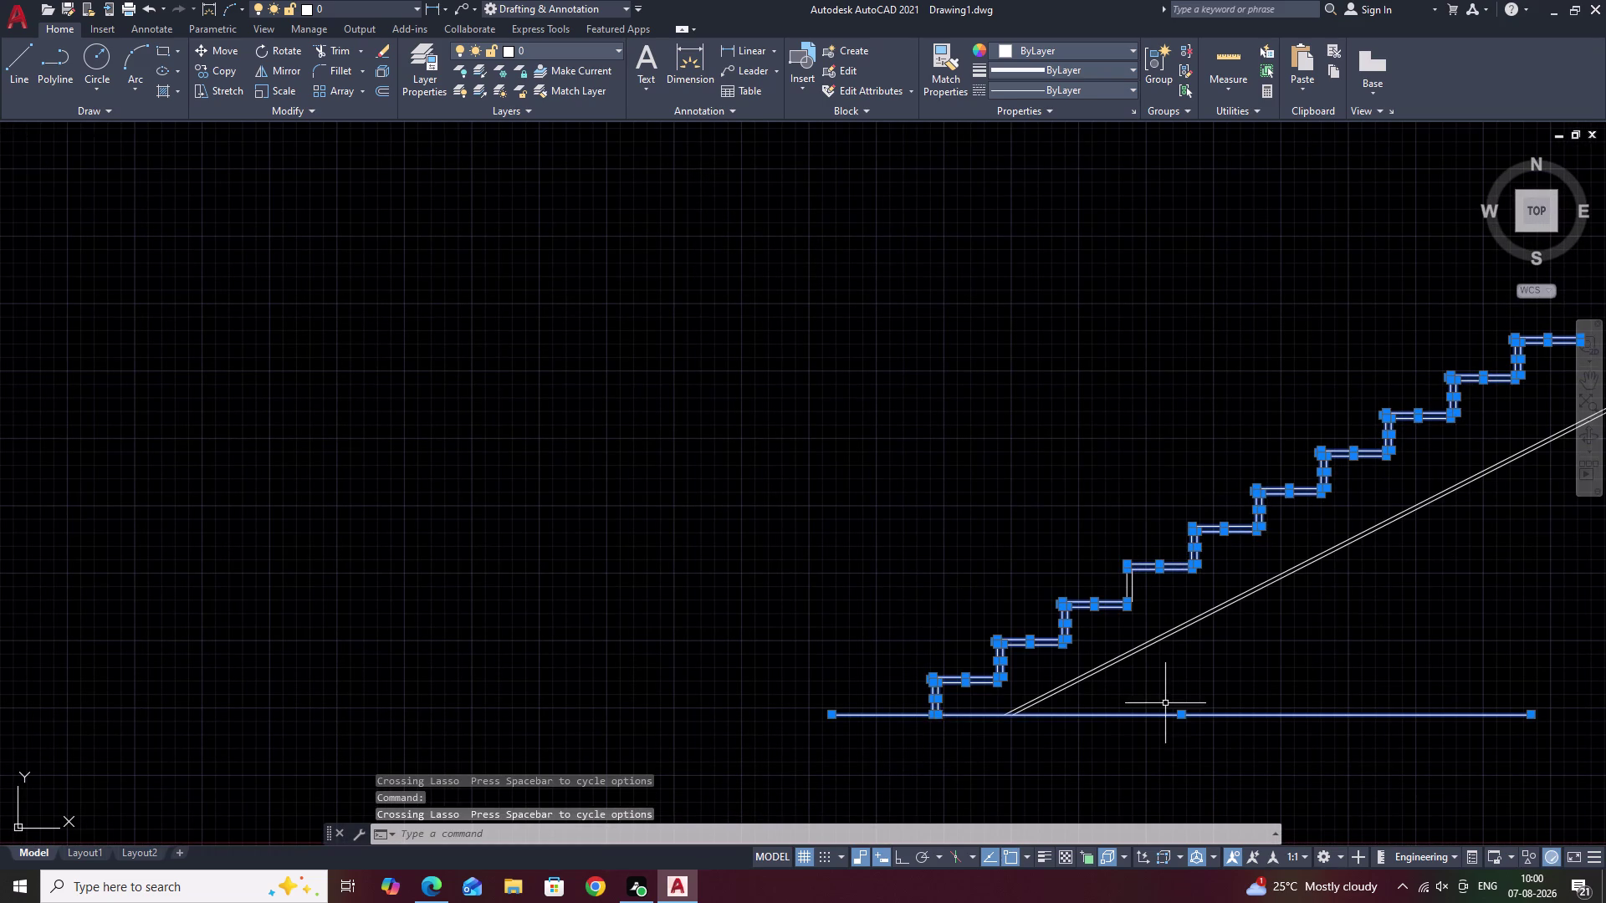
key(Escape)
Pan and zoom to centre the staircase in view.
scroll(down, 3)
middle_drag(1248, 555, 1130, 616)
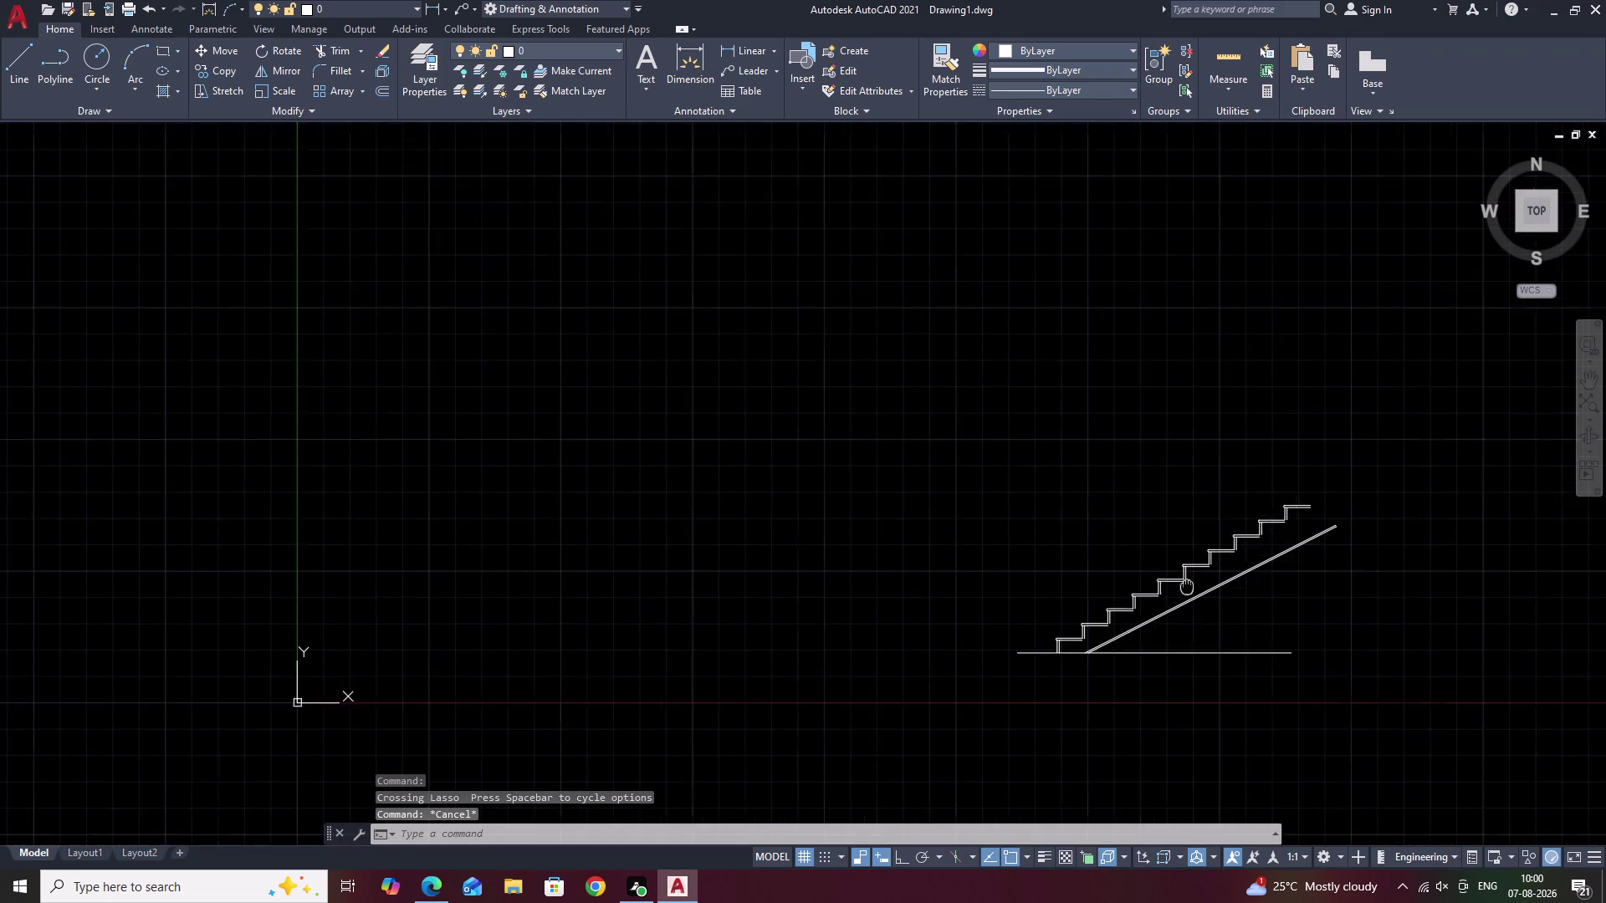
middle_drag(1131, 616, 1101, 628)
scroll(up, 3)
scroll(down, 3)
middle_drag(1276, 631, 1279, 630)
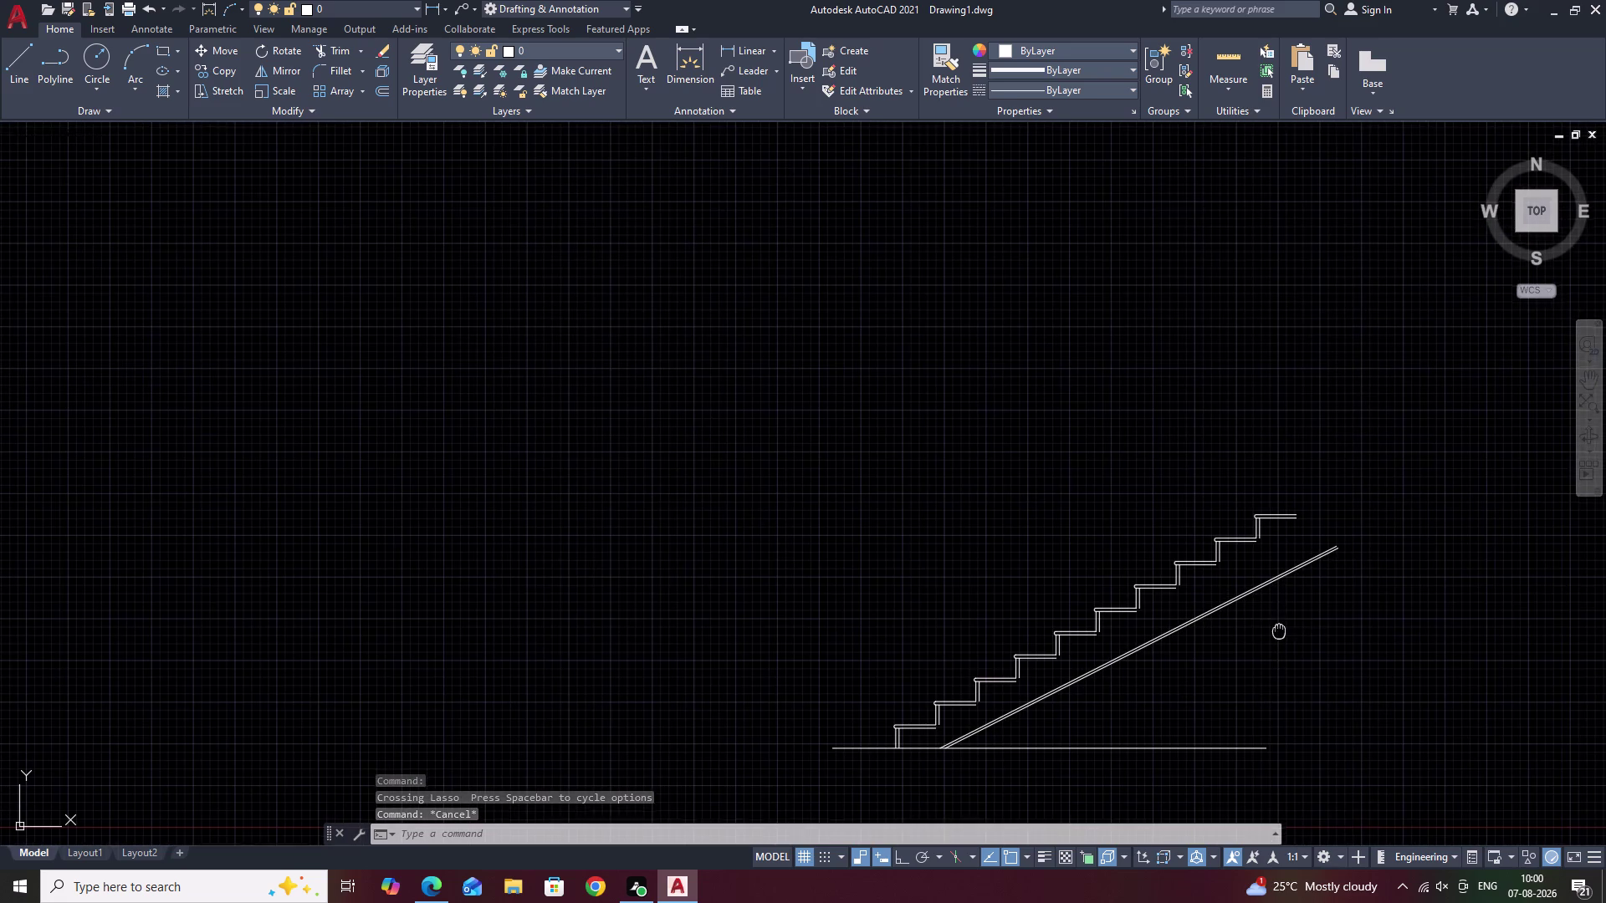
middle_drag(1279, 630, 1278, 622)
scroll(up, 3)
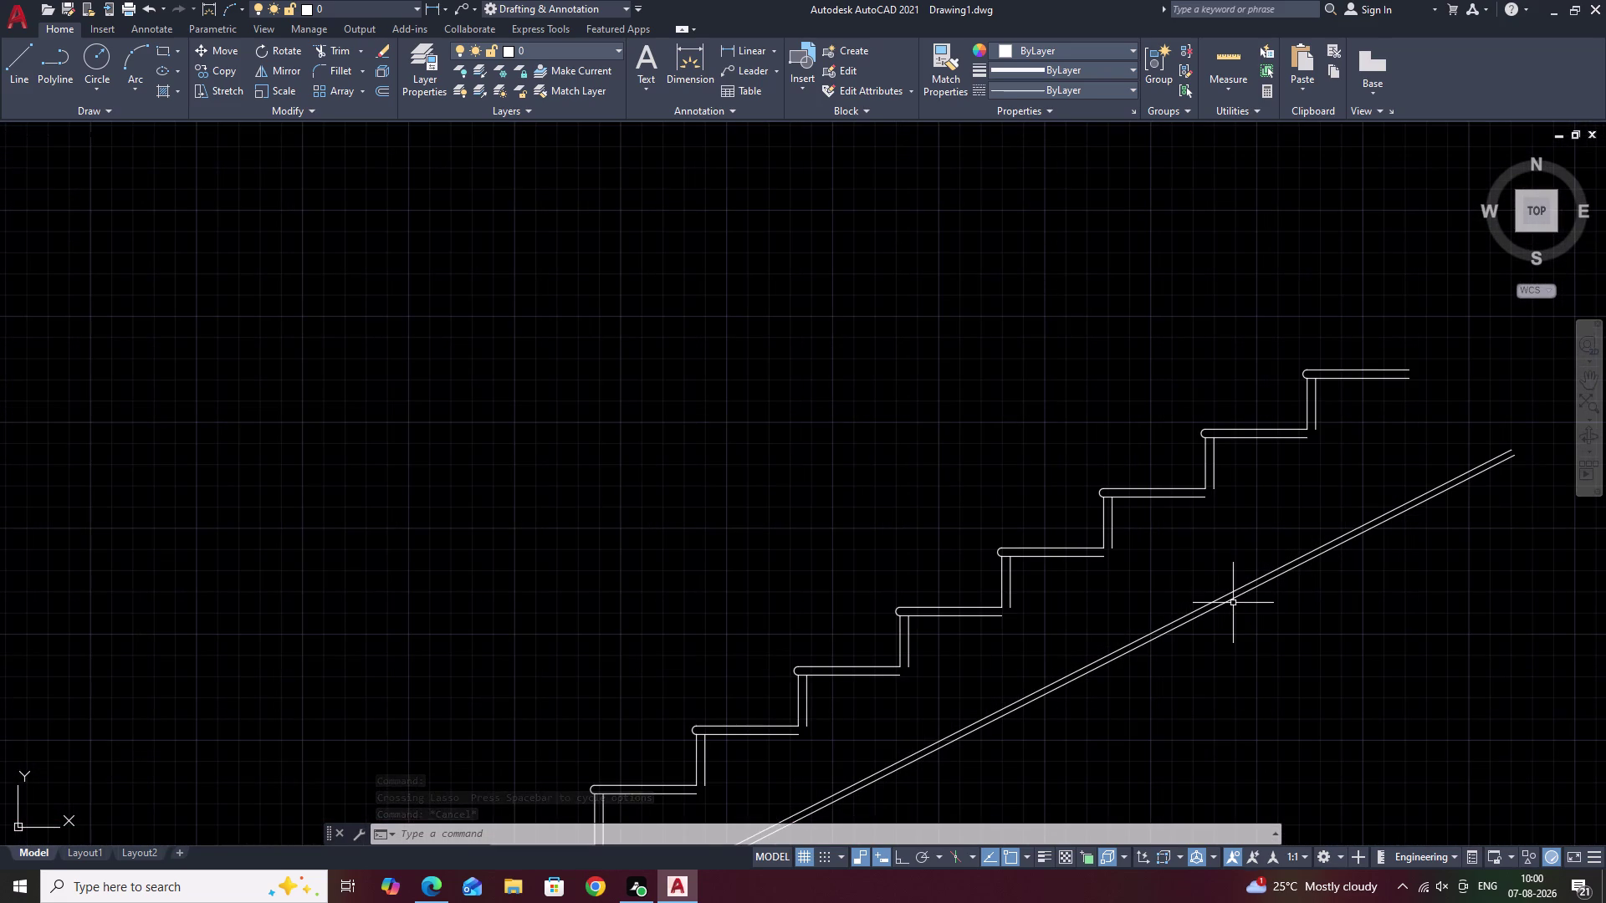
Offset the soffit line 6 units upward, just beneath the steps.
key(o)
key(space)
text(6)
key(space)
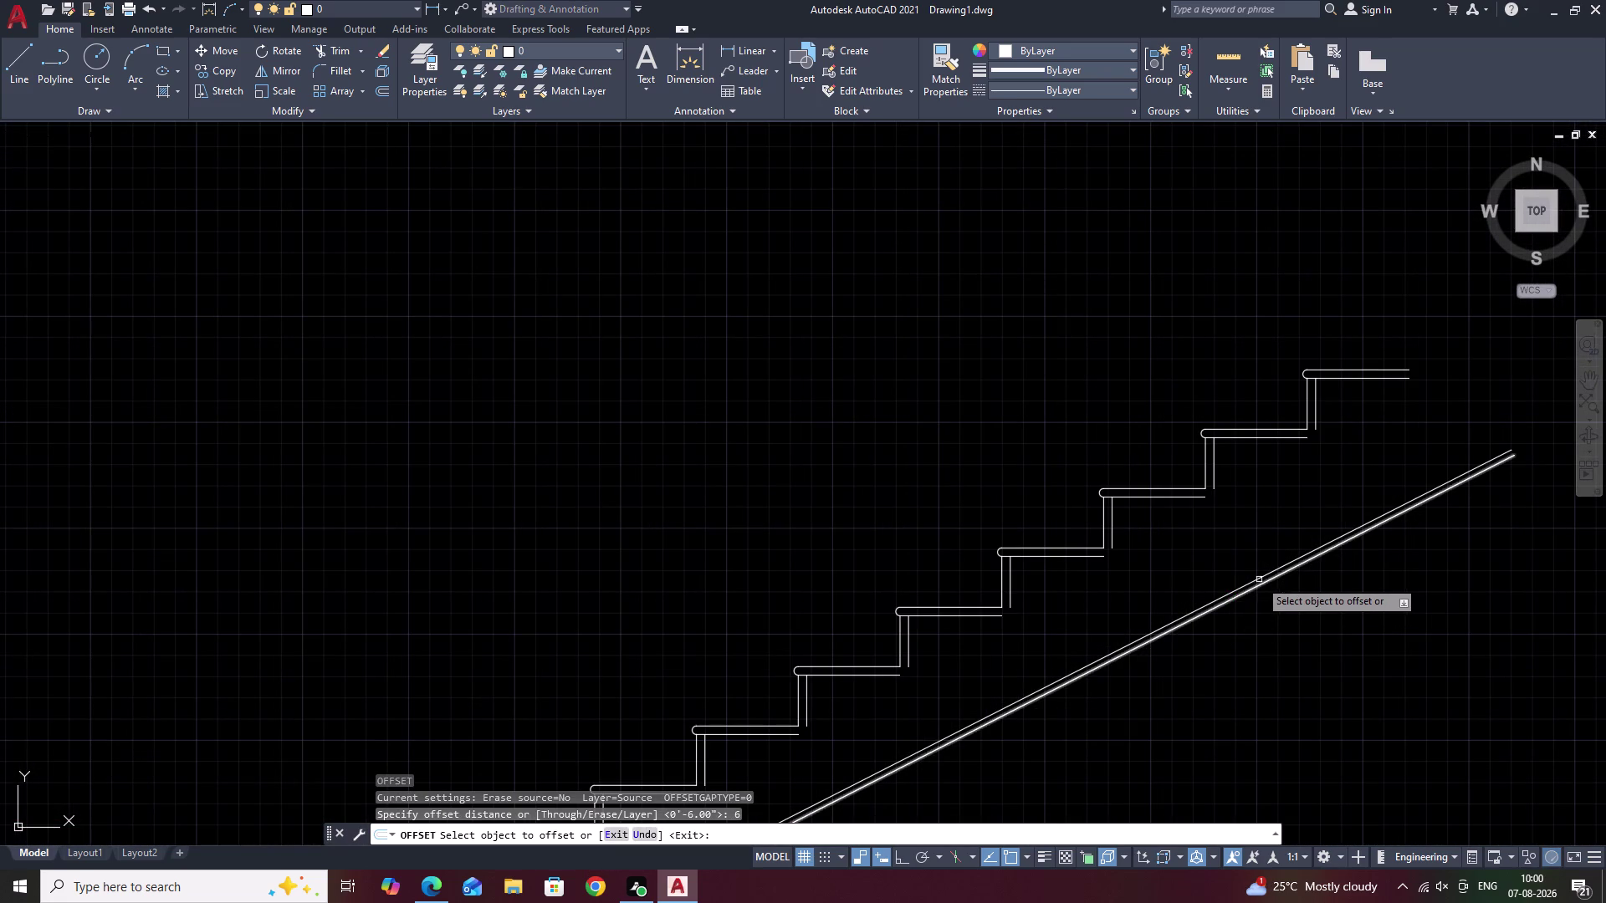
click(1262, 574)
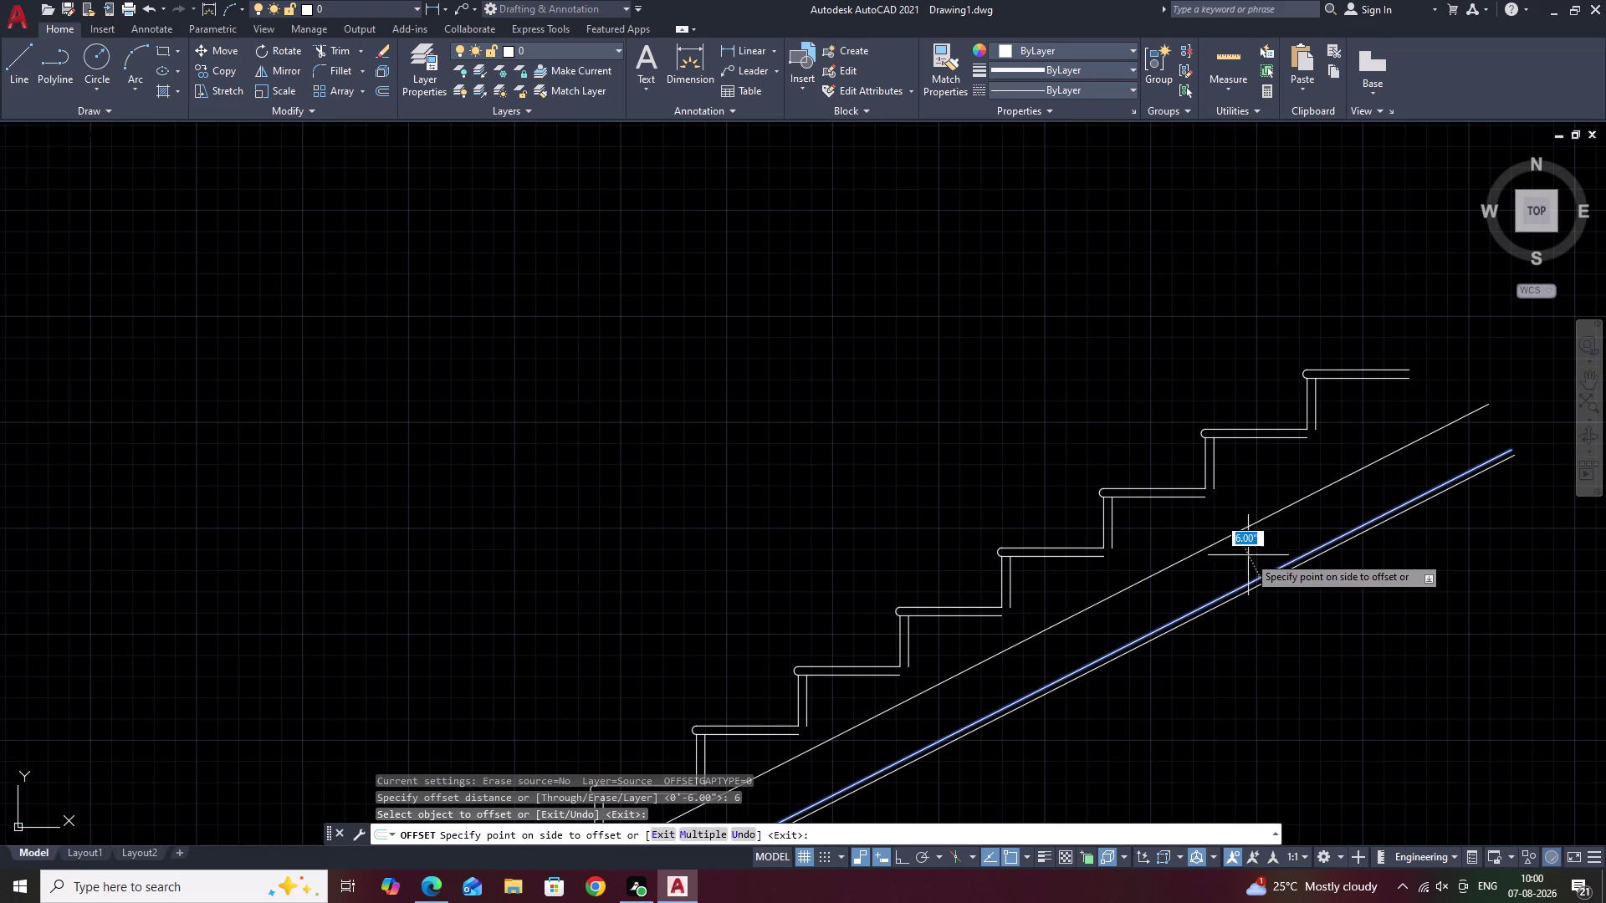
click(1230, 534)
scroll(down, 3)
middle_drag(1241, 536, 1246, 527)
key(Escape)
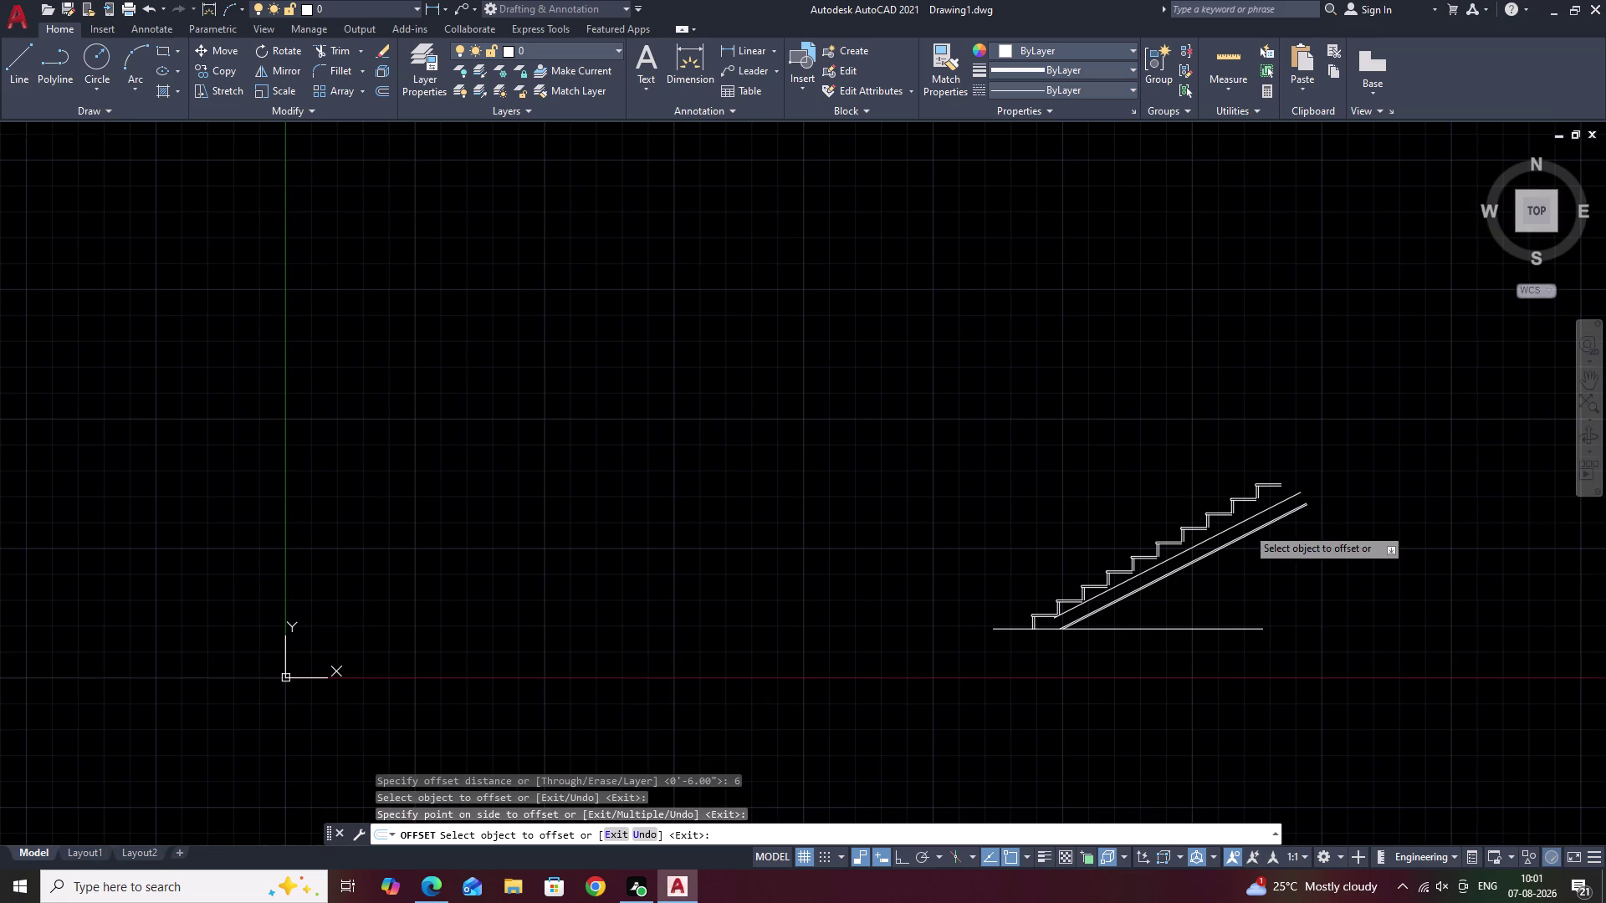
Bring the whole staircase into view and select the stepped outline and new line.
scroll(up, 3)
middle_drag(1191, 610, 1025, 637)
scroll(up, 3)
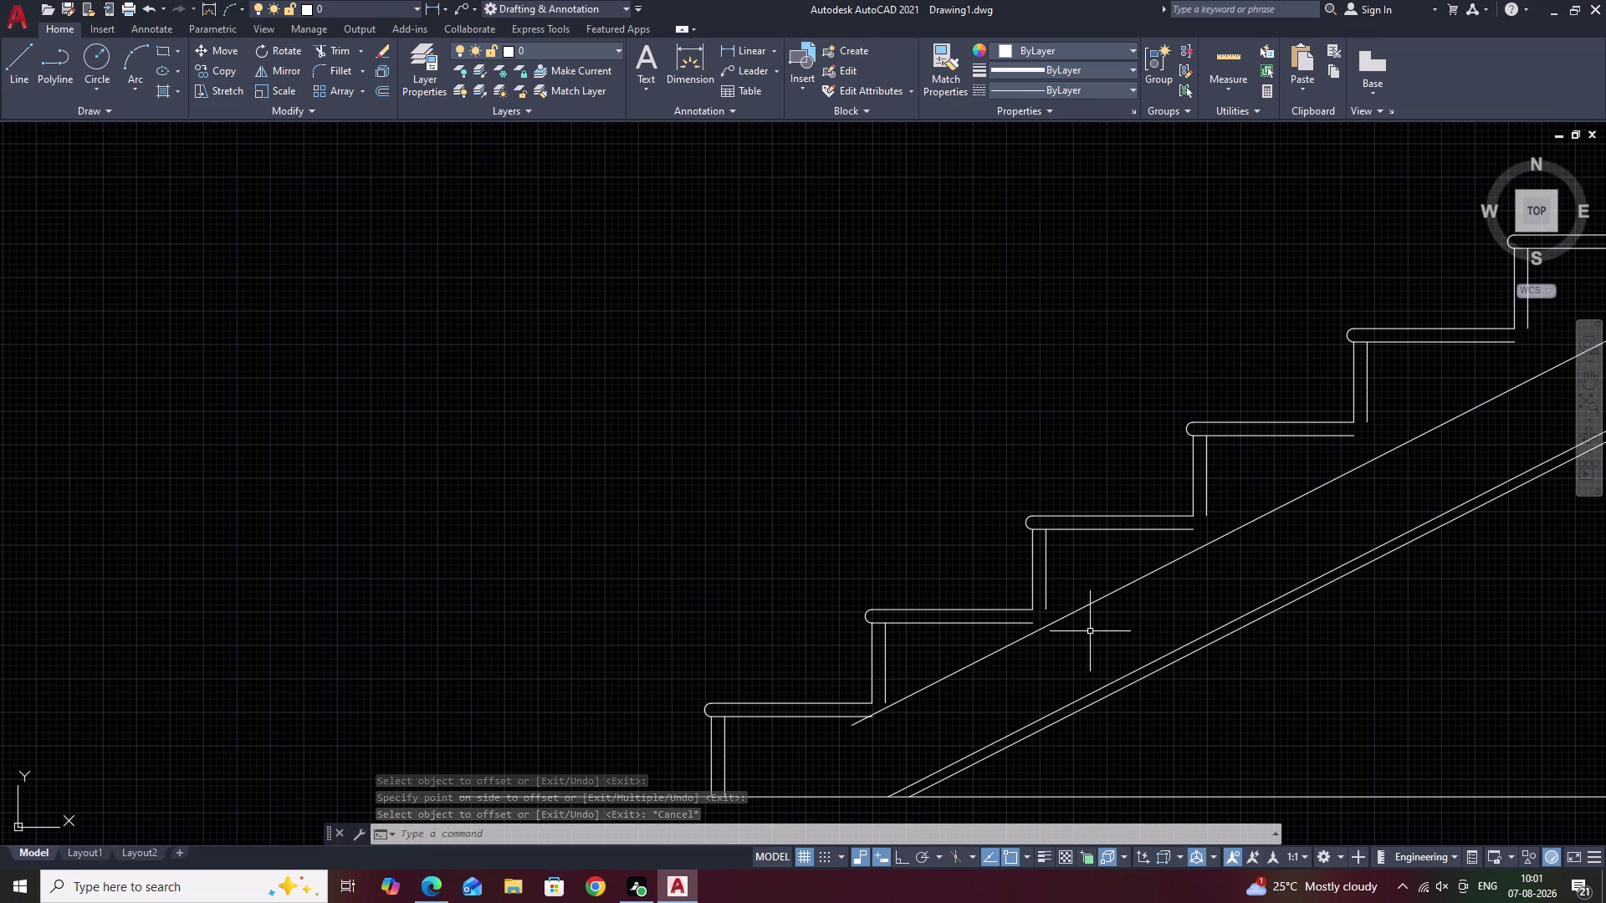
scroll(down, 3)
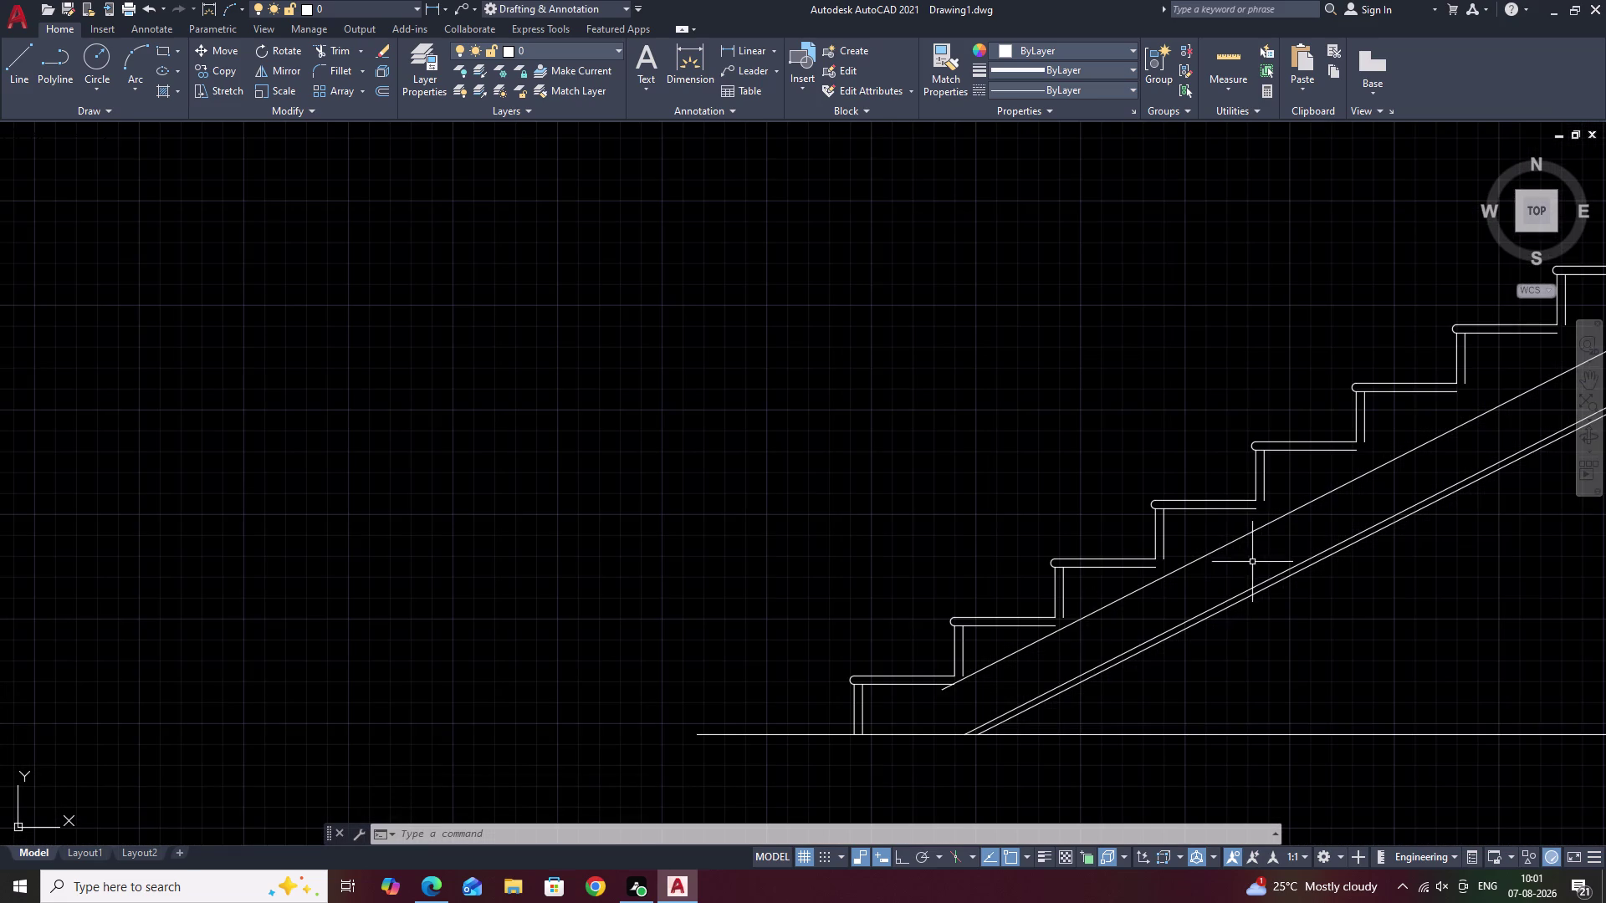
middle_drag(1274, 538, 910, 641)
scroll(down, 3)
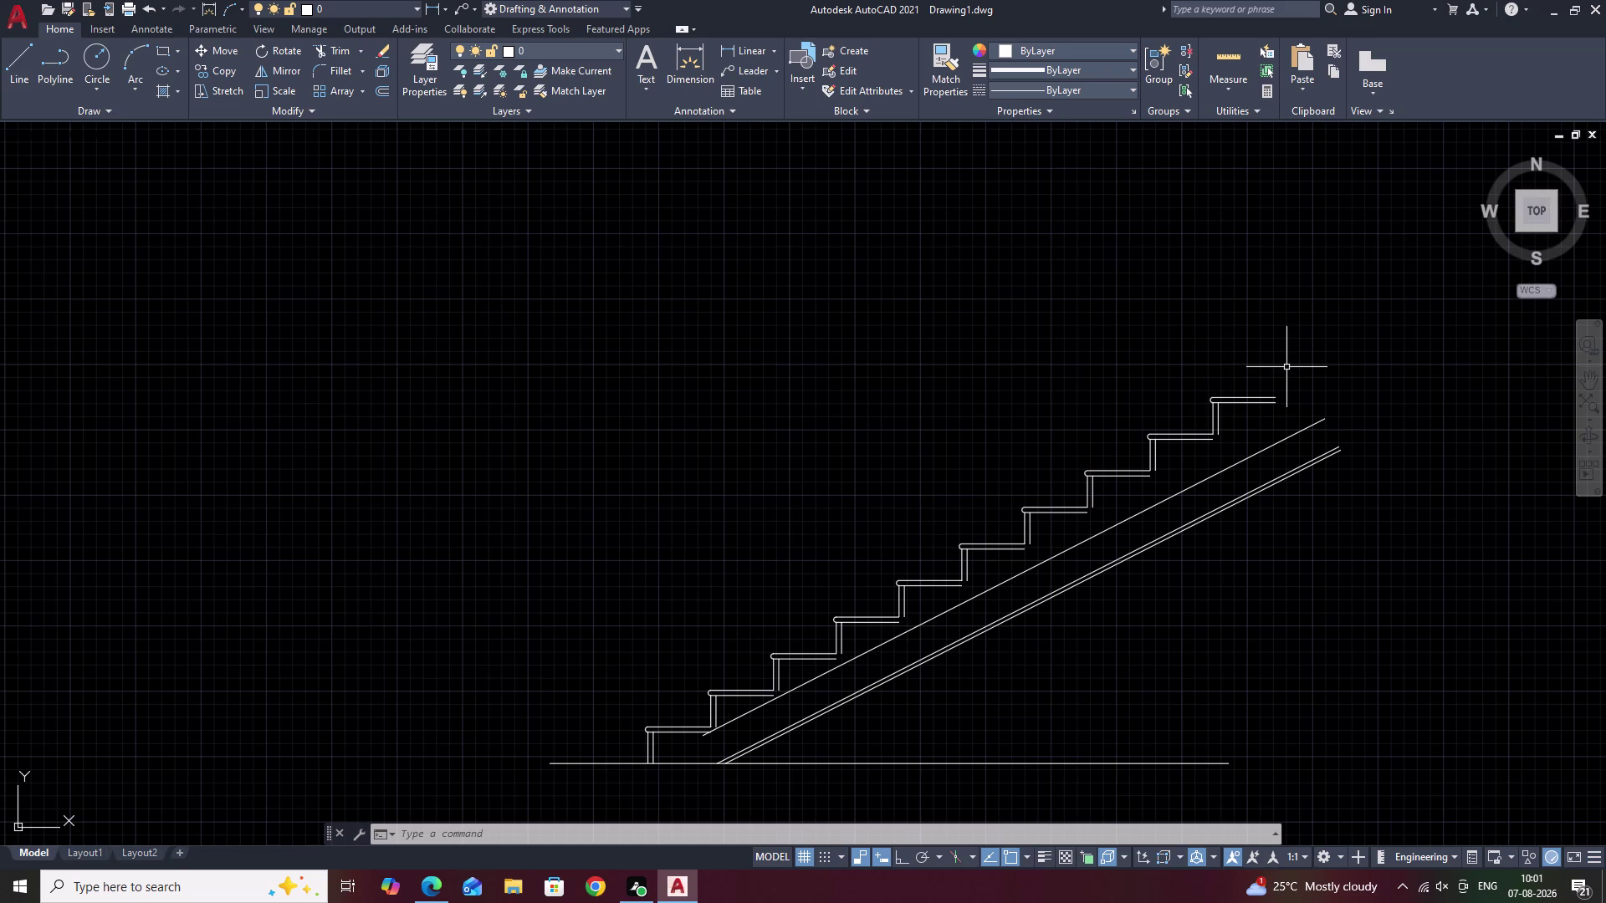
drag(1317, 367, 702, 723)
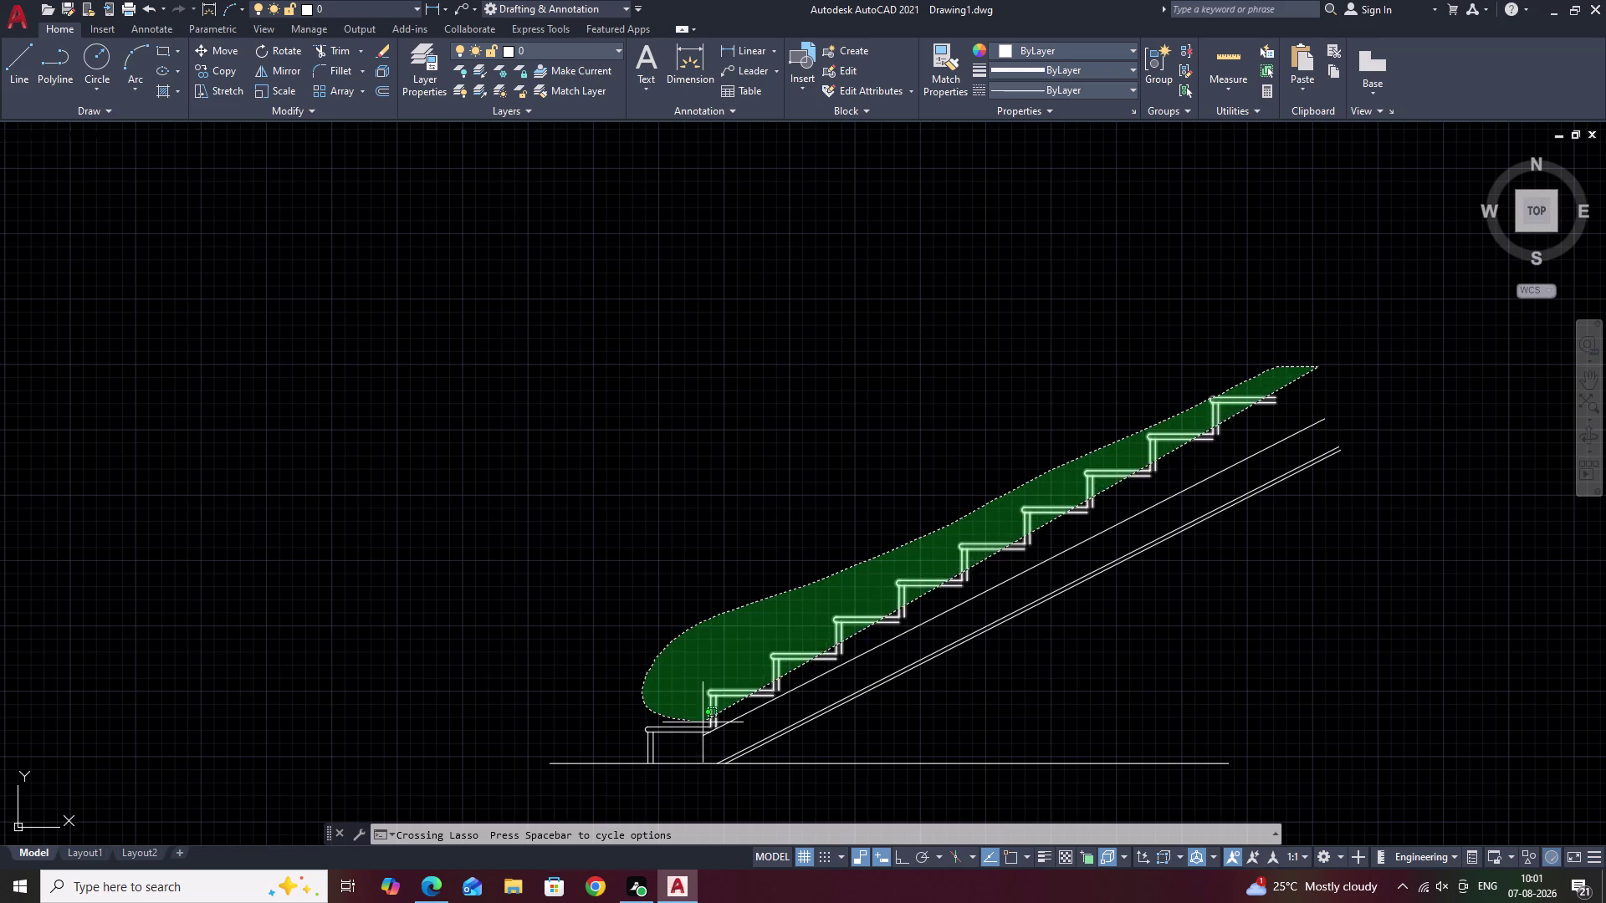
Erase the selected stepped outline and offset line.
drag(702, 723, 721, 722)
click(723, 723)
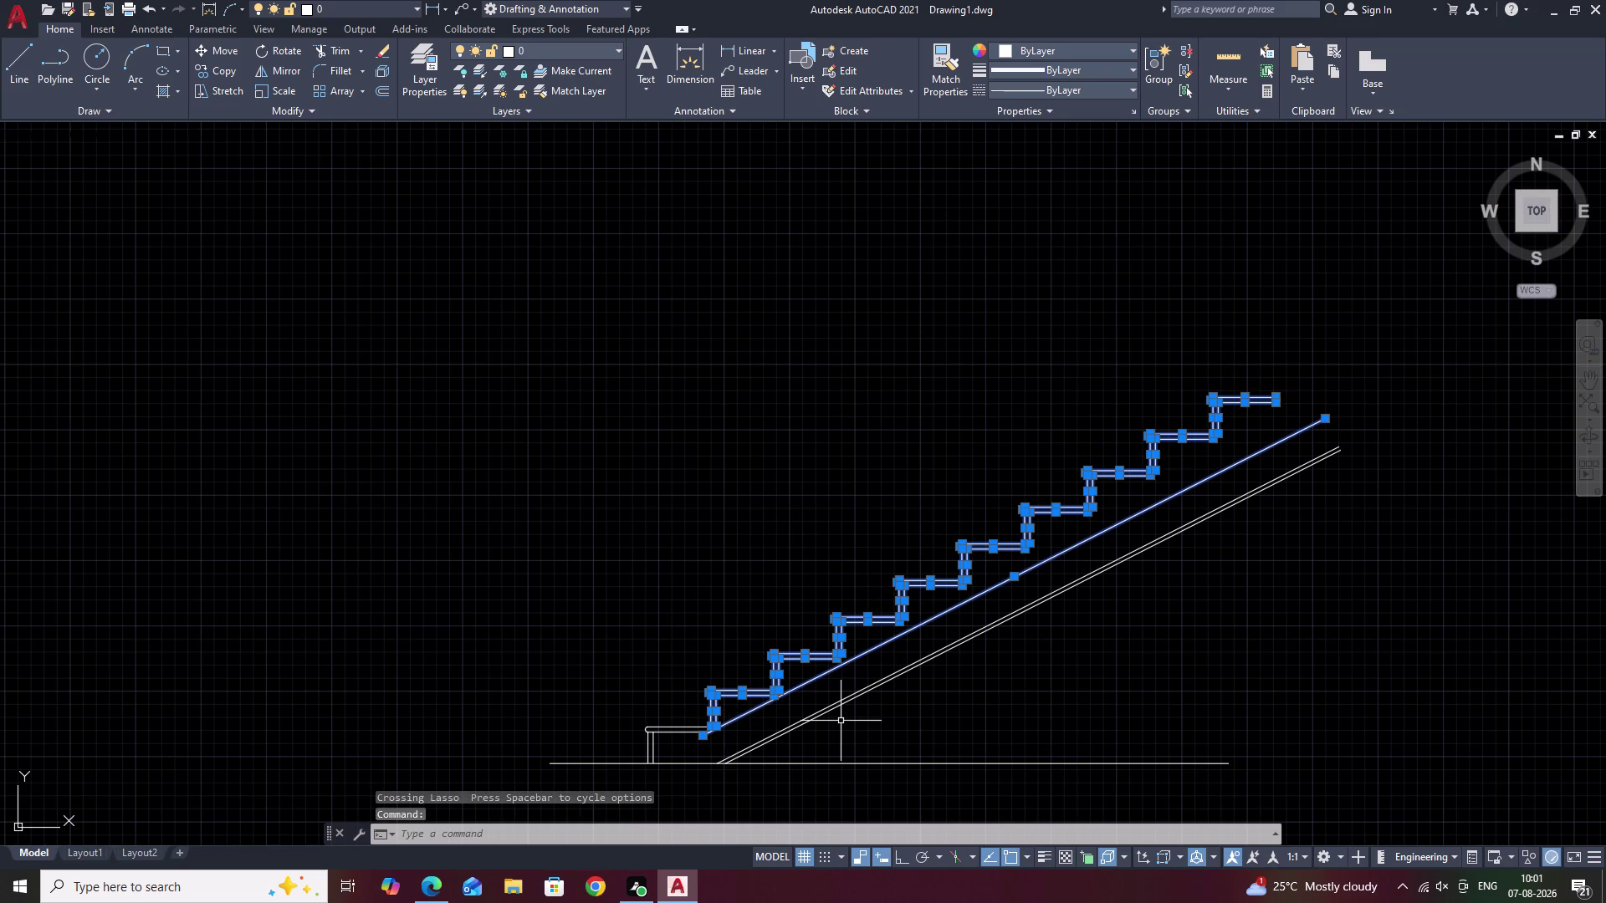
text(E)
key(space)
scroll(up, 3)
middle_drag(725, 739, 800, 630)
Offset the soffit line 6 units upward again.
text(O)
key(space)
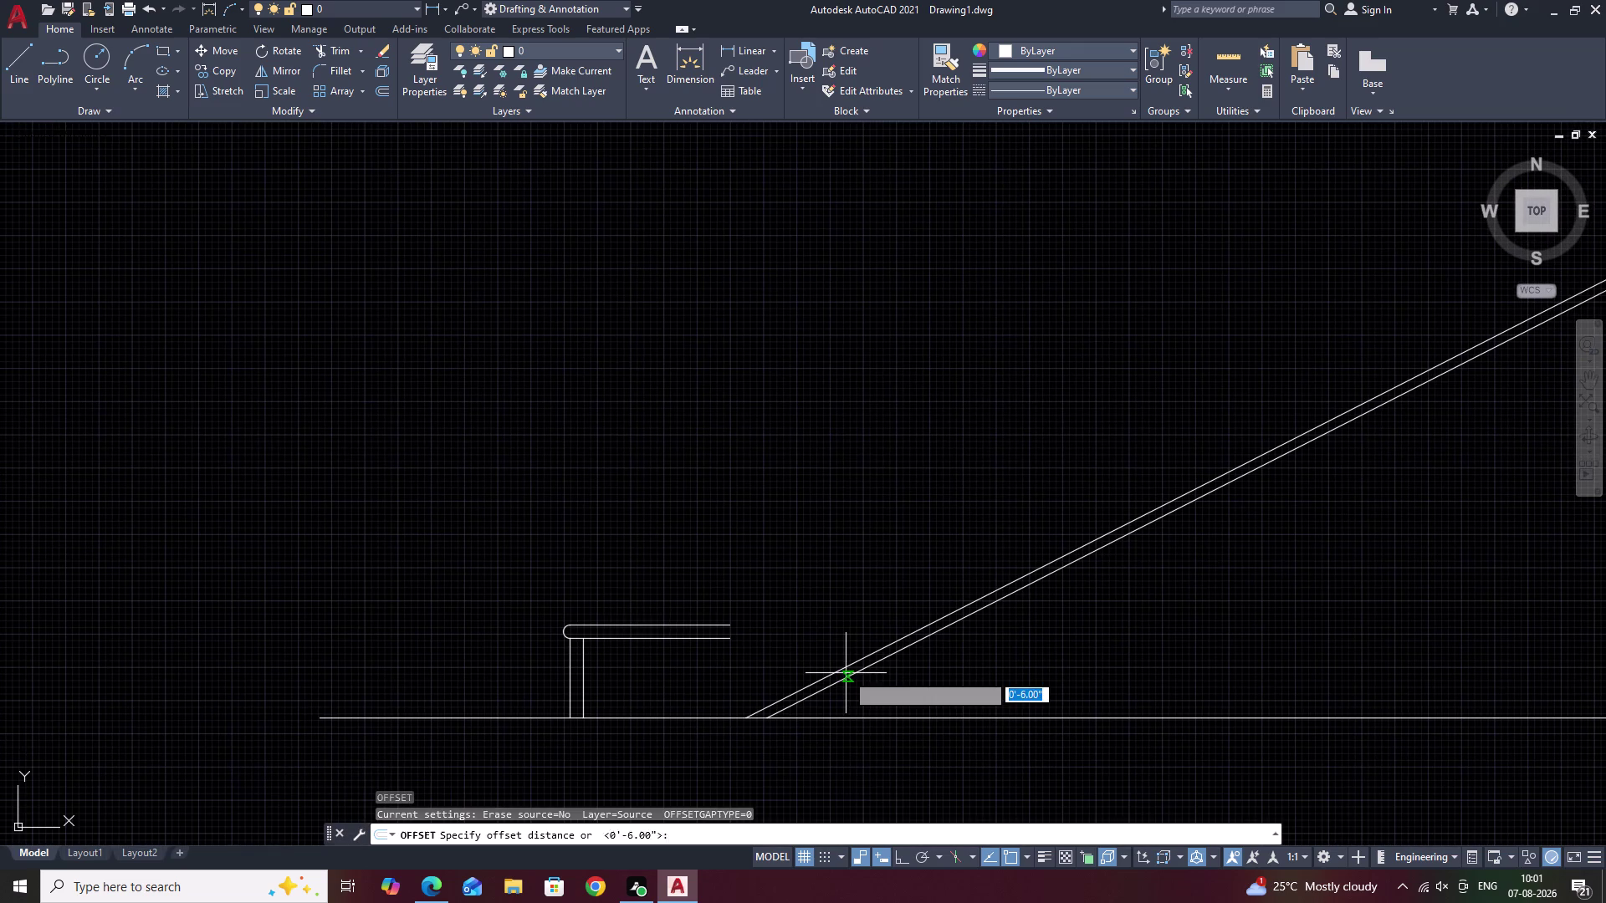
text(6)
key(space)
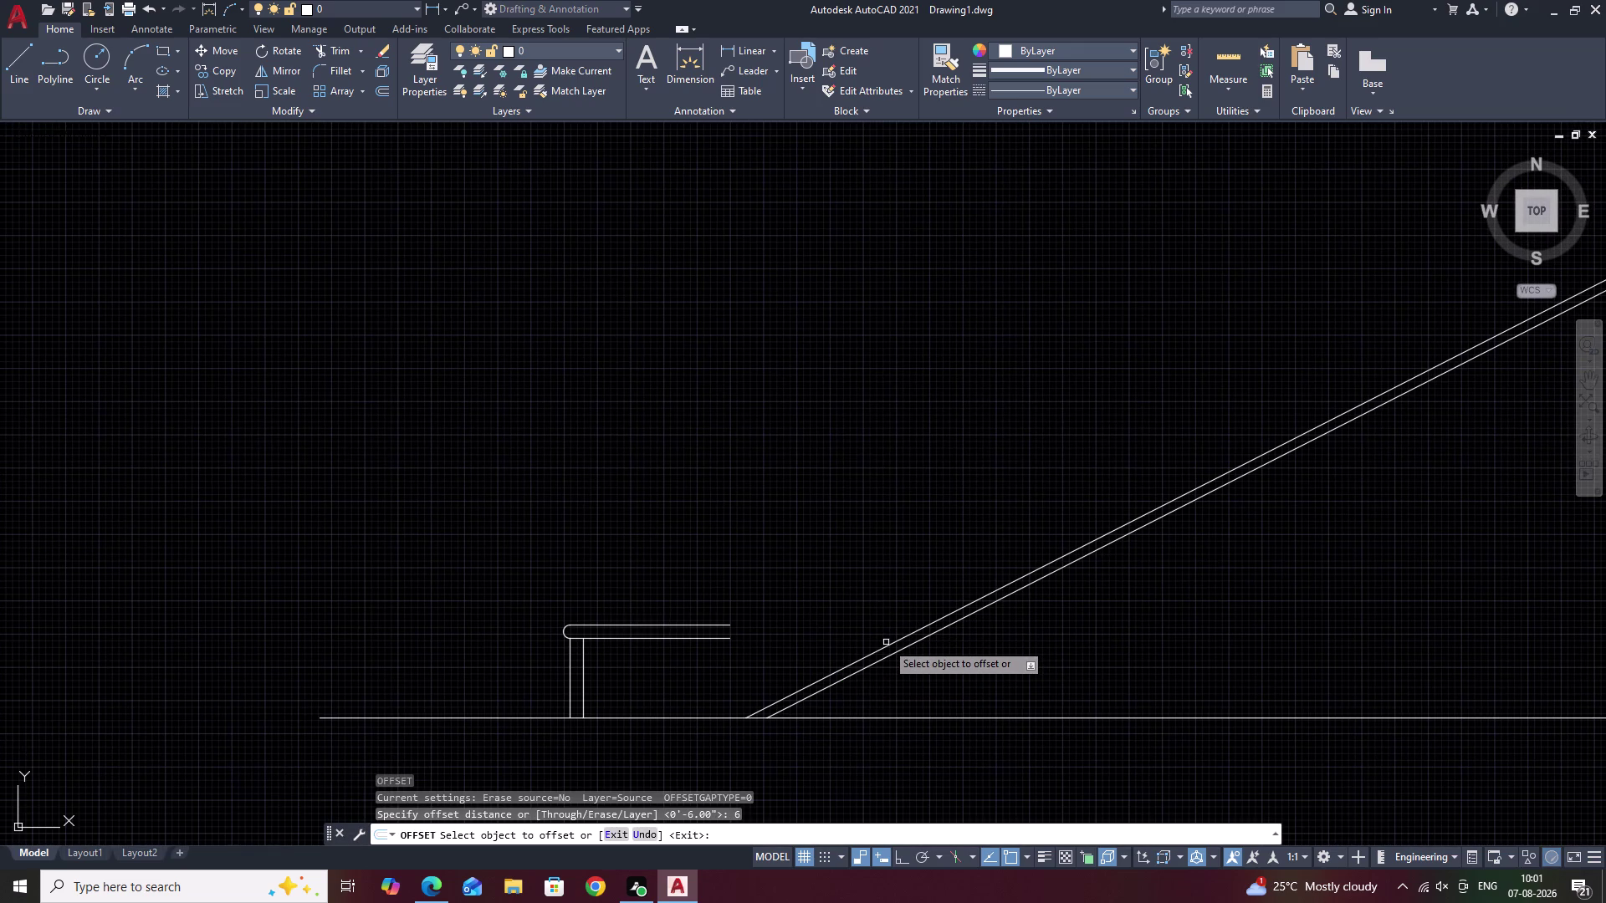
click(888, 642)
click(877, 628)
scroll(down, 3)
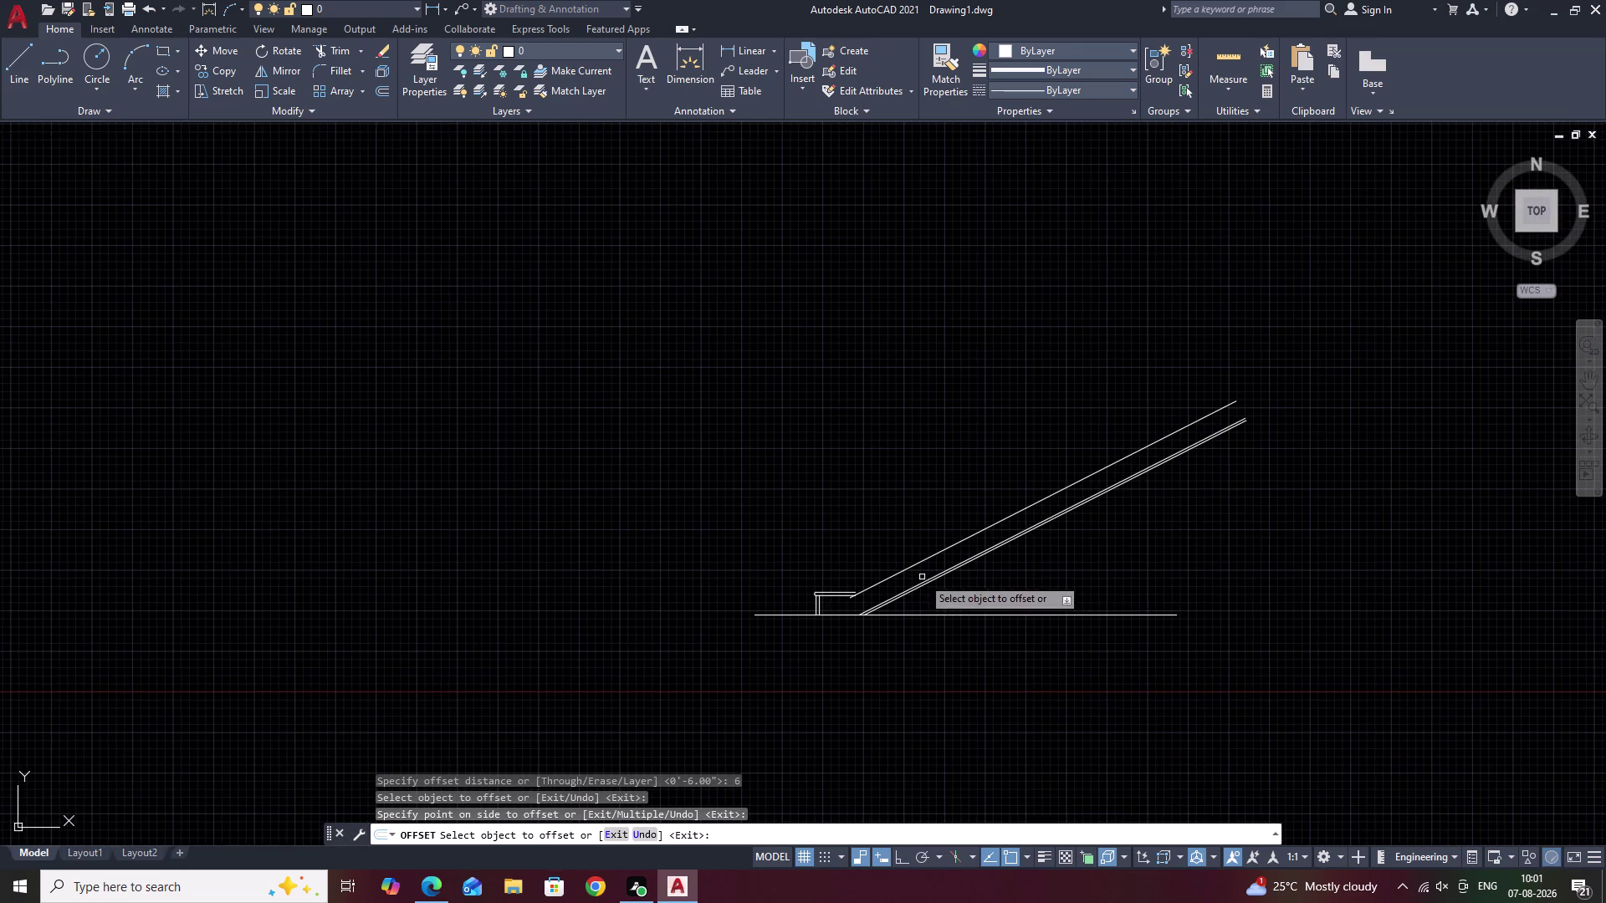
middle_drag(921, 577, 871, 607)
key(Escape)
Extend the new offset line to the bottom tread, then select the bottom step.
text(EX)
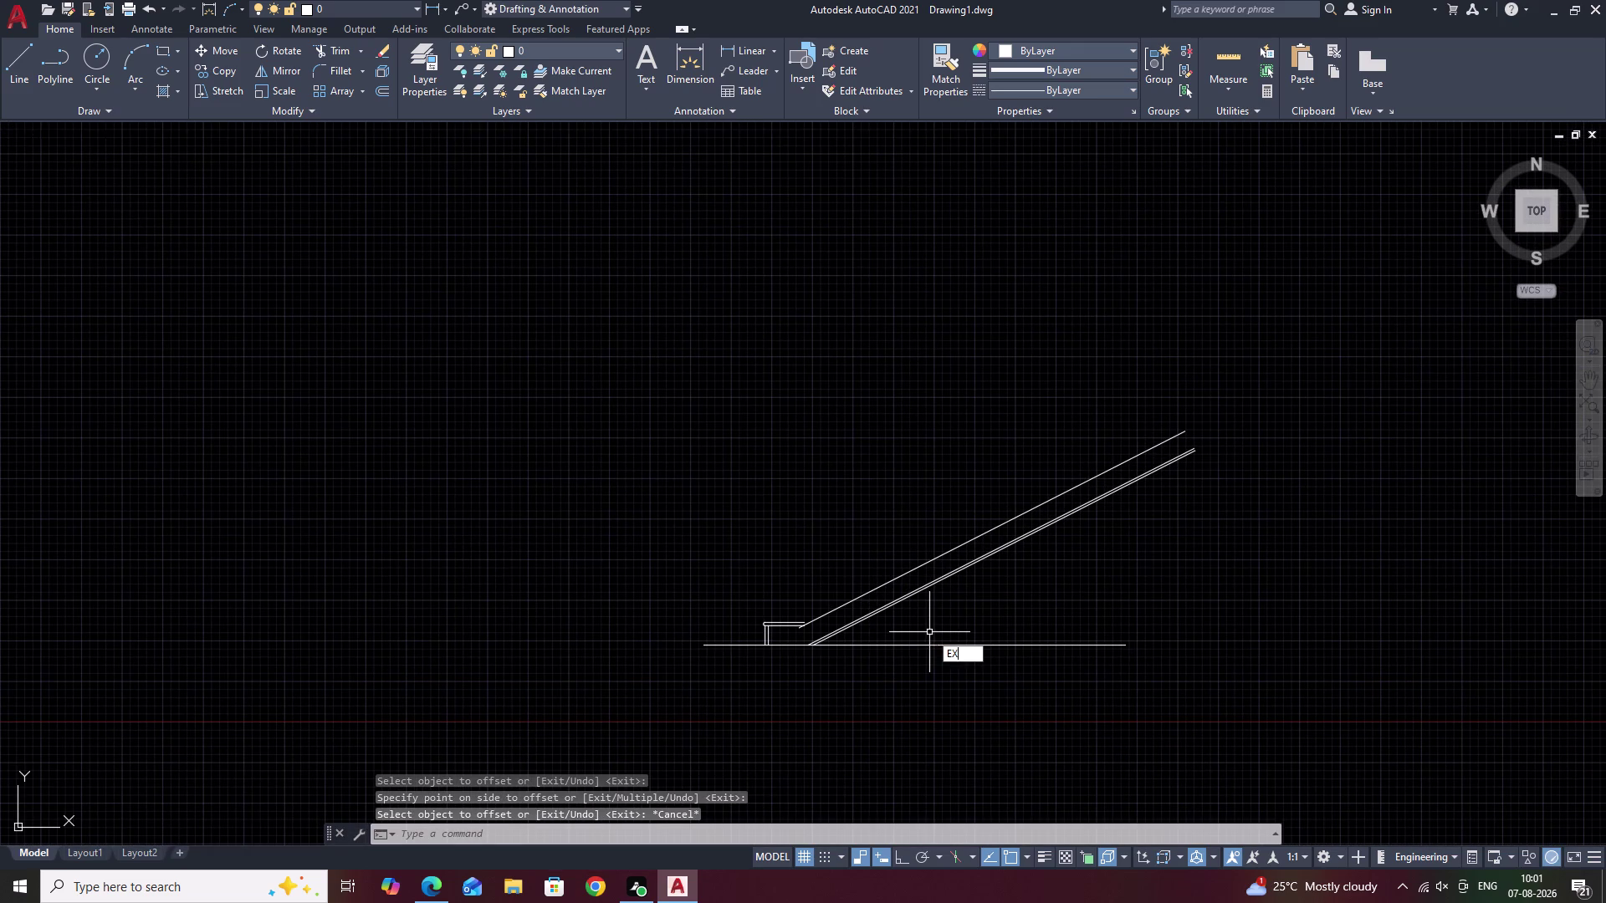
key(space)
click(844, 606)
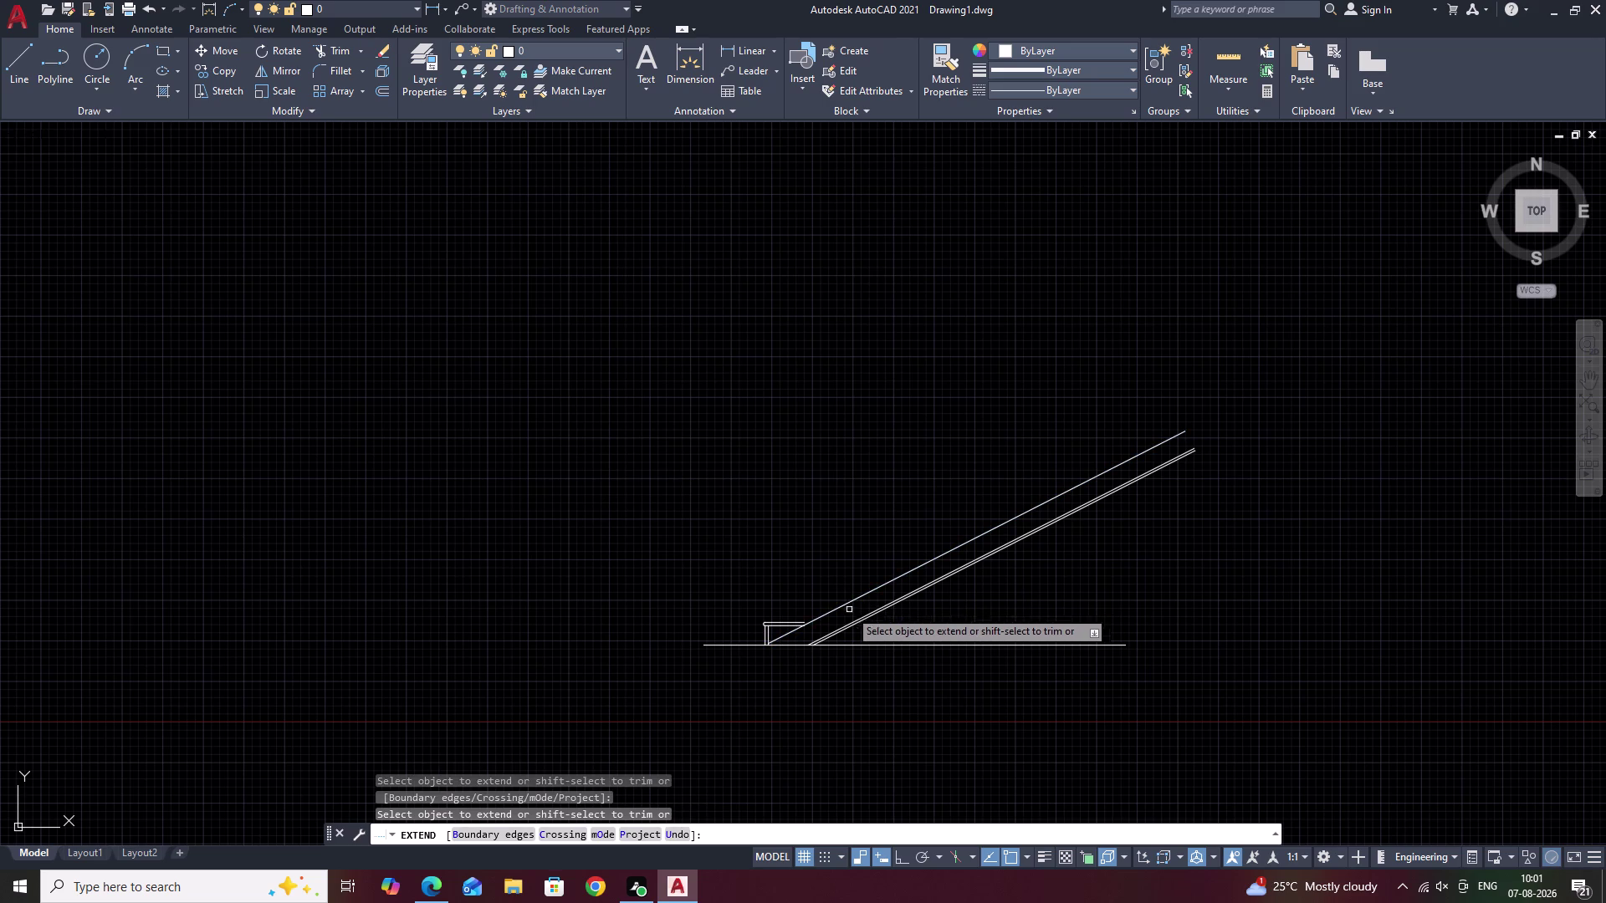
middle_drag(903, 653, 981, 609)
scroll(up, 3)
key(Escape)
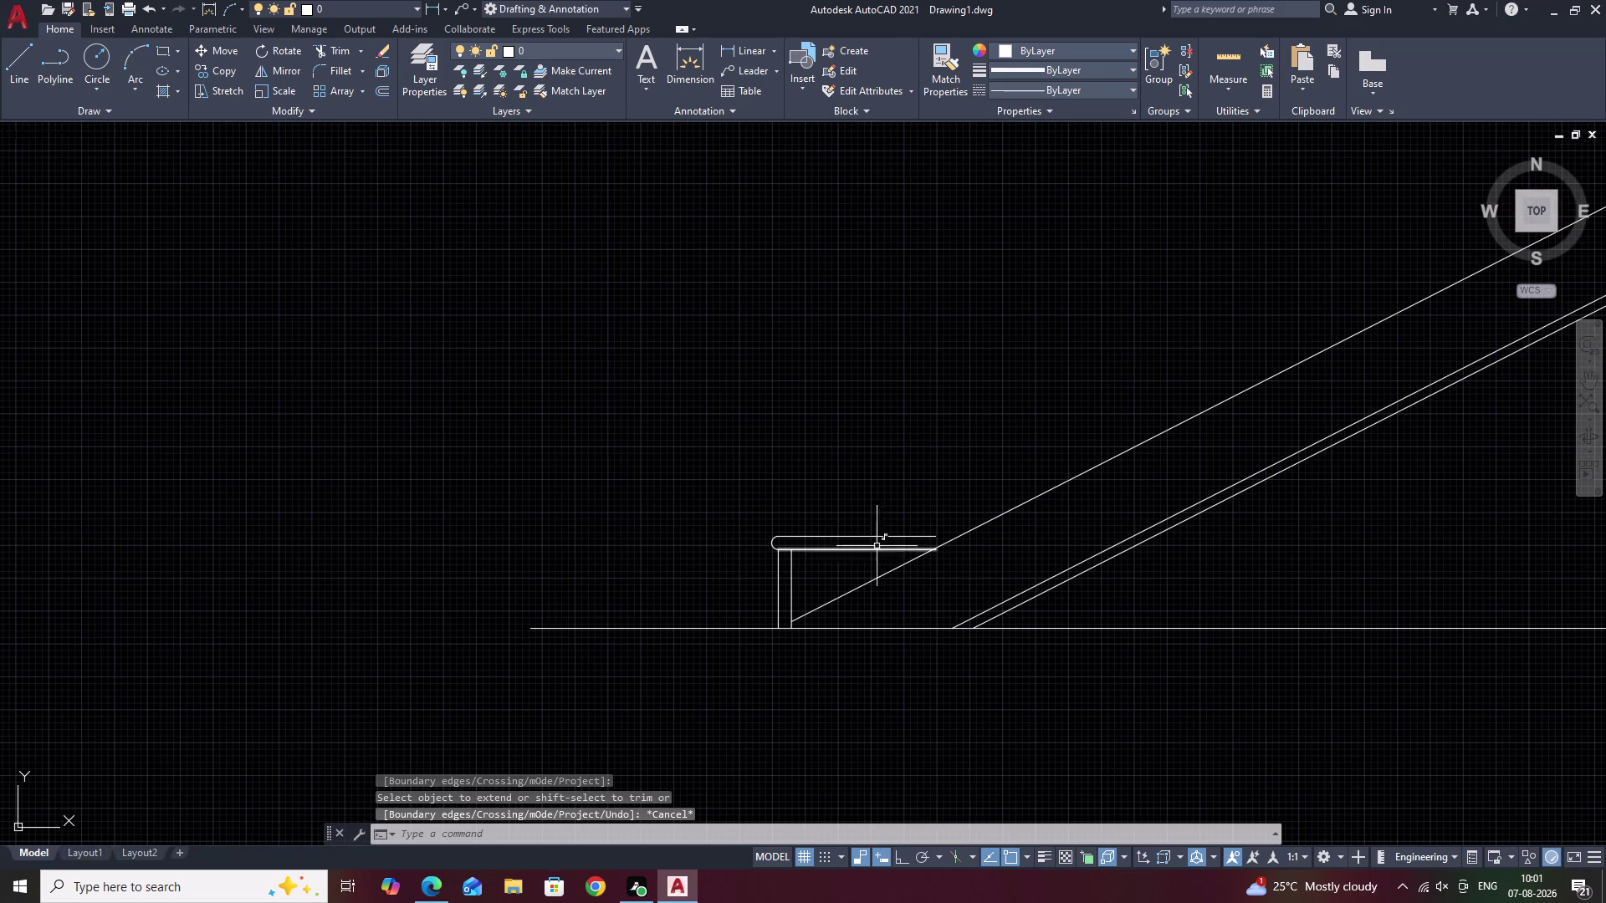
drag(880, 523, 775, 597)
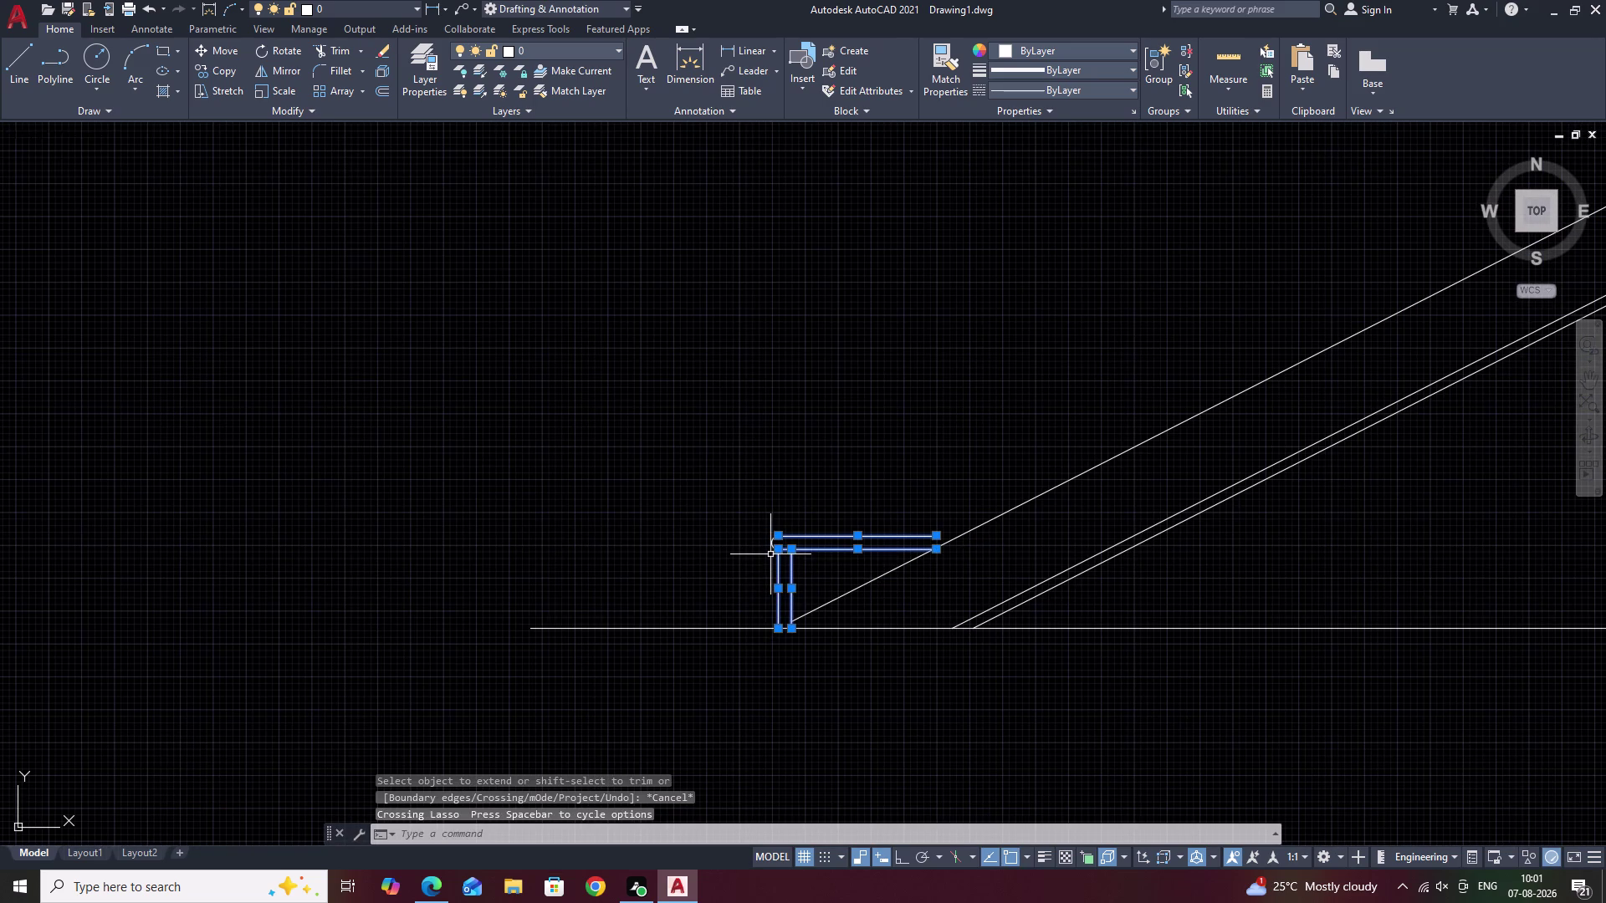
Move the bottom step from its foot so its tread end lands on the sloped line.
scroll(up, 3)
drag(801, 501, 768, 573)
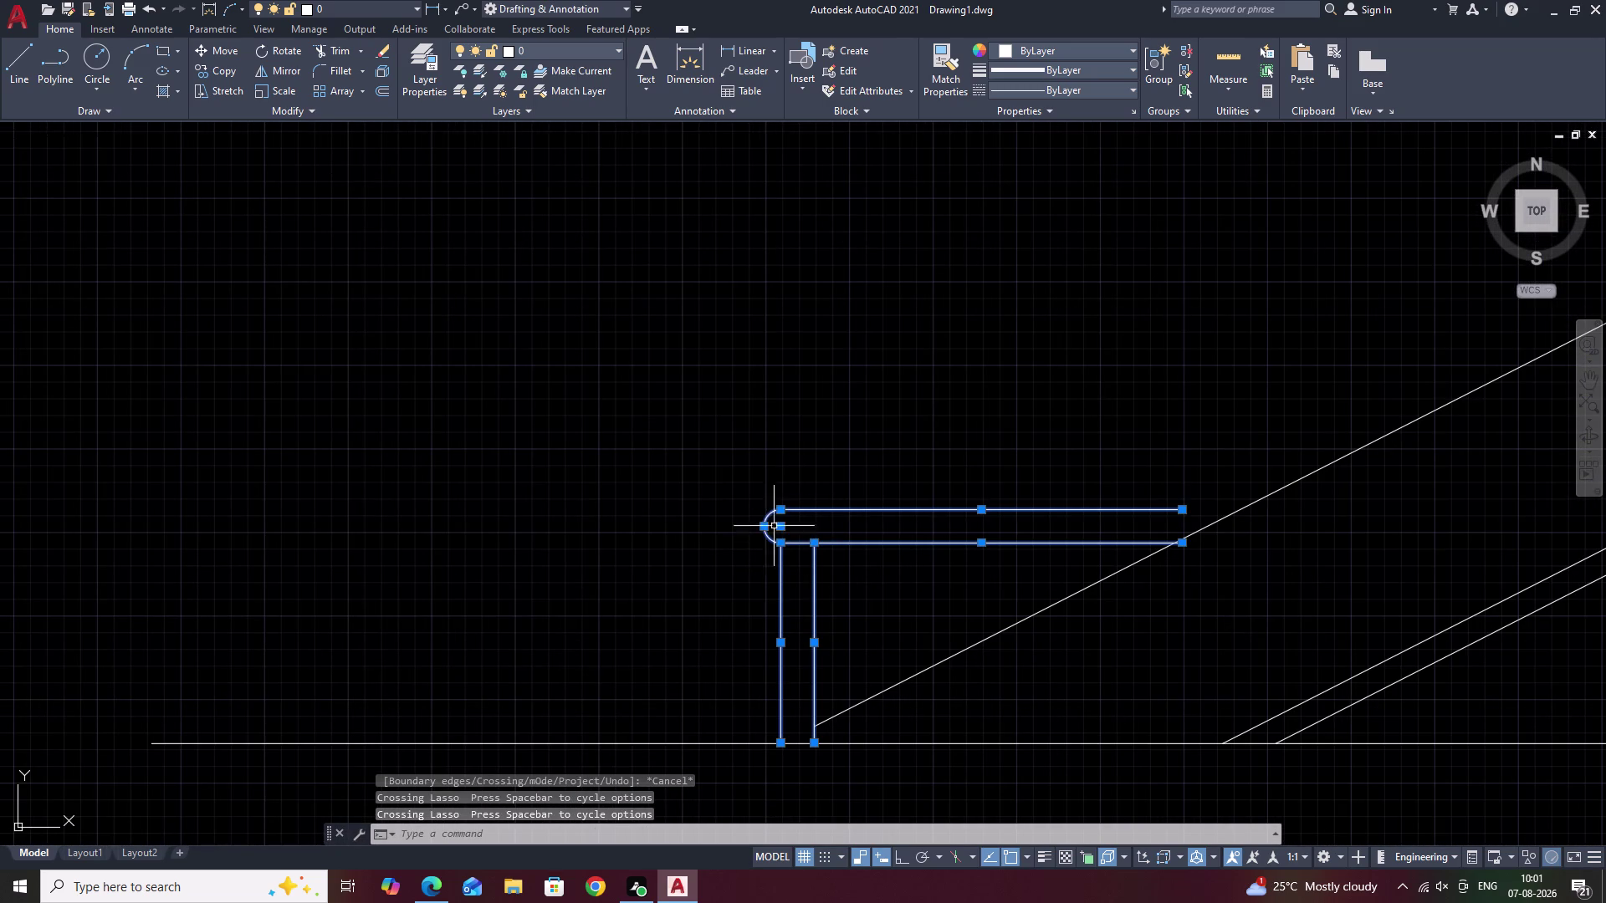
text(M)
key(space)
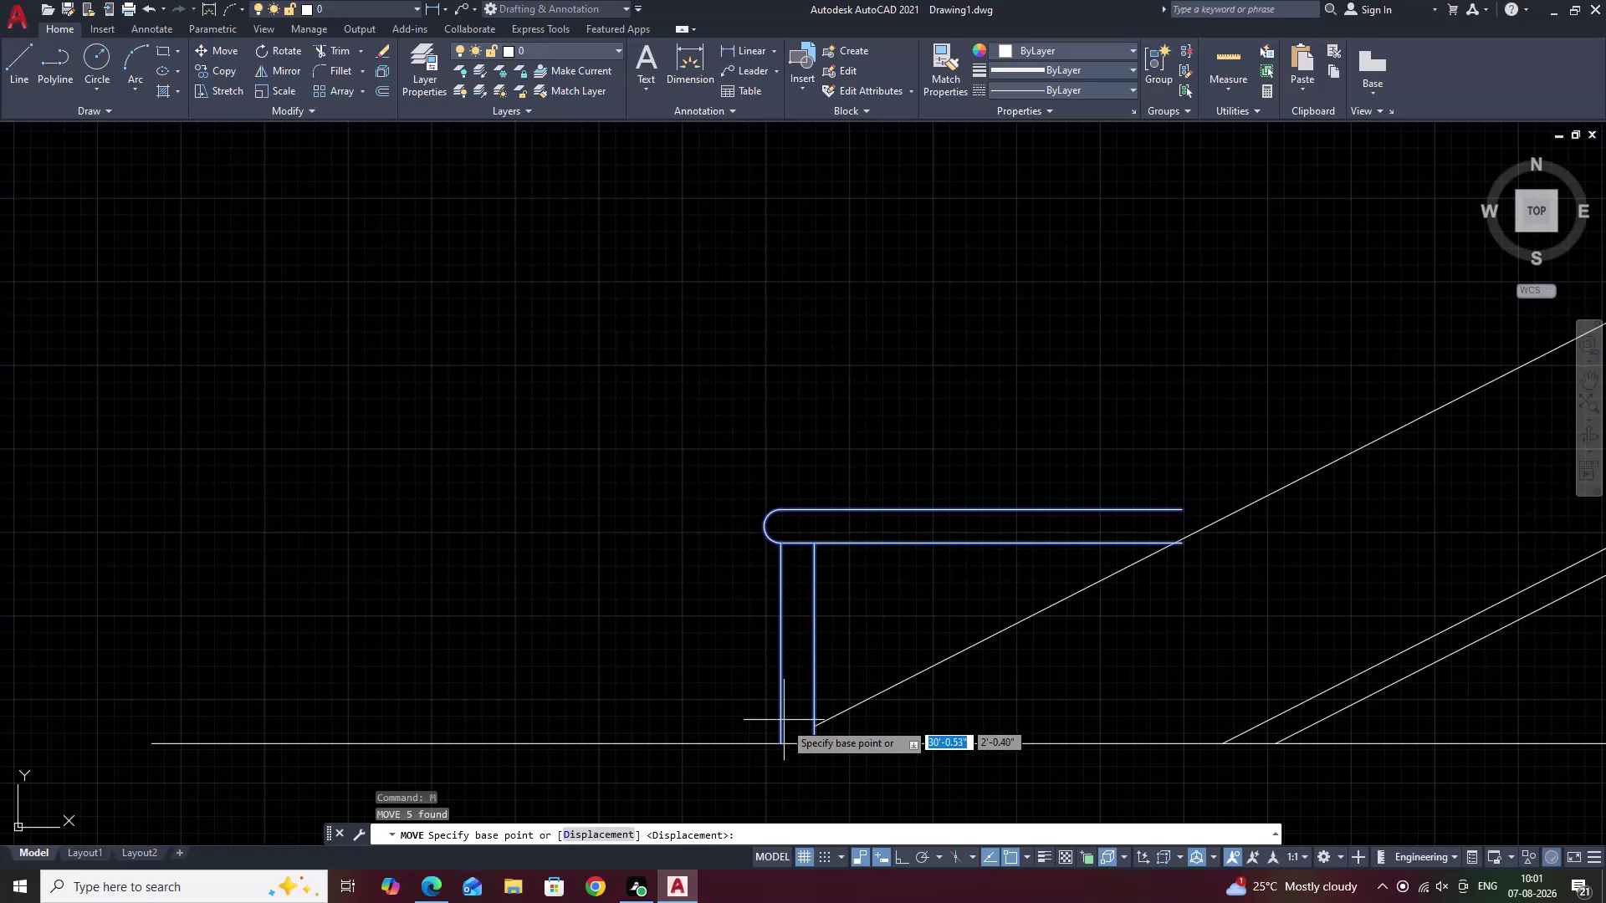
click(781, 747)
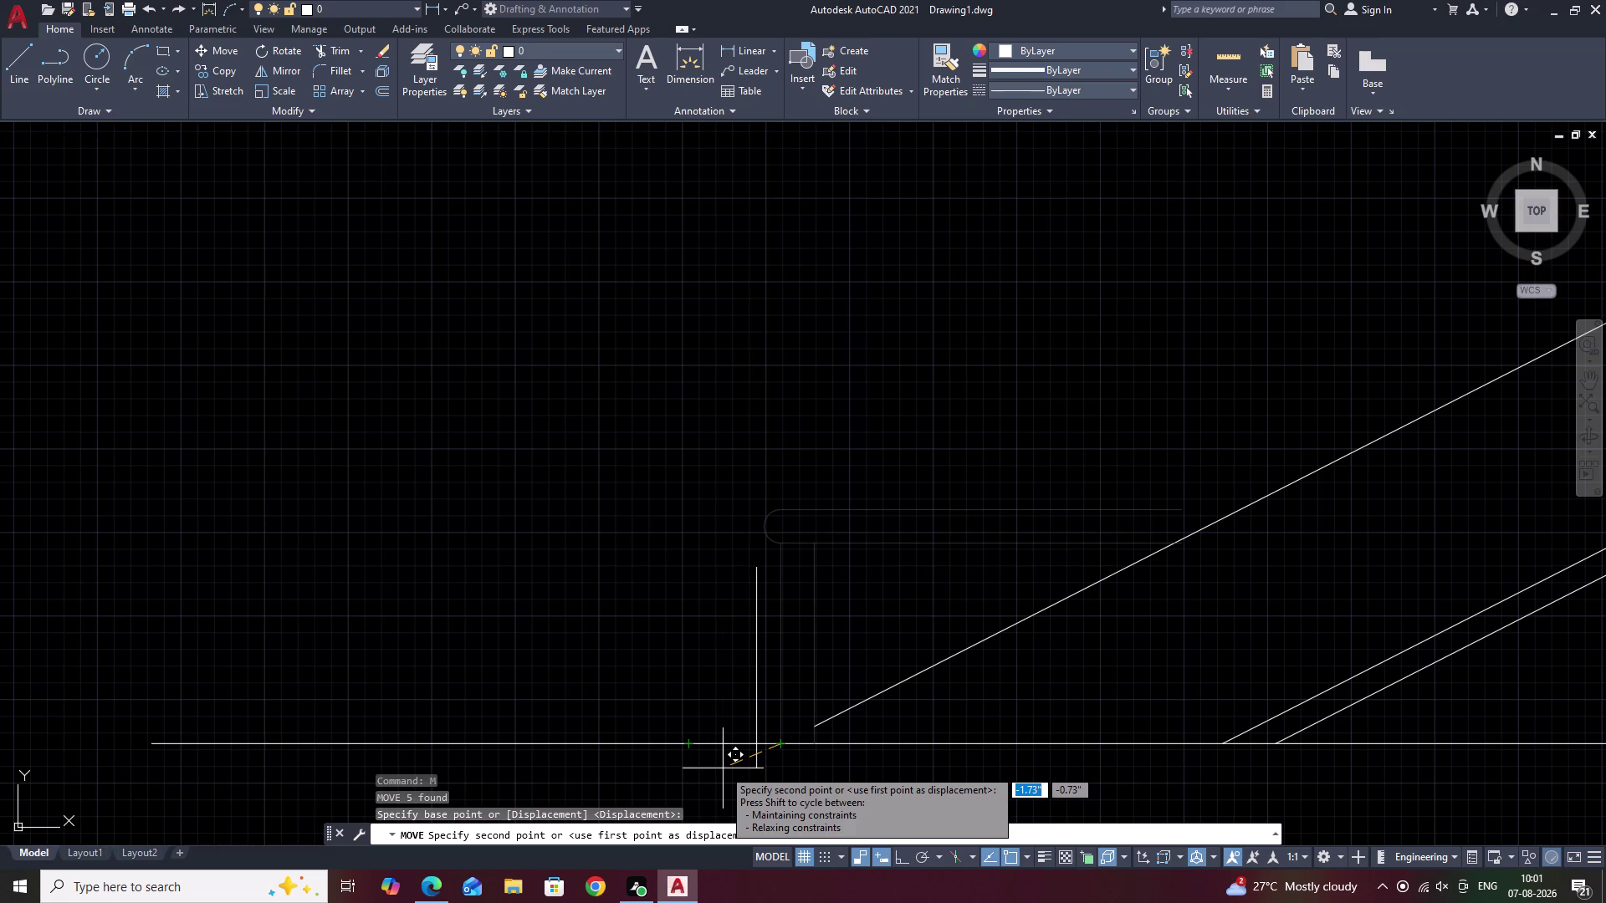
click(722, 768)
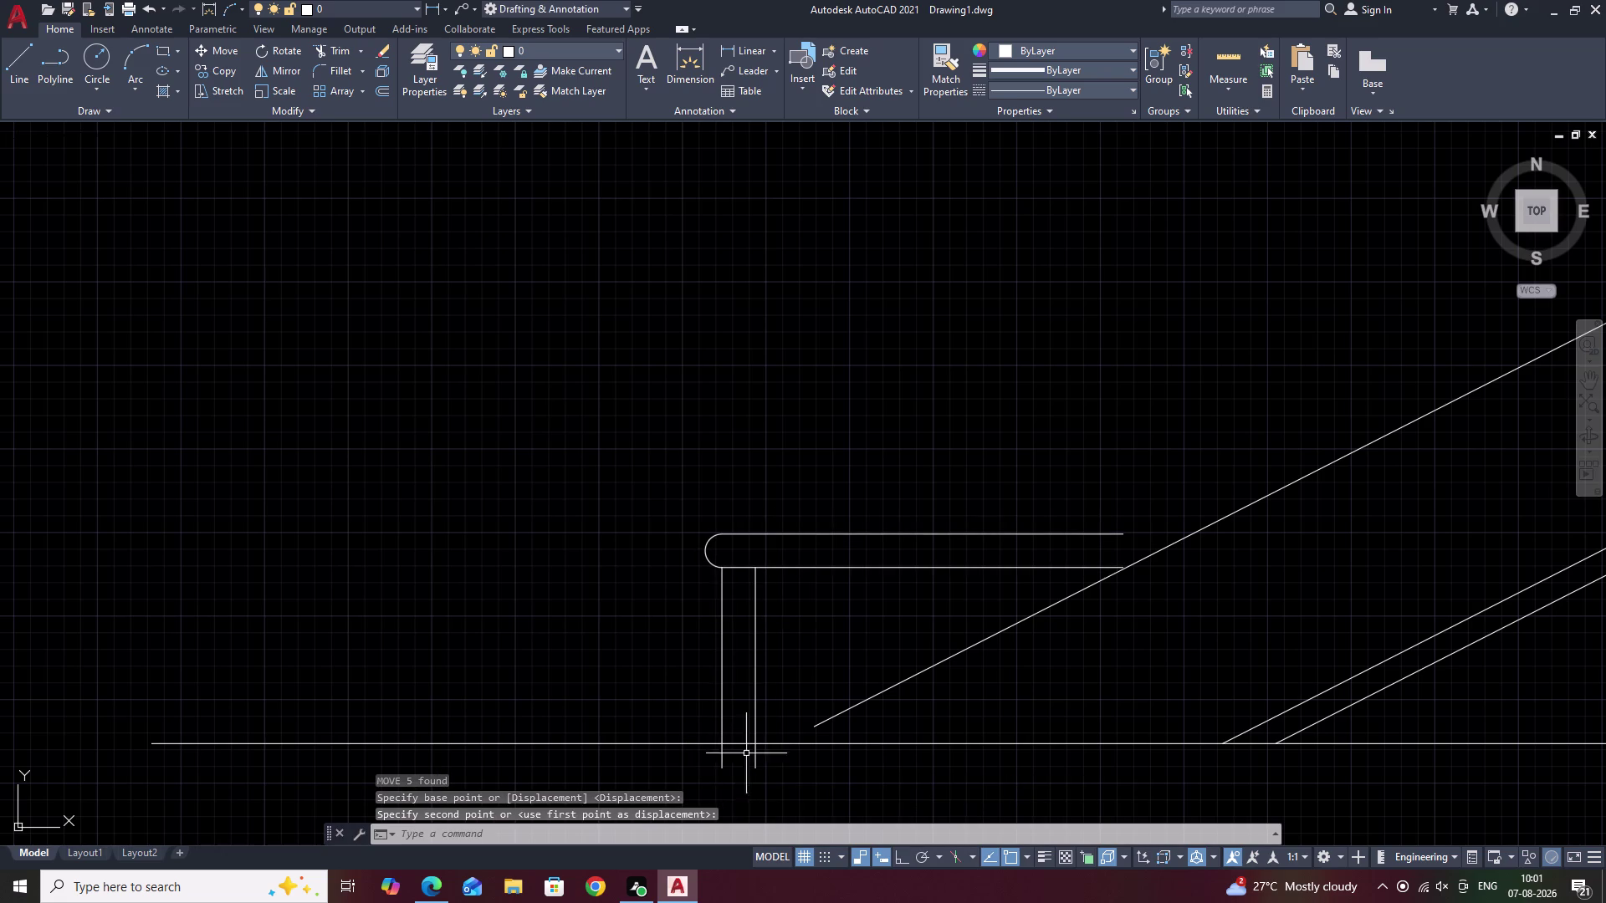
scroll(down, 3)
middle_drag(921, 681, 790, 713)
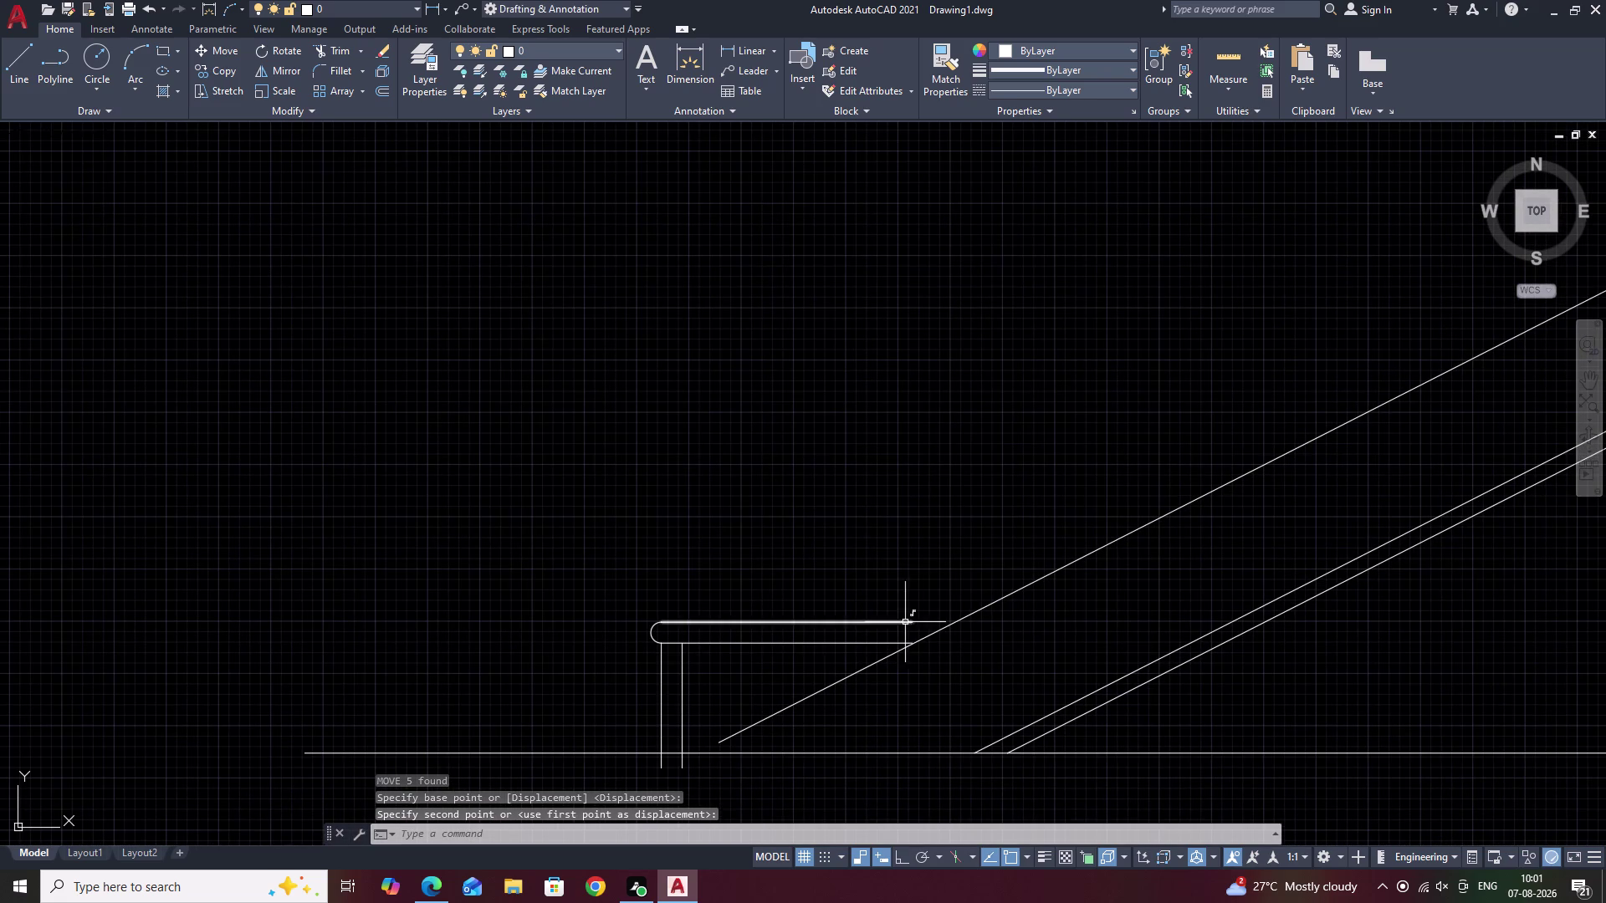
drag(763, 559, 647, 710)
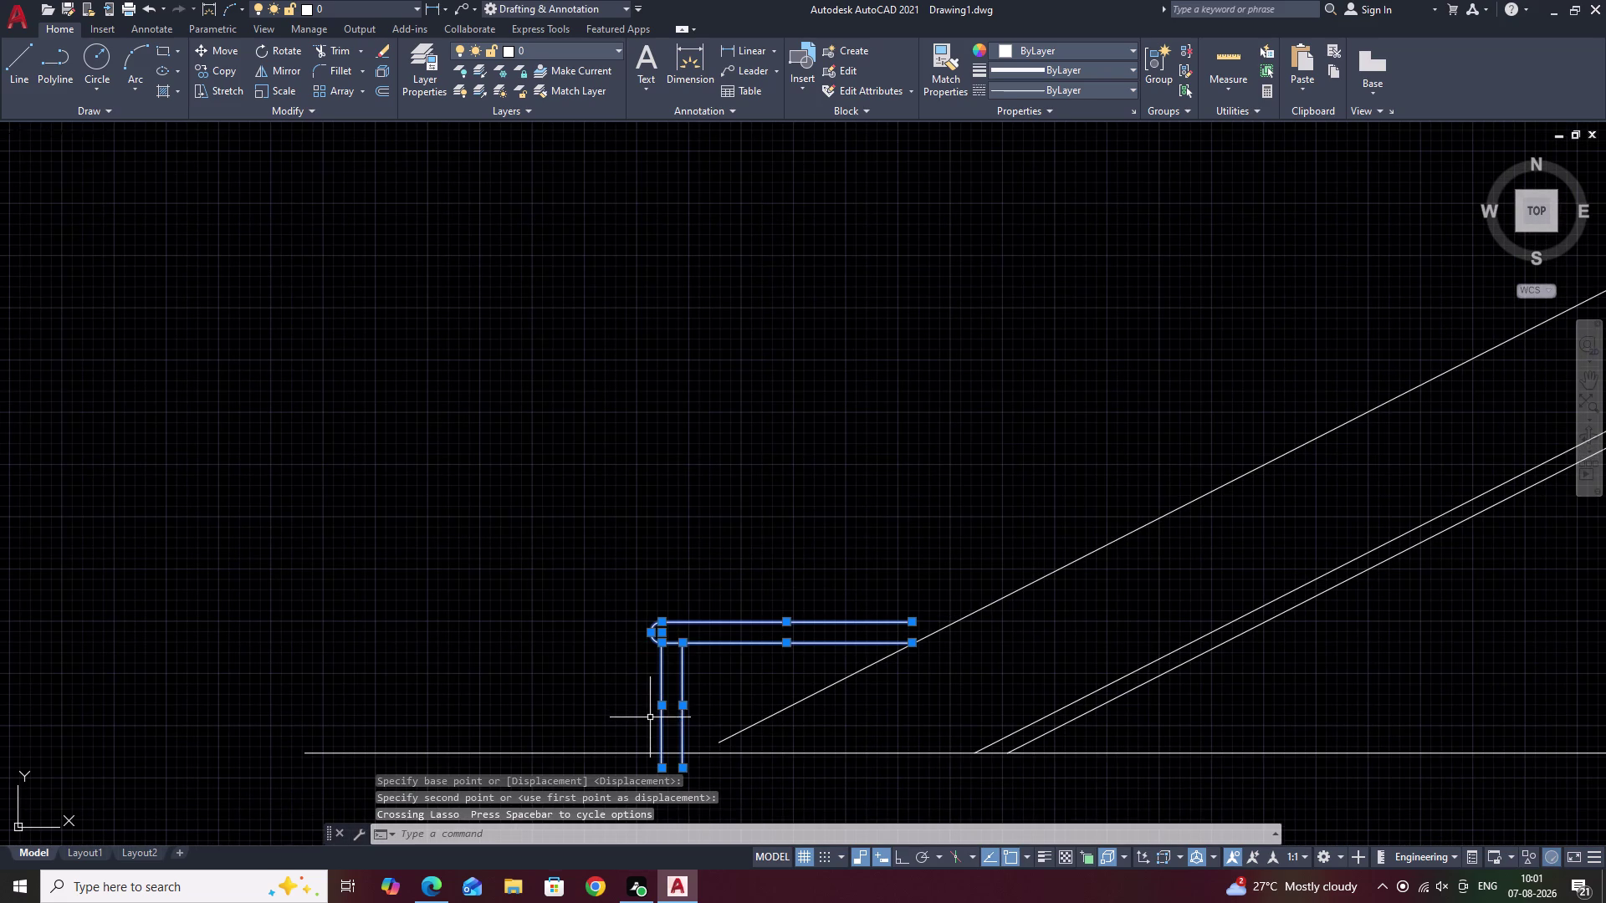
Copy the bottom step from its tread end to the next point up the slope.
text(CO)
key(space)
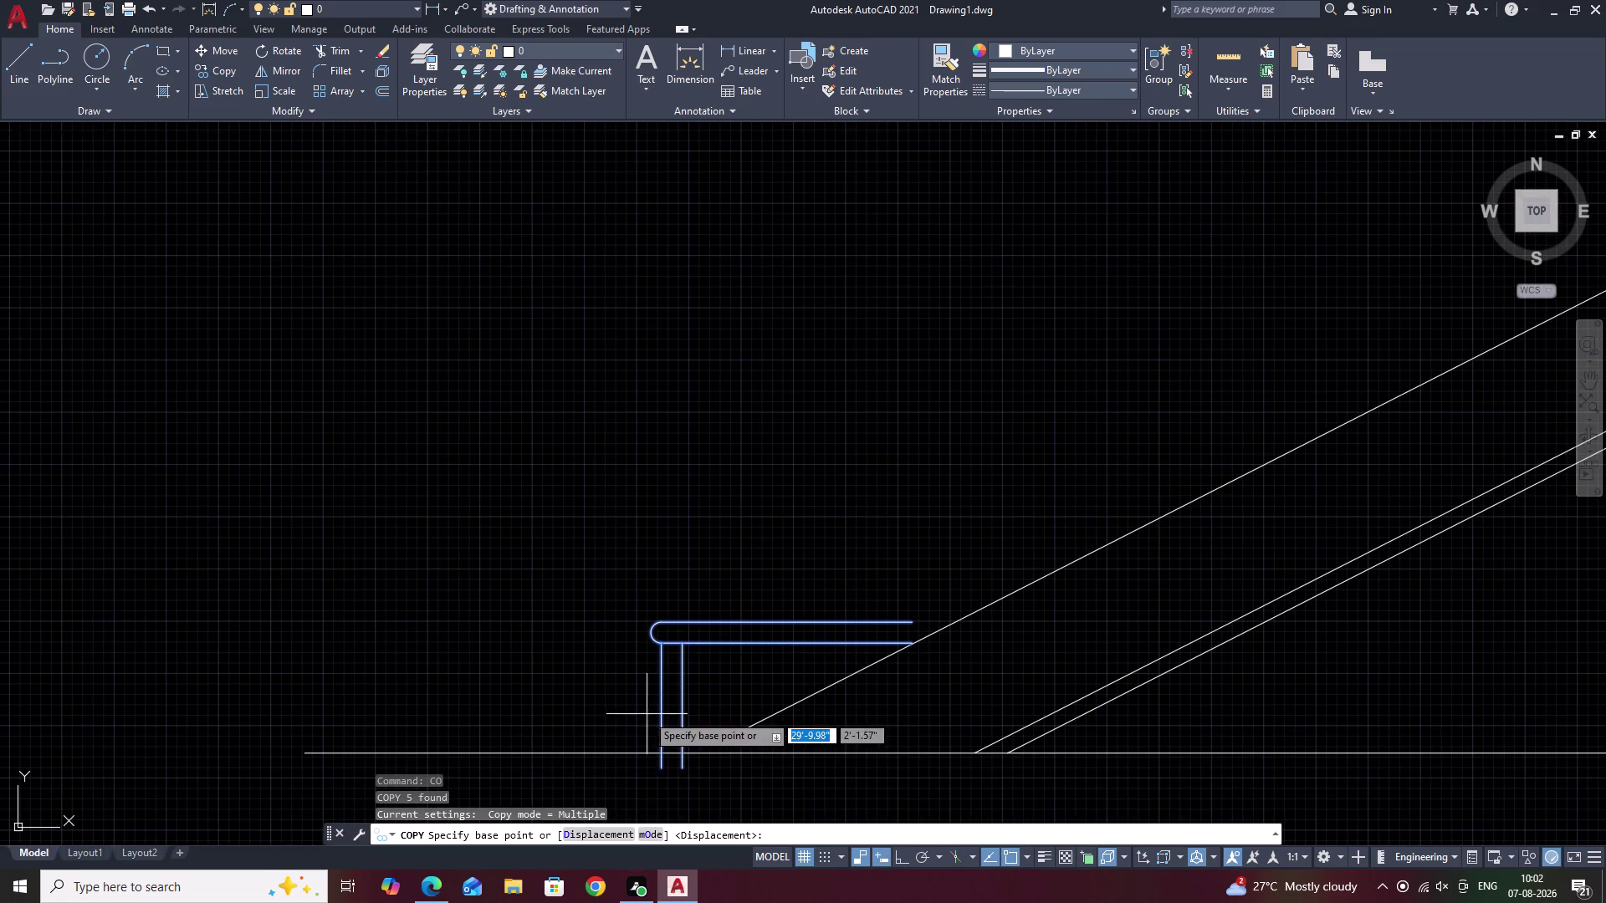
click(659, 771)
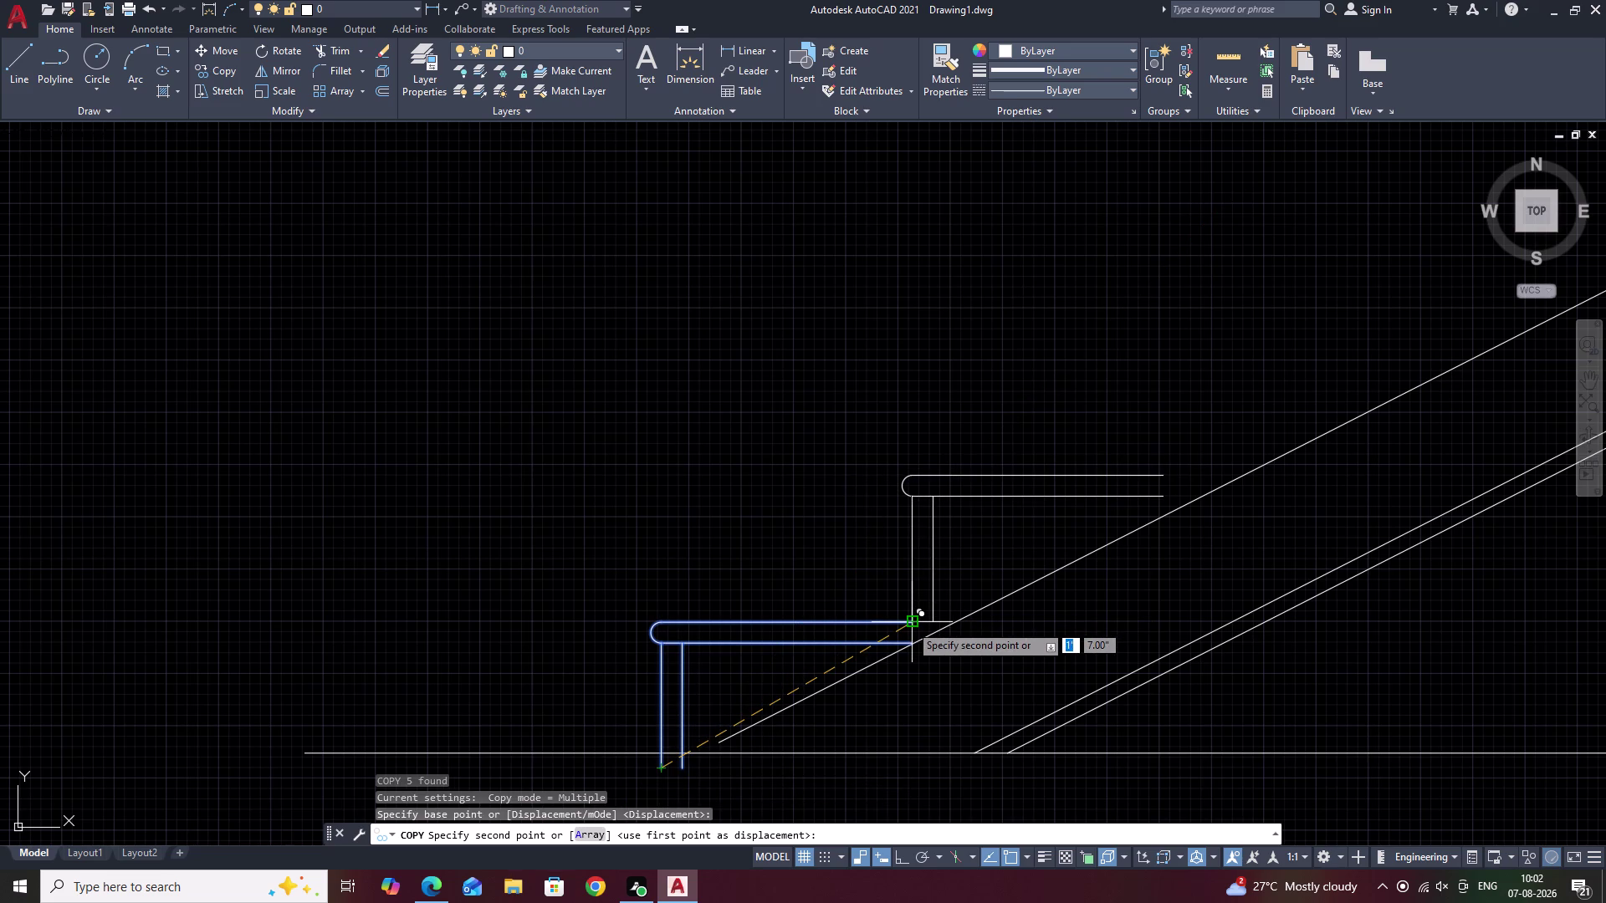
click(909, 624)
middle_drag(1181, 470, 1031, 641)
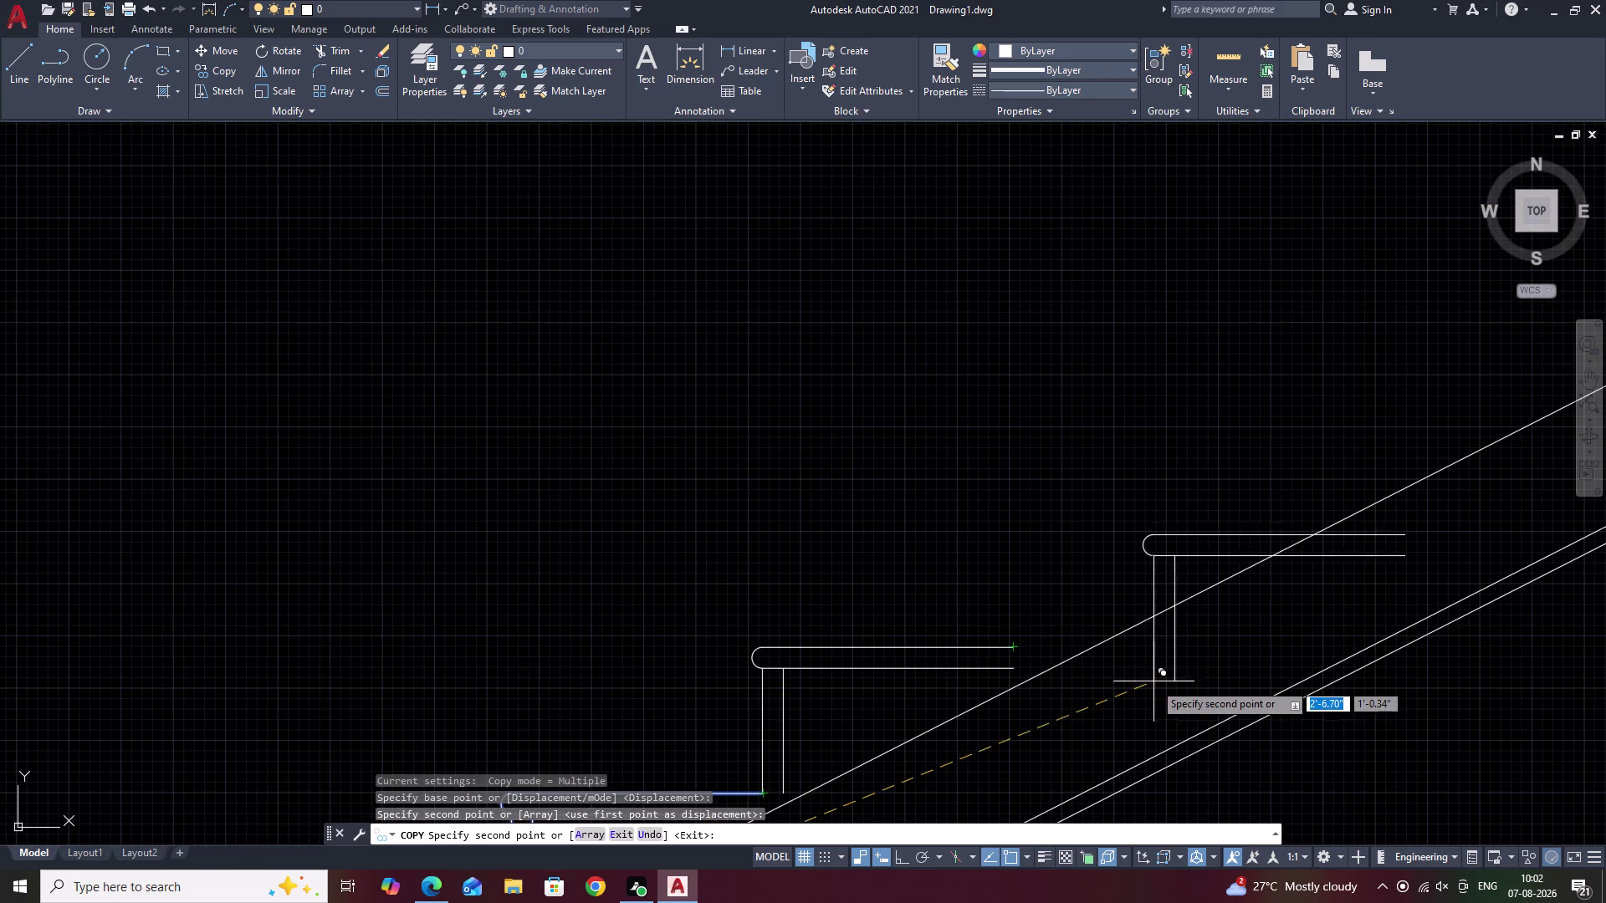
key(Escape)
scroll(down, 3)
middle_drag(1006, 672, 1048, 599)
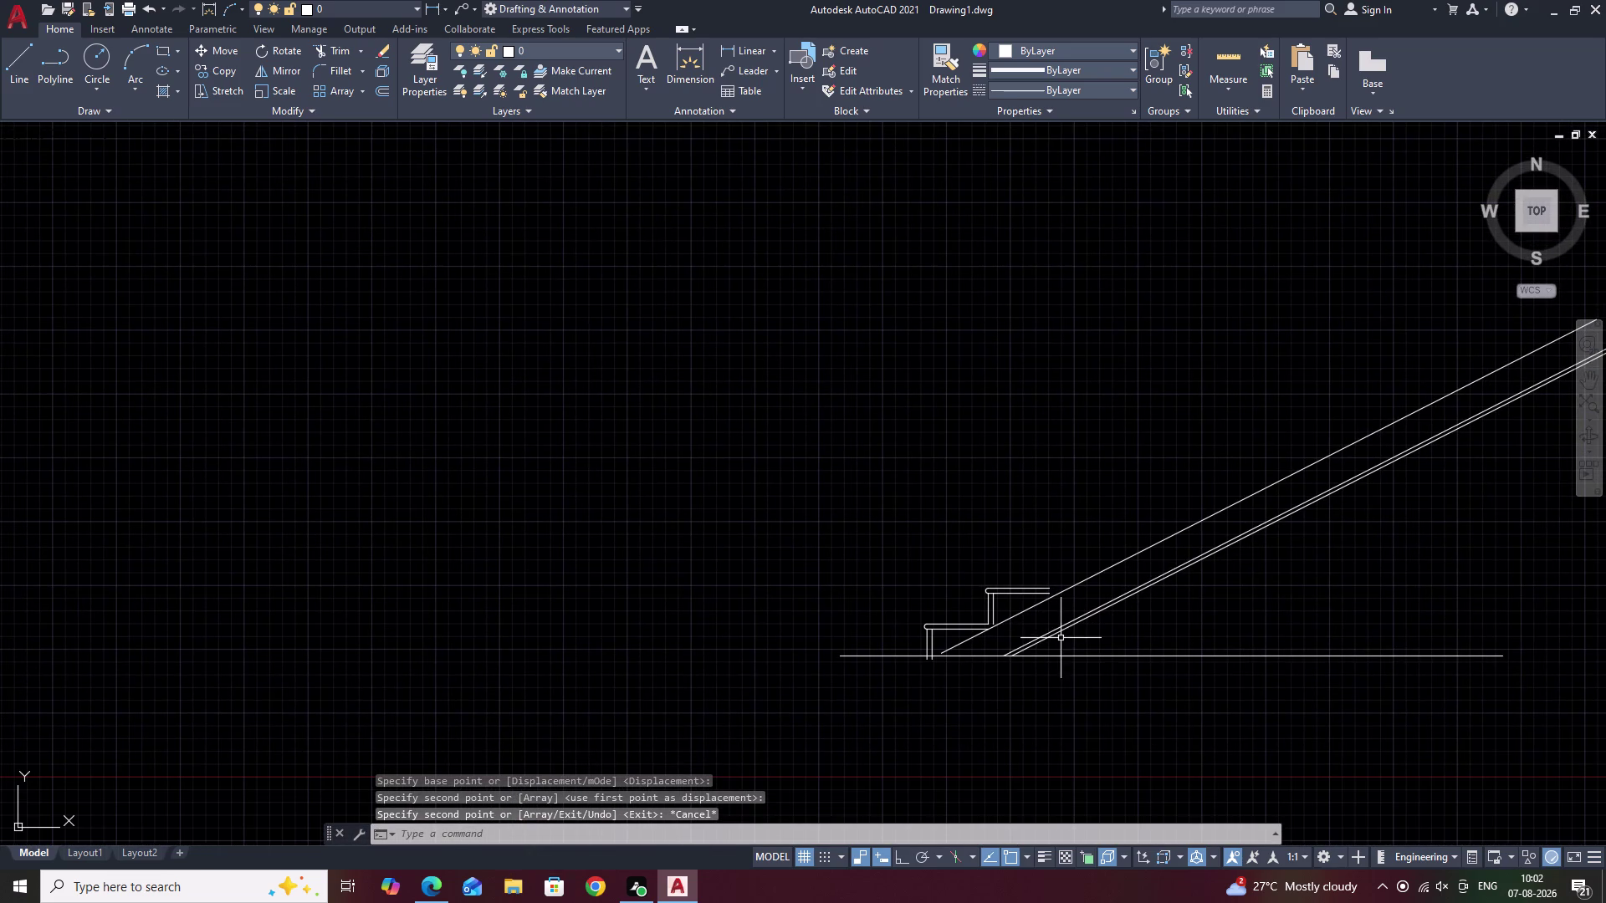
scroll(up, 3)
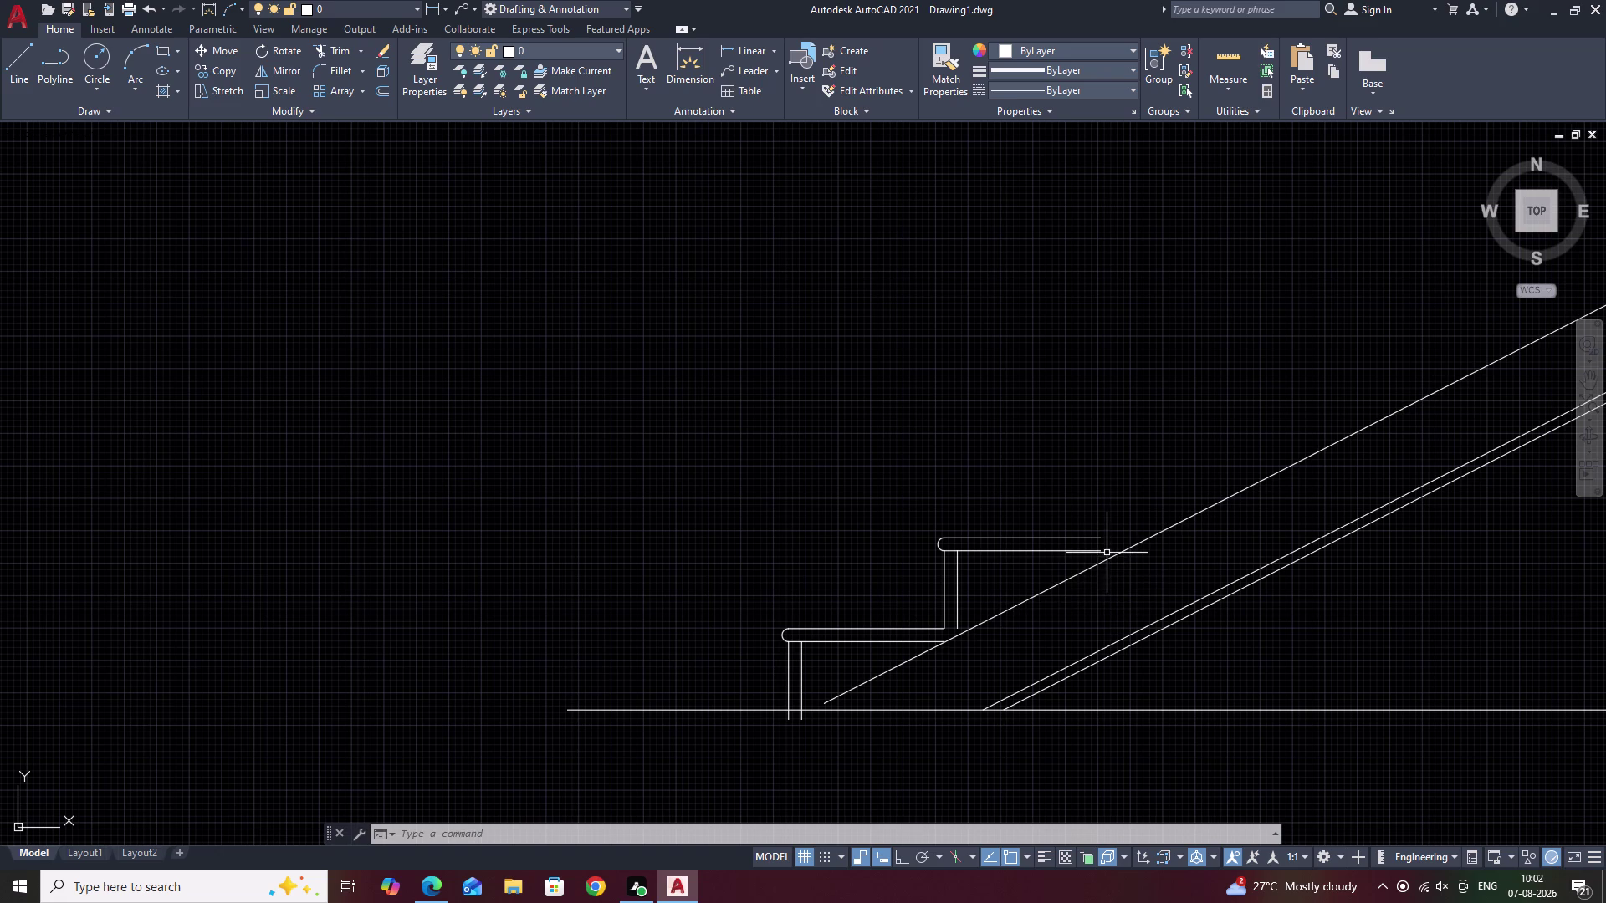
drag(1017, 522, 959, 540)
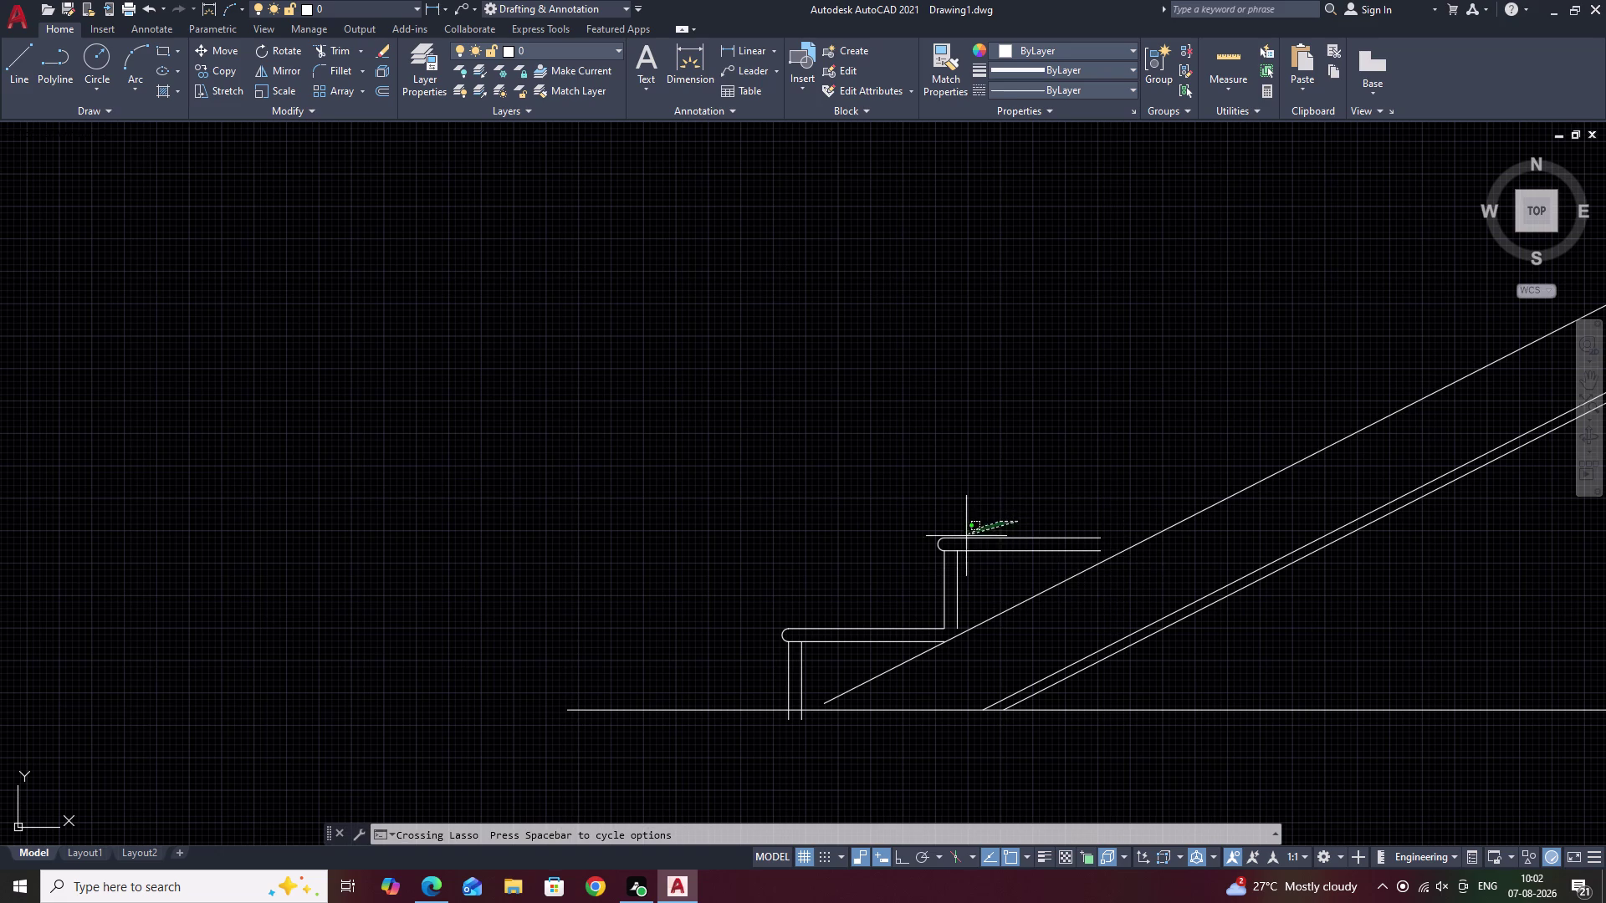
drag(960, 541, 929, 604)
click(952, 524)
drag(953, 524, 934, 530)
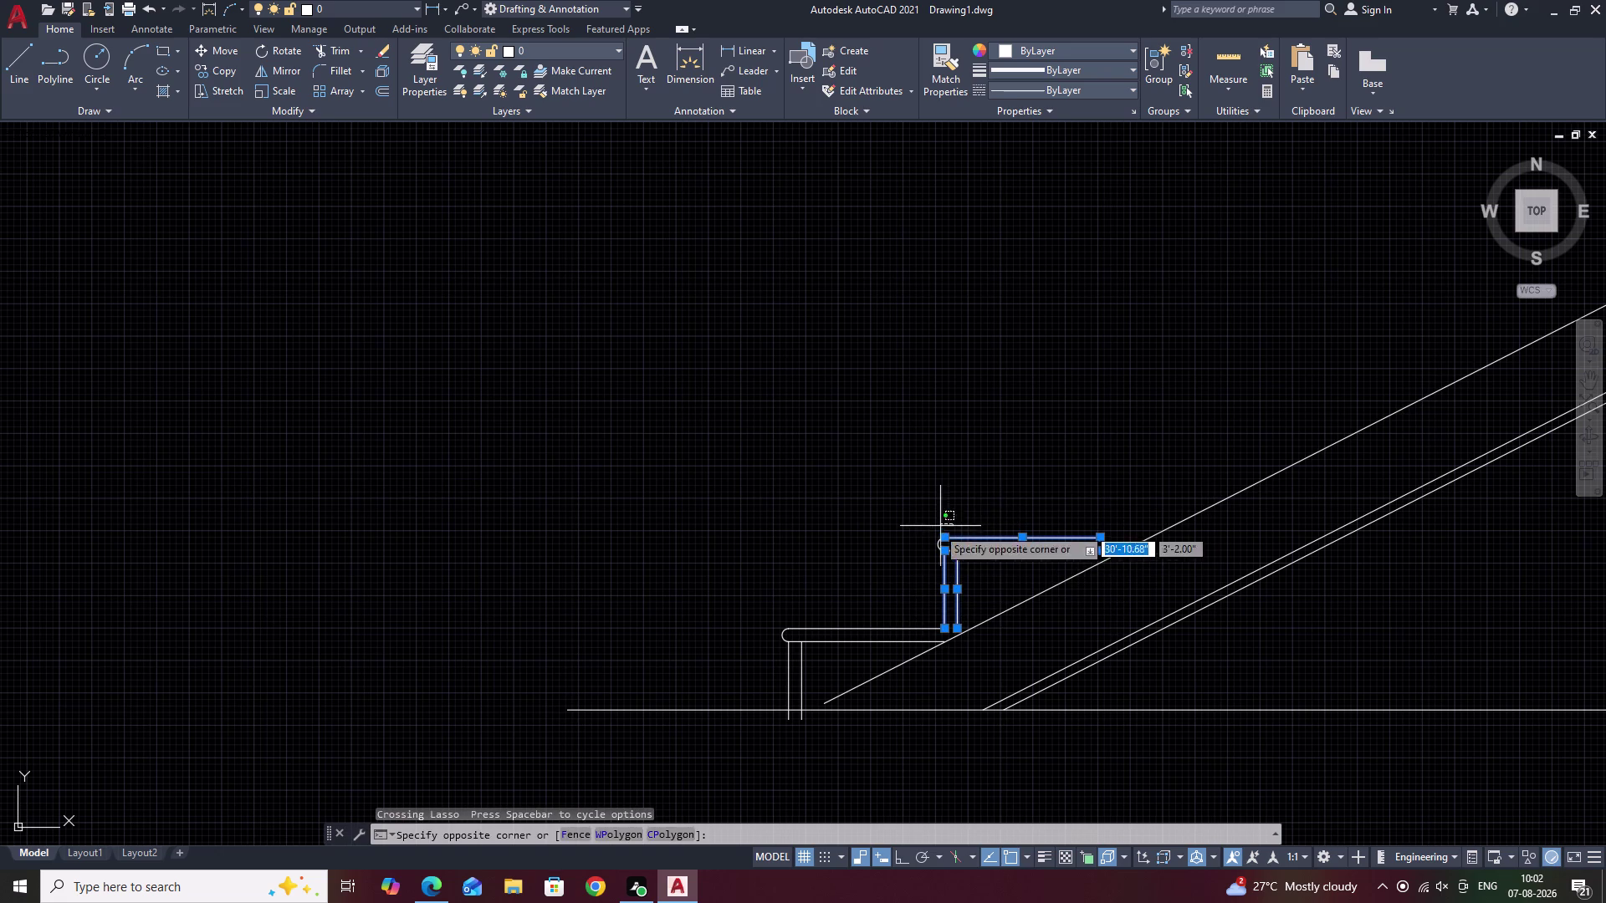
drag(929, 536, 931, 567)
scroll(up, 3)
drag(952, 529, 891, 639)
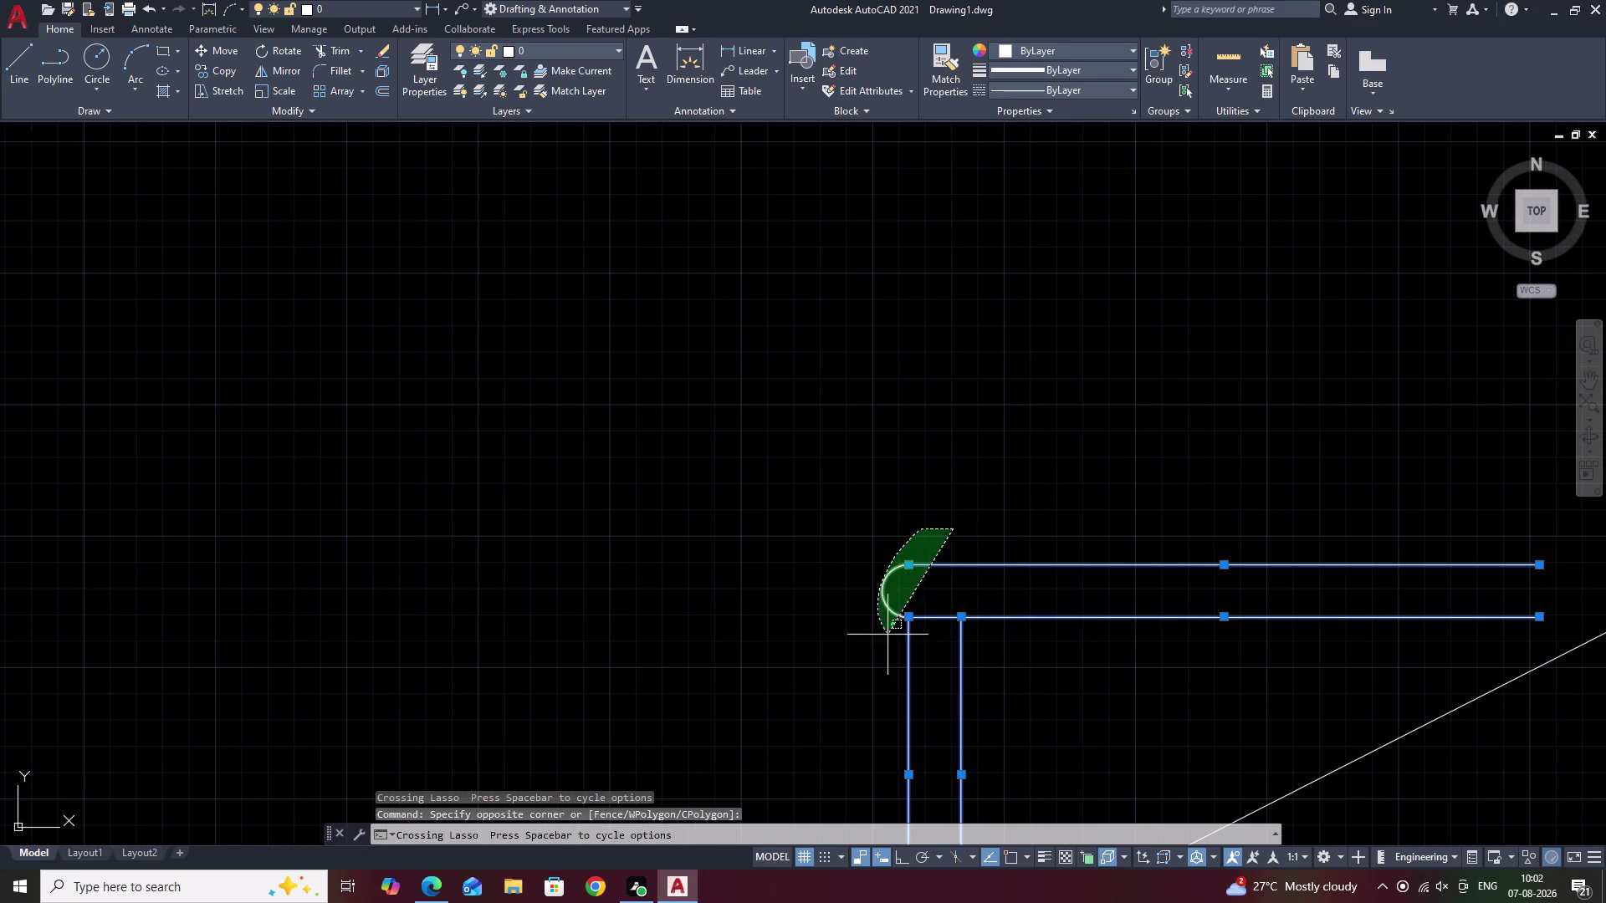
drag(891, 639, 908, 651)
middle_drag(989, 674, 1054, 290)
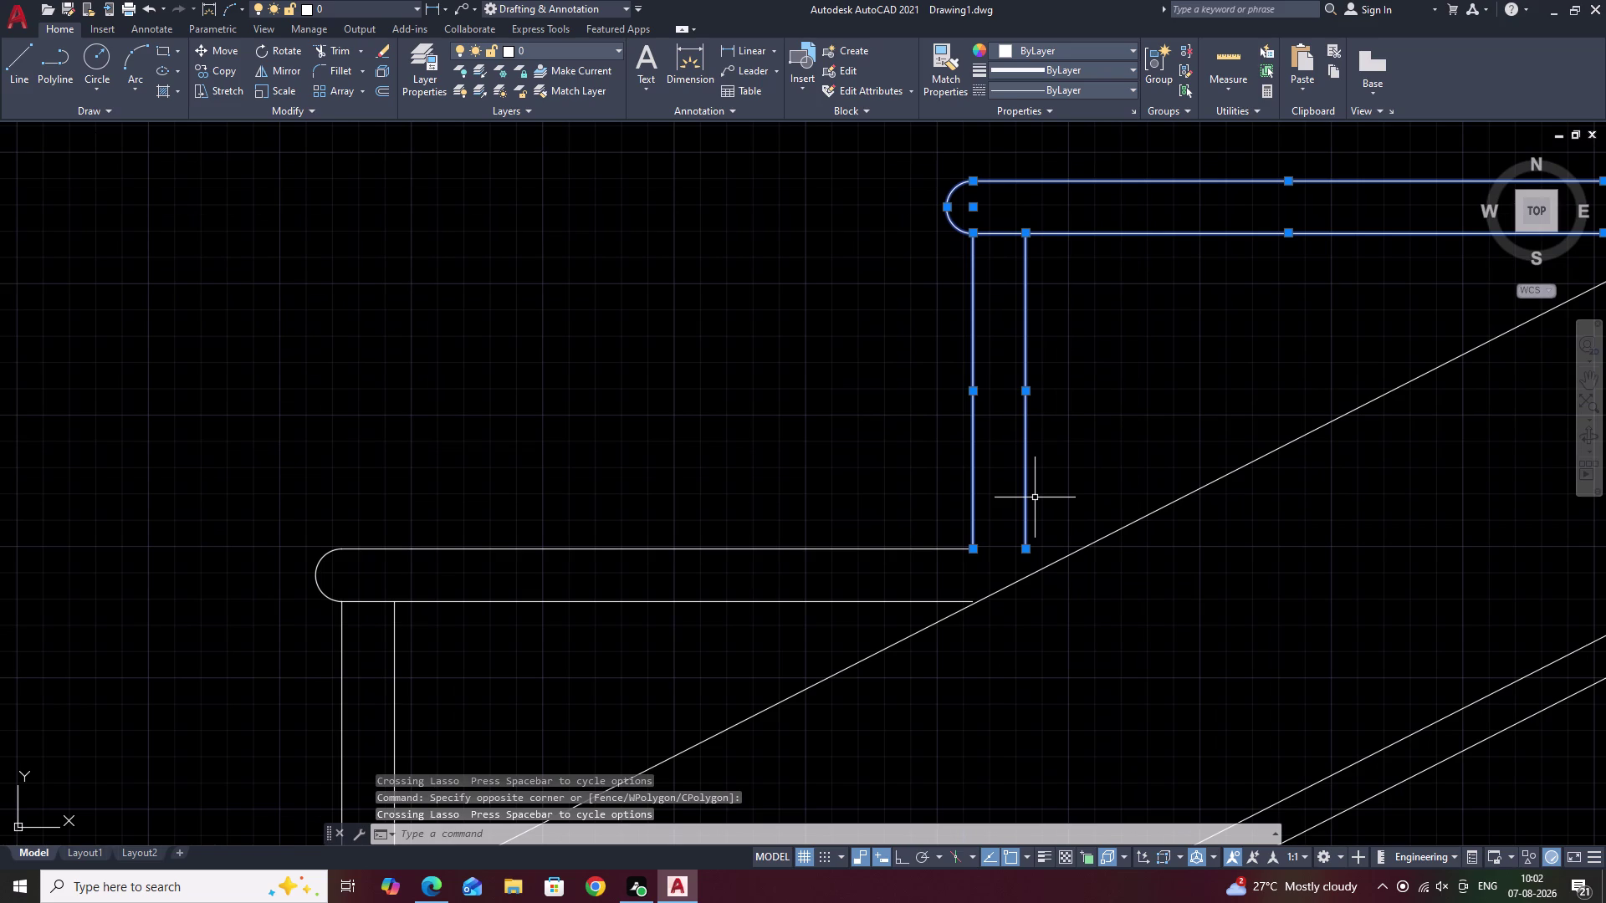
key(c)
key(BackSpace)
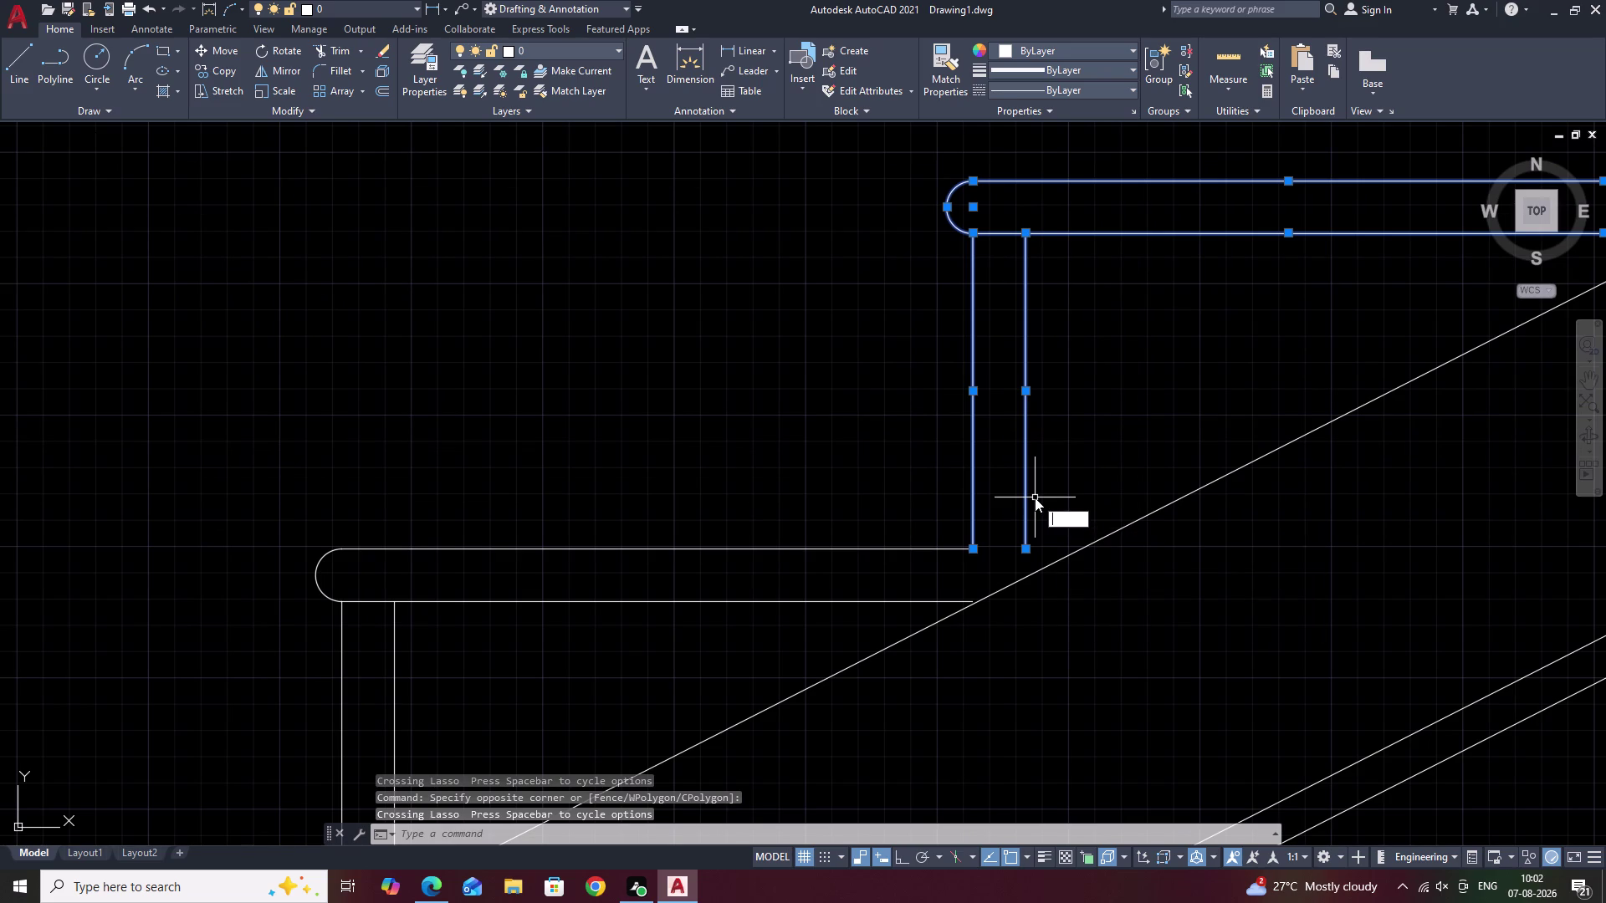
text(M)
key(space)
click(972, 546)
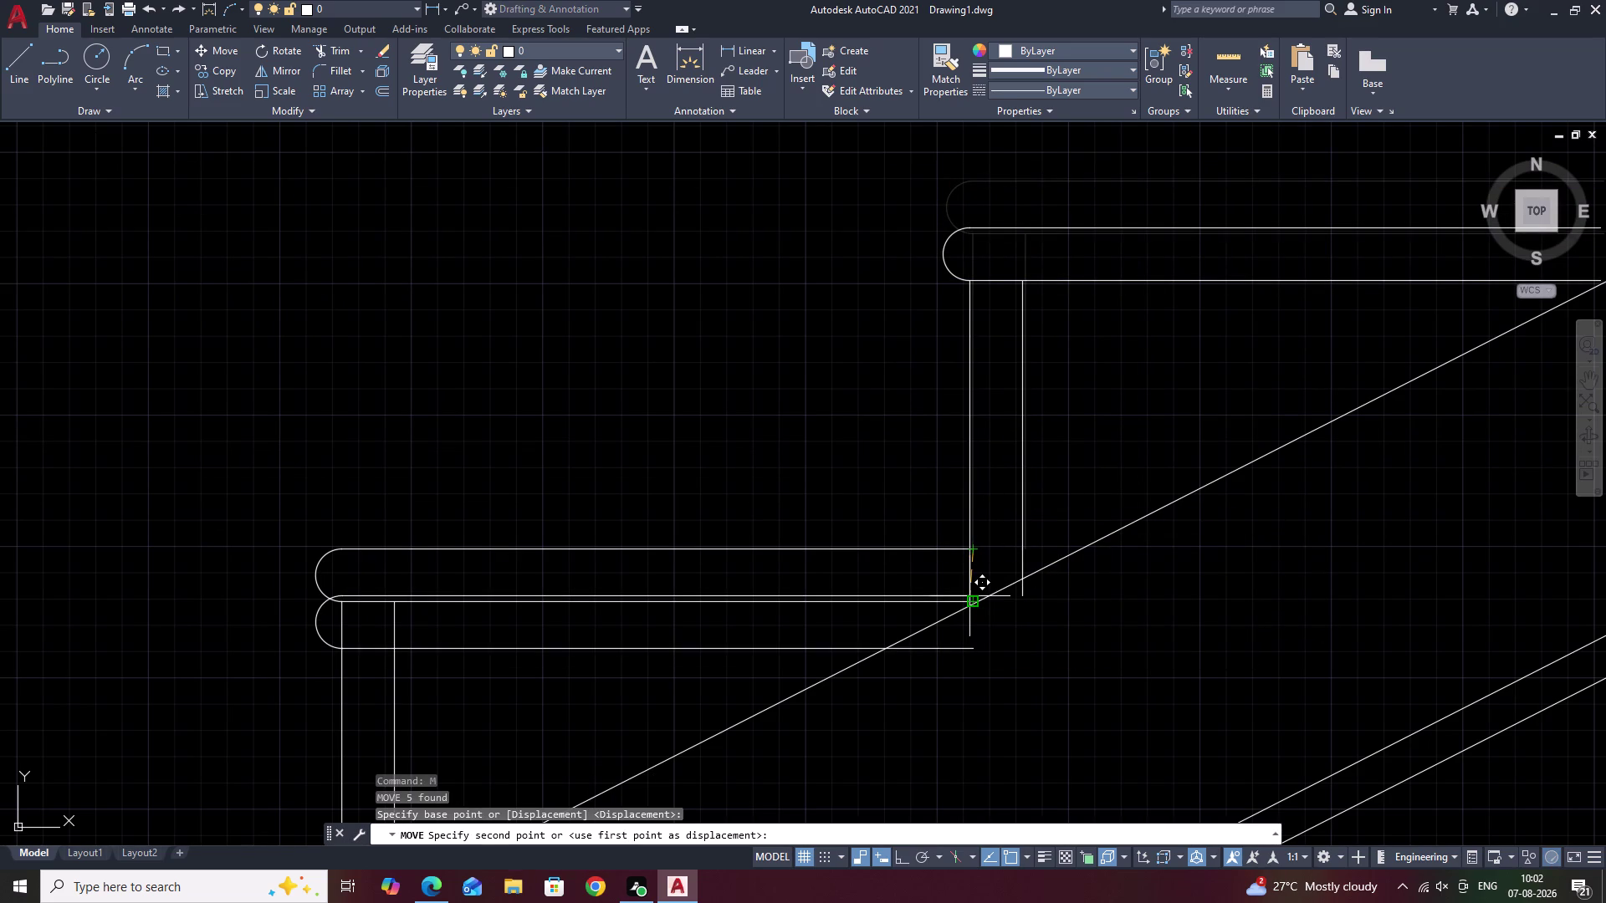
scroll(down, 3)
click(969, 596)
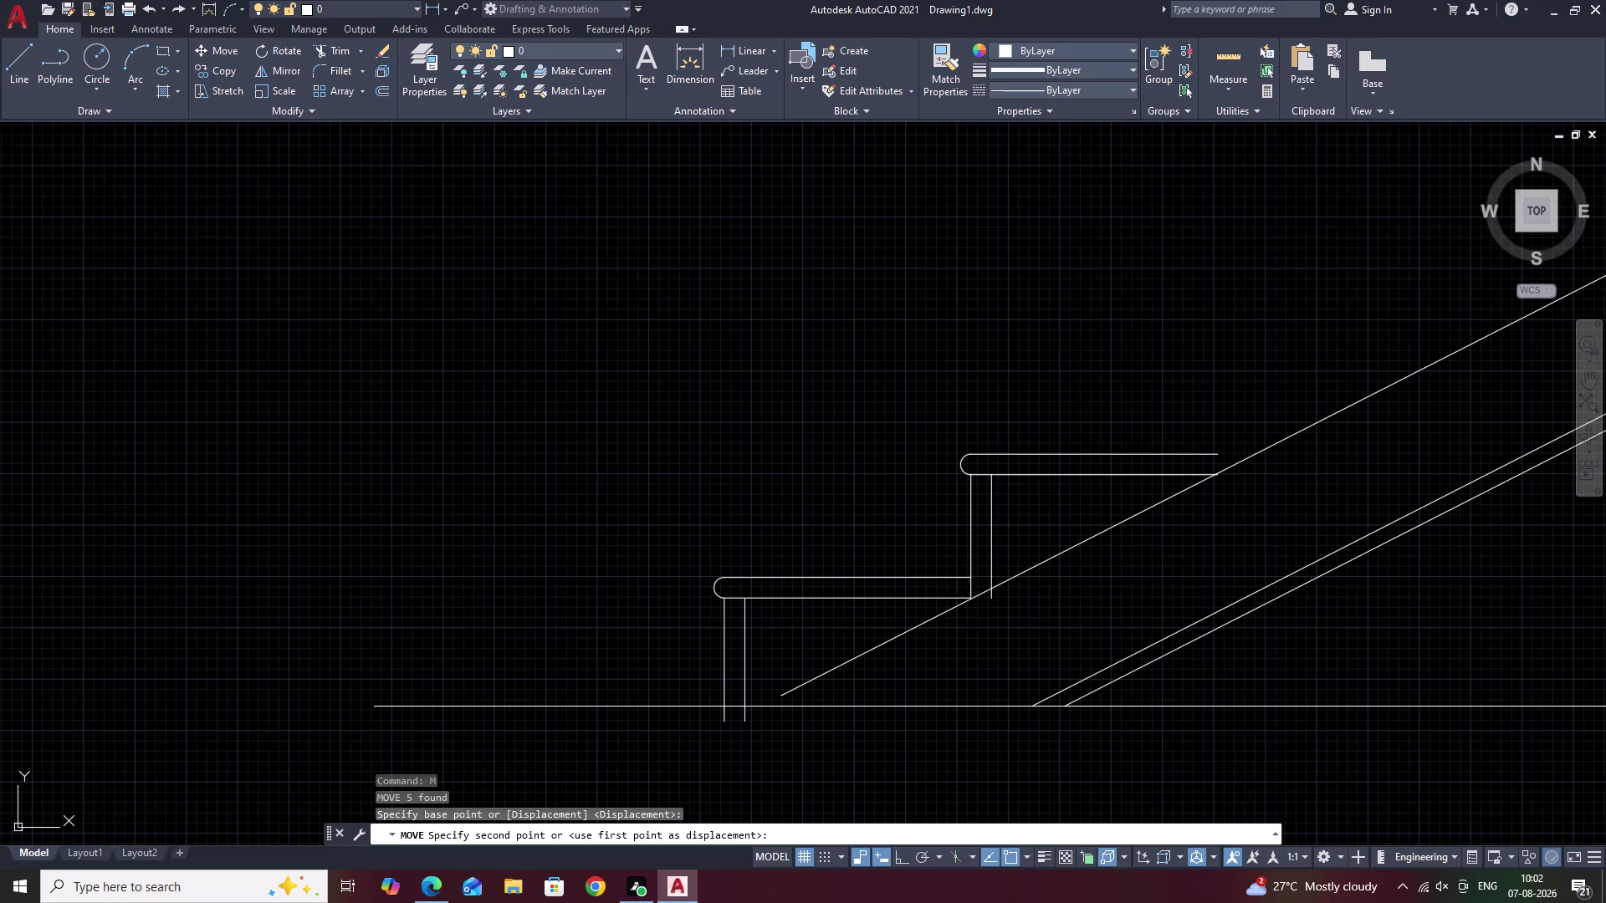
key(ctrl+z)
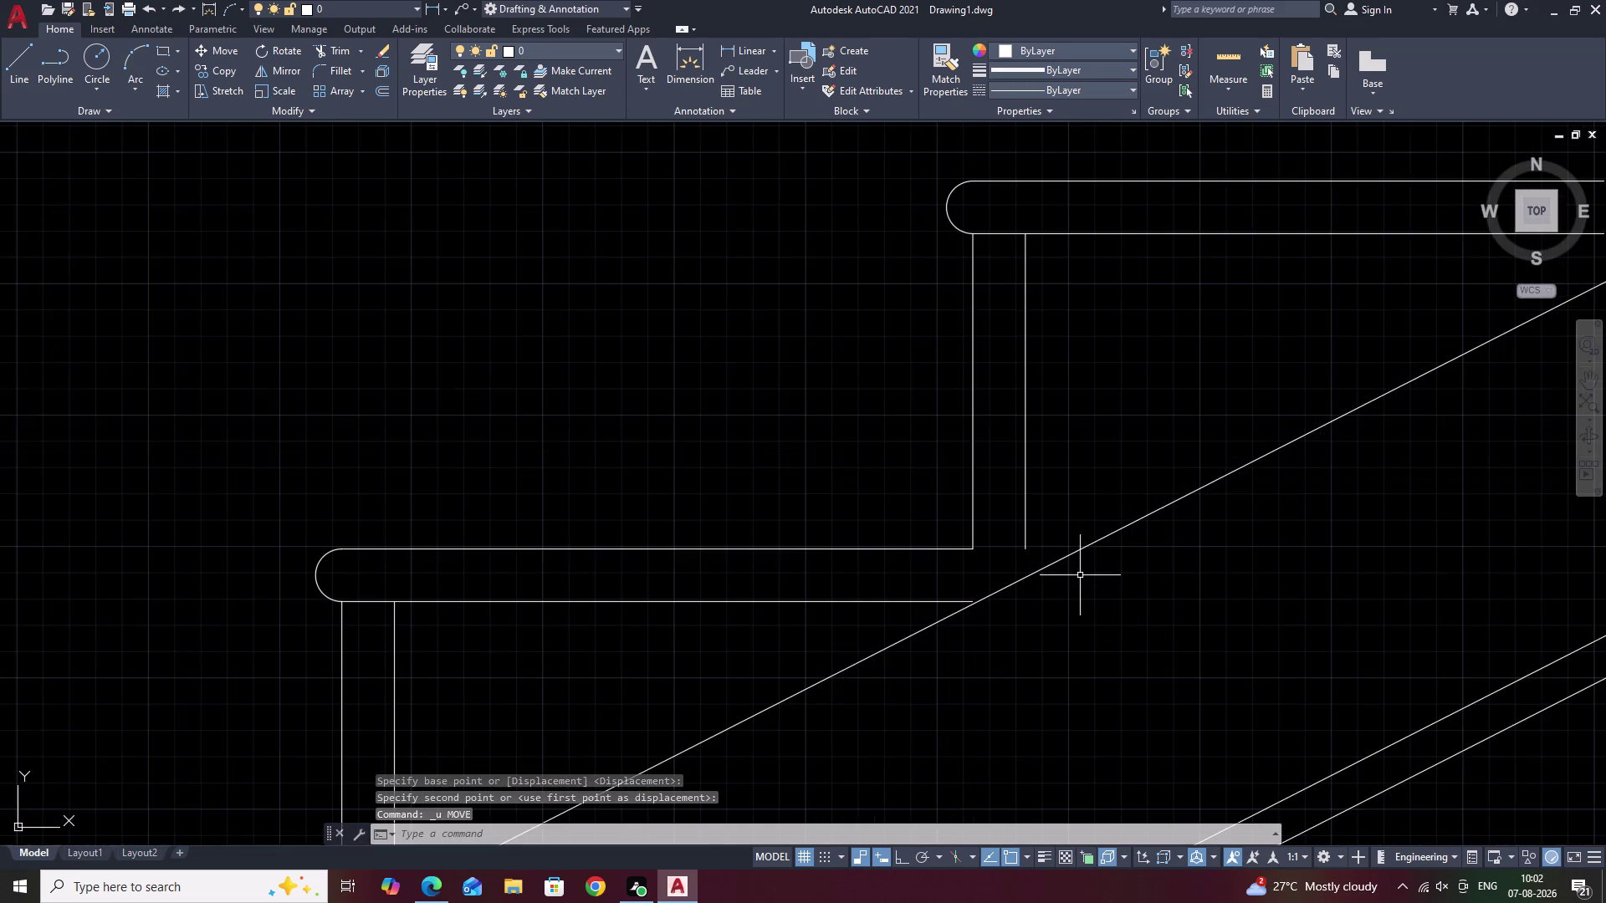
key(ctrl+z)
scroll(down, 3)
middle_drag(1079, 576, 1098, 399)
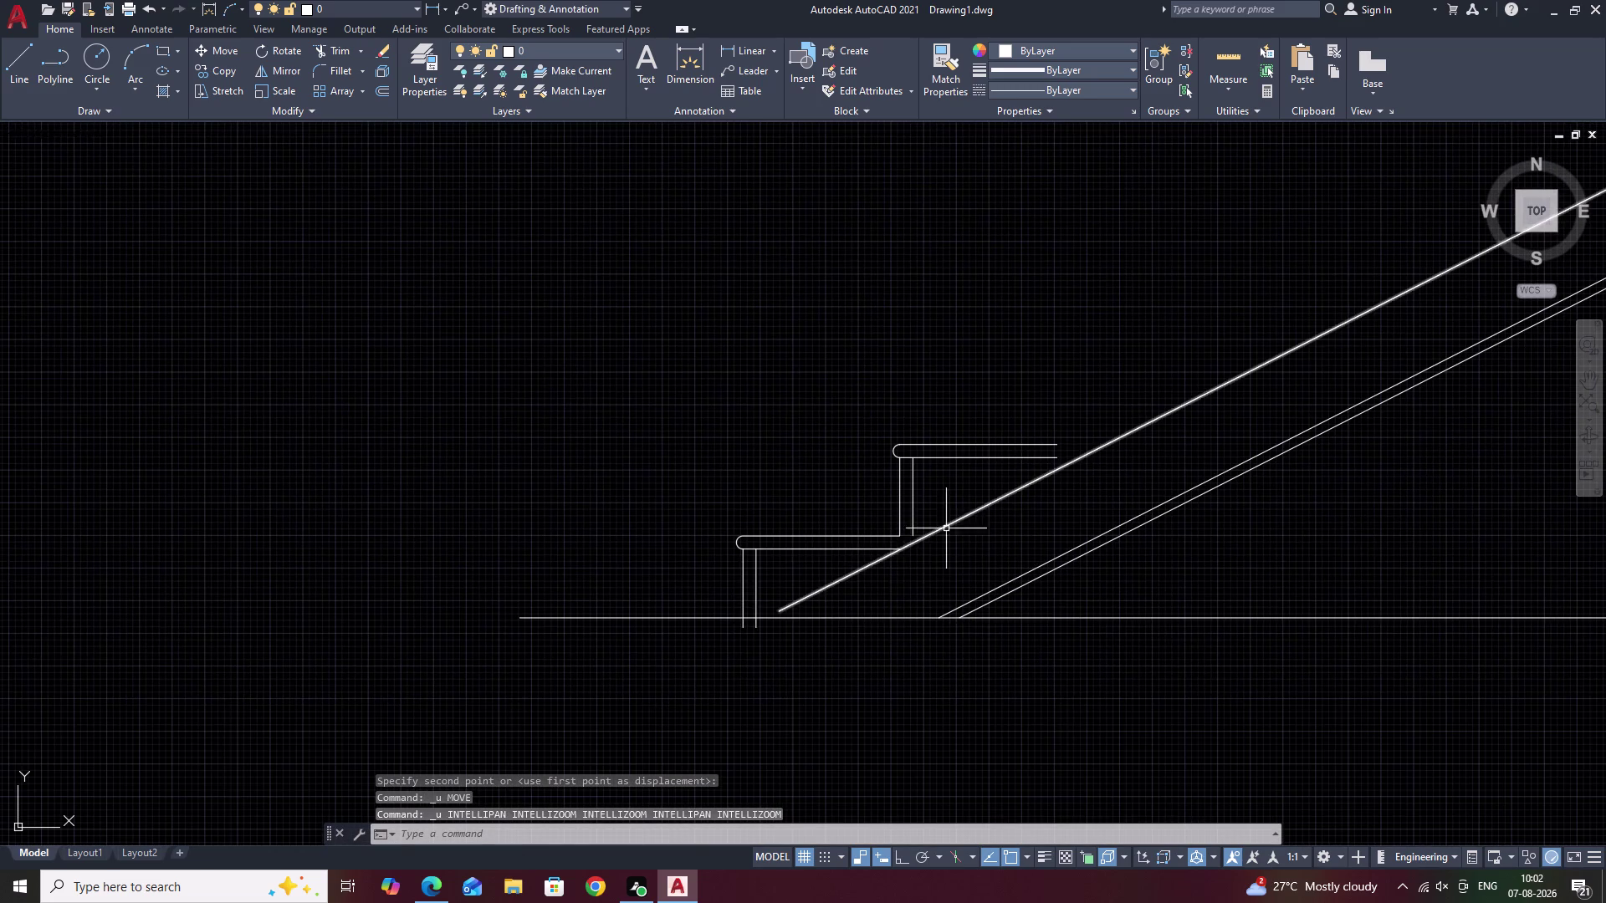
key(ctrl+z)
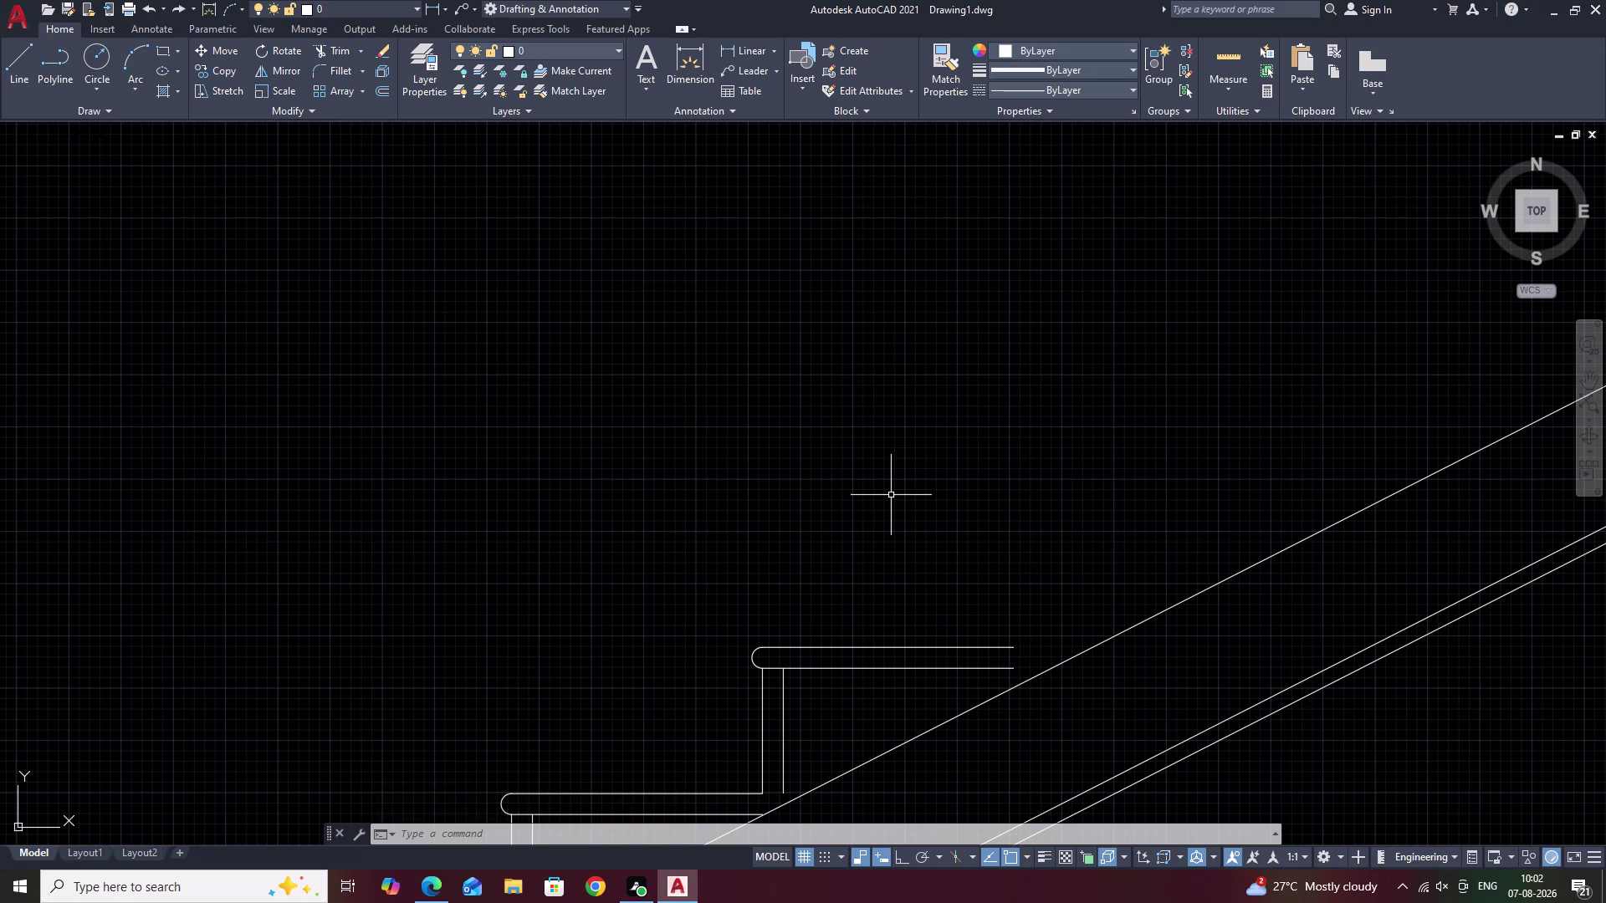
Undo the step copy and move, then erase the remaining step's lines.
scroll(down, 3)
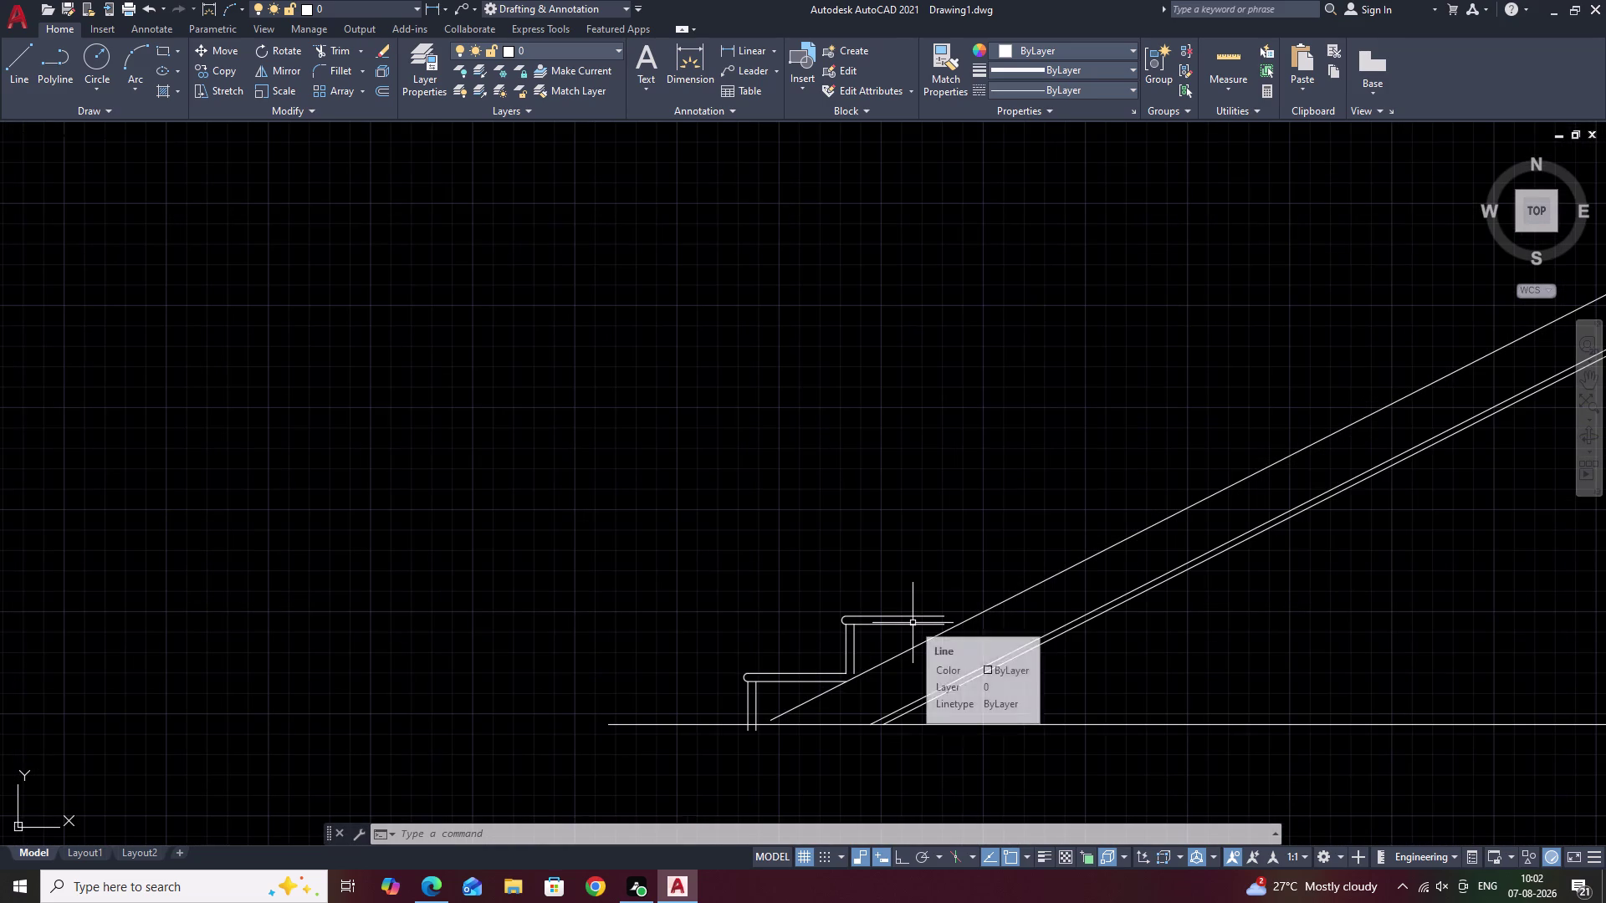
key(ctrl+z)
key(ctrl+z)
key(ctrl+z)
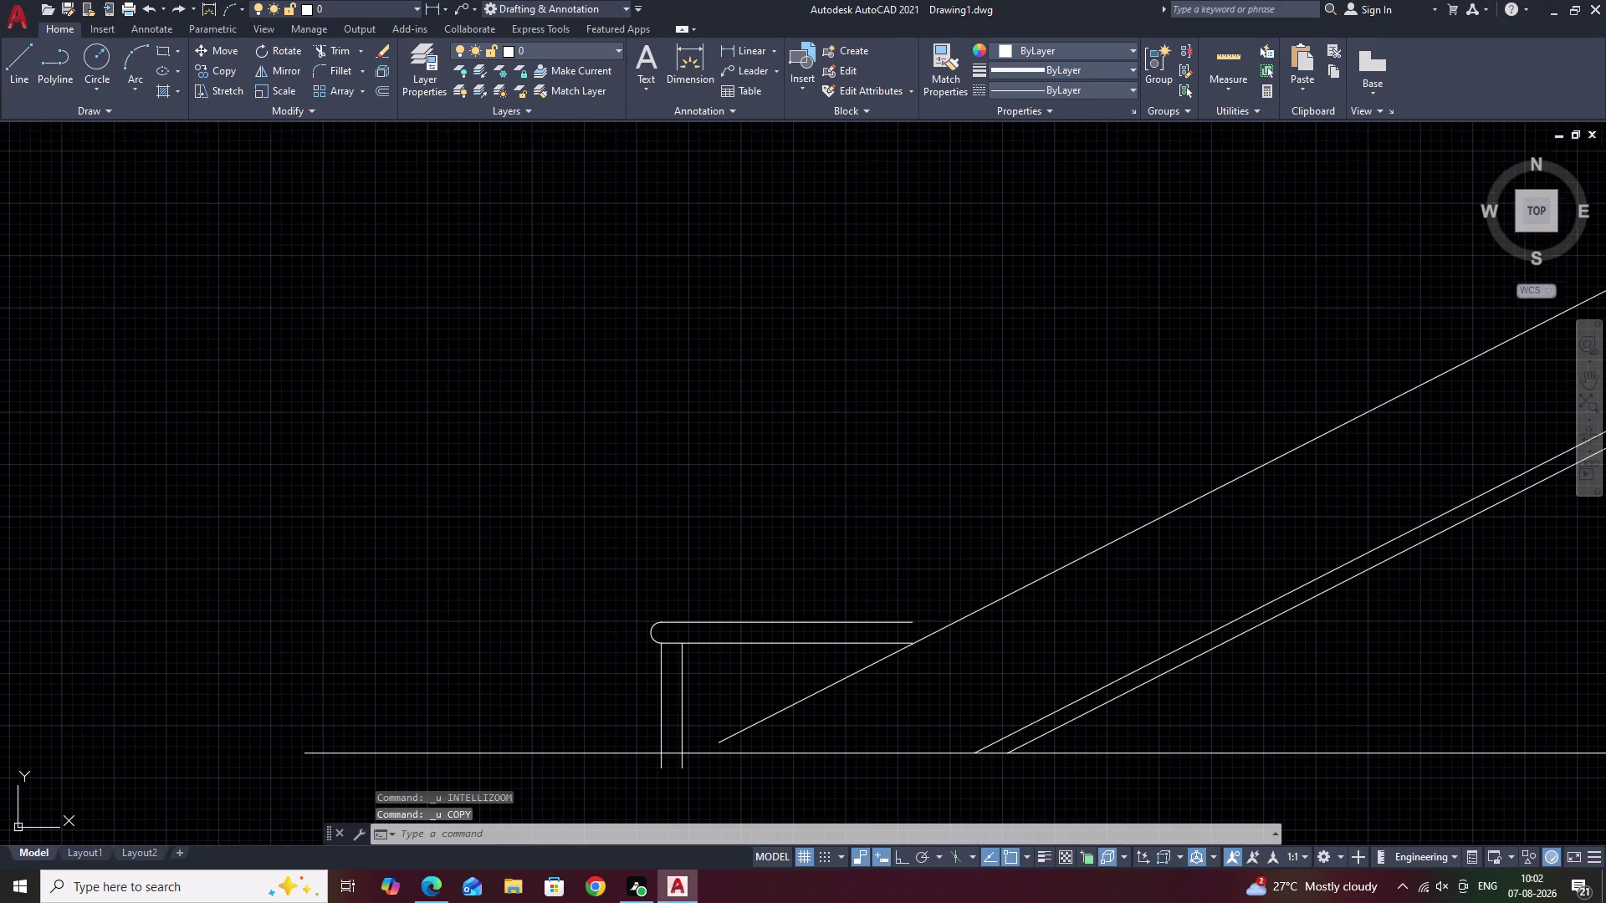
key(ctrl+z)
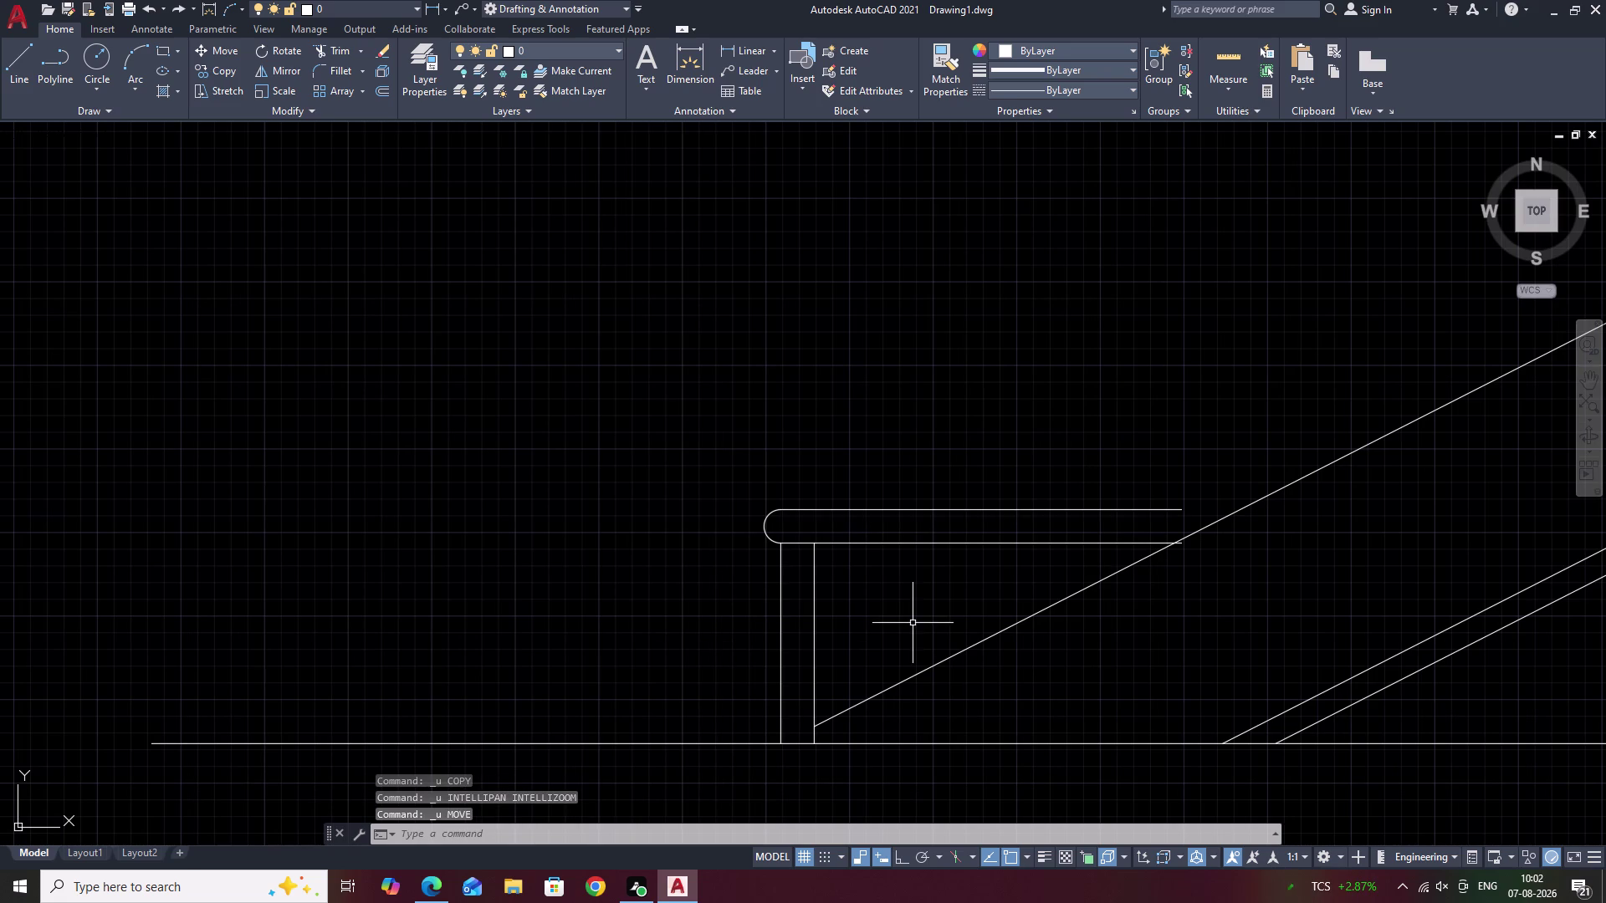
drag(971, 478, 755, 620)
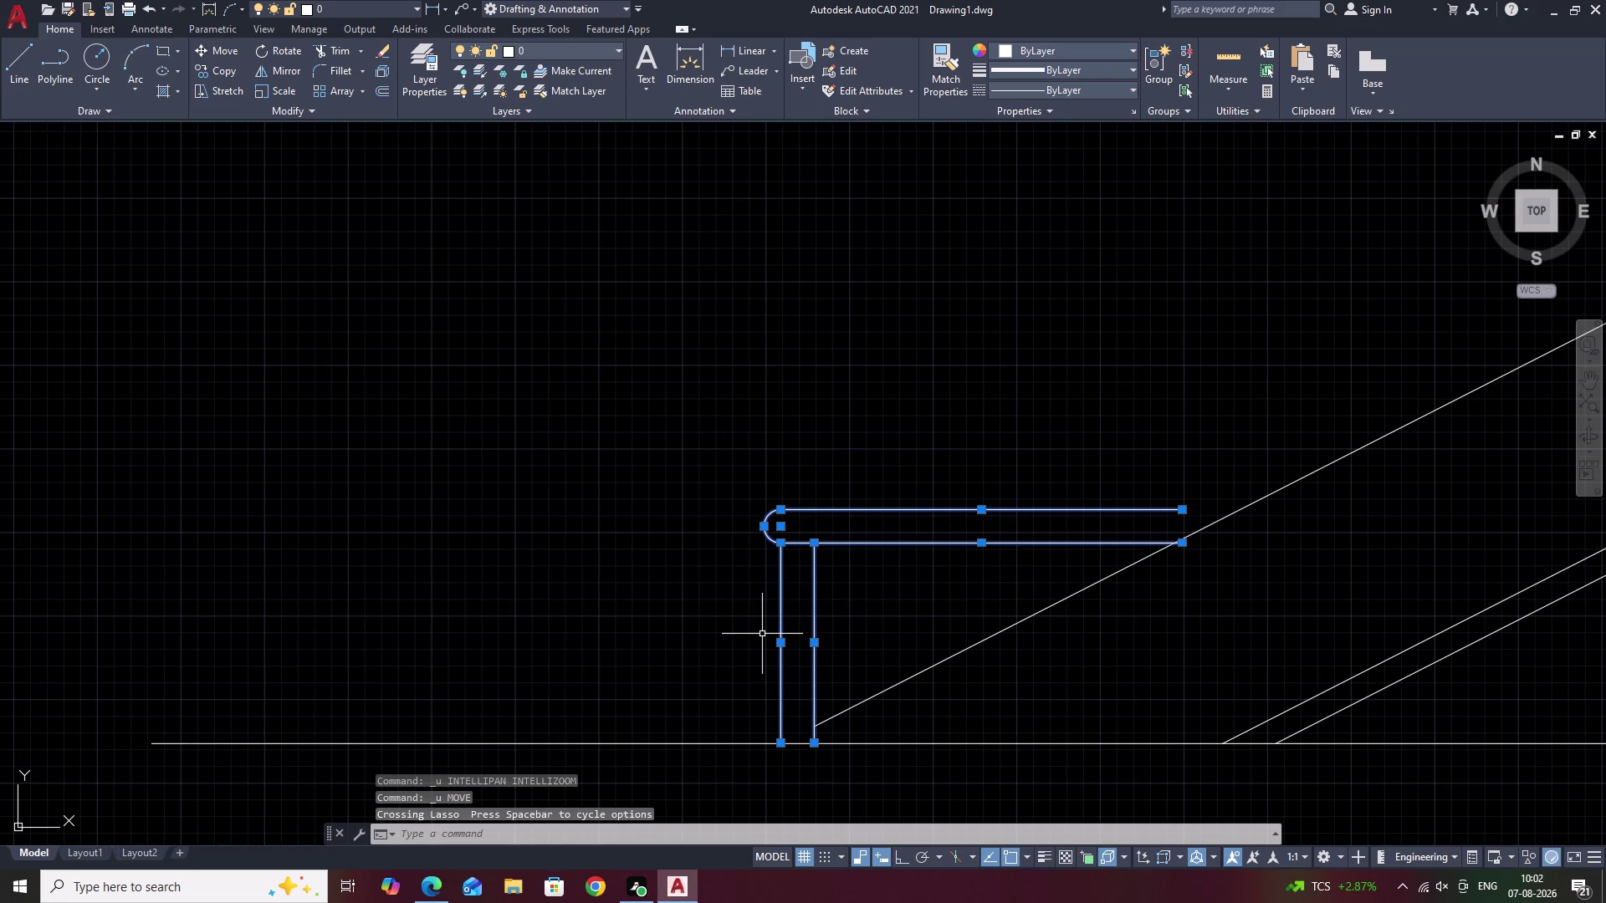
text(E)
key(space)
Try extending the upper inclined line, cancel, and start a new LINE.
scroll(down, 3)
middle_drag(634, 472, 865, 565)
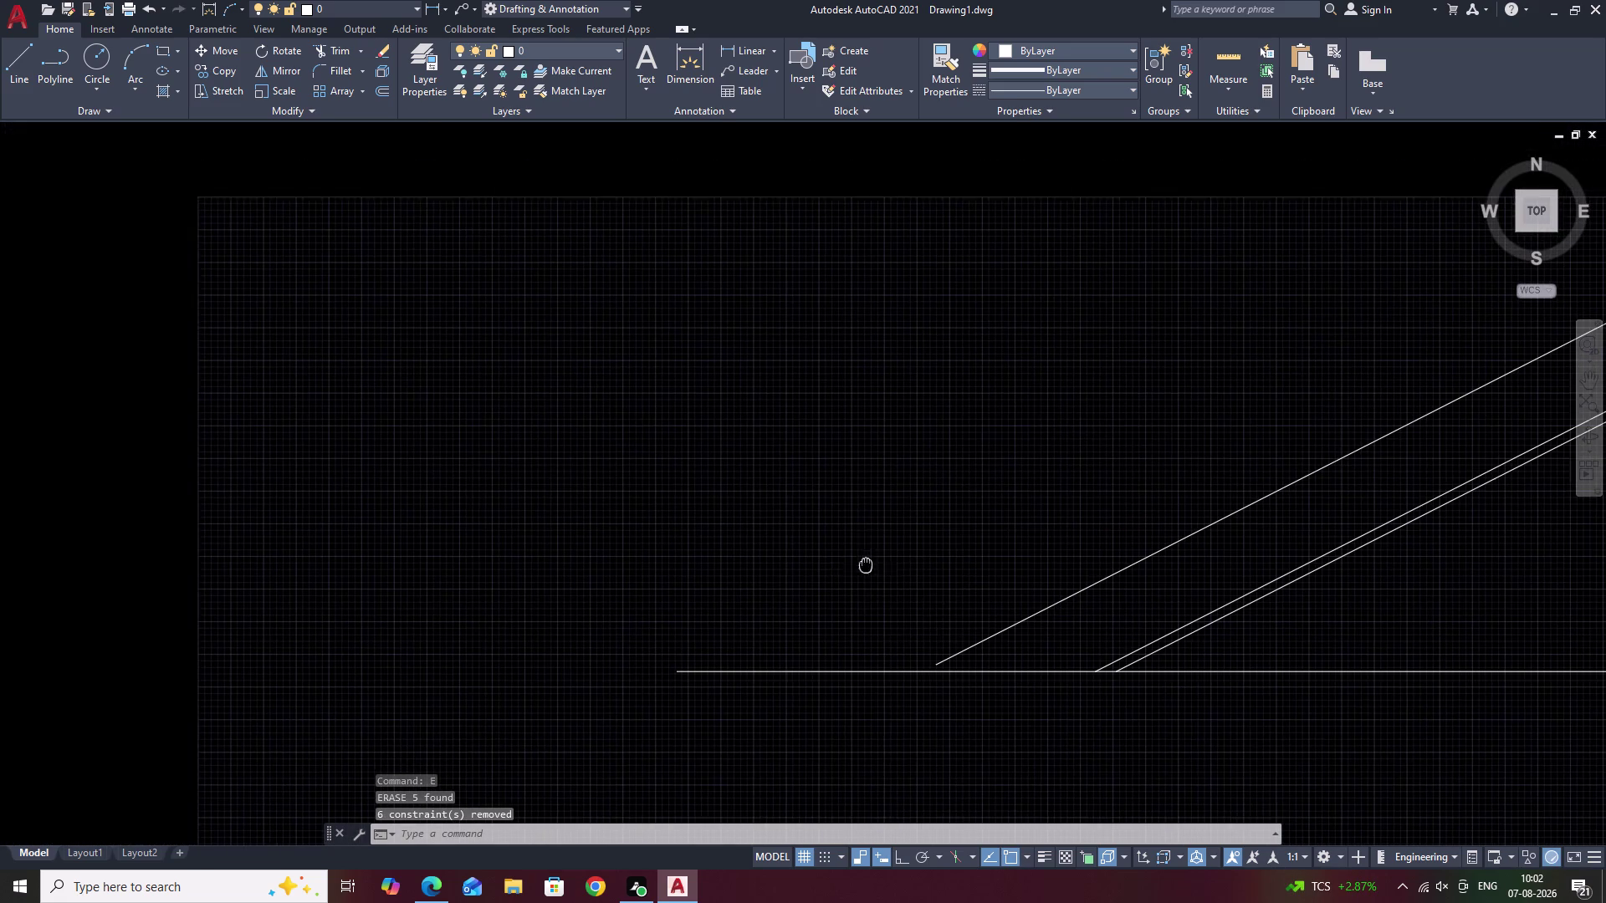
text(EX)
key(space)
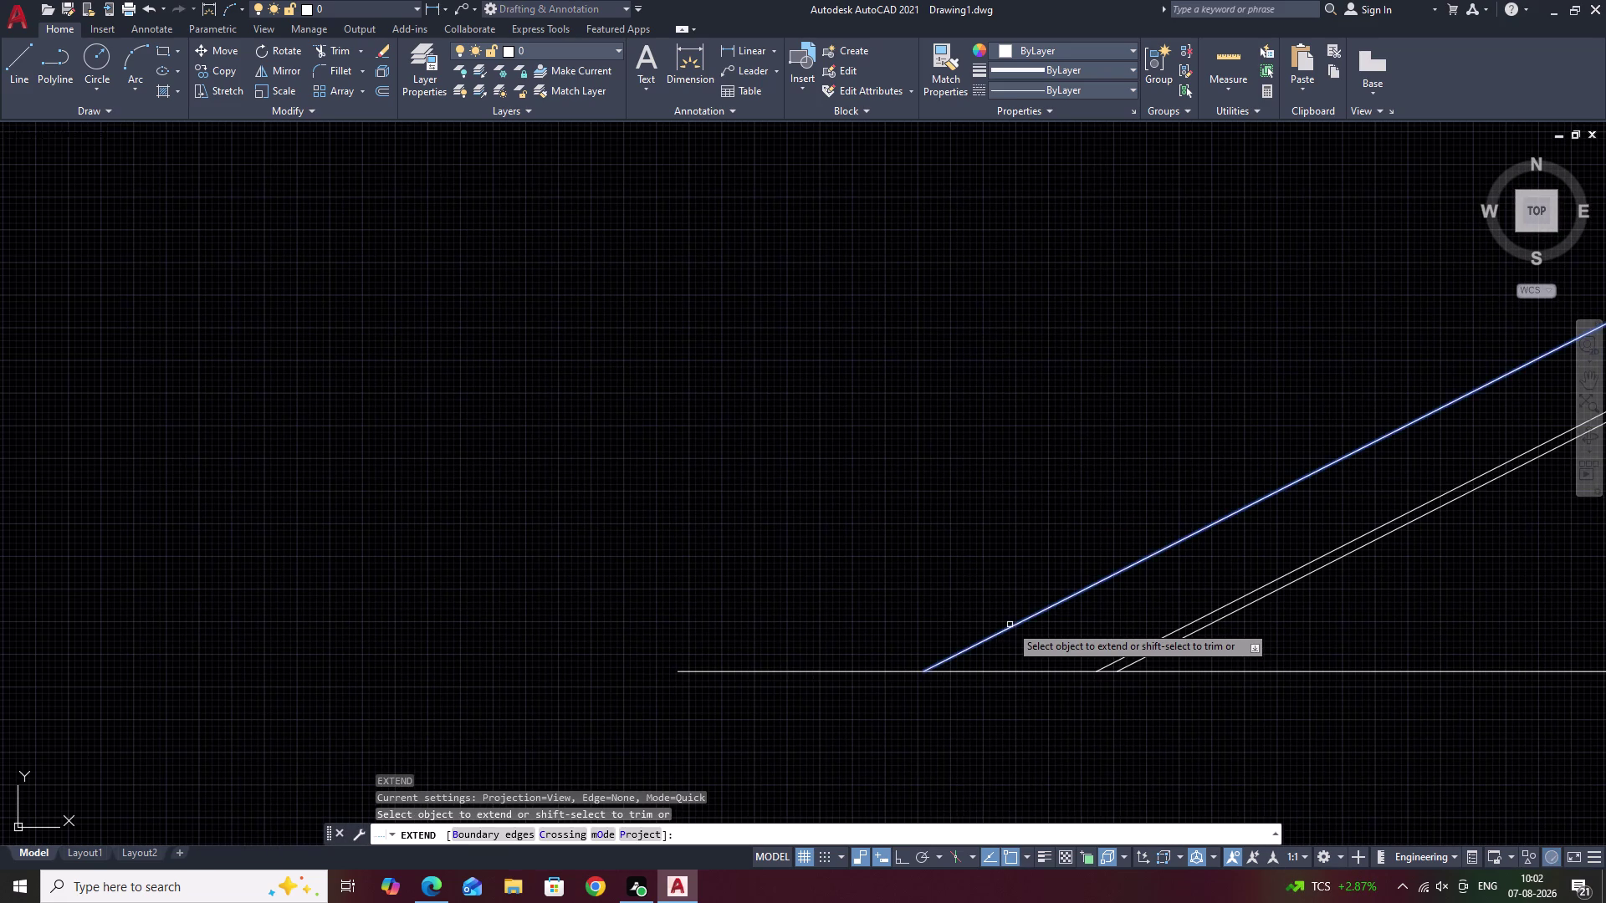
click(1009, 625)
scroll(down, 3)
middle_drag(959, 574, 891, 596)
key(Escape)
text(K)
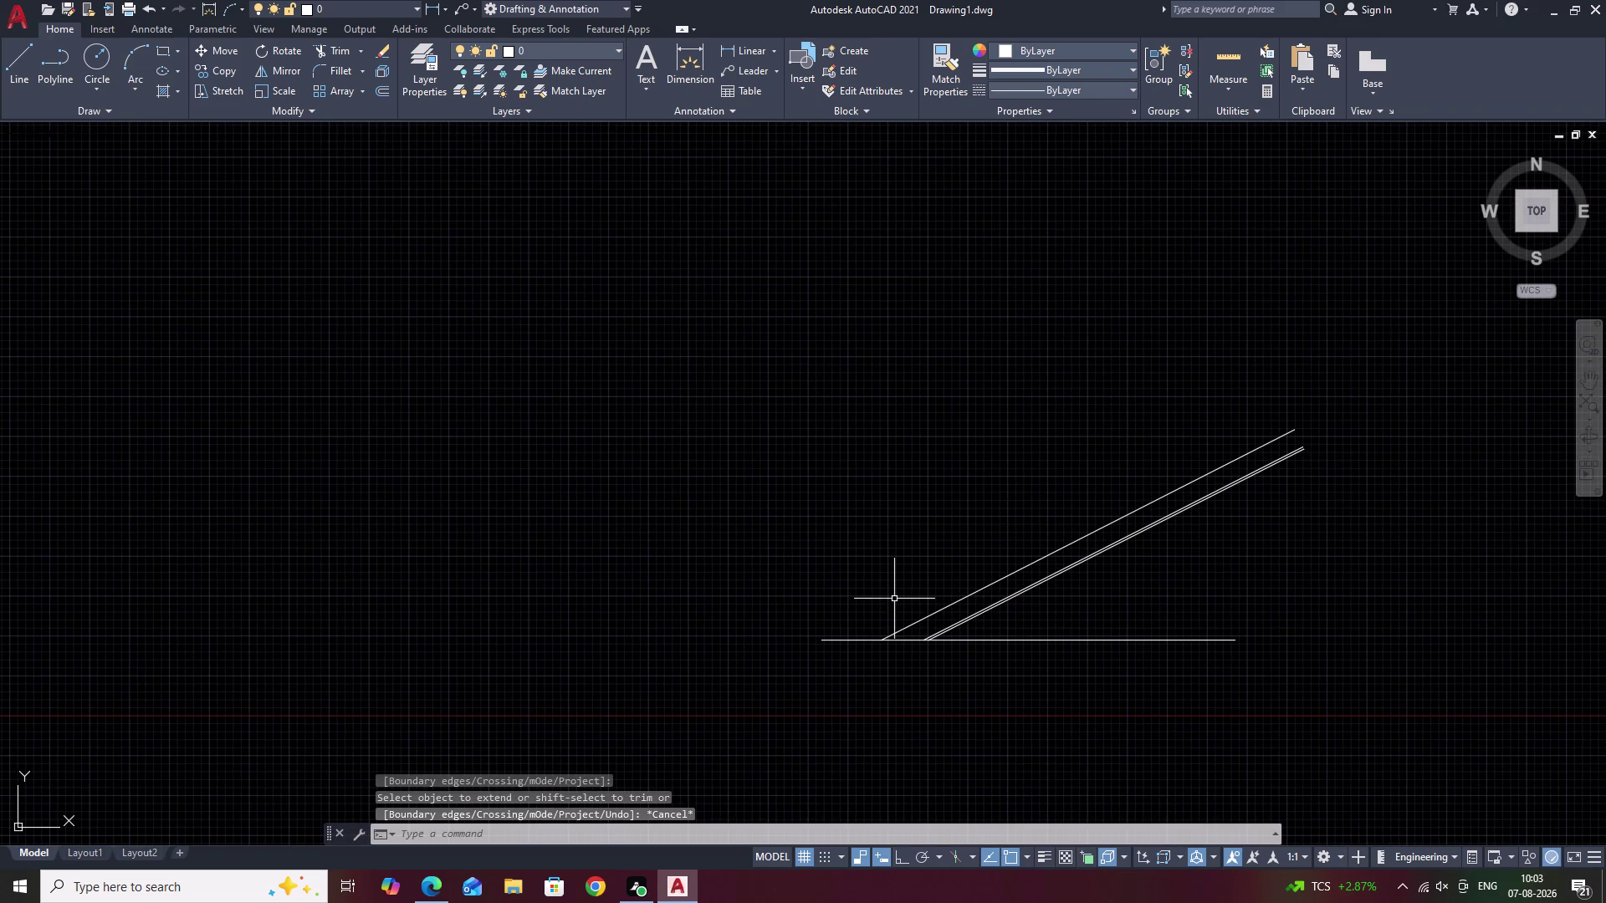
text(L)
key(Escape)
key(Escape)
text(L)
key(space)
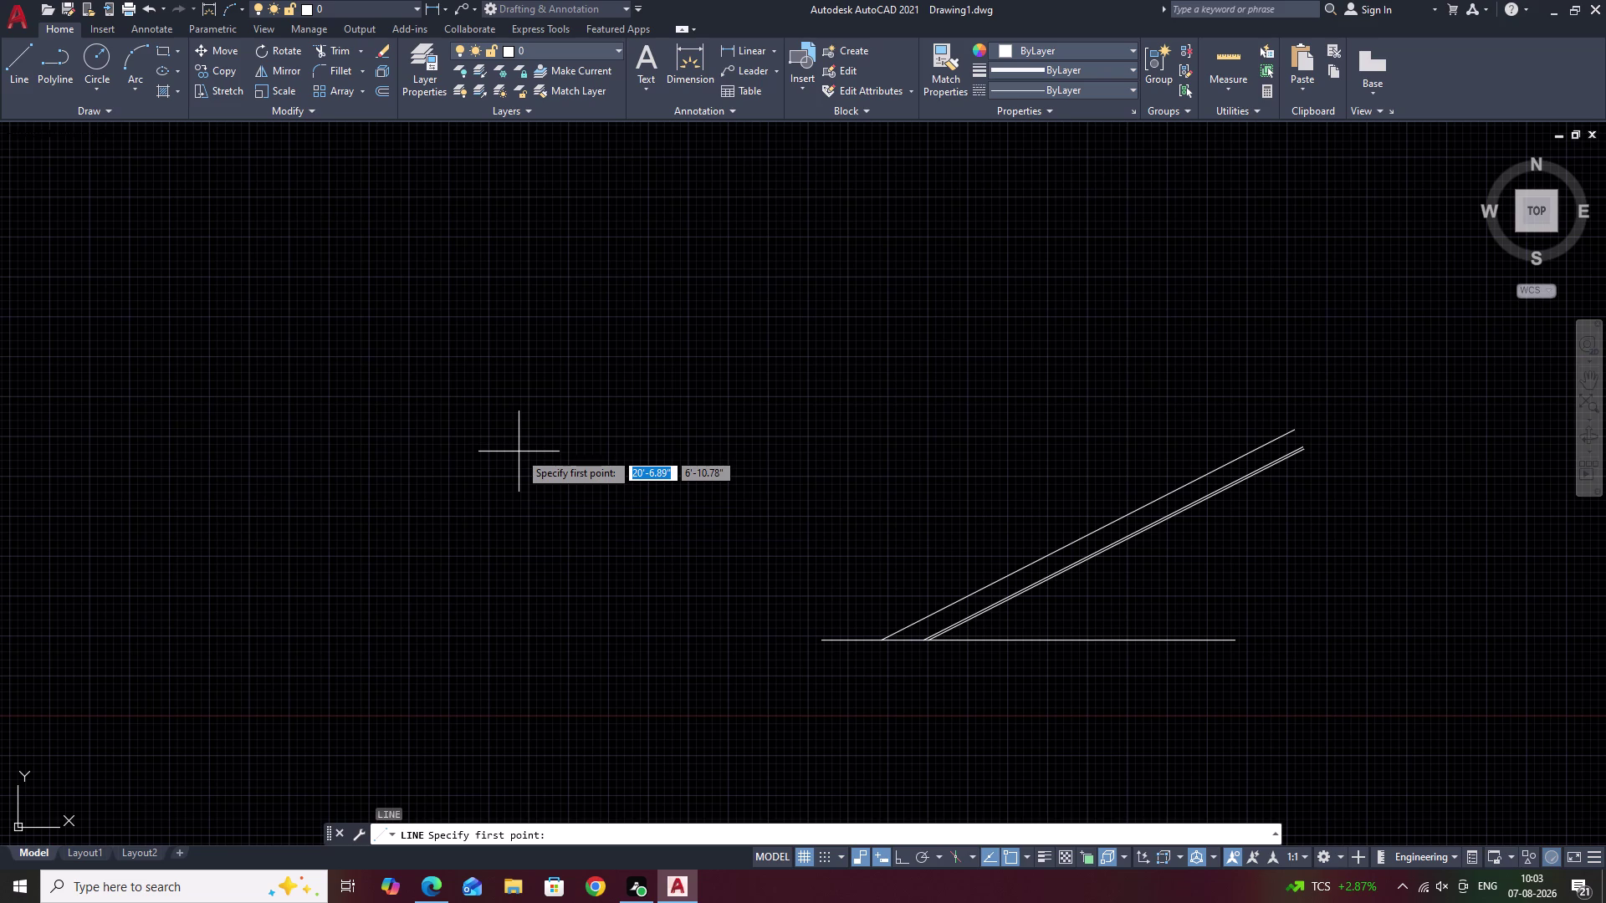
With Ortho on, draw a 7-unit vertical riser topped by a 1' horizontal tread.
click(530, 477)
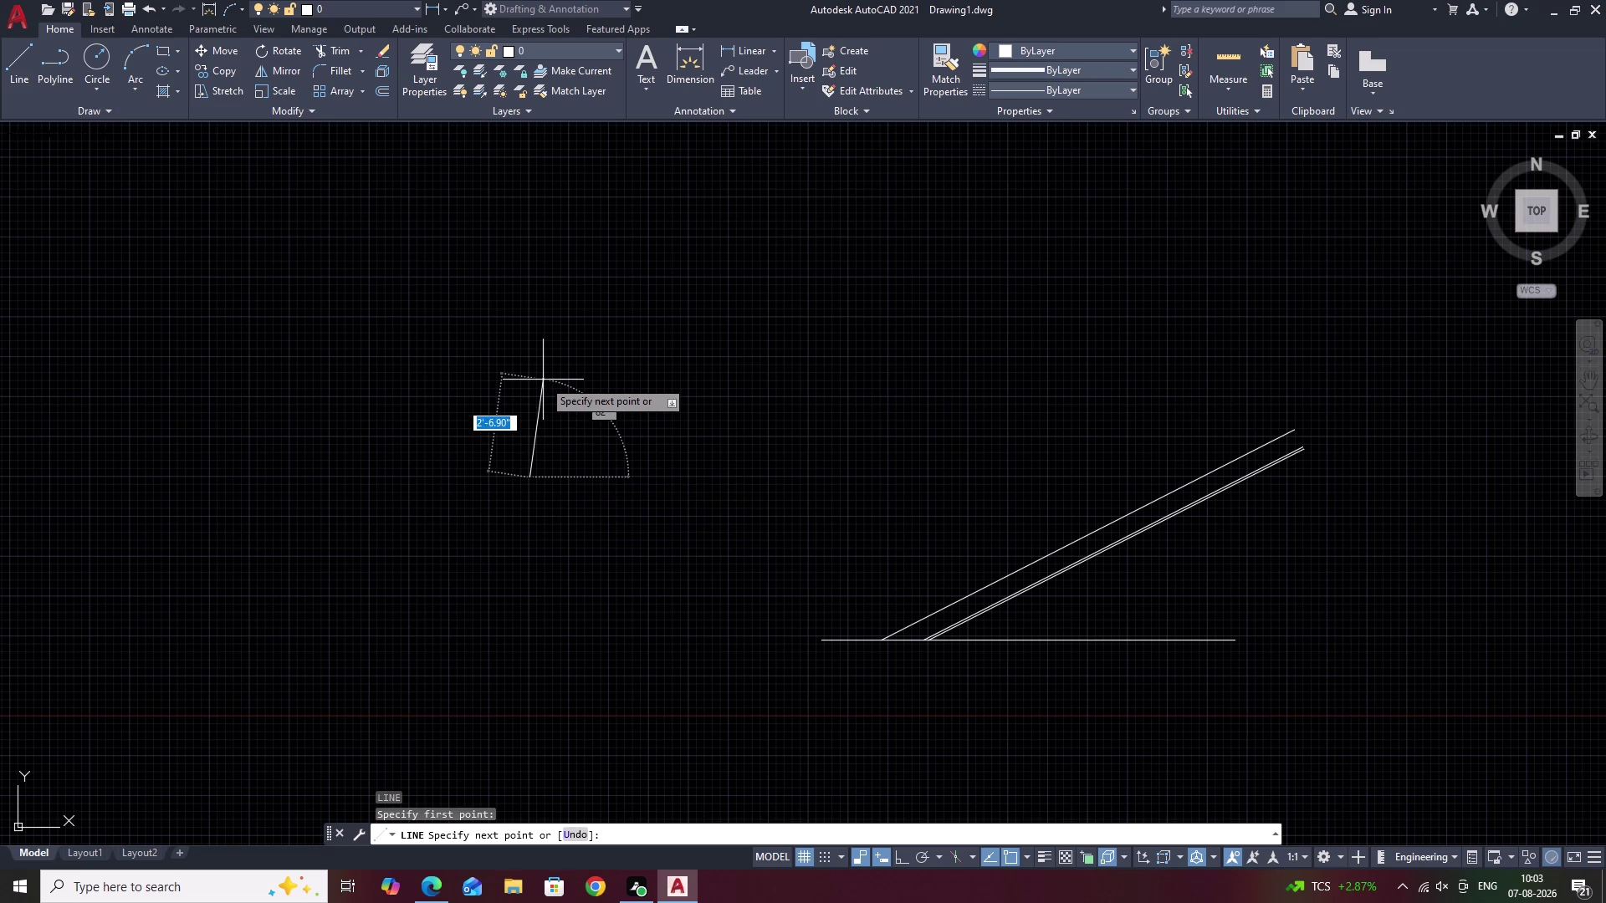
key(F8)
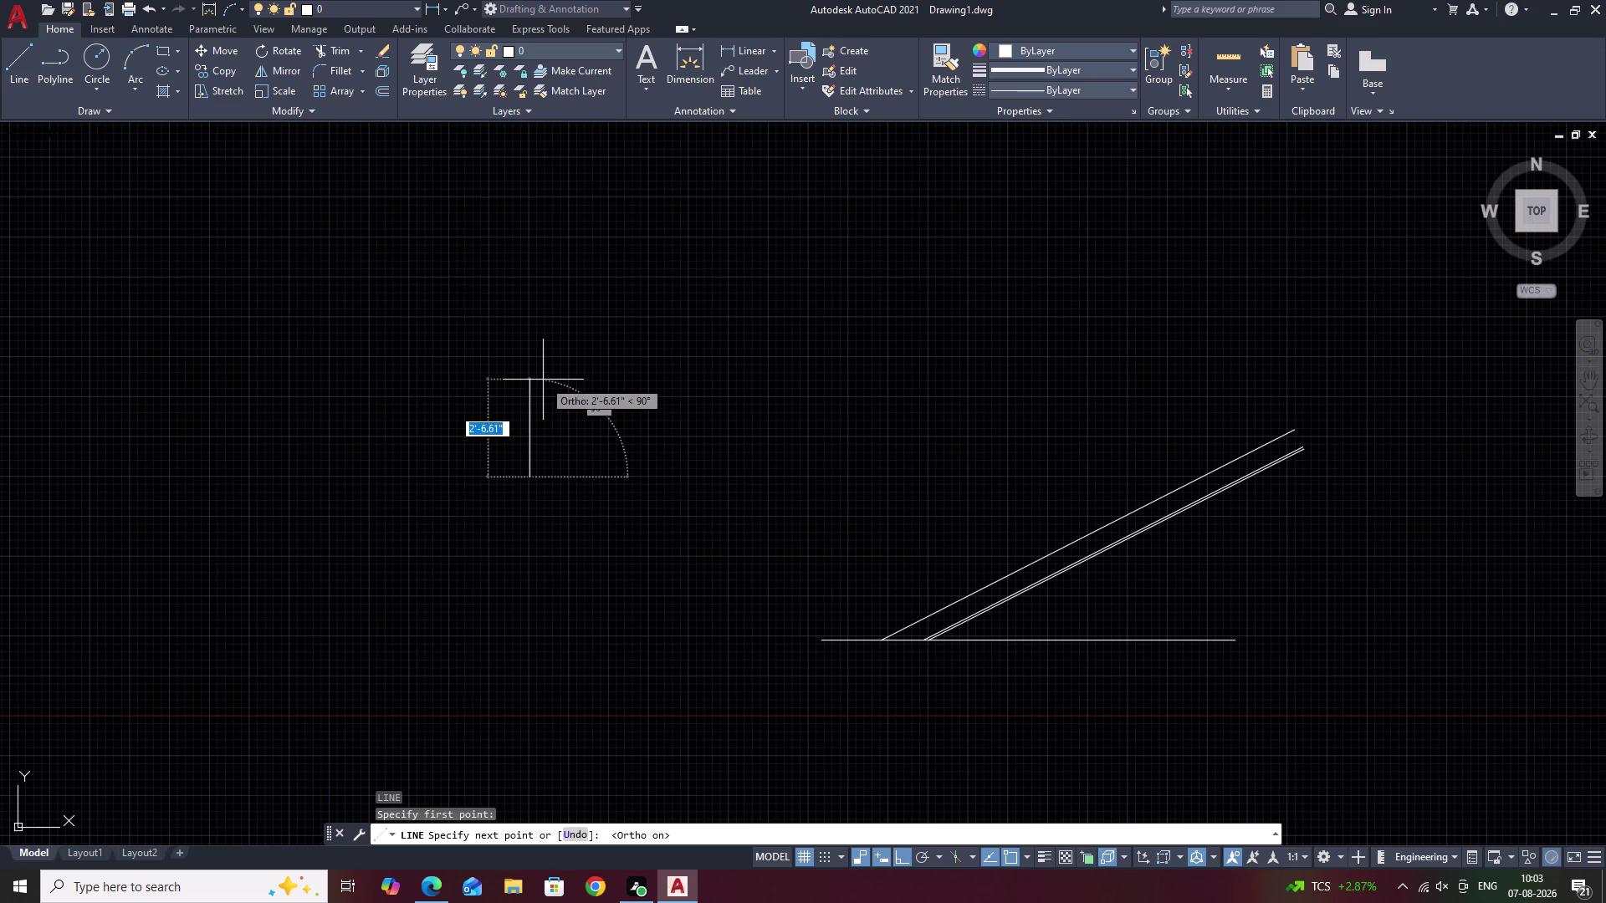
text(7)
key(space)
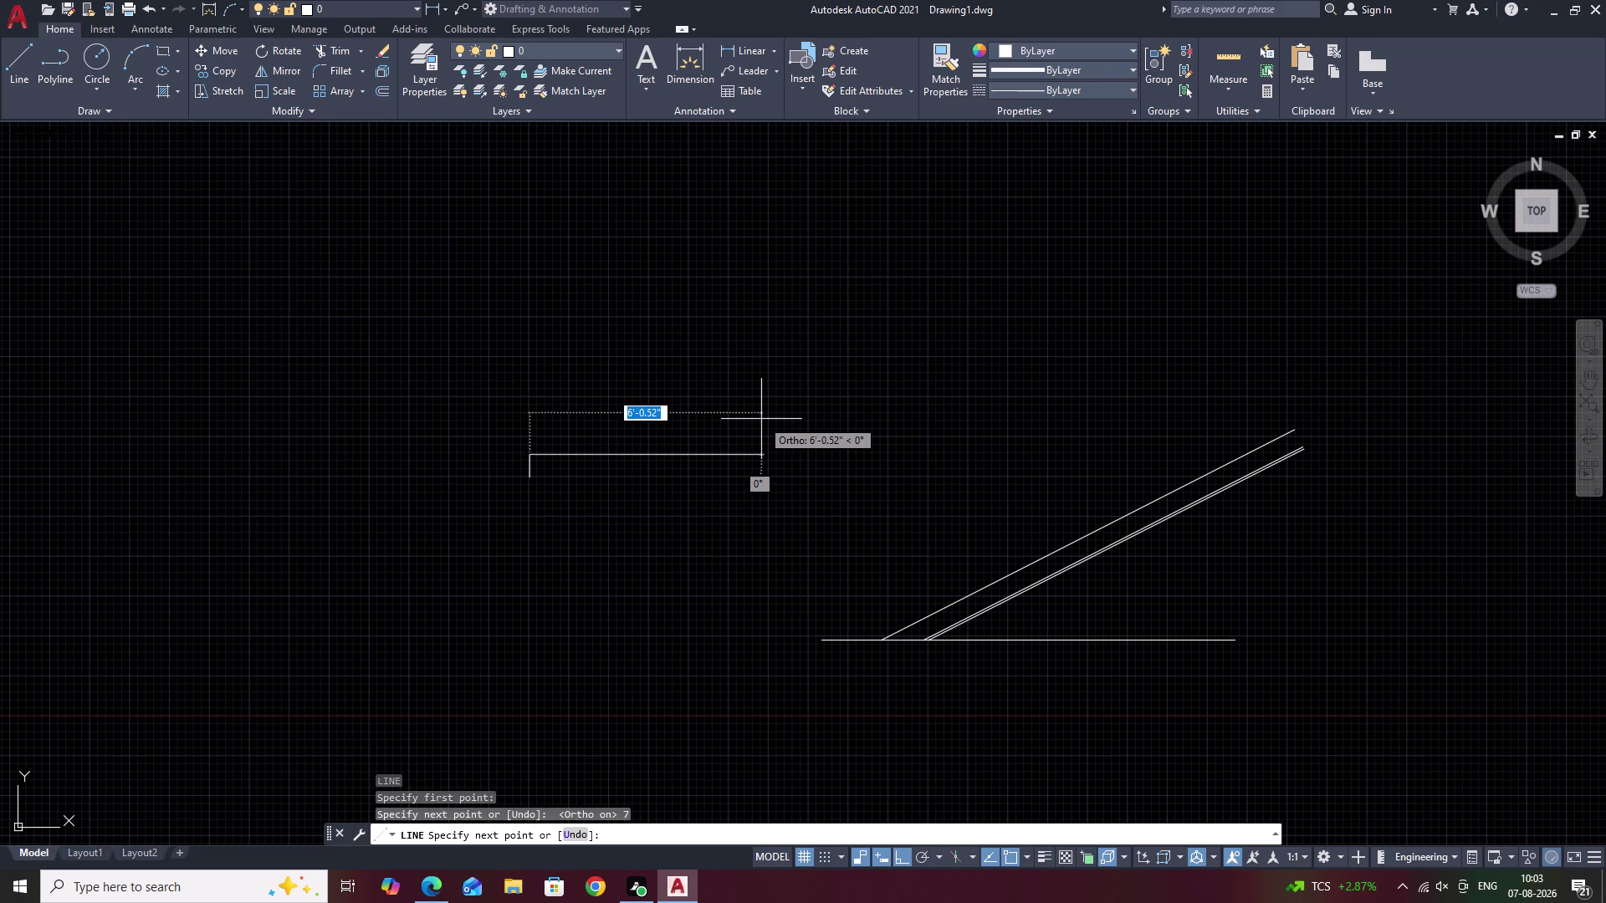
text(1')
key(space)
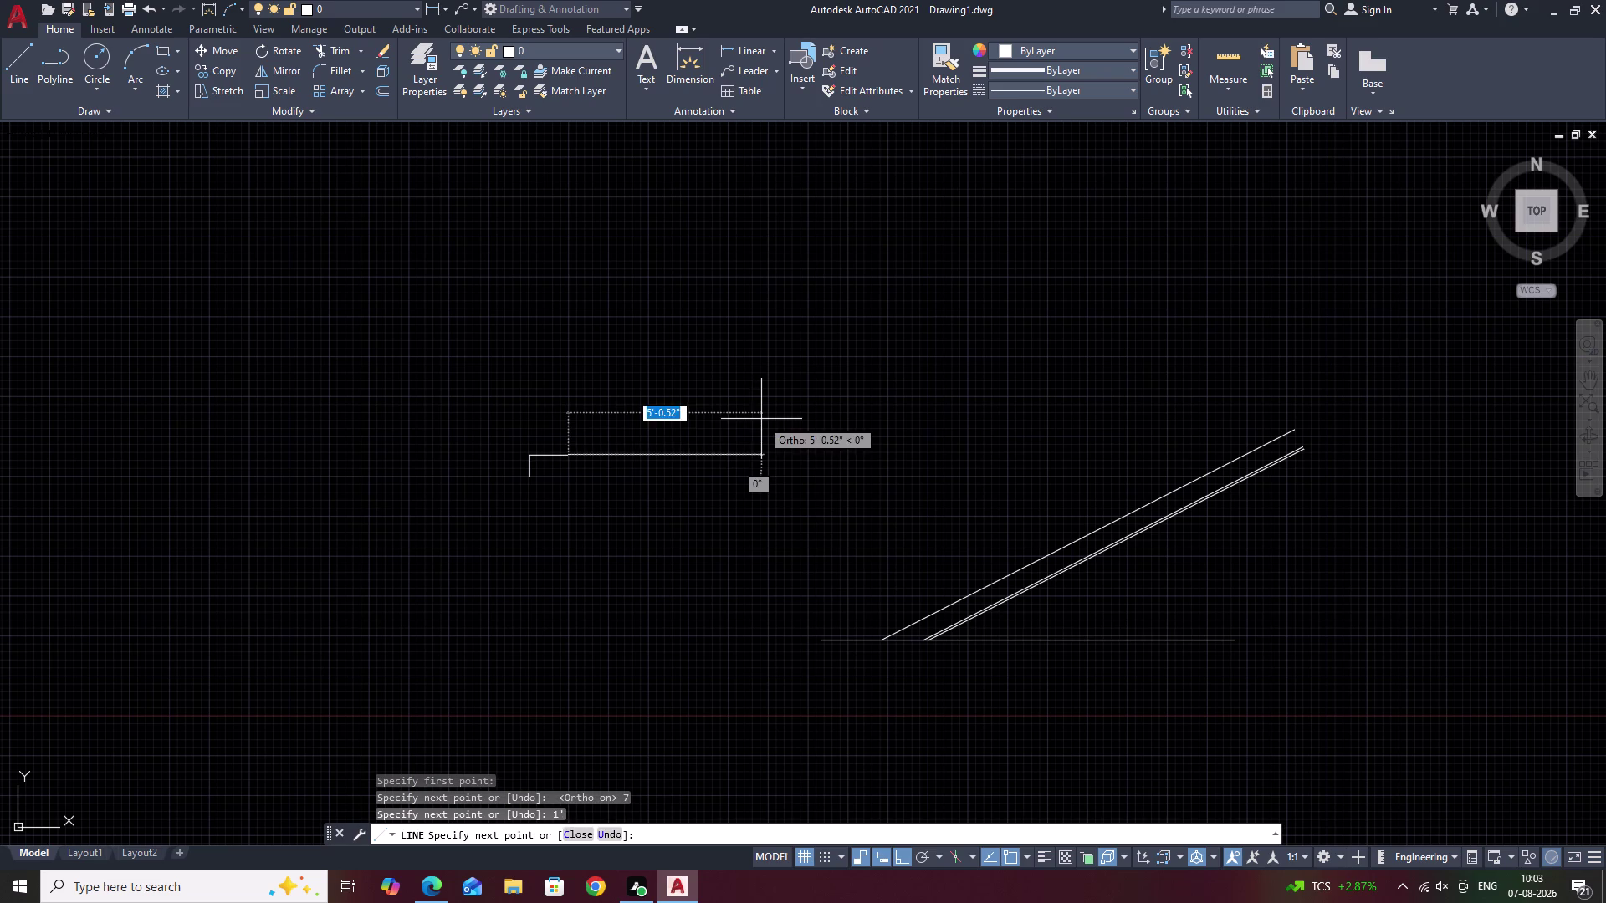
key(Escape)
scroll(up, 3)
middle_drag(858, 543, 856, 503)
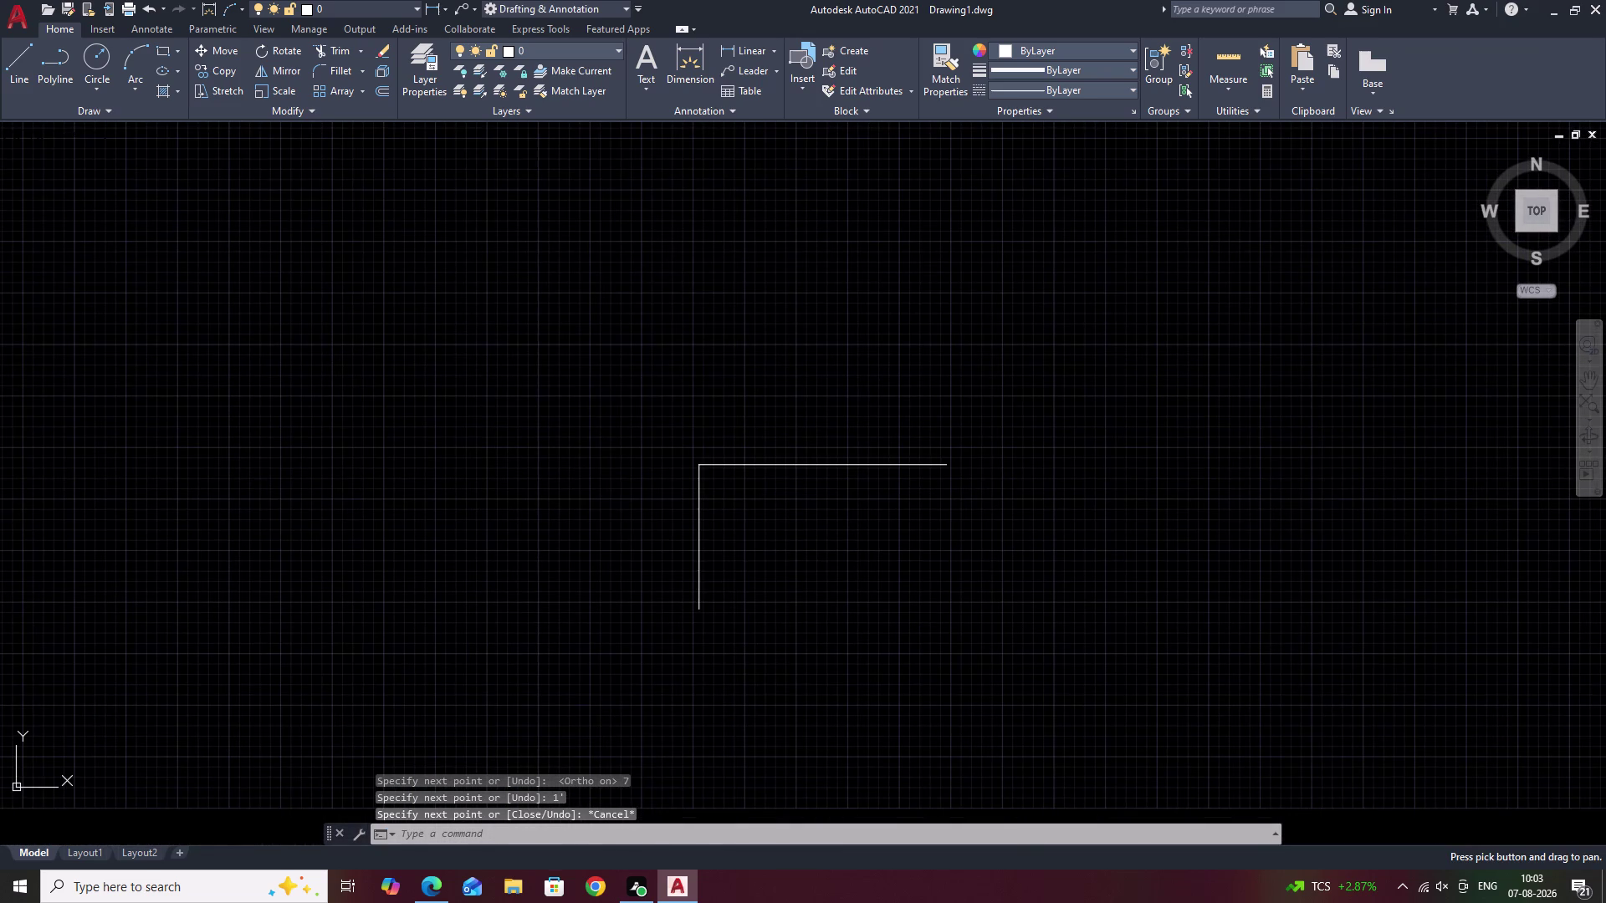
Offset the top tread line and the vertical riser by 1 inch.
text(O 1)
key(space)
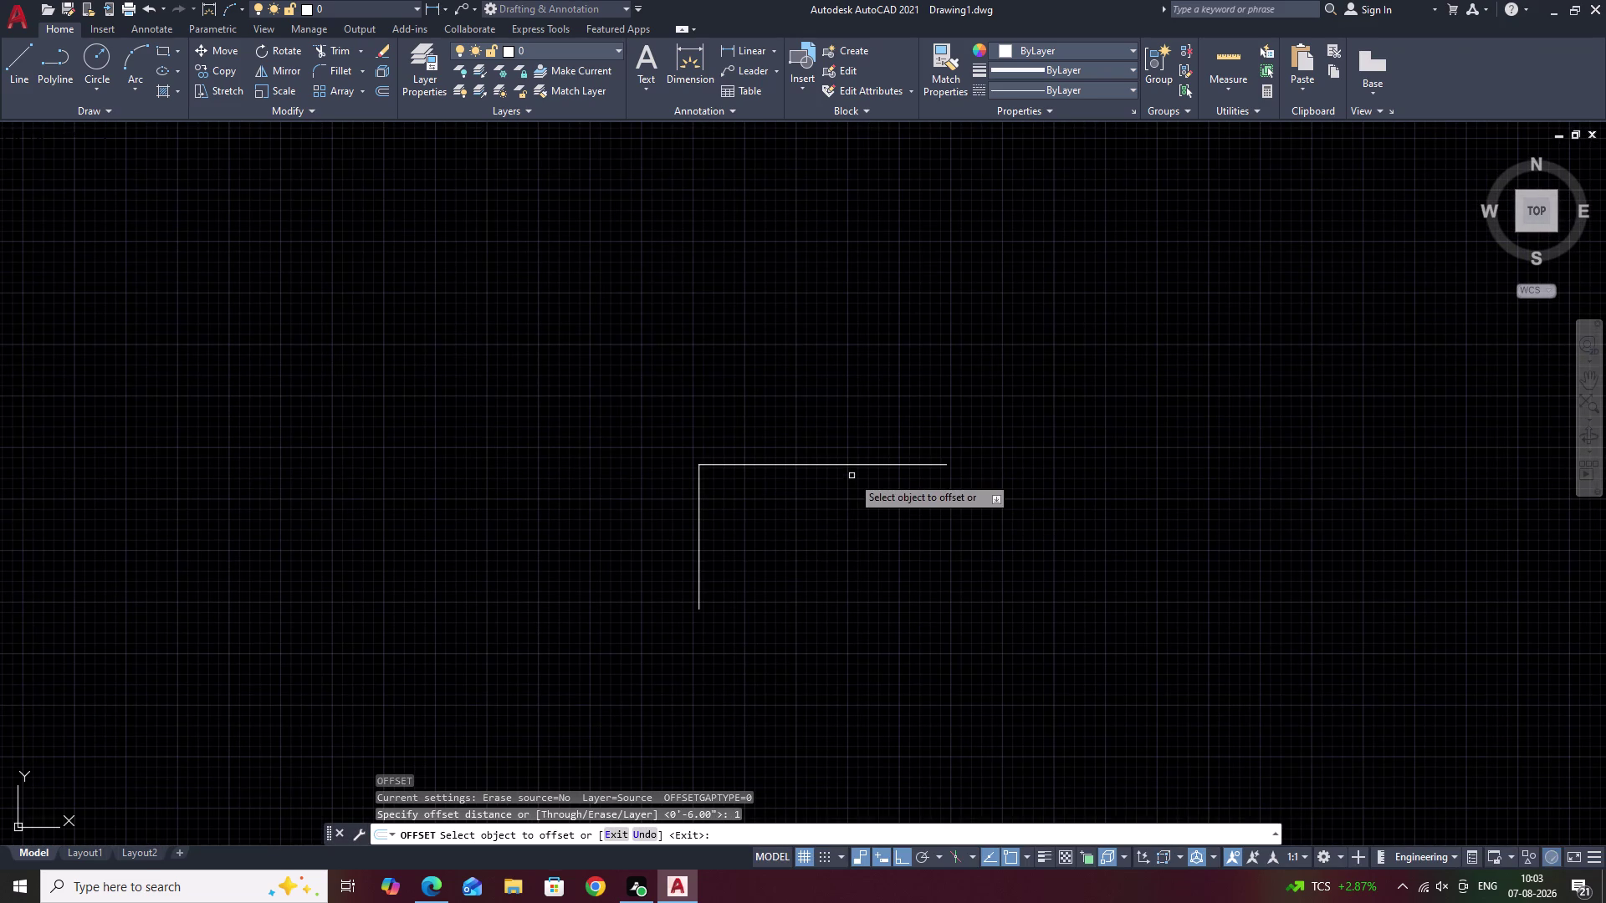
click(856, 464)
click(858, 512)
click(701, 540)
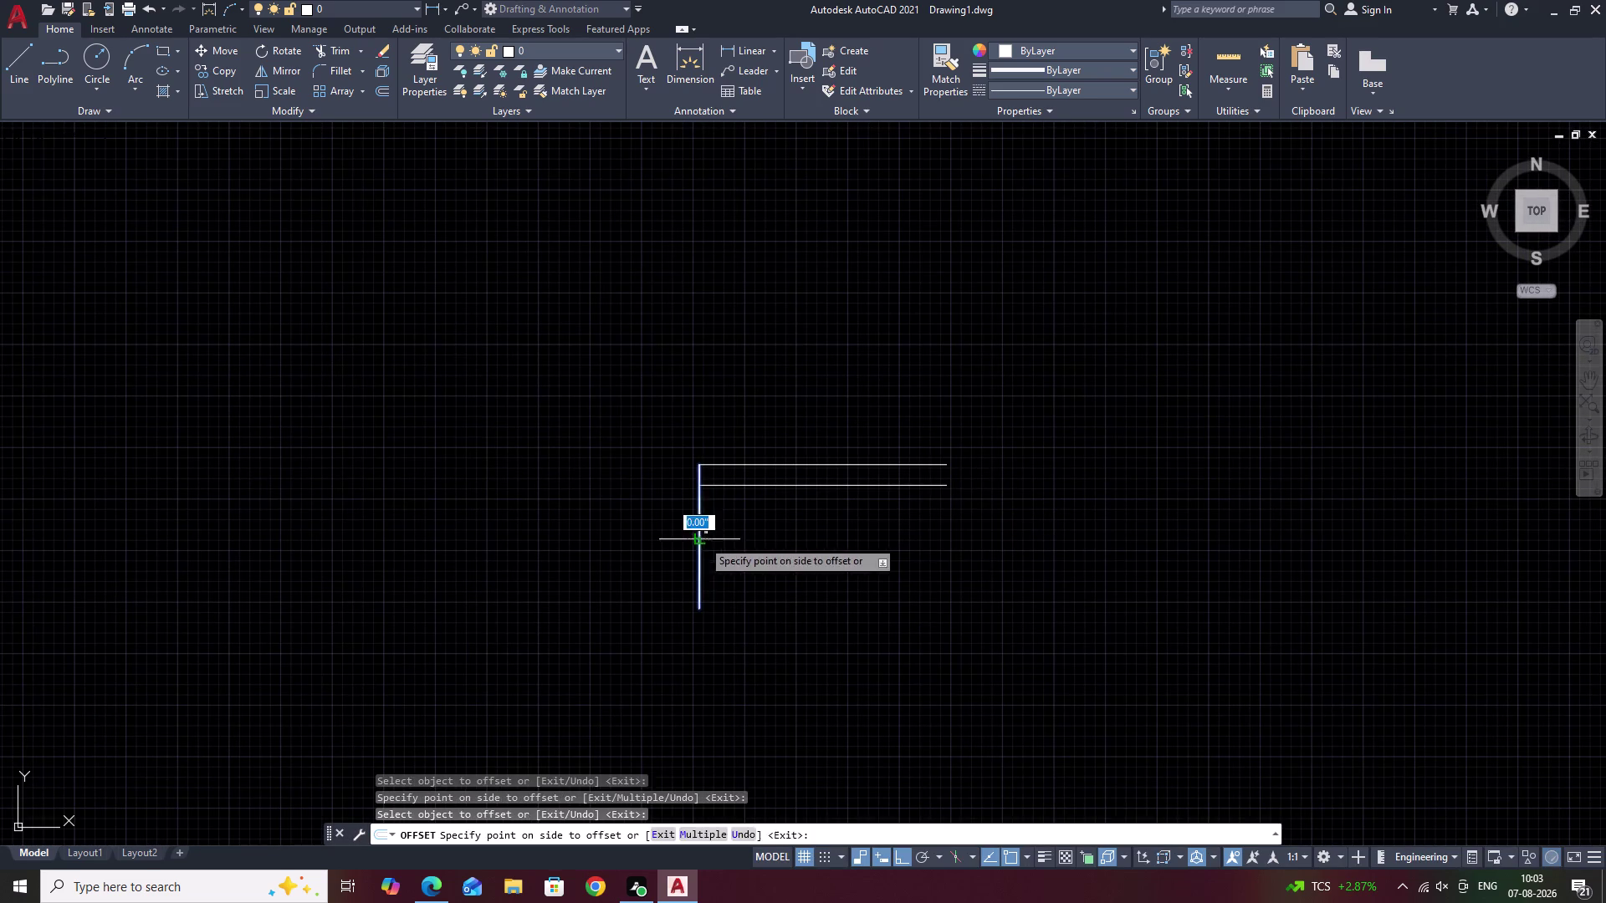
click(788, 537)
key(Escape)
Fillet the top tread line with the second line to round the nosing.
text(F)
key(space)
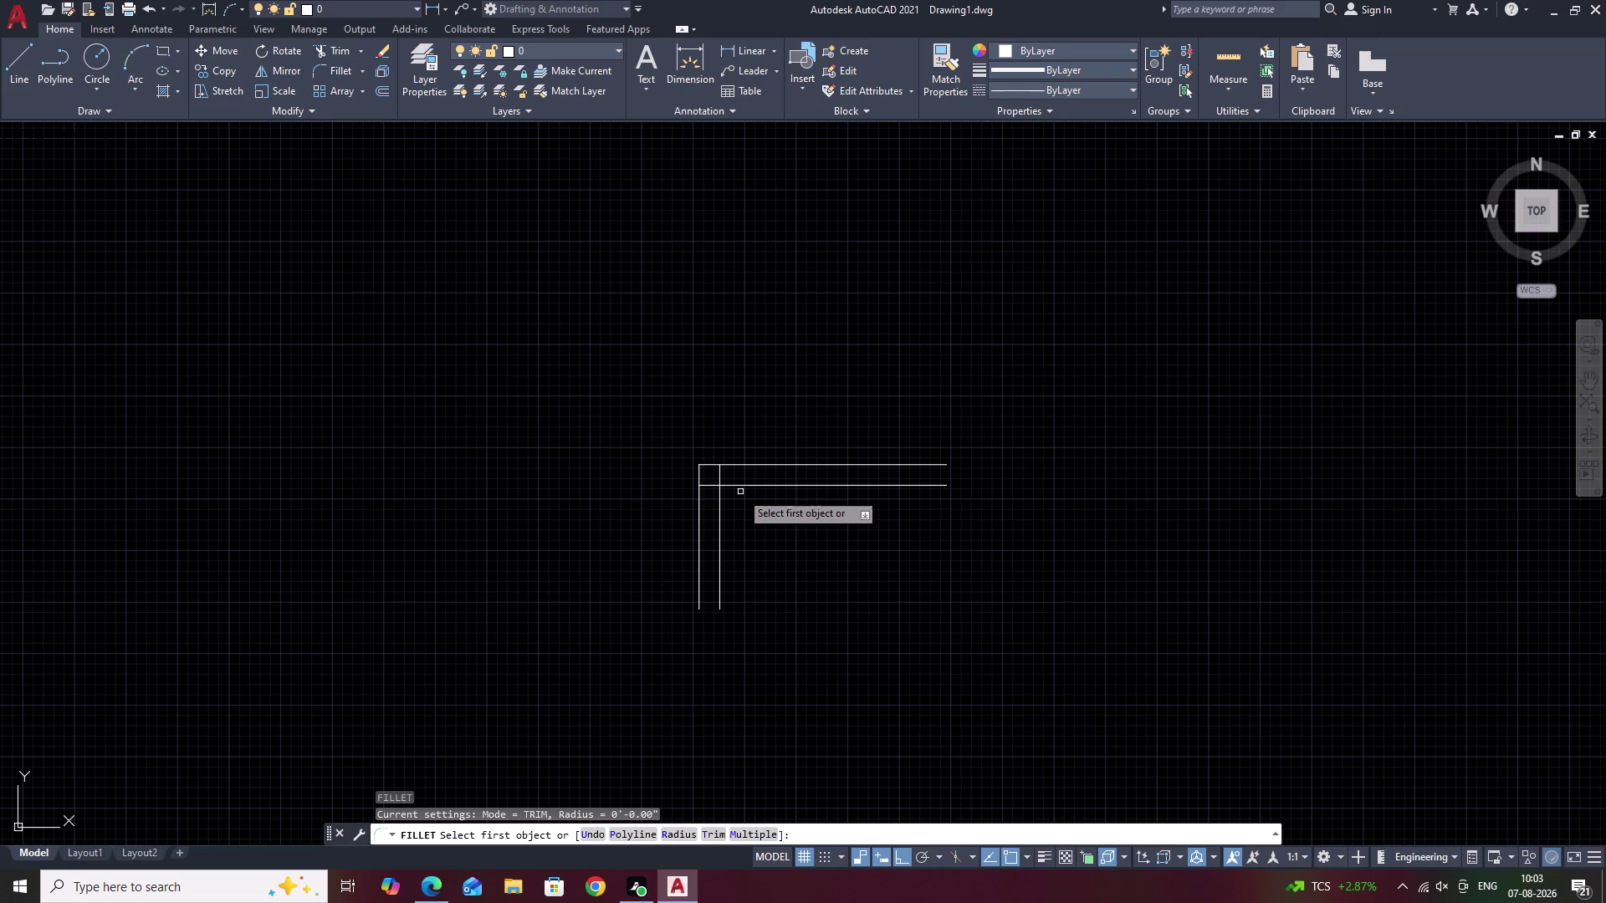
click(748, 483)
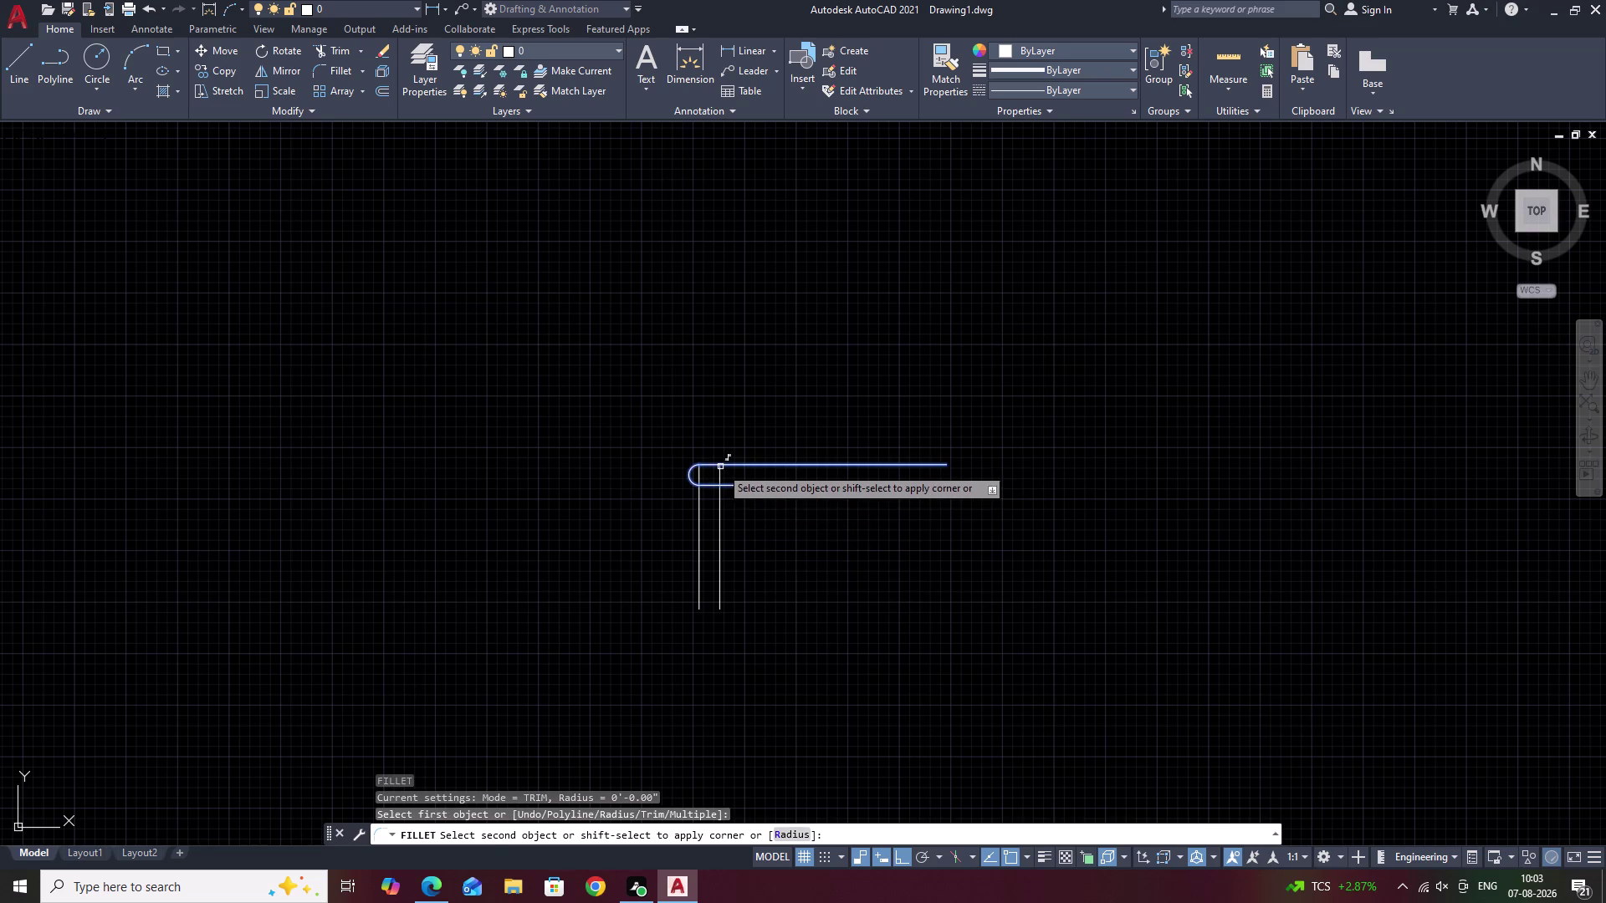
click(722, 466)
key(Escape)
Try a fence trim inside the nosing, then undo both the trim and the fillet.
text(TR)
key(space)
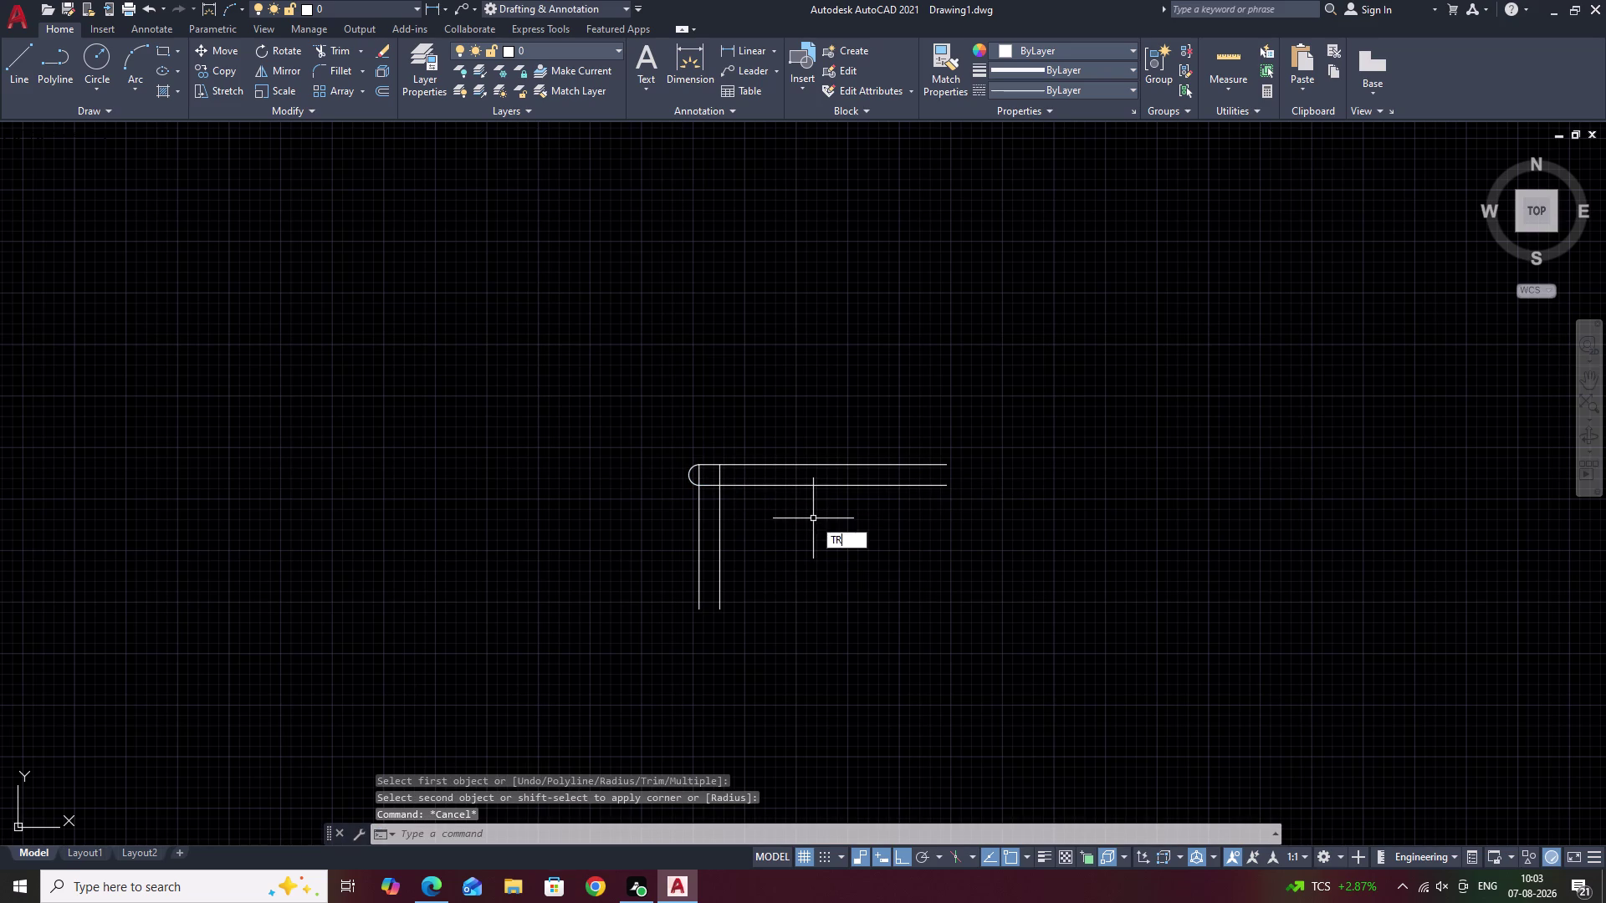
scroll(up, 3)
scroll(up, 3)
drag(870, 374, 631, 350)
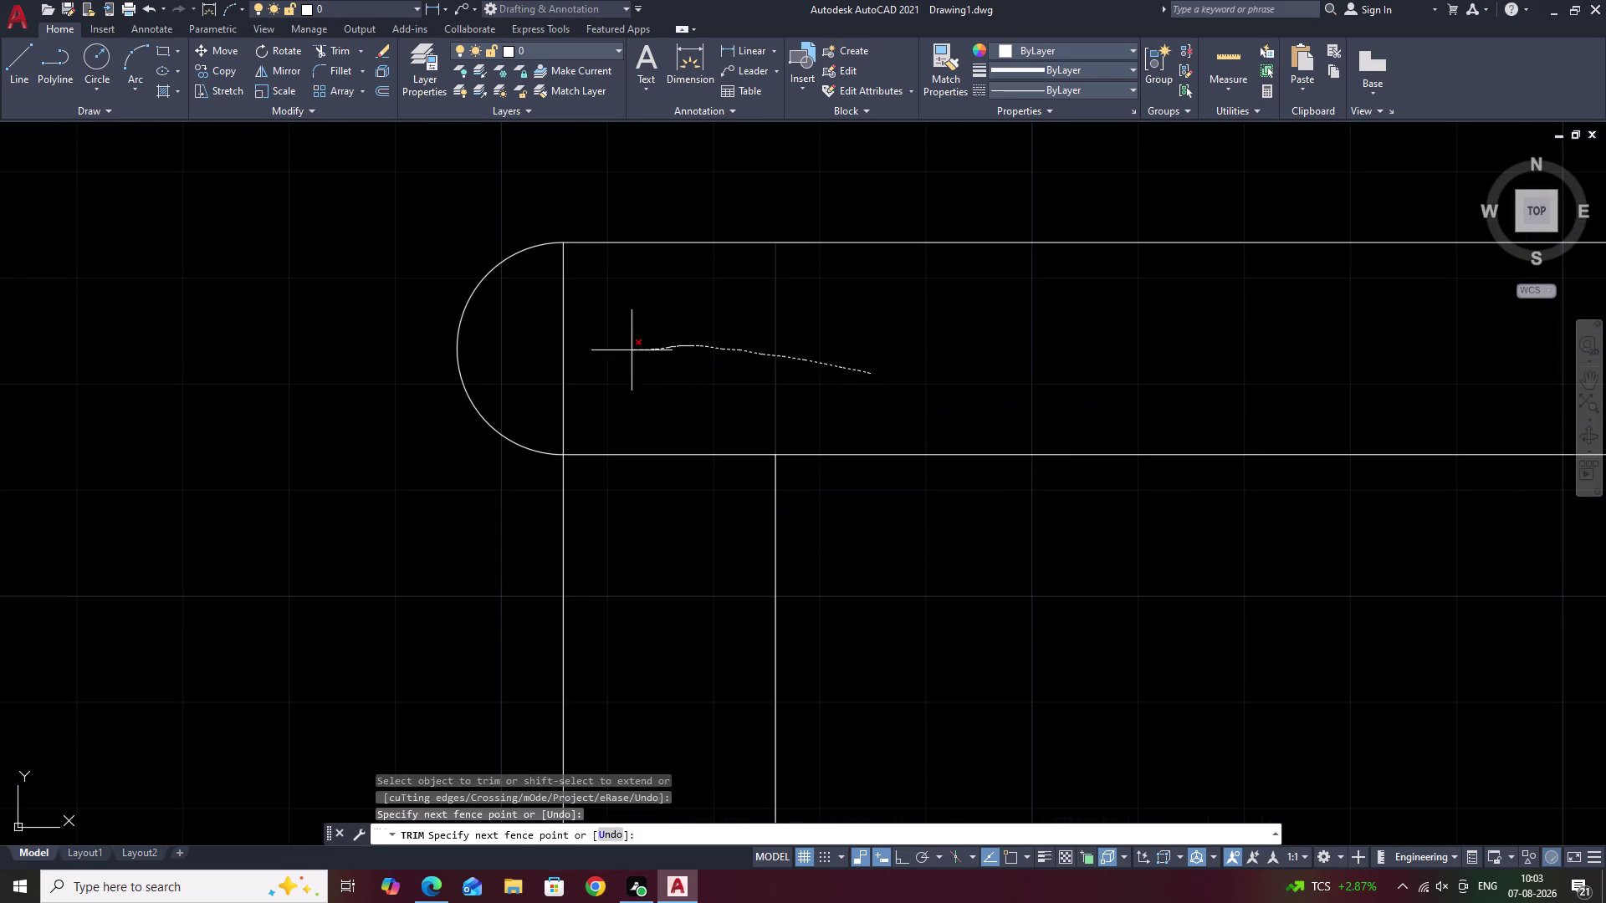
drag(631, 350, 571, 359)
click(562, 366)
click(555, 371)
right_click(555, 371)
key(Escape)
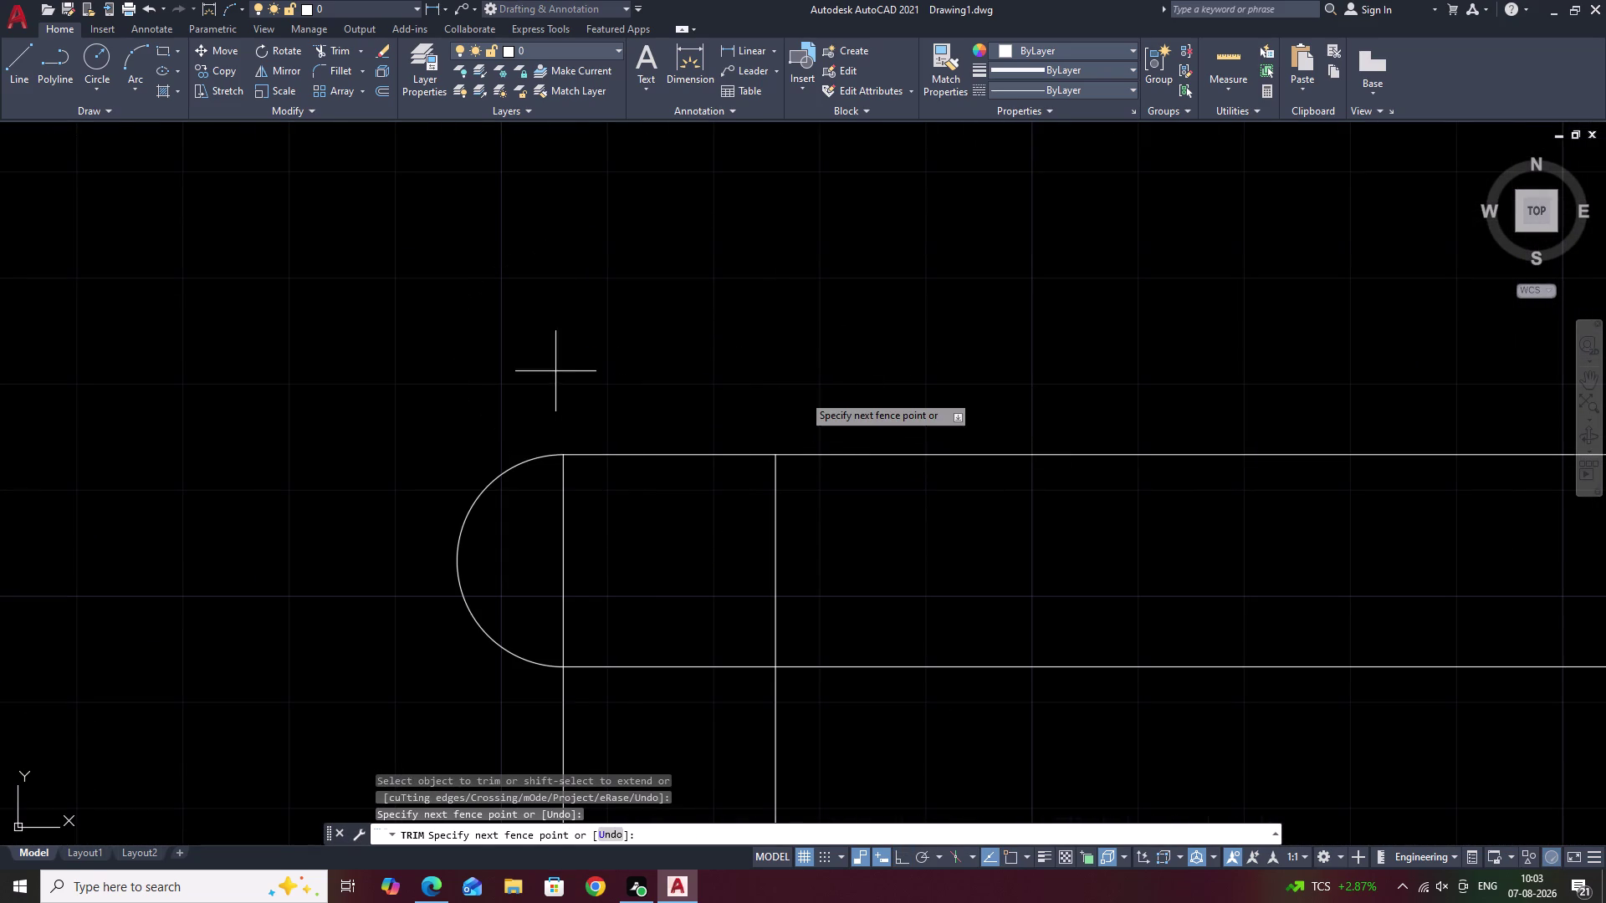
key(ctrl+z)
key(Escape)
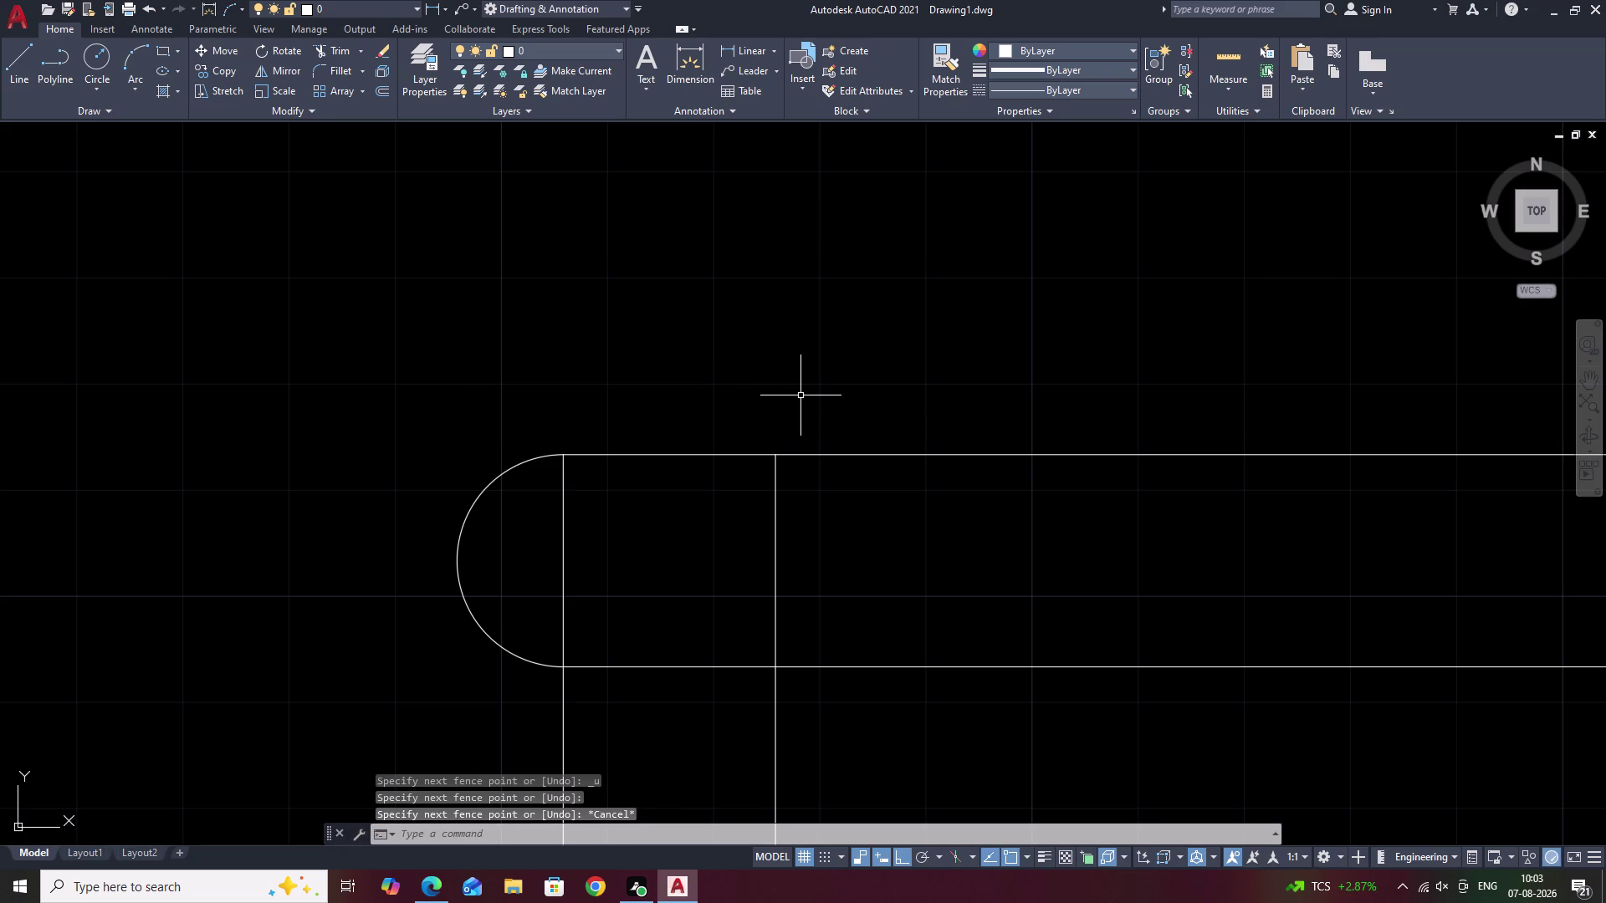
key(ctrl+z)
key(ctrl+z)
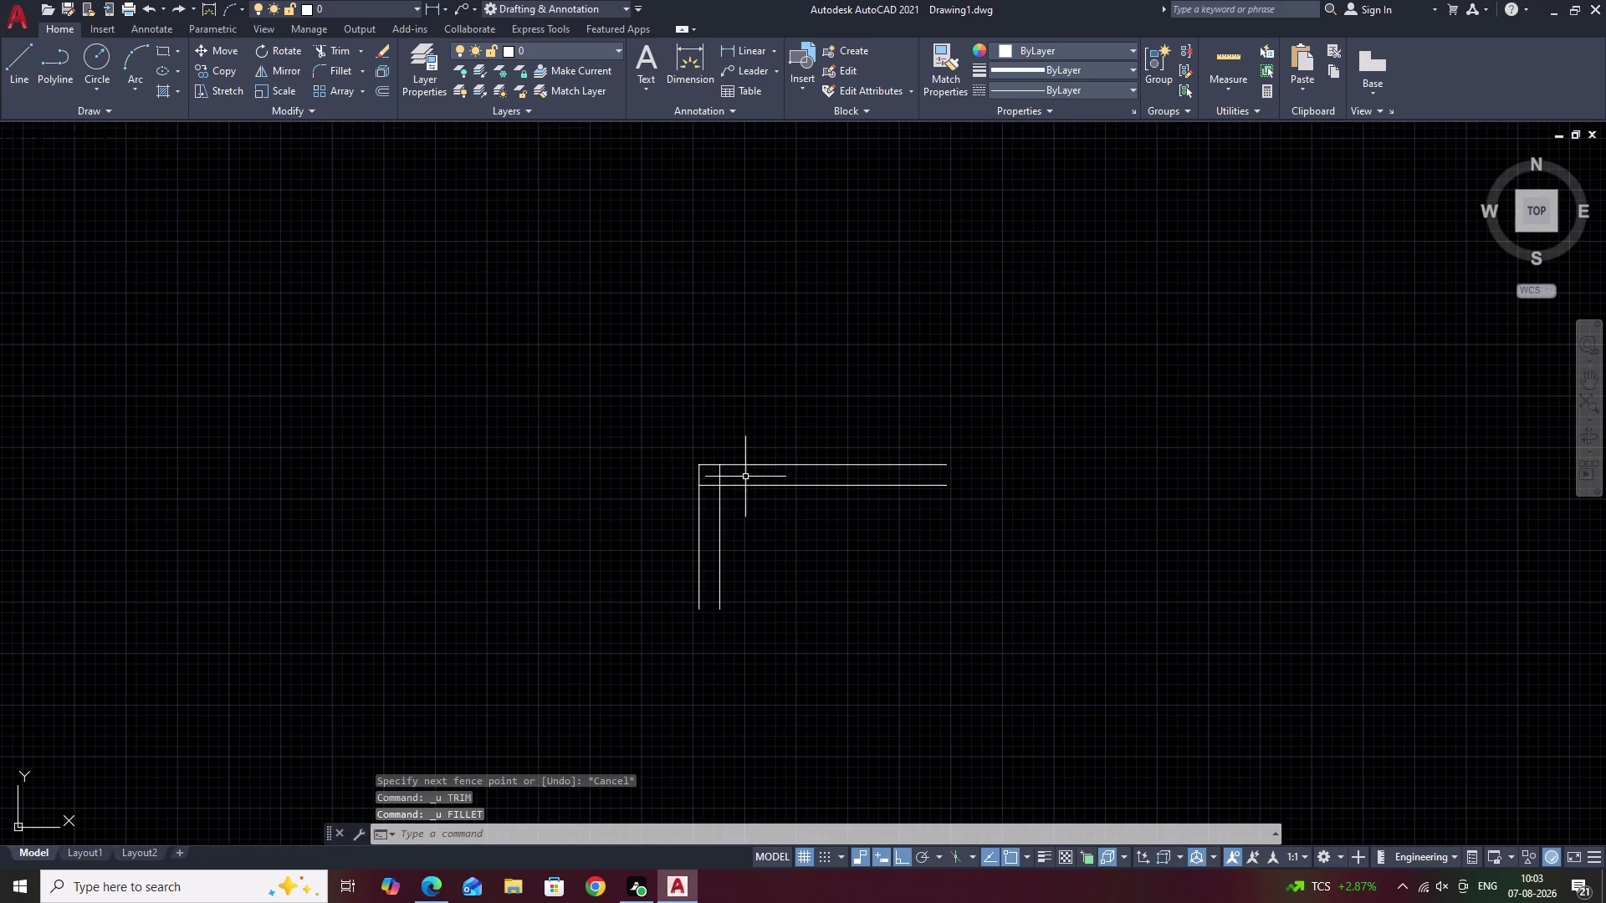
key(Escape)
Fillet the top and lower tread lines again to re-create the rounded nosing.
text(F)
key(space)
scroll(up, 3)
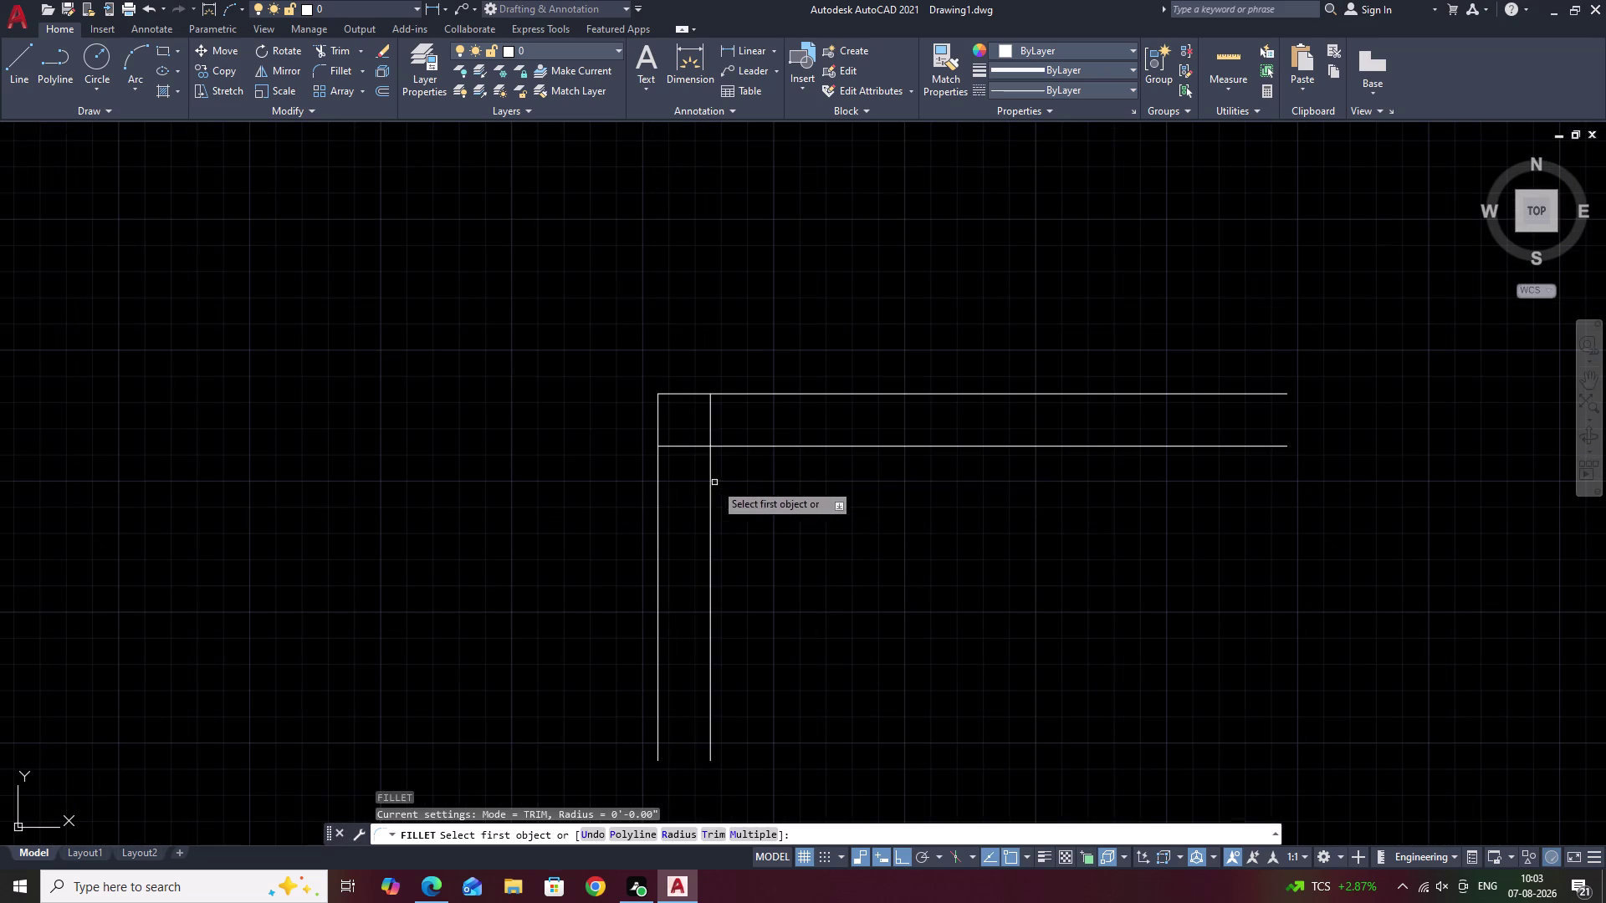
click(694, 446)
click(681, 393)
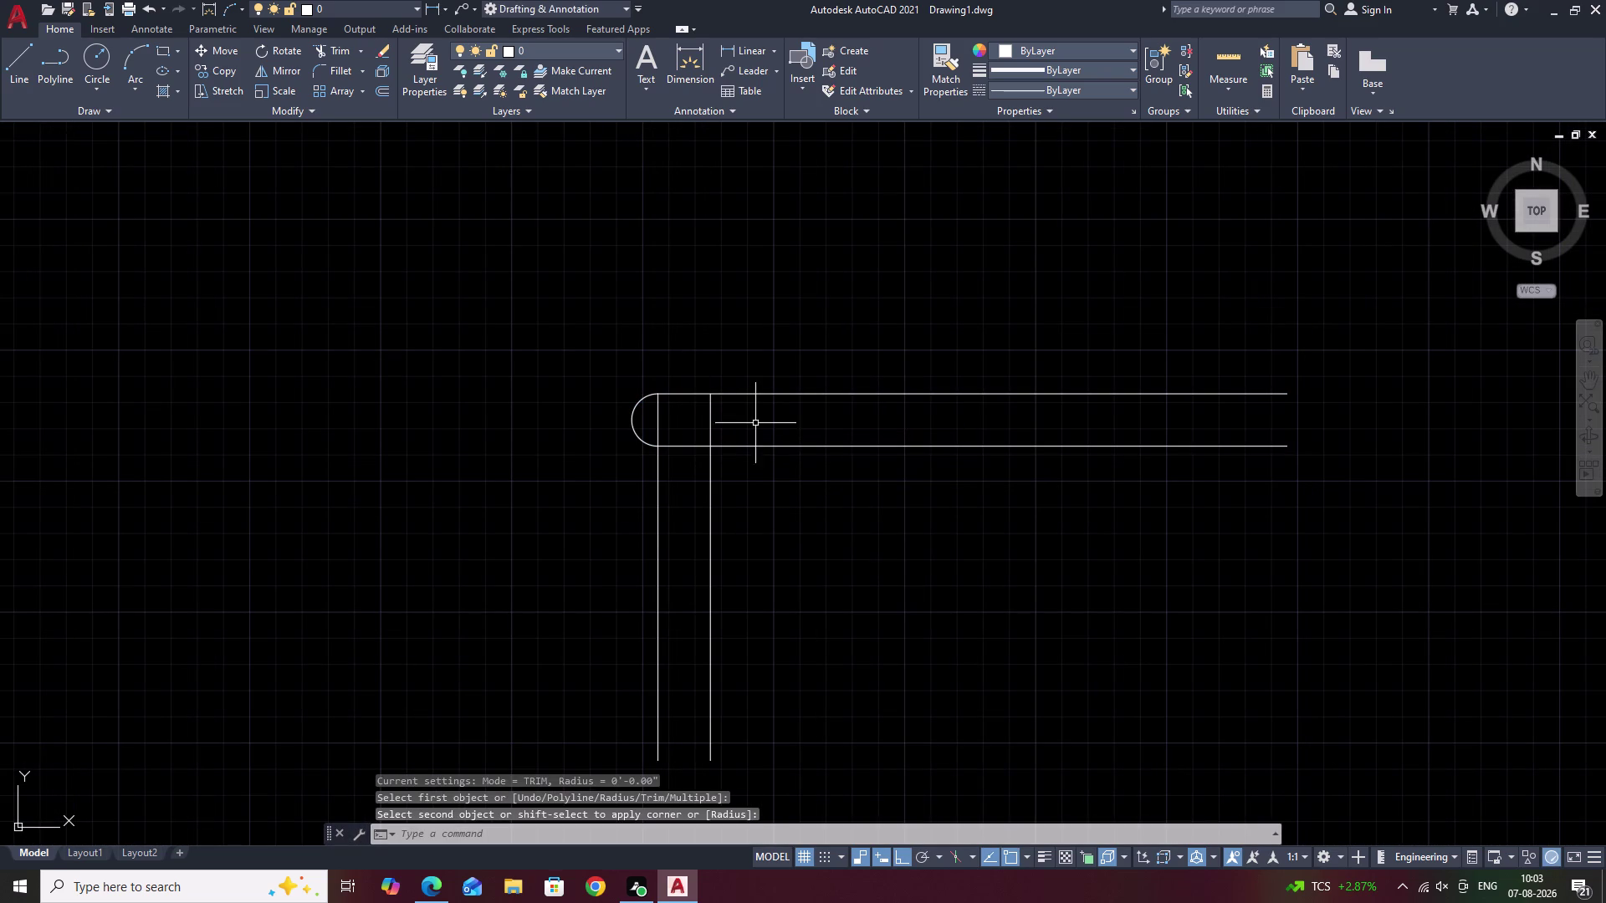
key(Escape)
Trim the two overhanging line ends past the nosing arc.
text(TR)
key(space)
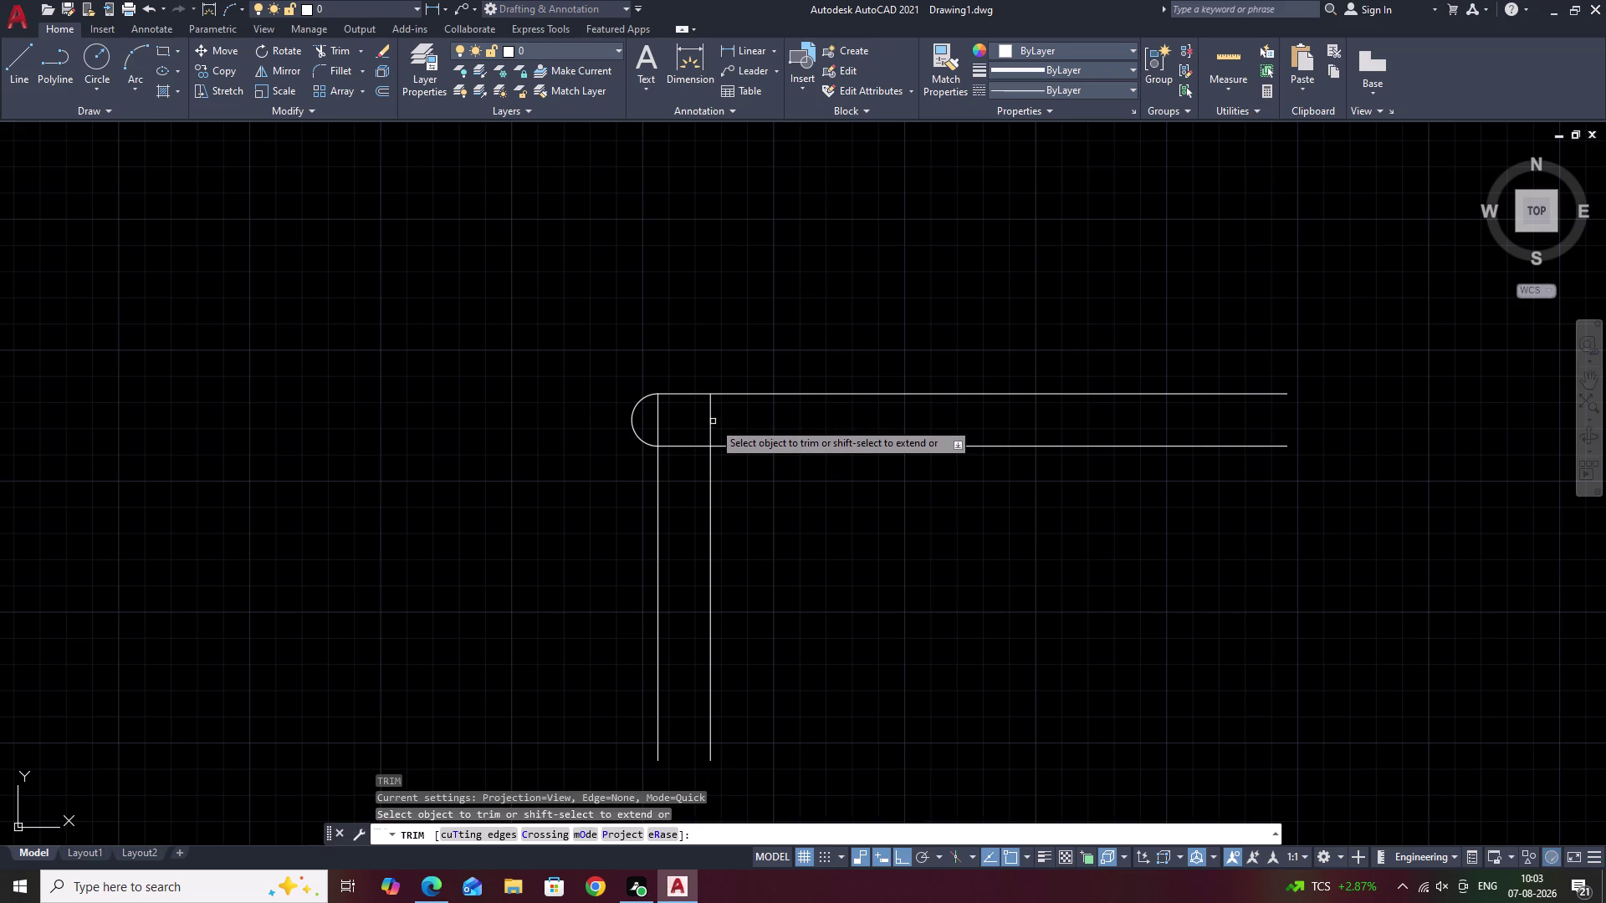
click(710, 423)
click(657, 419)
scroll(down, 3)
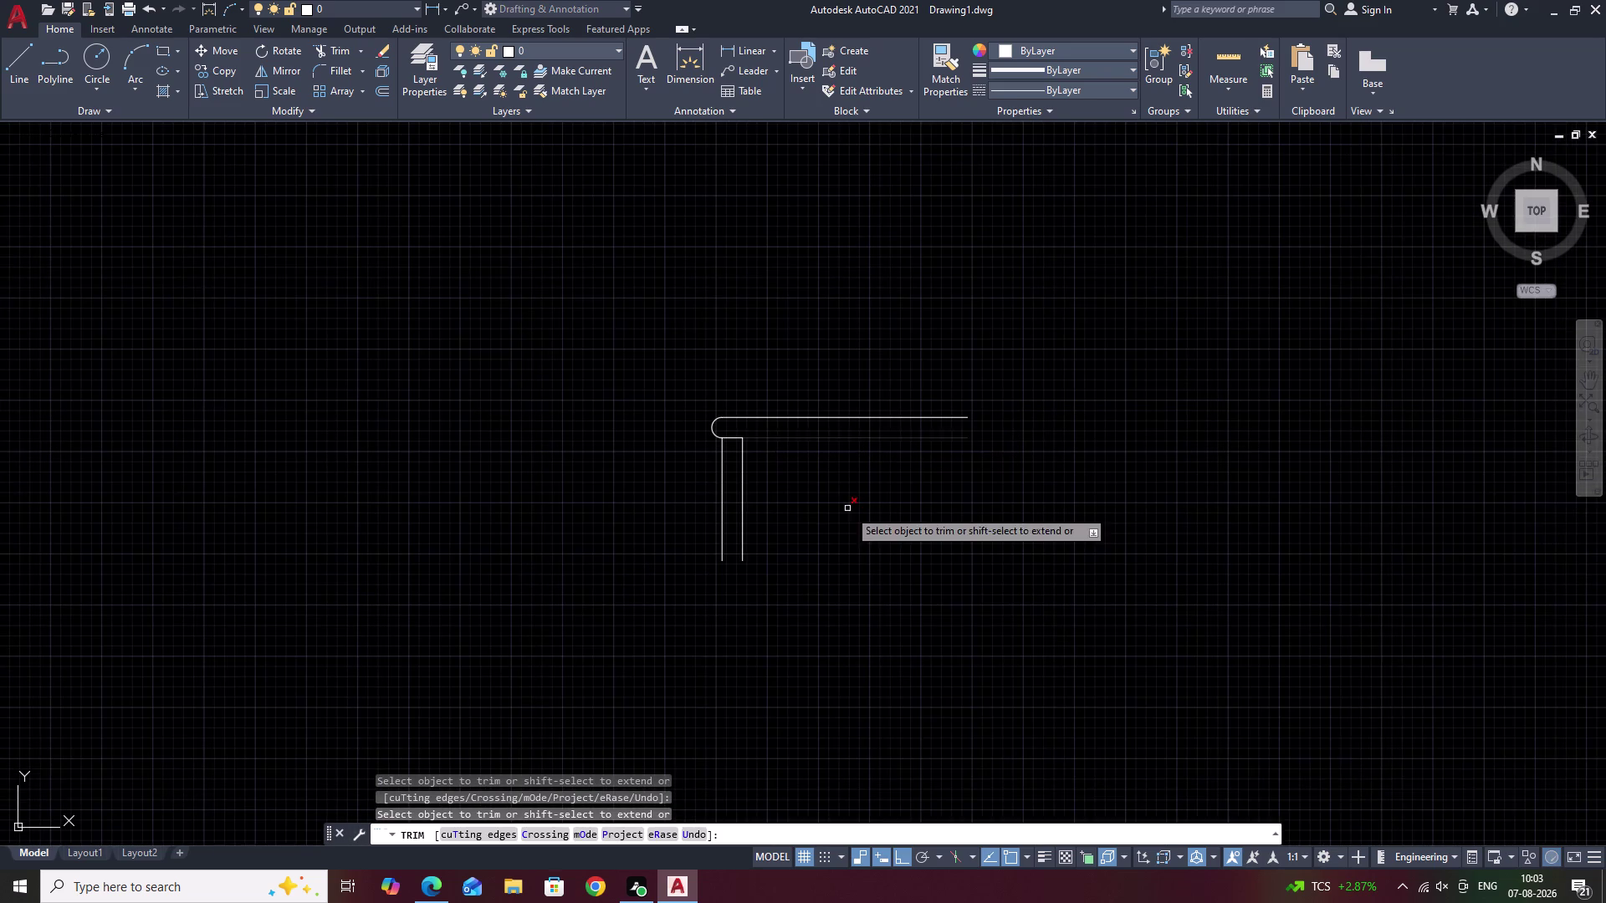
middle_drag(848, 511, 872, 488)
key(Escape)
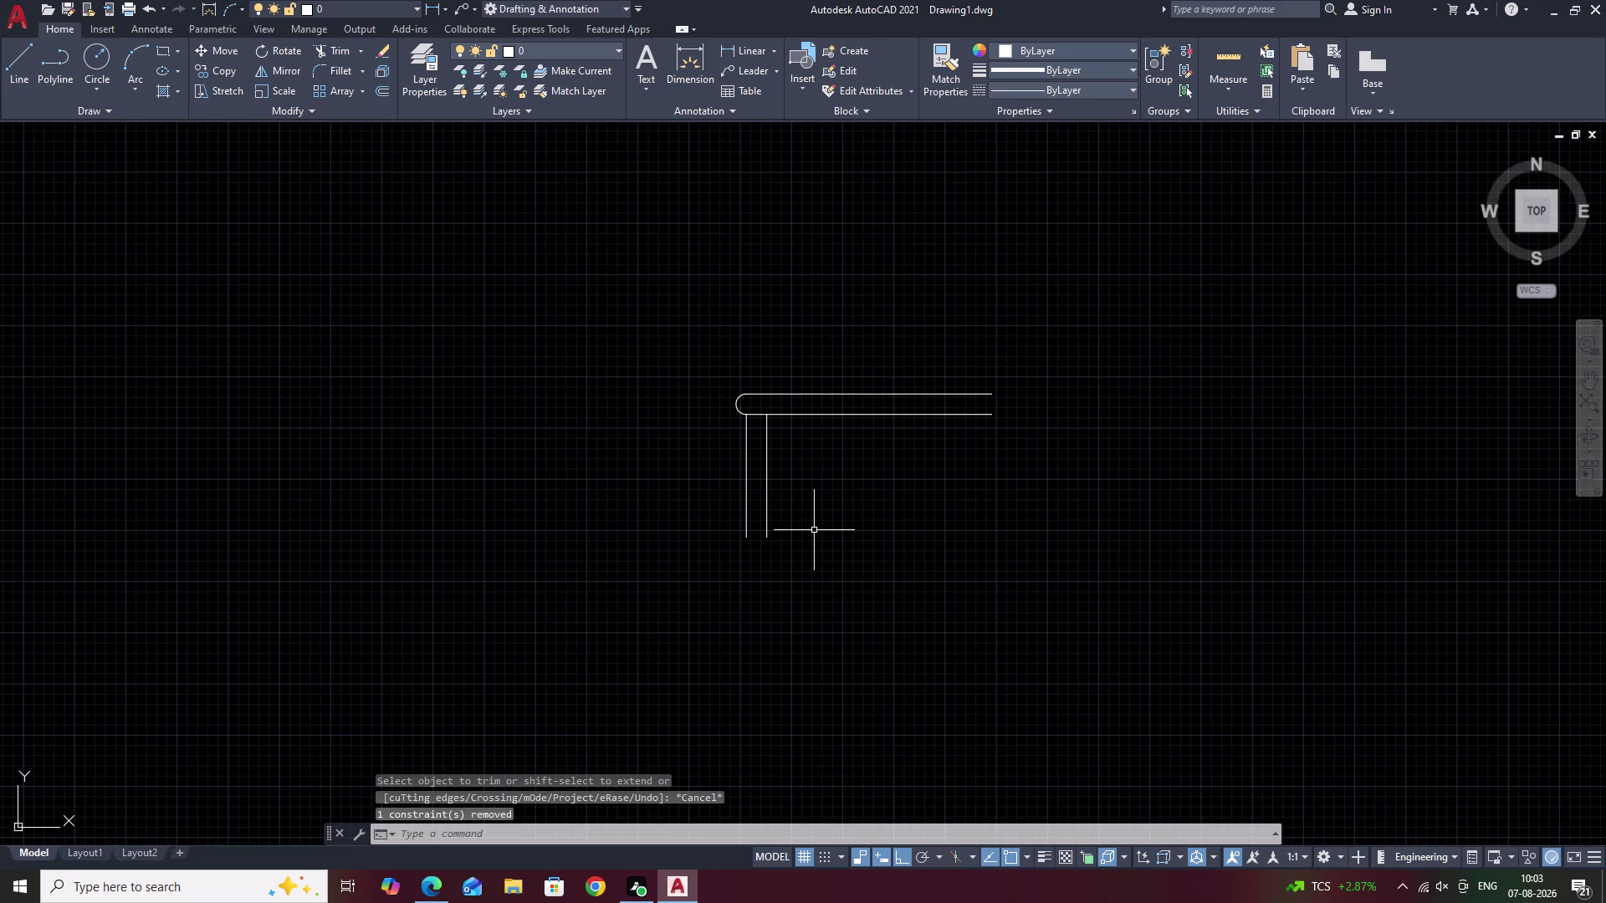
click(735, 50)
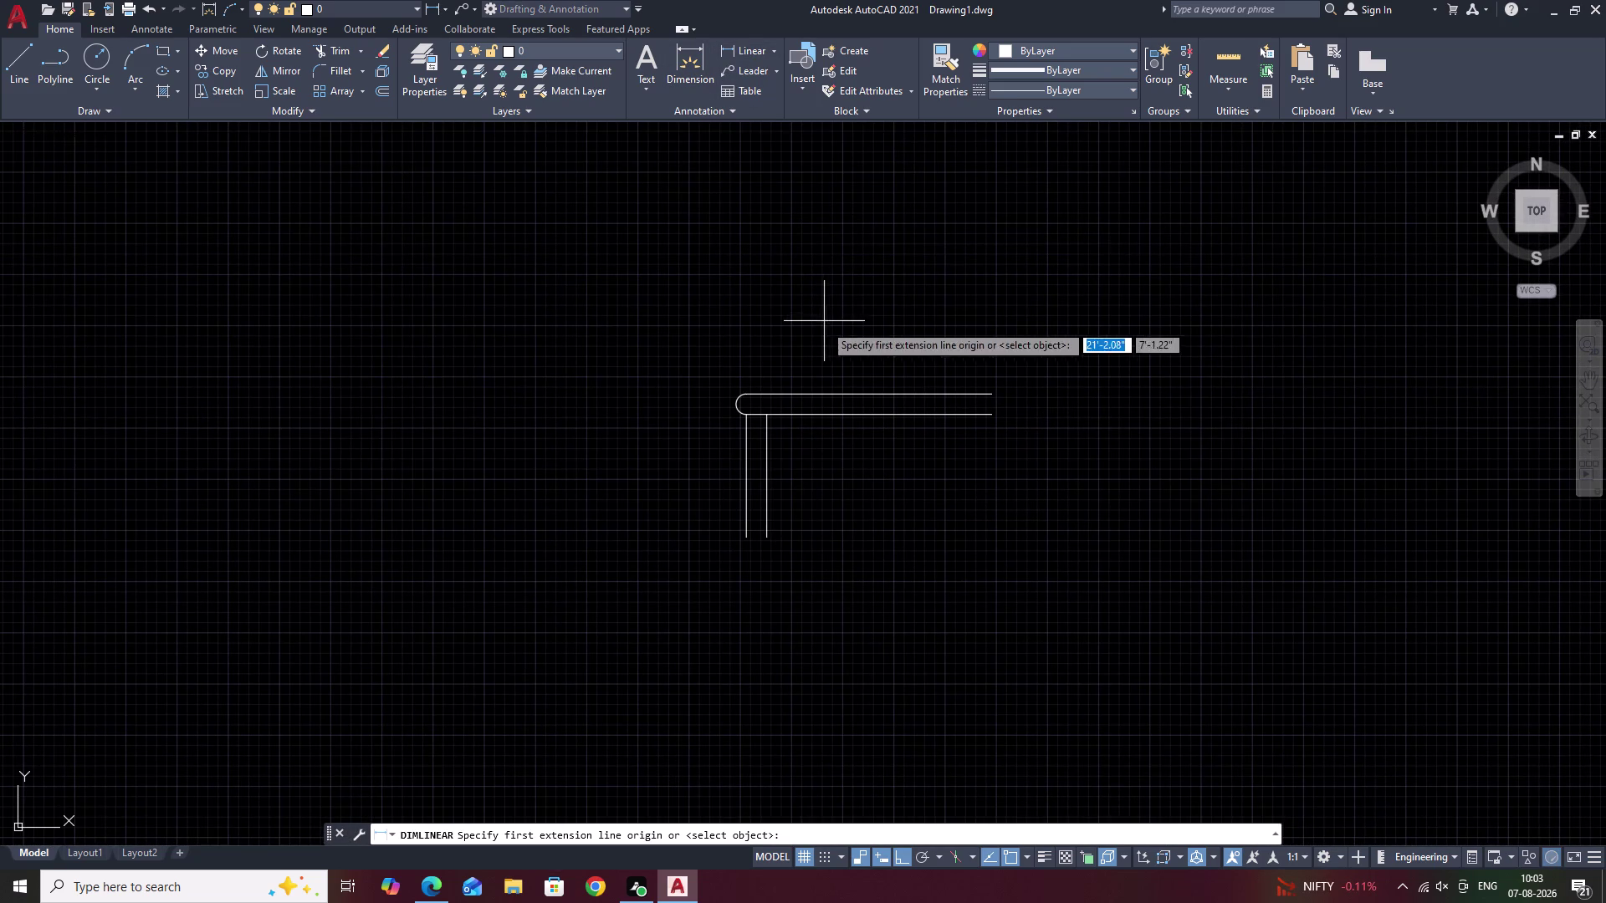
click(747, 392)
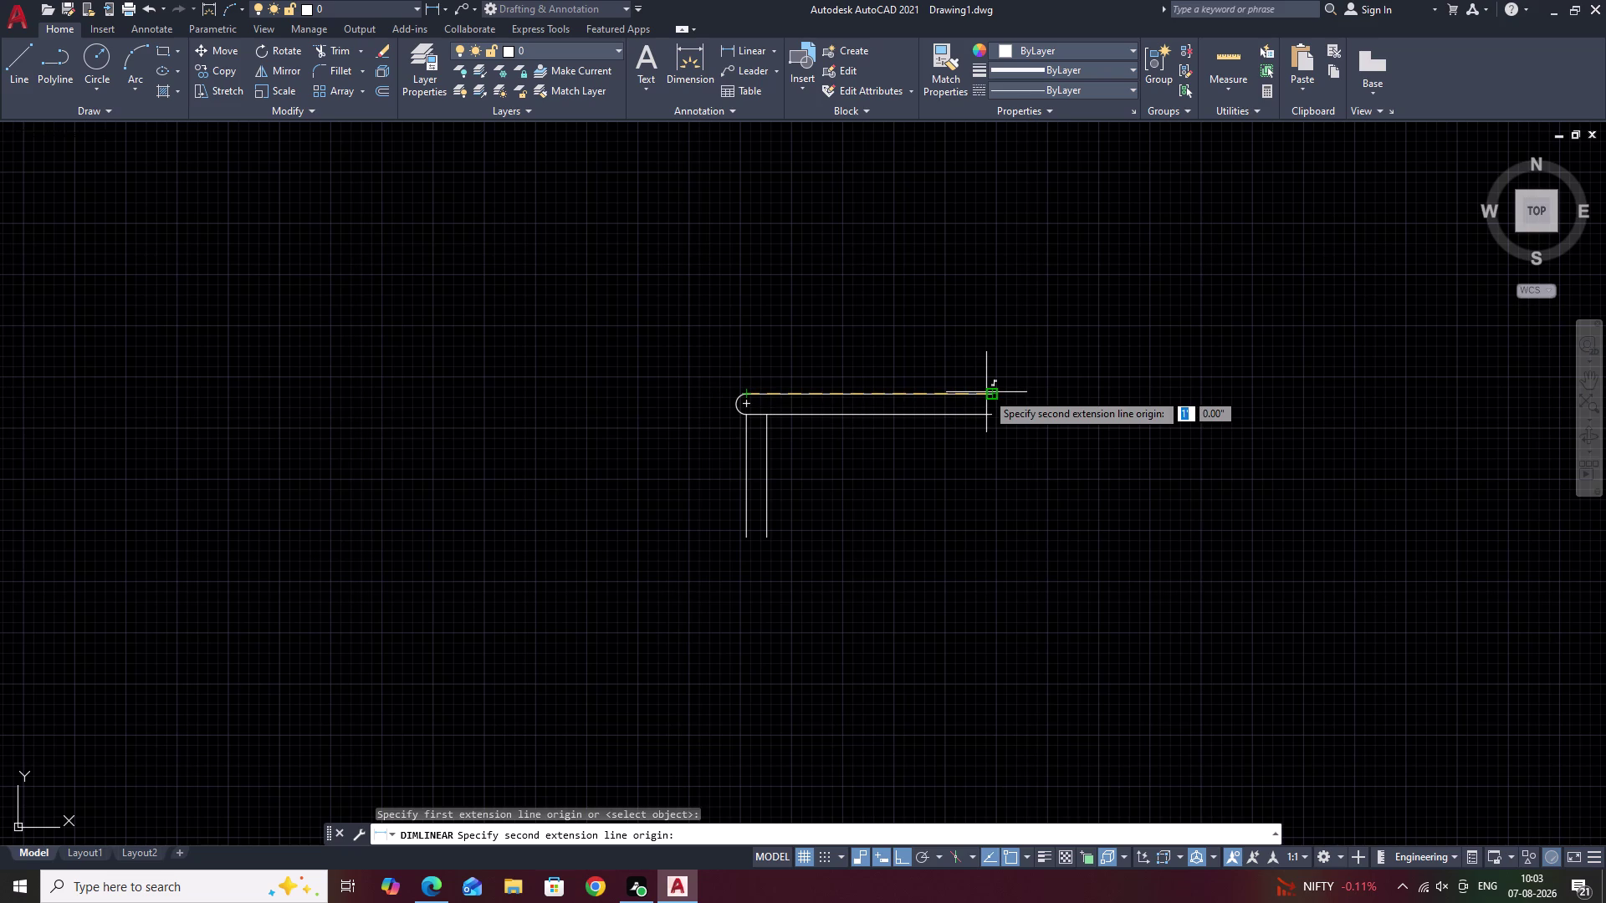
click(990, 392)
click(989, 355)
key(space)
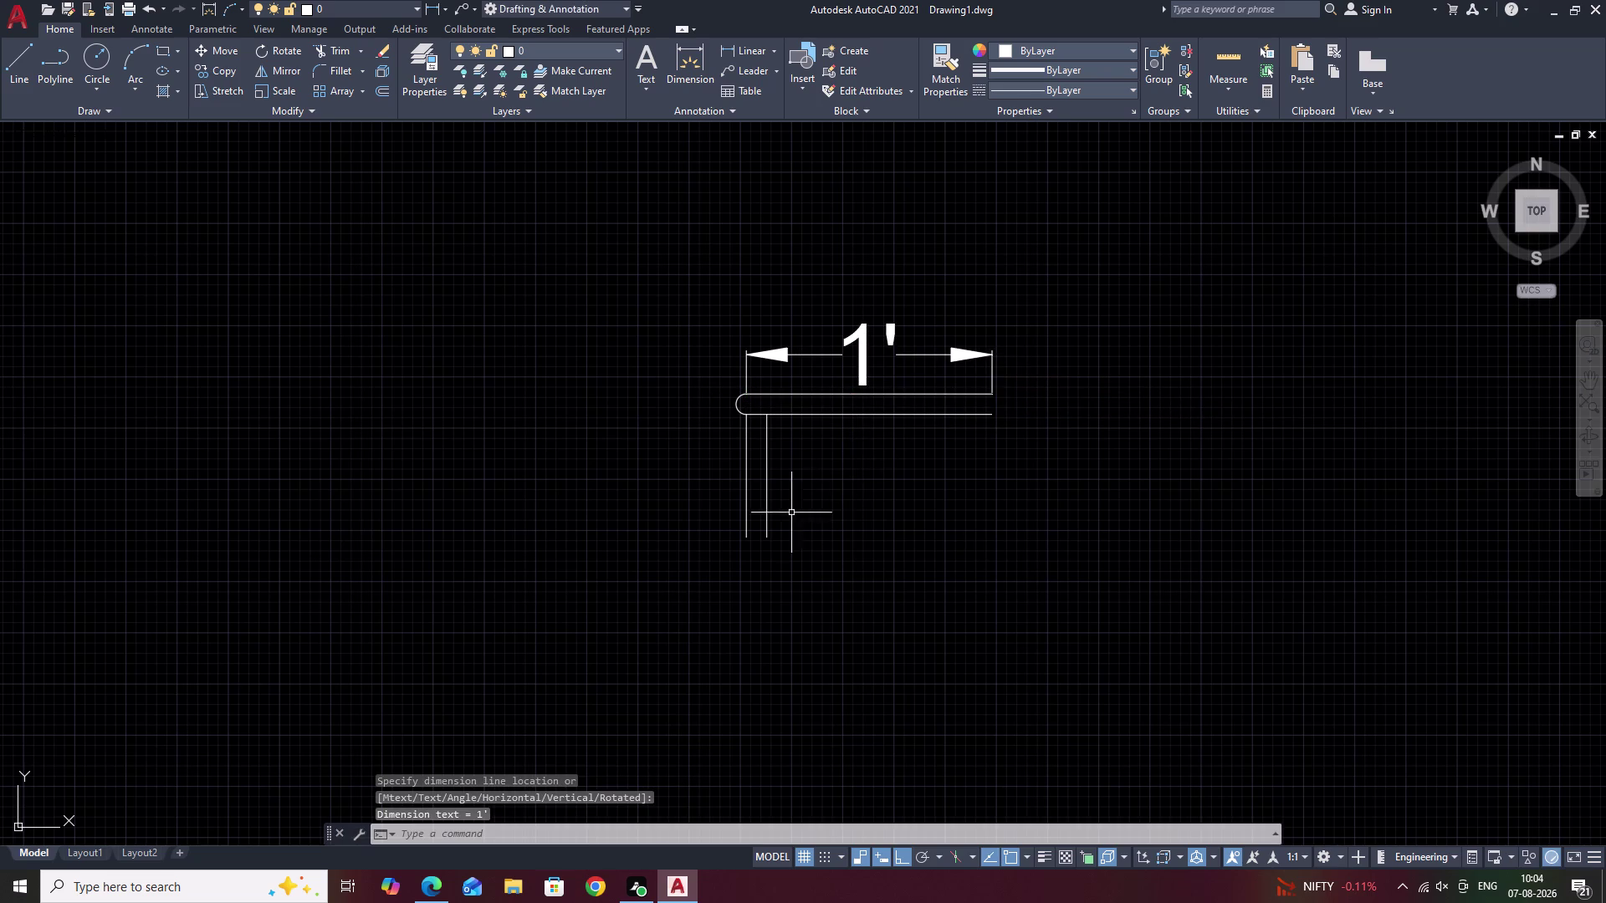
click(751, 534)
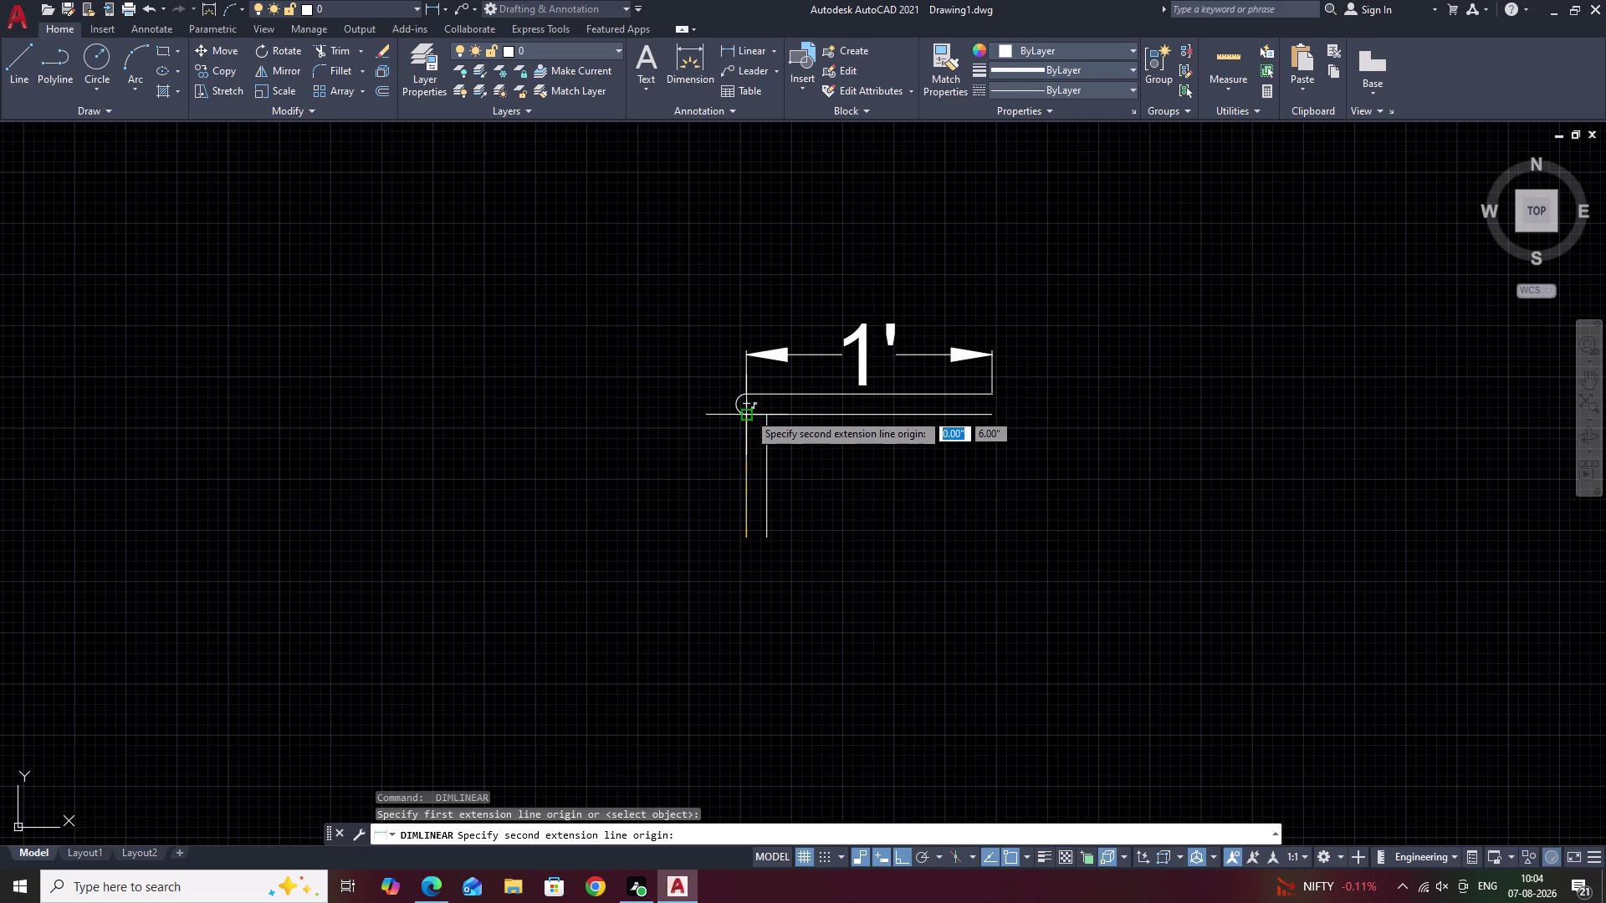
click(747, 412)
key(space)
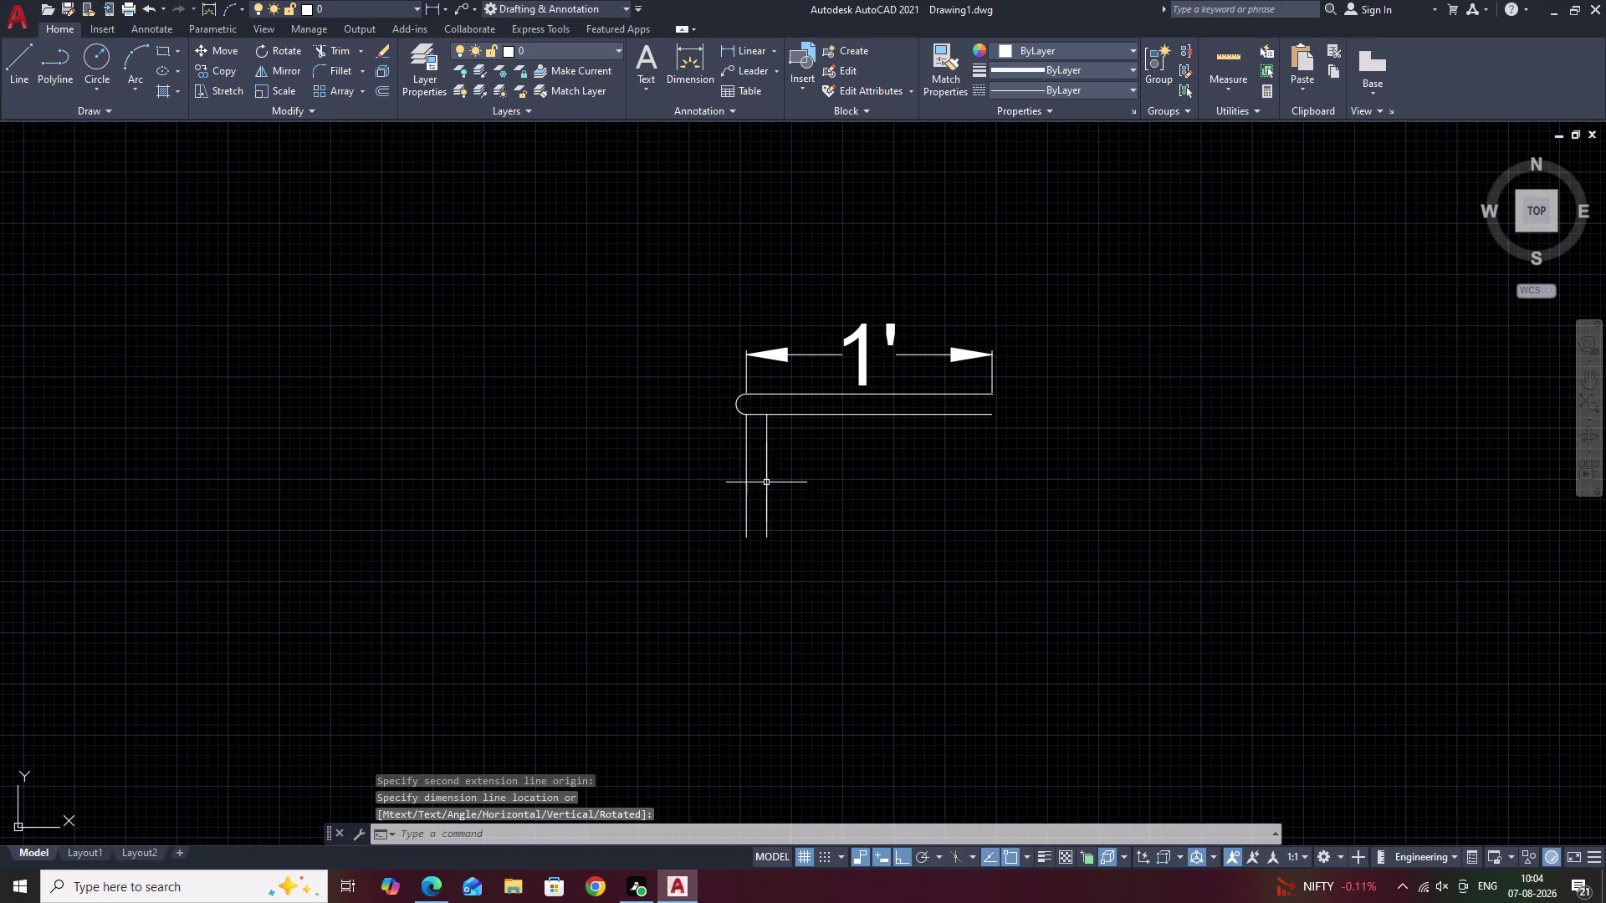
key(space)
click(747, 540)
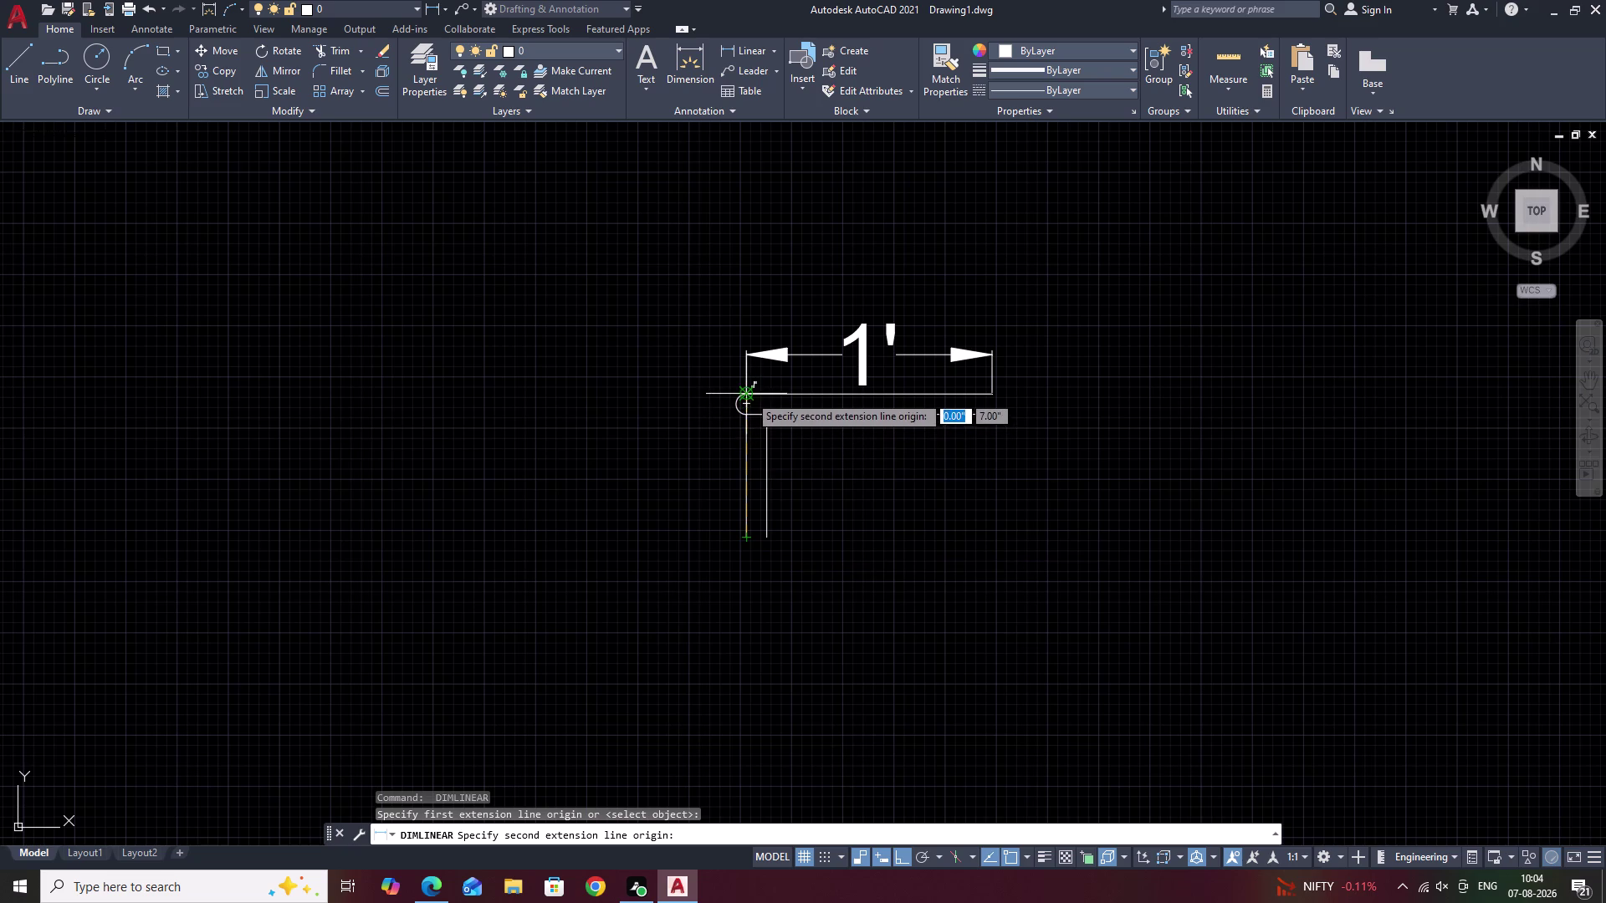
click(749, 395)
double_click(665, 398)
scroll(down, 3)
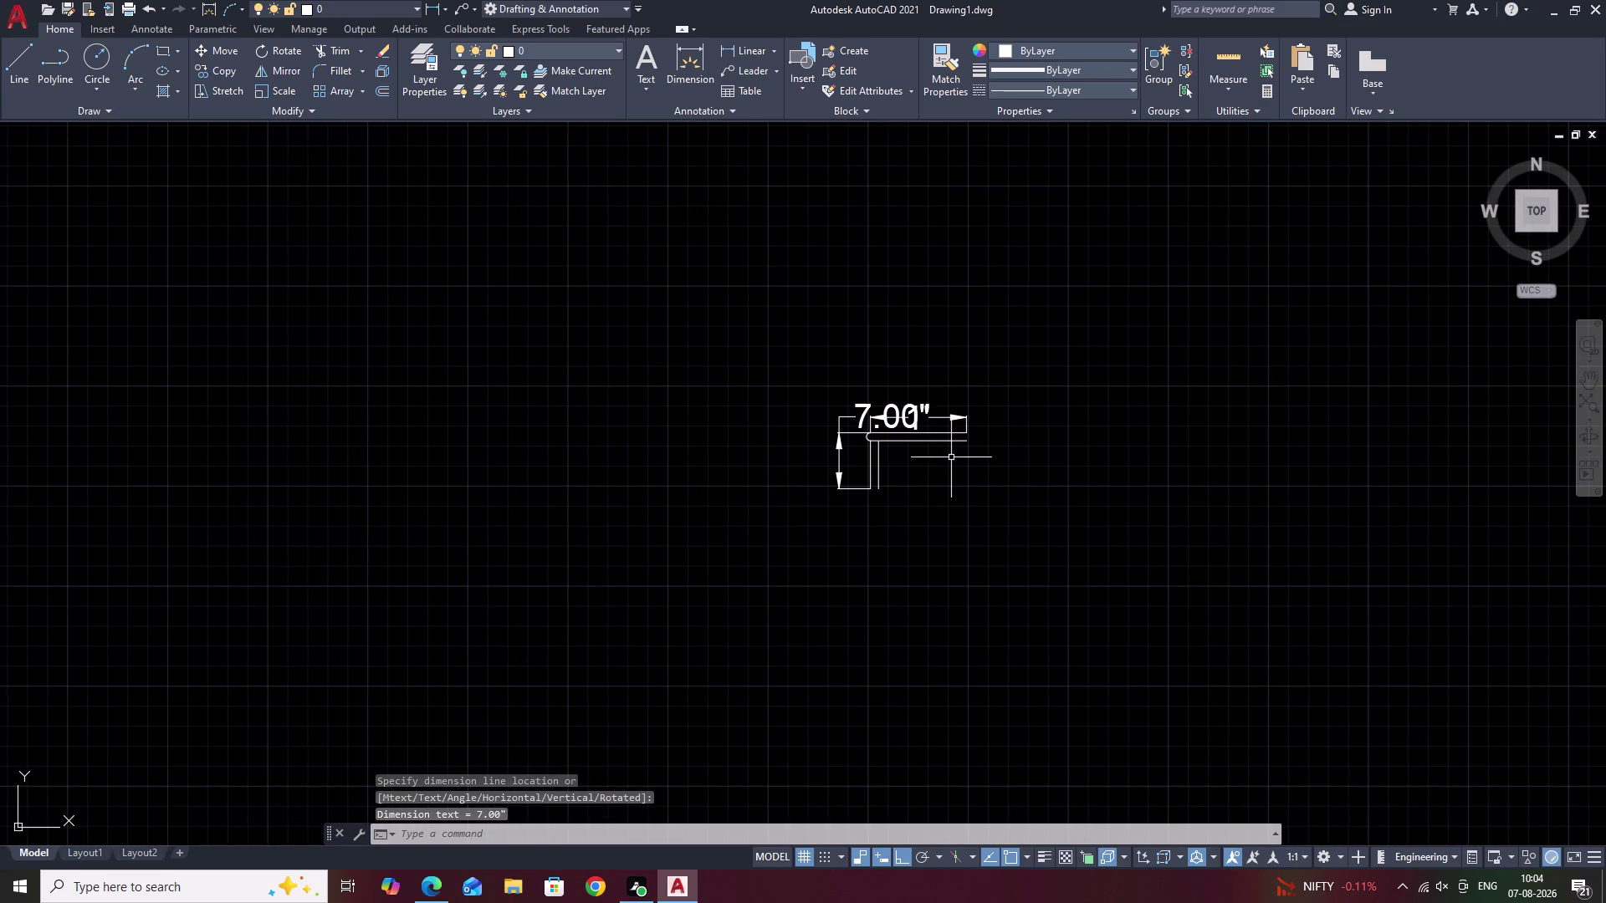
middle_drag(951, 457, 852, 465)
scroll(up, 3)
drag(841, 339, 573, 344)
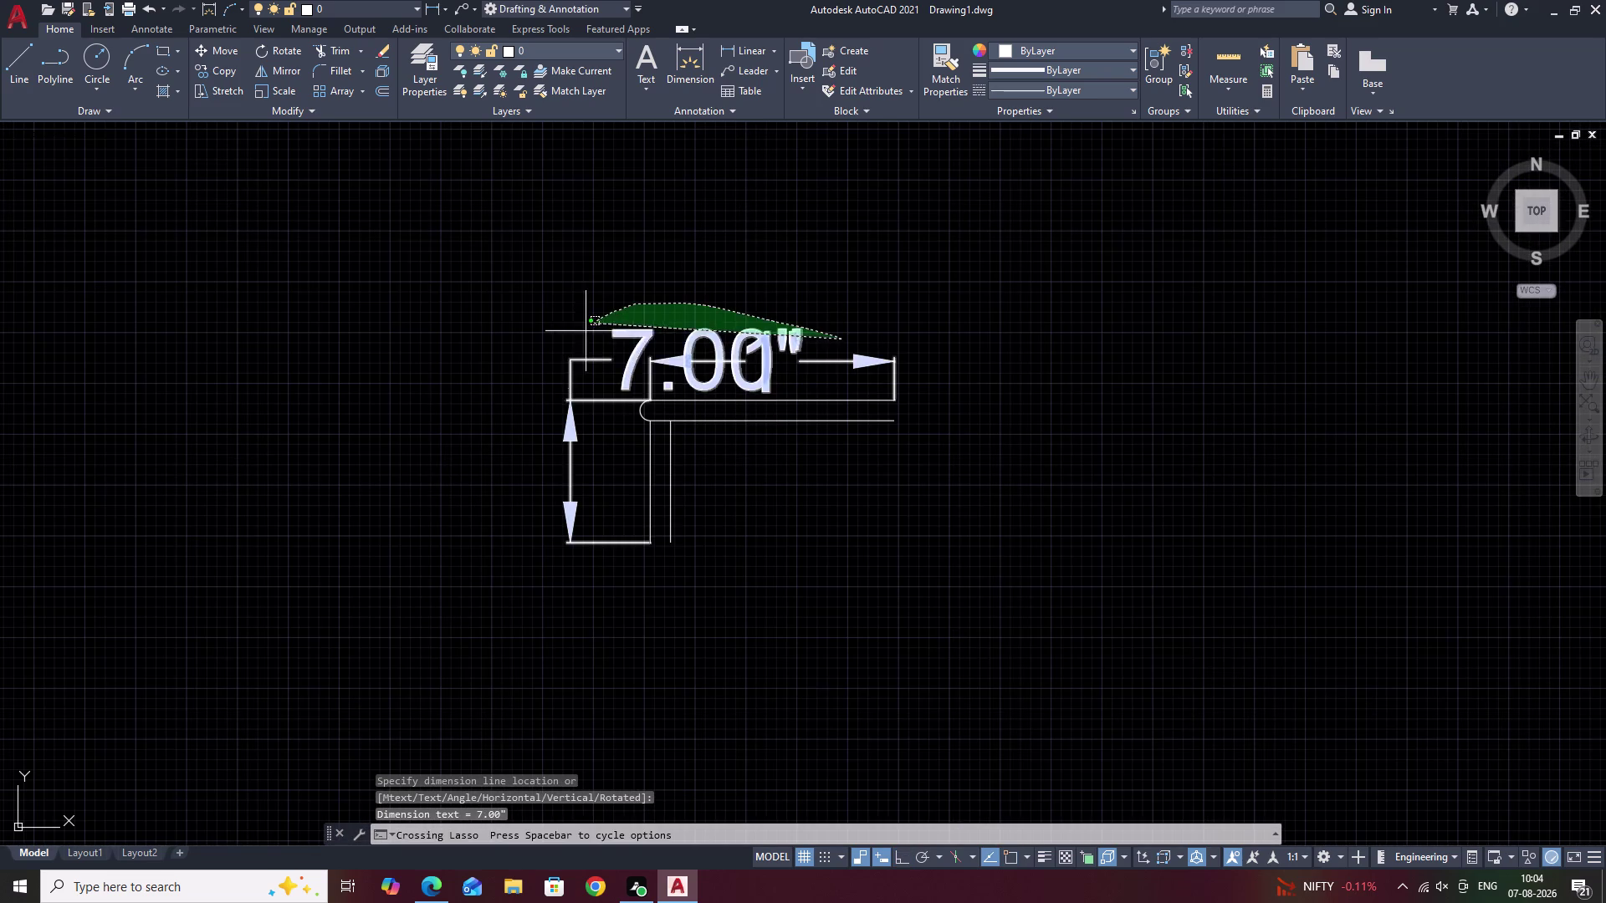
drag(573, 344, 548, 386)
text(E)
key(space)
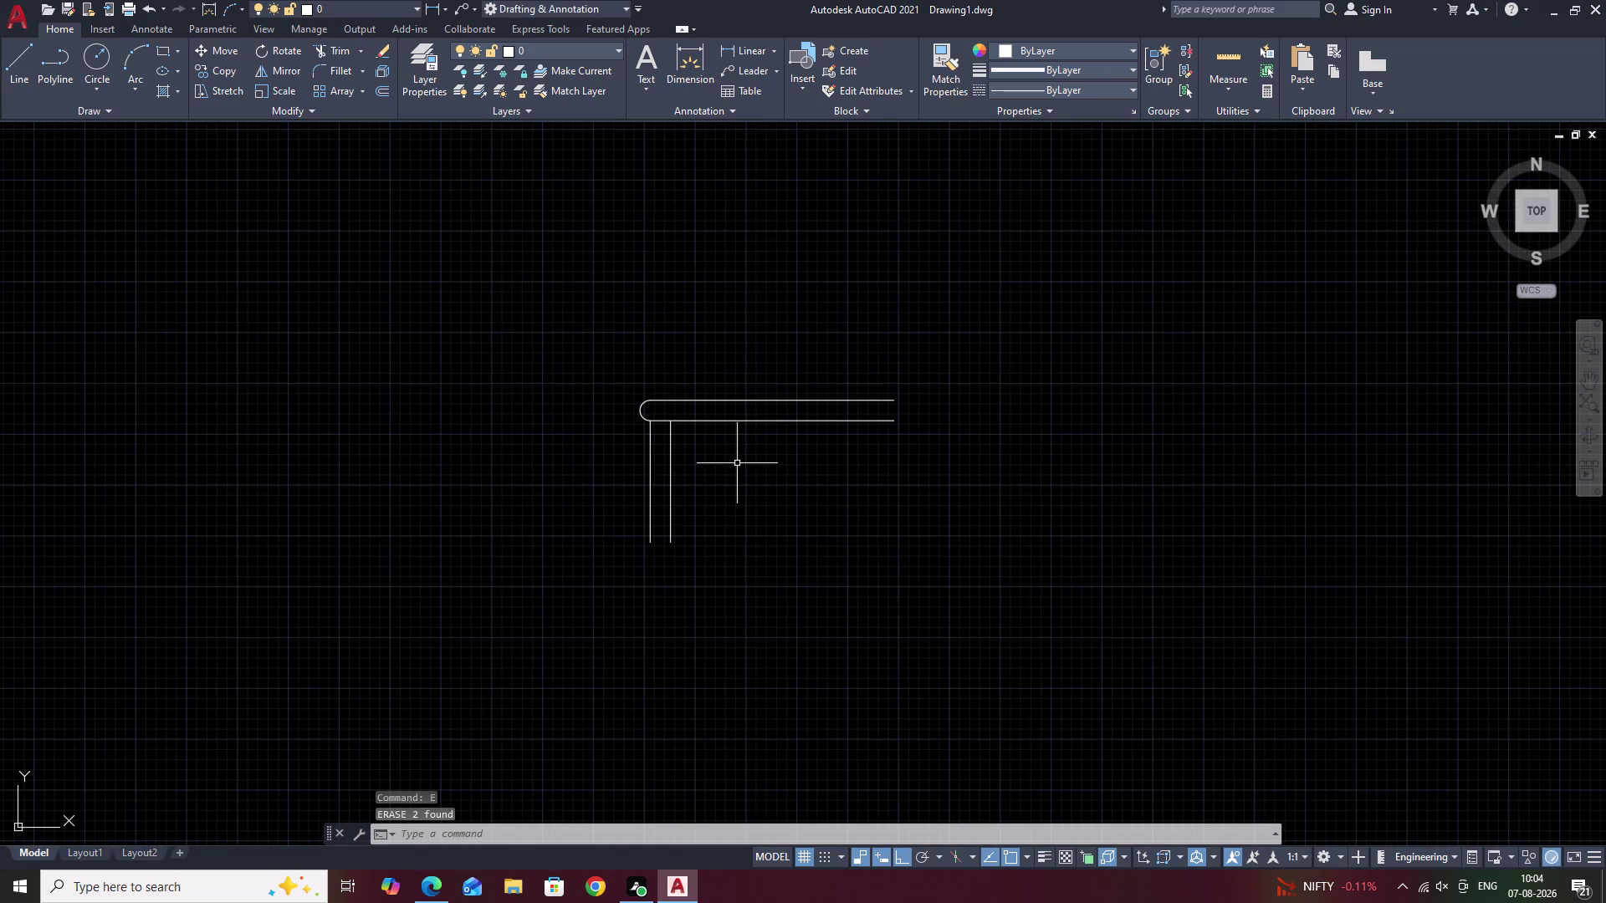
middle_drag(768, 470, 777, 429)
scroll(up, 3)
Select the whole step profile and start copying it from its base point.
scroll(down, 3)
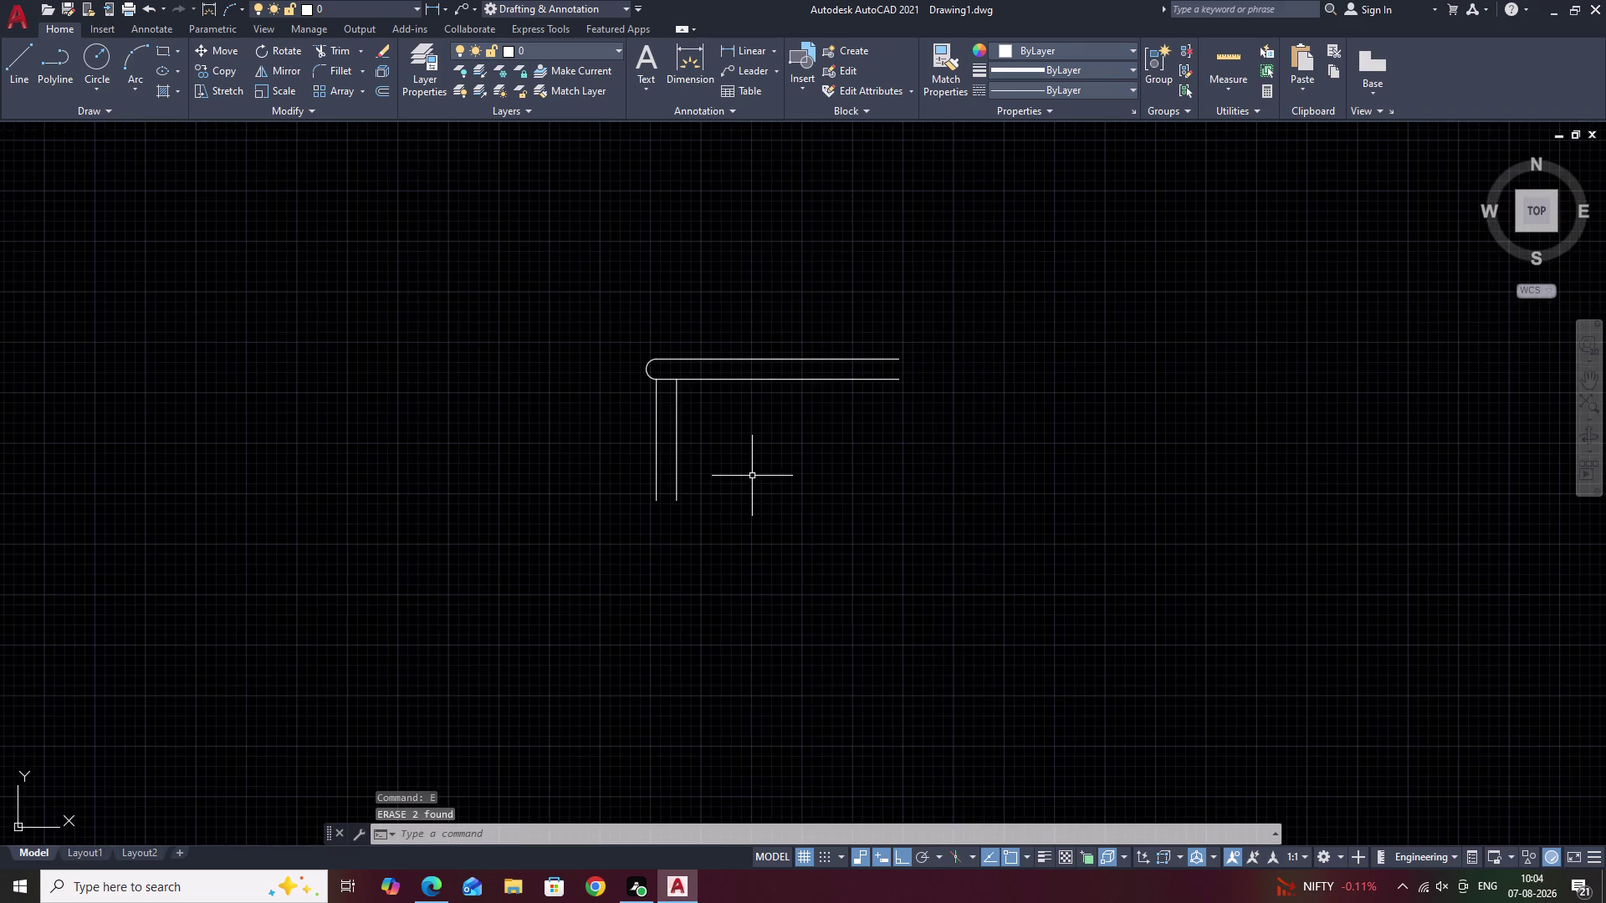
middle_drag(751, 476, 736, 503)
drag(943, 387, 593, 397)
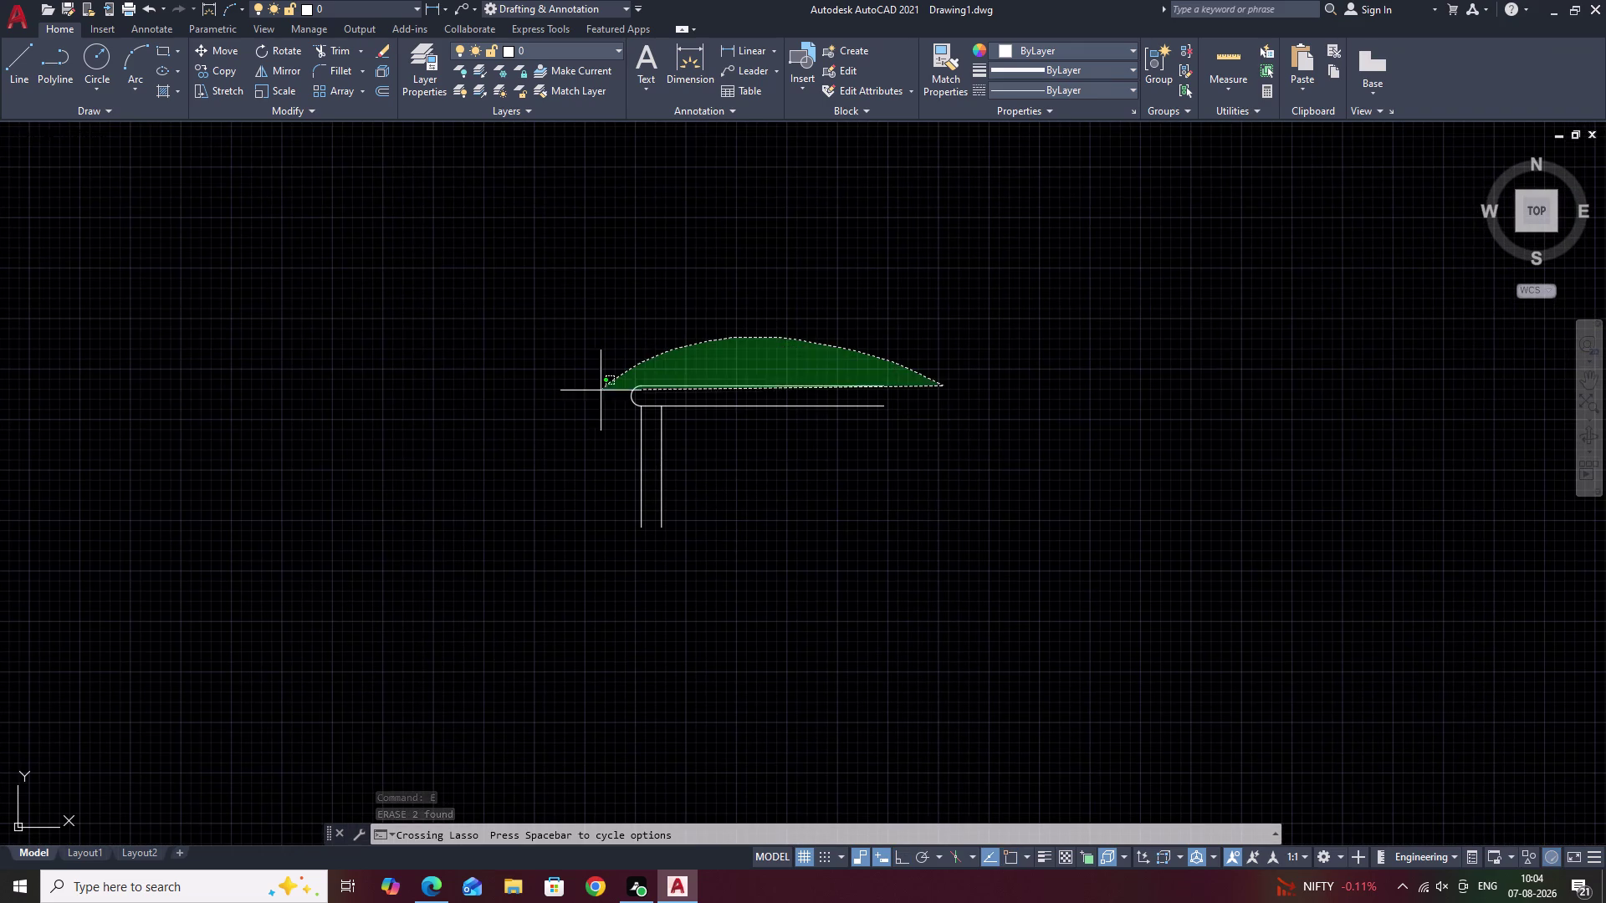
drag(593, 396, 697, 602)
text(CO)
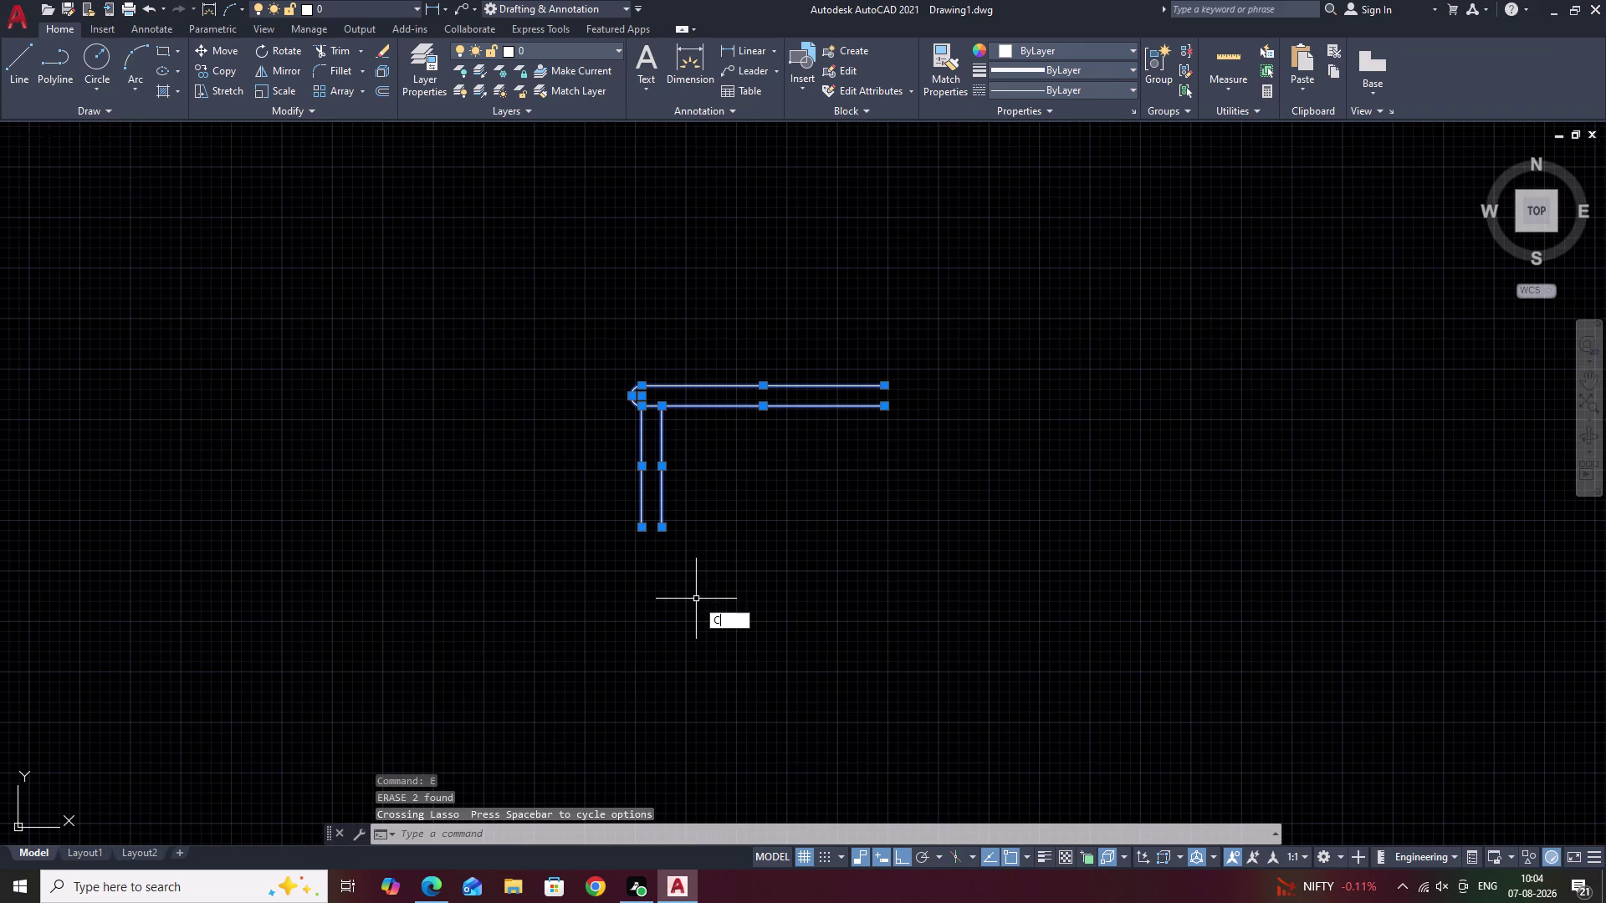
key(space)
click(640, 527)
With Ortho off, place the first step copy at the foot of the soffit lines.
scroll(down, 3)
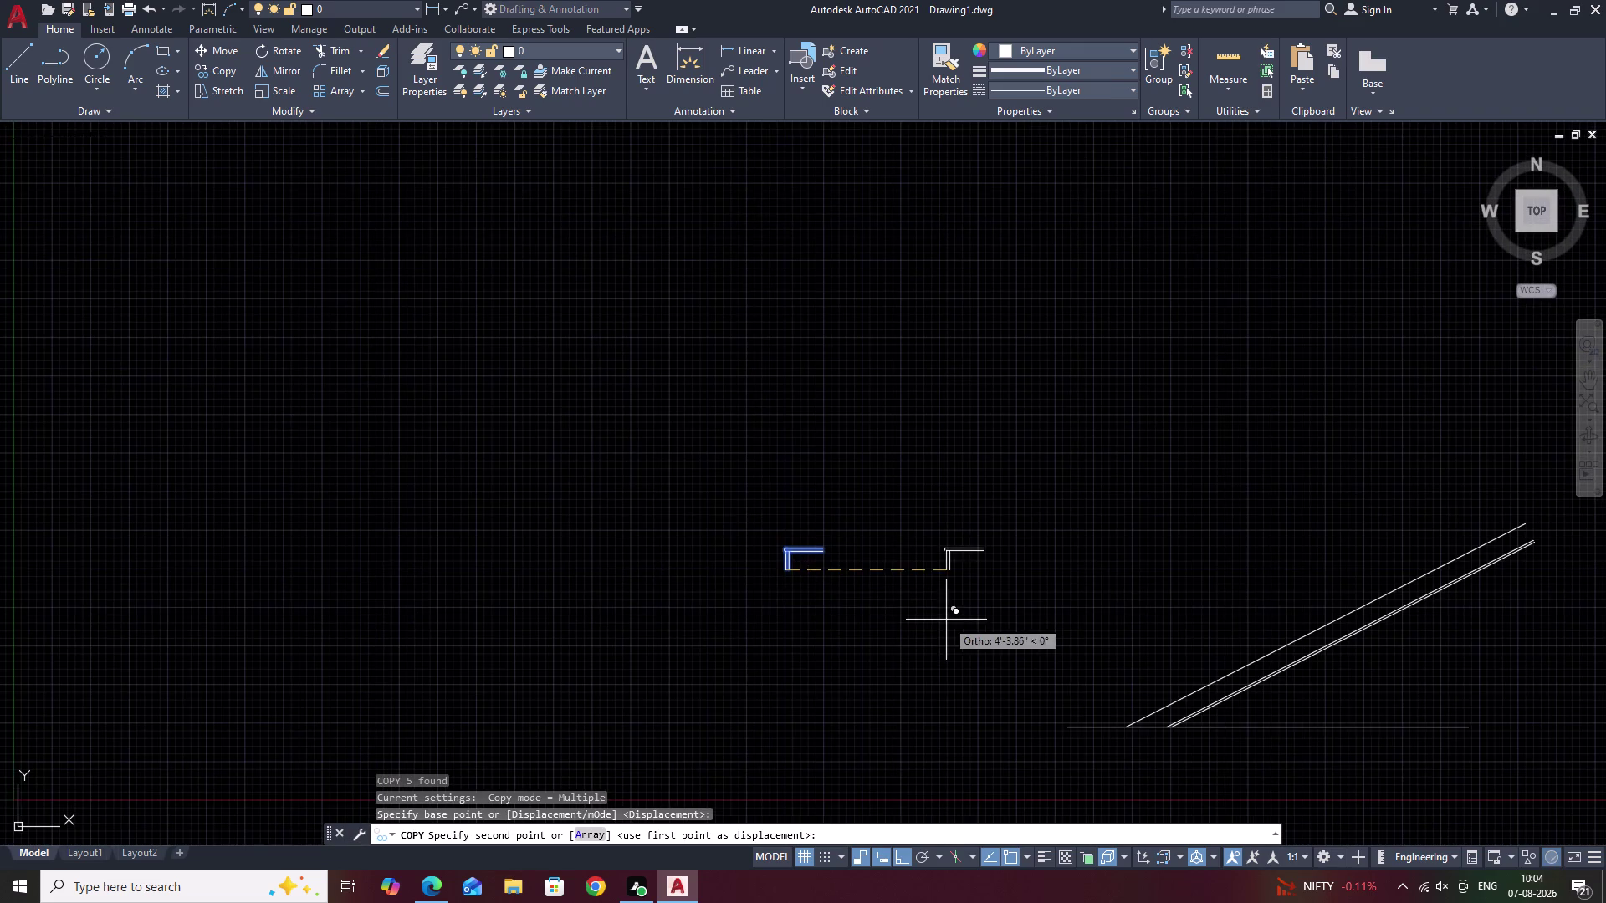
middle_drag(946, 619, 785, 670)
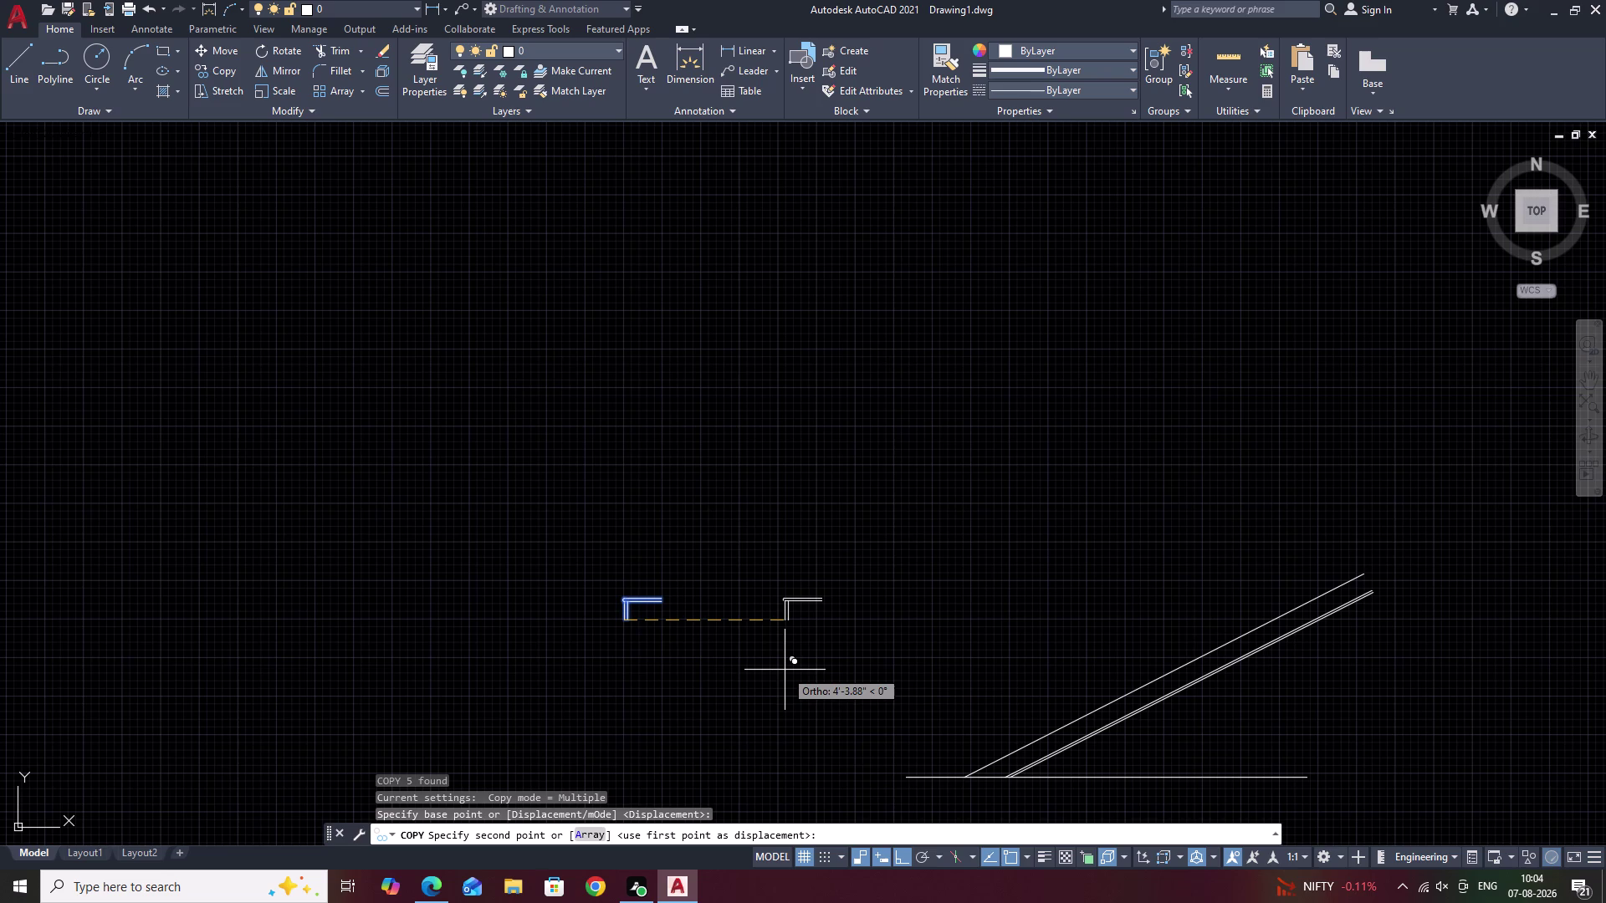
key(F8)
middle_drag(978, 698, 787, 595)
scroll(up, 3)
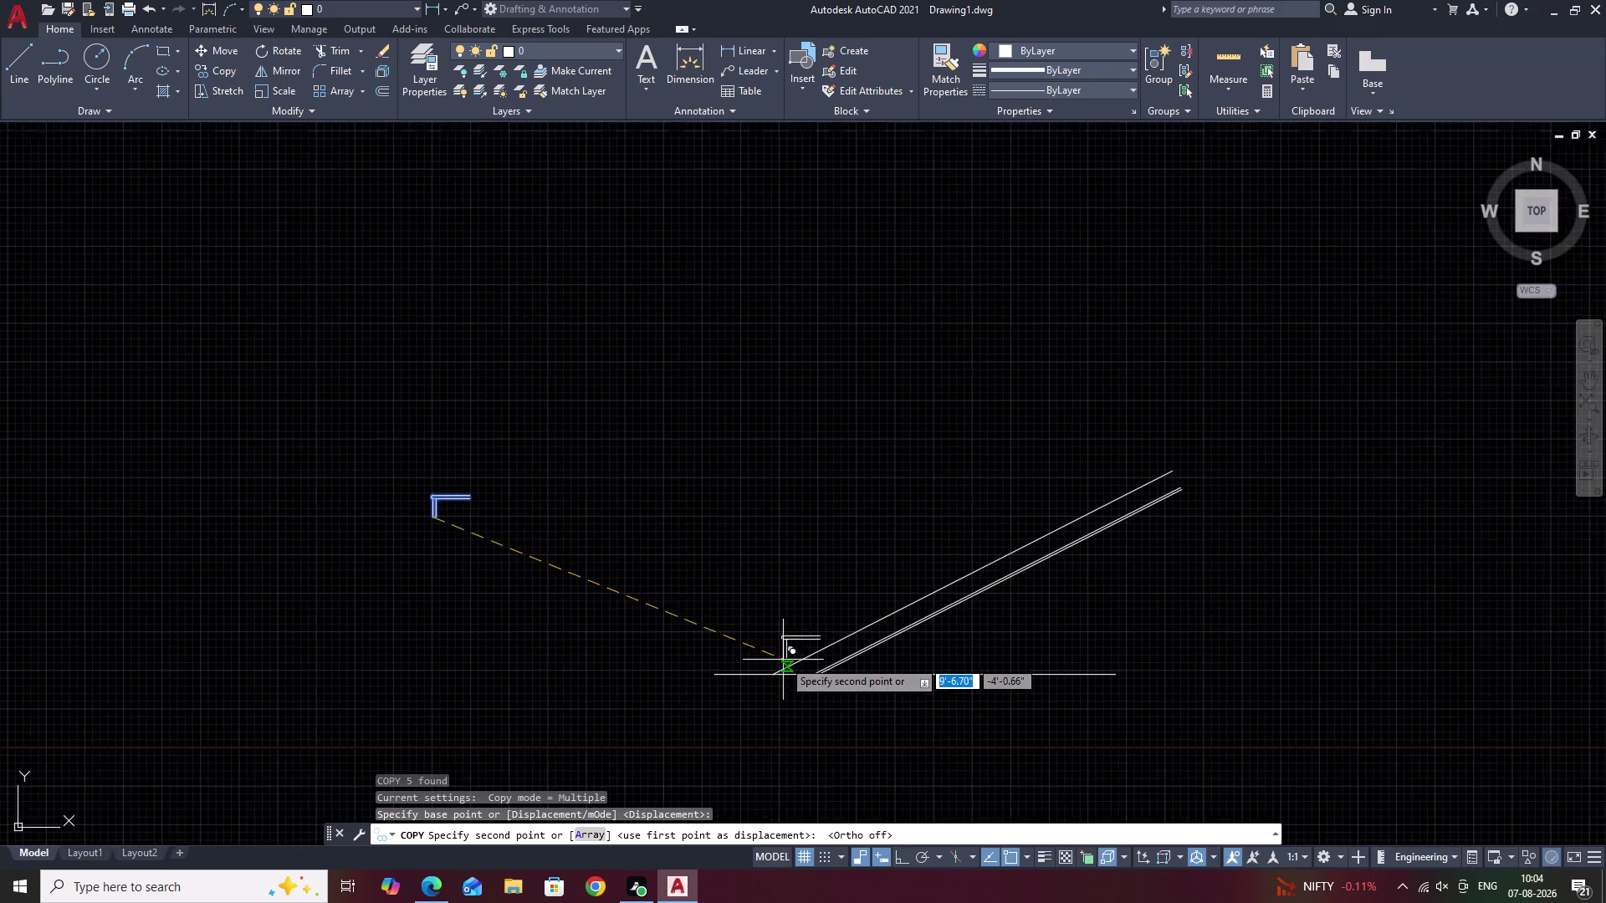
scroll(up, 3)
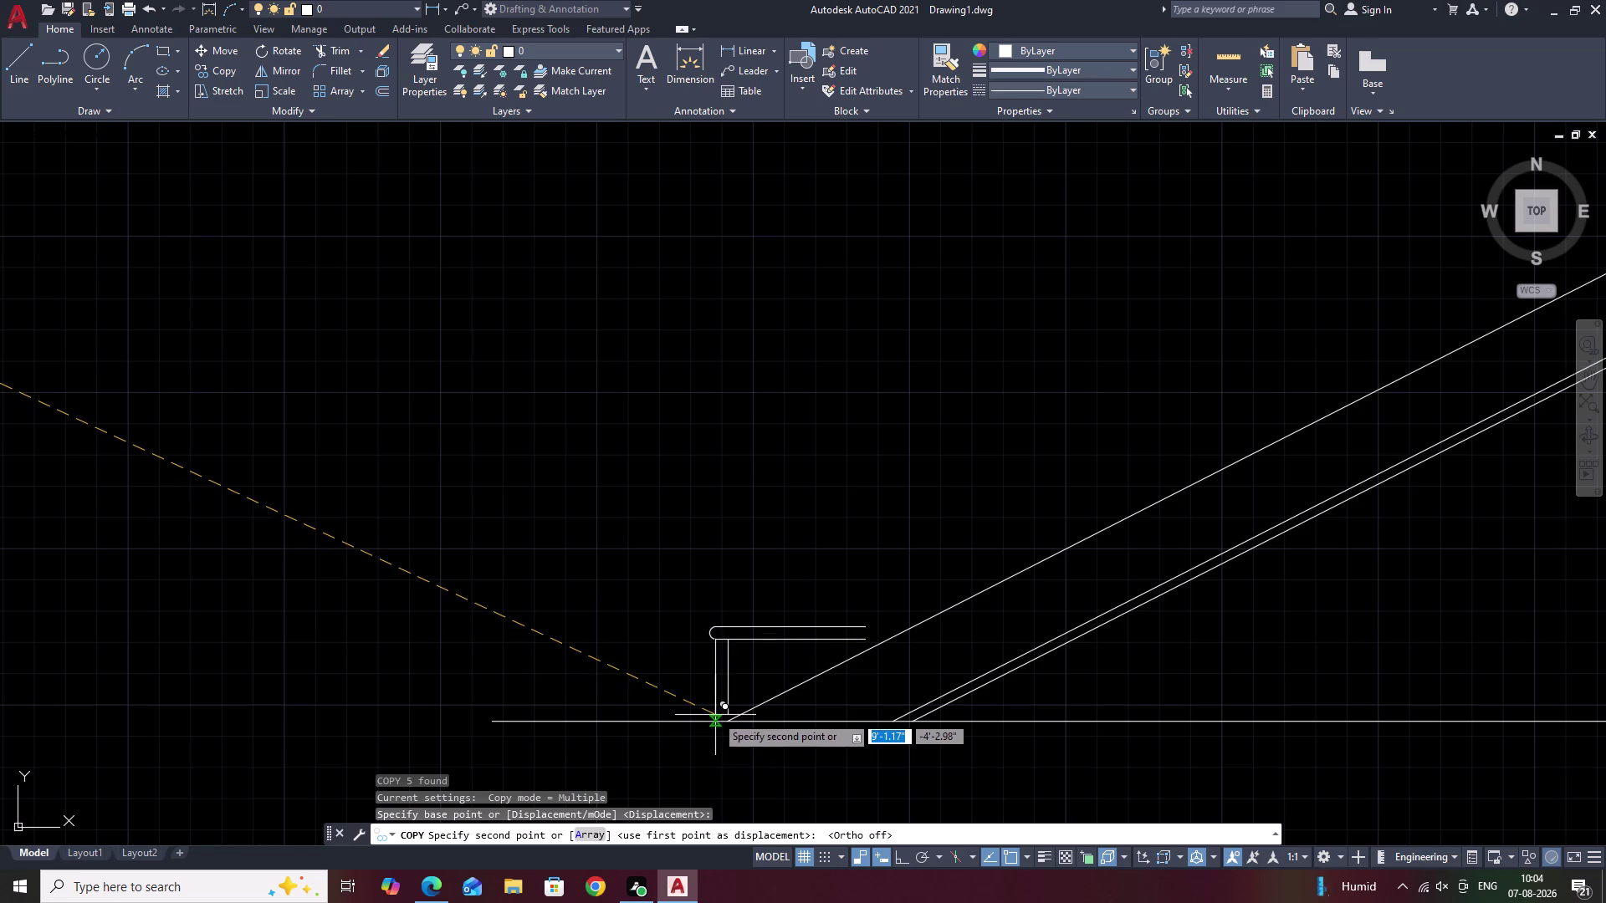
click(715, 715)
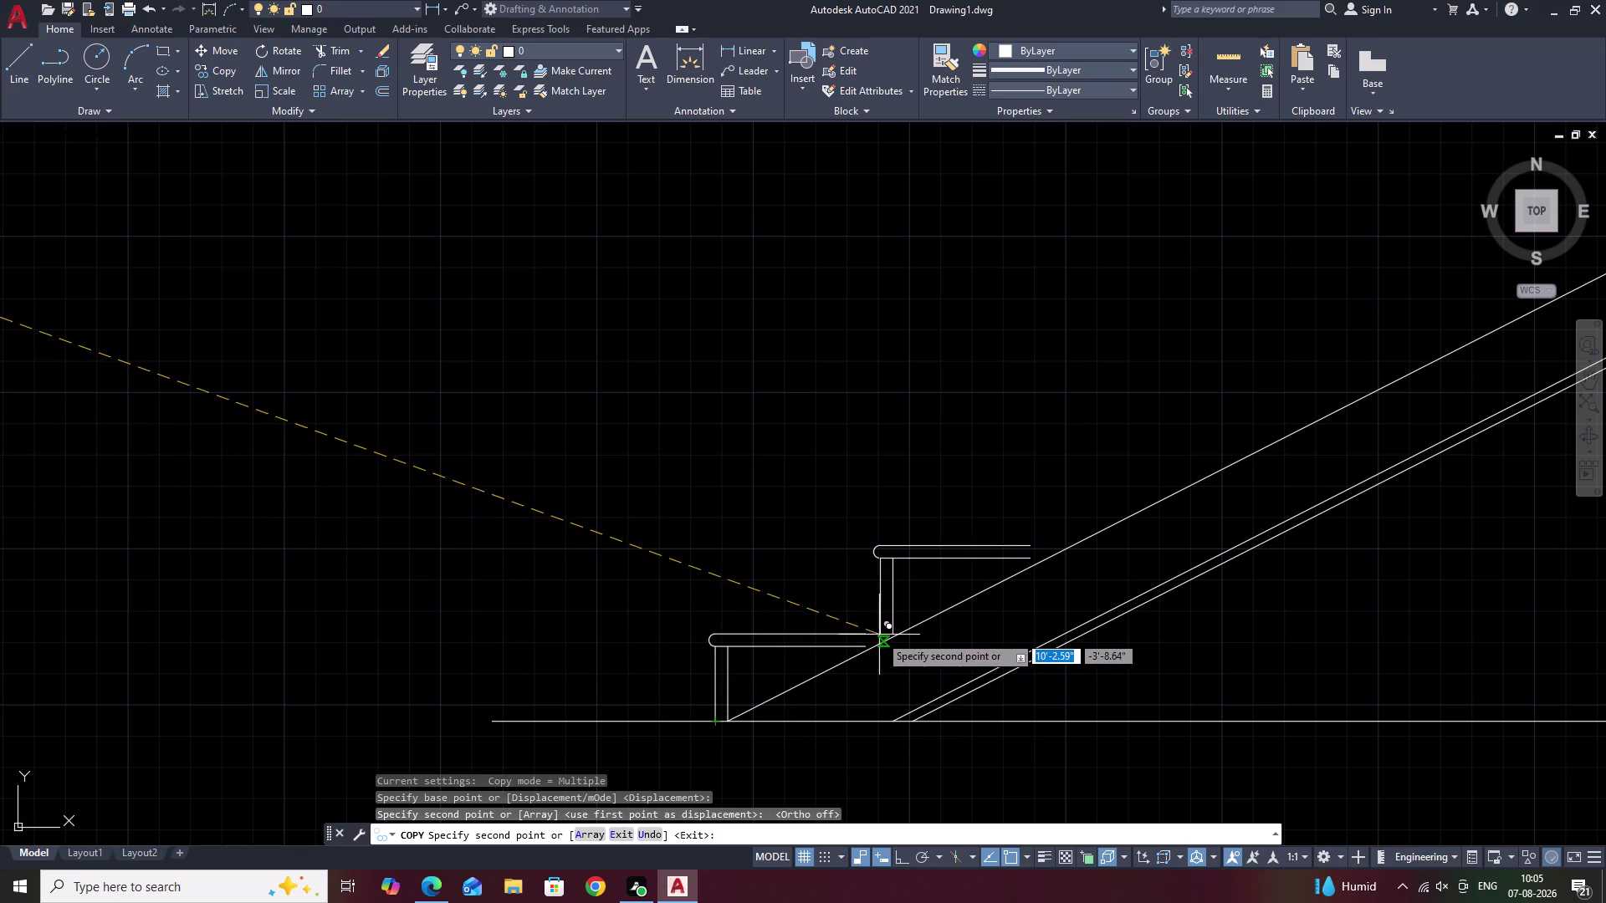
Place successive step copies corner to corner up the slope, following the soffit.
click(864, 636)
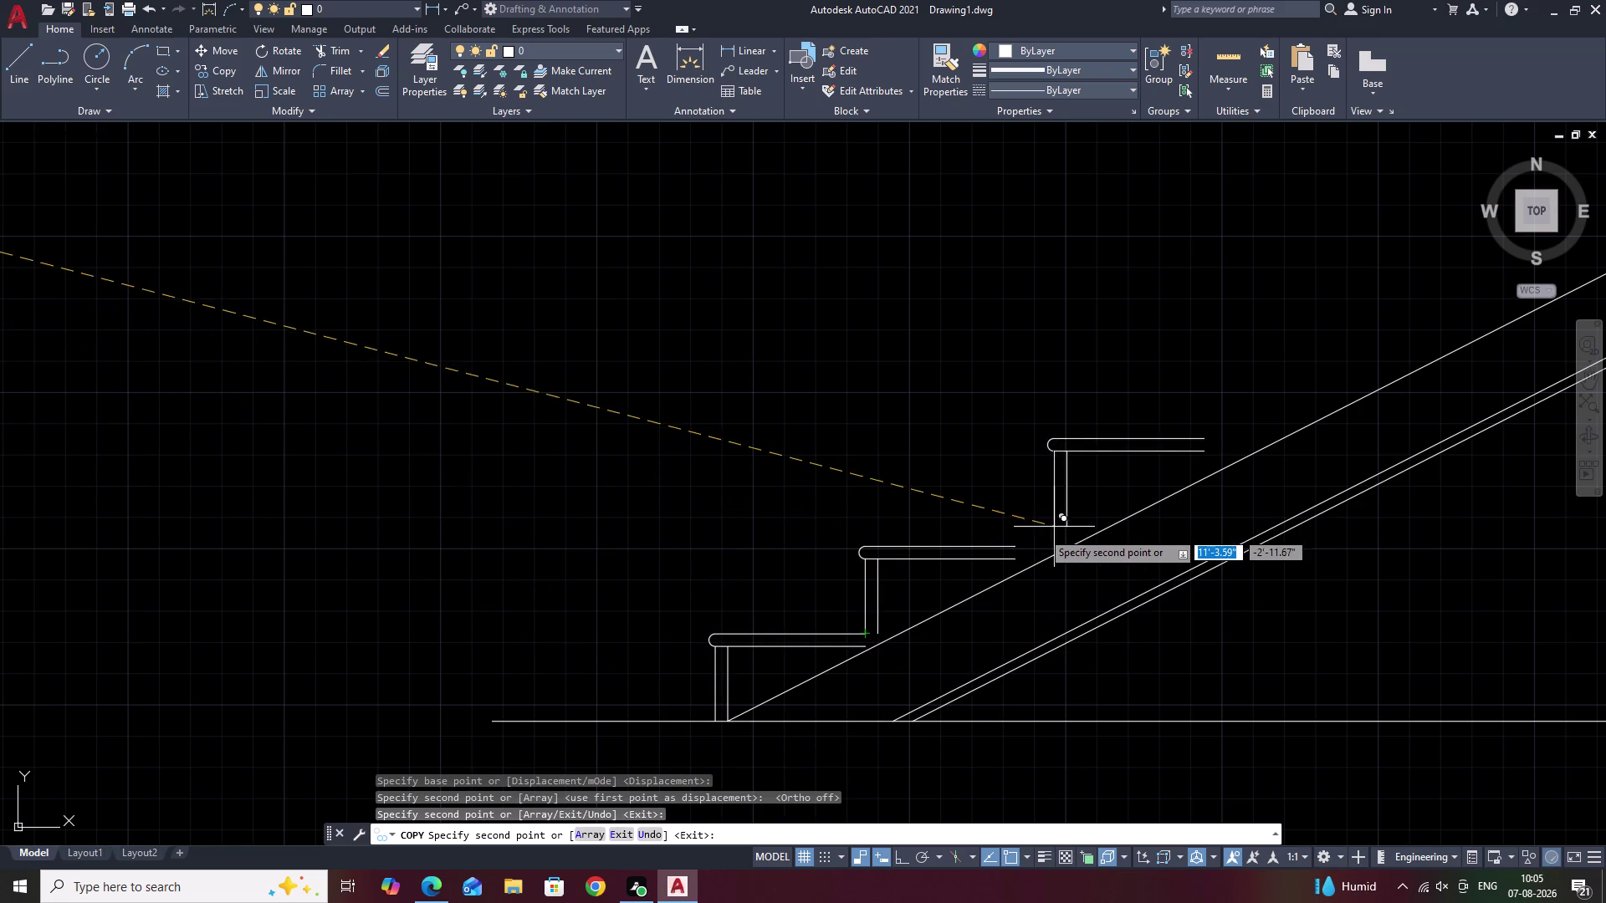
click(1010, 547)
middle_drag(1134, 506, 853, 710)
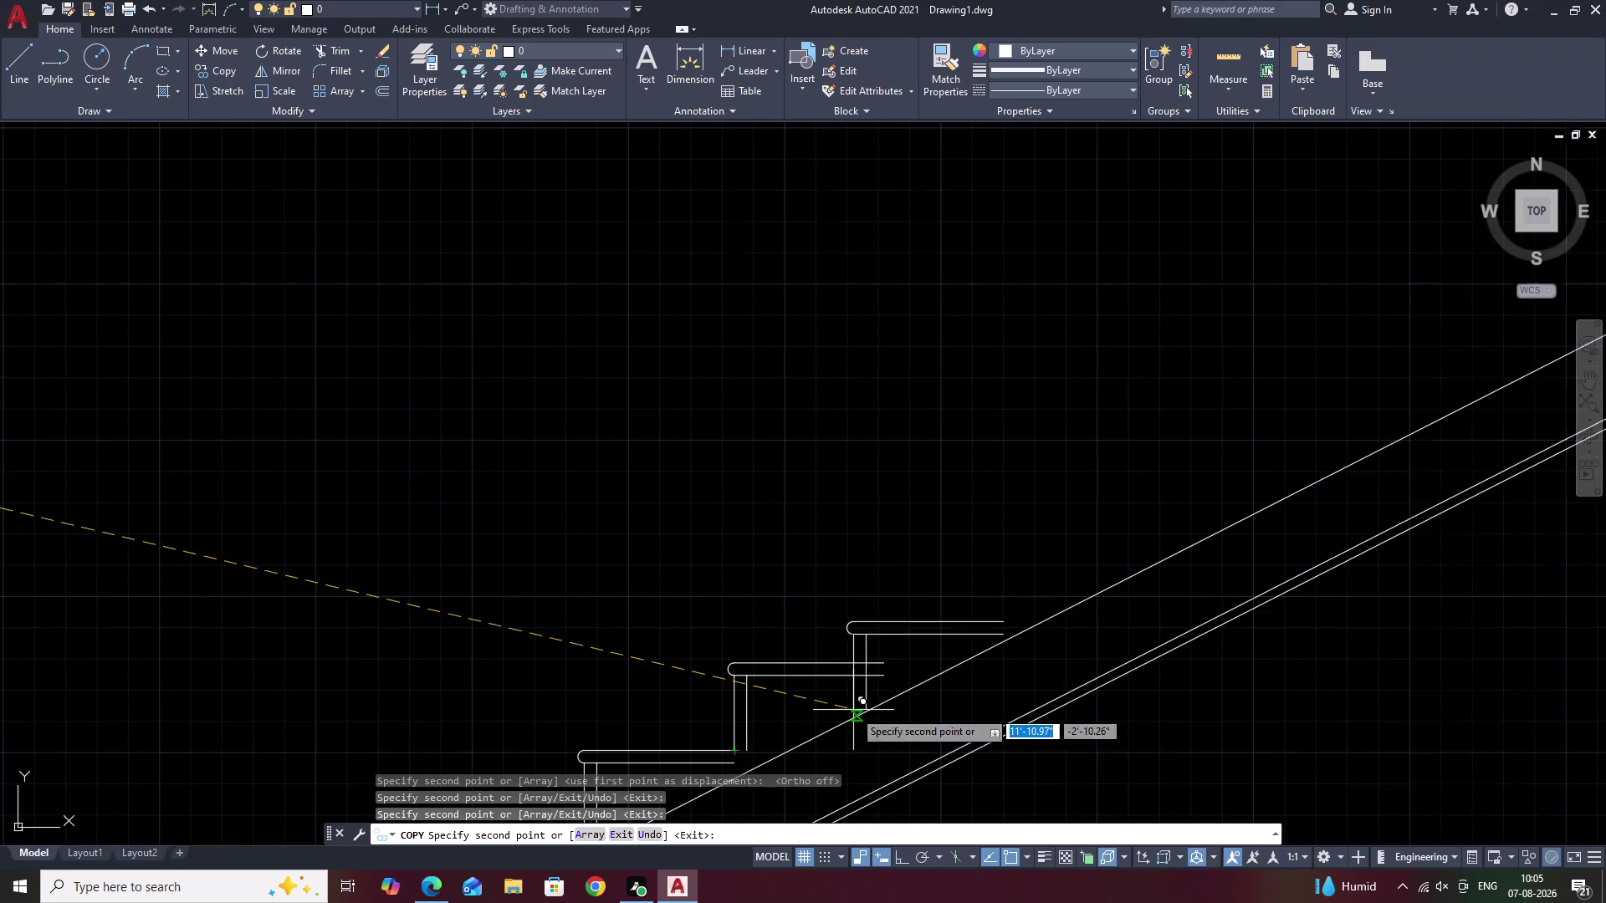
click(882, 658)
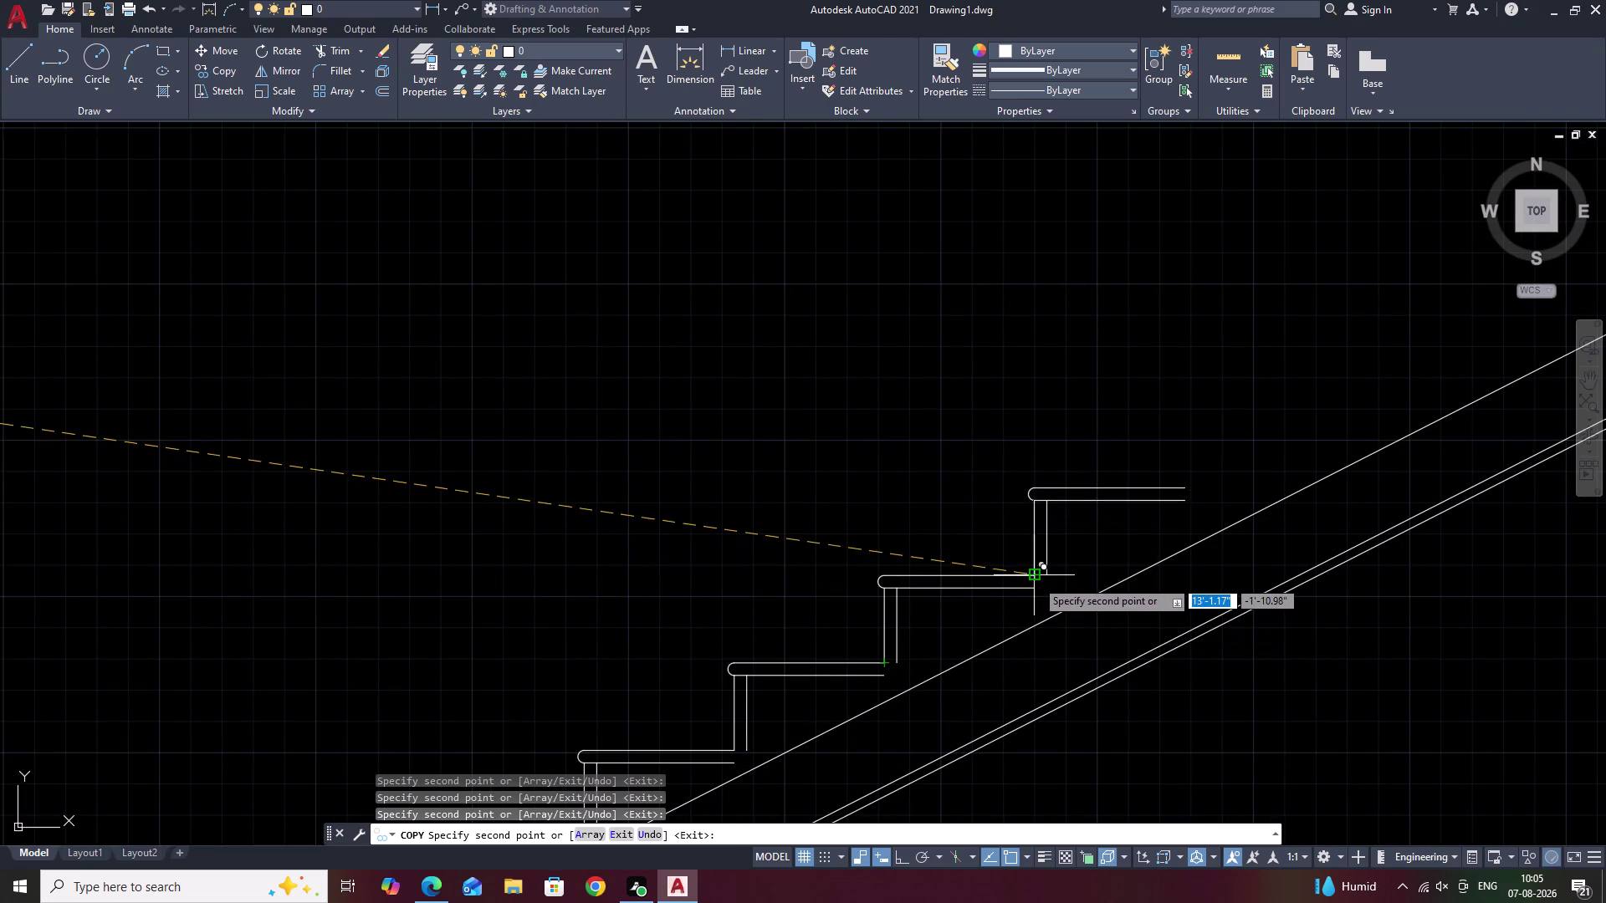
click(1035, 579)
middle_drag(1208, 529, 1060, 715)
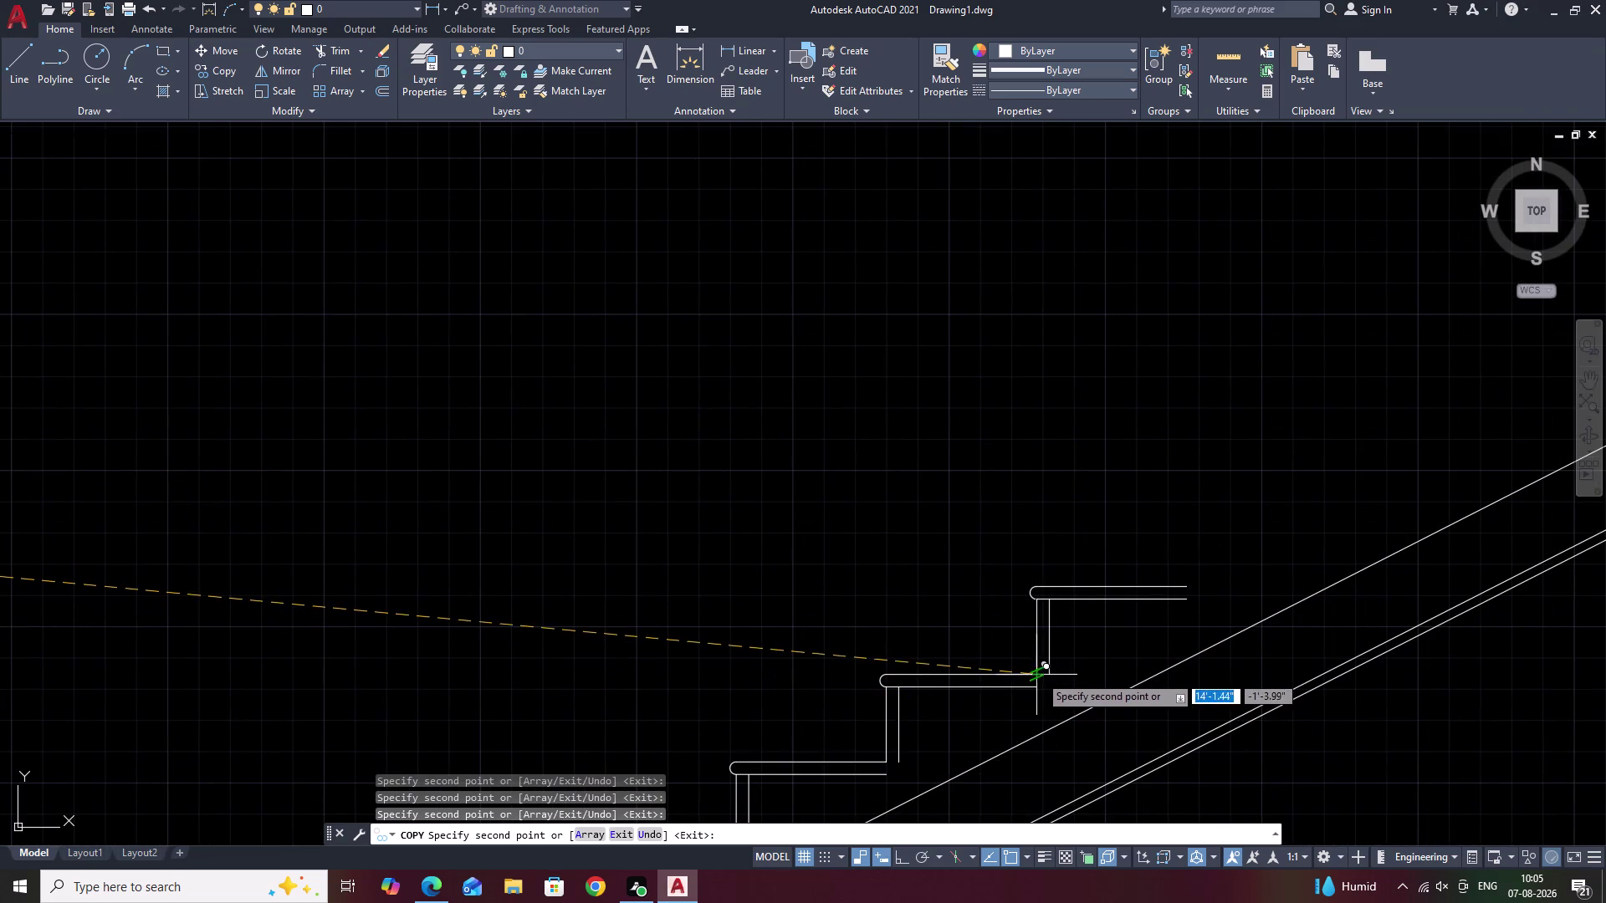
click(1038, 675)
middle_drag(1231, 672, 1069, 808)
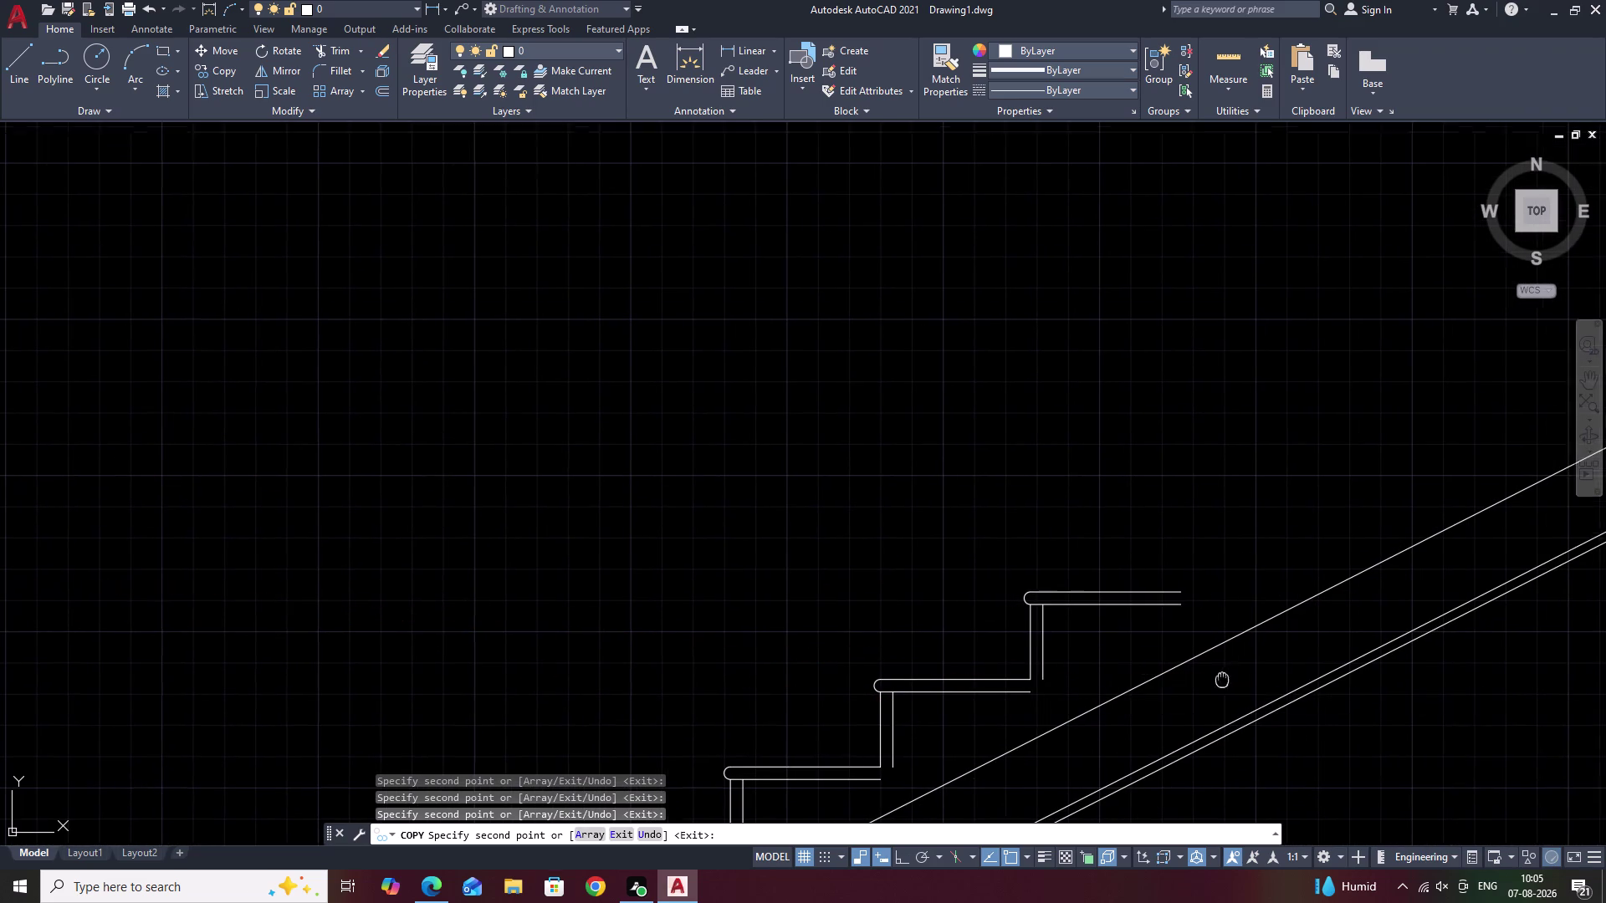
middle_drag(1069, 809, 1057, 821)
click(1015, 737)
middle_drag(1159, 707, 1070, 804)
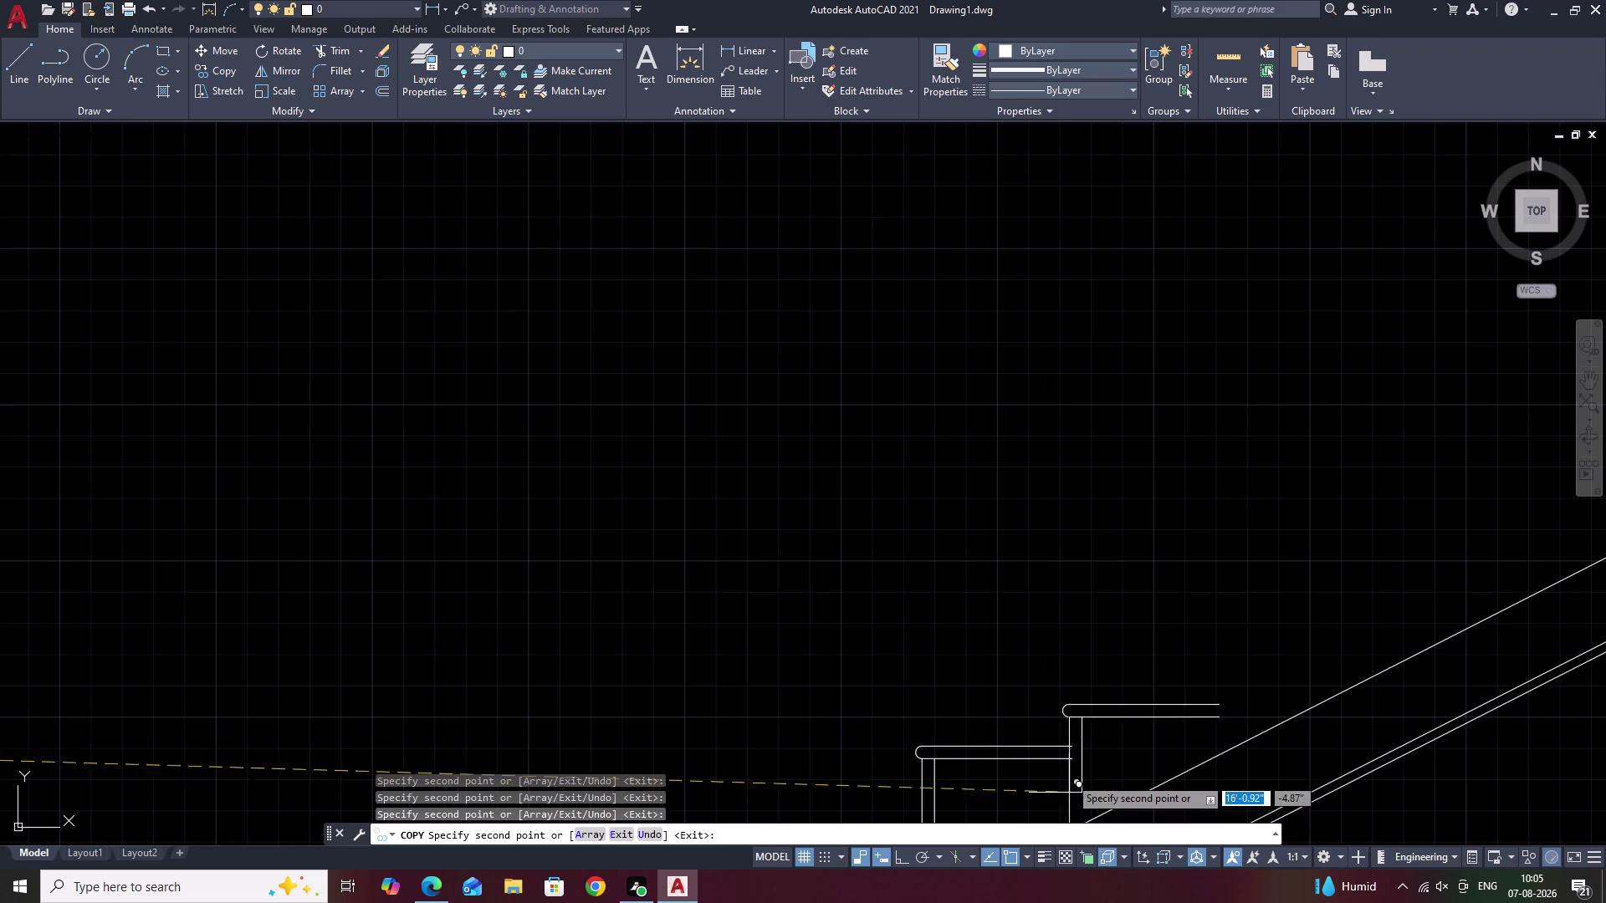
click(1072, 745)
Place the final step copies near the top of the flight and end copying.
scroll(down, 3)
middle_drag(1128, 738, 1223, 646)
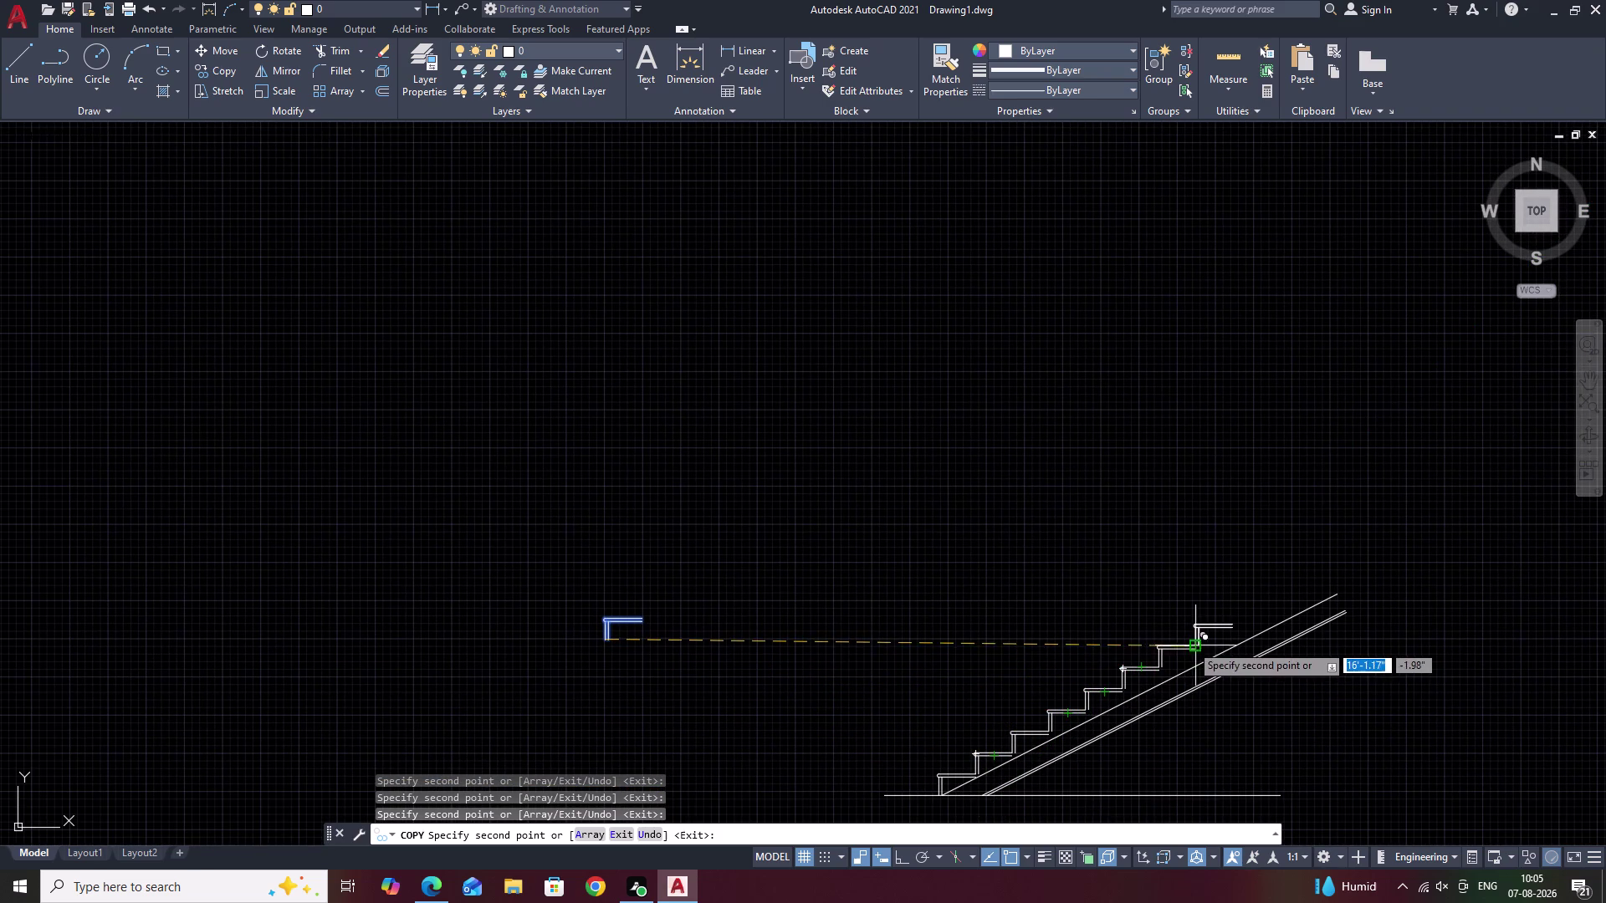
click(1234, 620)
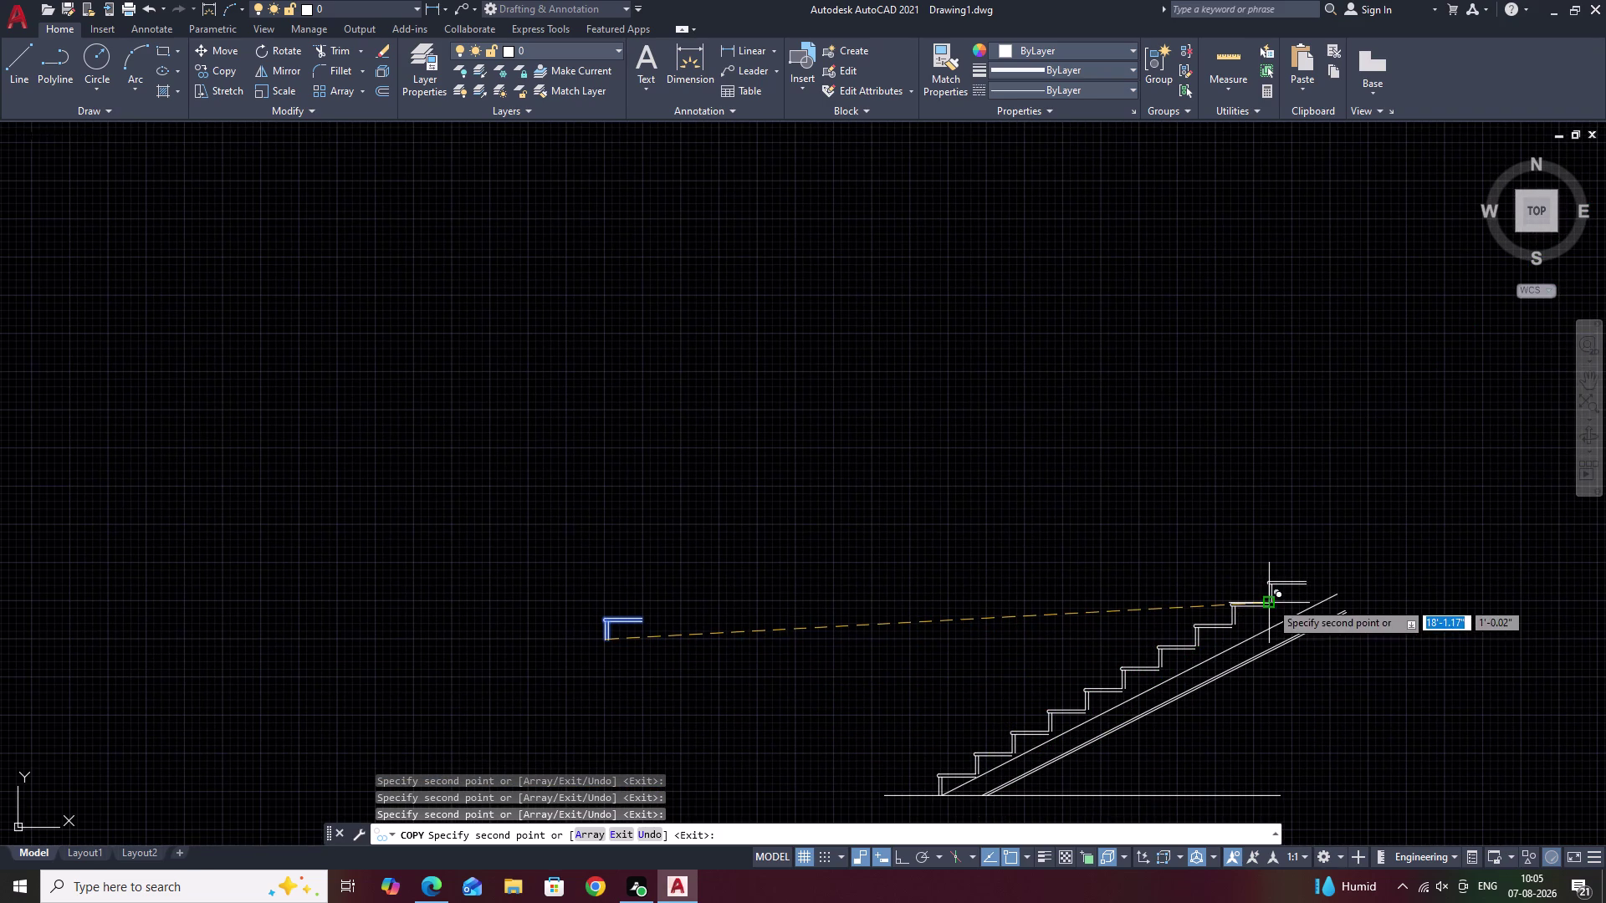
click(1269, 601)
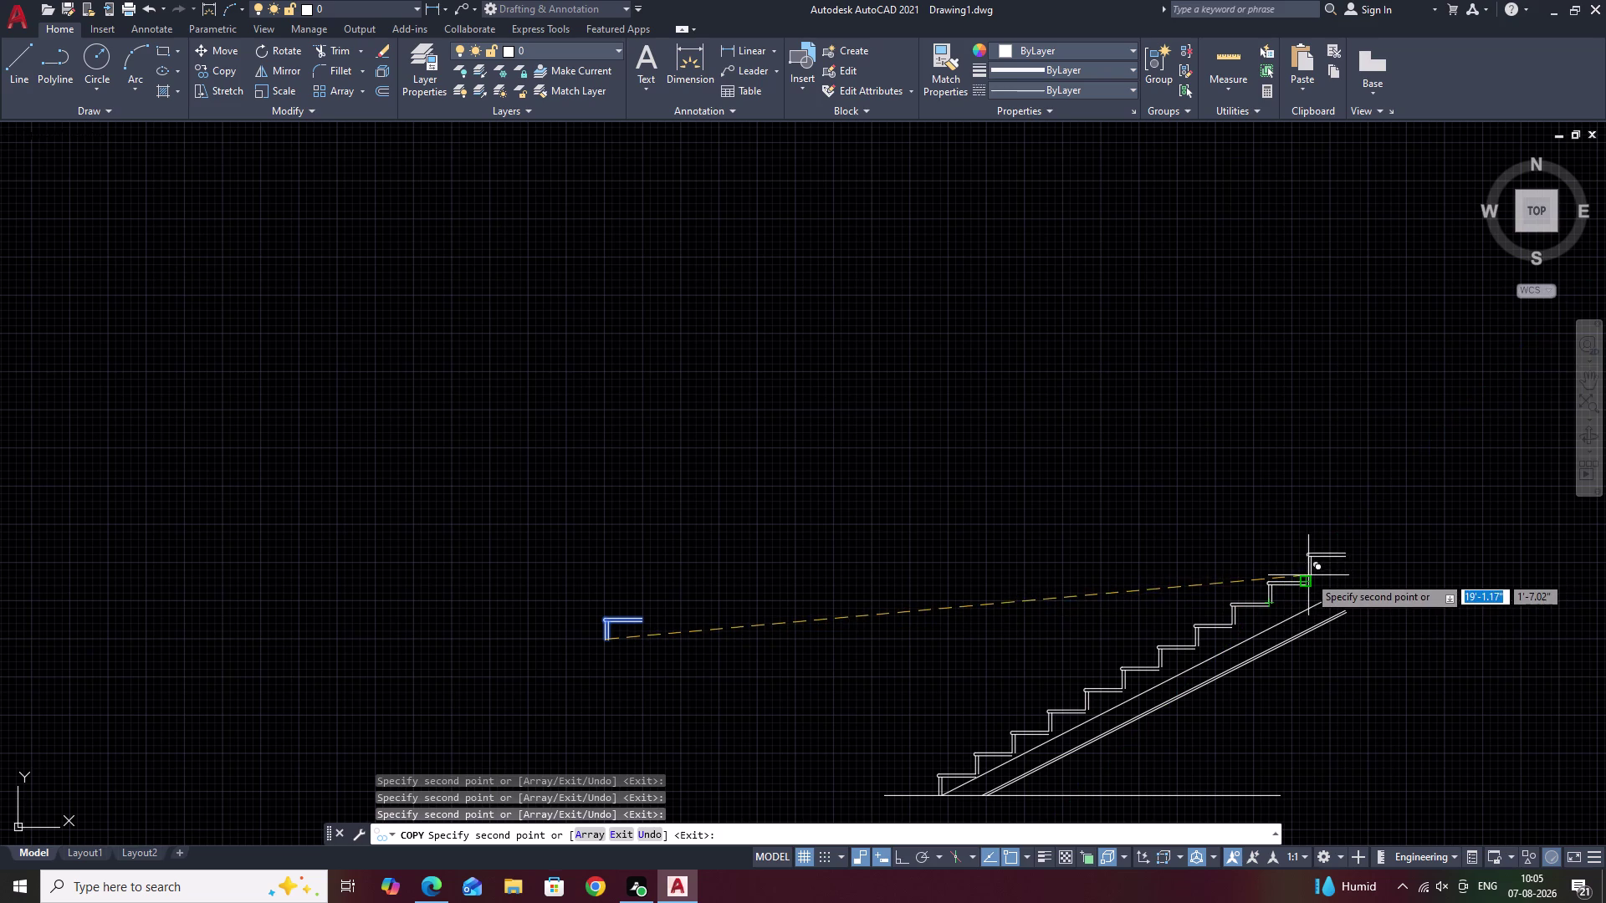
double_click(1308, 575)
right_click(1307, 575)
scroll(down, 3)
click(1377, 591)
key(Escape)
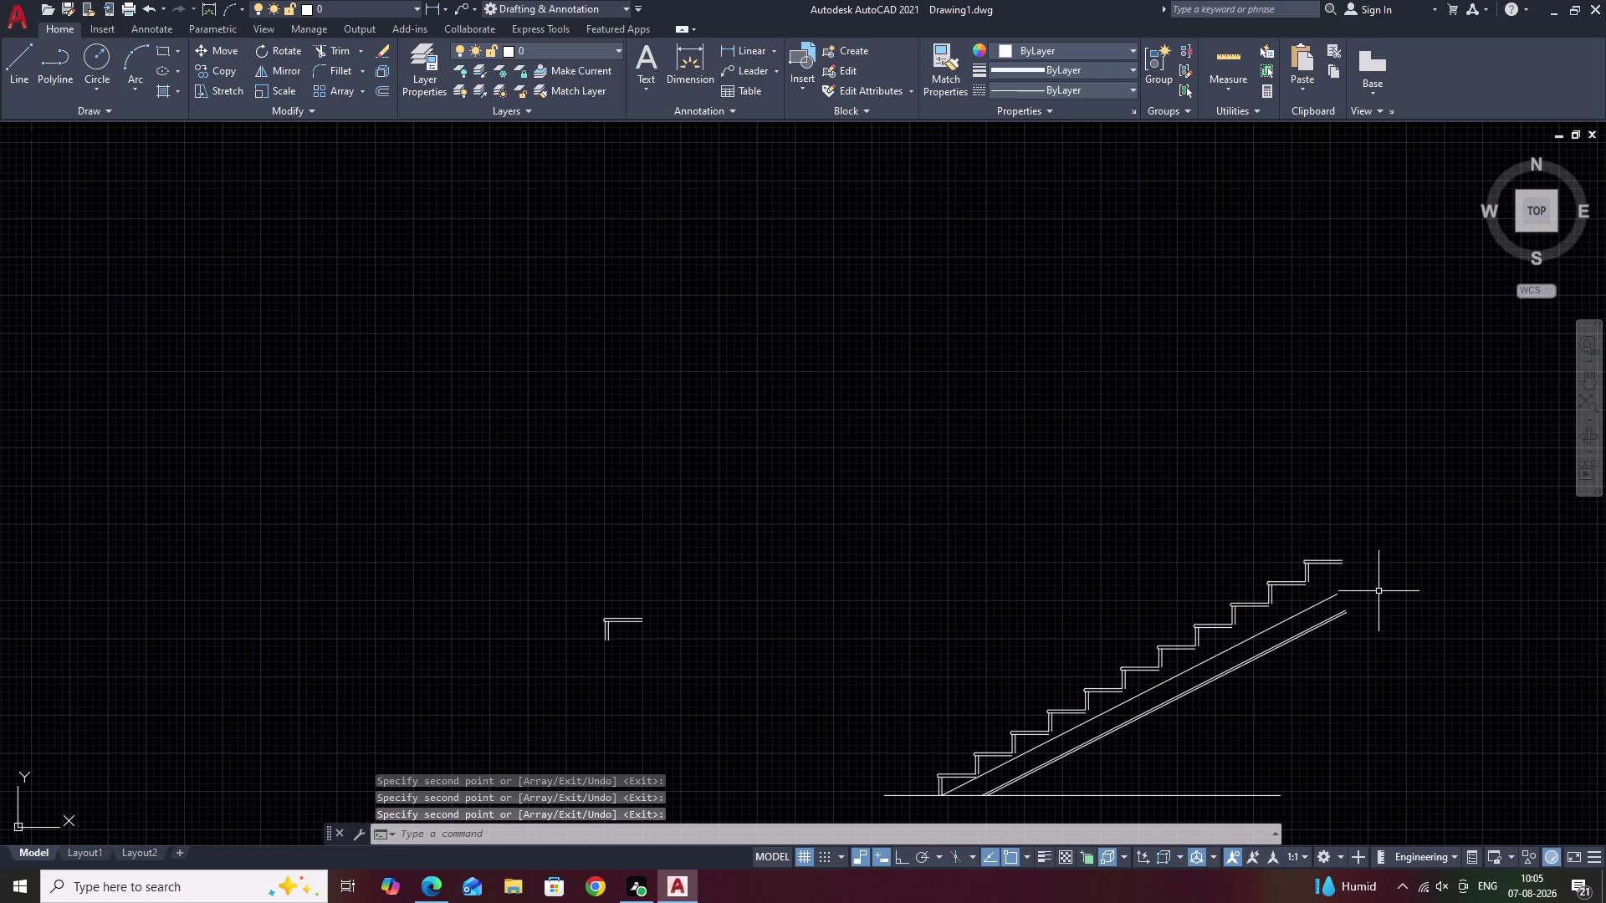
Select the slanted line along the nosings and start moving it, then cancel.
scroll(up, 3)
scroll(down, 3)
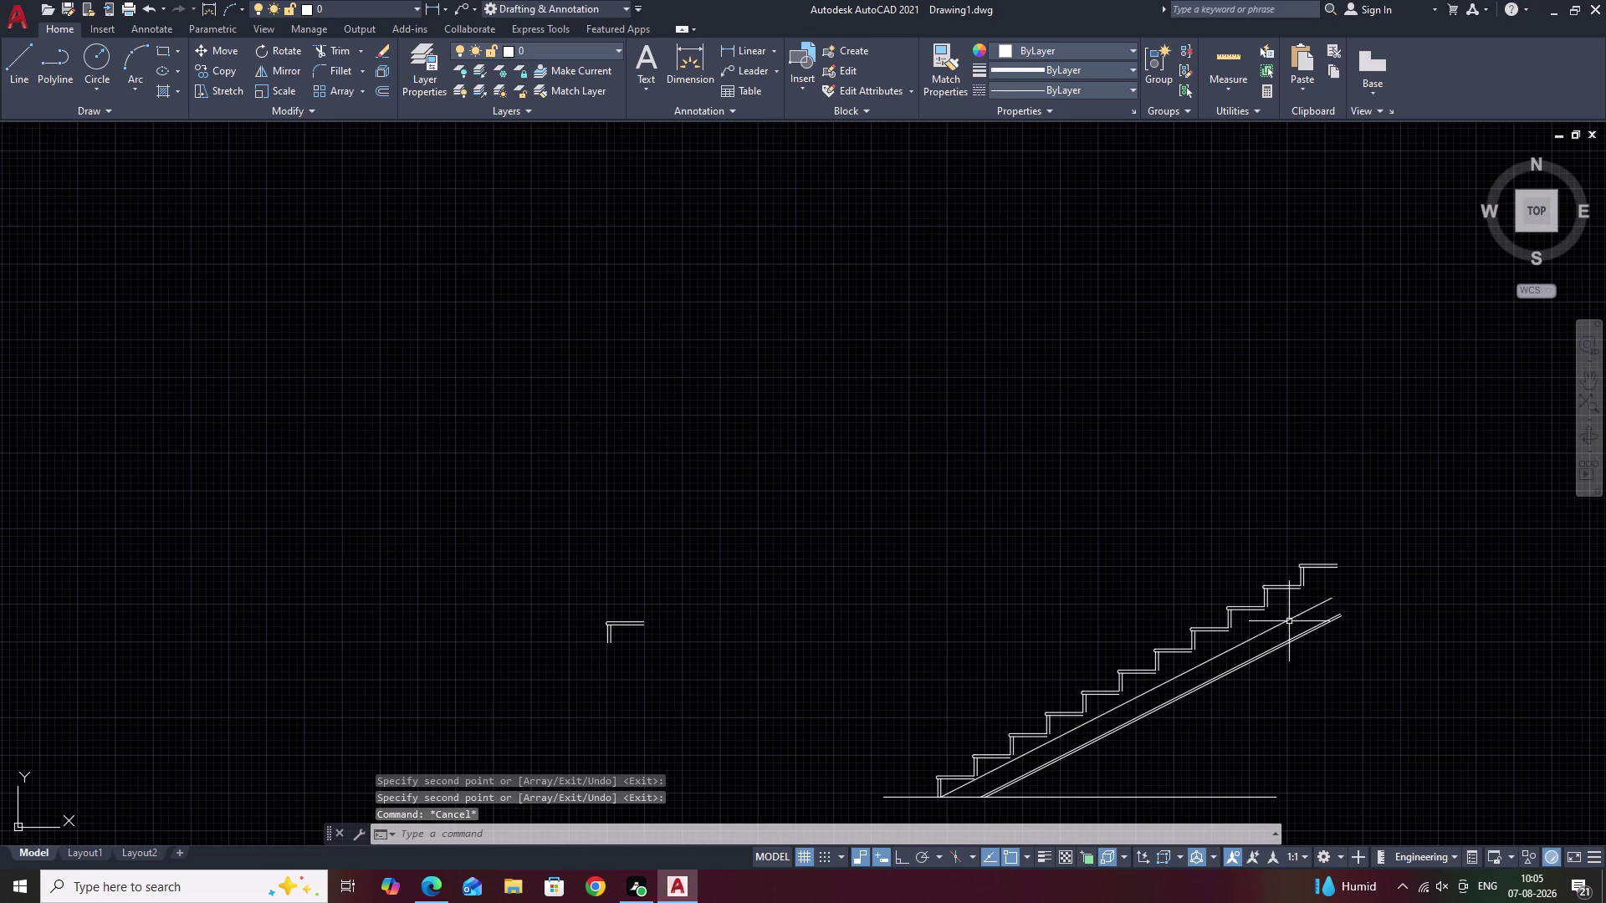
click(1285, 621)
text(M)
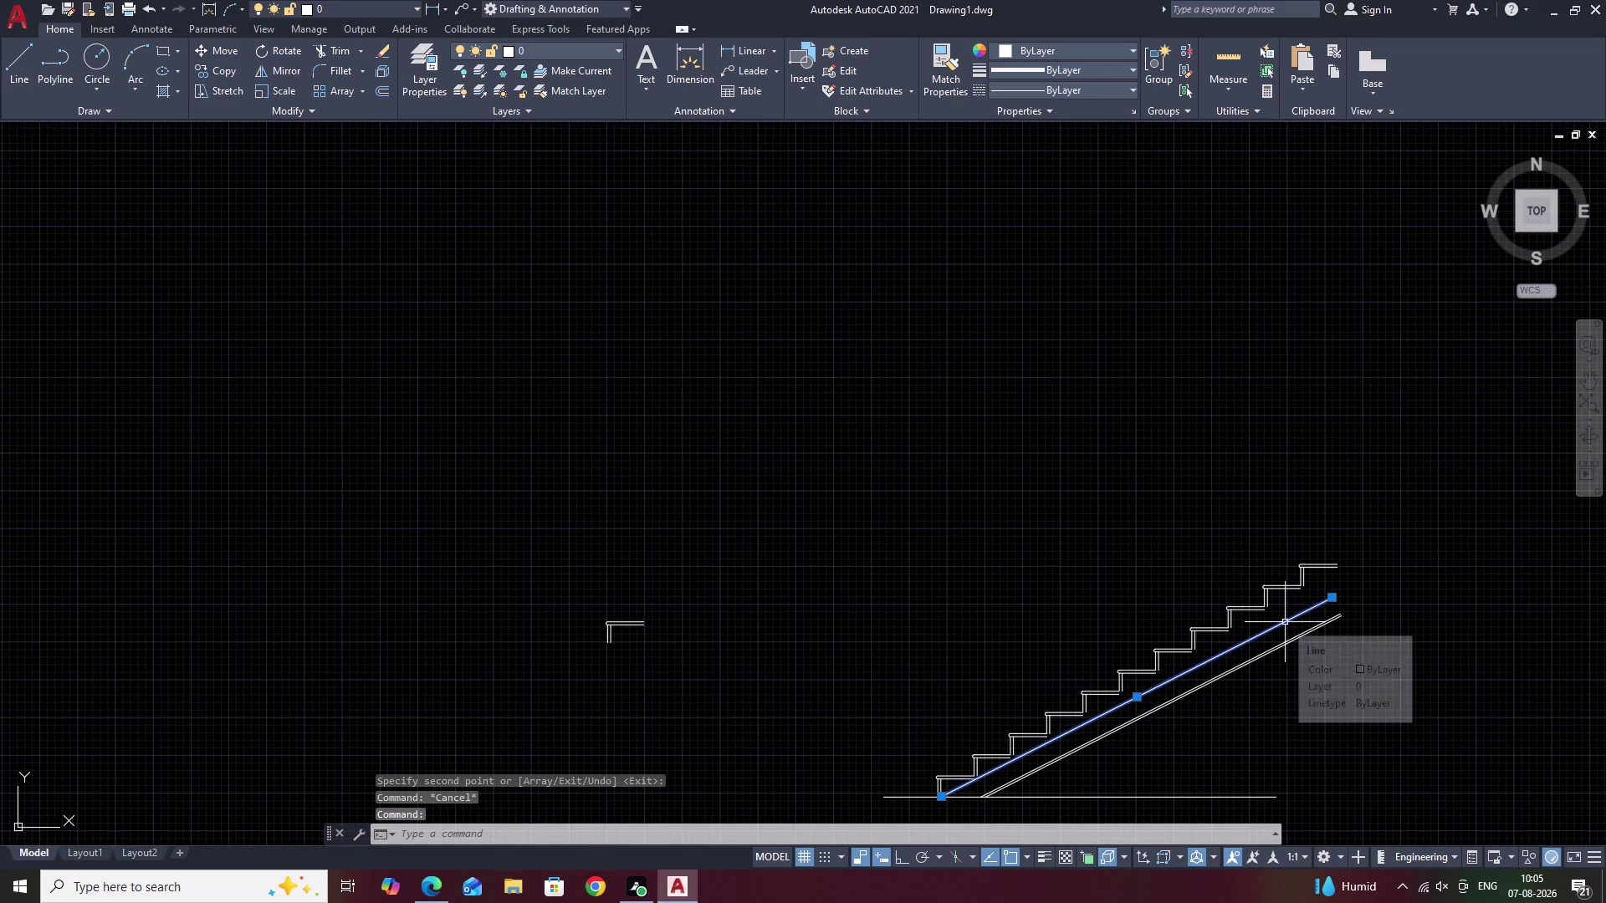
key(space)
click(1332, 595)
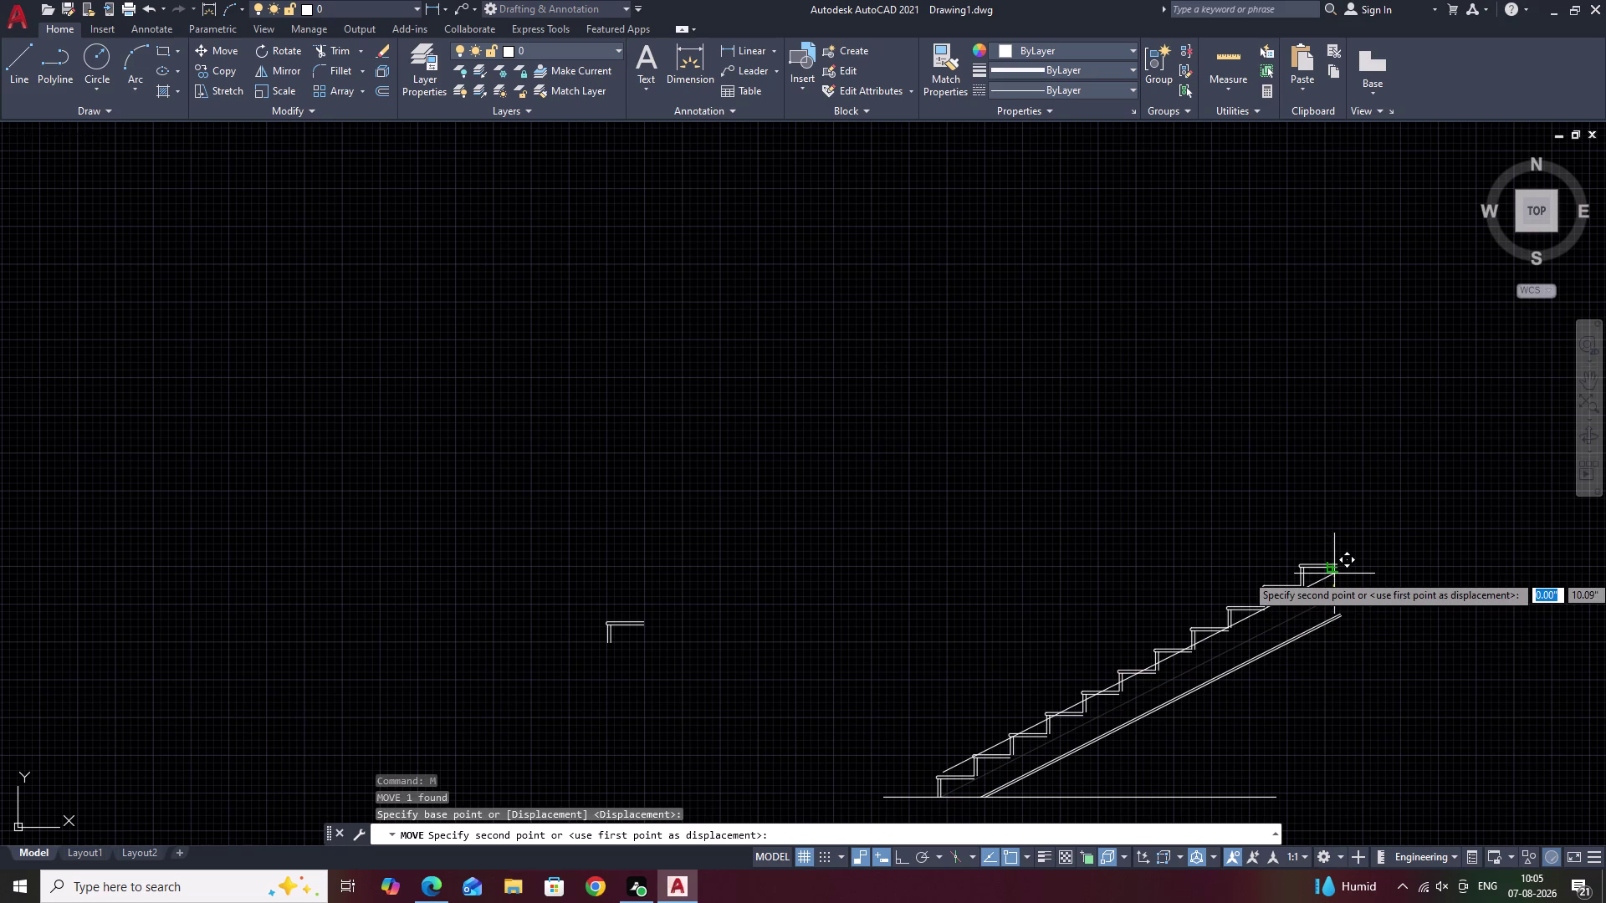
click(1335, 574)
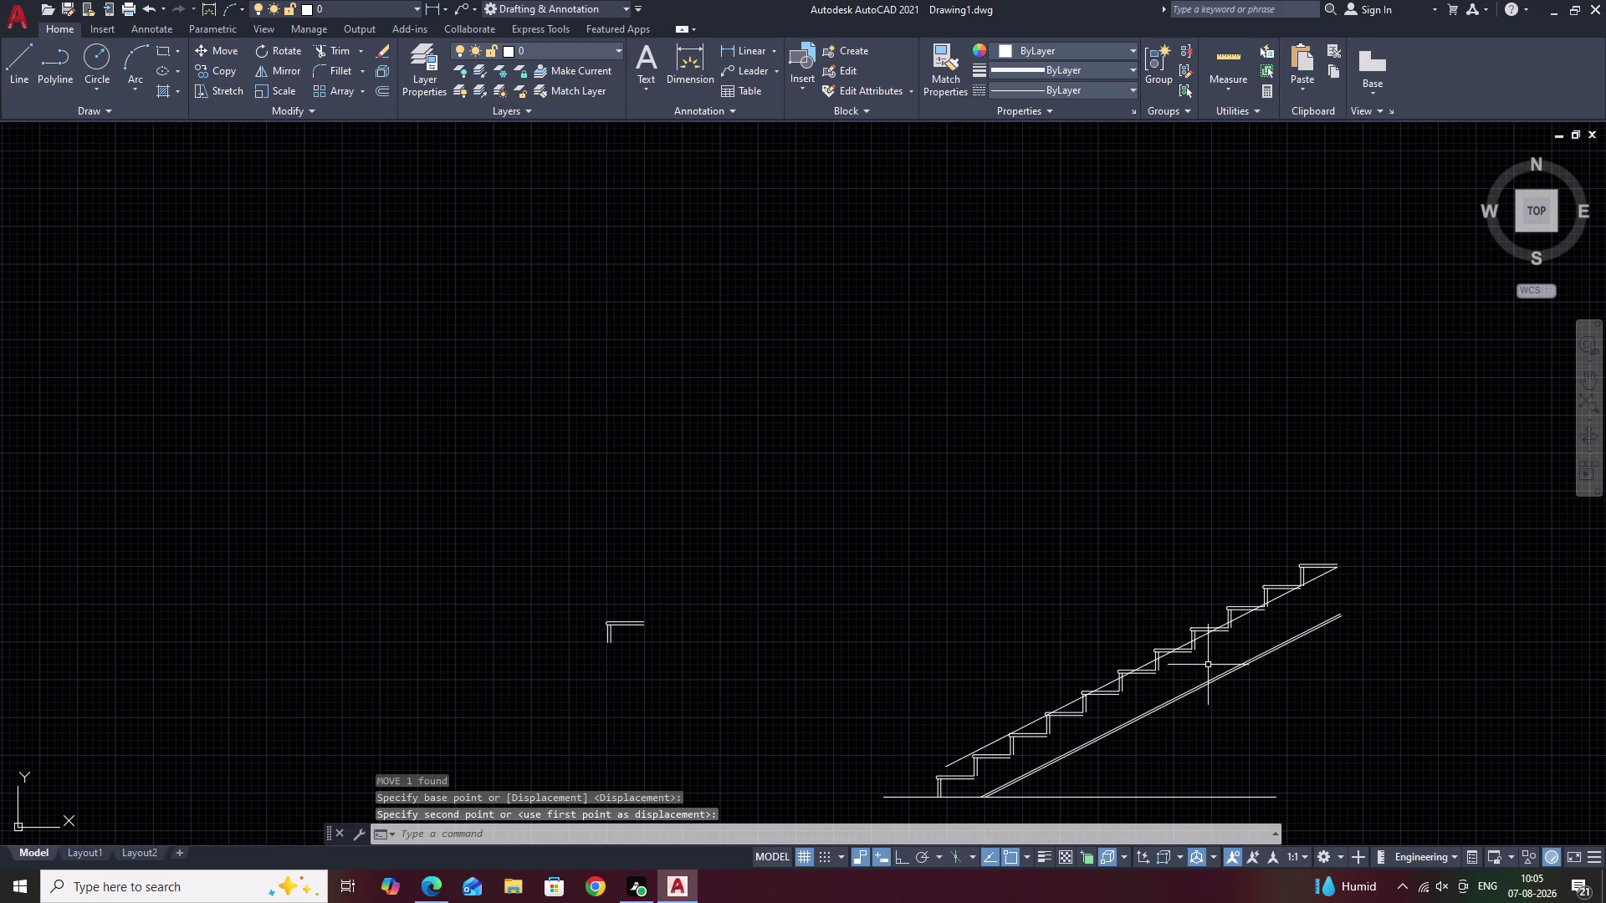
key(Escape)
Erase the 6-inch slanted guide line beneath the step corners.
click(1182, 644)
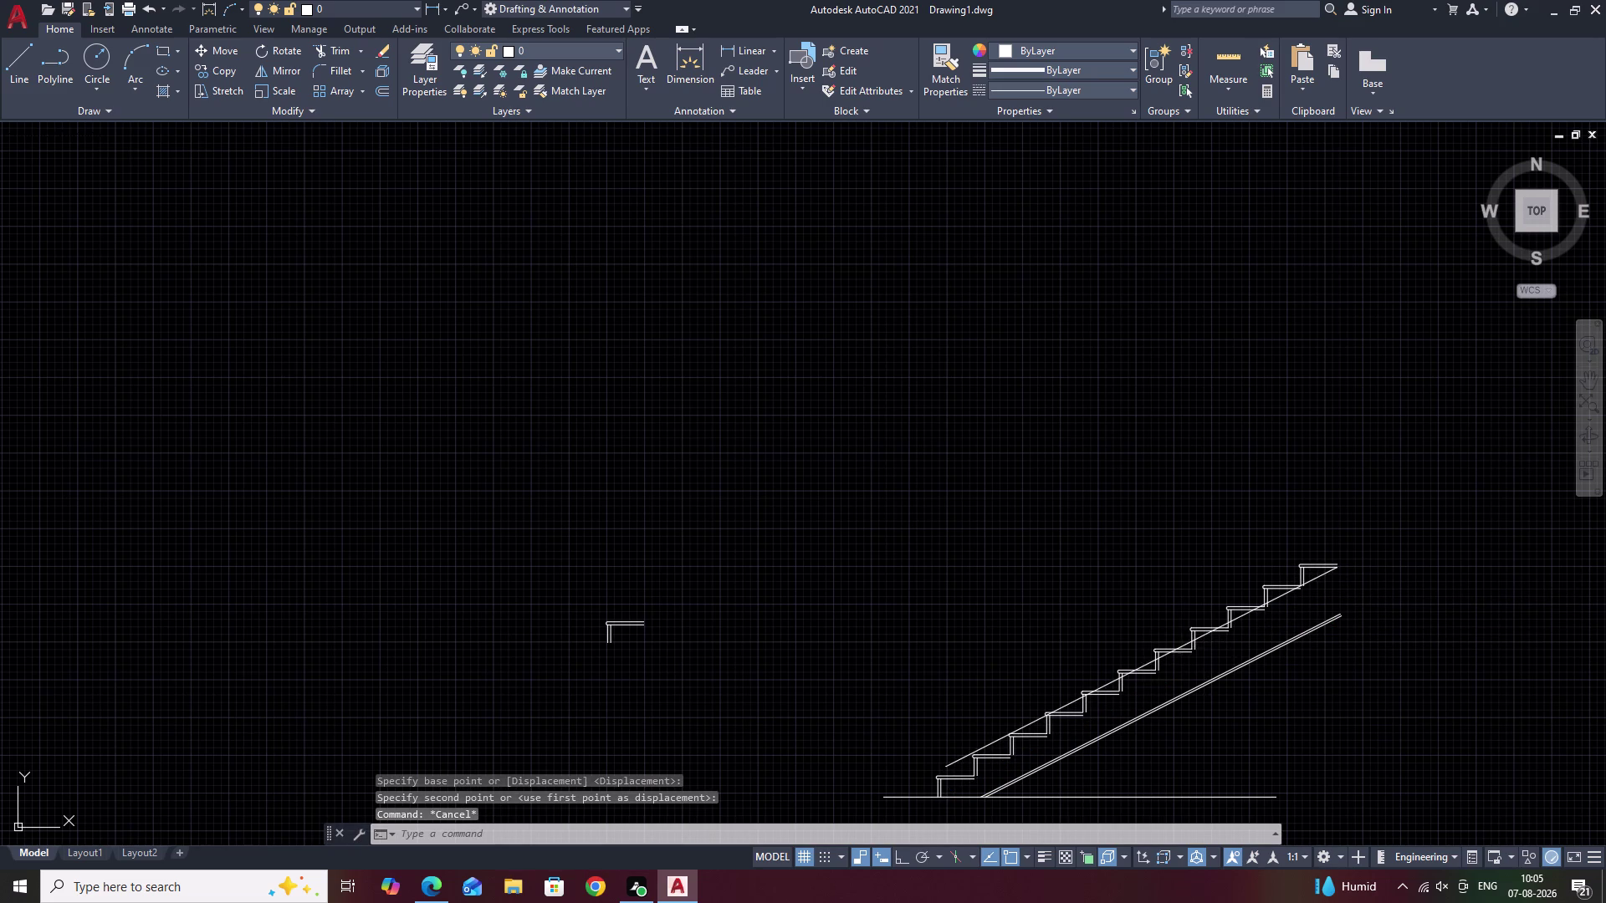
text(E)
key(space)
scroll(down, 3)
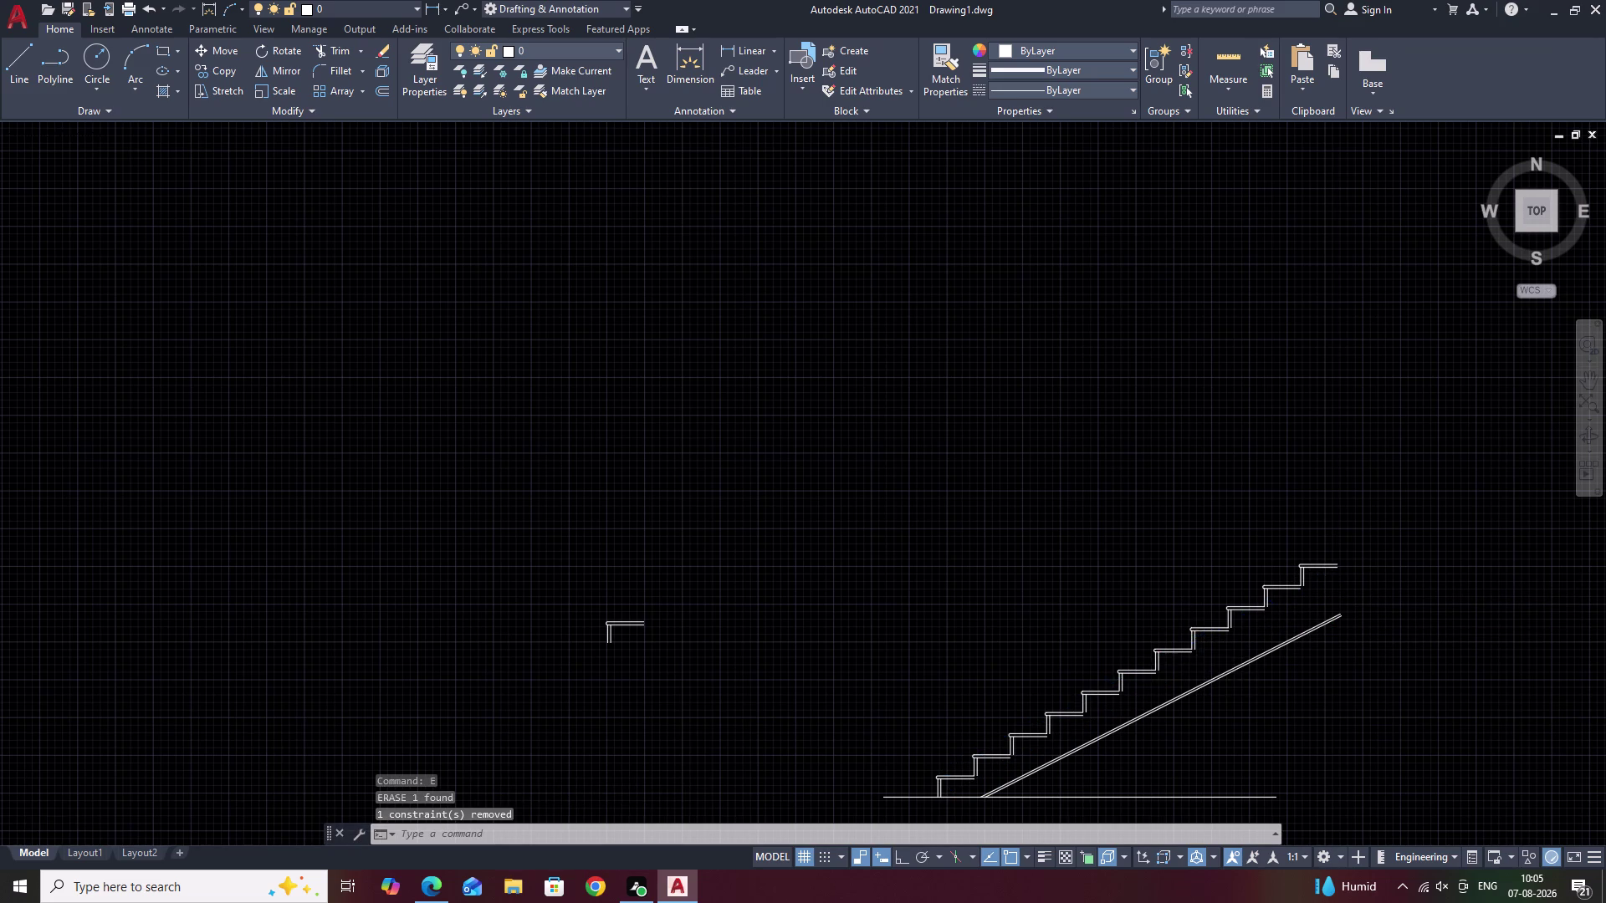
middle_drag(1204, 657, 1098, 724)
scroll(up, 3)
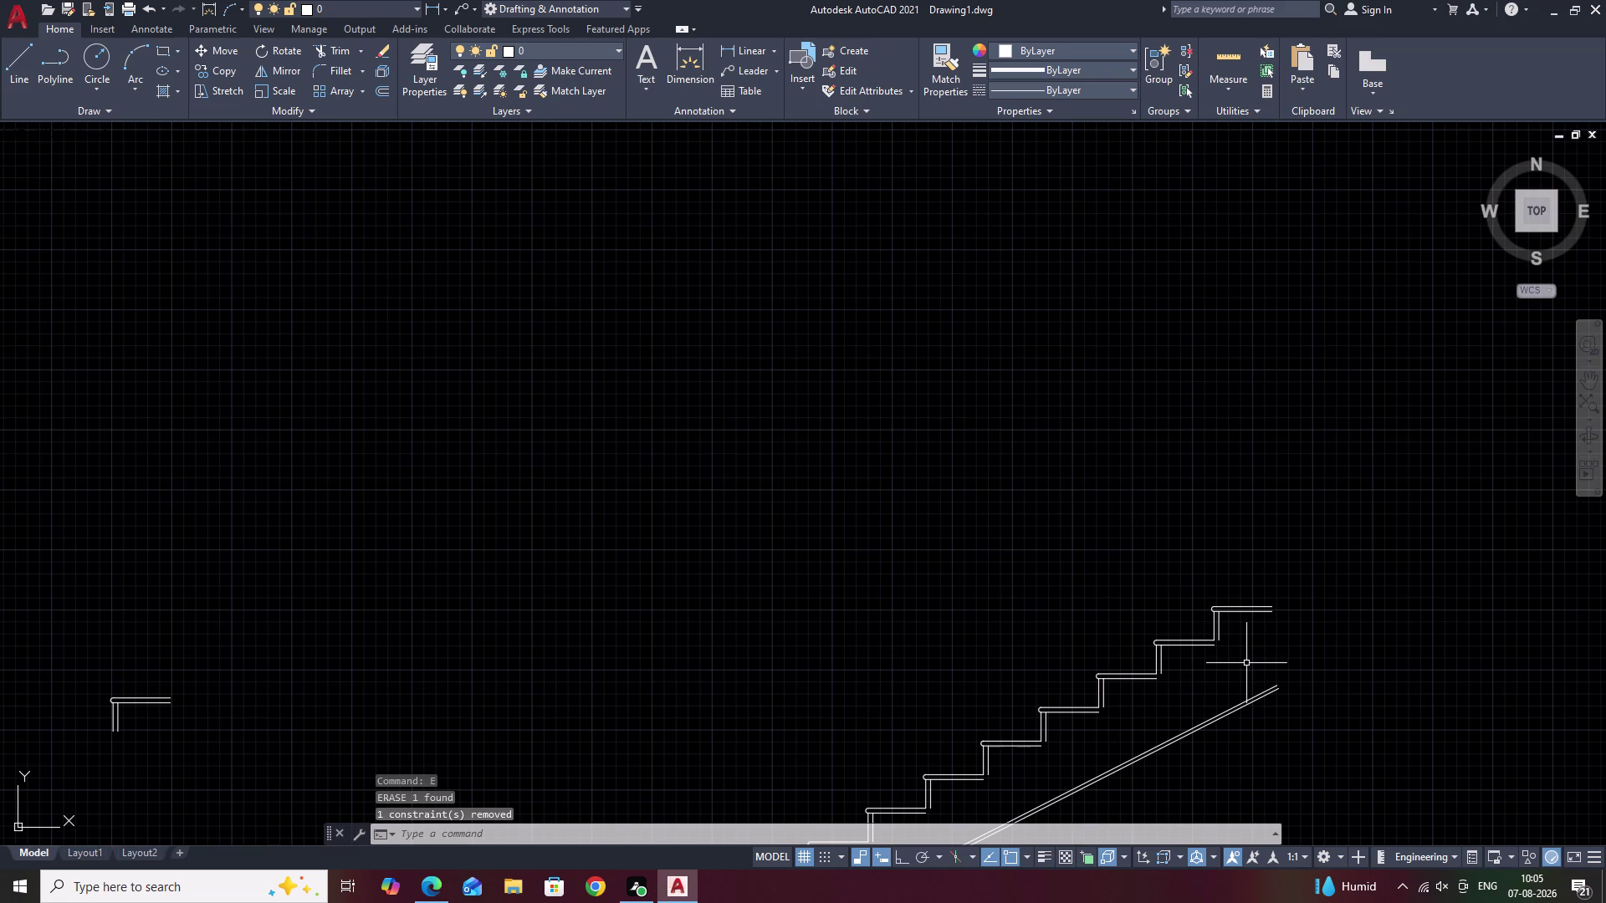
text(L)
key(space)
click(1271, 616)
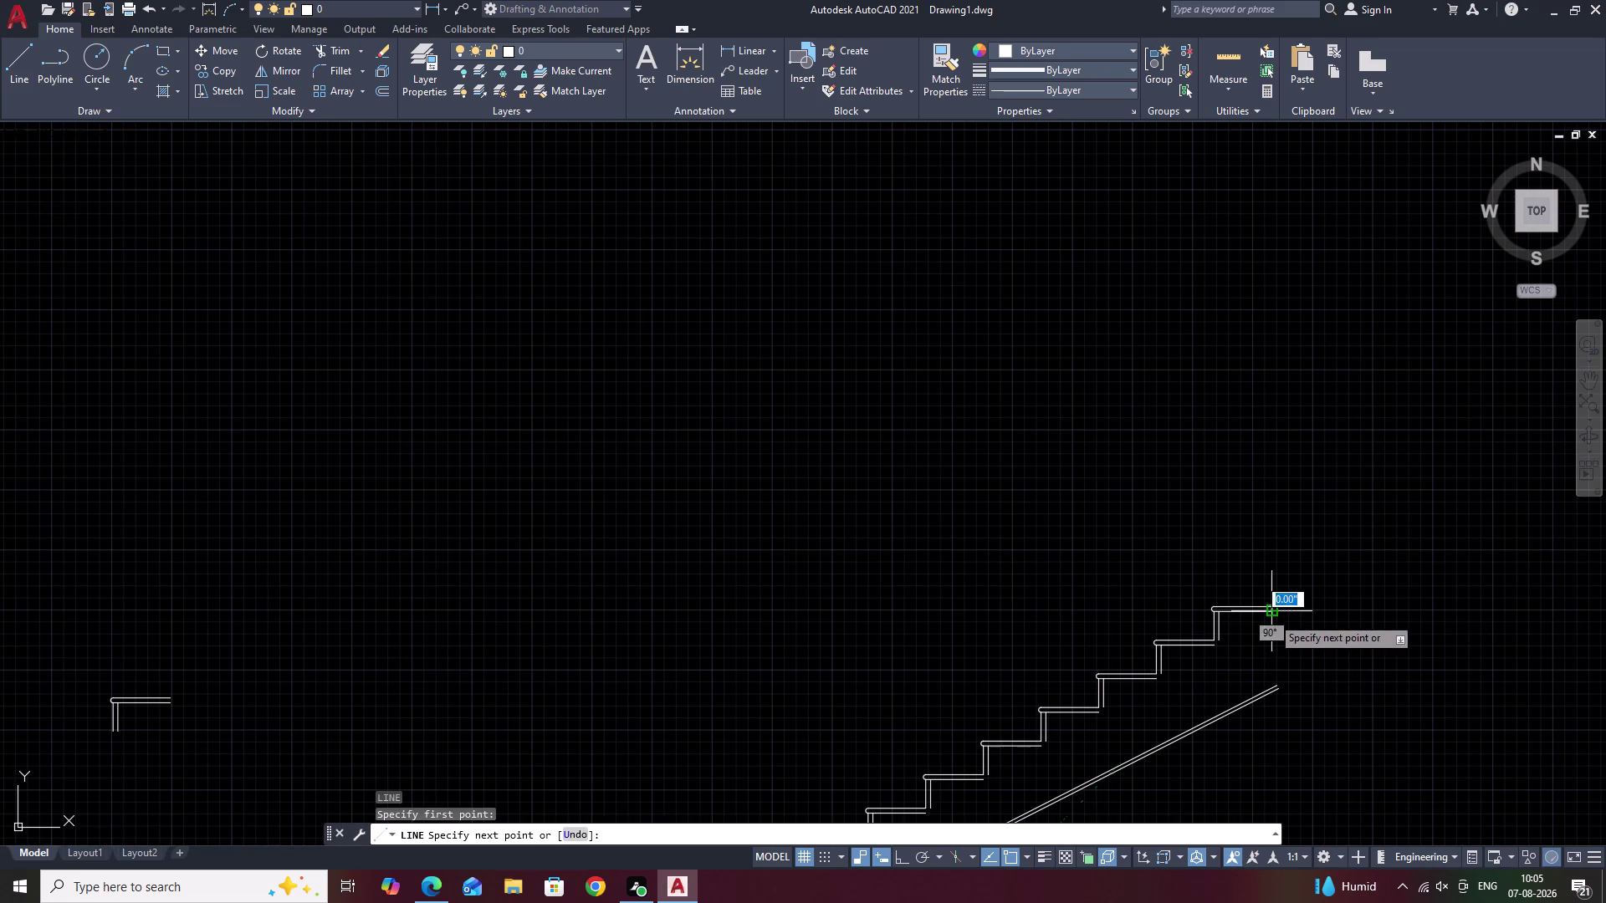
middle_drag(981, 804, 994, 784)
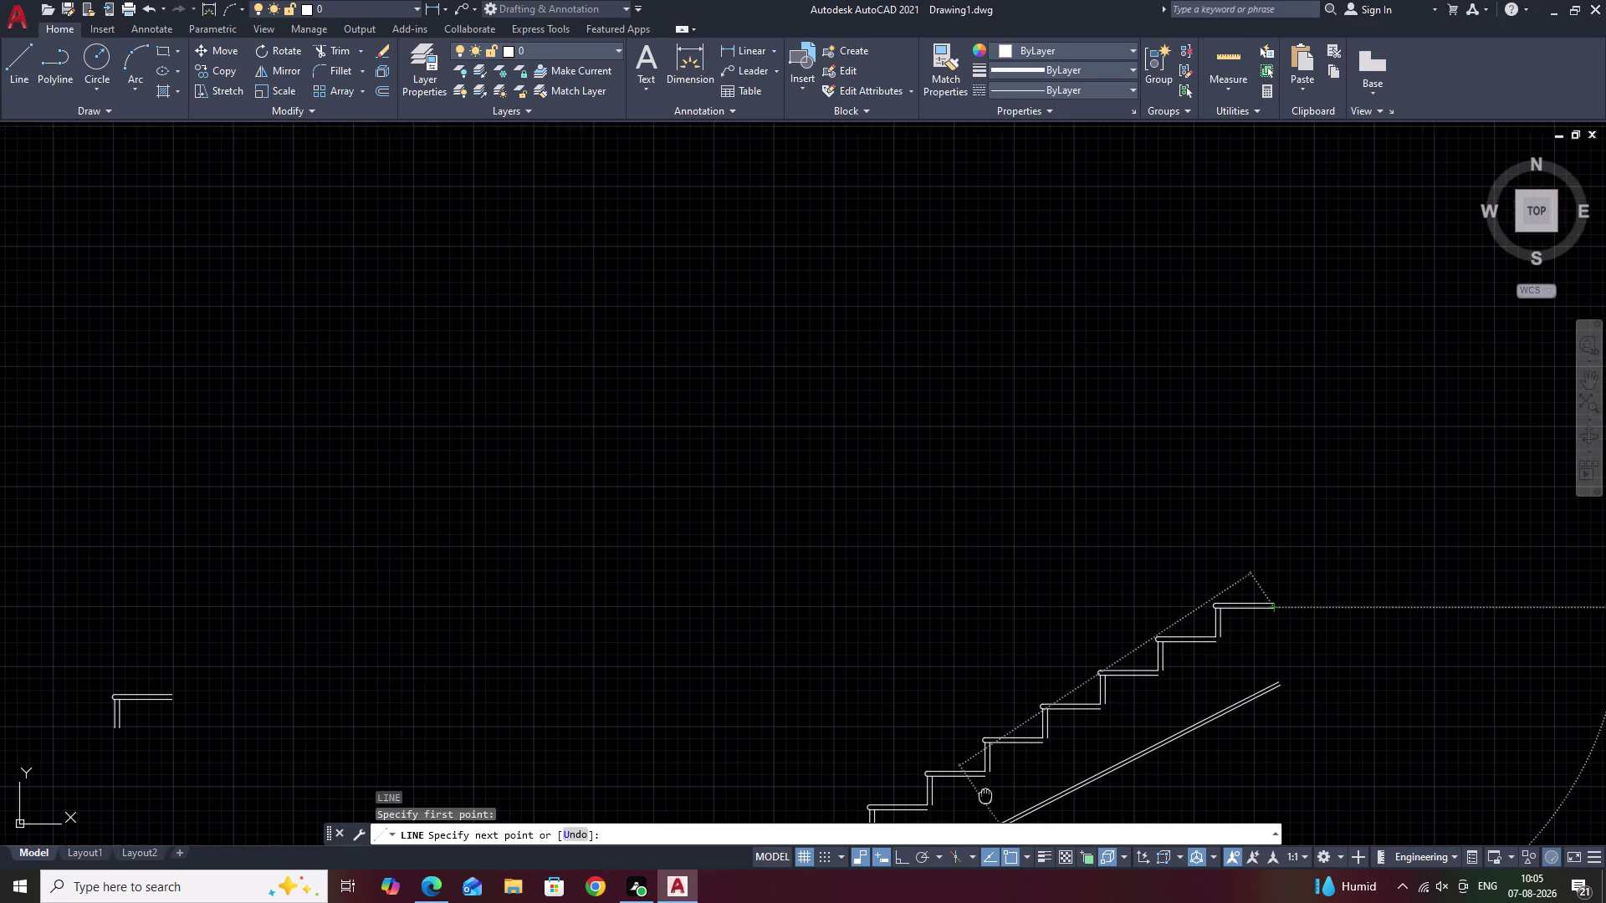
middle_drag(993, 784, 1164, 591)
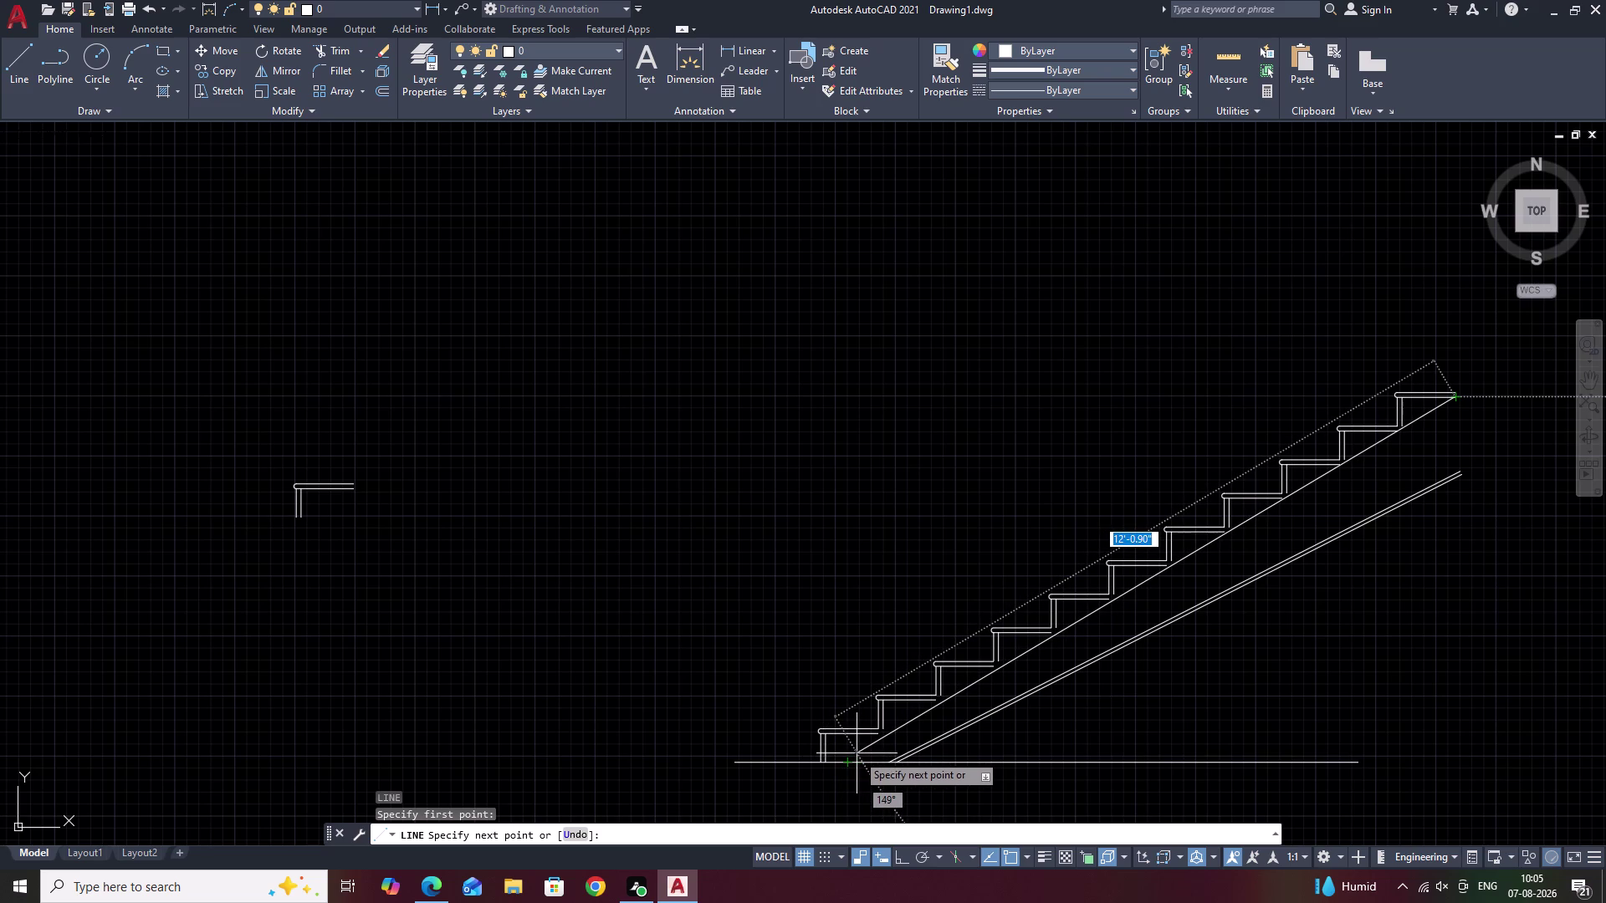
key(Escape)
drag(1439, 379, 821, 770)
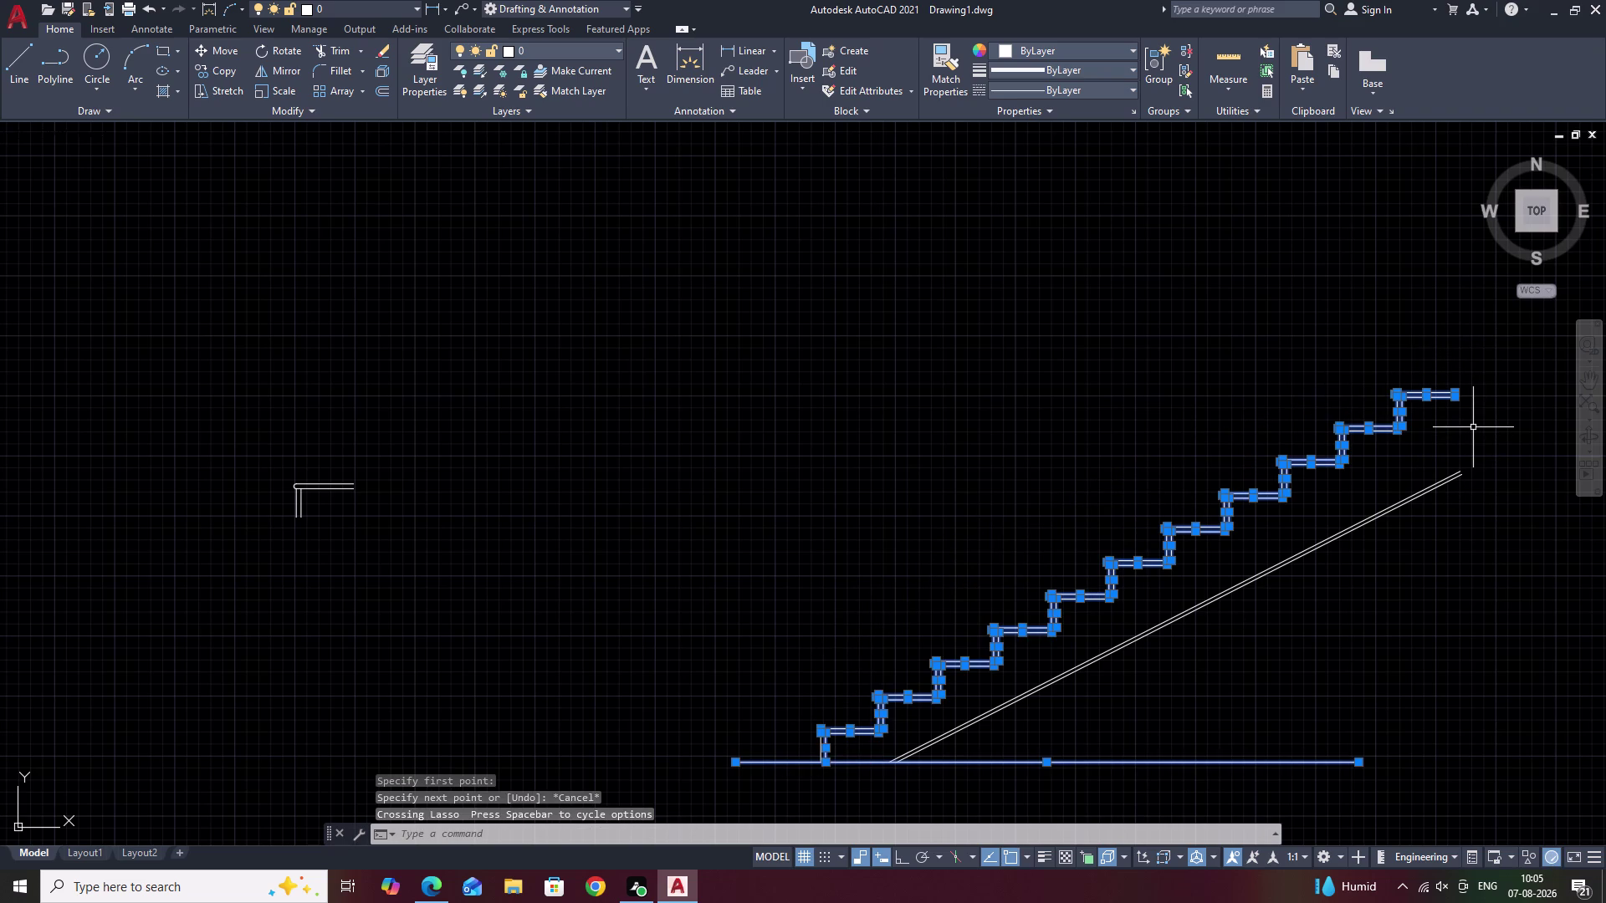
text(M)
key(space)
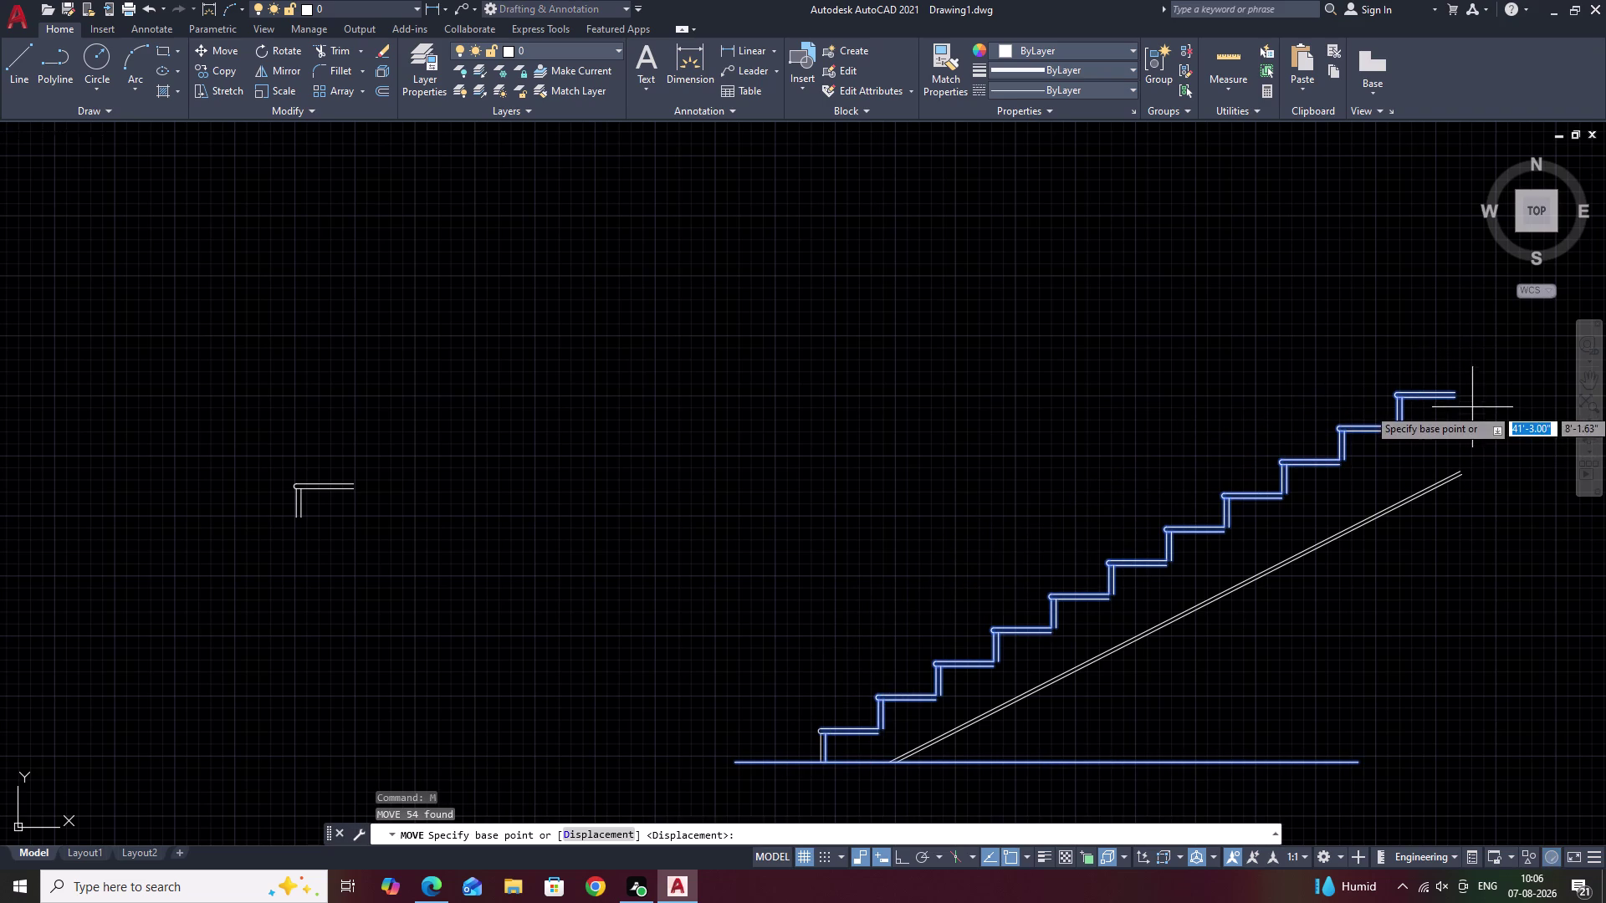
click(1458, 396)
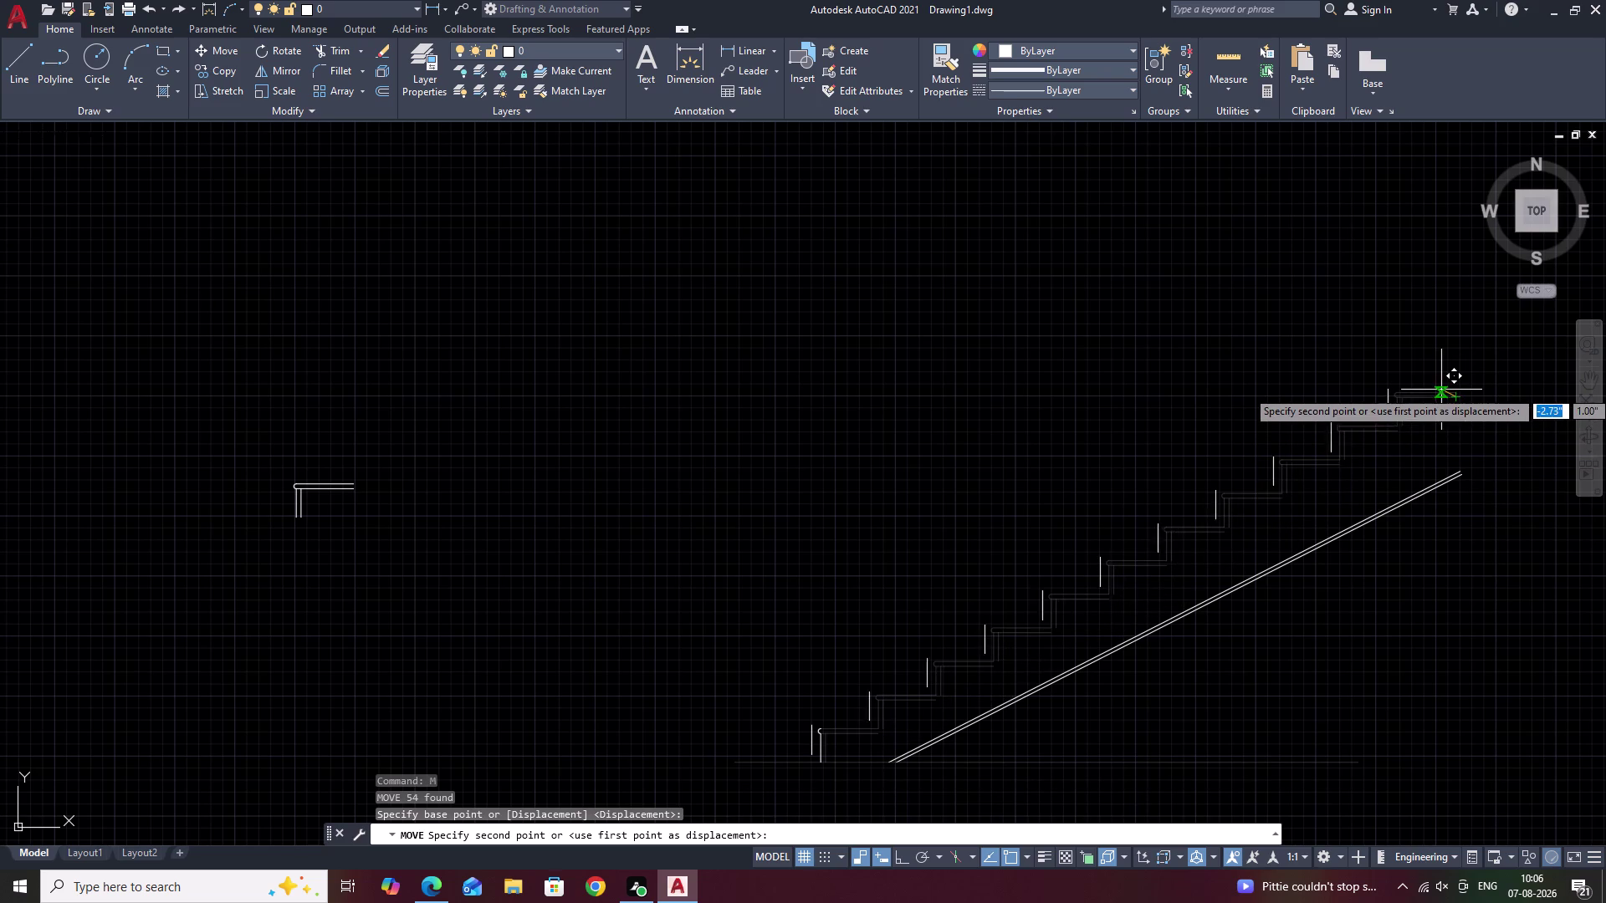
key(Escape)
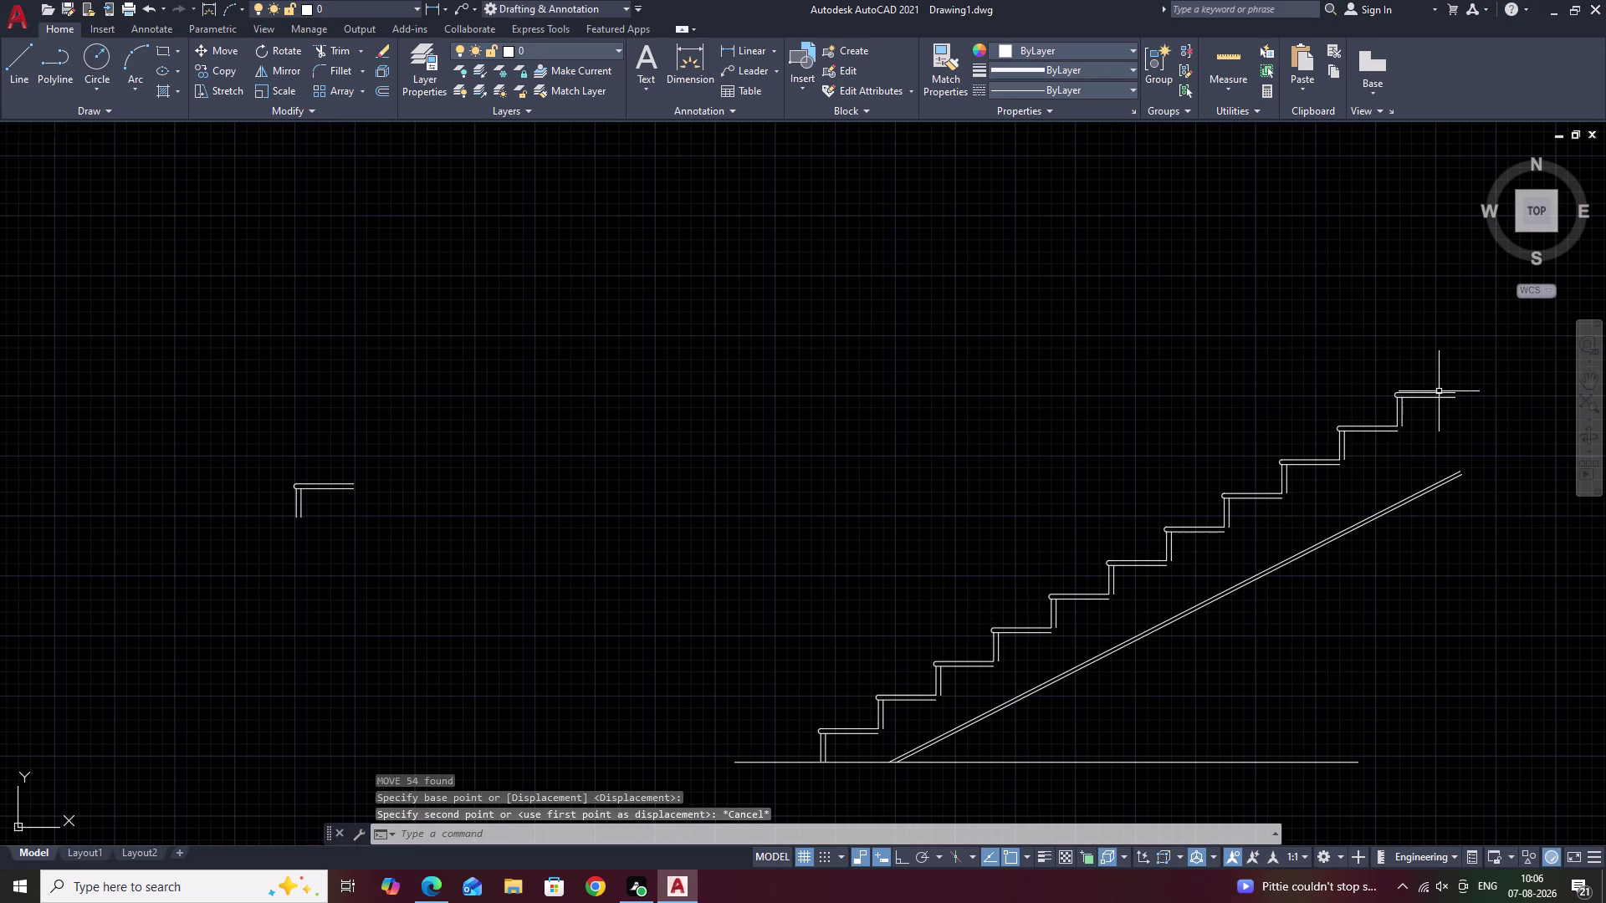
middle_drag(1304, 542, 1304, 492)
scroll(up, 3)
scroll(down, 3)
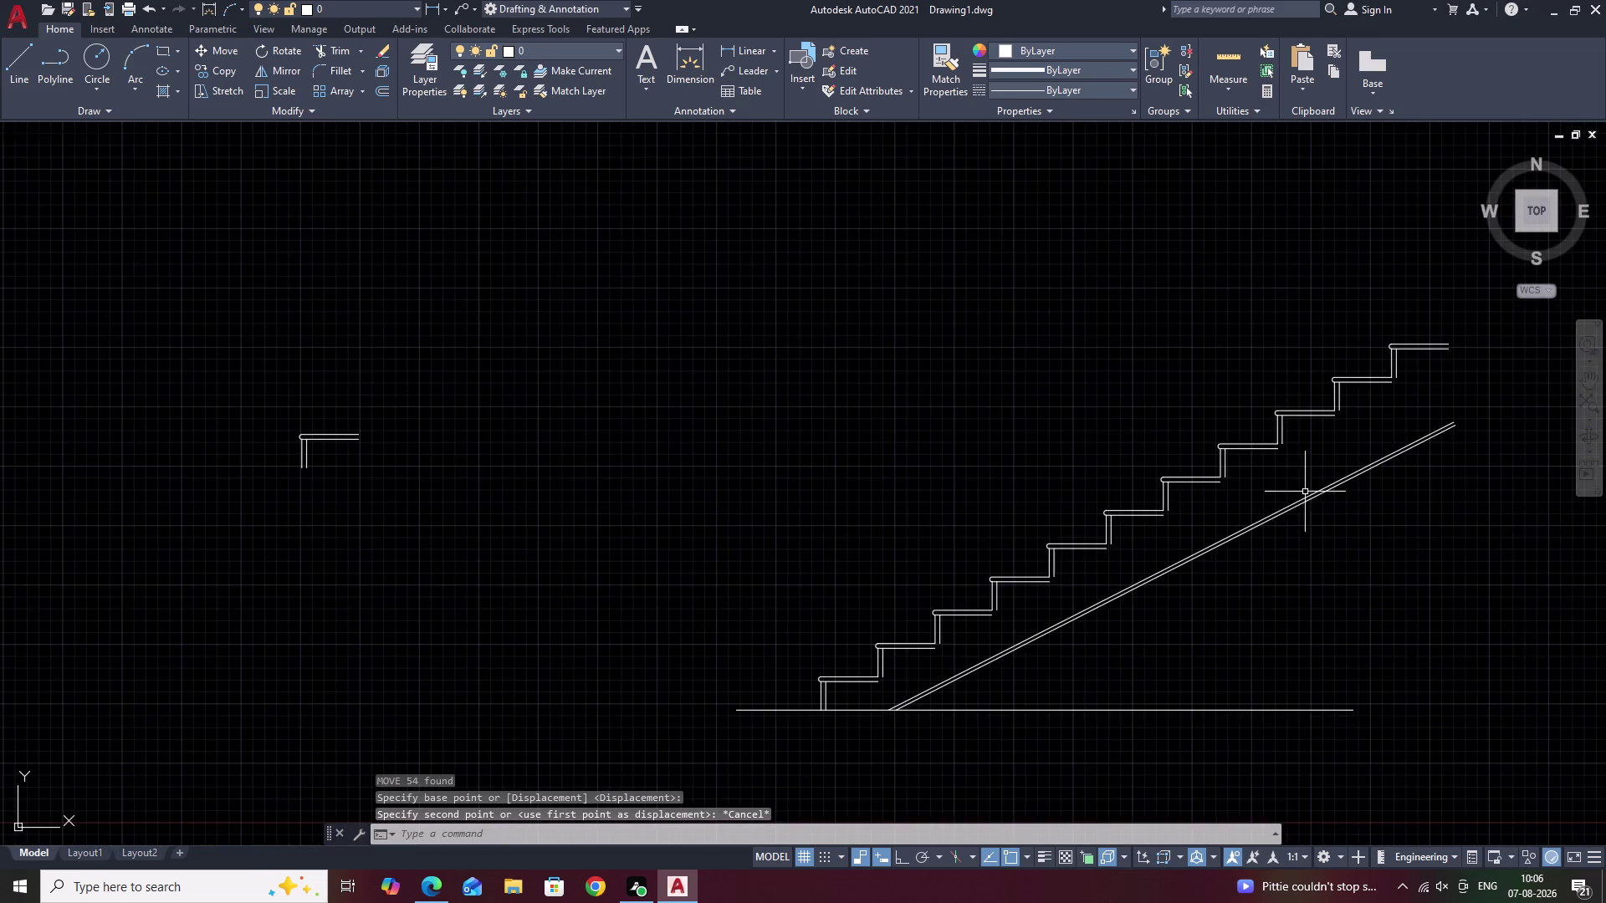
scroll(down, 3)
middle_drag(1326, 498, 1203, 514)
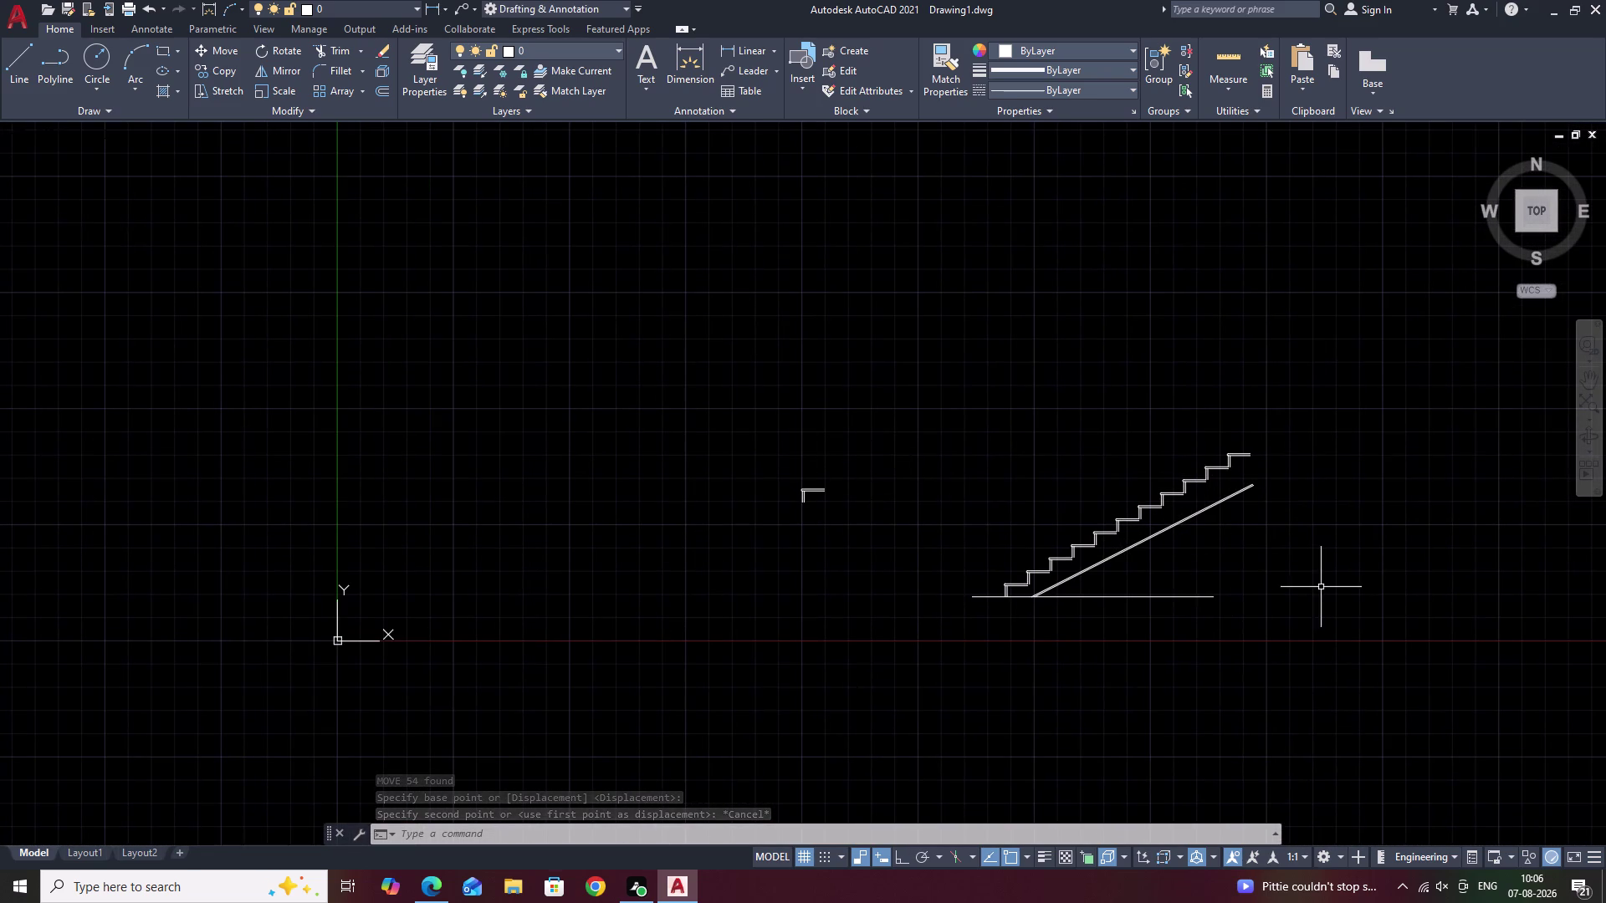
scroll(up, 3)
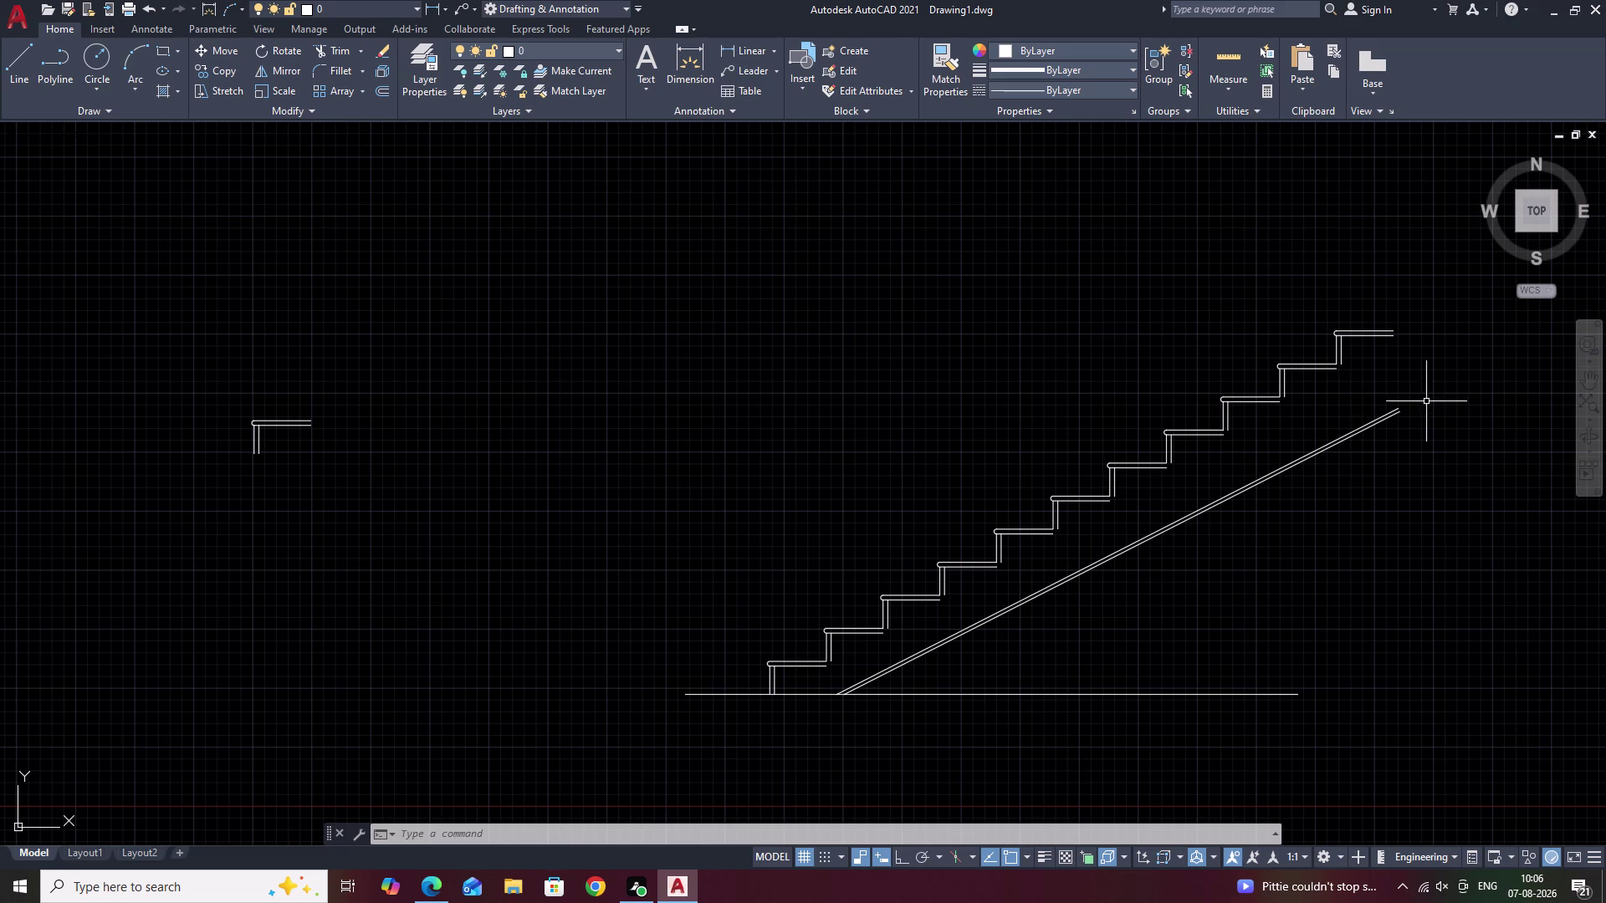
Erase both double soffit lines below the stairs.
drag(1426, 402, 1155, 573)
text(E)
key(space)
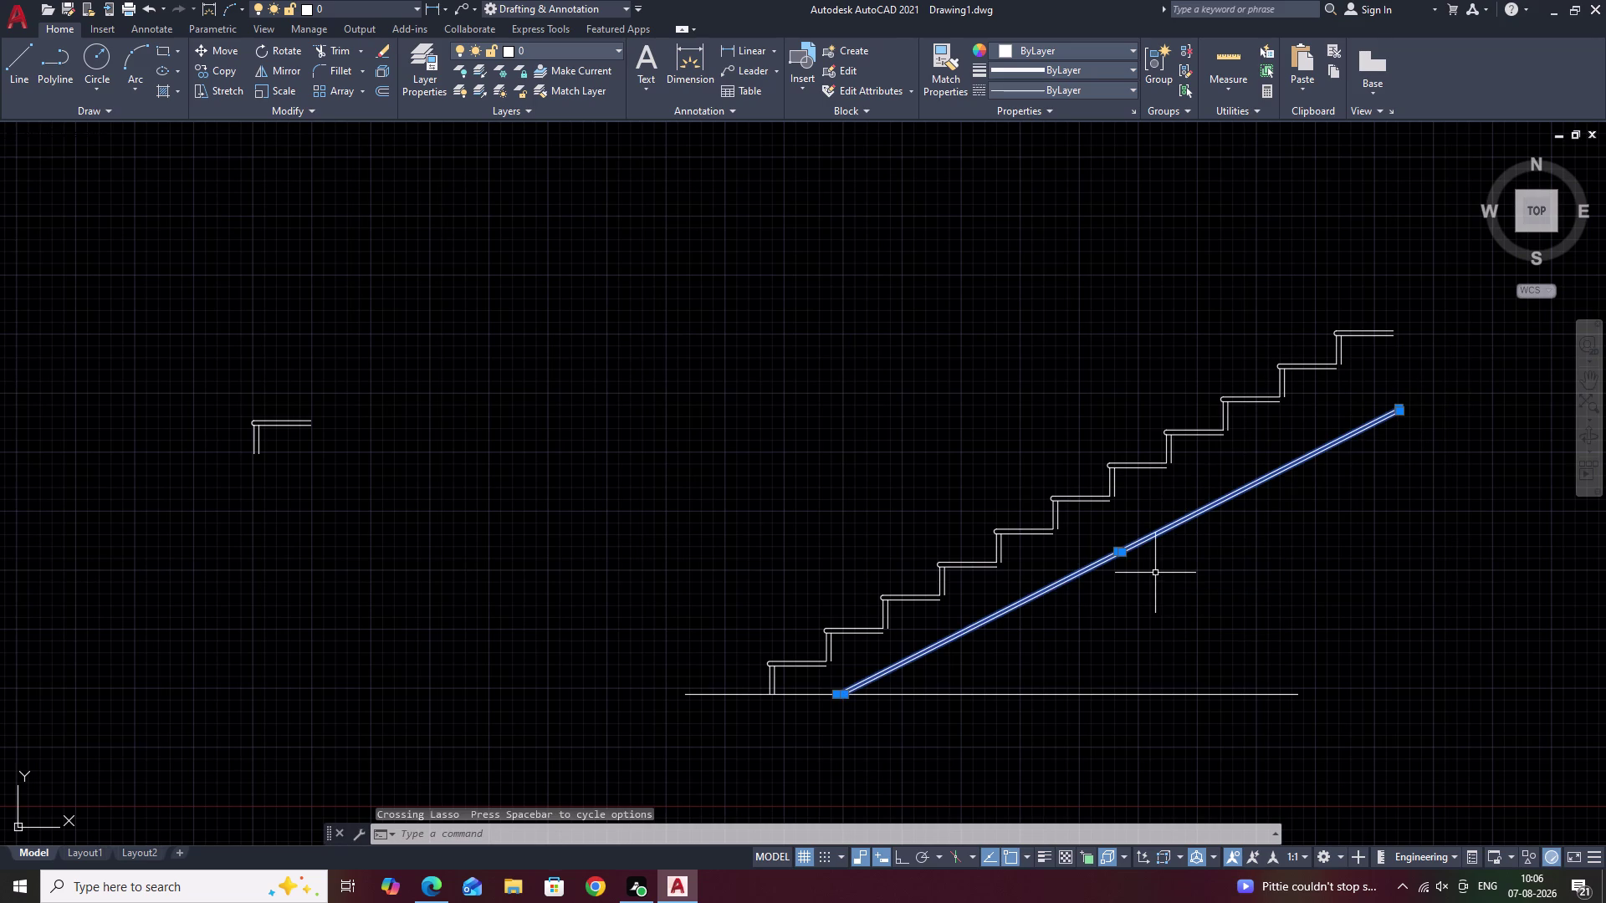
scroll(down, 3)
middle_drag(1177, 571, 1064, 577)
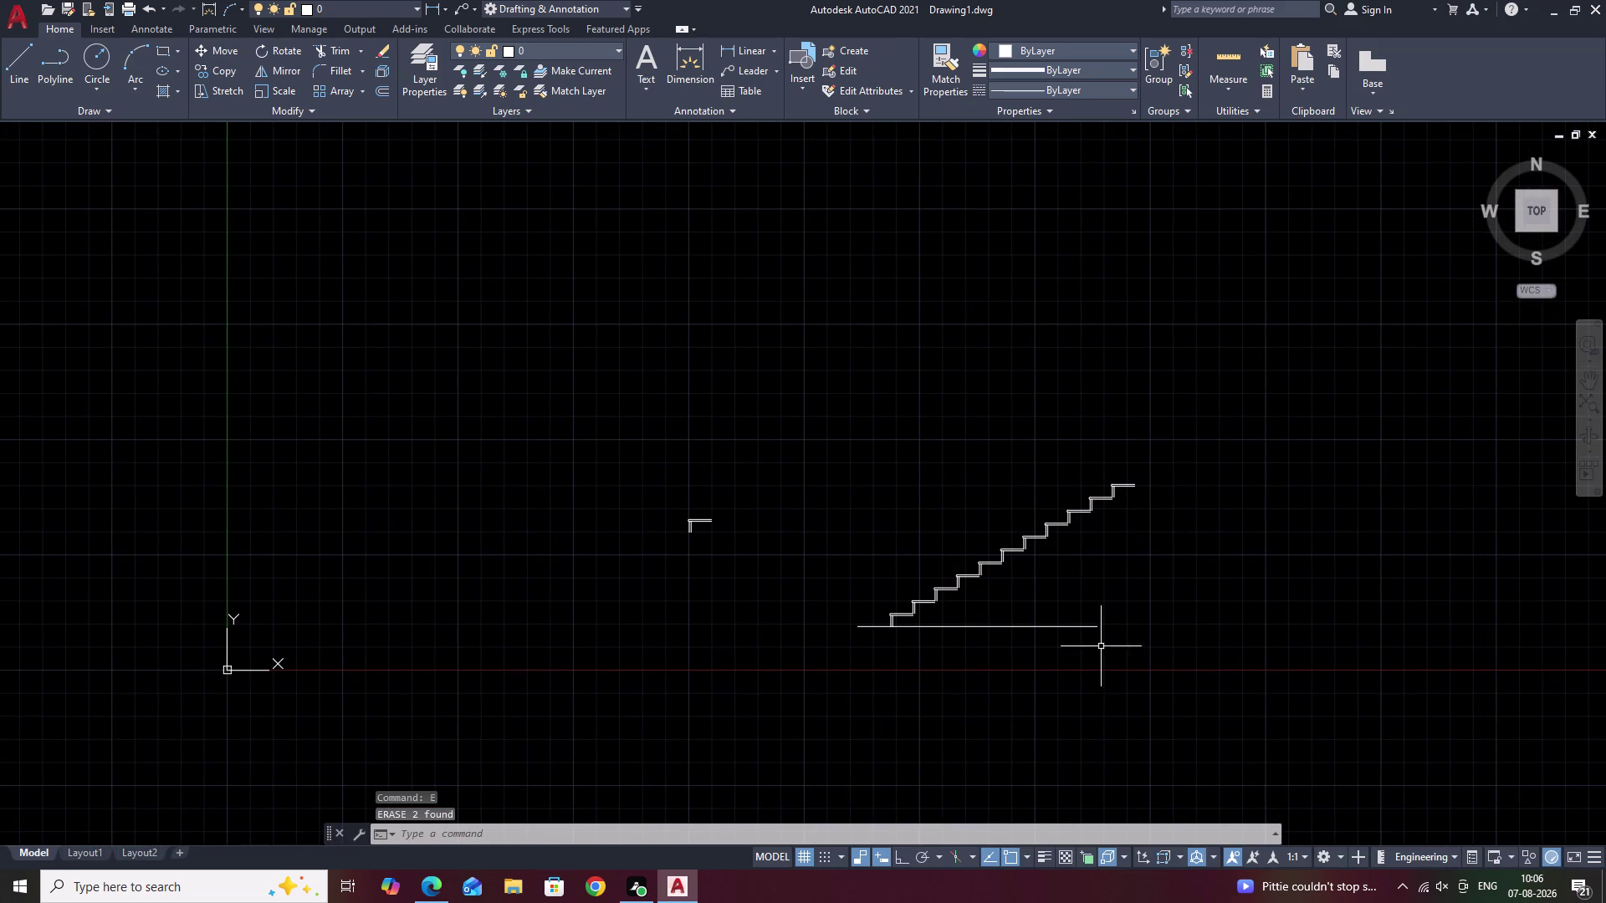
With Ortho on, stretch the floor line's right grip further right.
click(1090, 628)
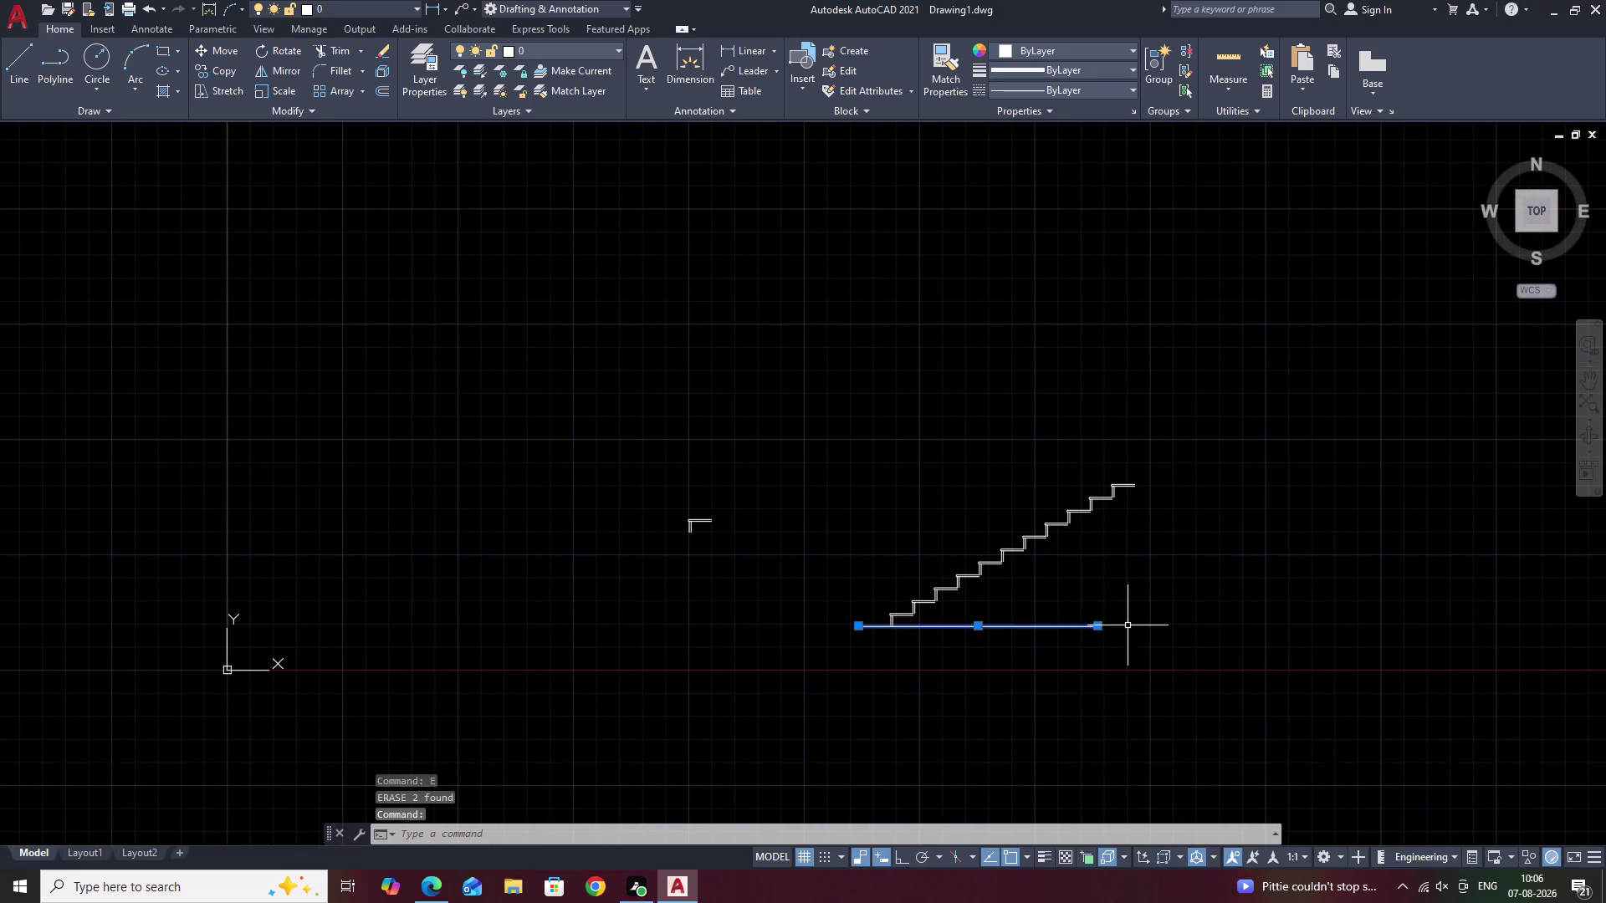
click(1102, 628)
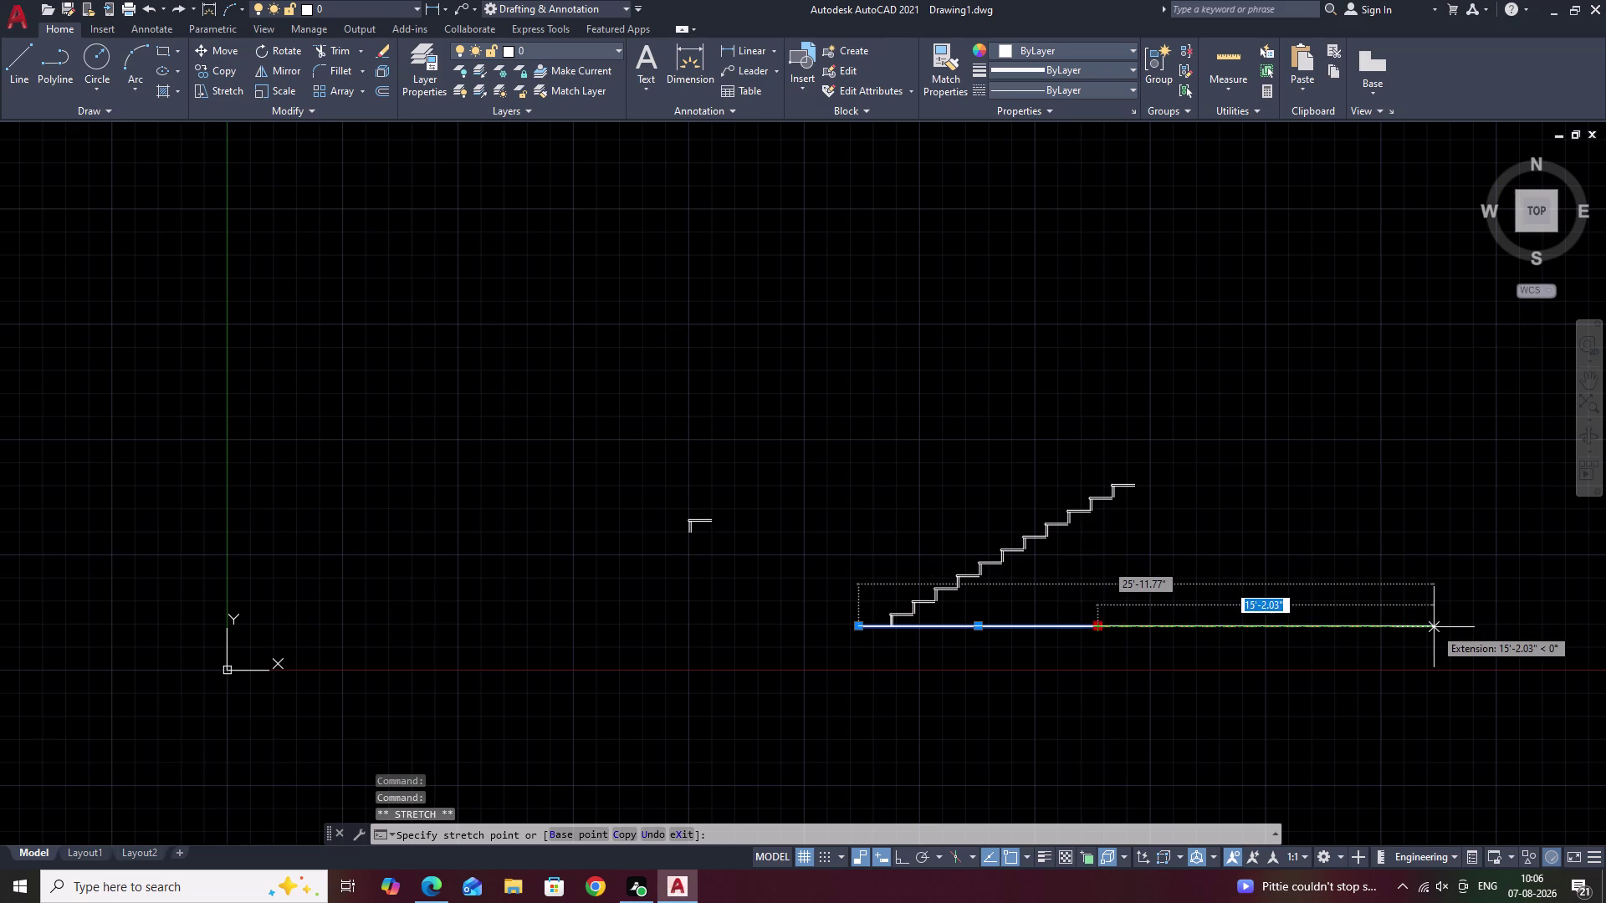
key(F8)
click(1463, 618)
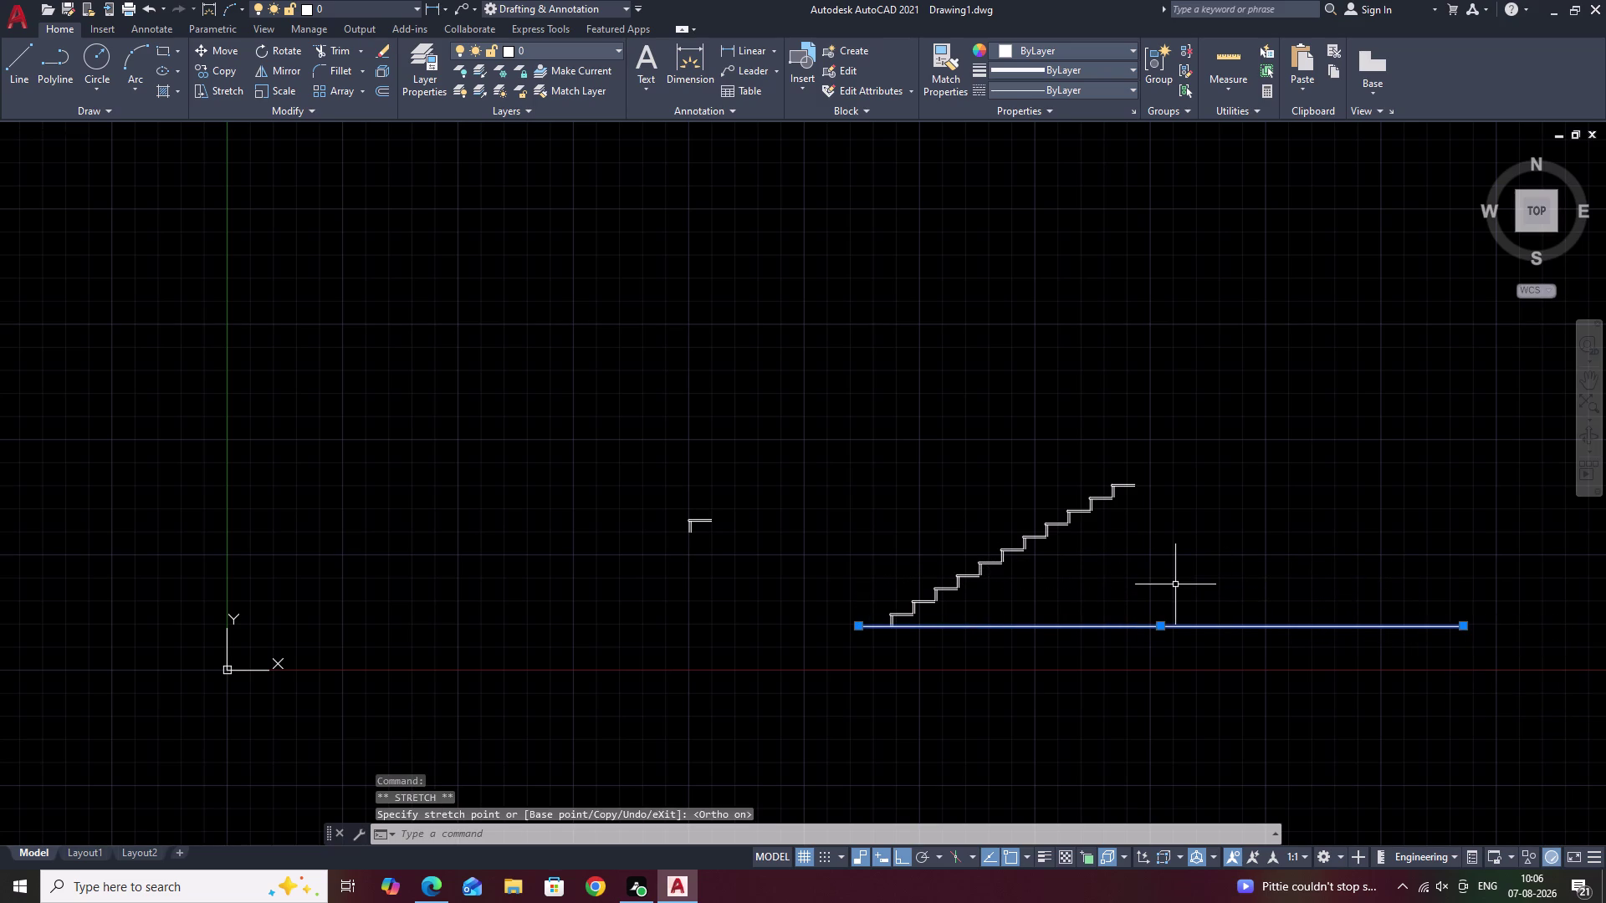
key(Escape)
scroll(up, 3)
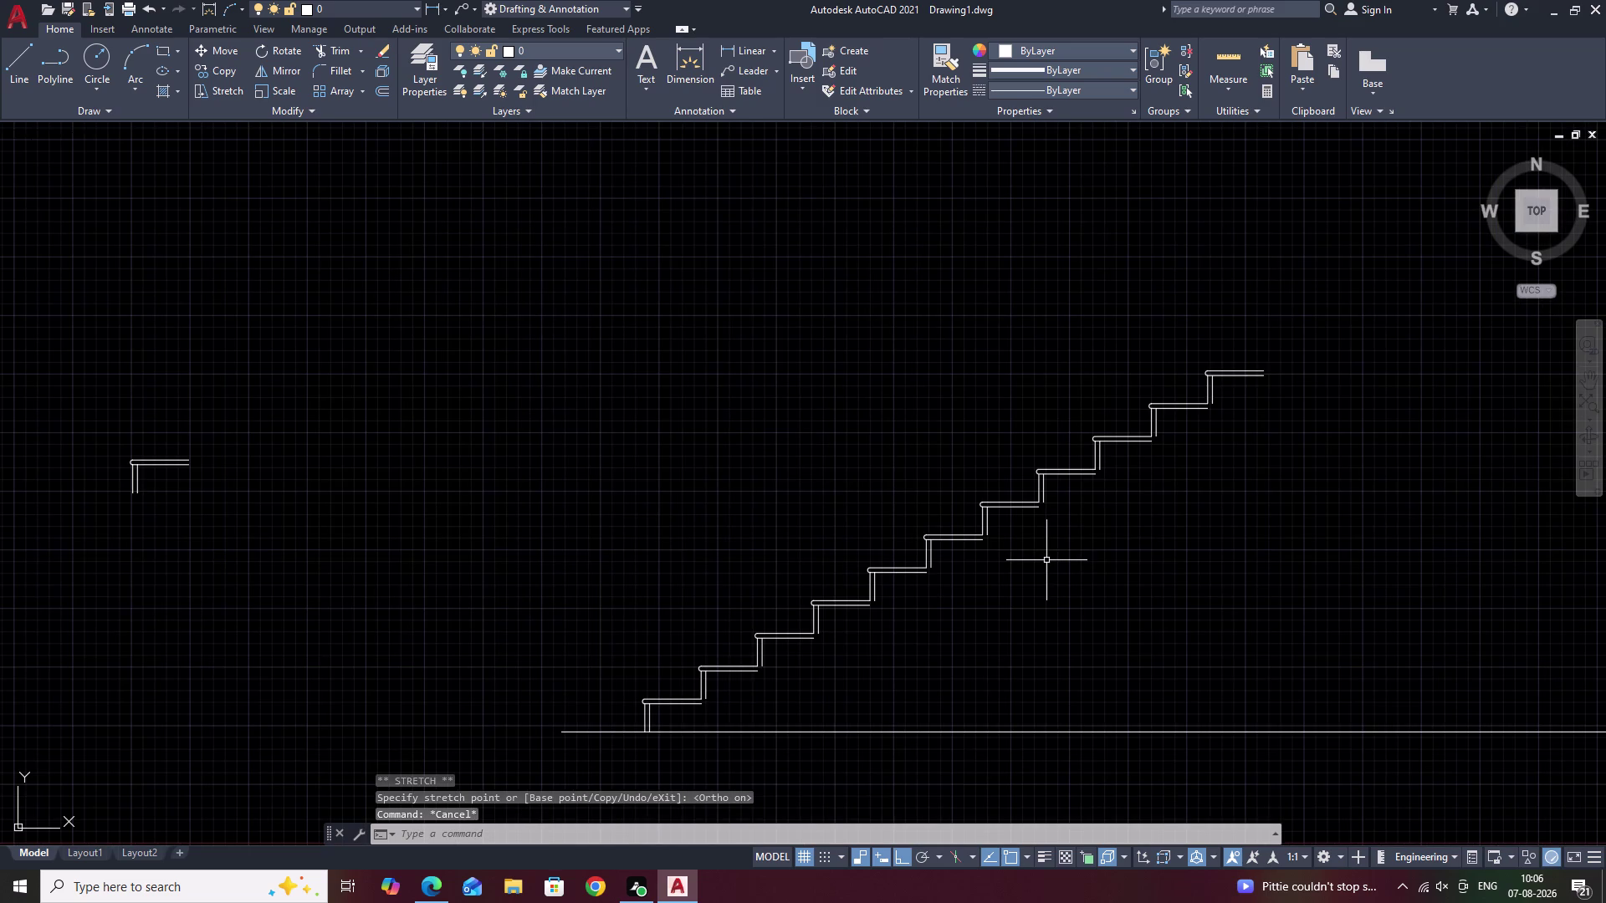
Fillet the first four tread-and-riser nosing corners with zero radius.
text(F)
key(space)
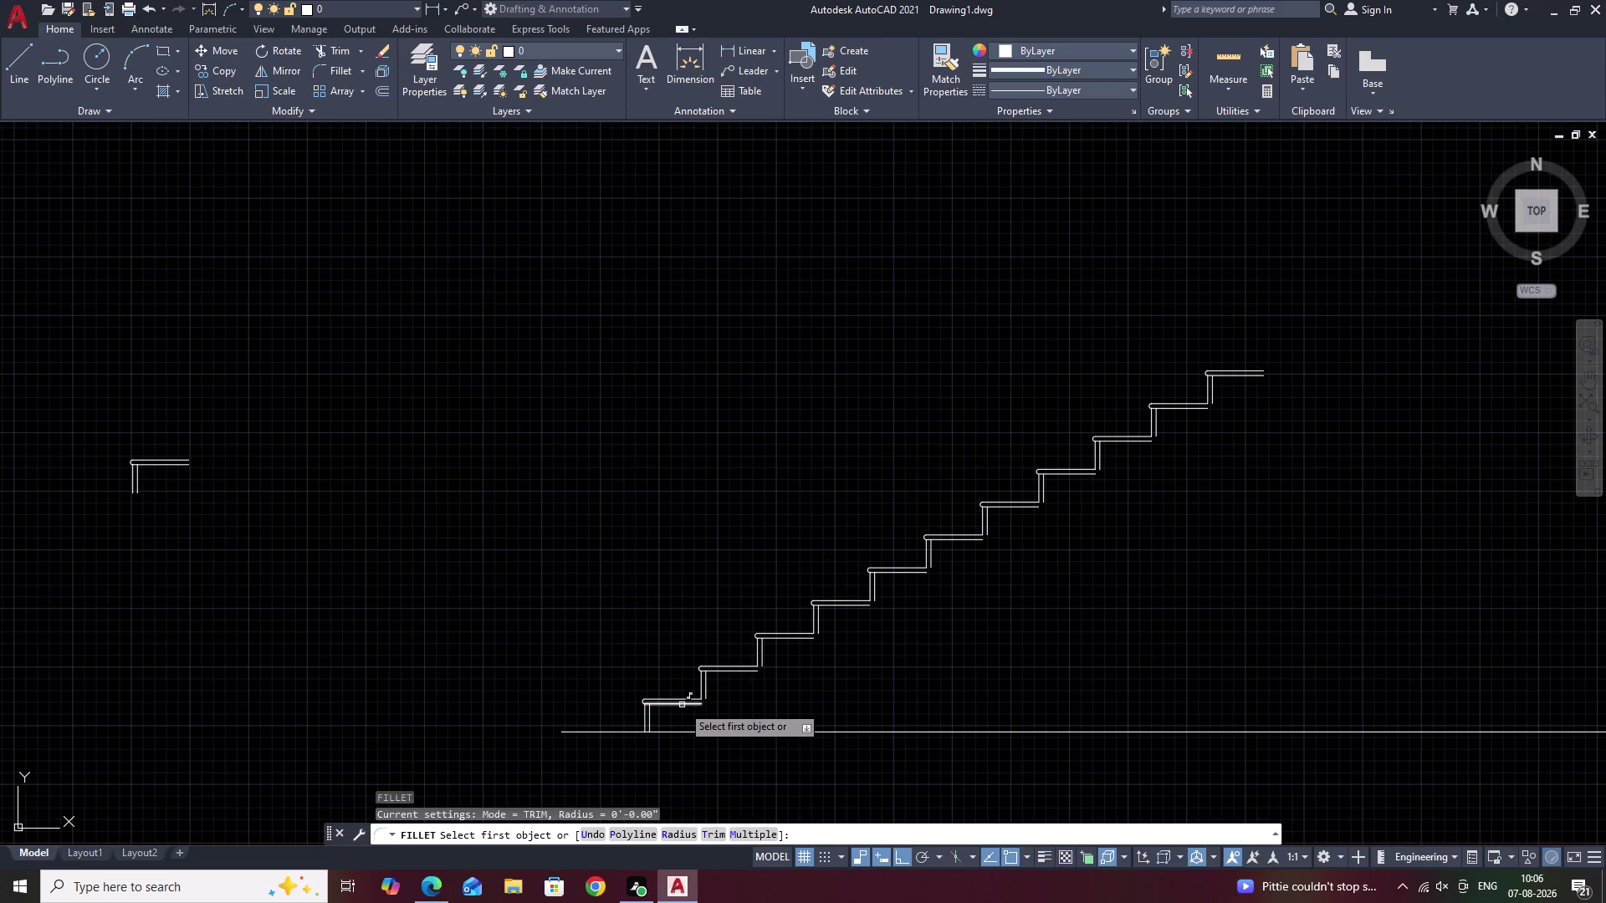
click(685, 705)
click(705, 690)
key(space)
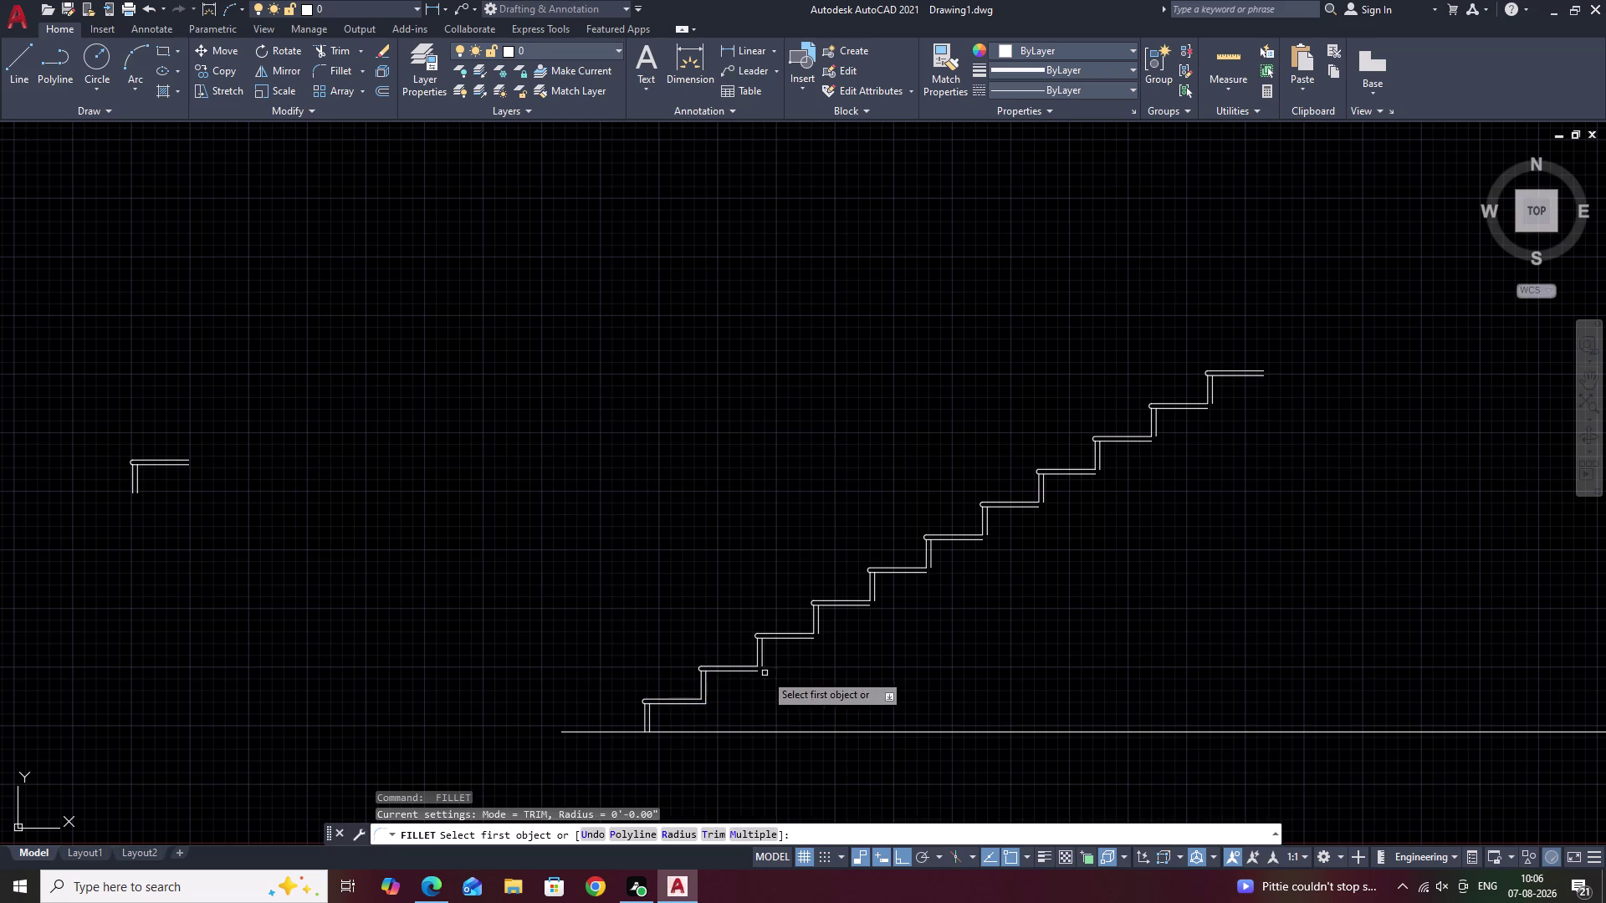
click(755, 673)
click(763, 656)
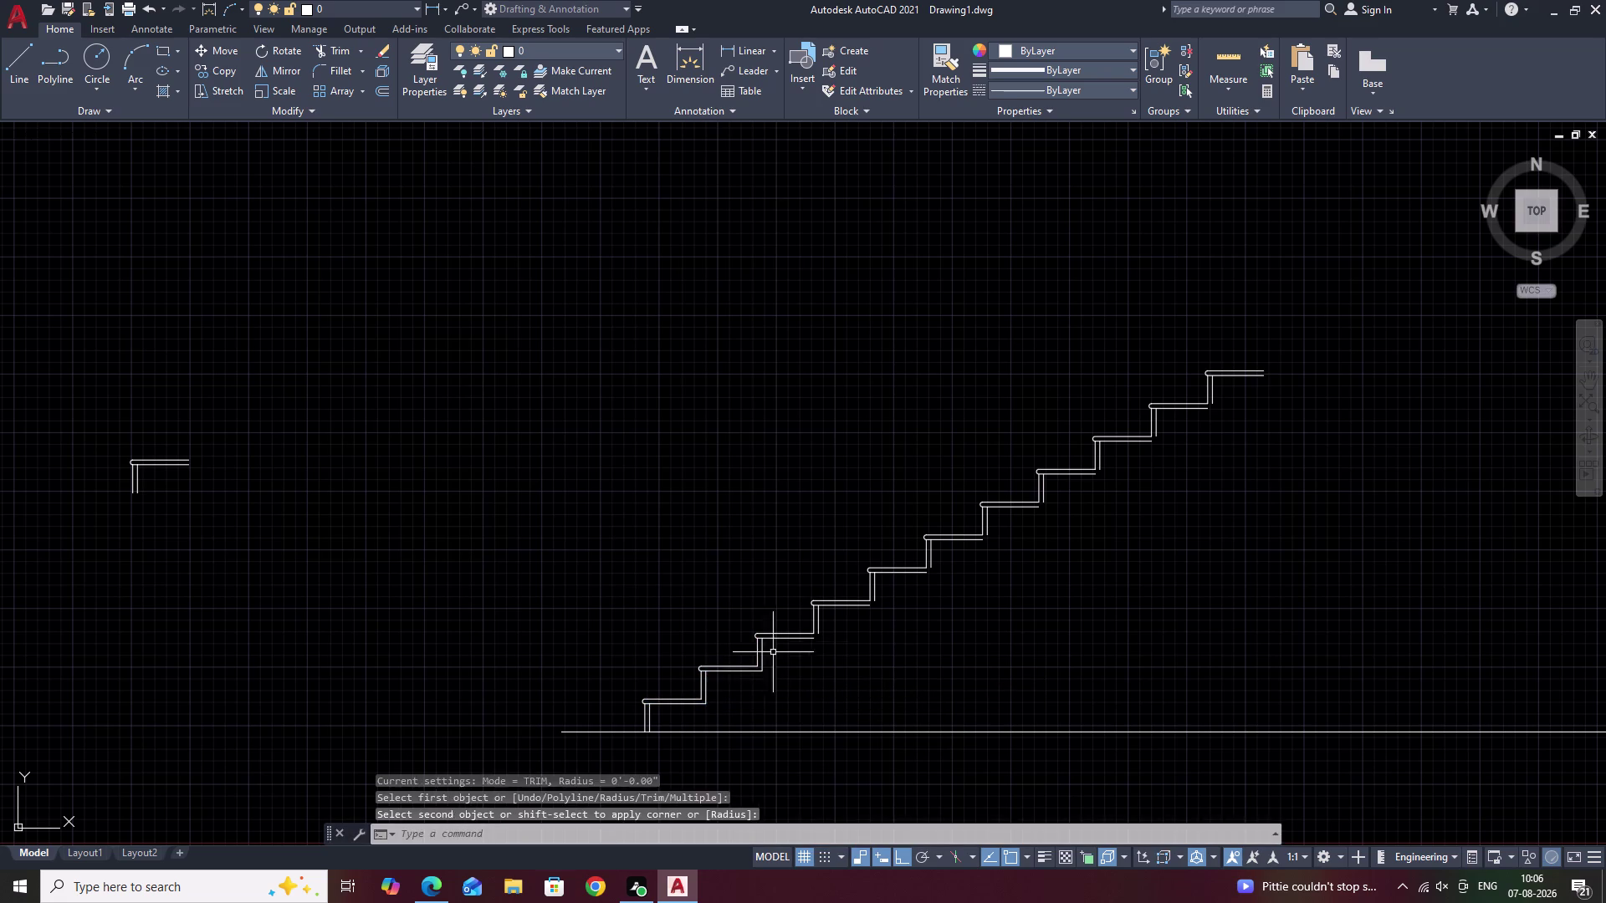
key(space)
scroll(up, 3)
click(809, 636)
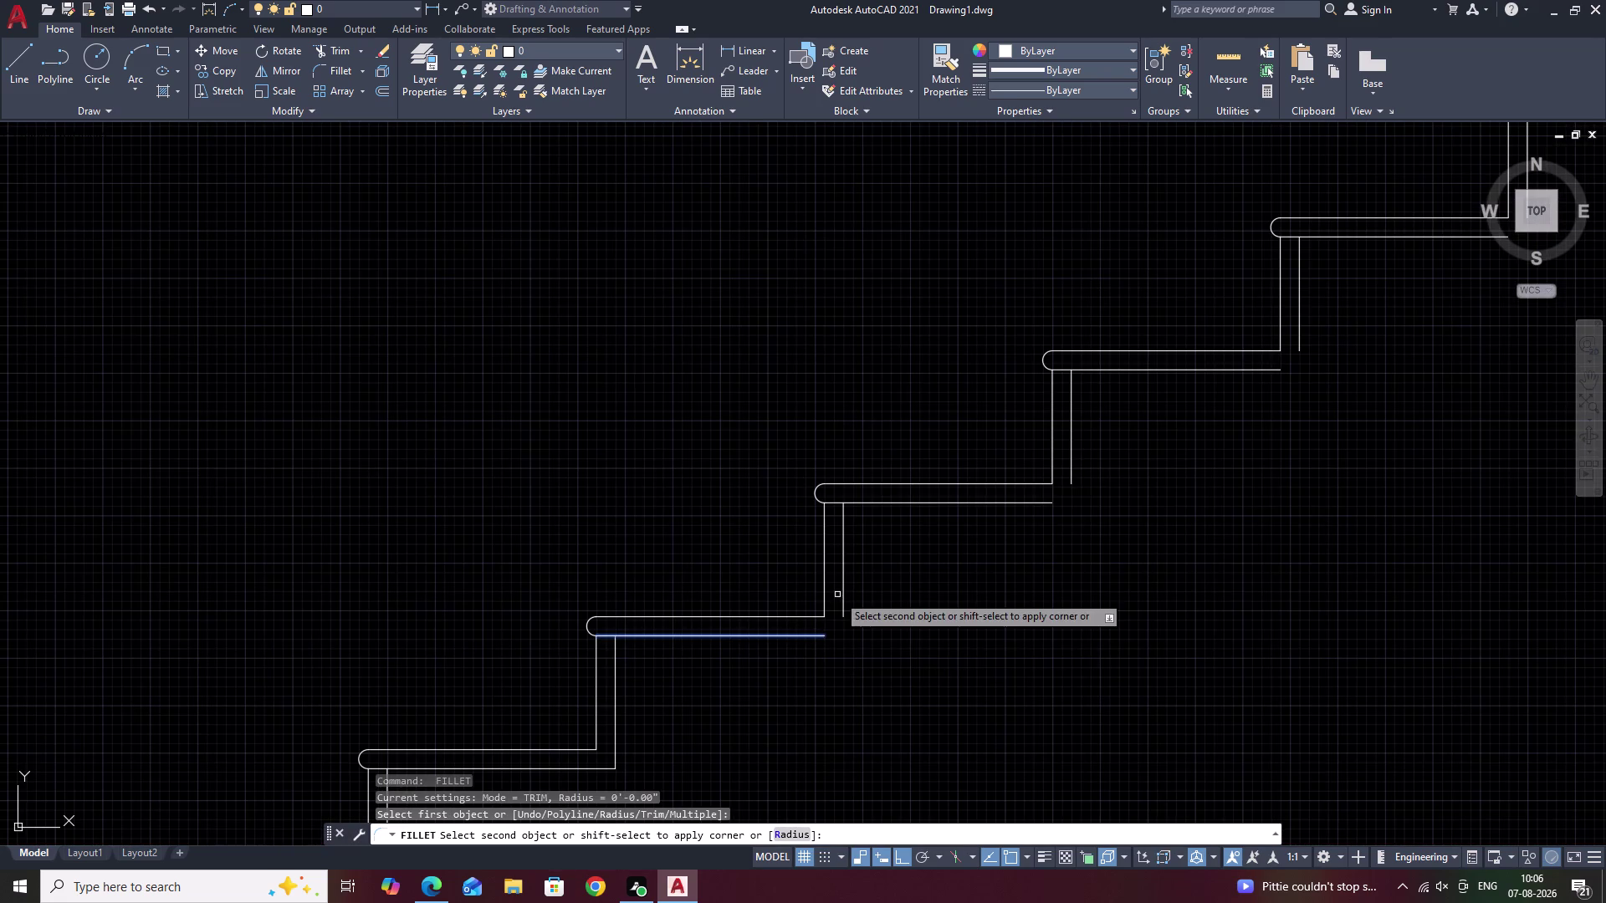
click(844, 586)
middle_drag(987, 586, 704, 713)
key(space)
click(757, 631)
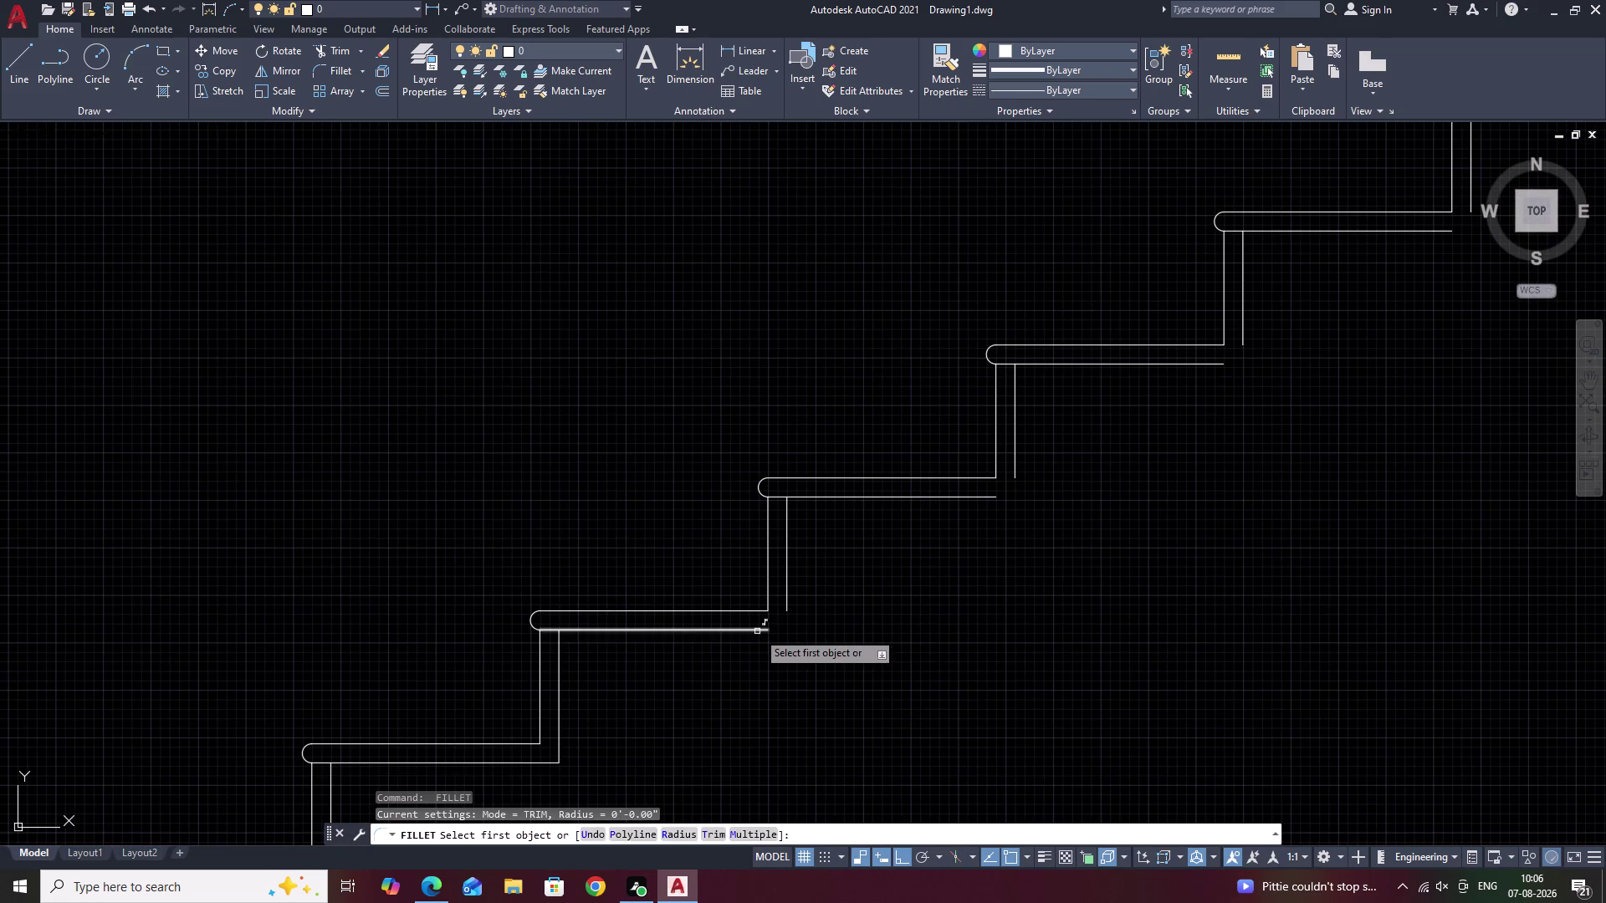
click(786, 589)
Fillet the next three tread-and-riser corners while panning down the staircase.
scroll(down, 3)
middle_drag(875, 585, 720, 706)
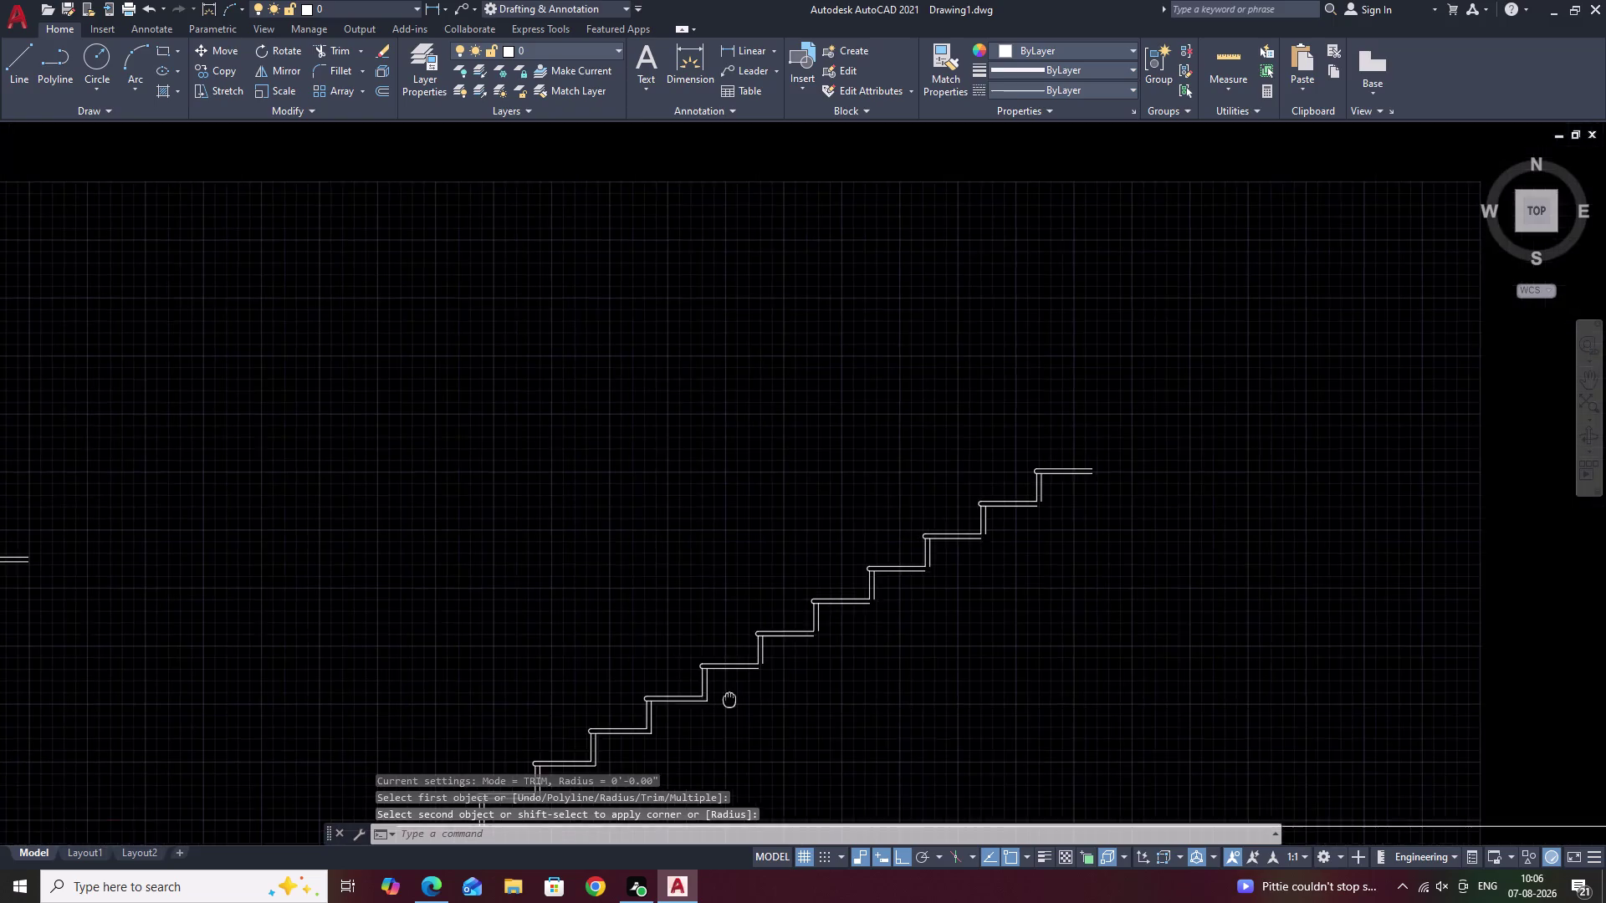
scroll(up, 3)
key(space)
click(740, 664)
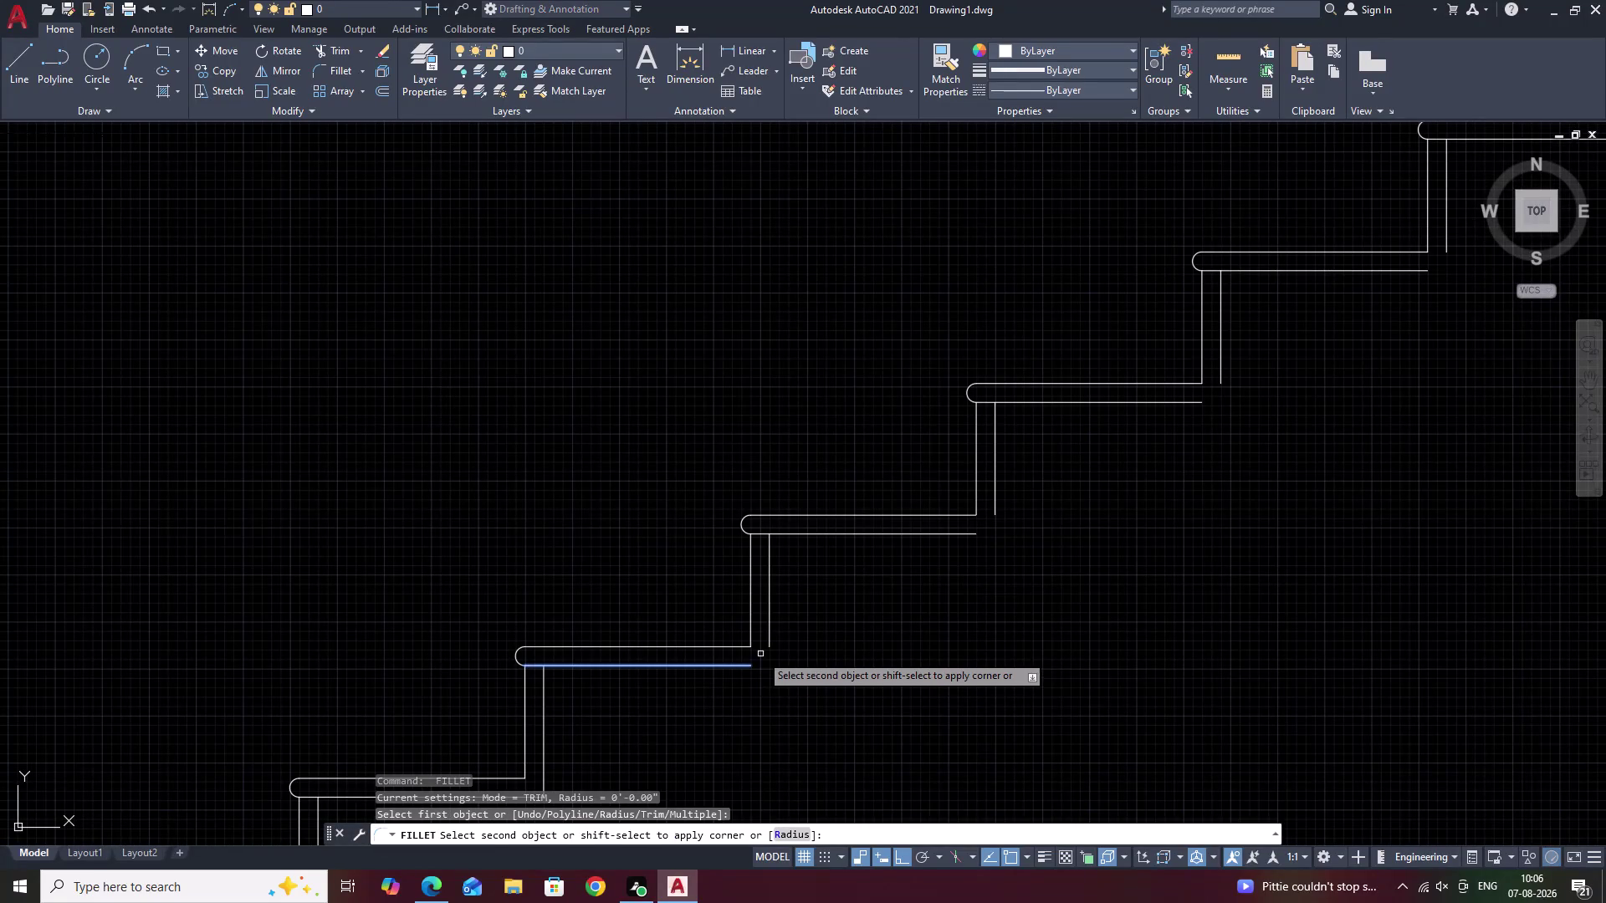
click(773, 630)
click(769, 637)
scroll(down, 3)
middle_drag(827, 637, 689, 749)
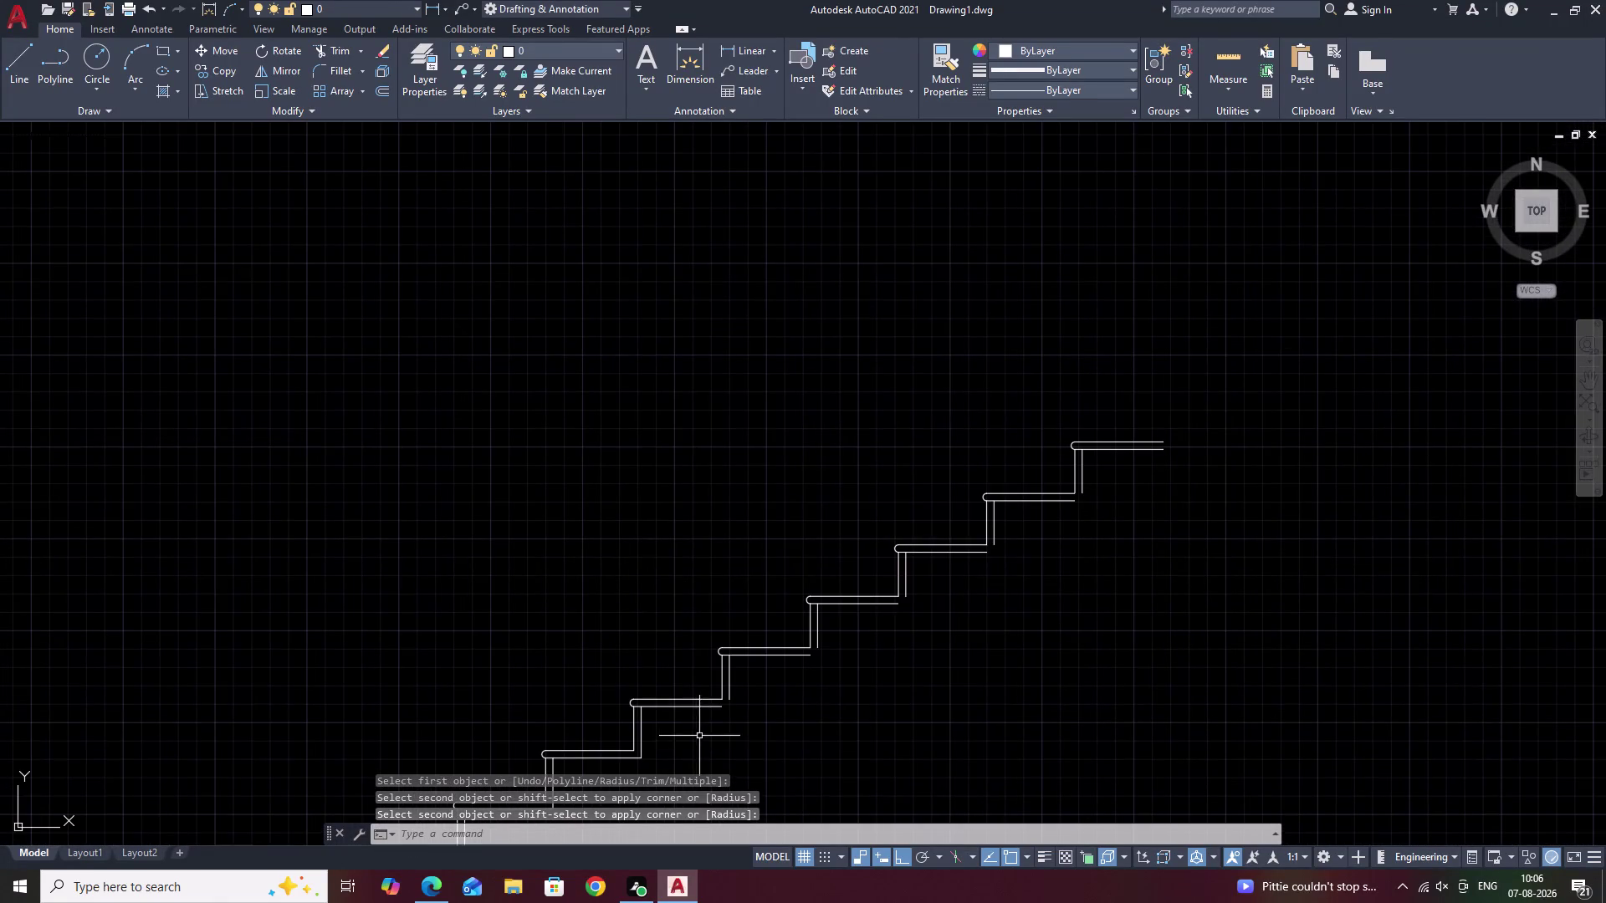
key(space)
click(716, 707)
click(732, 694)
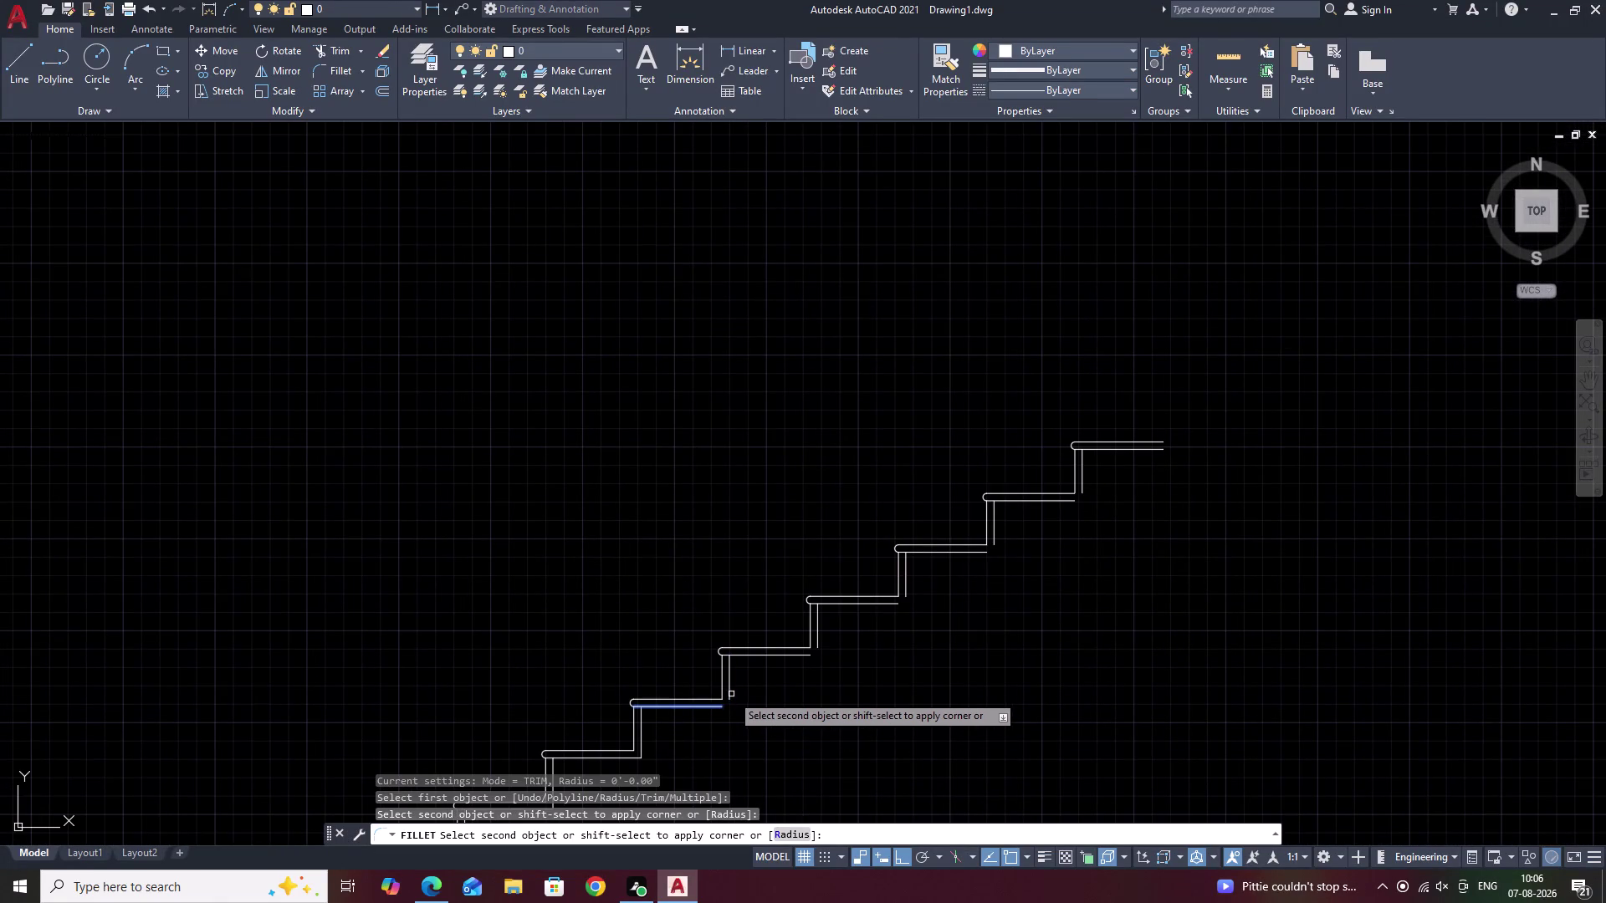
click(726, 694)
middle_drag(771, 692, 737, 740)
key(space)
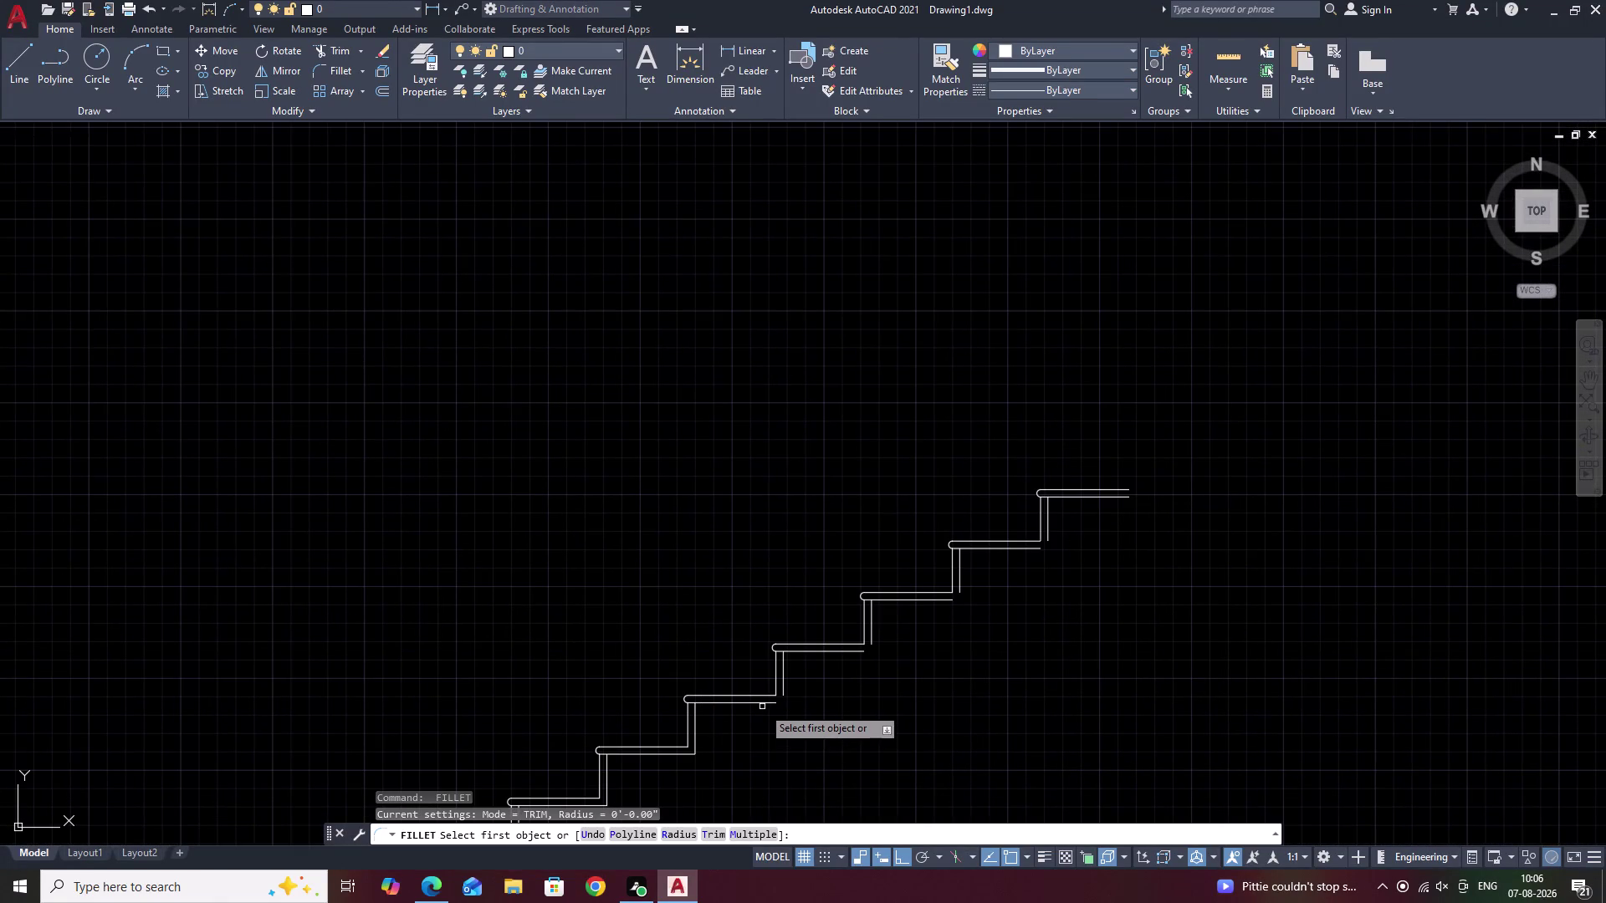
click(765, 704)
click(786, 685)
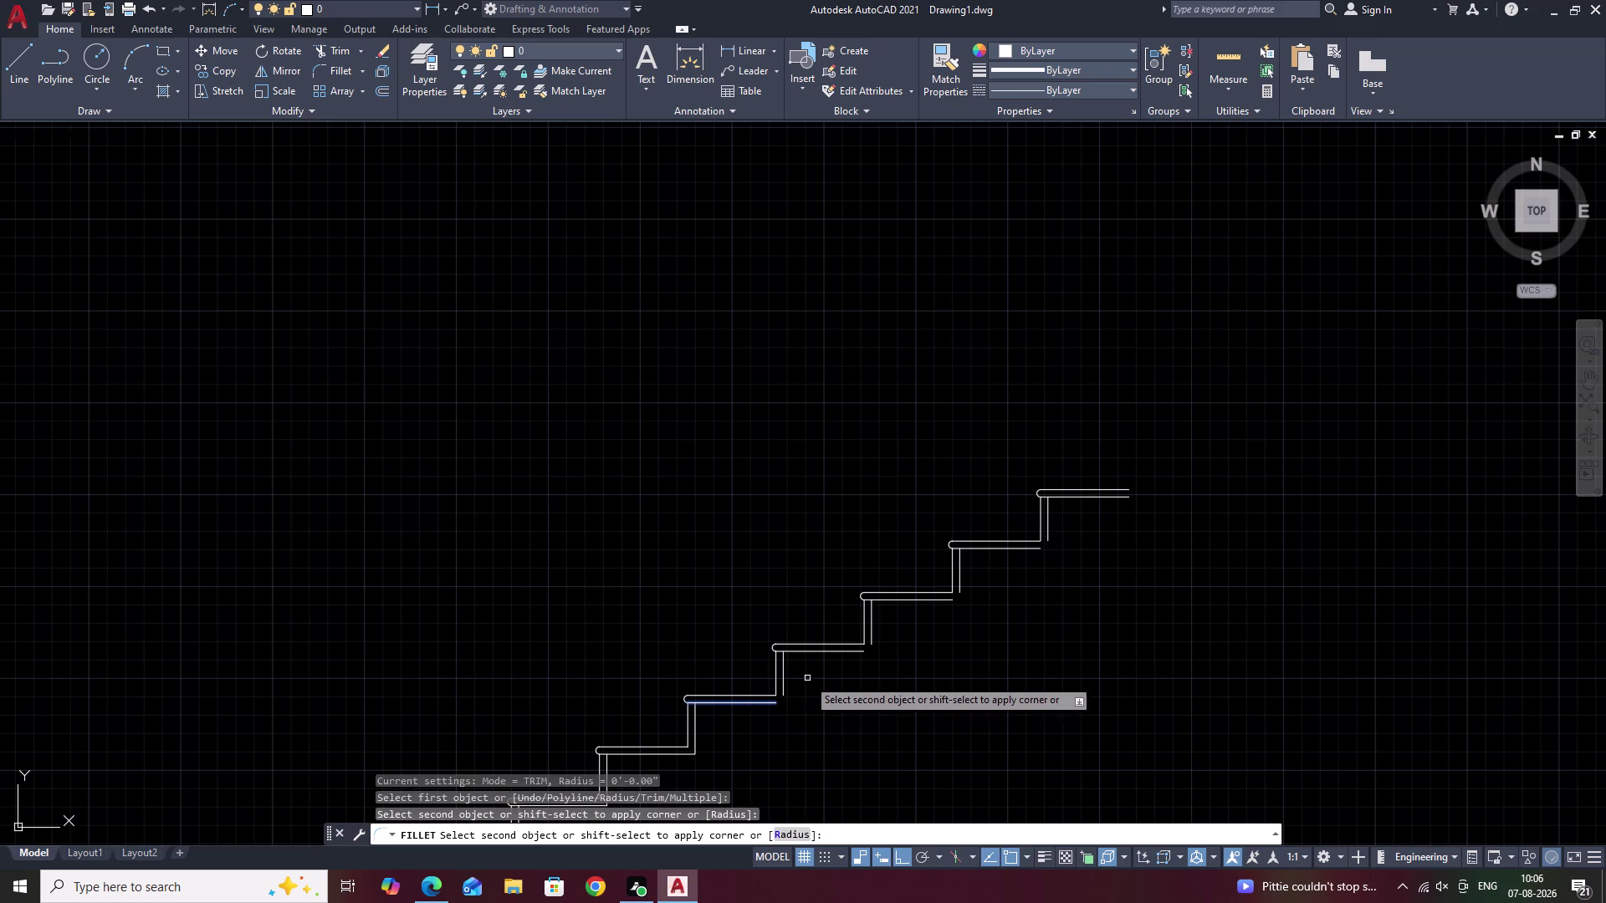
click(781, 691)
Fillet the last three upper tread-riser corners and recenter on the staircase.
middle_drag(818, 673, 751, 748)
key(space)
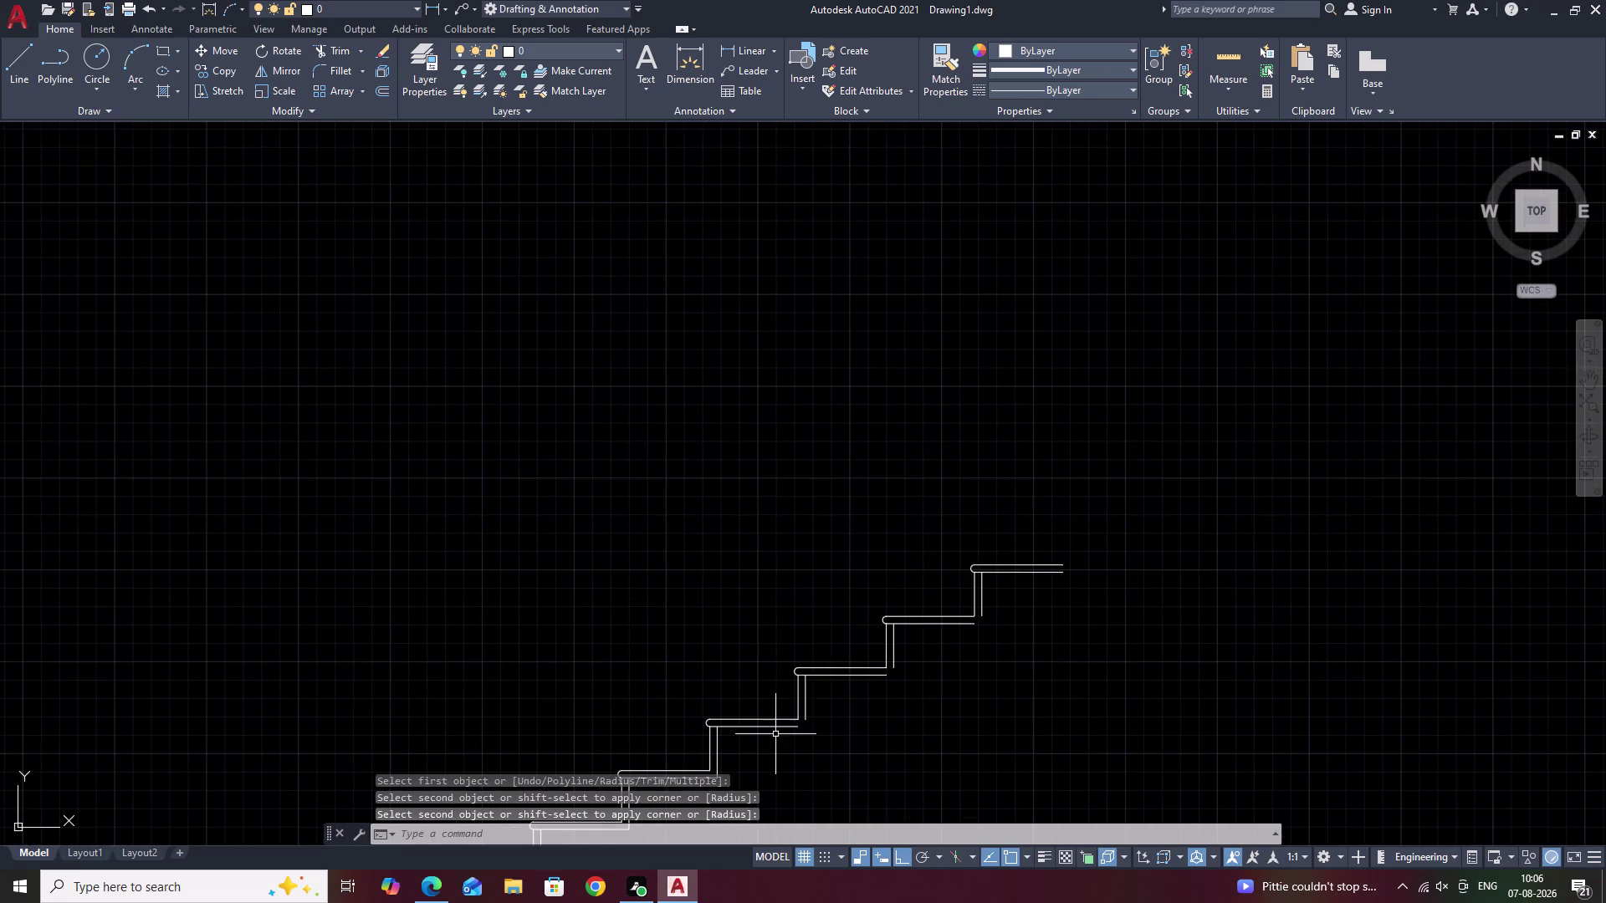
scroll(up, 3)
click(790, 725)
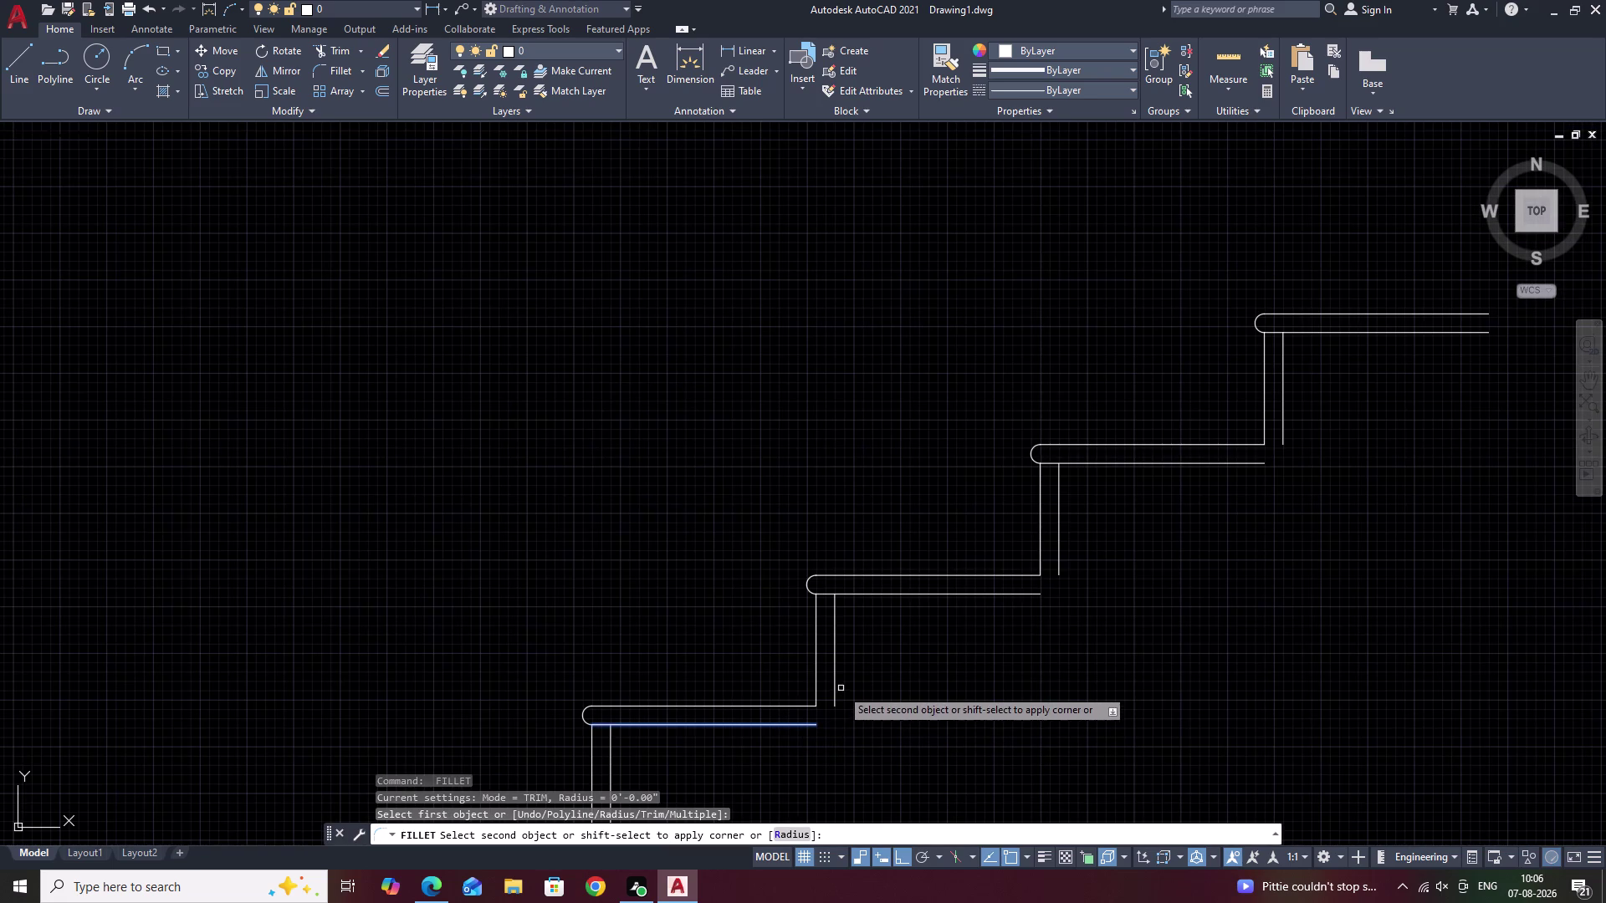
click(832, 695)
scroll(down, 3)
middle_drag(908, 692, 746, 785)
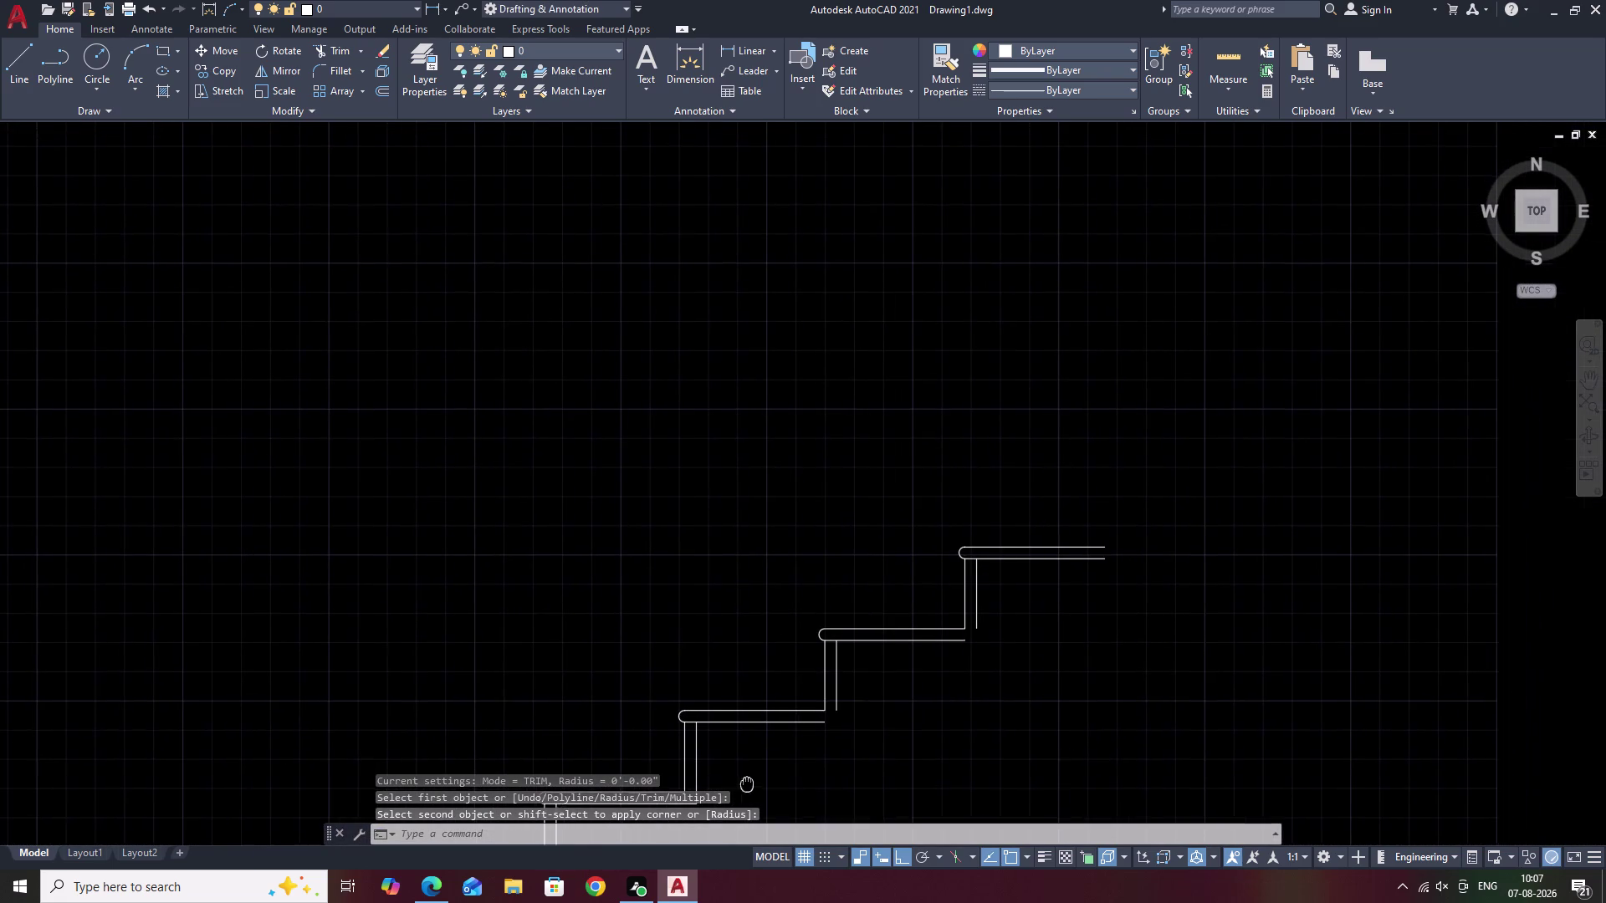
key(space)
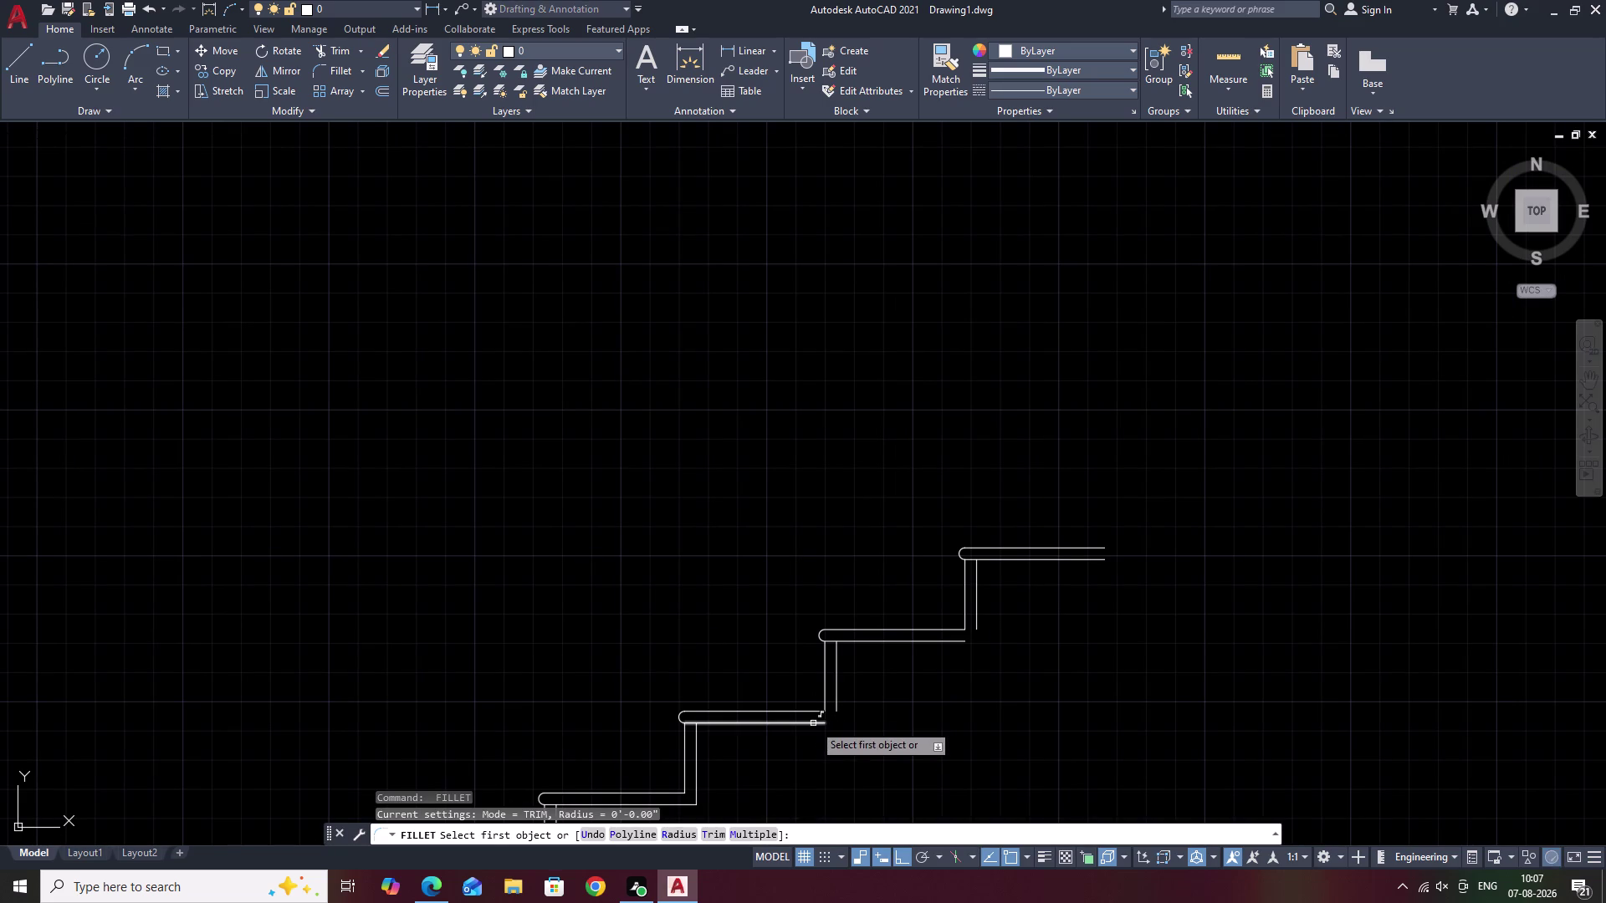
click(813, 724)
click(838, 695)
key(space)
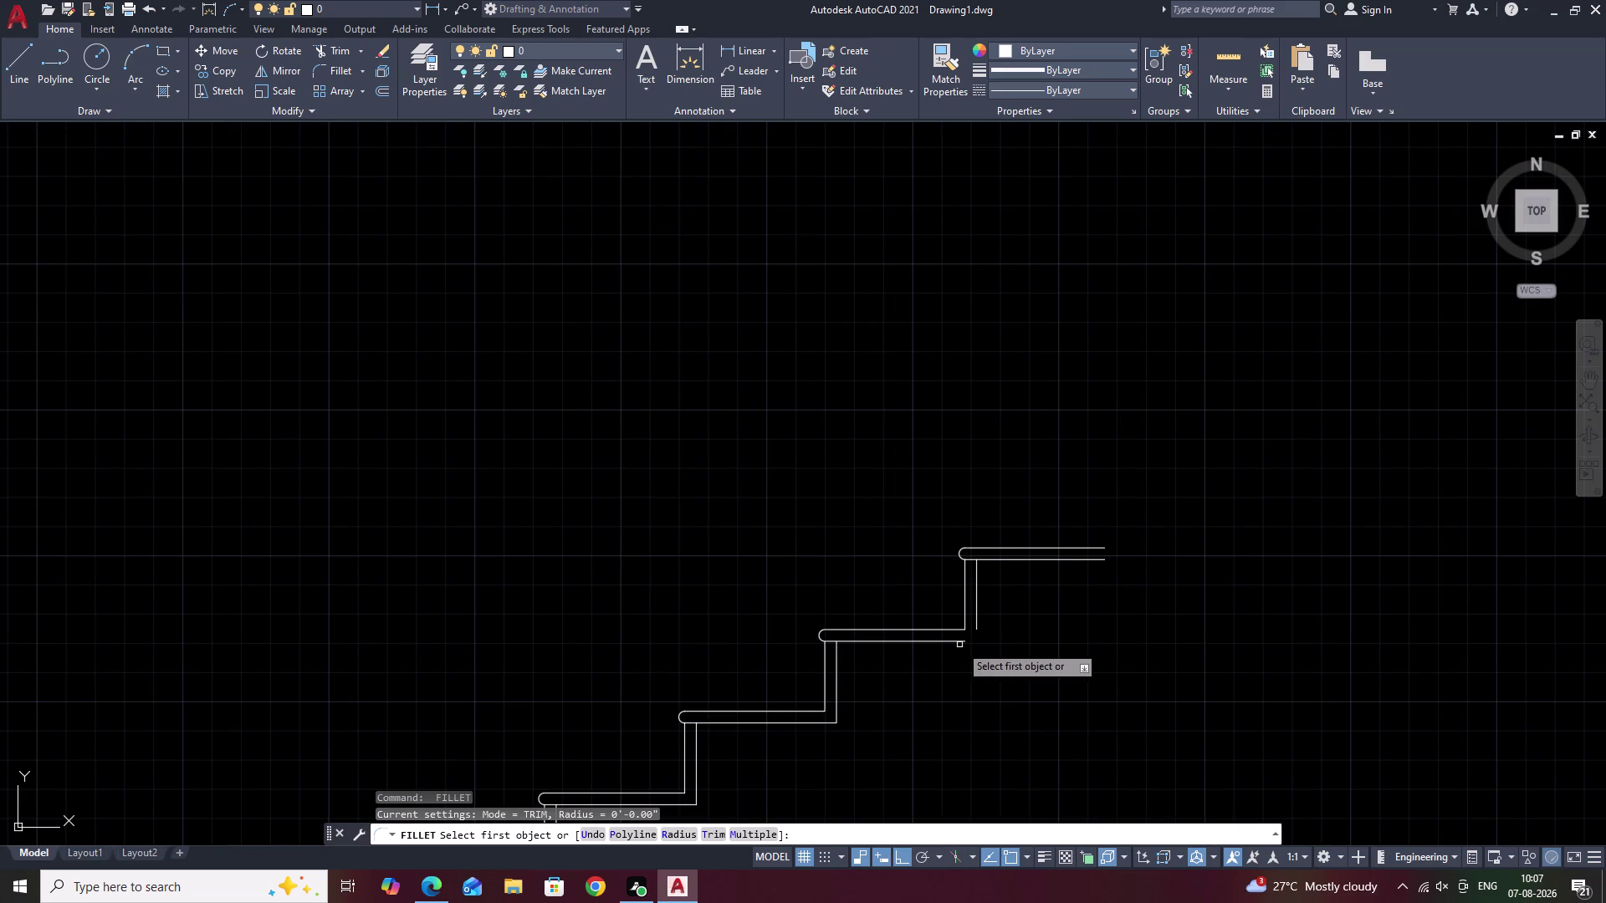
click(956, 643)
click(980, 618)
click(976, 620)
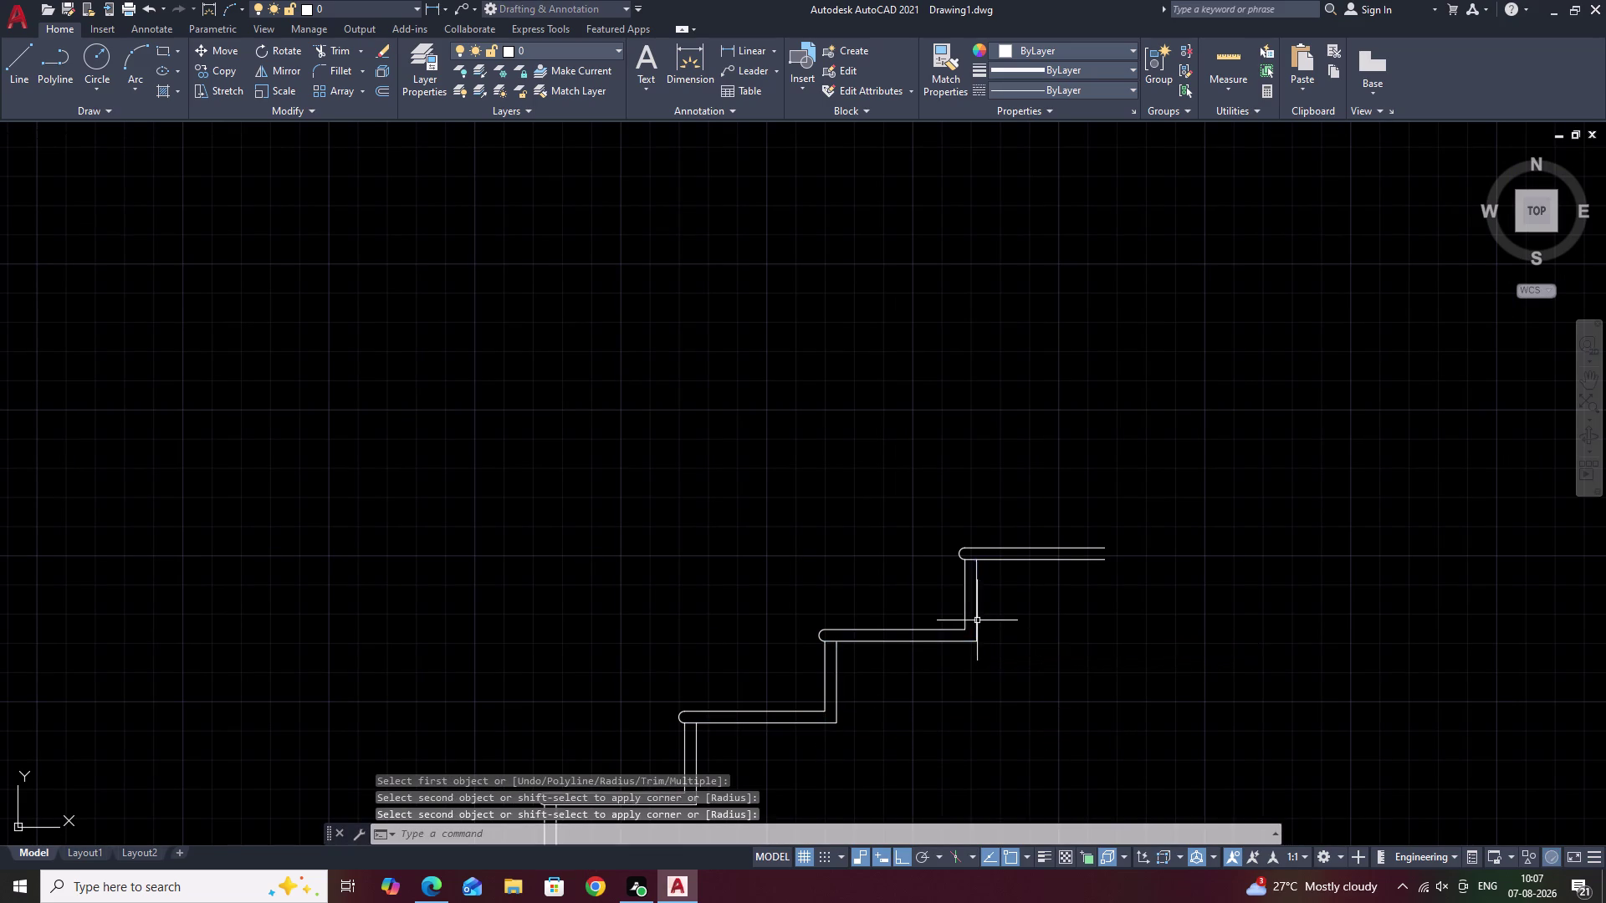
scroll(down, 3)
middle_drag(1007, 655, 1039, 612)
middle_drag(937, 712, 971, 677)
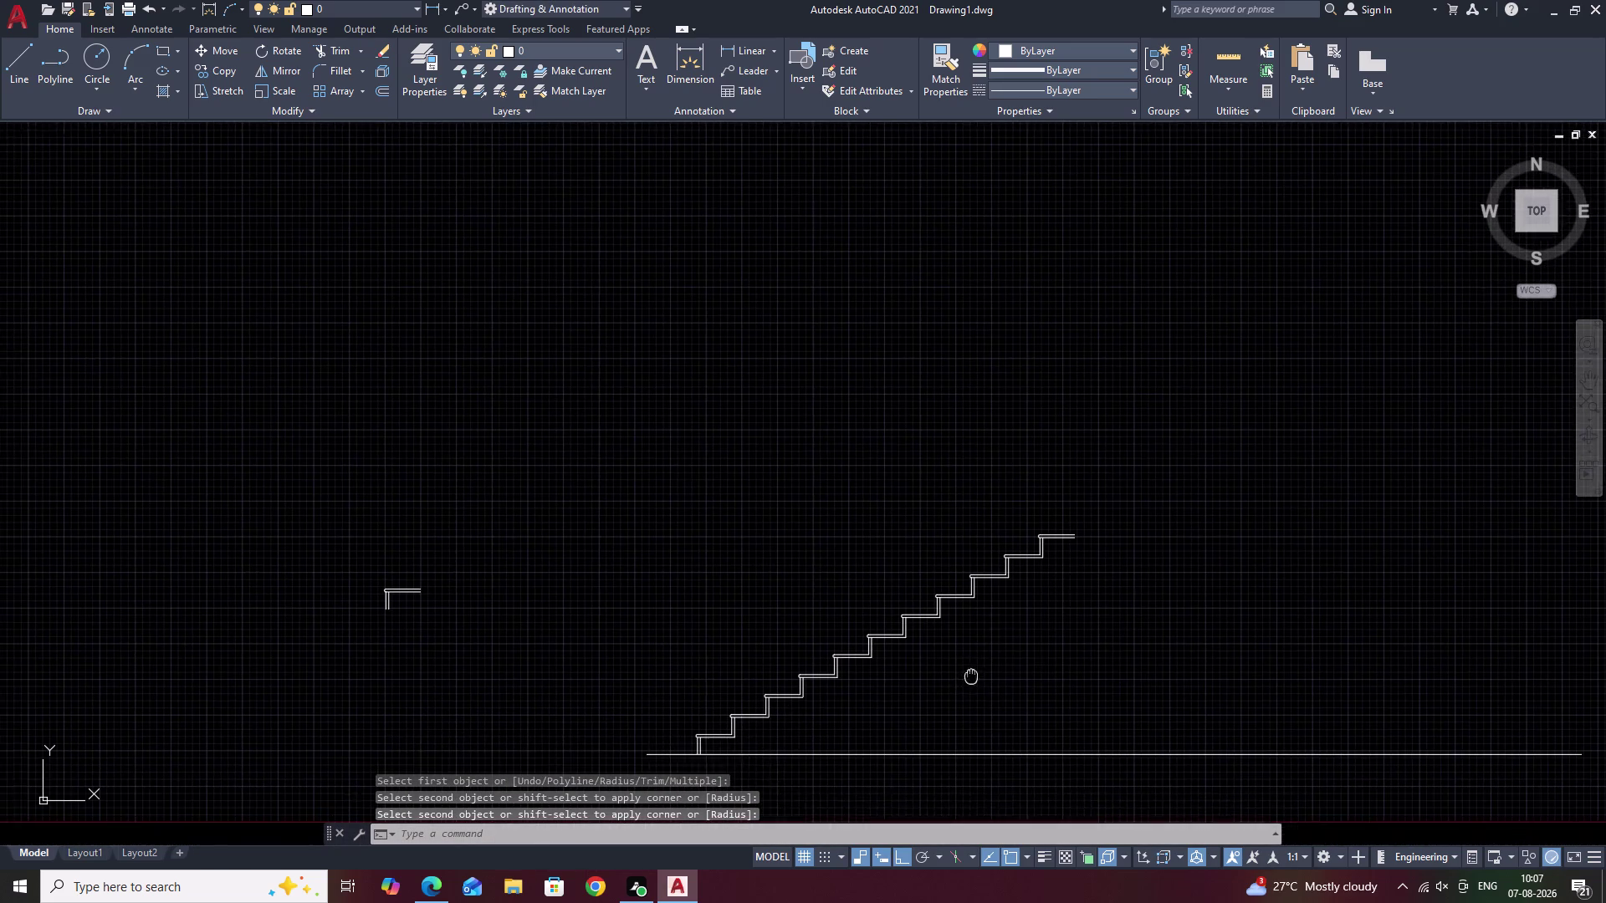
scroll(up, 3)
scroll(down, 3)
middle_drag(1064, 665, 959, 703)
scroll(up, 3)
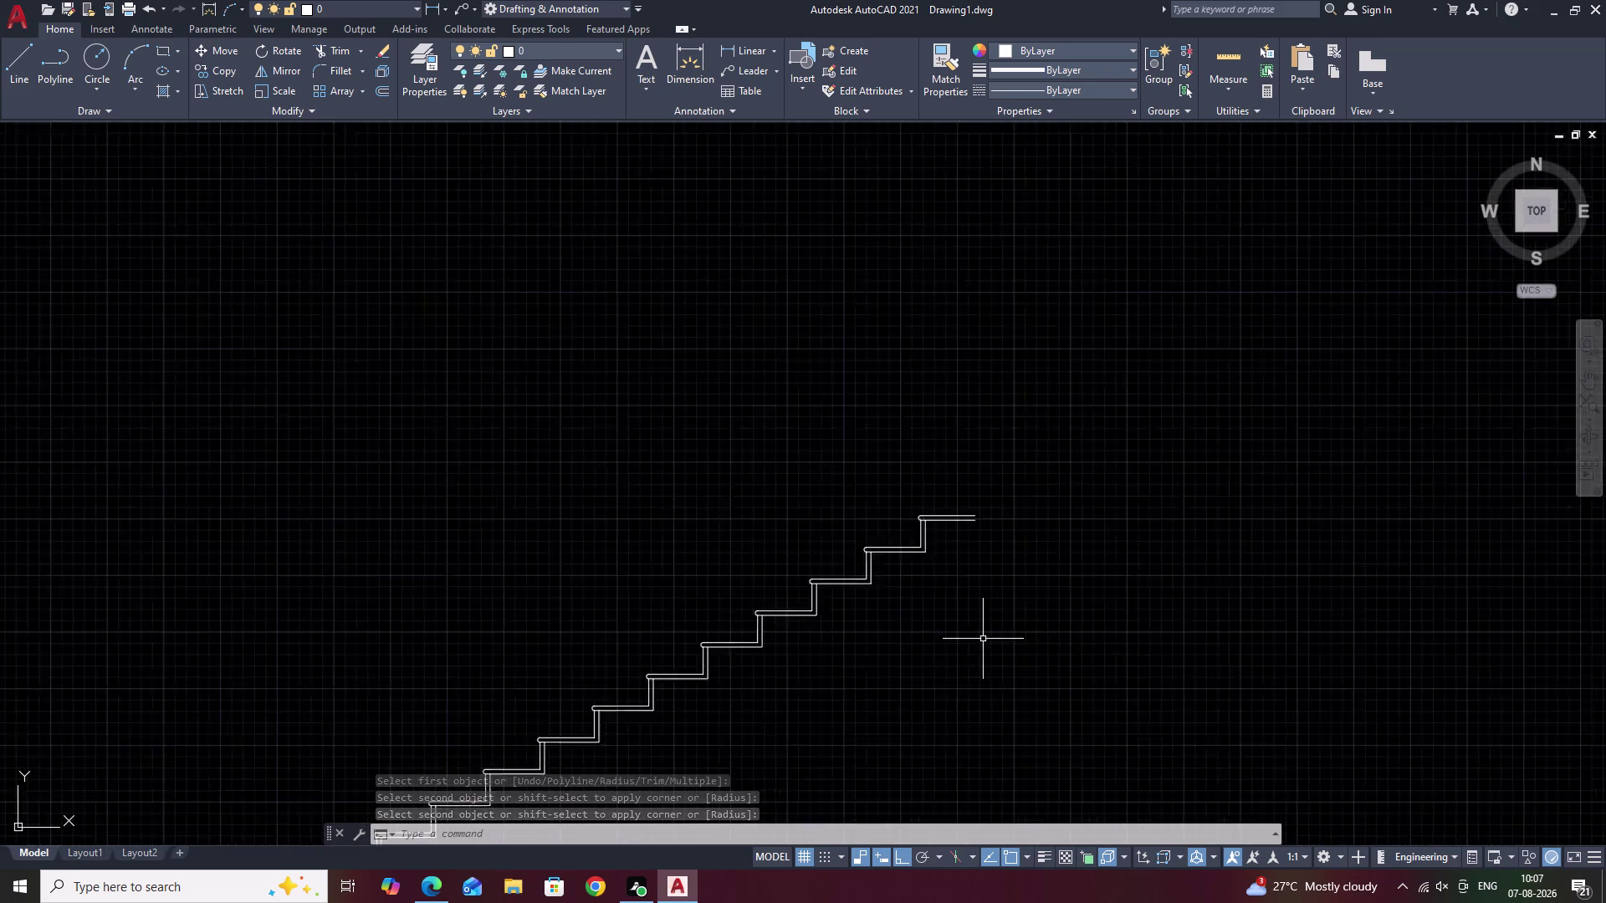
middle_drag(917, 639, 966, 644)
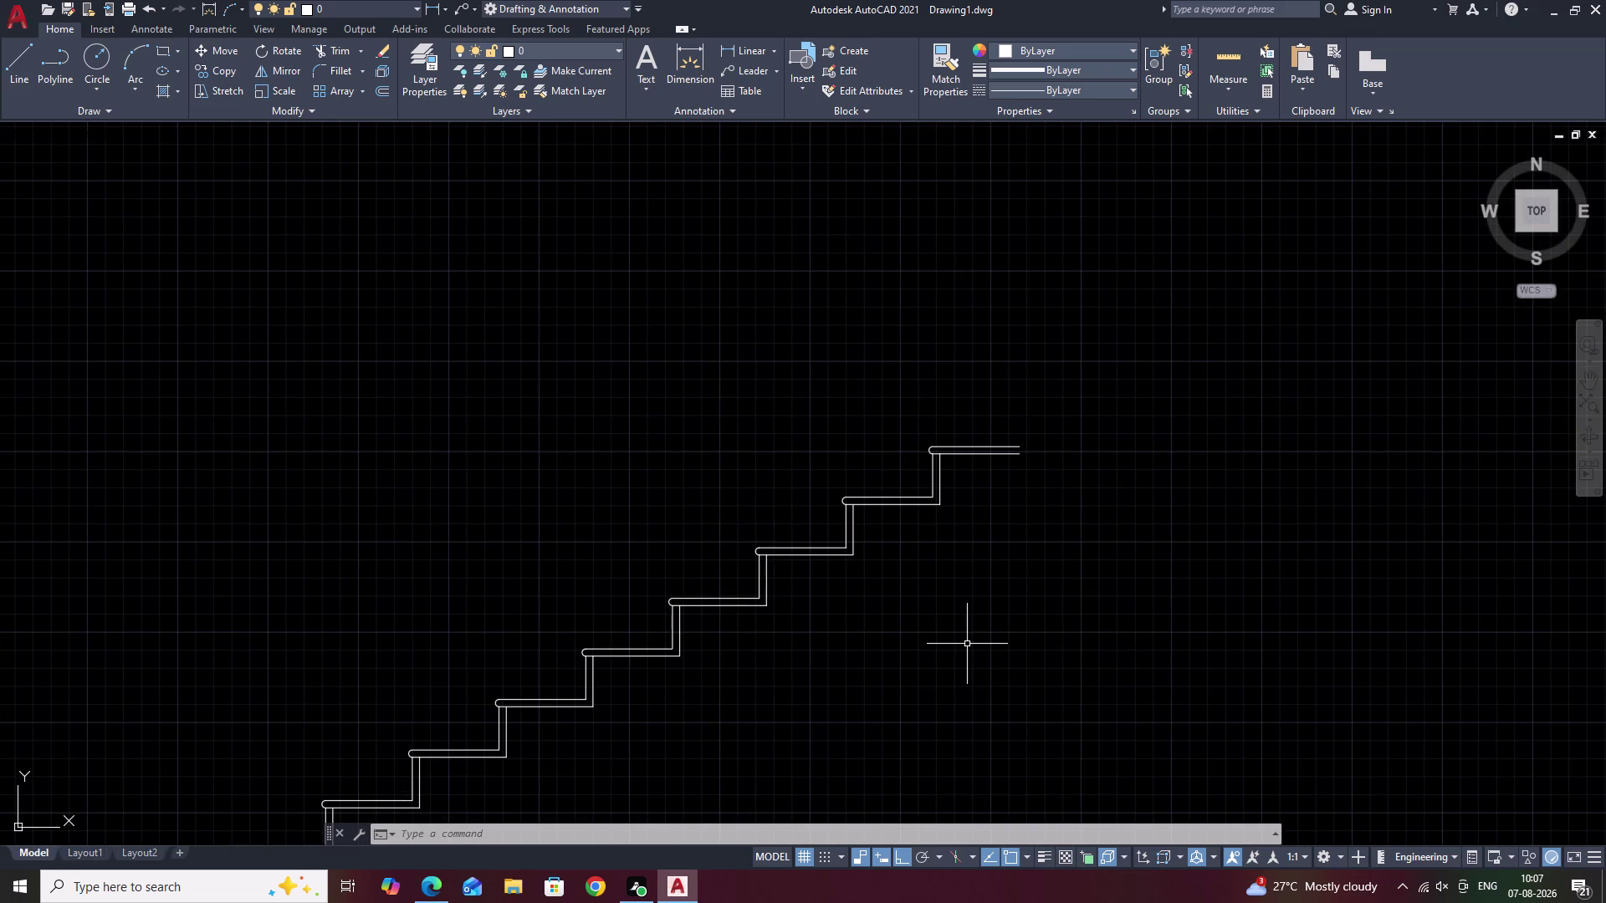
Draw a short vertical line dropping below the upper tread.
text(L)
key(space)
click(938, 504)
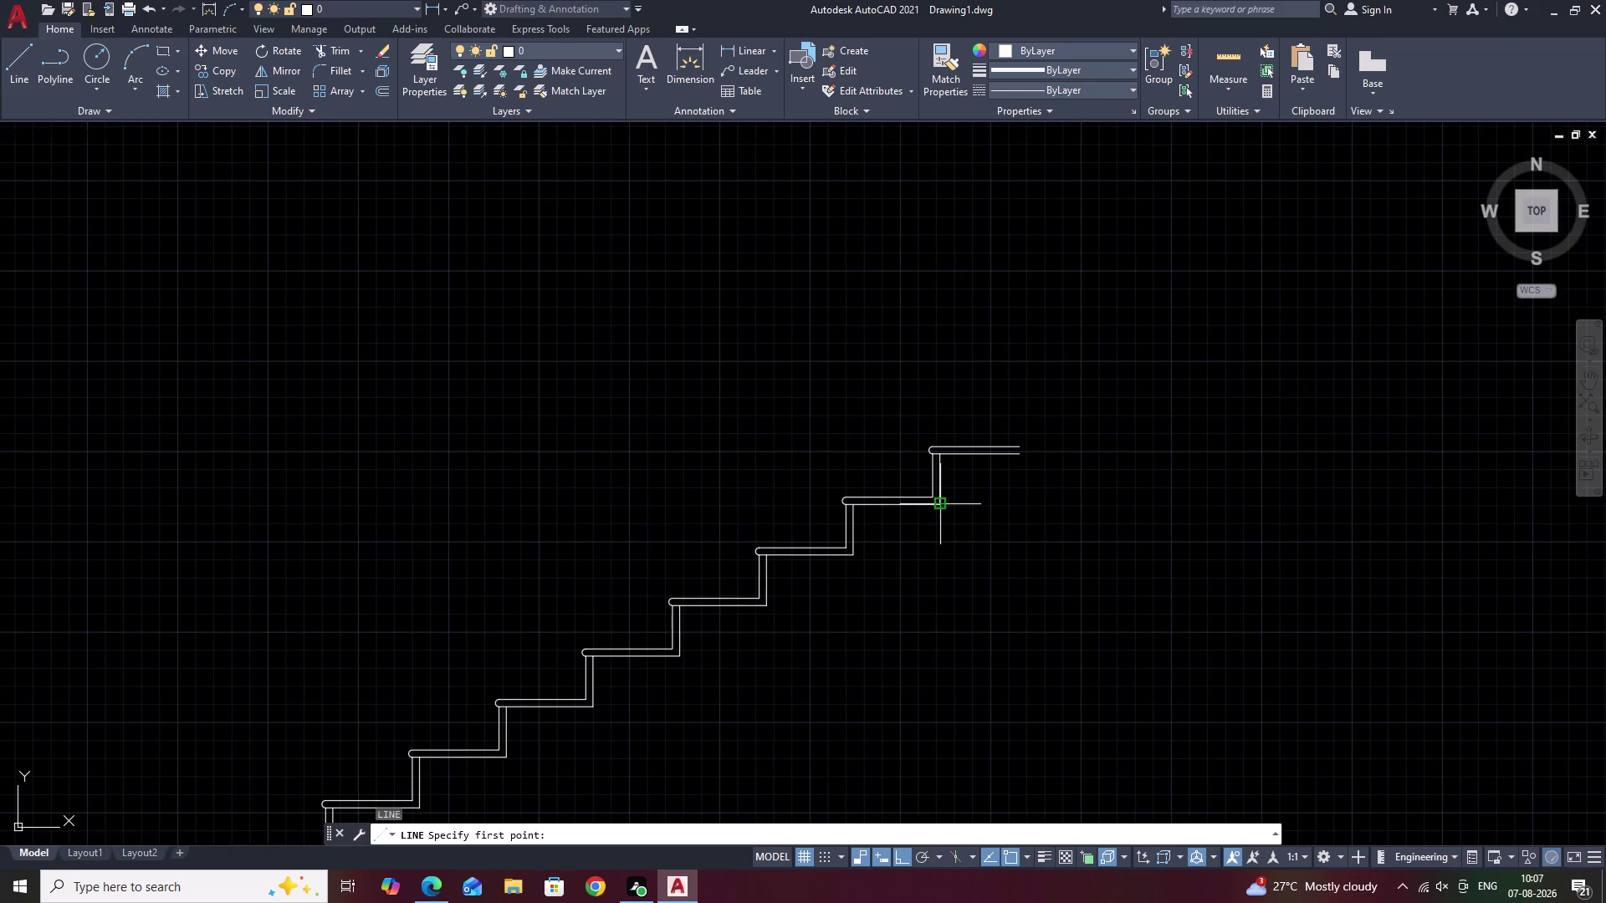
click(935, 543)
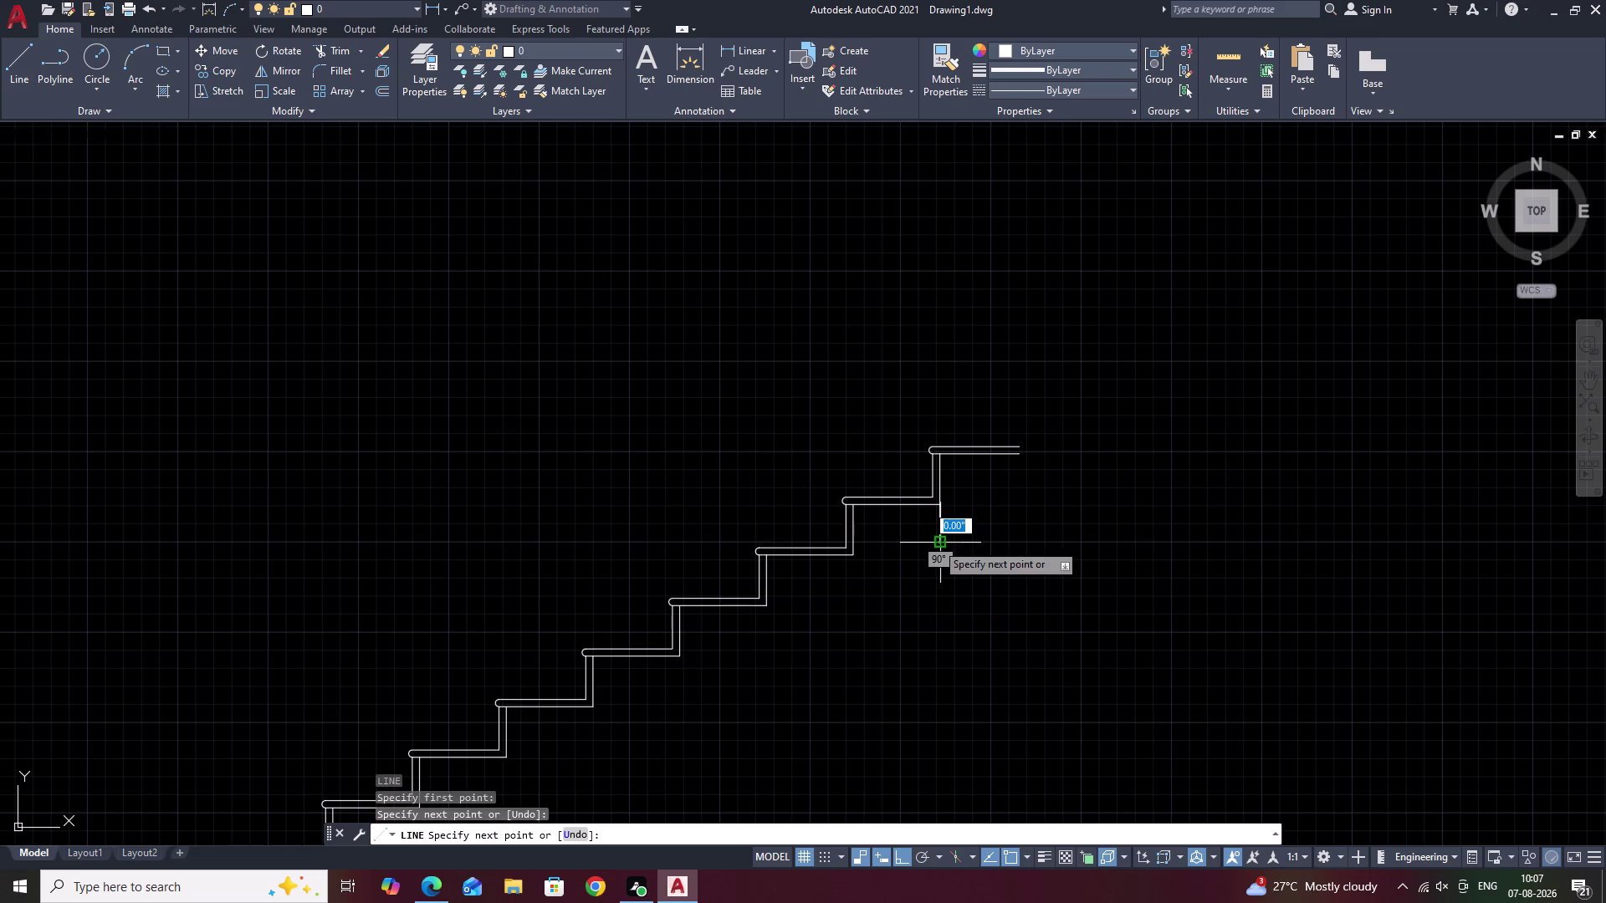
key(Escape)
key(p)
key(BackSpace)
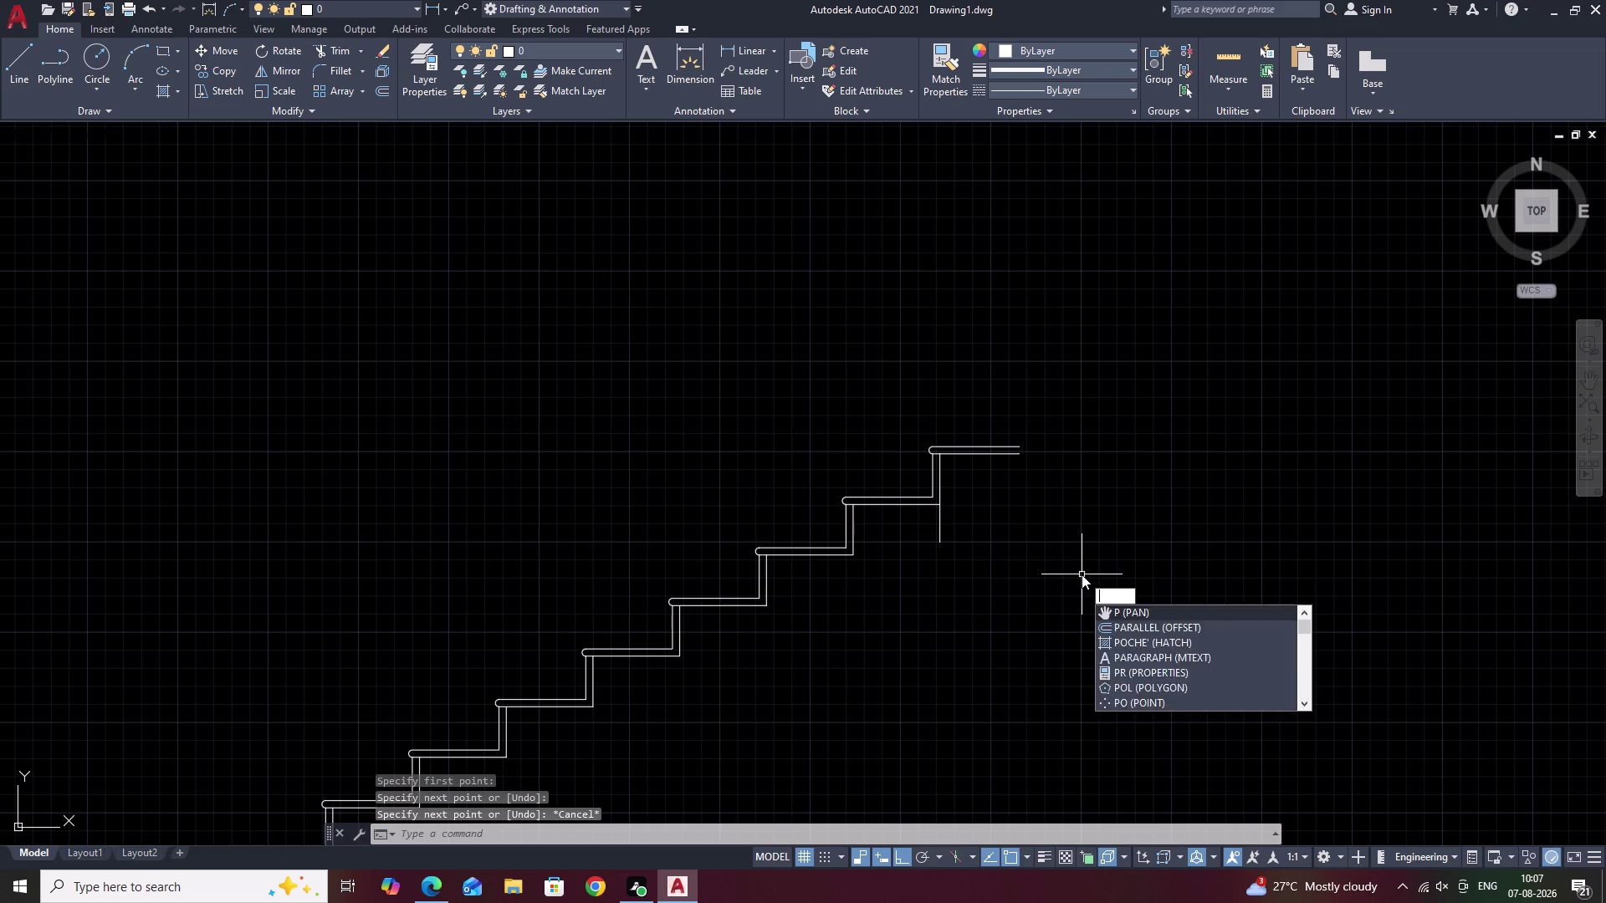
Offset the short vertical line 3'3" to the right.
text(O)
key(space)
text(3)
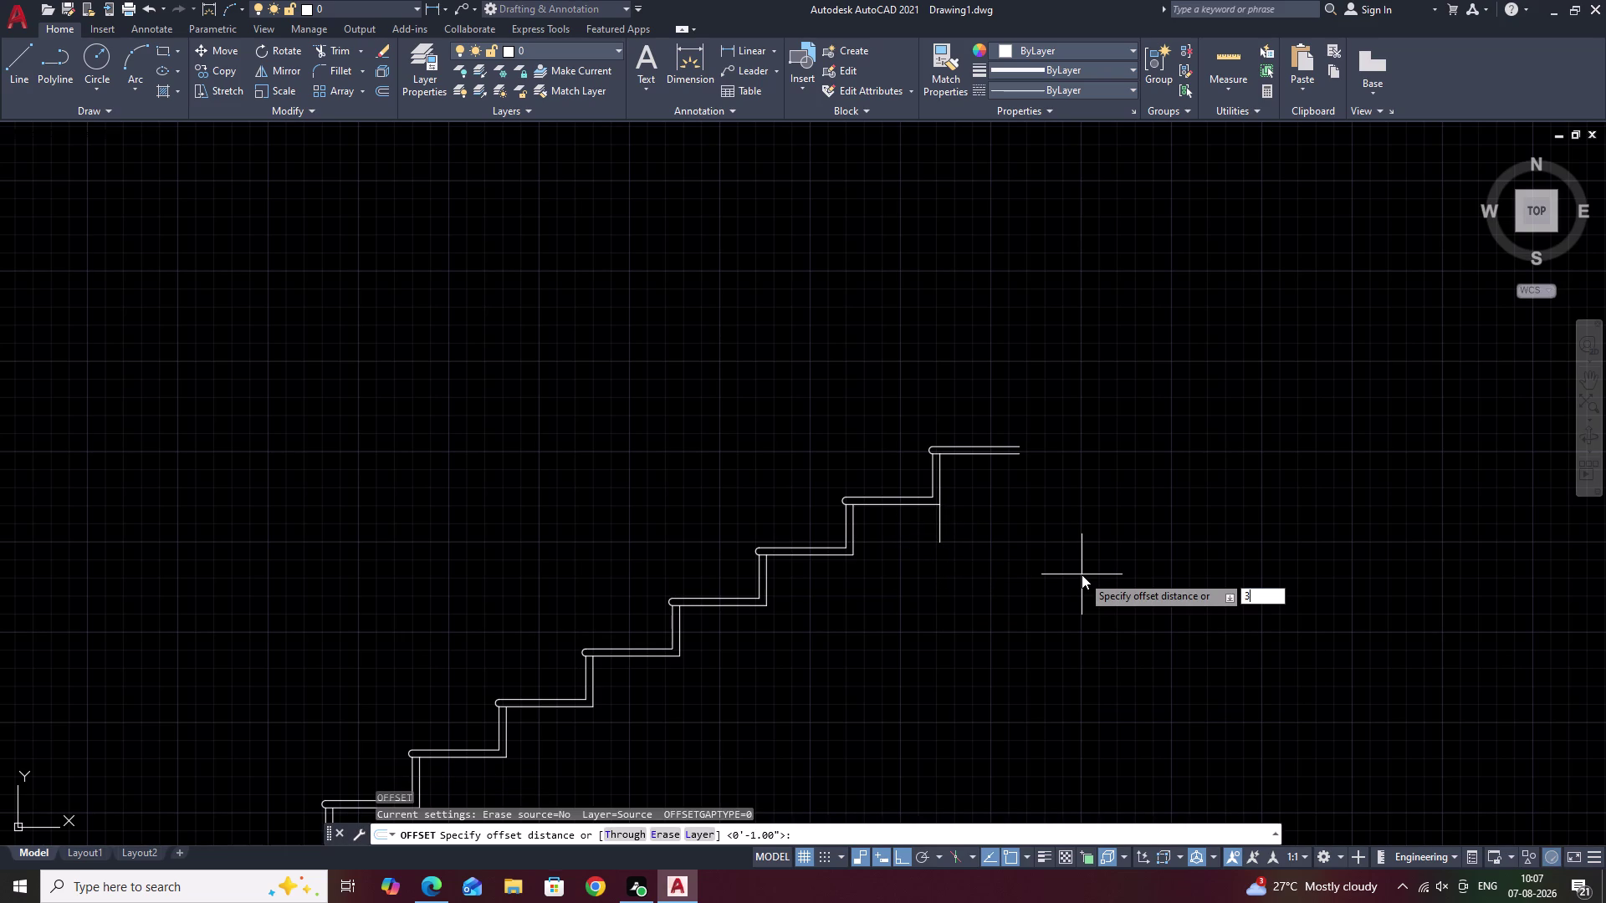
text(')
key(3)
key(shift+colon)
key(BackSpace)
key(shift+quotedbl)
key(space)
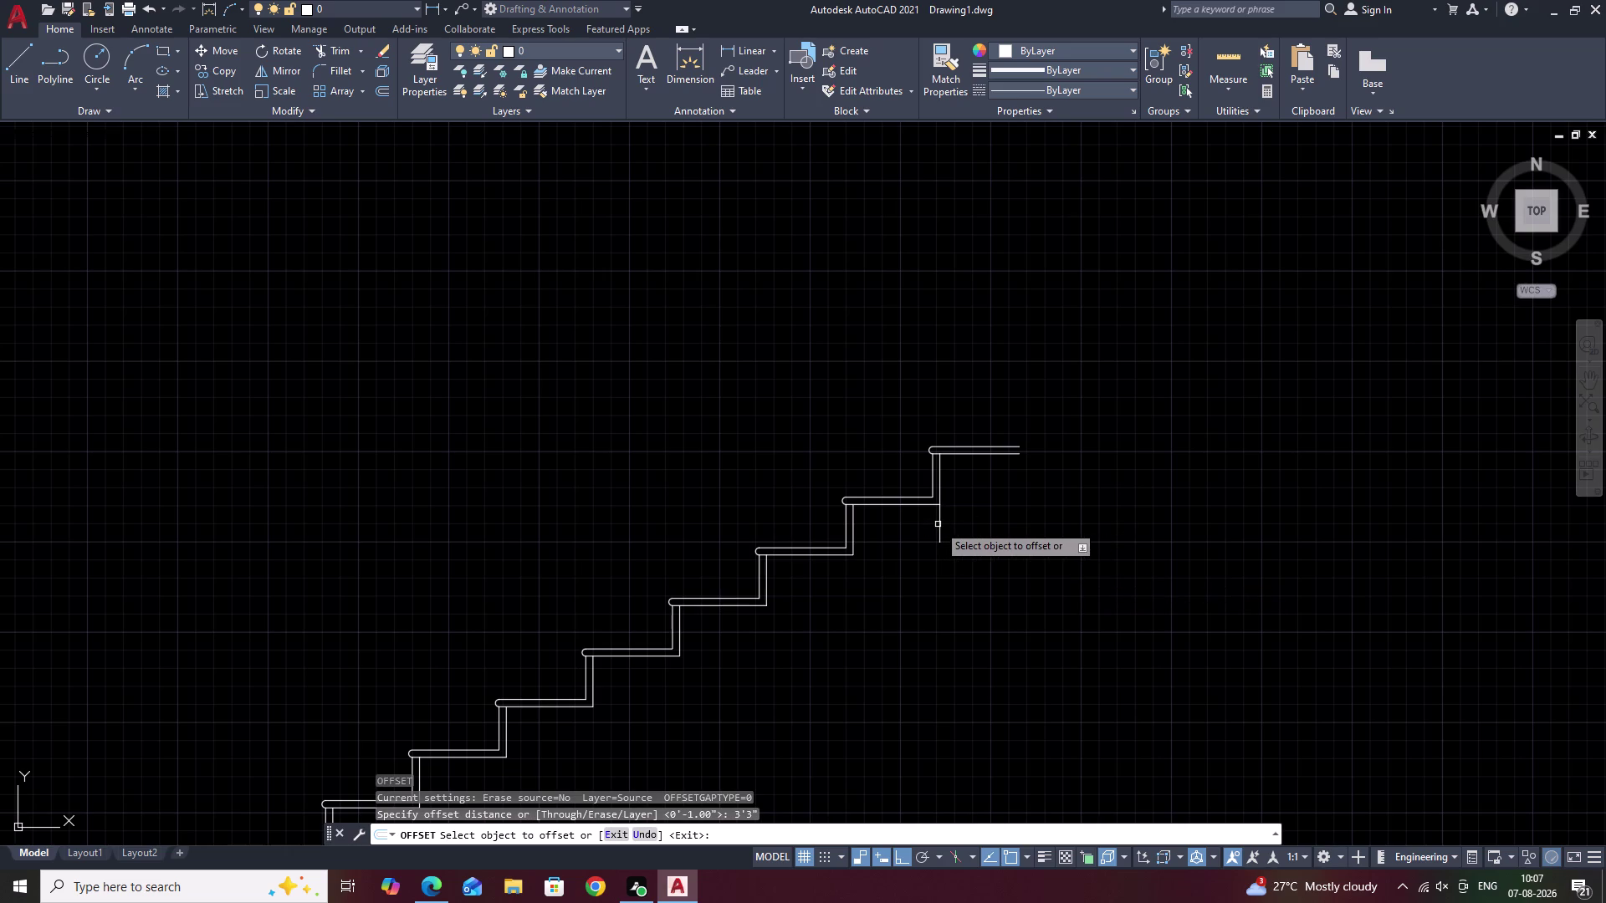
click(939, 523)
click(1175, 551)
key(Escape)
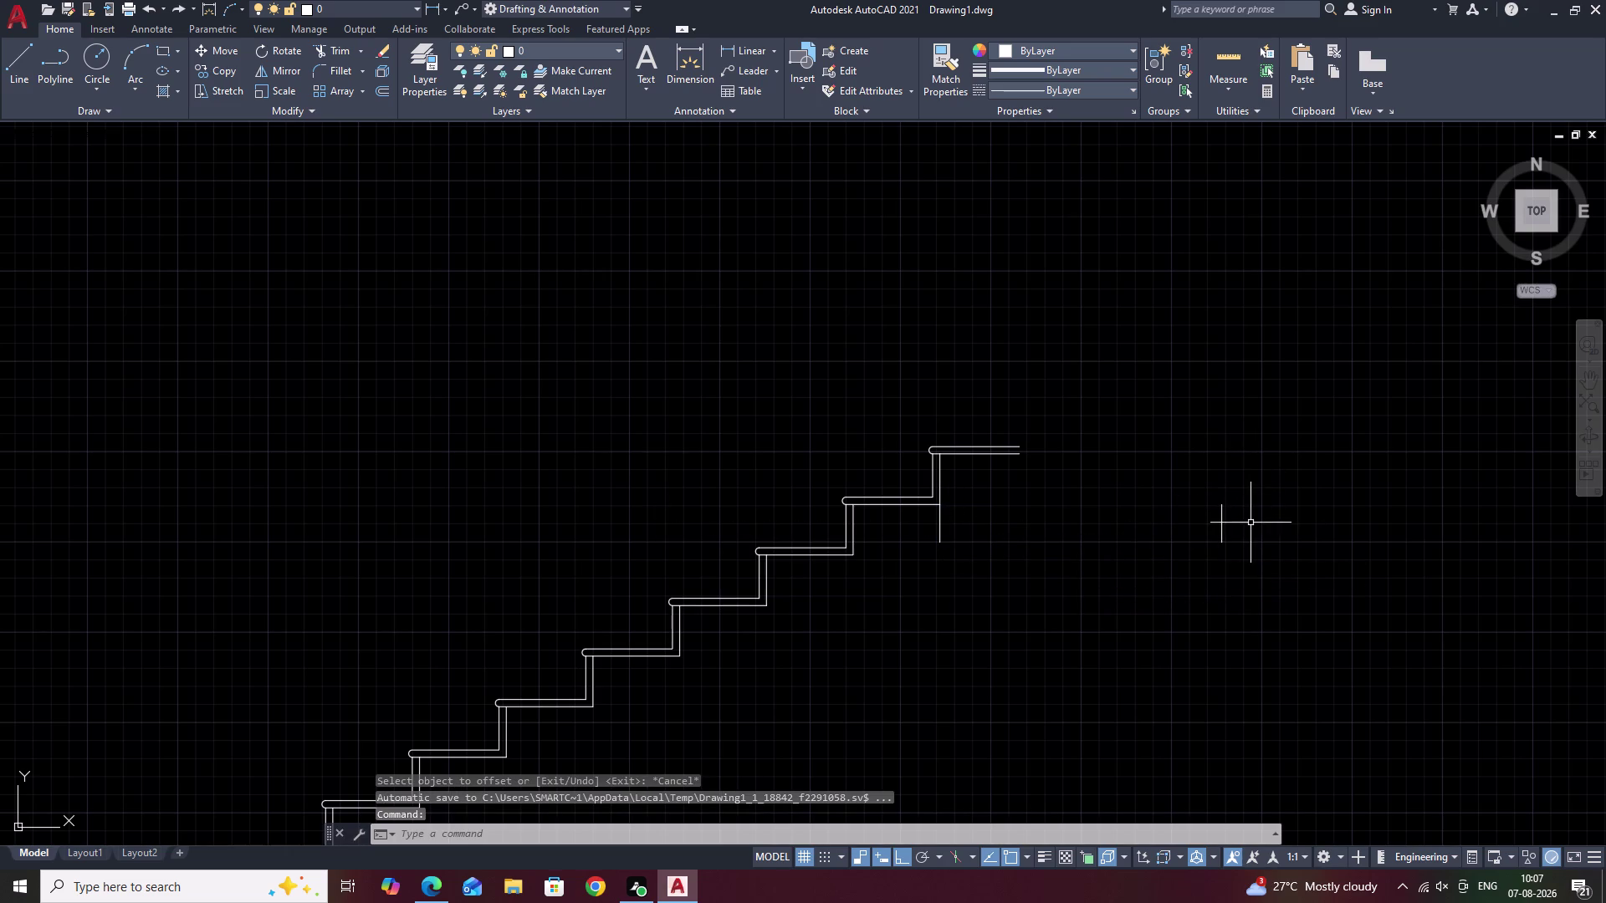
scroll(down, 3)
Extend the copied line to the ground and grip-stretch its top above the stairs.
text(EX)
key(space)
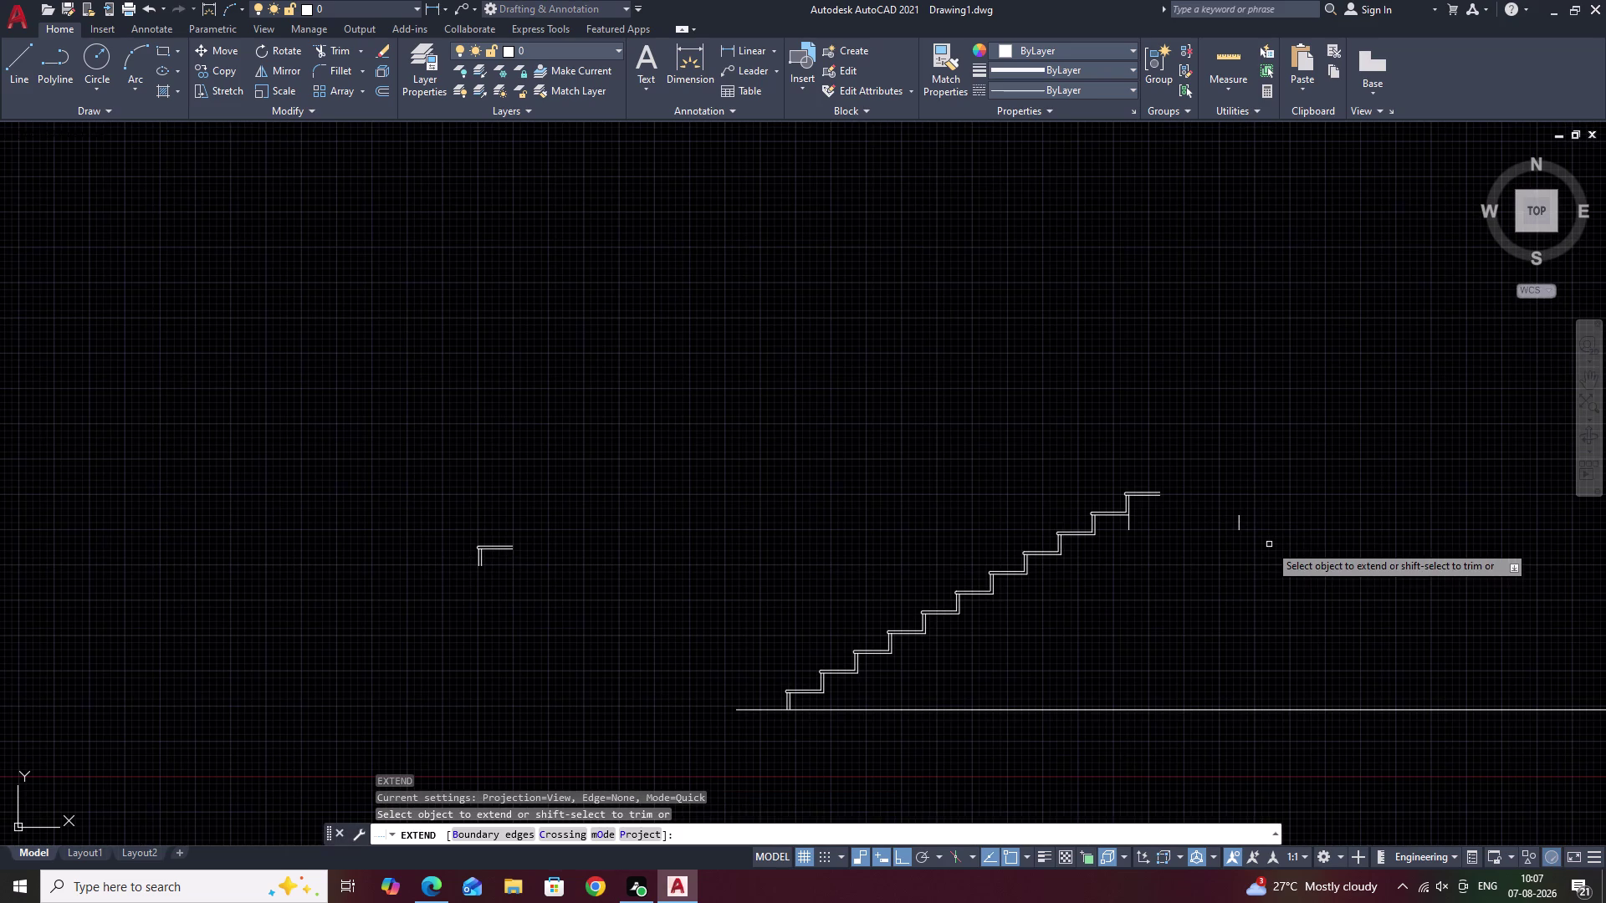
click(1237, 524)
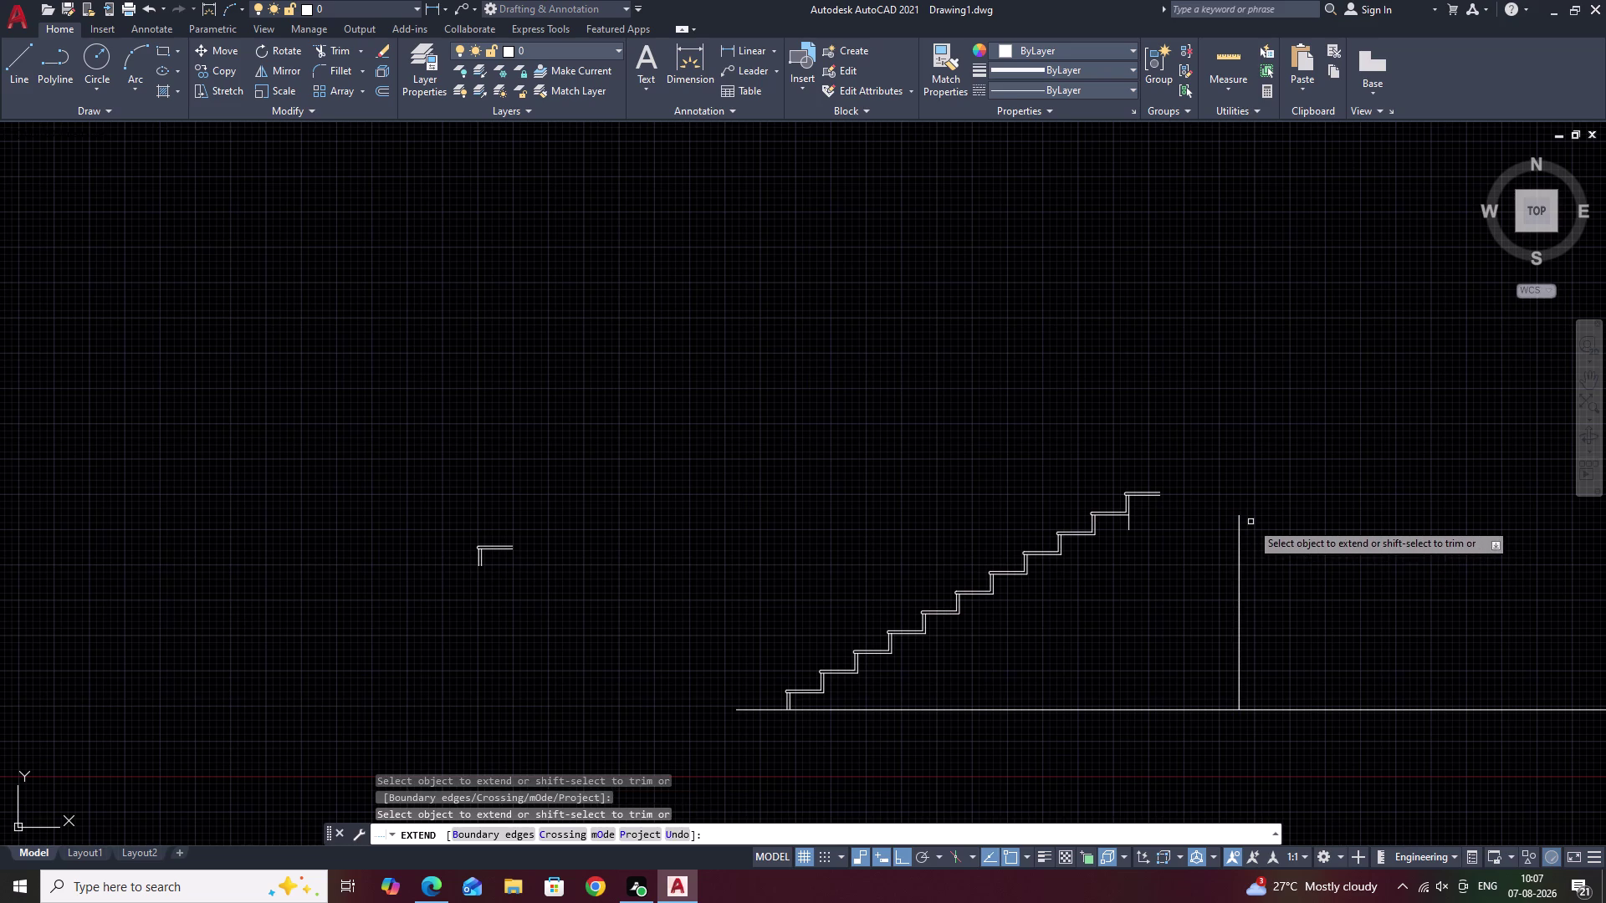
key(Escape)
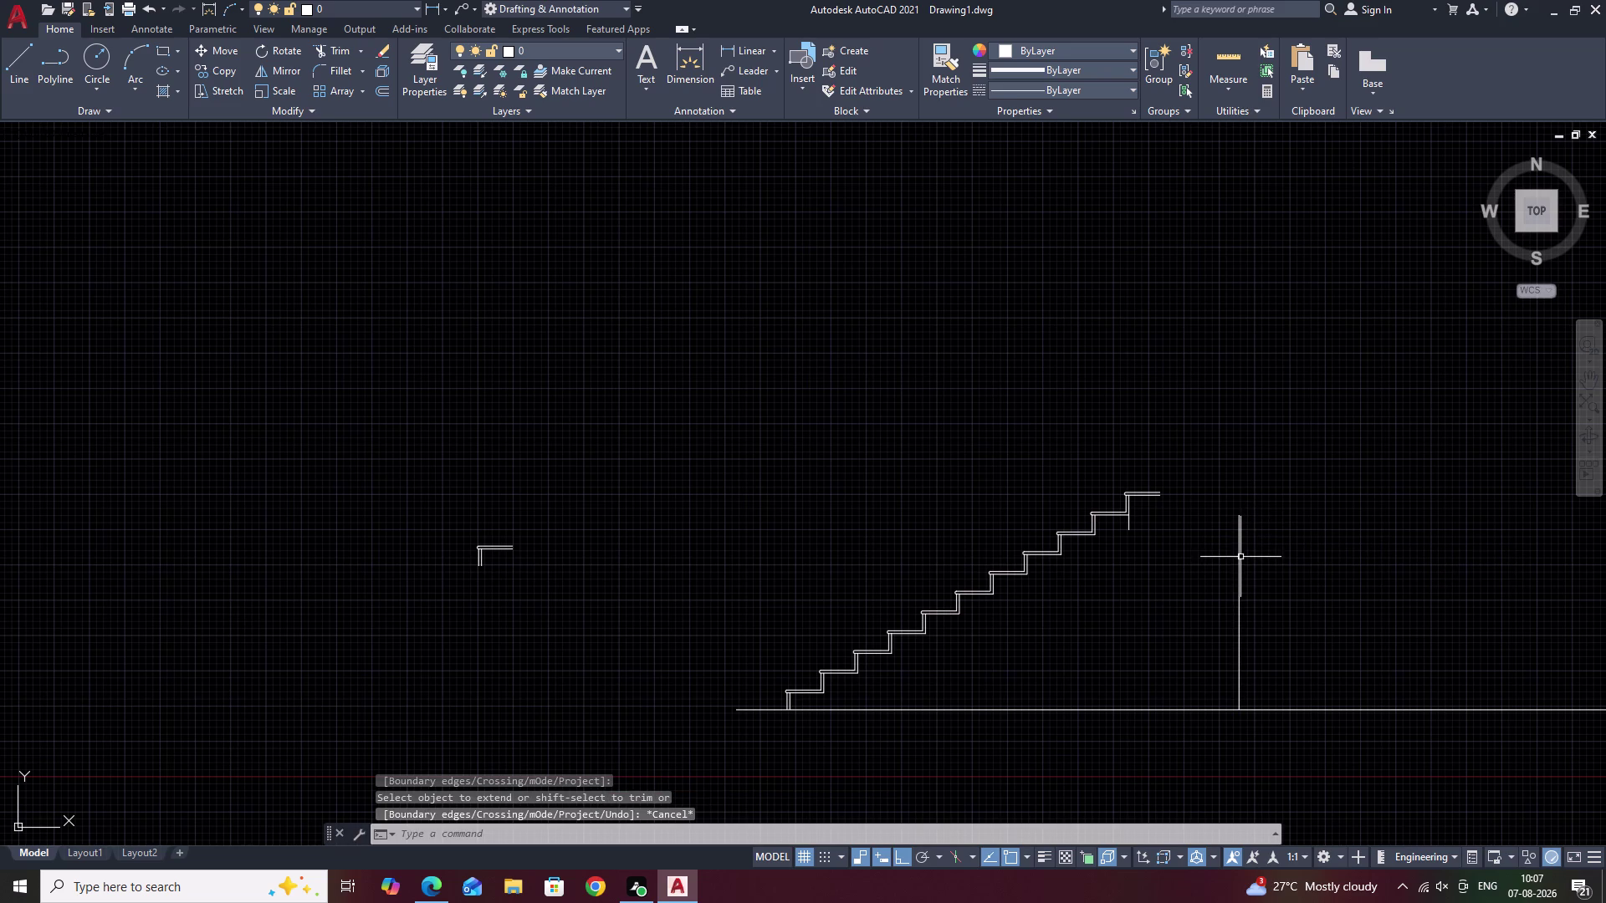
click(1240, 557)
click(1240, 515)
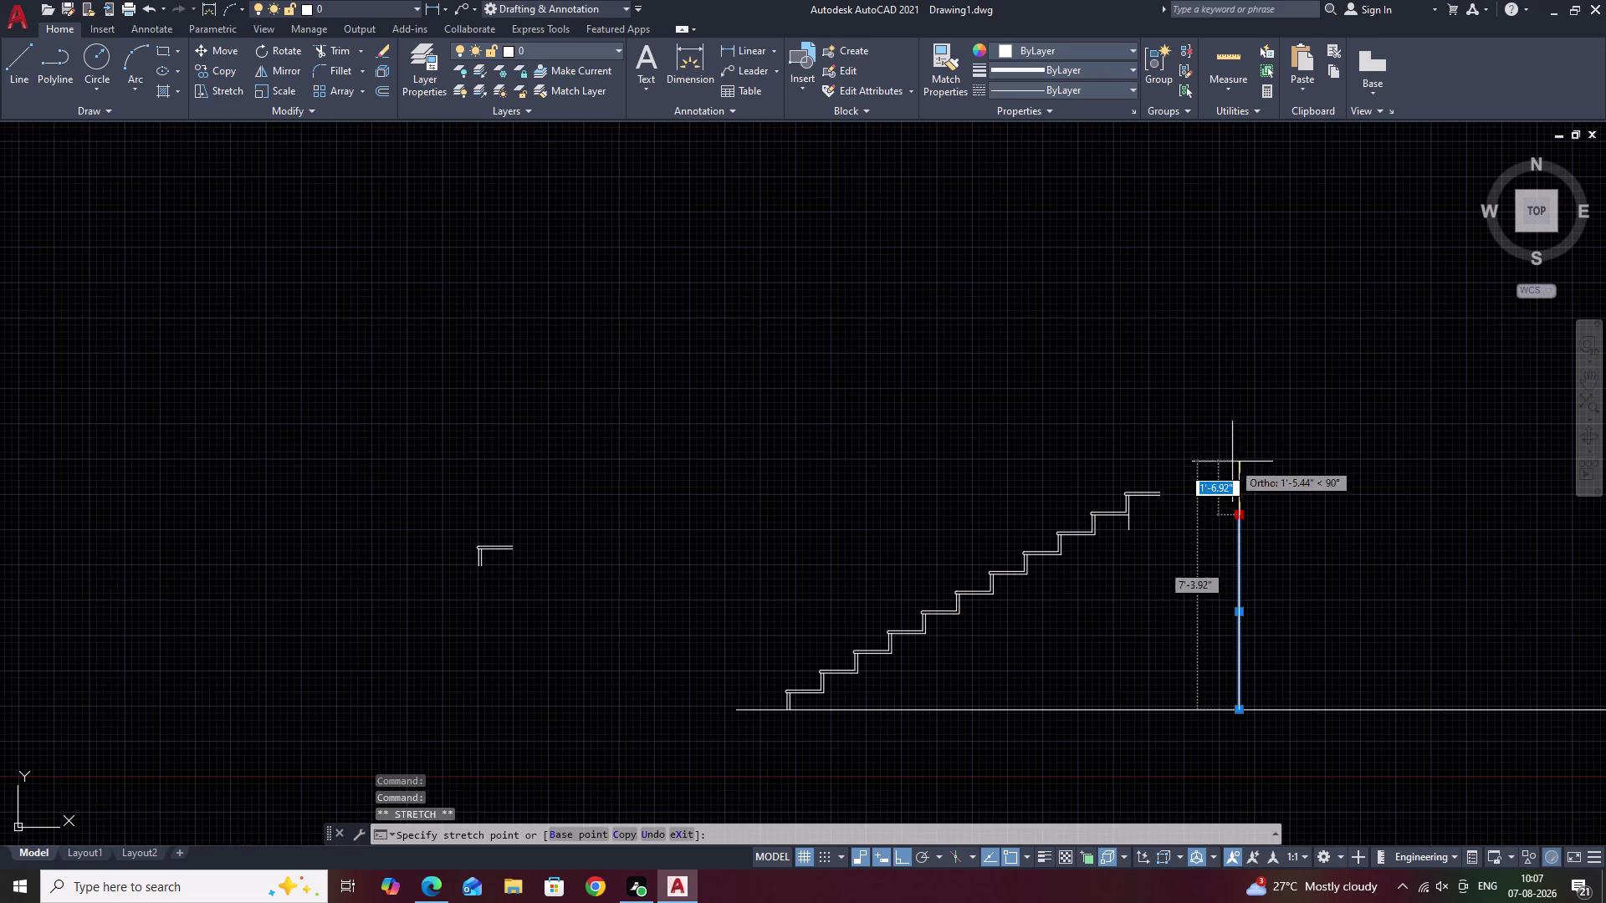
click(1230, 337)
key(Escape)
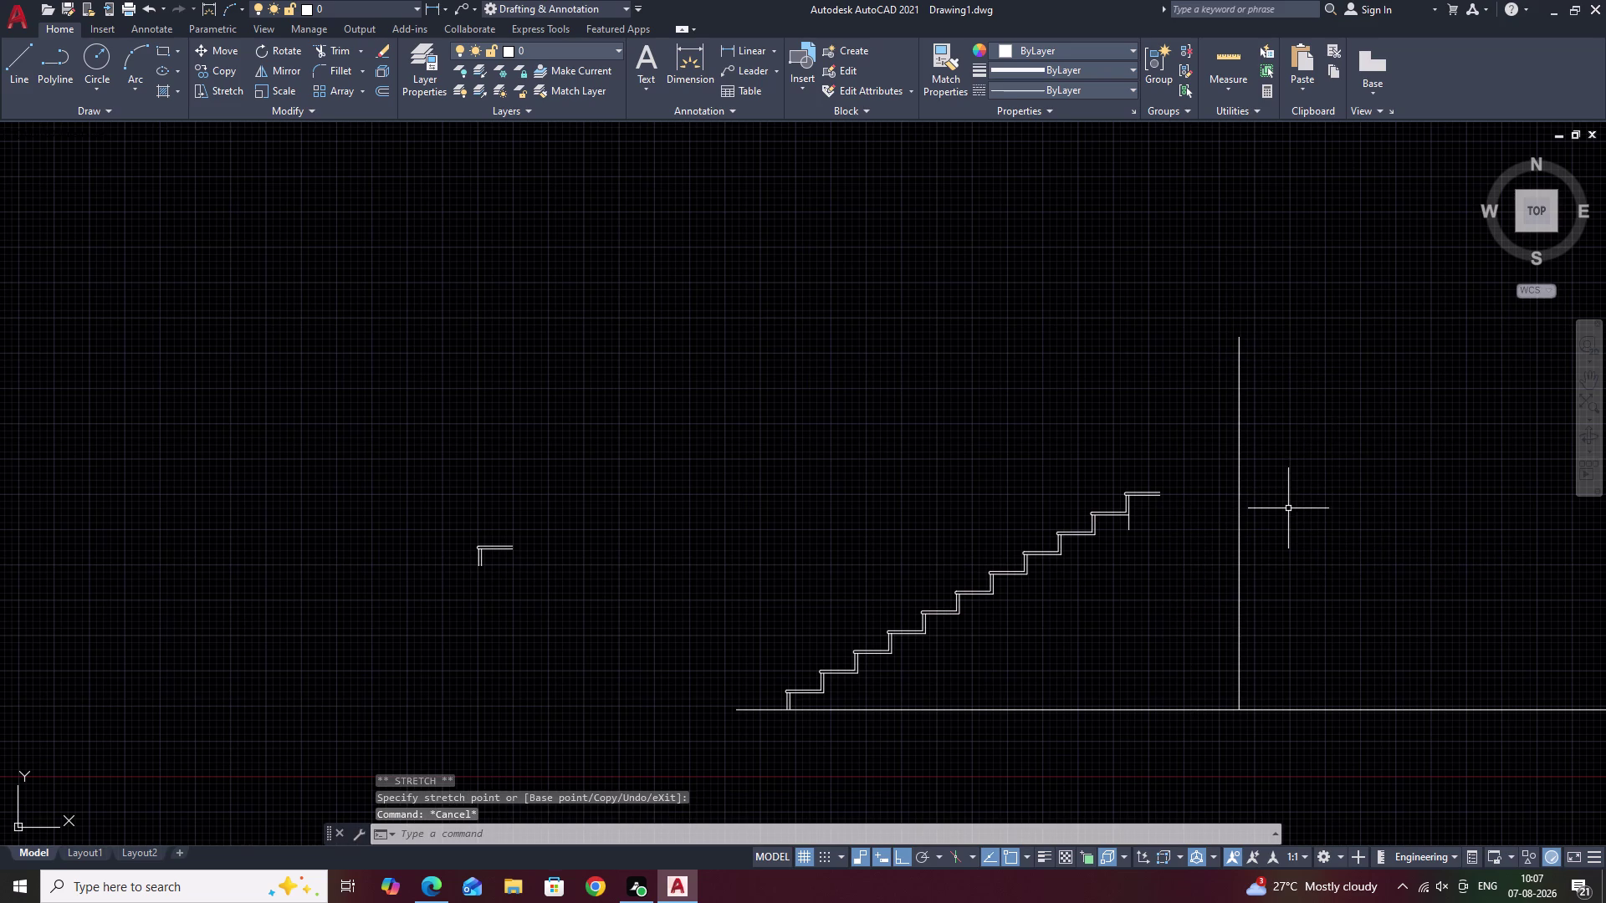
scroll(up, 3)
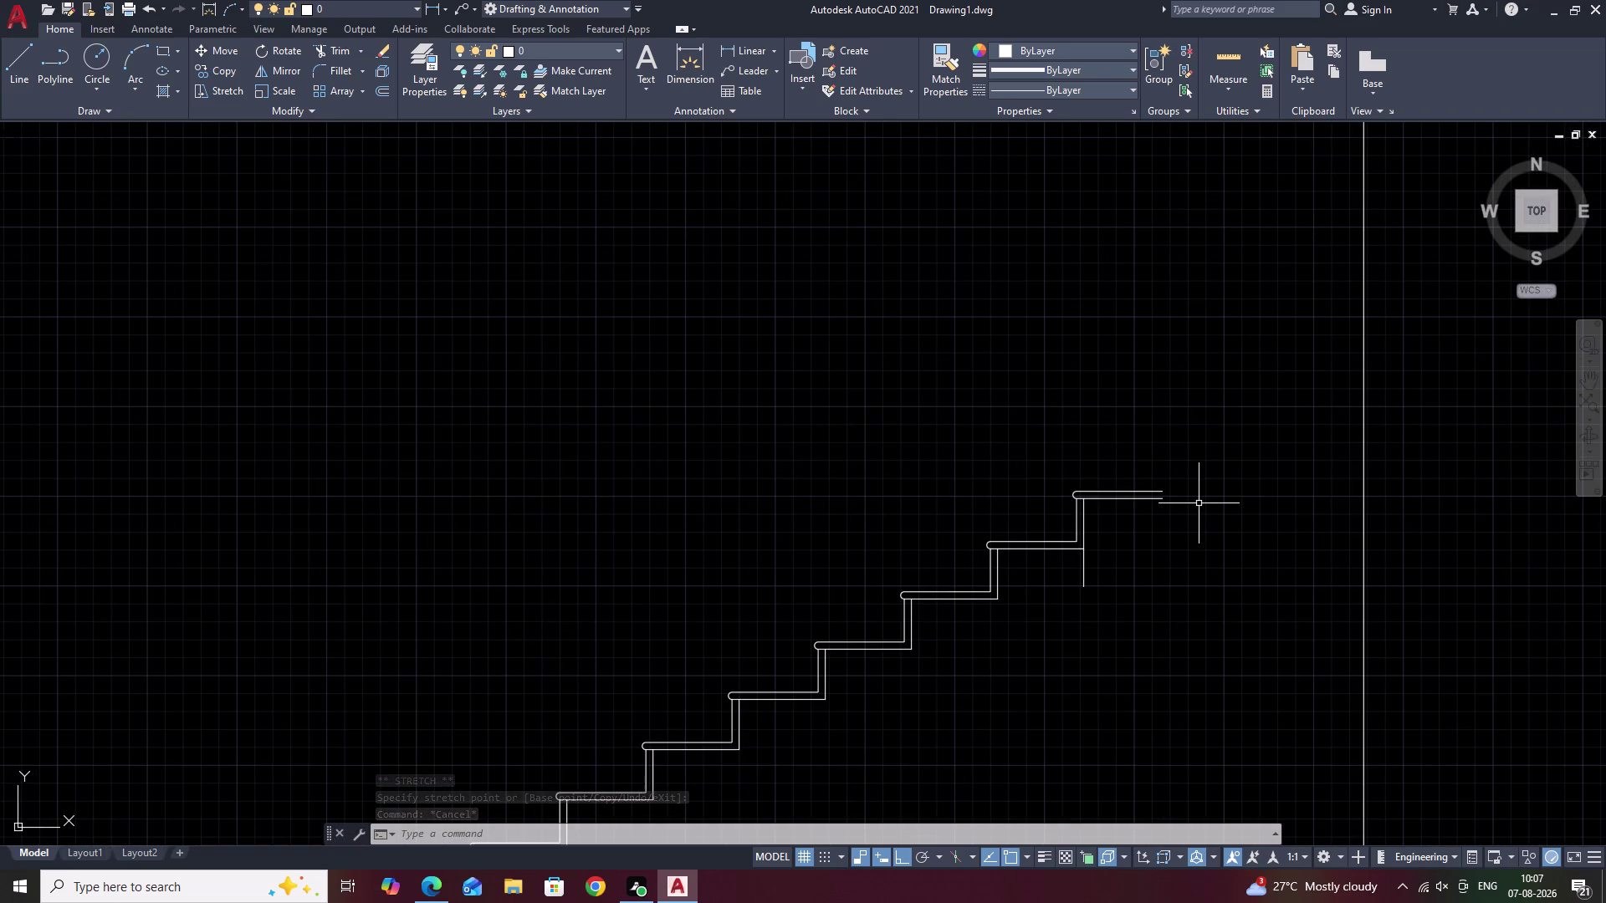
Extend both top landing lines to the new wall line.
key(e)
text(X)
key(space)
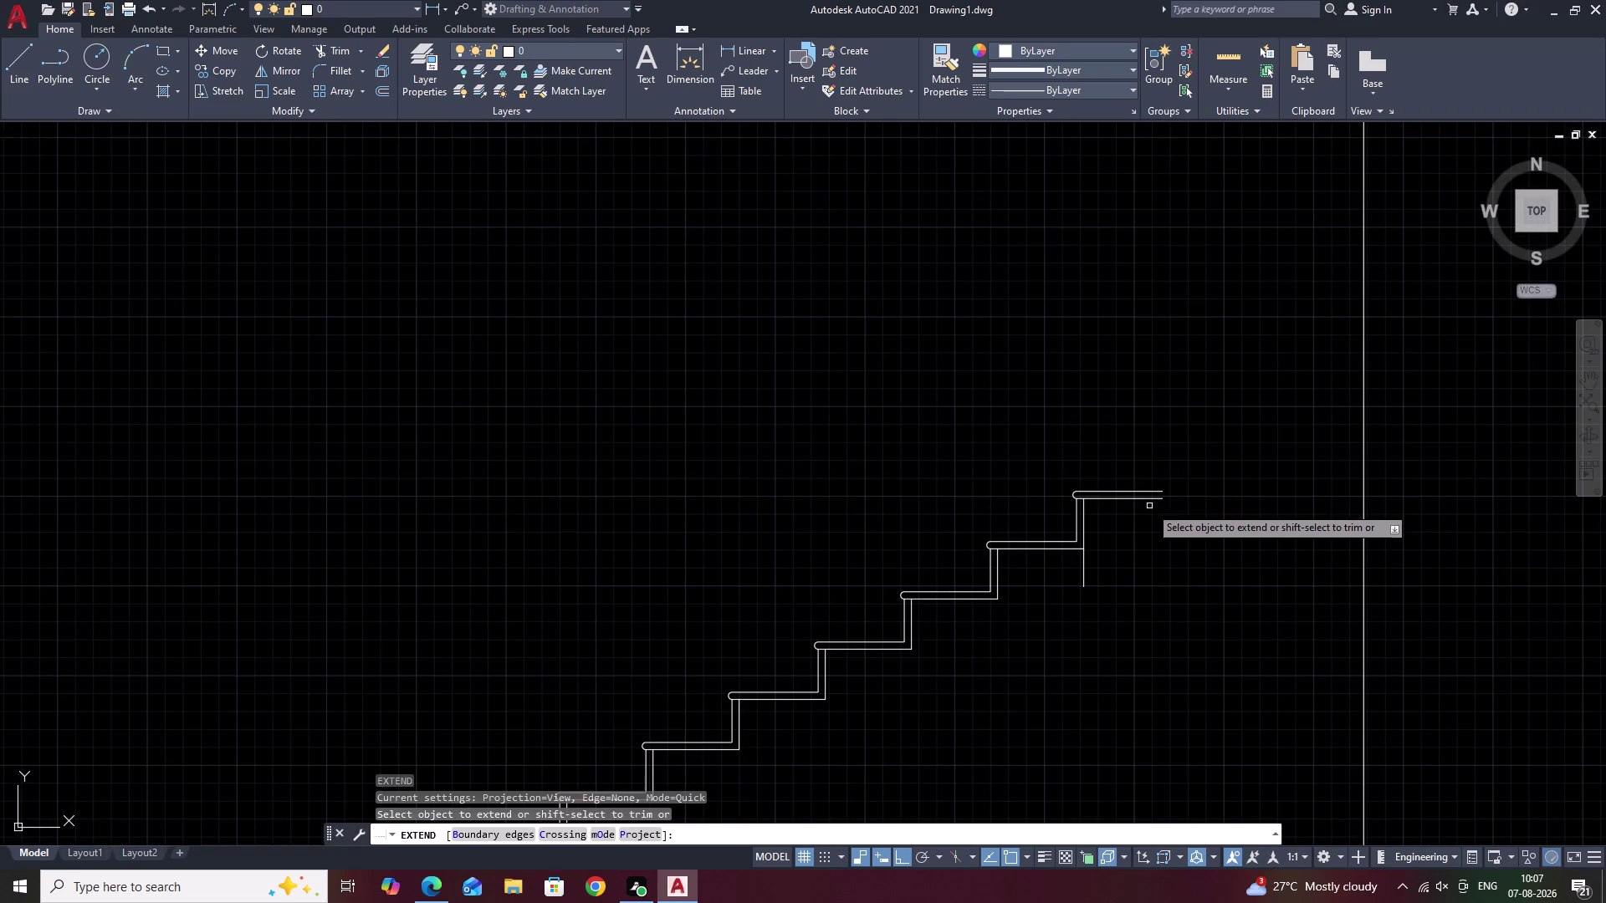
click(1152, 501)
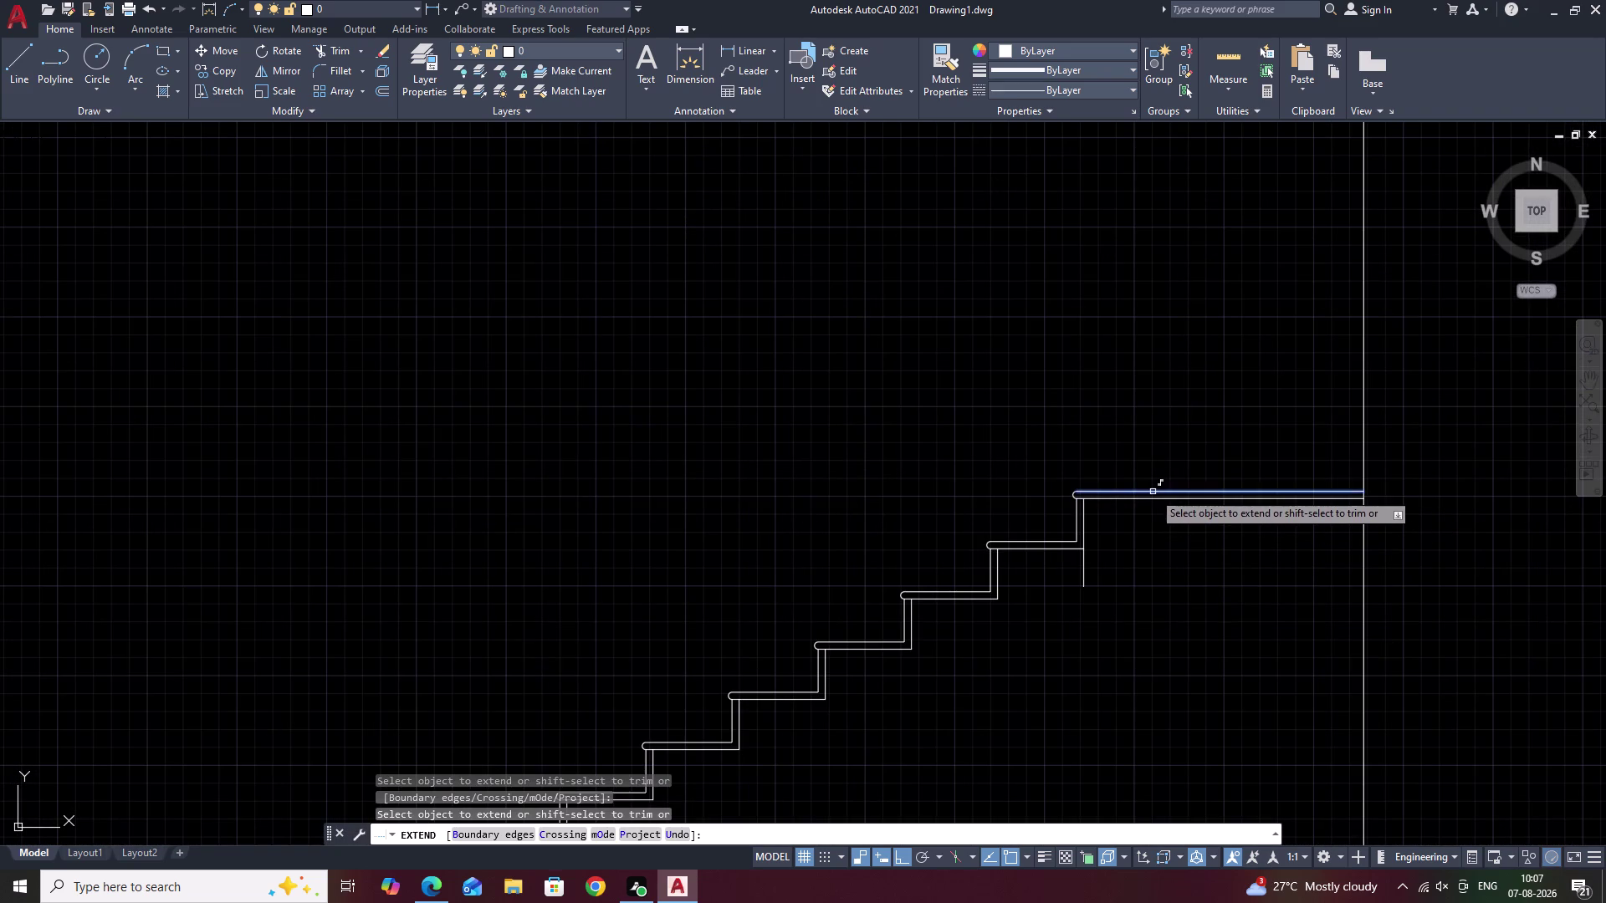
click(1153, 492)
scroll(down, 3)
middle_drag(1203, 556, 1215, 538)
key(Escape)
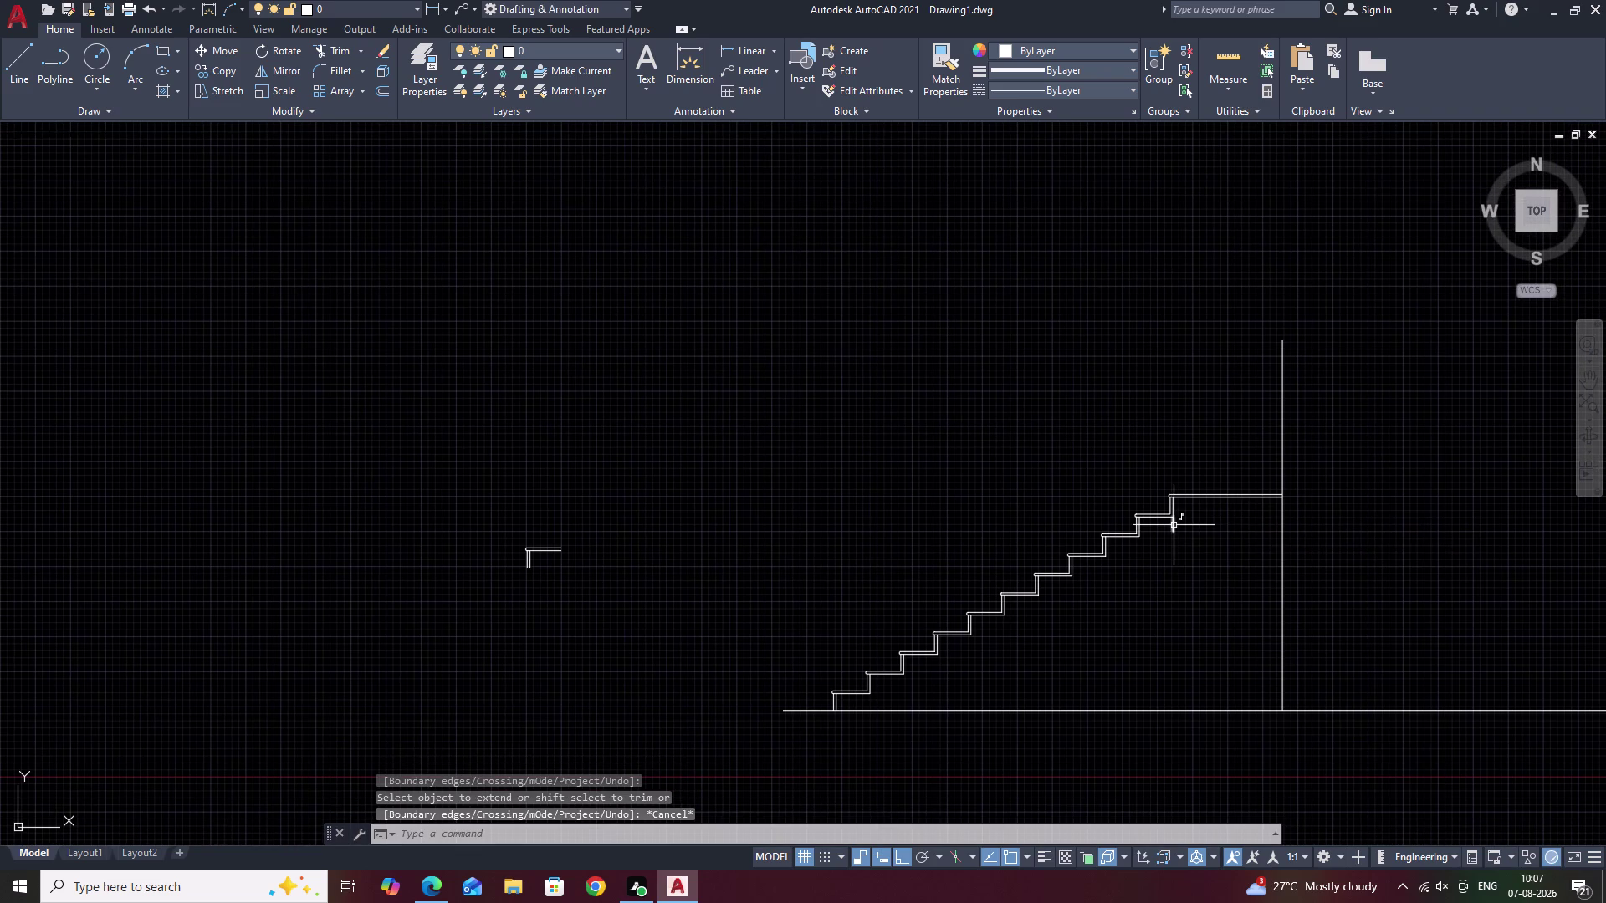
Erase the short stub under the landing and recenter the view.
click(1172, 525)
text(E)
key(space)
scroll(down, 3)
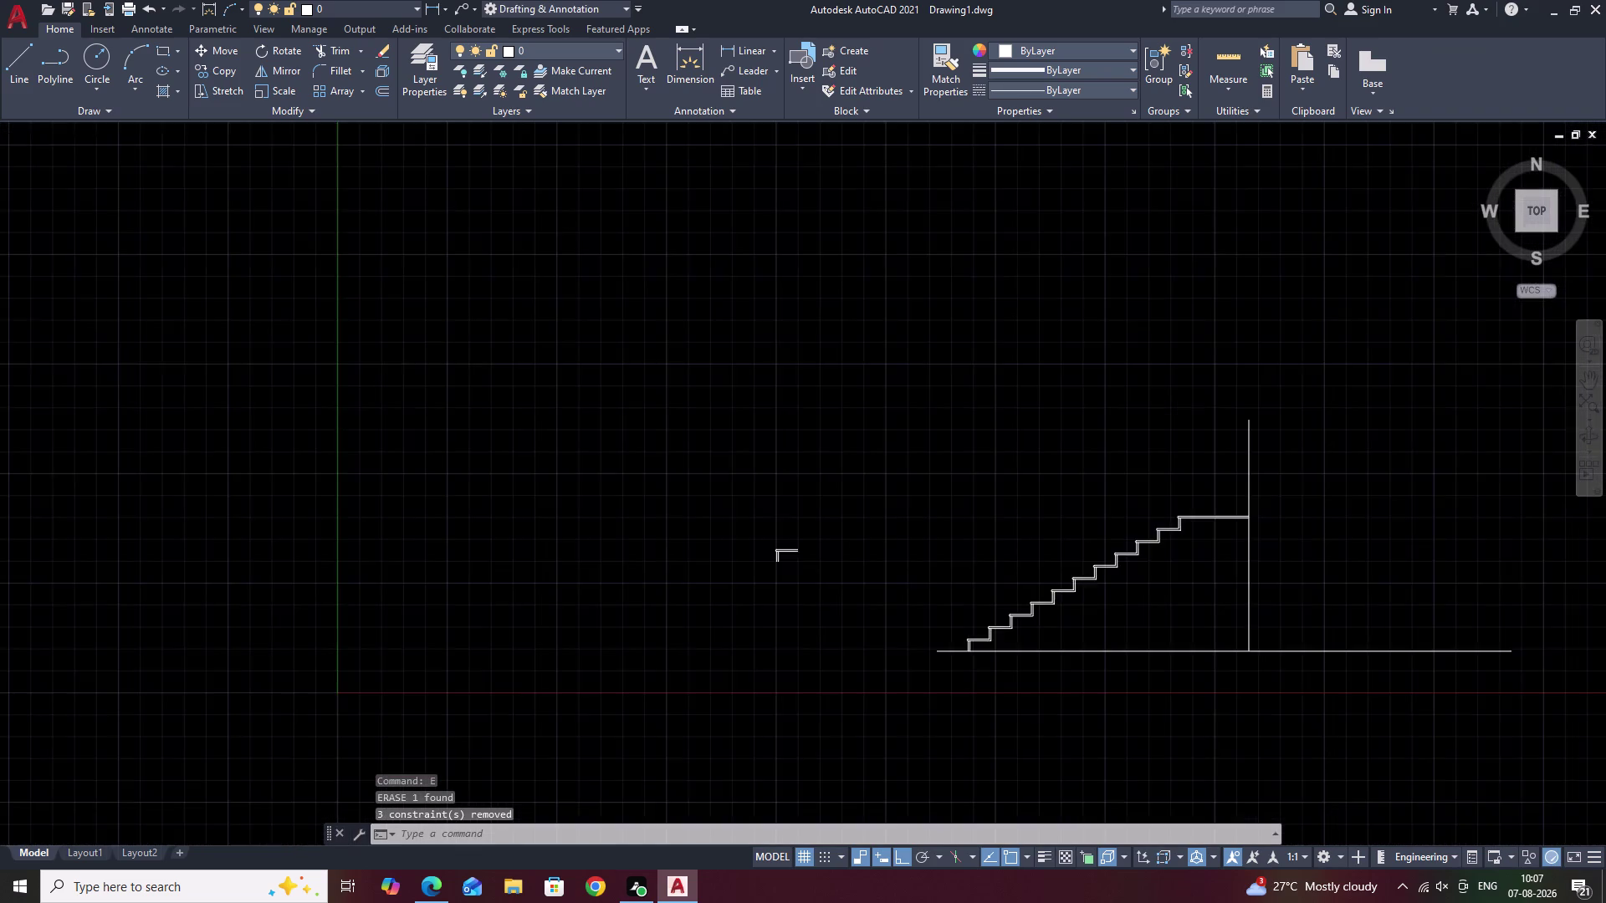
middle_drag(1193, 553, 1119, 612)
scroll(up, 3)
middle_drag(1084, 644, 1106, 594)
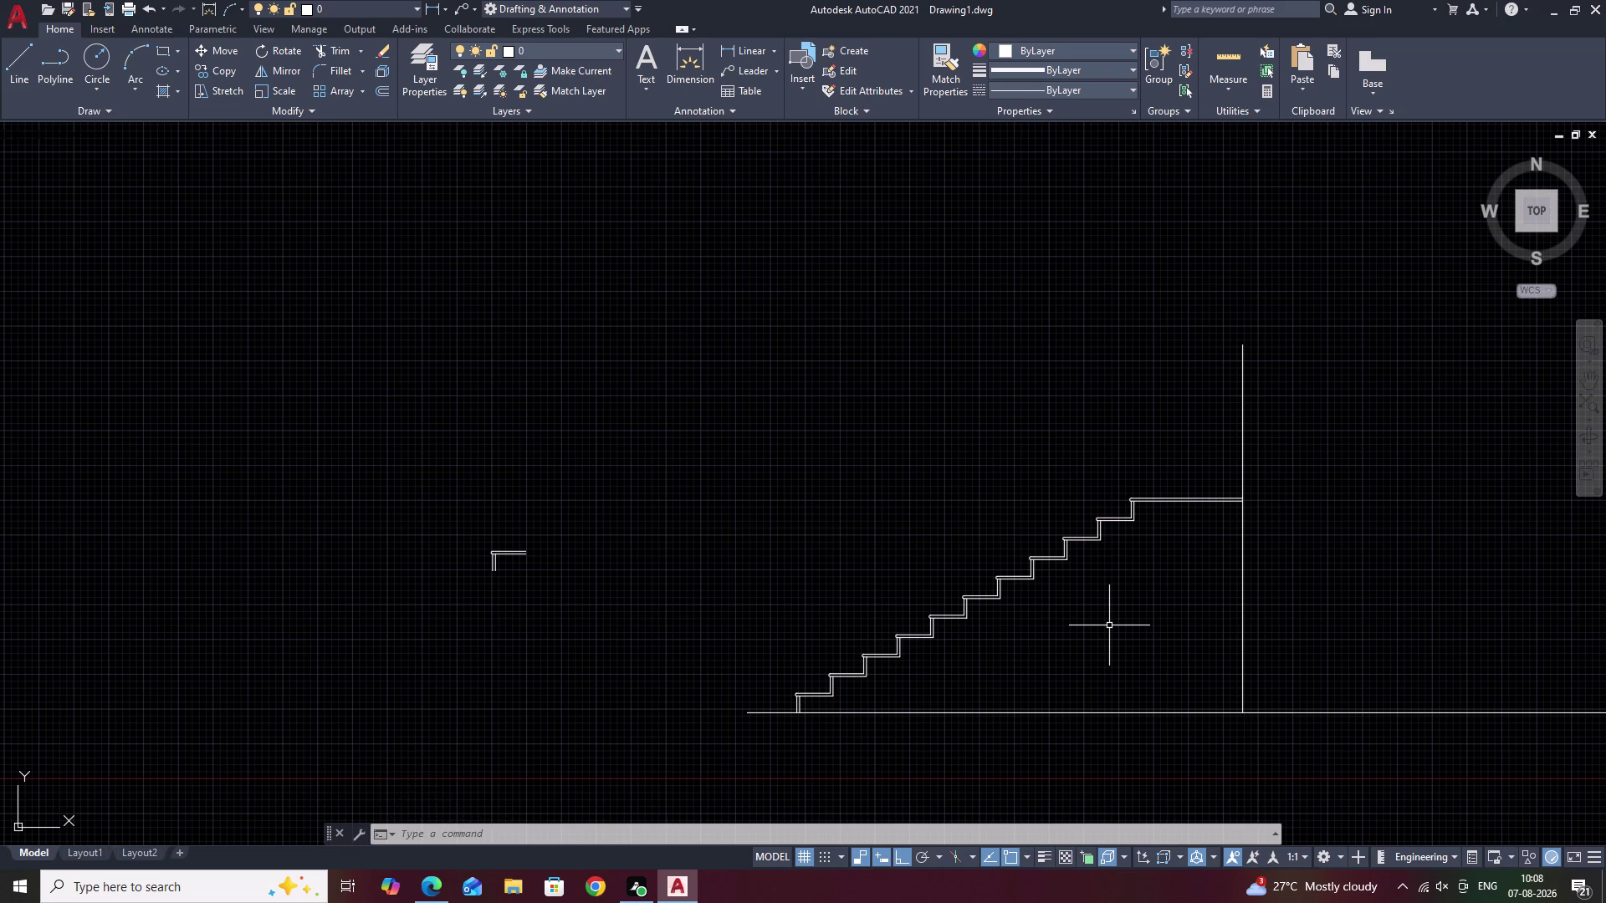
middle_drag(1108, 626, 1017, 642)
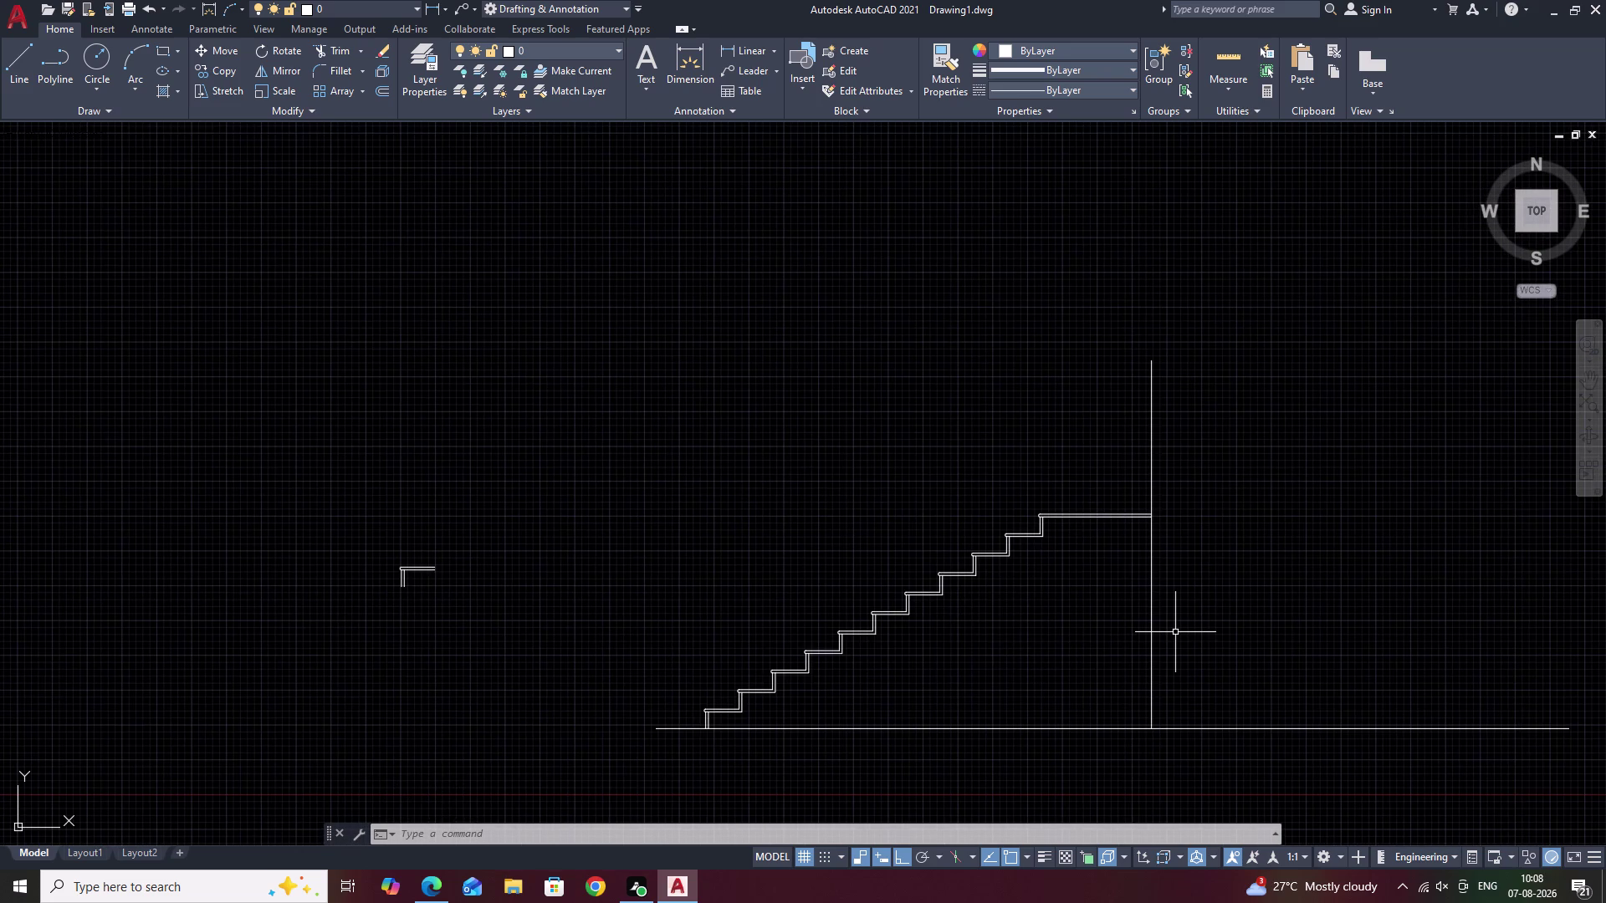
Try 0.75 and 9 offsets on the wall lines, then undo the result.
text(O)
key(space)
text(.7)
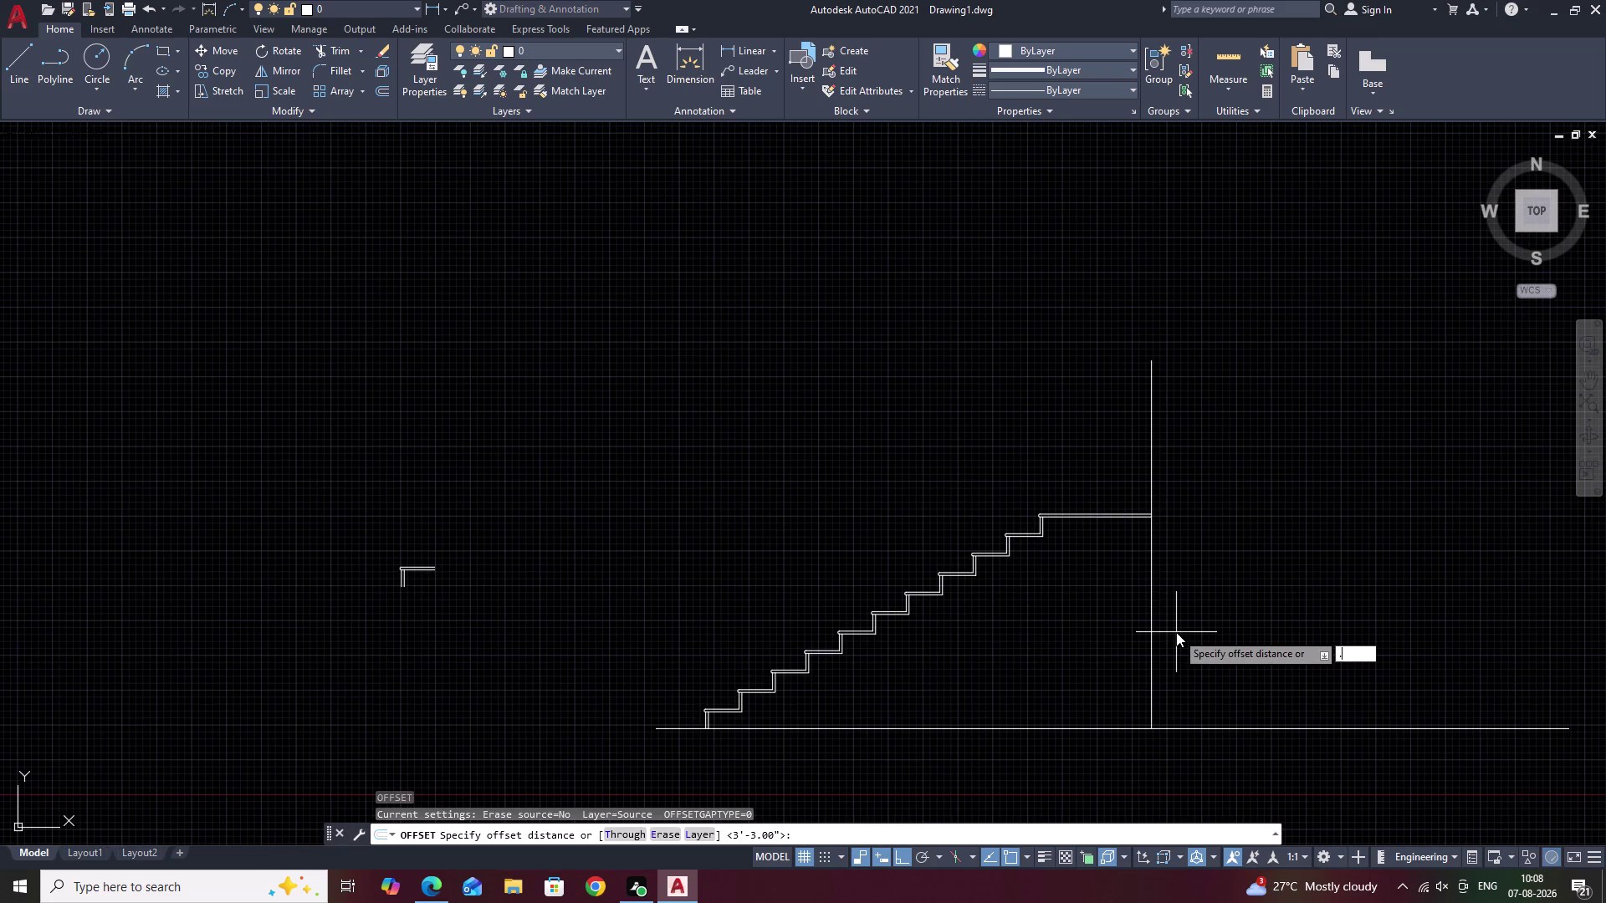
text(5)
key(space)
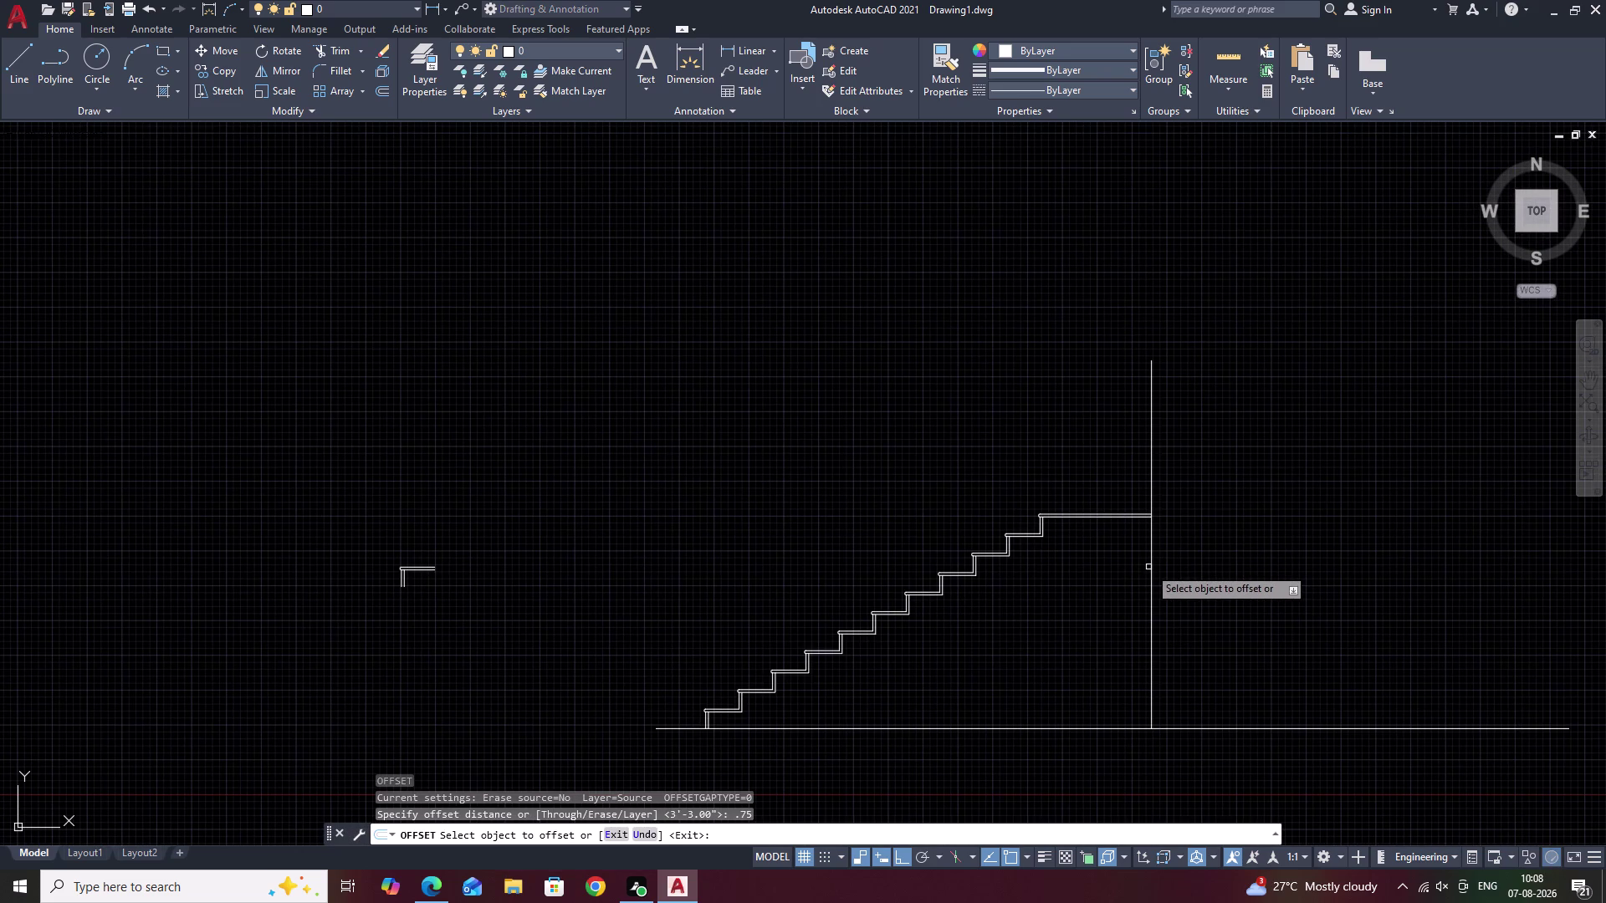
click(1151, 564)
click(1177, 562)
key(space)
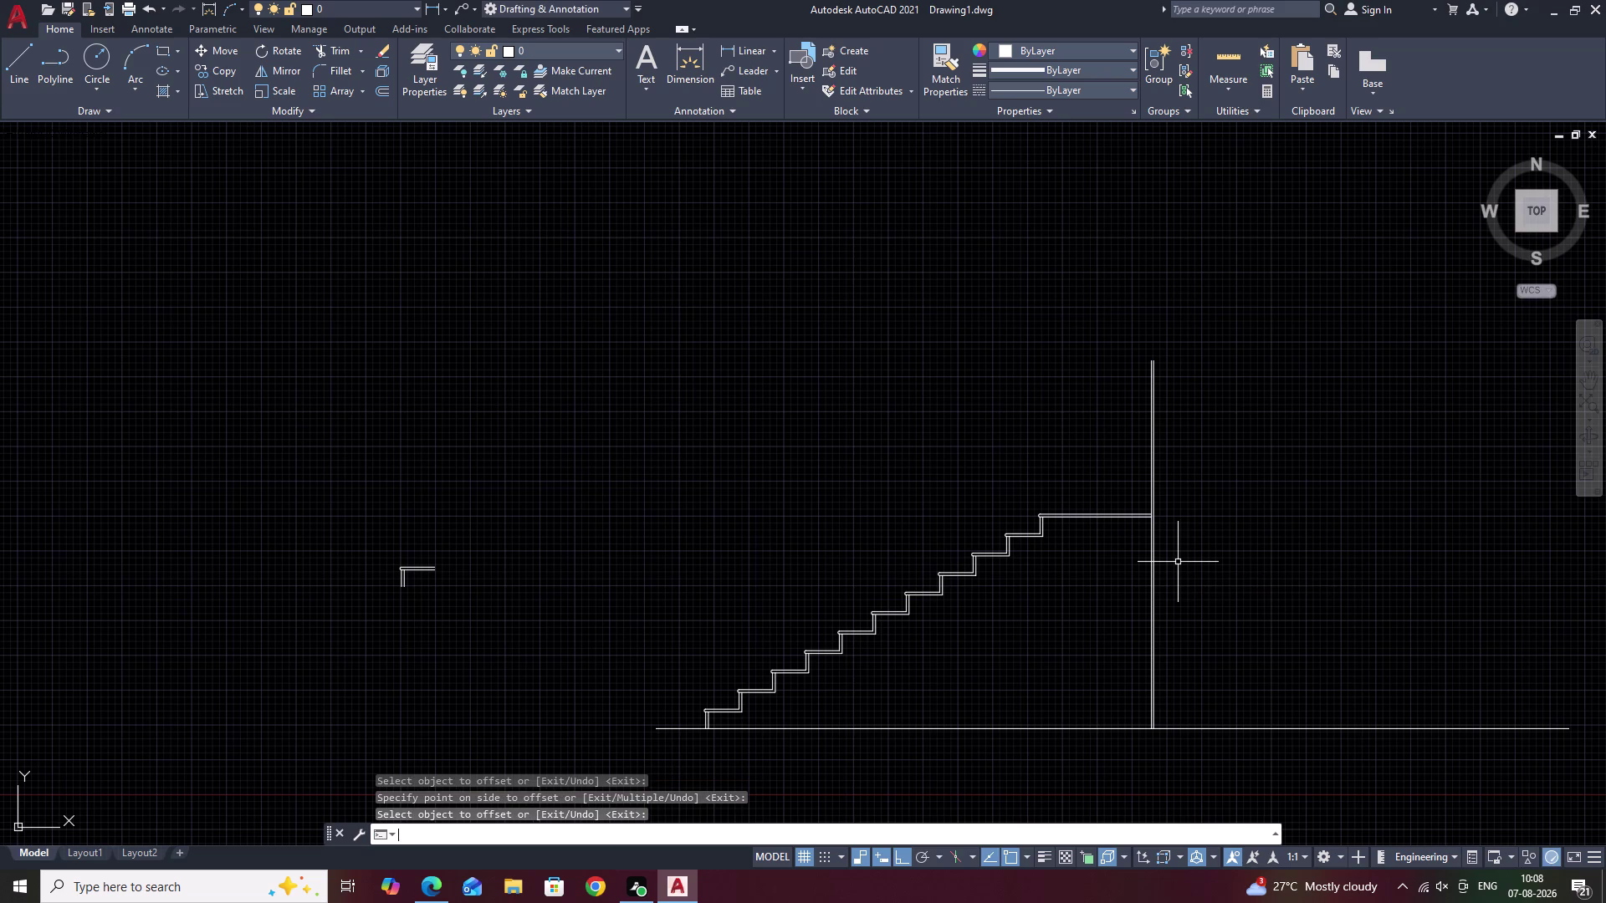
text(9)
key(space)
scroll(up, 3)
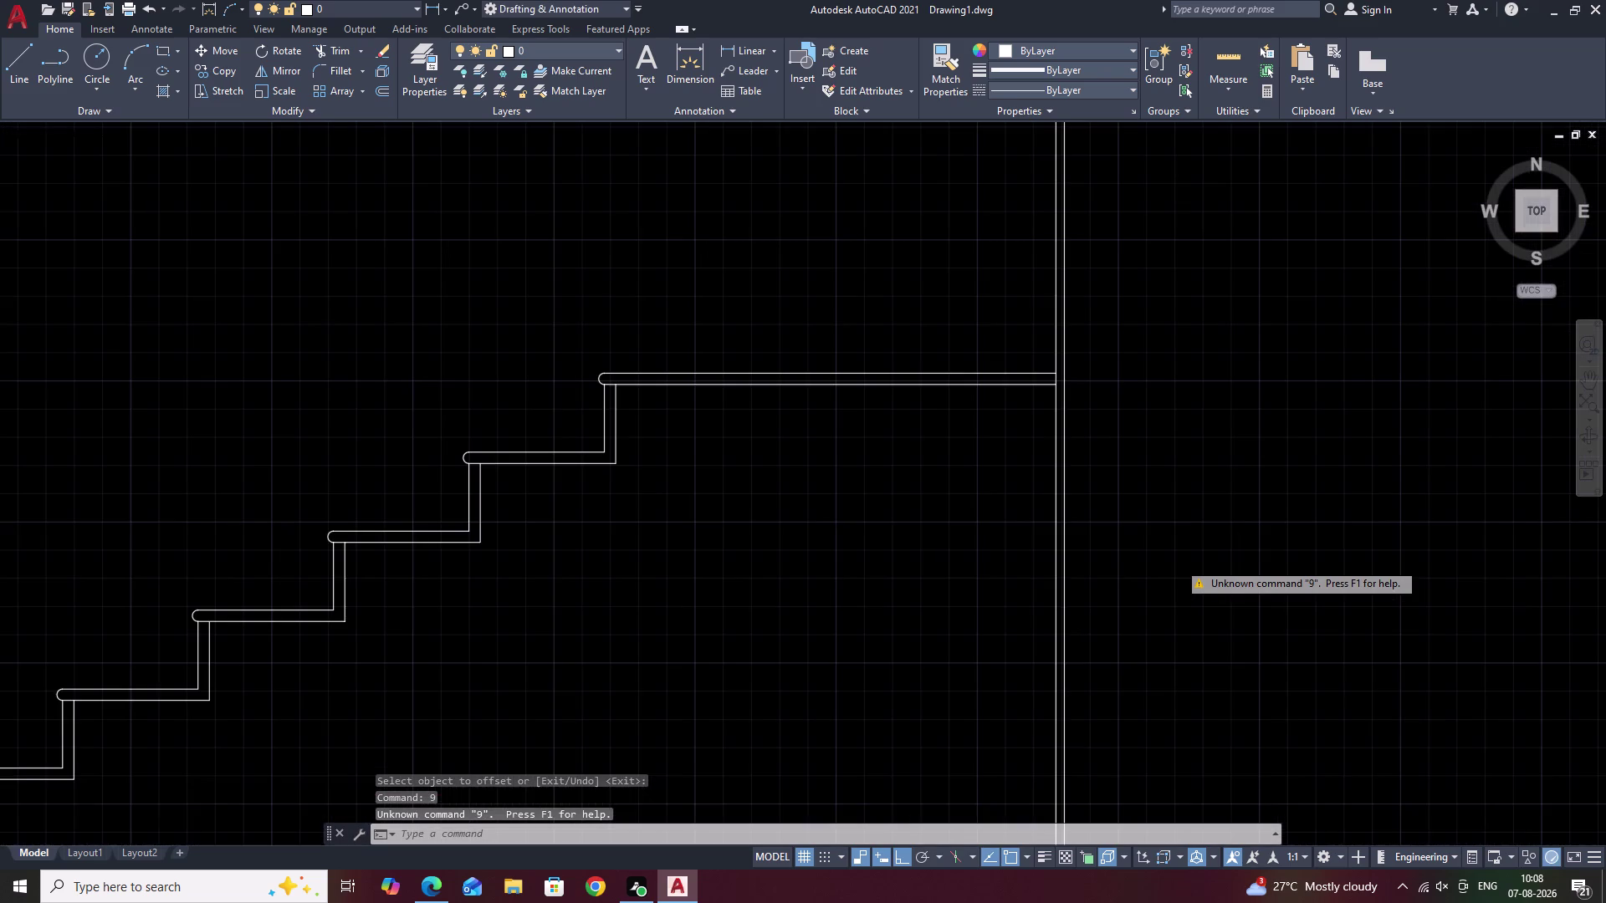
key(Escape)
key(space)
key(space)
text(9)
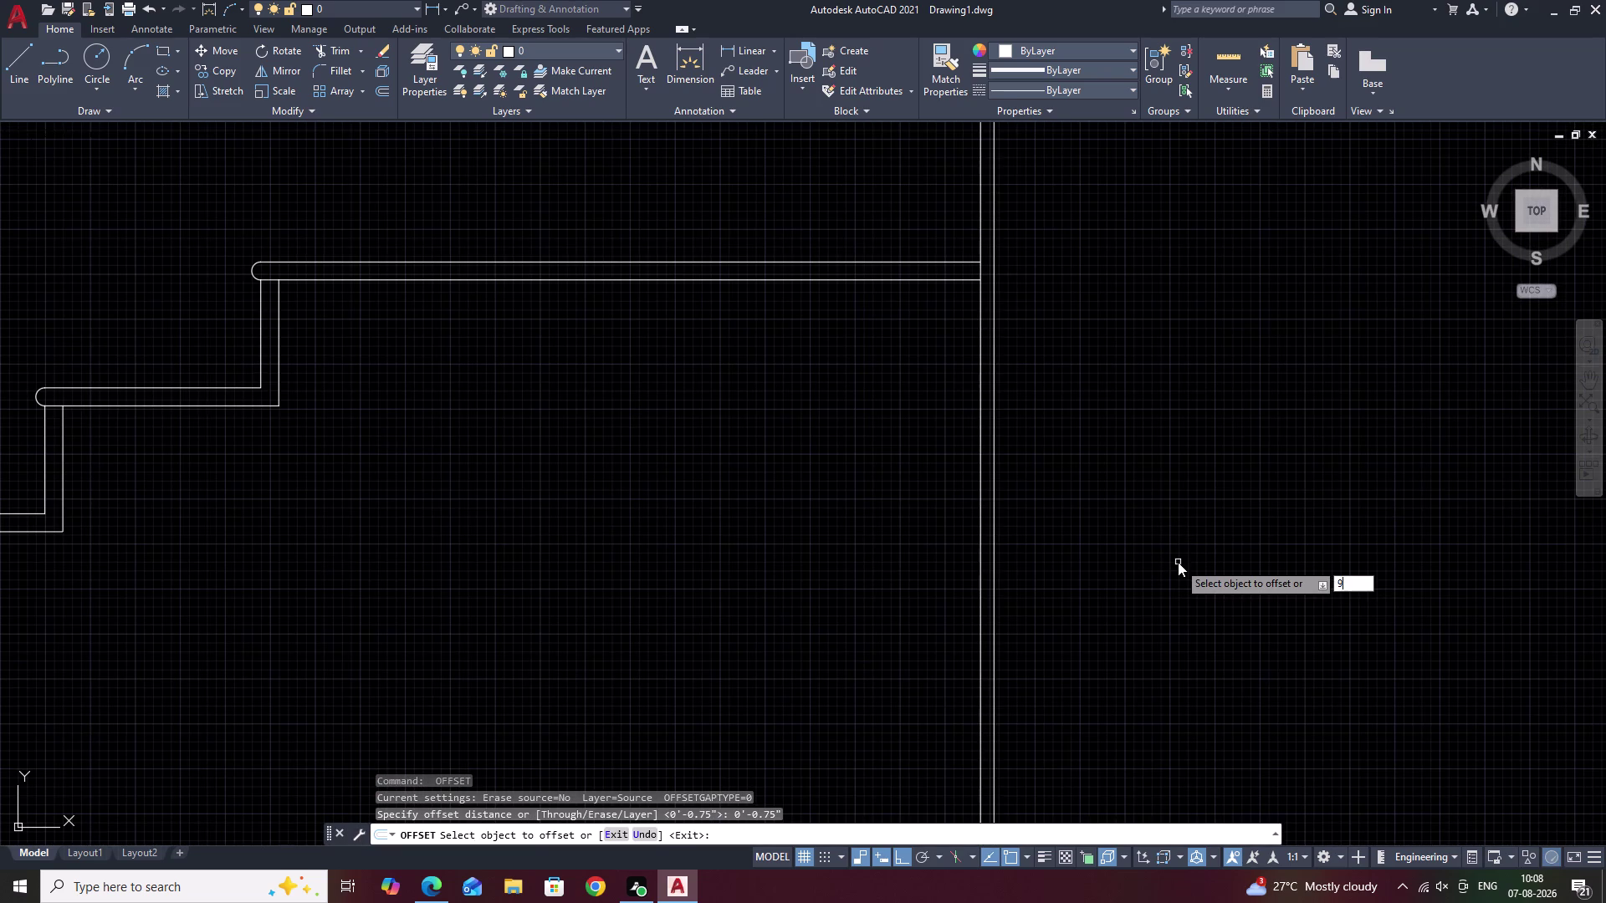
key(space)
click(993, 529)
click(1094, 537)
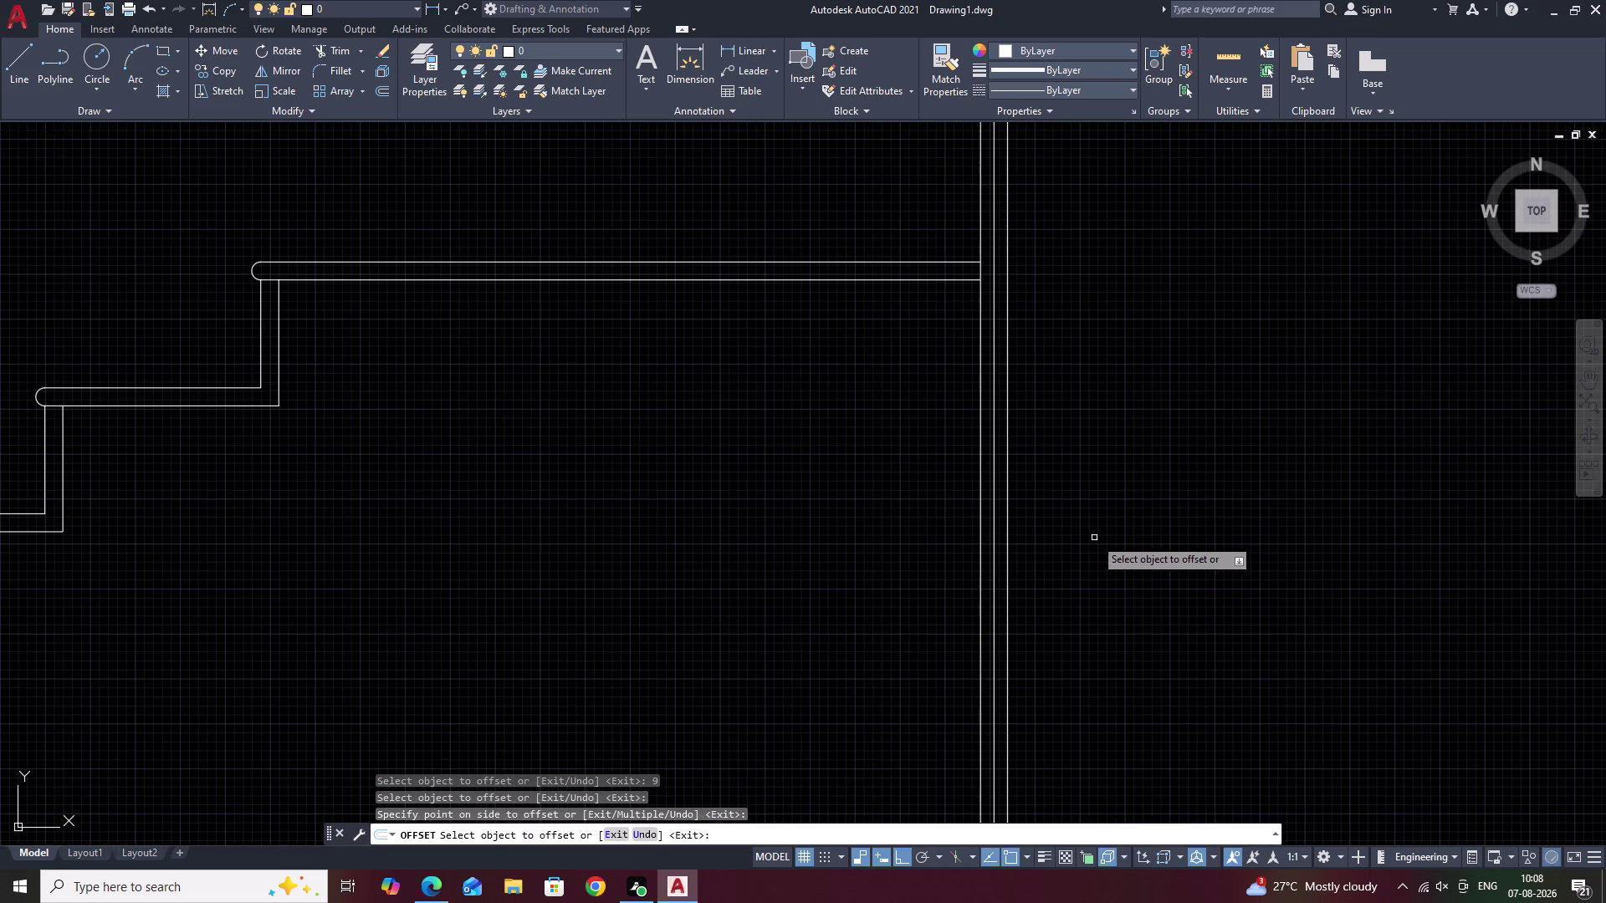
key(ctrl+z)
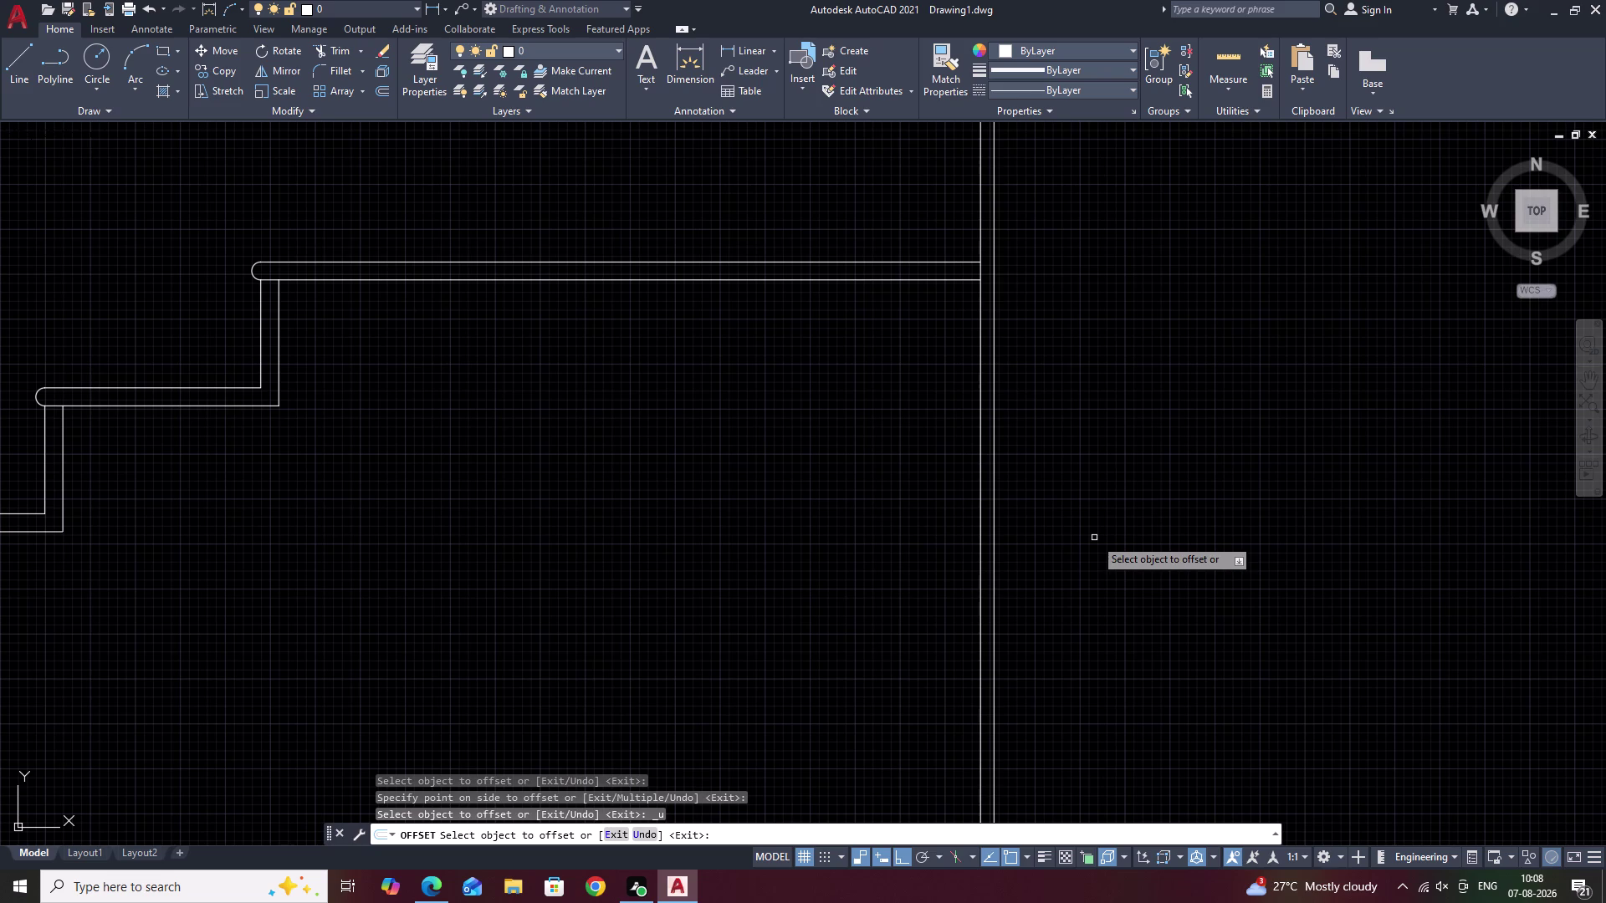
key(space)
Offset the landing wall line 9 inches to the right.
key(space)
text(9)
key(space)
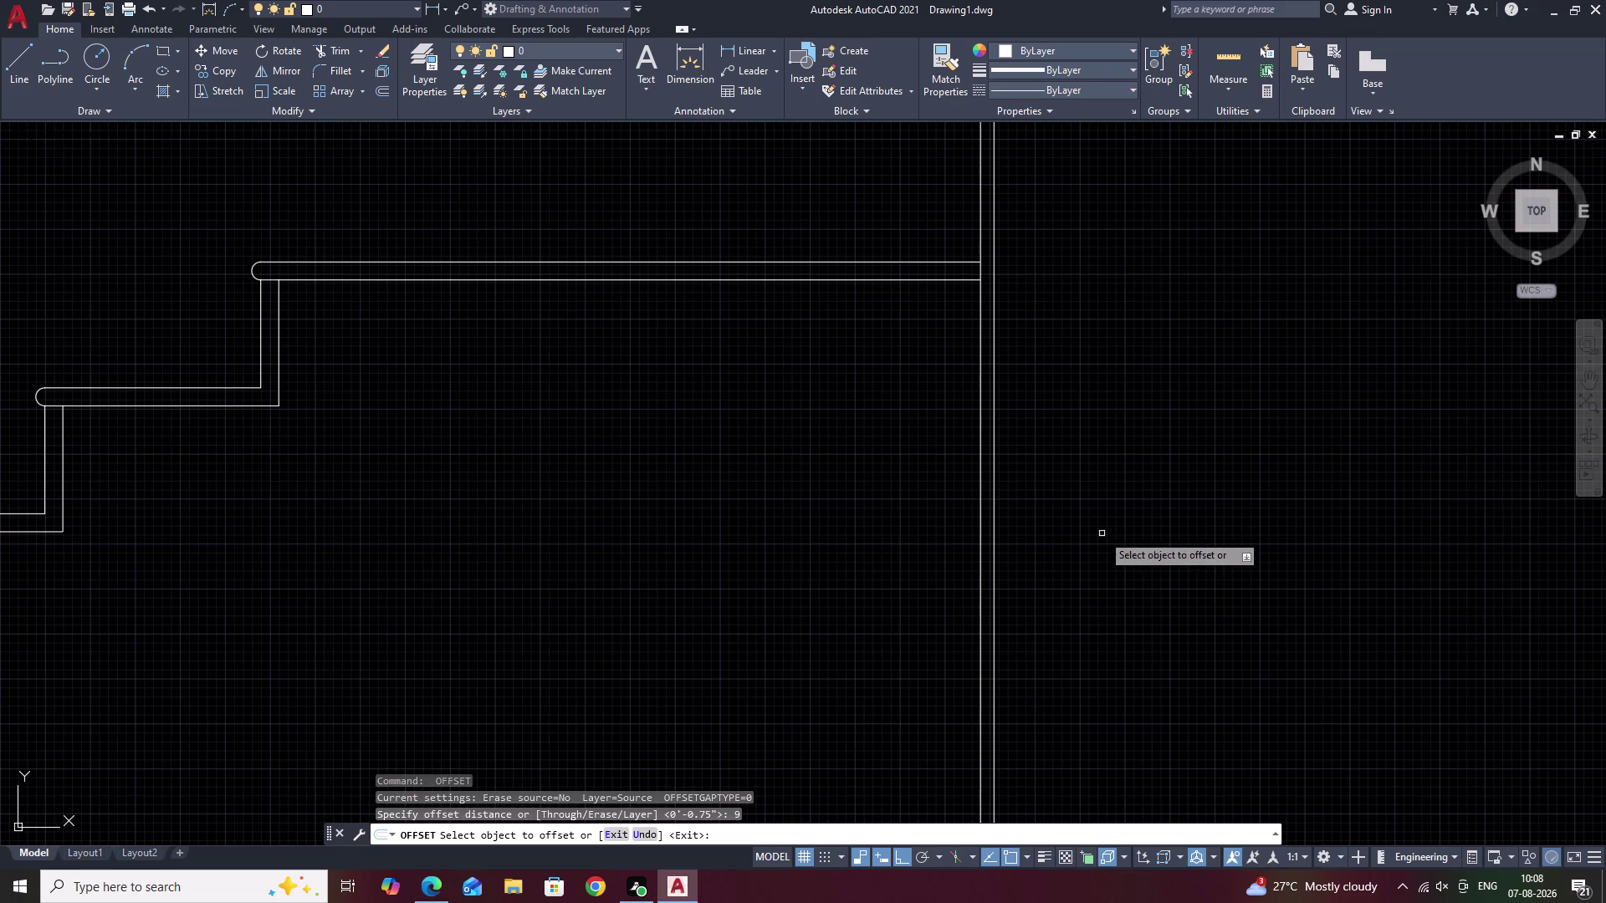
click(994, 518)
click(1088, 523)
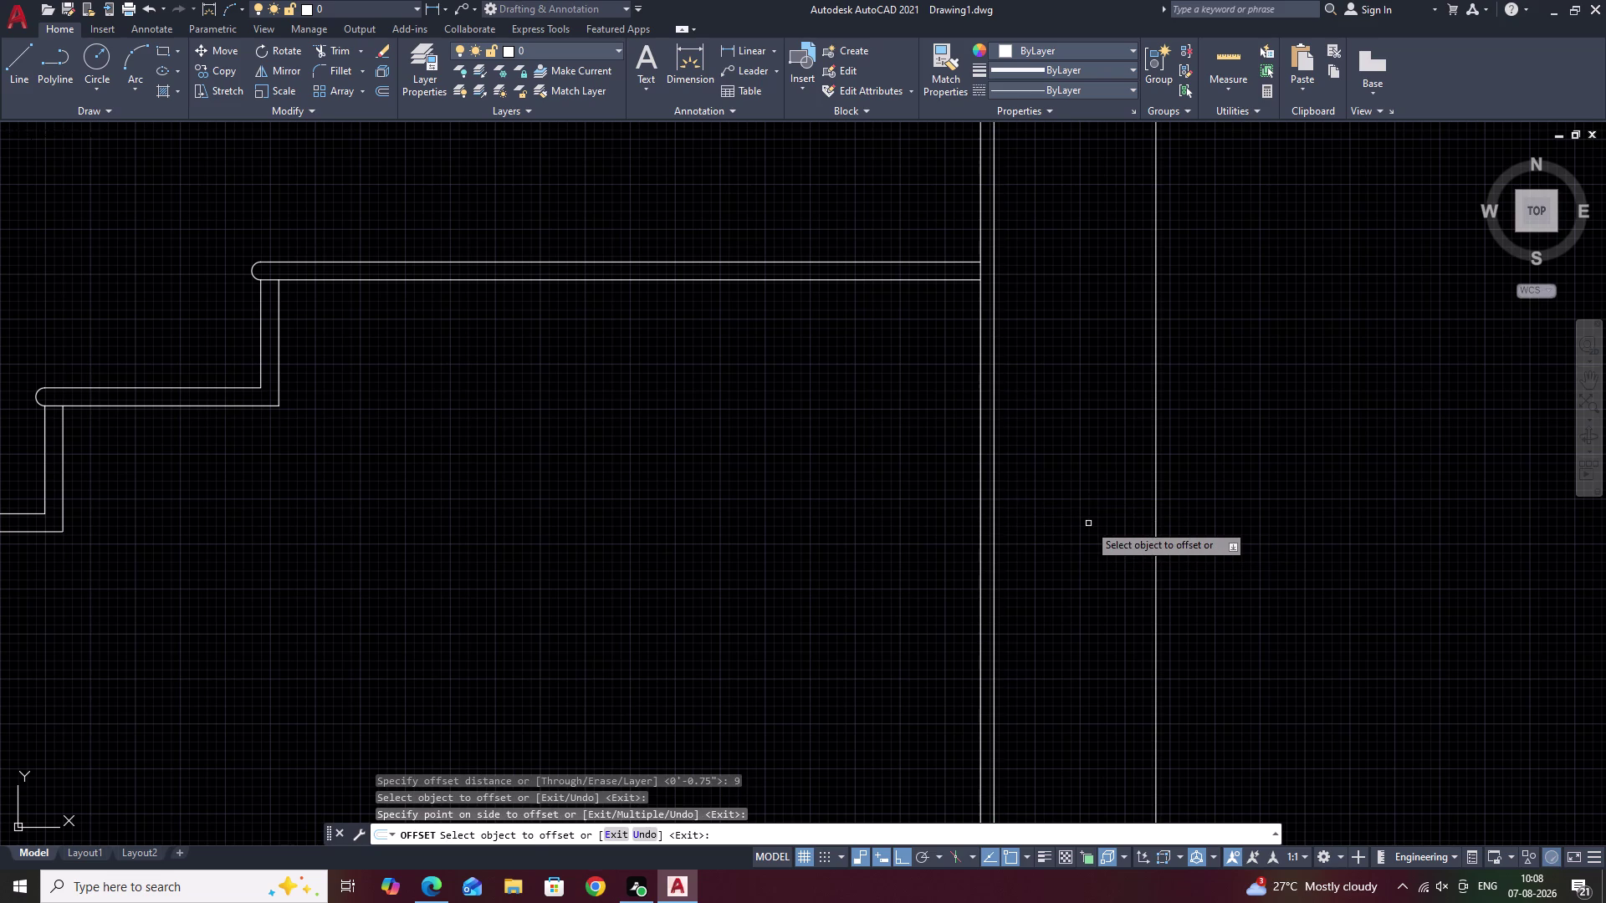
key(space)
Double the new wall with a 0.75 offset to its right, then pan to the stairs.
key(space)
text(.7)
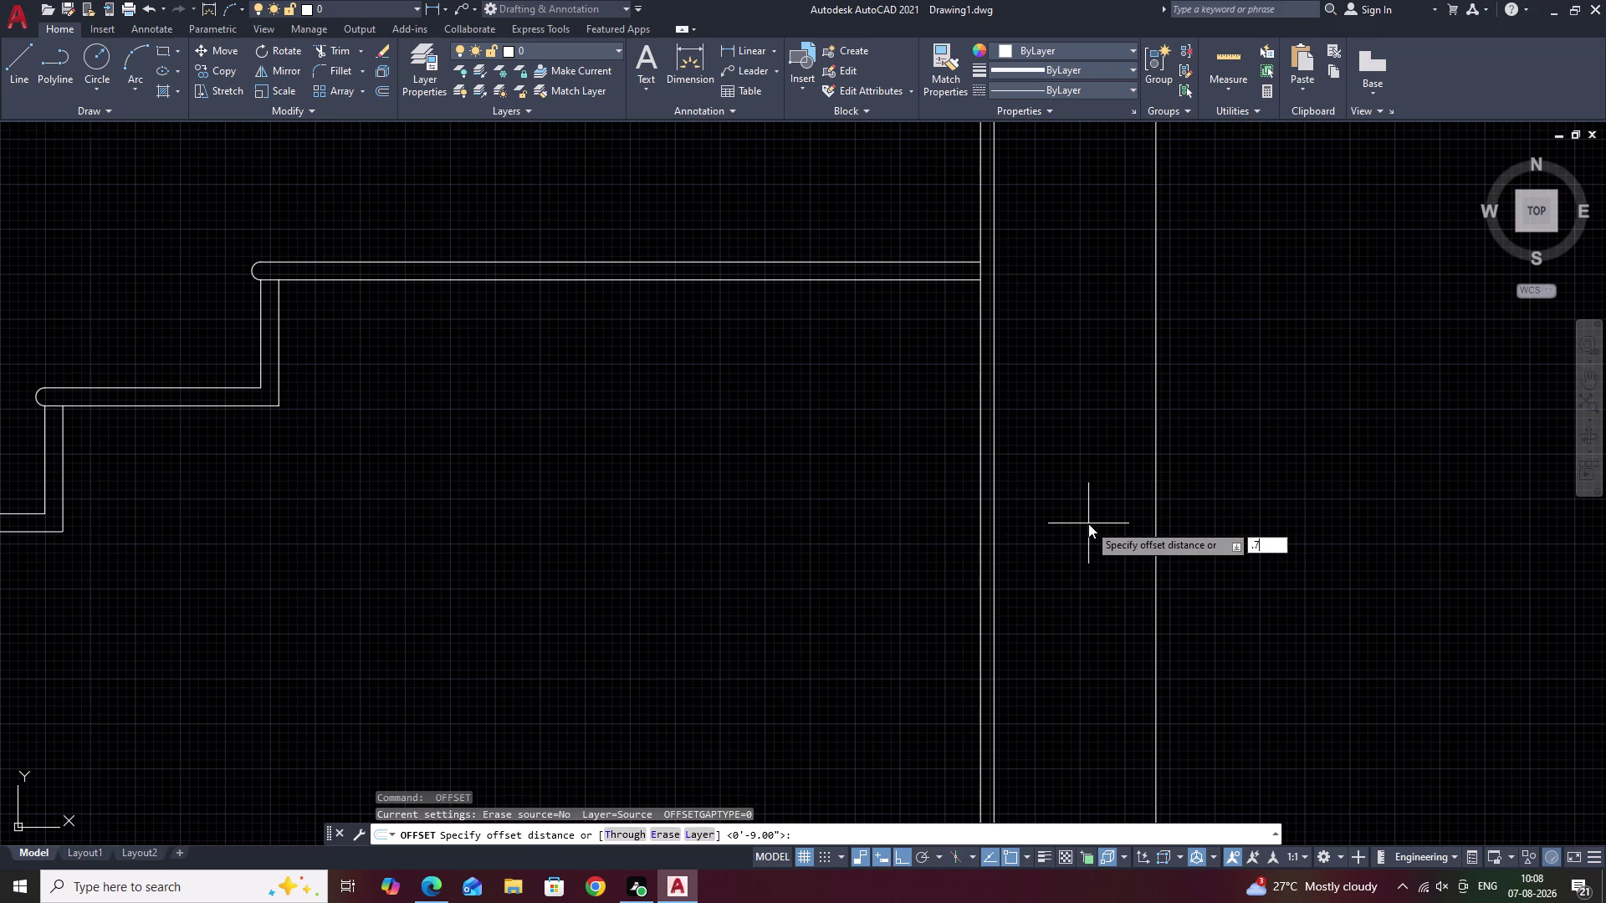
text(5)
key(space)
click(1158, 577)
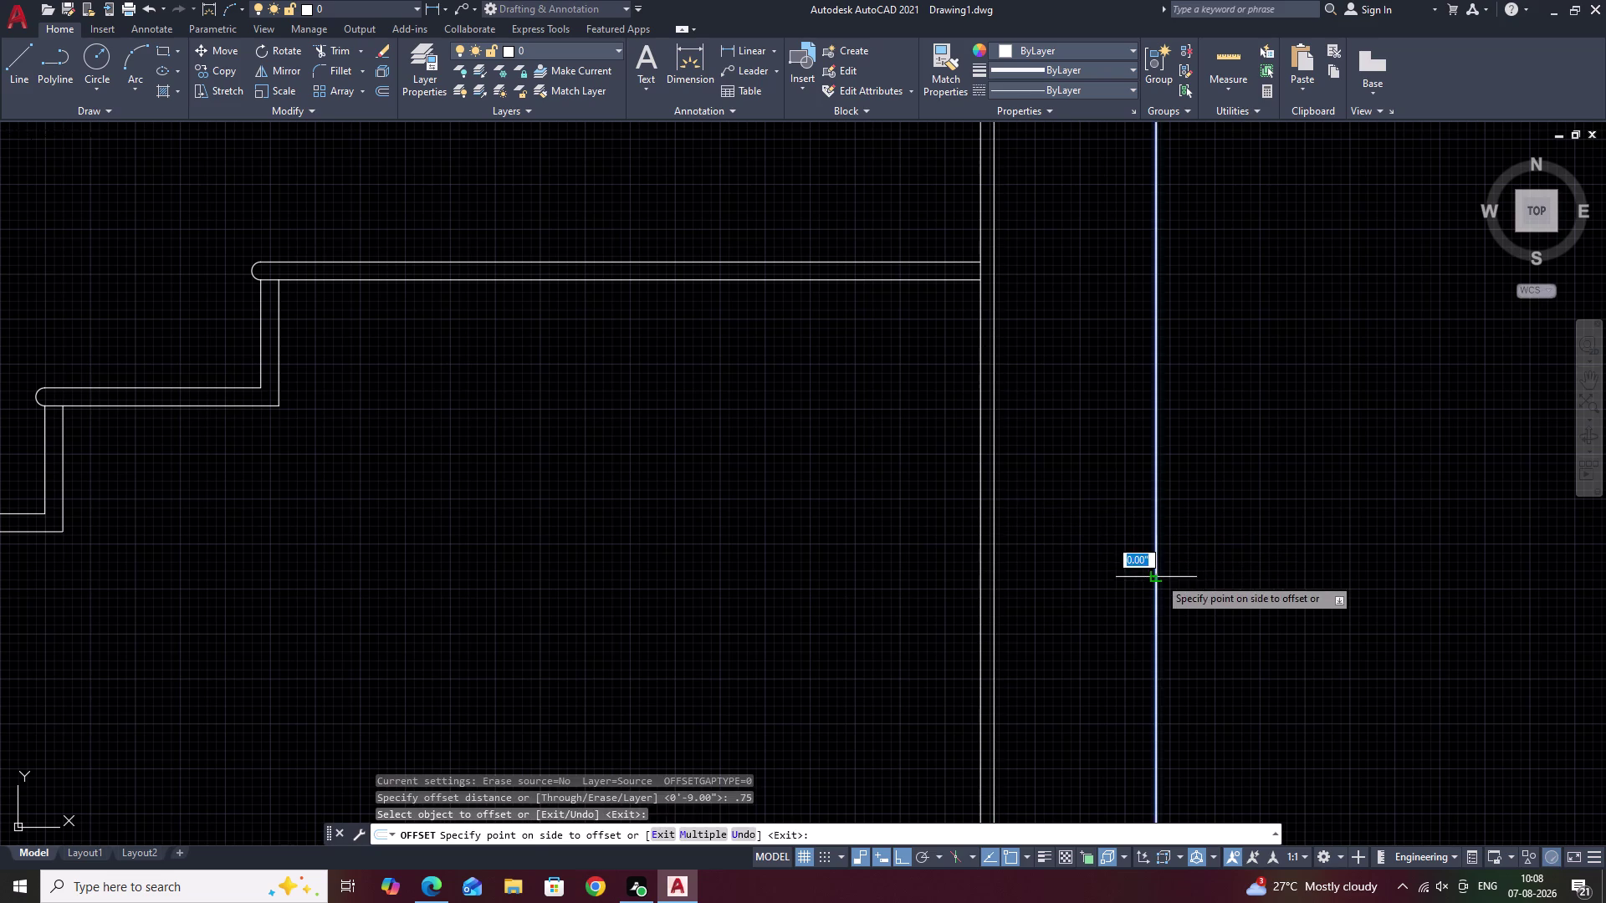
click(1218, 582)
scroll(down, 3)
middle_drag(1280, 627, 1276, 518)
key(Escape)
middle_drag(1047, 375, 1045, 376)
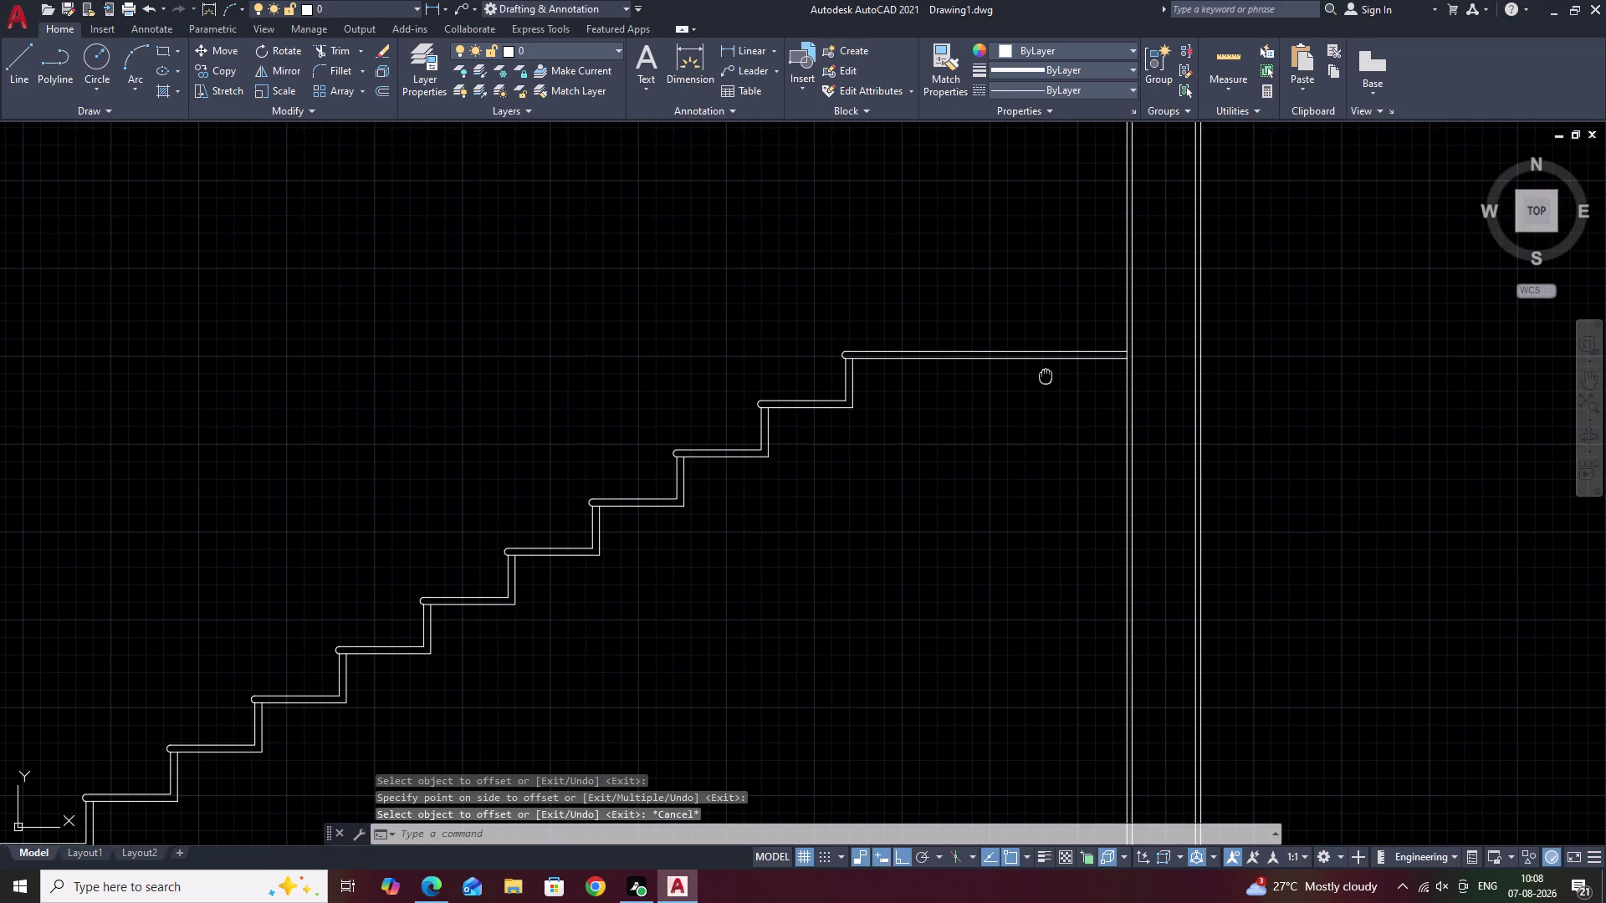
middle_drag(1045, 376, 818, 492)
text(L)
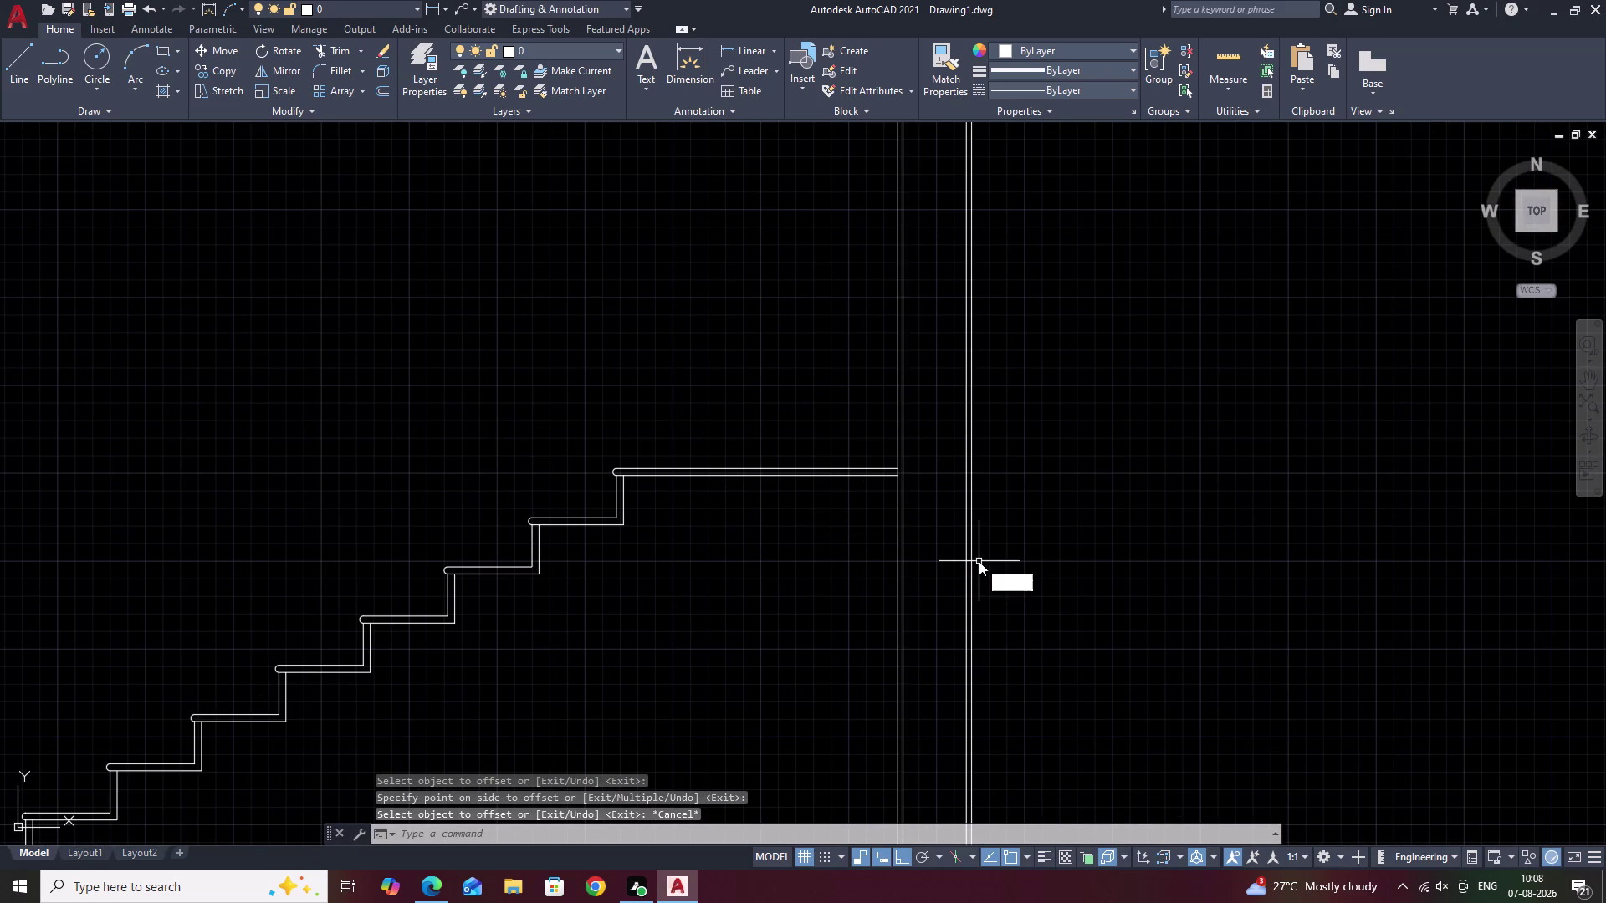
key(space)
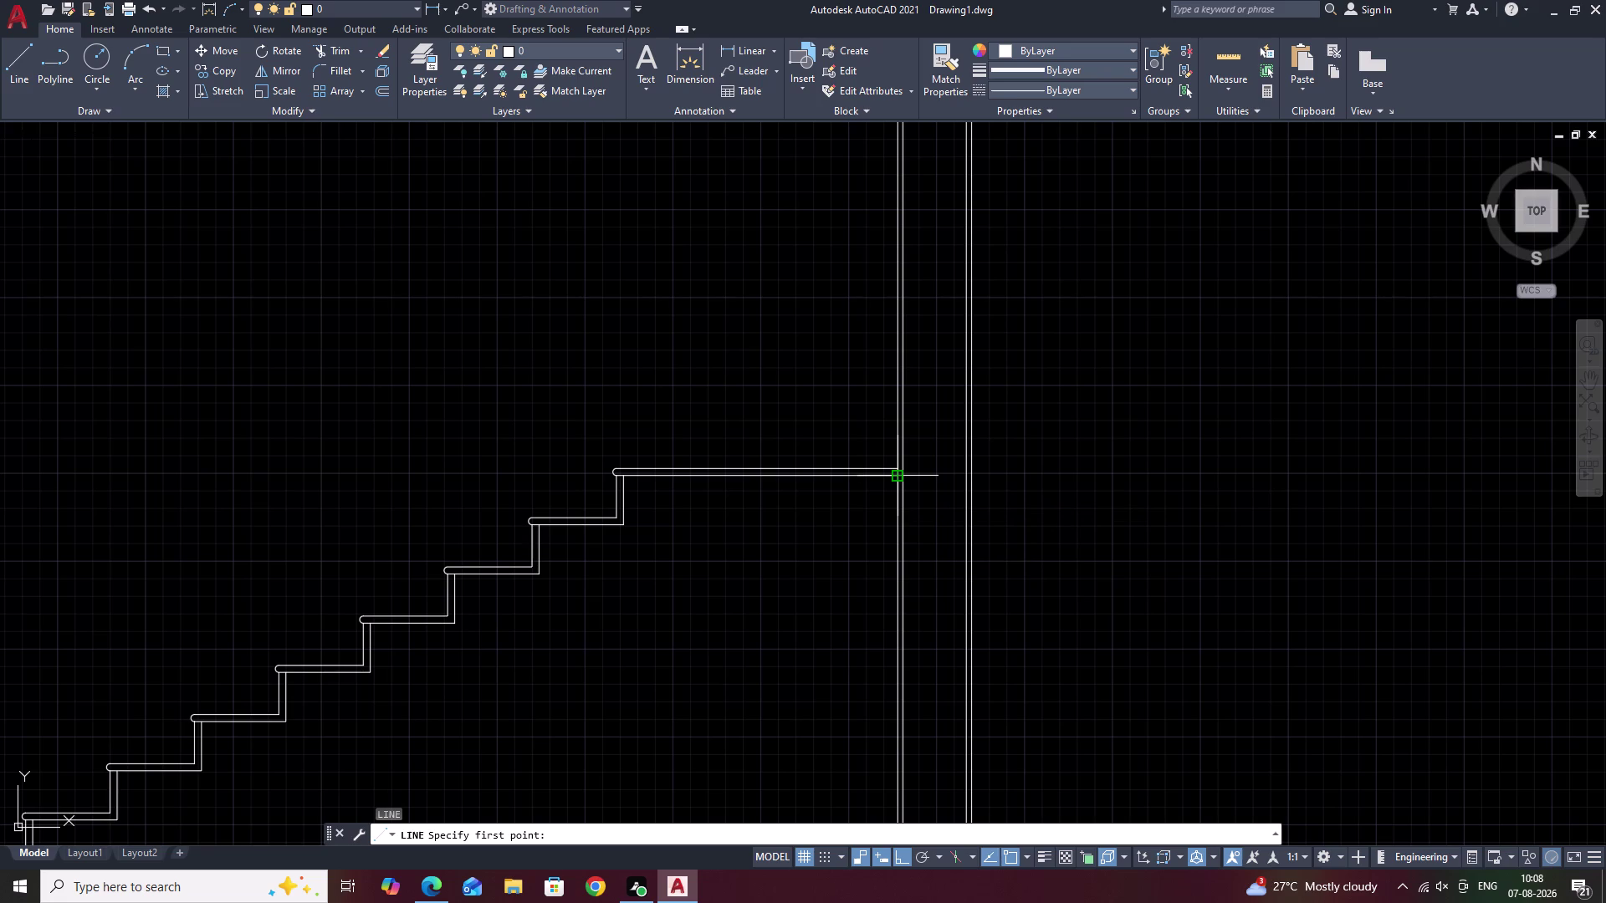
Start a line below the upper steps, then cancel the unwanted attempt.
key(Escape)
middle_drag(722, 561, 1011, 466)
scroll(down, 3)
middle_drag(818, 525, 849, 499)
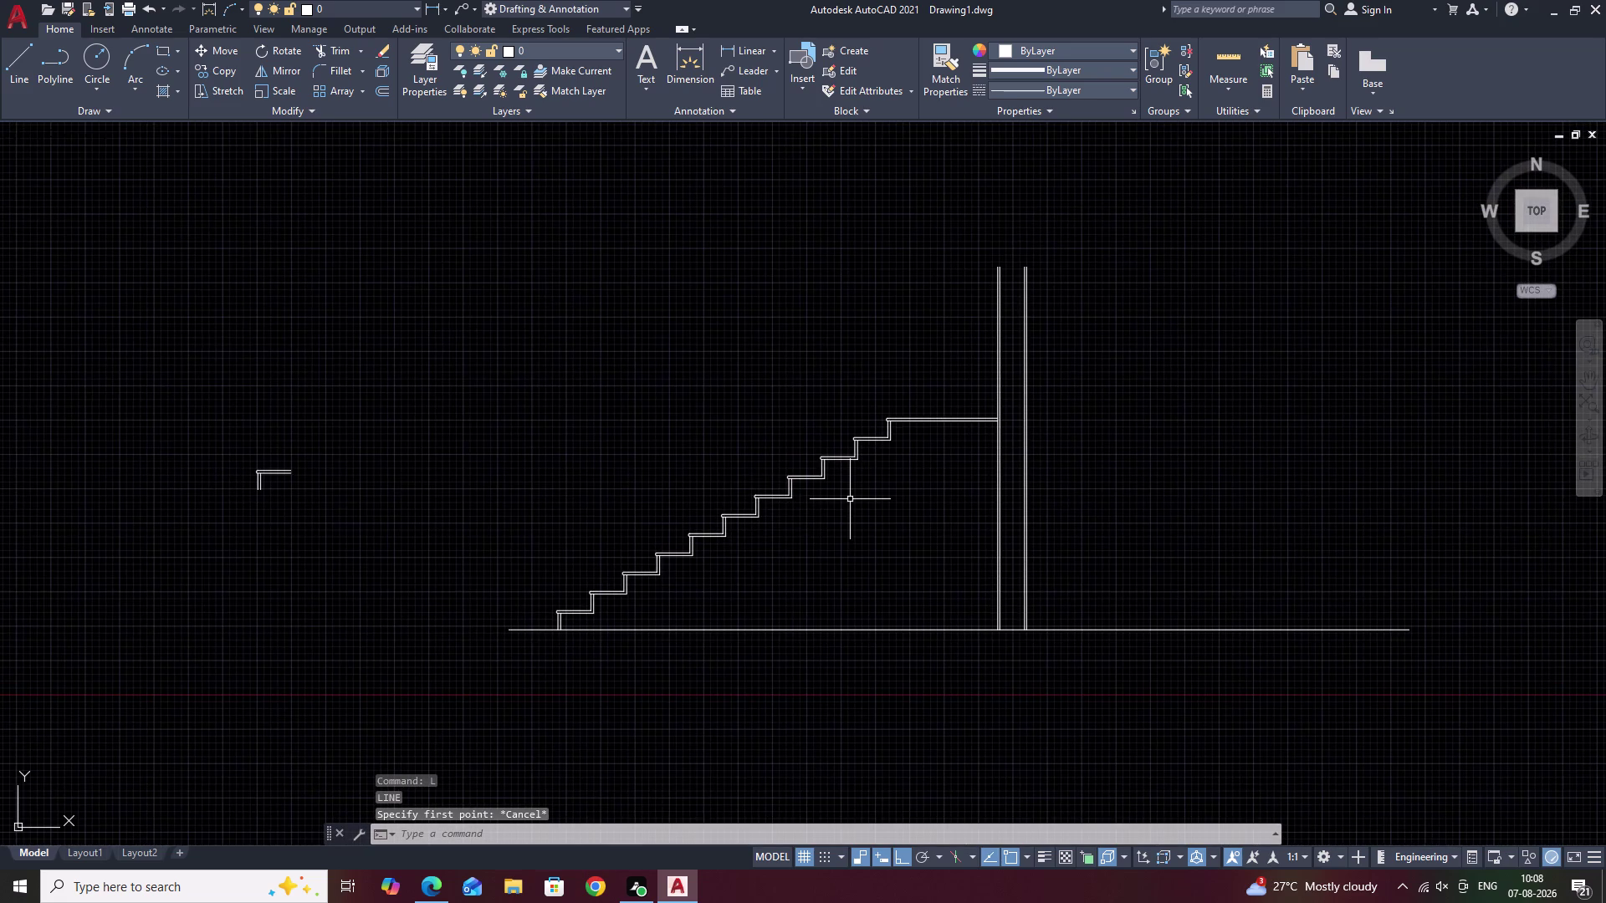
text(L)
key(space)
scroll(up, 3)
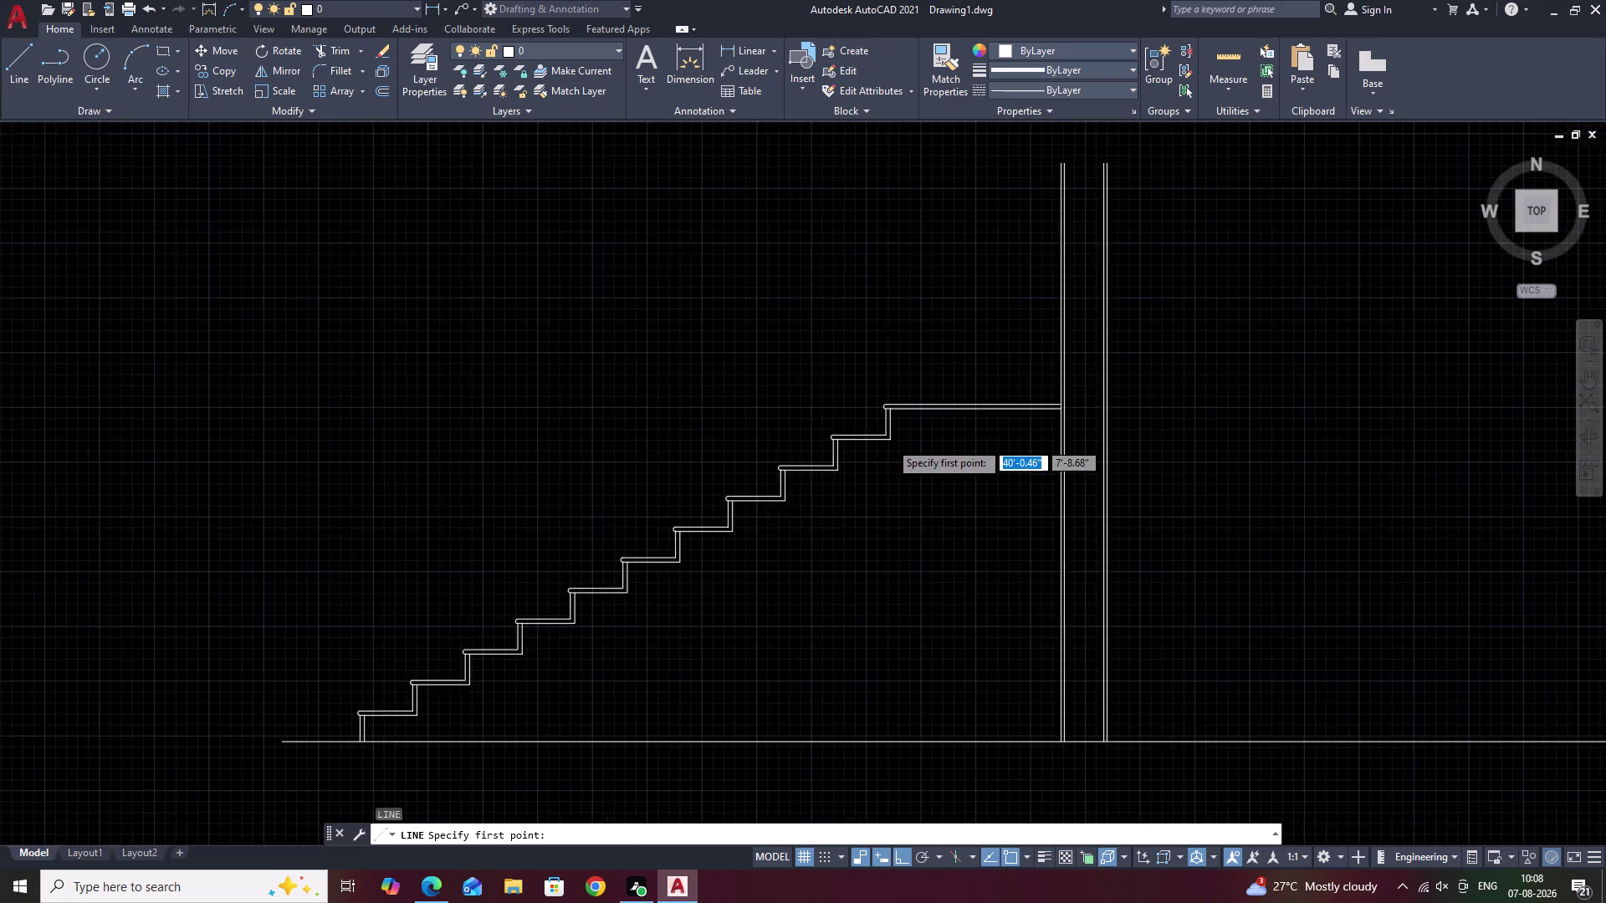
click(892, 441)
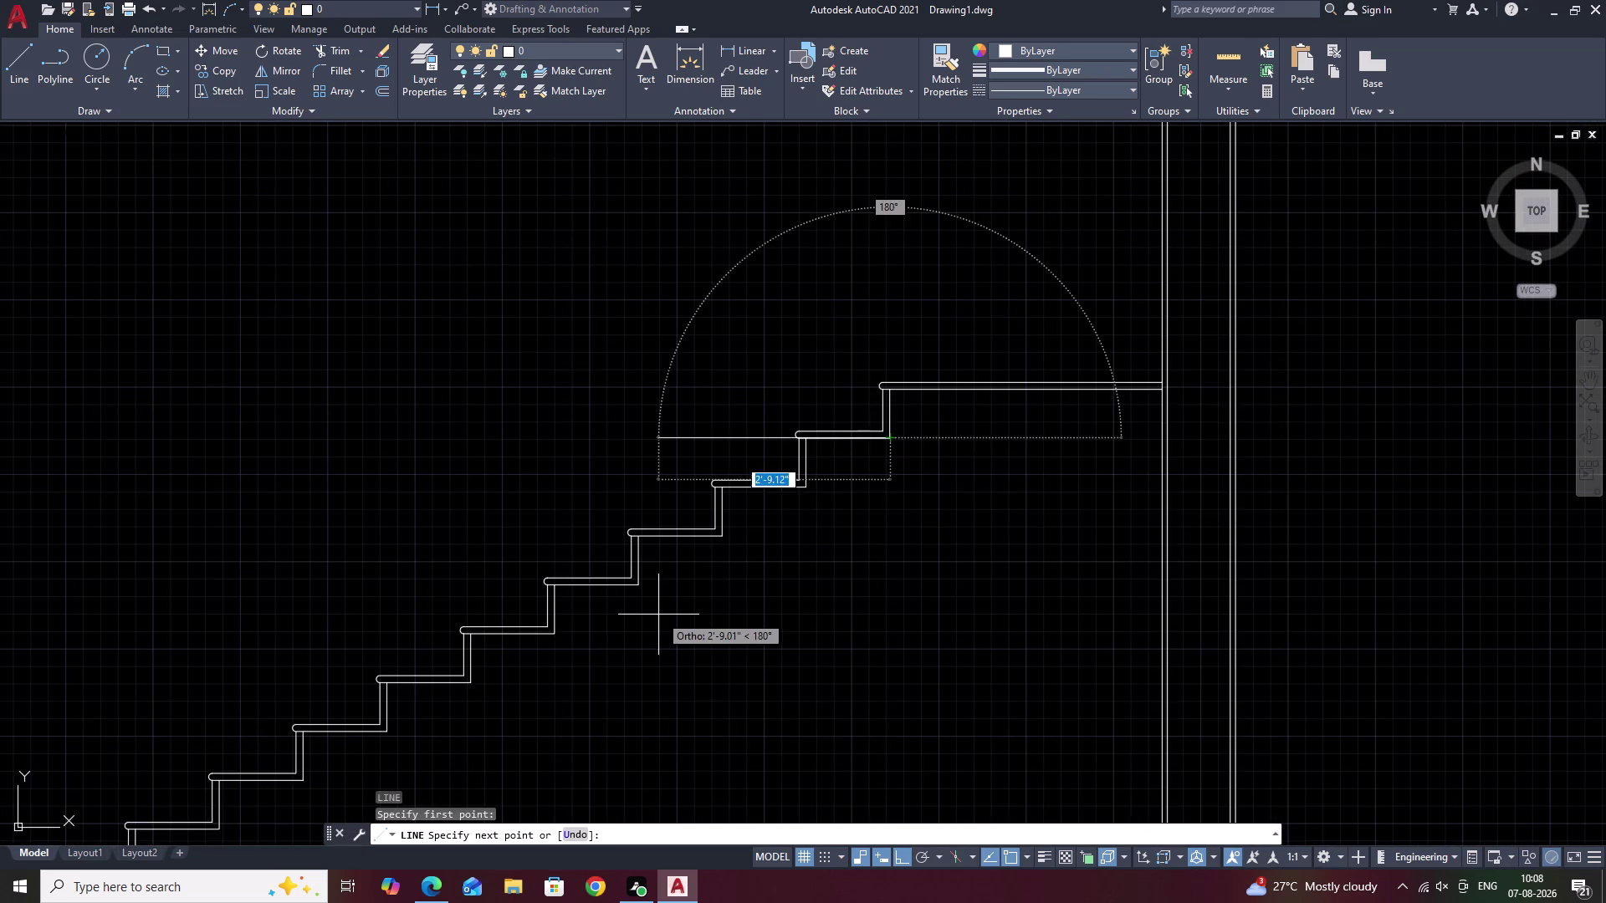
middle_drag(658, 614, 766, 570)
key(0)
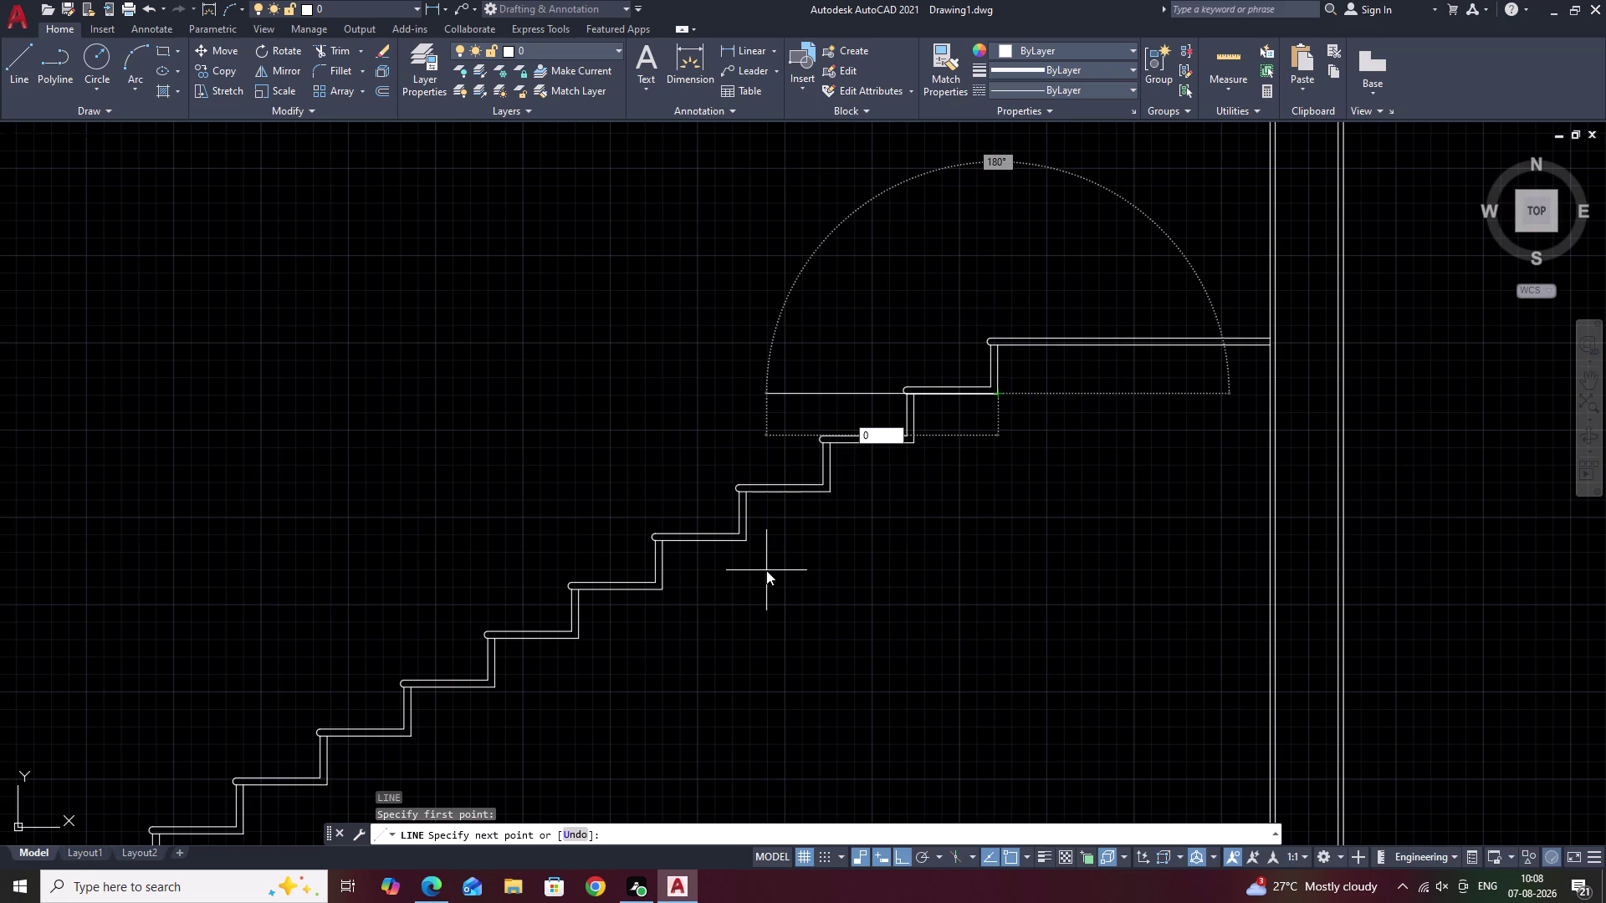
key(BackSpace)
key(F8)
key(F8)
key(Escape)
key(Escape)
key(Escape)
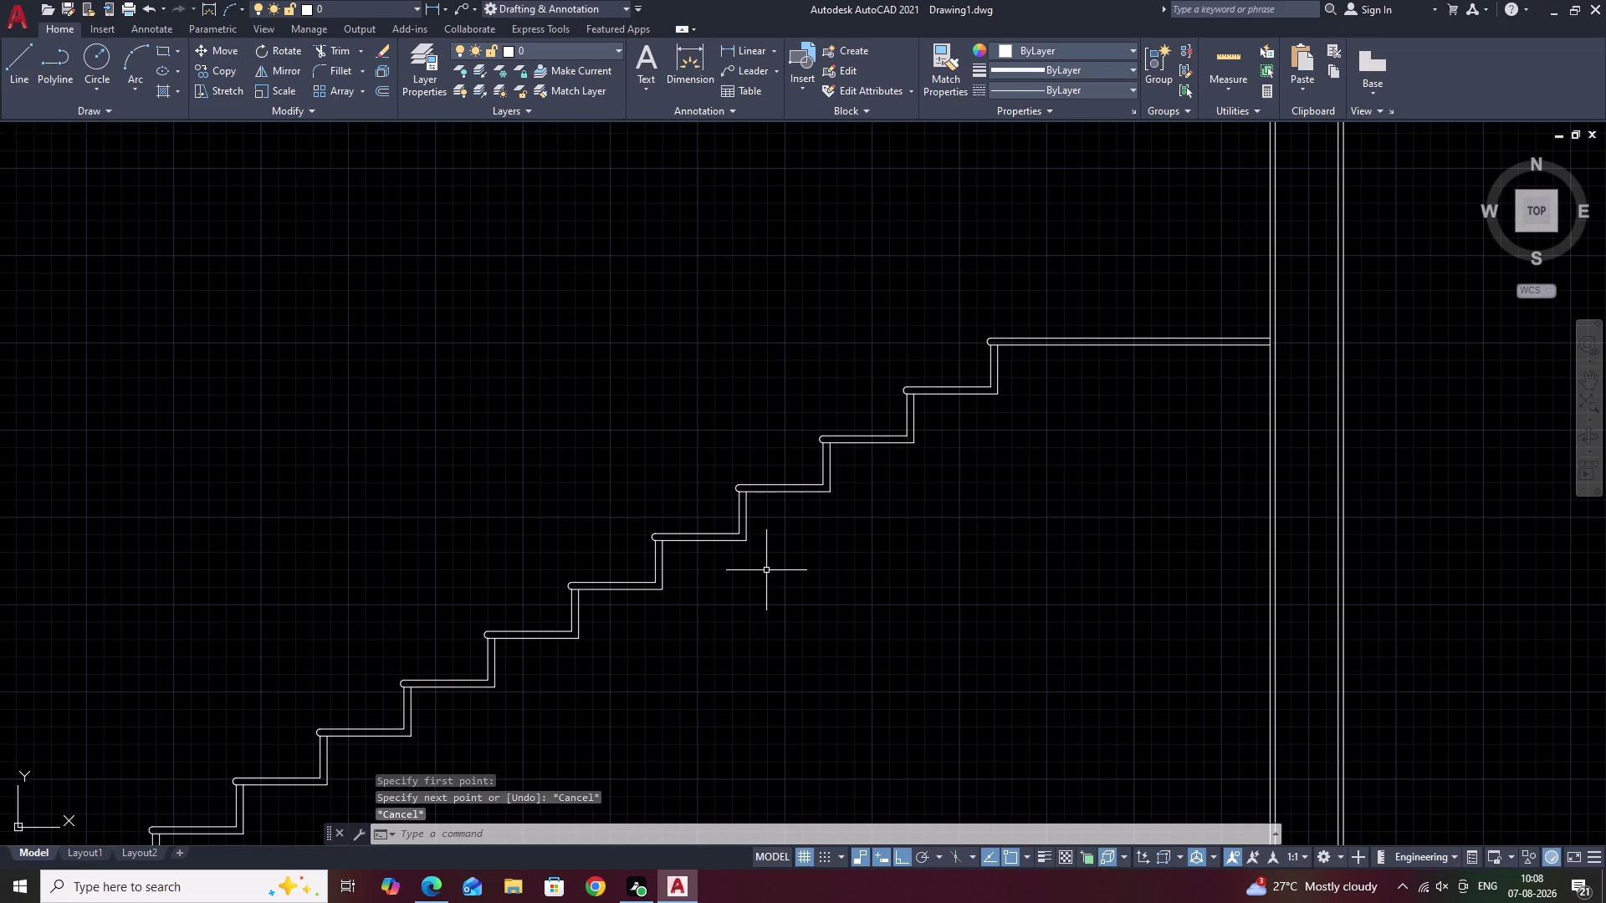
With Ortho off, draw a sloped line from below the top step to the bottom step.
text(L)
key(space)
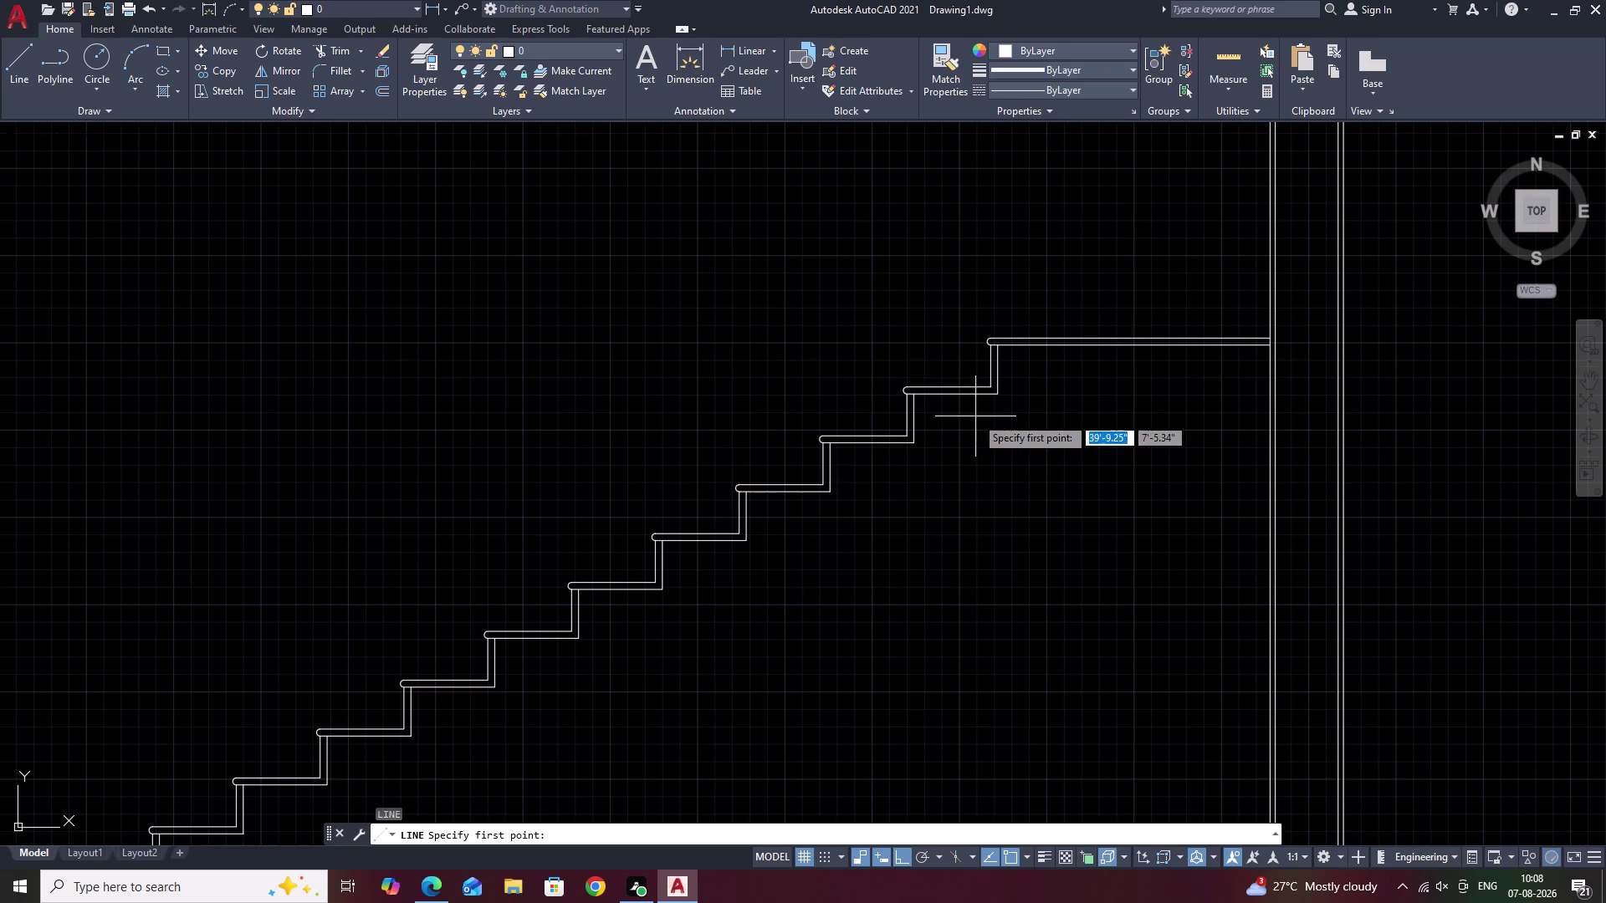
click(999, 397)
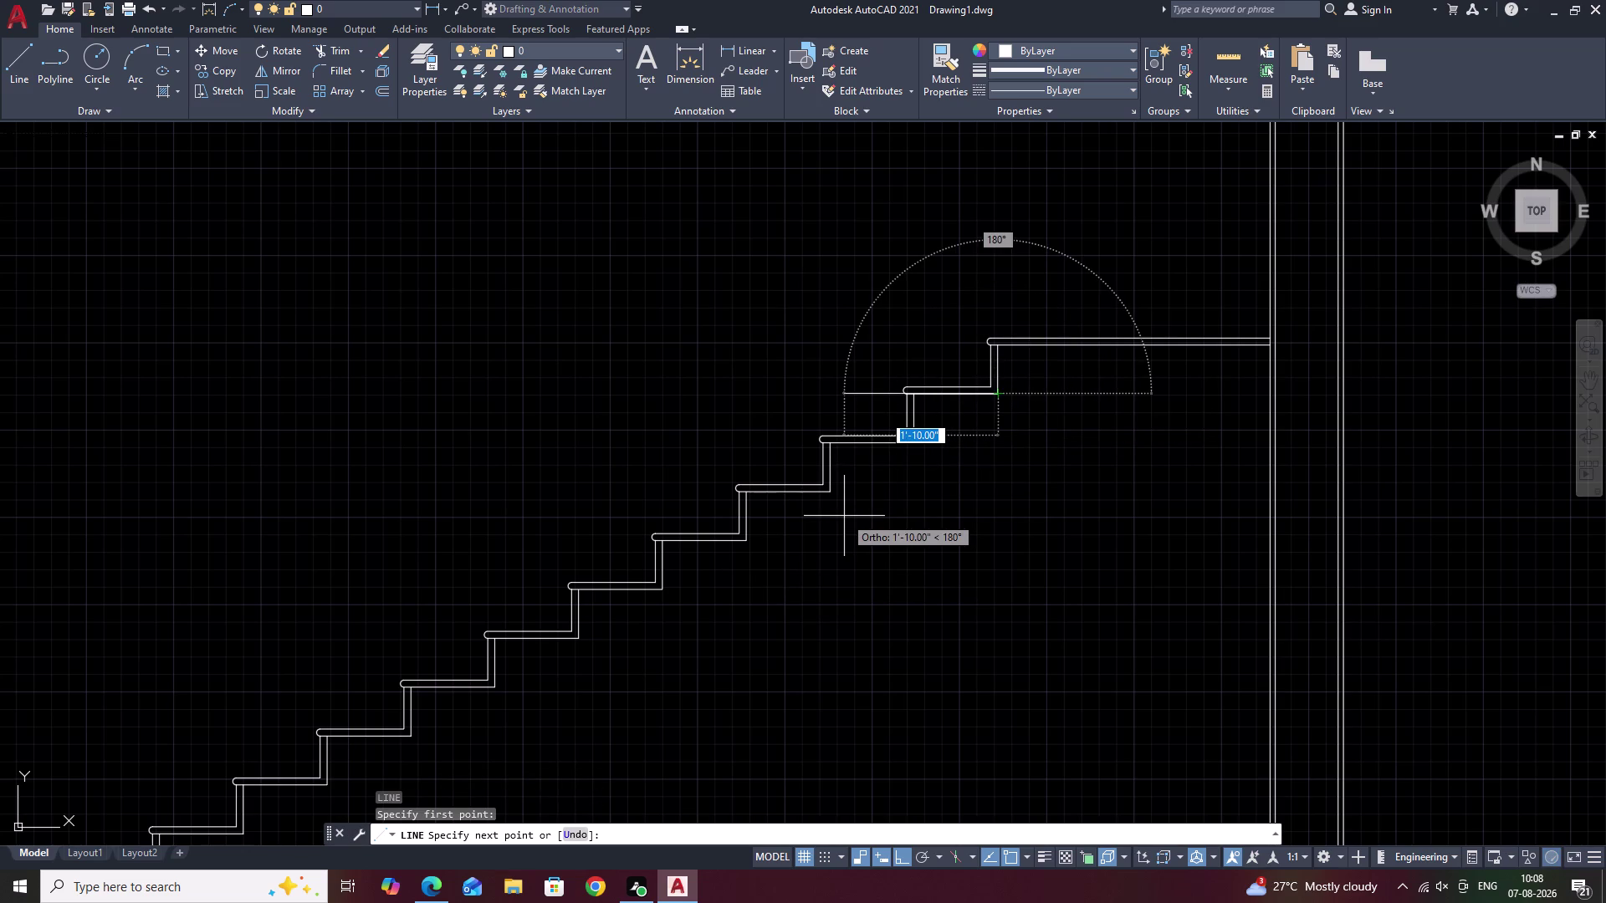
key(F8)
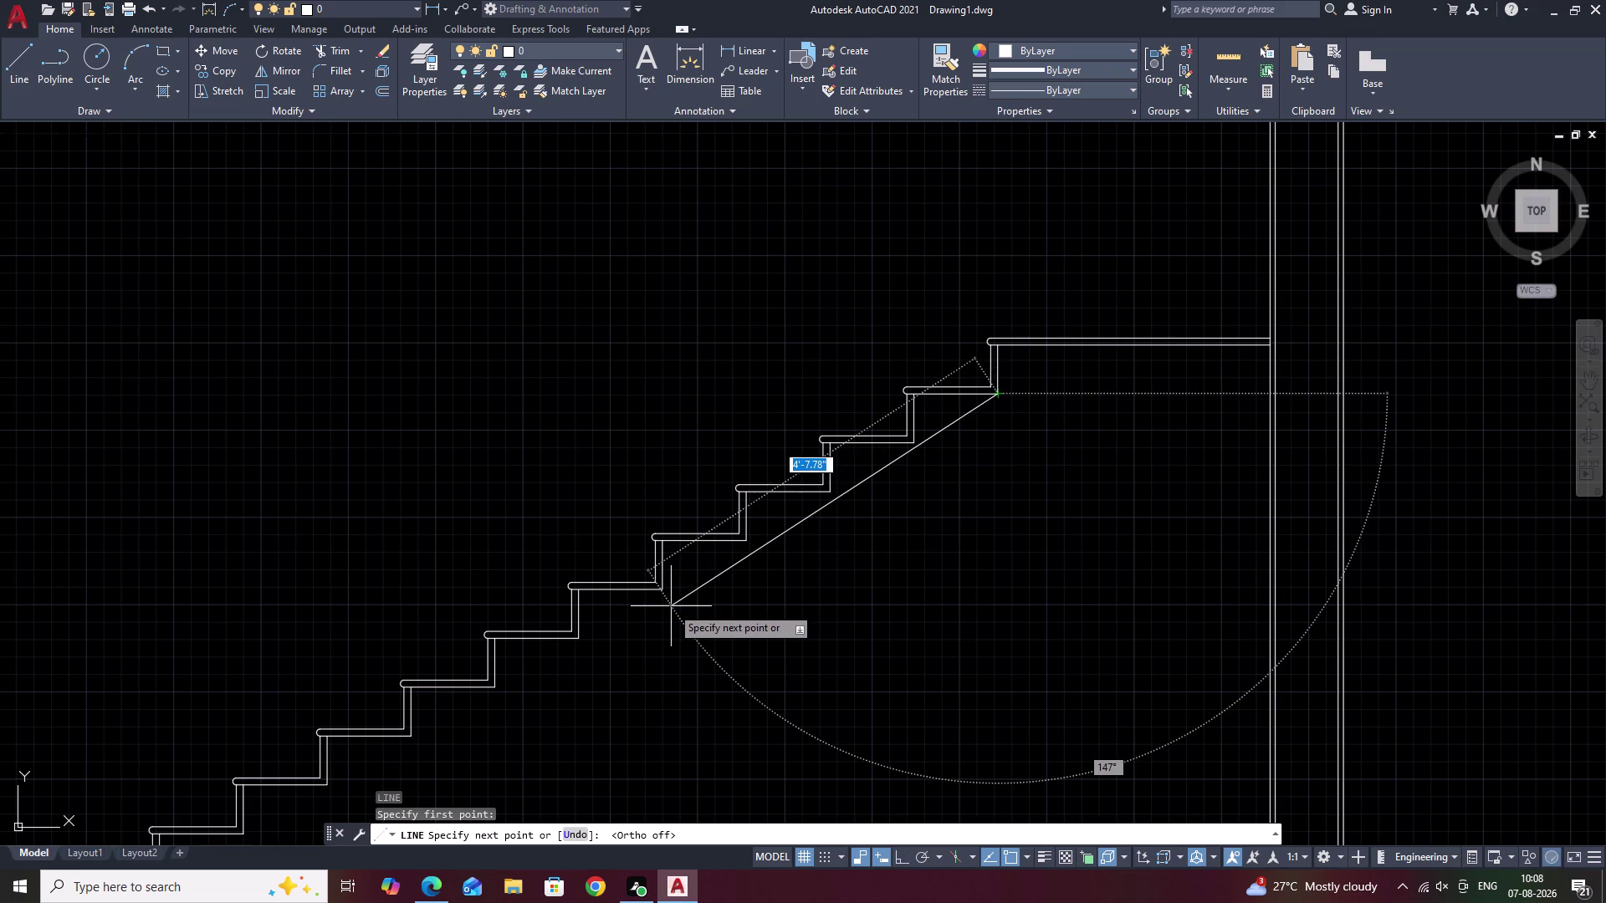
middle_drag(648, 622, 981, 487)
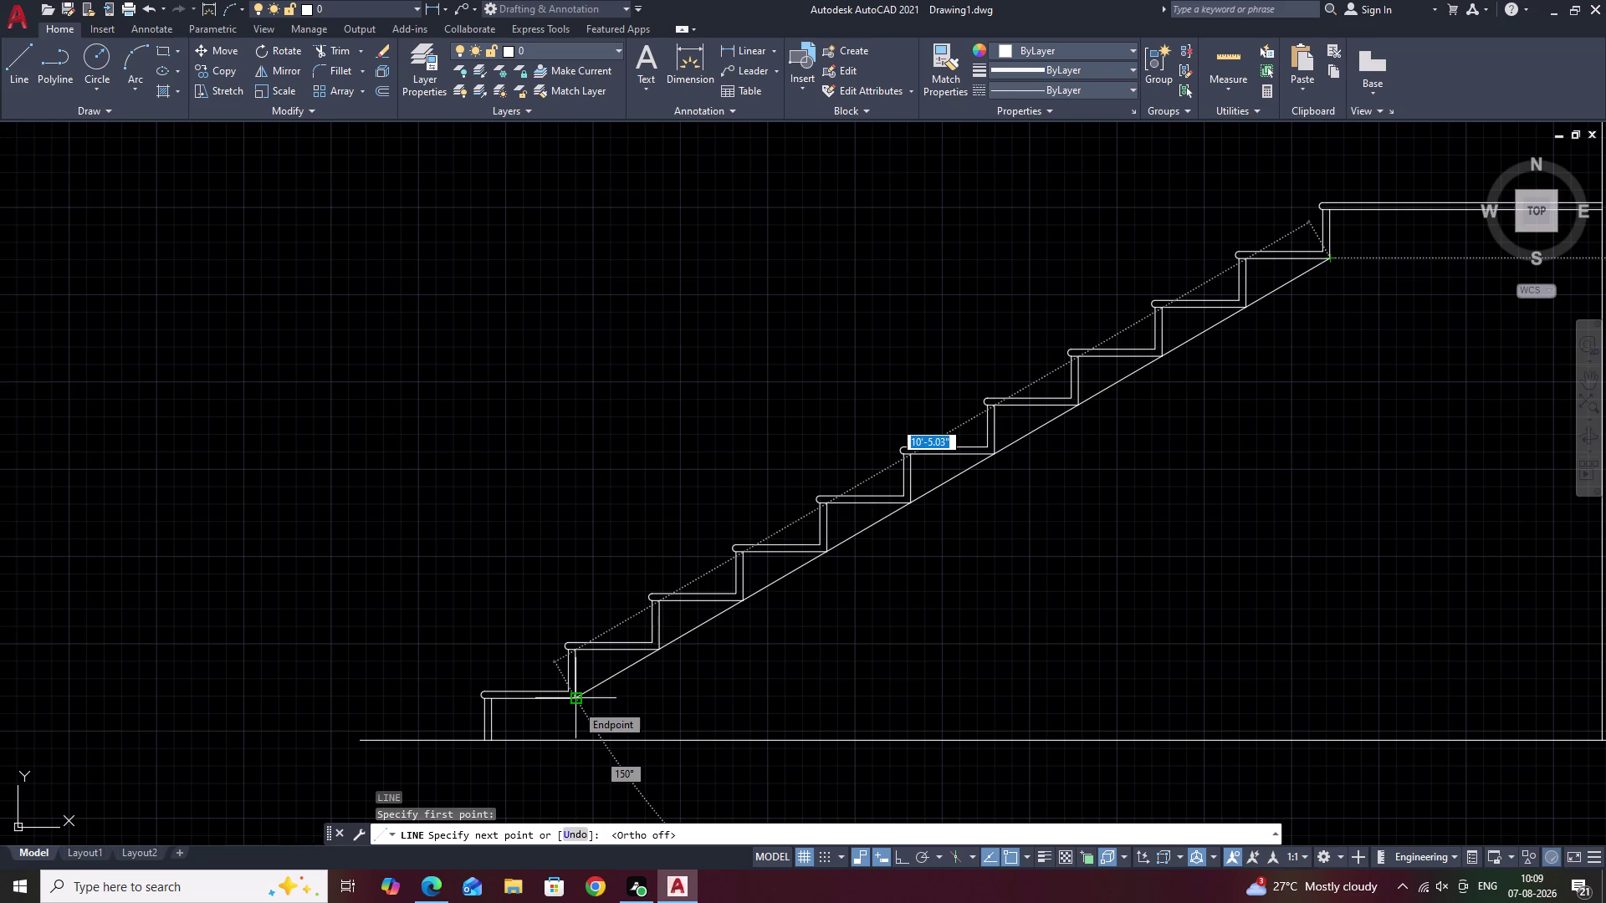
click(576, 703)
key(Escape)
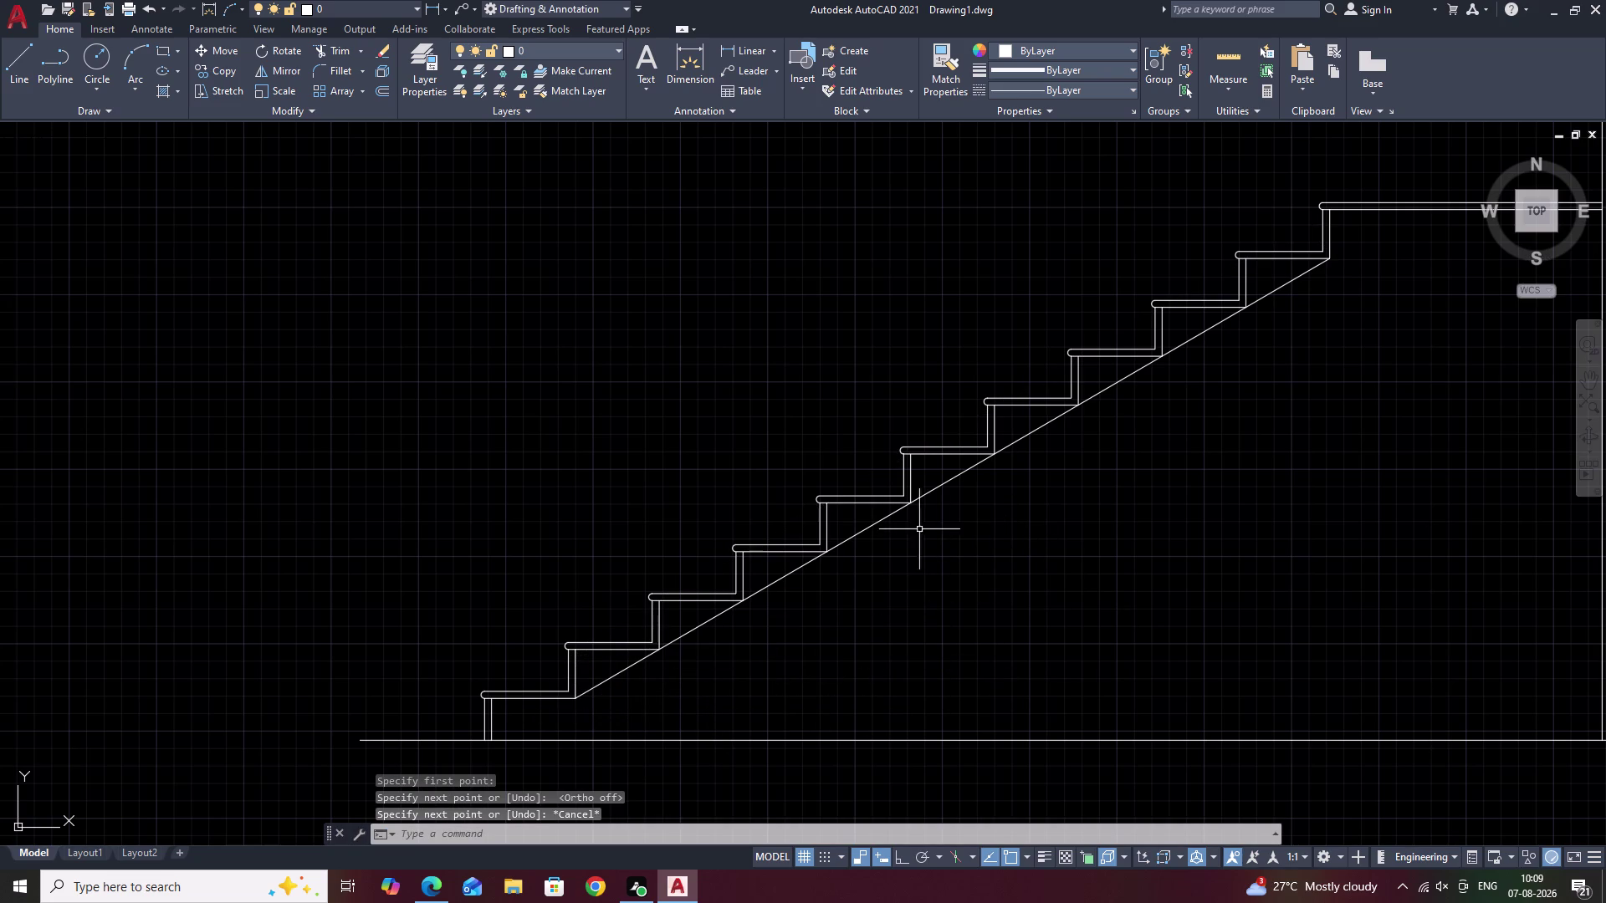
text(EX)
key(space)
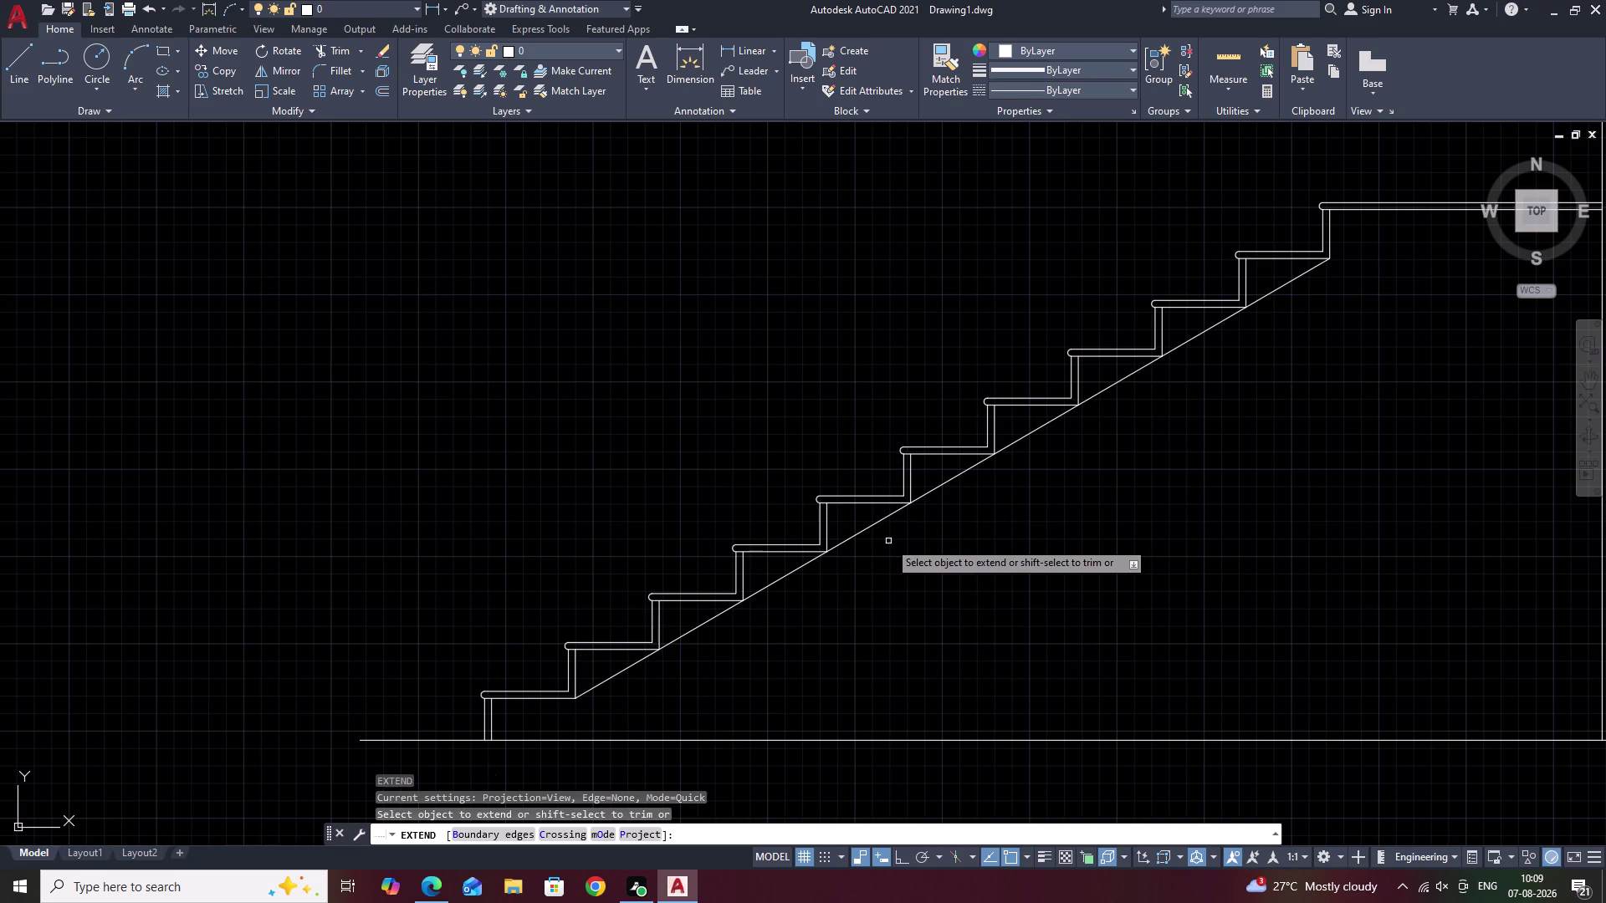
Extend the lower end of the sloped soffit line to the floor line.
click(854, 538)
scroll(down, 3)
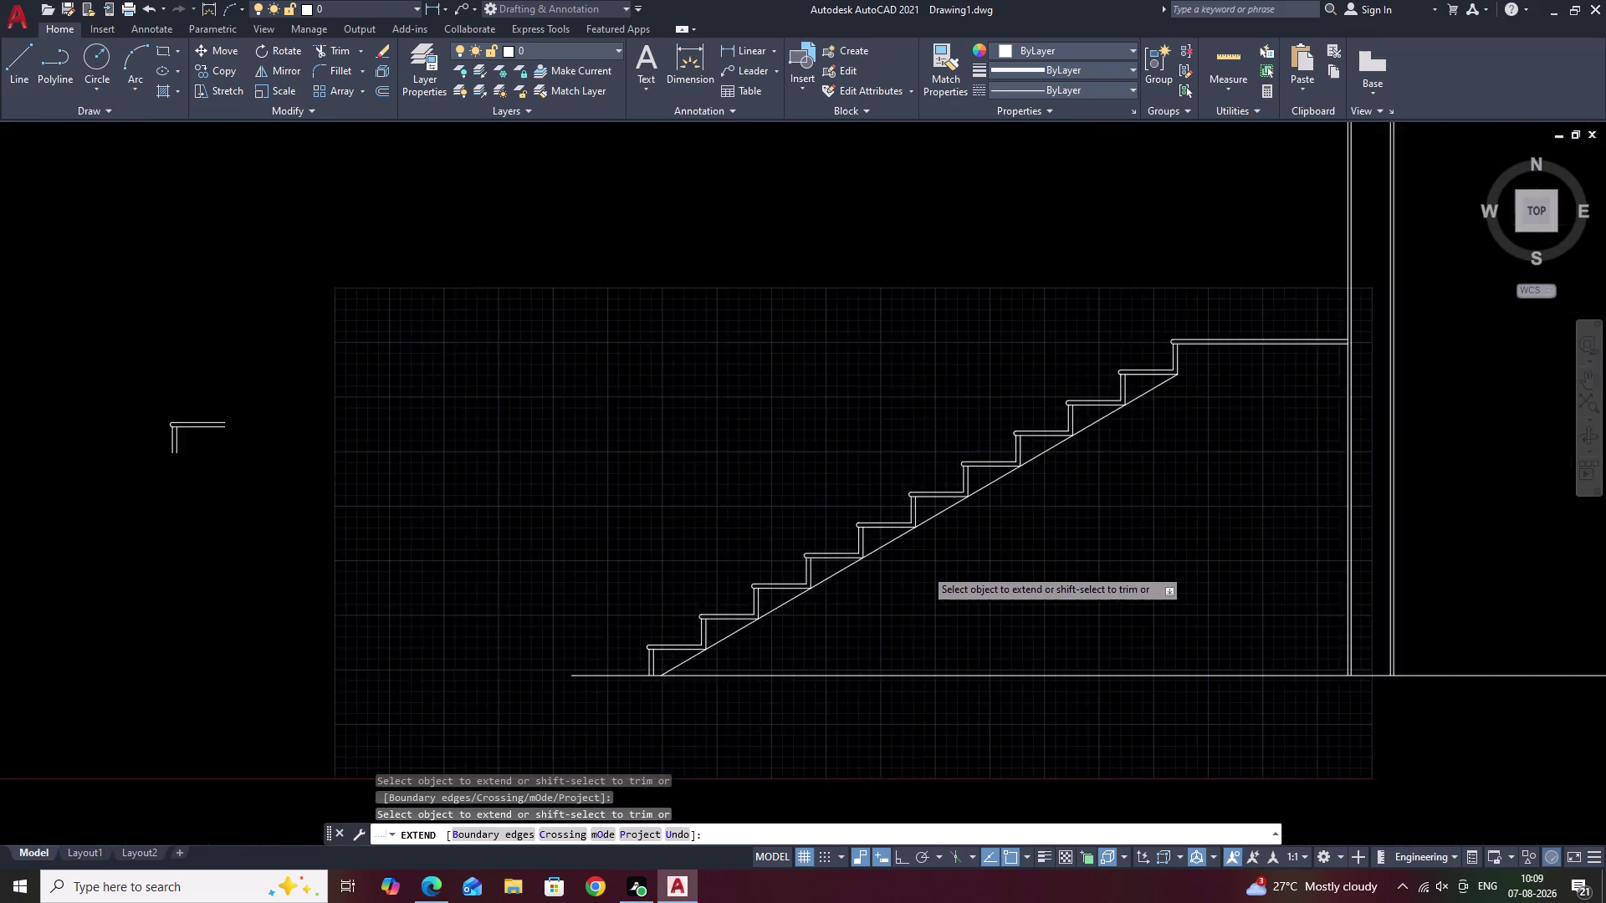
middle_drag(945, 569, 872, 606)
scroll(up, 3)
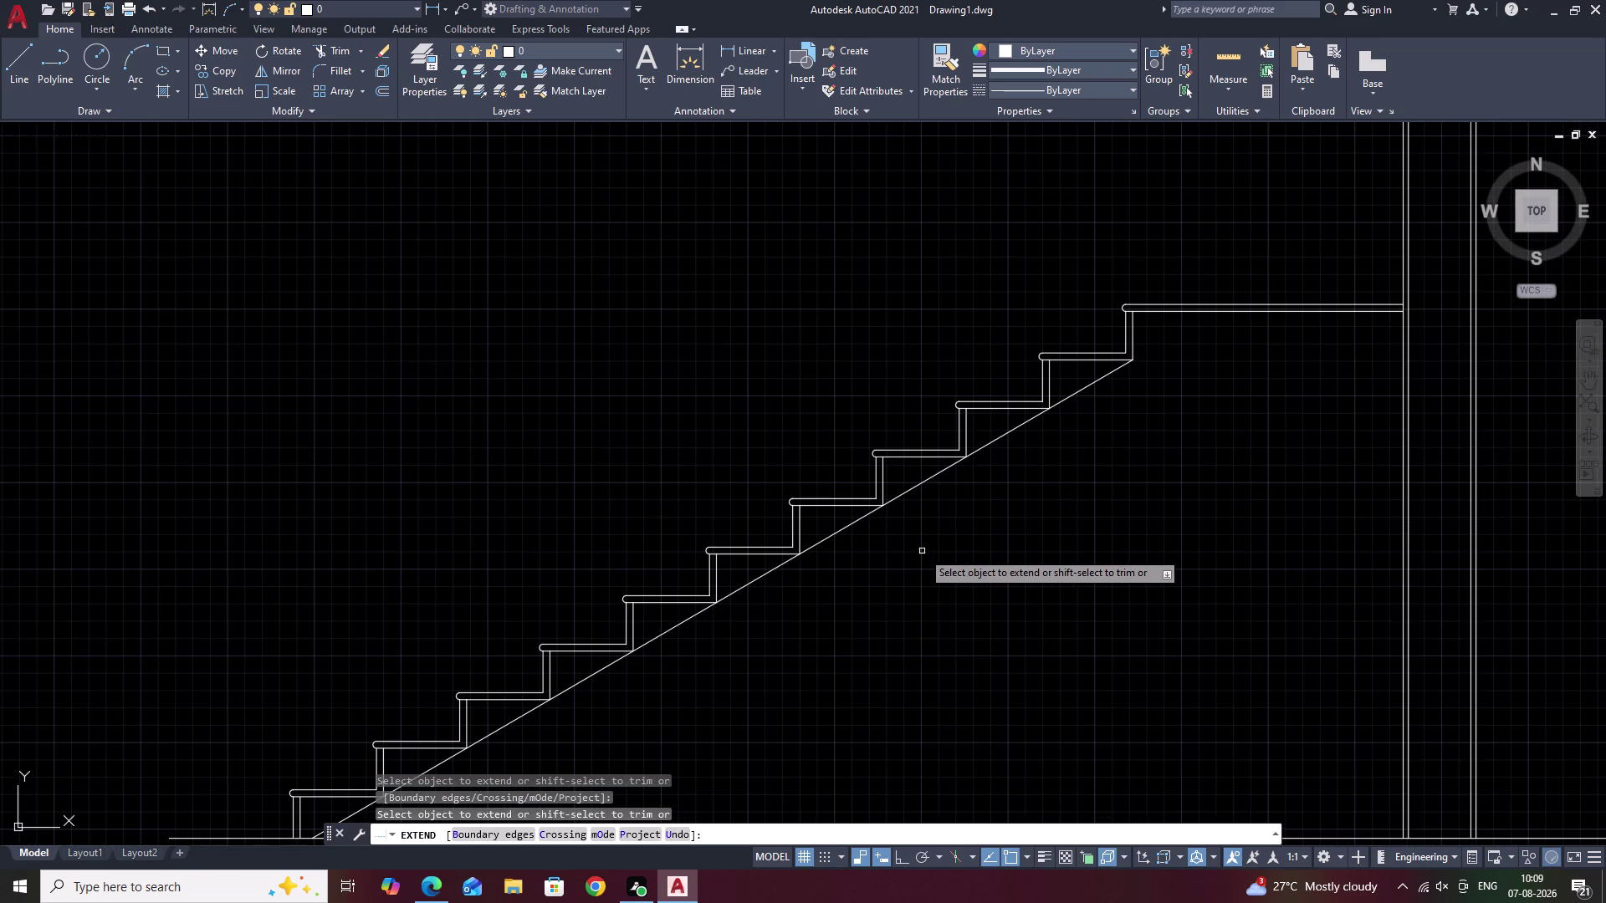
key(Escape)
Pan and zoom to center the whole staircase in view.
middle_drag(908, 591, 1001, 504)
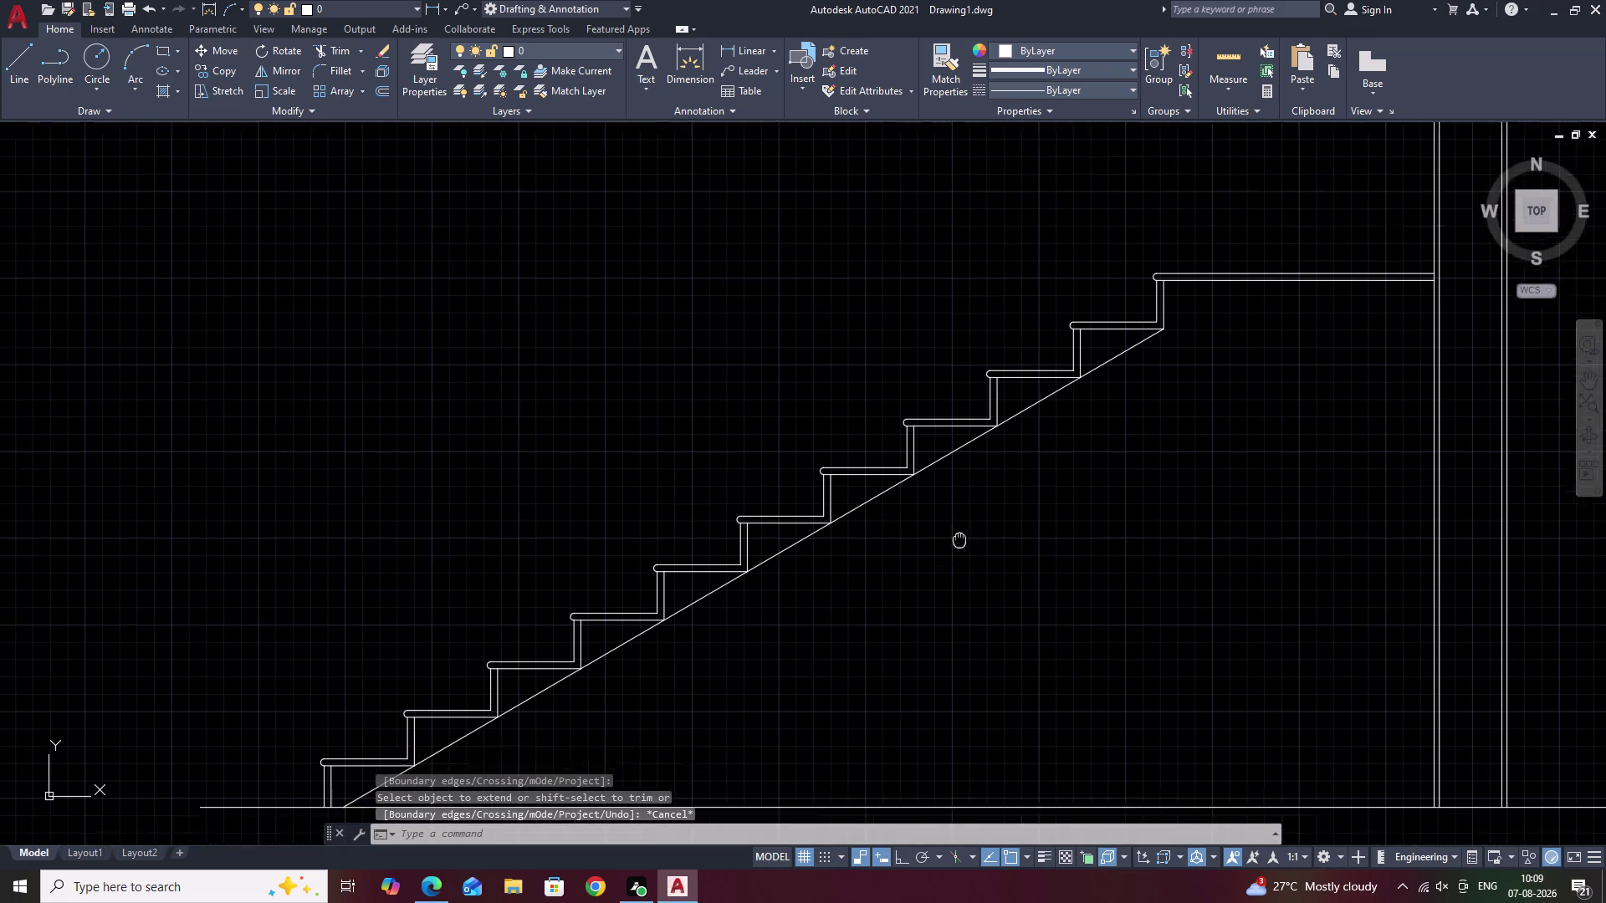
middle_drag(1001, 504, 1054, 471)
middle_drag(899, 606, 988, 578)
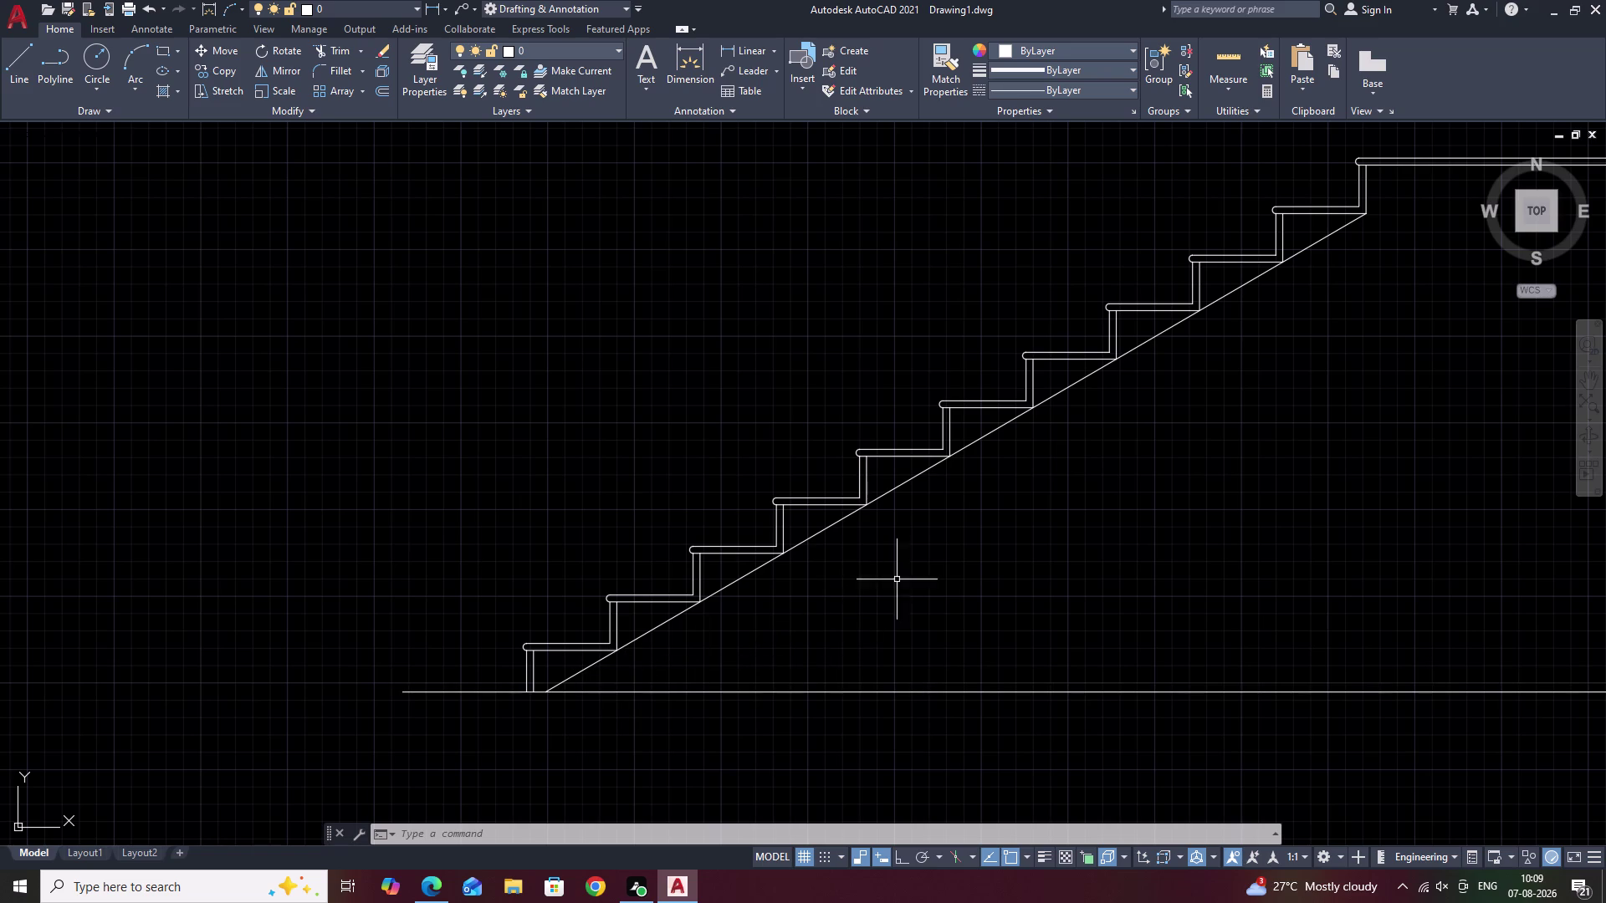
scroll(down, 3)
middle_drag(913, 572, 937, 565)
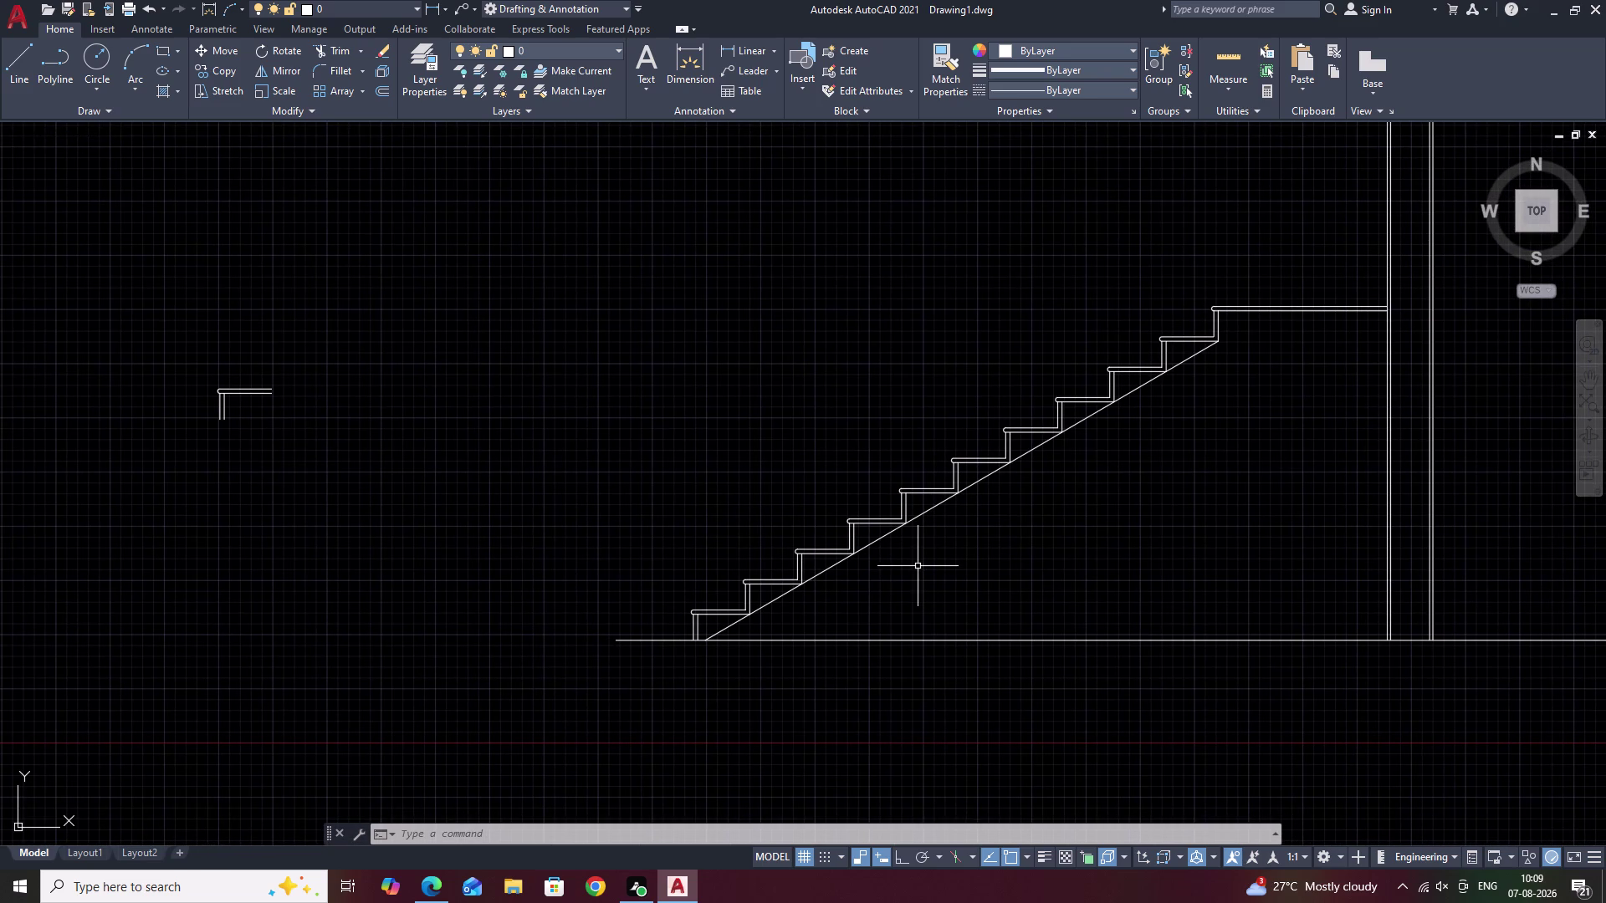
scroll(up, 3)
scroll(down, 3)
middle_click(927, 565)
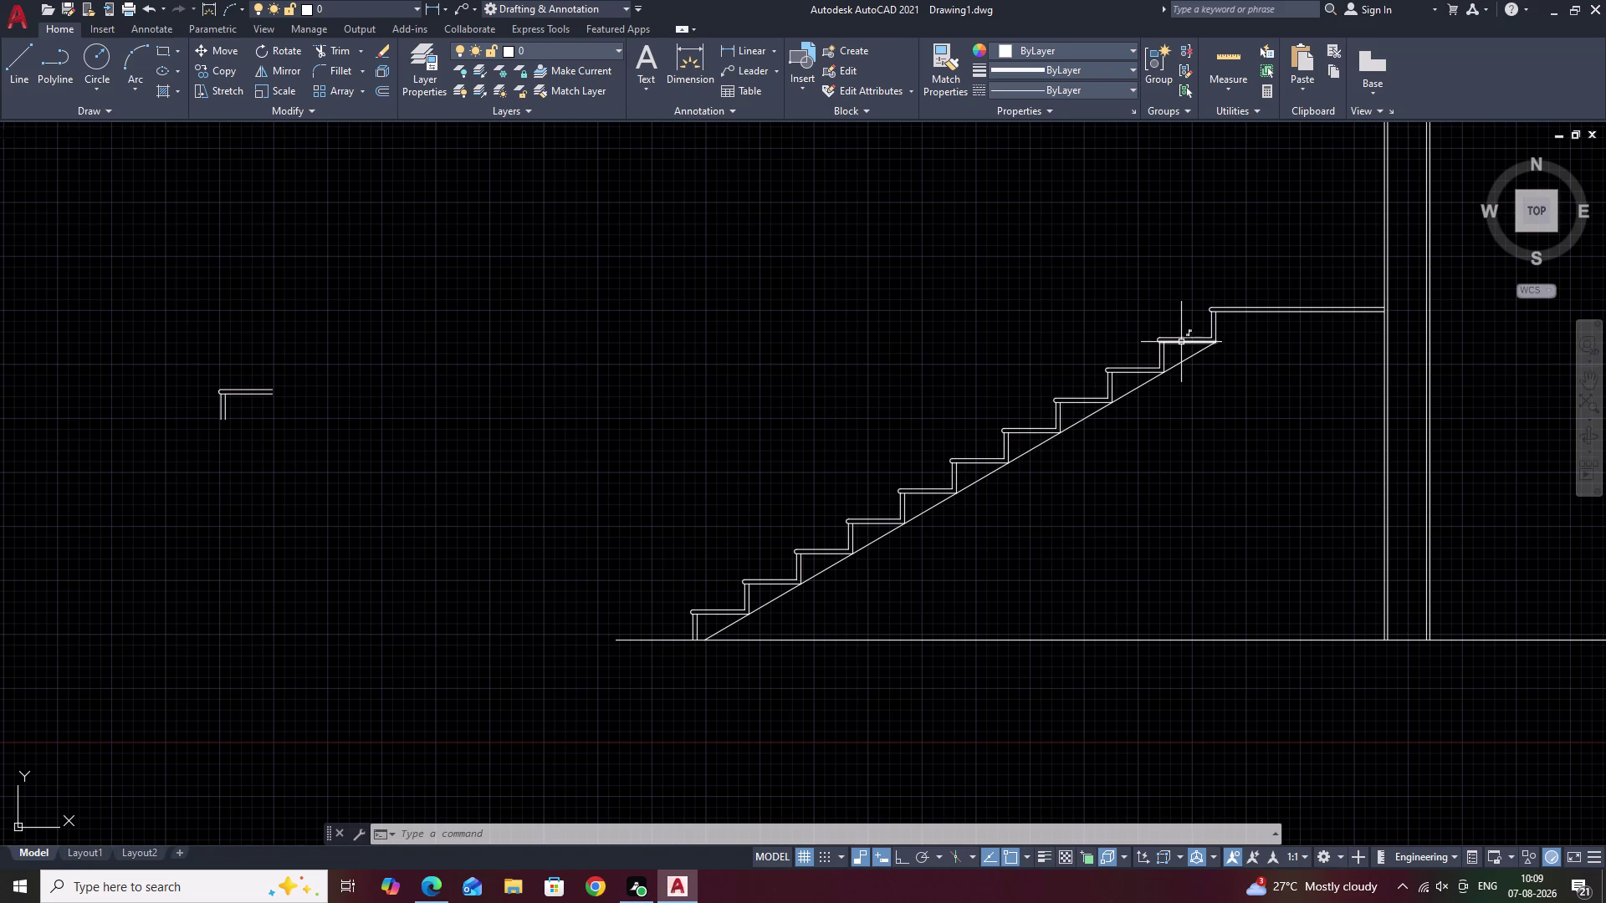
middle_drag(1184, 413, 1153, 427)
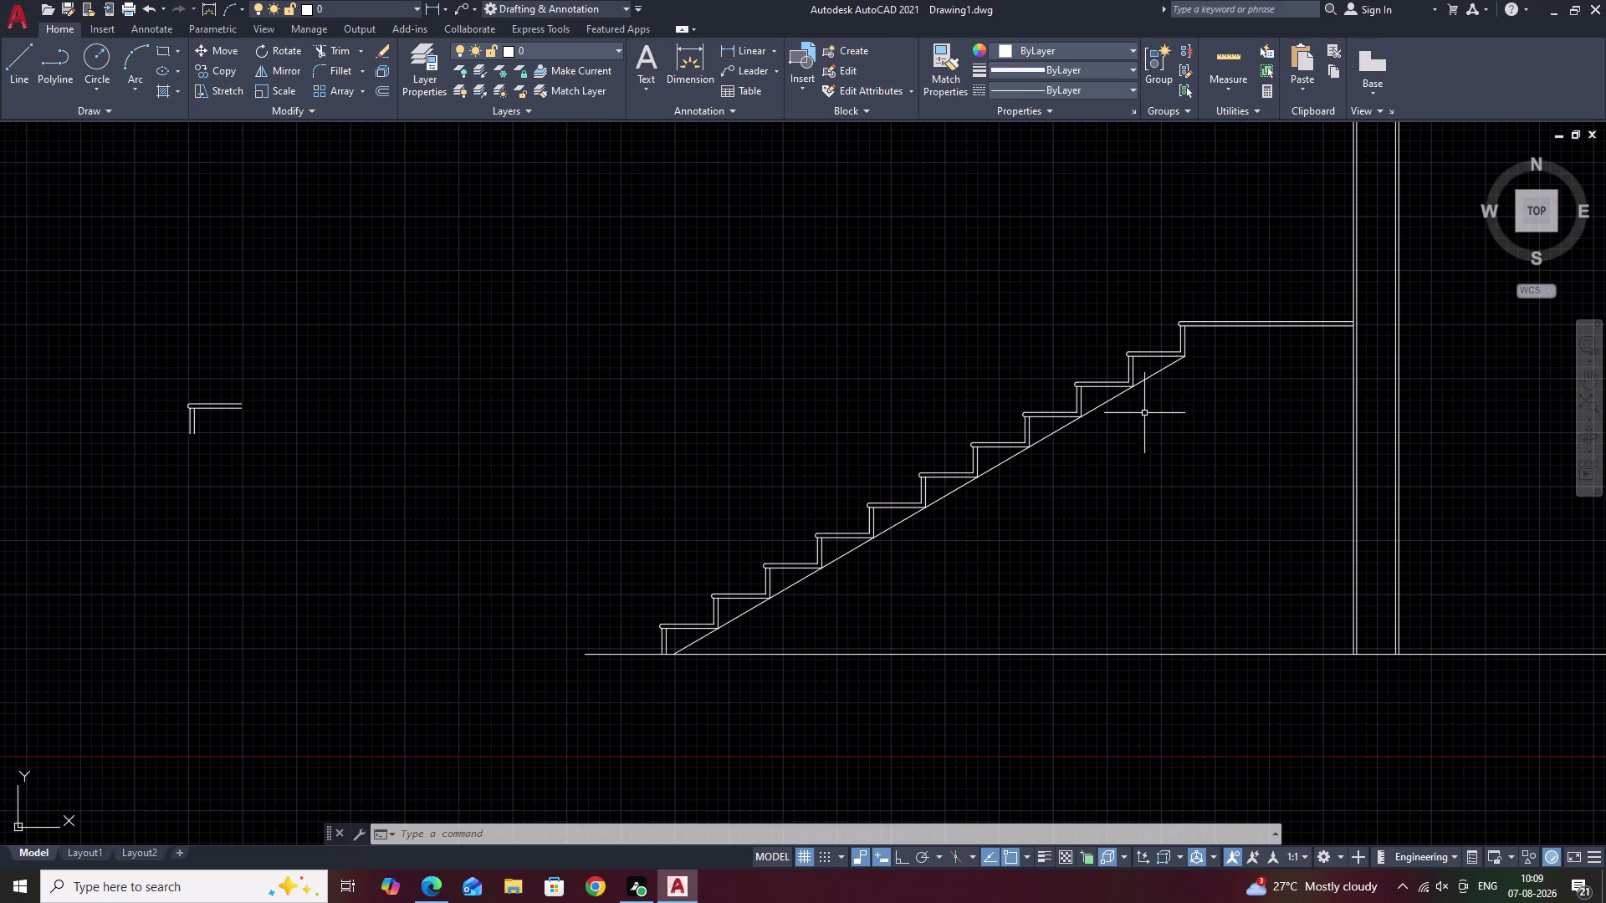
key(o)
key(space)
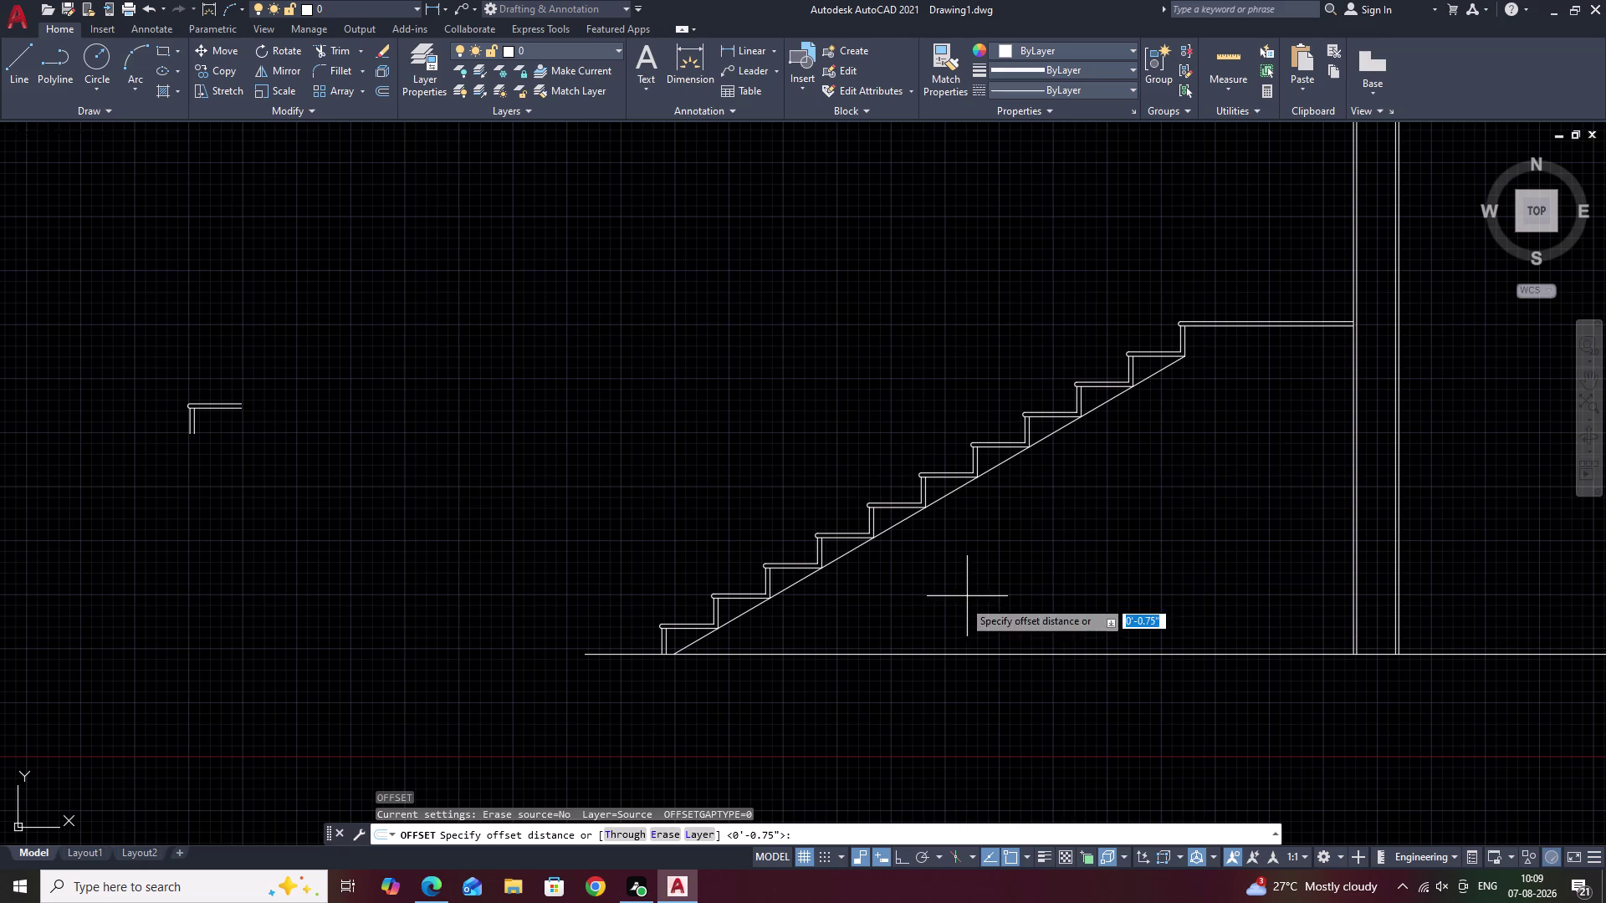
Draw a sloped line from the floor up to the wall below the landing.
key(Escape)
text(L)
key(space)
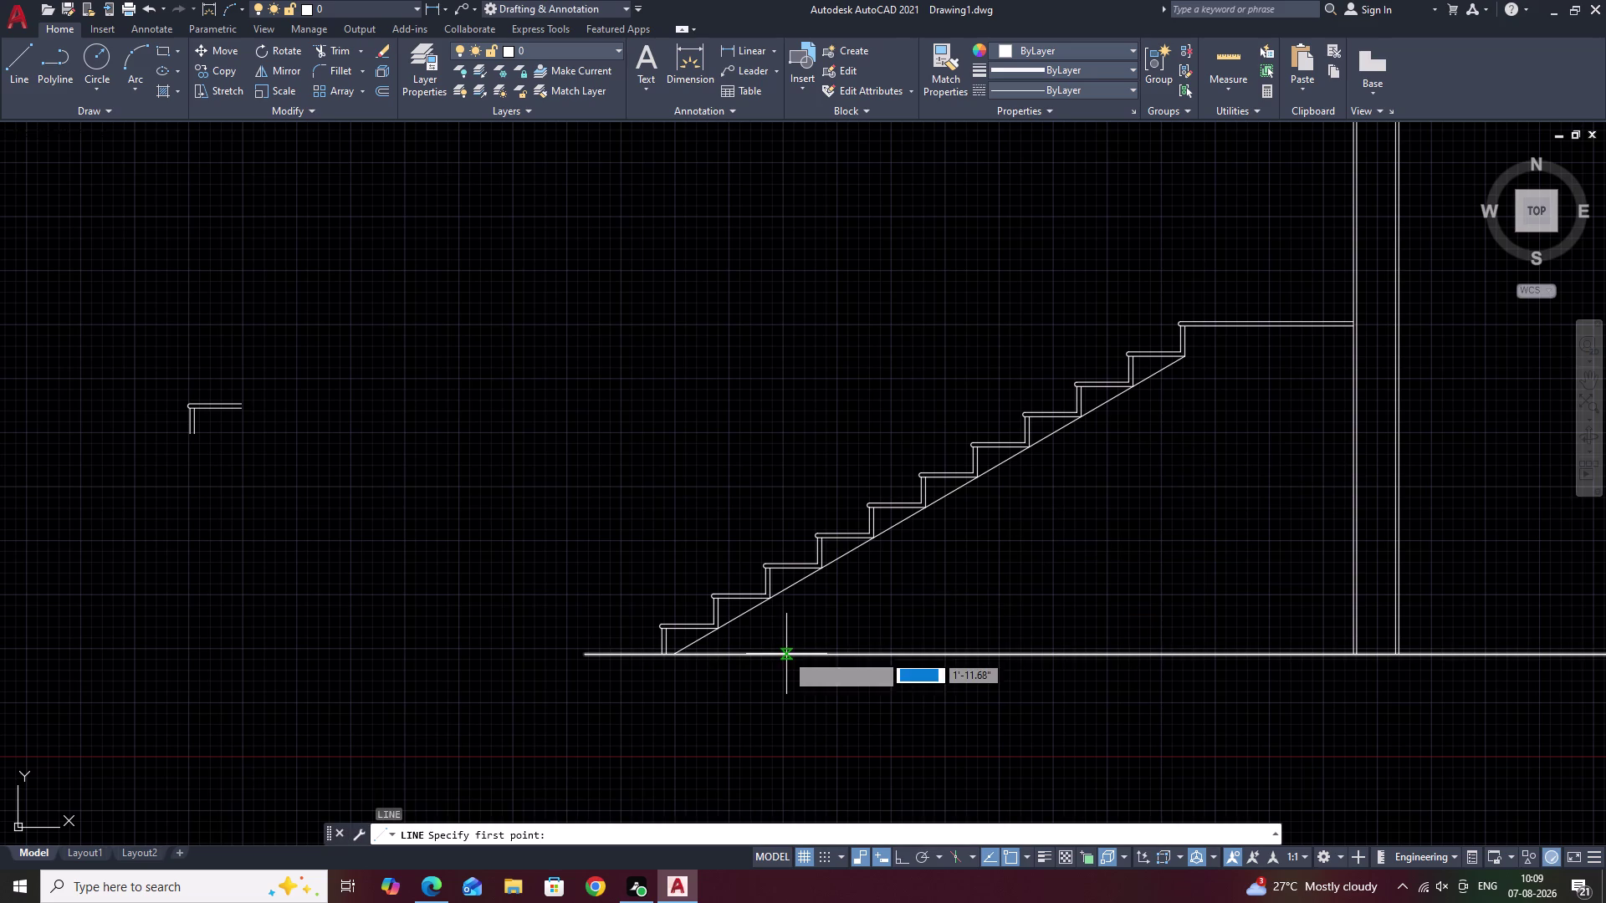
click(753, 653)
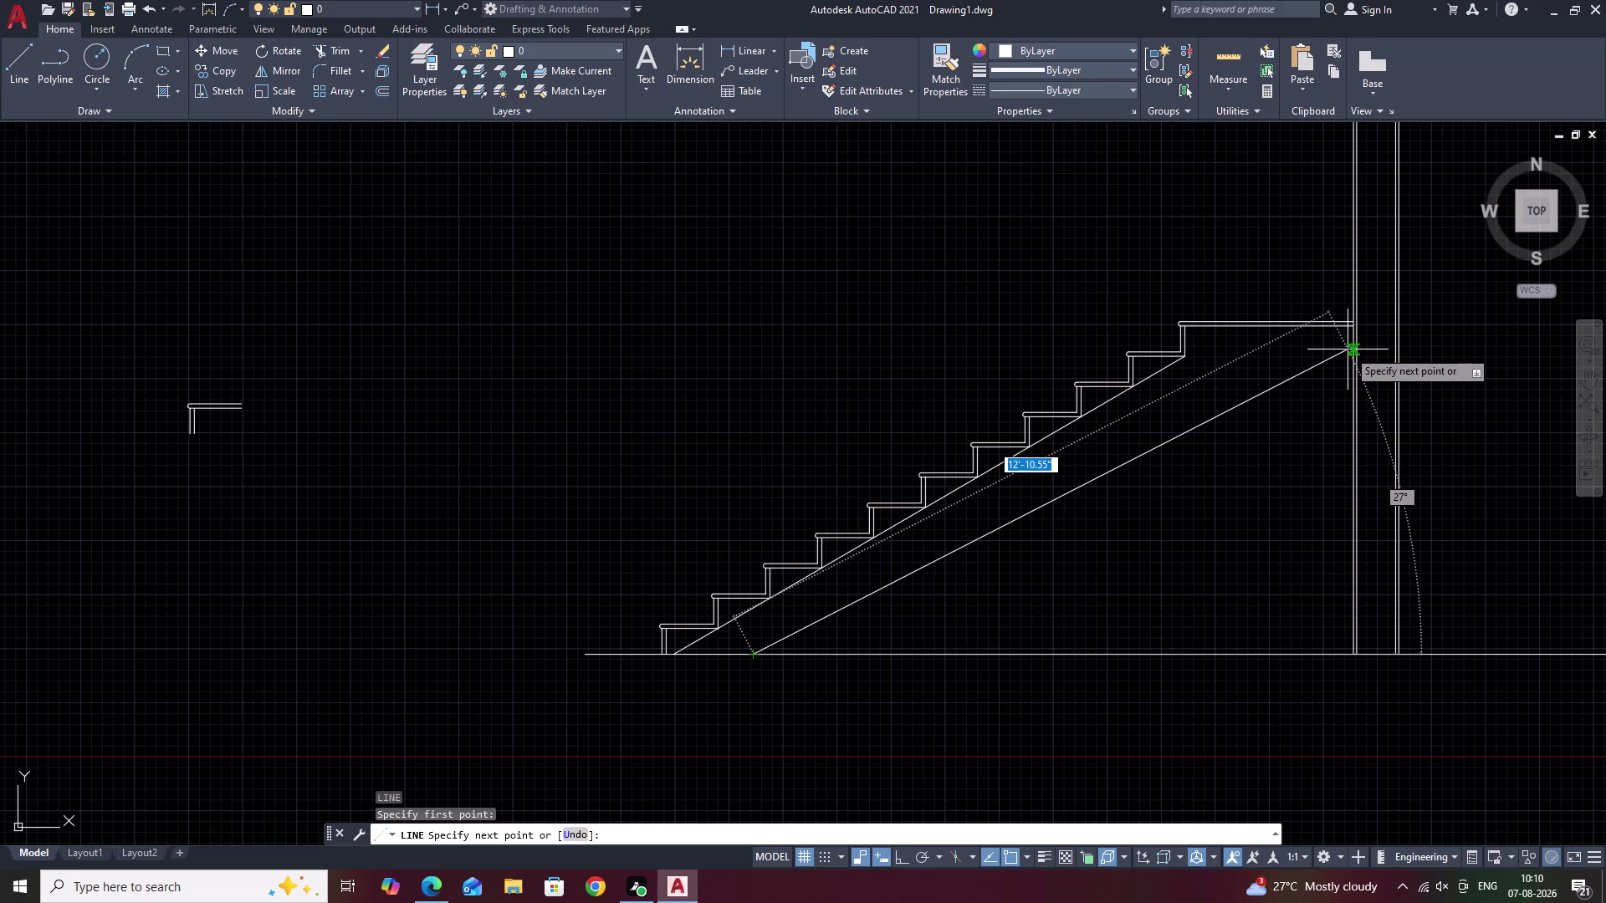
click(1347, 350)
key(Escape)
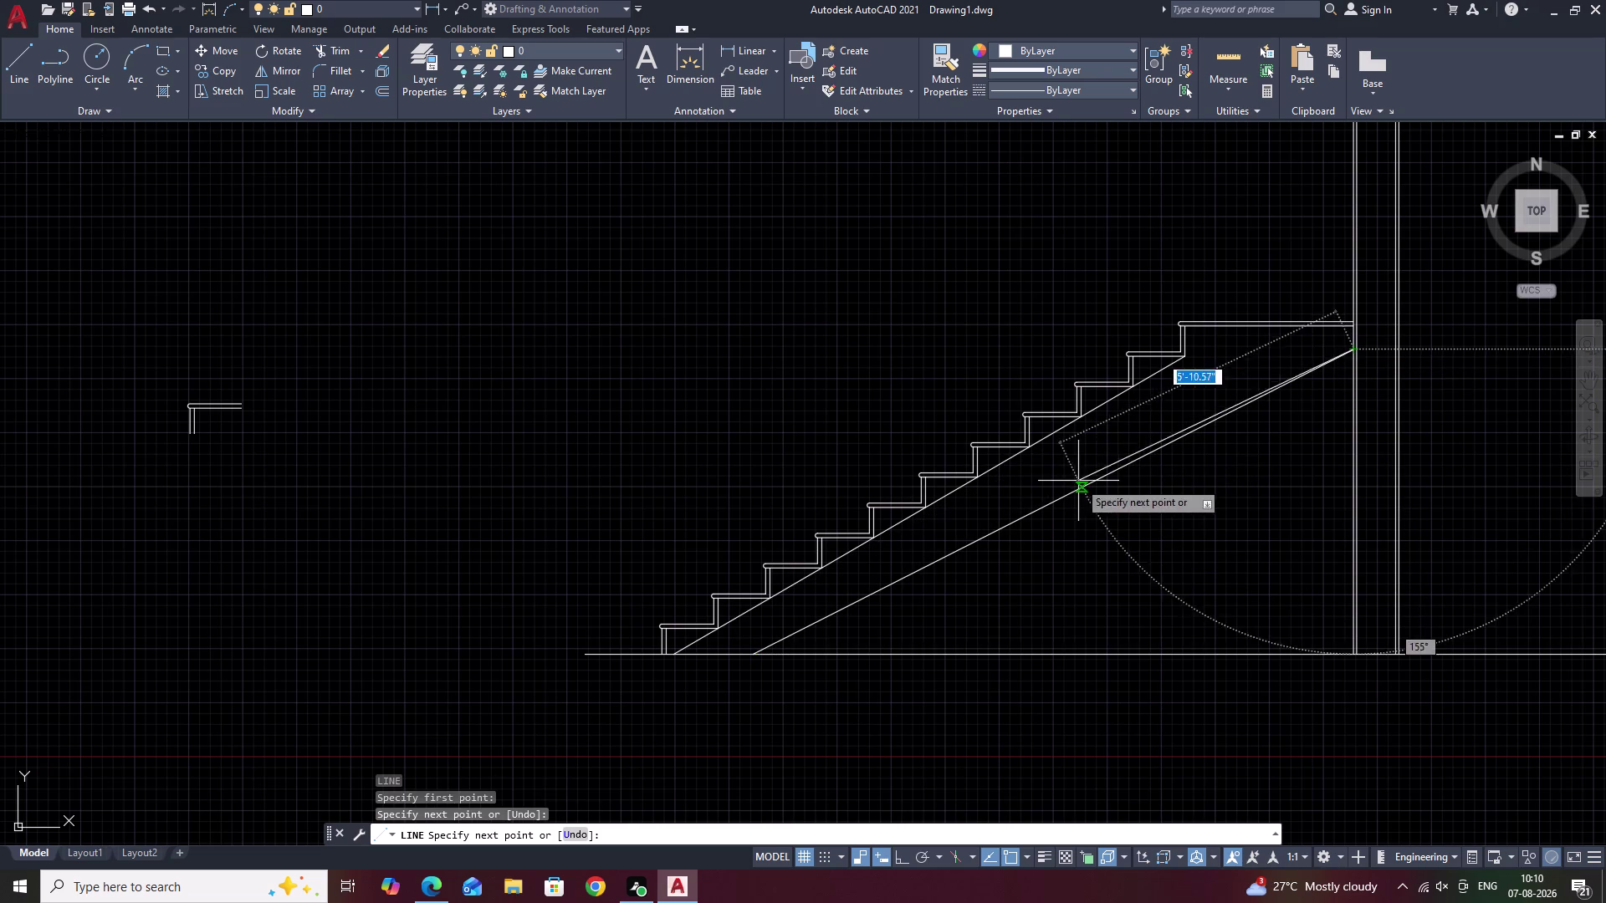
Grip-stretch that line's lower endpoint further along the floor.
click(1055, 501)
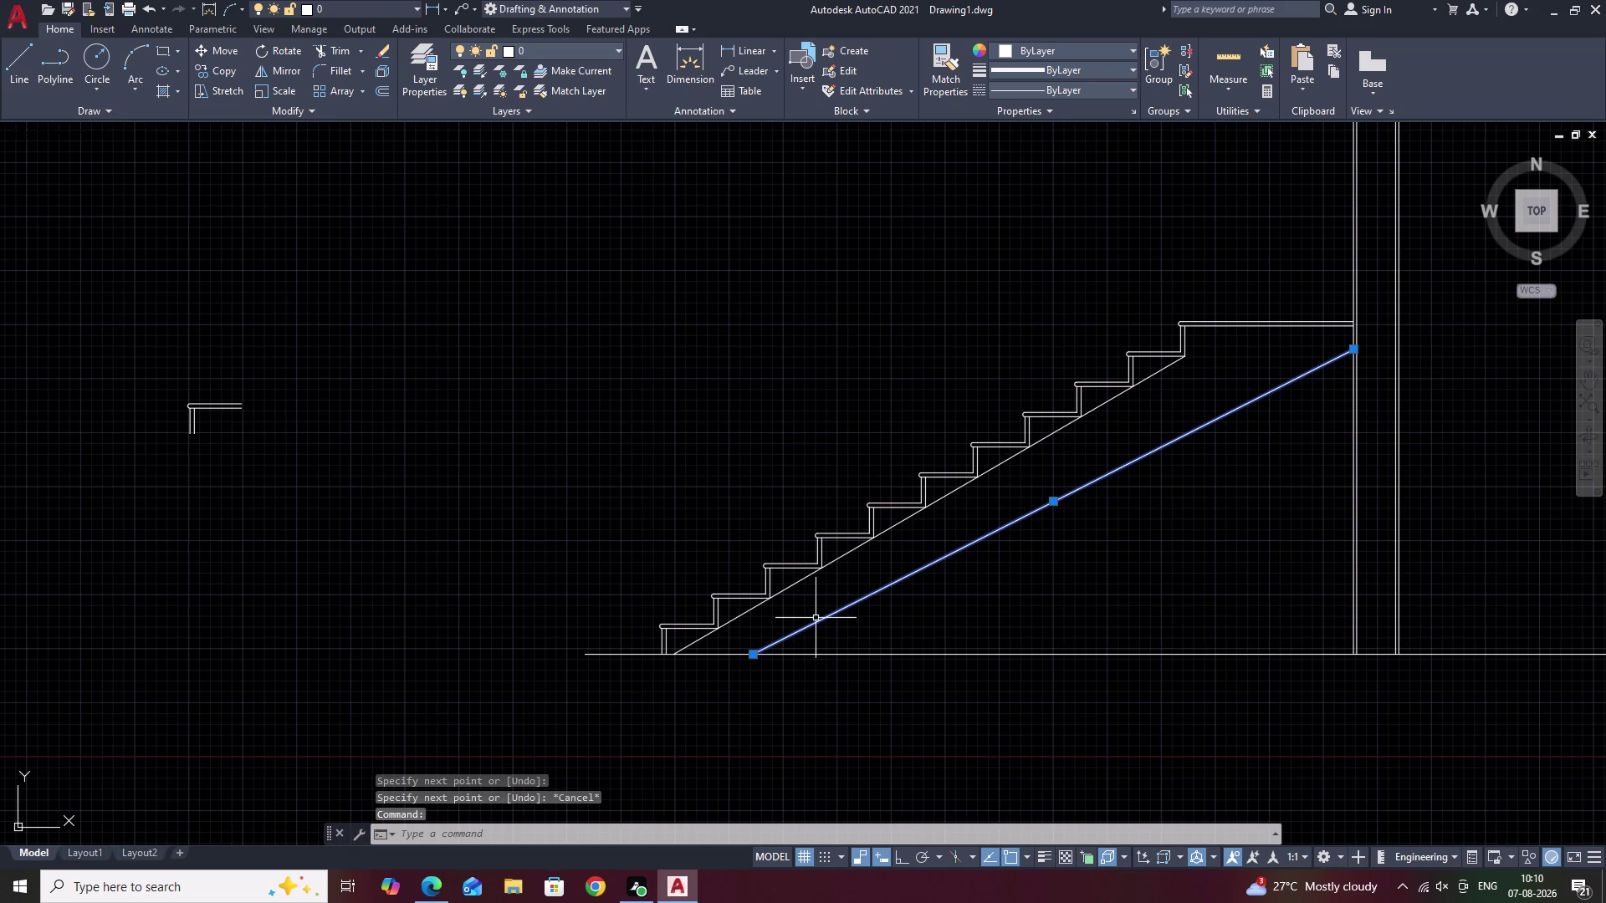
click(752, 657)
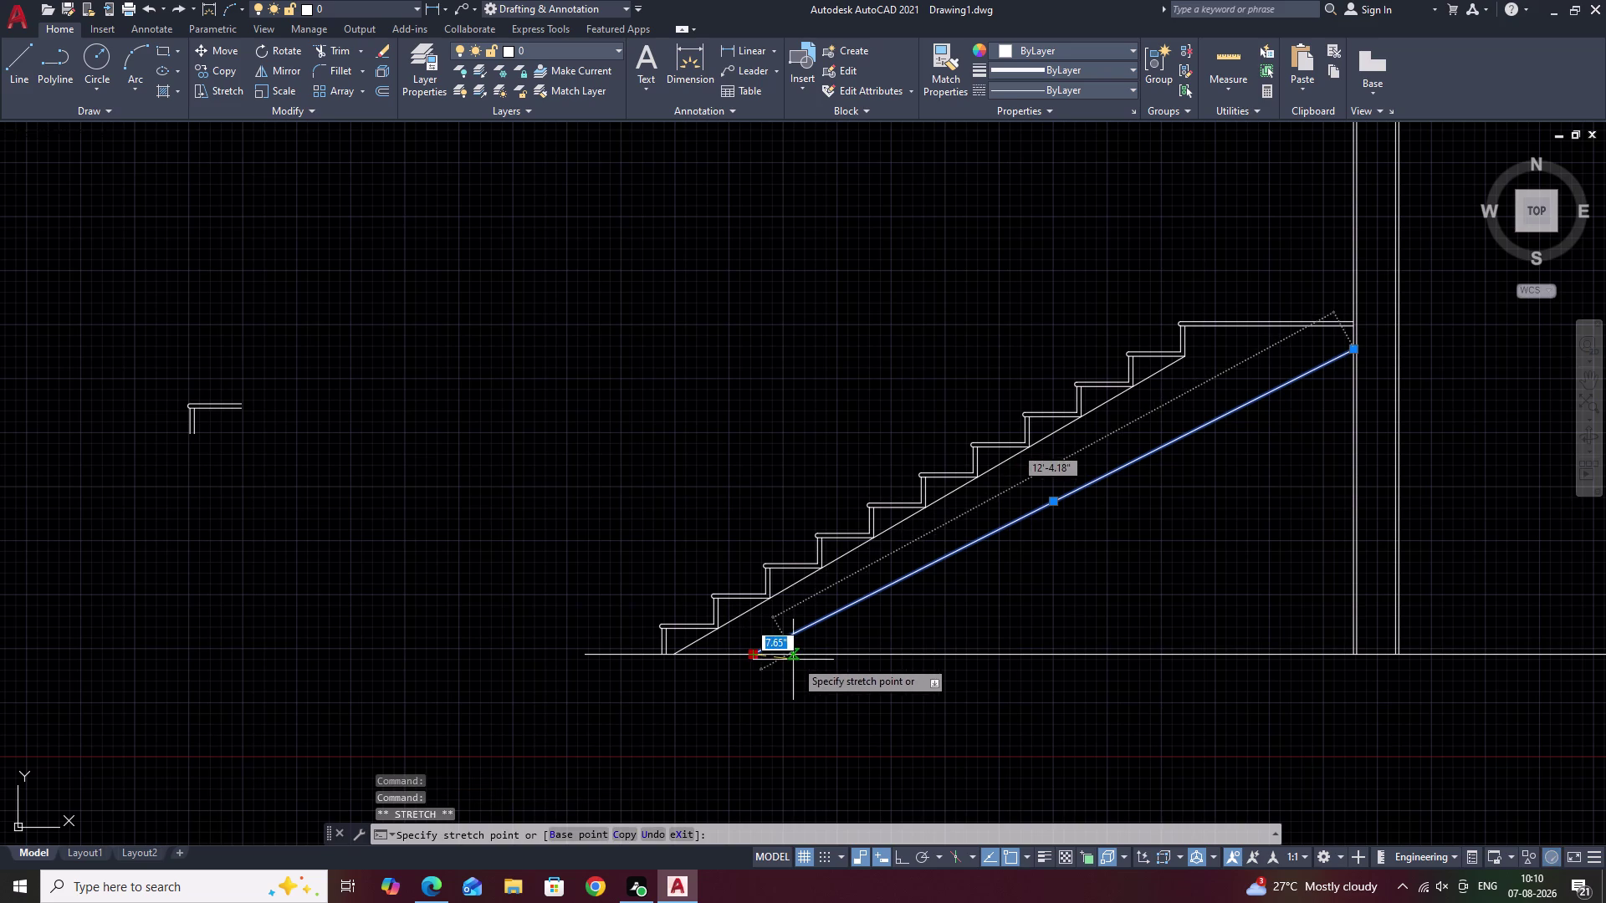
click(812, 658)
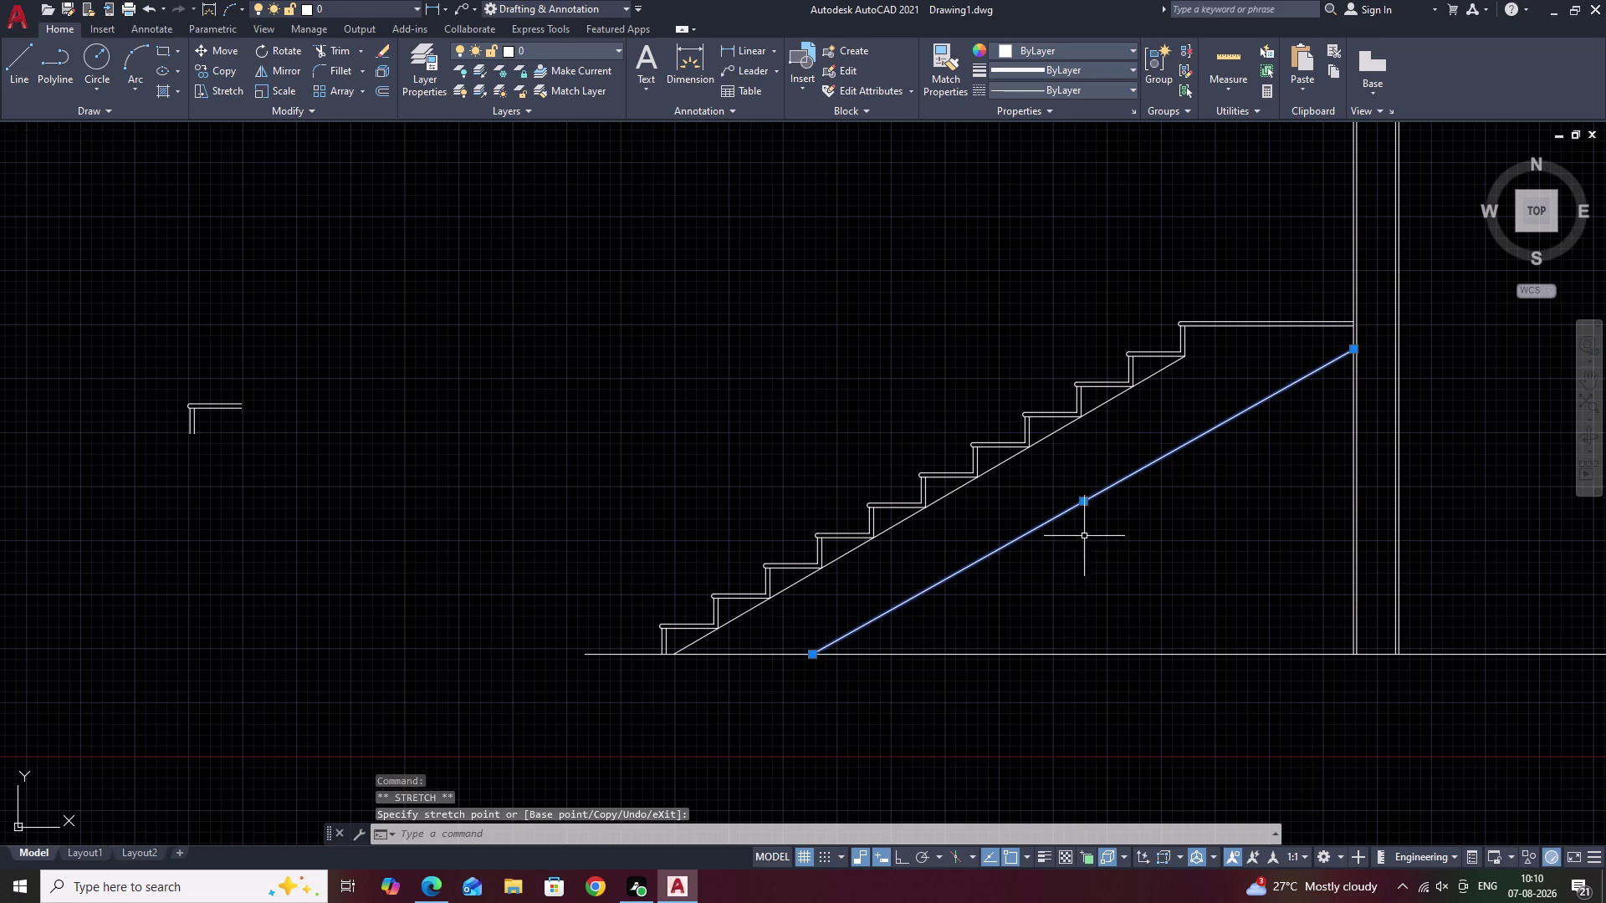
middle_drag(1104, 533, 1077, 499)
Erase the lower sloping line beneath the stair.
click(1048, 479)
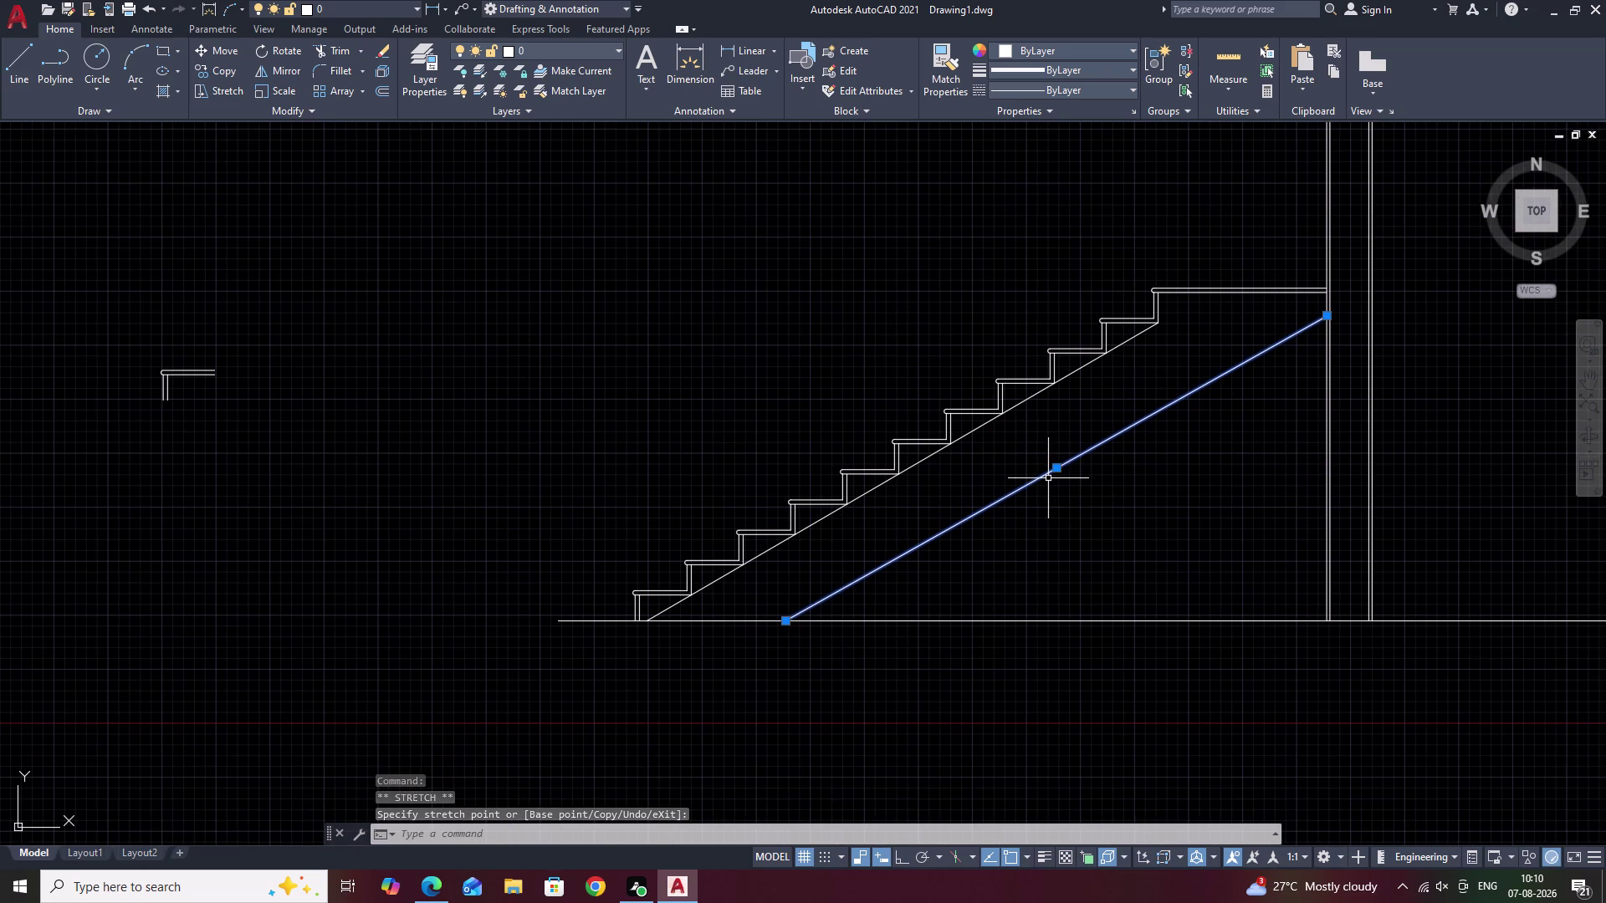
click(1039, 480)
key(Escape)
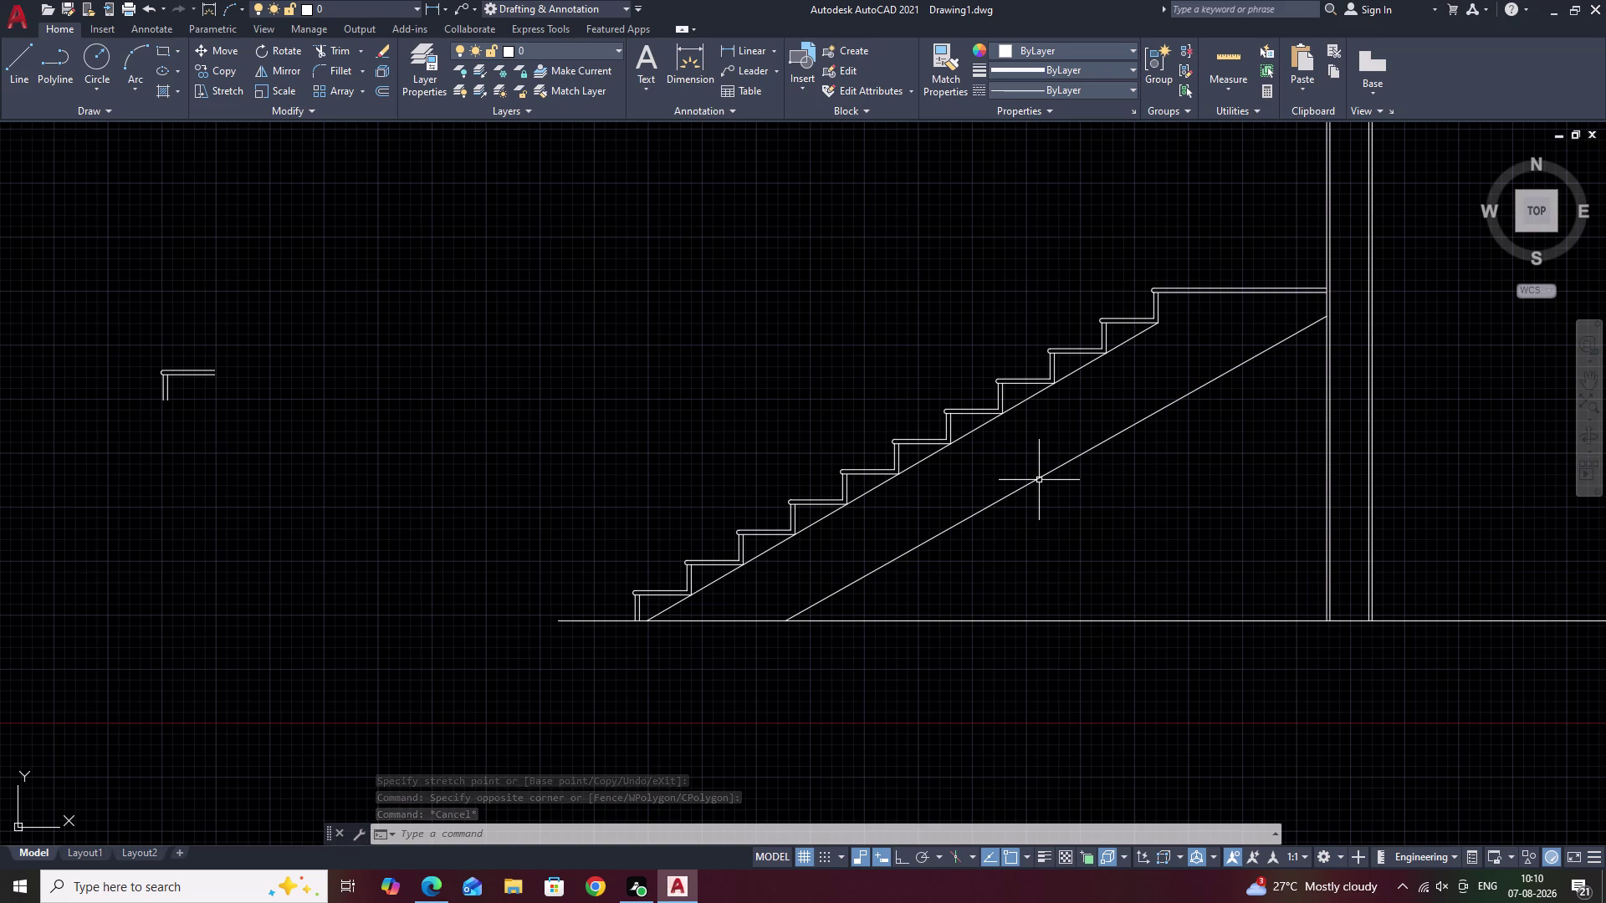
click(1046, 475)
text(E)
key(space)
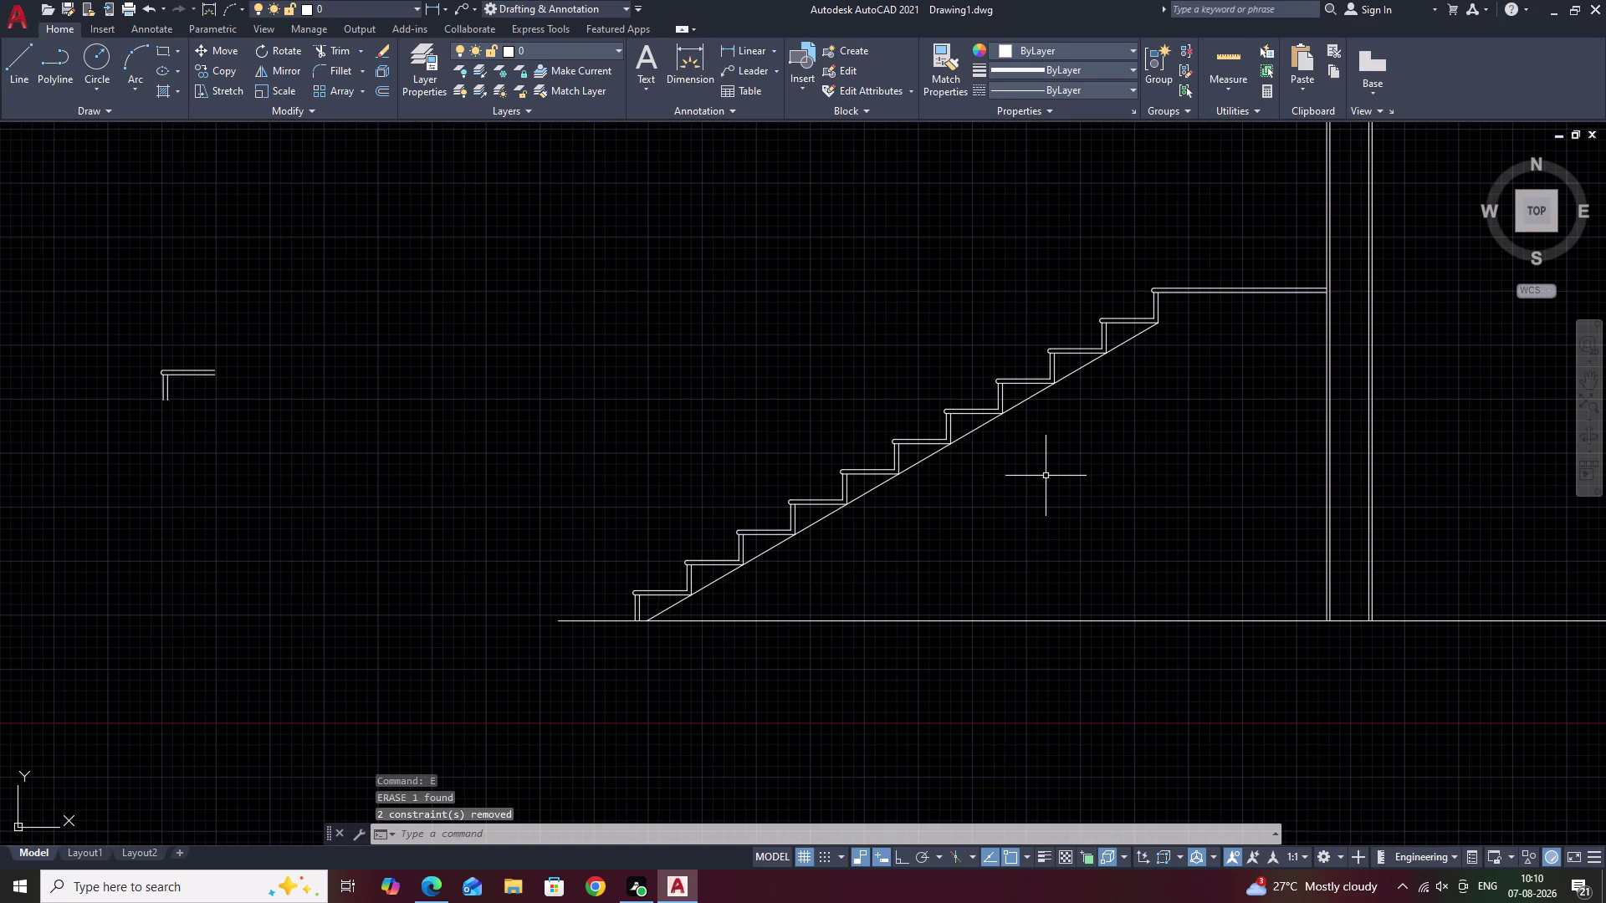
Crossing-select and erase the stray L-shaped fragment left of the stair.
middle_drag(945, 497, 1041, 481)
scroll(down, 3)
middle_drag(927, 501, 952, 478)
scroll(up, 3)
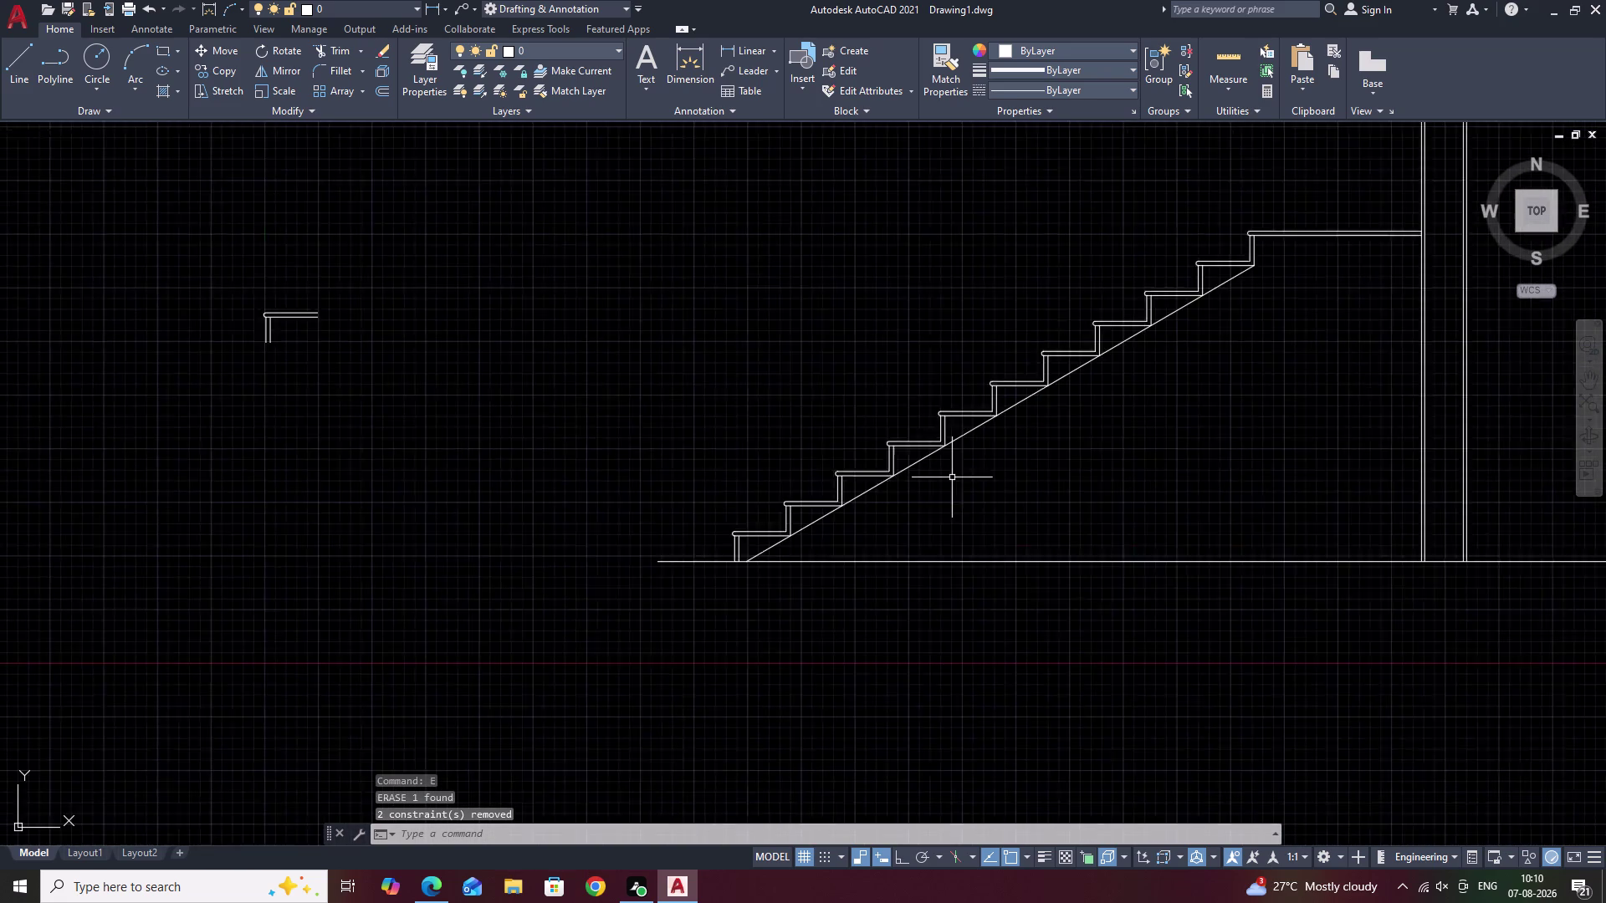
scroll(up, 3)
scroll(up, 3)
scroll(down, 3)
middle_drag(929, 490, 814, 513)
scroll(up, 3)
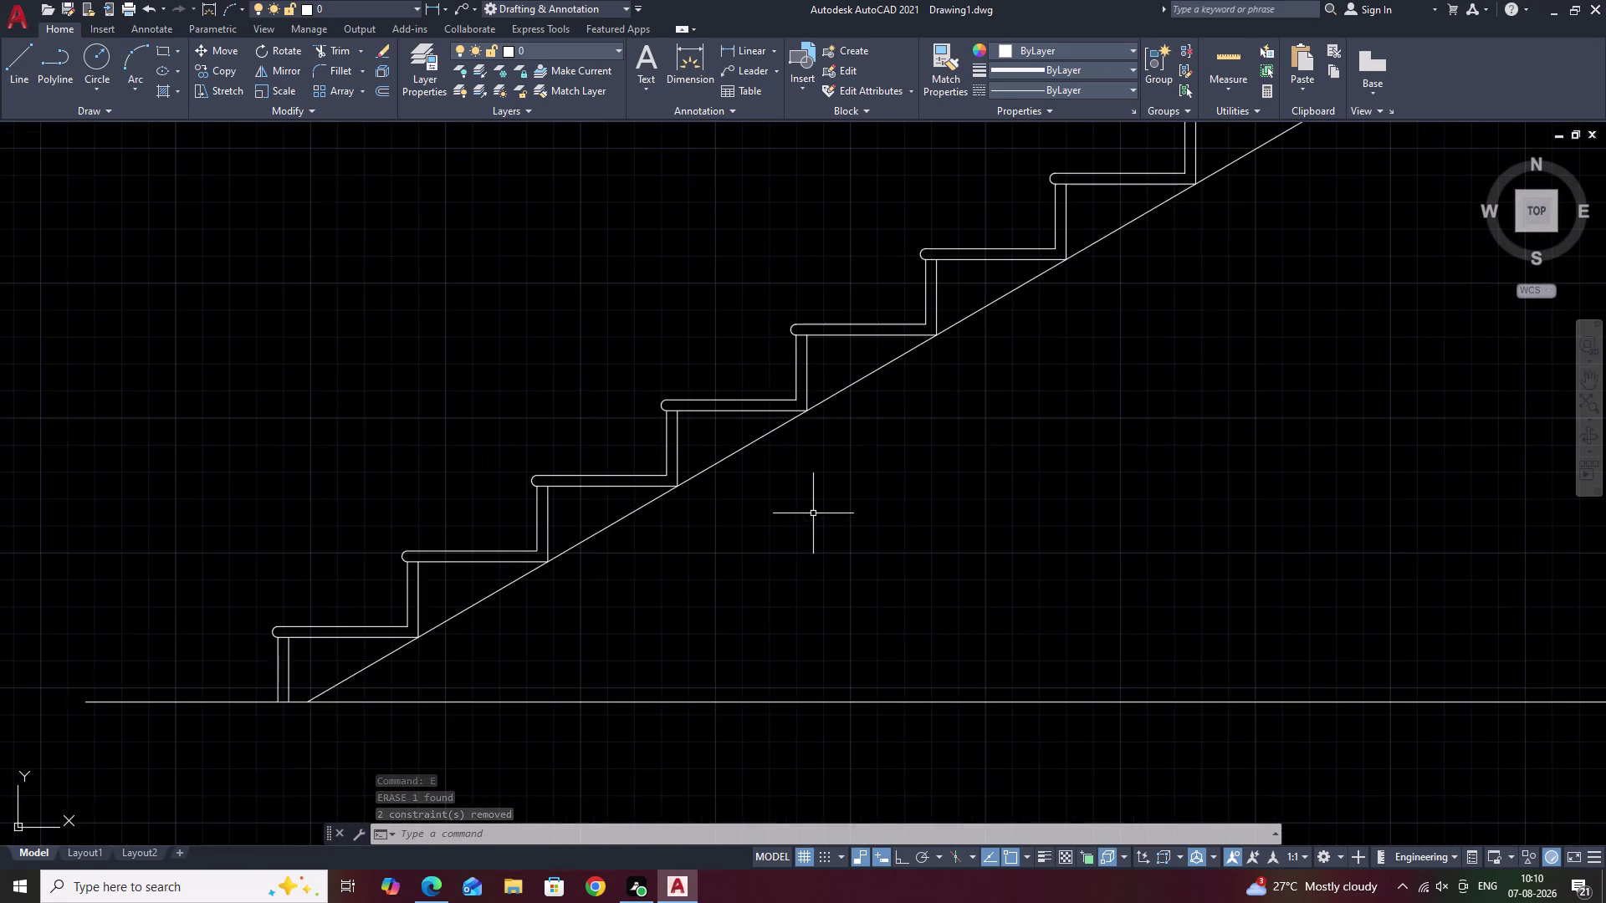
scroll(down, 3)
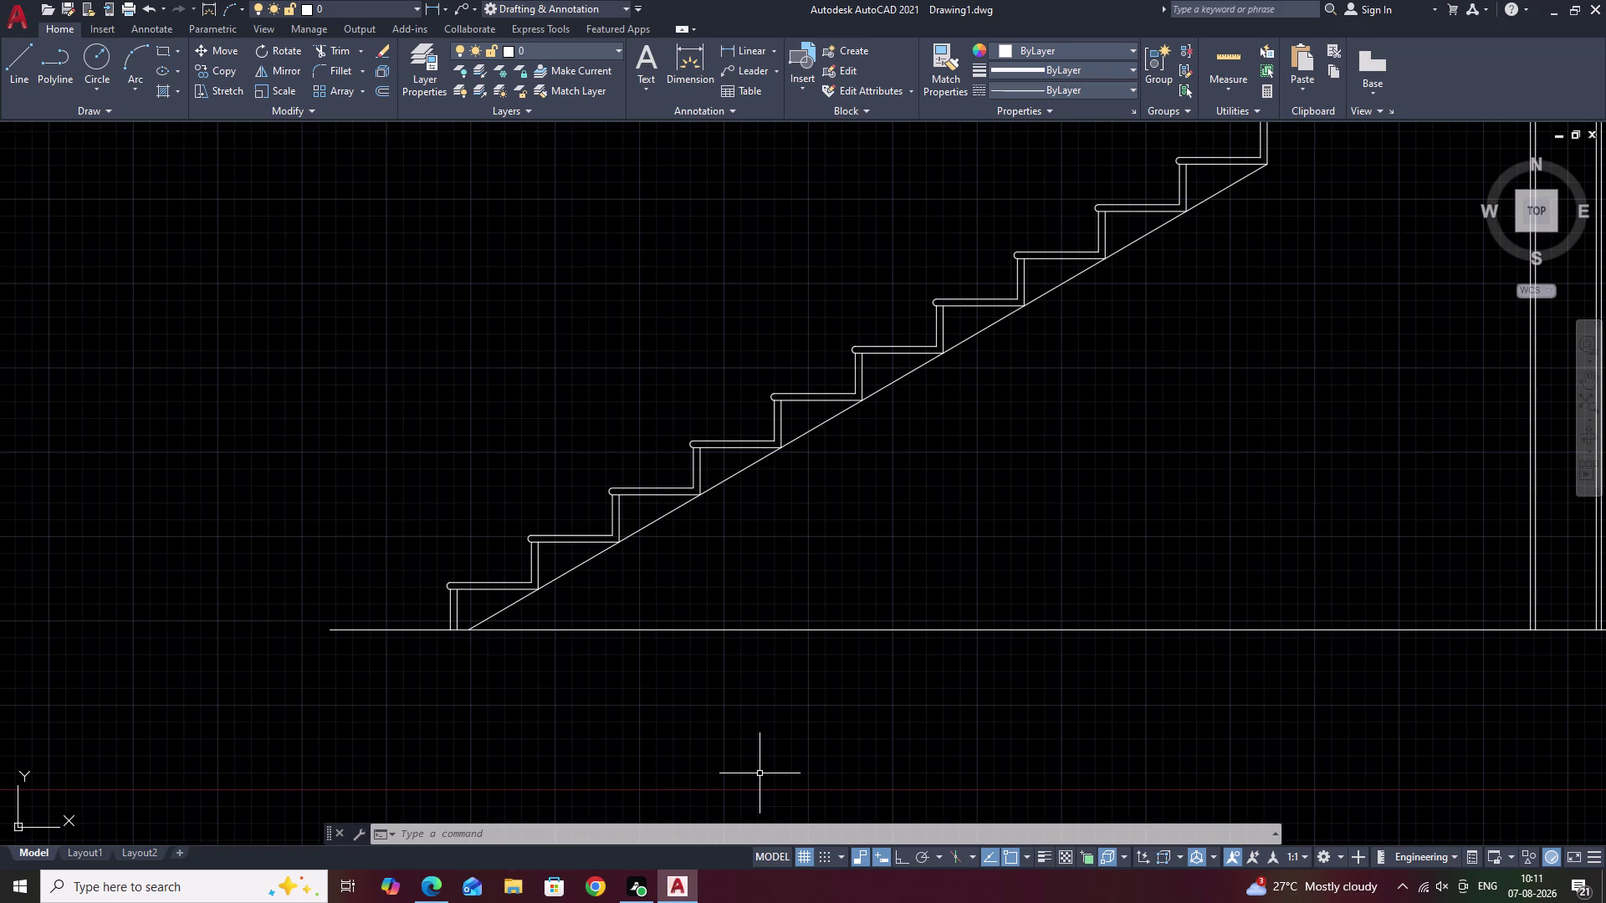
scroll(down, 3)
middle_drag(889, 432, 889, 434)
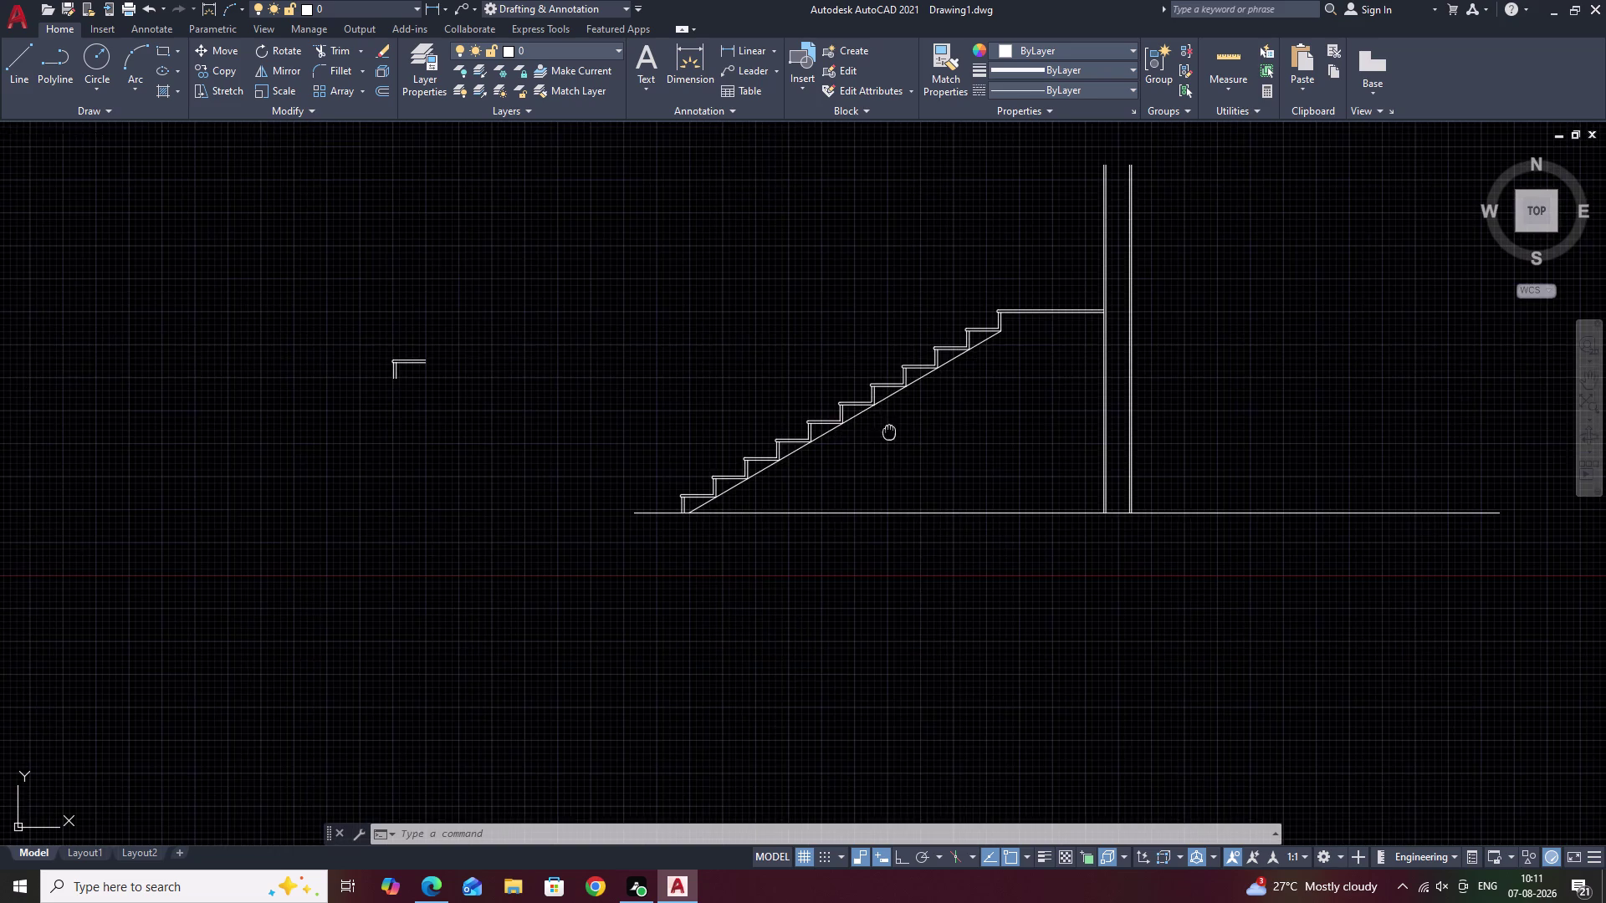
middle_drag(888, 435, 800, 648)
key(Escape)
scroll(up, 3)
middle_drag(228, 557, 874, 429)
drag(813, 292, 808, 286)
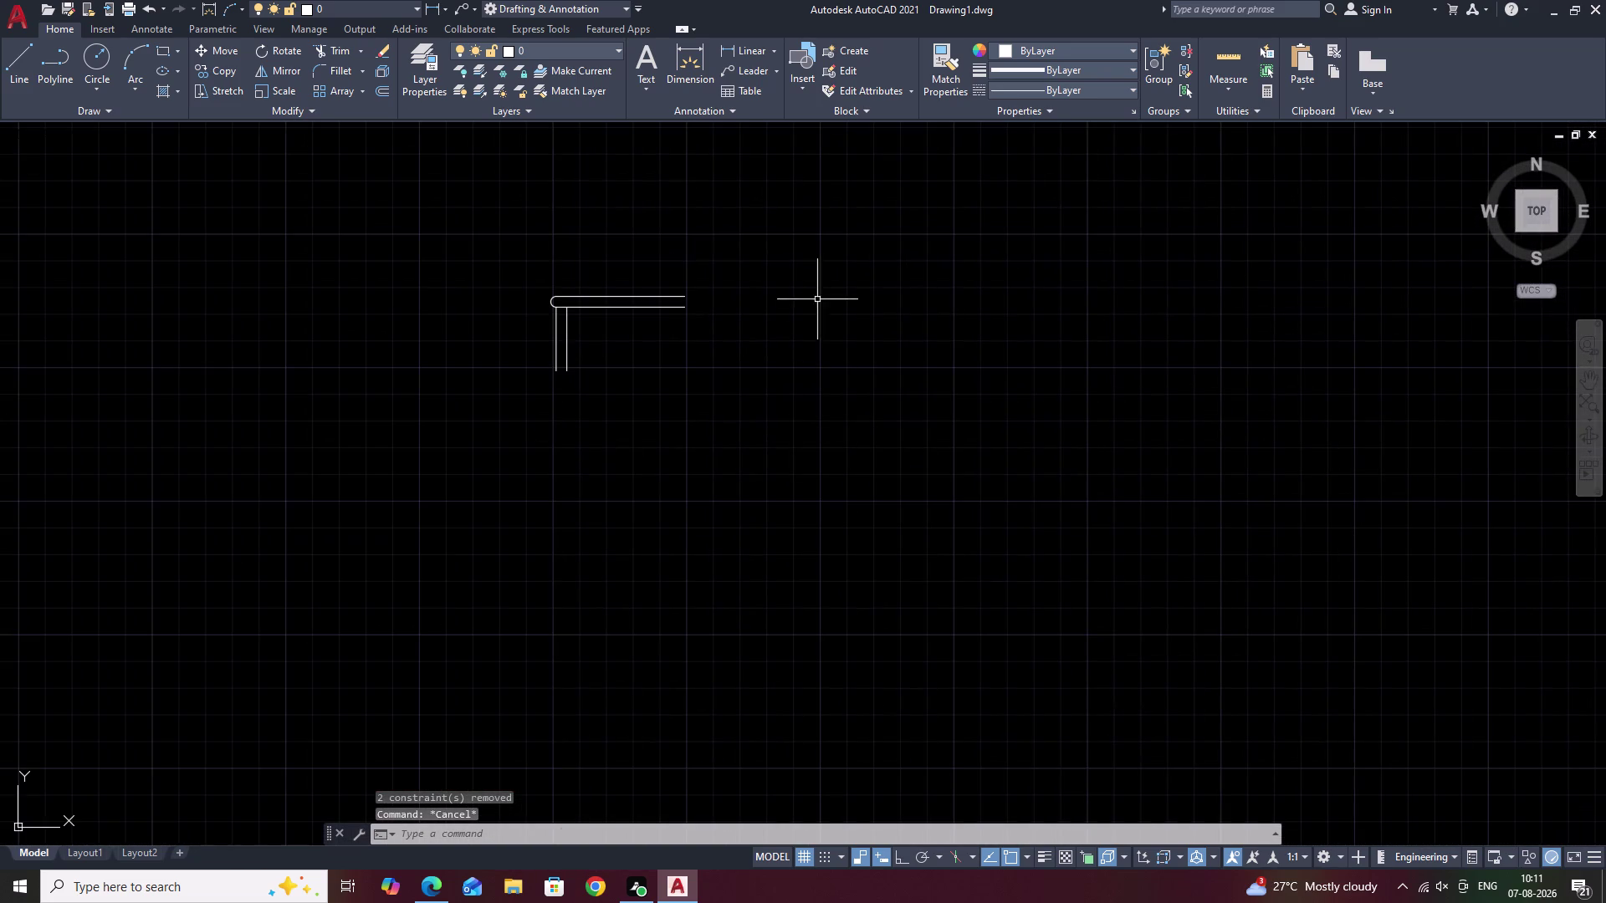
drag(808, 286, 591, 476)
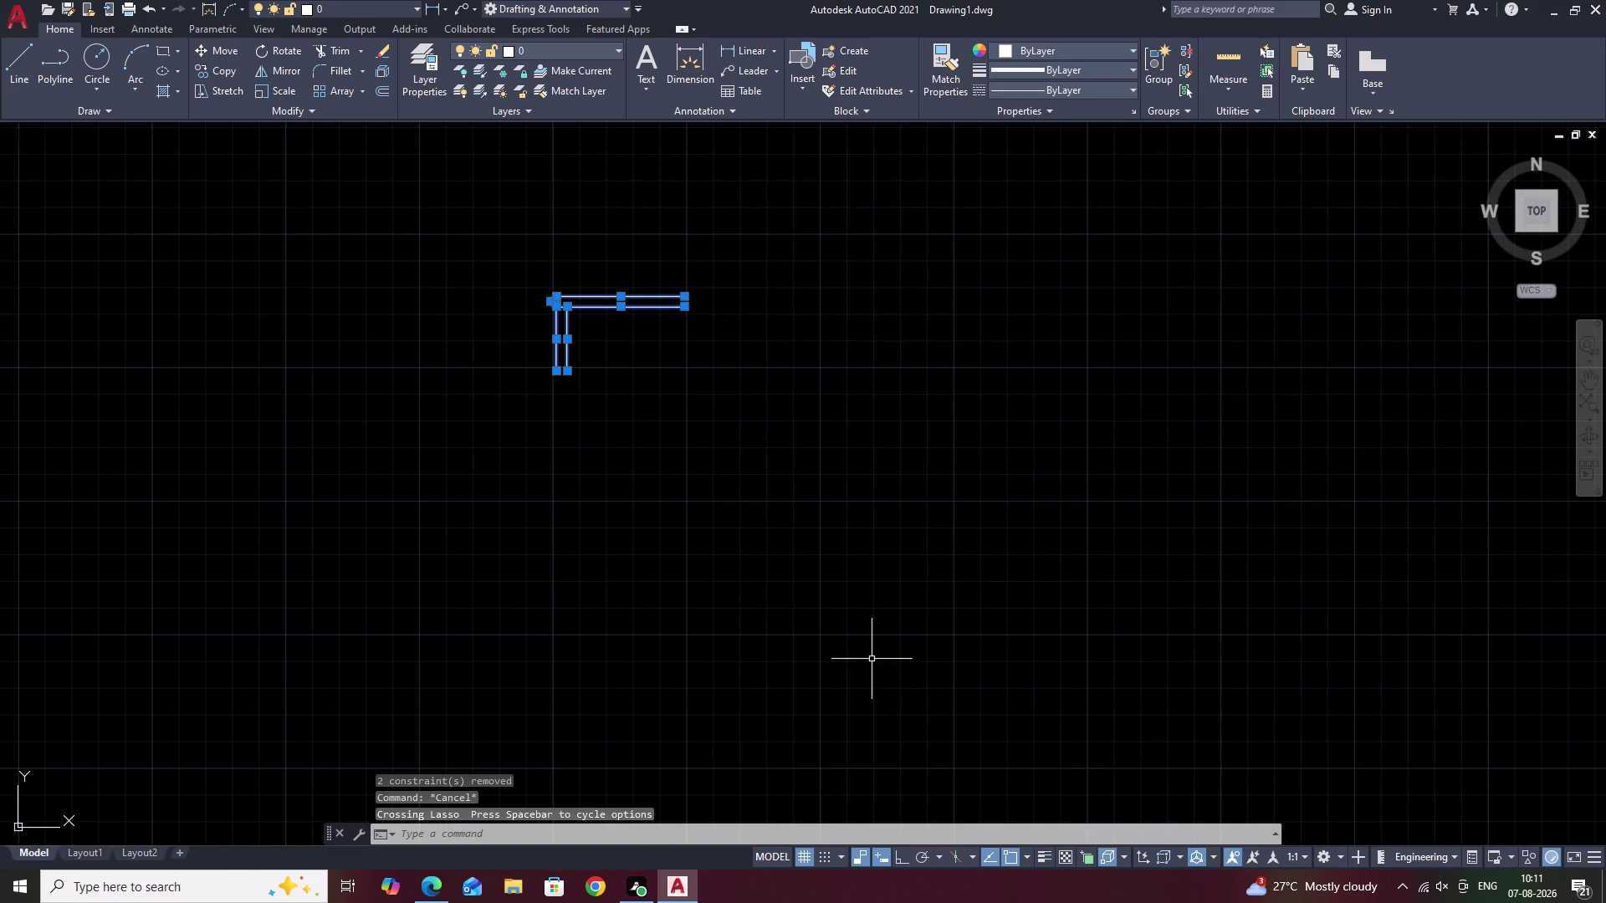
text(E)
key(space)
Pan back to bring the whole stair into view.
scroll(down, 3)
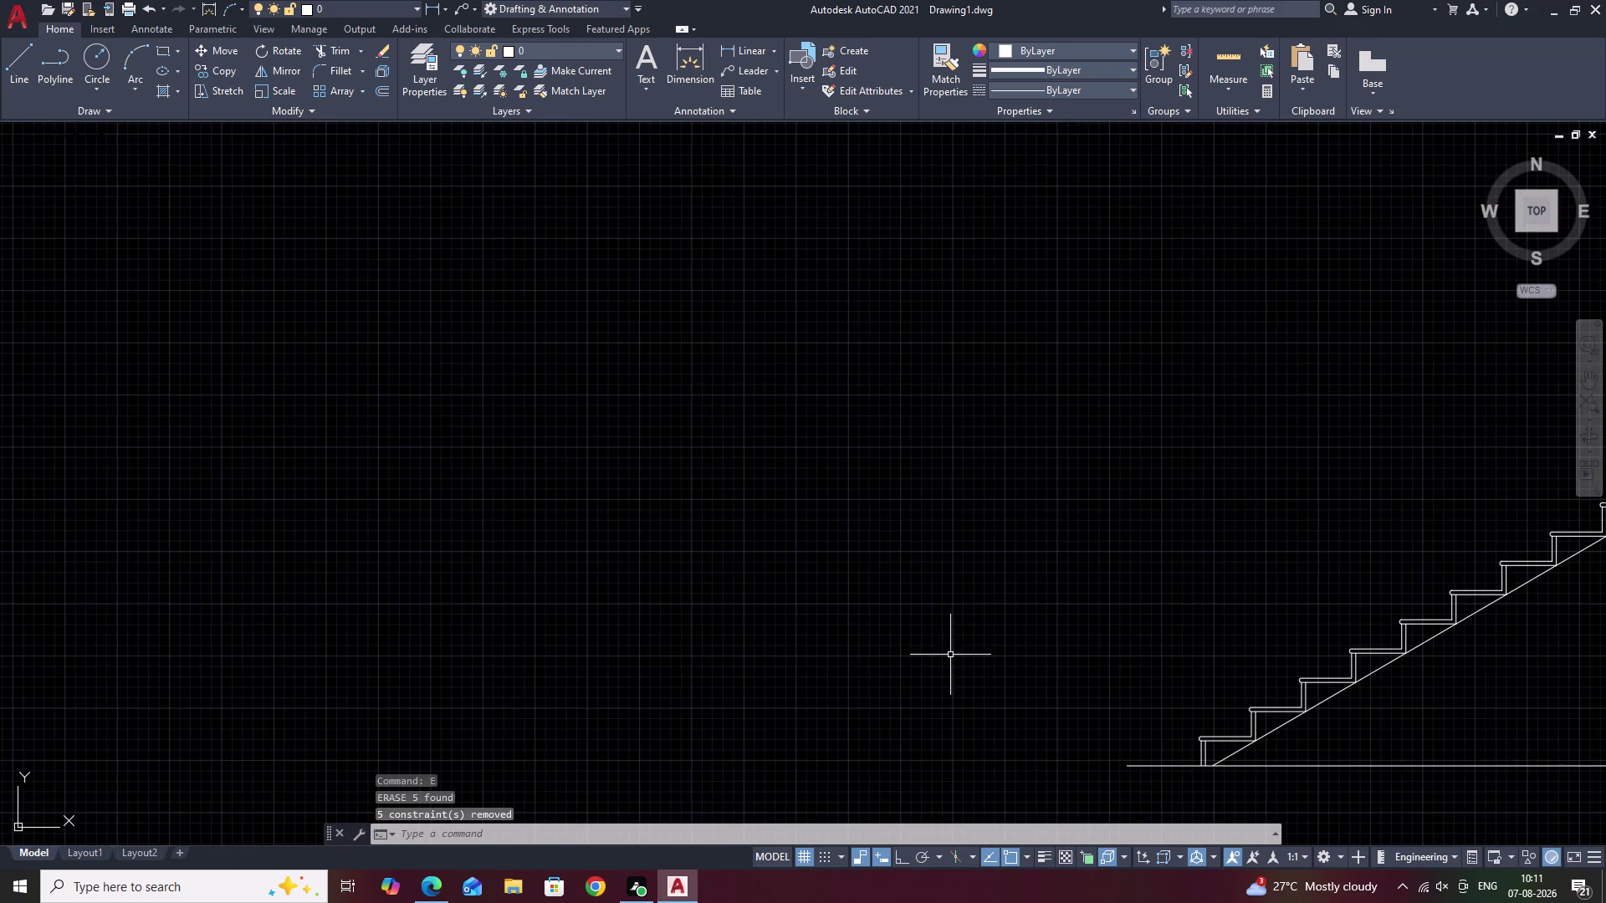
middle_drag(950, 655, 561, 560)
middle_drag(954, 588, 774, 580)
scroll(up, 3)
middle_drag(930, 531, 854, 520)
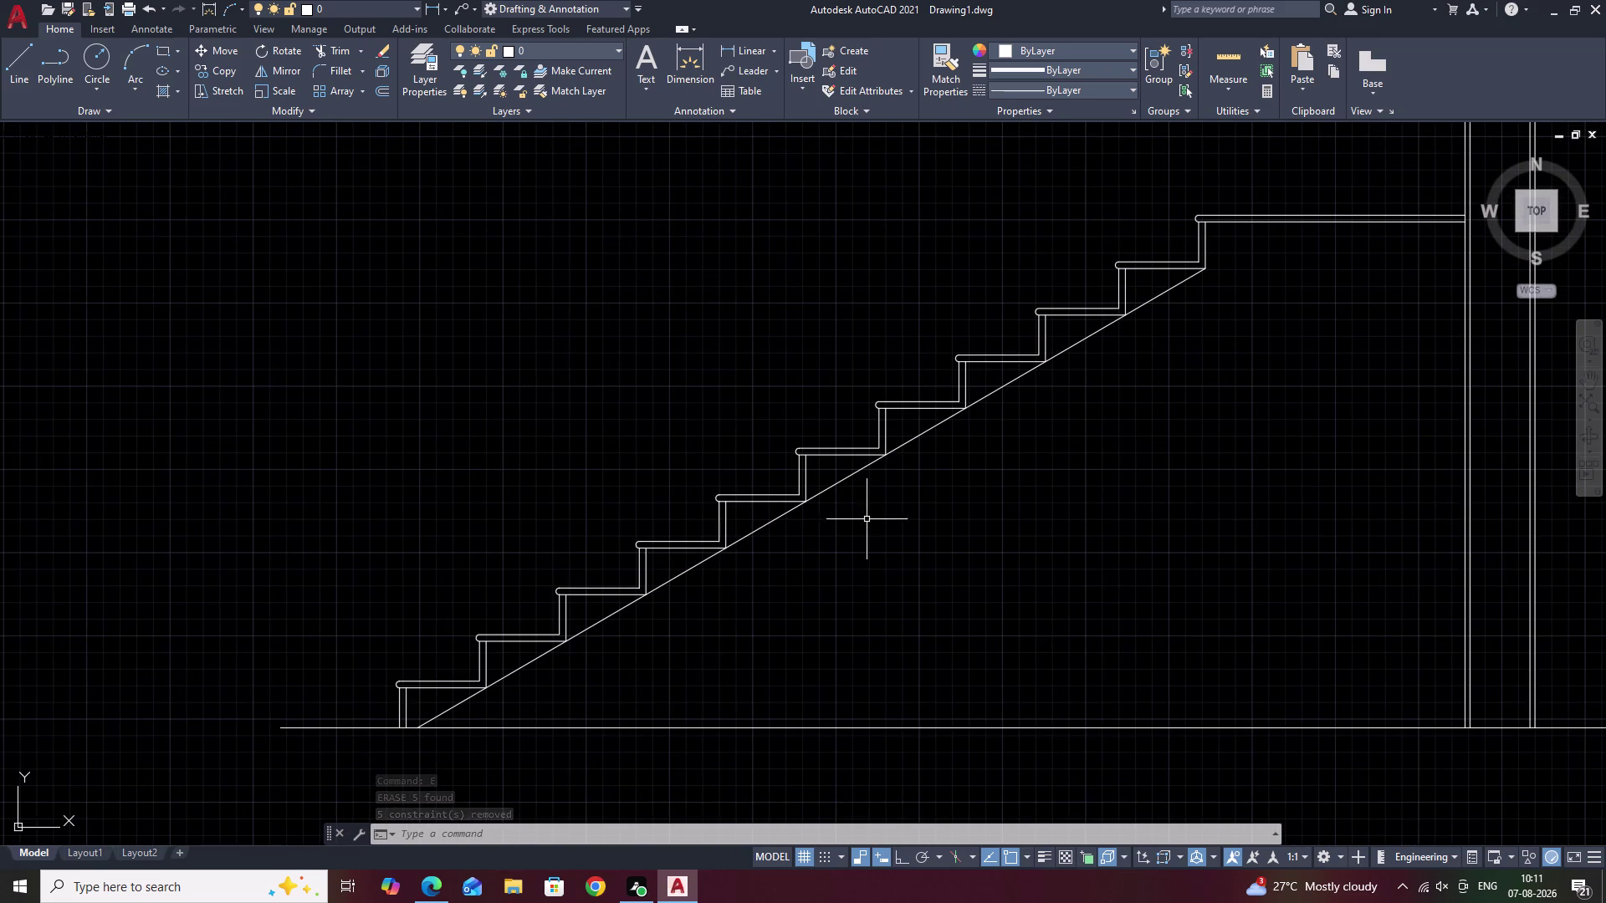
Offset the stair underside by 6, then offset that copy by 0.75.
text(O)
key(space)
text(6)
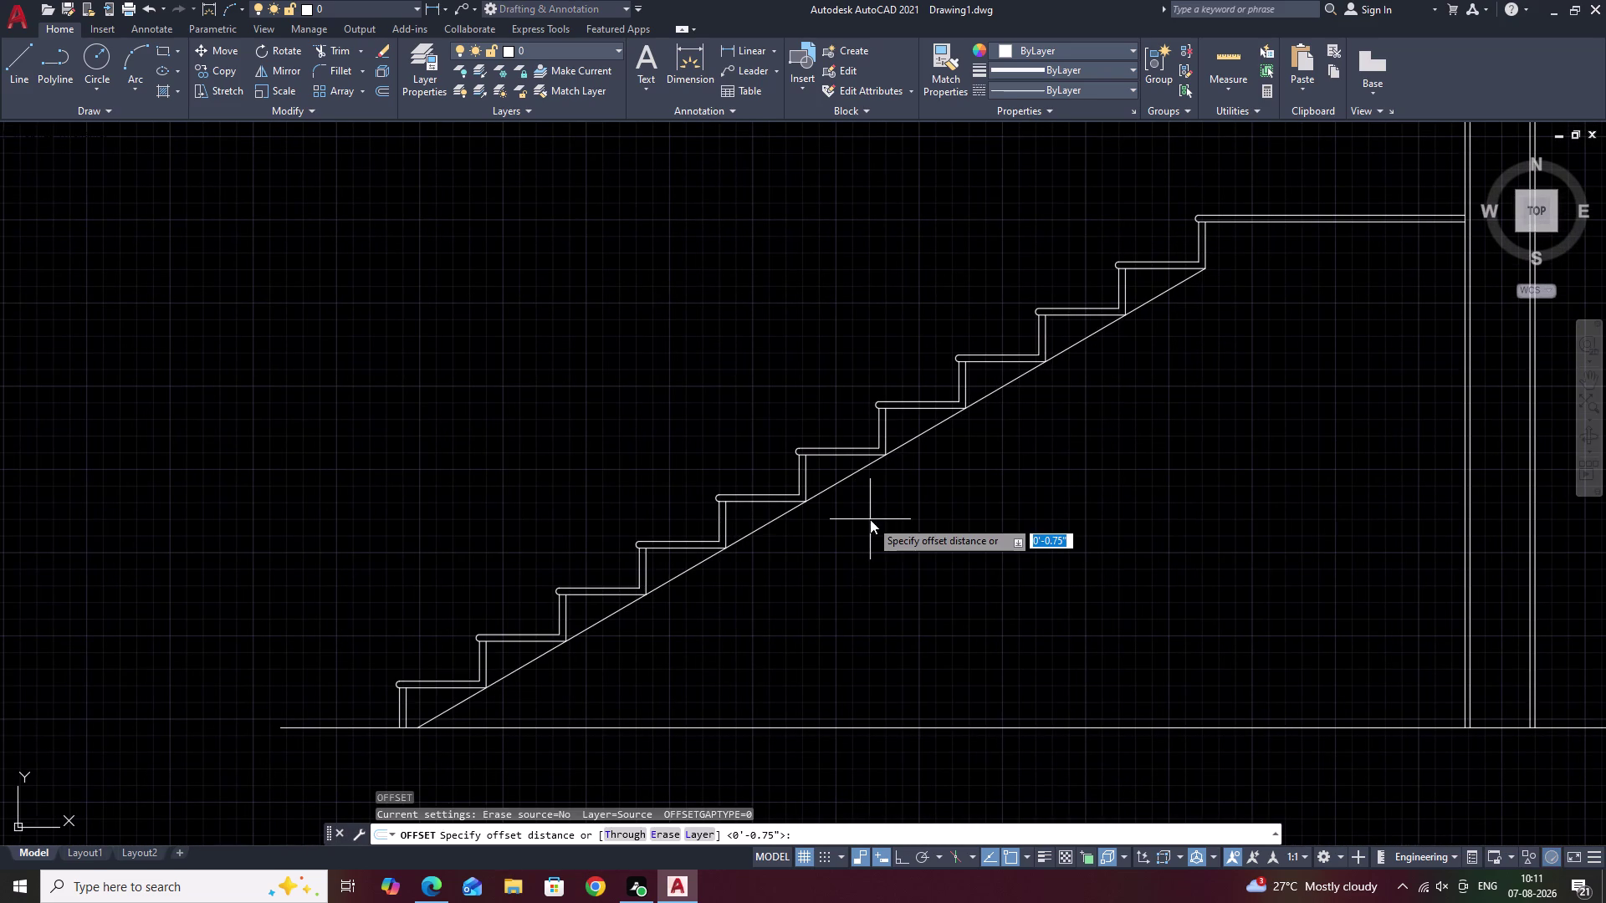
key(space)
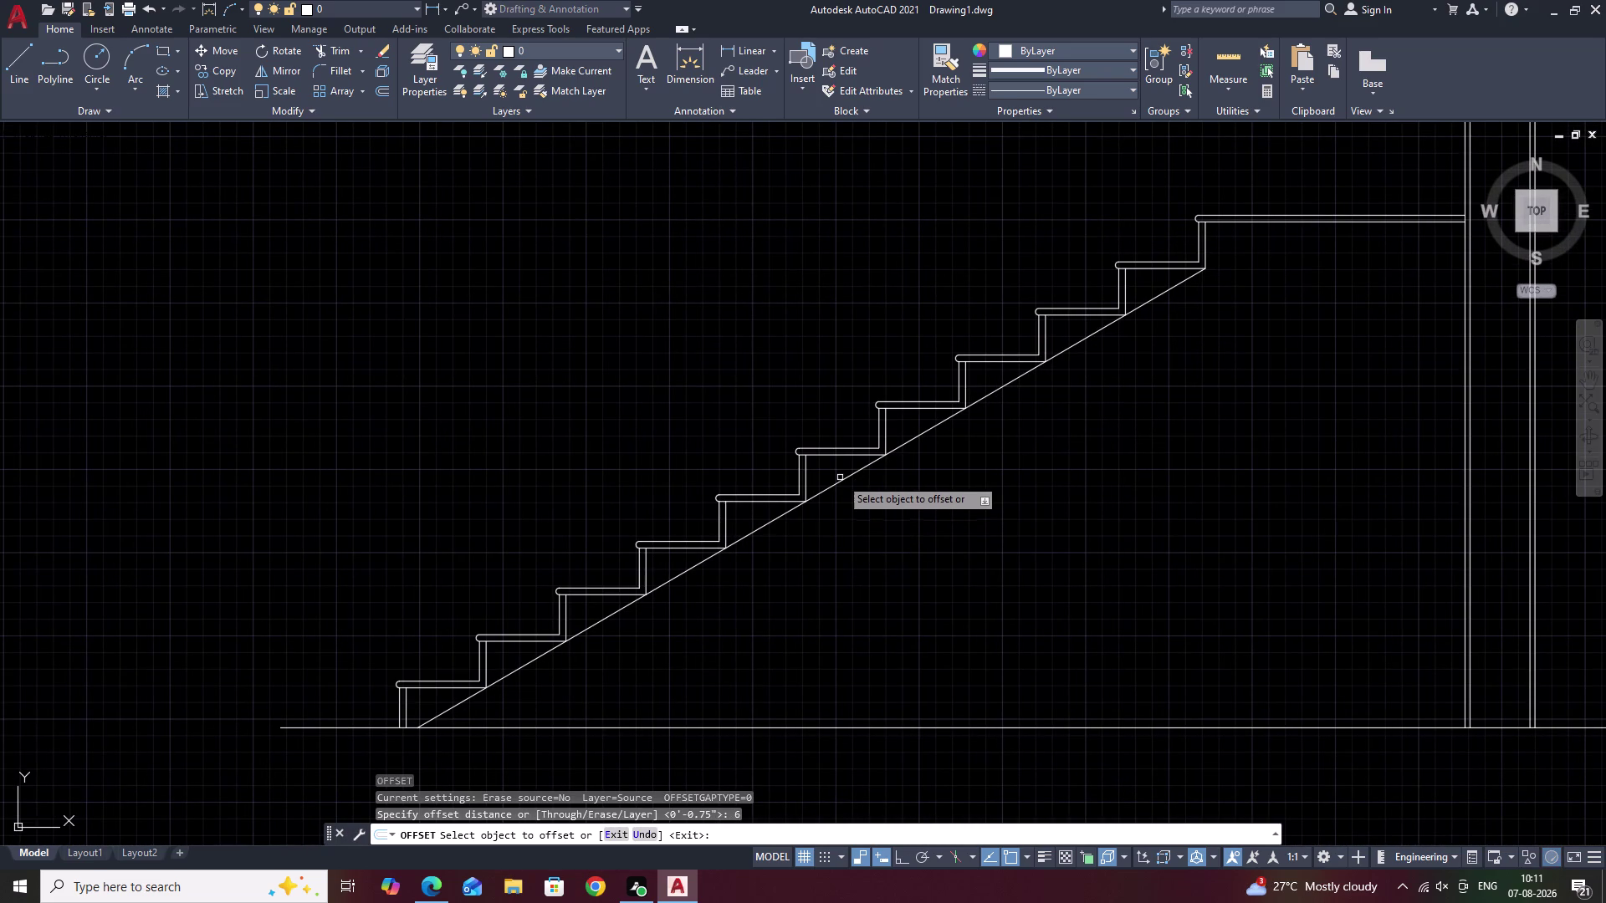
click(839, 480)
click(880, 544)
scroll(down, 3)
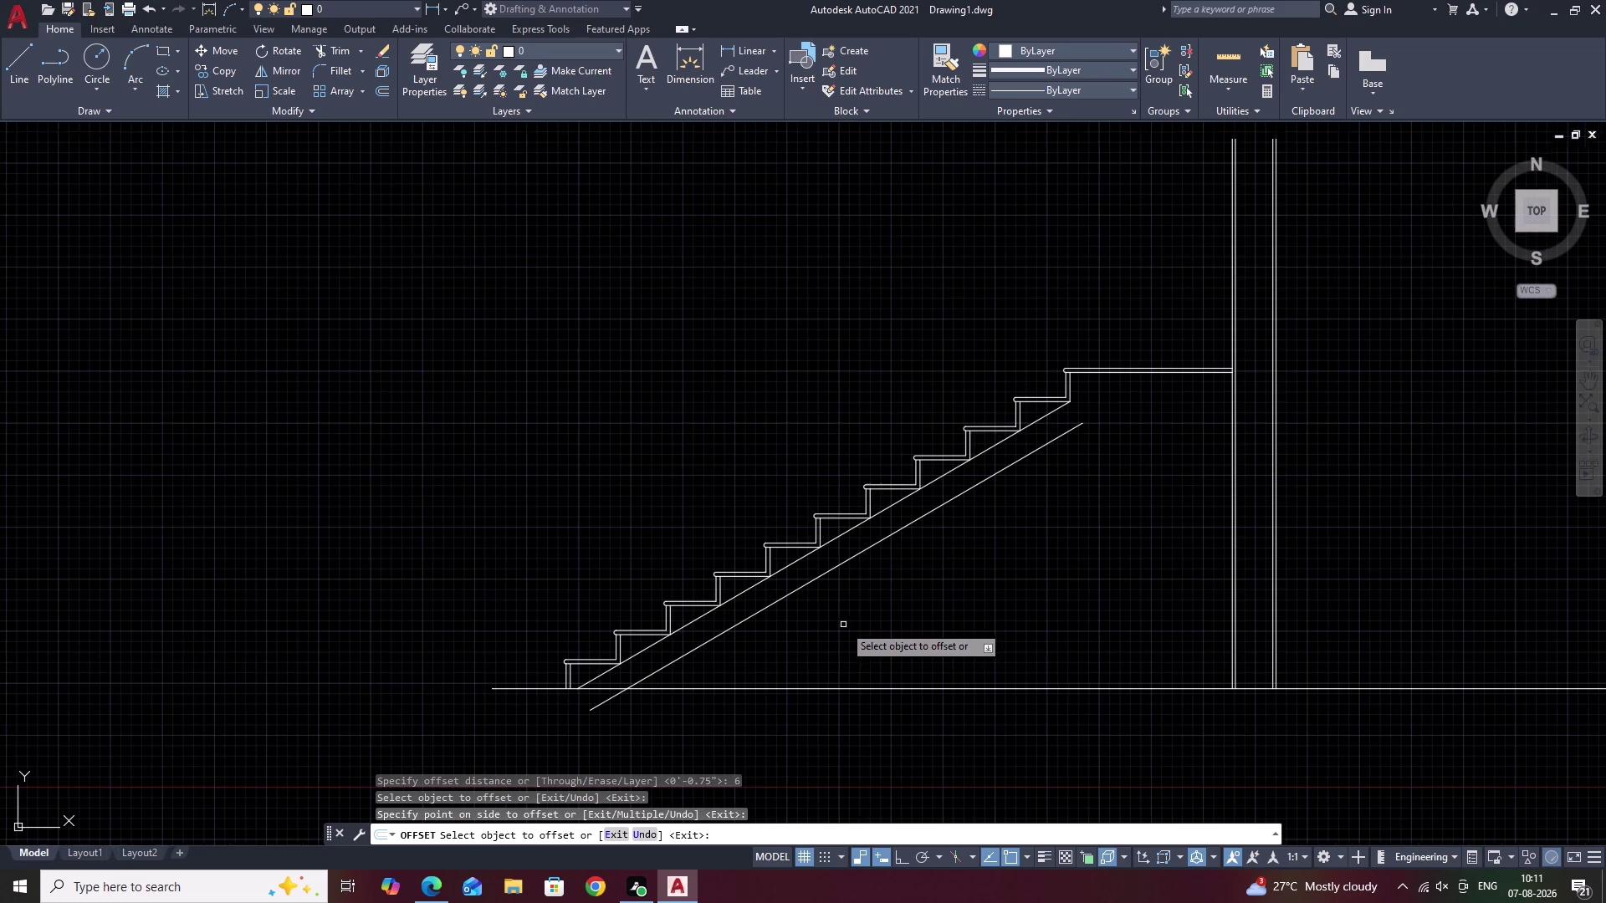
key(space)
key(space)
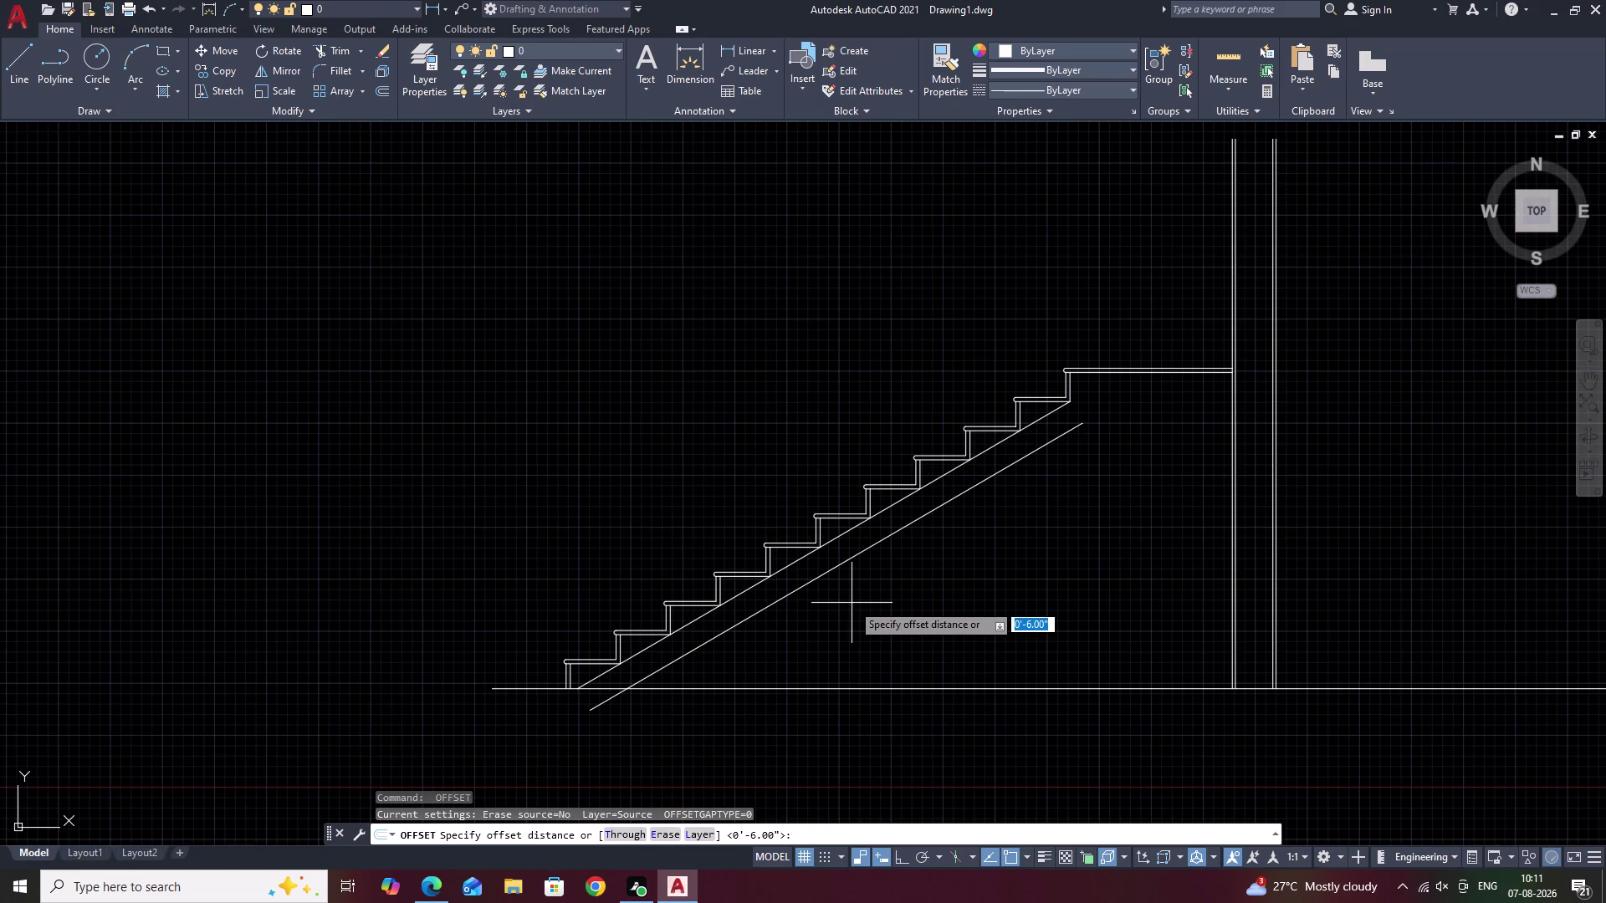
text(.75)
key(space)
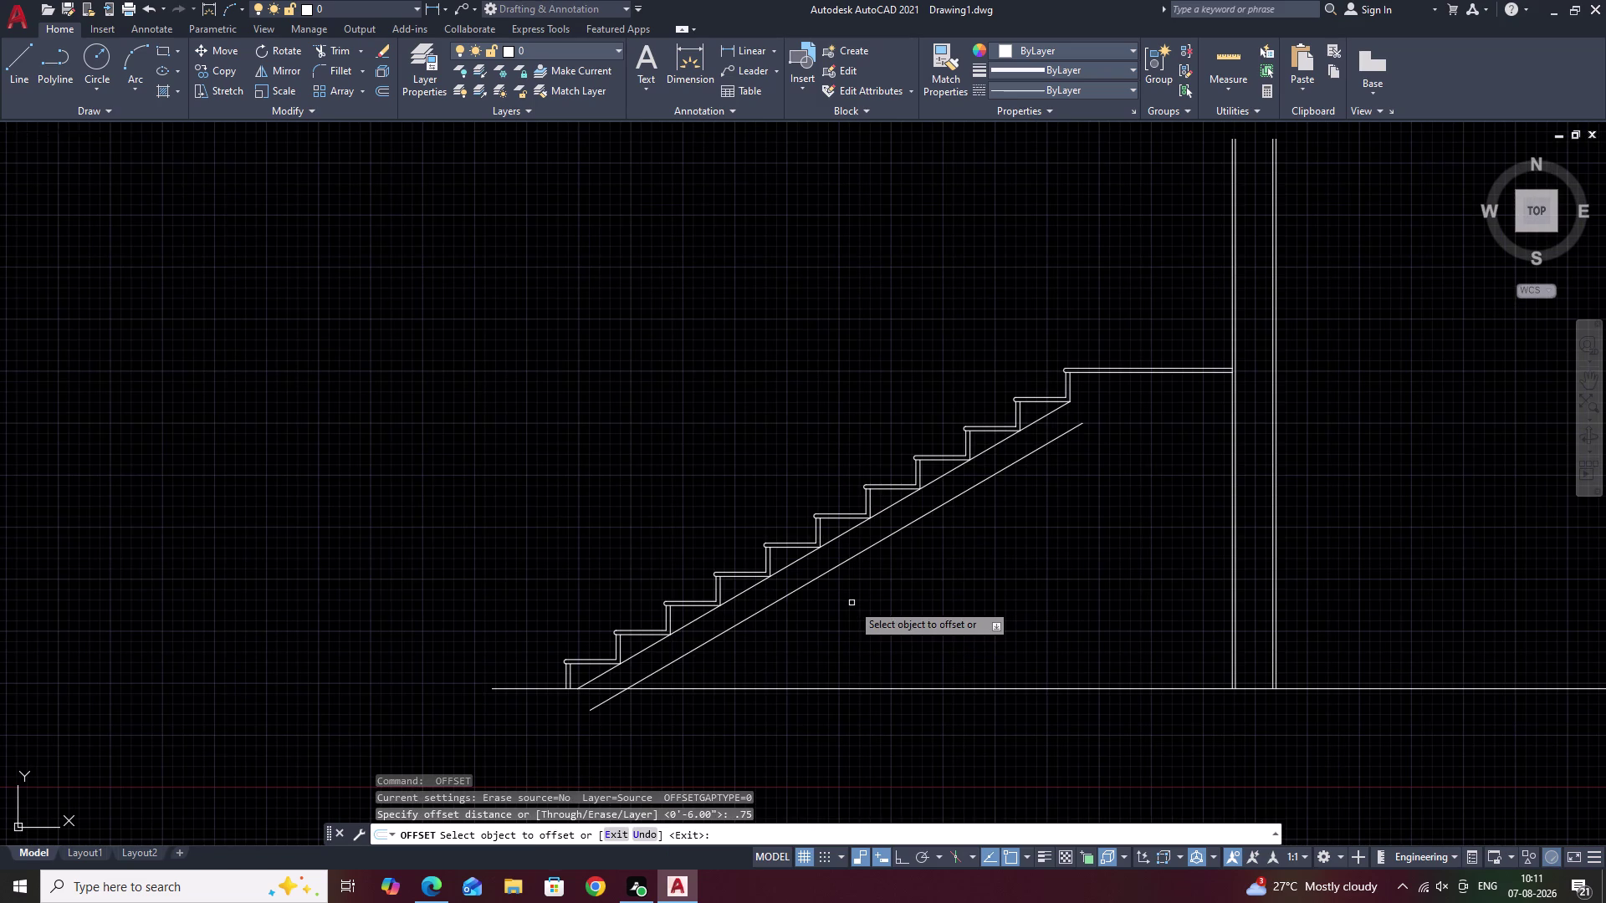
click(845, 563)
click(860, 592)
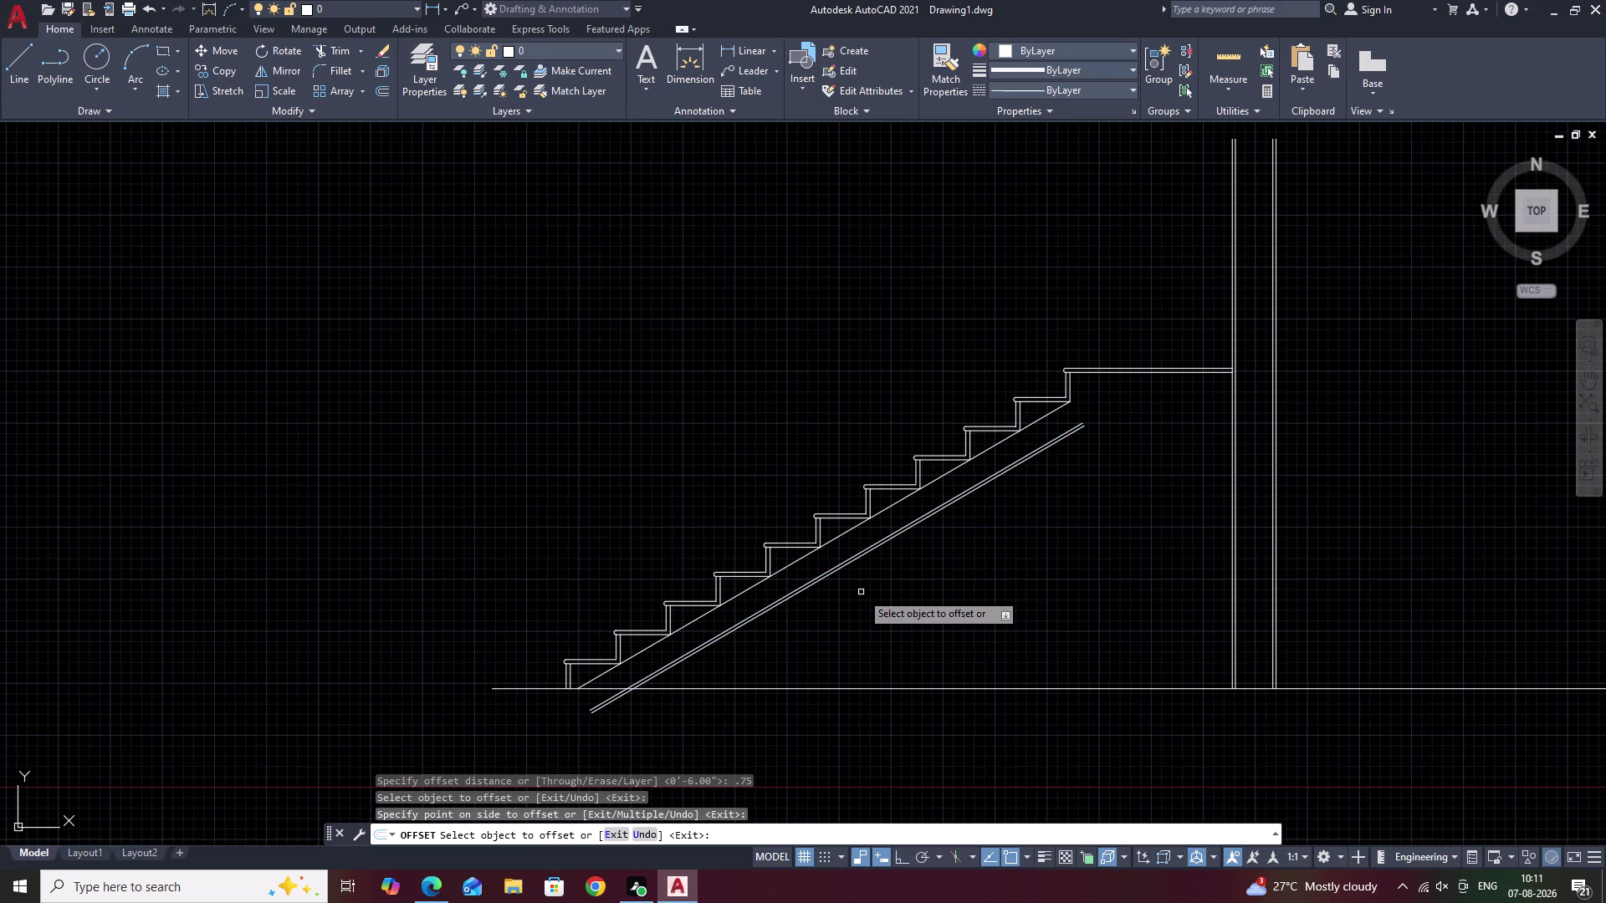
scroll(up, 3)
Trim the soffit line ends that run below the floor.
text(TR)
key(space)
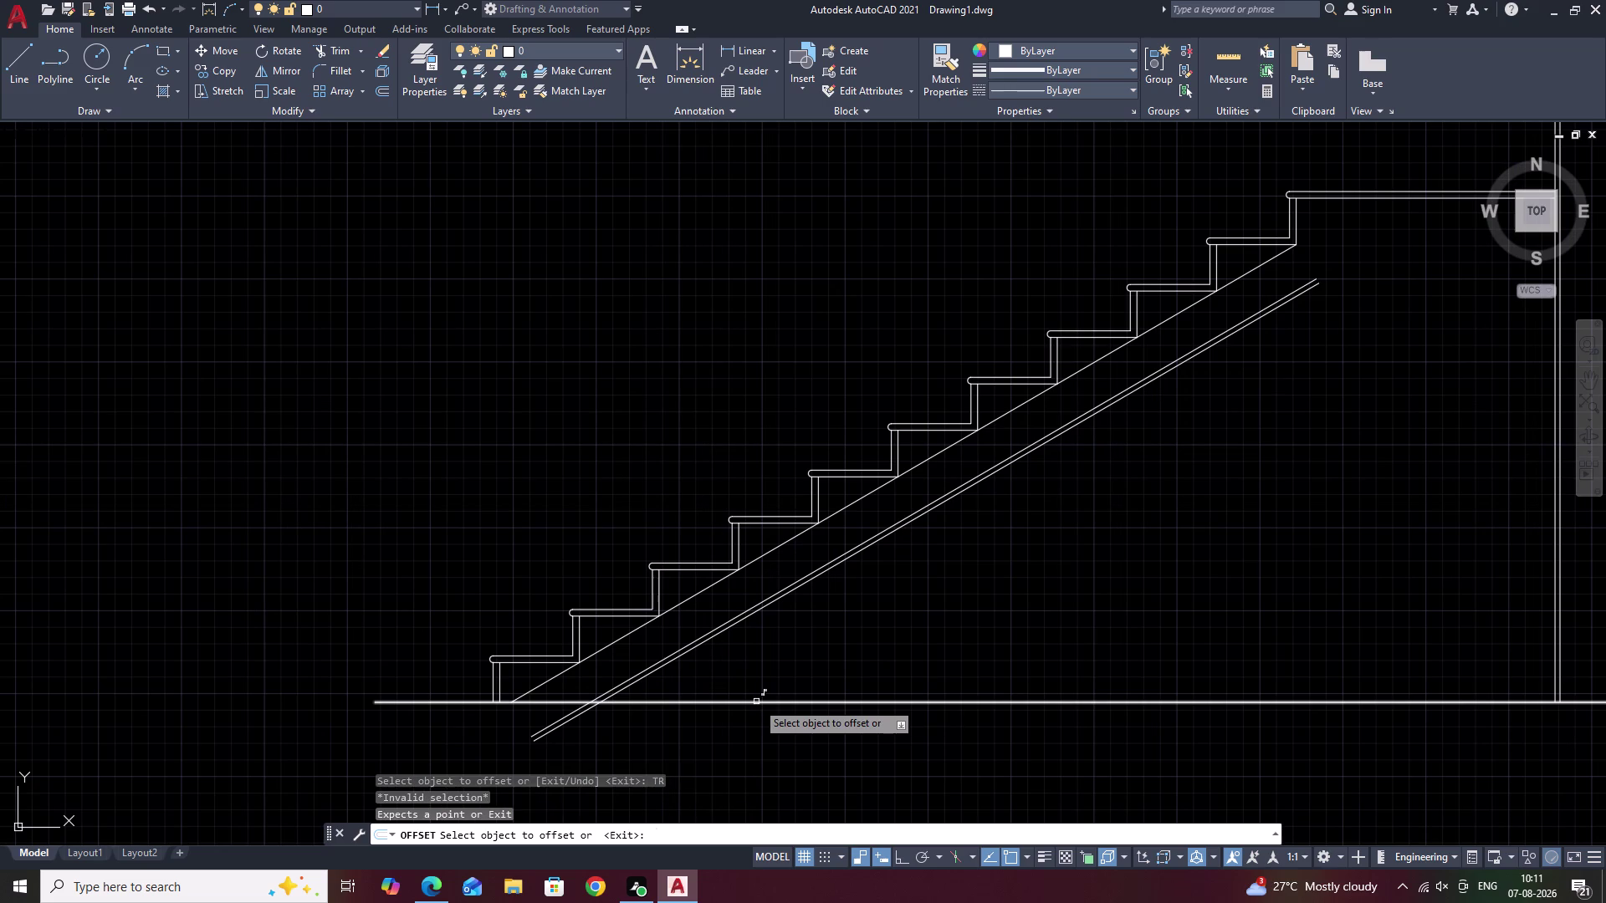
drag(627, 720, 527, 723)
key(Escape)
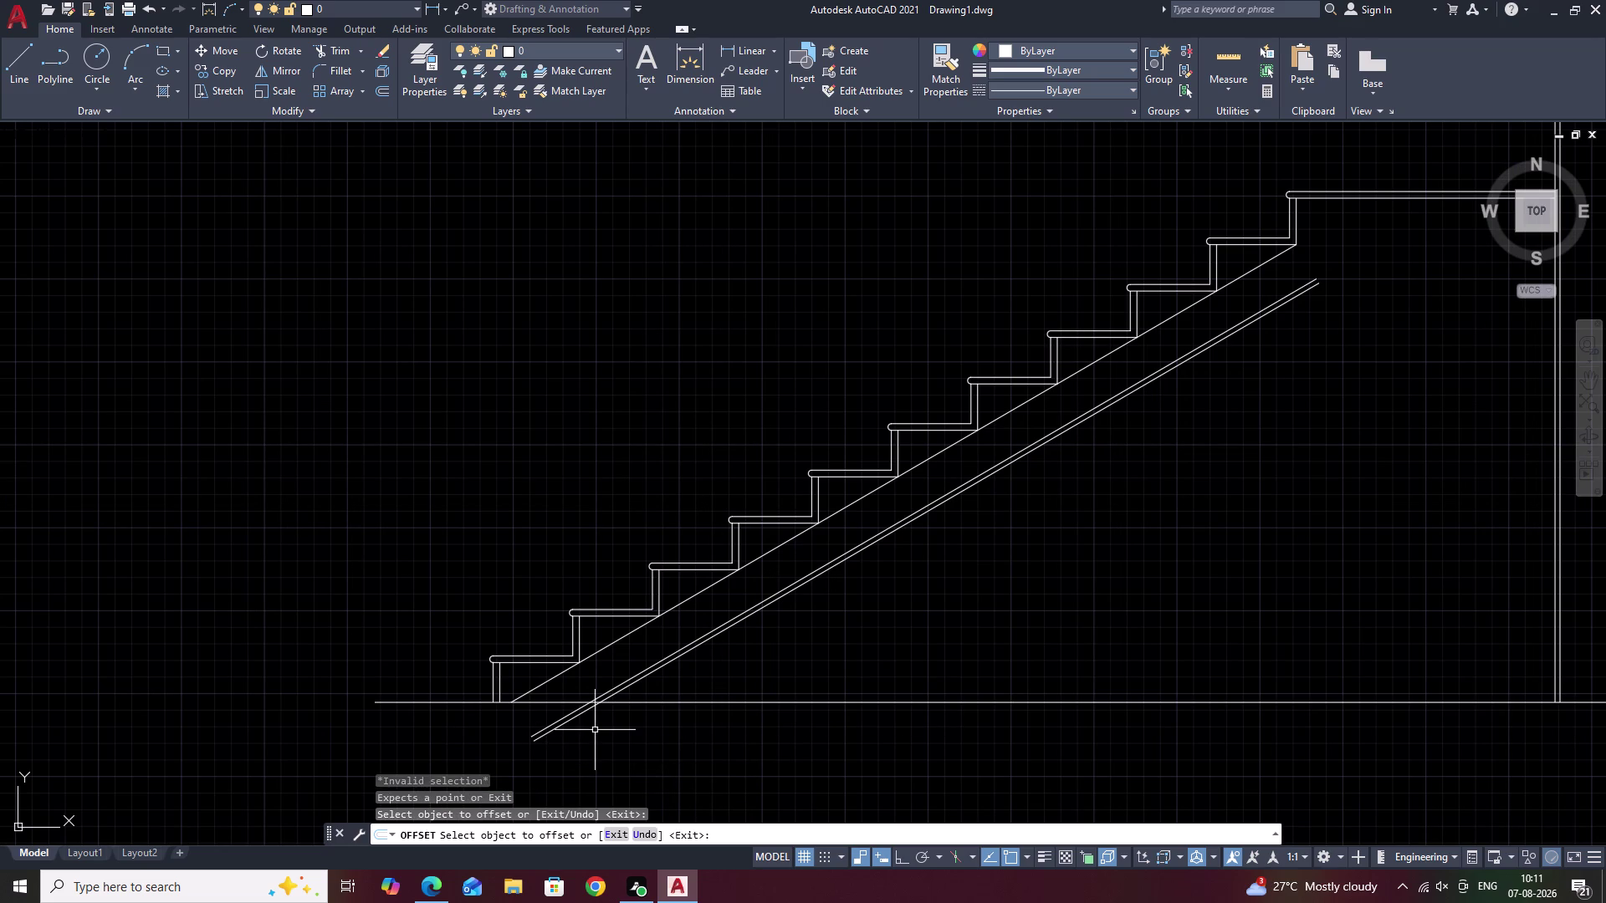
text(TR)
key(space)
drag(625, 724, 543, 724)
drag(530, 725, 516, 728)
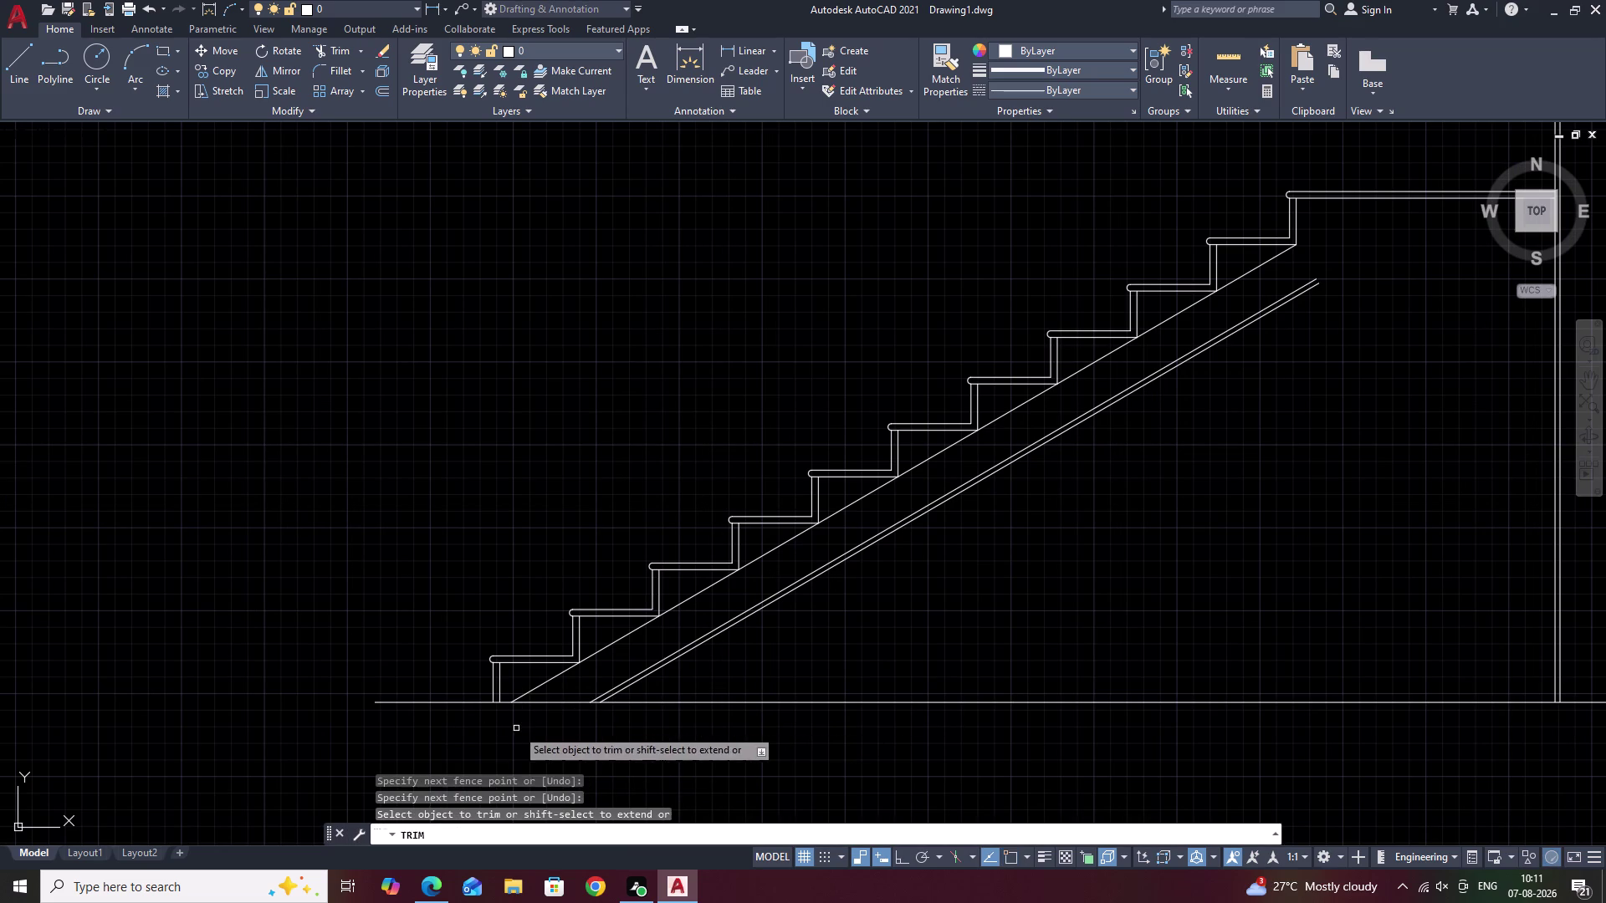
middle_drag(1069, 518, 782, 649)
key(Escape)
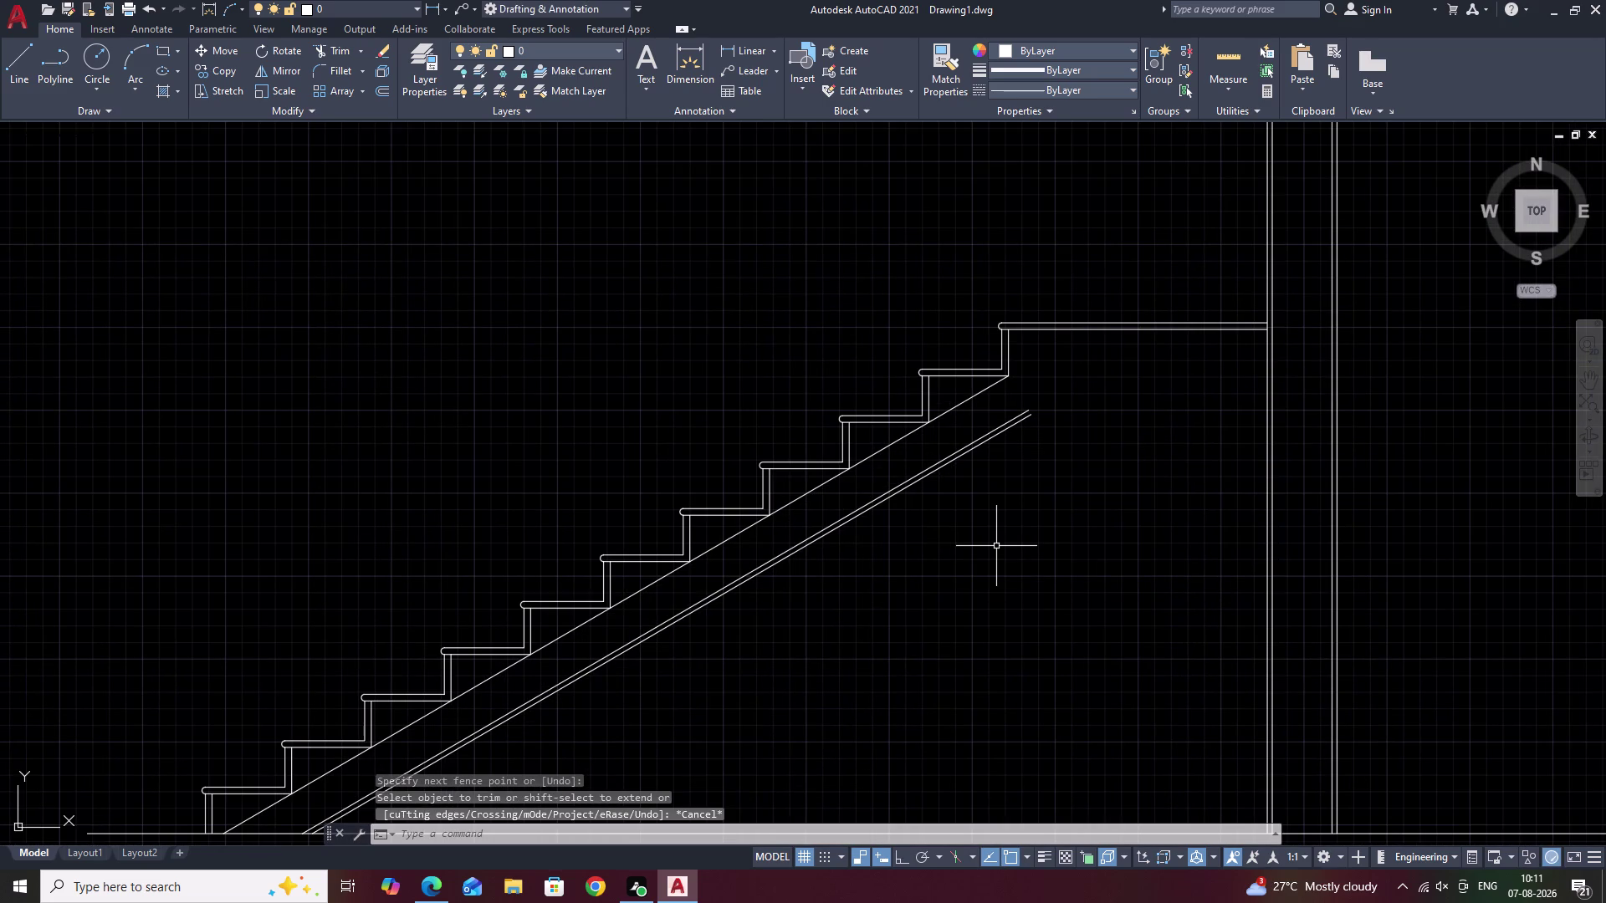
Extend both offset soffit lines up to the landing.
text(EX)
key(space)
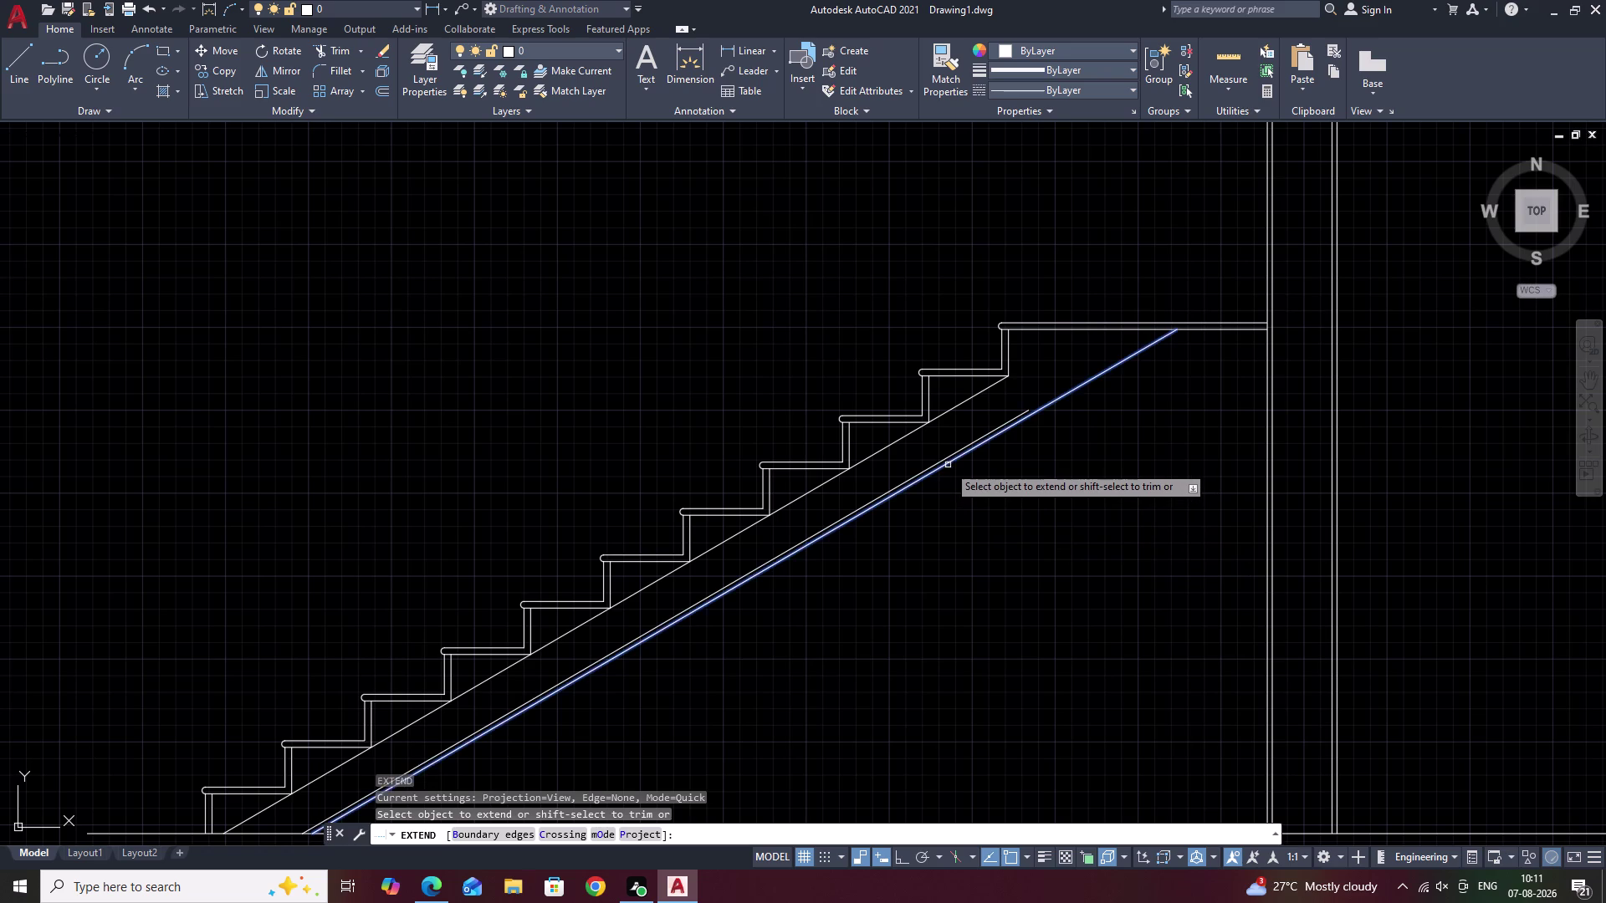
click(947, 464)
click(950, 454)
key(Escape)
Begin a new line at the landing's outer edge.
middle_drag(1147, 452, 1028, 497)
key(l)
key(space)
scroll(up, 3)
scroll(up, 3)
click(1086, 269)
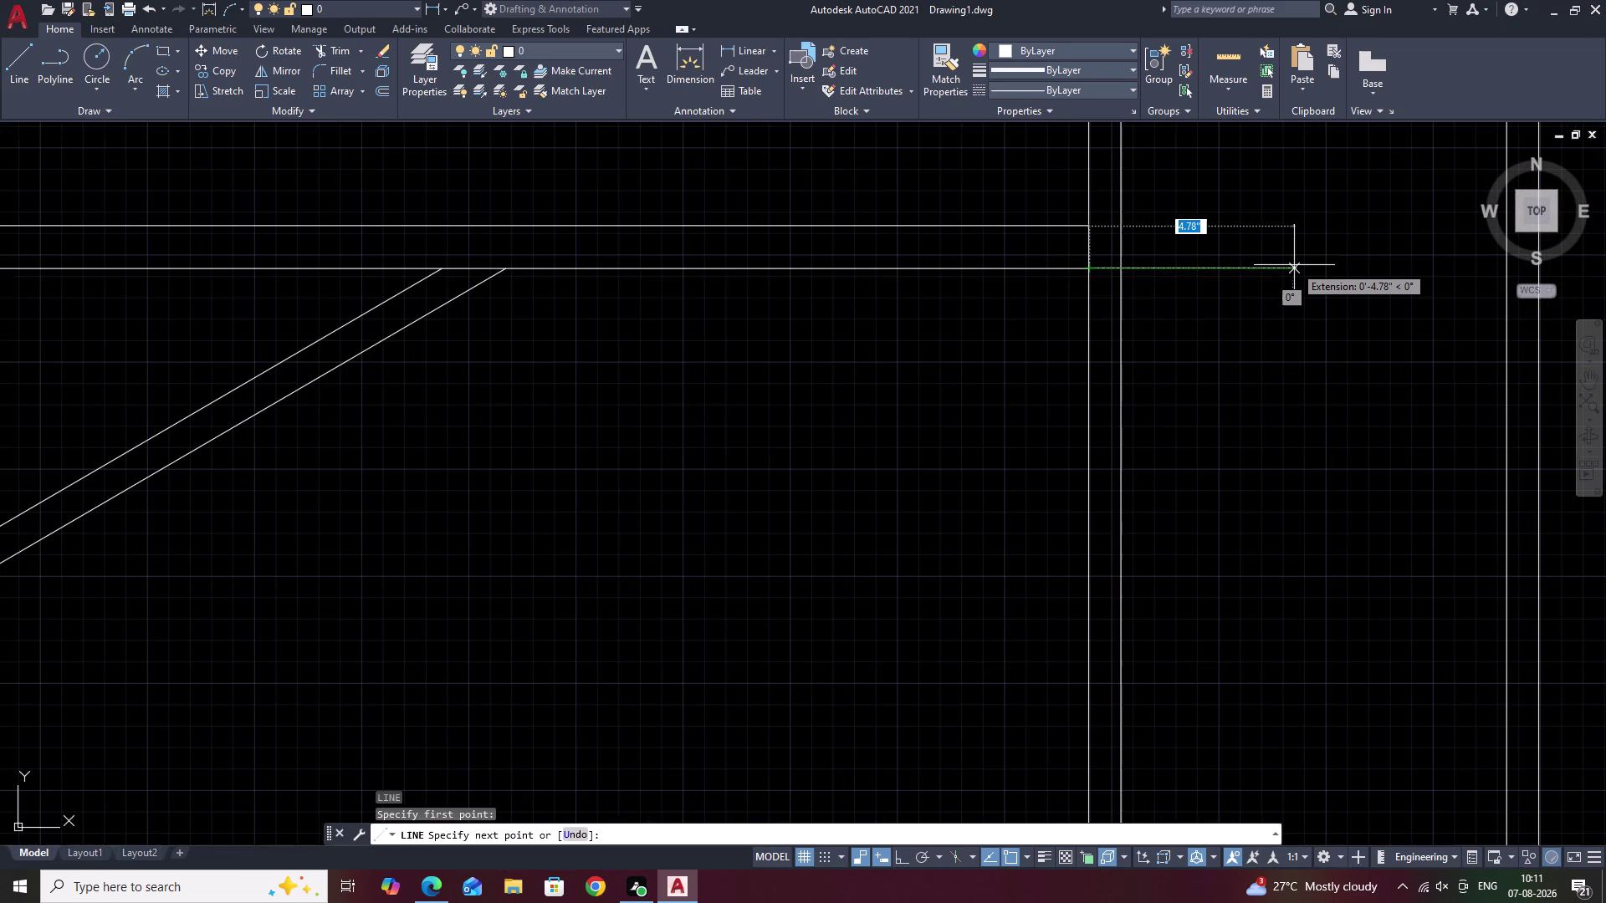
Finish the line with three 6-unit segments, turning Ortho on for the straight runs.
text(6)
key(space)
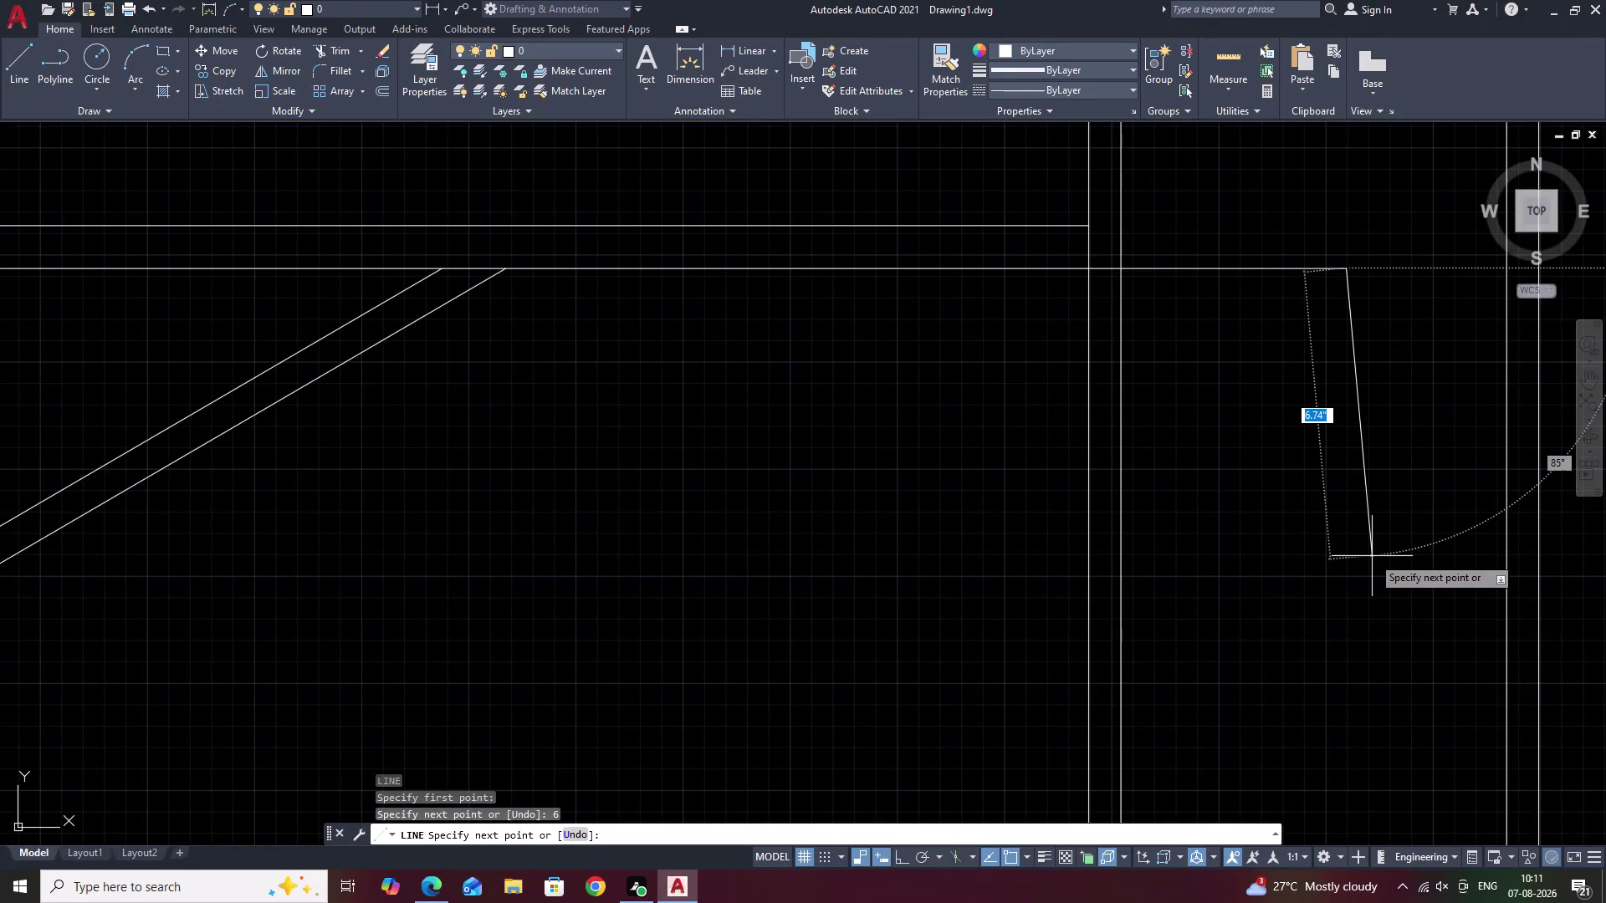
key(F8)
text(6)
key(space)
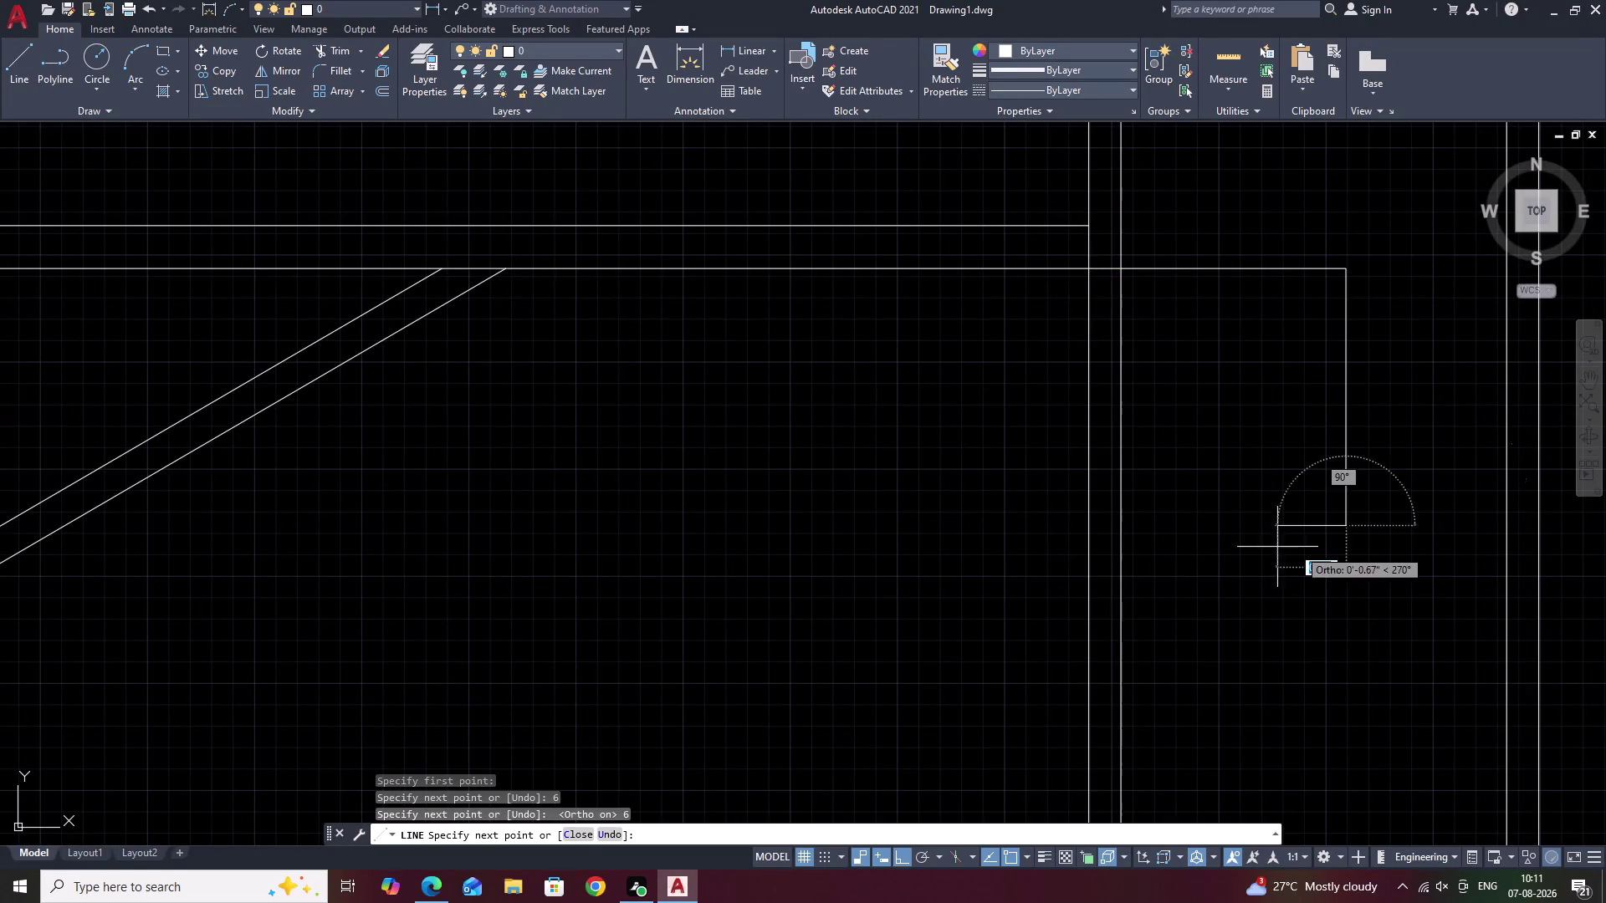
text(6)
key(space)
key(Escape)
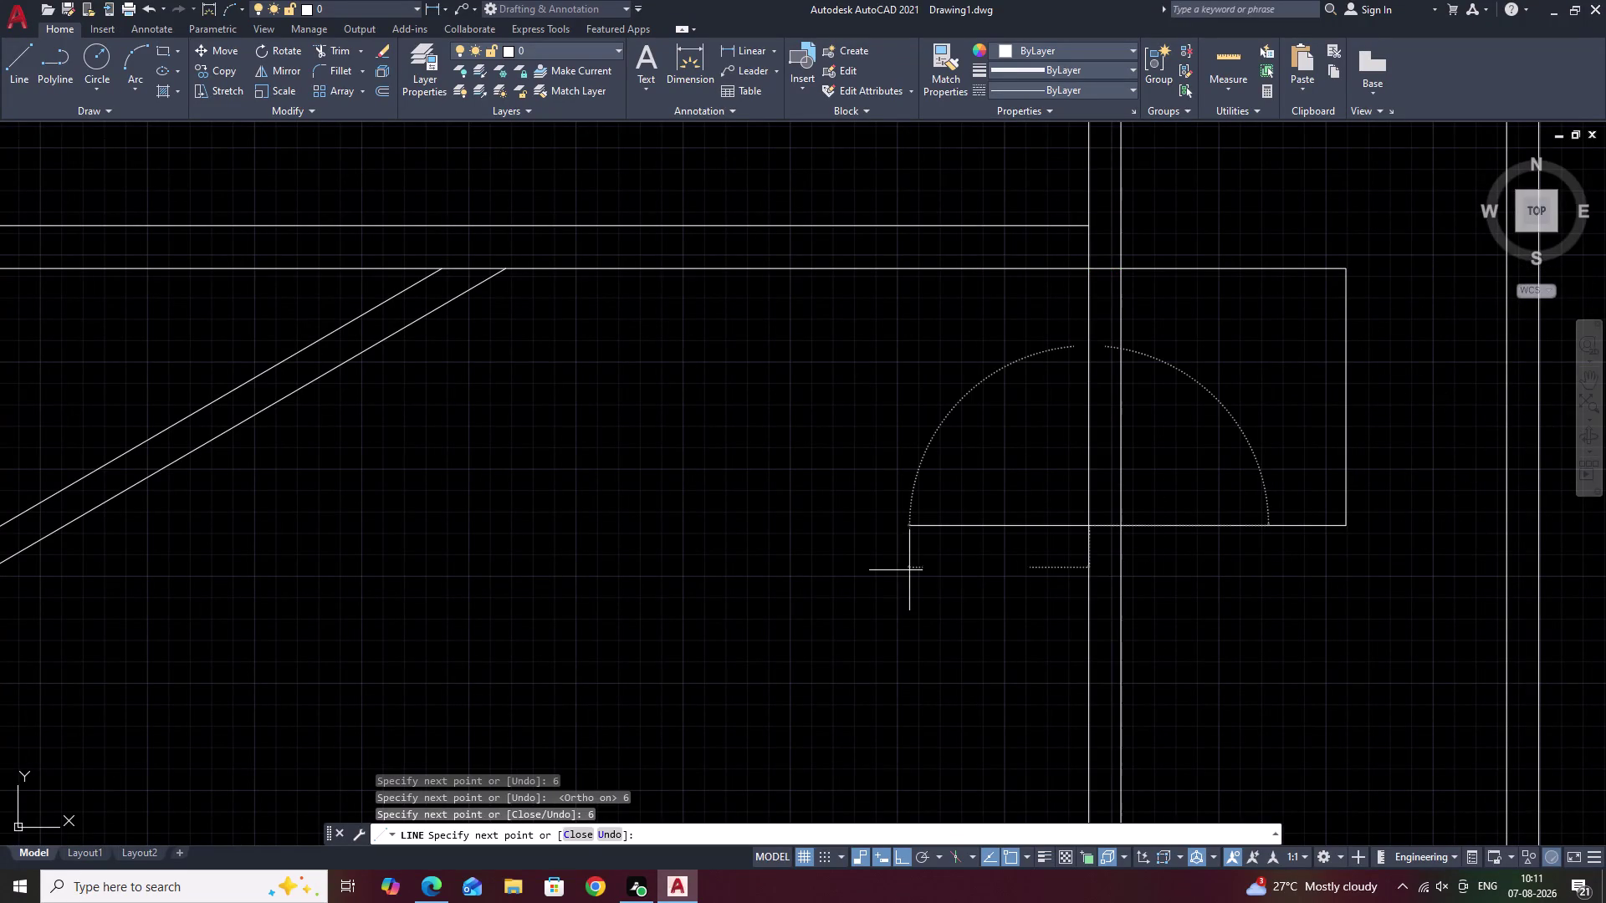
Select the landing's bottom line, then pan along the stair to the soffit lines.
scroll(down, 3)
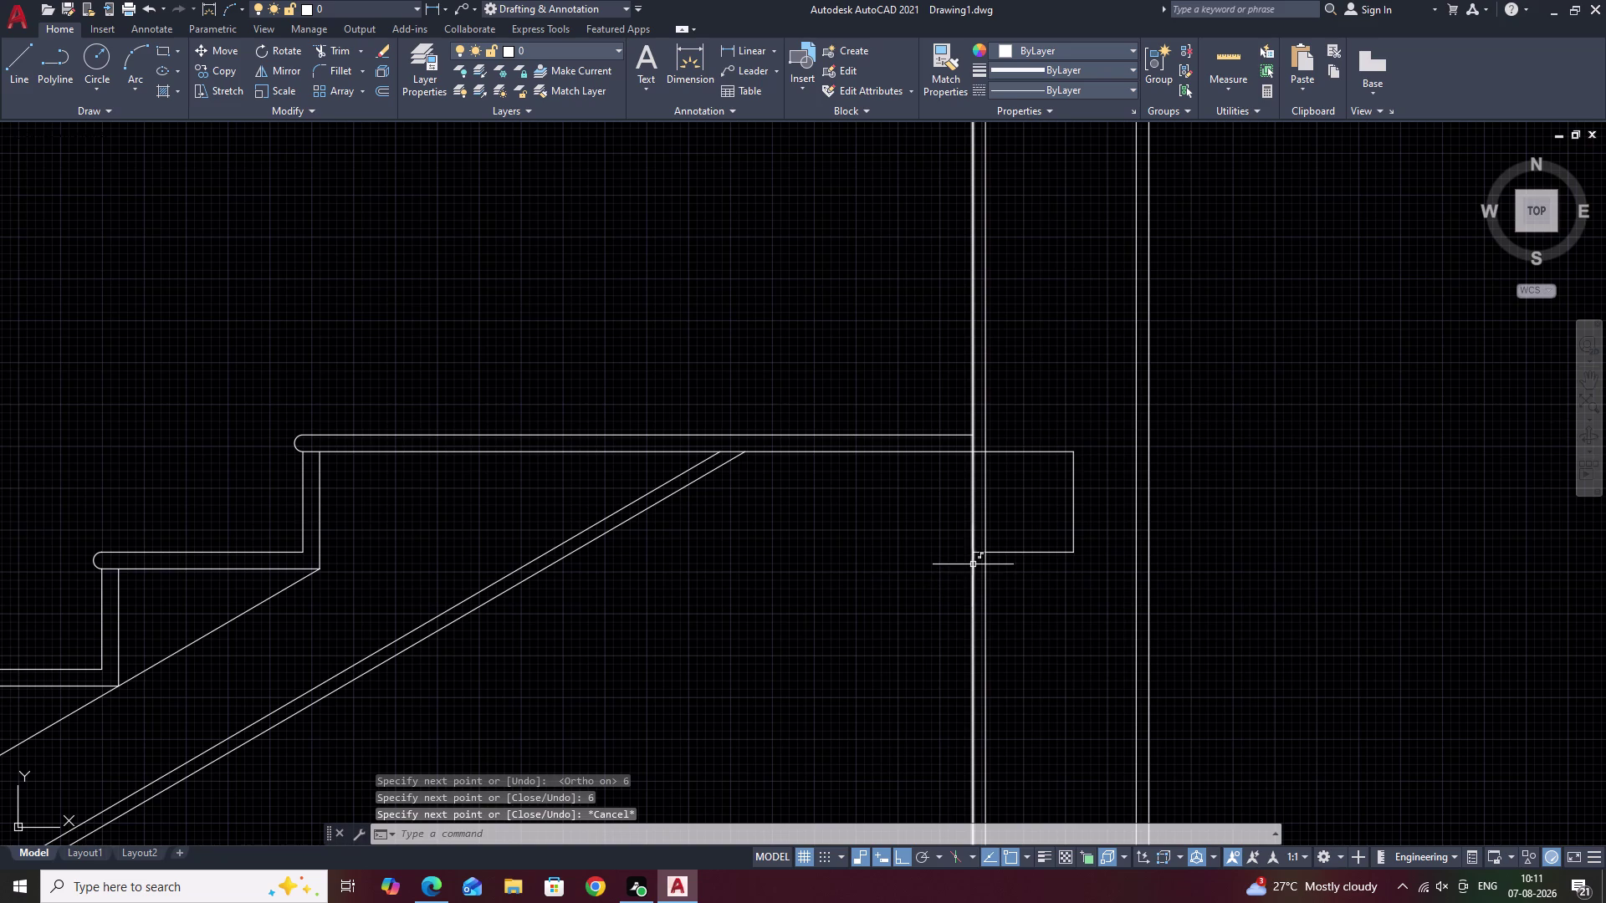
scroll(up, 3)
click(973, 556)
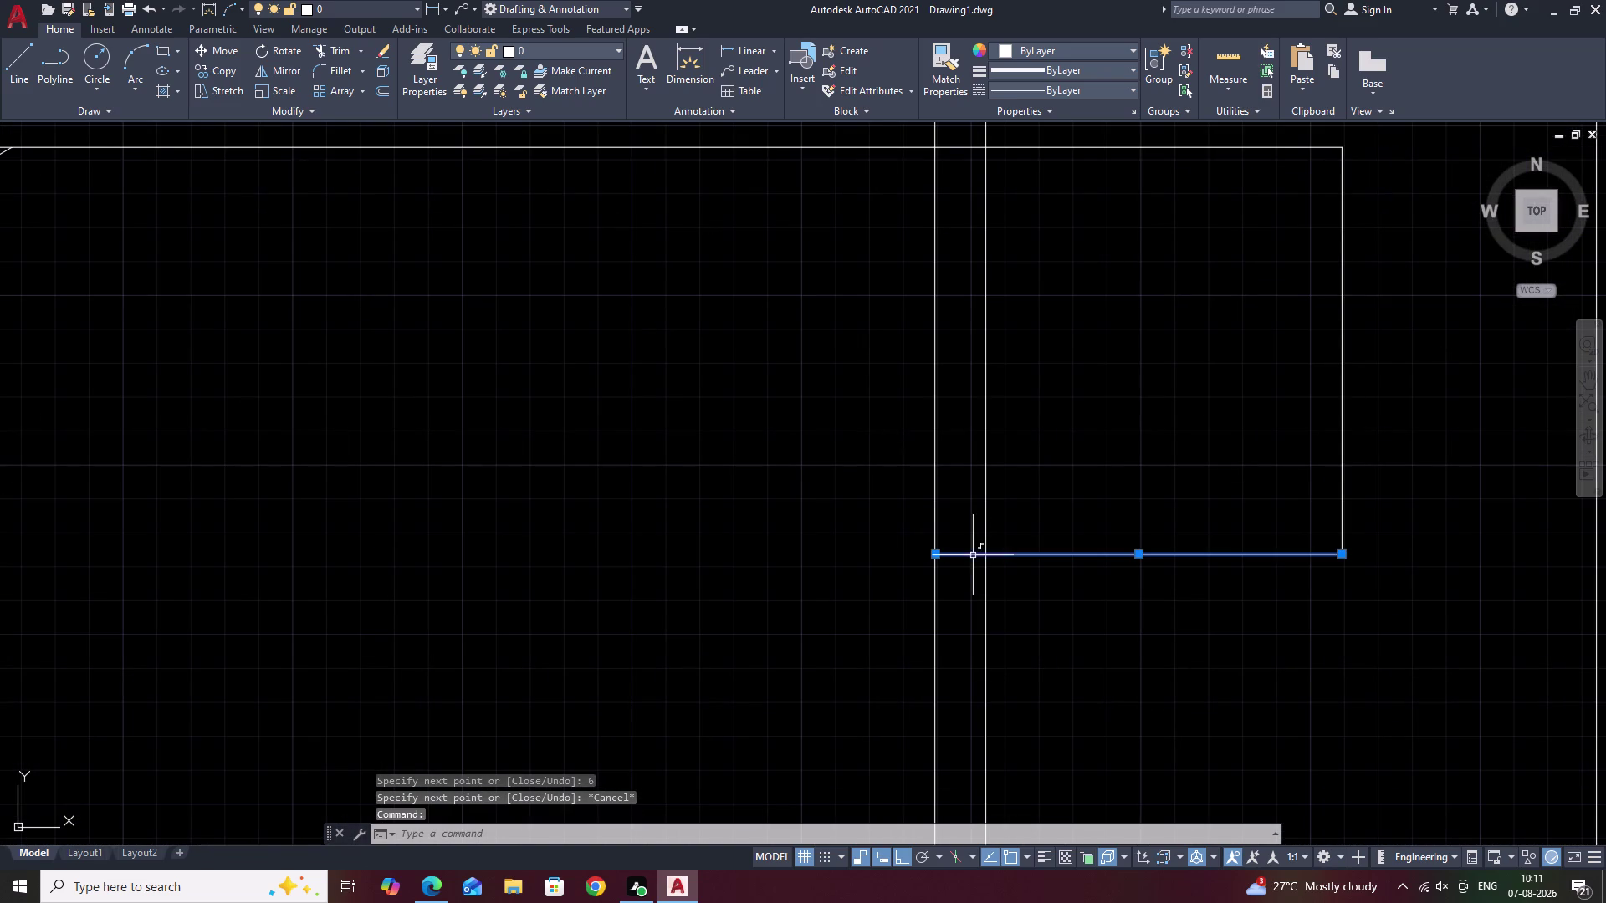
click(933, 556)
middle_drag(469, 546, 1165, 521)
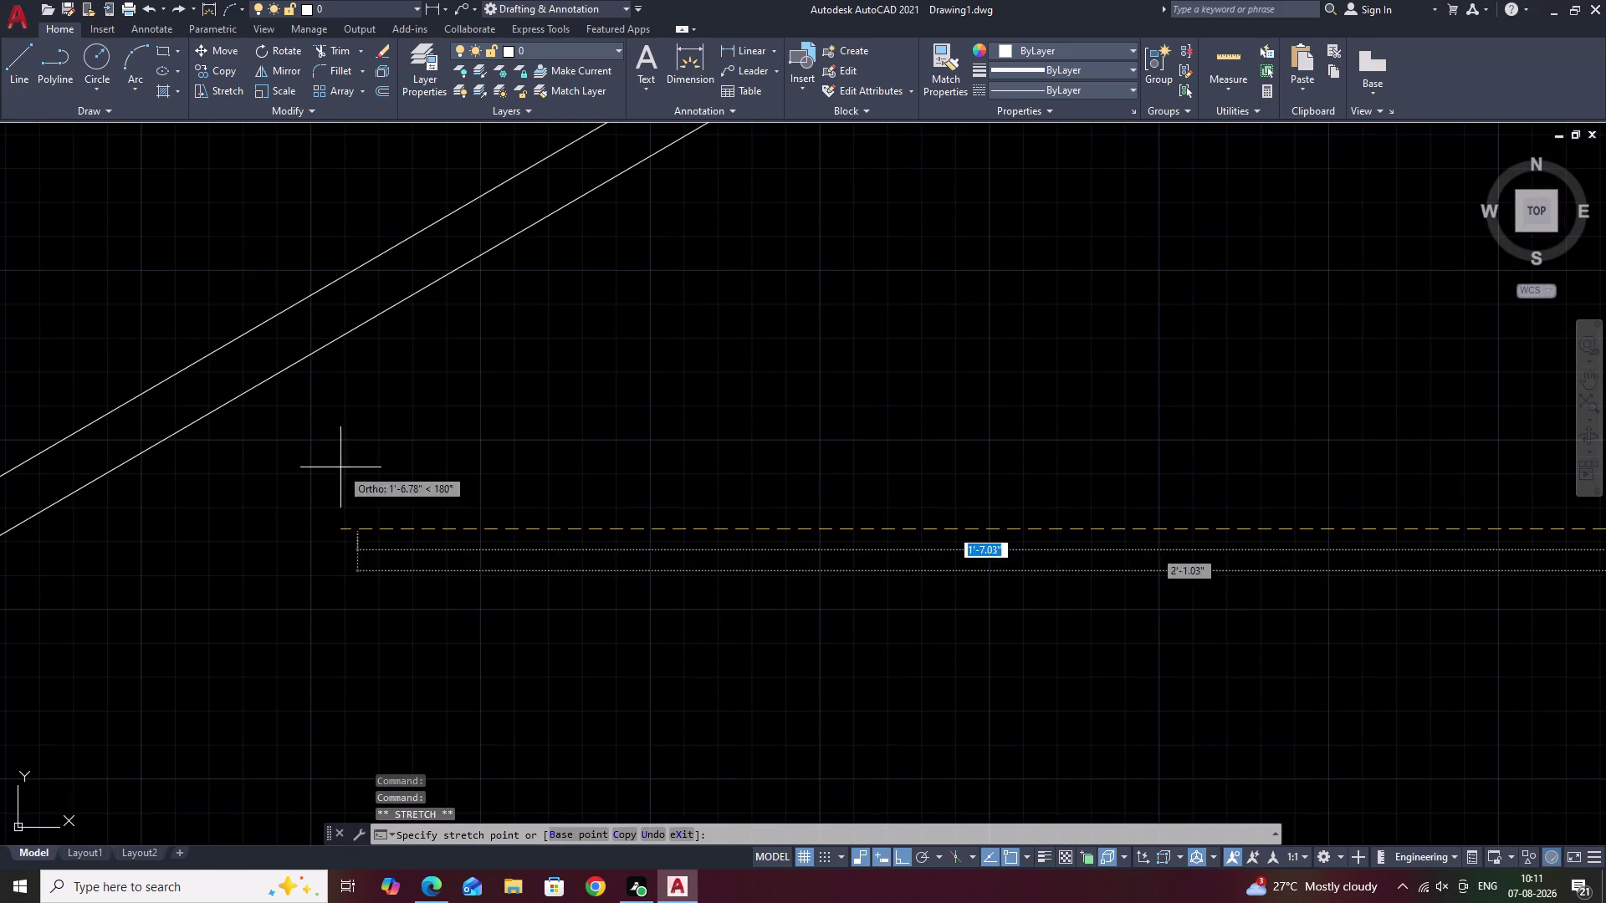
middle_drag(162, 454, 710, 504)
click(373, 509)
key(Escape)
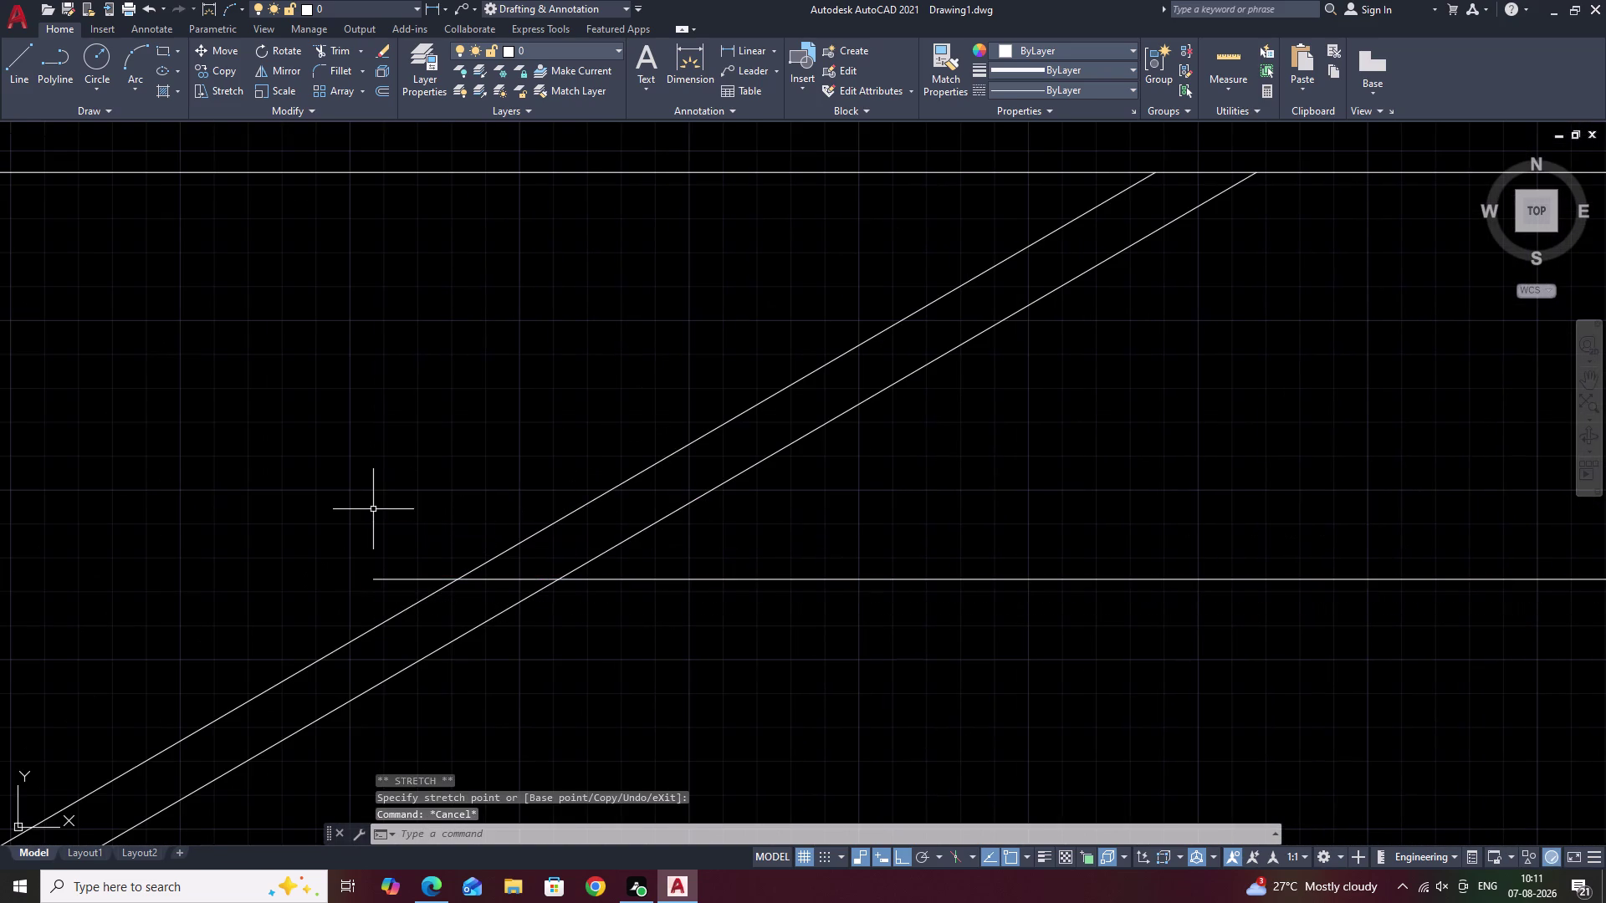
Fence-trim the soffit lines and the landing bottom edge where they cross.
text(TR)
key(space)
drag(609, 447, 809, 545)
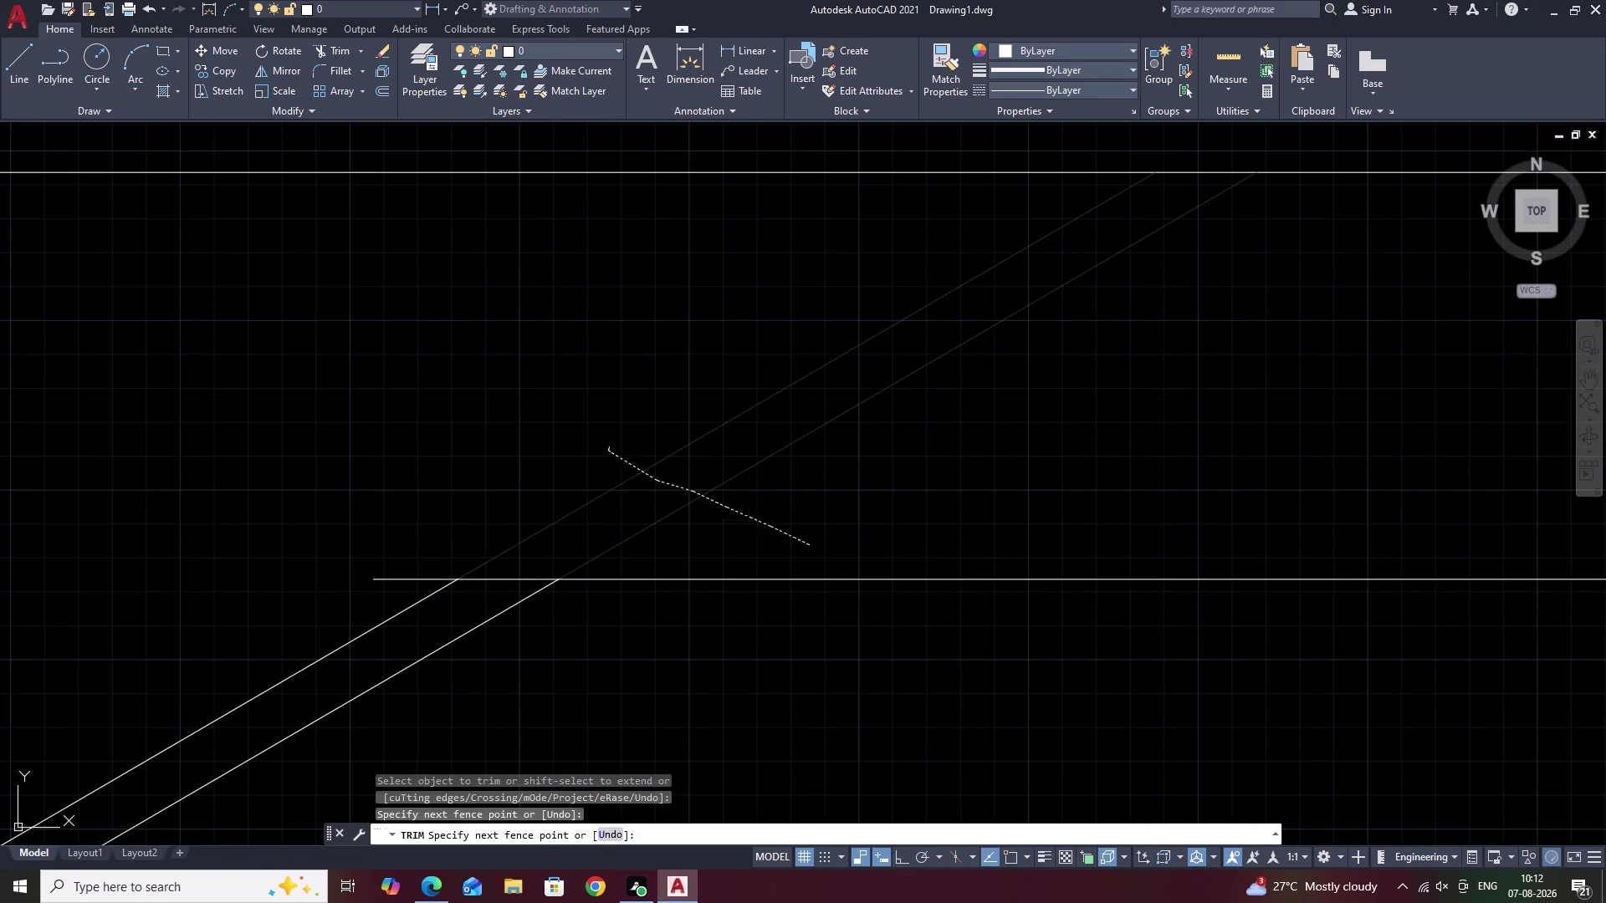
click(478, 562)
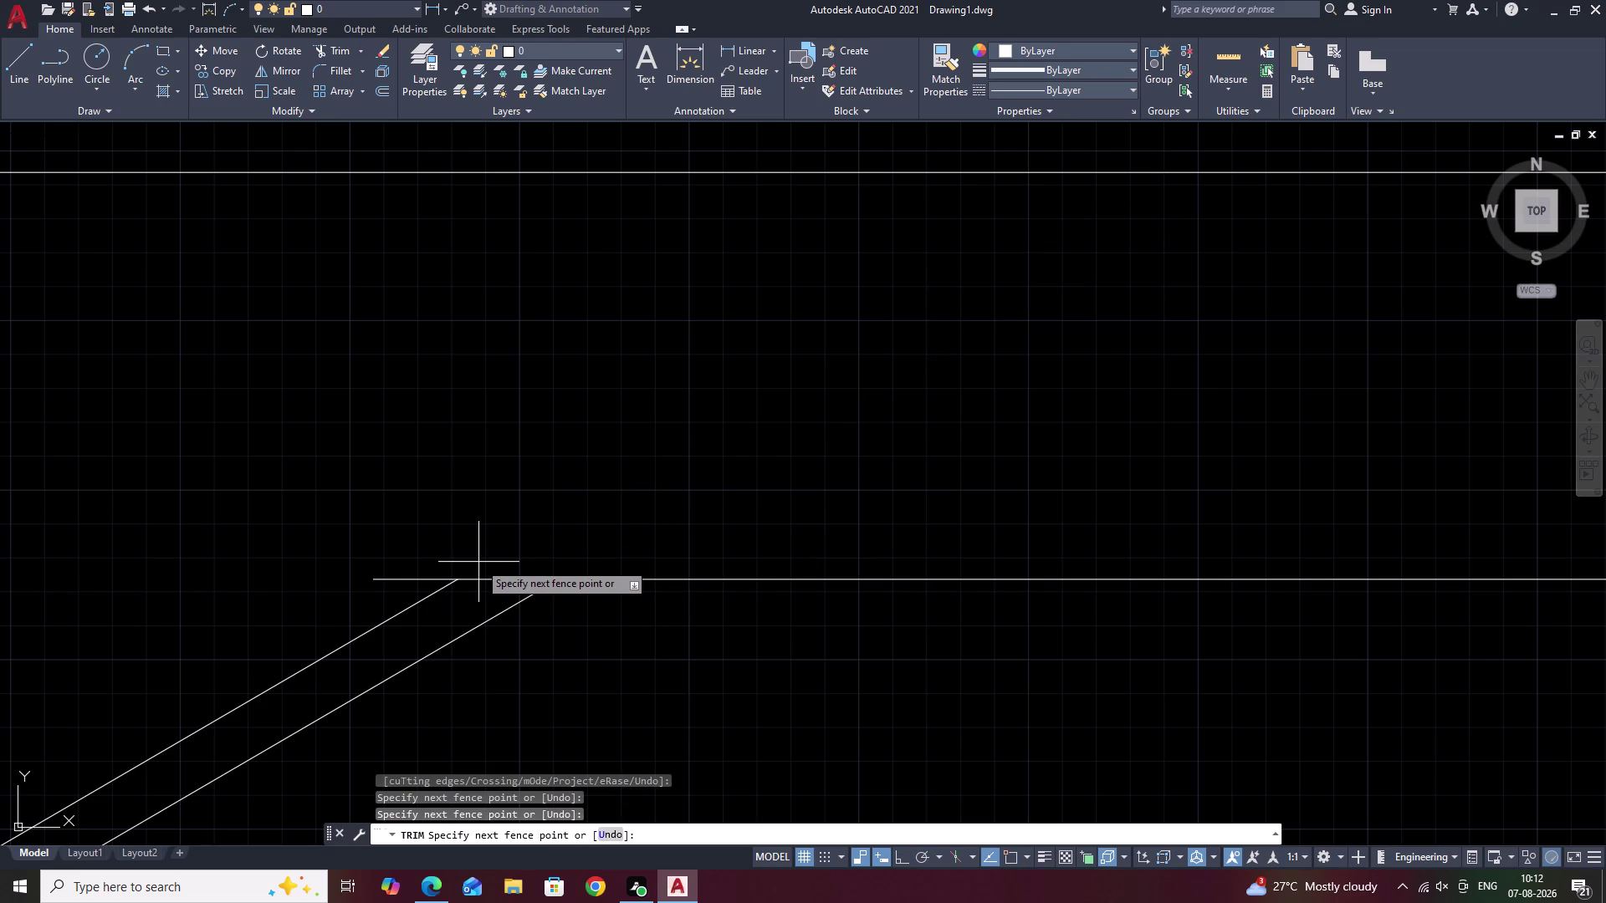
drag(482, 558, 444, 596)
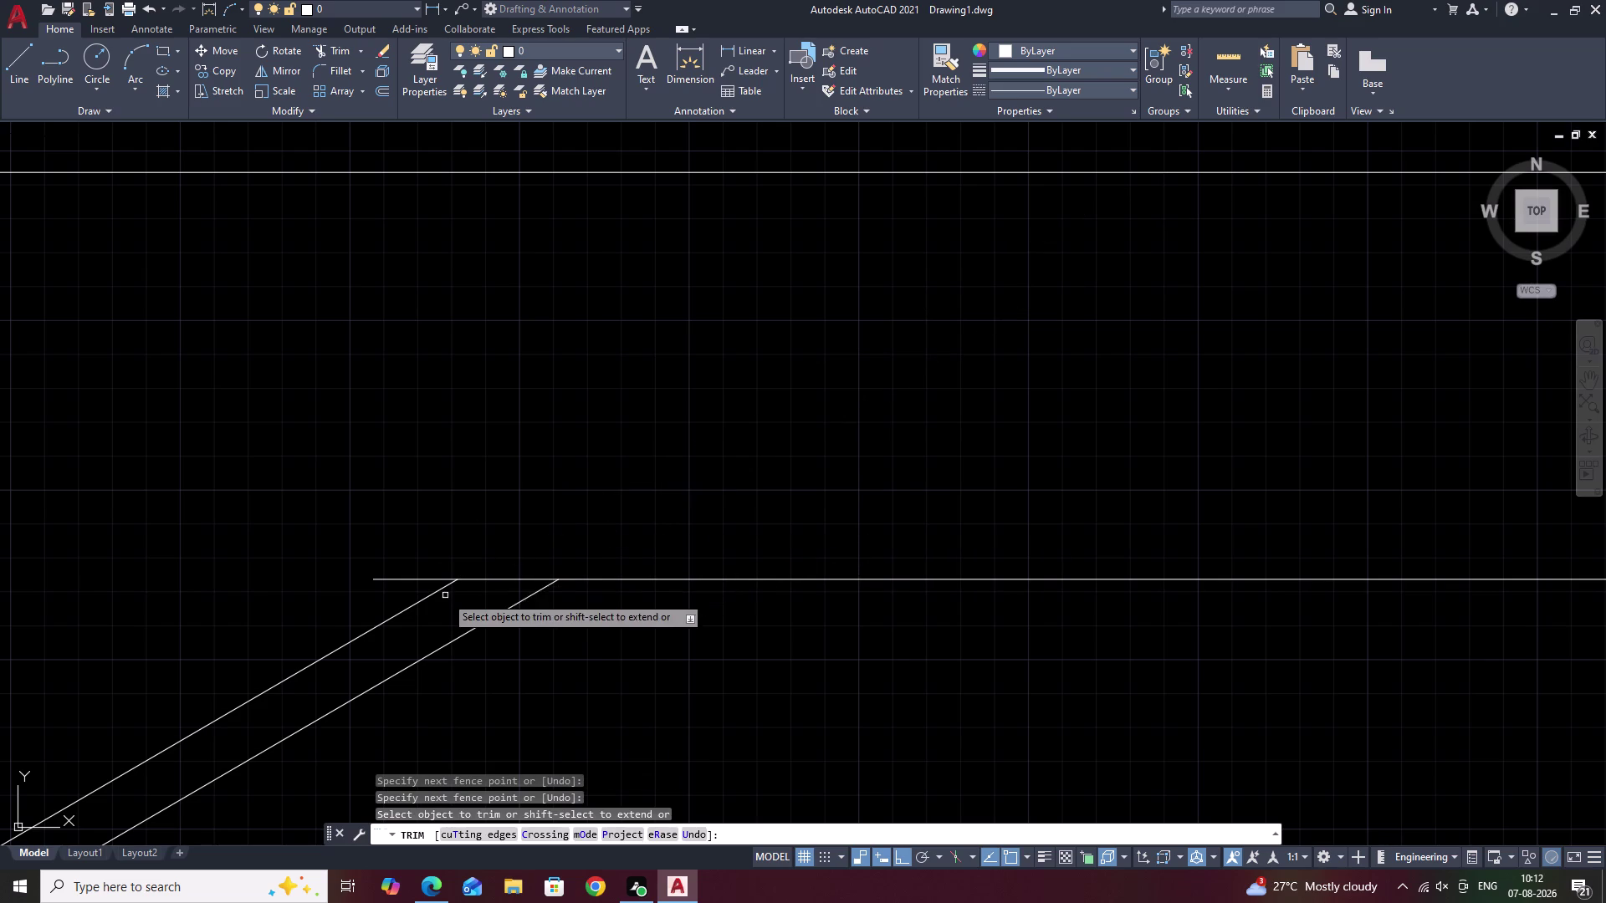
click(428, 579)
drag(522, 570, 491, 599)
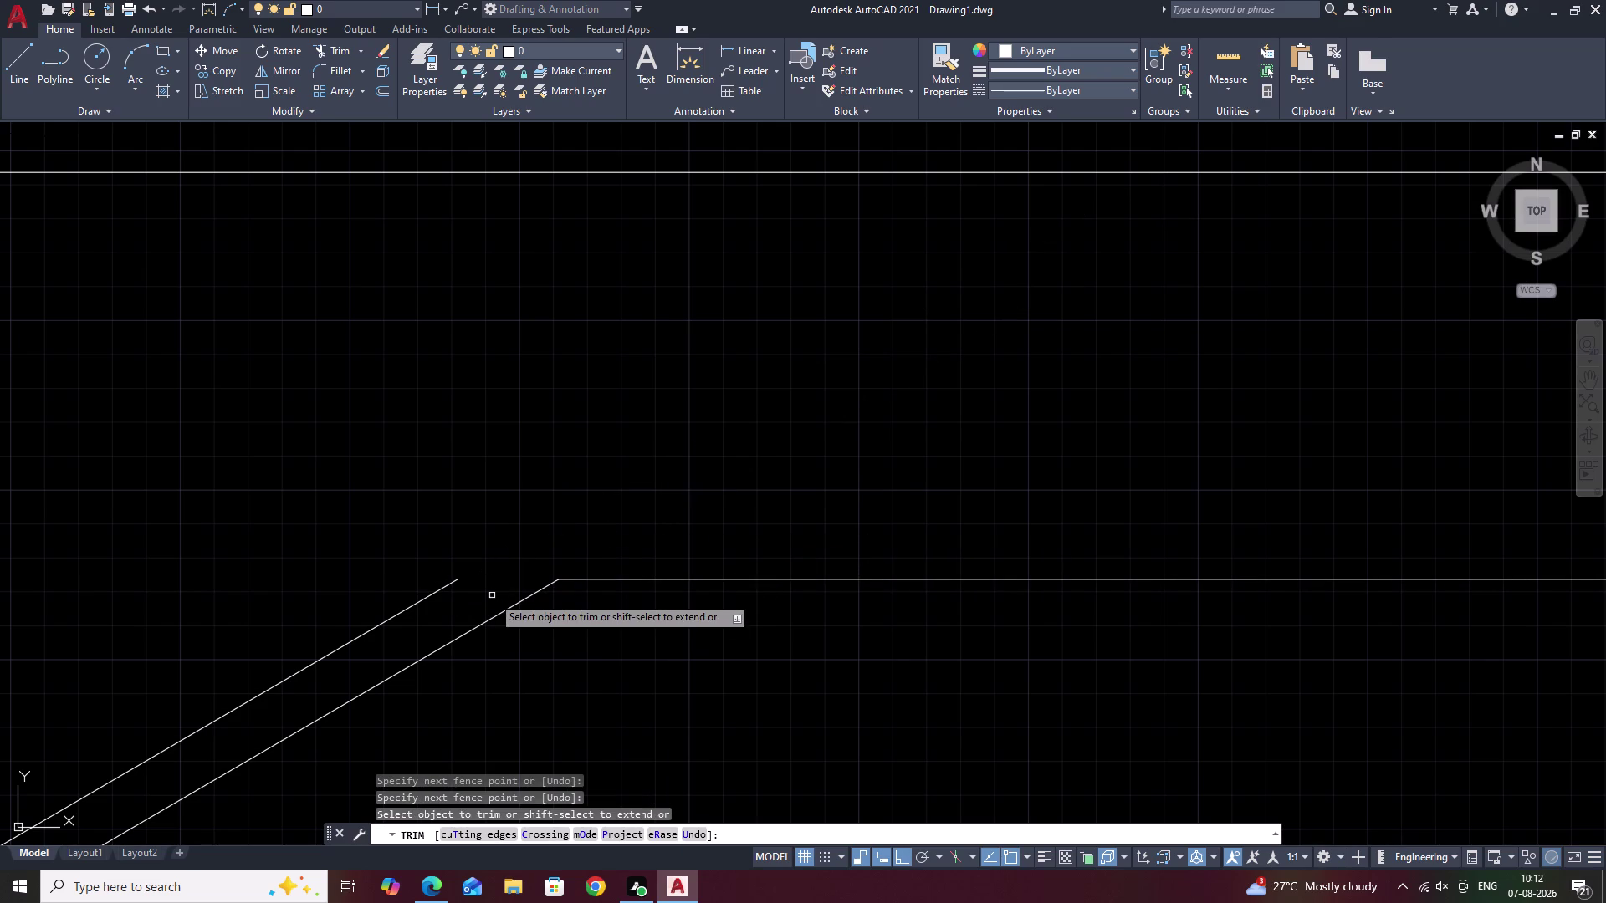
scroll(down, 3)
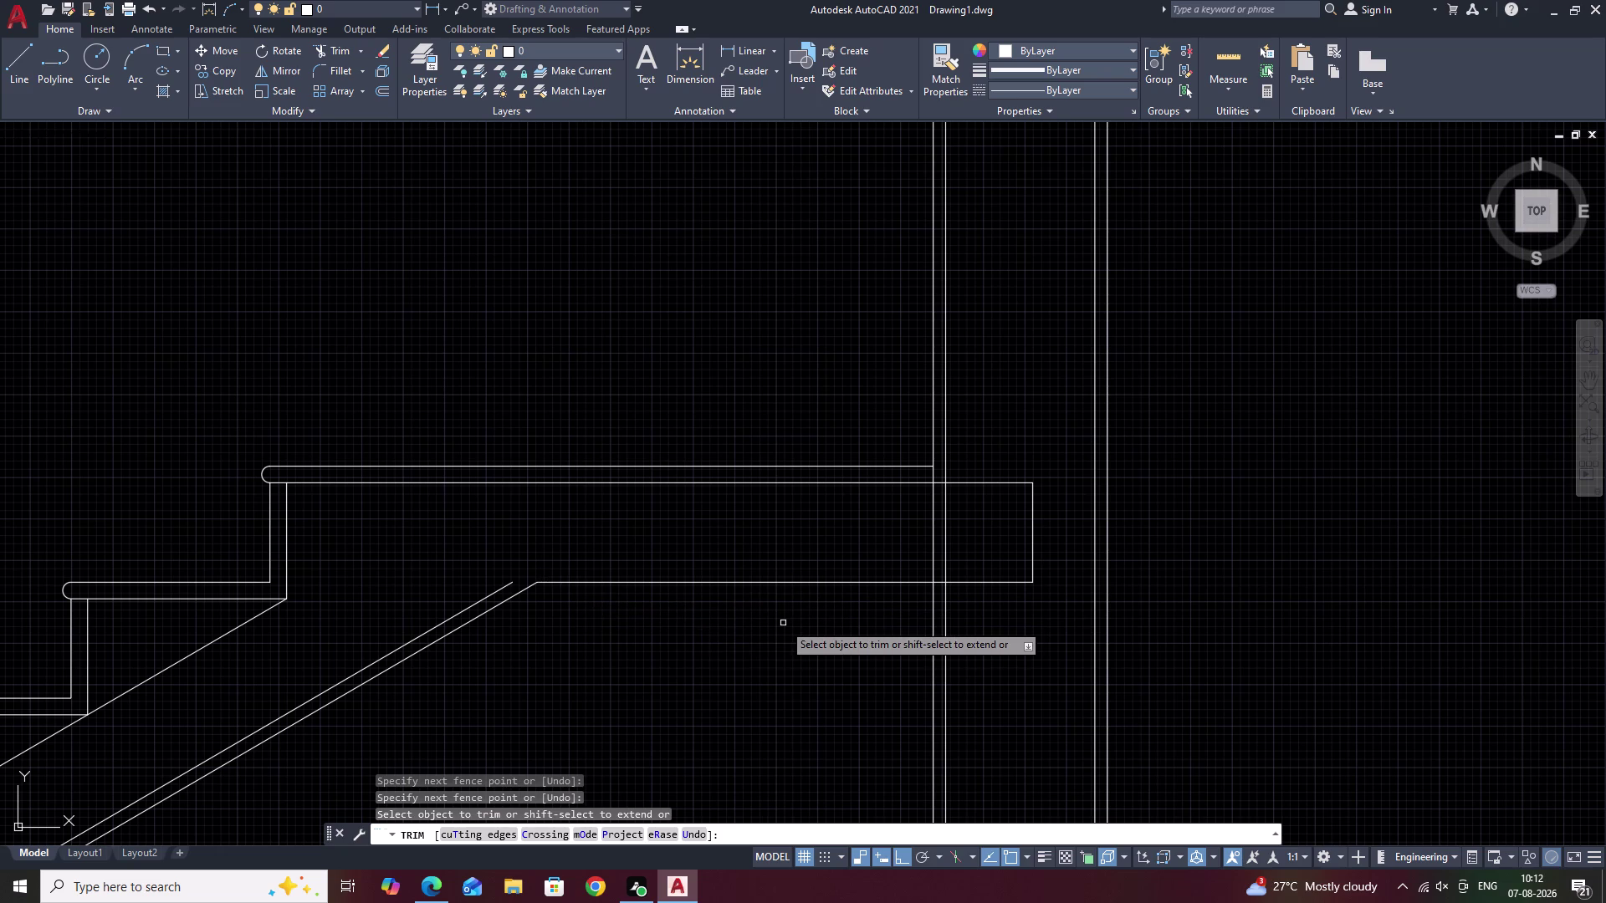
key(Escape)
Offset the landing's bottom line 0.75 upward.
text(O)
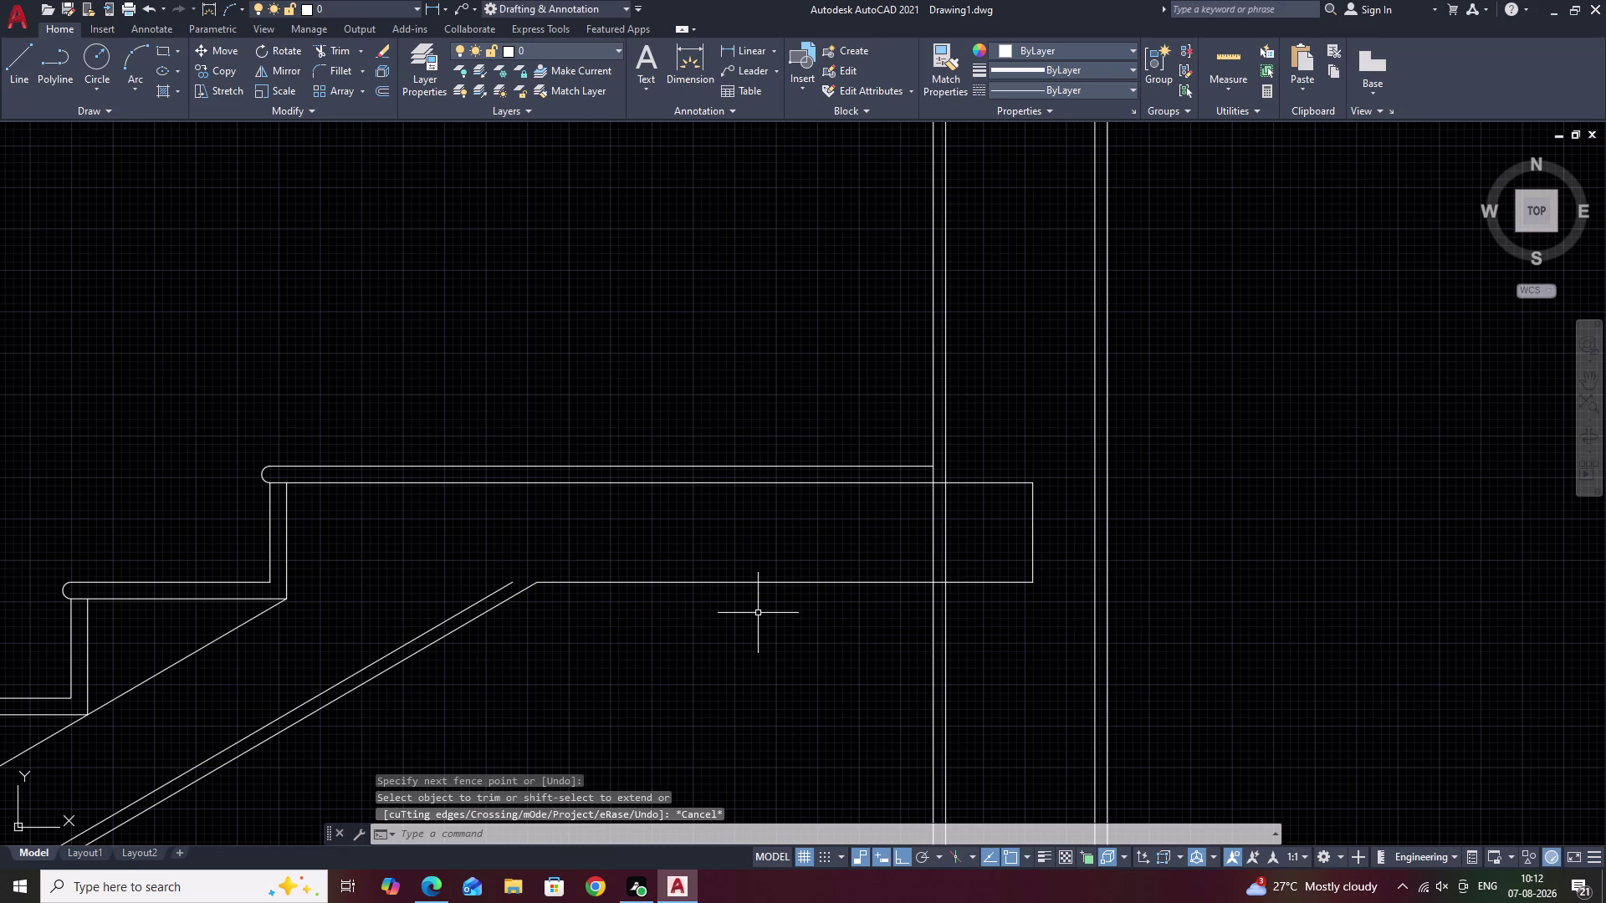
key(space)
text(.75)
key(space)
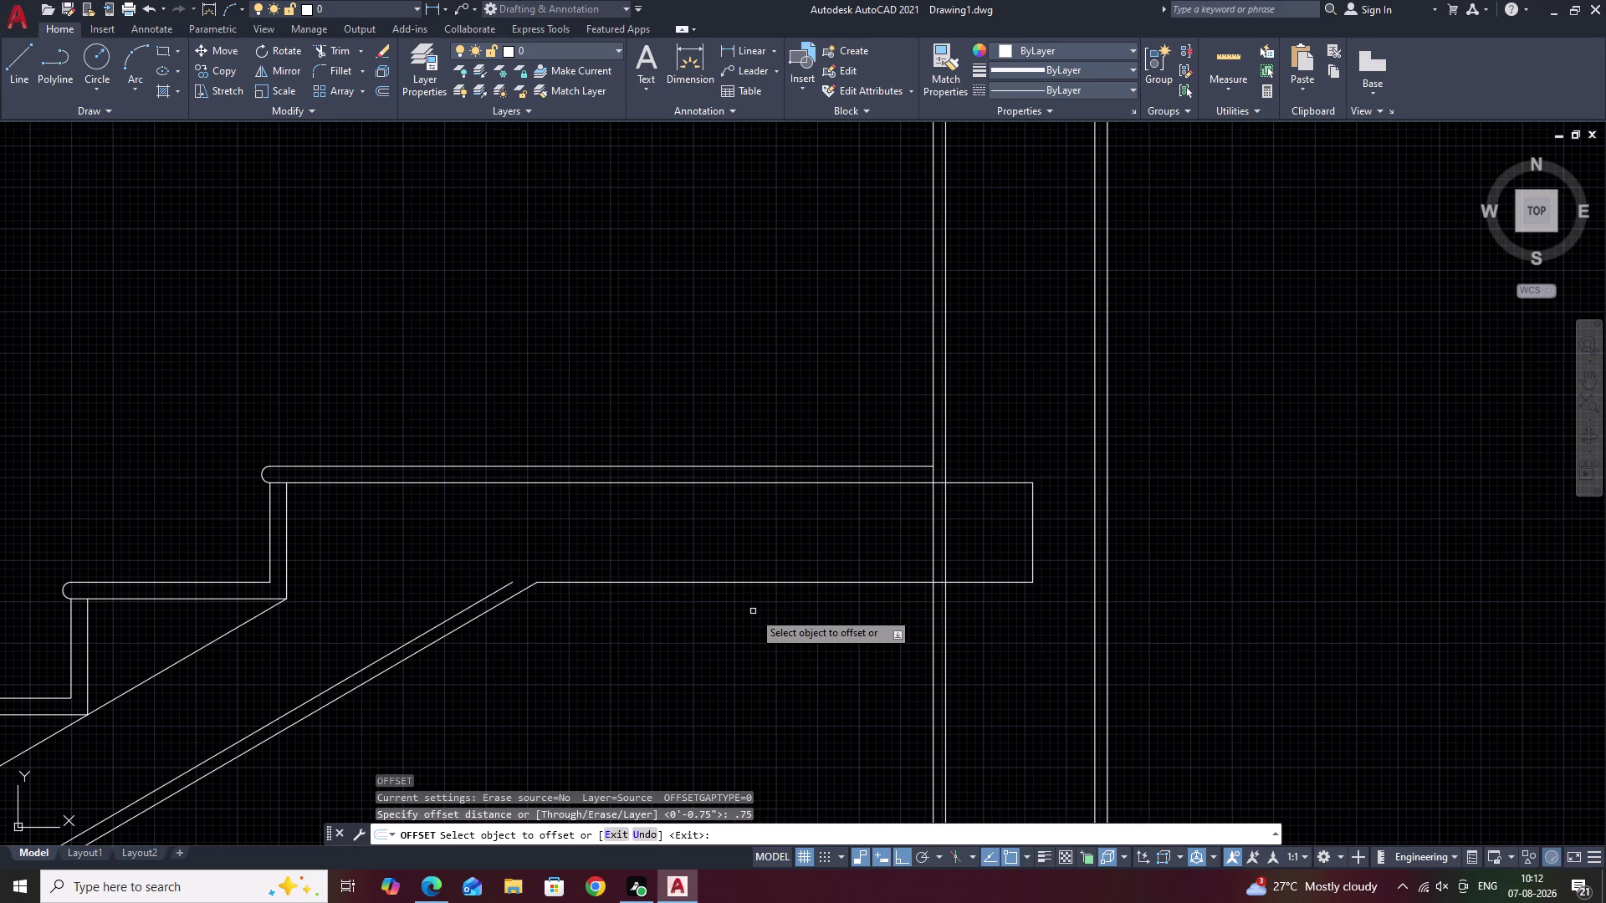
click(754, 582)
click(755, 569)
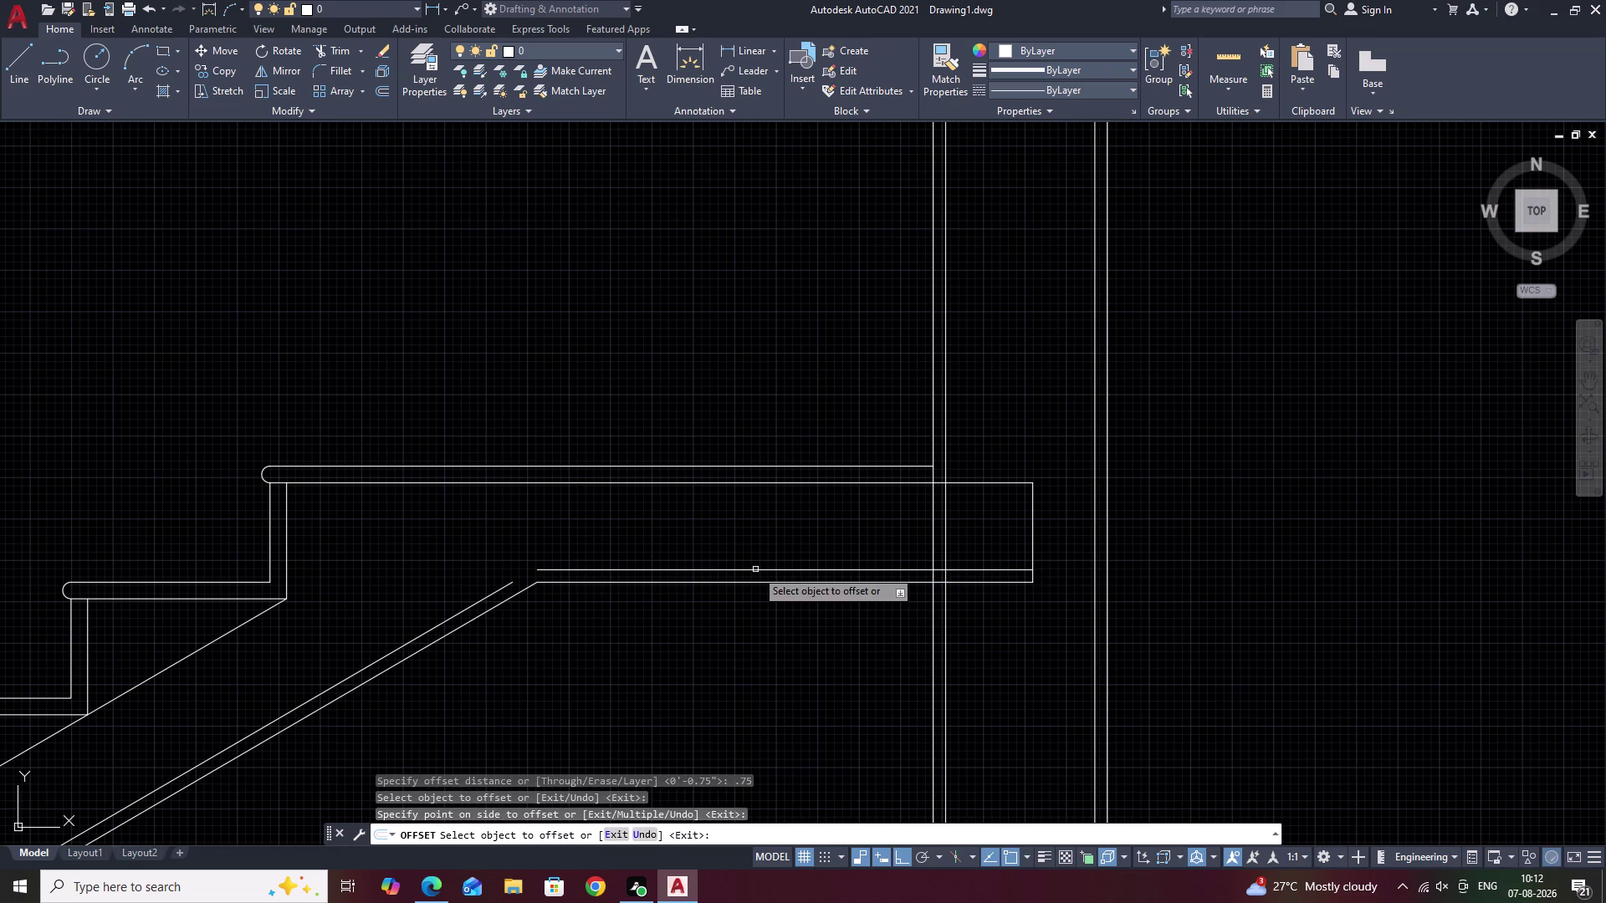
key(Escape)
Extend the new offset line to meet the sloped soffit line.
text(EX)
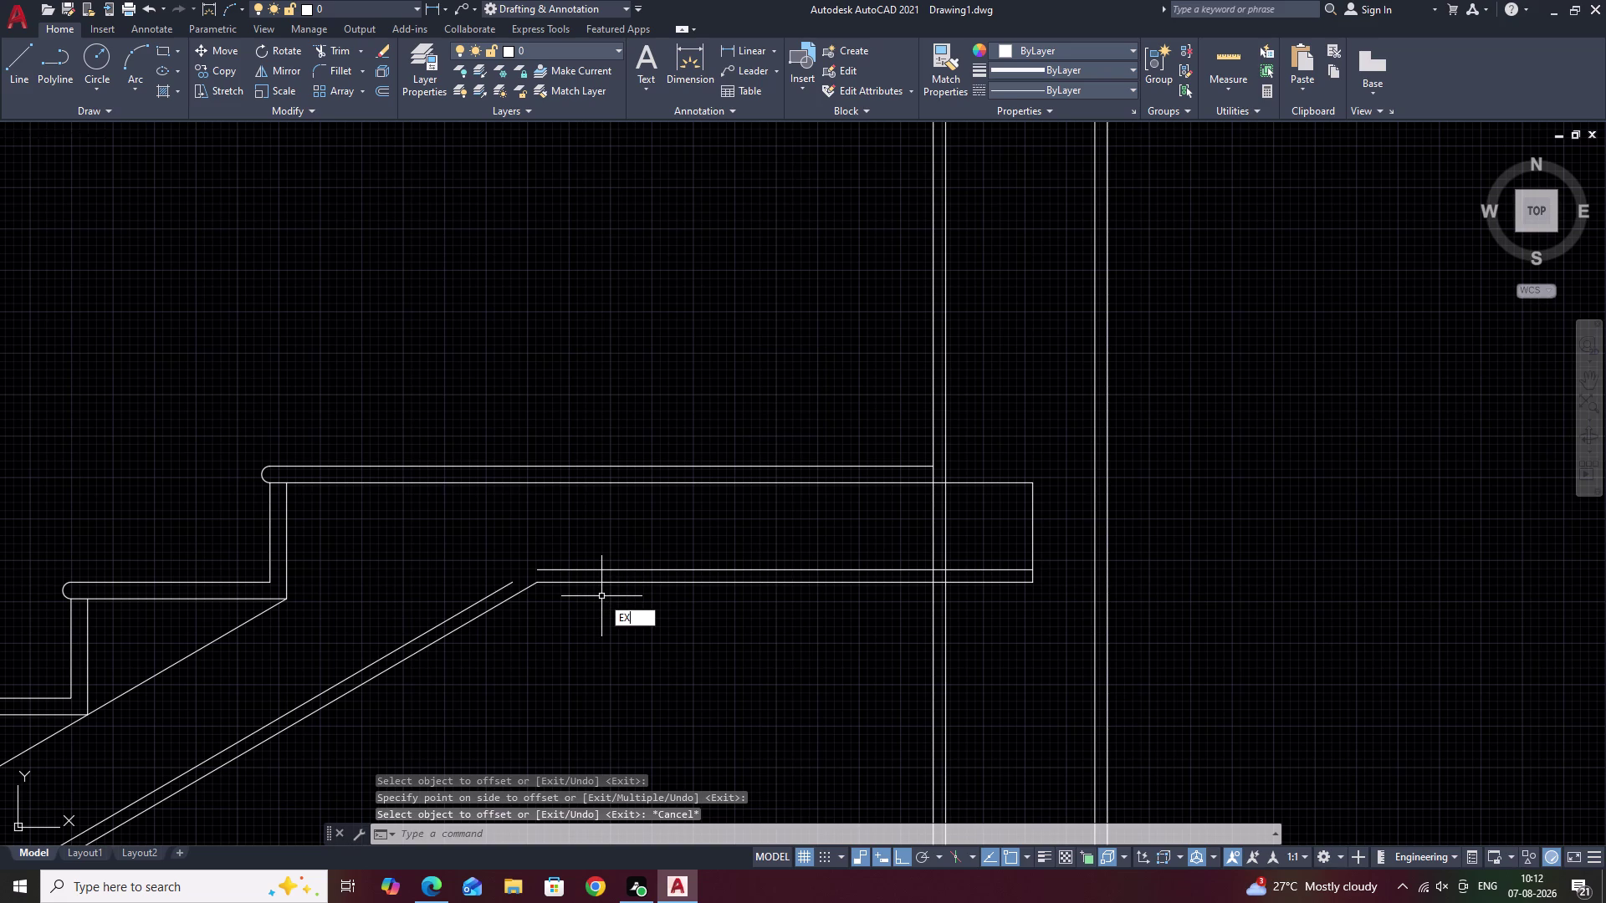
key(space)
click(568, 572)
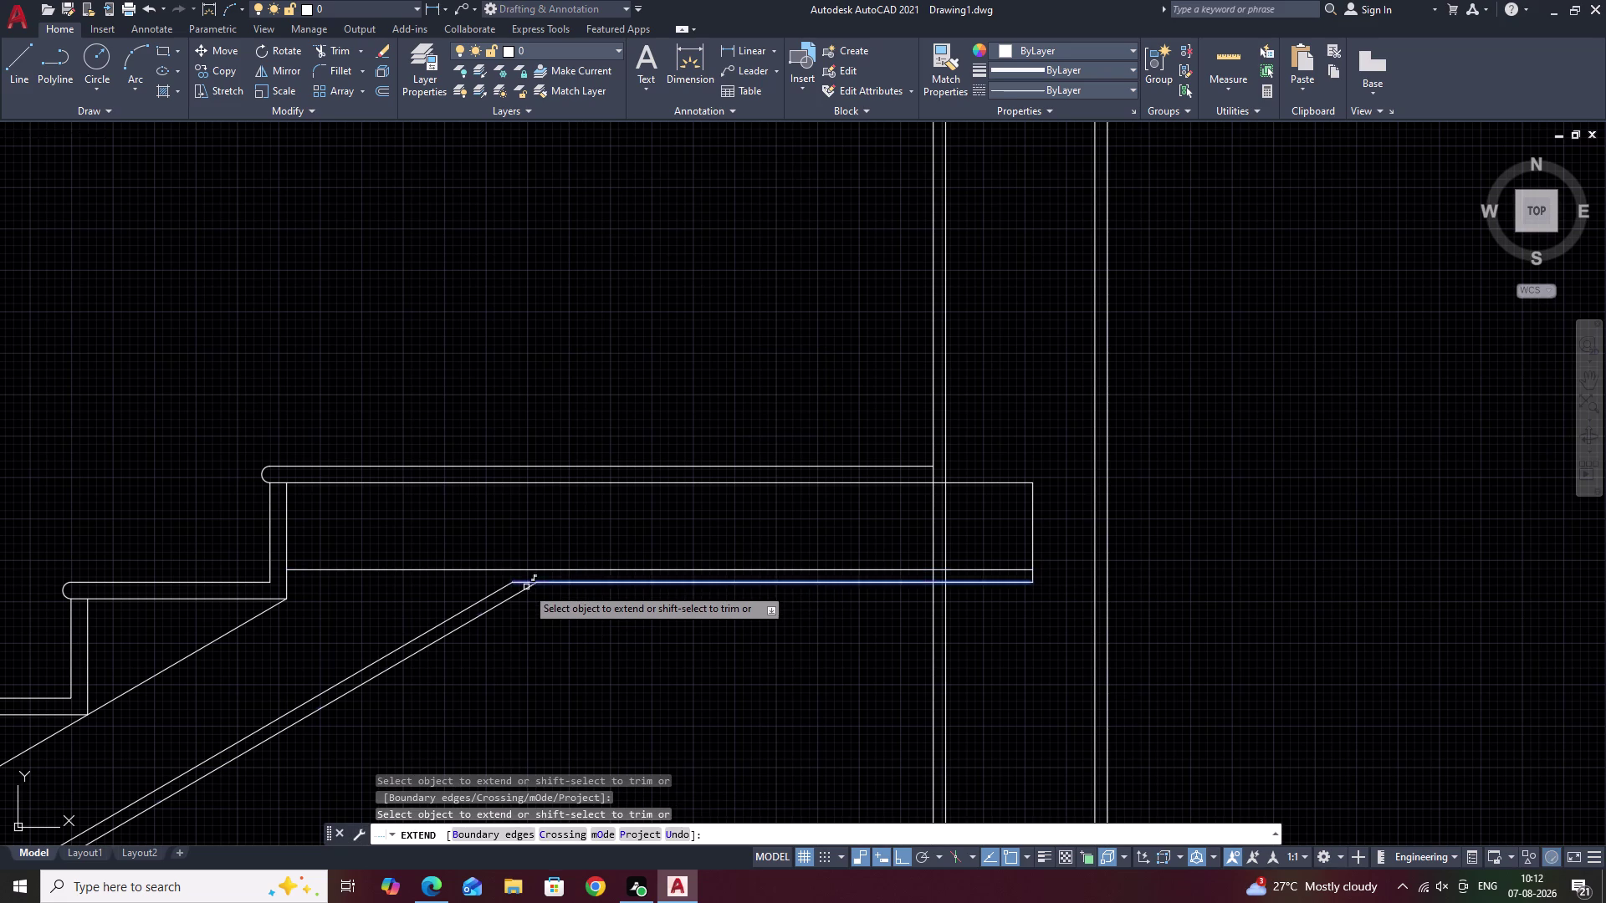
click(498, 588)
key(Escape)
Trim the overlapping segments at the landing corner and near the wall.
text(TR)
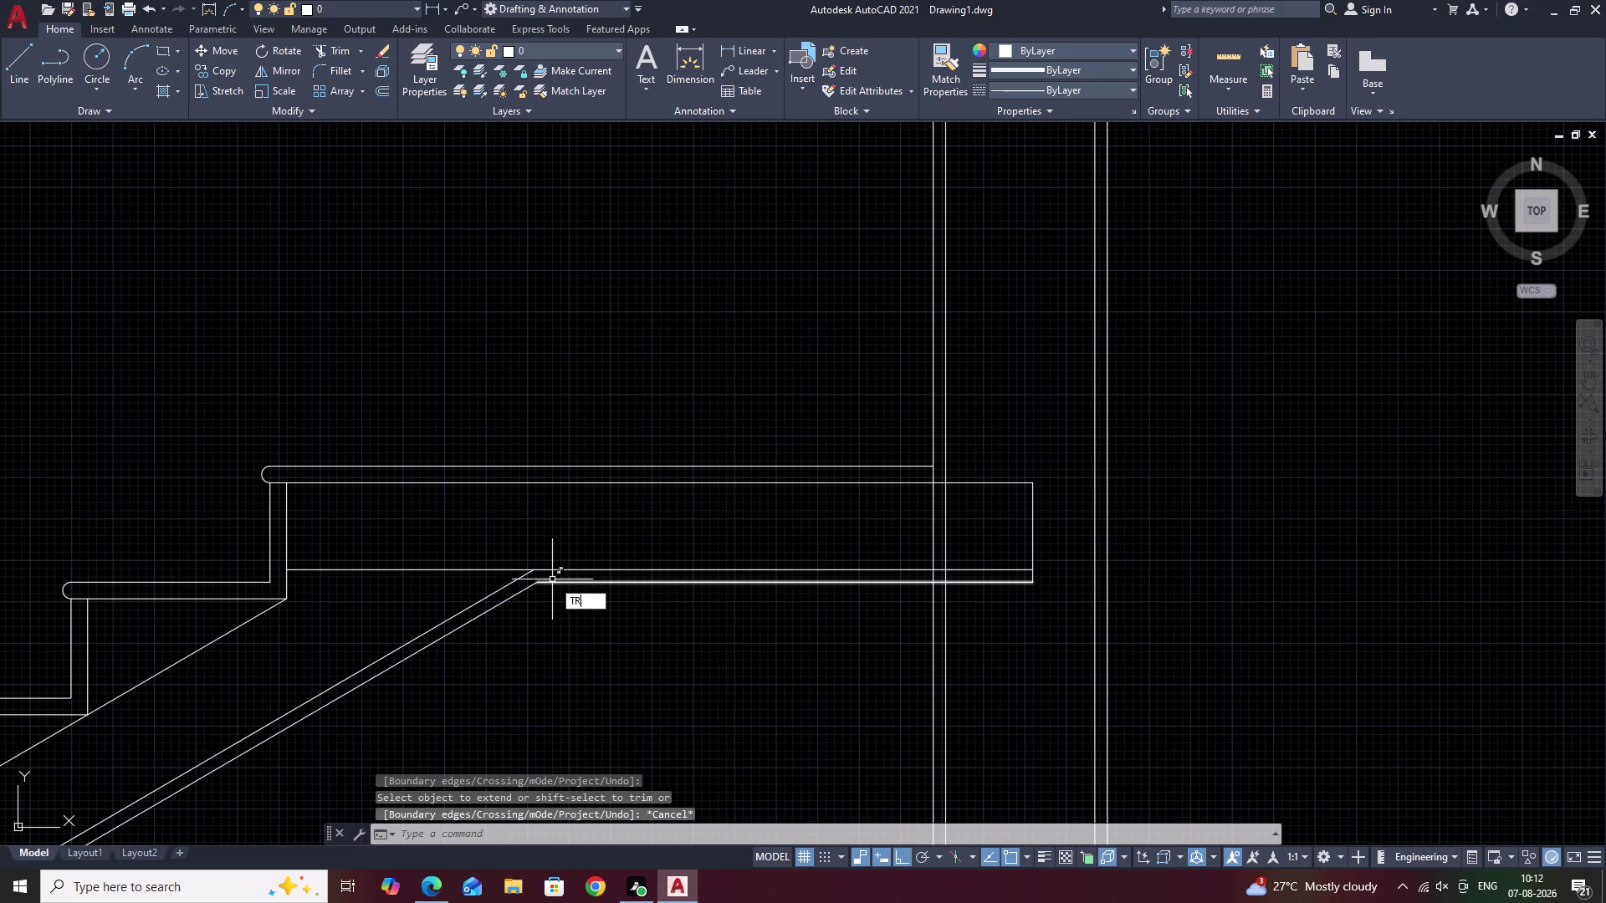
key(space)
drag(498, 533, 463, 585)
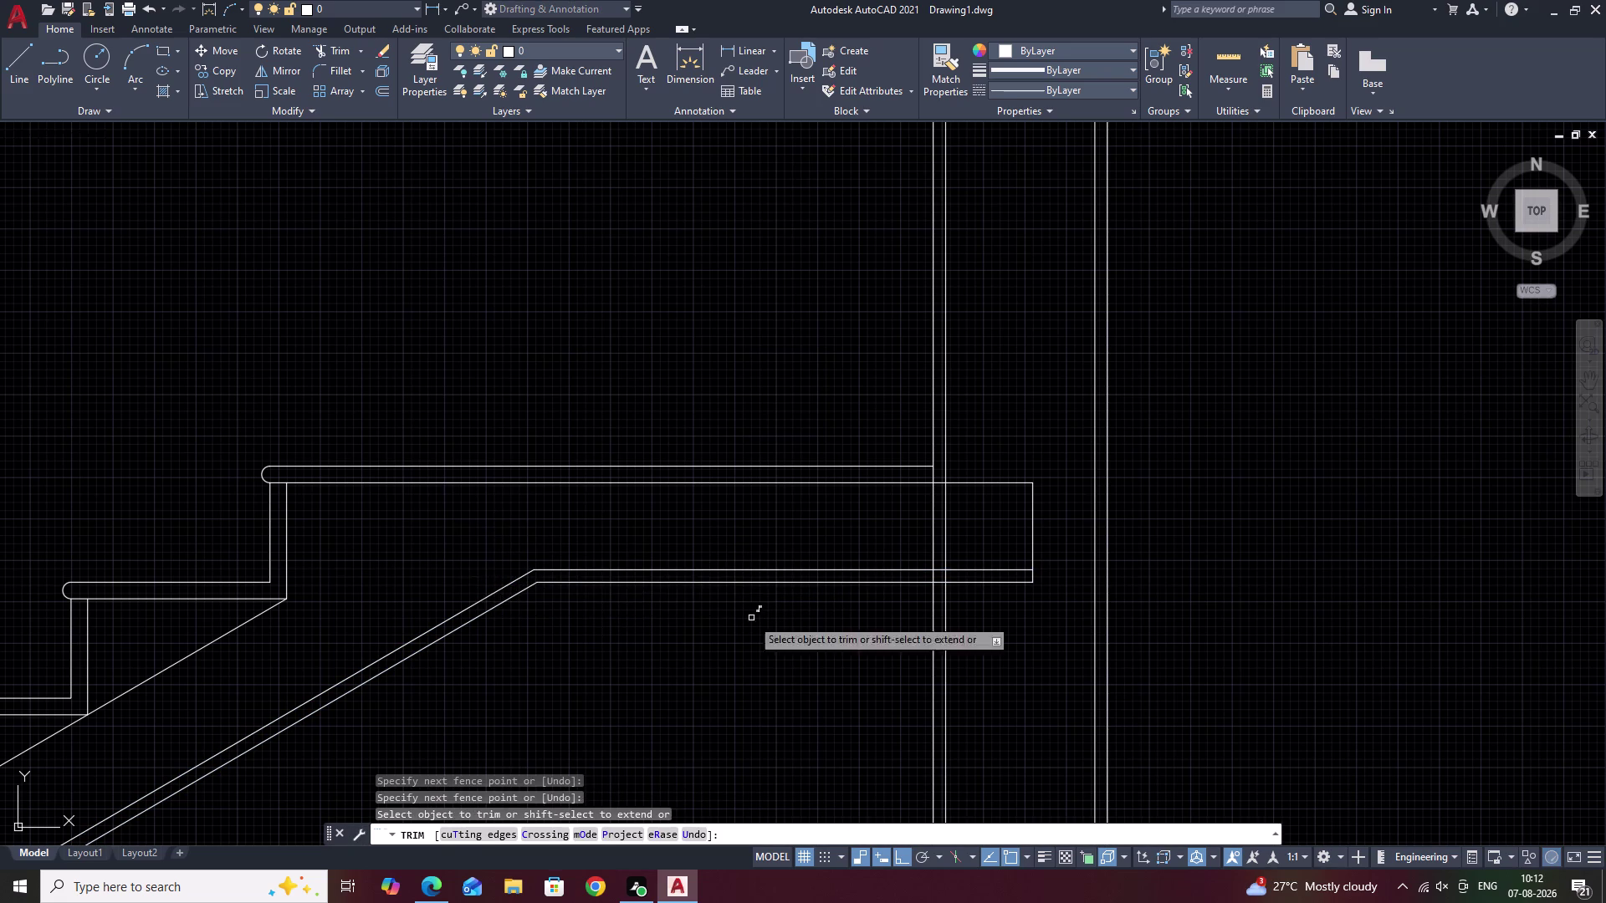
middle_drag(799, 627, 652, 633)
scroll(up, 3)
drag(806, 515, 806, 549)
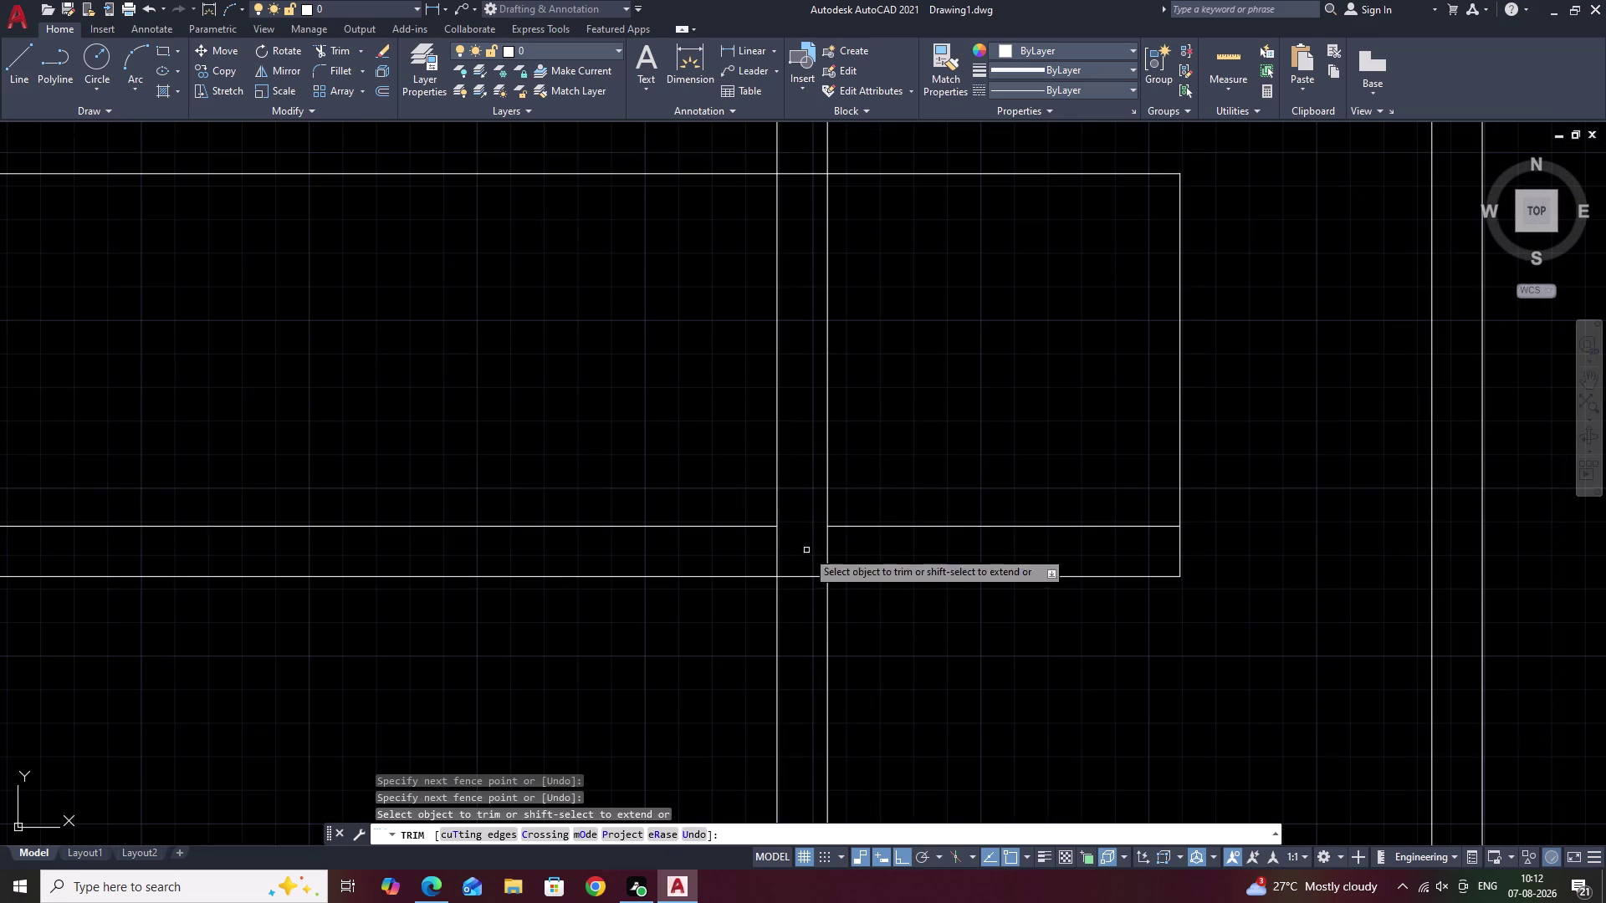
drag(978, 508, 979, 540)
scroll(down, 3)
middle_drag(1097, 610, 1115, 539)
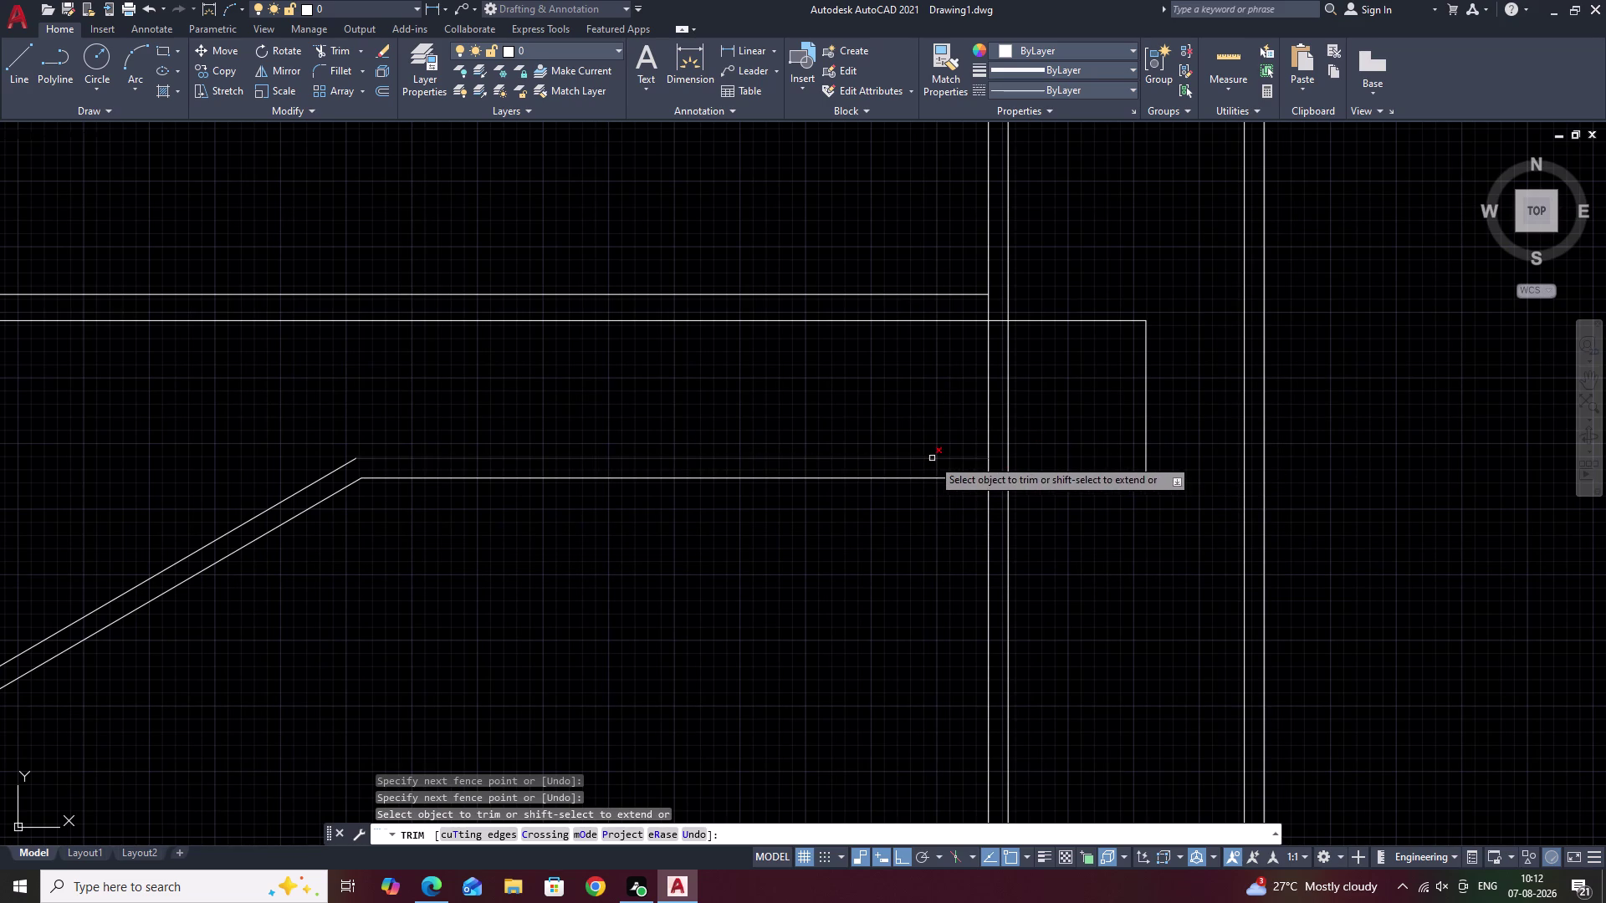
Trim the extra line under the landing after panning to view the staircase.
scroll(down, 3)
middle_drag(537, 525, 755, 382)
middle_drag(526, 556, 843, 384)
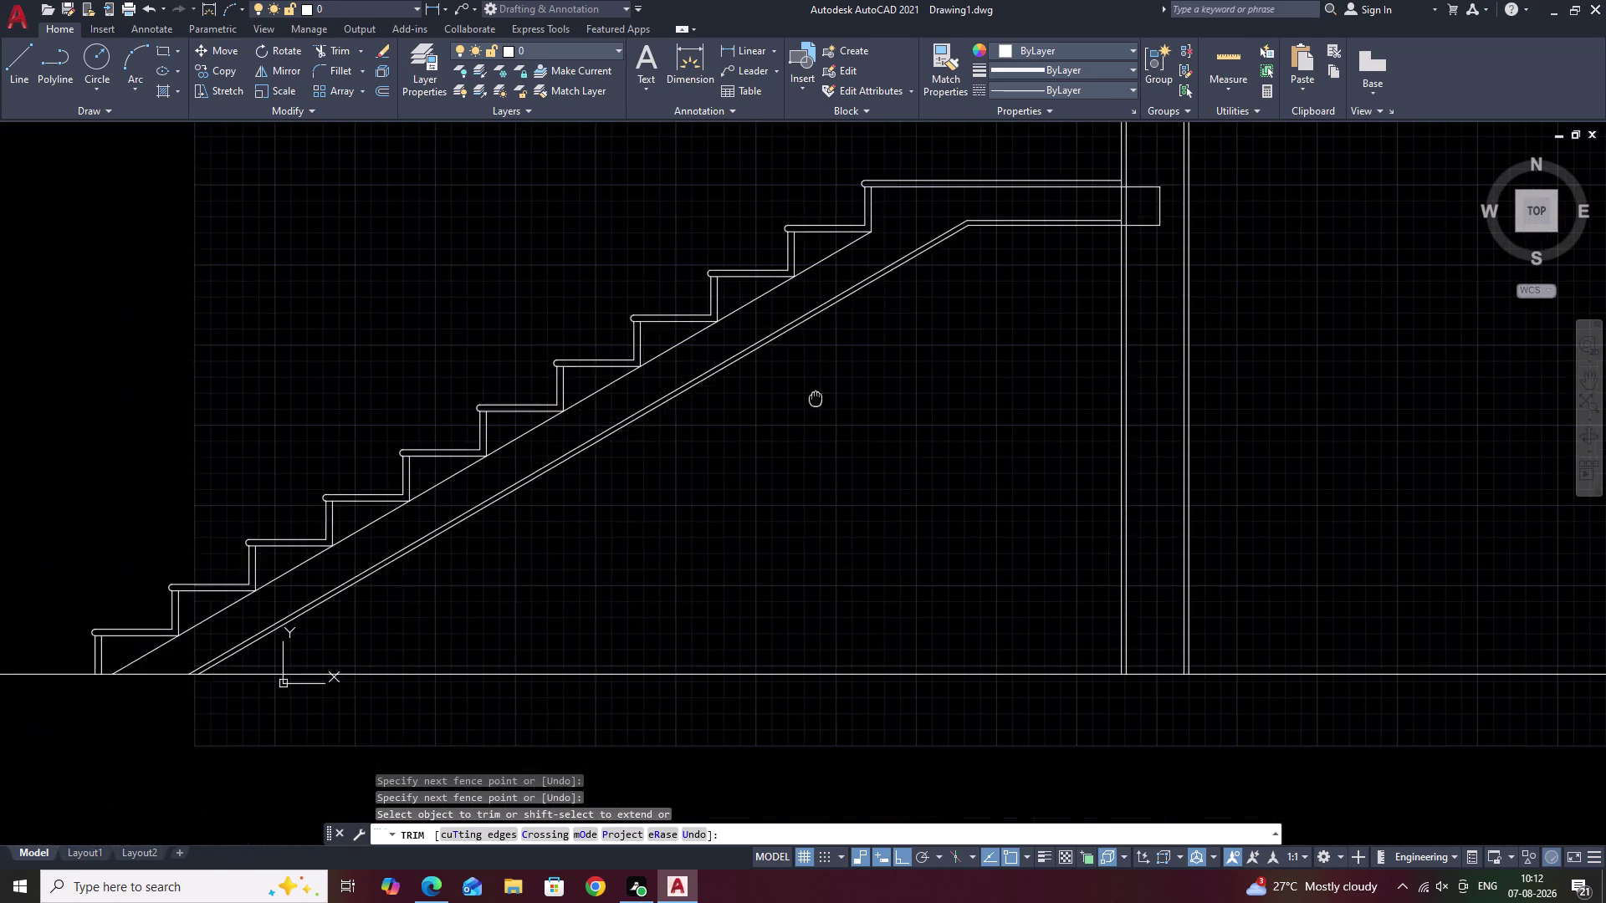
middle_drag(1022, 319, 838, 459)
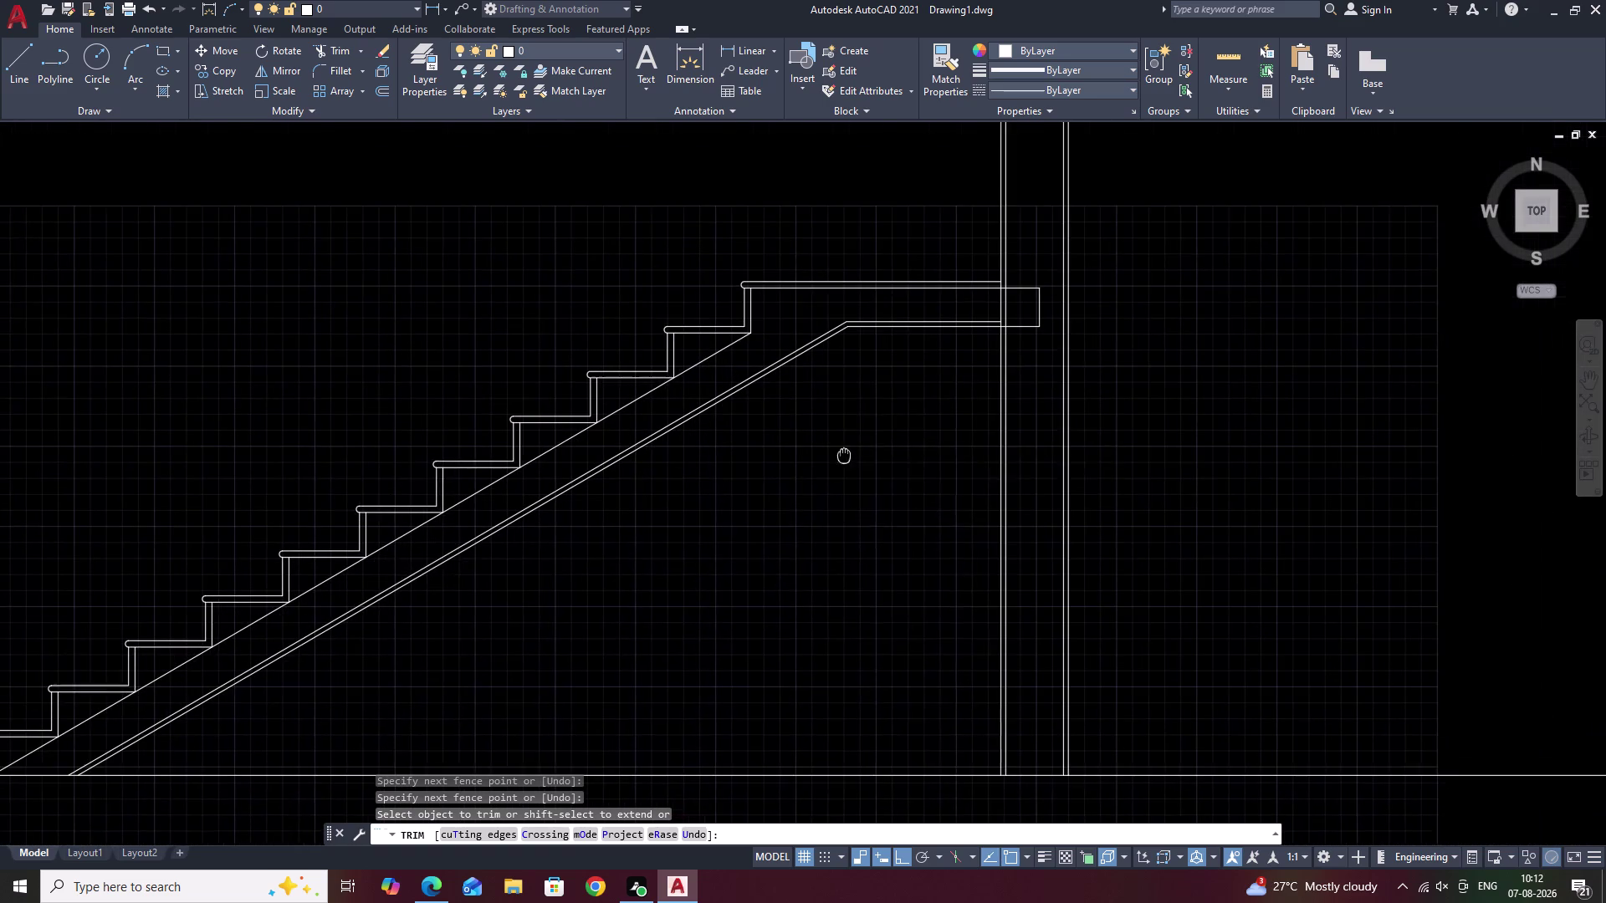
scroll(up, 3)
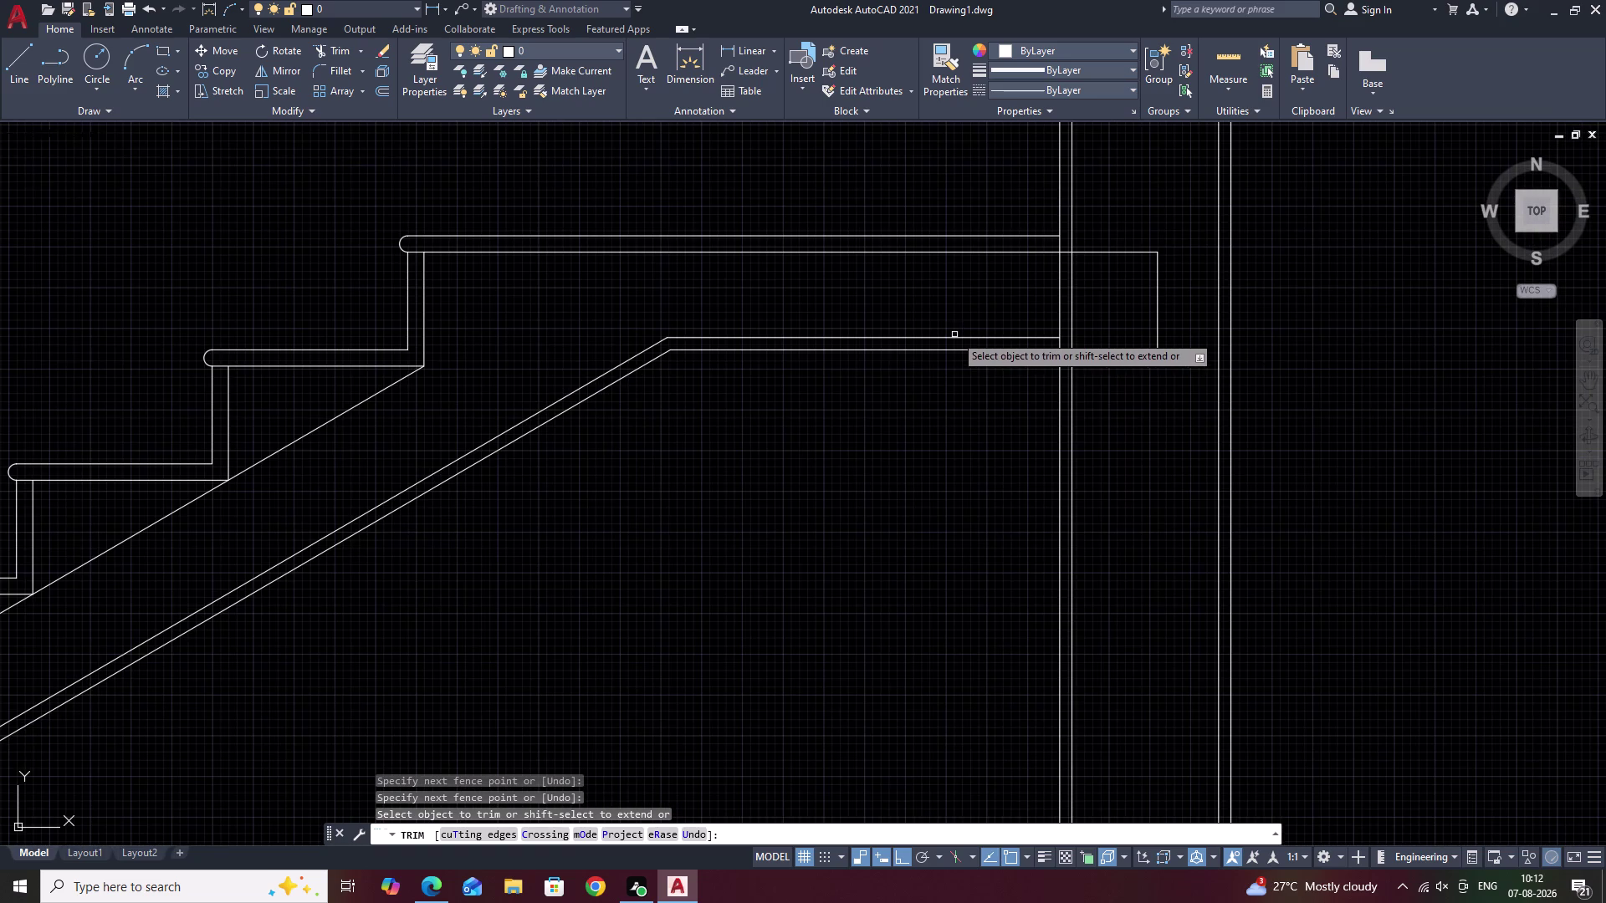
click(953, 336)
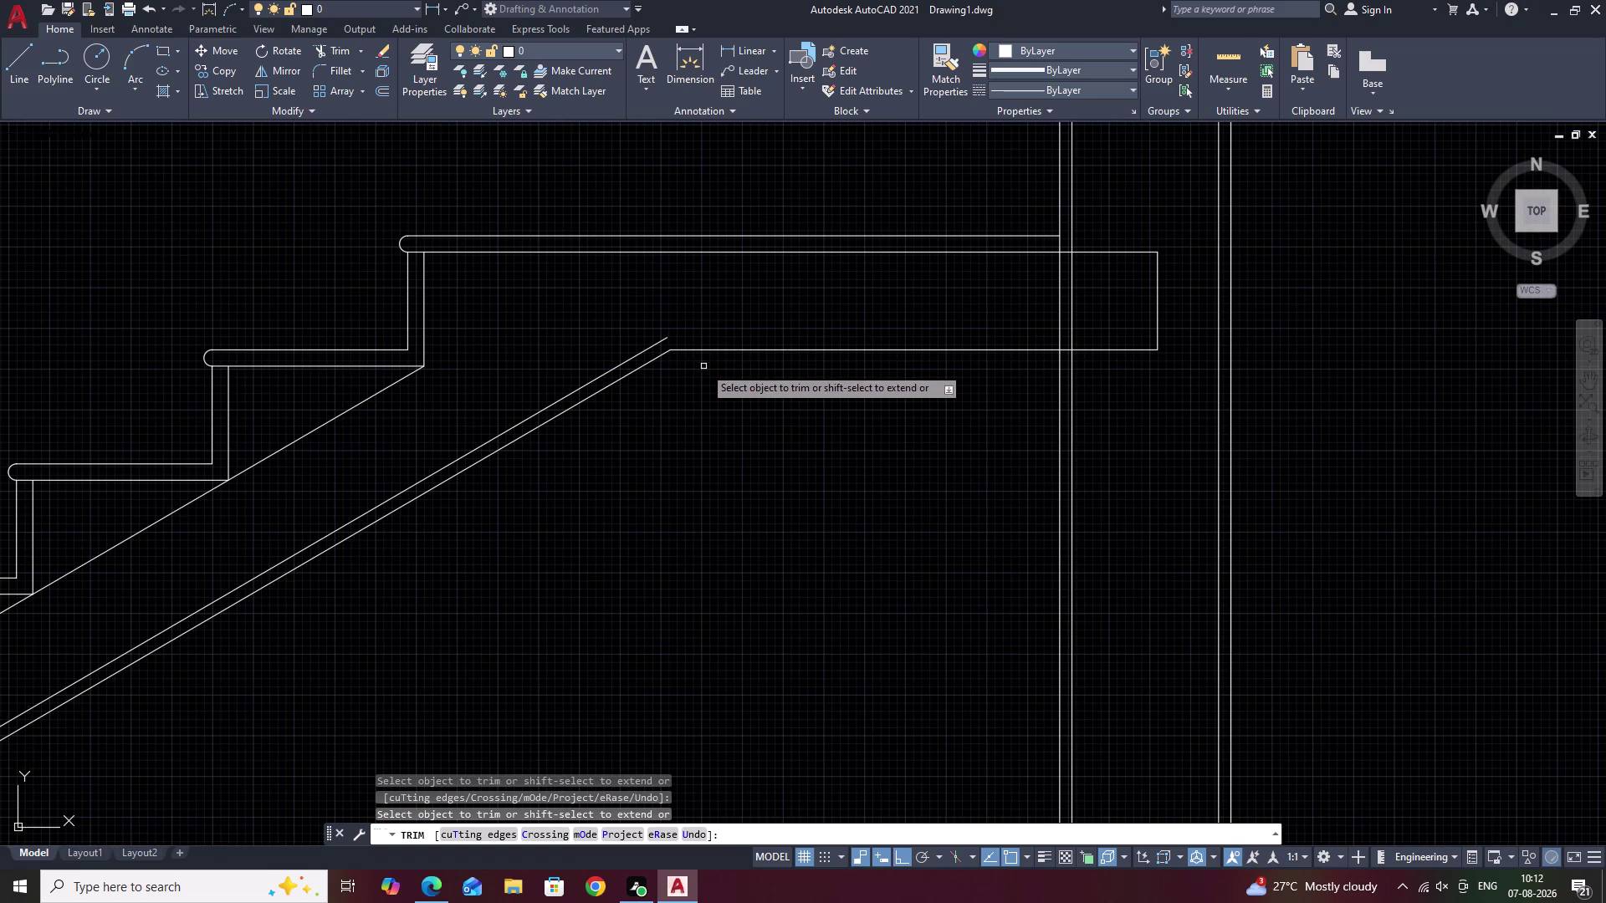
Trim the extra sloped soffit segment near the lower steps.
scroll(down, 3)
middle_drag(734, 433, 781, 430)
middle_drag(553, 483, 829, 457)
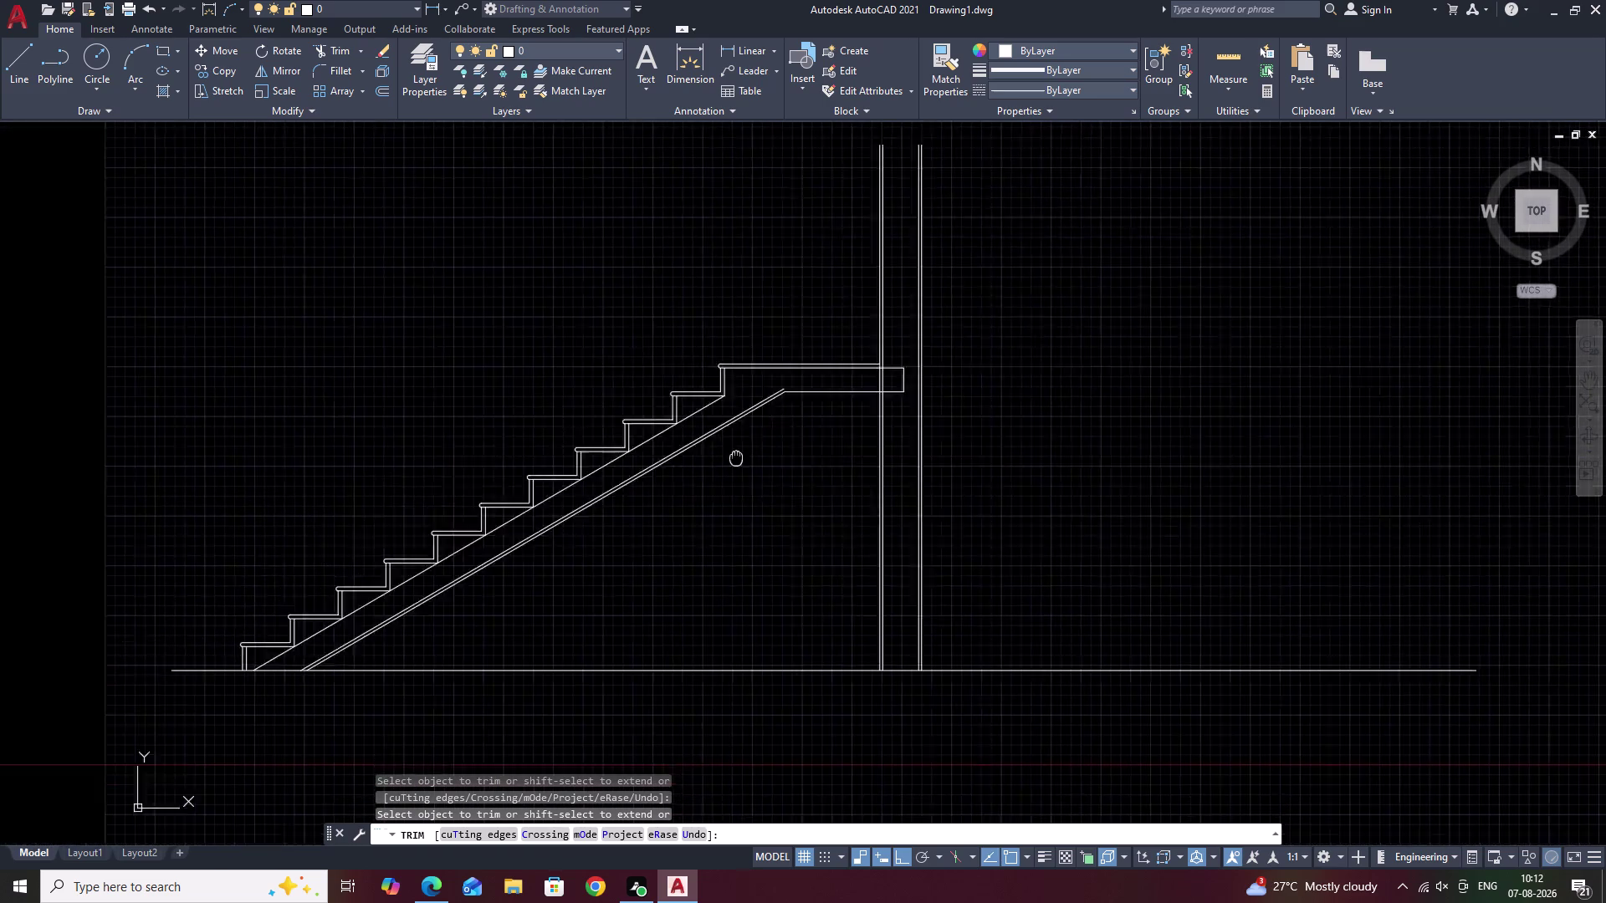
middle_drag(829, 458, 831, 457)
scroll(up, 3)
scroll(up, 3)
click(842, 509)
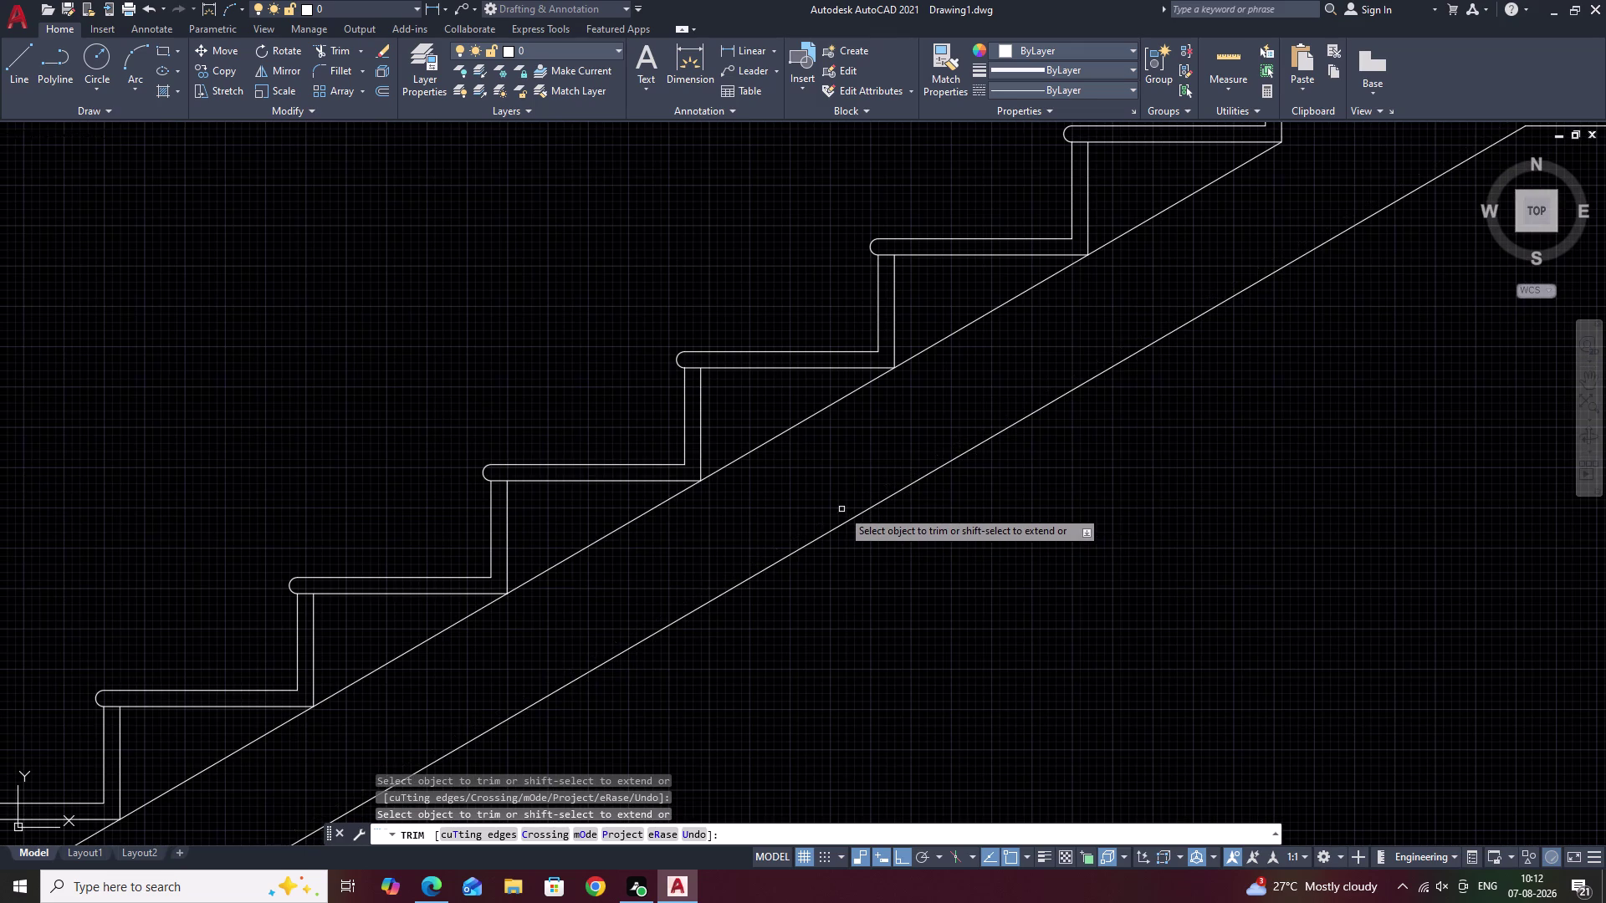
scroll(down, 3)
scroll(down, 3)
middle_drag(997, 516, 886, 509)
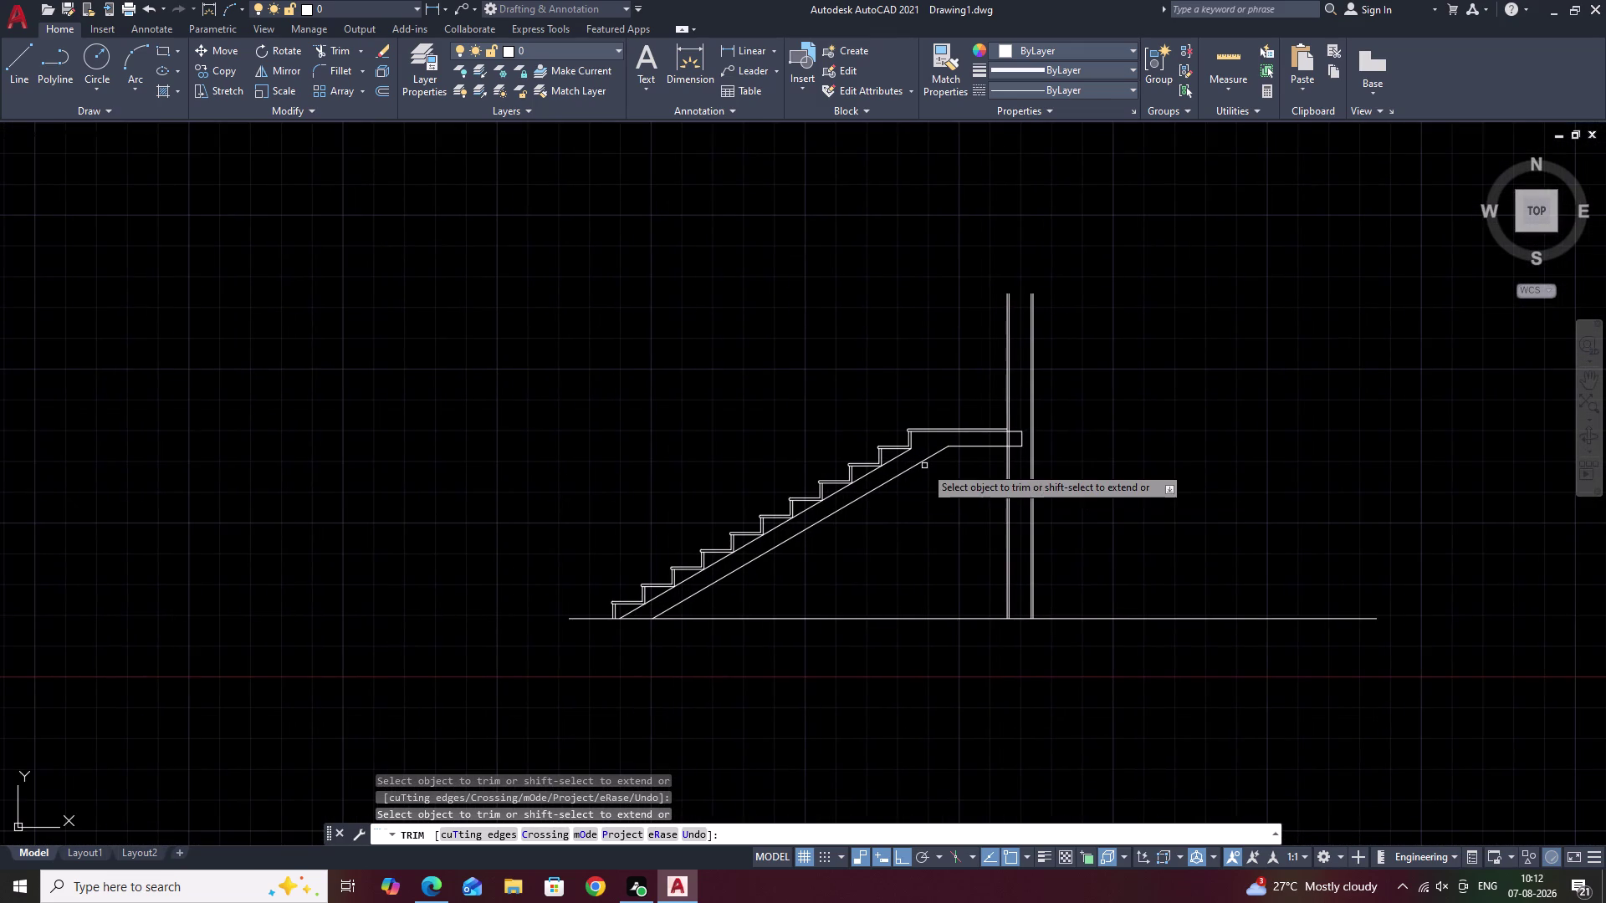
scroll(up, 3)
scroll(up, 3)
key(Escape)
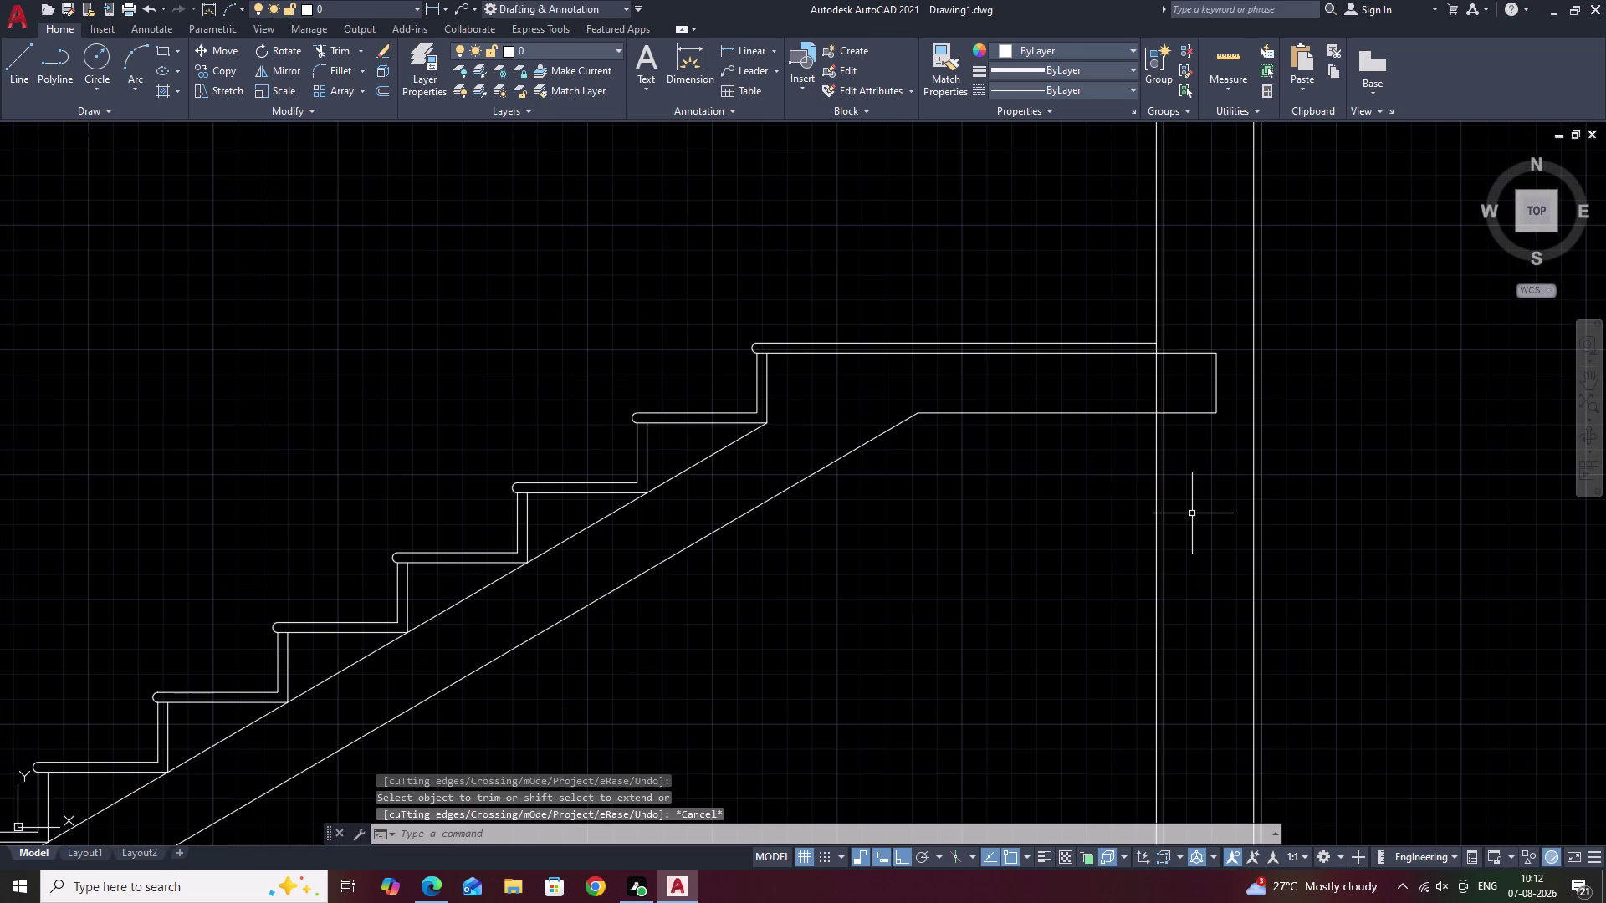
text(O)
key(space)
Offset the sloped soffit line and landing underside 0.75 downward.
key(6)
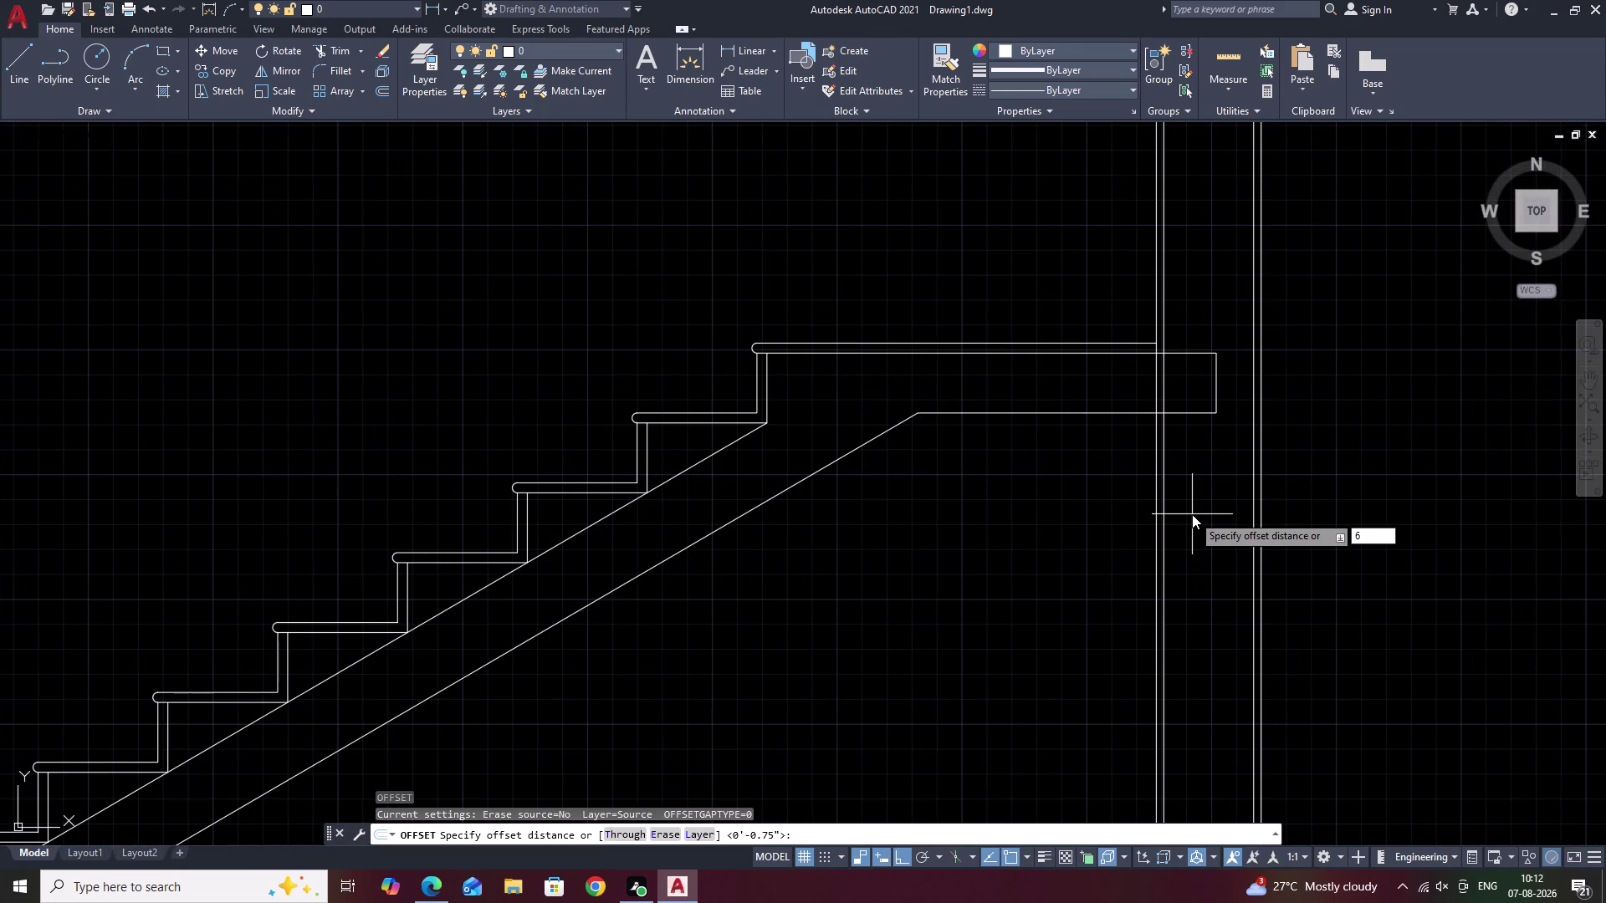
key(BackSpace)
text(.75)
key(space)
click(752, 507)
click(769, 524)
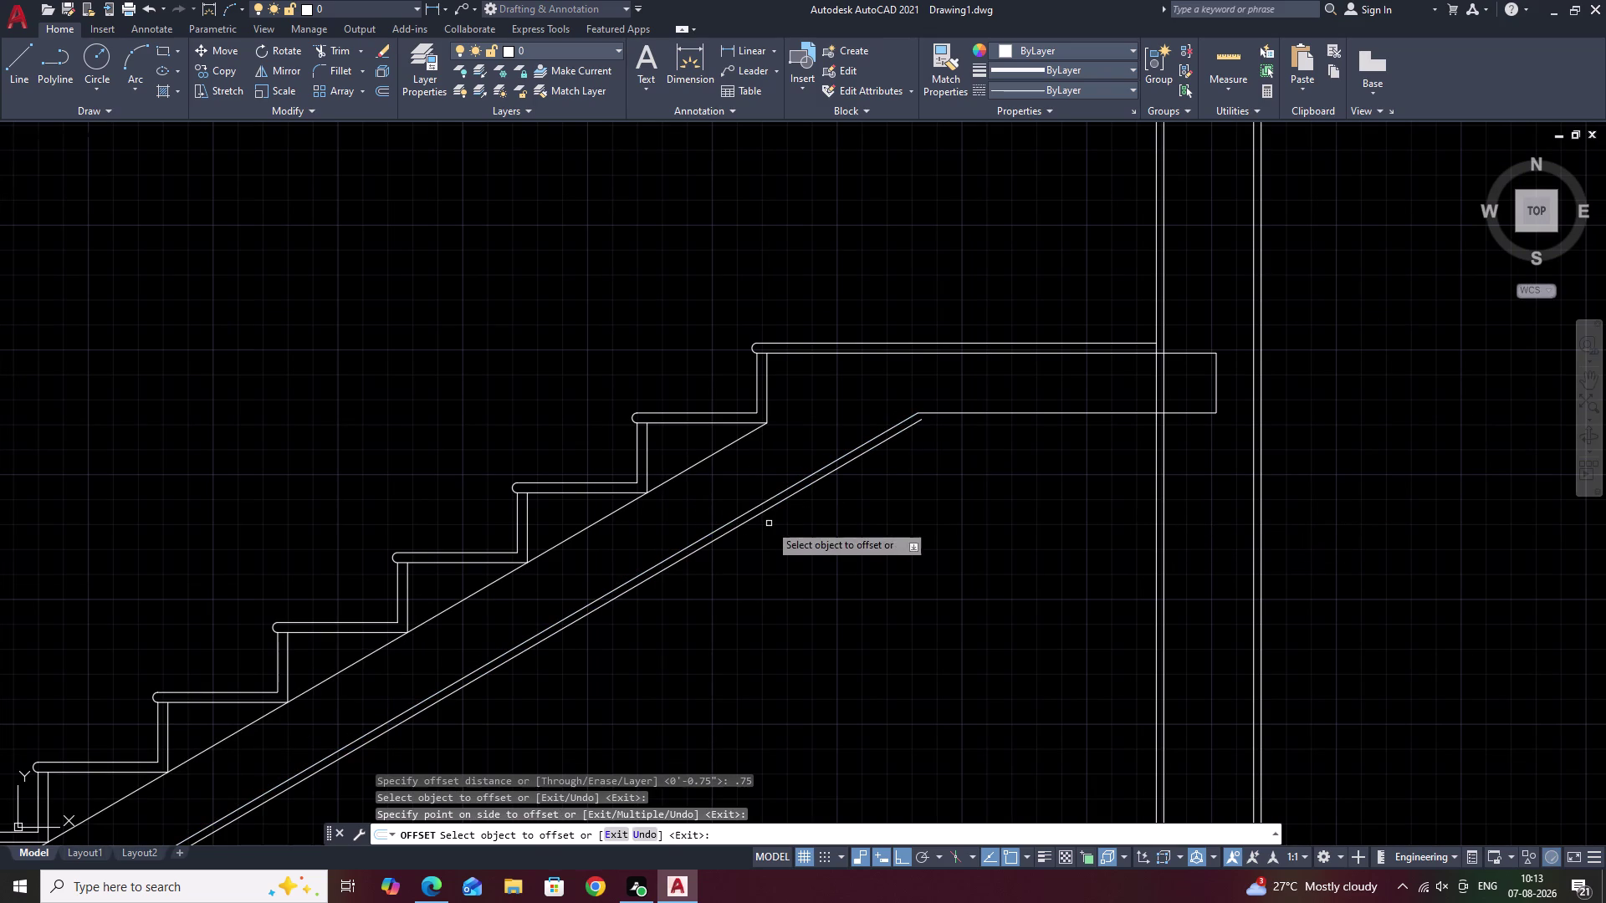
click(1029, 413)
click(1029, 429)
key(Escape)
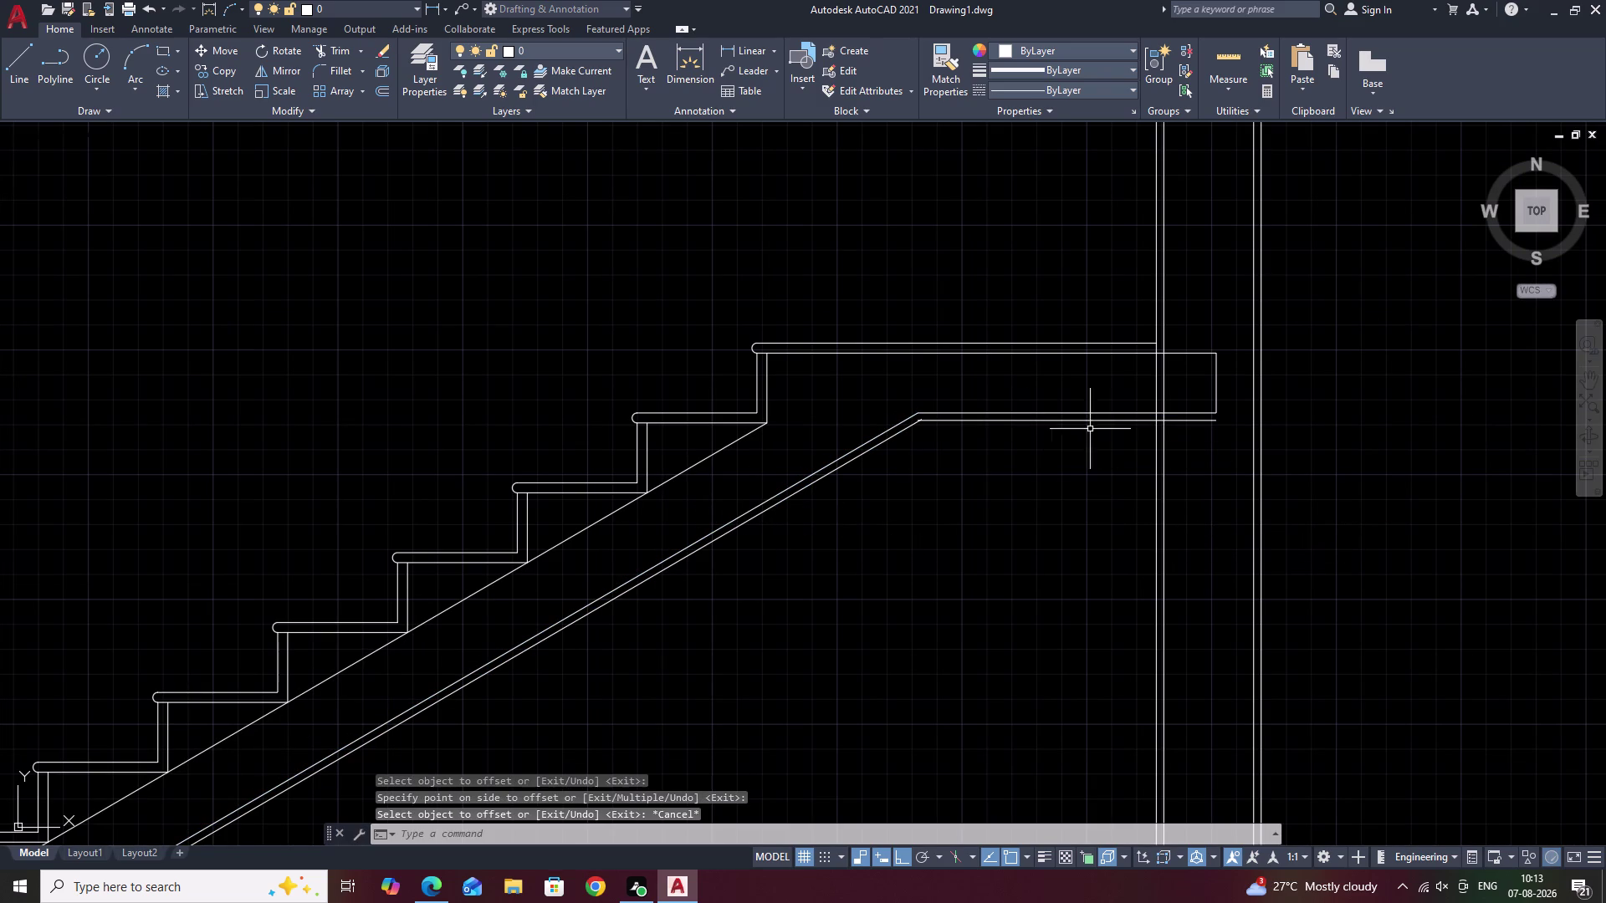
Trim two line ends under the landing, then pan toward the bottom of the stairs.
text(TR)
key(space)
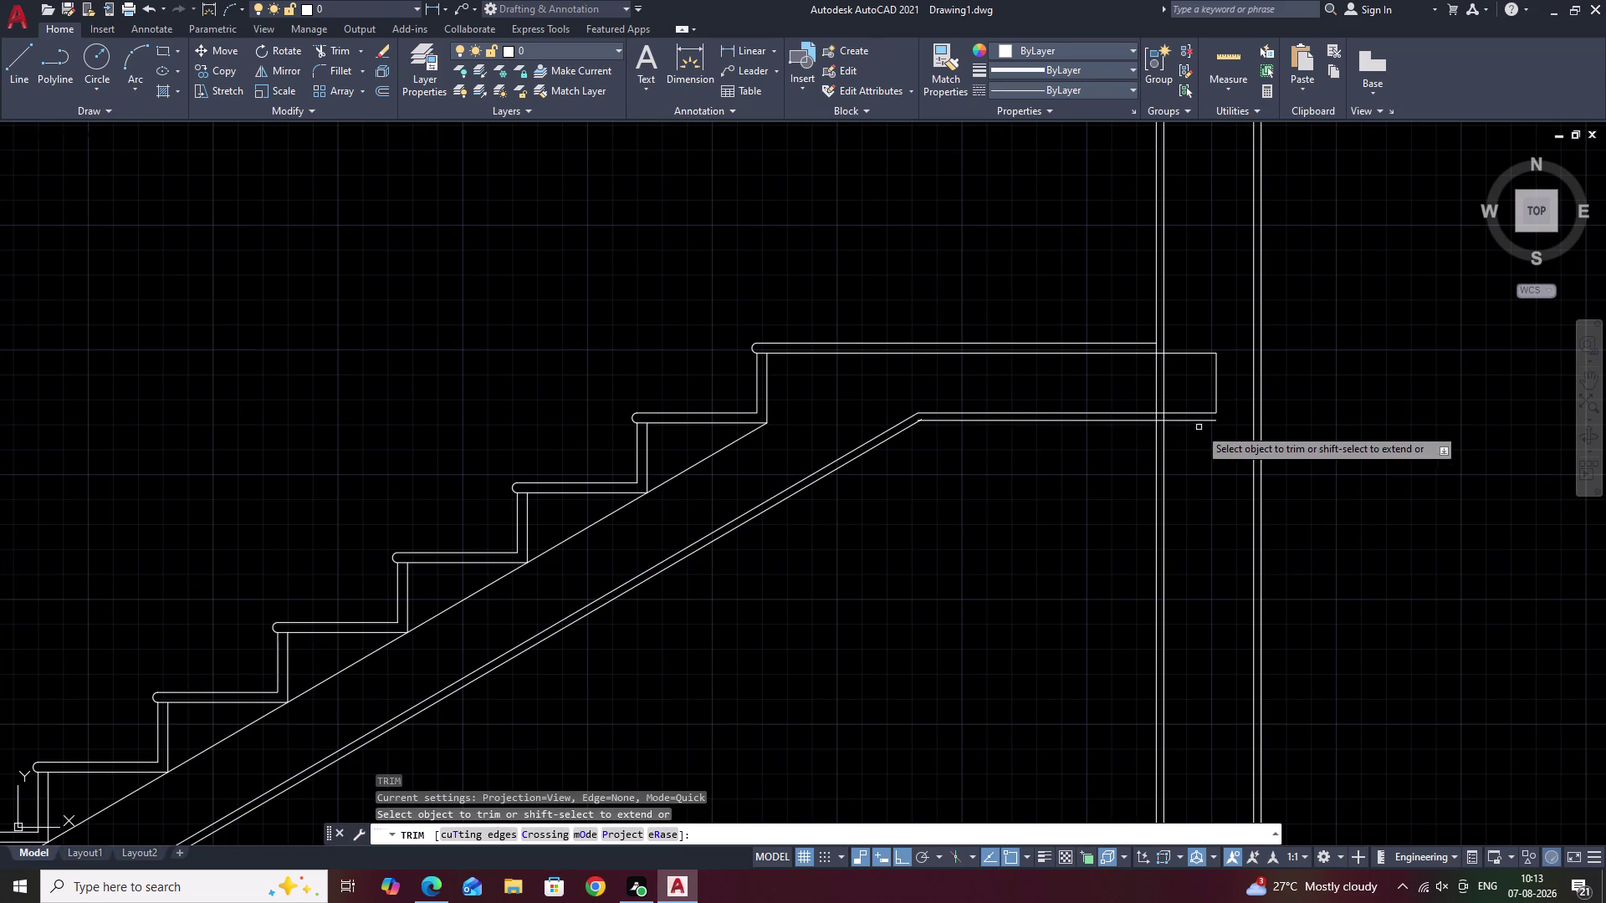
scroll(up, 3)
click(1153, 392)
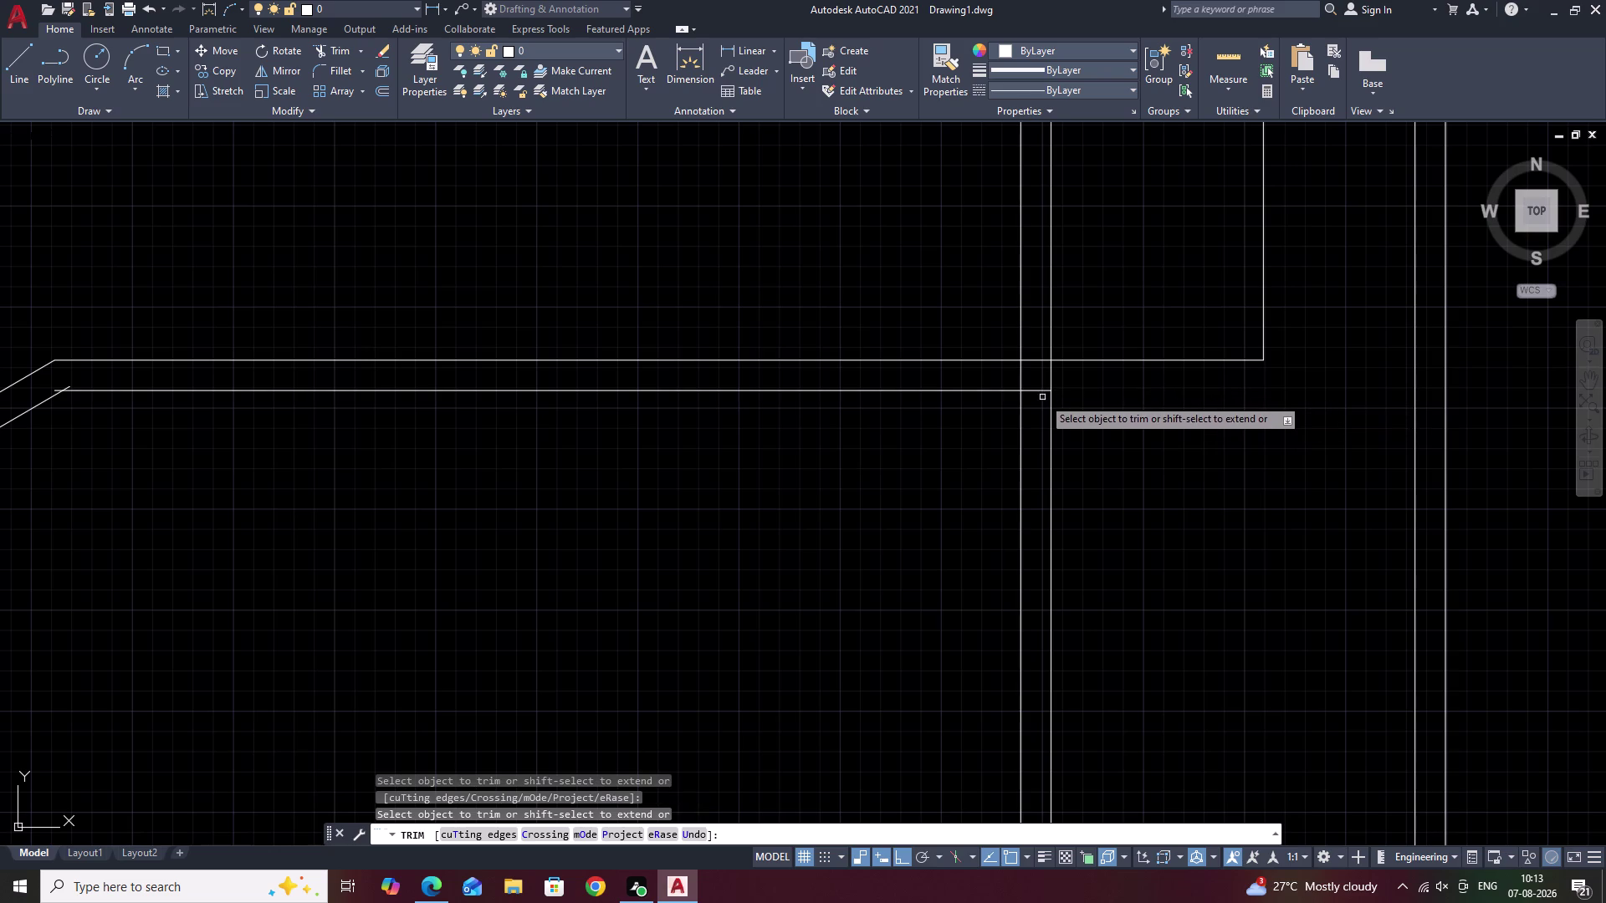
click(1034, 390)
scroll(down, 3)
middle_drag(1003, 507, 1079, 429)
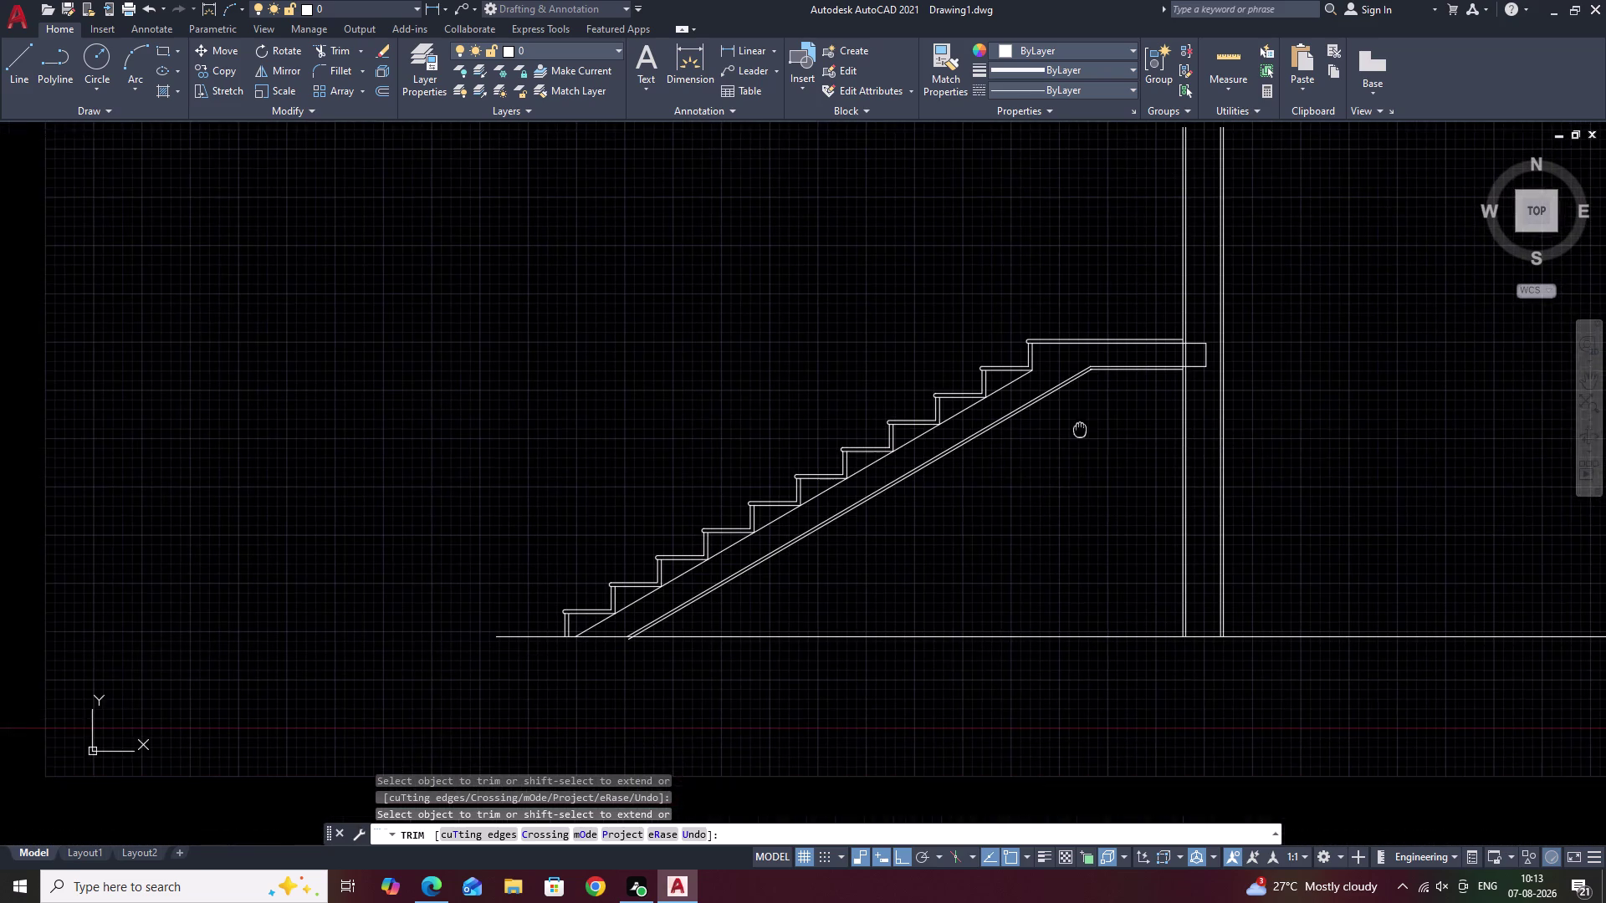
key(Escape)
scroll(up, 3)
middle_drag(978, 478, 1188, 331)
middle_drag(1044, 458, 1153, 394)
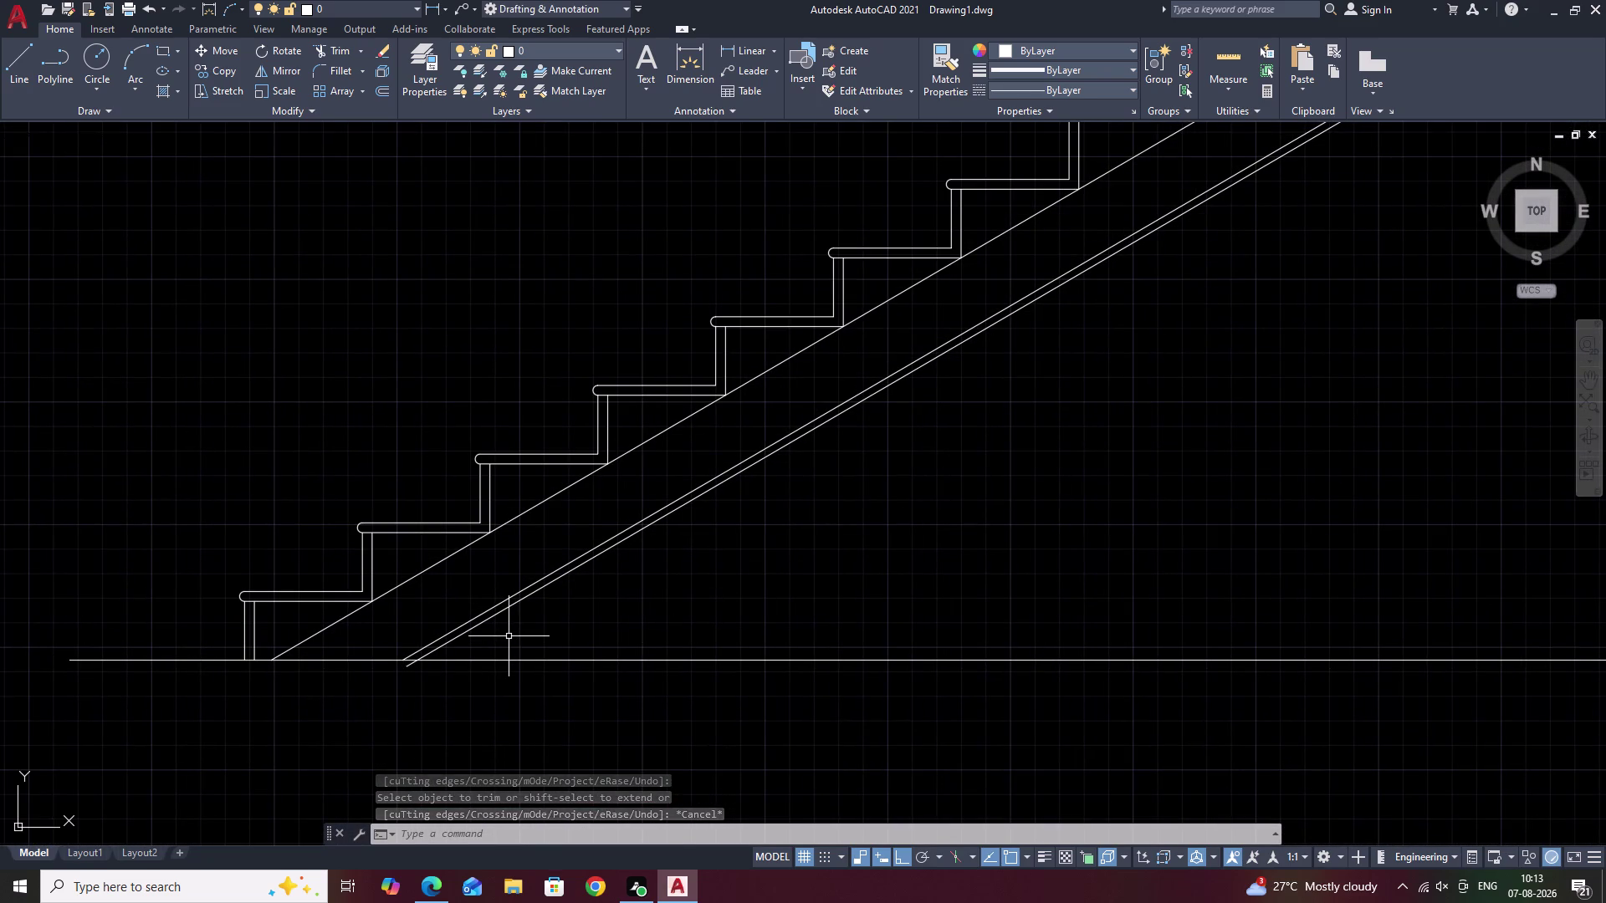
Trim the soffit line's end at the floor.
text(TR)
key(space)
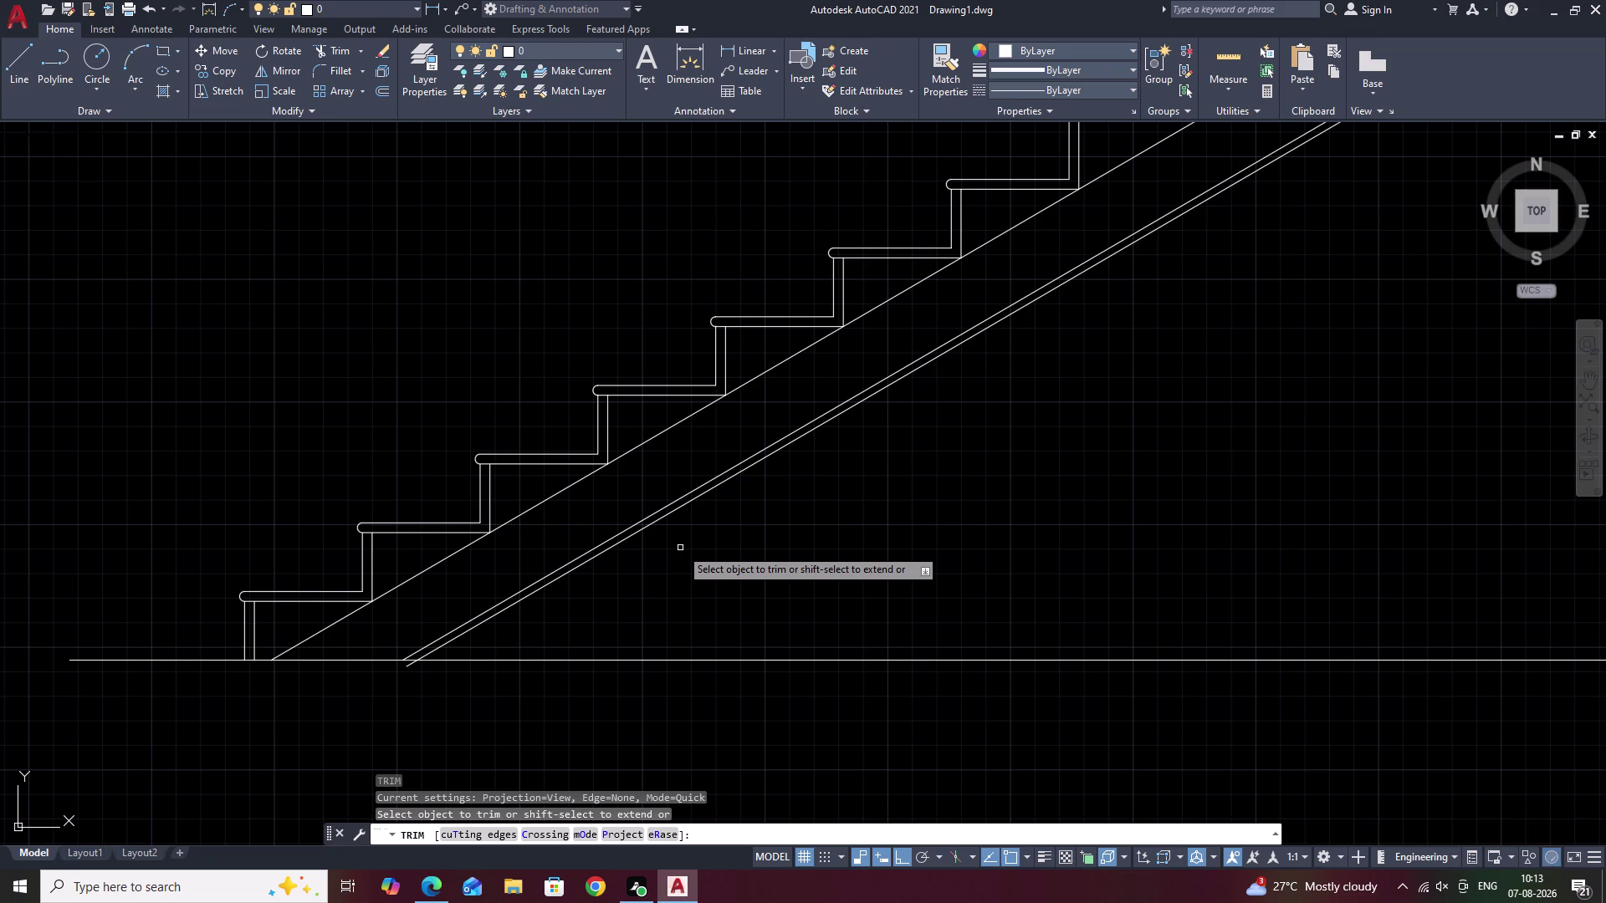
scroll(up, 3)
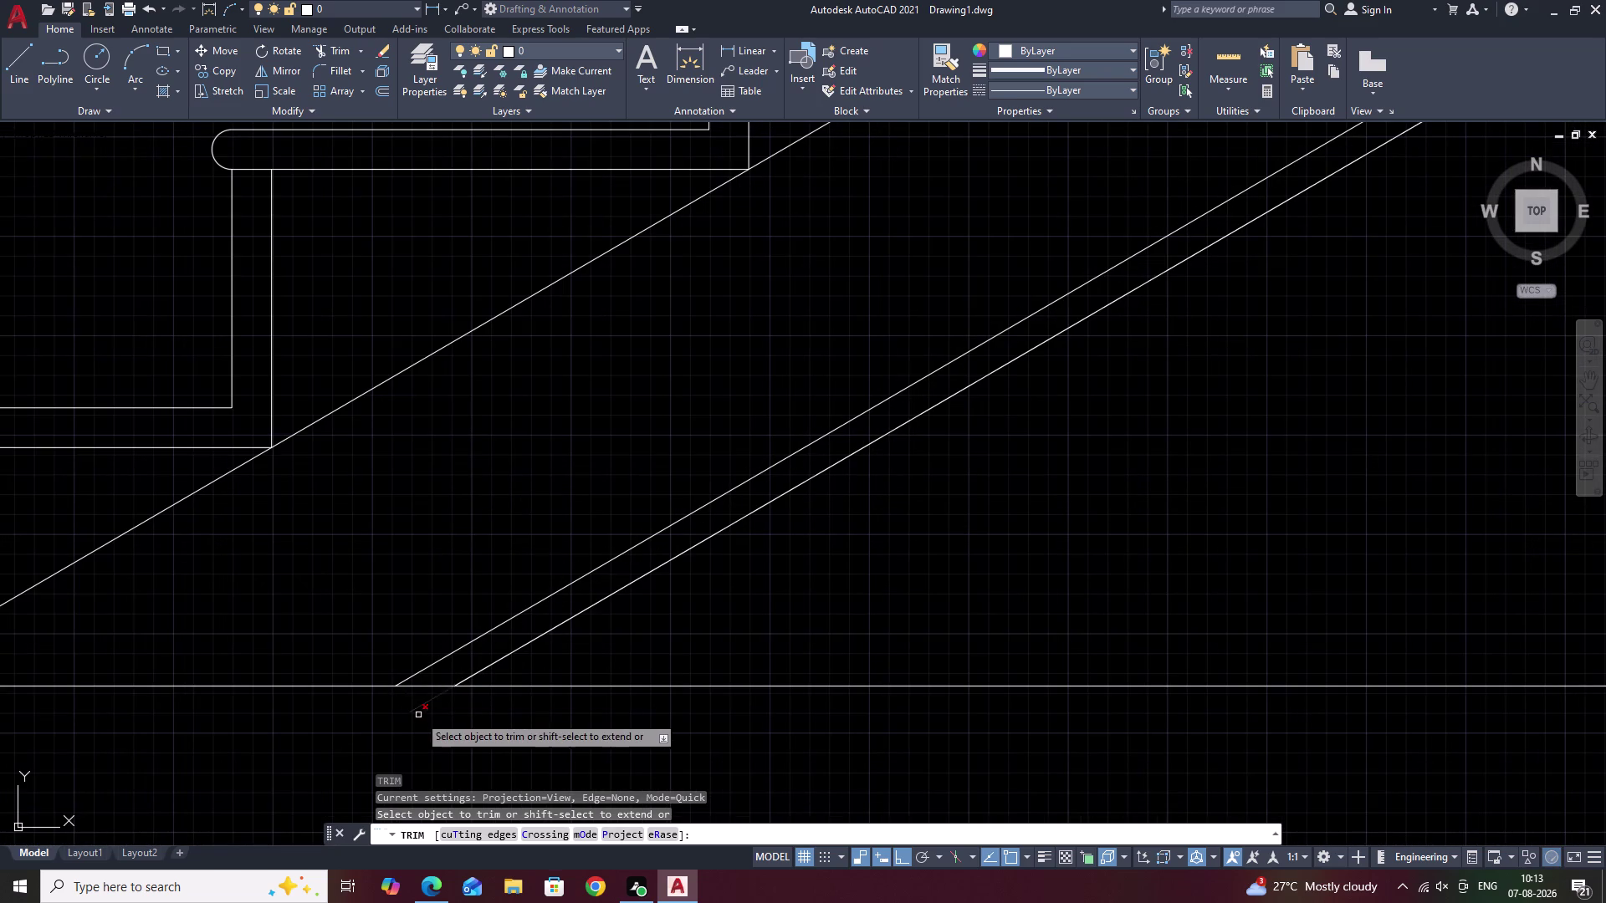
click(430, 700)
scroll(down, 3)
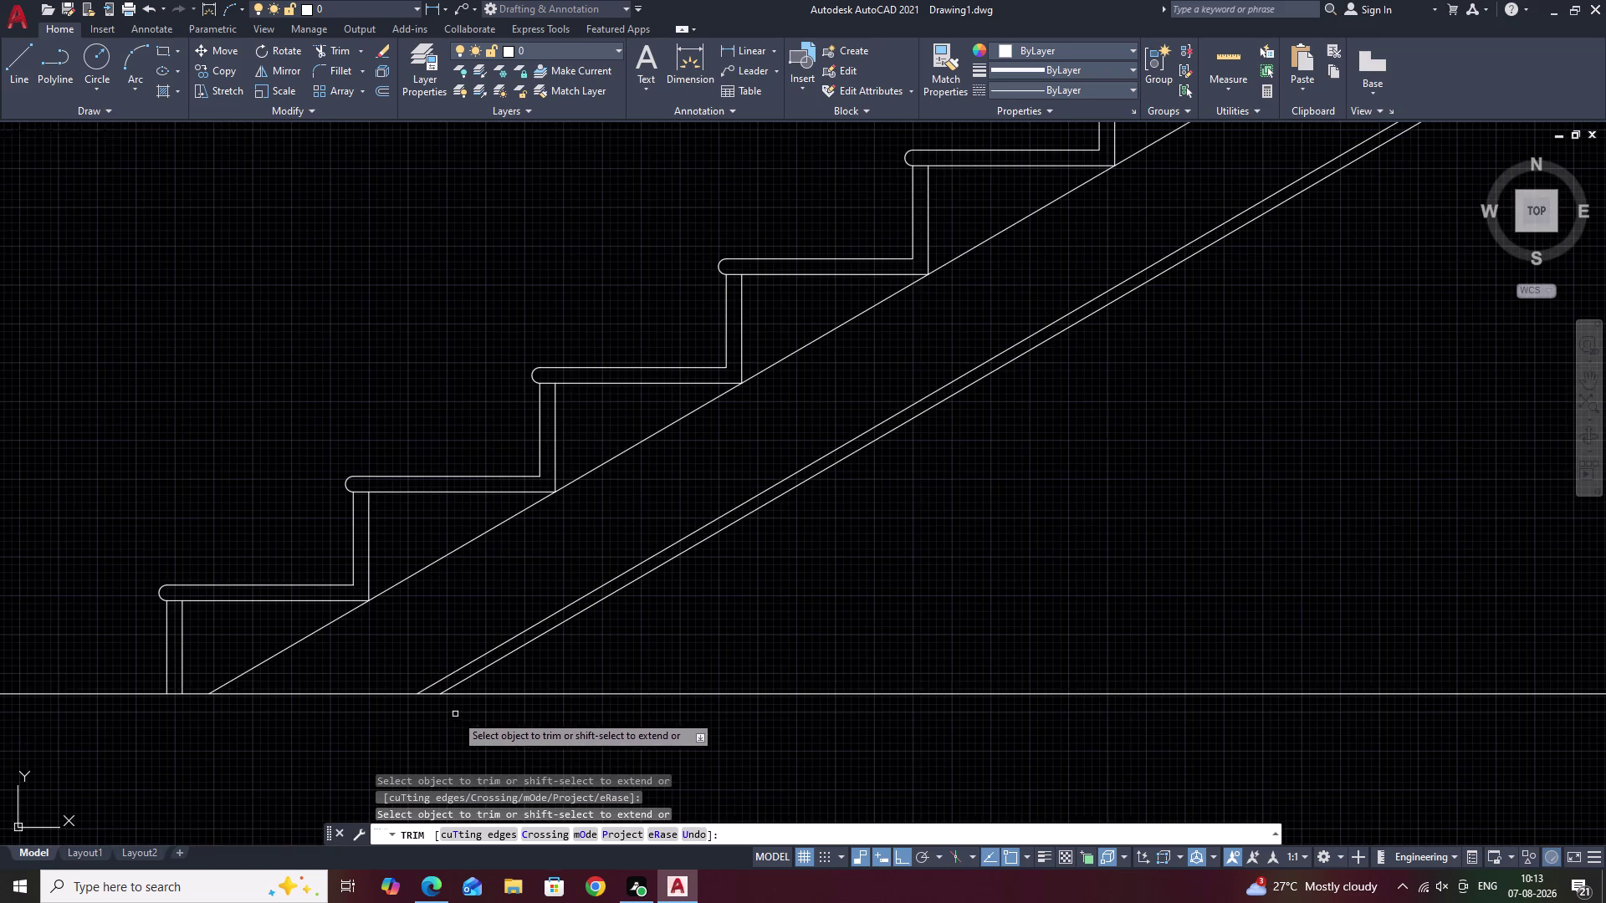
middle_drag(463, 715, 515, 686)
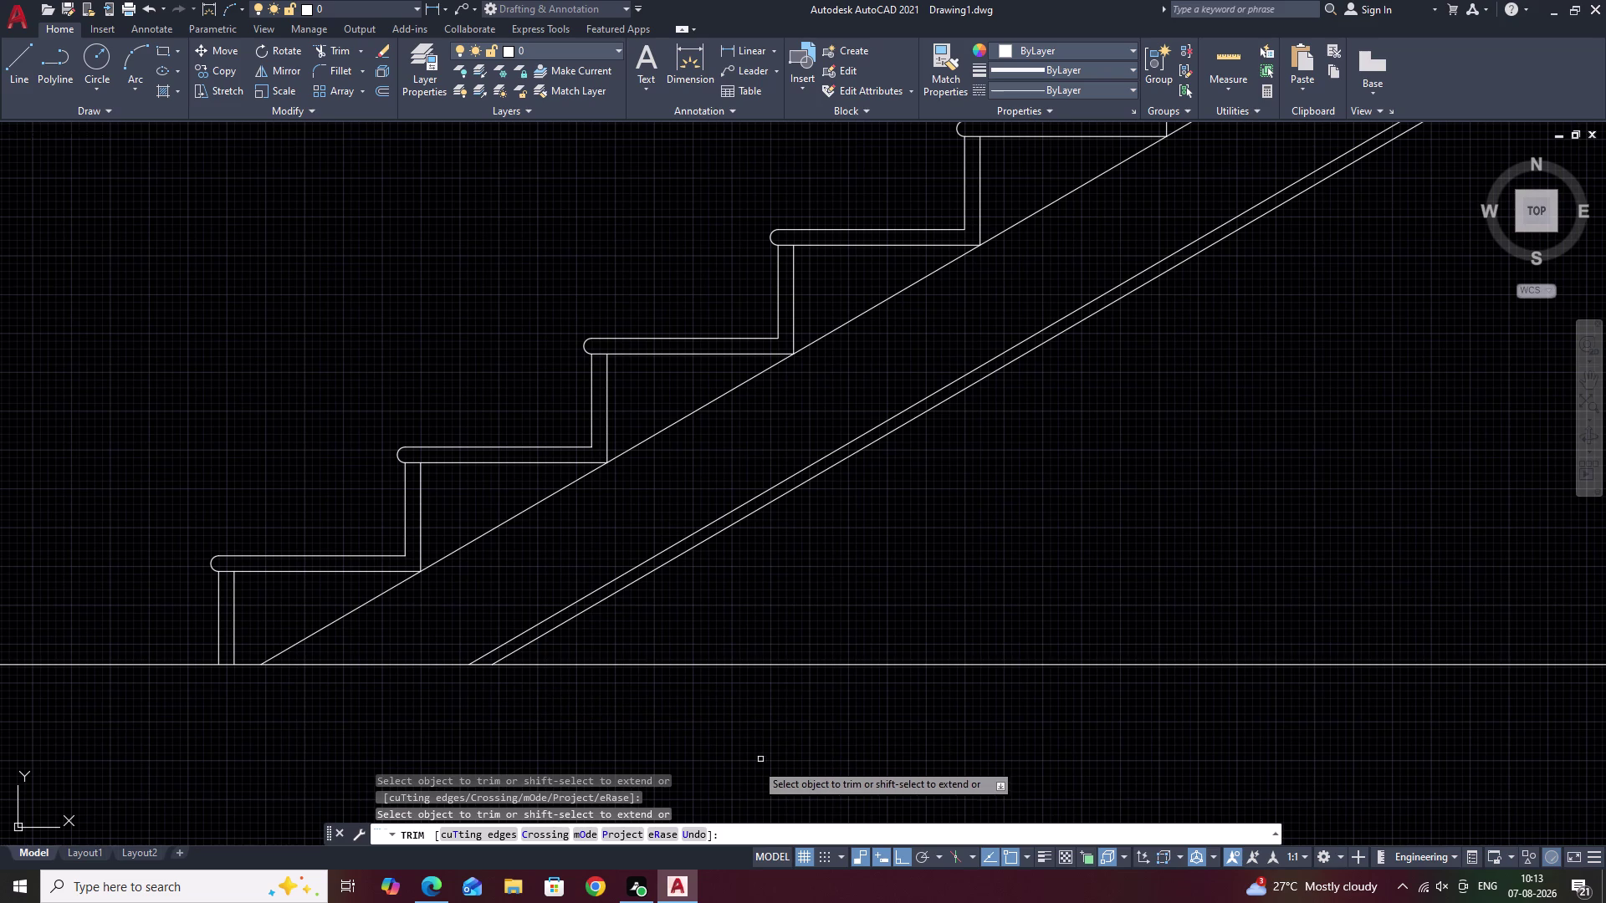
Trim the landing line stubs past the soffit–landing junction.
scroll(down, 3)
middle_drag(990, 529, 588, 619)
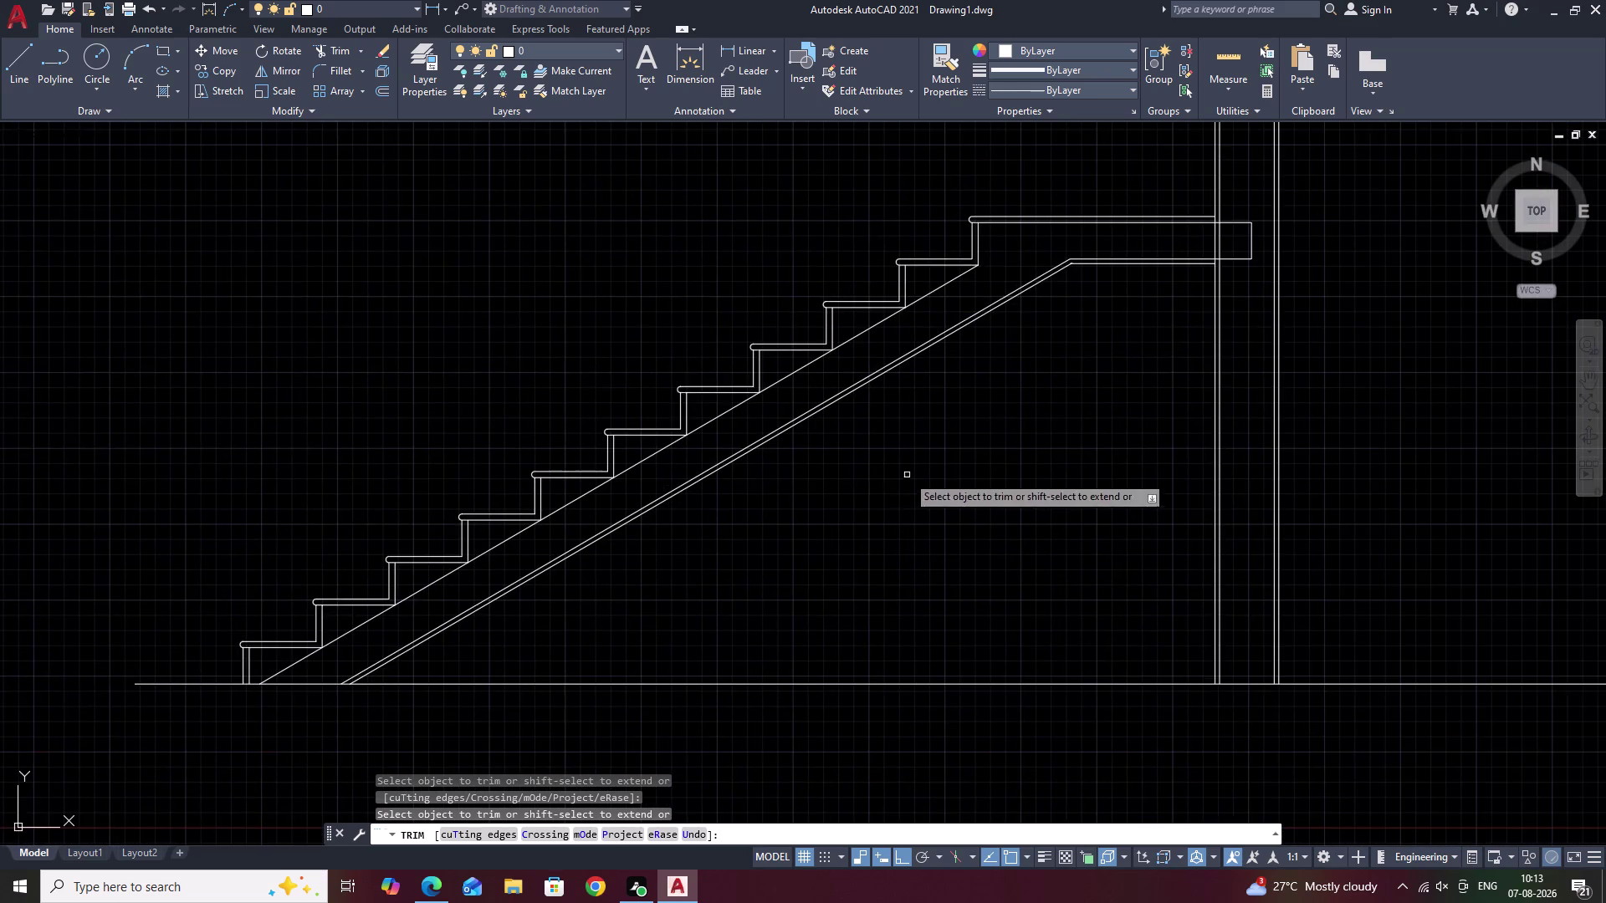
middle_drag(906, 475, 778, 543)
scroll(up, 3)
scroll(up, 3)
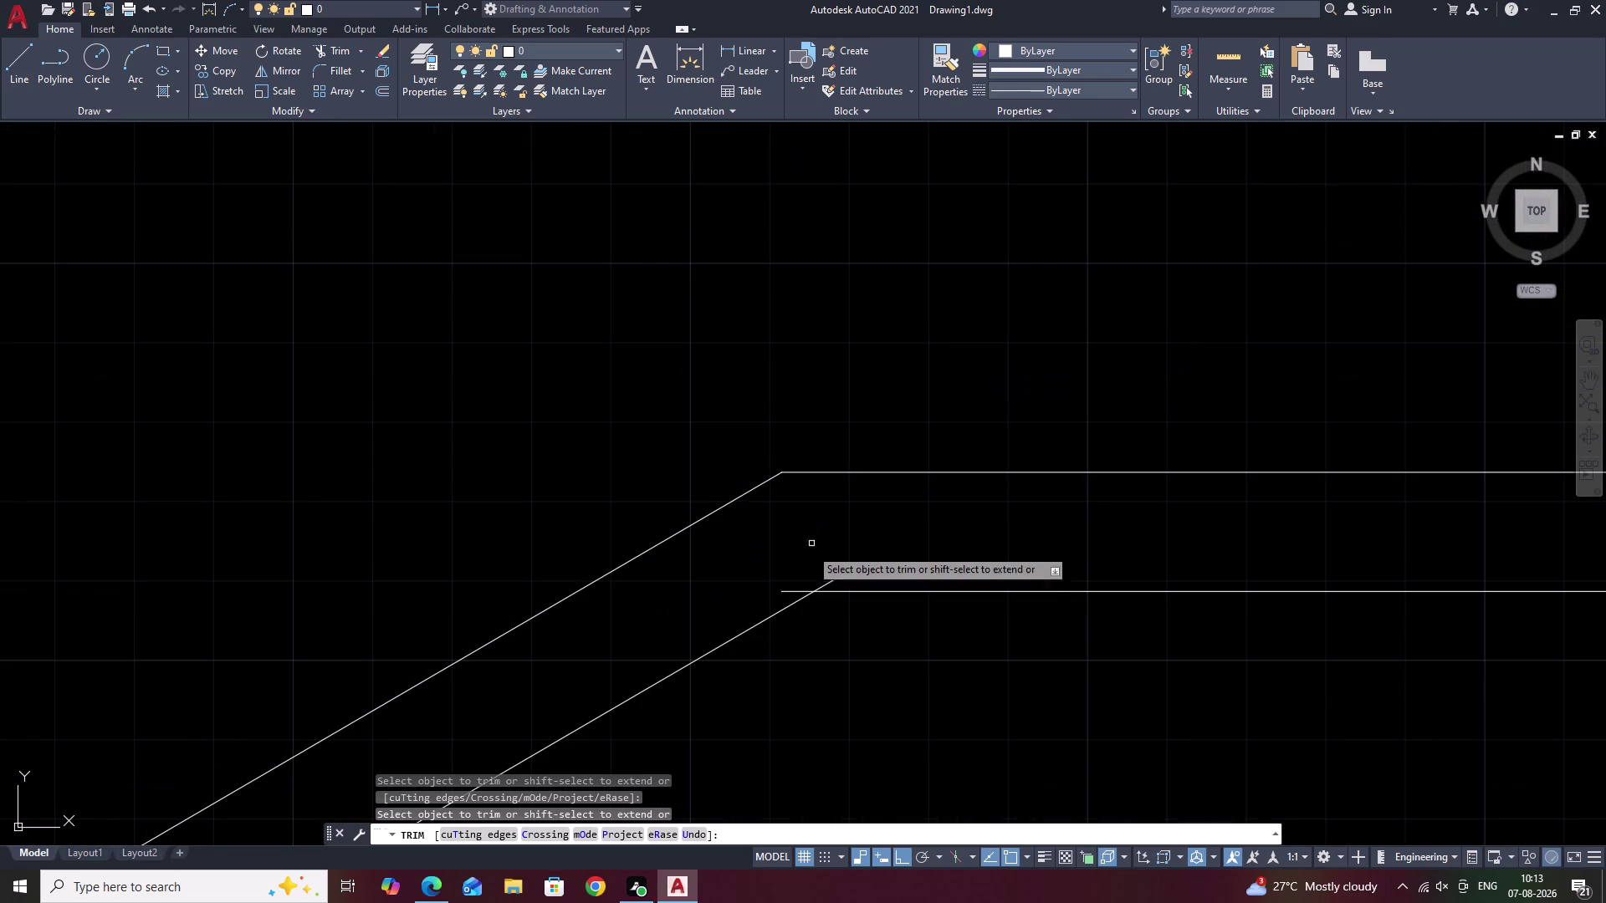
click(837, 579)
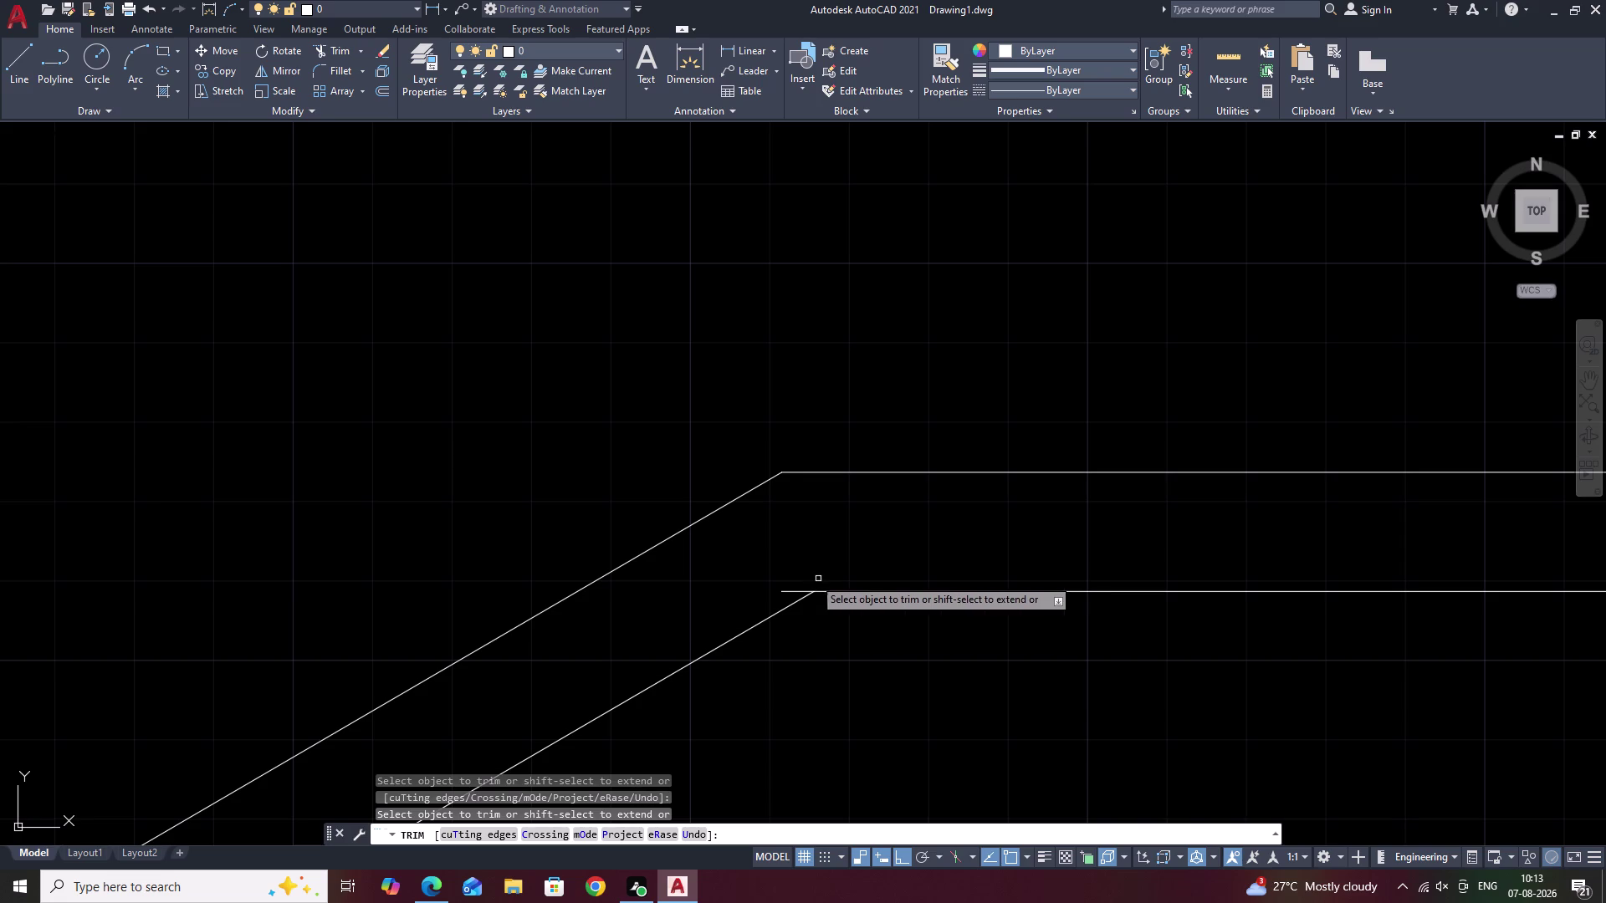
click(798, 591)
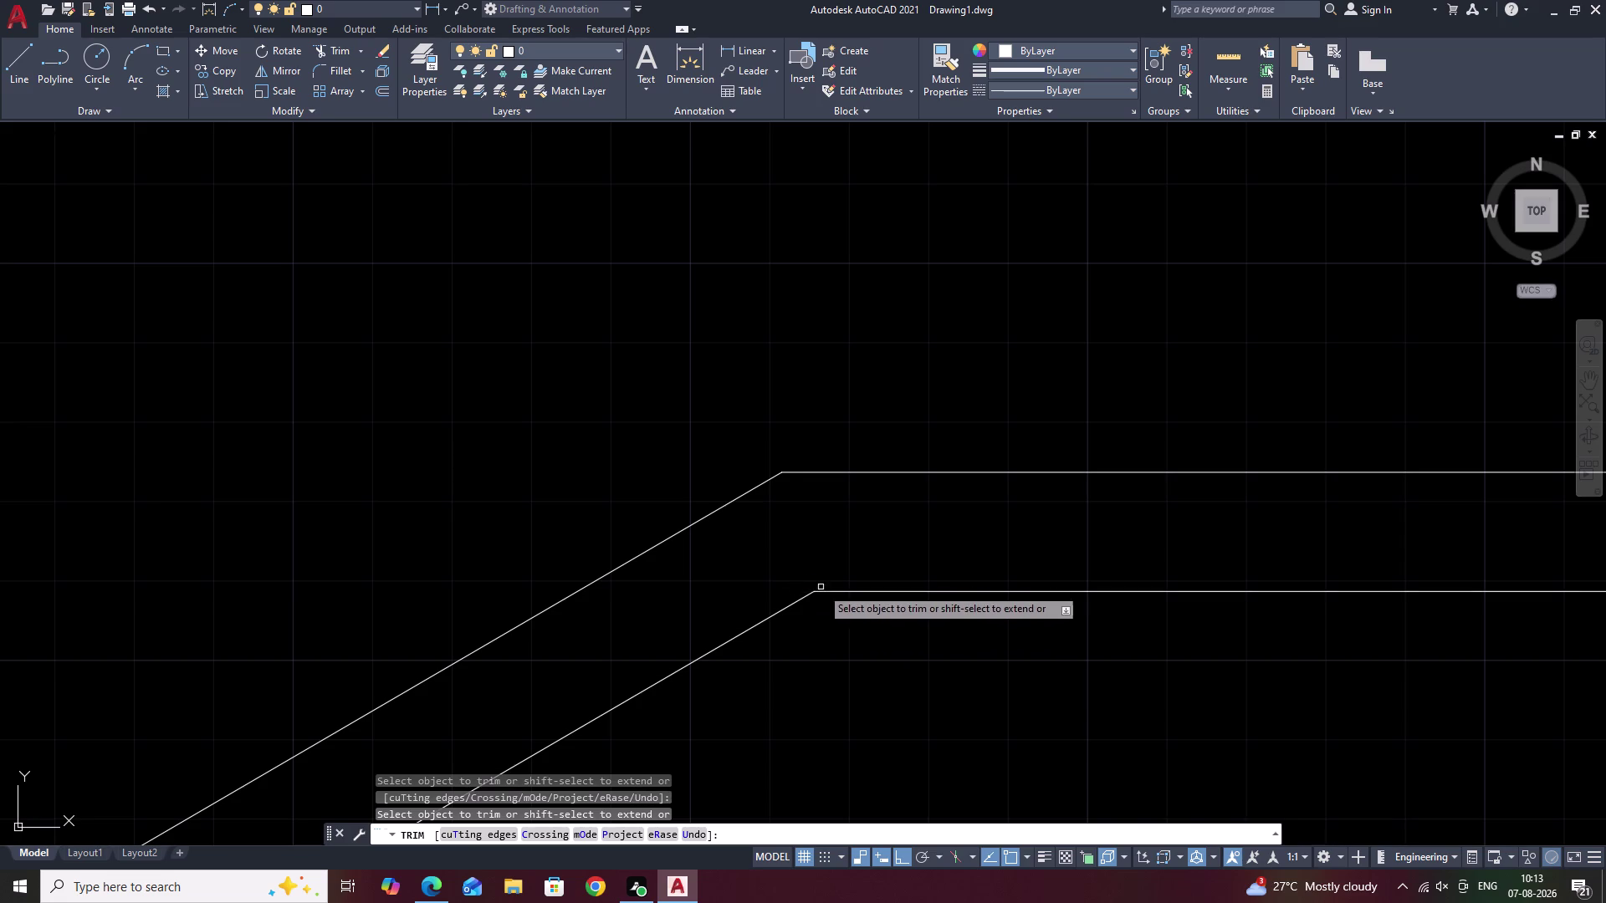
Pan around the upper flight and recentre the whole staircase in view.
scroll(down, 3)
middle_drag(930, 666, 1016, 503)
scroll(down, 3)
middle_drag(973, 633, 1035, 523)
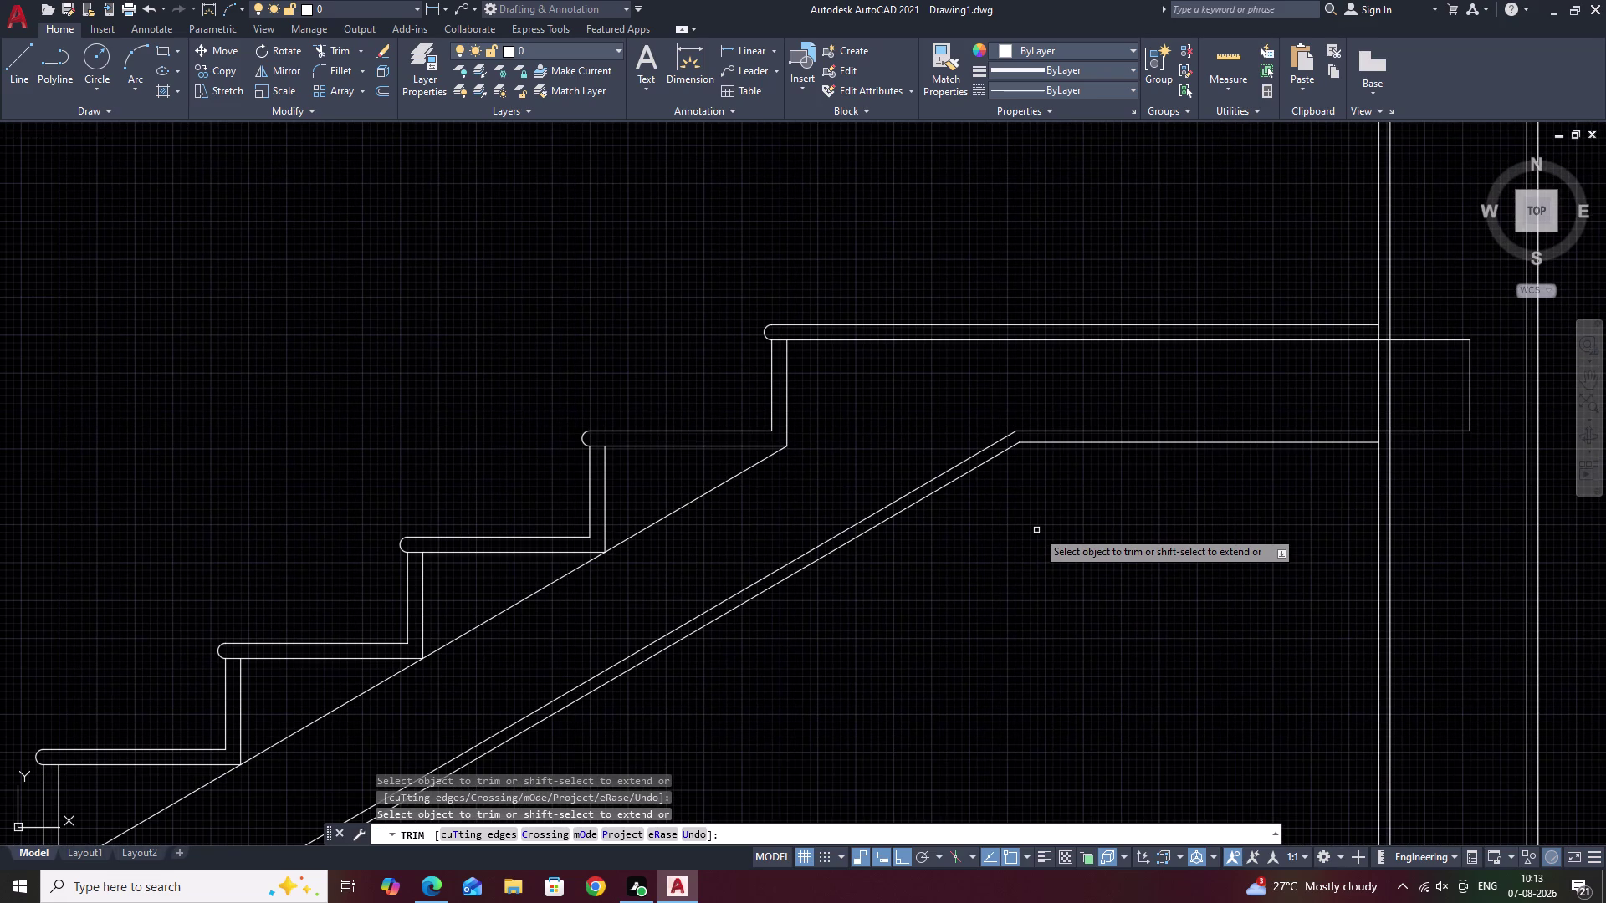
scroll(down, 3)
middle_drag(1029, 594, 1119, 442)
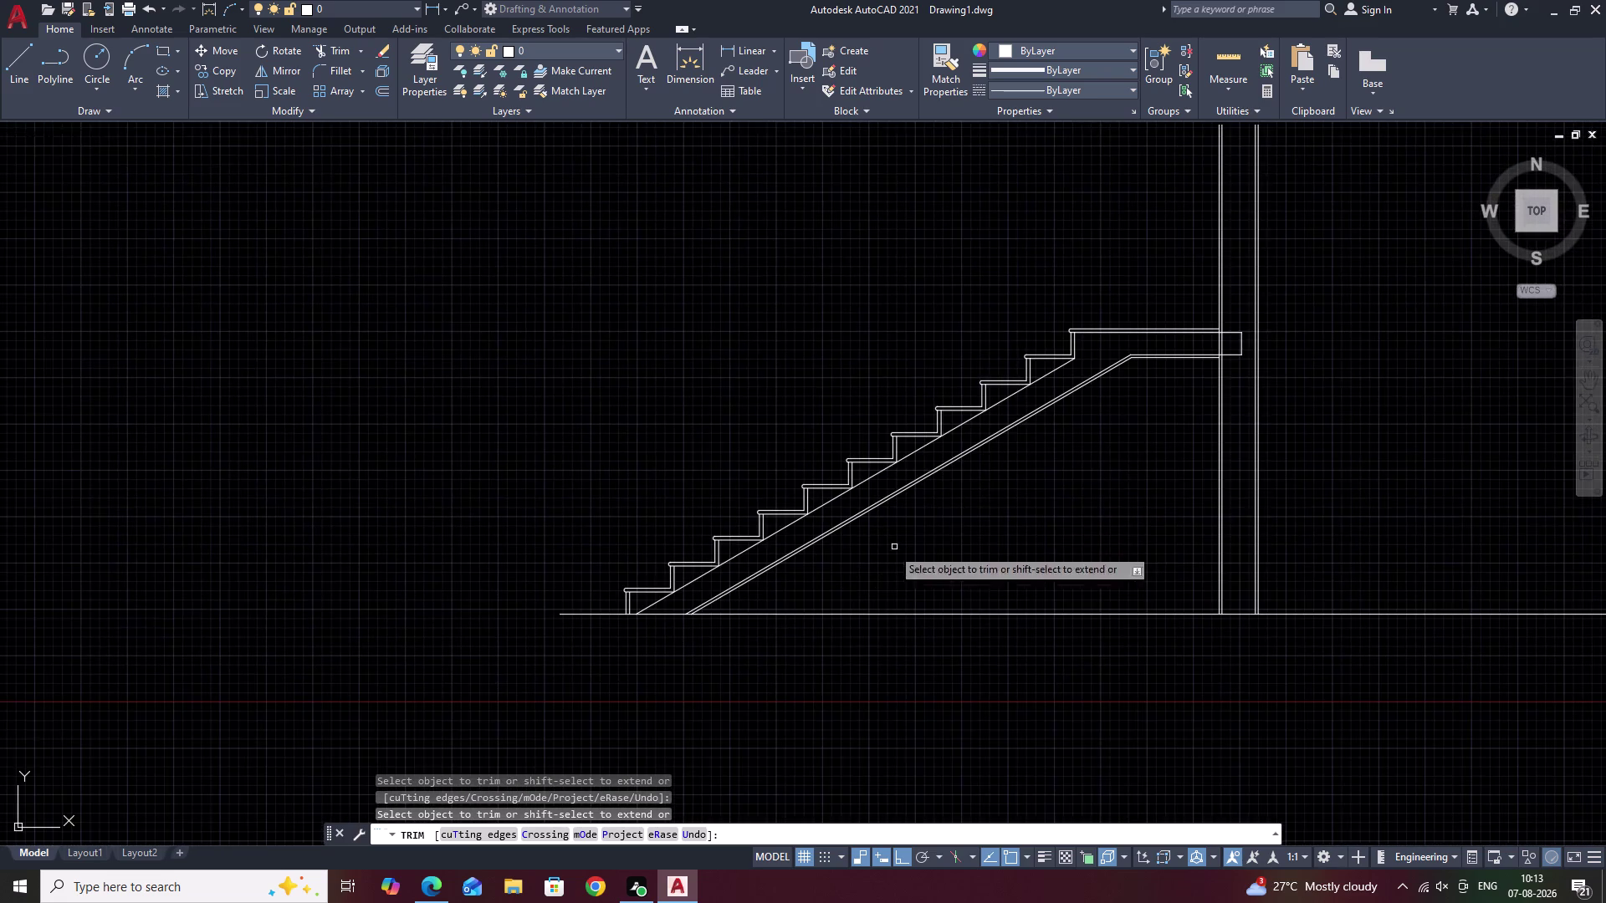
middle_drag(888, 551, 977, 463)
key(Escape)
scroll(up, 3)
scroll(down, 3)
middle_drag(1029, 456, 1056, 416)
scroll(up, 3)
middle_drag(1056, 425, 792, 543)
scroll(down, 3)
middle_drag(867, 486, 835, 498)
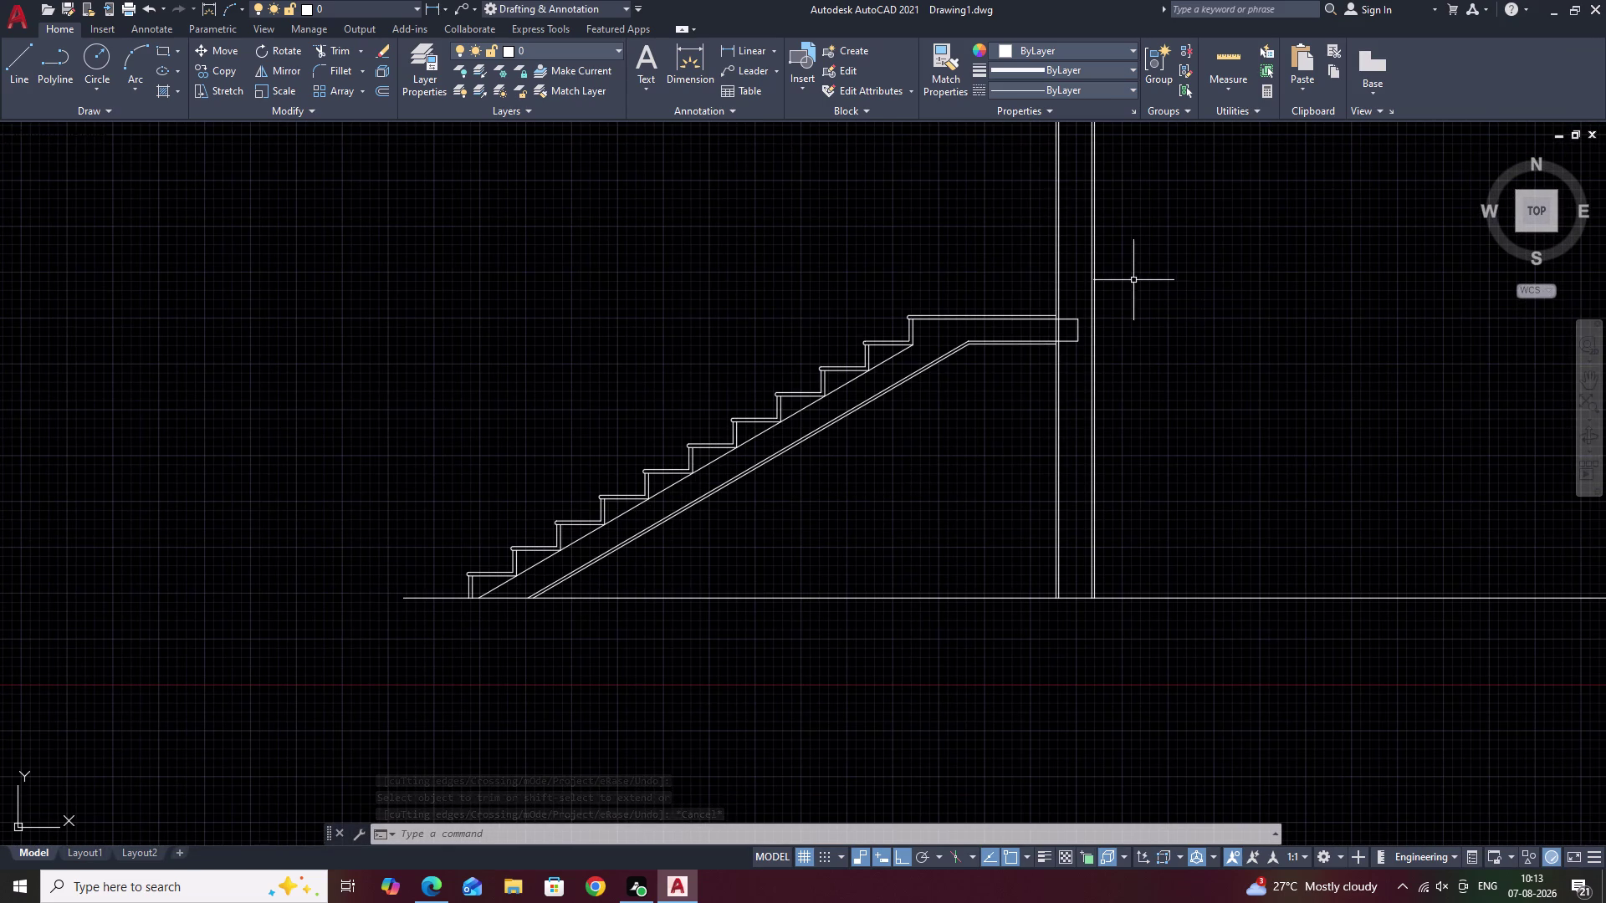
drag(1206, 271, 815, 719)
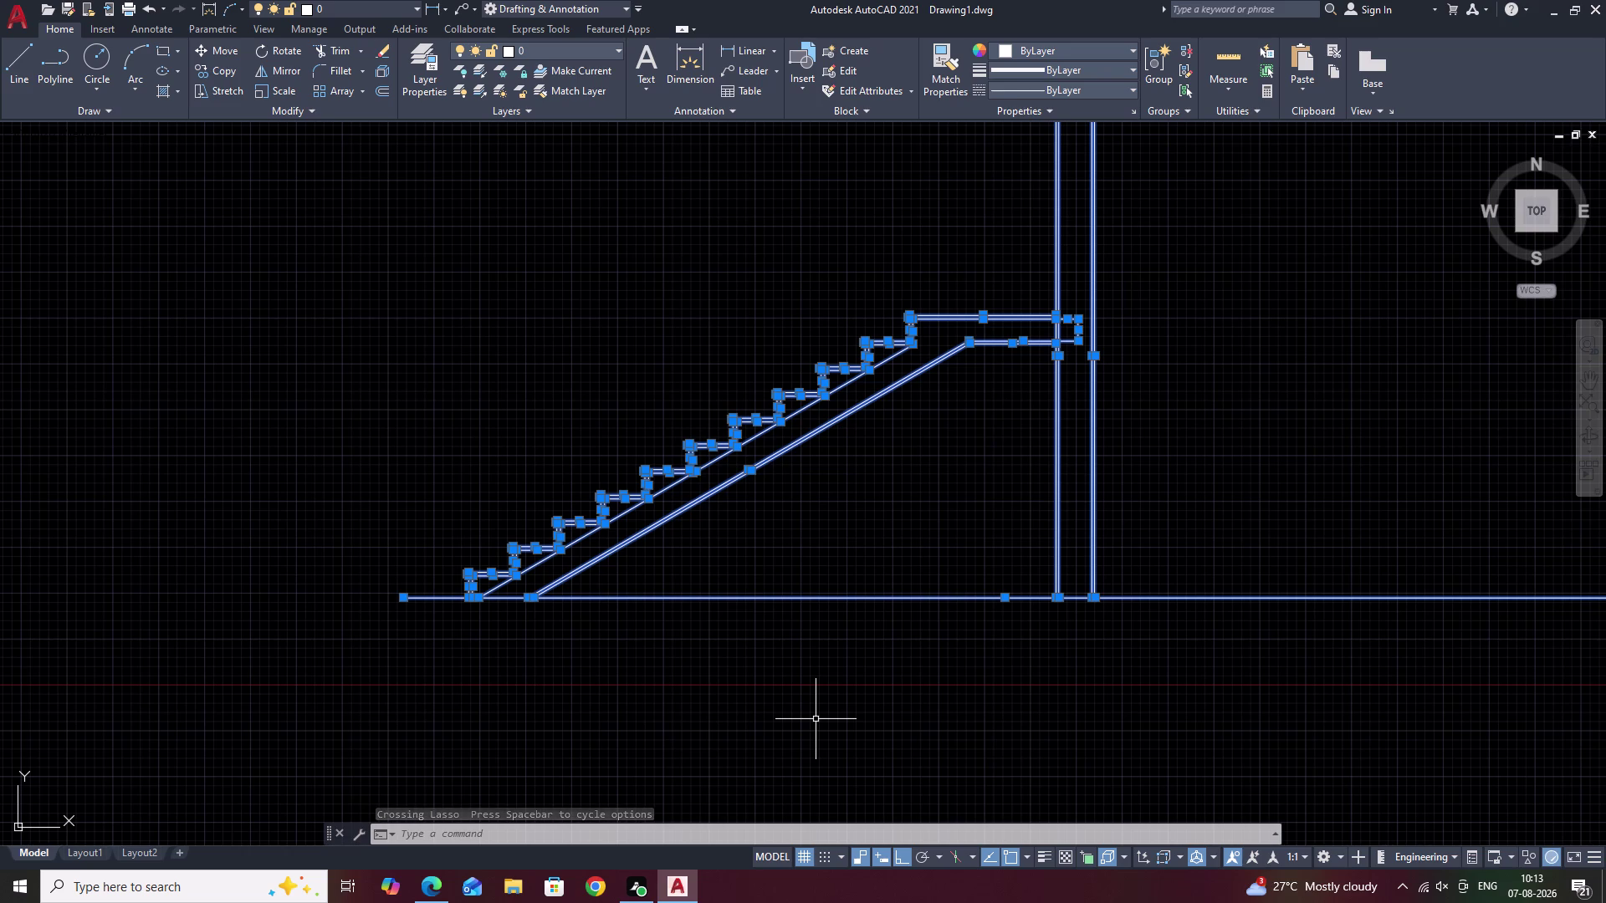
key(Escape)
scroll(up, 3)
middle_drag(716, 586, 822, 470)
click(757, 46)
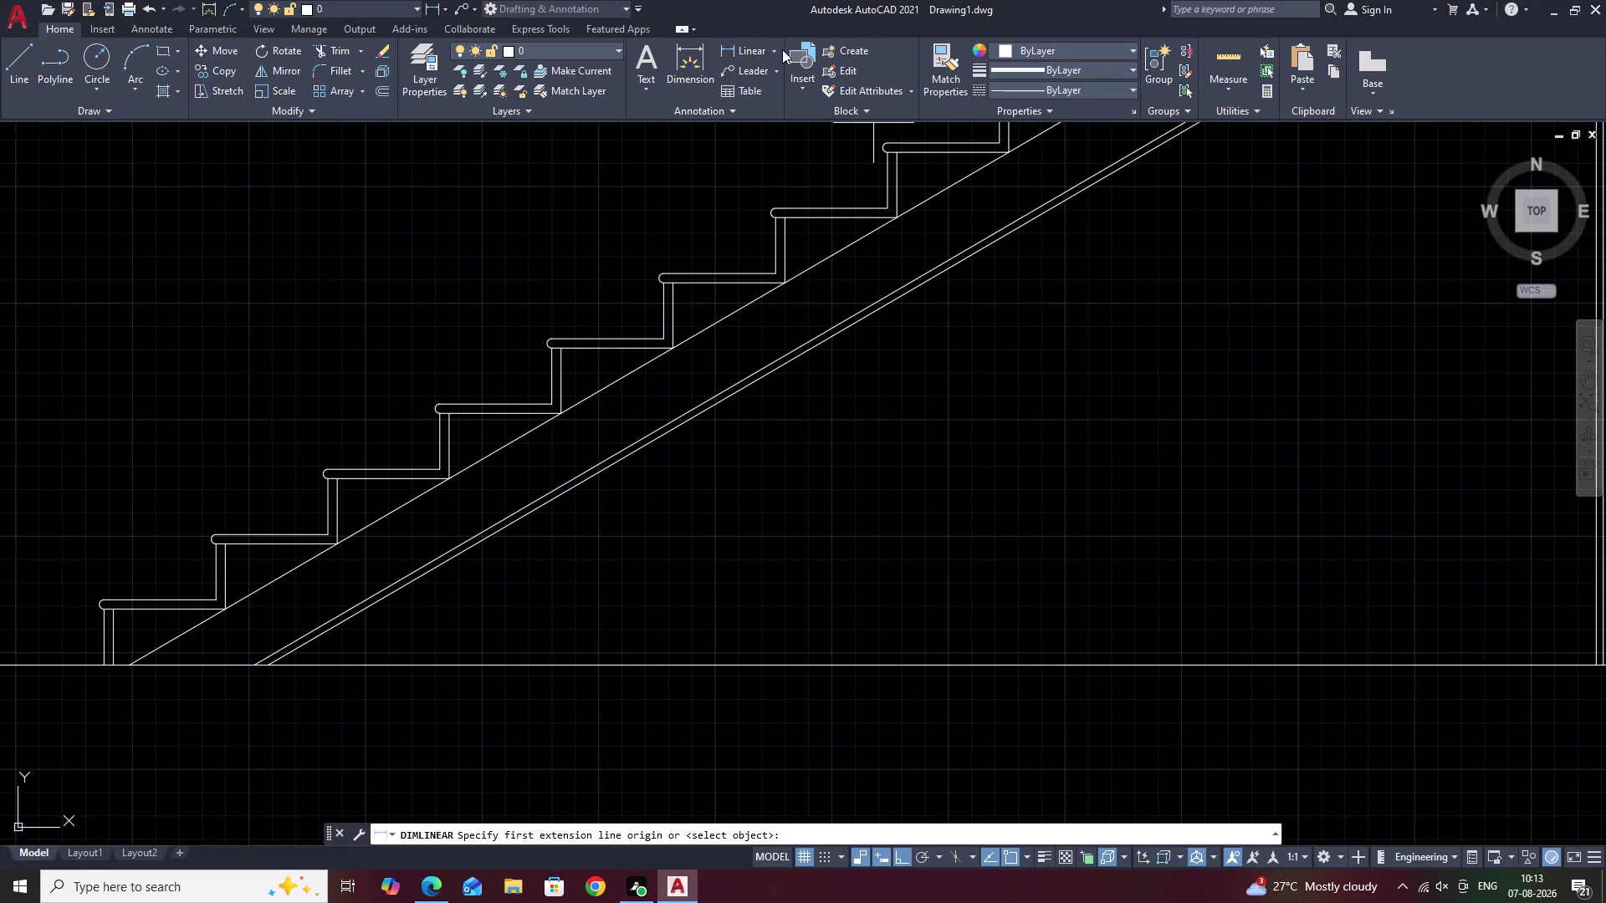
click(782, 49)
click(772, 50)
click(753, 127)
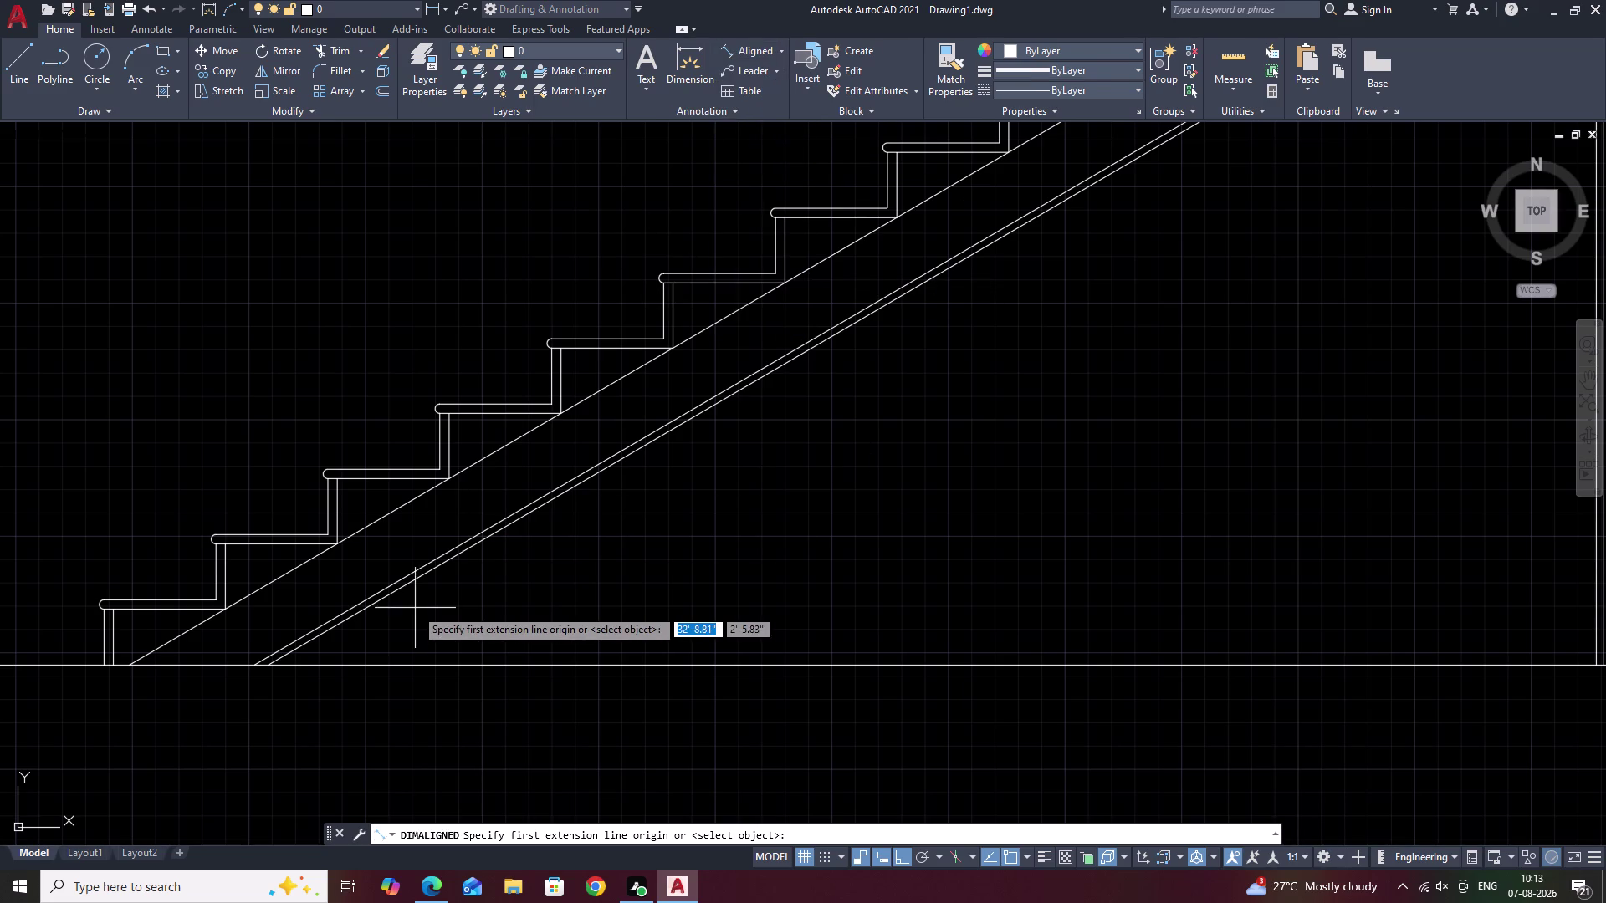
click(779, 48)
click(764, 134)
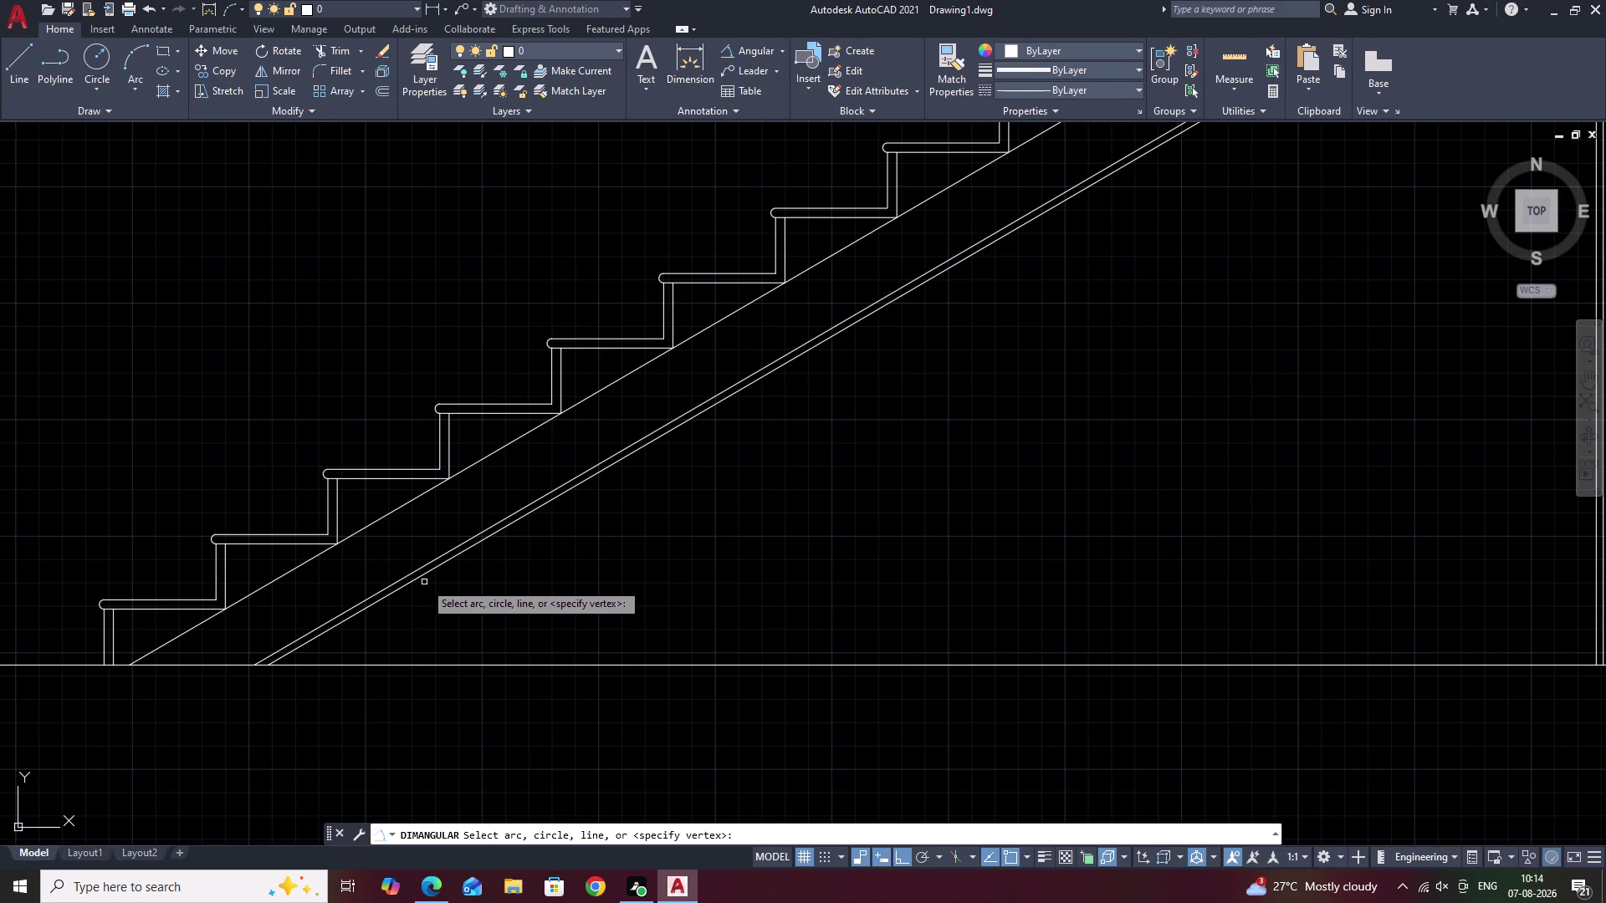
click(424, 574)
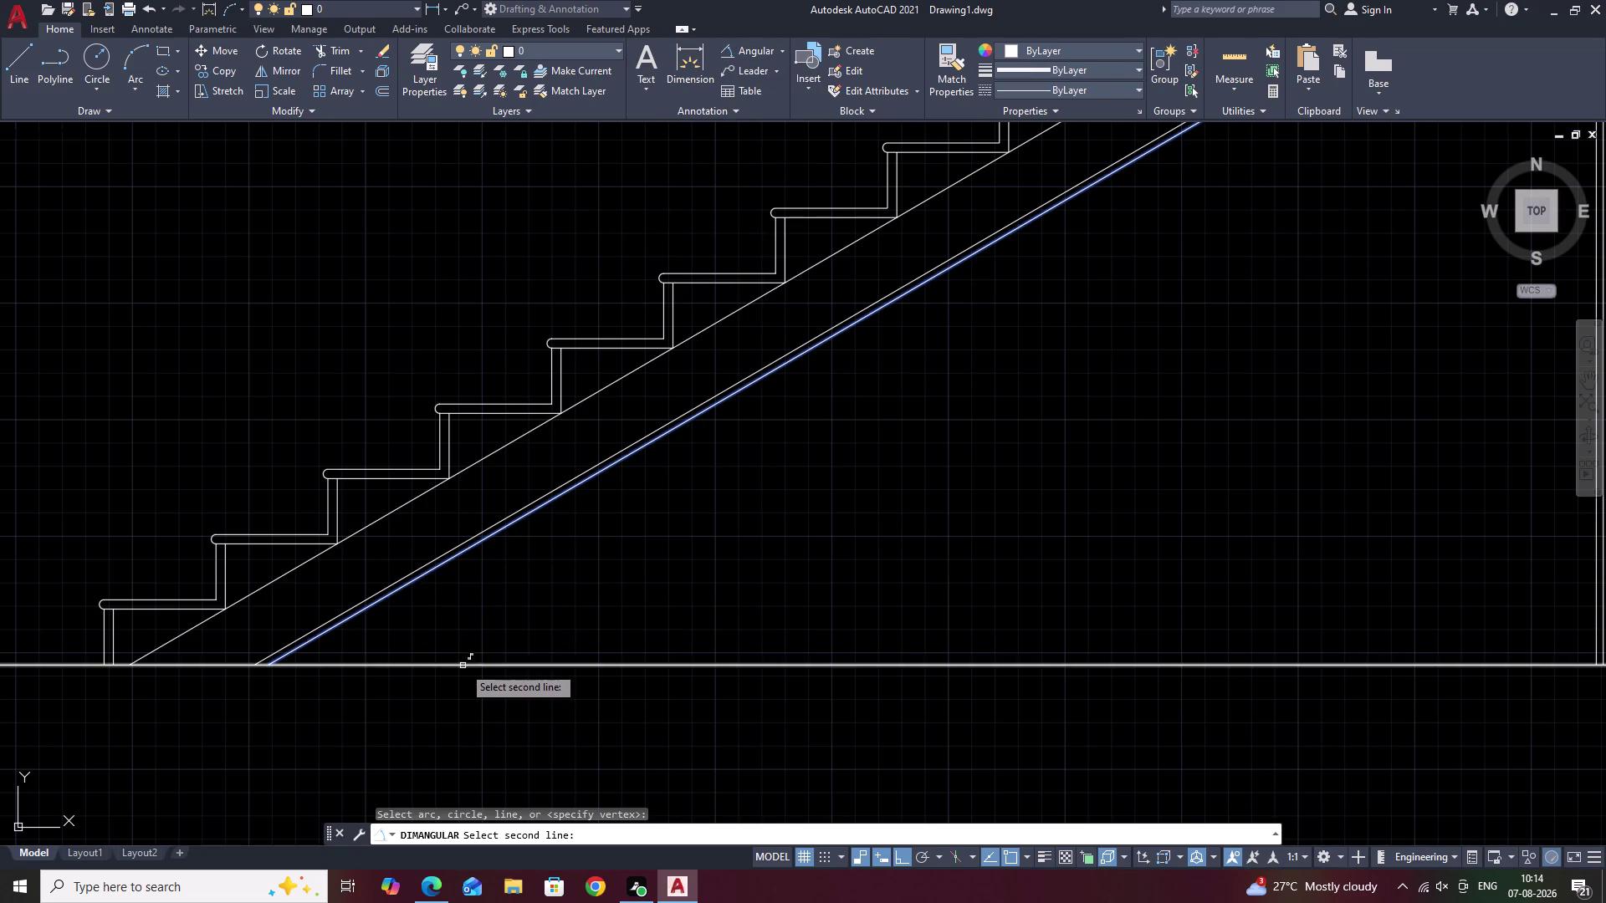
click(462, 665)
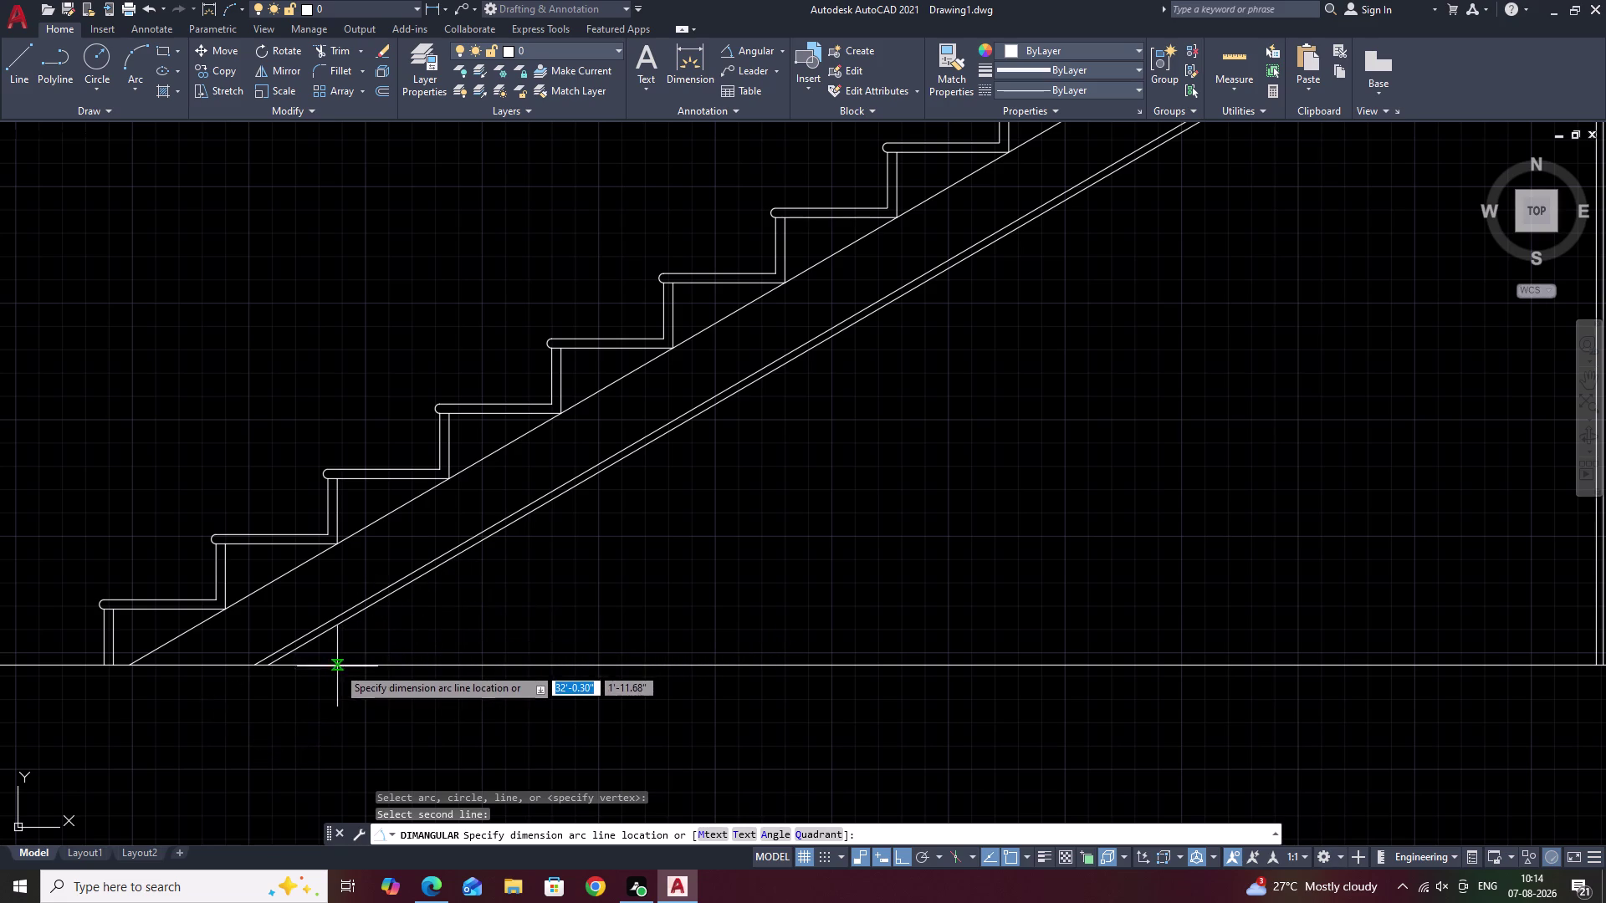
key(Escape)
scroll(down, 3)
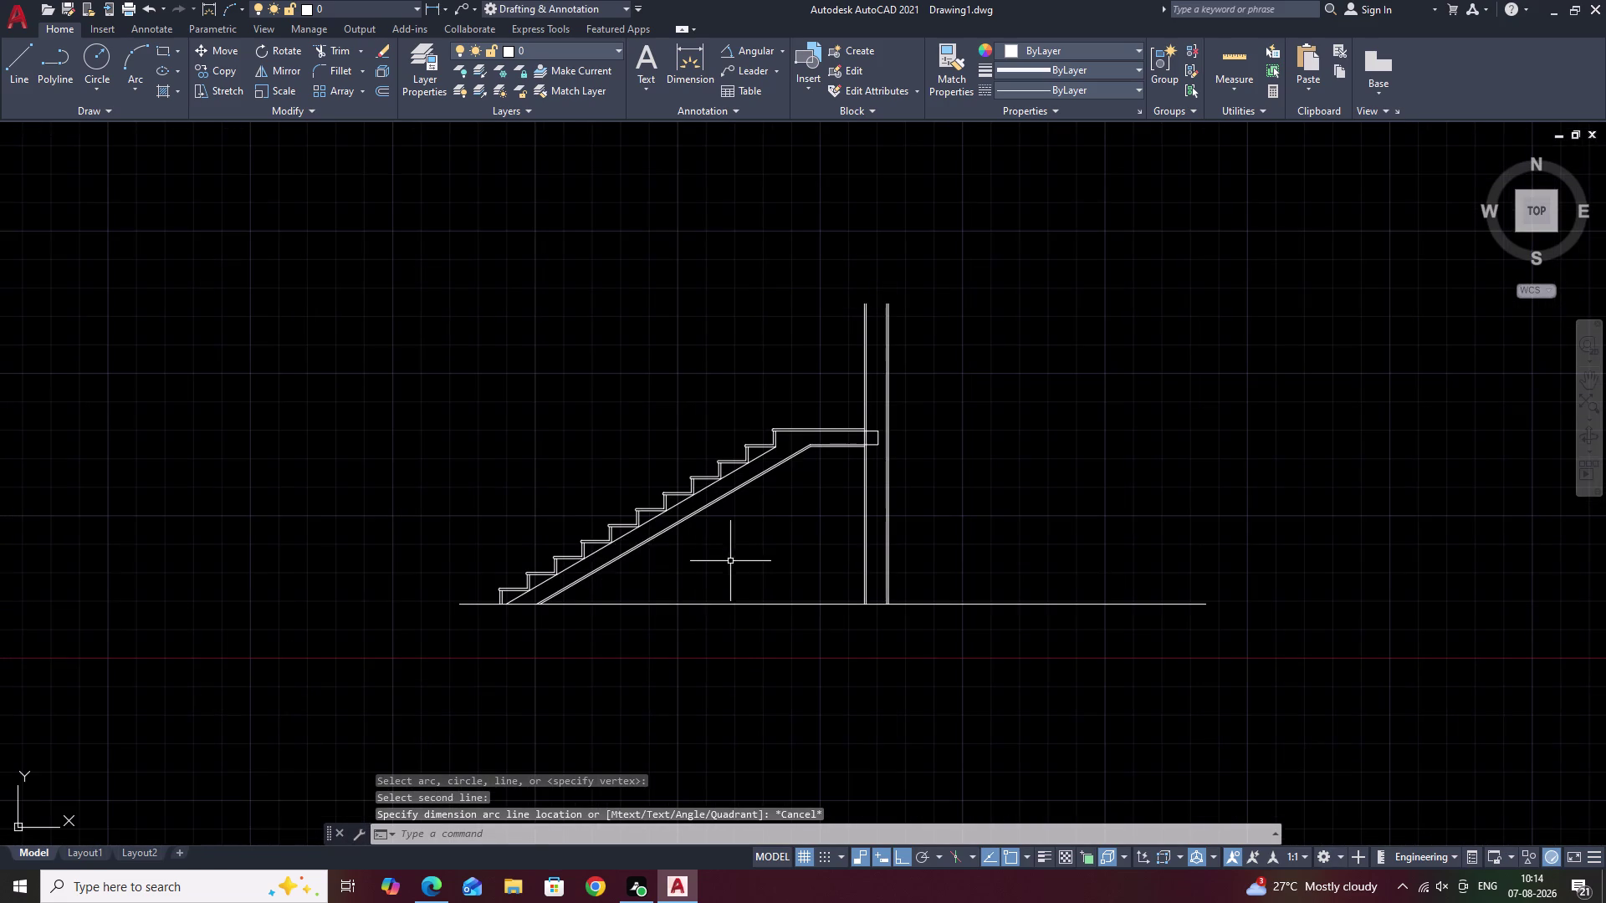
middle_drag(736, 557, 817, 582)
scroll(up, 3)
middle_drag(683, 592, 883, 546)
scroll(up, 3)
scroll(down, 3)
scroll(down, 3)
middle_drag(806, 600, 722, 657)
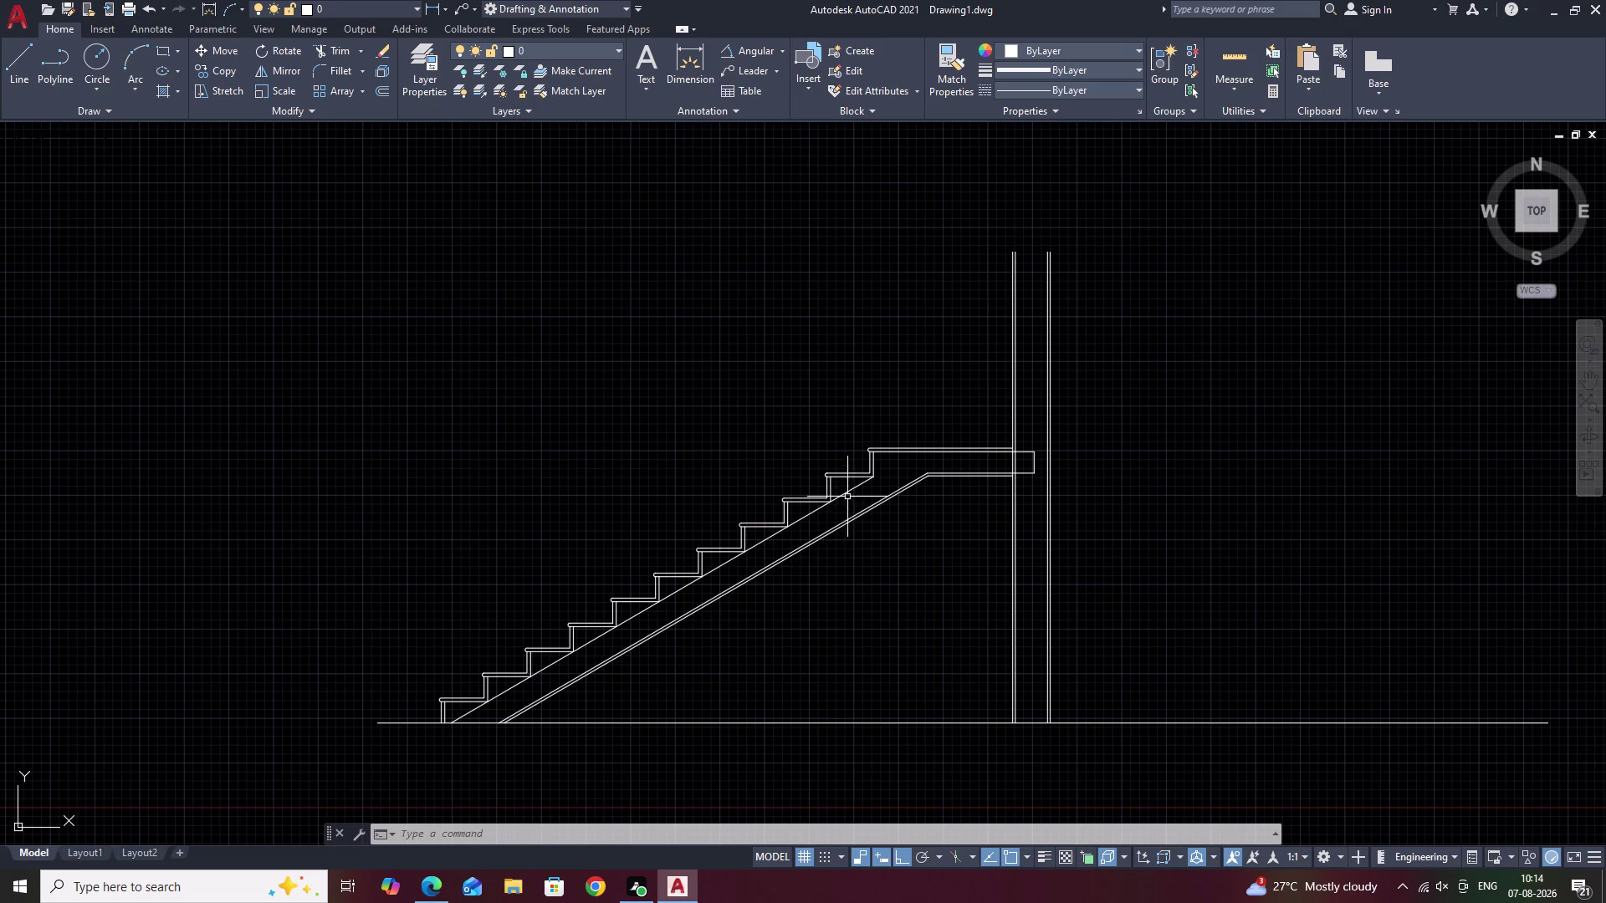
Lasso the step outlines, soffit line and floor line, then clear that selection.
drag(856, 462, 473, 686)
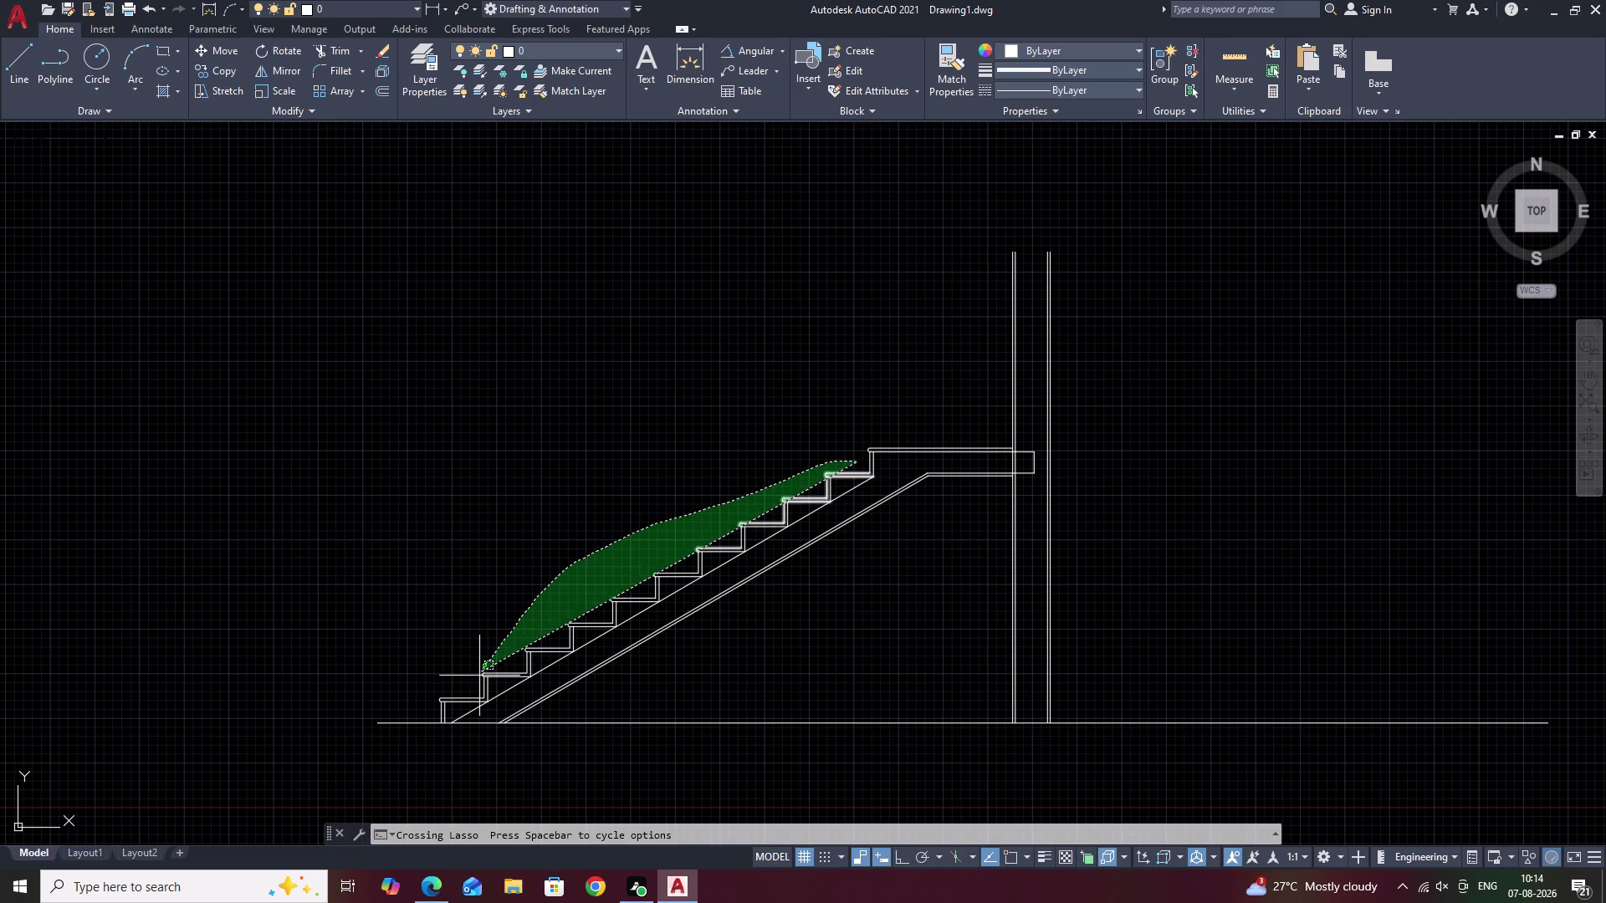
drag(473, 685, 470, 722)
scroll(up, 3)
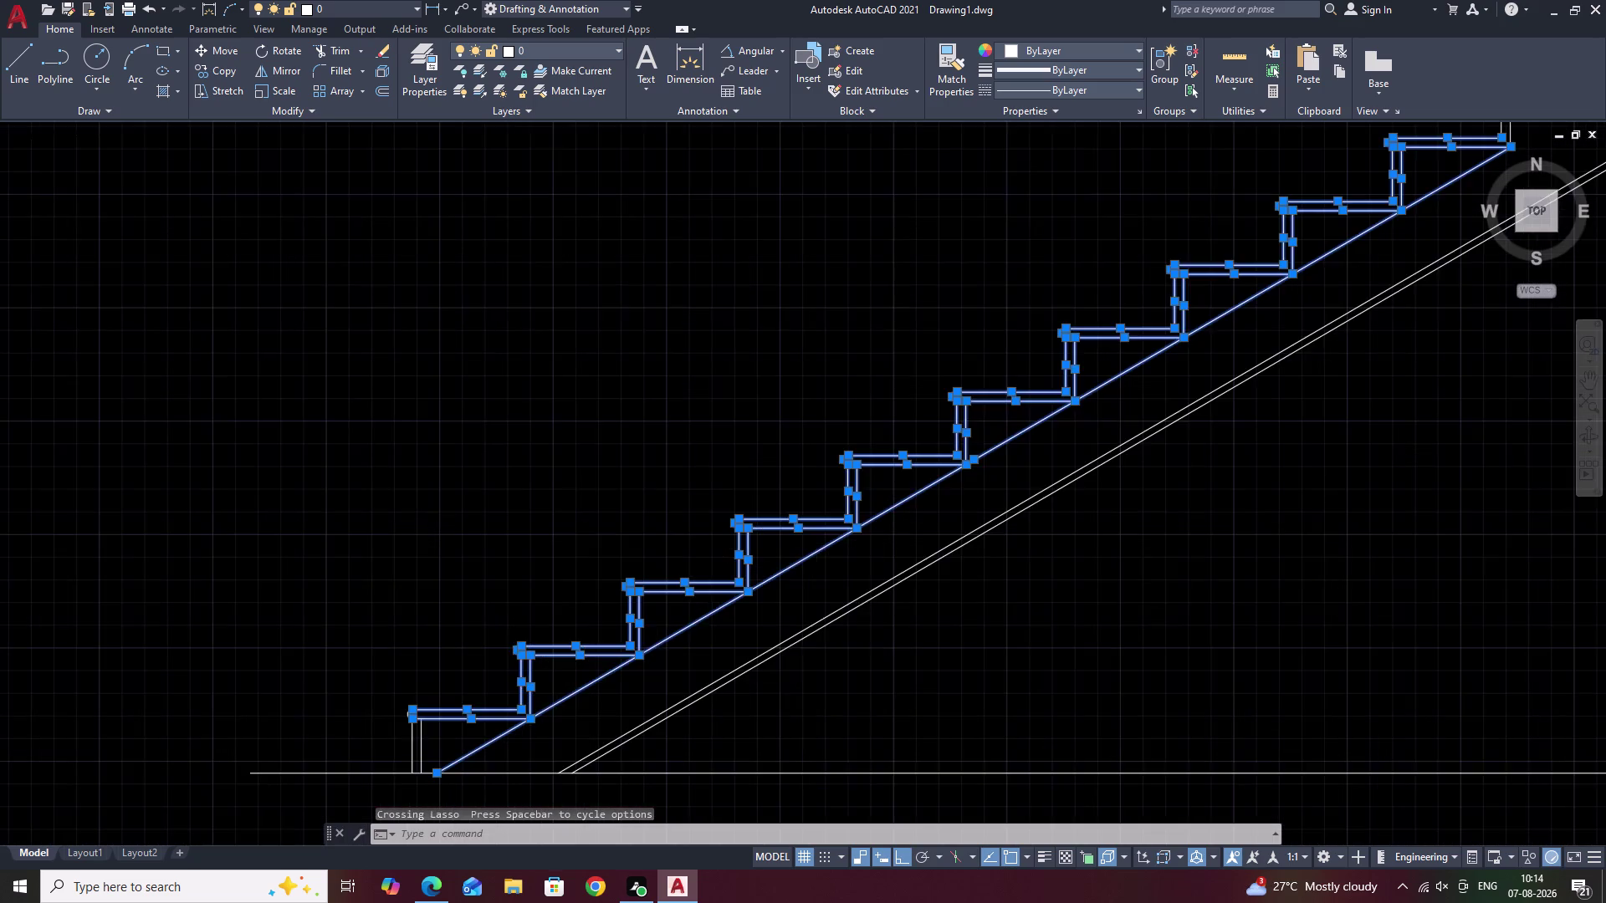
middle_drag(458, 690, 608, 506)
drag(597, 504, 593, 680)
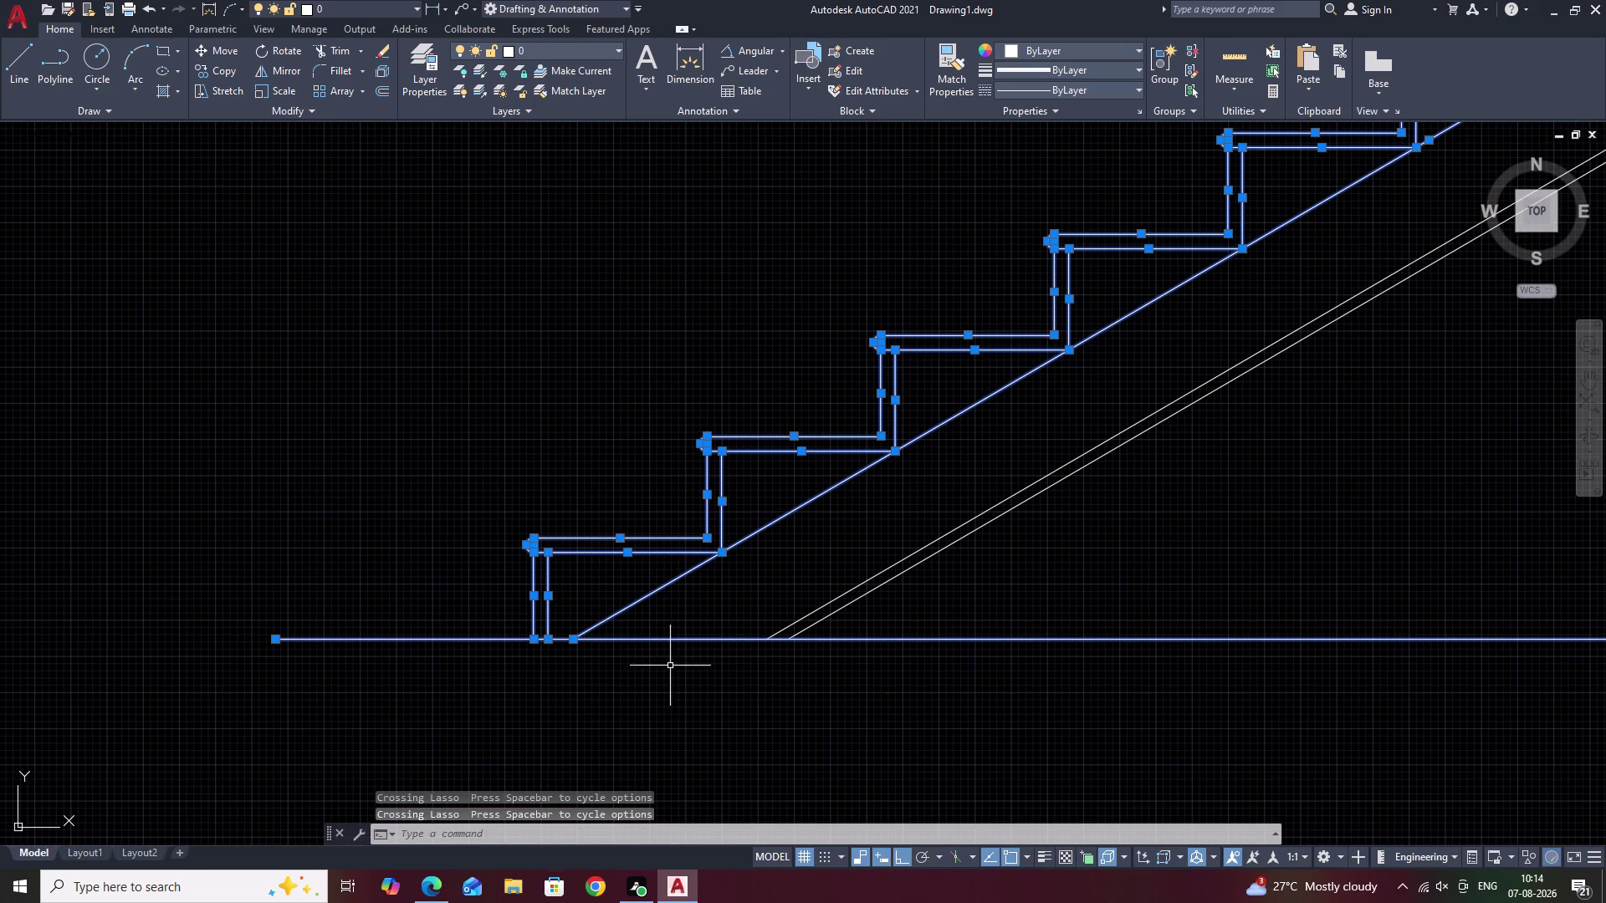
key(Escape)
Reselect the bottom step outline with crossing lassos.
drag(683, 600, 594, 447)
drag(545, 515, 541, 598)
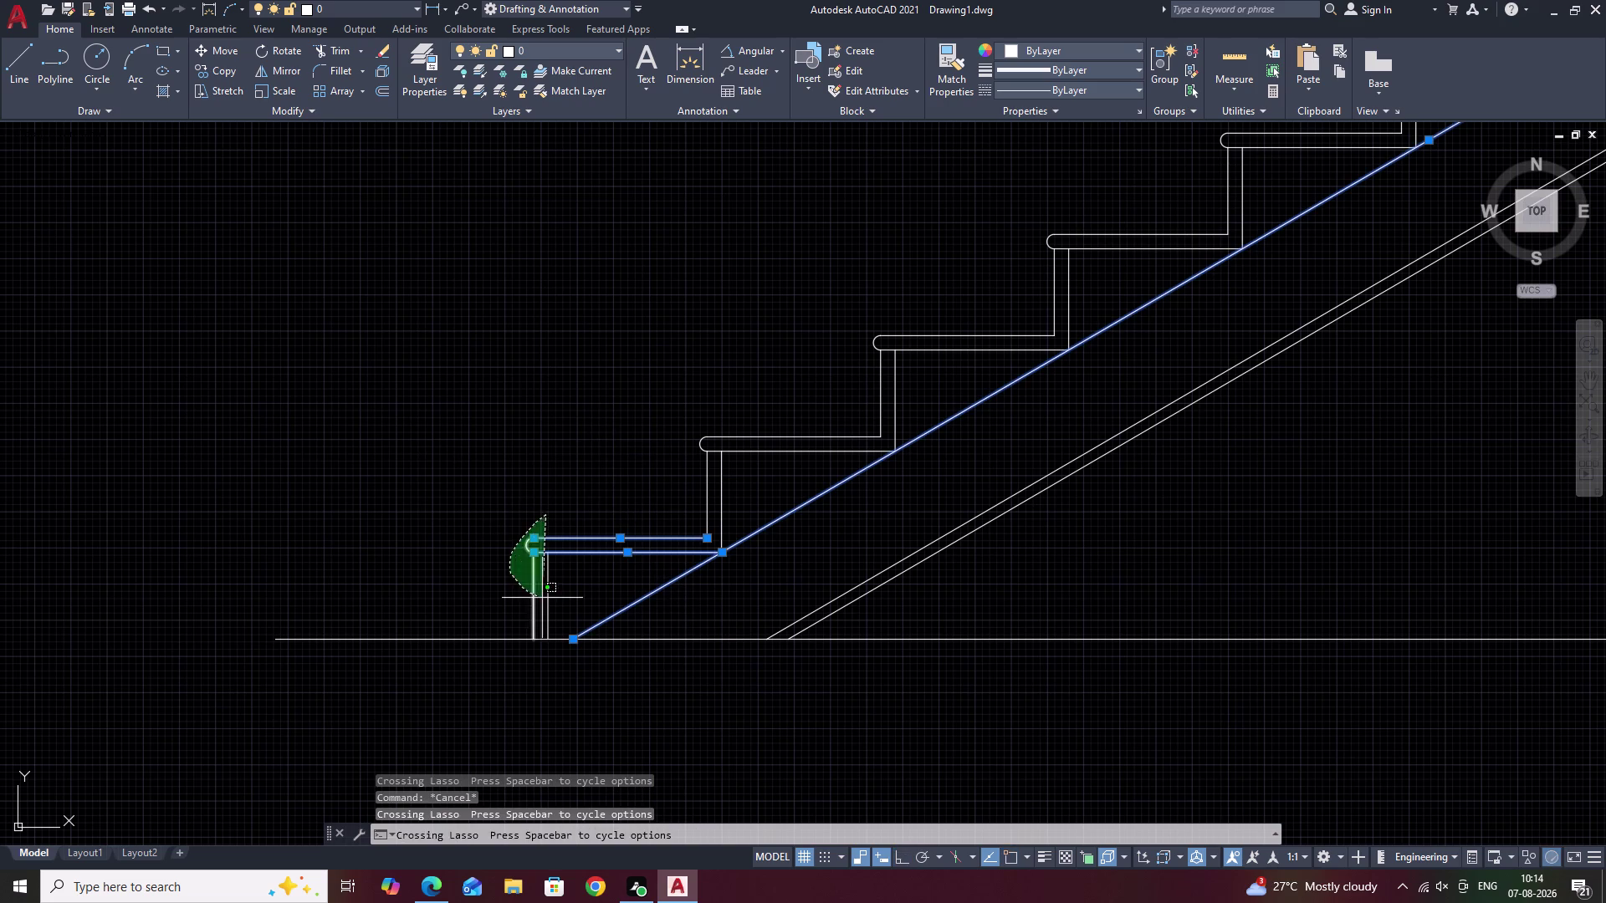
drag(542, 598, 546, 599)
click(548, 592)
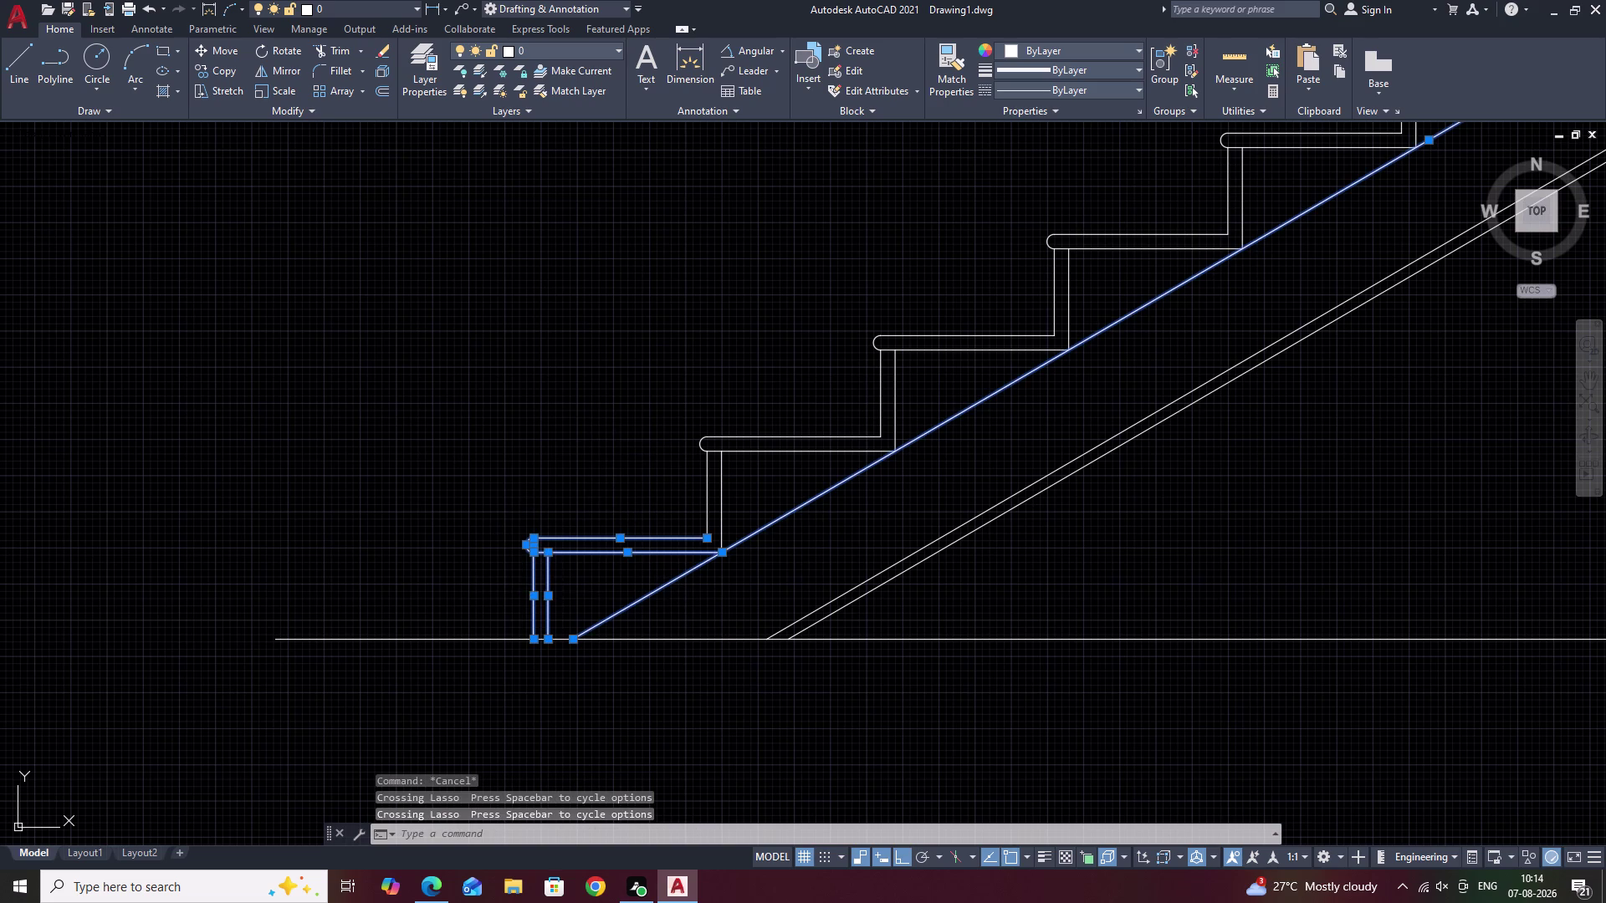
Add the lower-middle step outlines while panning up the flight.
scroll(down, 3)
middle_drag(760, 559, 596, 603)
scroll(up, 3)
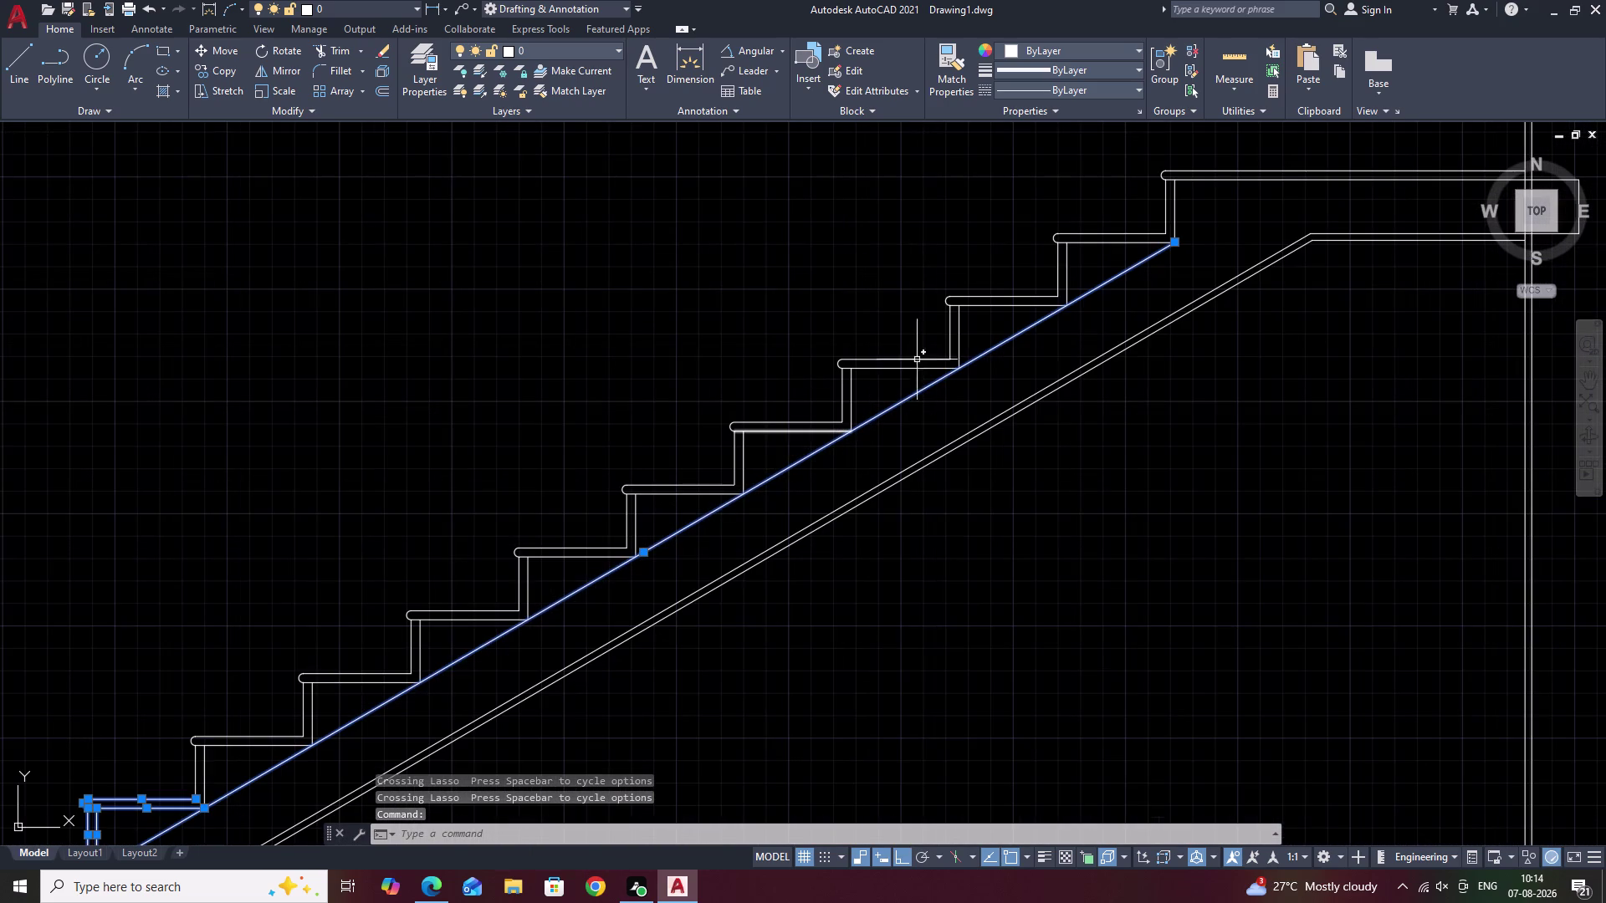
drag(1060, 217, 743, 485)
middle_drag(673, 497, 794, 406)
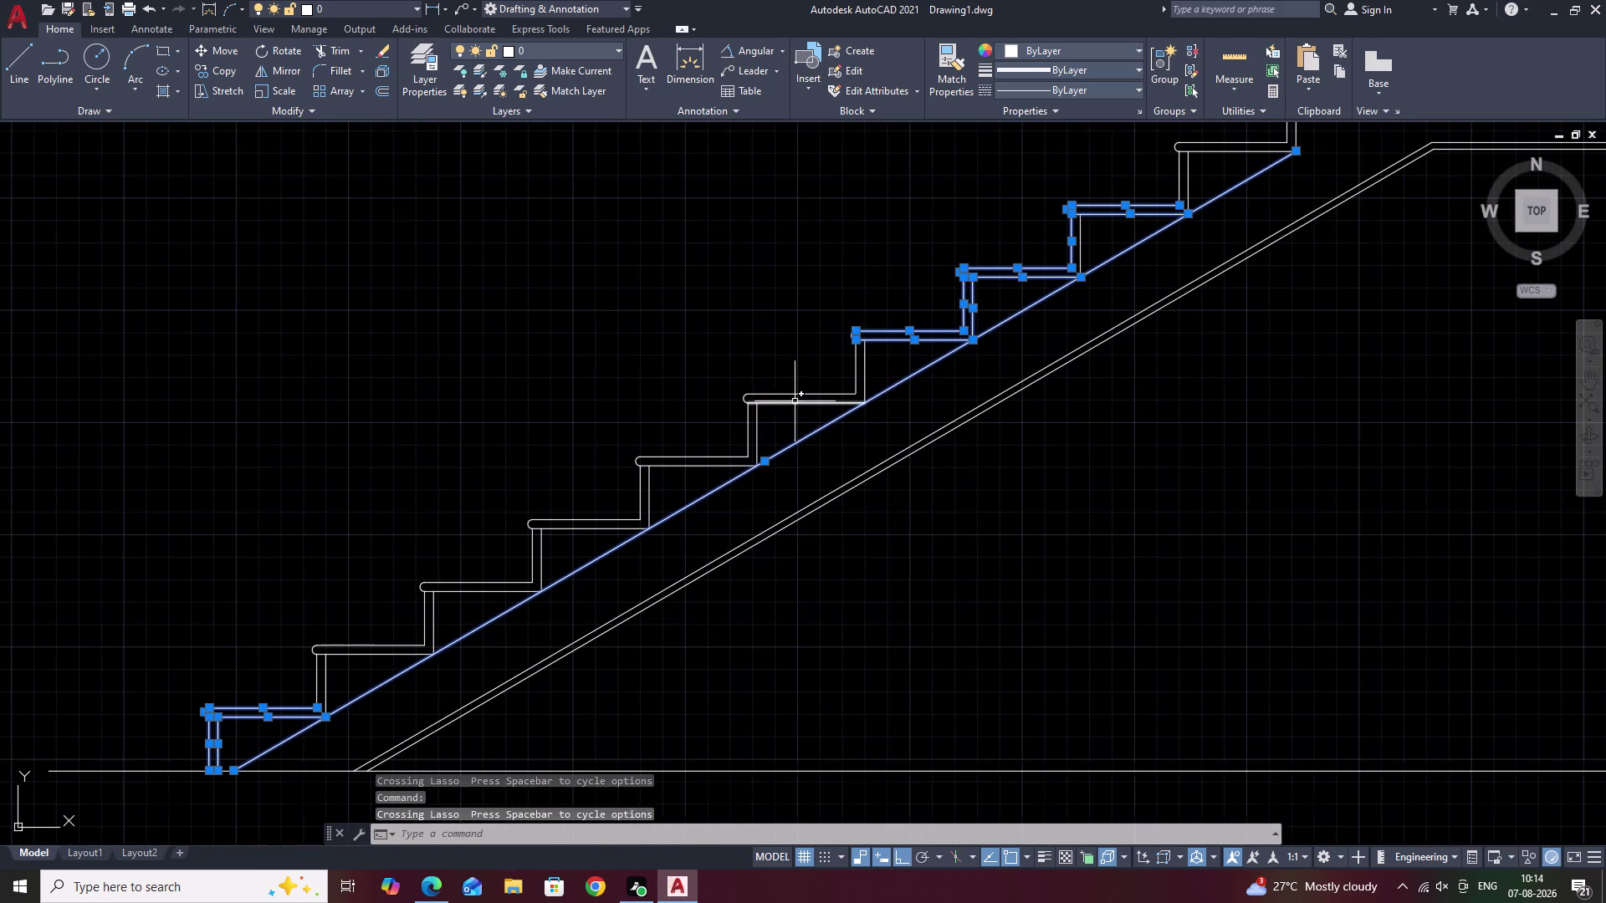
drag(860, 322, 766, 454)
scroll(up, 3)
drag(891, 350, 718, 362)
drag(825, 246, 771, 344)
Add the next run of middle steps to the selection.
middle_drag(668, 400, 1094, 235)
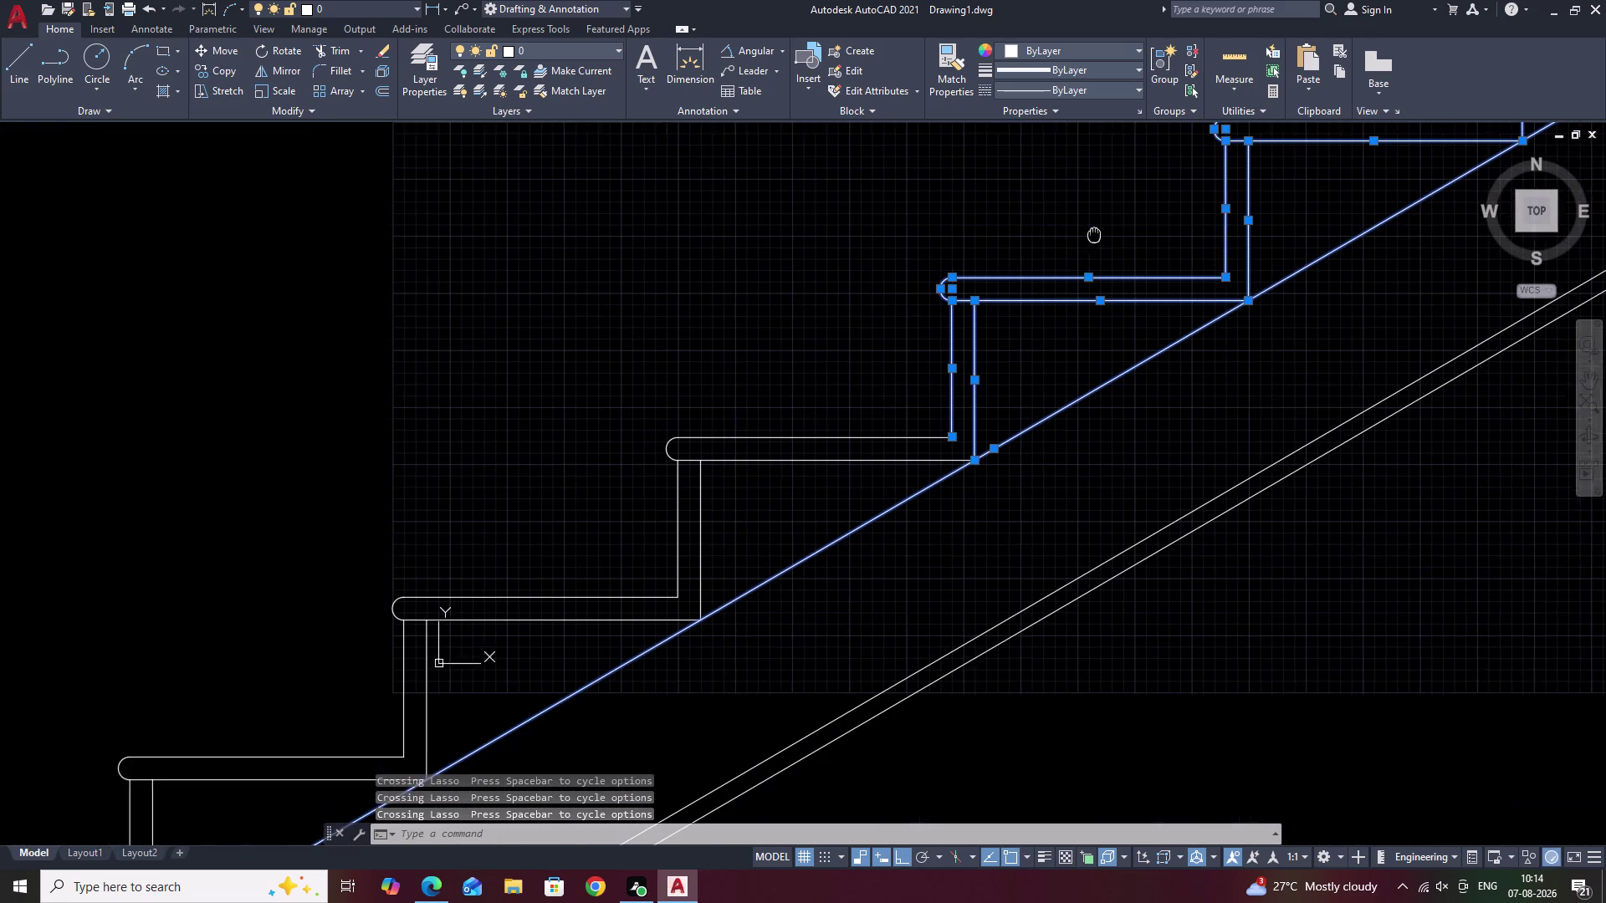
drag(1043, 243, 948, 470)
drag(858, 396, 675, 564)
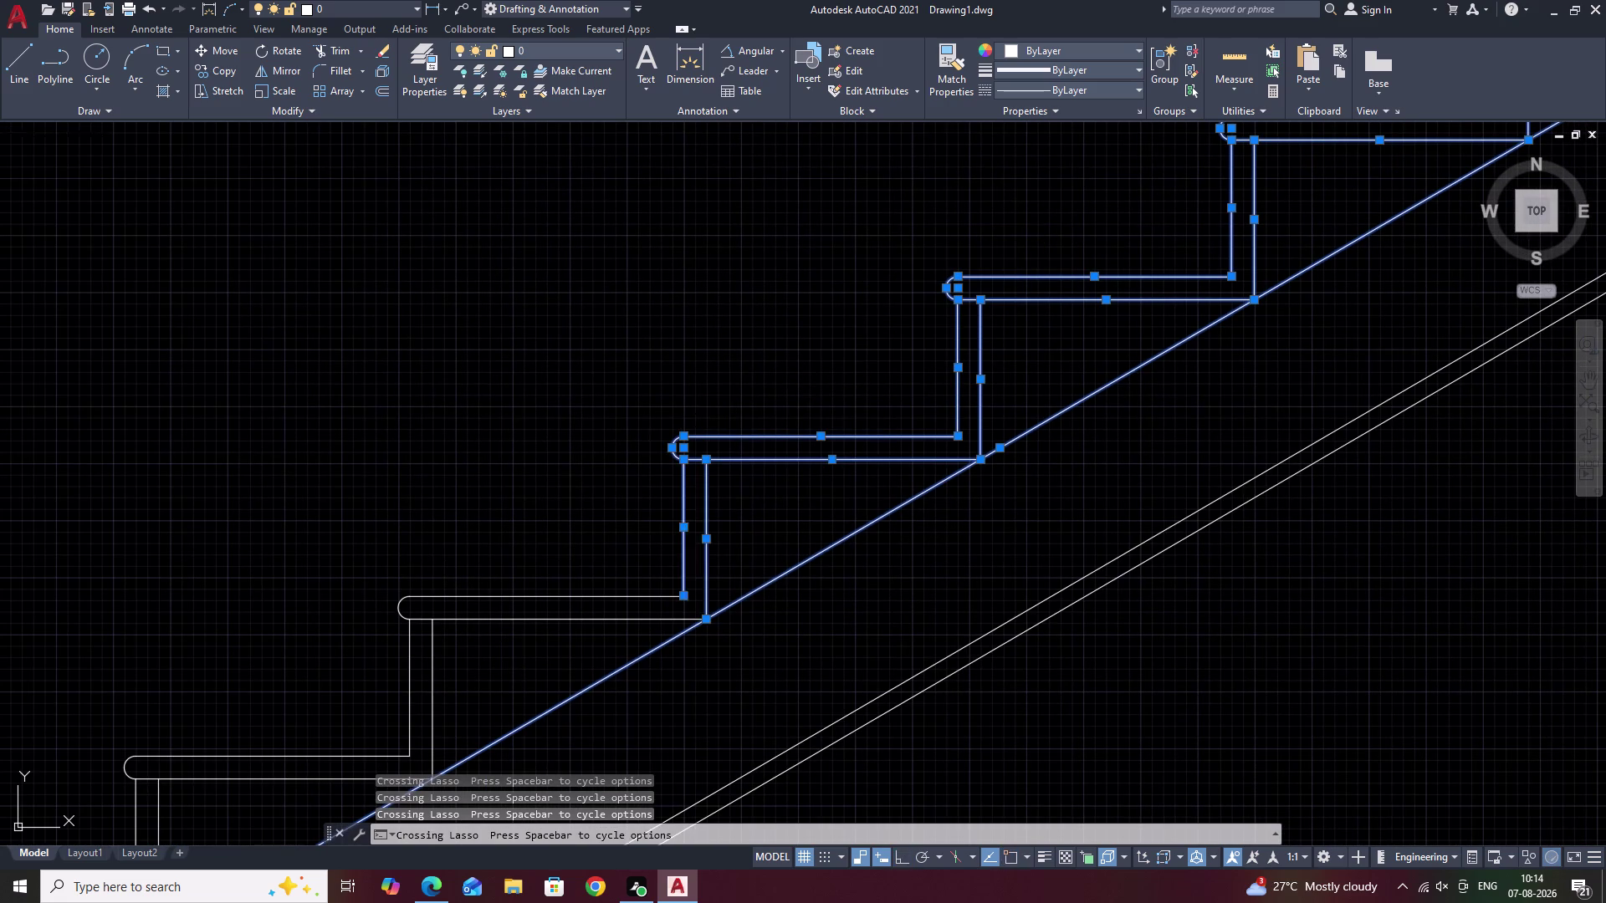
middle_drag(733, 542, 1017, 329)
drag(955, 321, 831, 472)
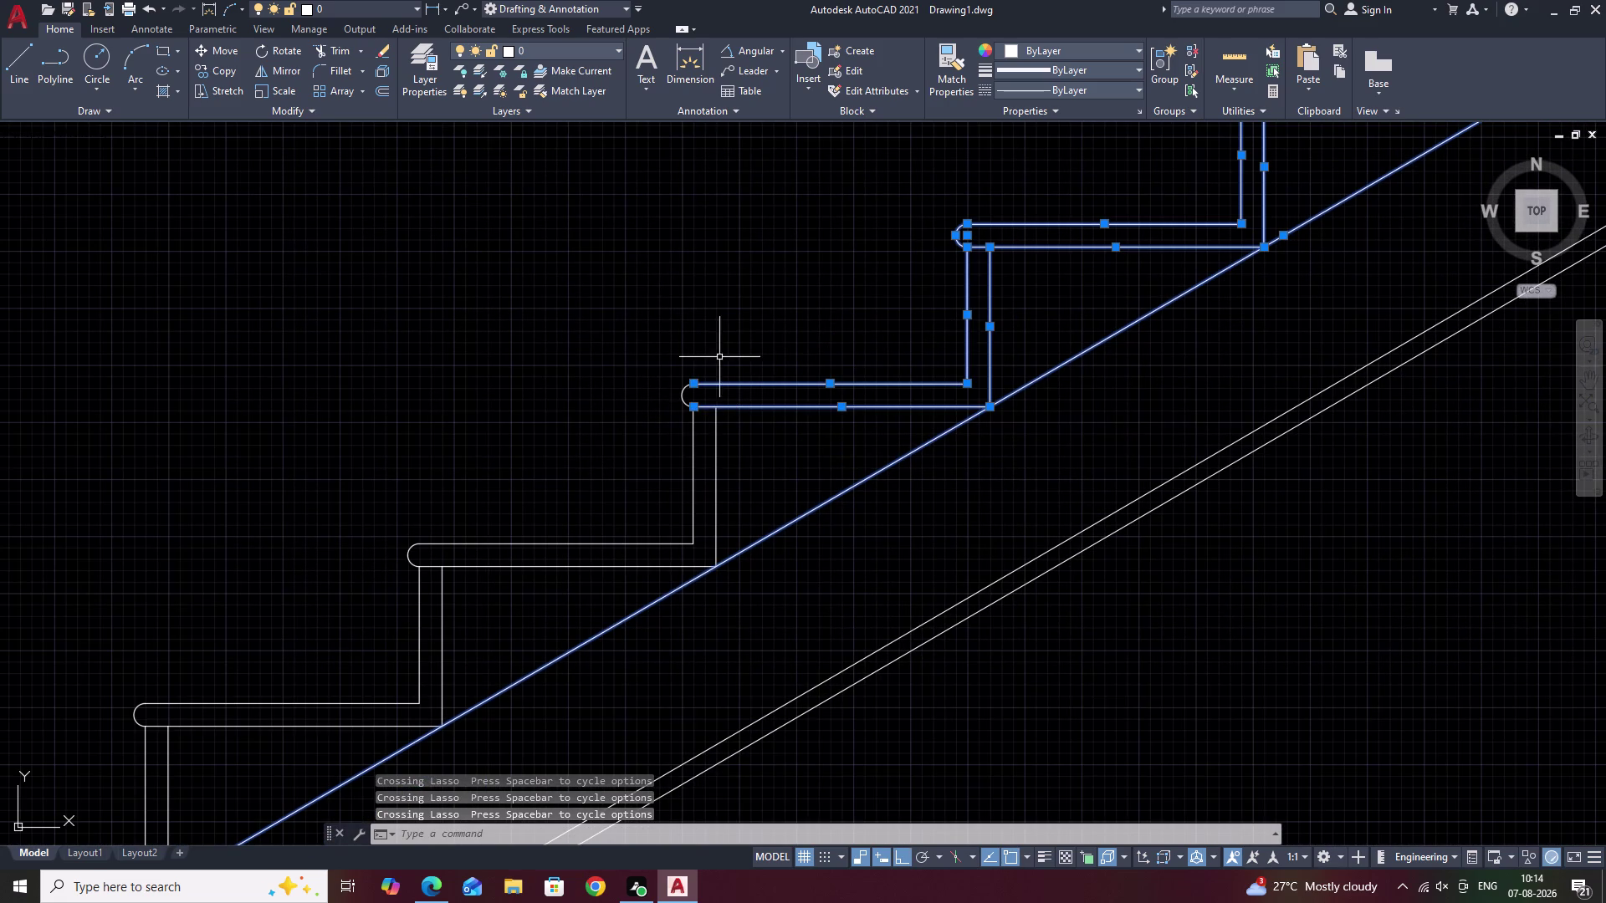
drag(720, 355, 726, 493)
middle_drag(743, 478, 956, 286)
drag(873, 278, 725, 451)
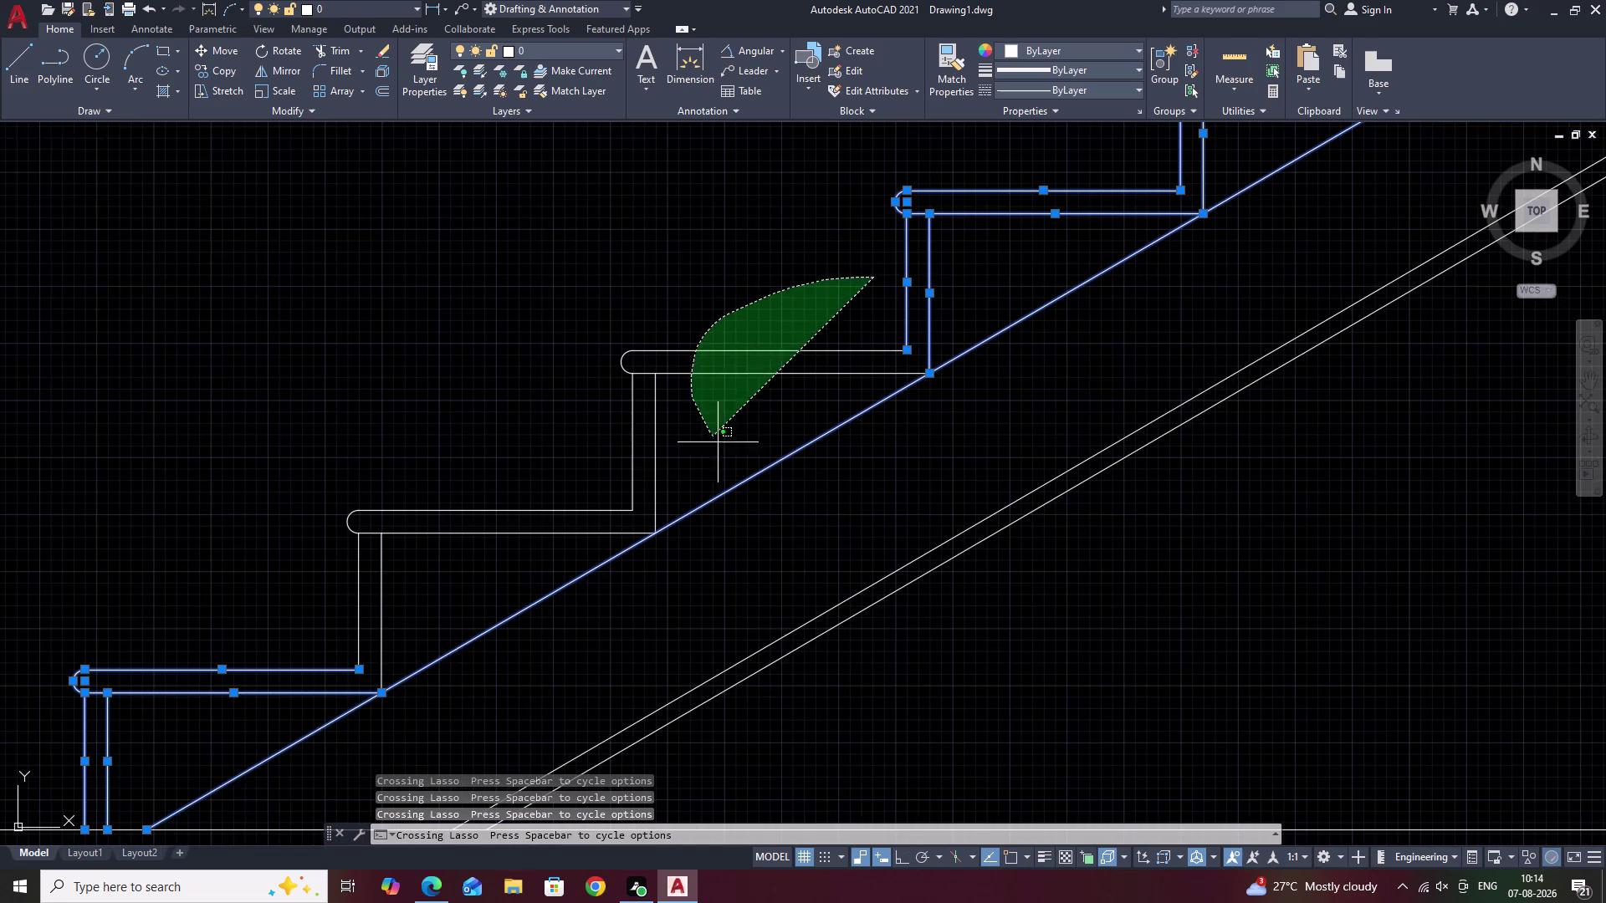
drag(725, 450, 727, 453)
Add further steps toward the top of the stair.
drag(699, 297, 679, 458)
middle_drag(697, 434, 882, 296)
drag(750, 282, 645, 479)
drag(637, 328, 613, 513)
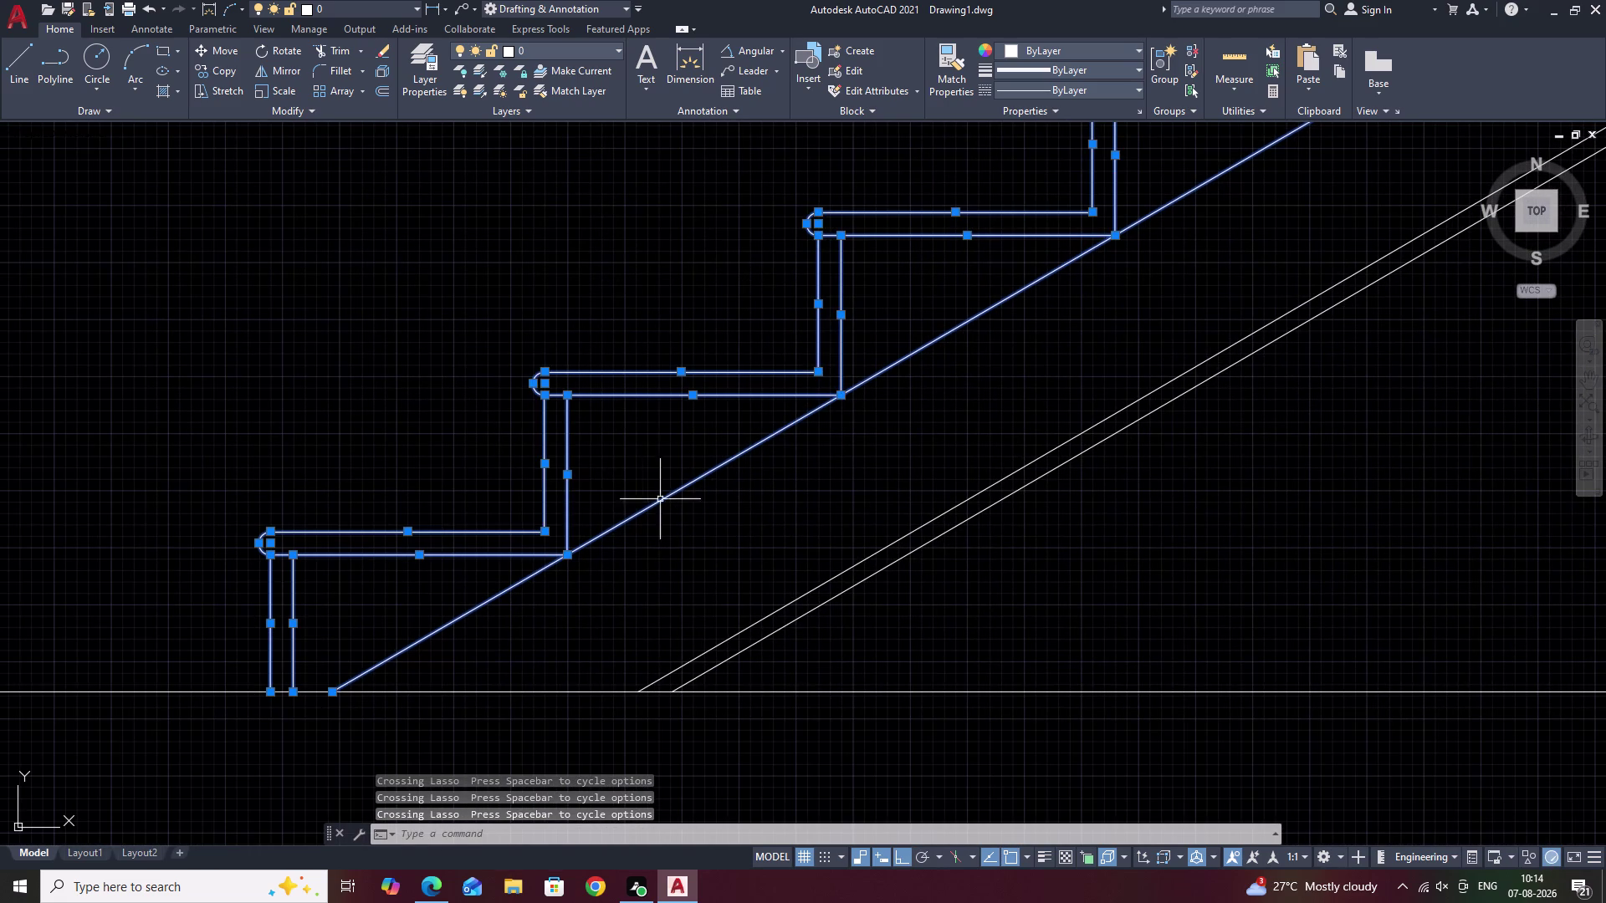
middle_drag(713, 487, 759, 393)
scroll(down, 3)
middle_drag(805, 381, 511, 516)
middle_drag(841, 293, 694, 398)
scroll(up, 3)
drag(867, 285, 805, 472)
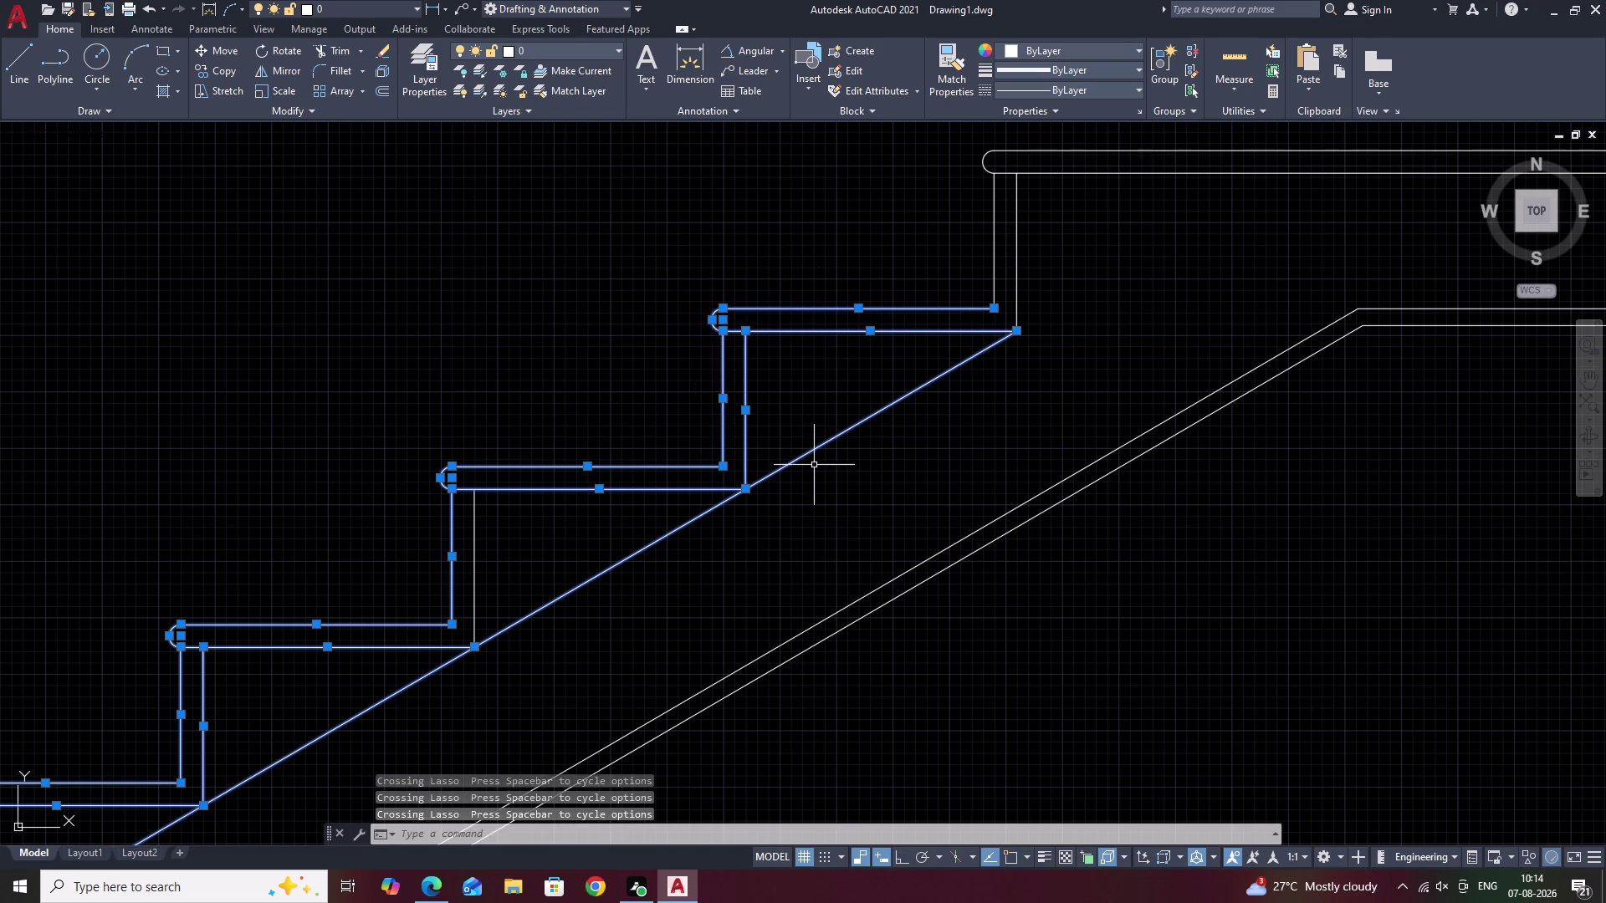
Add the top step and the landing edge to the selection.
scroll(down, 3)
middle_drag(1029, 395, 915, 434)
drag(1028, 325, 899, 363)
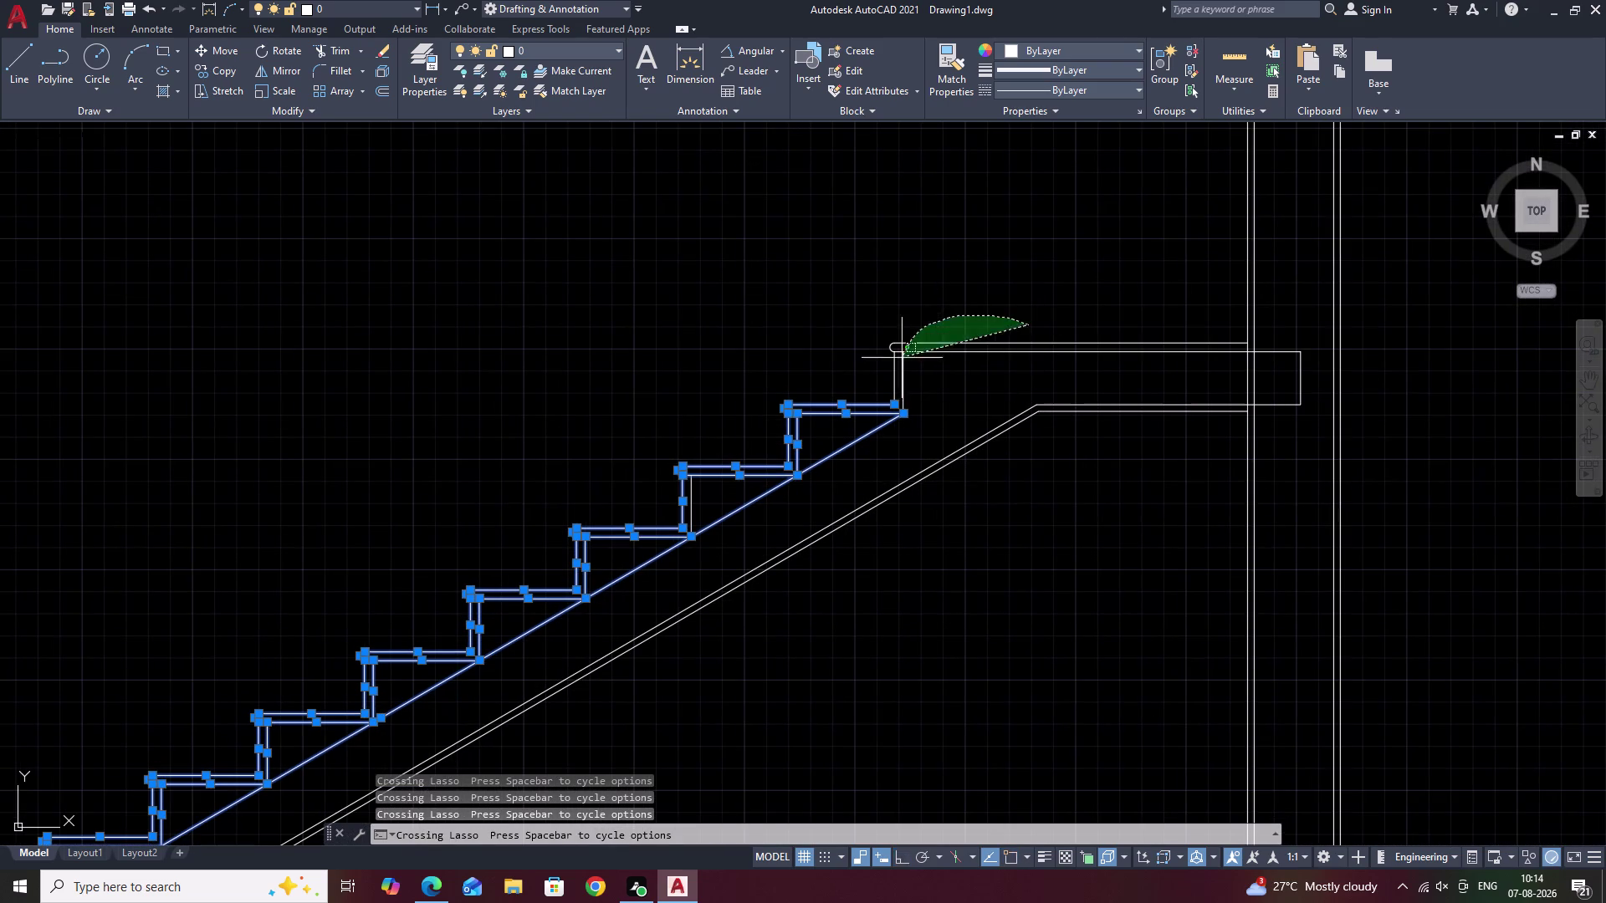
drag(900, 362, 894, 391)
scroll(up, 3)
scroll(down, 3)
Pan across the staircase to check and centre the complete selection.
middle_drag(901, 428, 967, 318)
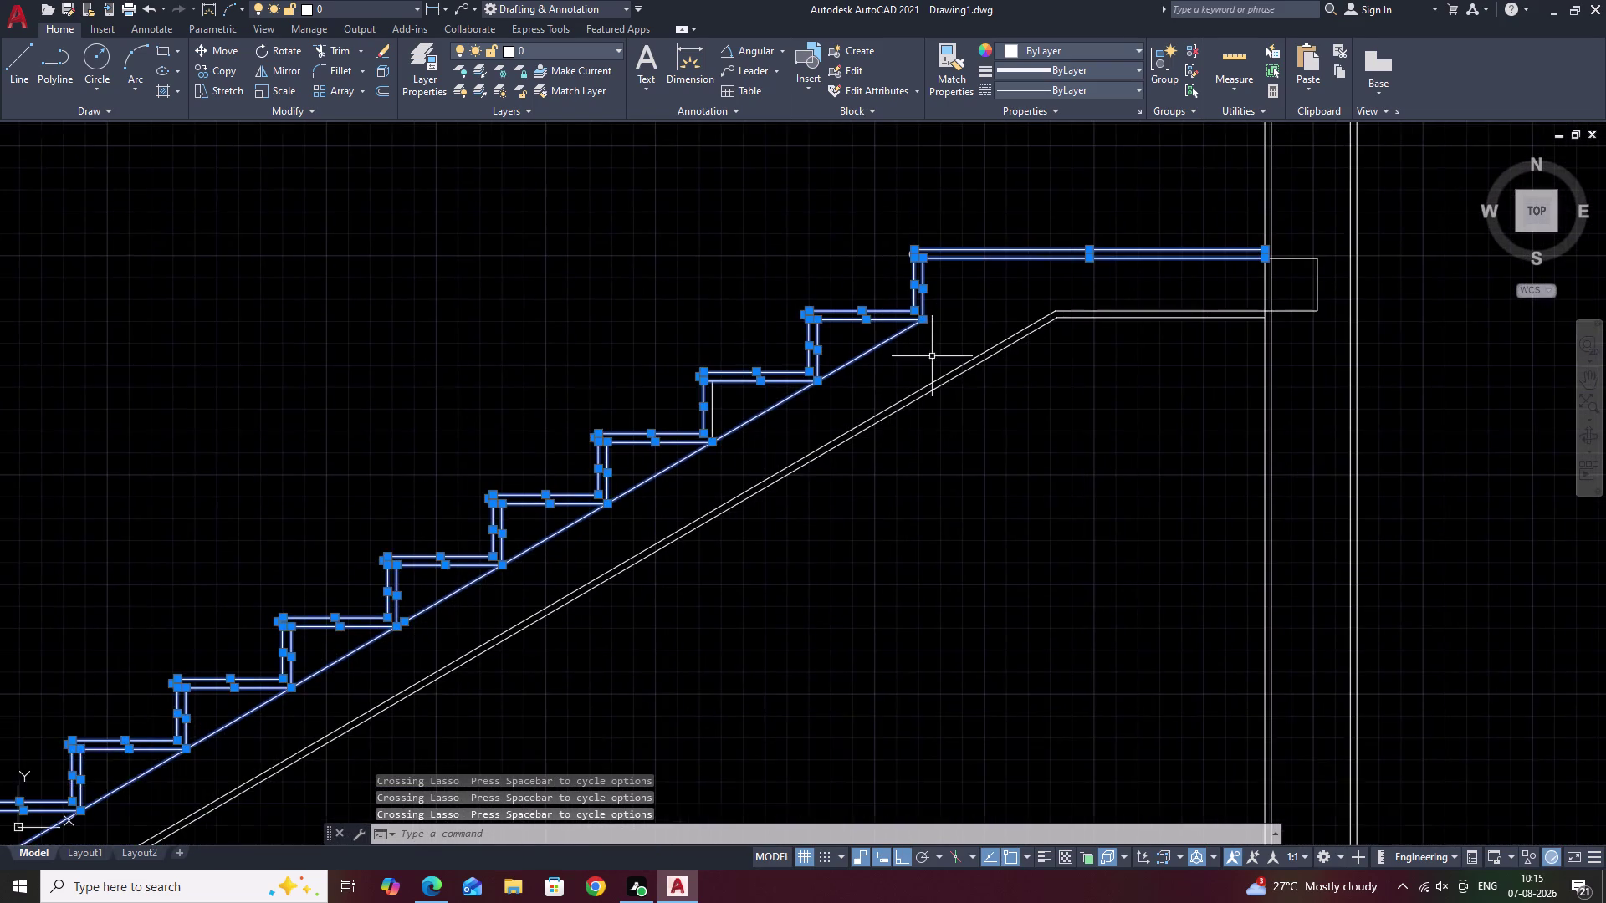
middle_drag(921, 370, 996, 262)
middle_drag(811, 391, 960, 250)
middle_drag(654, 379, 969, 299)
middle_drag(753, 393, 915, 340)
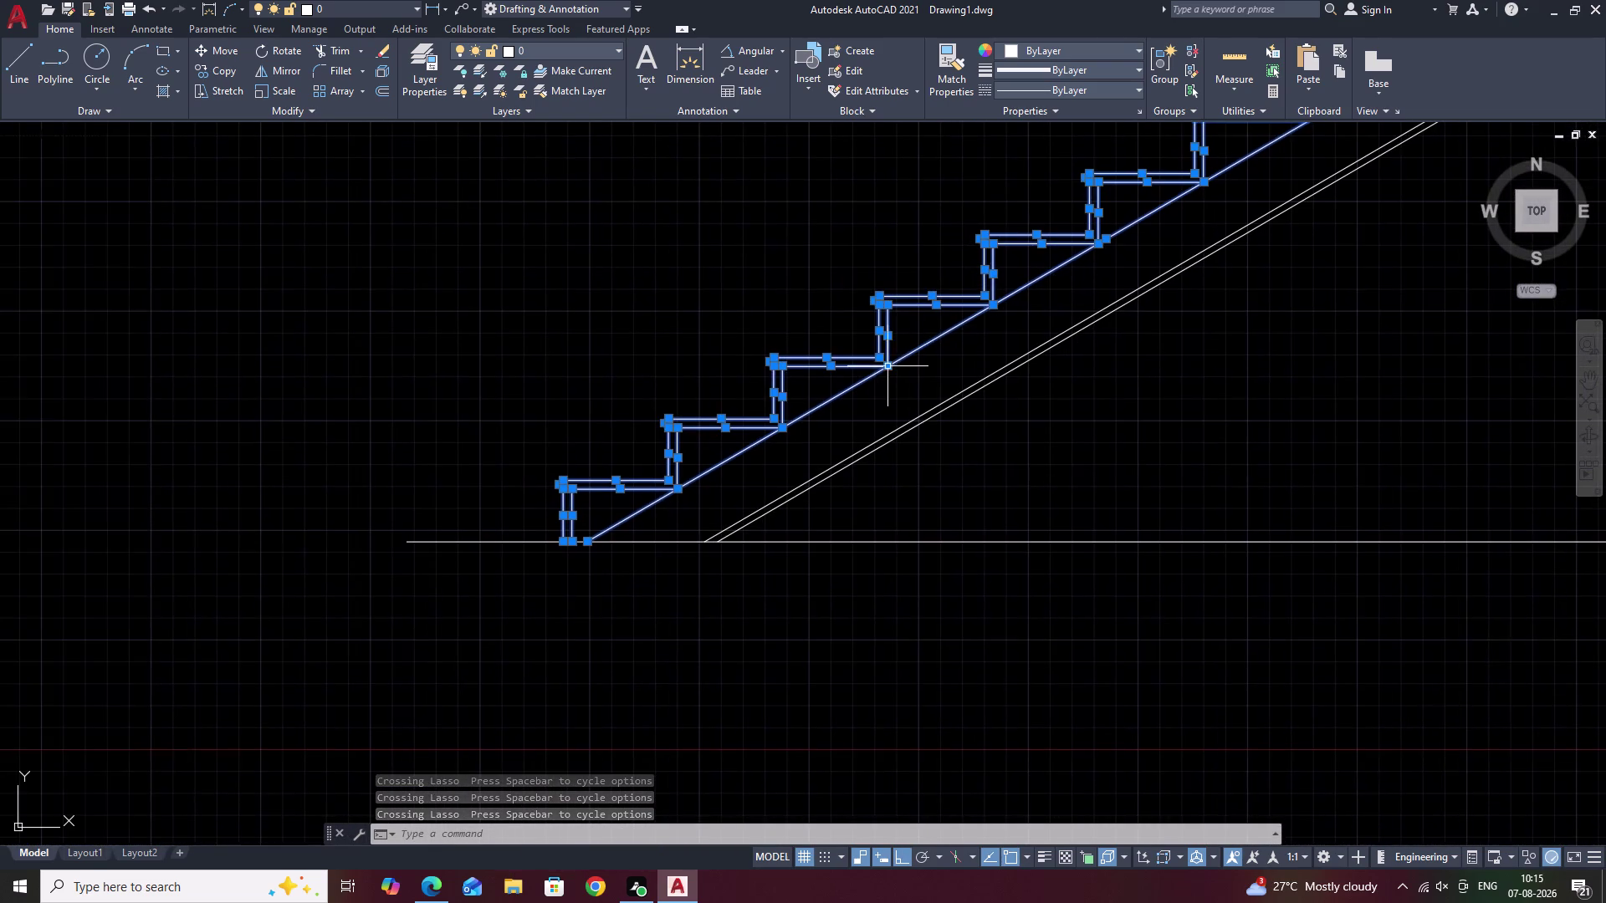
middle_drag(884, 367, 952, 325)
text(R)
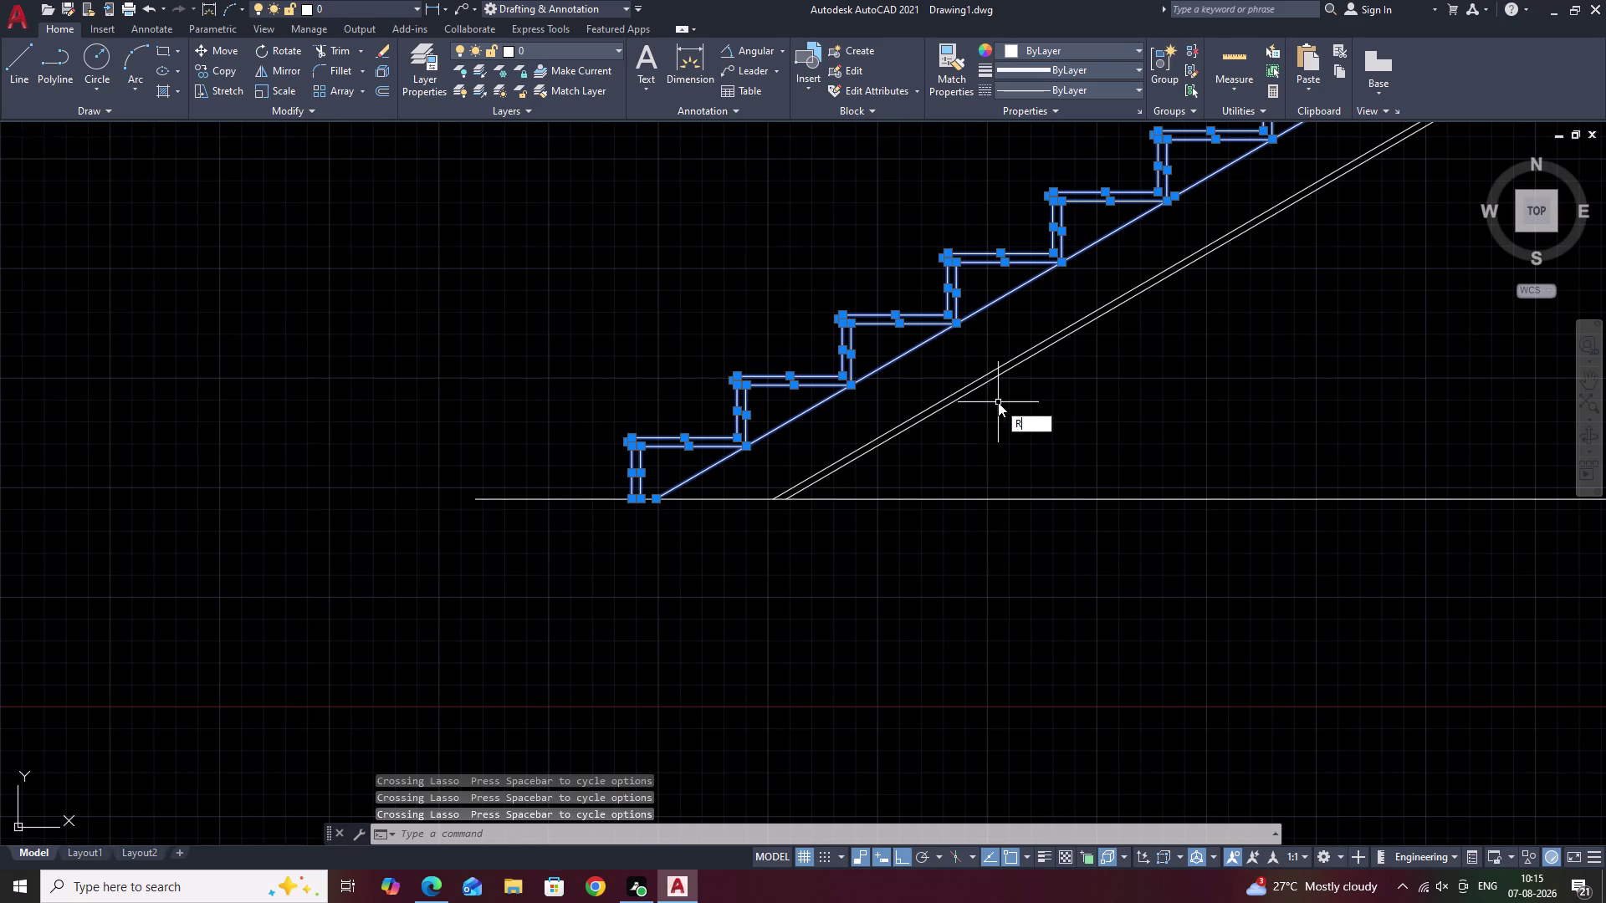
text(O)
key(space)
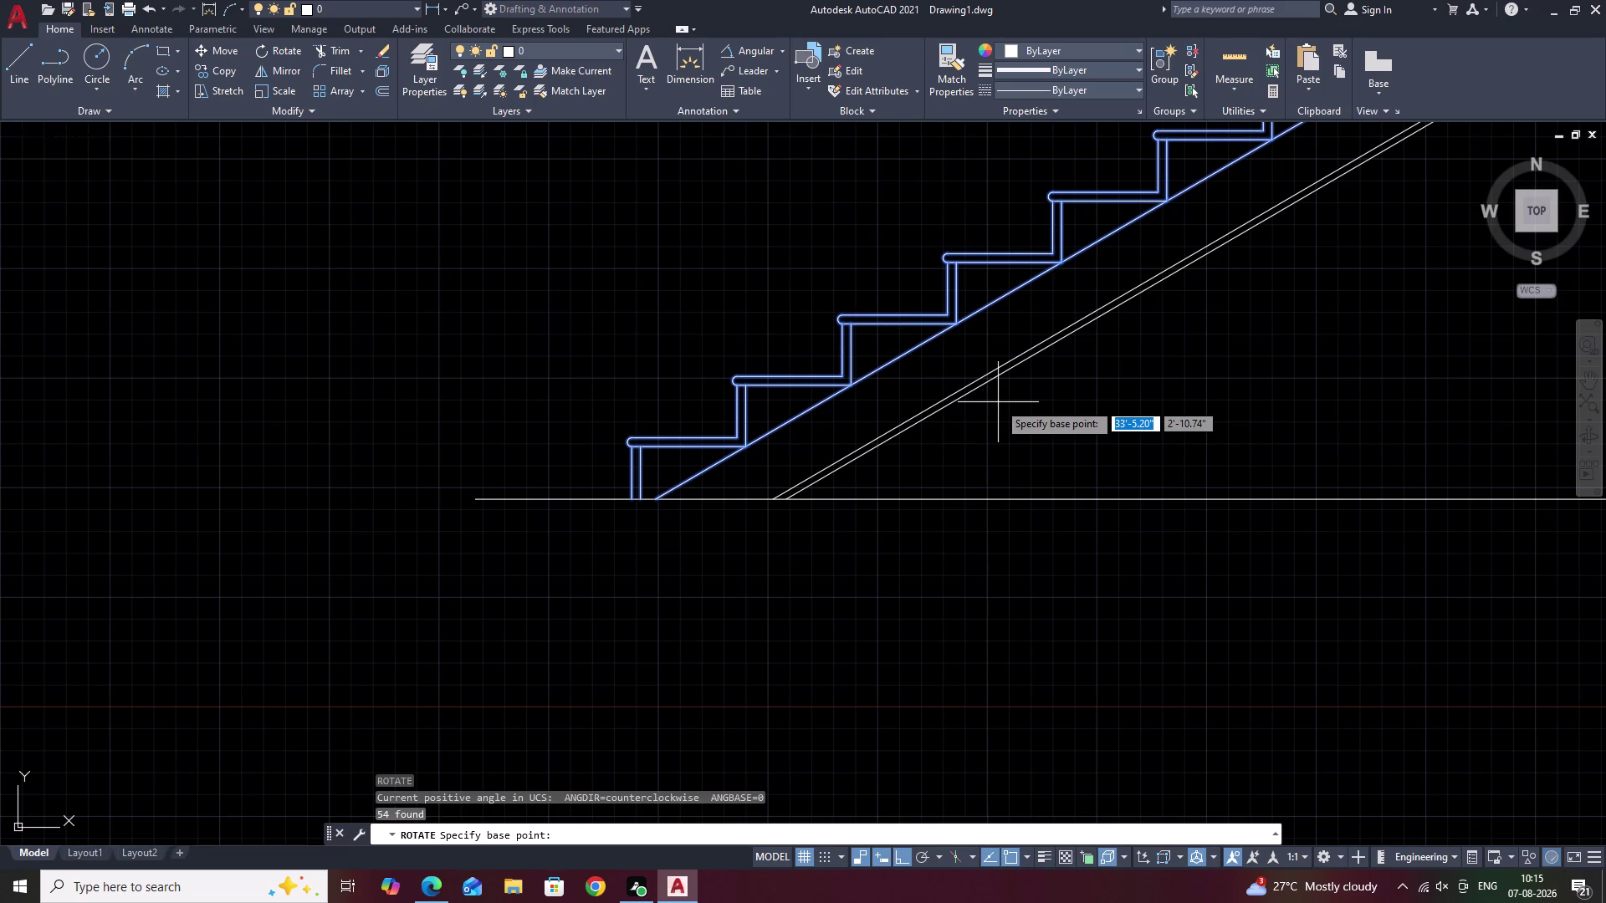
text(27)
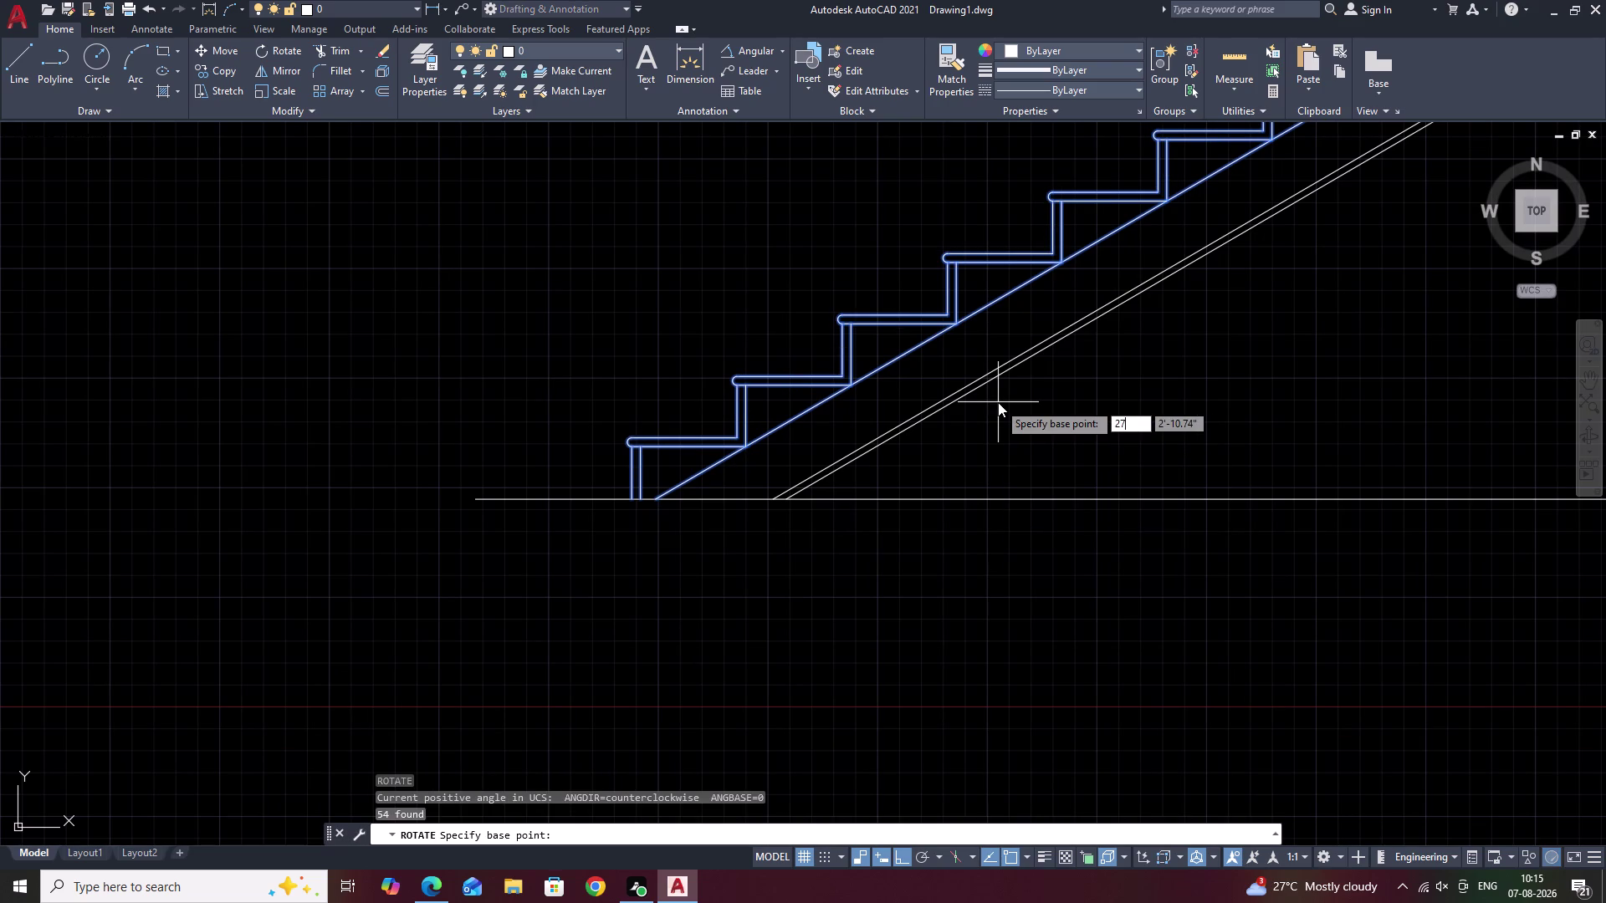
key(space)
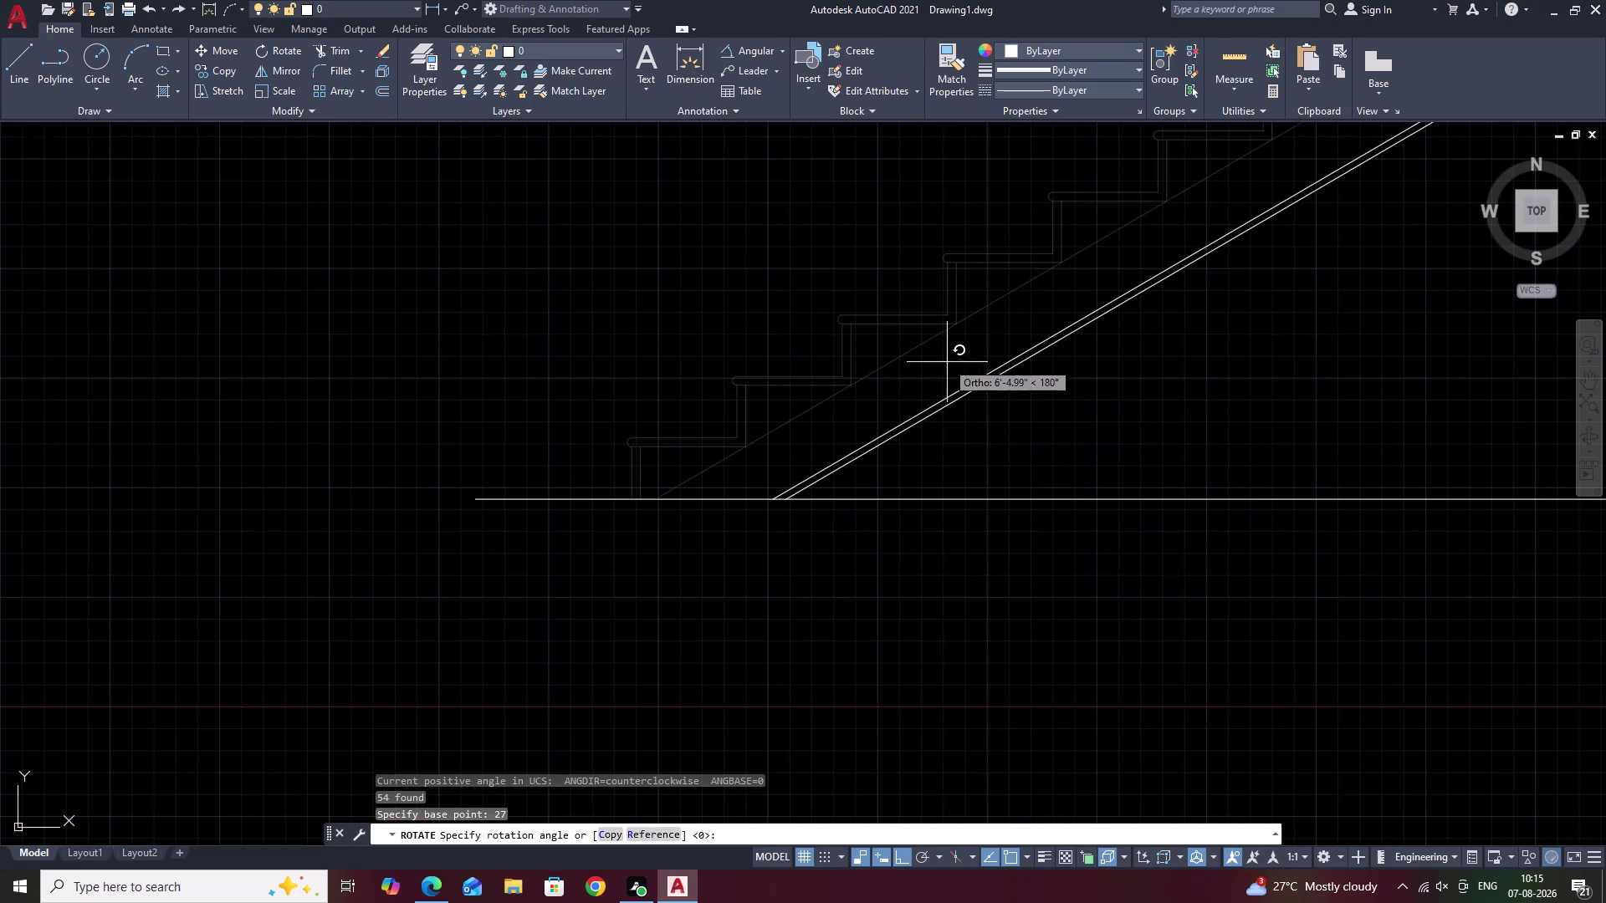
scroll(down, 3)
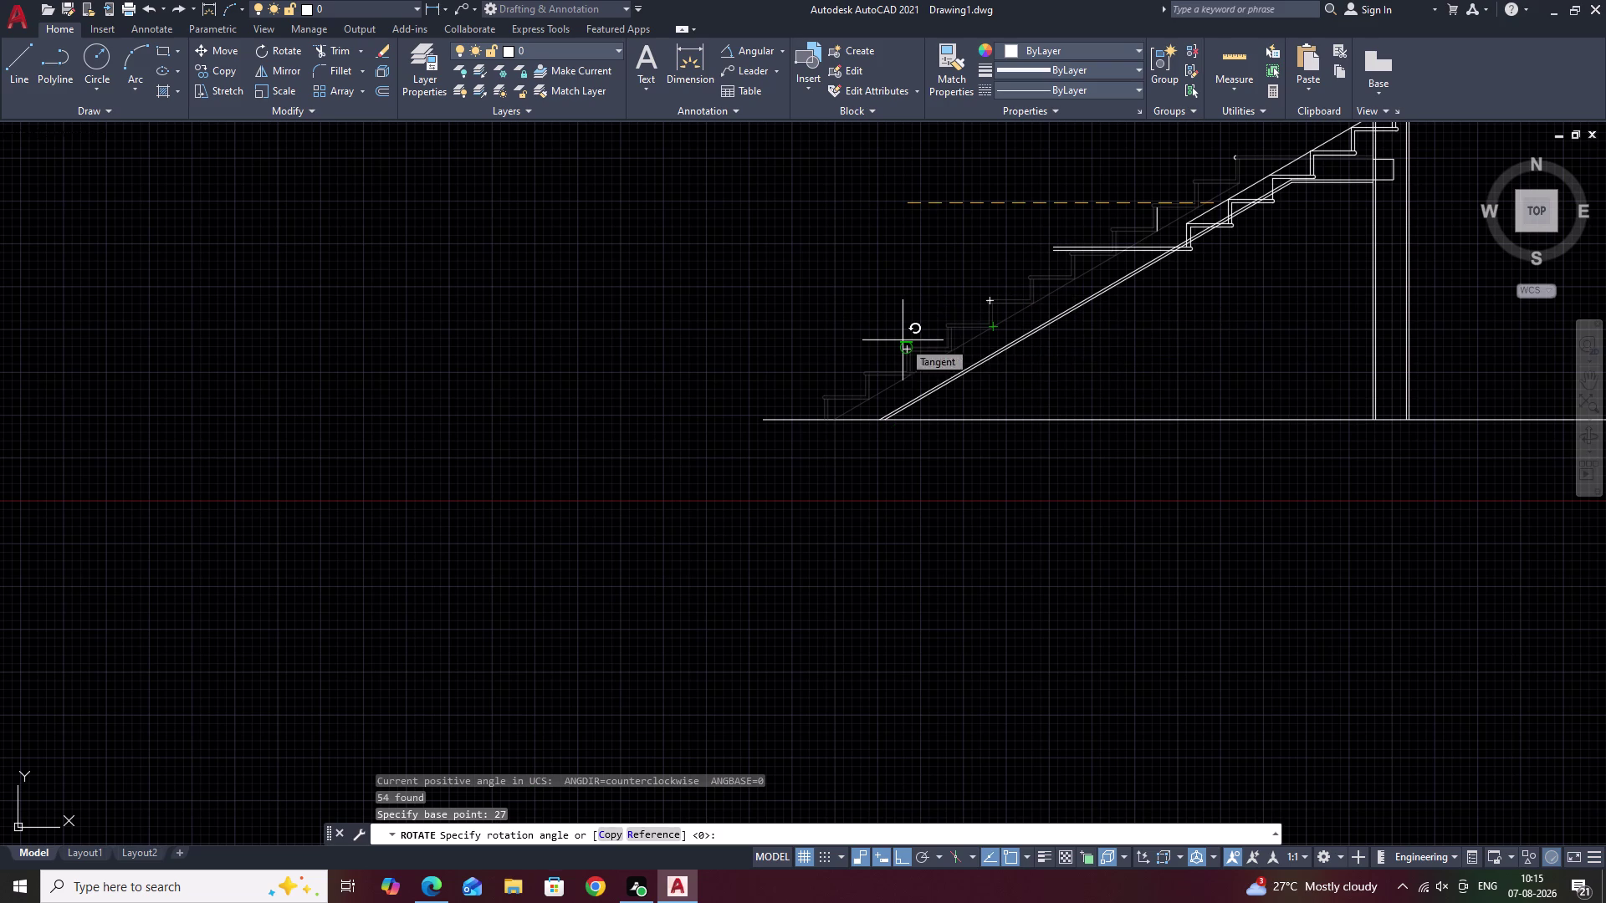
key(F8)
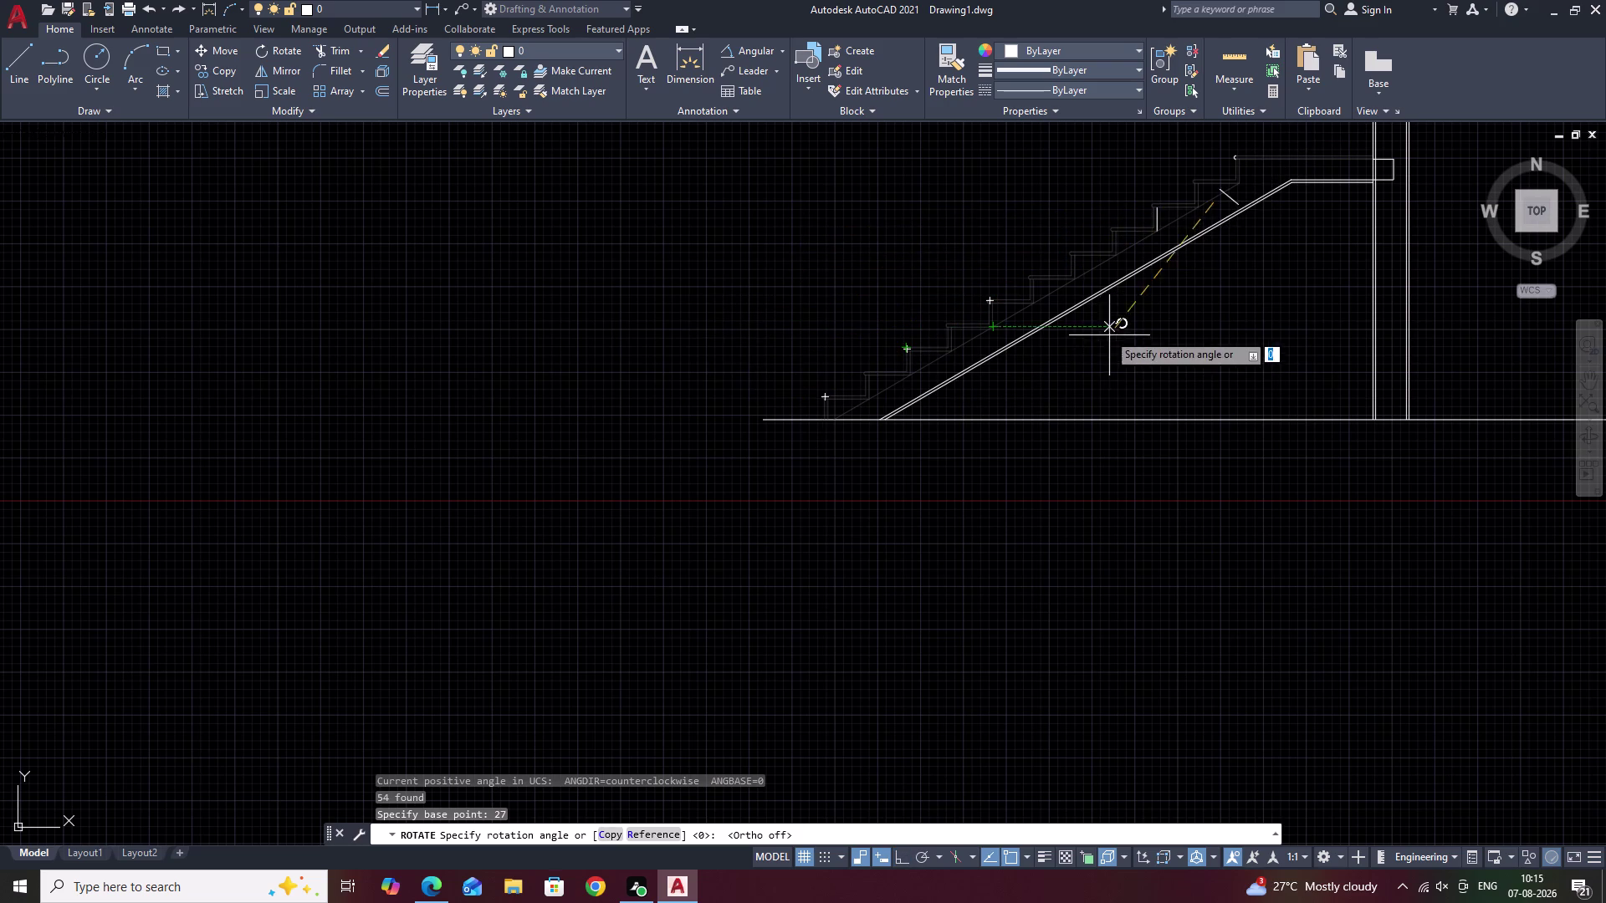
scroll(down, 3)
middle_drag(1022, 300, 719, 420)
scroll(up, 3)
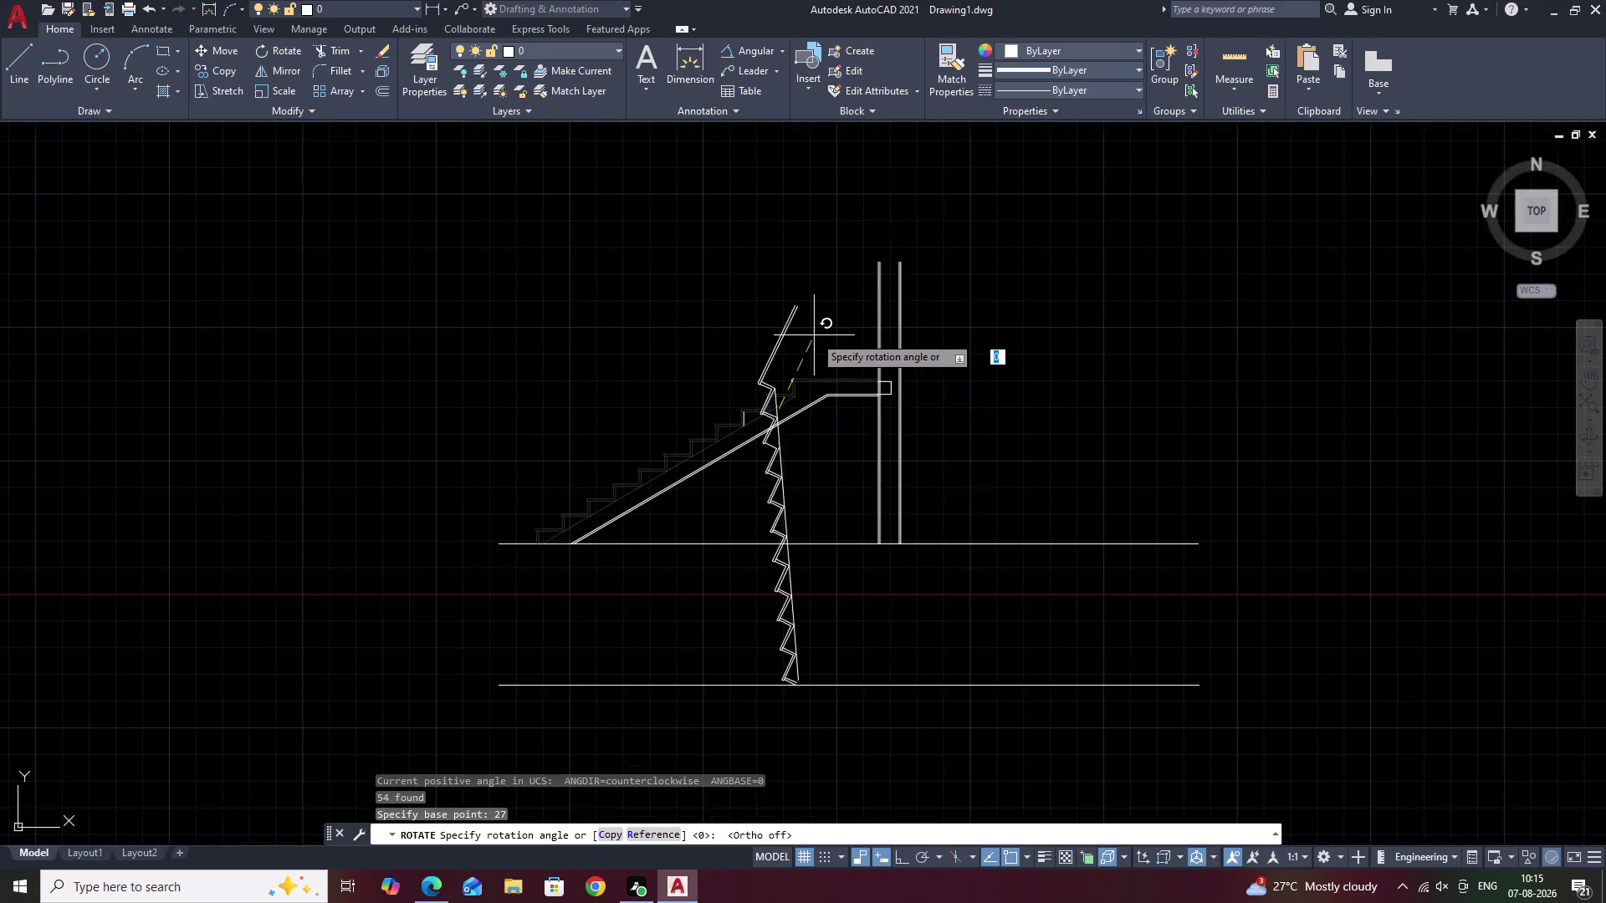
scroll(up, 3)
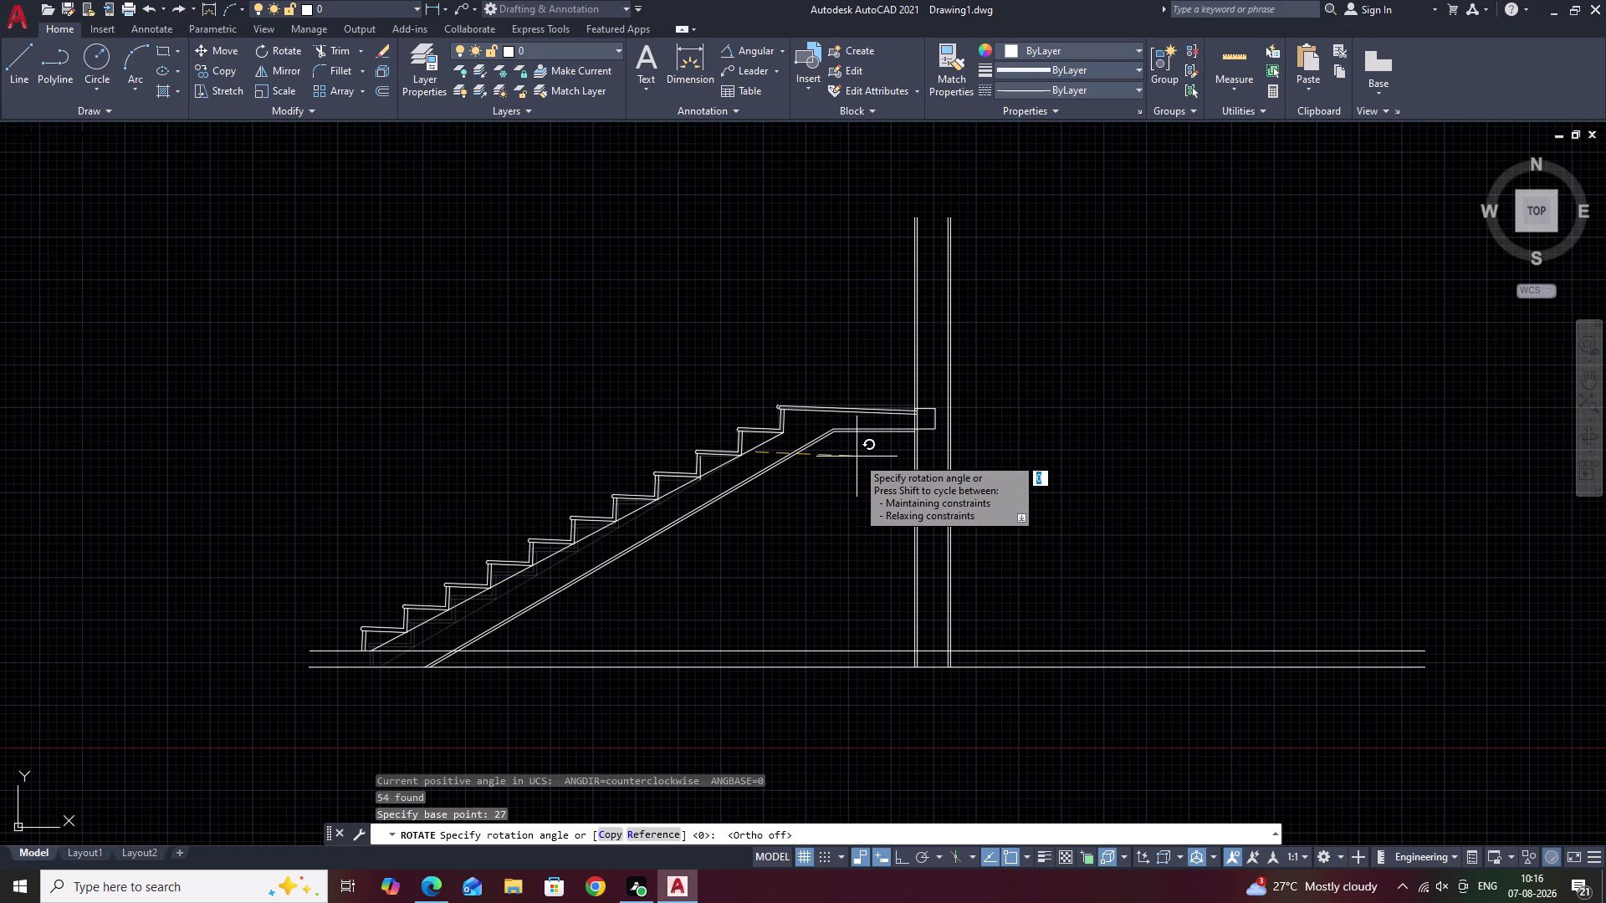
text(27)
key(space)
scroll(down, 3)
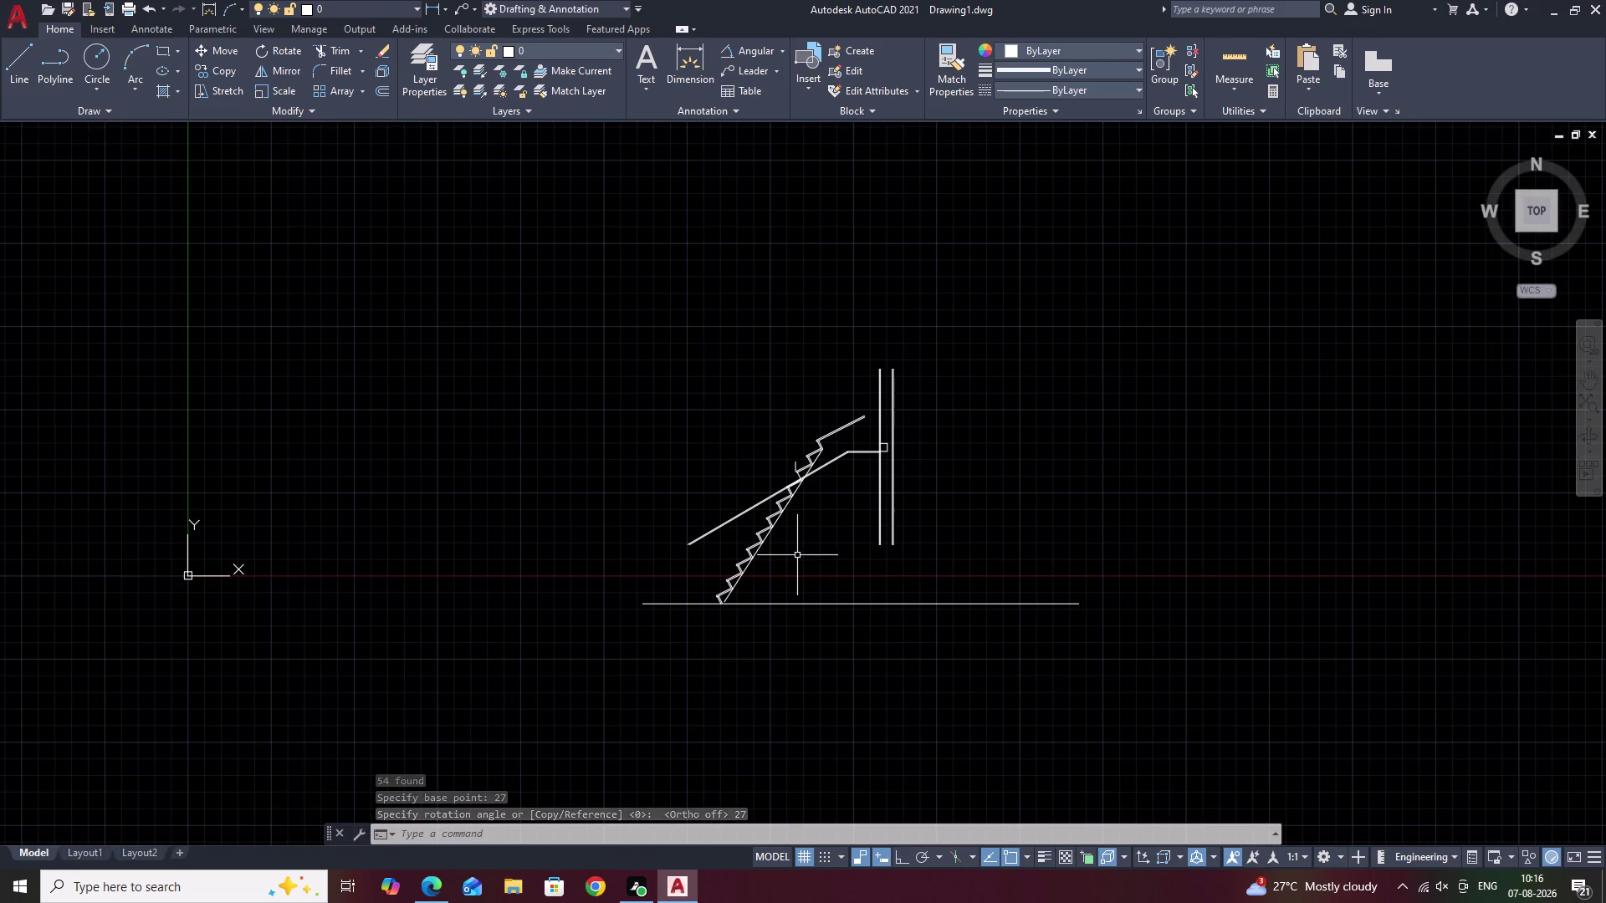
key(ctrl+z)
key(ctrl+z)
scroll(down, 3)
middle_drag(1064, 444, 1047, 475)
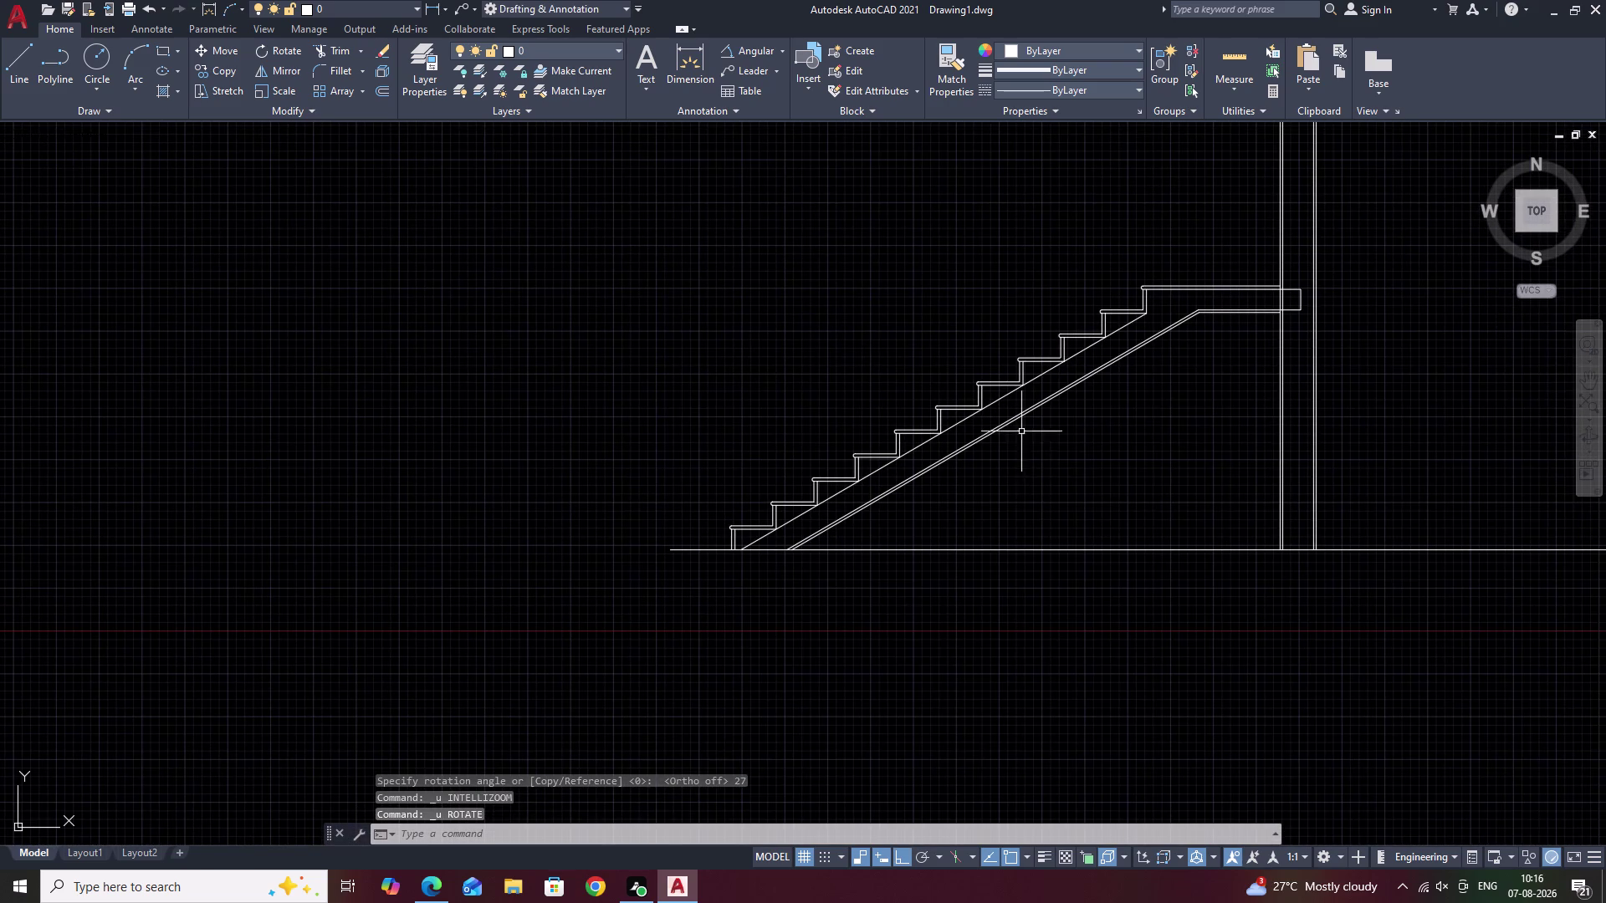
Recentre the view on the staircase beside the walls.
scroll(up, 3)
scroll(down, 3)
middle_drag(987, 411, 1115, 383)
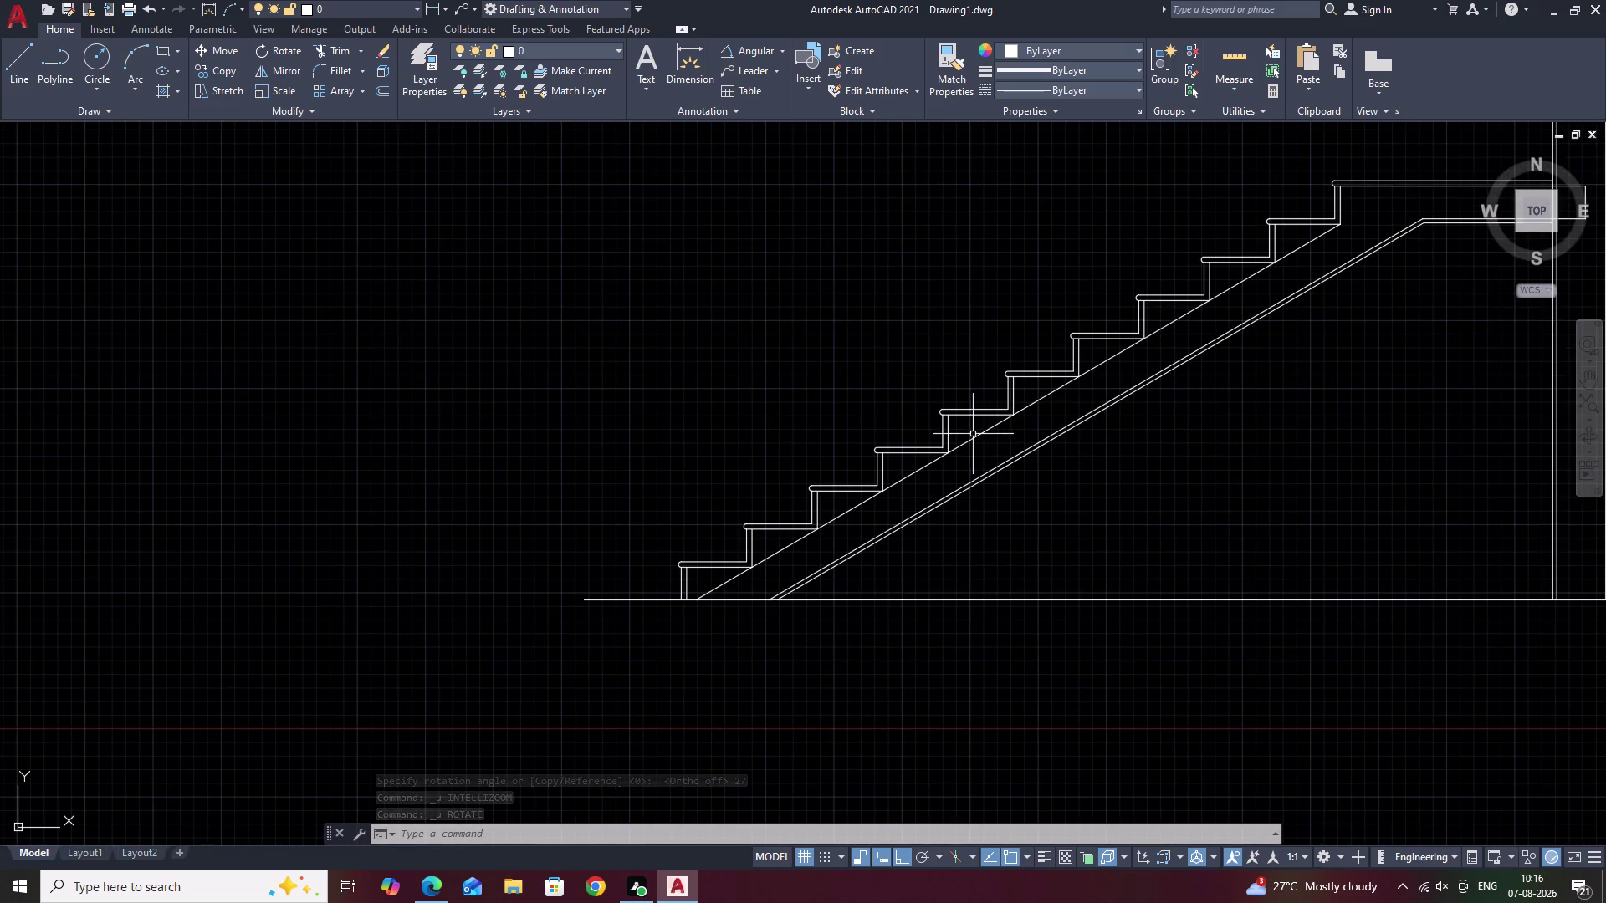
scroll(up, 3)
scroll(down, 3)
middle_drag(1005, 438, 1005, 426)
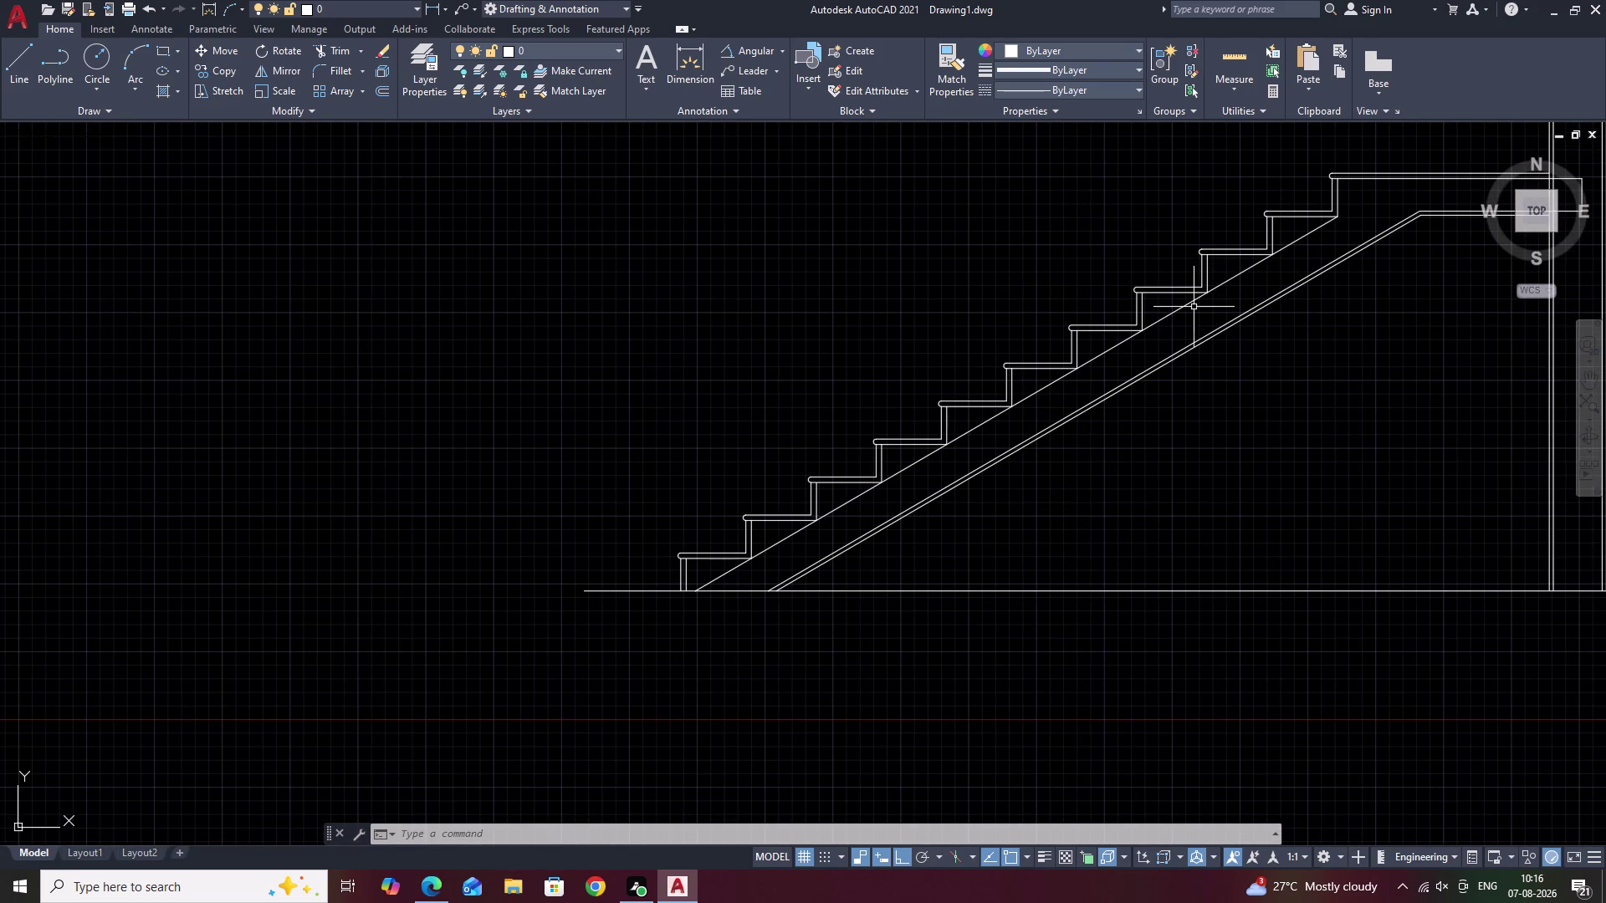
scroll(down, 3)
middle_drag(1200, 307, 1131, 345)
scroll(up, 3)
scroll(down, 3)
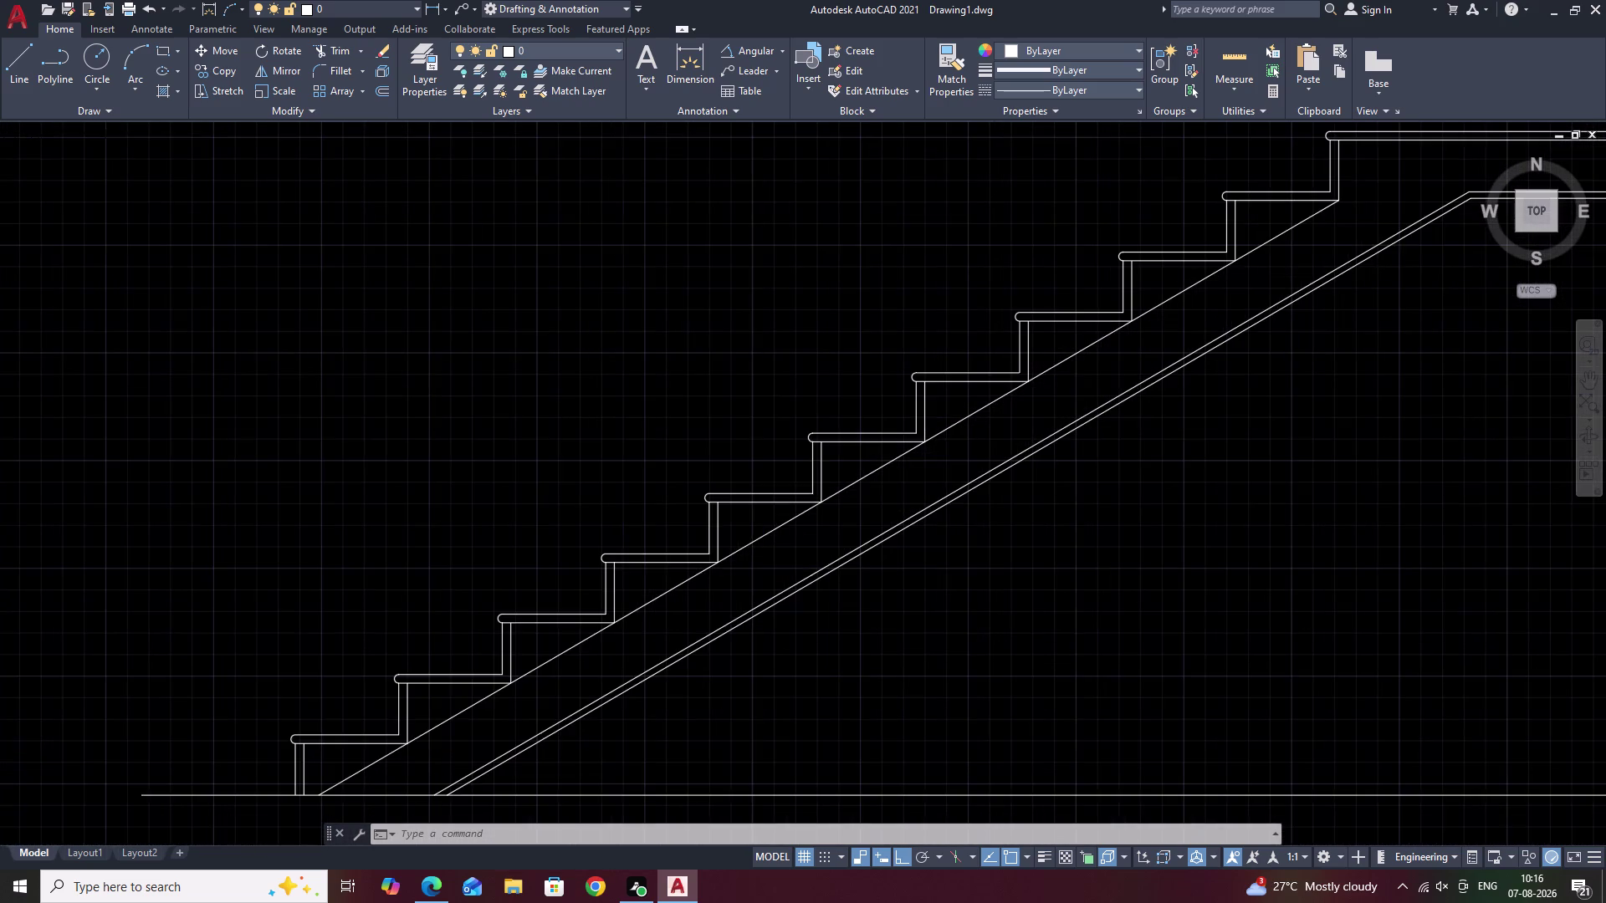
middle_drag(1131, 344, 1098, 360)
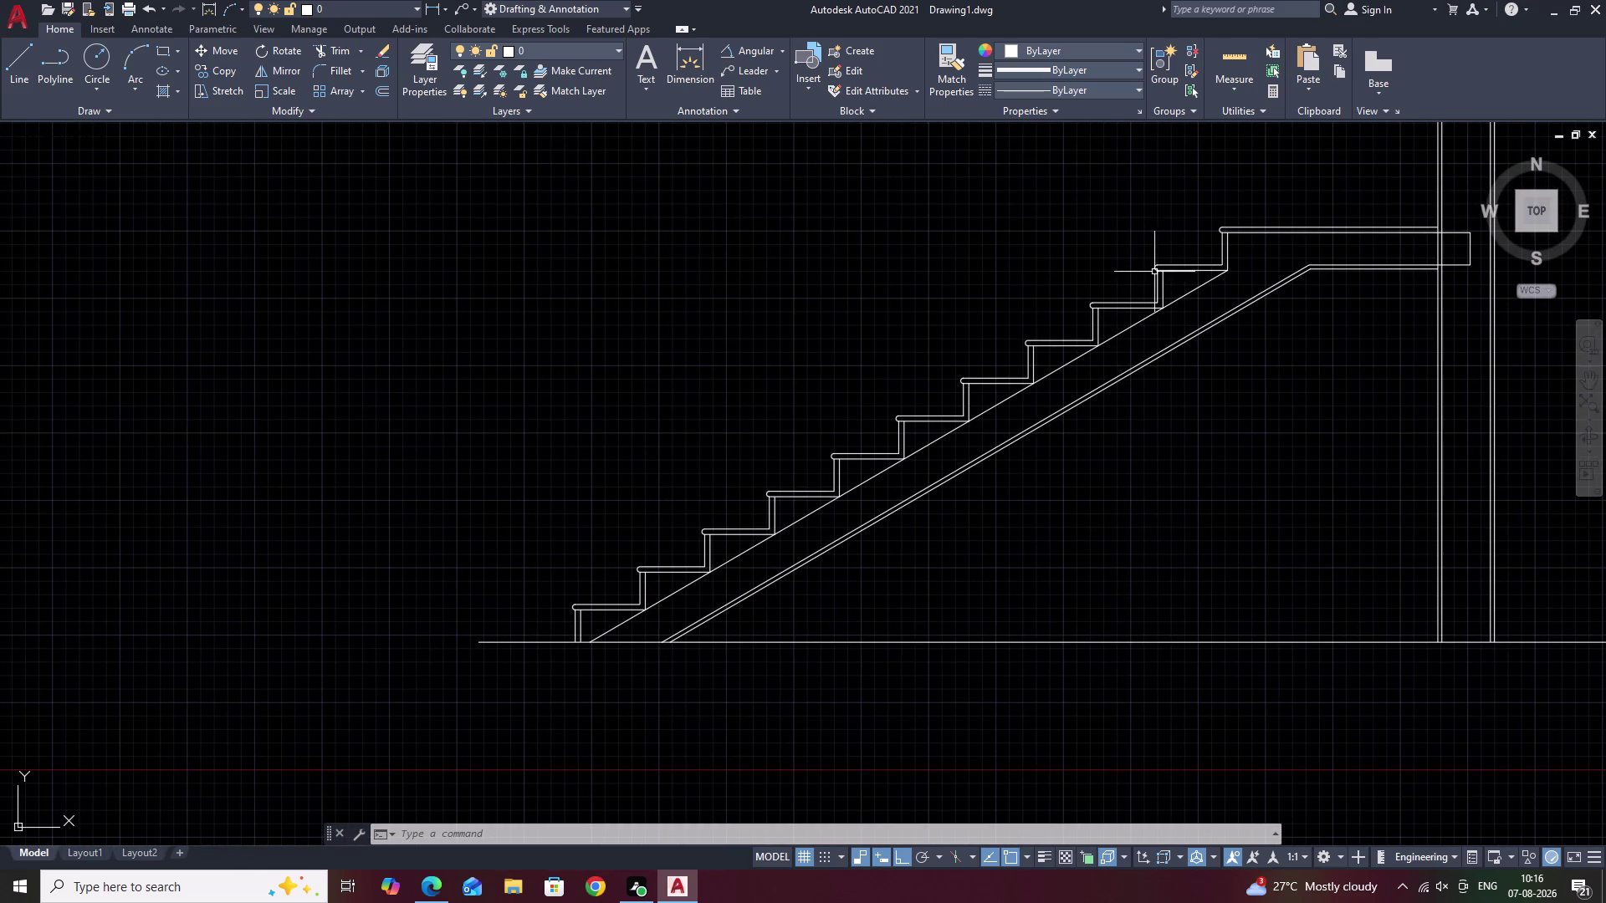
Lasso along the flight to the bottom step, adding the landing slab top lines and top step.
drag(1215, 218, 866, 378)
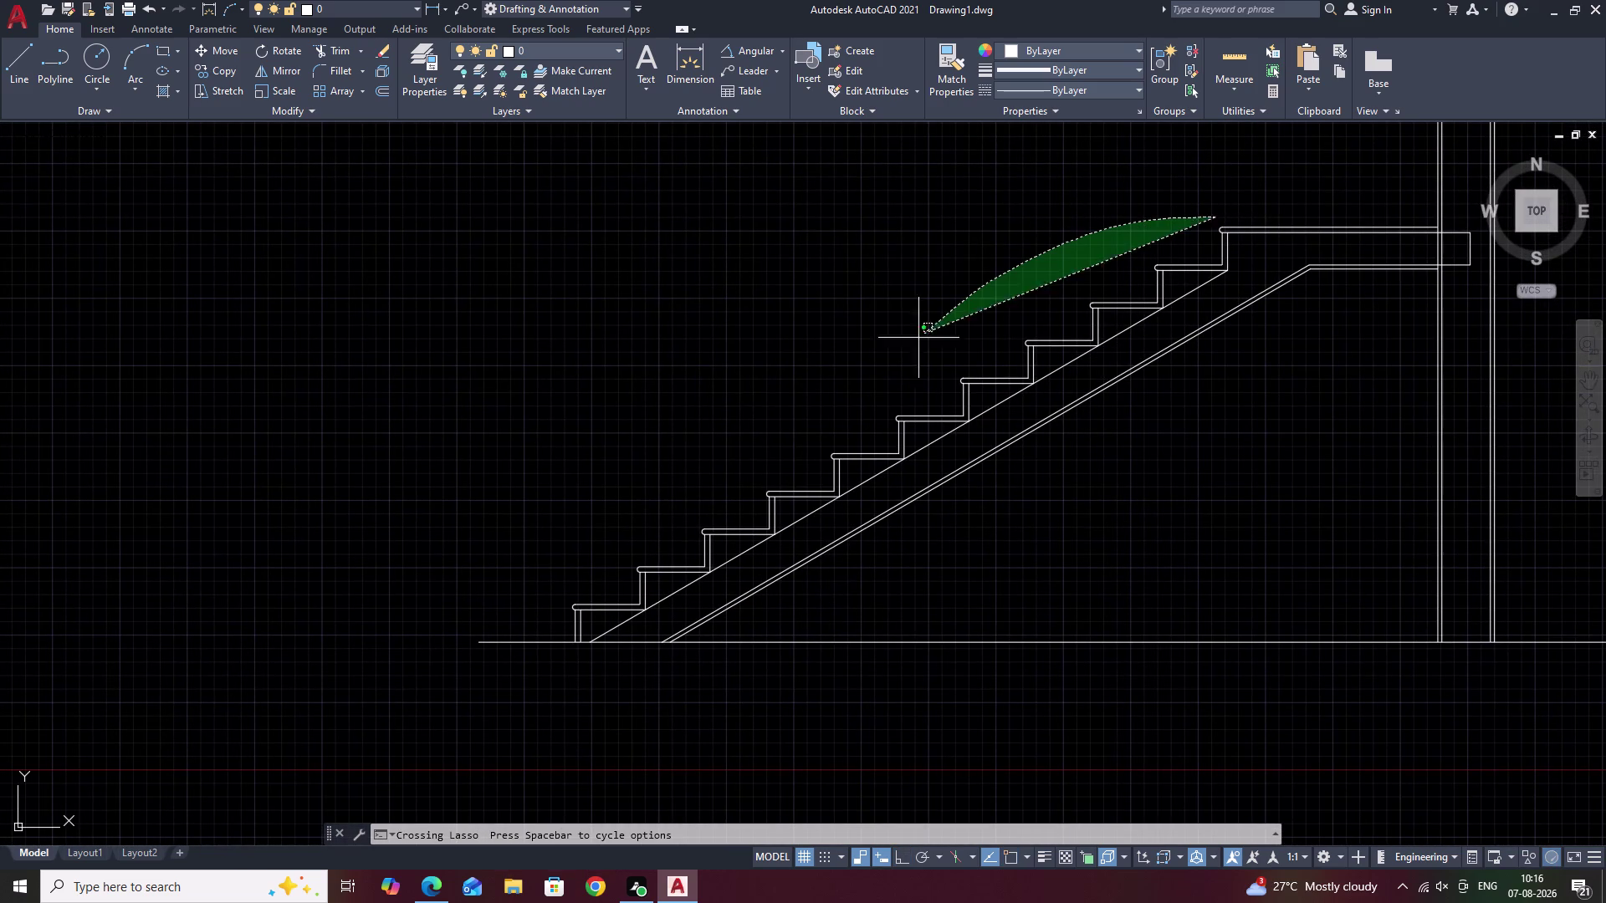
drag(866, 378, 583, 632)
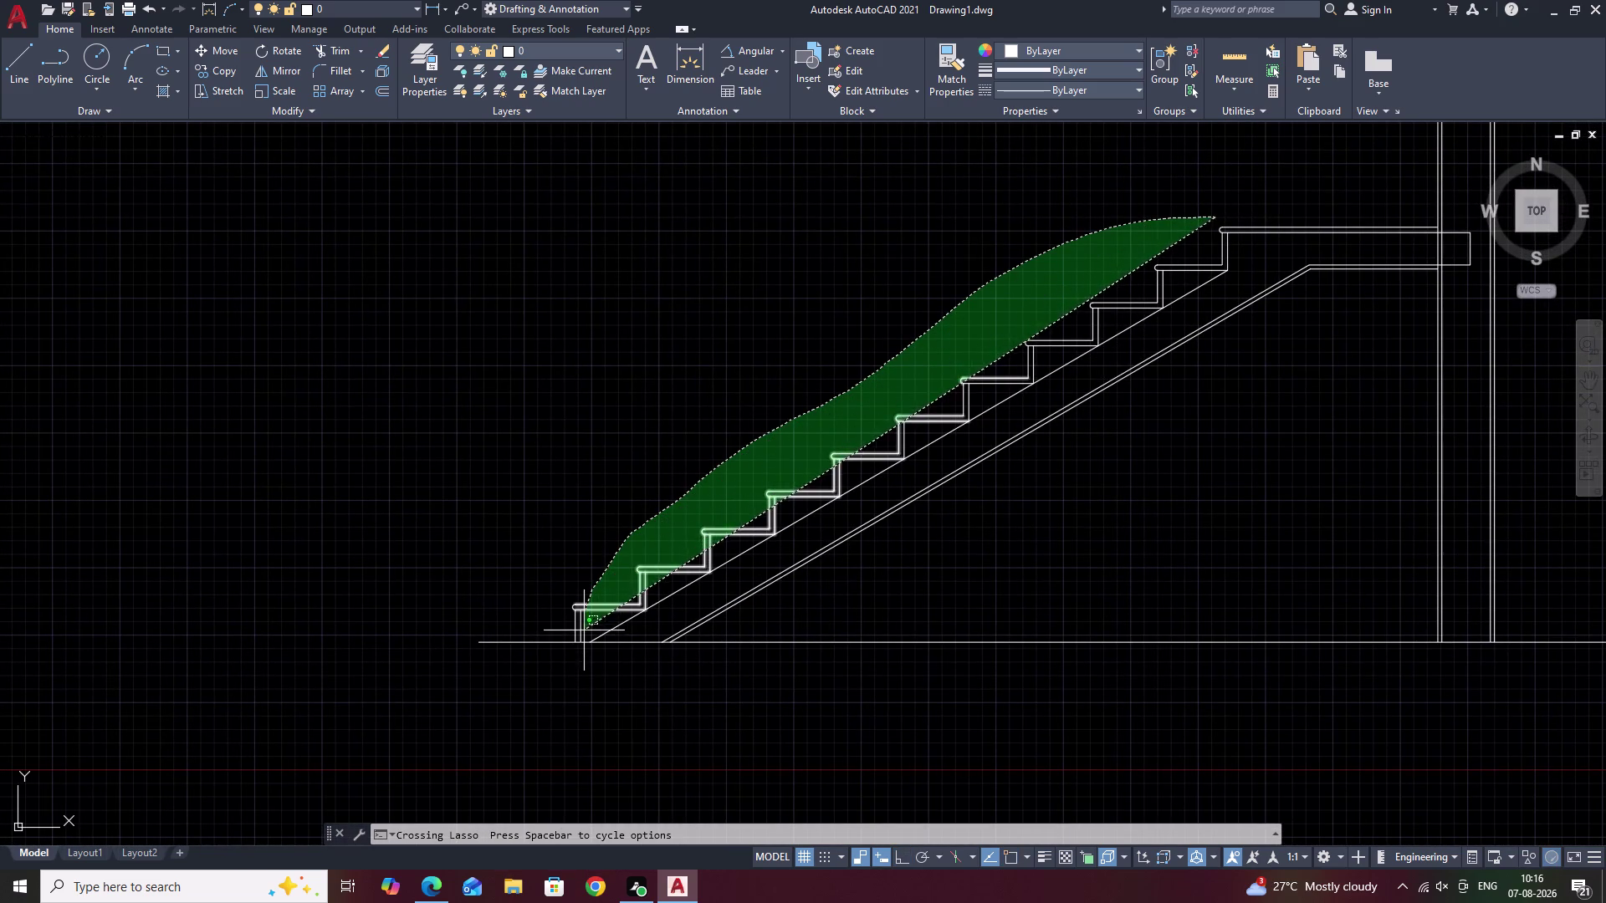
drag(584, 631, 584, 641)
double_click(584, 642)
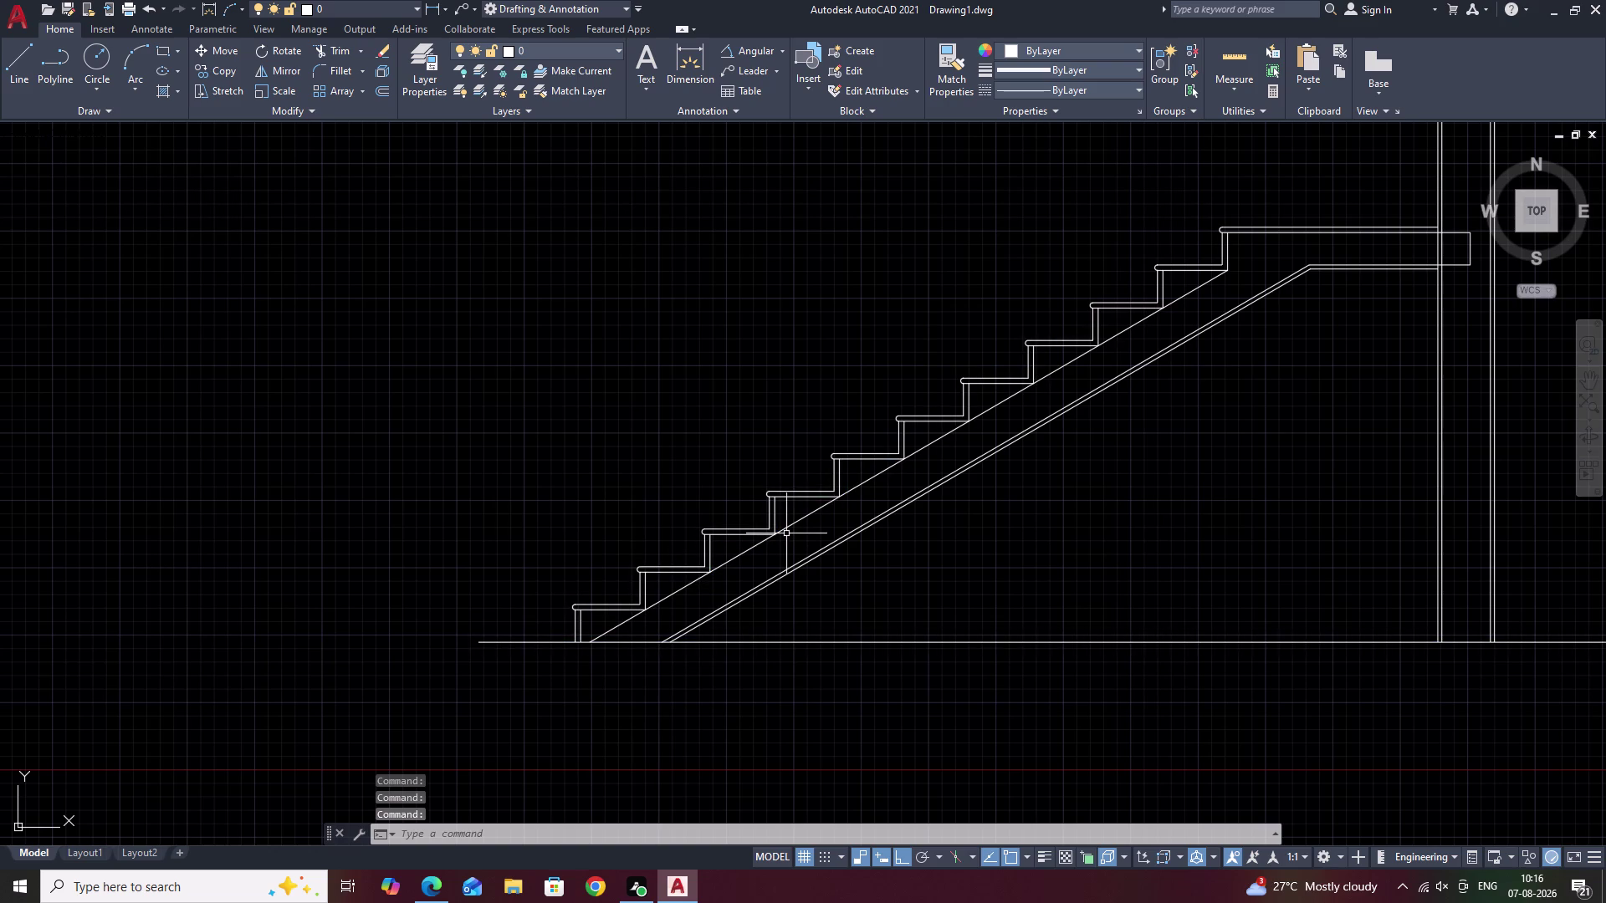
scroll(down, 3)
scroll(up, 3)
drag(1123, 273, 1040, 364)
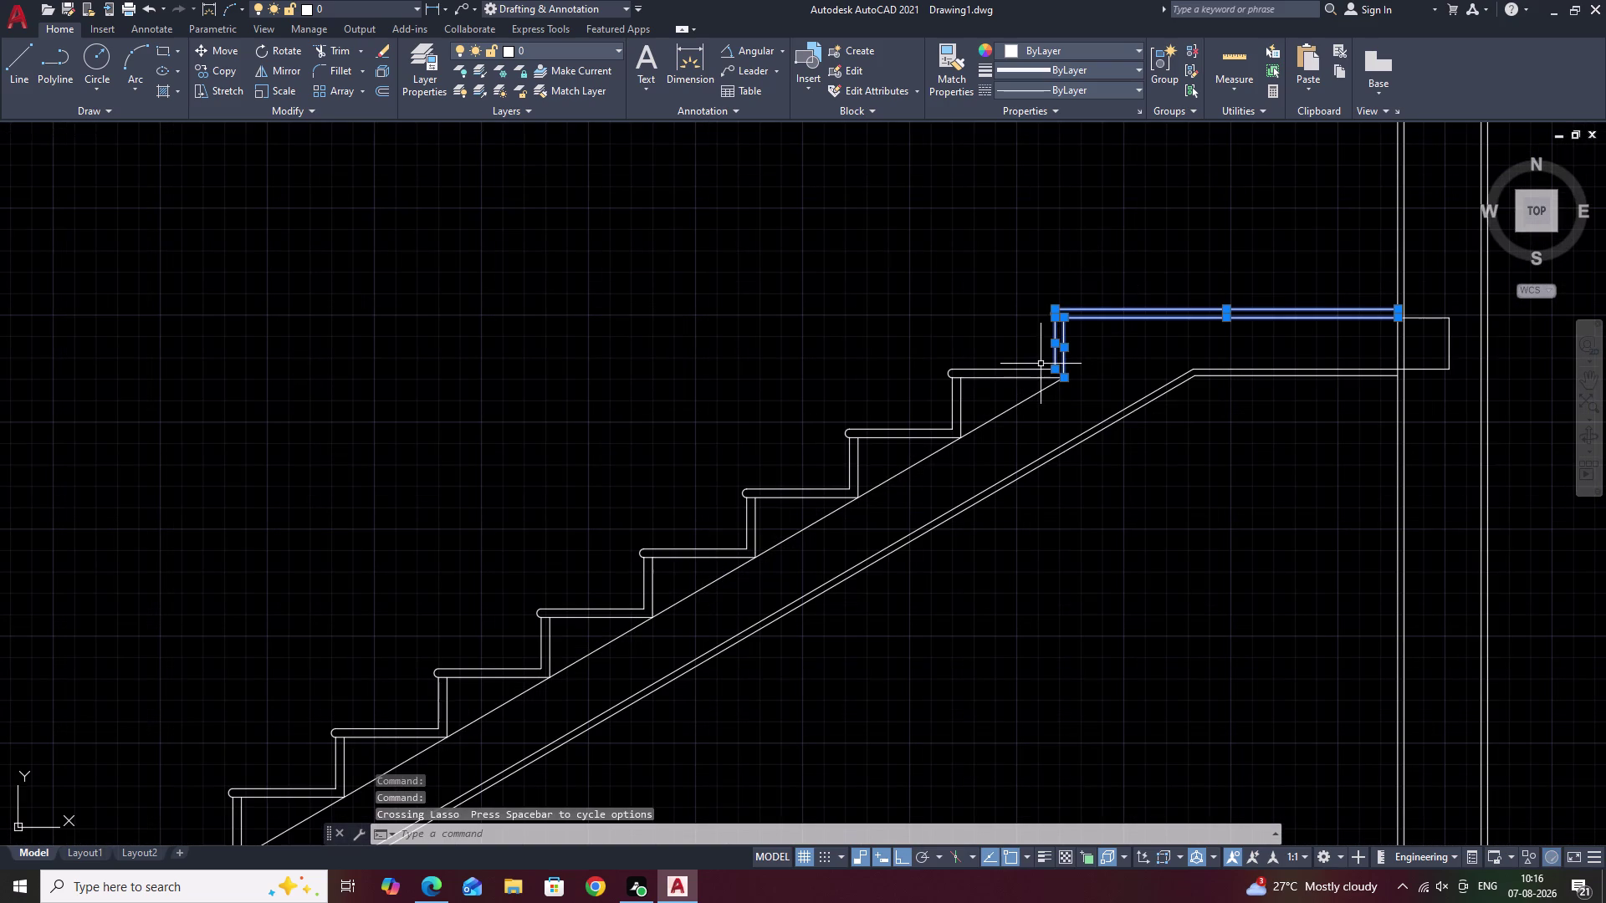
drag(1028, 352, 912, 436)
Add the next step down, the sloping soffit line and more steps.
scroll(up, 3)
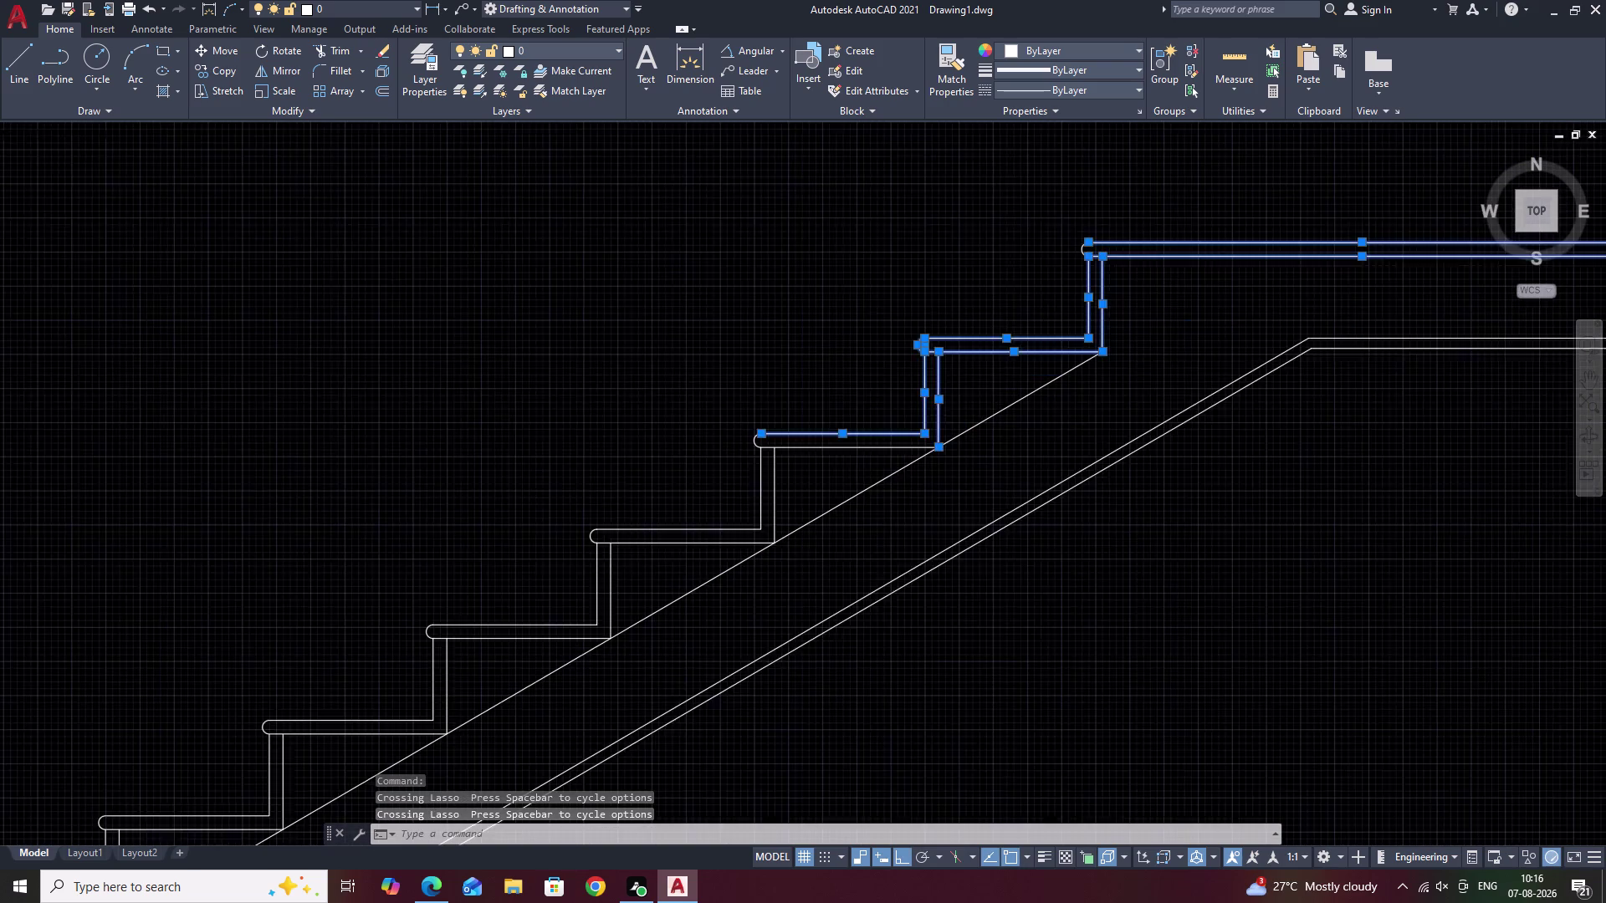
drag(992, 393, 972, 448)
middle_drag(872, 473, 1119, 347)
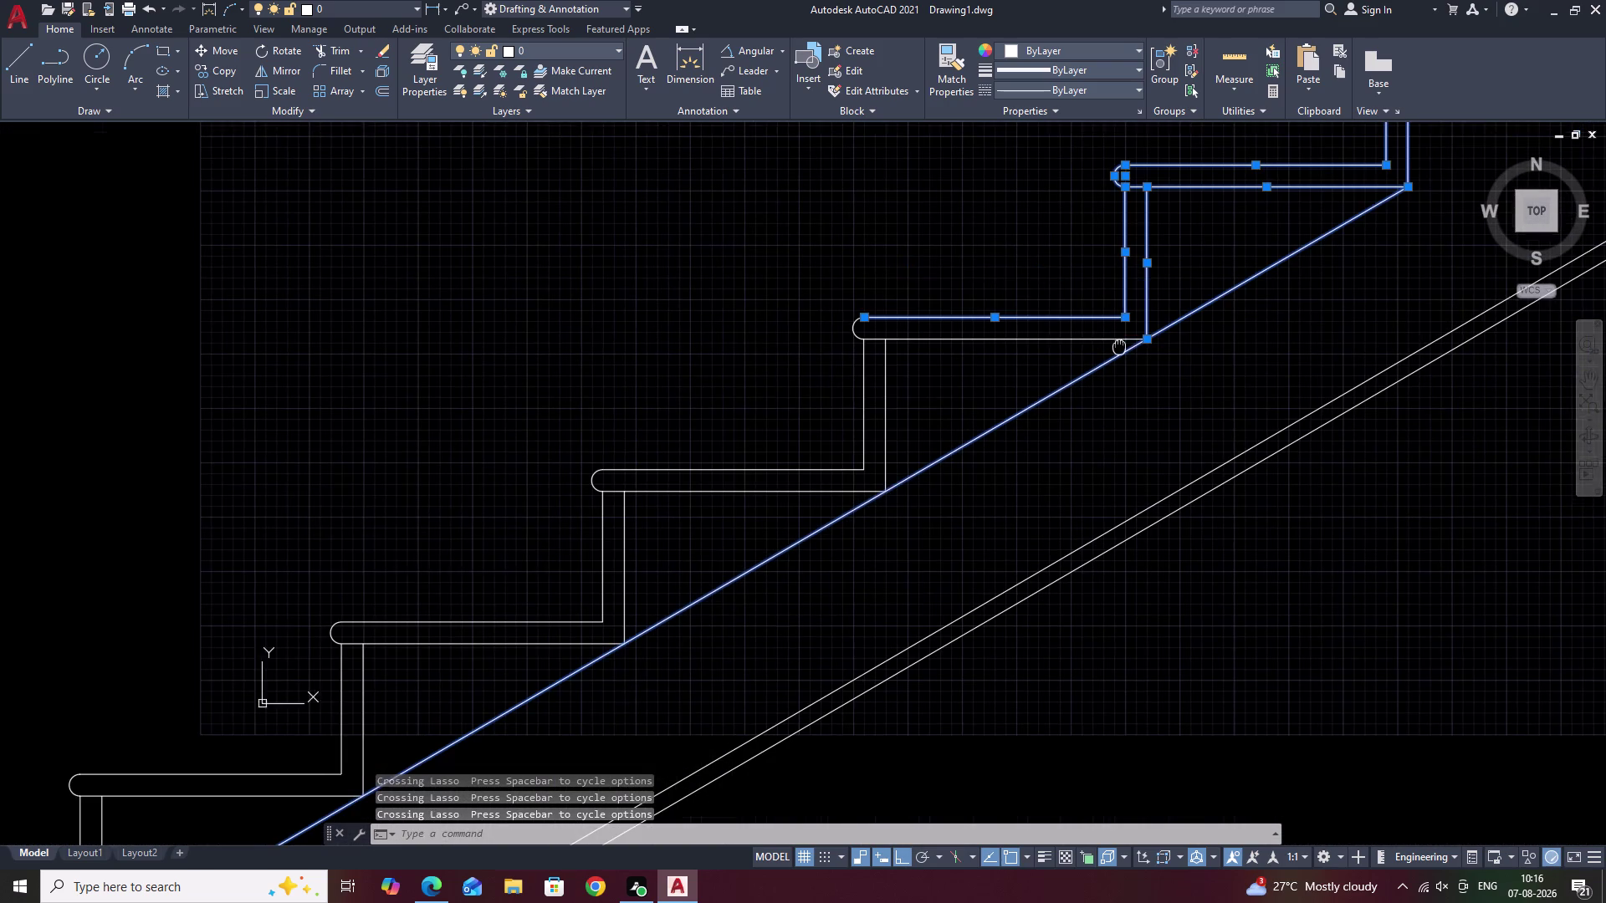
drag(1037, 266, 860, 495)
middle_drag(864, 495, 1185, 266)
drag(1080, 176, 901, 408)
middle_drag(891, 417, 1206, 281)
drag(1089, 211, 973, 422)
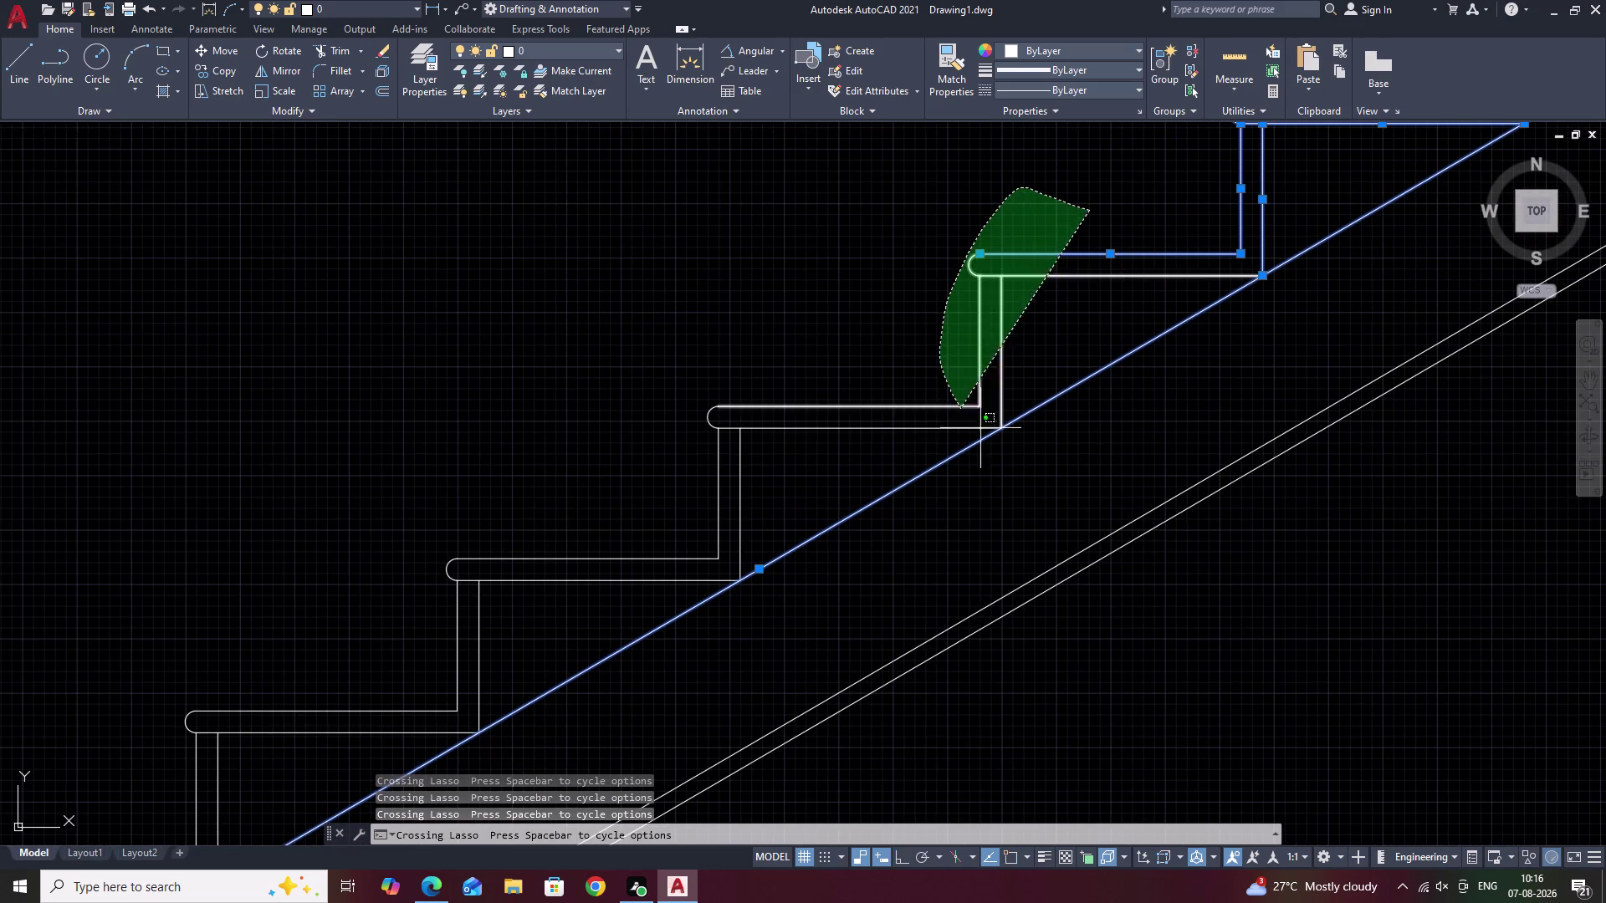
drag(973, 422, 1006, 437)
Continue adding successive steps while panning down the flight.
middle_drag(969, 432, 1170, 298)
drag(998, 207, 981, 447)
middle_drag(929, 431, 1041, 351)
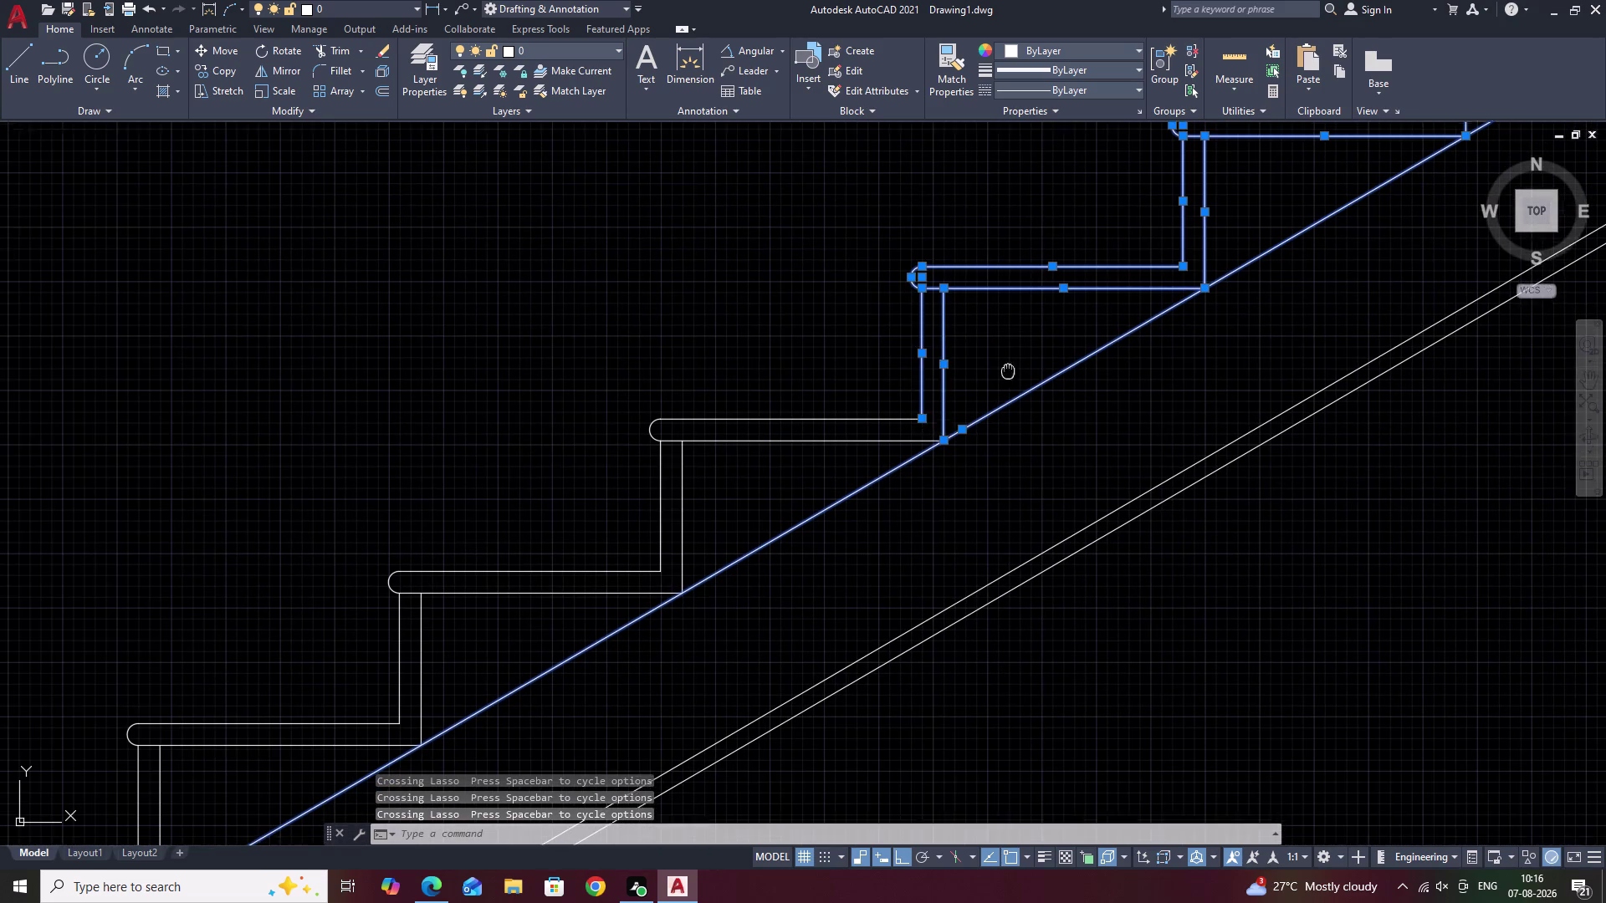
middle_drag(1041, 351, 1093, 315)
drag(900, 251, 857, 493)
middle_drag(663, 427, 866, 290)
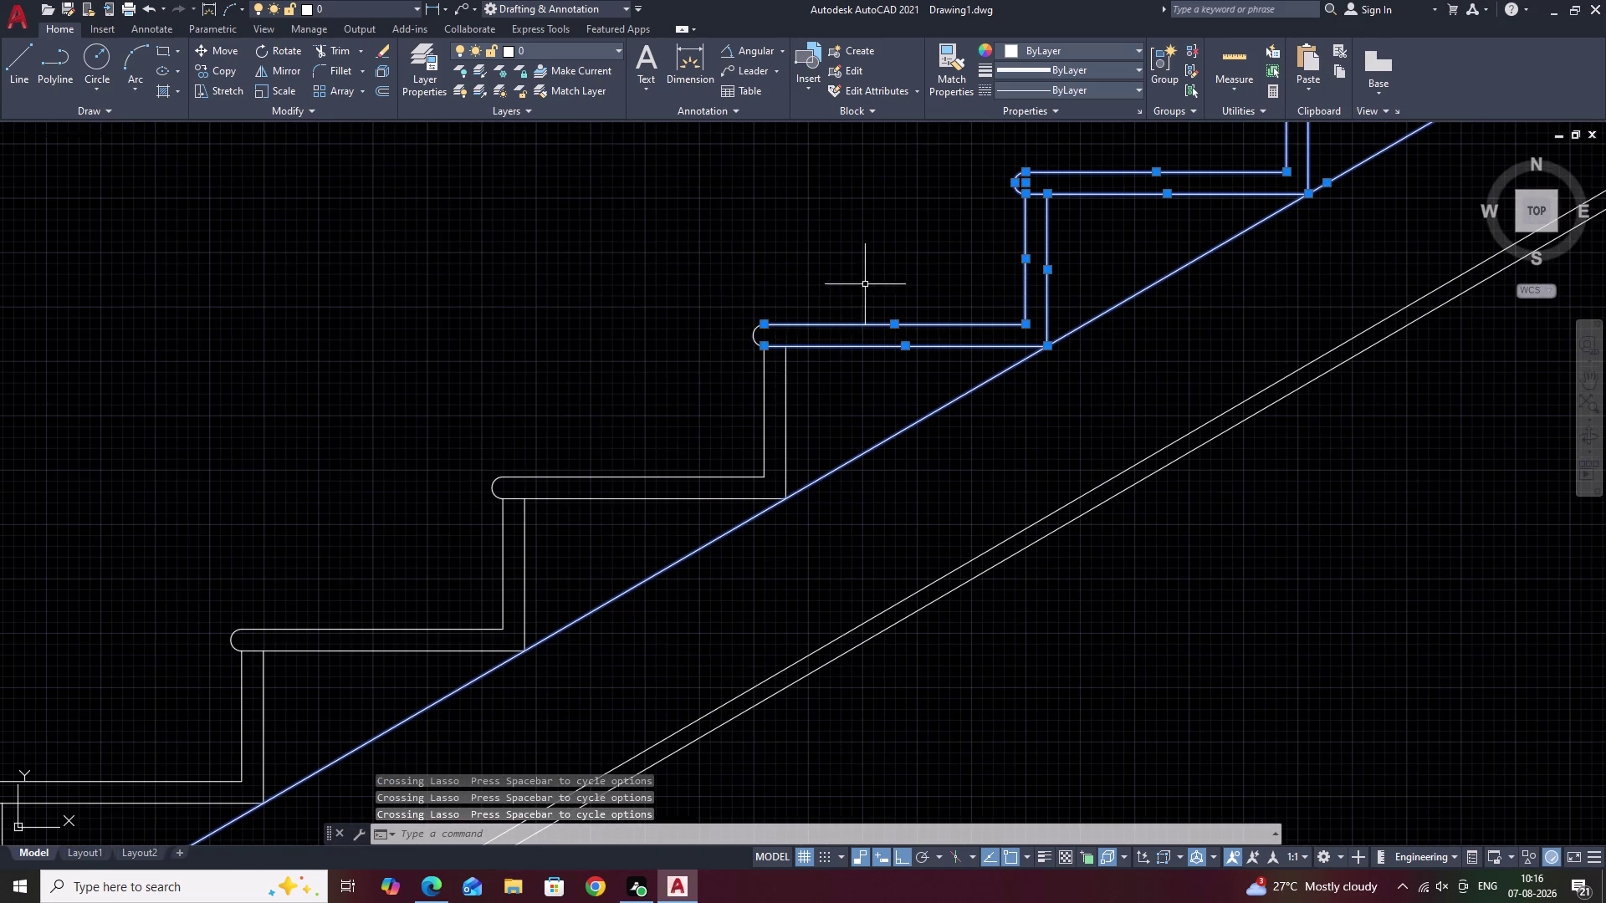
drag(865, 283, 776, 504)
middle_drag(799, 489, 966, 340)
drag(782, 288, 534, 470)
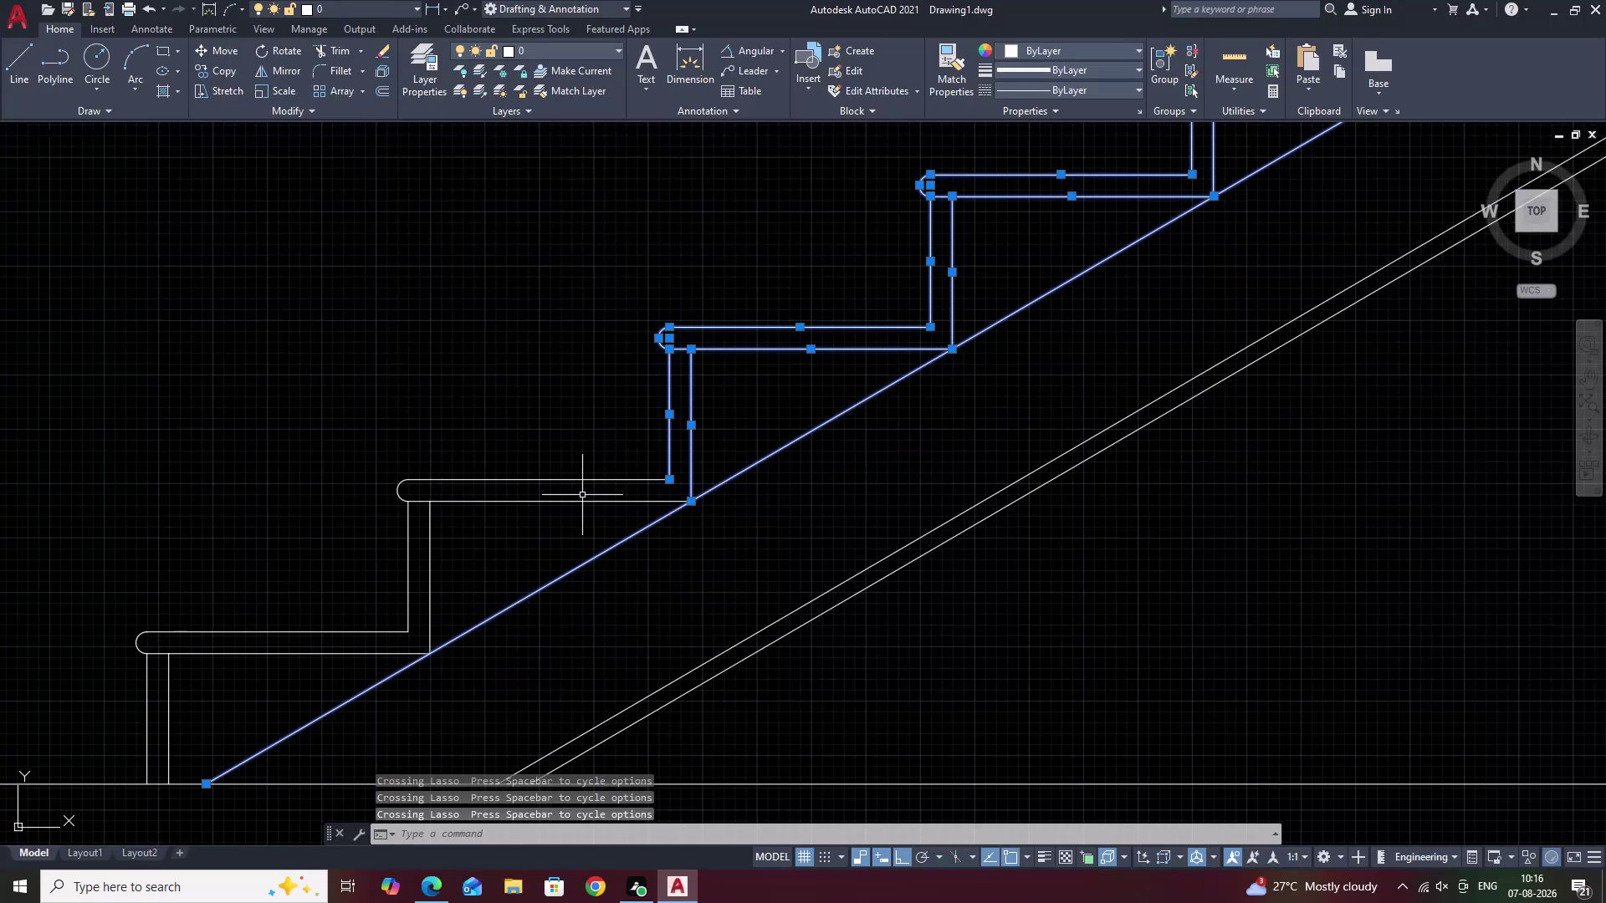
Add the bottom steps and zoom out to the whole stair elevation.
middle_drag(633, 510, 816, 404)
drag(745, 334, 640, 538)
middle_drag(491, 485, 607, 409)
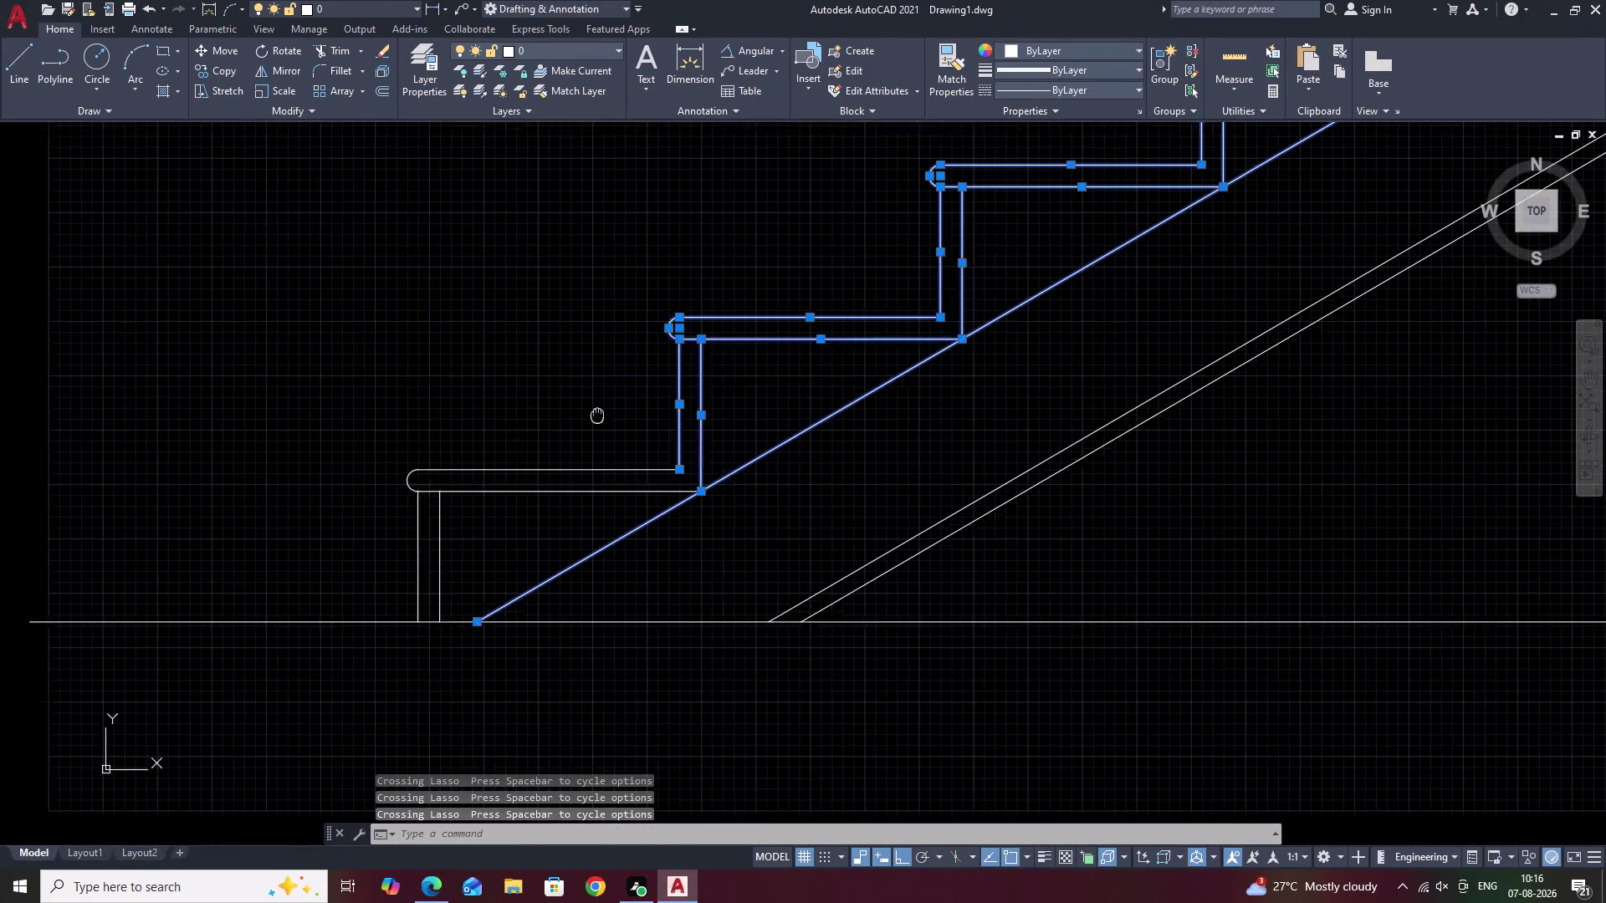
drag(575, 400, 485, 571)
scroll(down, 3)
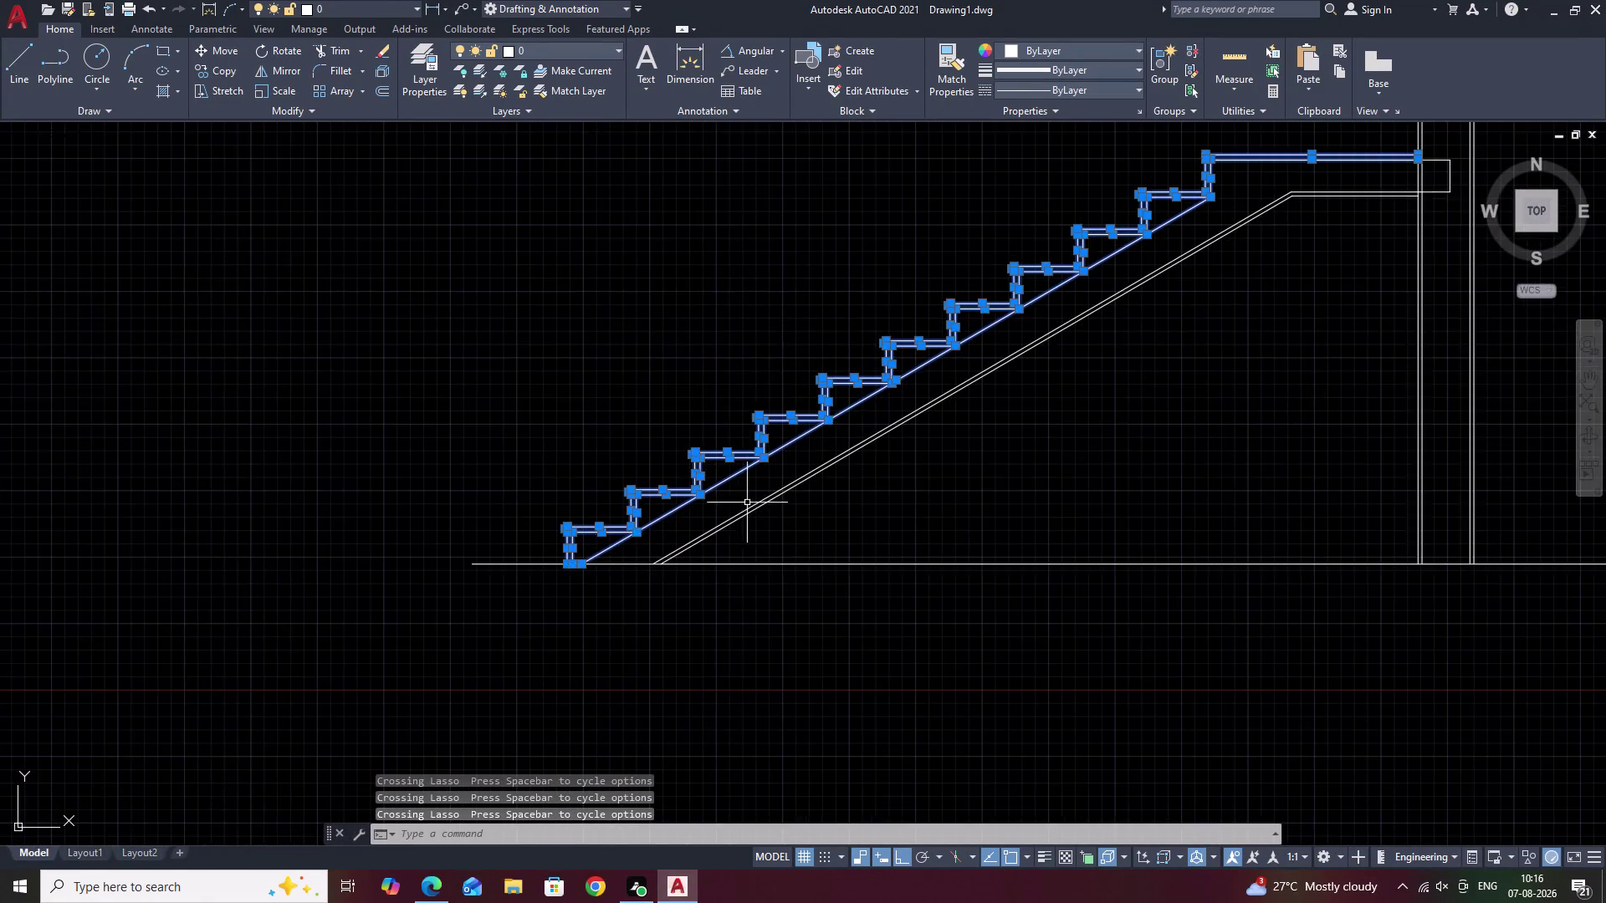
middle_drag(749, 501, 793, 445)
scroll(down, 3)
middle_drag(821, 430, 766, 453)
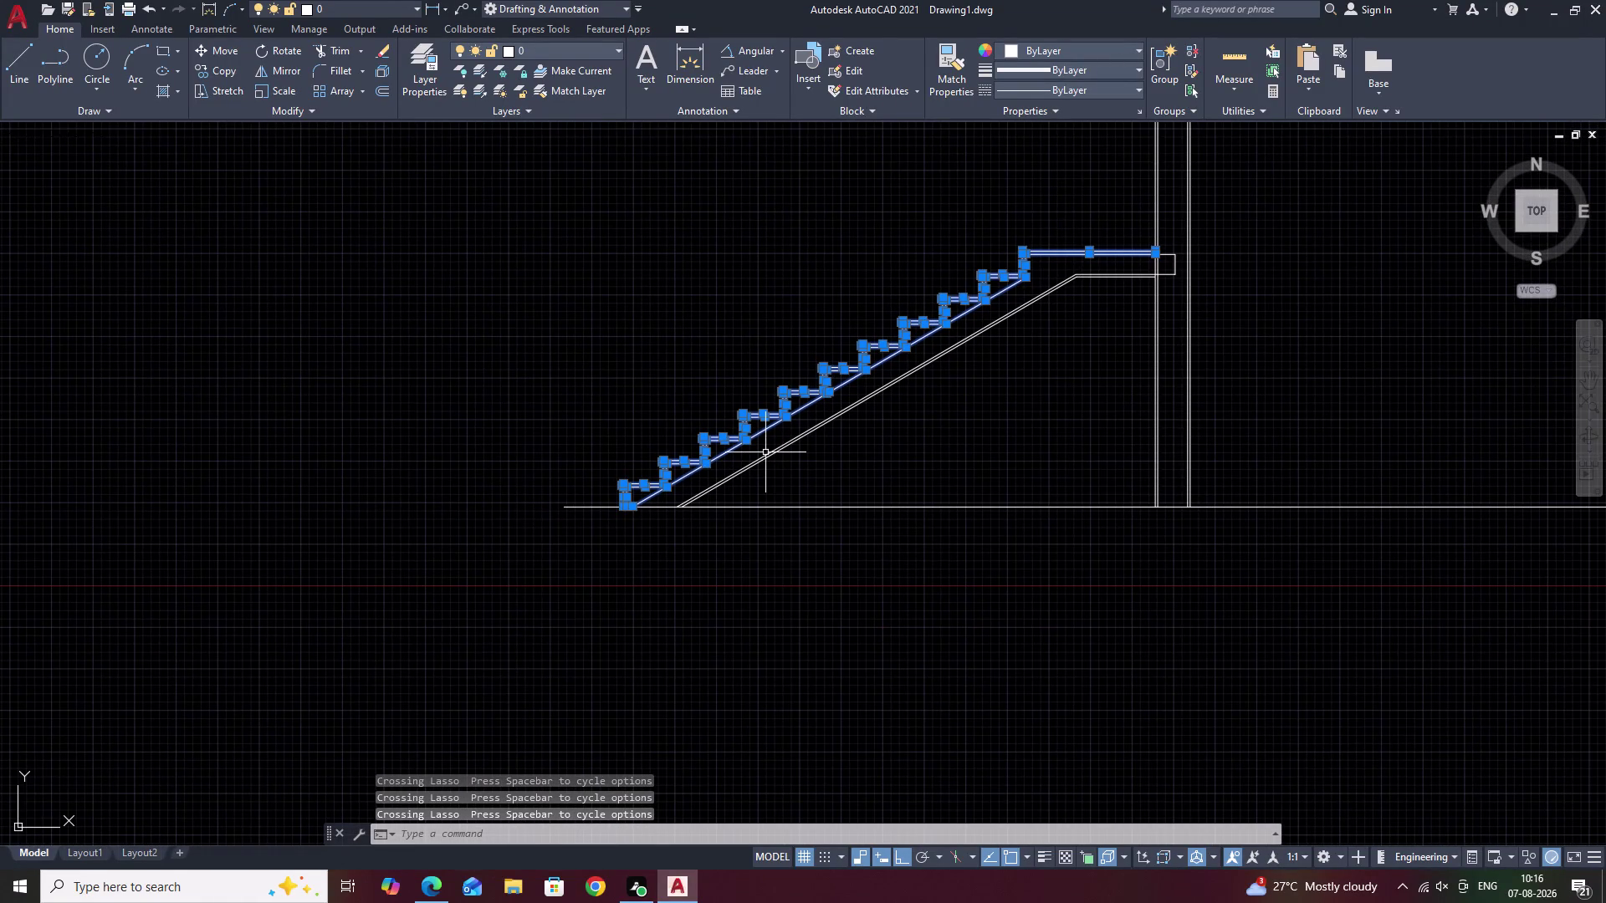
text(R)
text(O)
key(space)
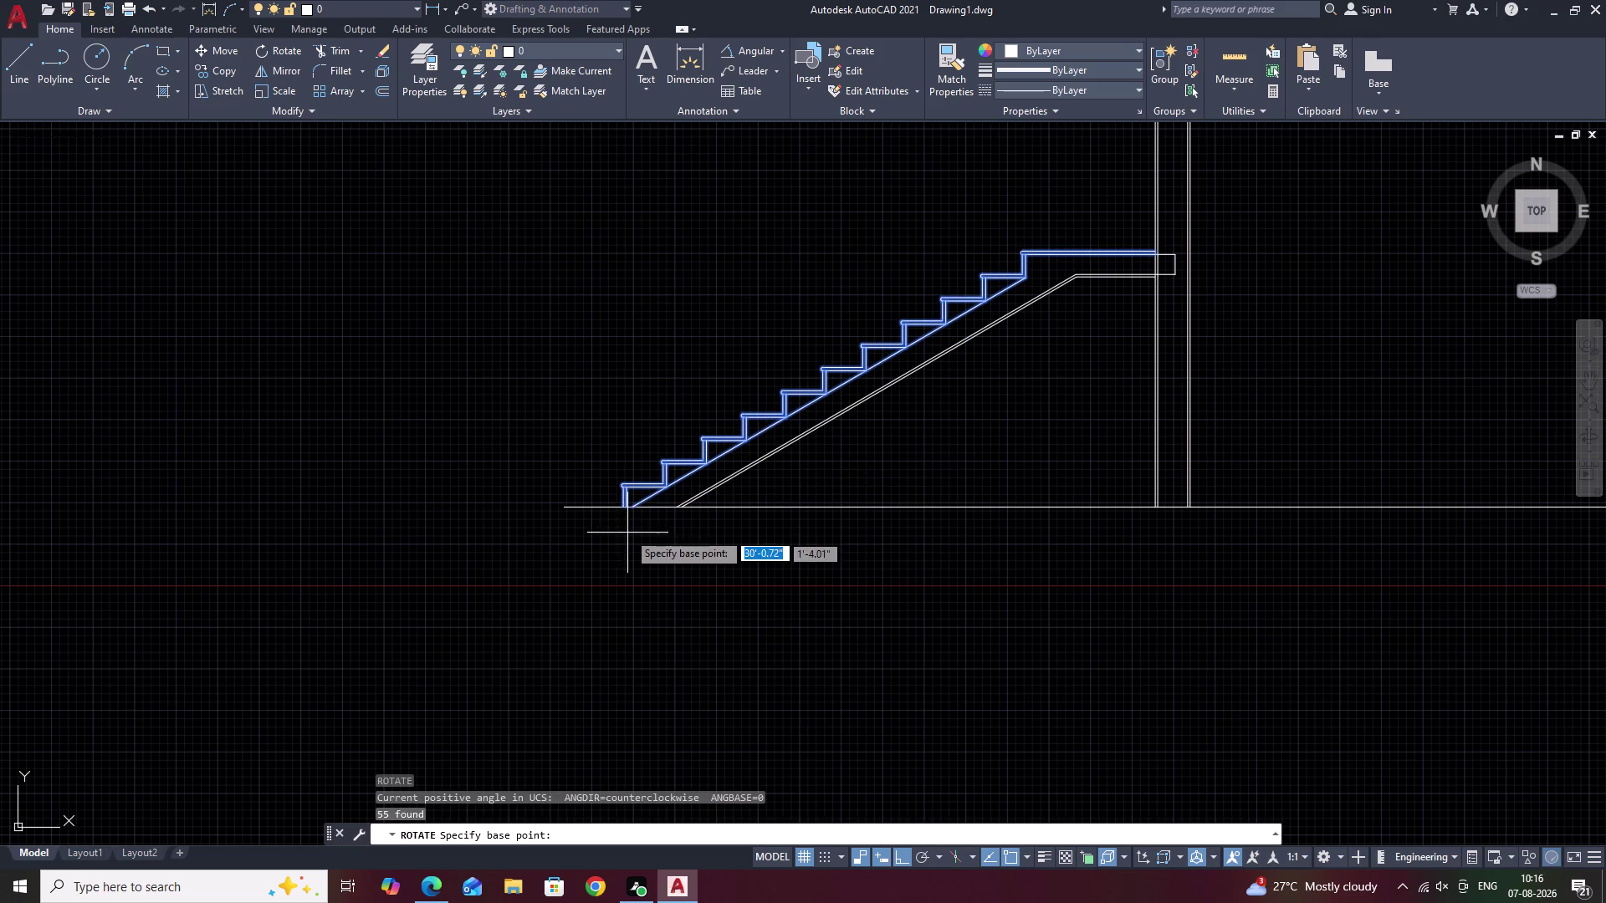
scroll(up, 3)
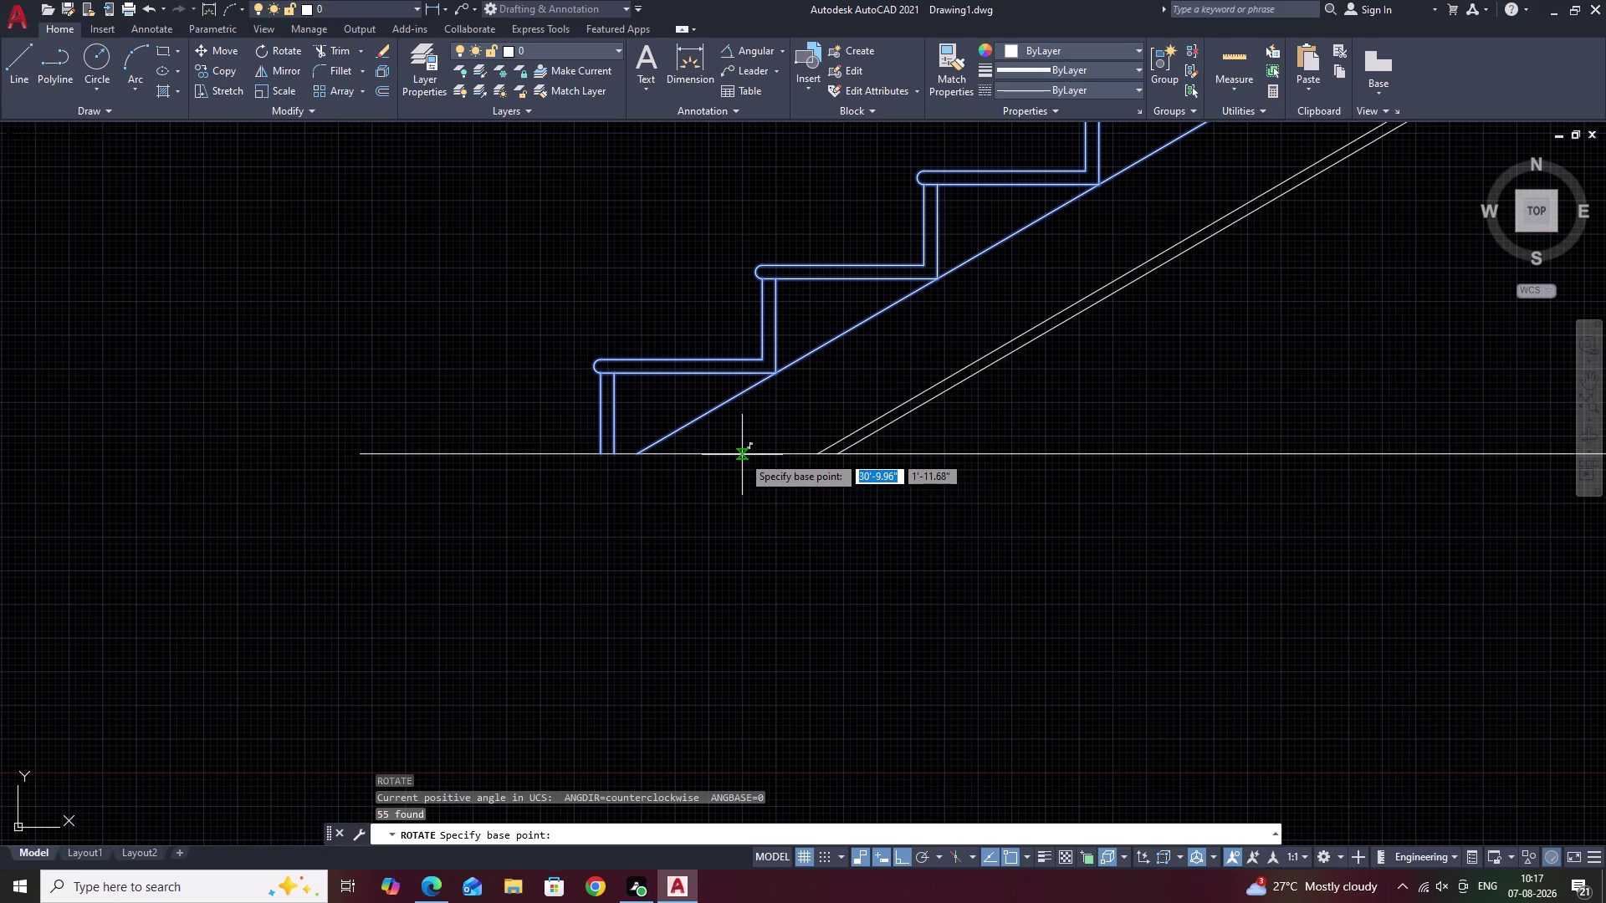
click(820, 456)
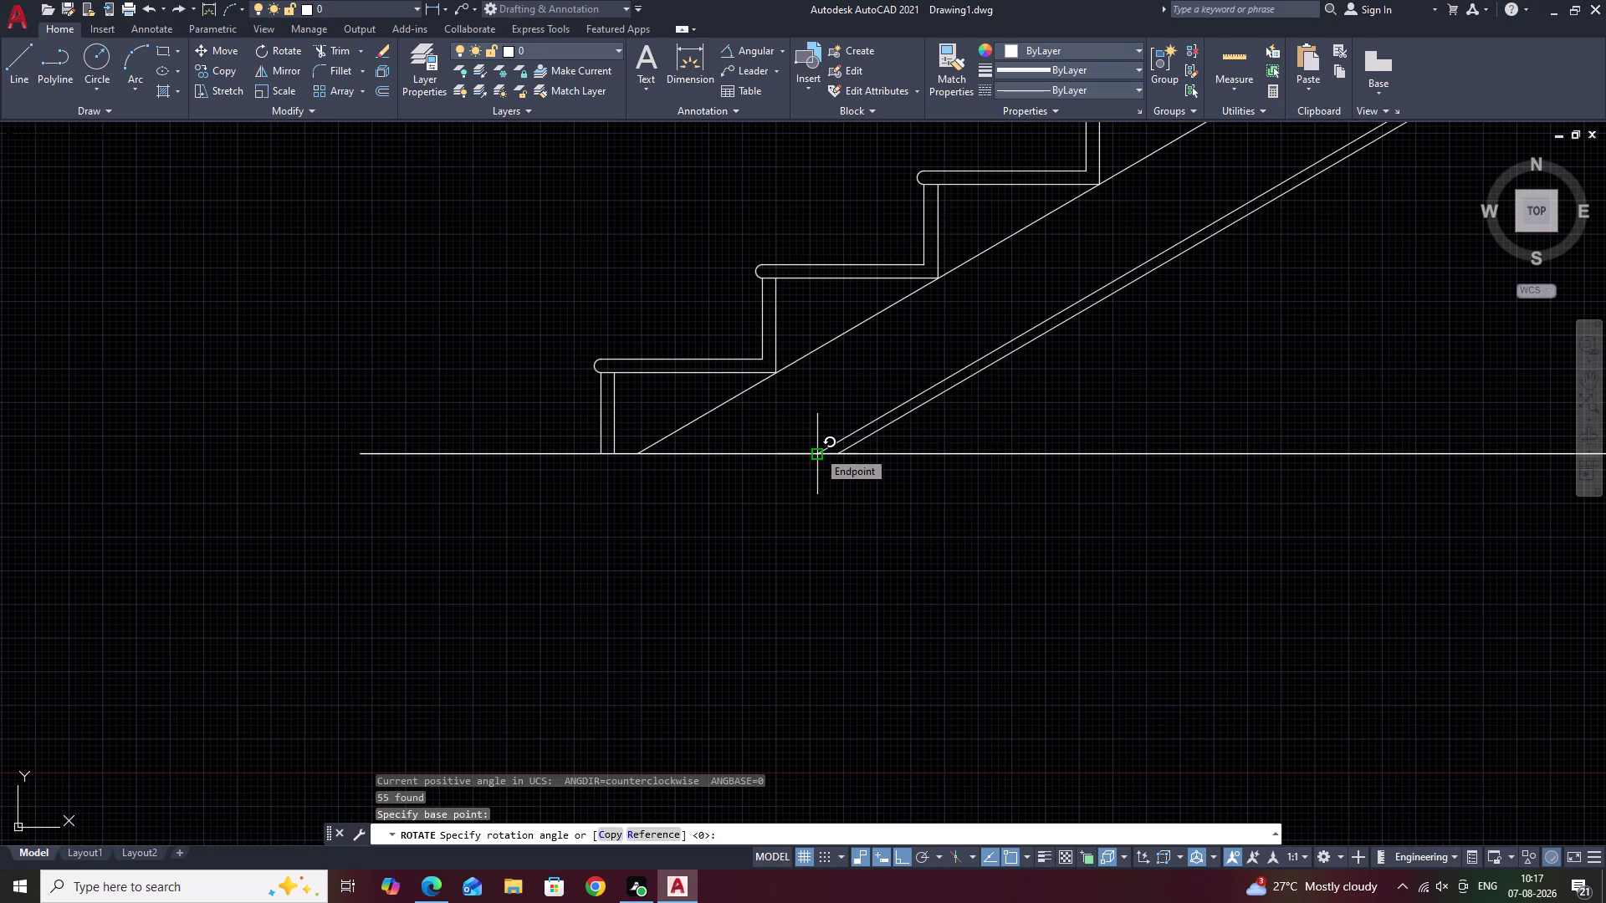
text(27)
key(space)
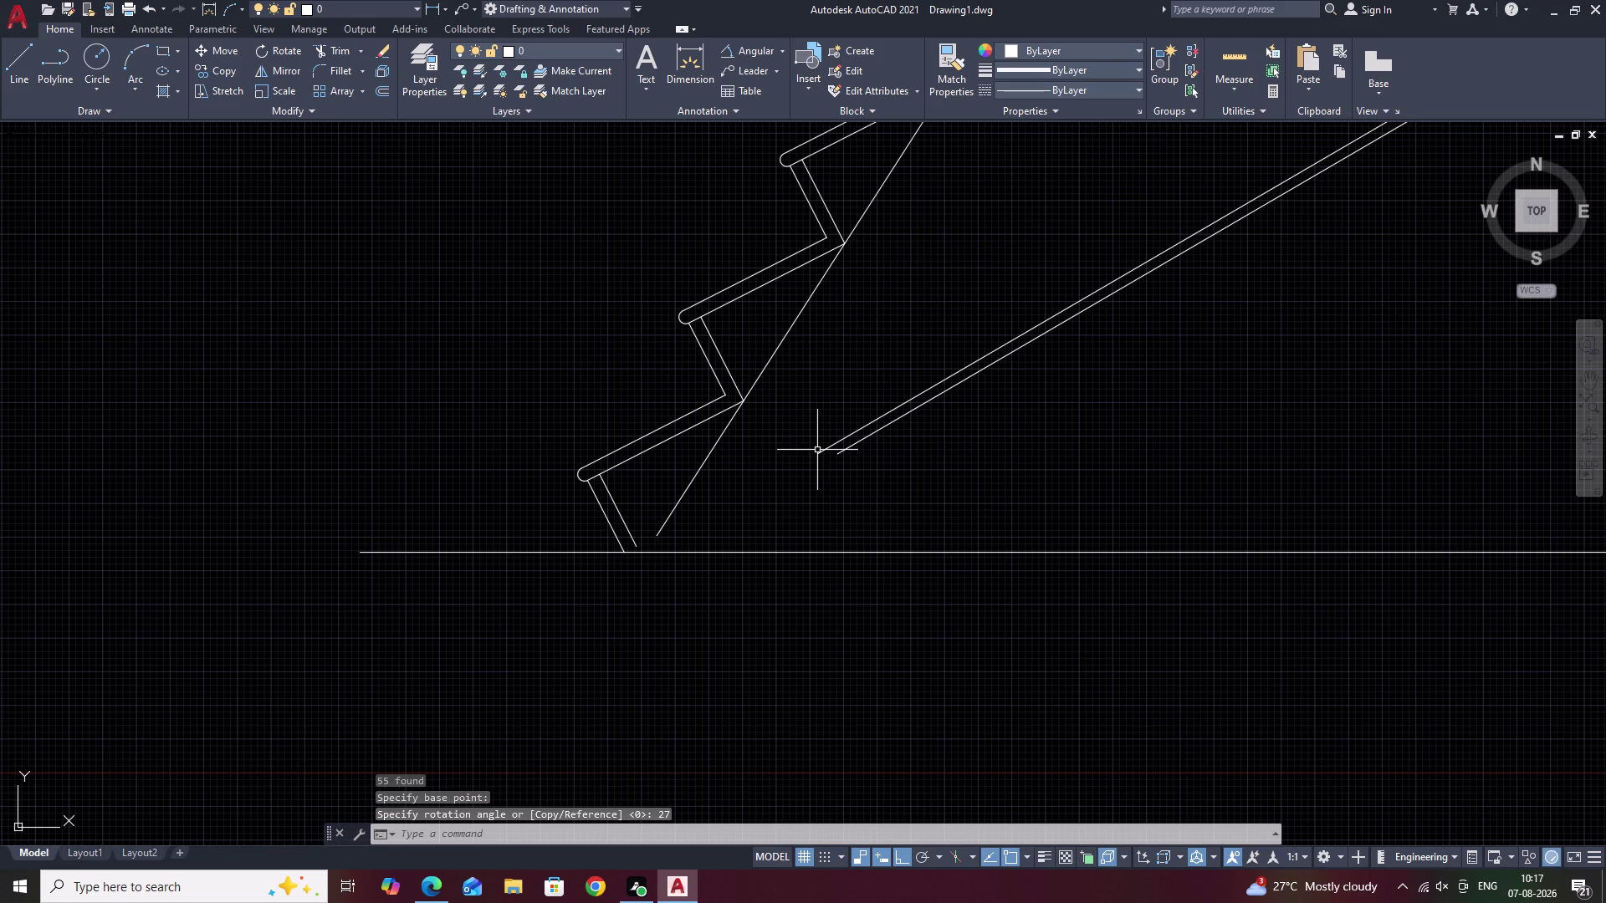
scroll(down, 3)
scroll(down, 3)
middle_drag(949, 392, 960, 405)
scroll(up, 3)
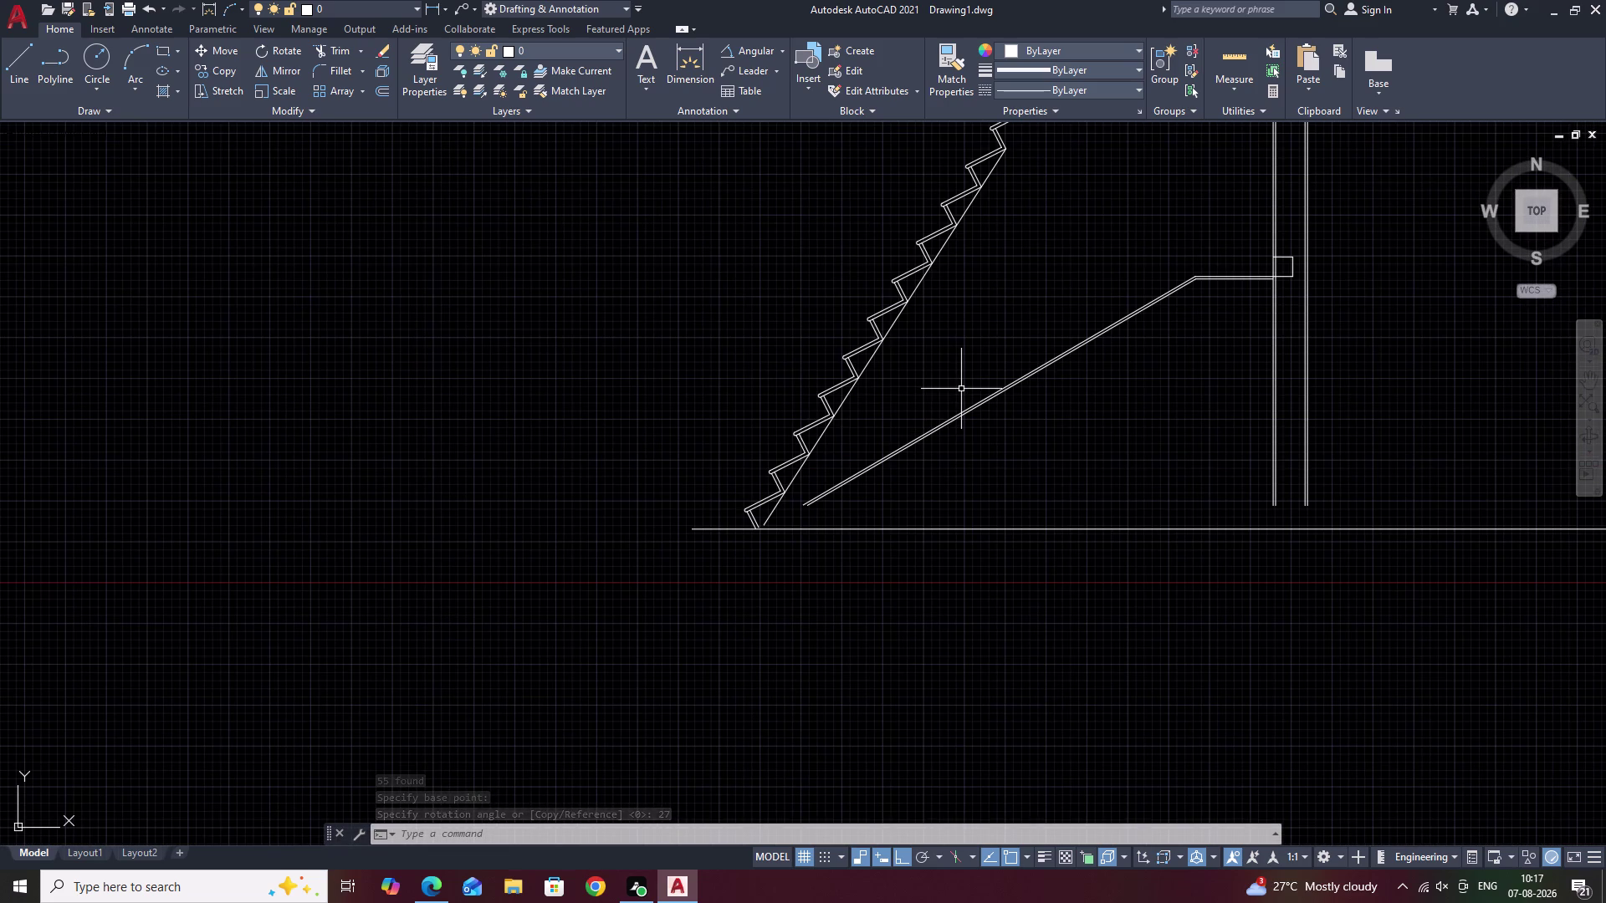
key(ctrl+z)
key(ctrl+z)
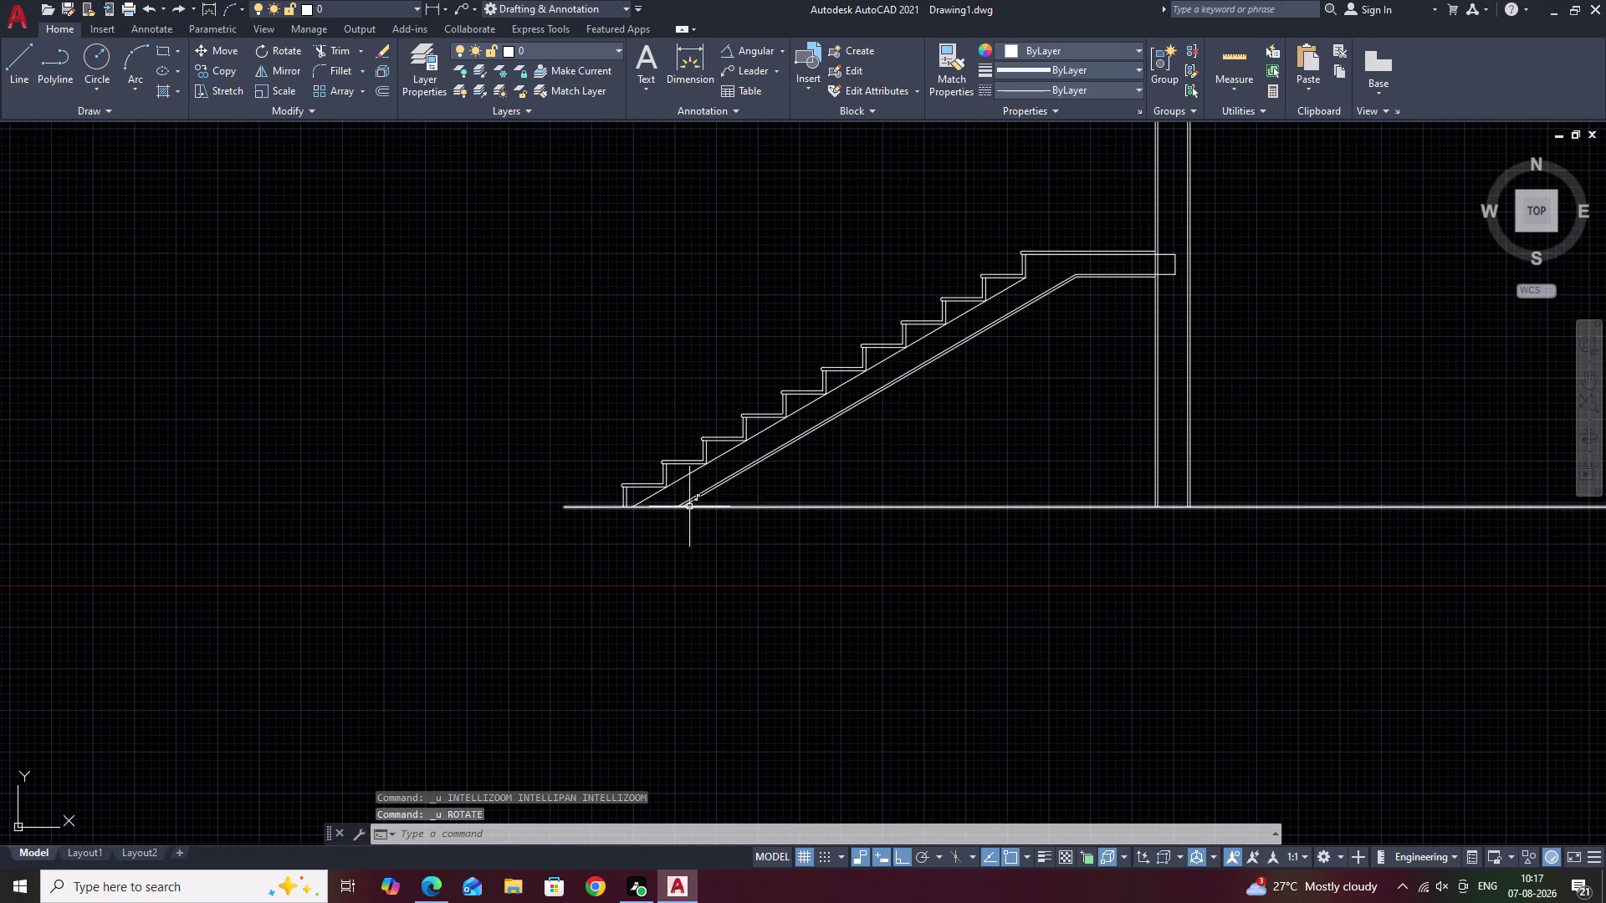
Zoom in and lasso the landing top line and the upper steps.
scroll(up, 3)
scroll(down, 3)
middle_drag(910, 394, 847, 457)
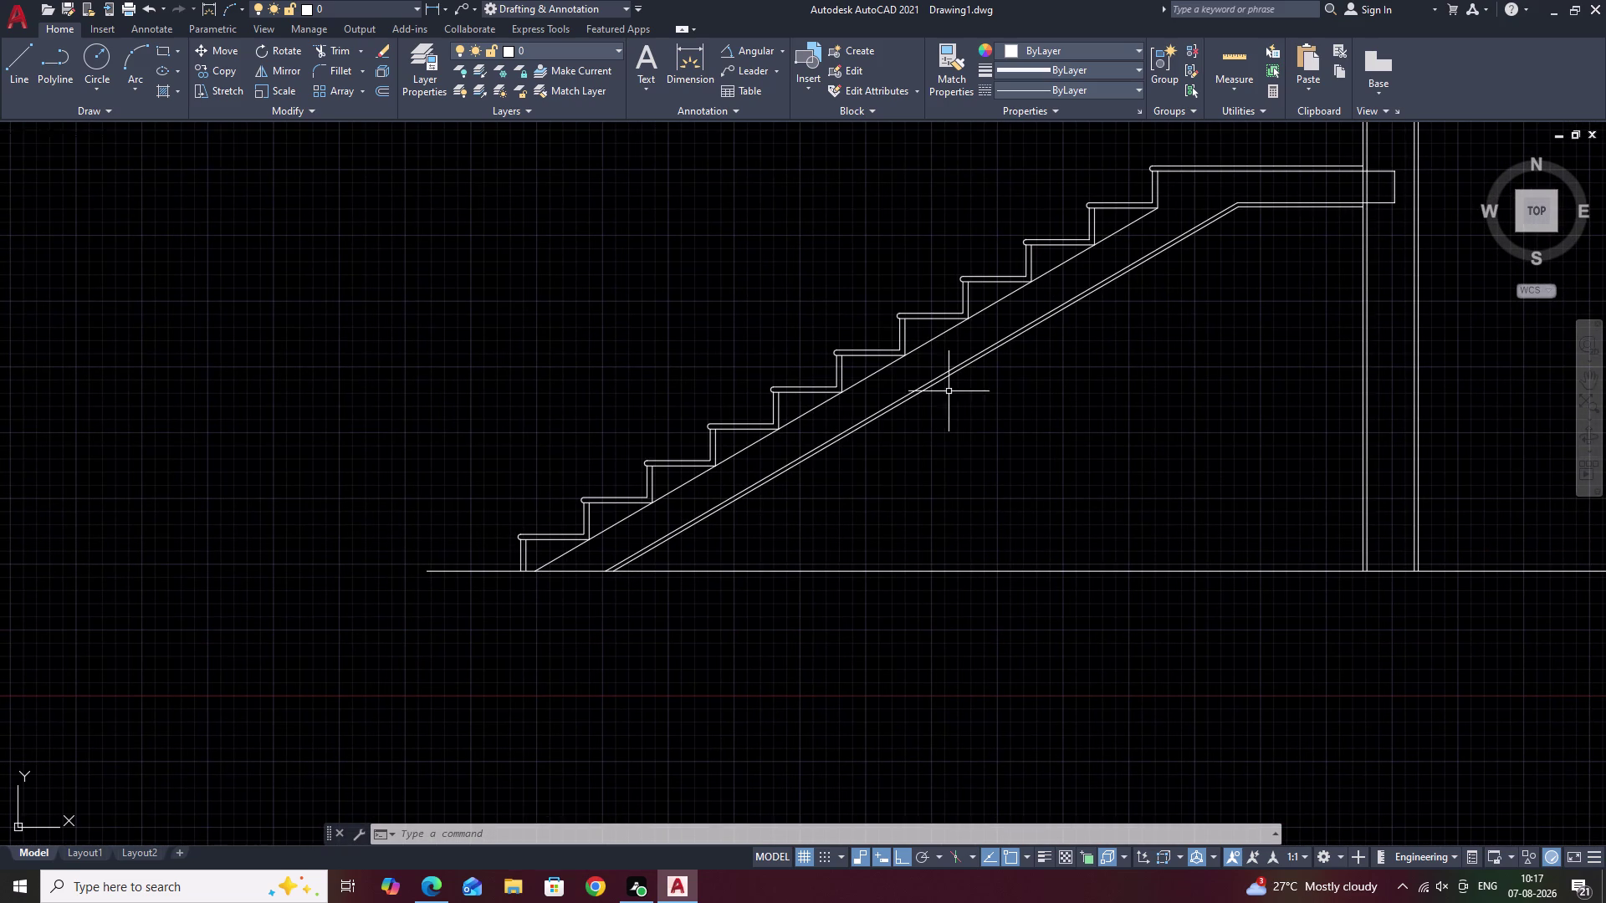
scroll(up, 3)
scroll(down, 3)
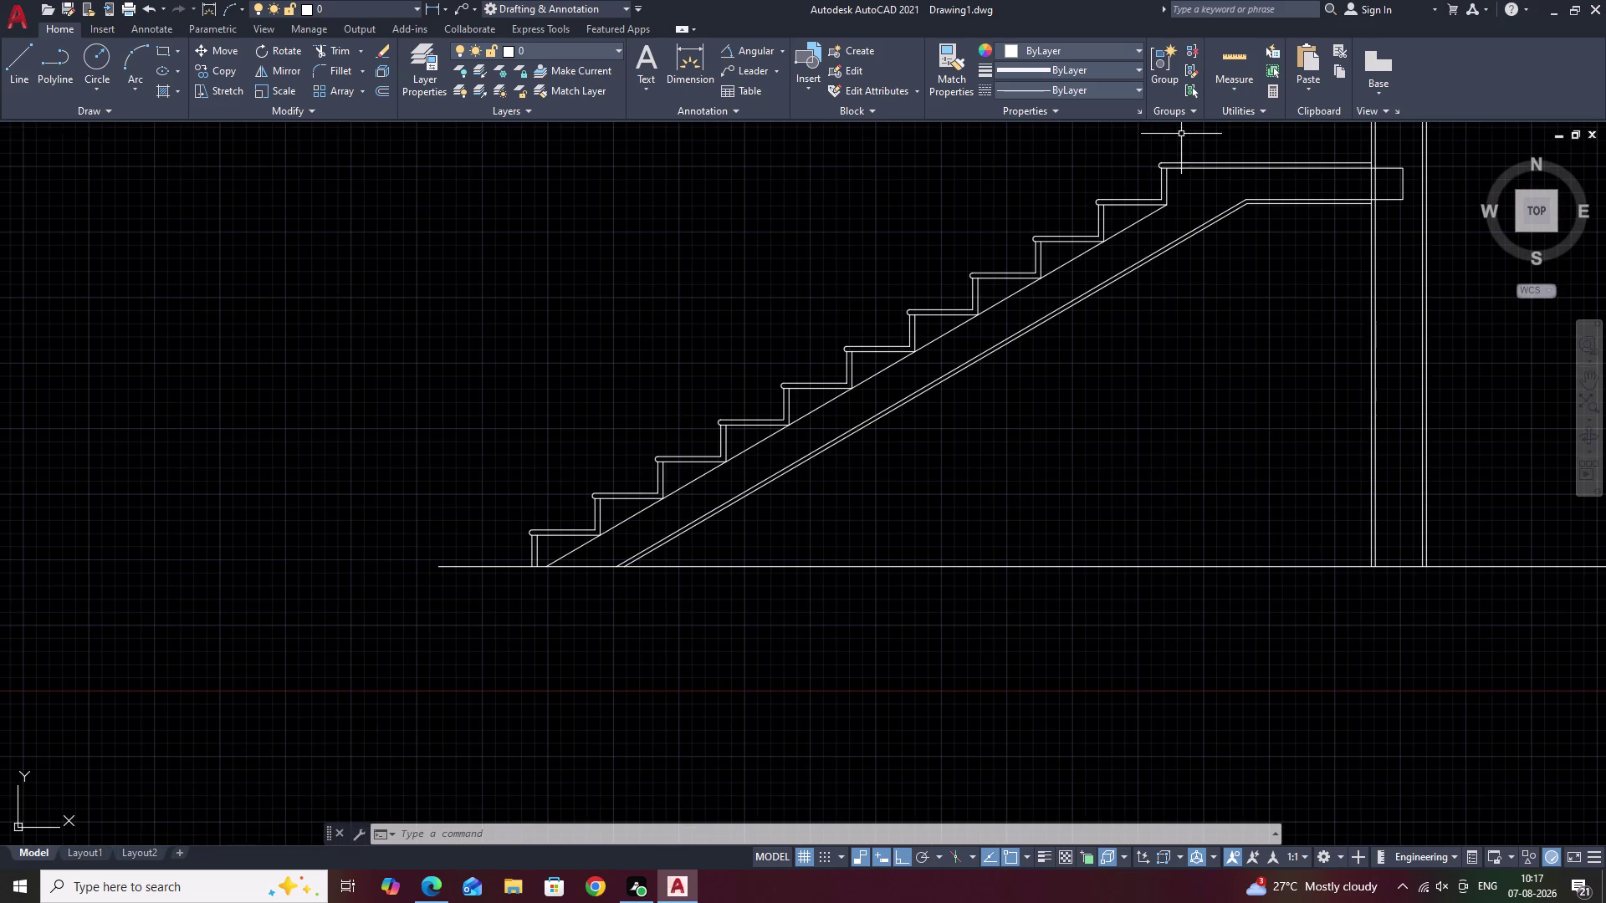
drag(1211, 146, 1138, 193)
drag(1123, 189, 1072, 246)
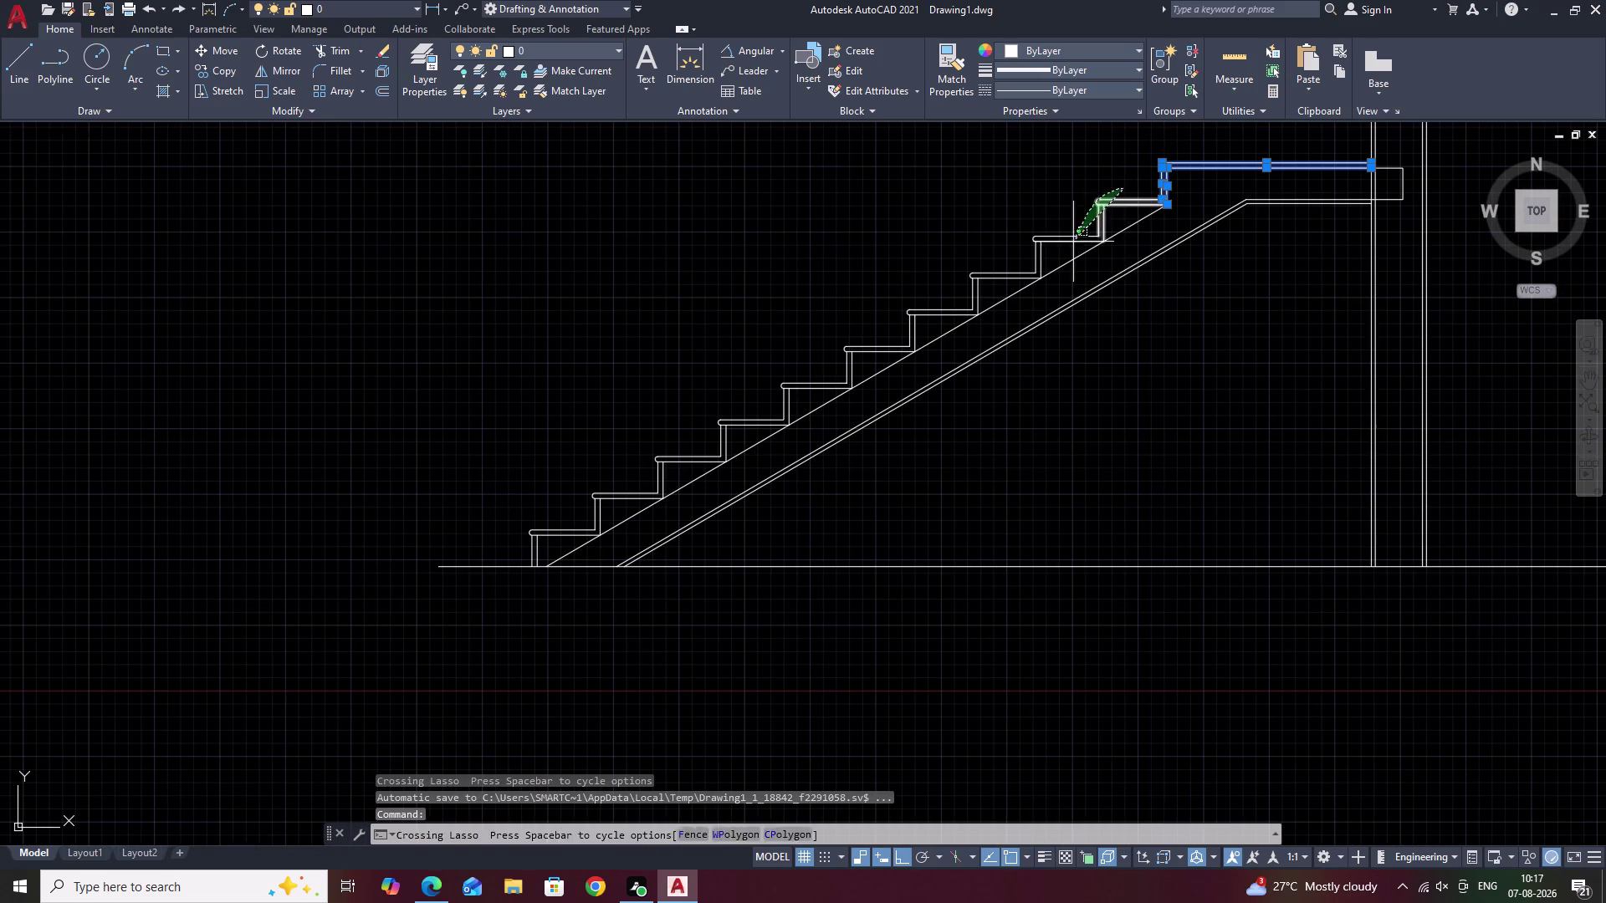
drag(1073, 245, 1073, 247)
drag(1064, 233, 960, 291)
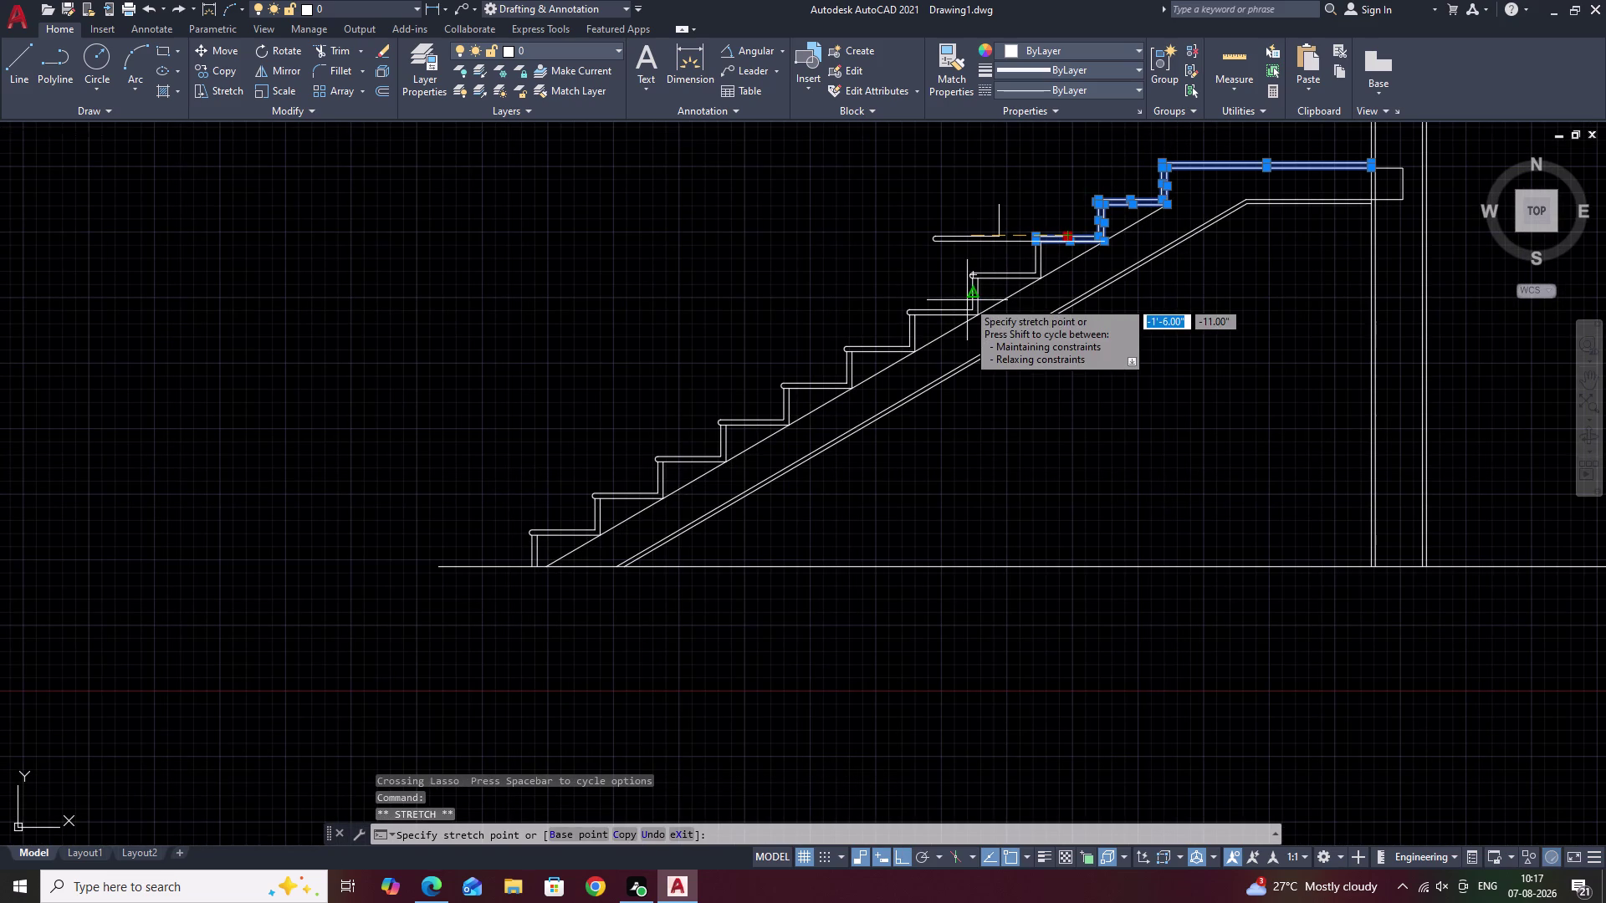
Undo and cancel the accidental grip stretch, then add more upper steps.
key(ctrl+z)
key(Escape)
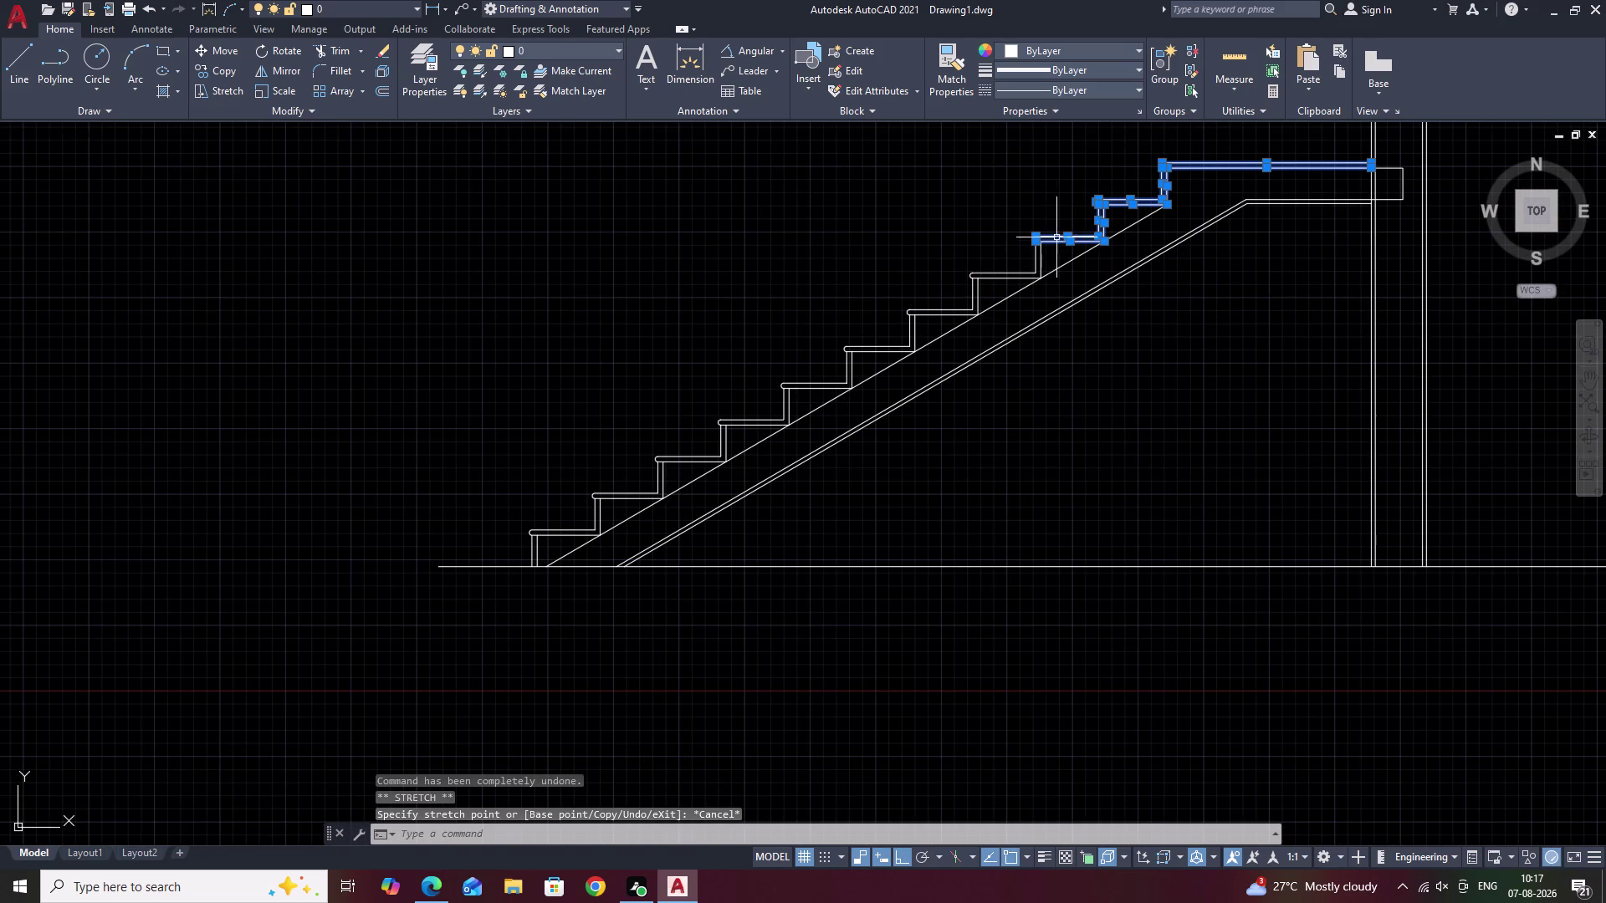
drag(1056, 211, 985, 311)
drag(961, 271, 888, 348)
middle_drag(843, 340, 853, 325)
middle_drag(854, 324, 910, 274)
scroll(up, 3)
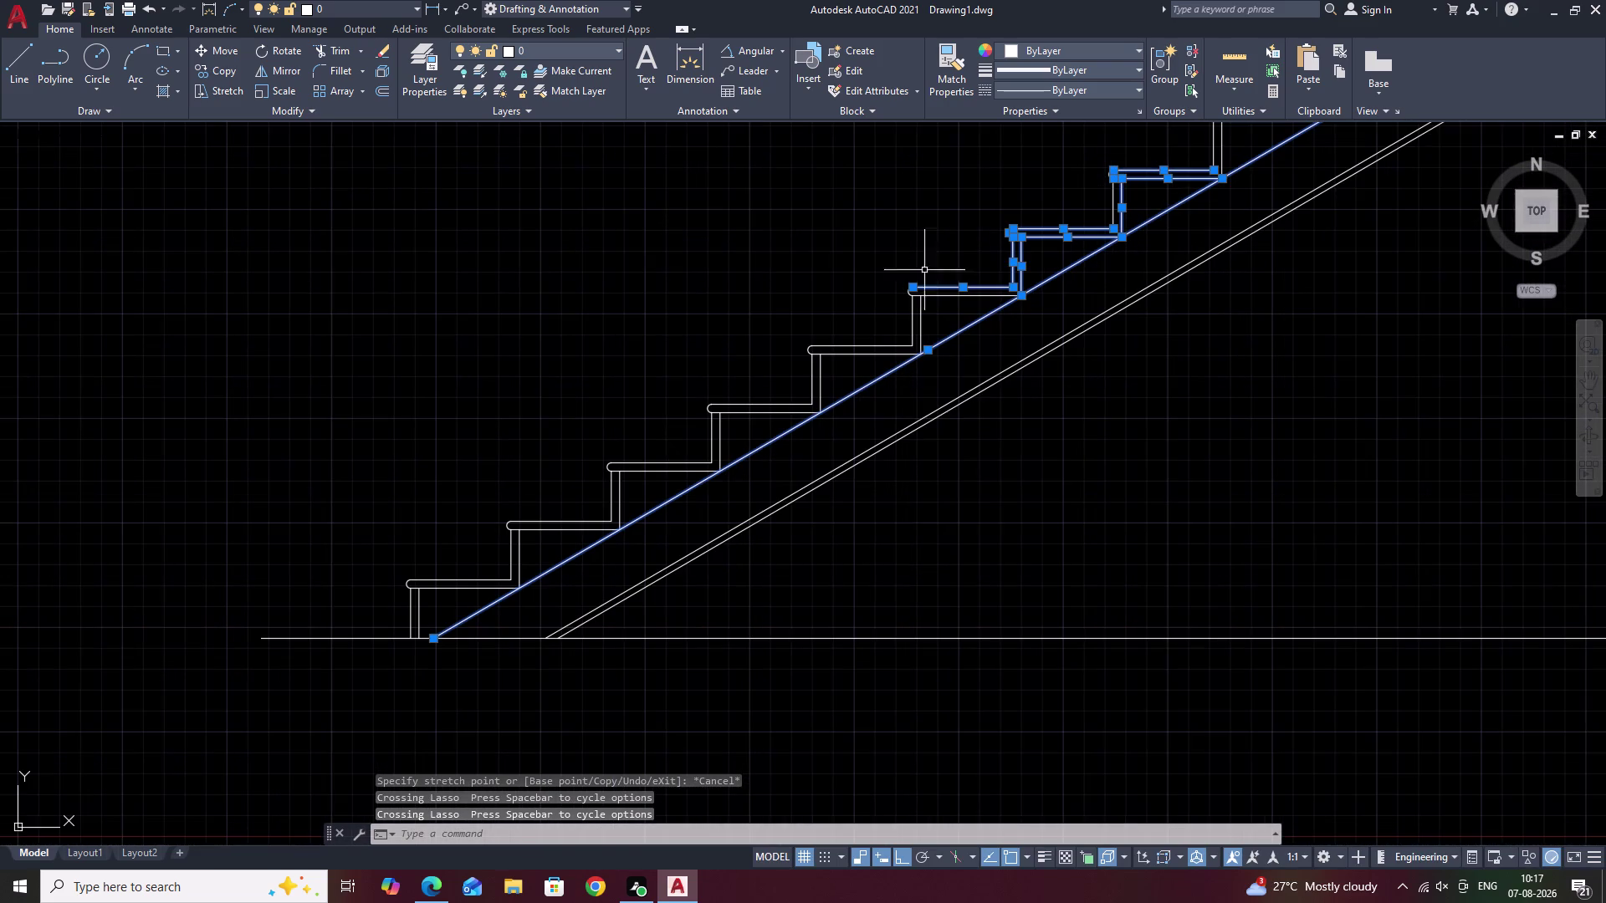
Lasso-add the lower steps, bottom step and floor line to the selection.
drag(999, 258, 920, 355)
drag(843, 316, 785, 436)
middle_drag(752, 419, 816, 357)
drag(806, 310, 781, 442)
drag(716, 394, 682, 503)
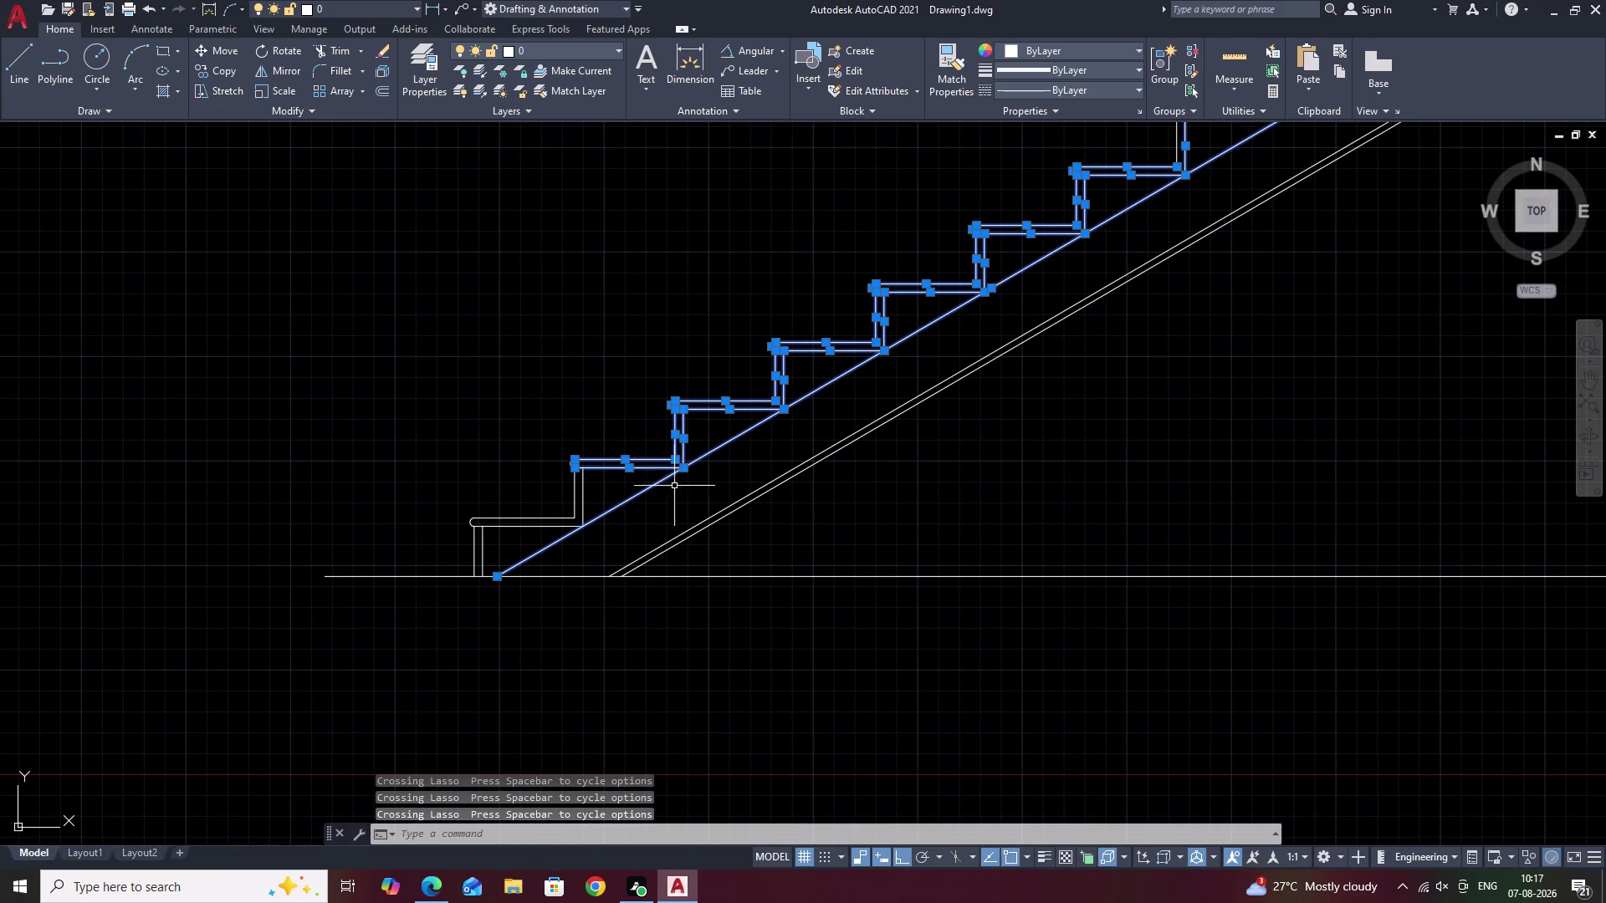
drag(608, 444, 589, 544)
drag(545, 465, 484, 530)
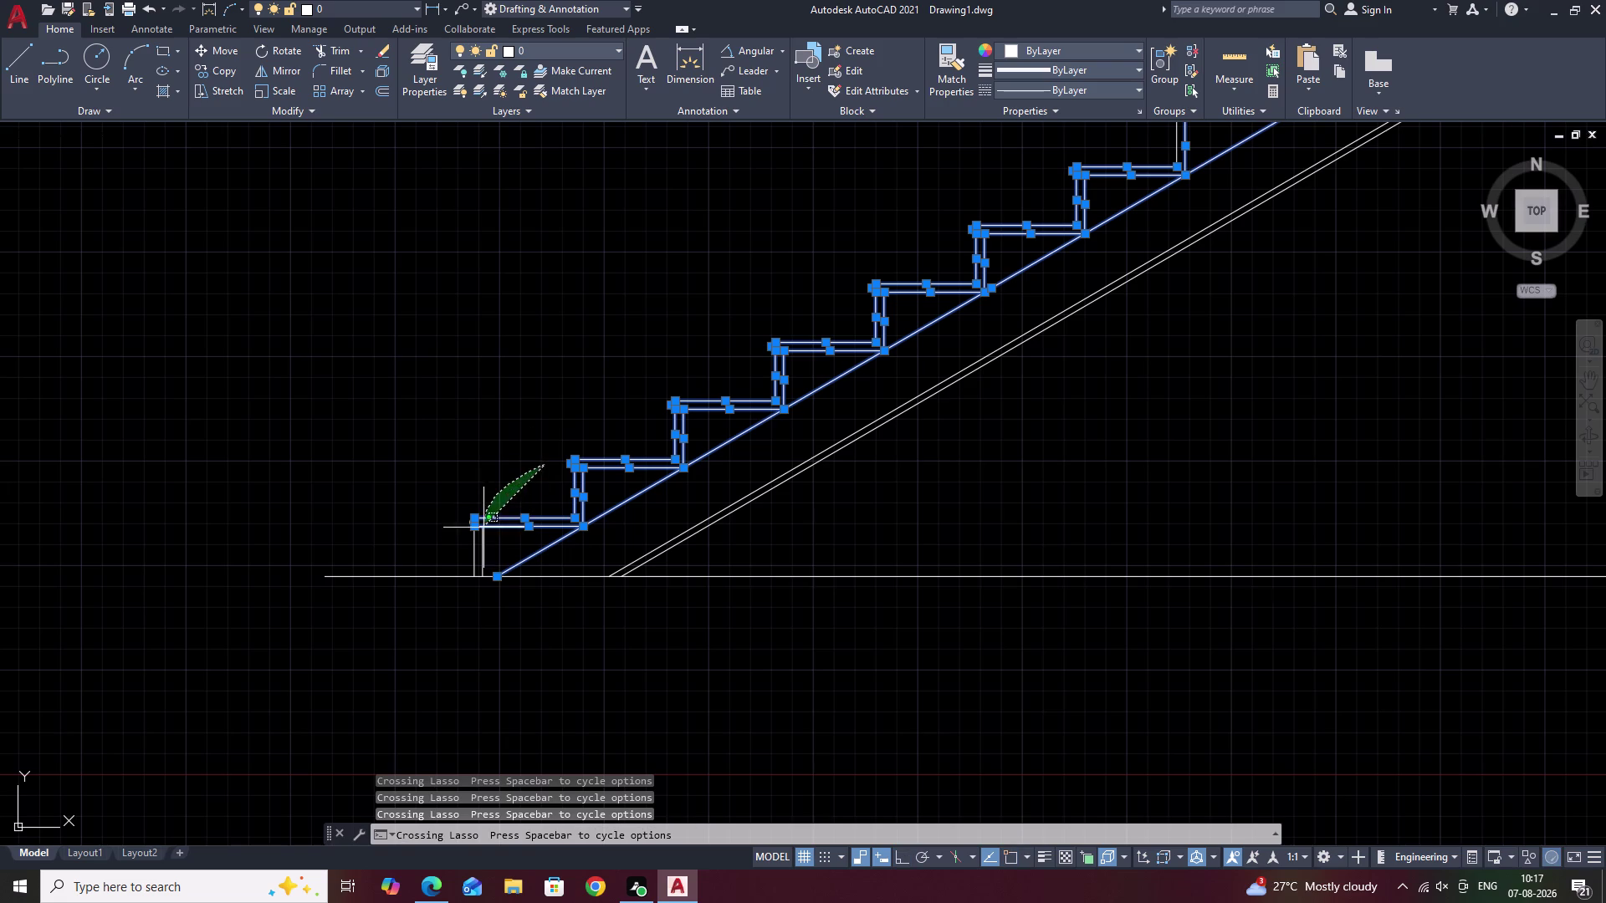
drag(483, 531, 500, 576)
drag(510, 502, 472, 582)
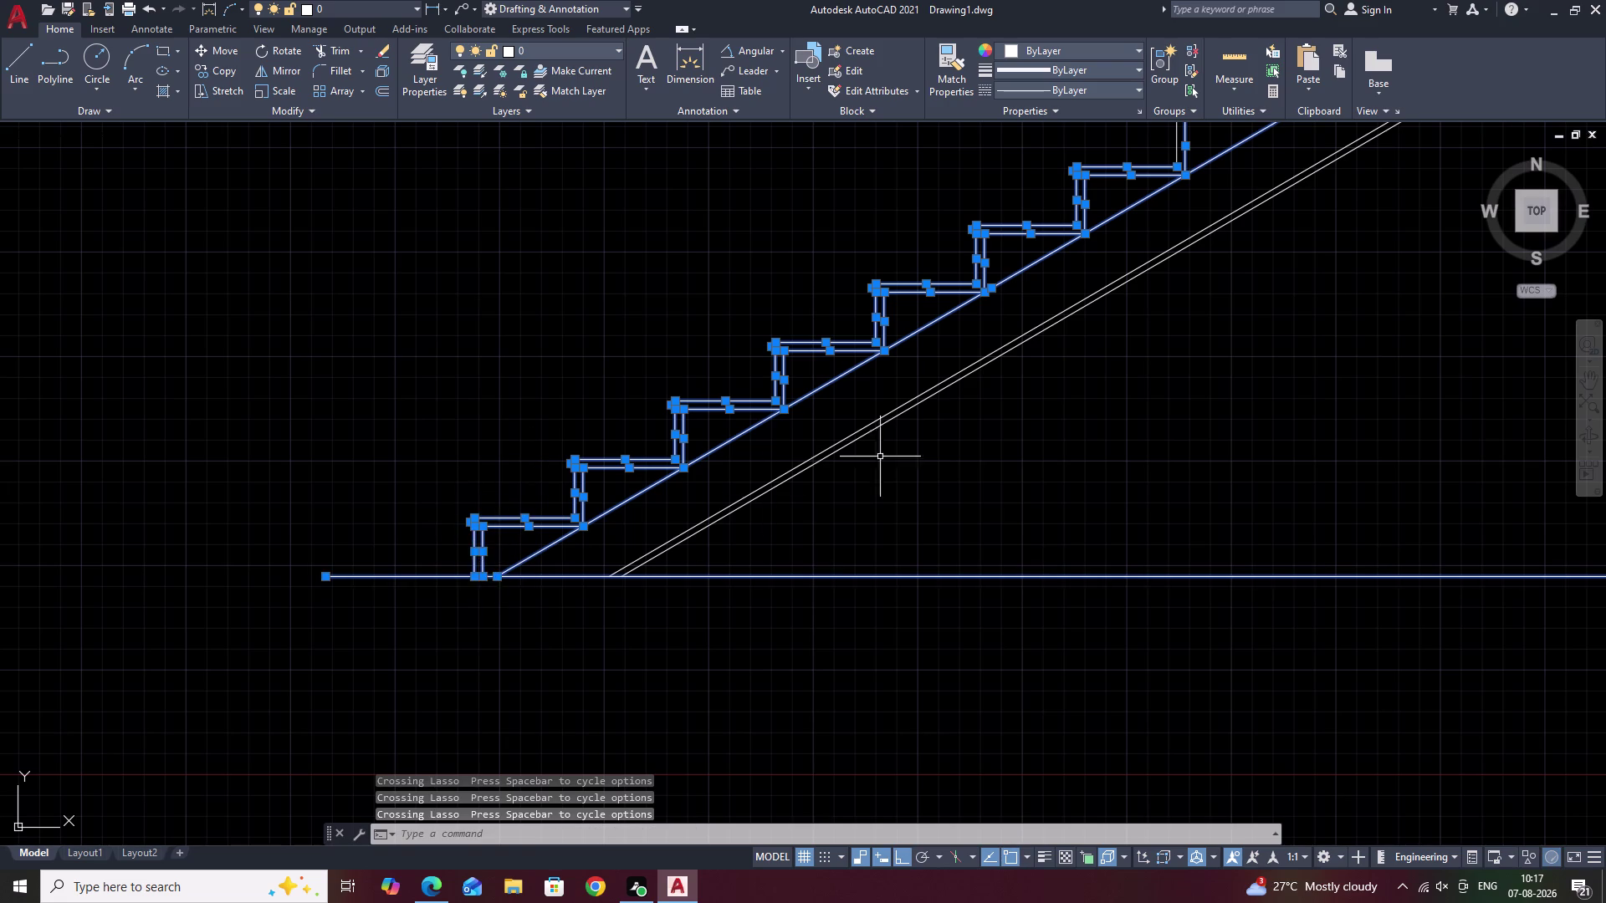
Add the upper landing edge, double soffit lines and landing slab edges to the selection.
scroll(down, 3)
middle_drag(1004, 431, 866, 458)
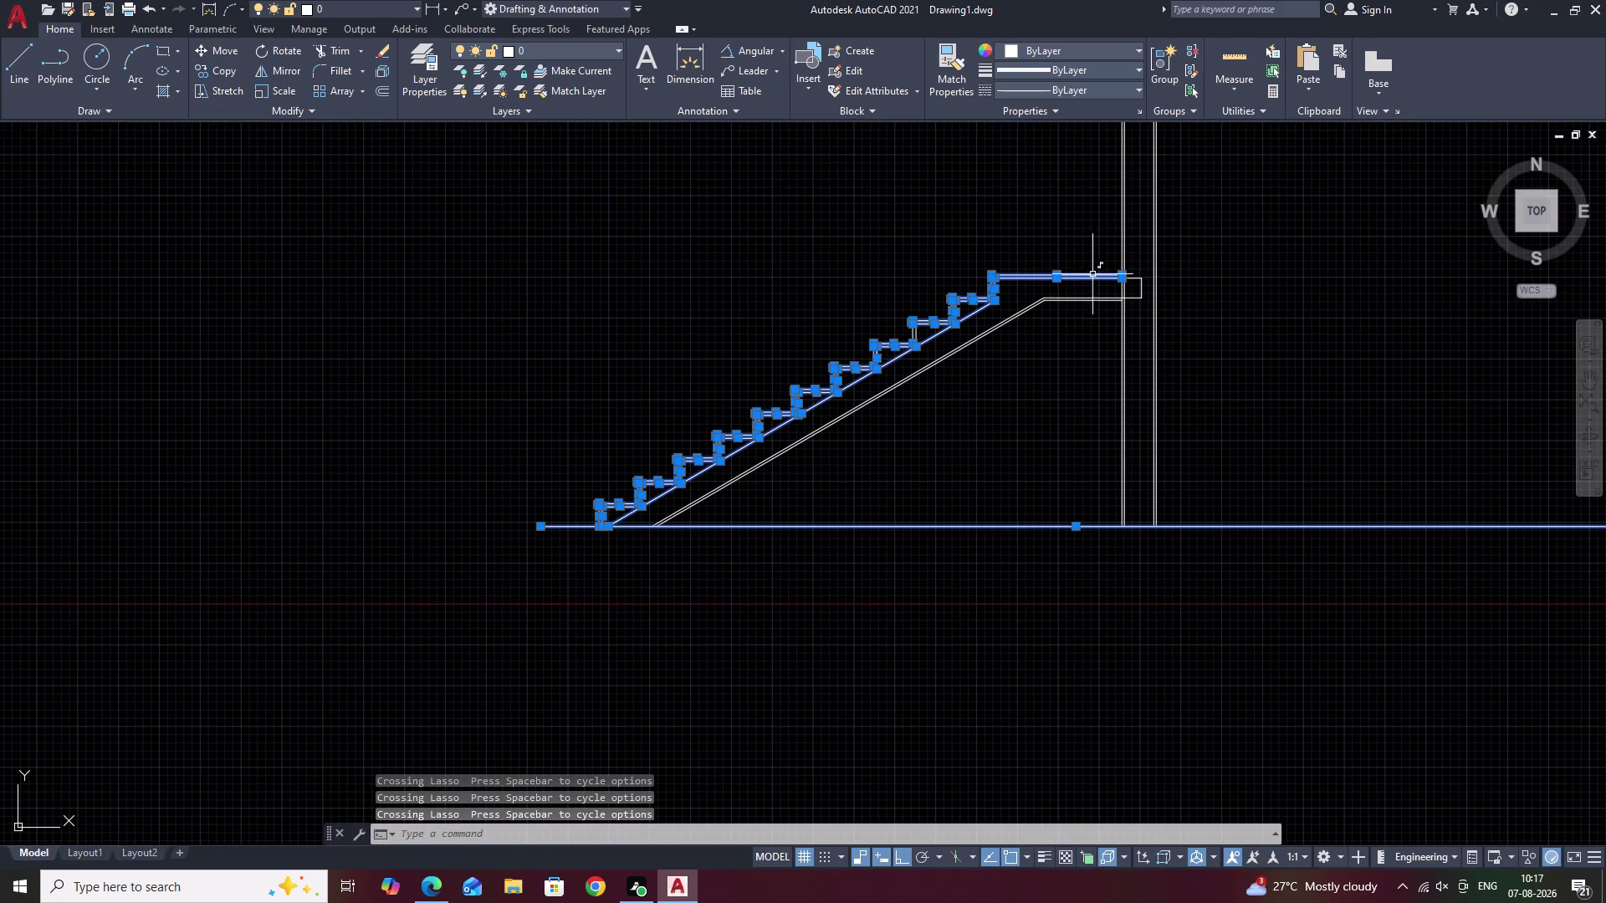
scroll(up, 3)
drag(1029, 278, 836, 418)
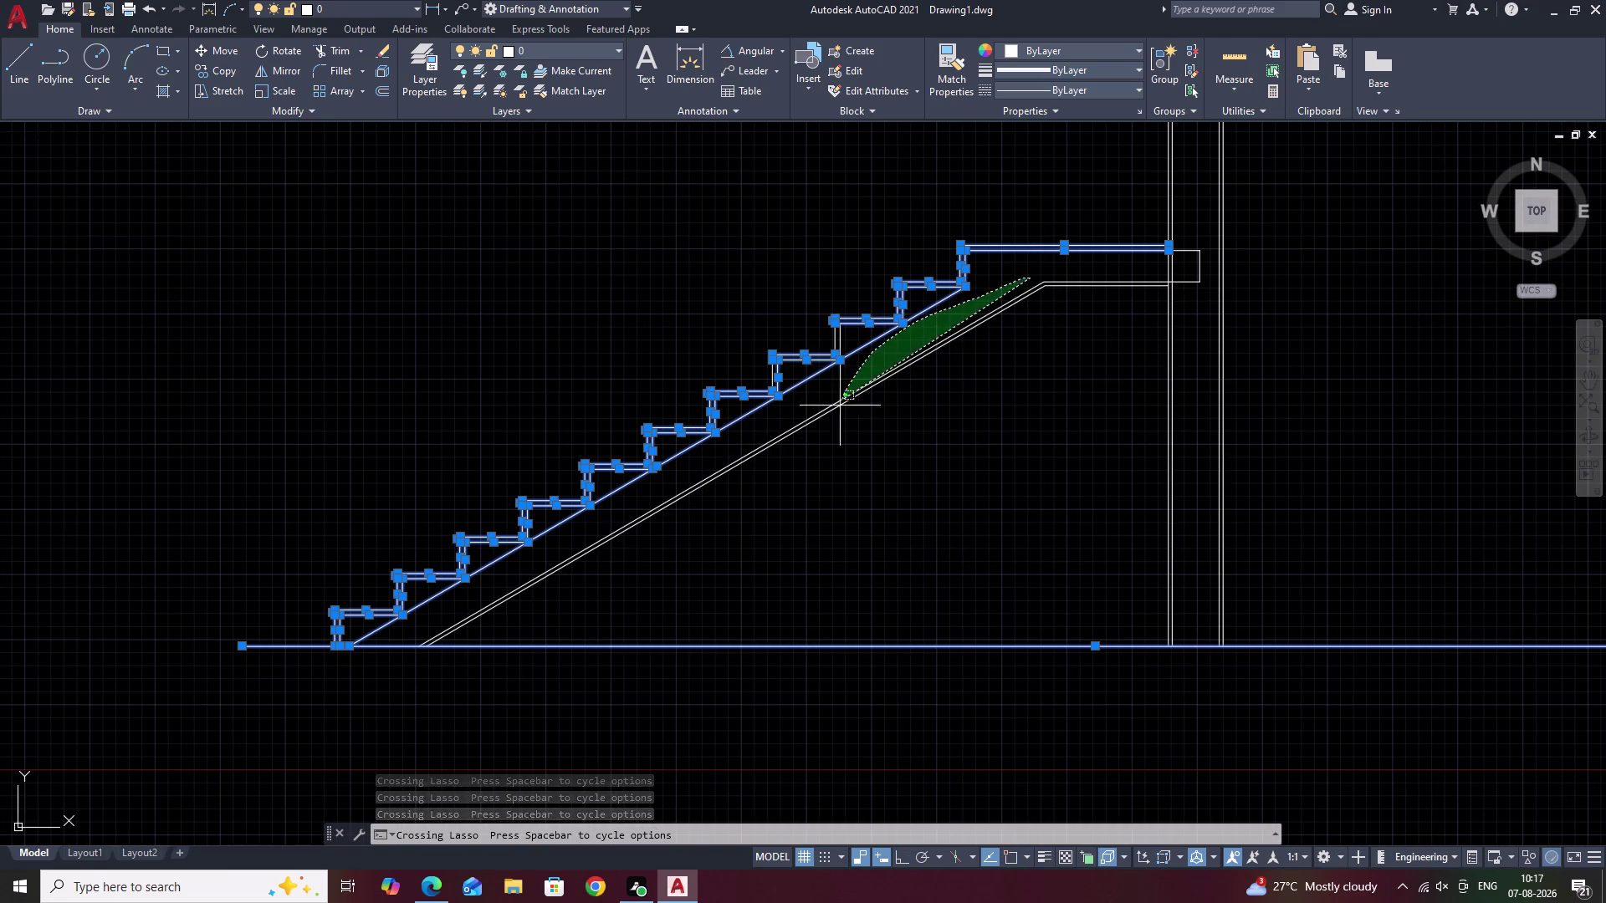
drag(836, 418, 845, 483)
middle_drag(1004, 391, 884, 431)
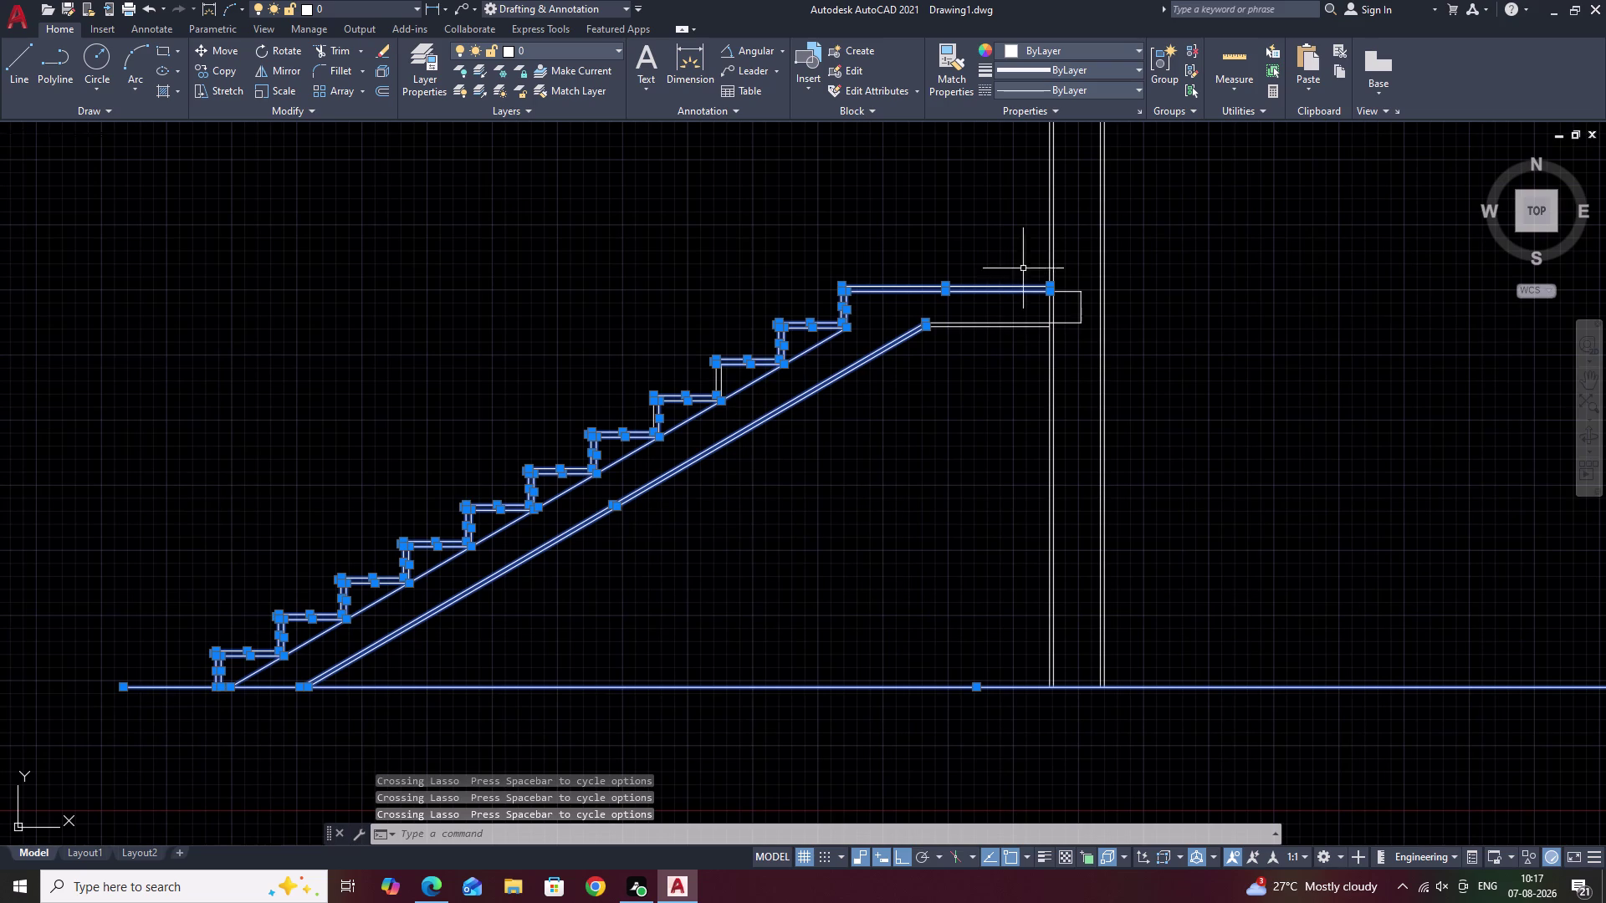
drag(1023, 262, 1006, 353)
scroll(up, 3)
drag(1075, 260, 1074, 260)
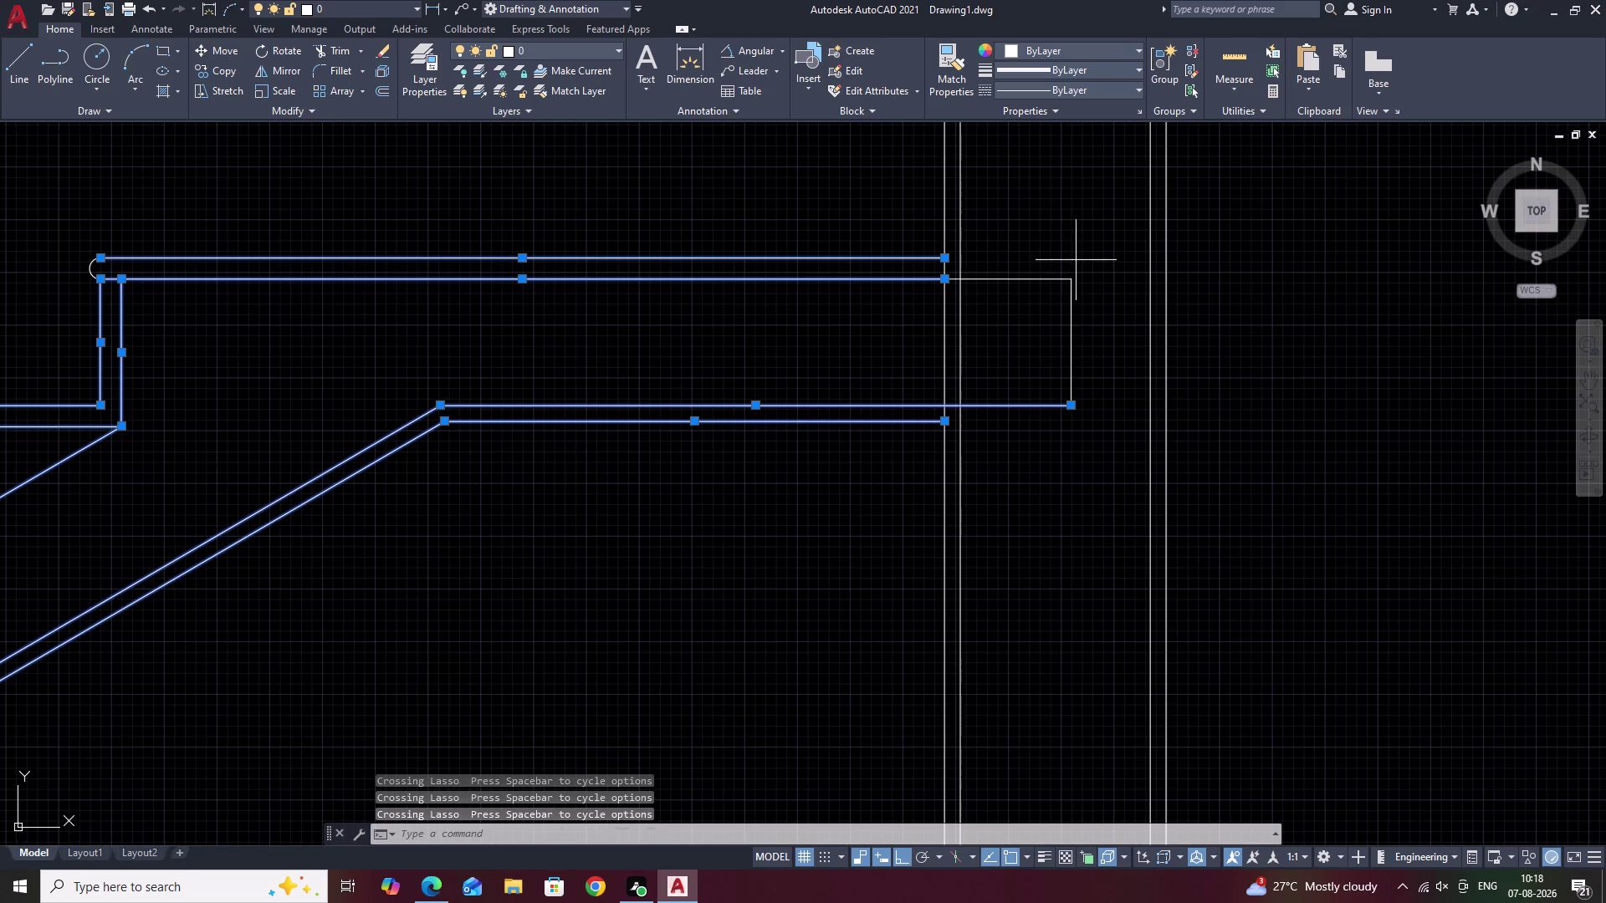
drag(1073, 260, 1043, 386)
click(1072, 327)
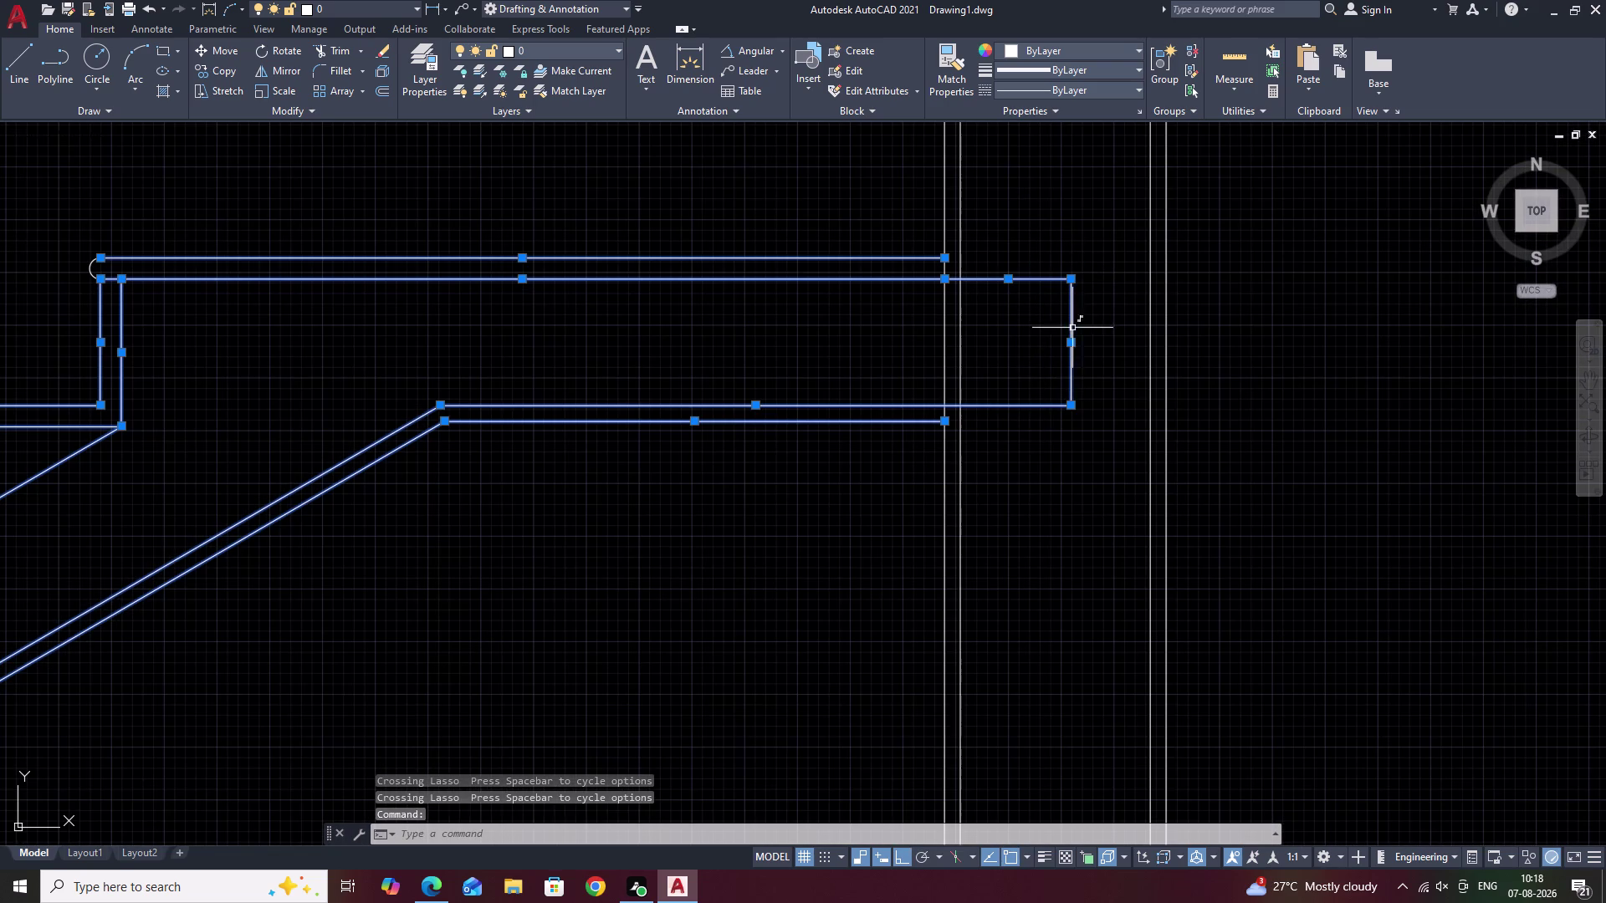
Add a missed upper step line, then pan back to view the whole stair.
scroll(down, 3)
middle_drag(679, 444, 1040, 325)
middle_drag(873, 419, 1087, 301)
middle_drag(823, 397, 1095, 321)
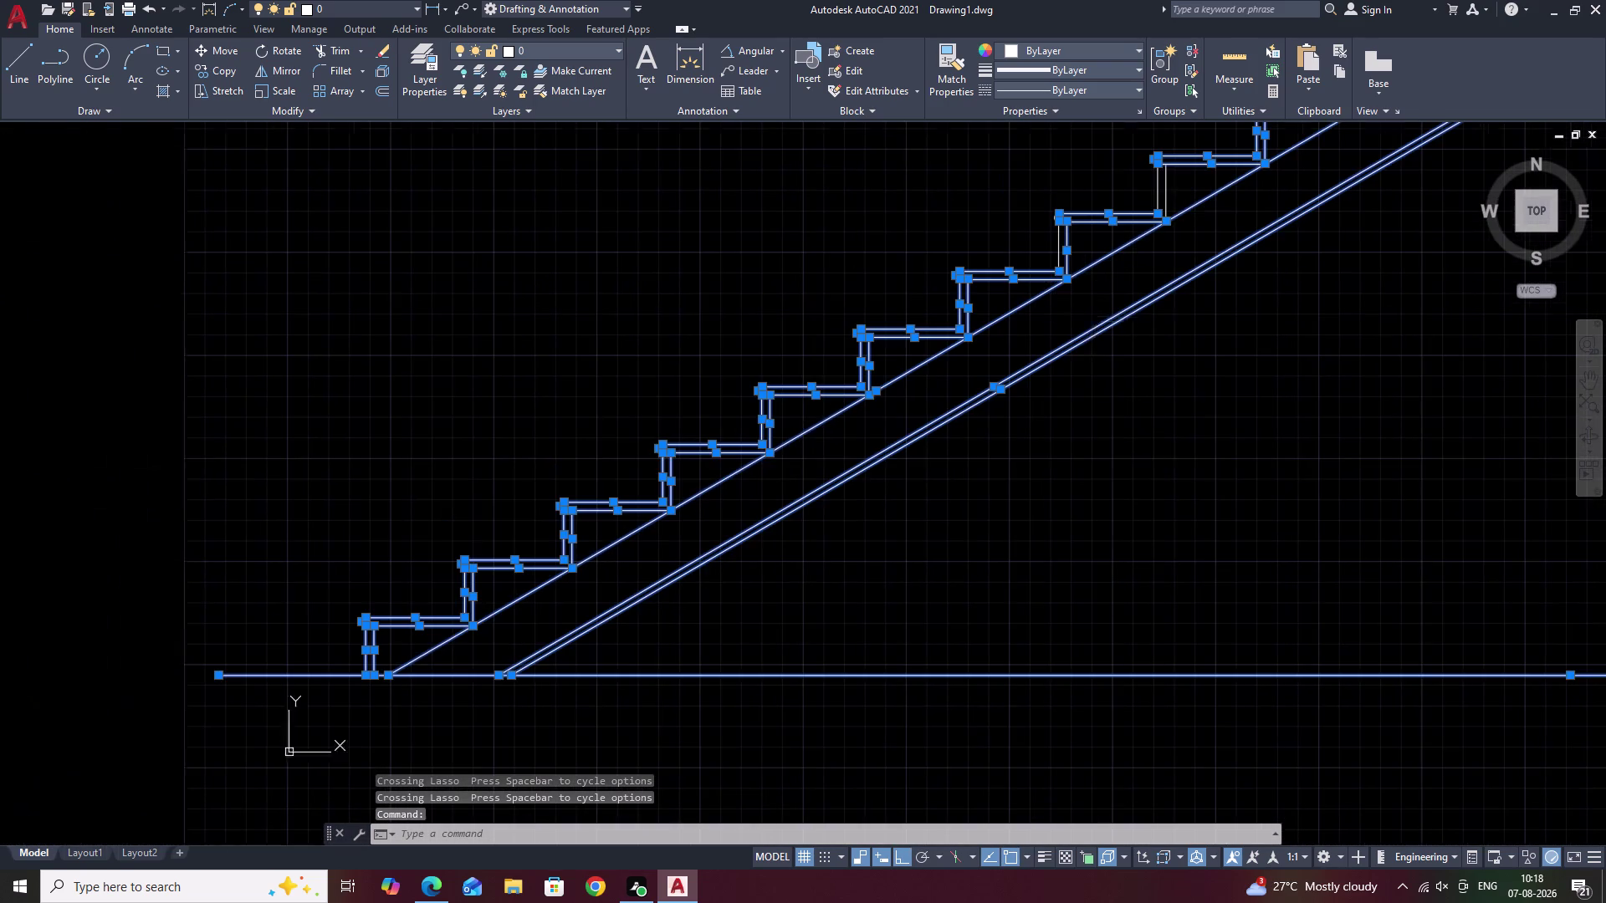
middle_drag(1179, 316, 1105, 379)
scroll(up, 3)
drag(1117, 223, 934, 231)
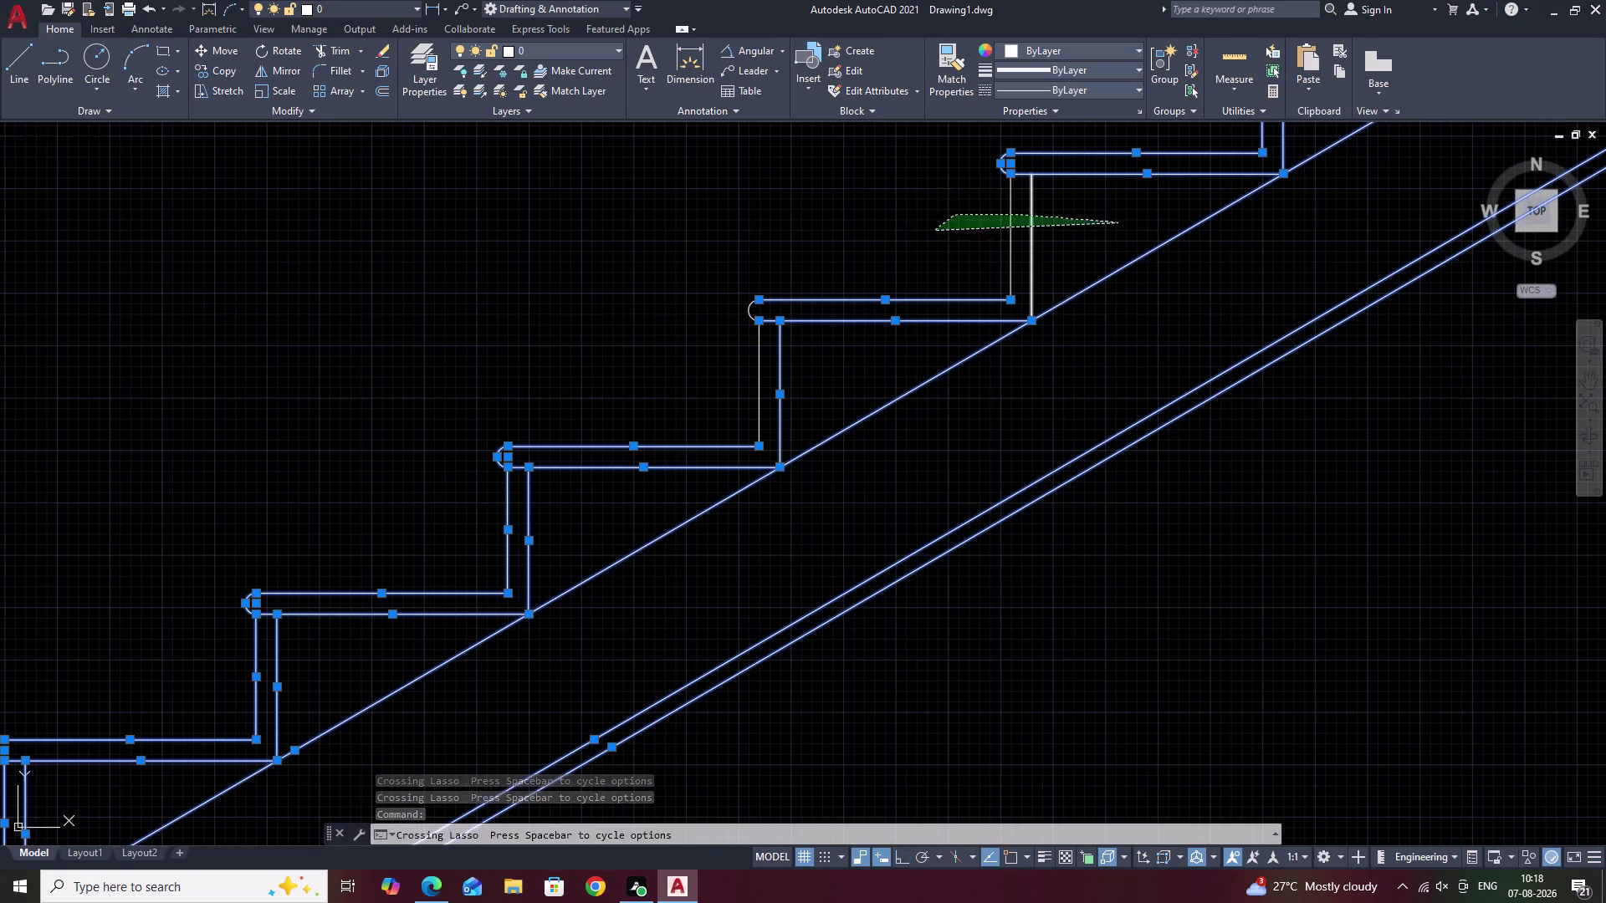
scroll(down, 3)
middle_drag(1150, 336, 1163, 306)
scroll(down, 3)
middle_drag(1186, 303, 1131, 352)
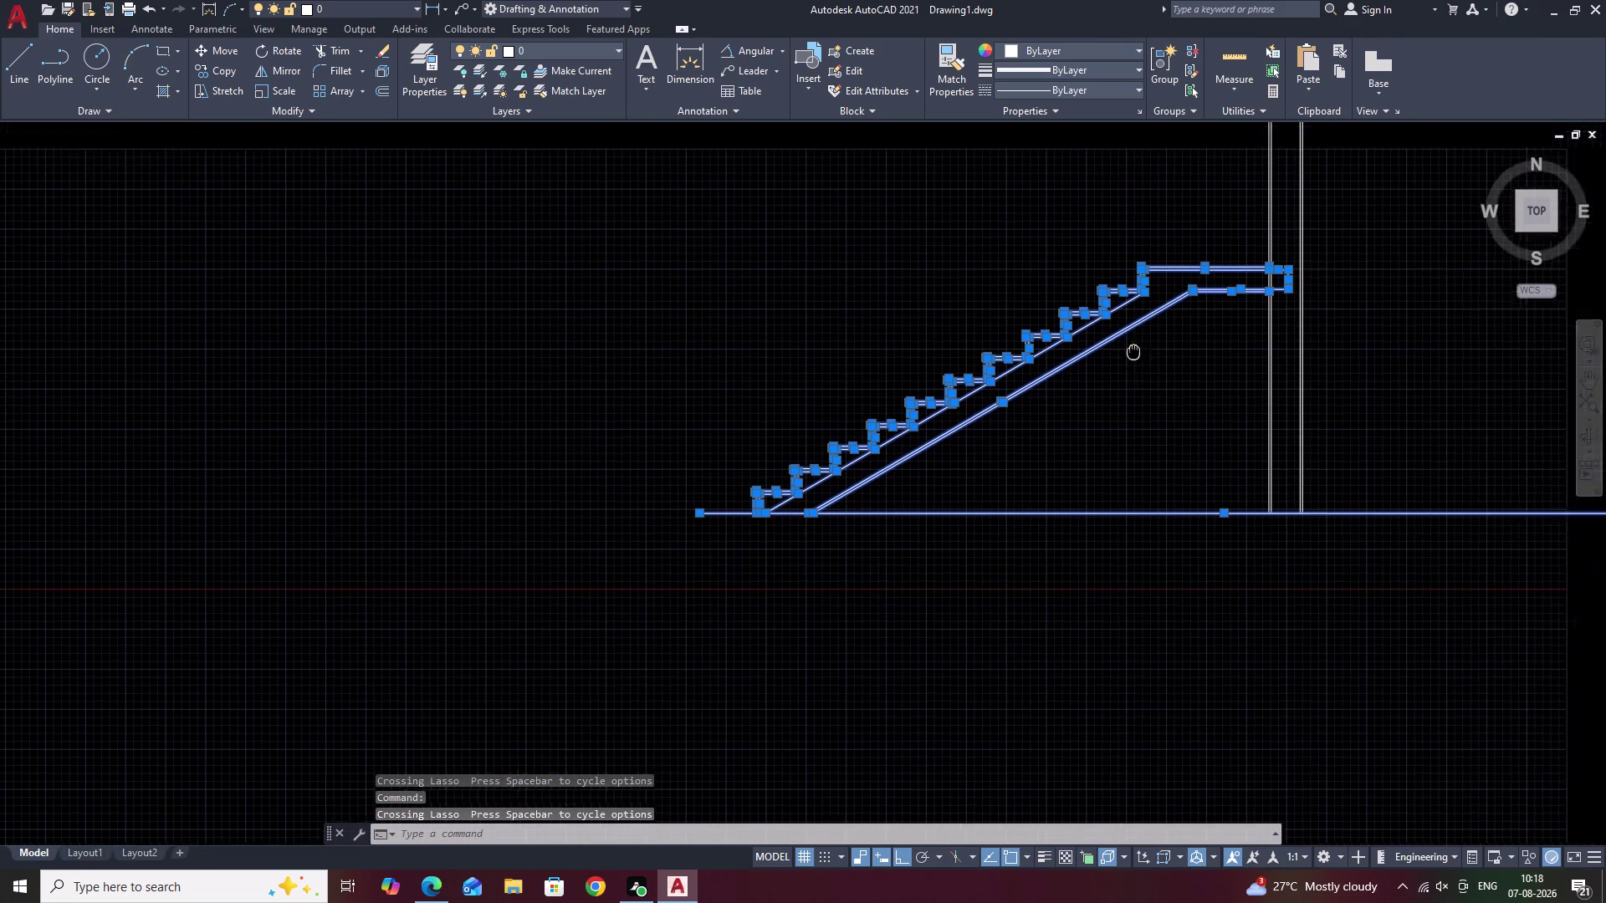
middle_drag(1031, 421, 1093, 371)
scroll(up, 3)
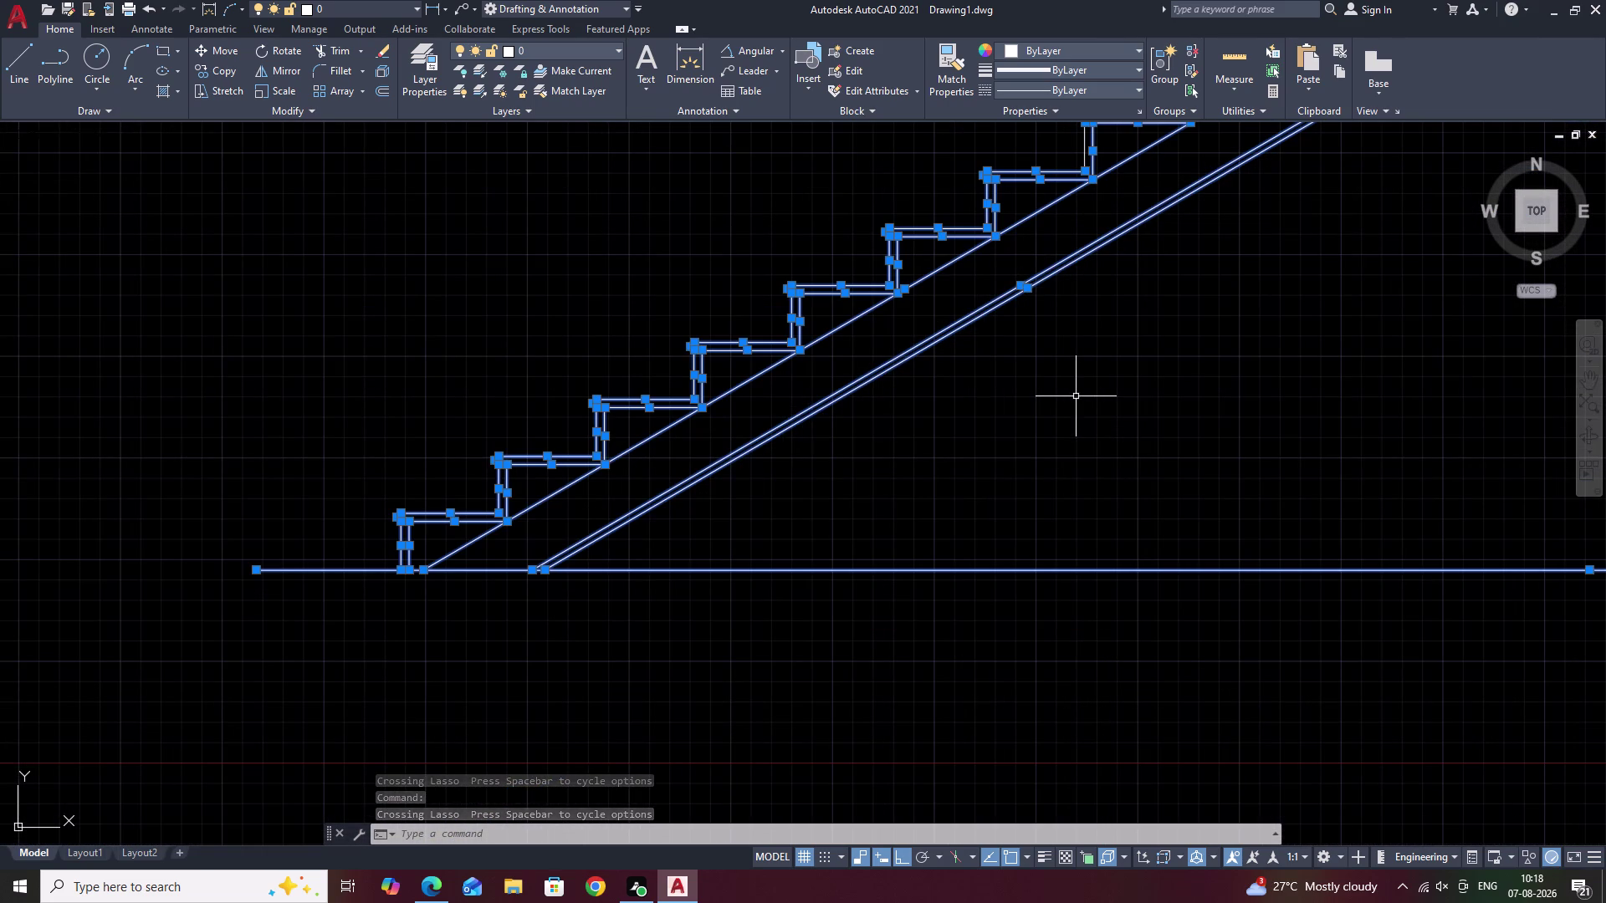
Rotate the selected stair flight and floor line 27° about the bottom step's foot.
text(RO)
key(space)
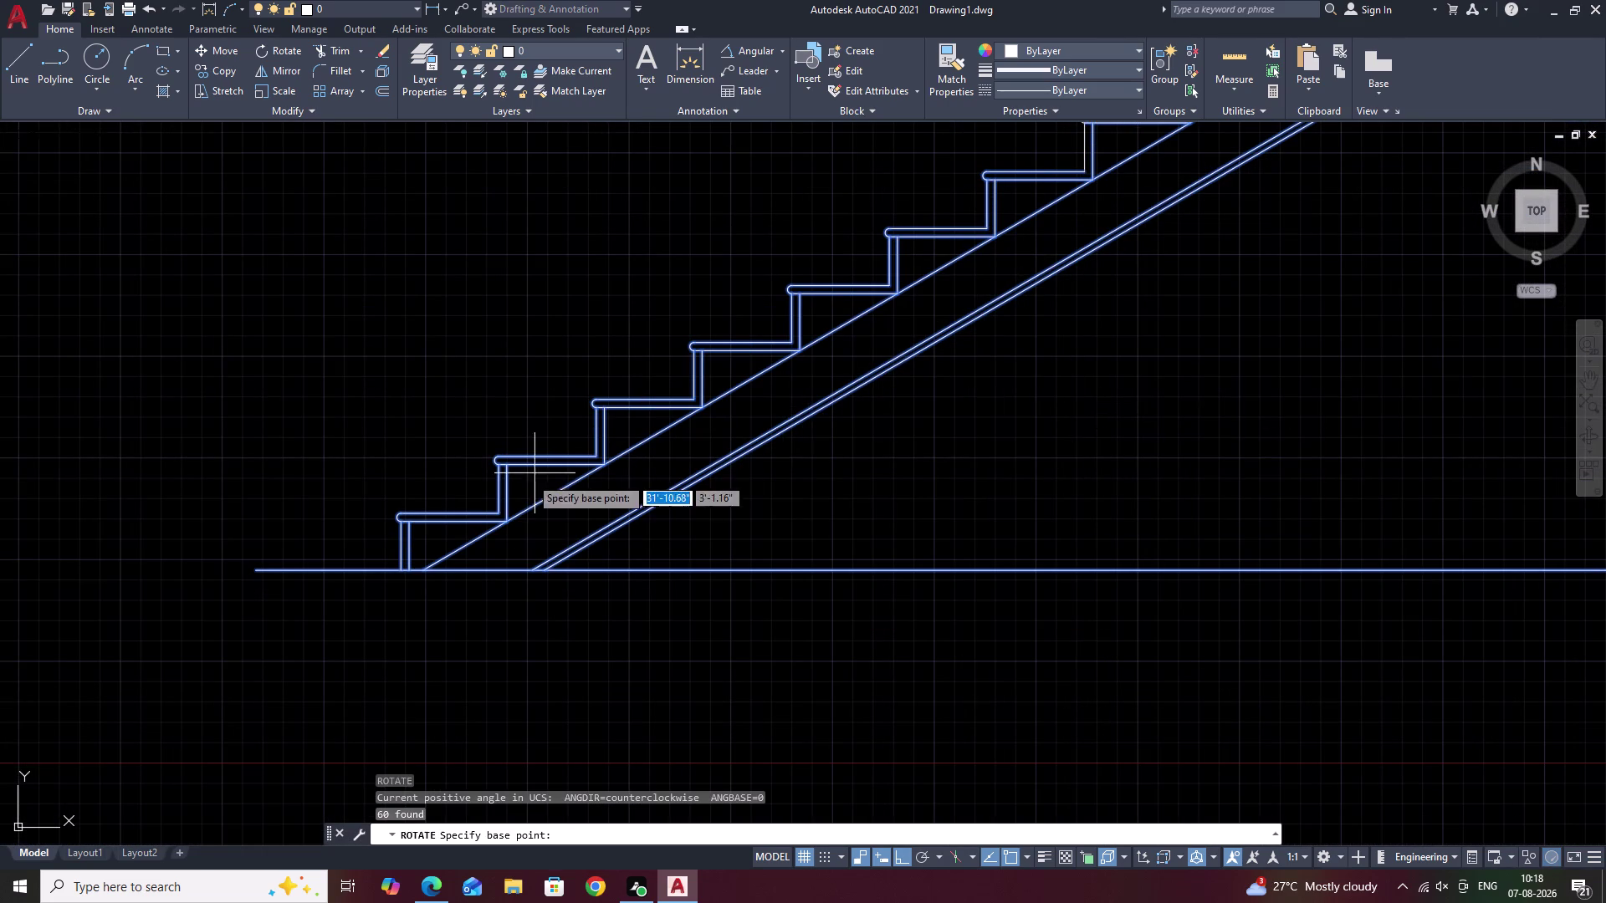
scroll(up, 3)
click(394, 574)
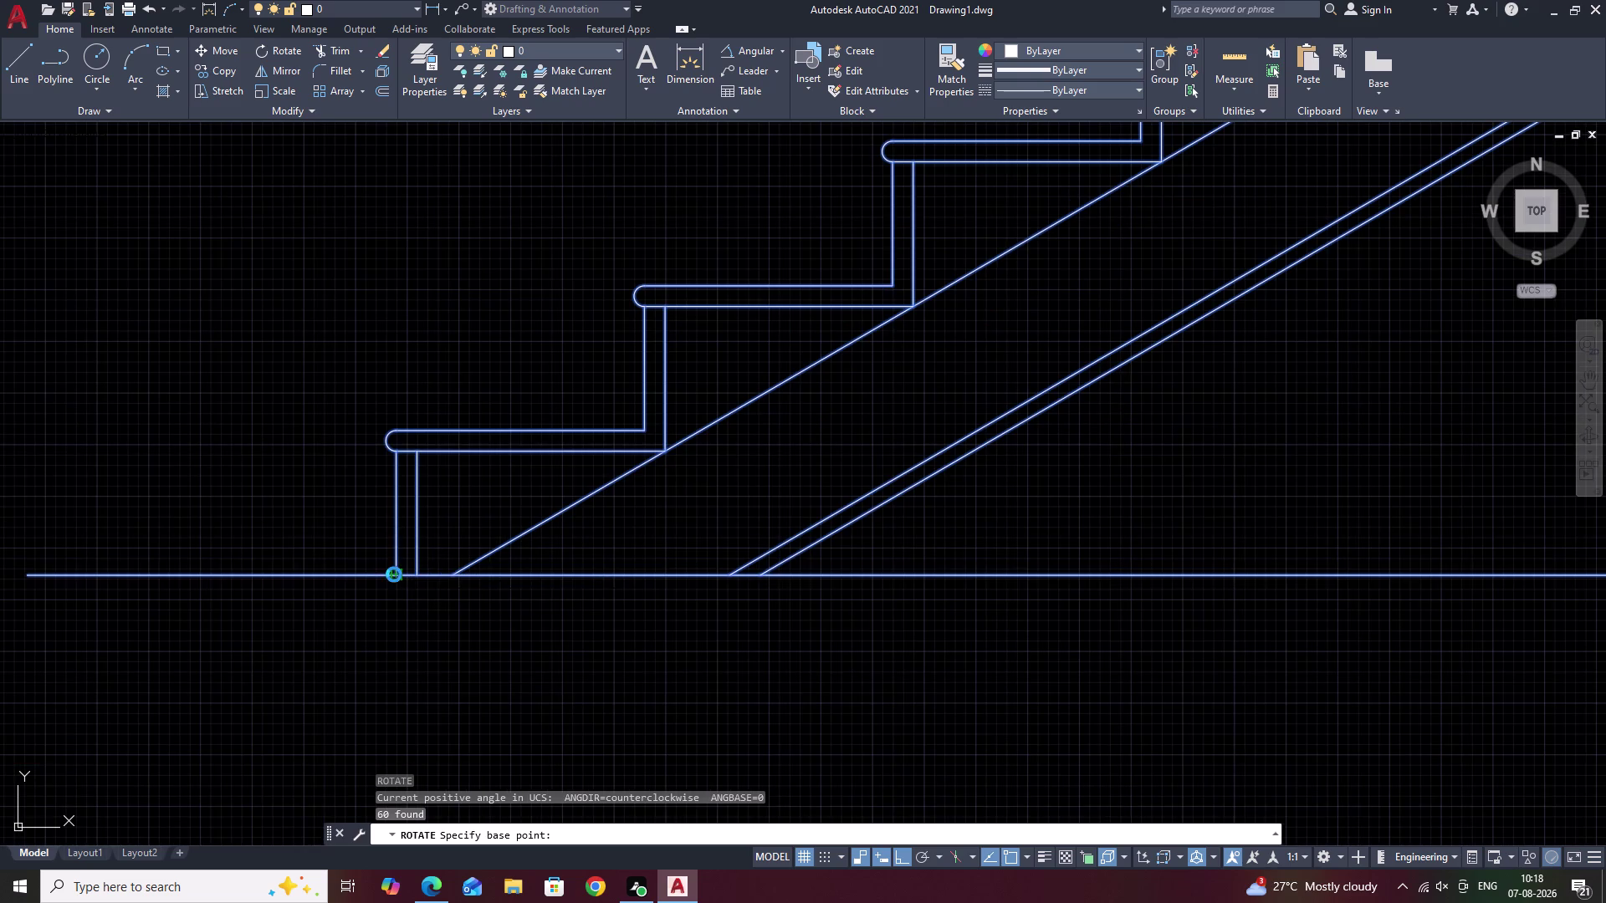
click(742, 394)
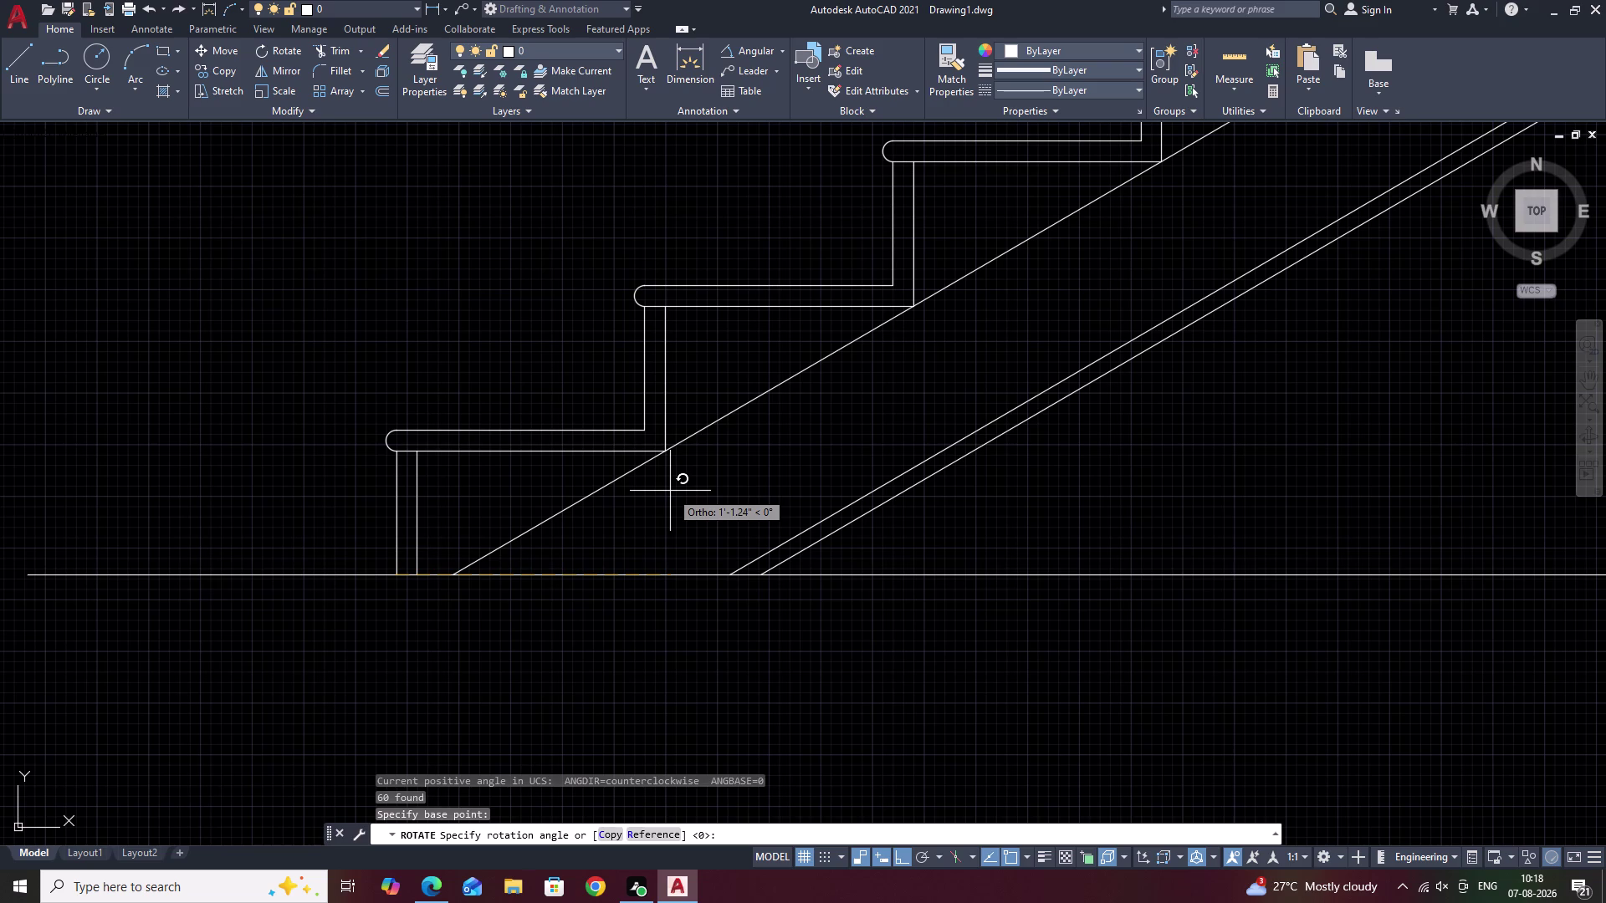
text(2)
text(7)
key(space)
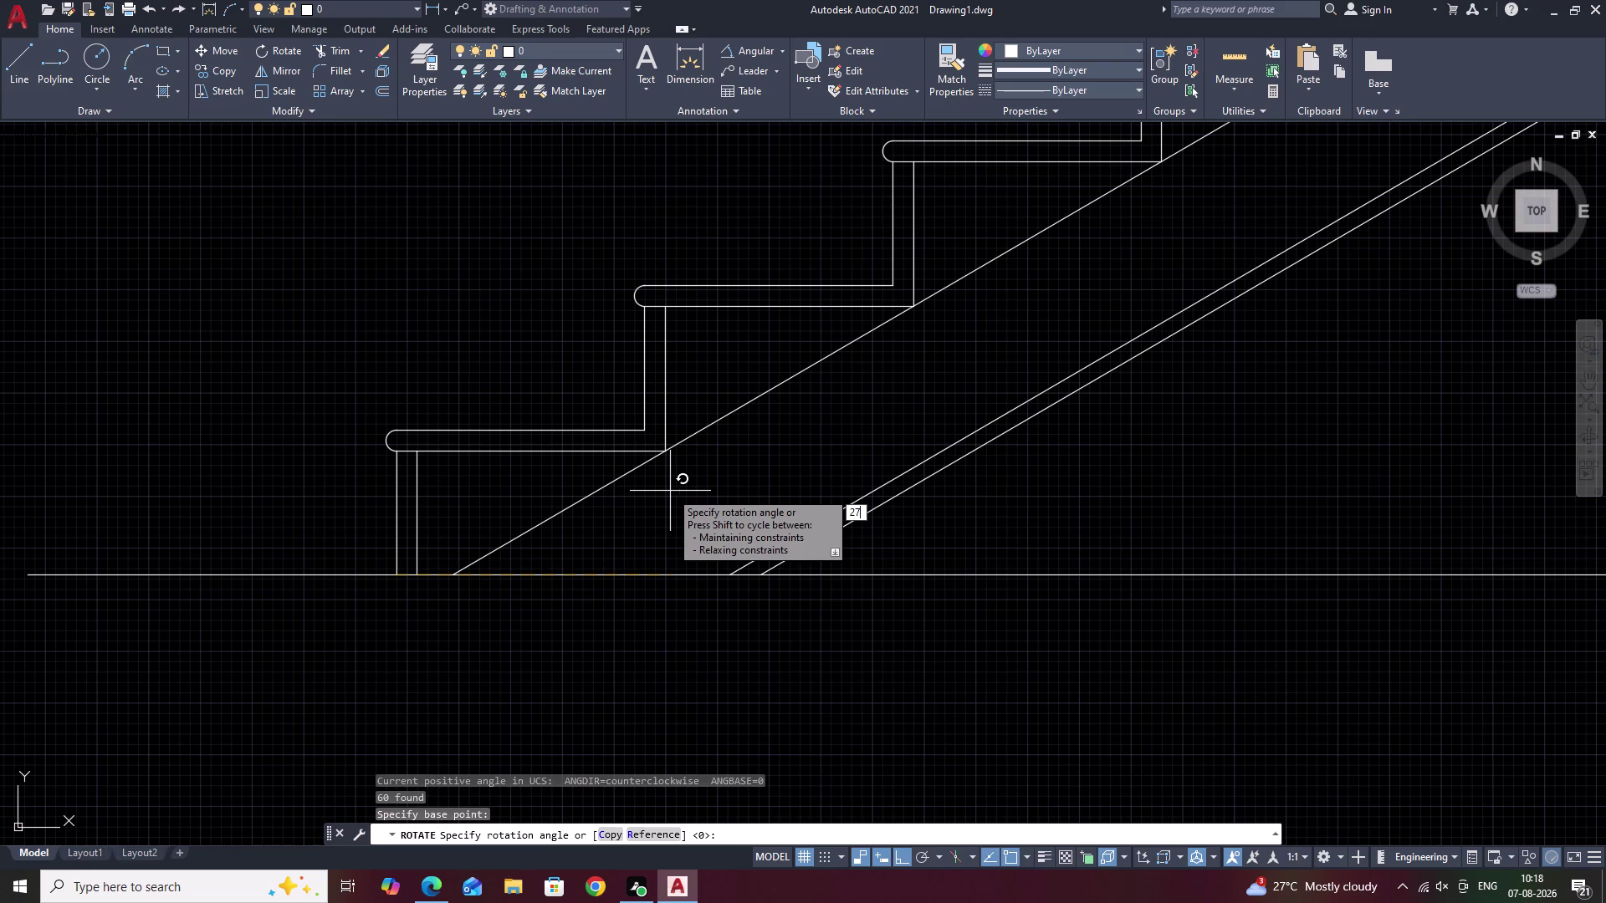
scroll(down, 3)
middle_drag(783, 460, 792, 517)
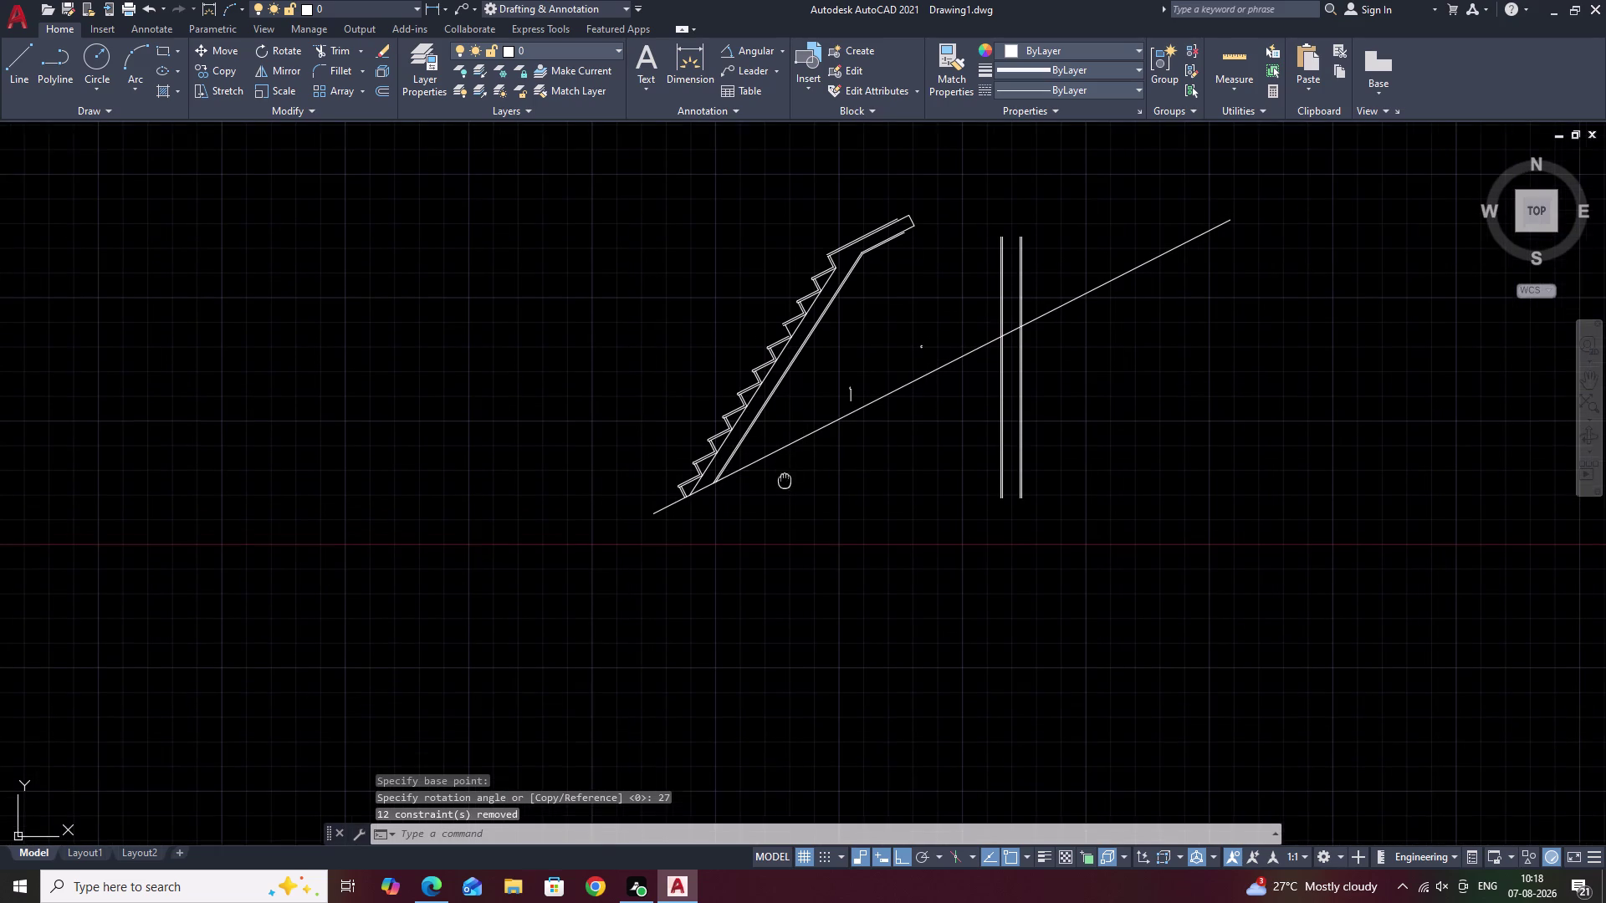
middle_drag(792, 518, 792, 520)
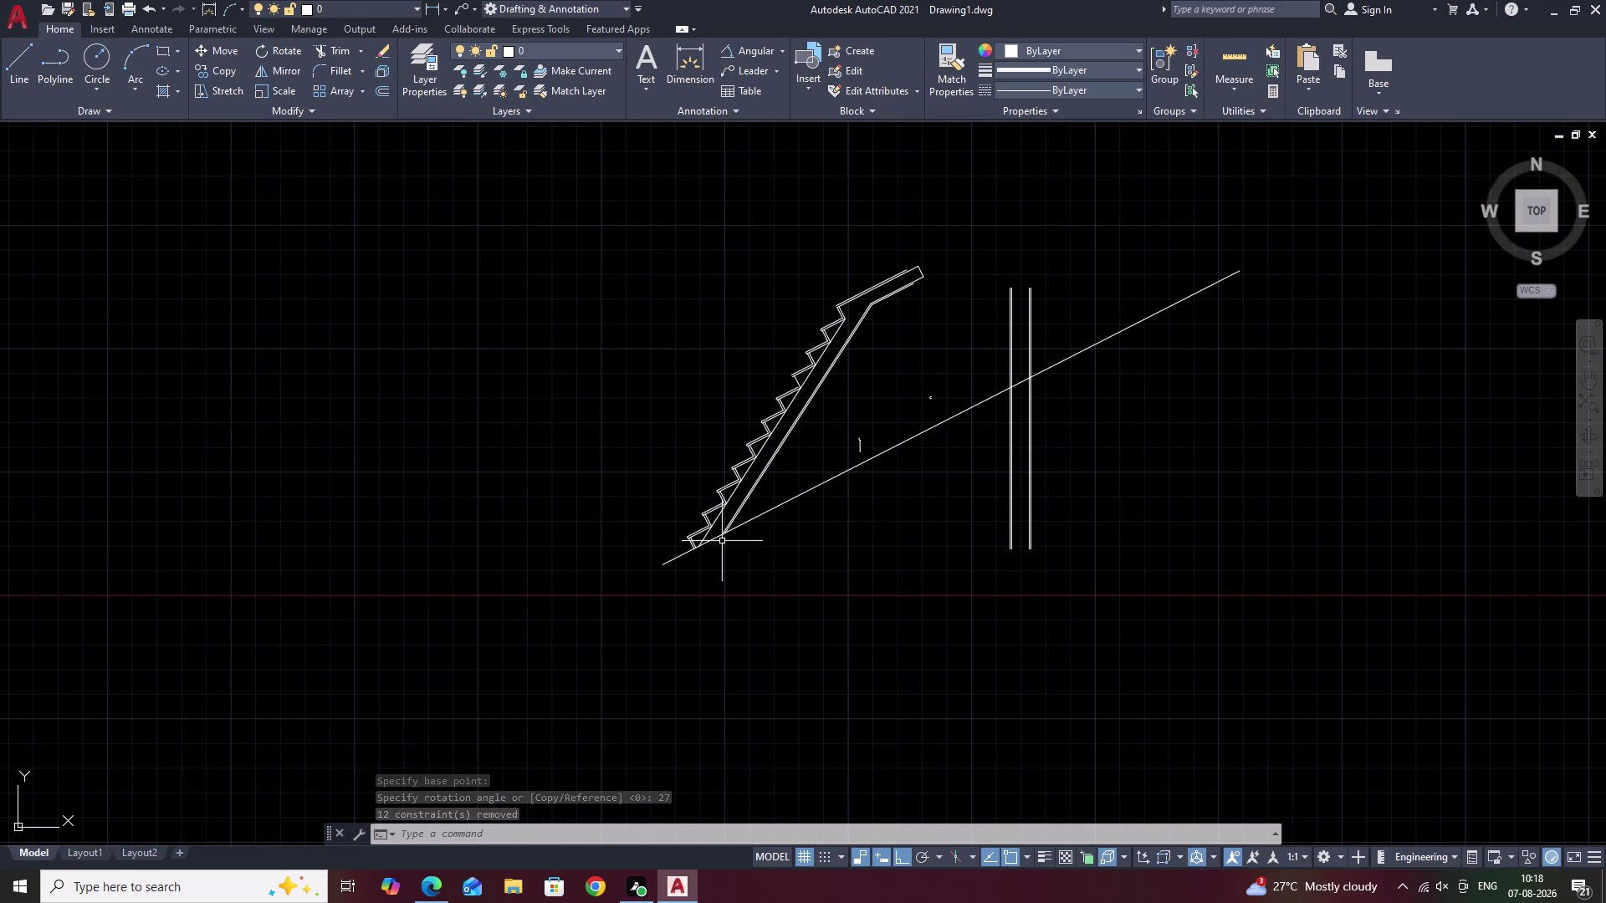
scroll(up, 3)
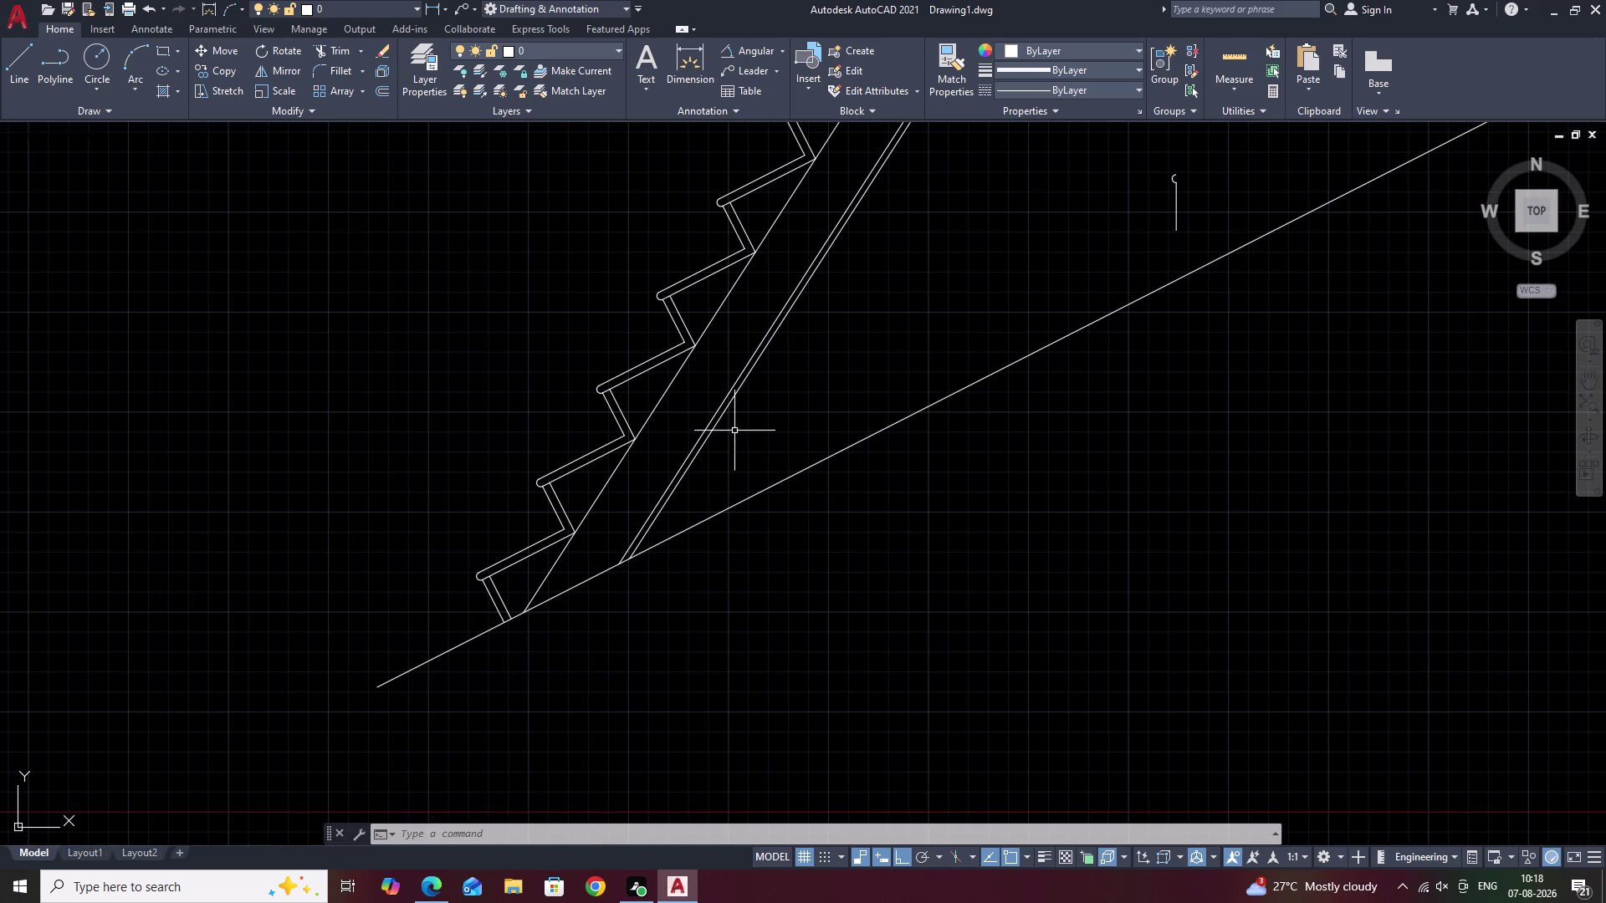
Measure the angle between the lower soffit and sloping line, showing 30°, then cancel.
click(745, 43)
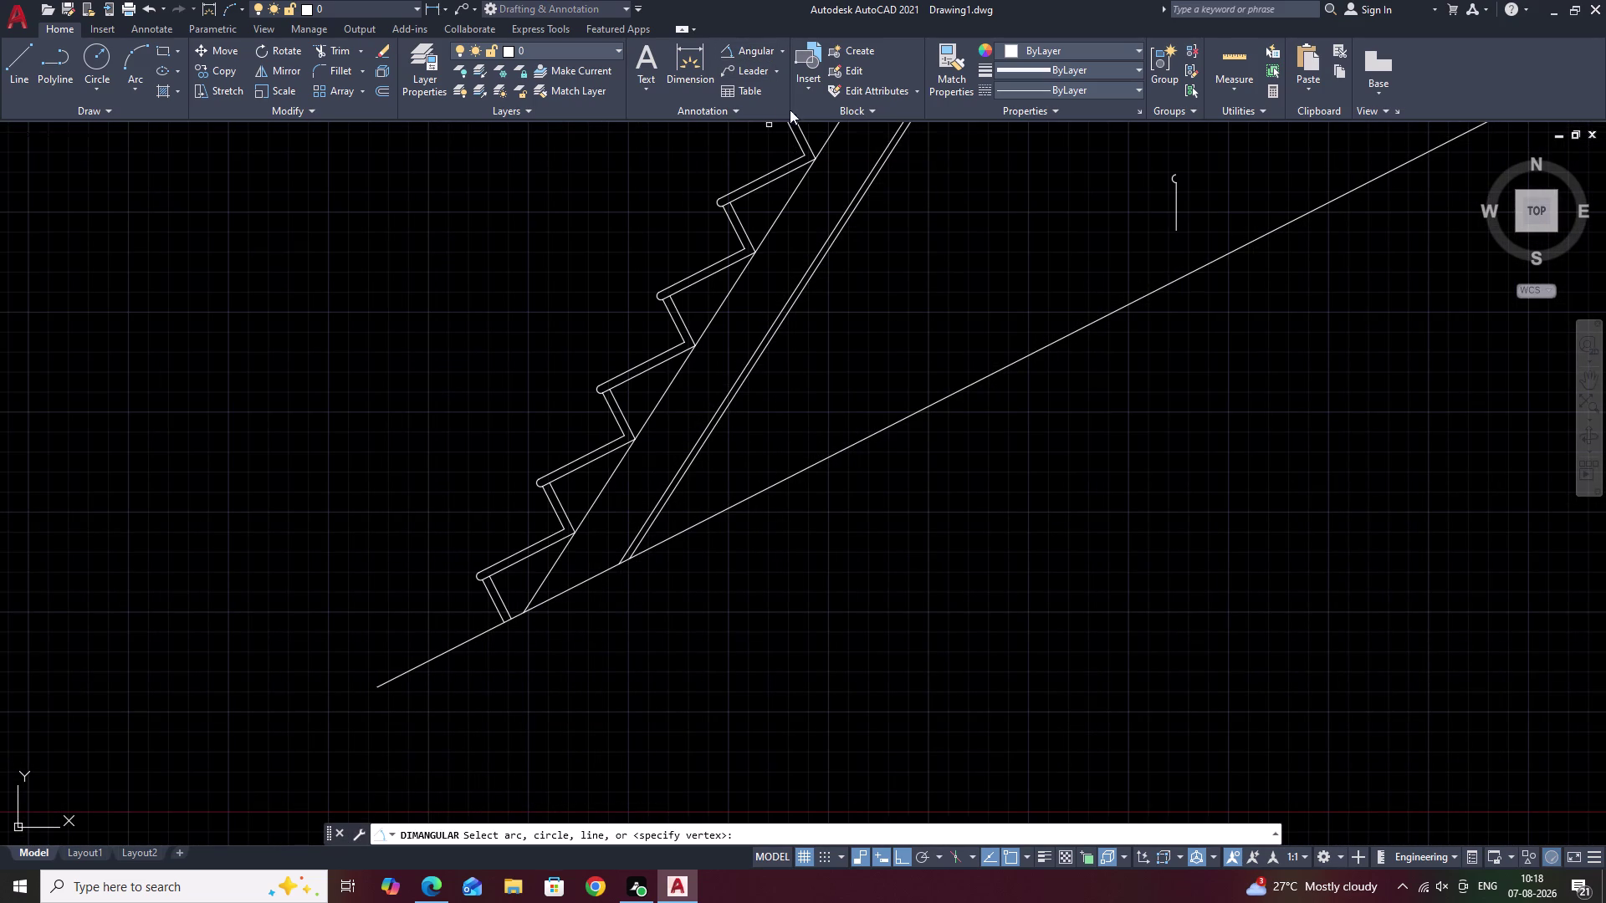
click(701, 450)
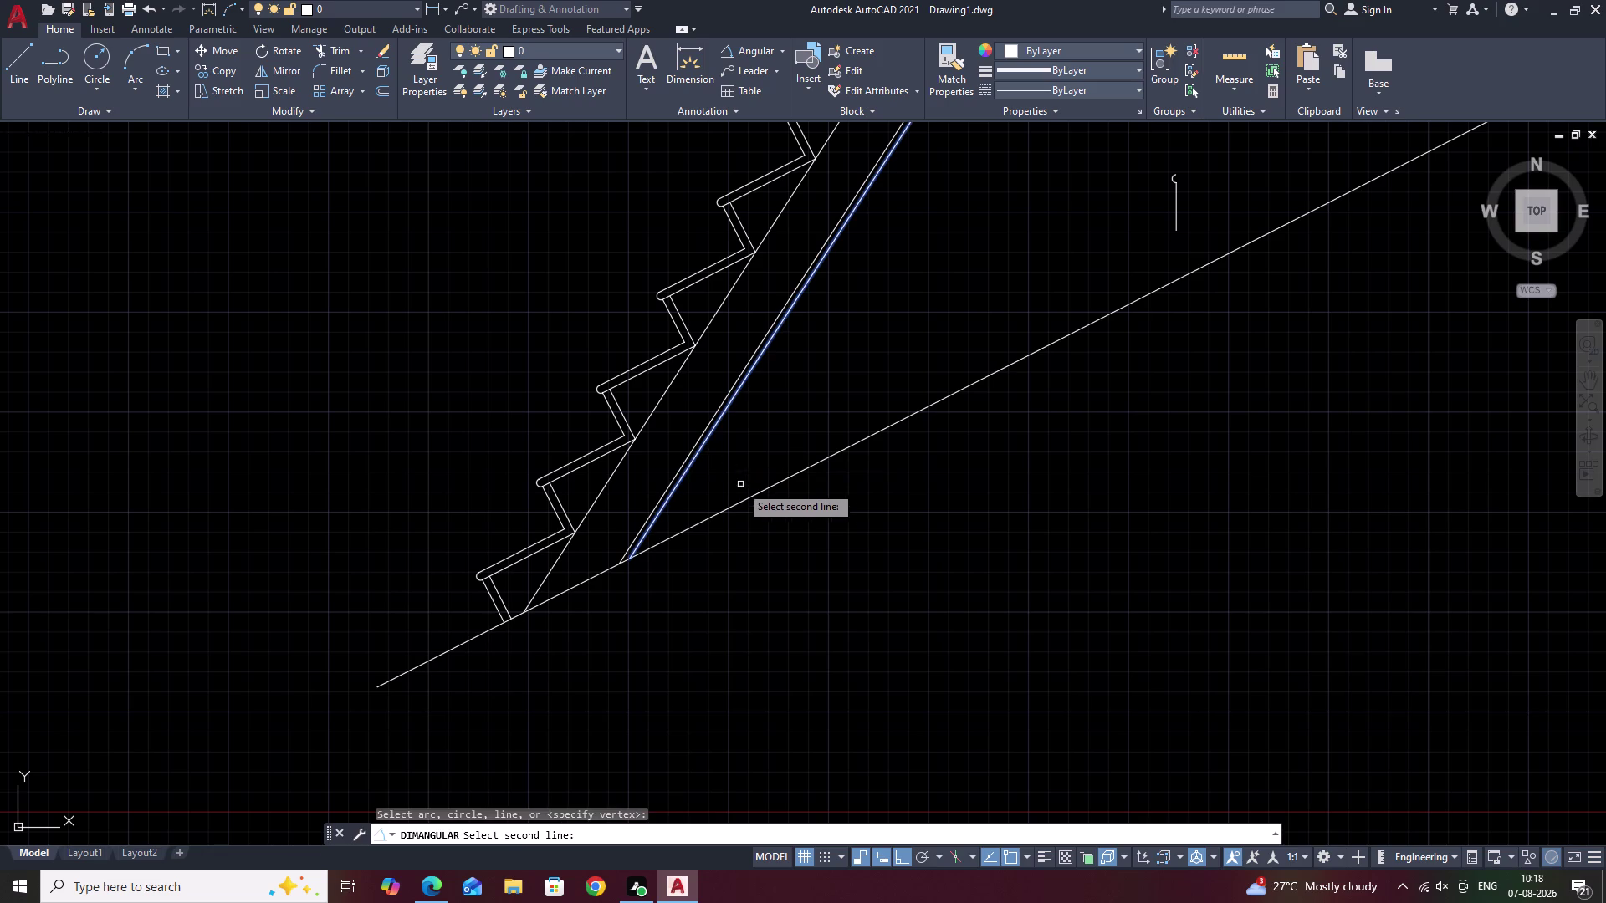
click(743, 493)
click(743, 501)
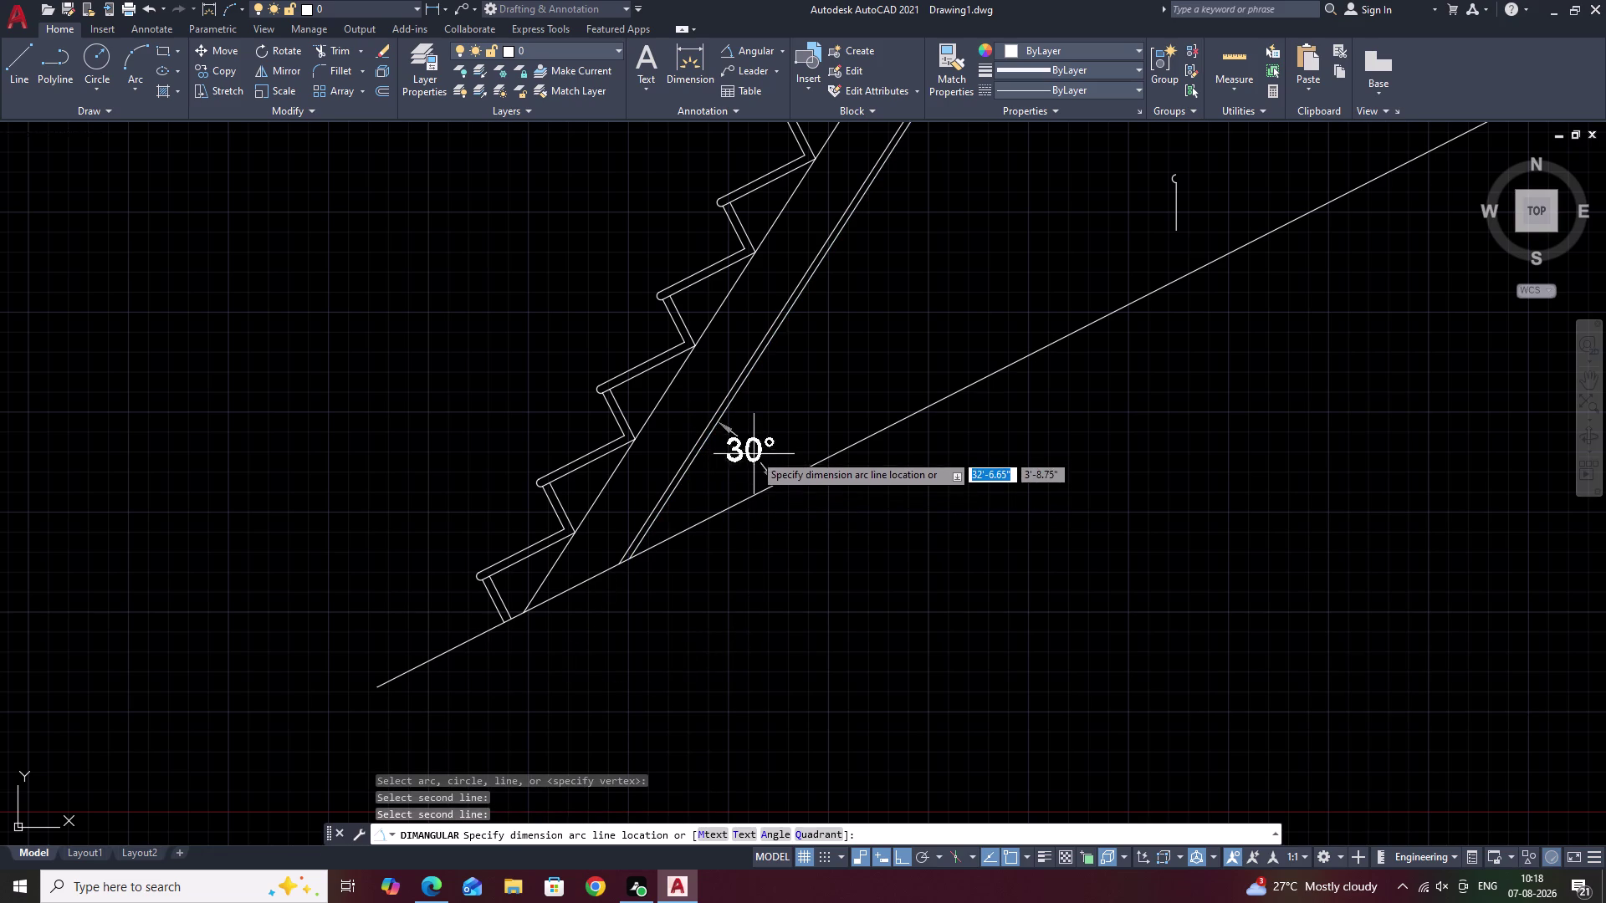
key(ctrl+z)
key(Escape)
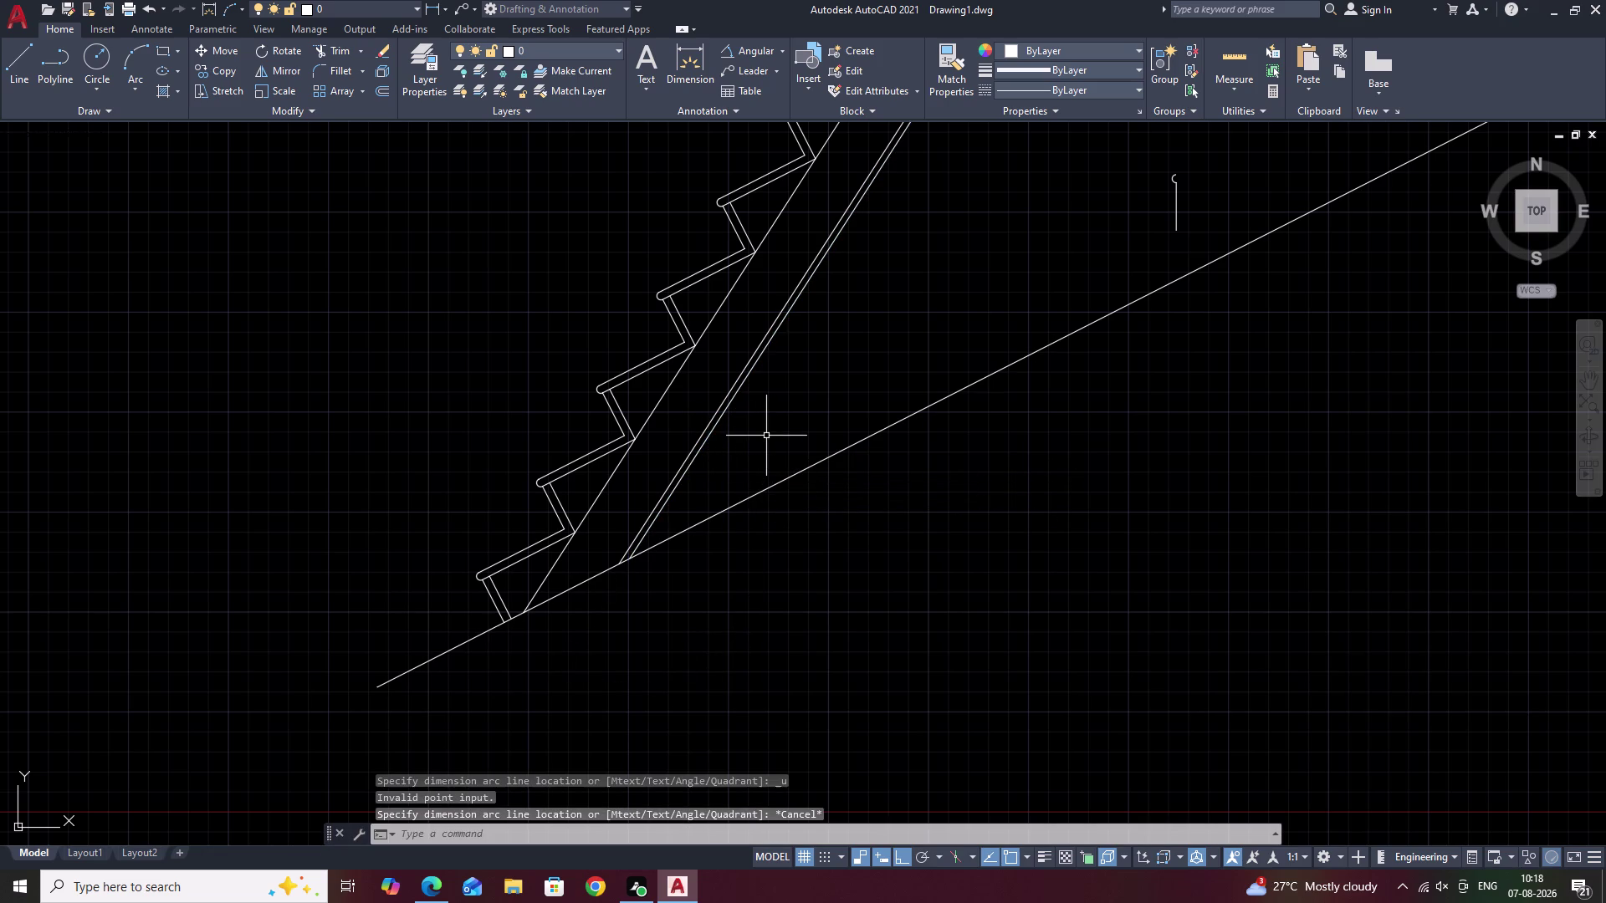
Undo the angle measurement, zoom and 27° rotation, then pan to the stair foot.
key(ctrl+z)
key(ctrl+z)
key(ctrl+z)
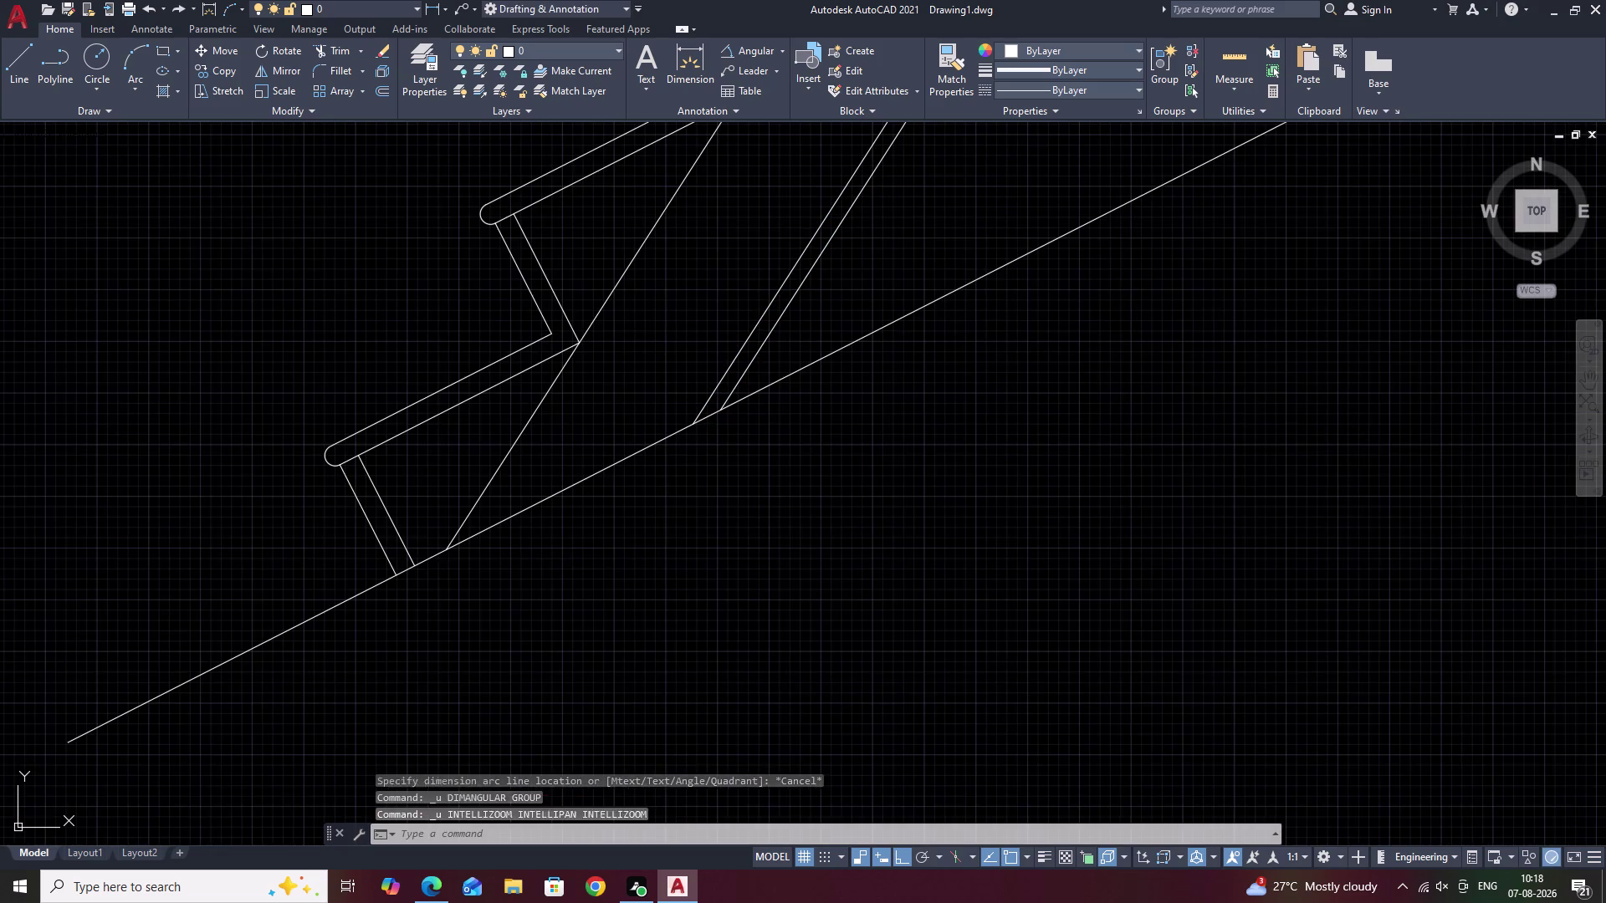
scroll(down, 3)
middle_drag(842, 434, 819, 466)
scroll(up, 3)
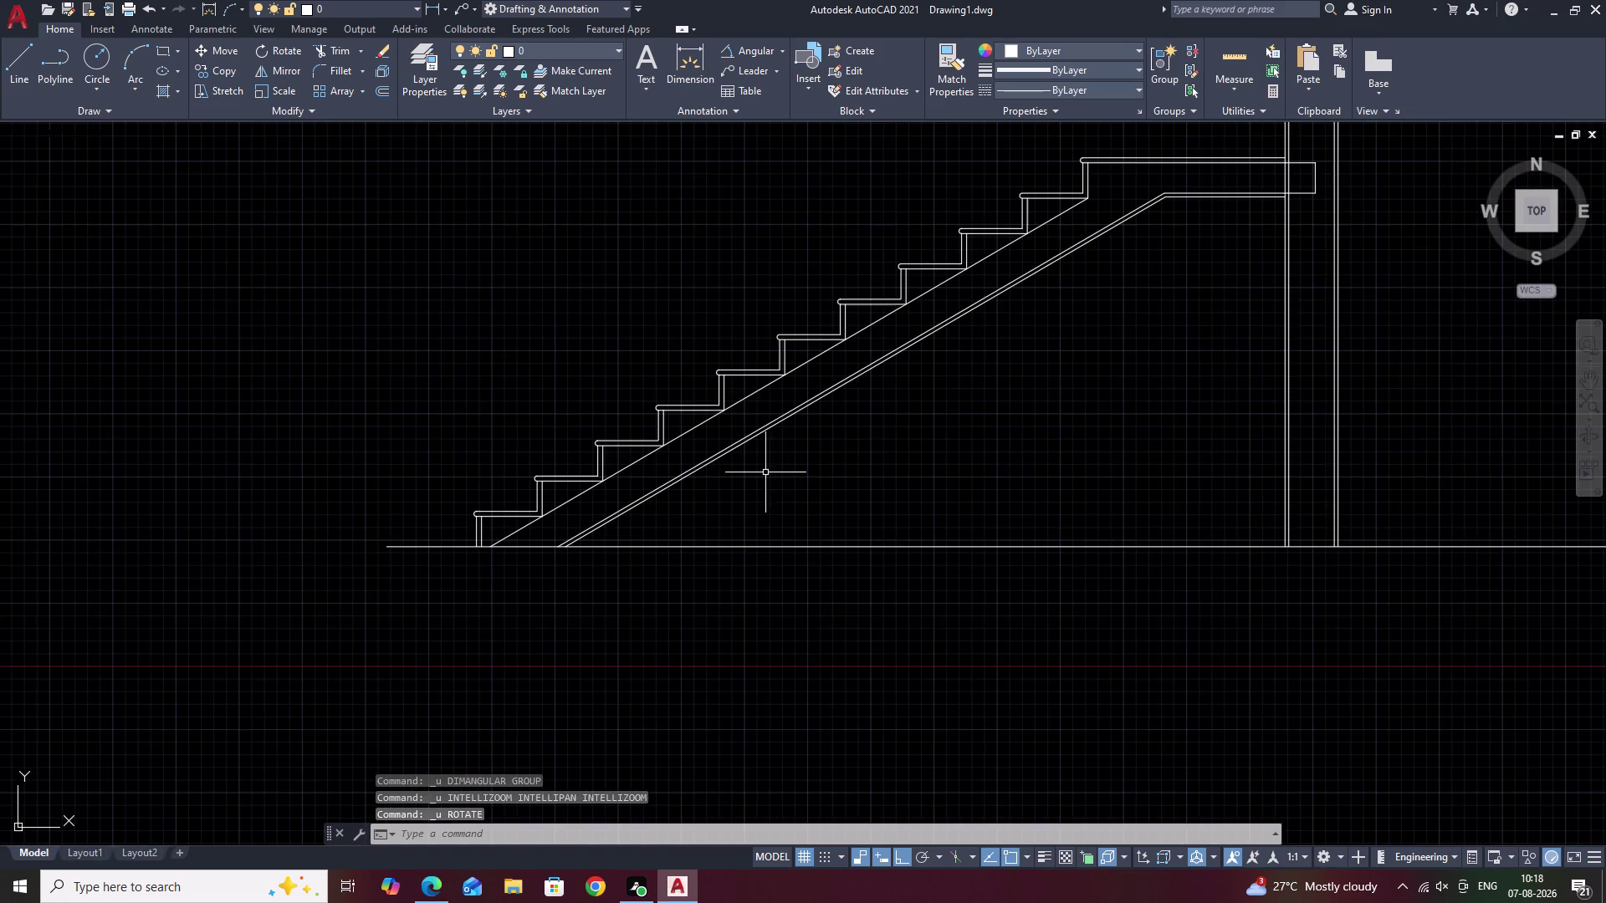
middle_drag(664, 469, 906, 448)
scroll(up, 3)
scroll(down, 3)
middle_drag(985, 474, 945, 467)
scroll(up, 3)
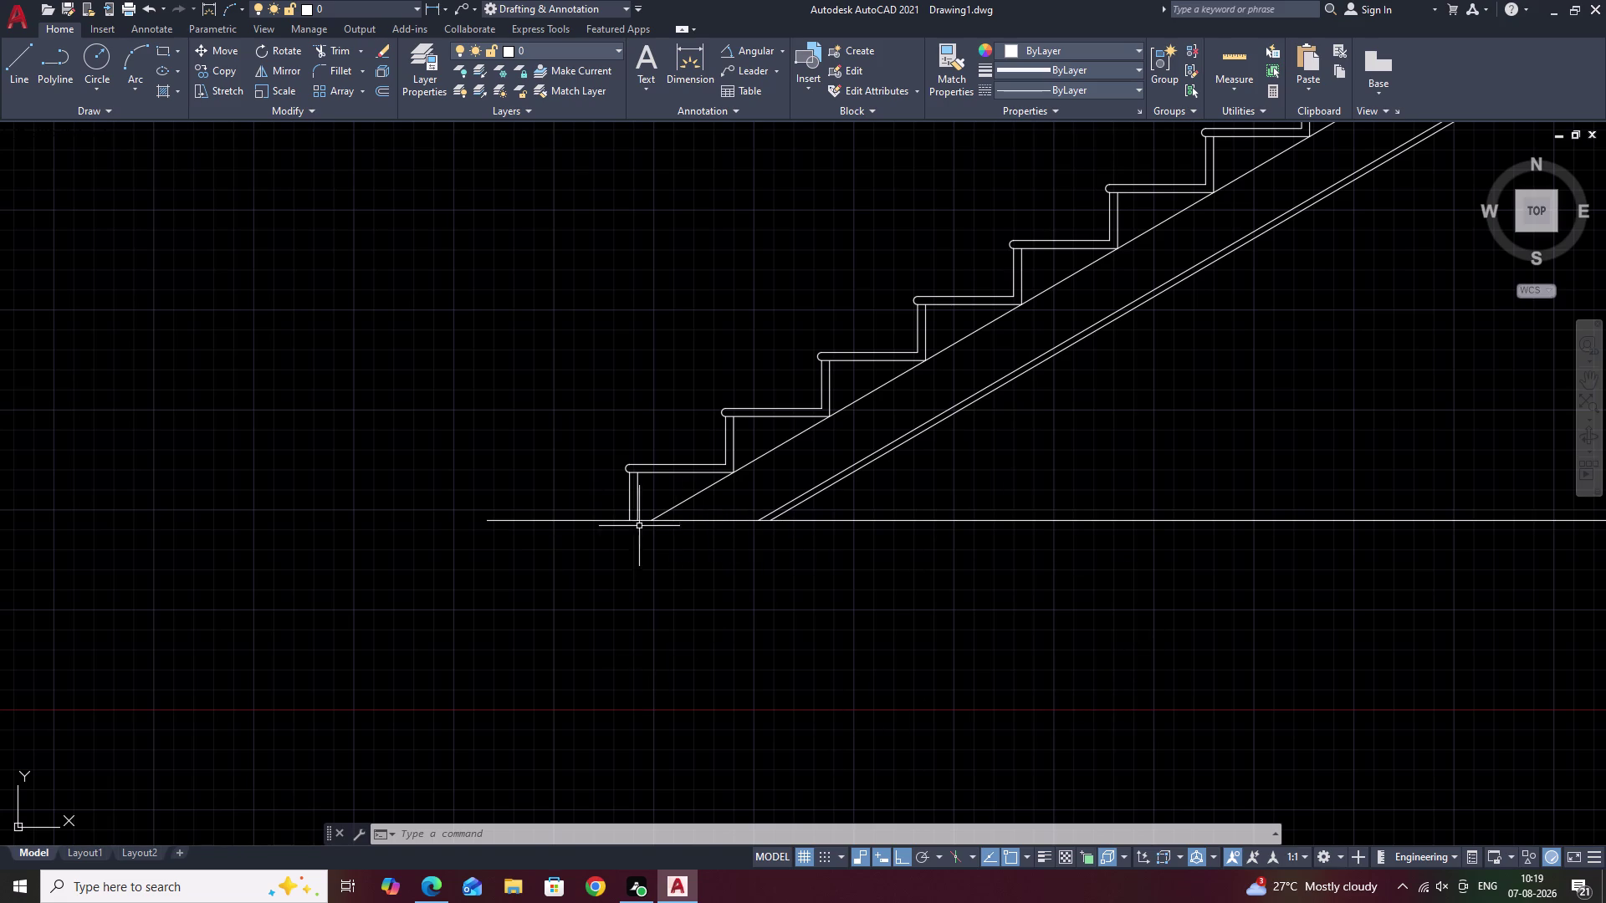
scroll(up, 3)
Clear the floor line pick and lasso-select the landing top, upper steps and stair line.
click(656, 507)
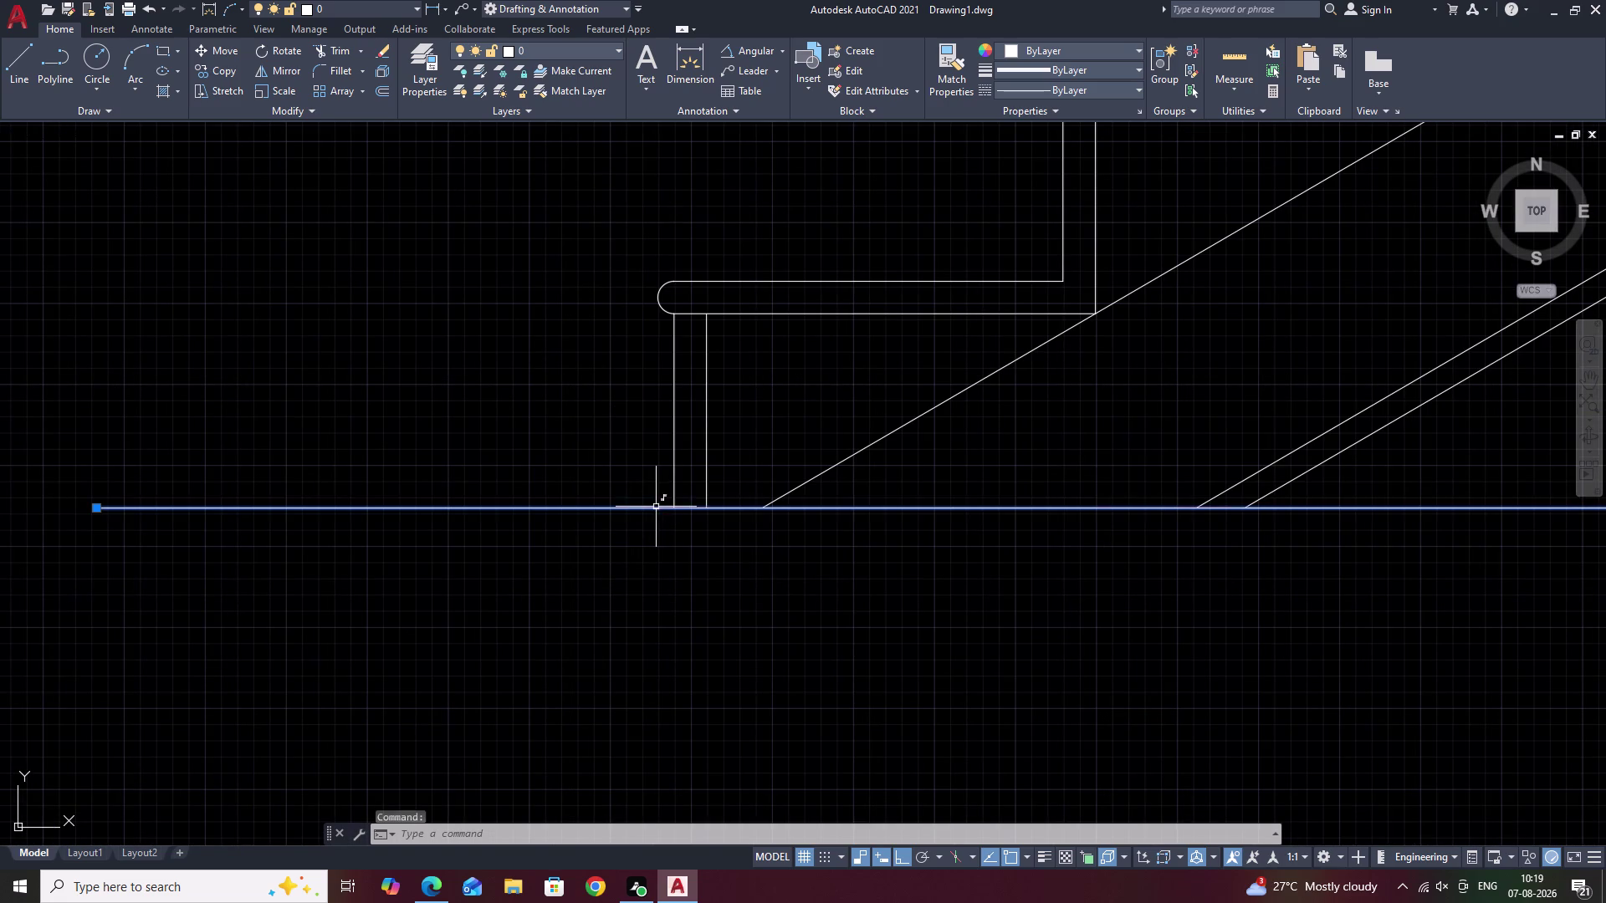
key(Escape)
scroll(down, 3)
scroll(down, 3)
middle_drag(873, 485, 775, 509)
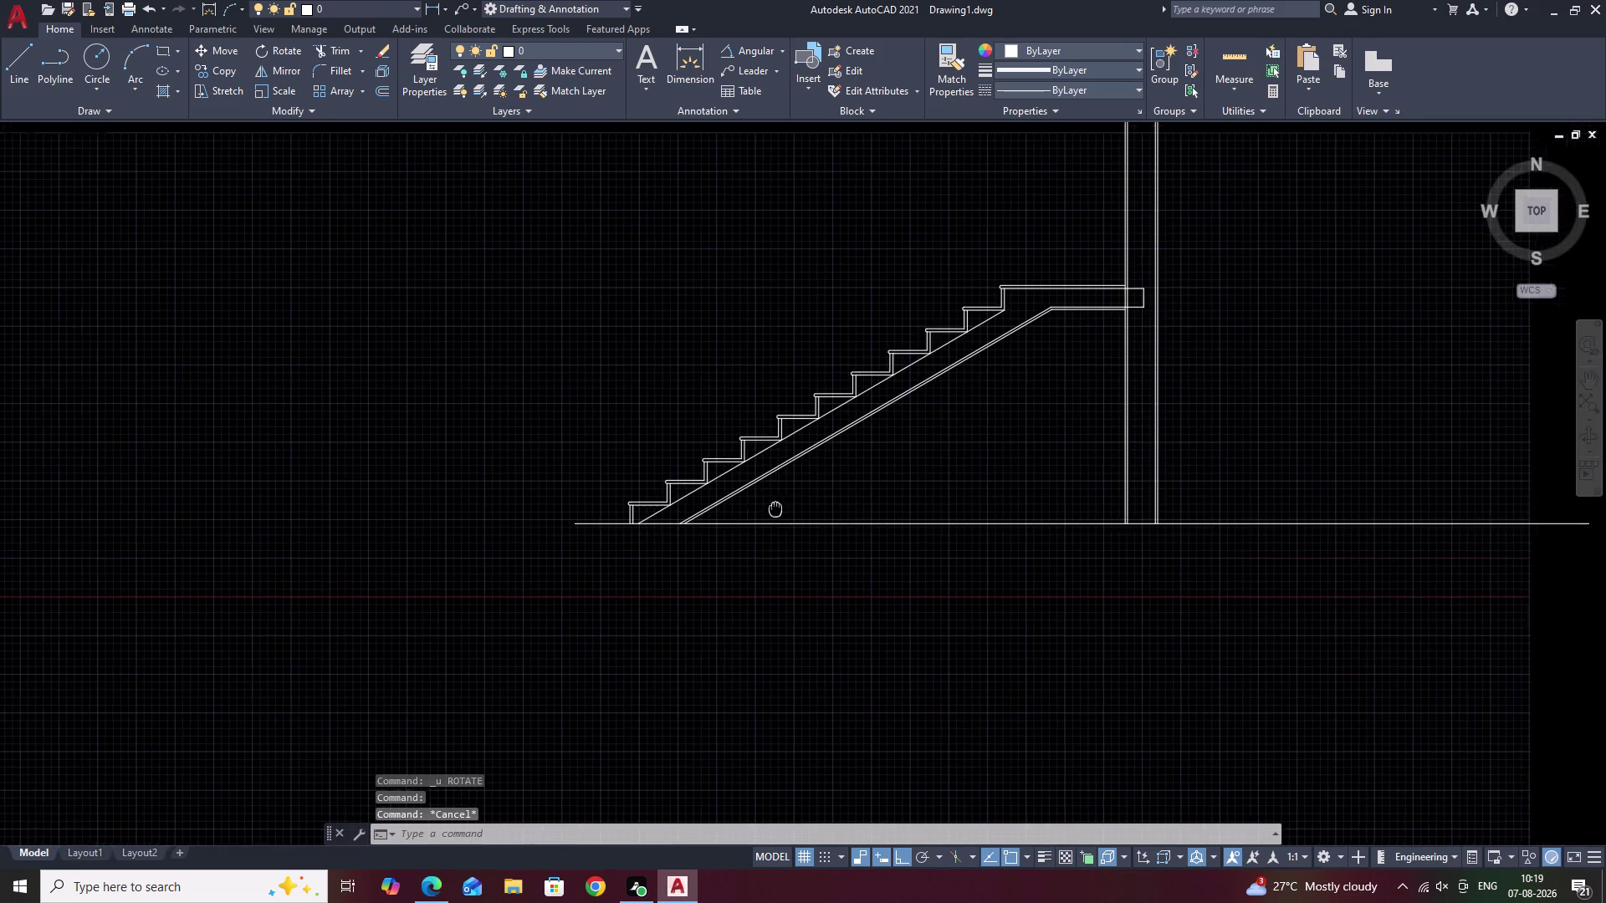
scroll(up, 3)
middle_drag(621, 525, 683, 408)
middle_drag(212, 509, 310, 401)
scroll(down, 3)
middle_drag(470, 425, 425, 524)
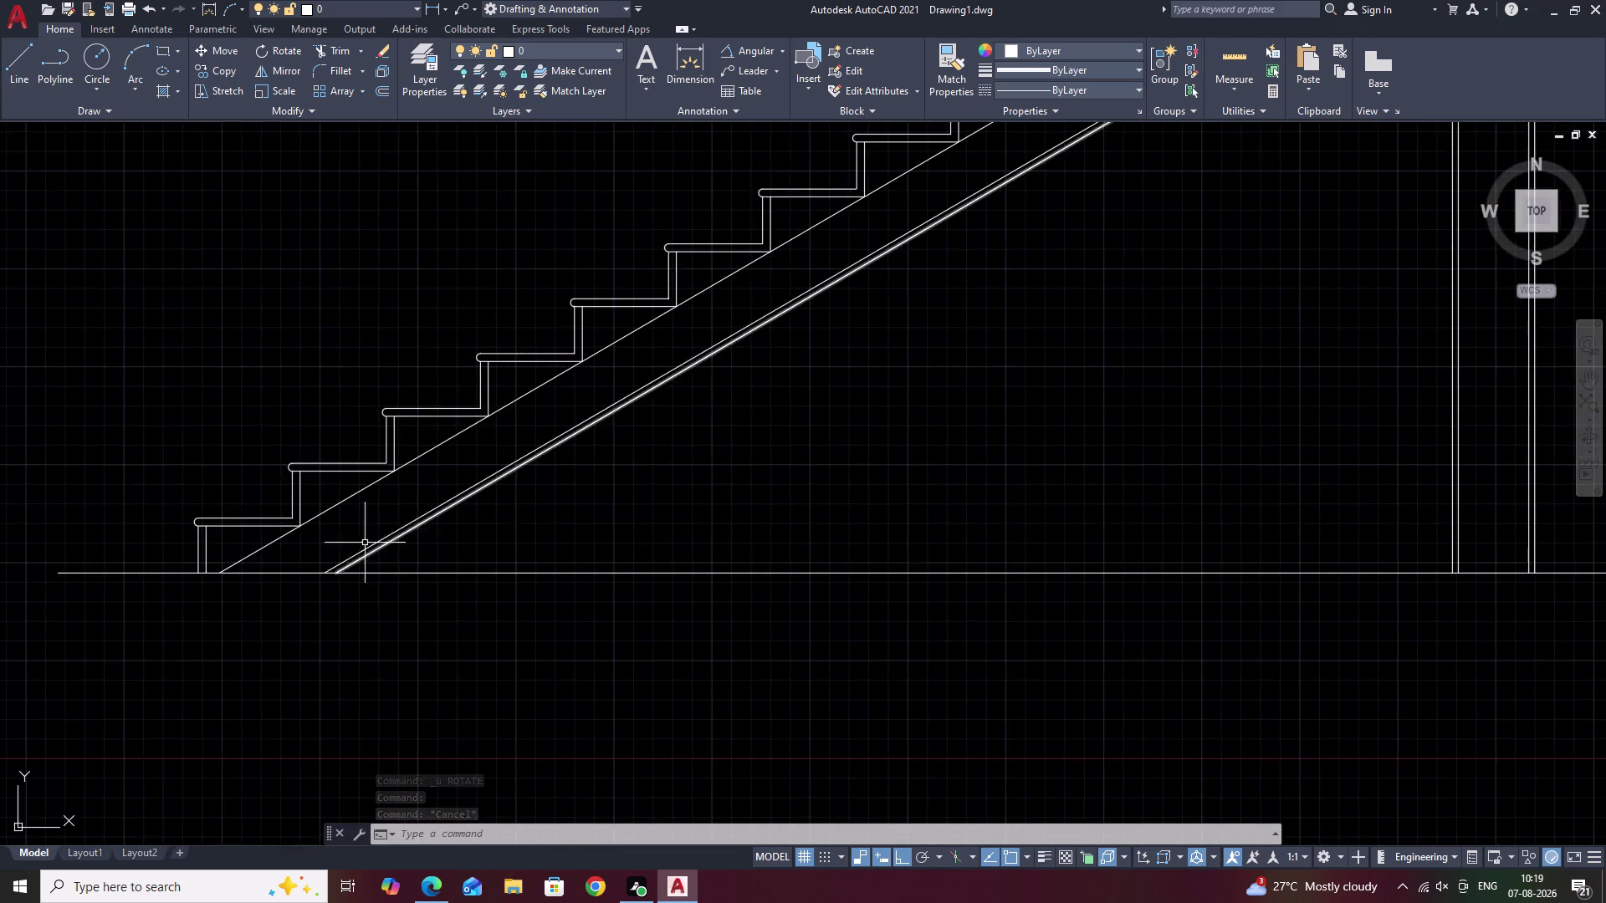
scroll(up, 3)
scroll(down, 3)
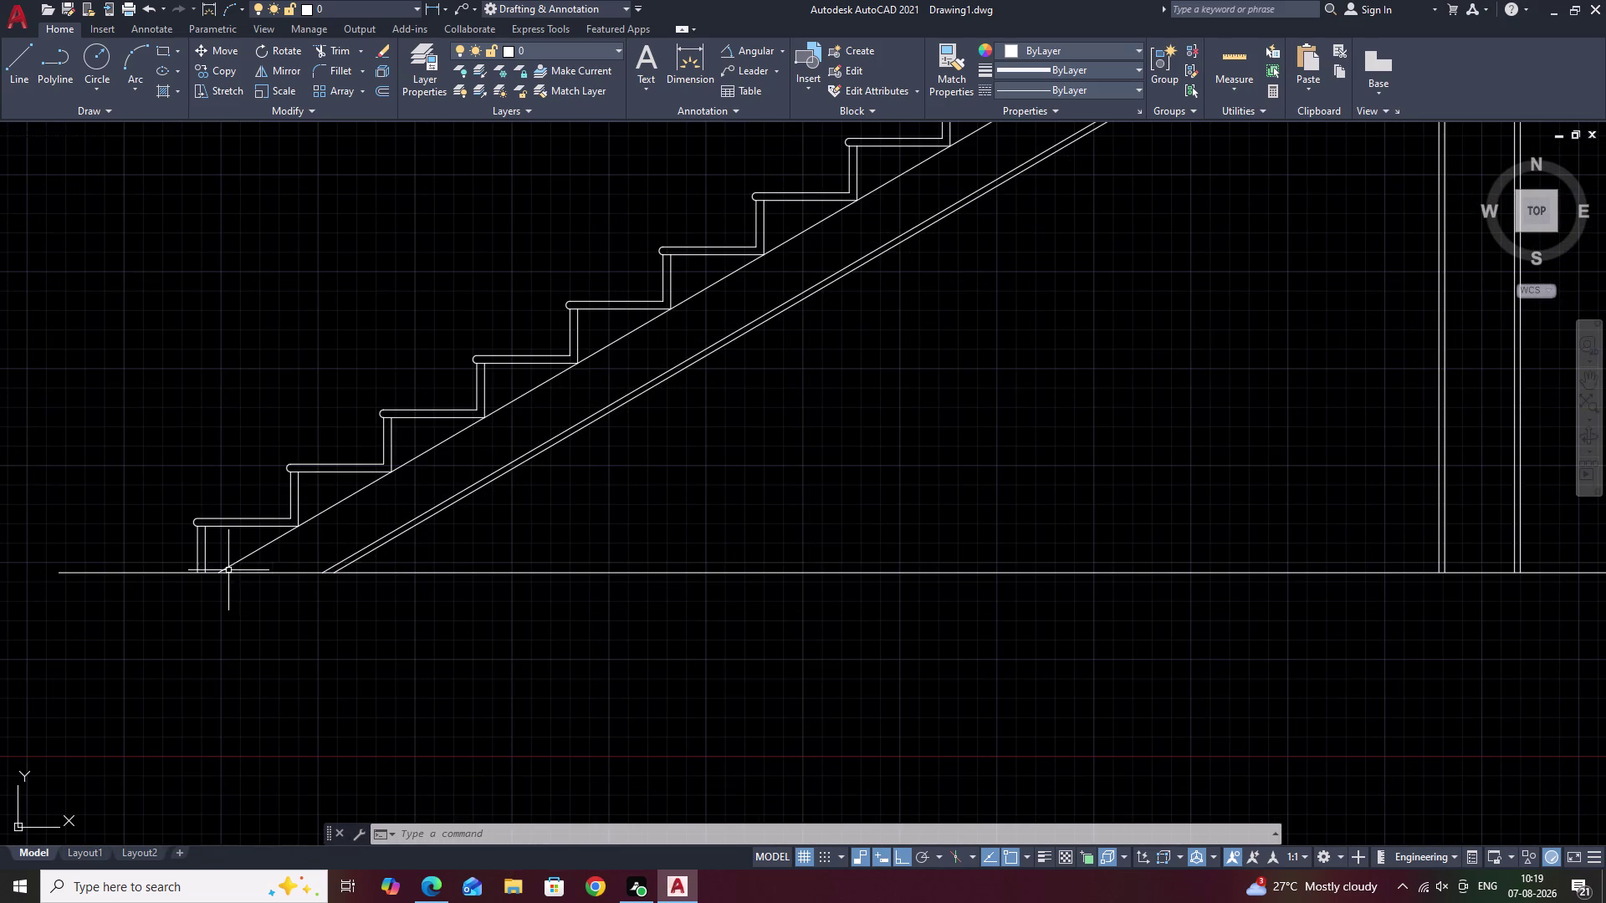
scroll(up, 3)
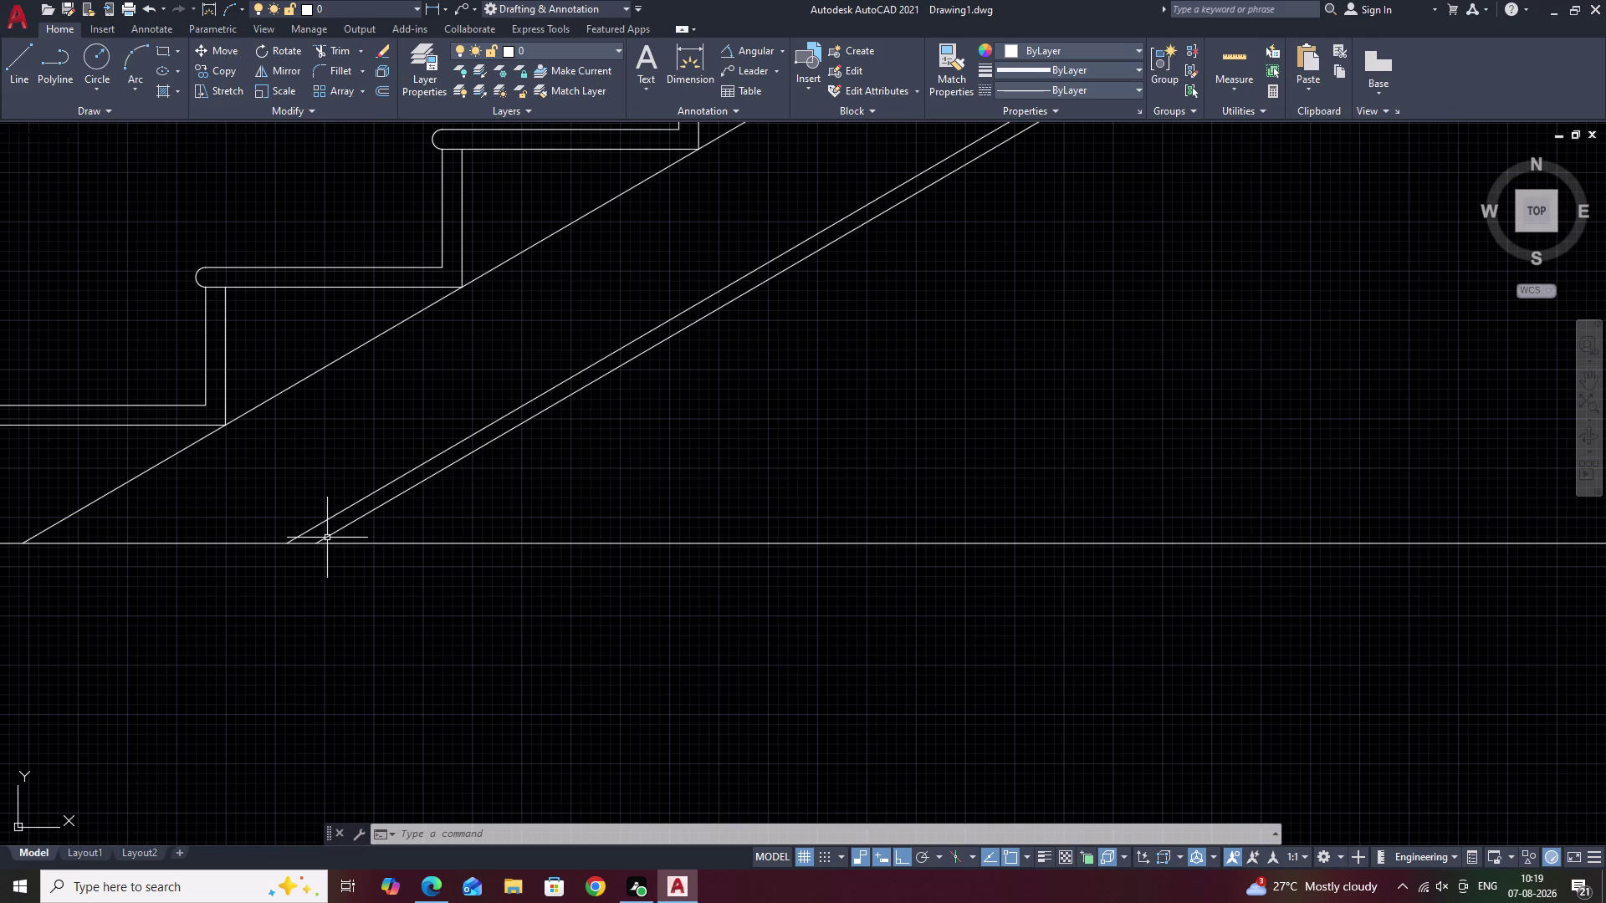
scroll(down, 3)
middle_drag(470, 500, 533, 531)
scroll(up, 3)
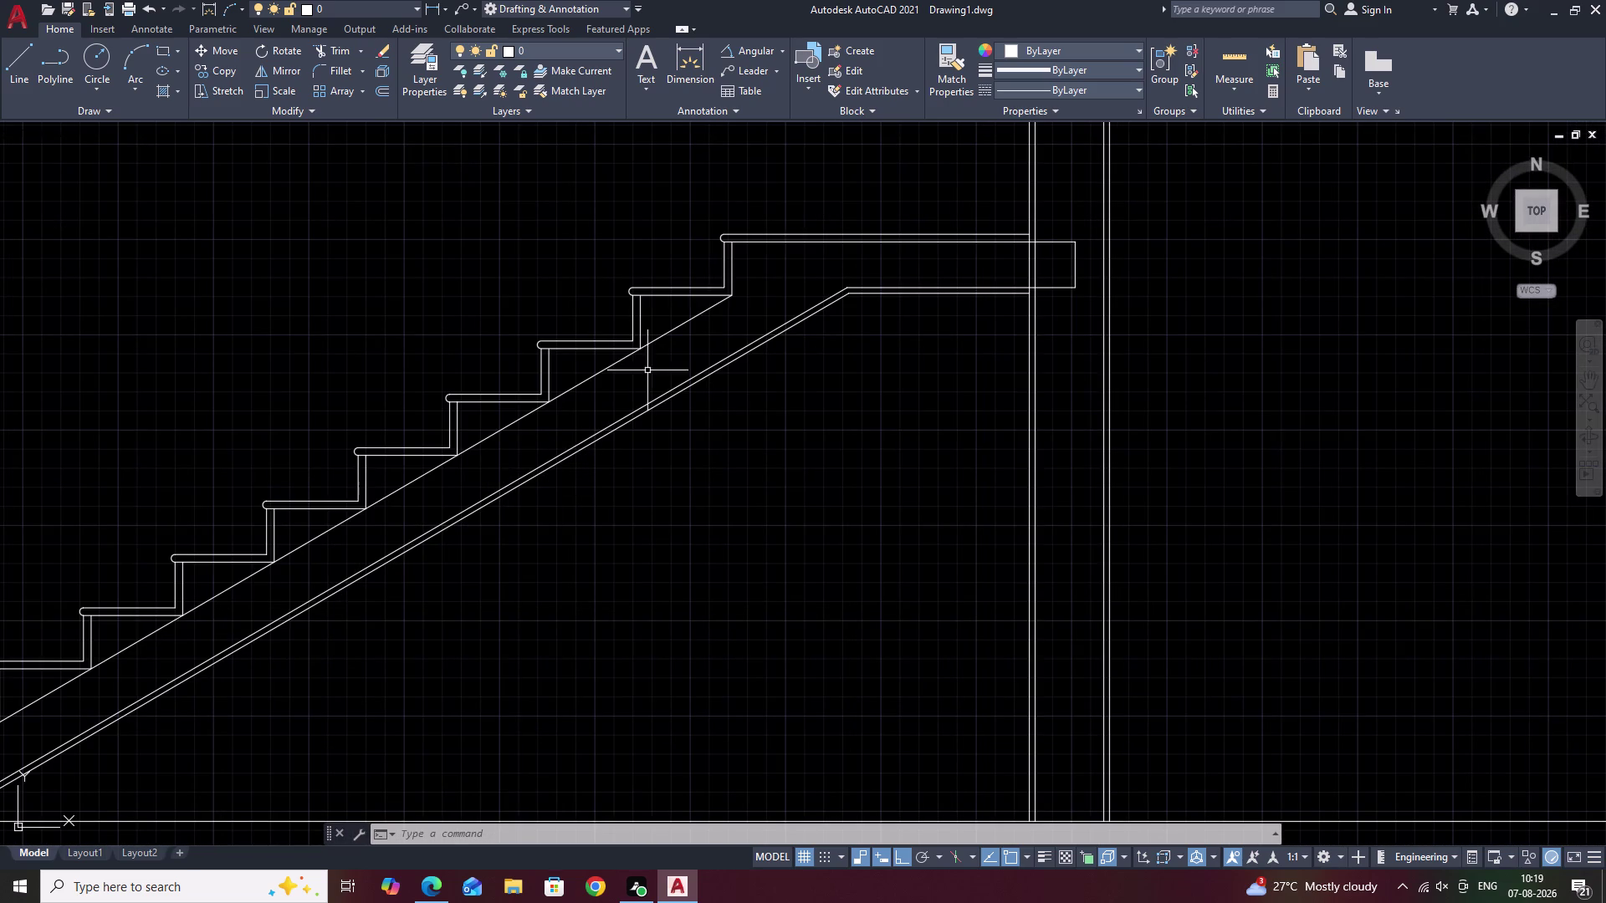
drag(823, 176, 532, 423)
middle_drag(669, 445, 739, 418)
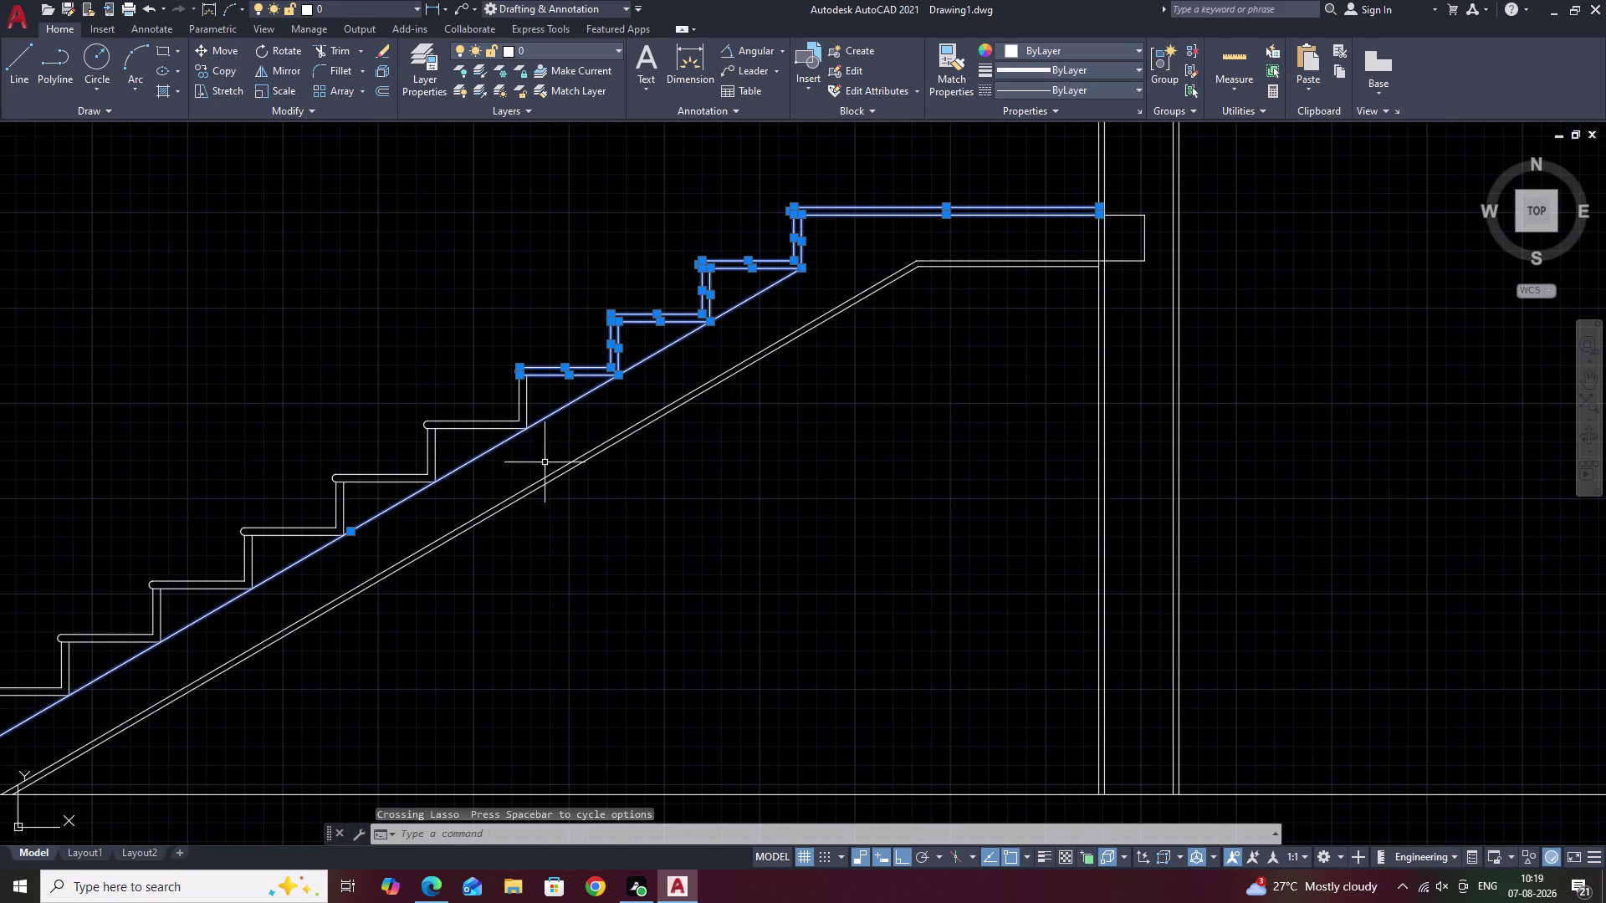
Add the lower steps down to the bottom step to the selection.
drag(573, 350, 348, 537)
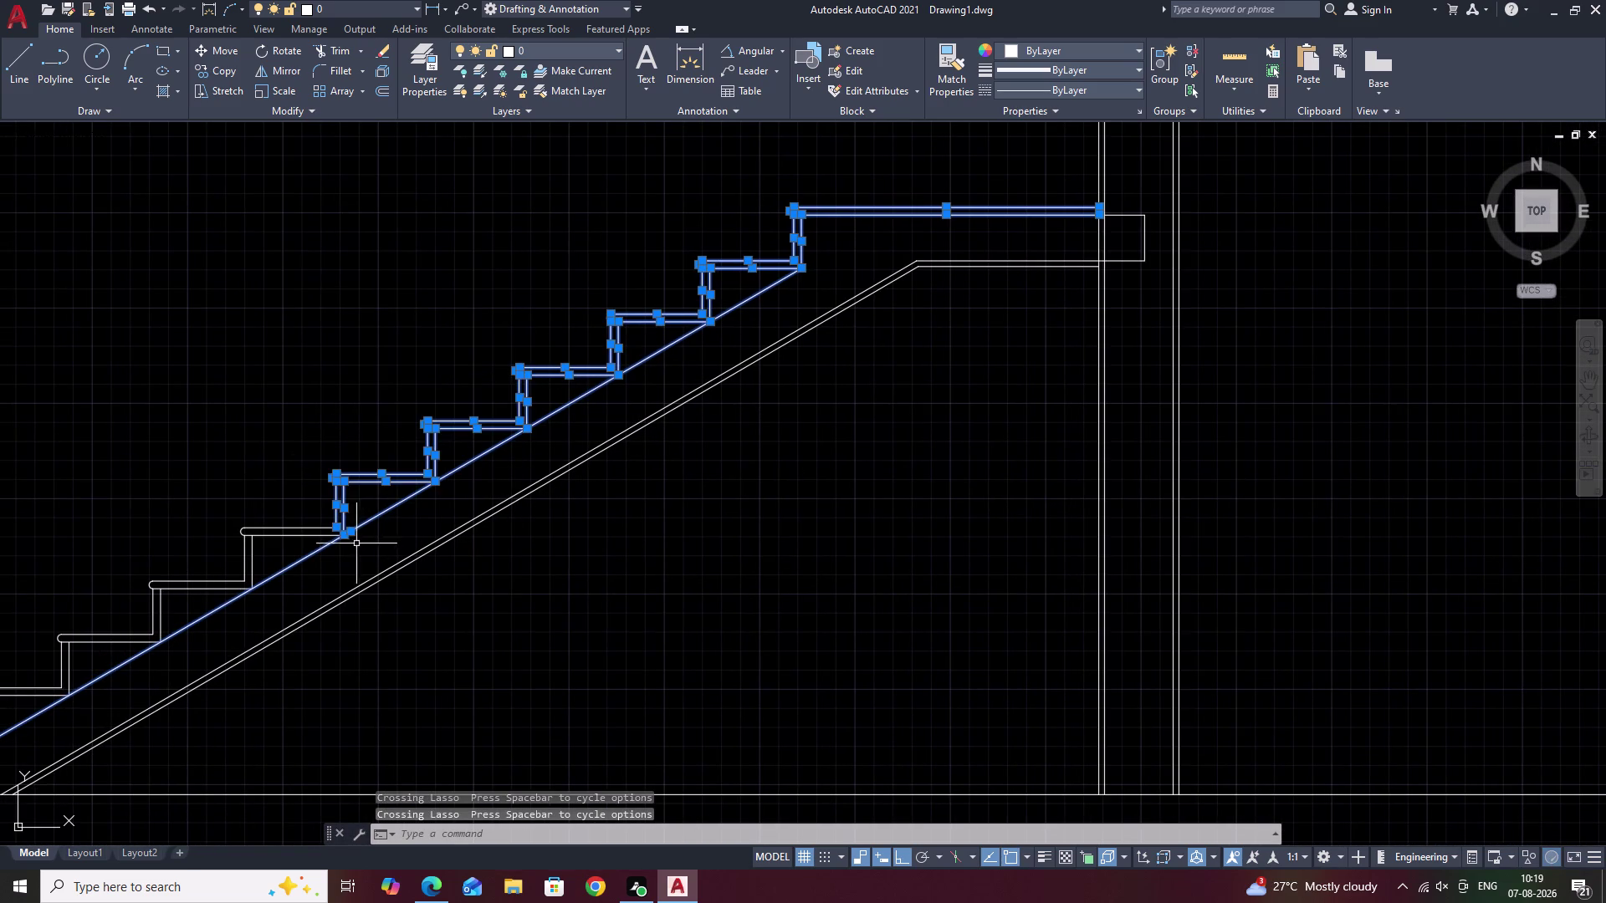
middle_drag(355, 543, 725, 392)
drag(714, 318, 567, 512)
middle_drag(502, 498, 792, 424)
drag(830, 338, 676, 511)
middle_drag(668, 511, 851, 436)
drag(858, 357, 707, 483)
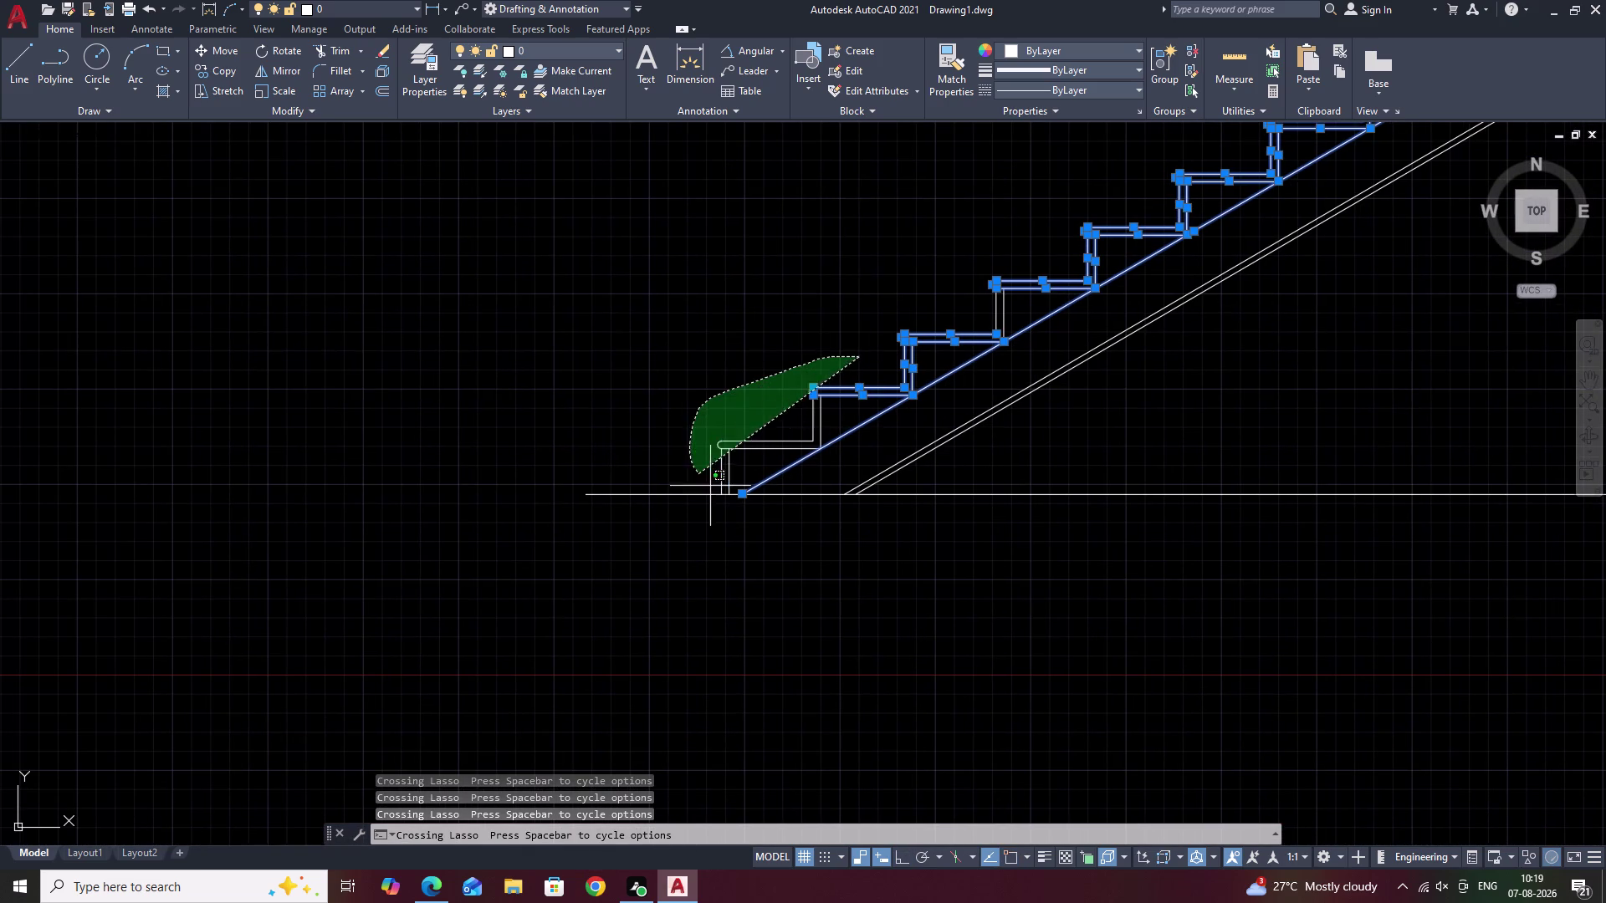
drag(707, 483, 726, 494)
Add the landing slab's edge and end edge beside the wall to the selection.
scroll(down, 3)
middle_drag(999, 405, 624, 564)
scroll(up, 3)
scroll(up, 3)
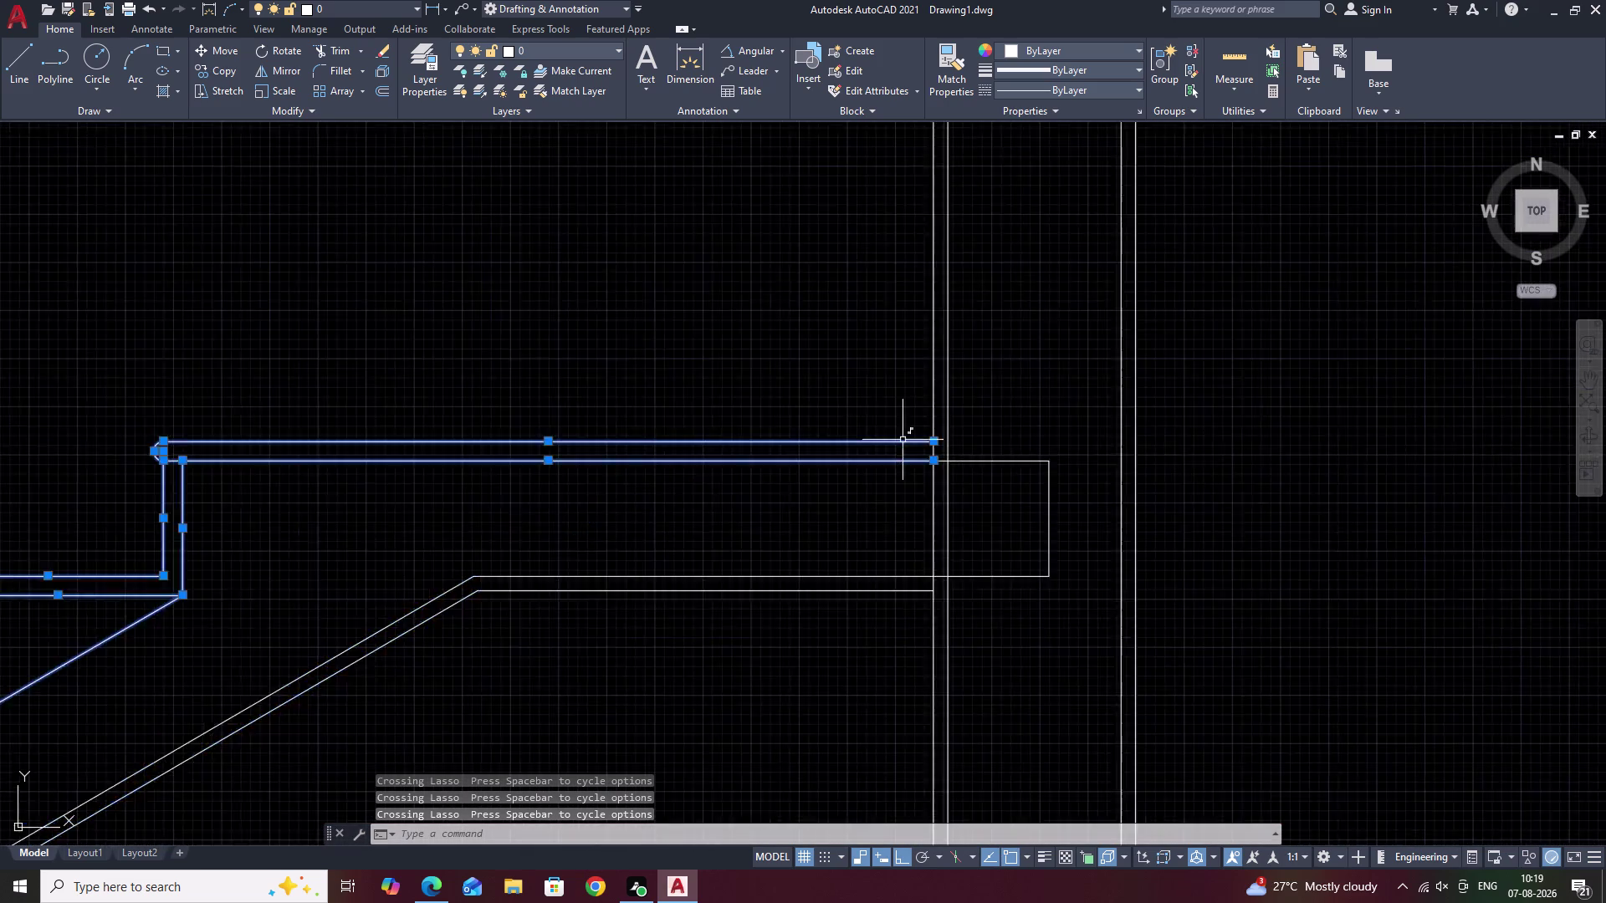
scroll(up, 3)
click(1106, 475)
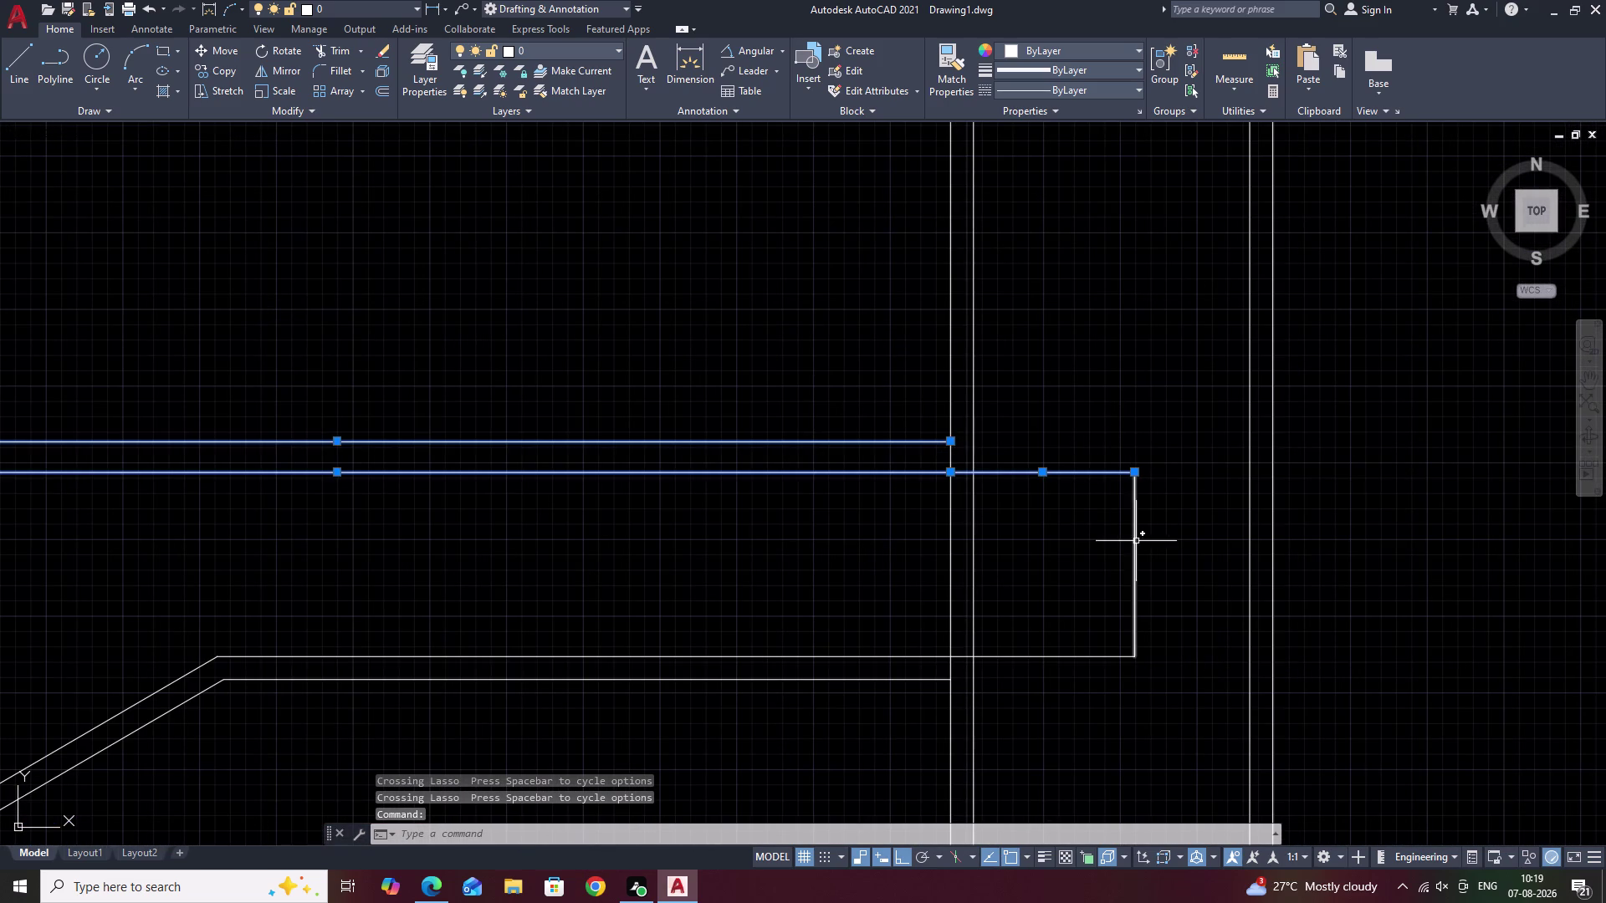
click(1136, 543)
click(1027, 655)
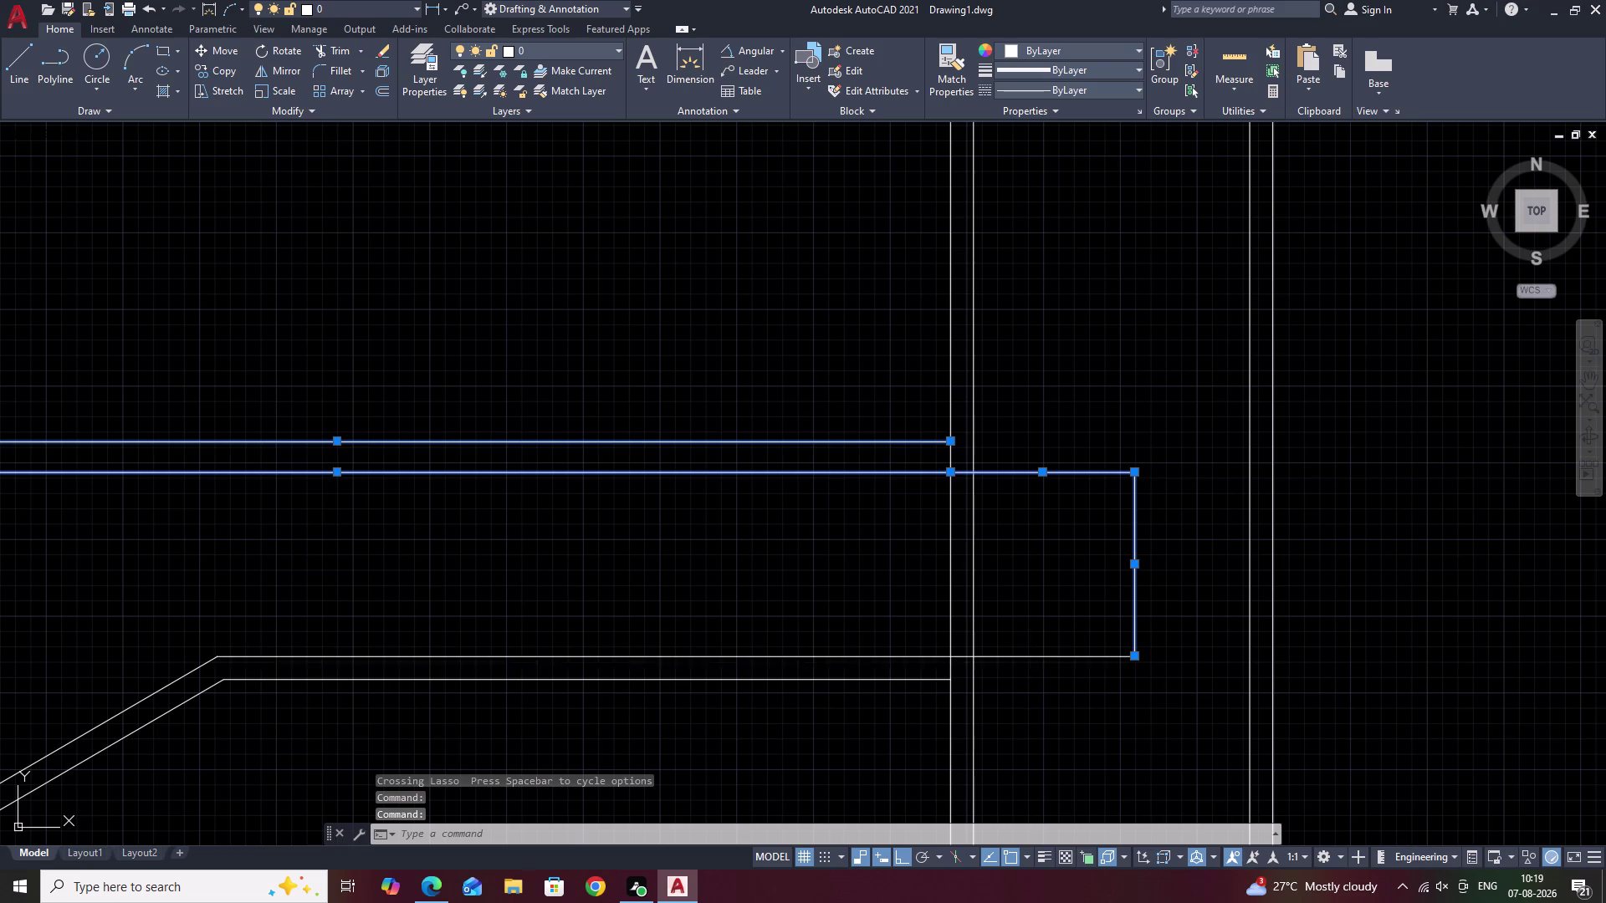
scroll(down, 3)
middle_drag(743, 628, 1038, 511)
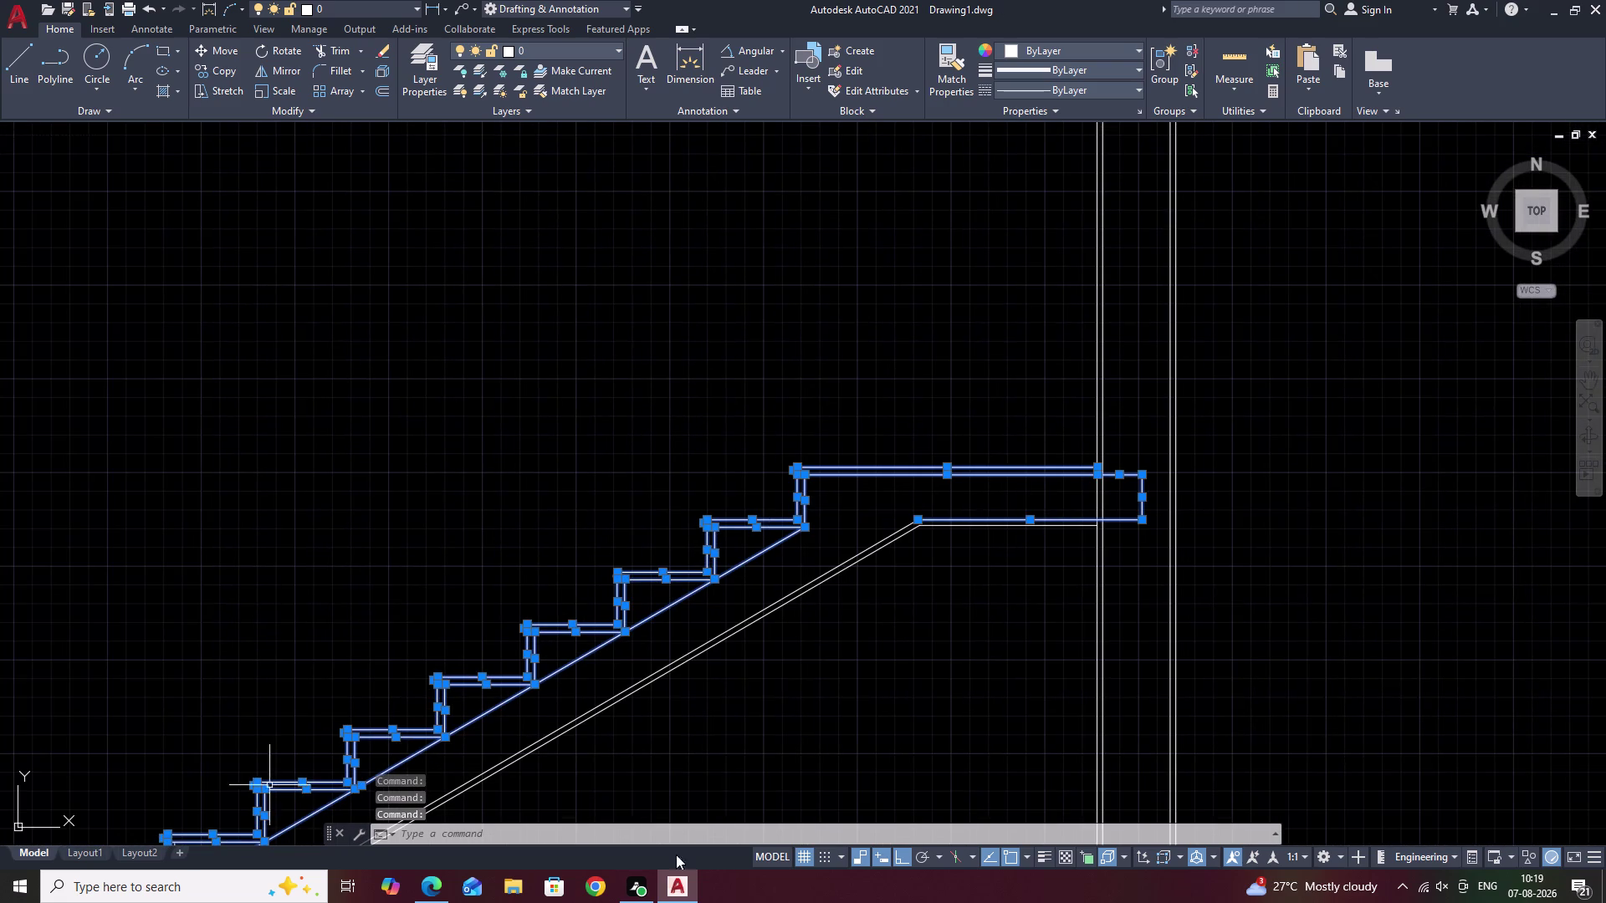
scroll(up, 3)
Add both double soffit lines to the selection.
click(663, 477)
scroll(down, 3)
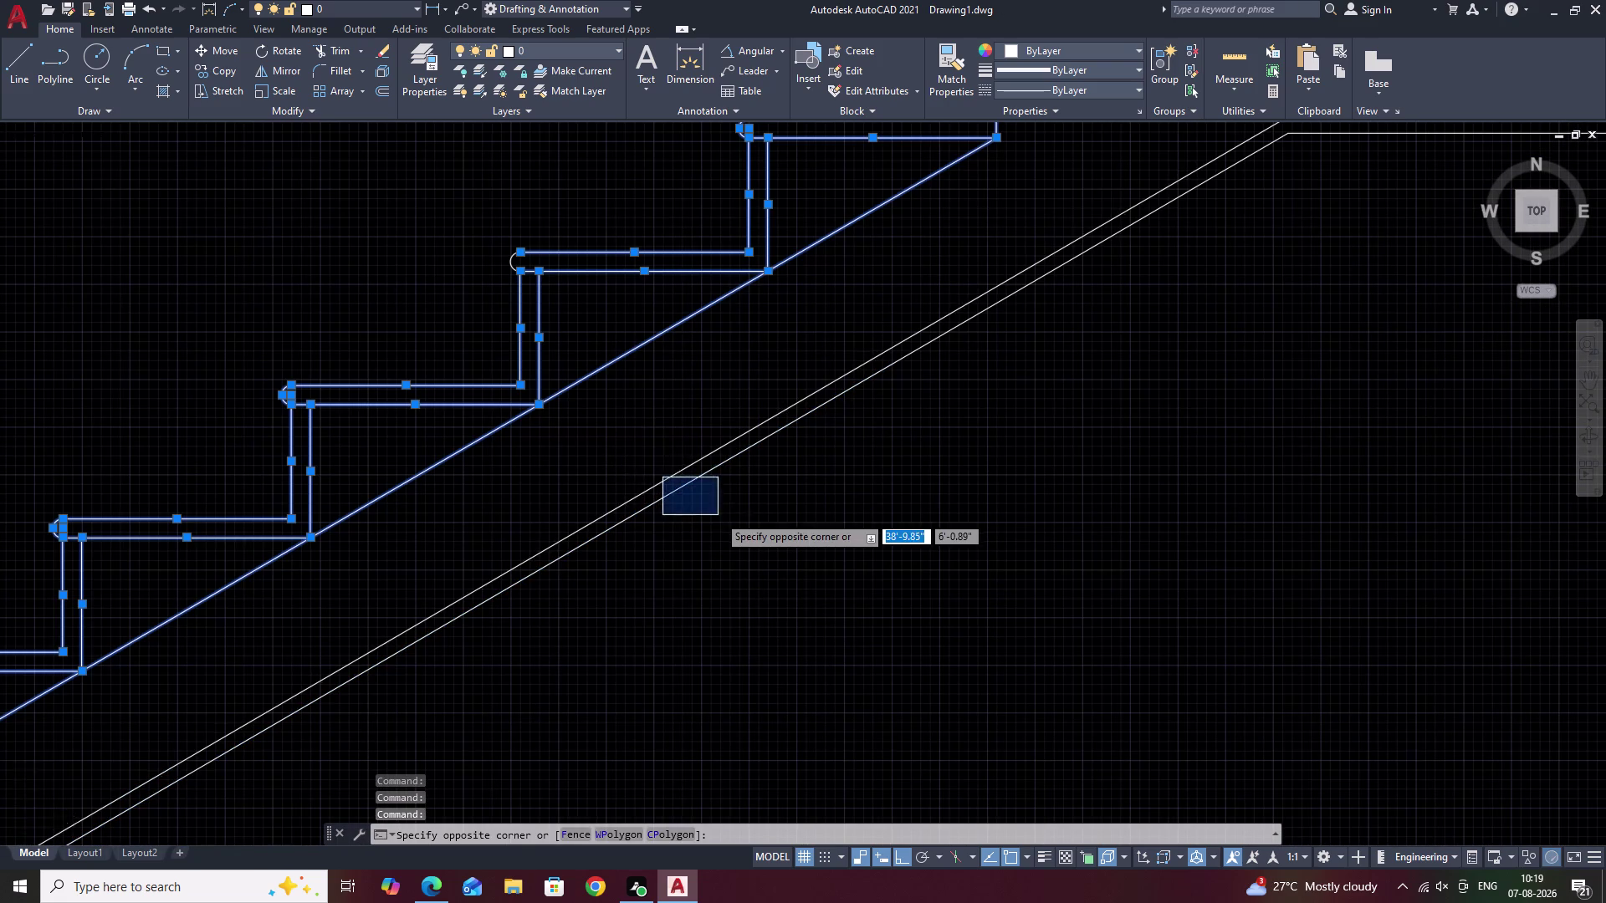
scroll(down, 3)
scroll(up, 3)
click(712, 521)
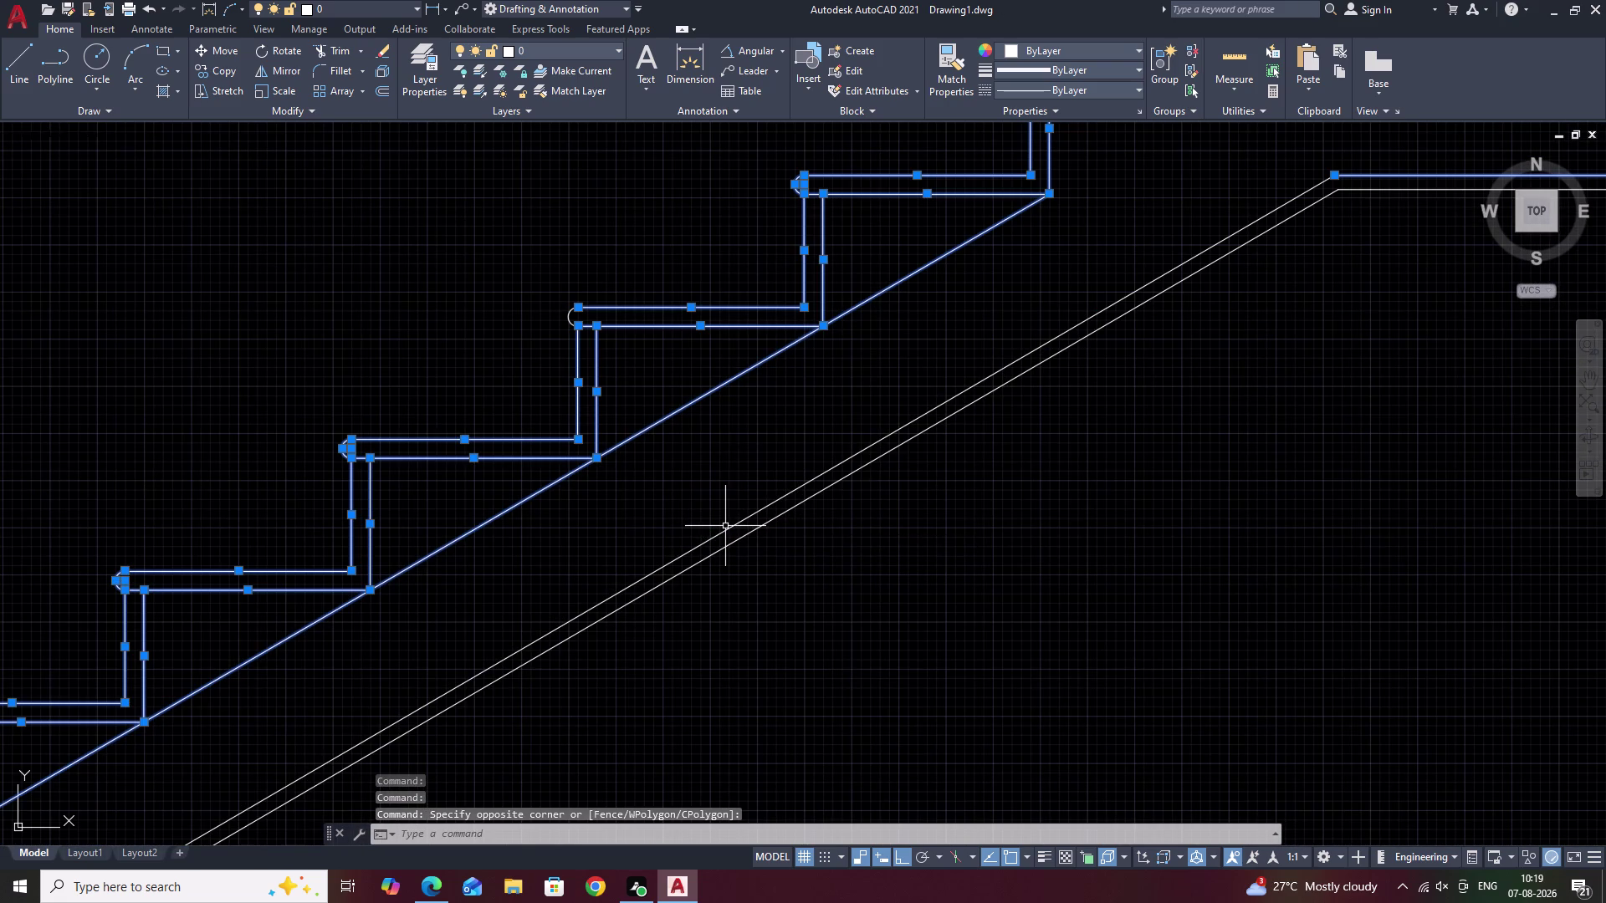
click(725, 531)
scroll(down, 3)
middle_drag(773, 574, 886, 499)
middle_drag(679, 675, 754, 613)
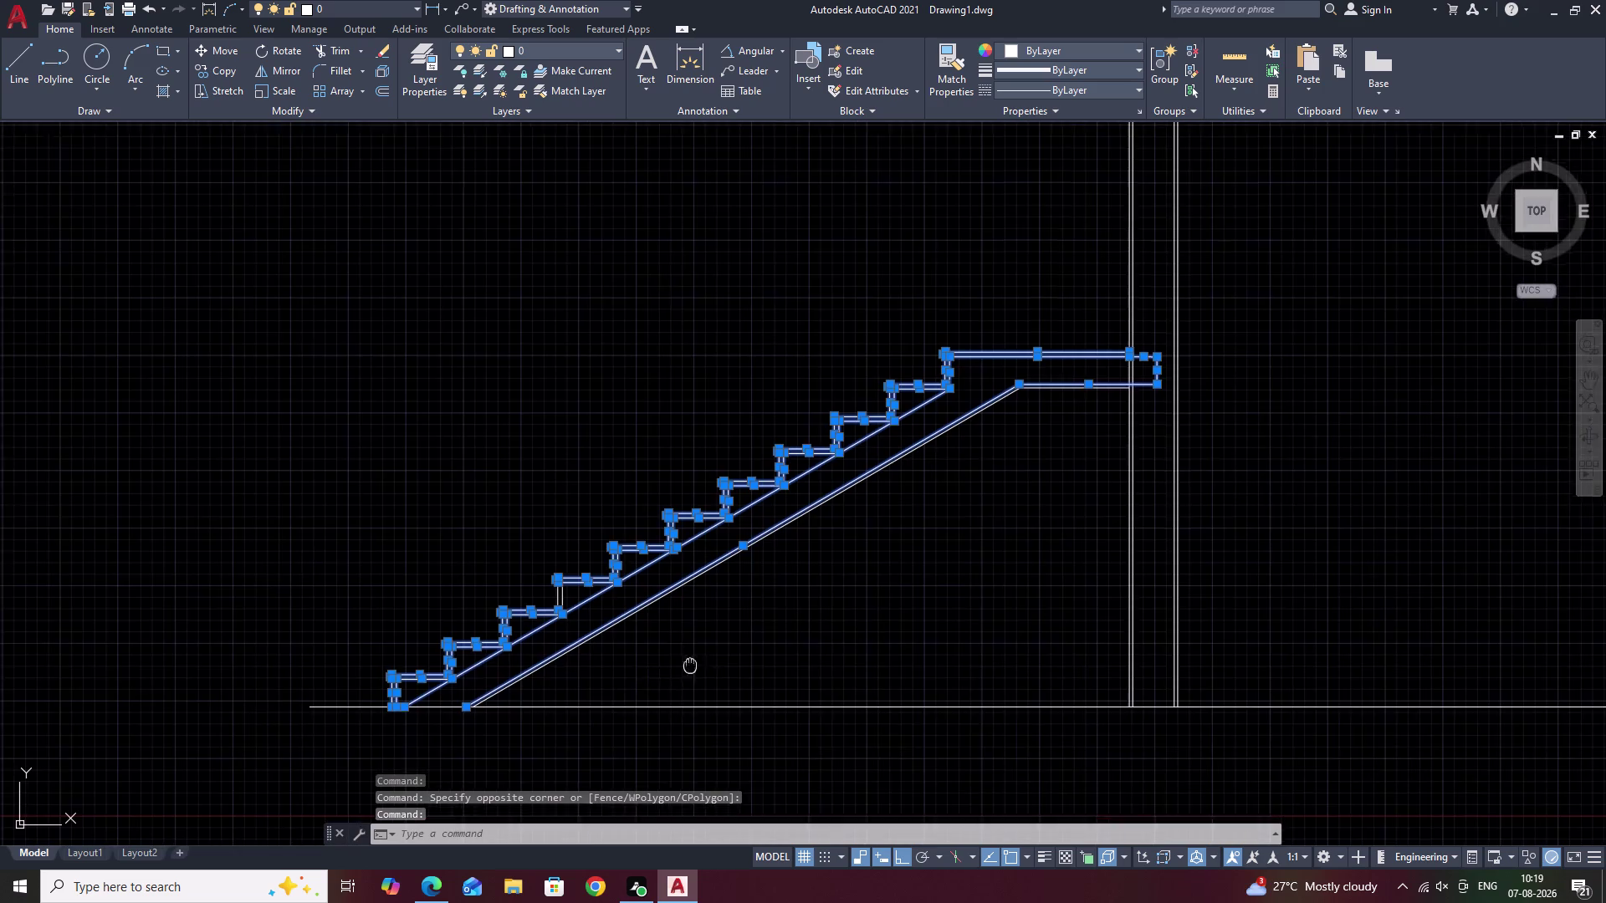
middle_drag(754, 613, 798, 582)
scroll(up, 3)
scroll(down, 3)
middle_drag(850, 603, 905, 558)
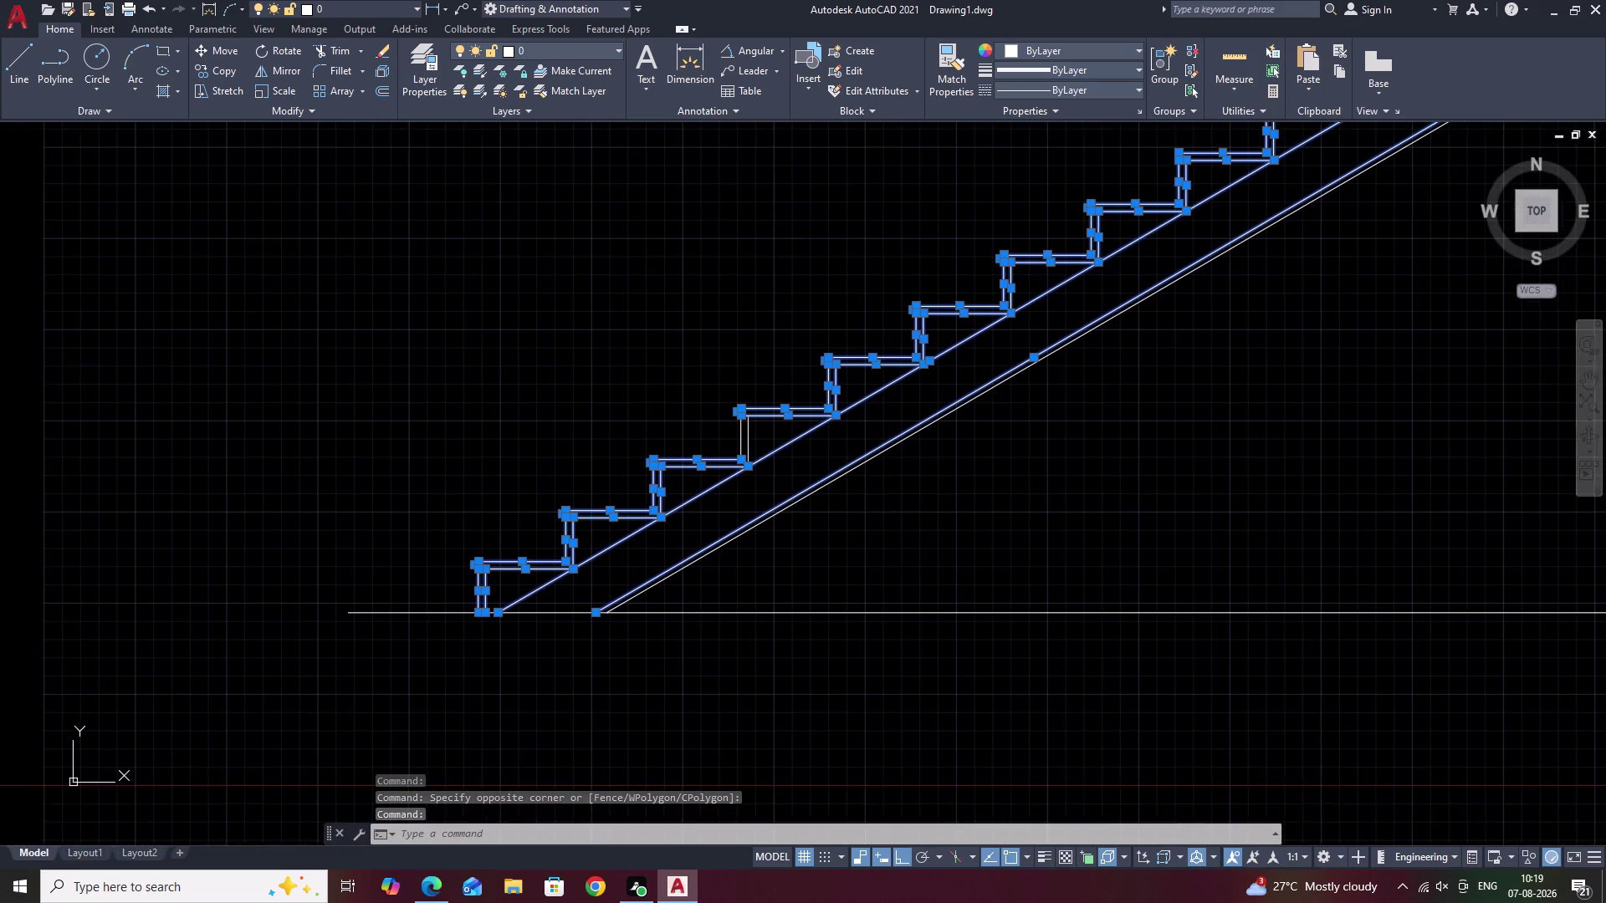
scroll(up, 3)
scroll(down, 3)
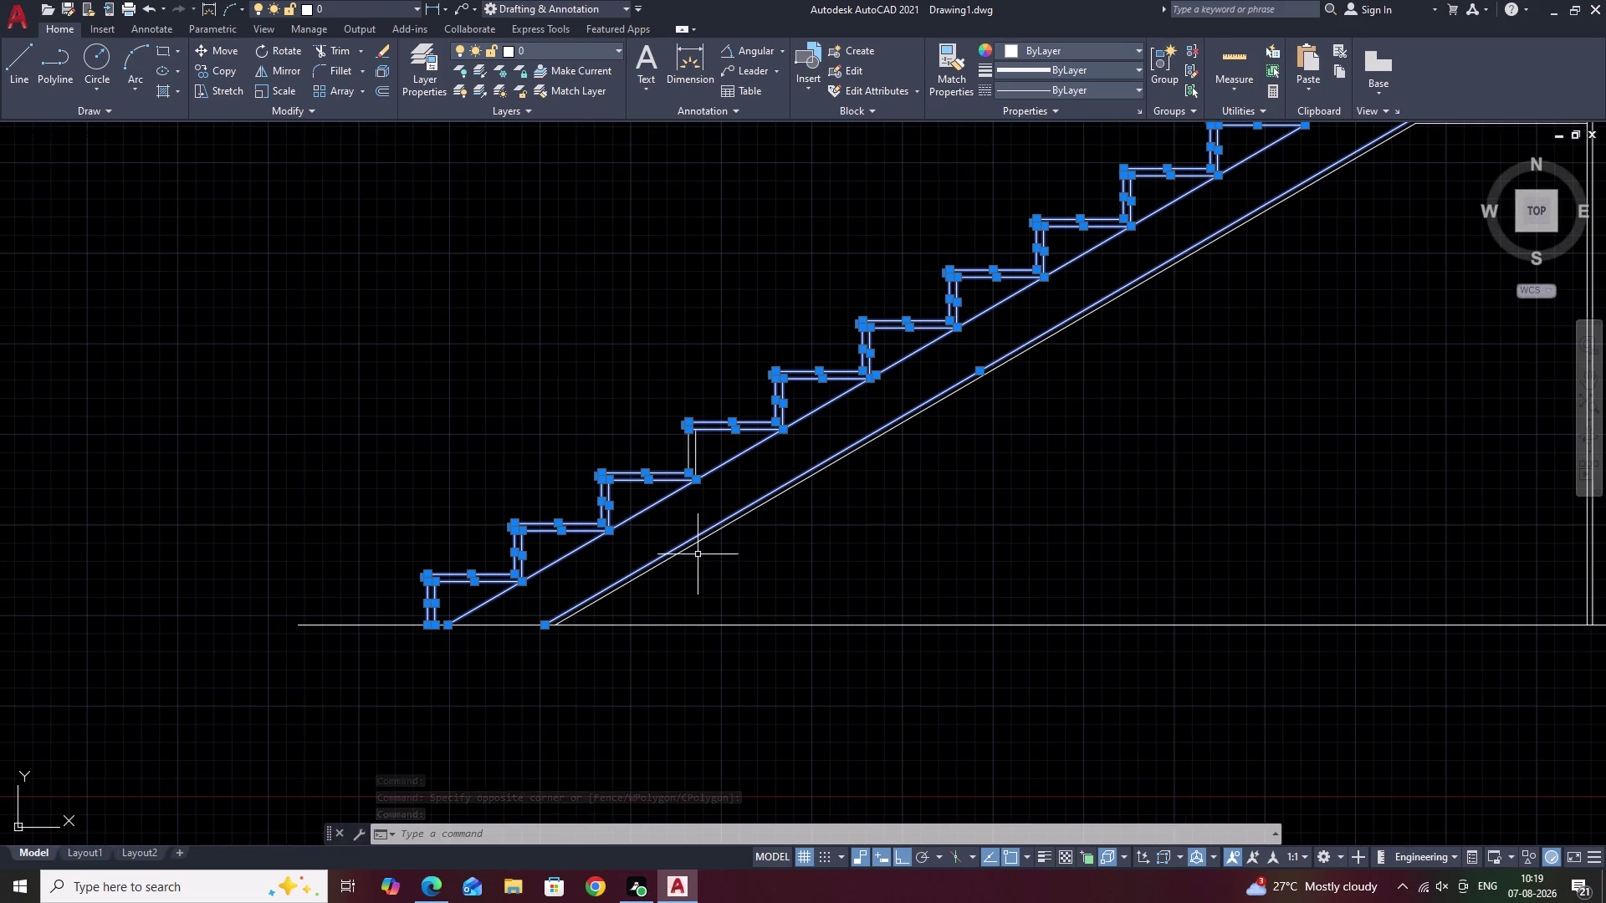
scroll(up, 3)
click(682, 536)
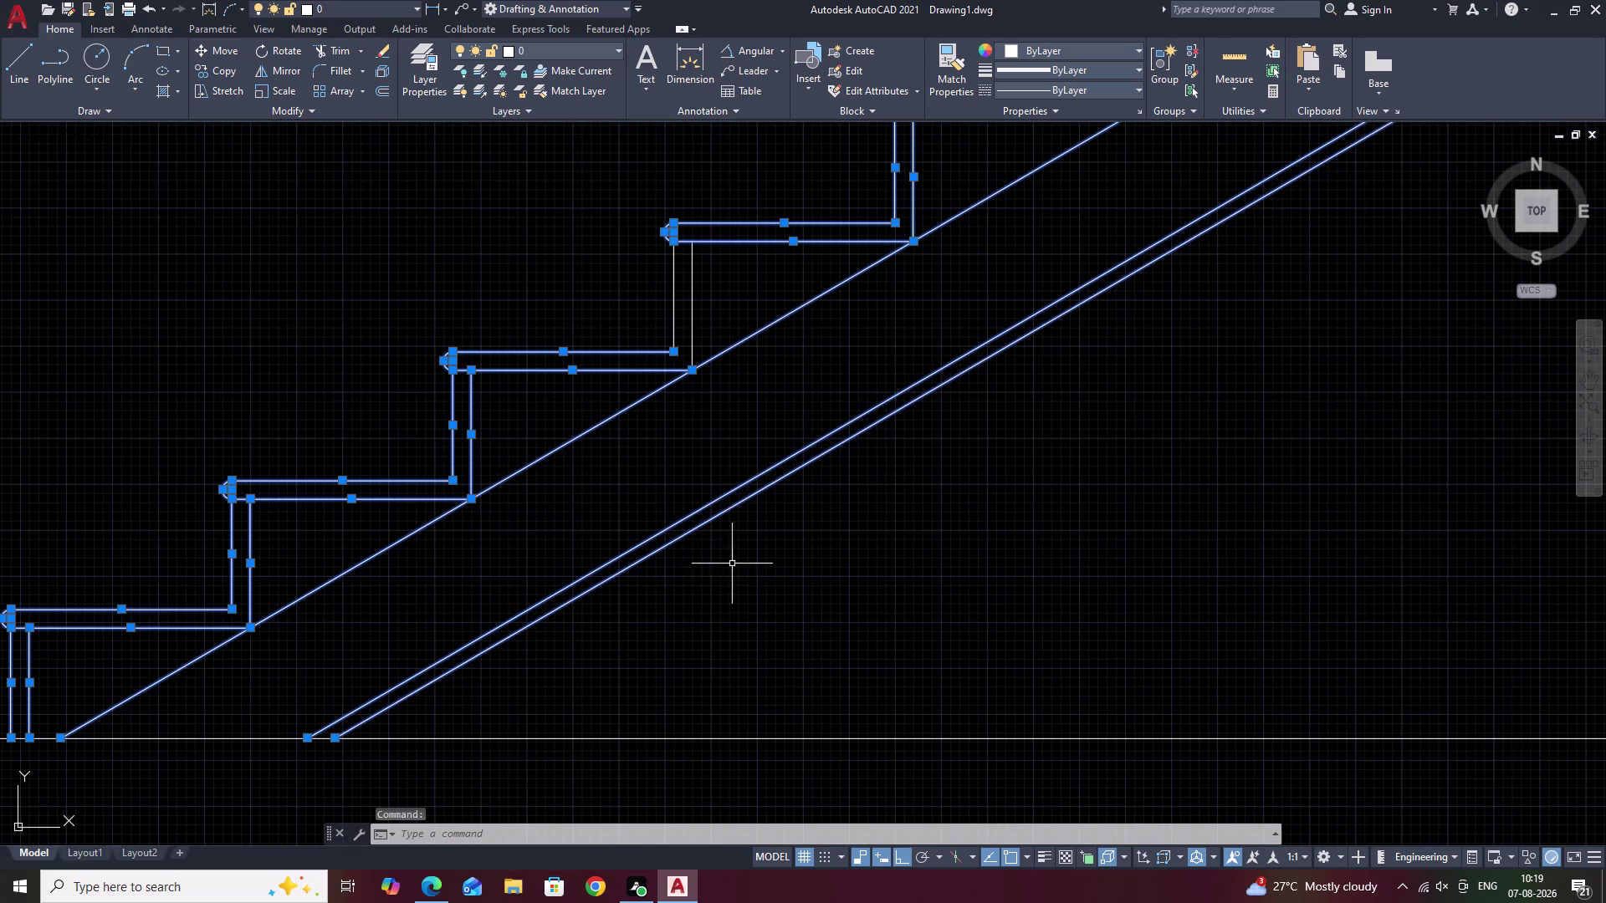
scroll(down, 3)
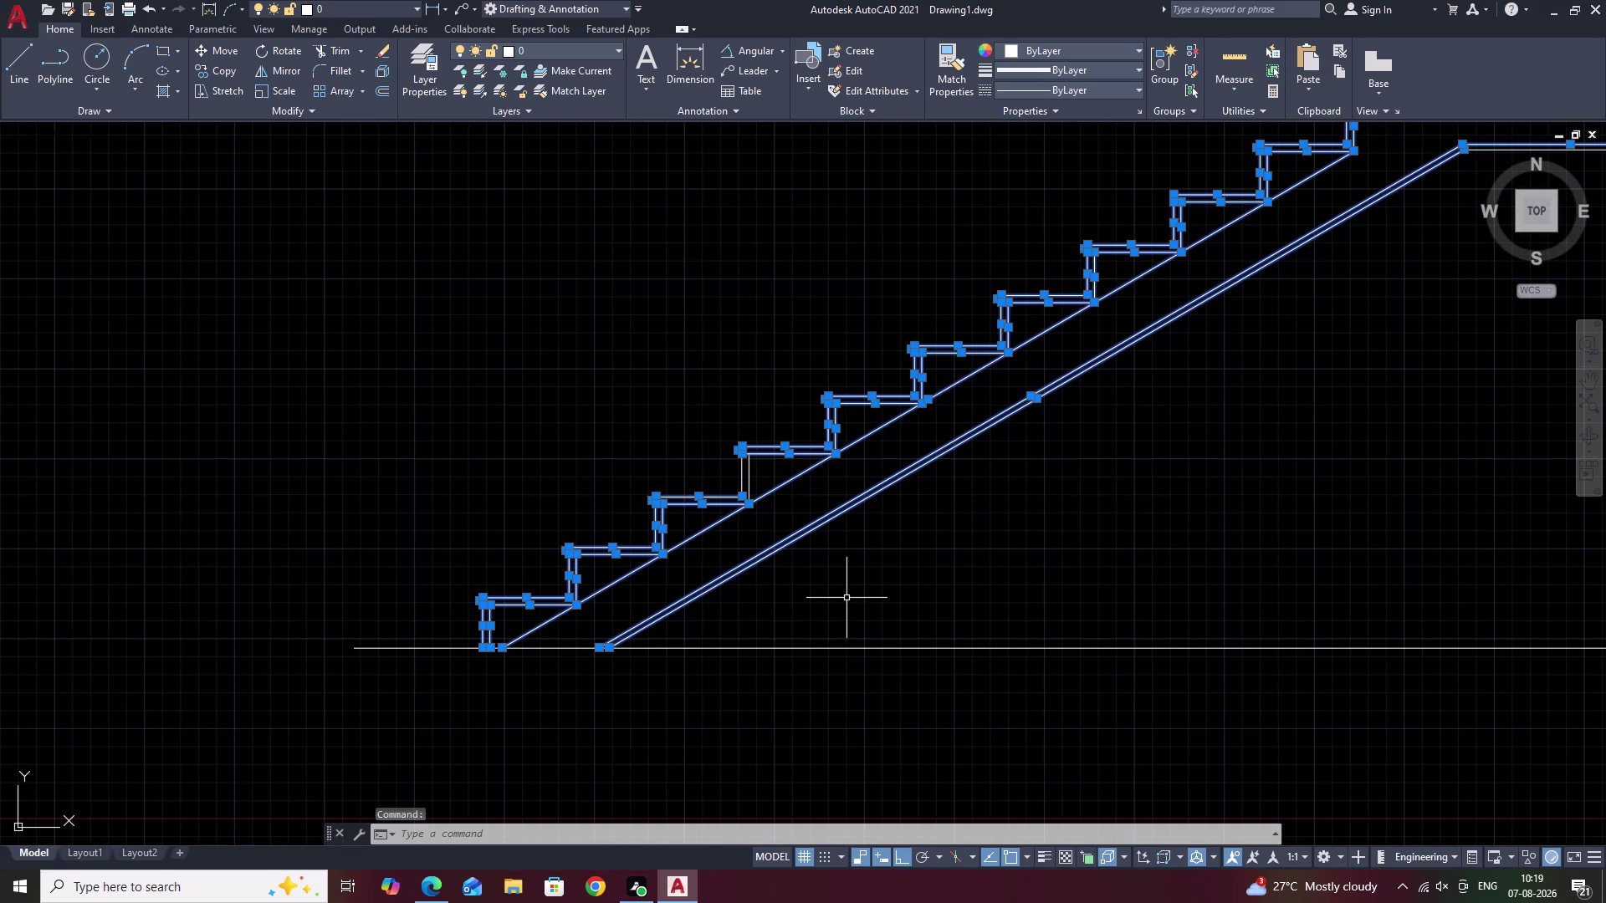